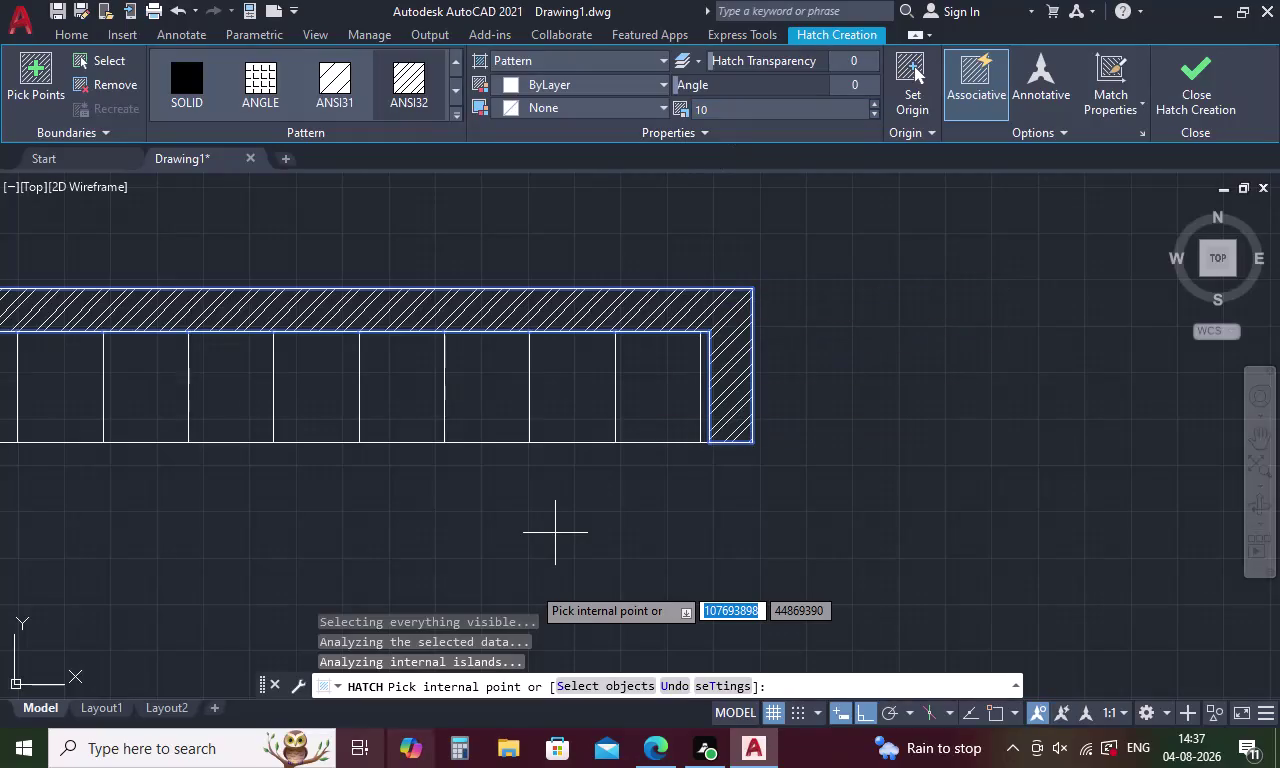
Change the wardrobe wall hatch scale to 20 and recenter the plan in view.
scroll(down, 3)
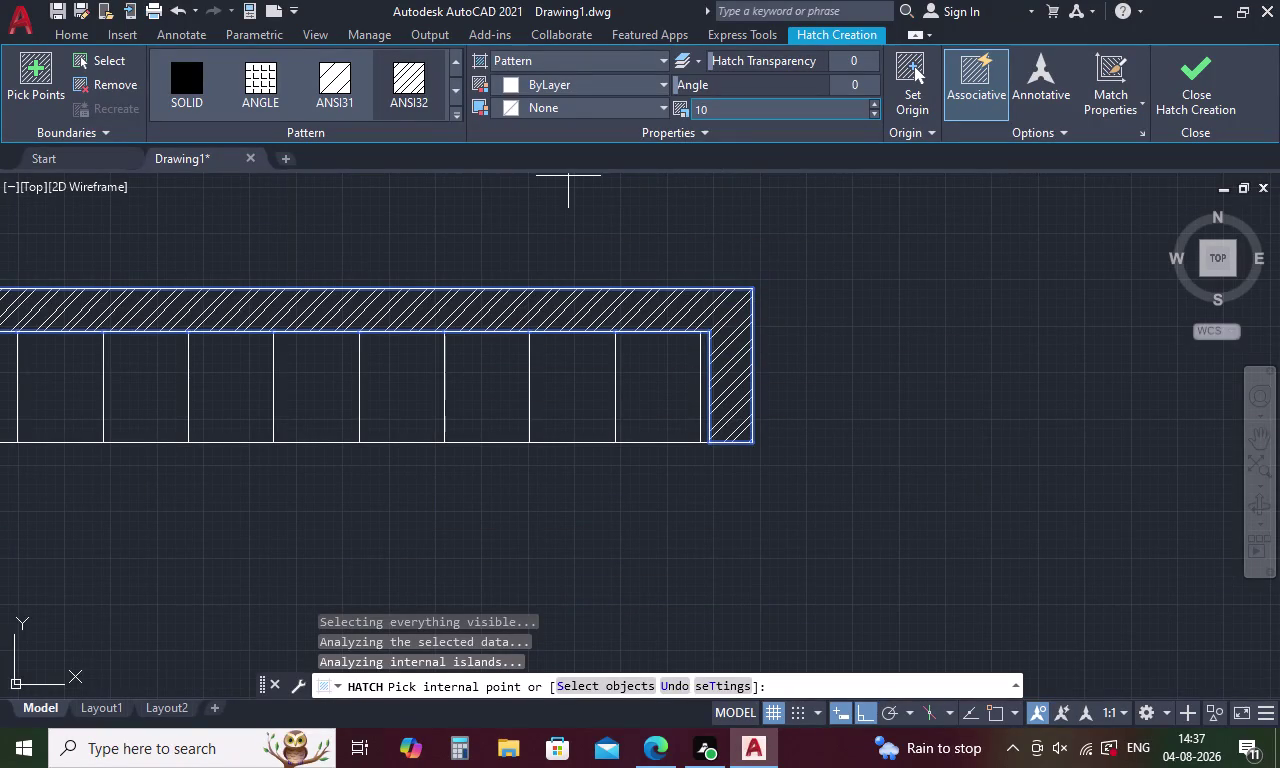
click(725, 108)
key(BackSpace)
text(20)
key(Return)
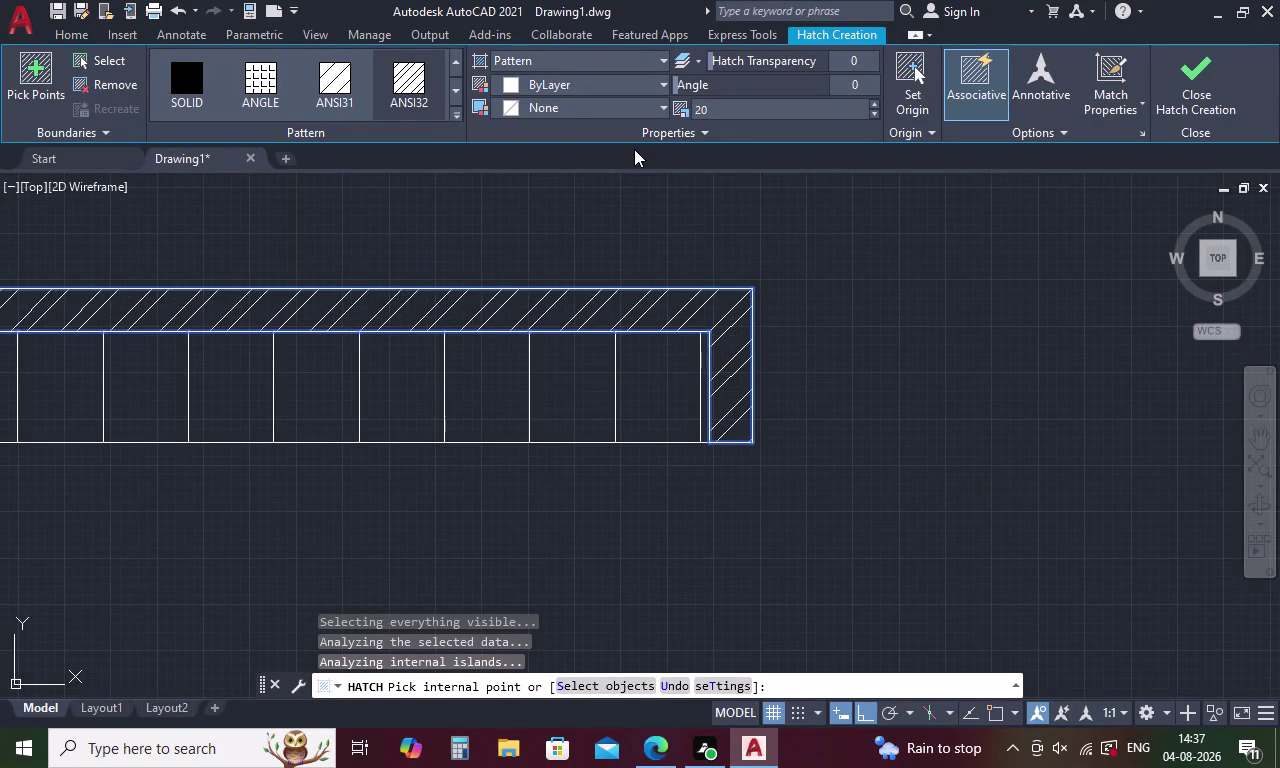
key(Escape)
scroll(down, 3)
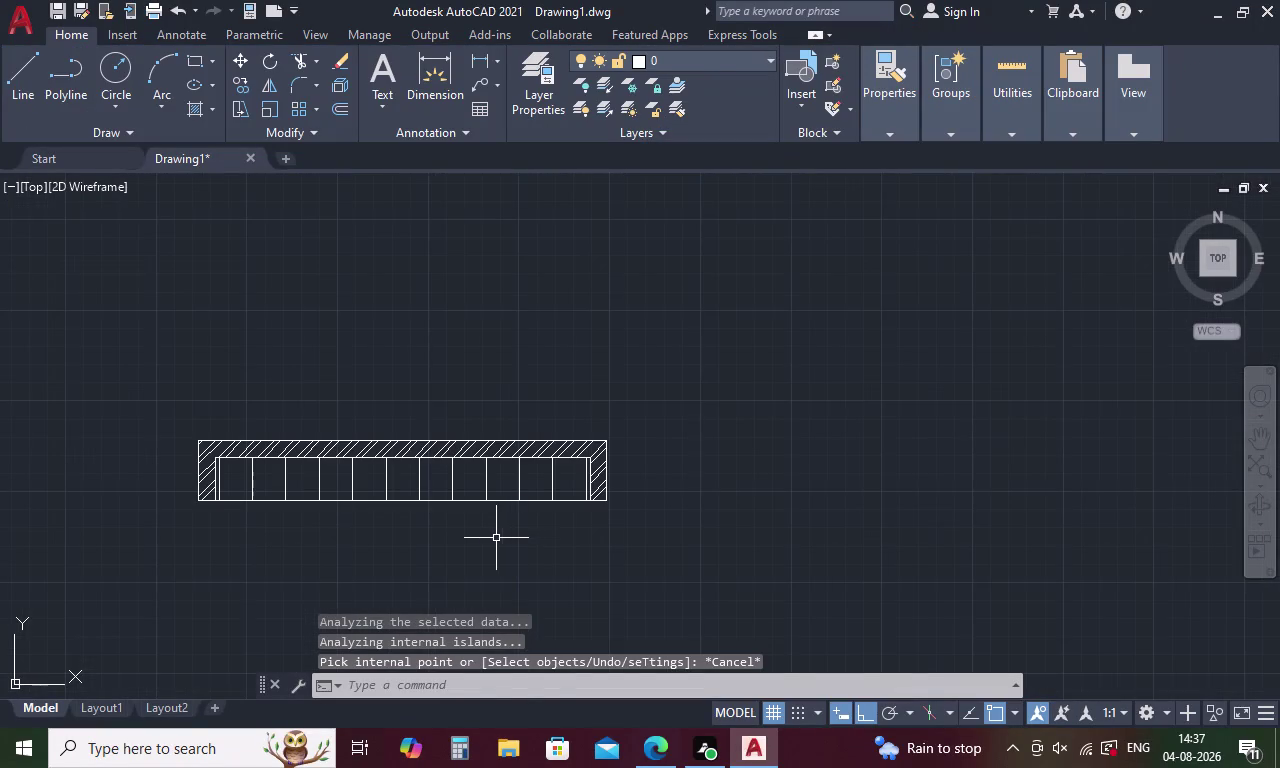
middle_drag(496, 538, 617, 467)
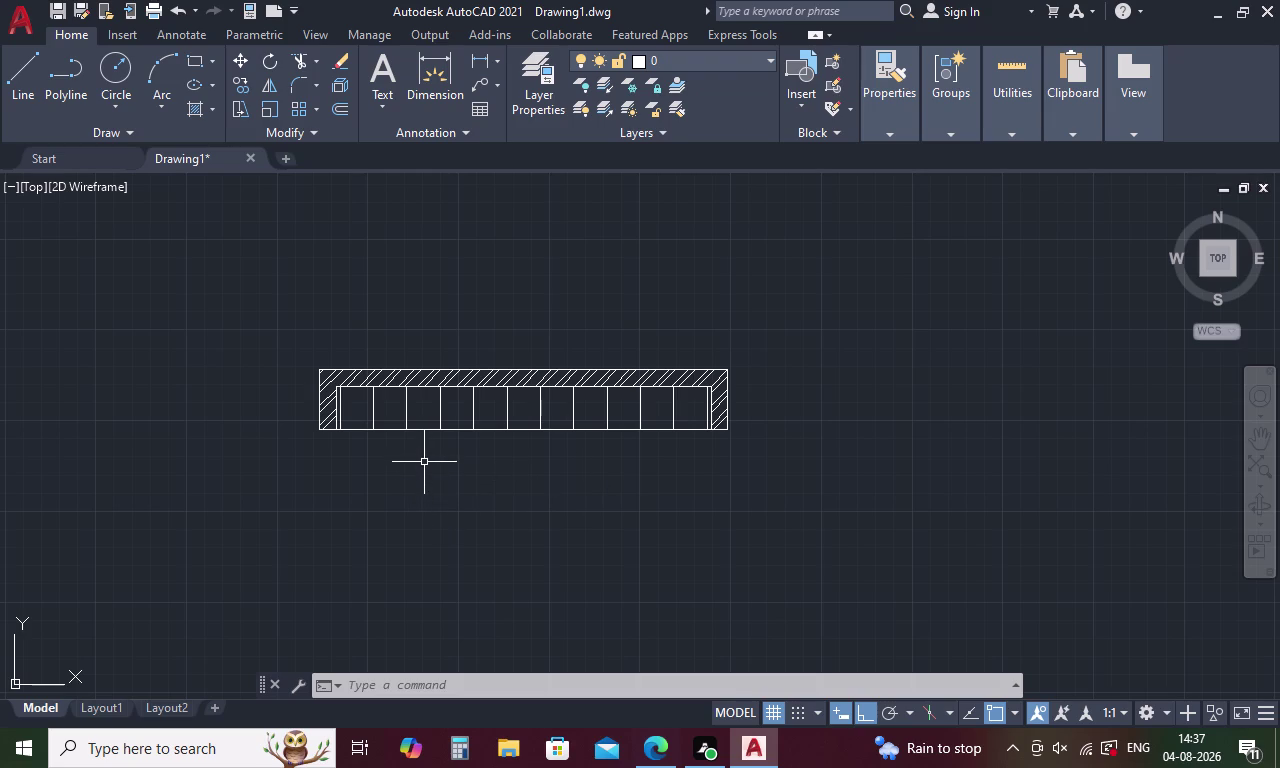
scroll(up, 3)
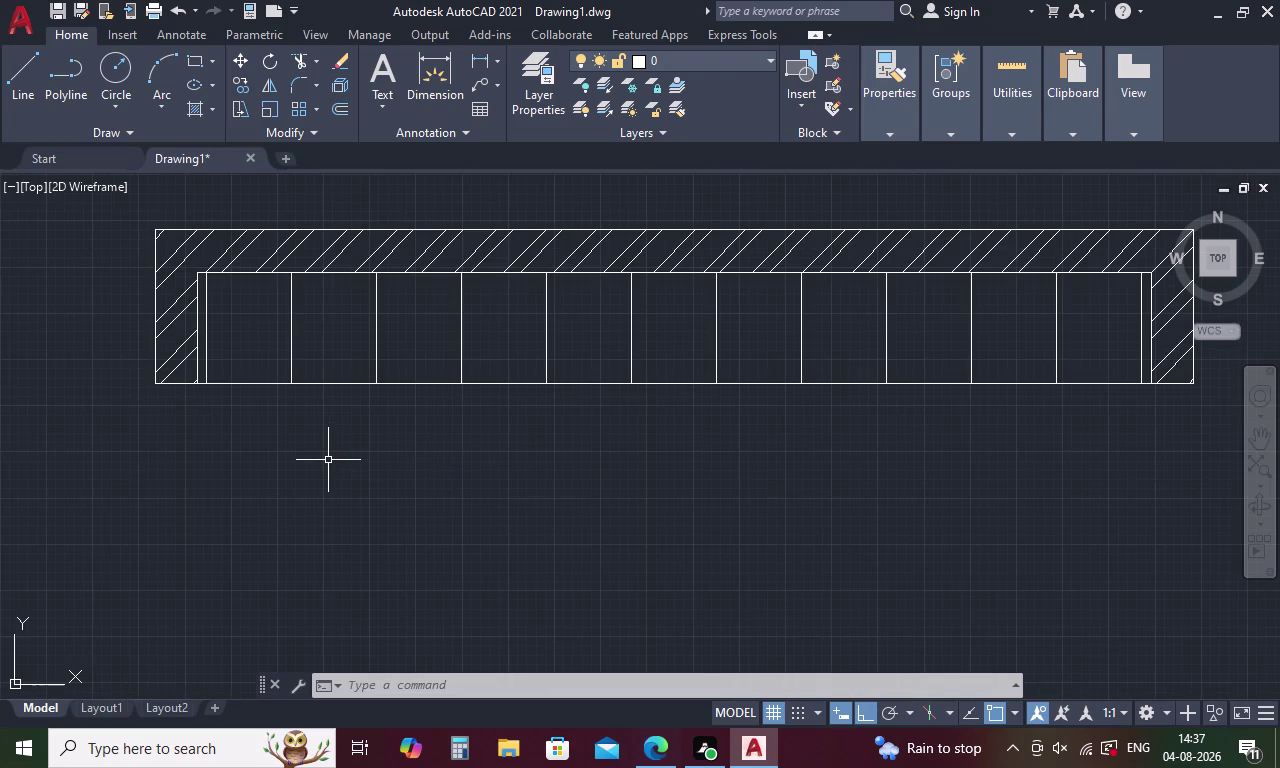
key(Escape)
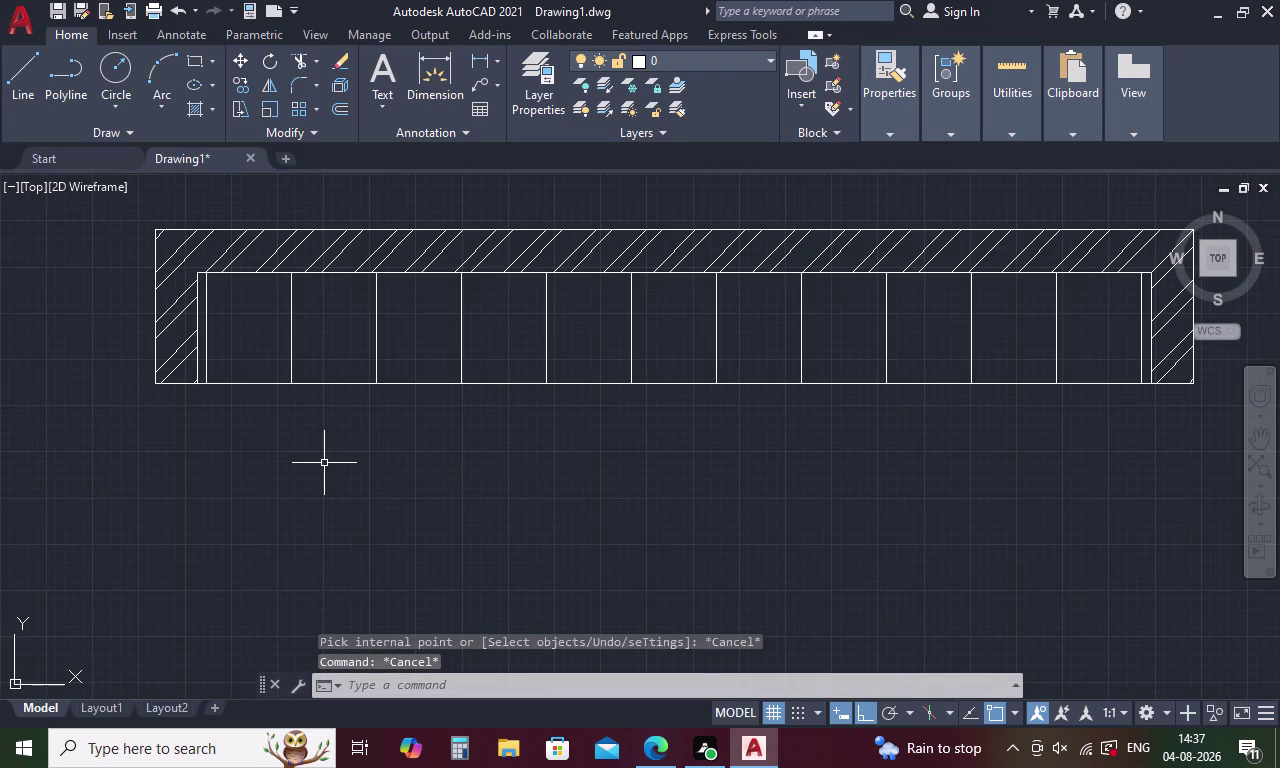
Leave Drawing Units at Decimal lengths, then open the Dimension Style Manager with D.
text(UN)
key(space)
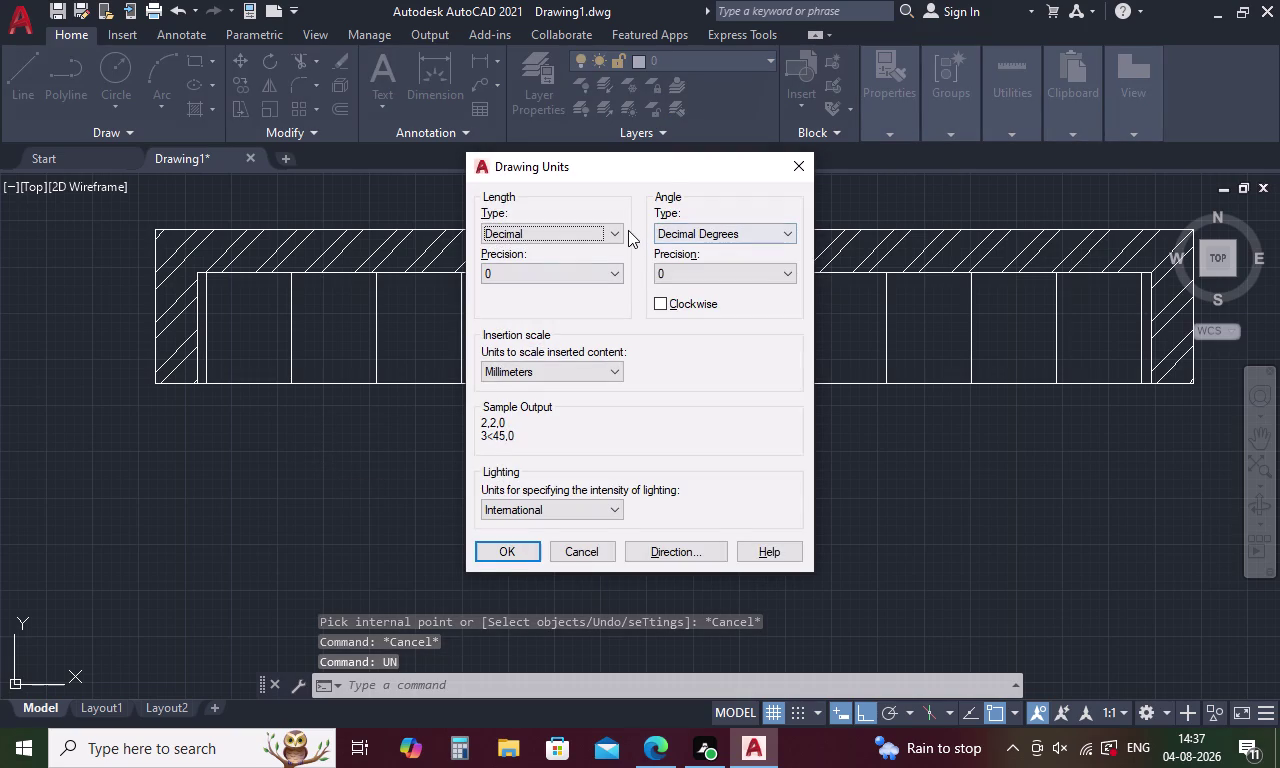
click(615, 234)
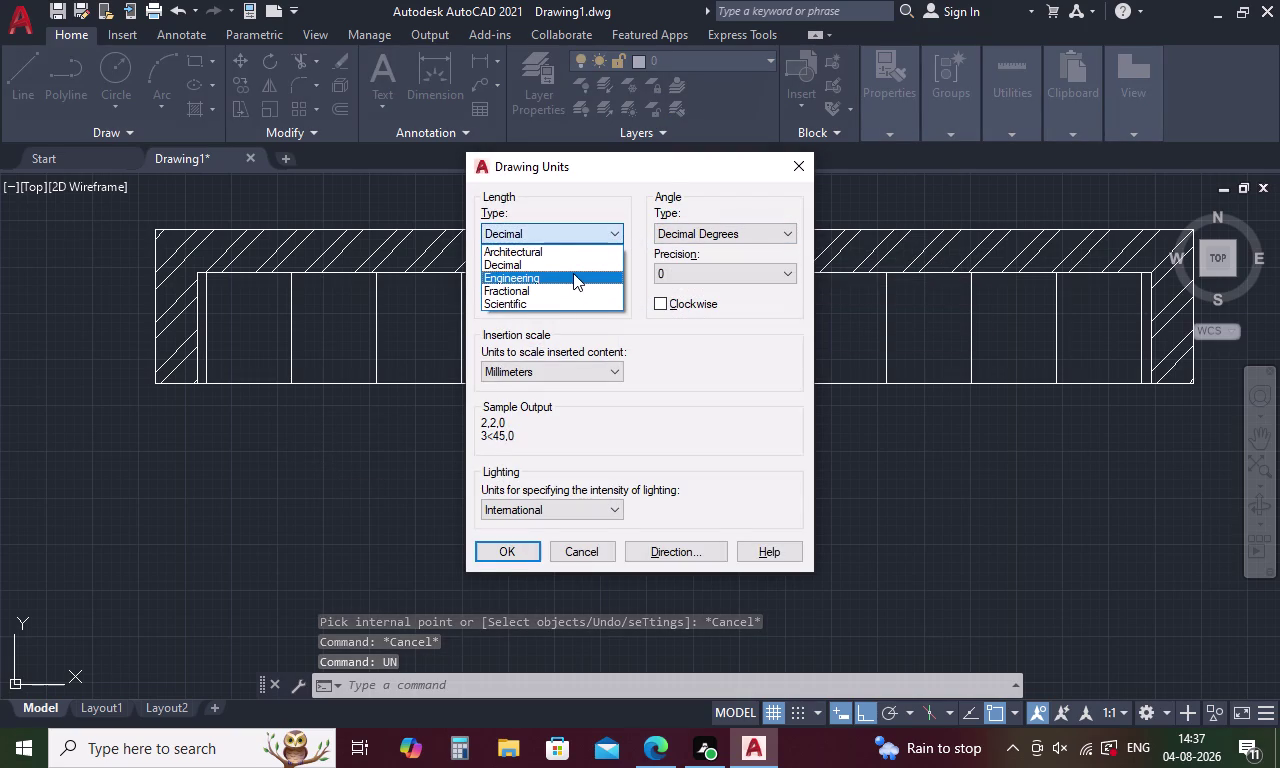
key(Escape)
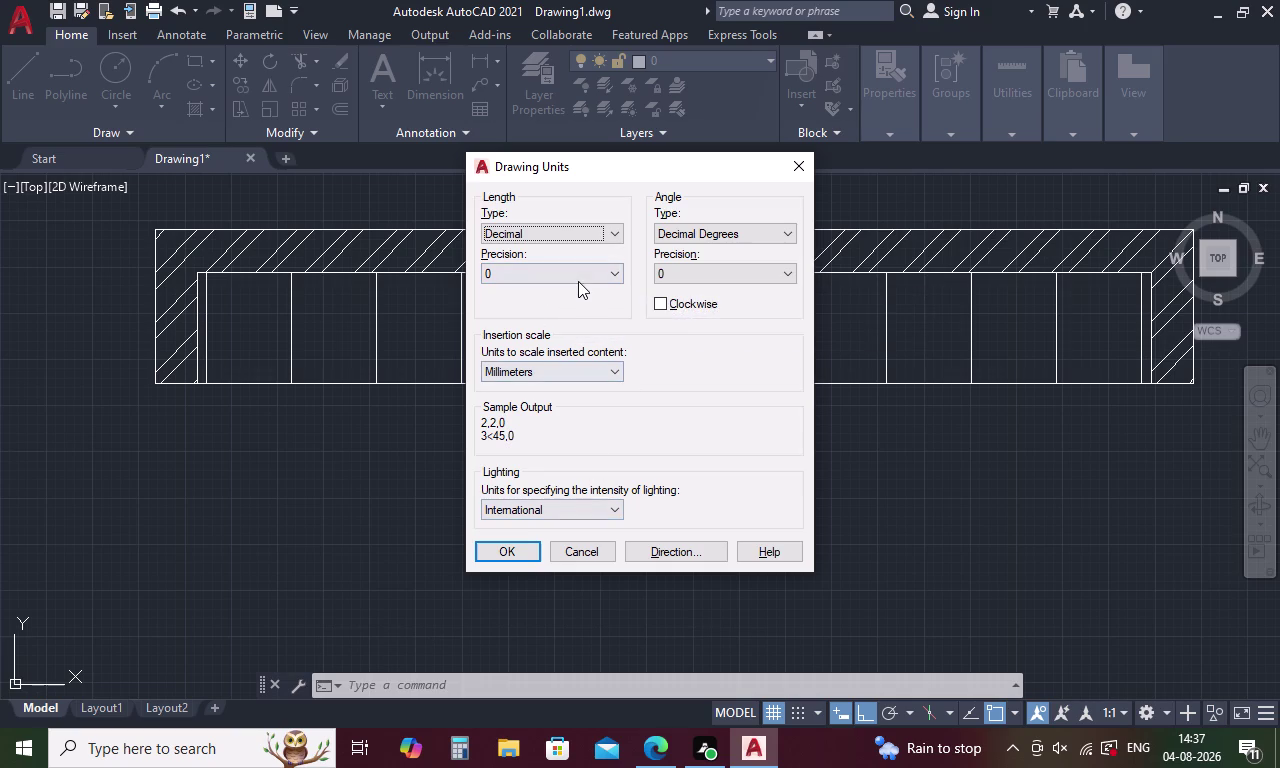
key(Escape)
text(D)
key(space)
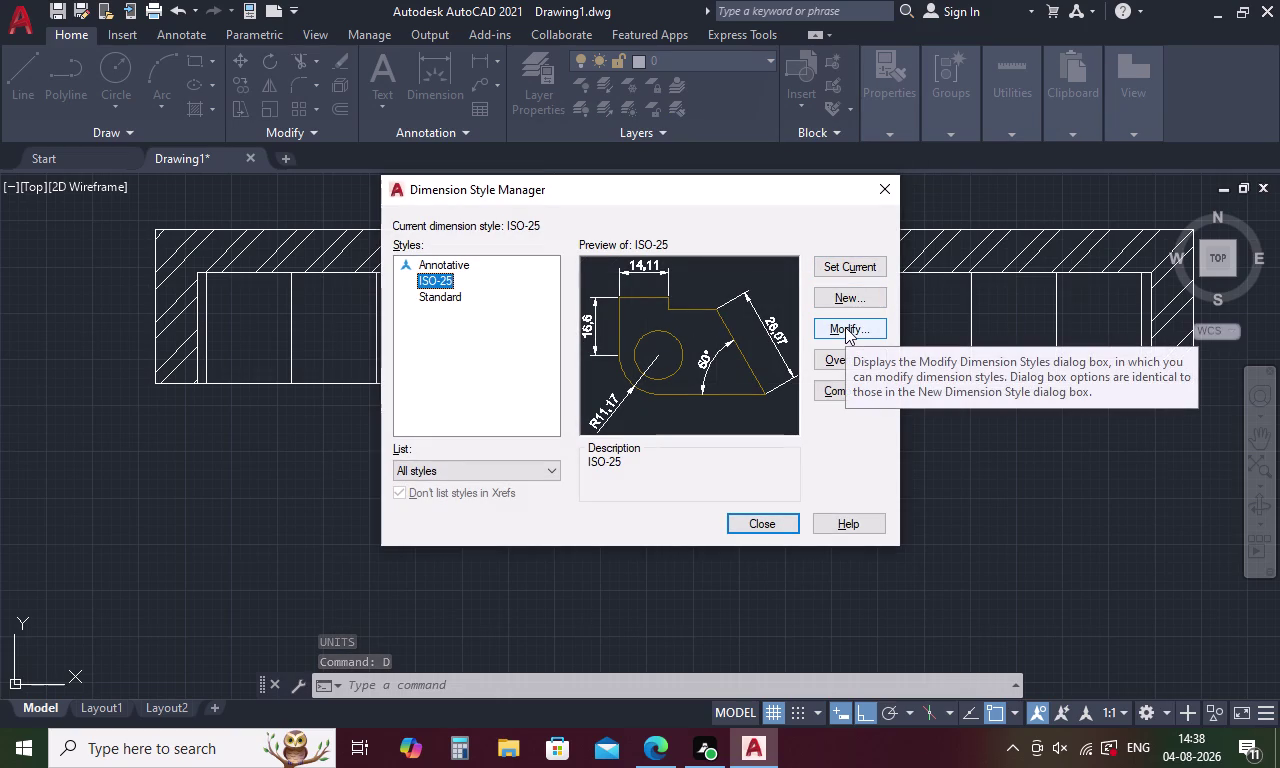
Modify ISO-25 so its primary-unit linear precision is 0.
click(845, 327)
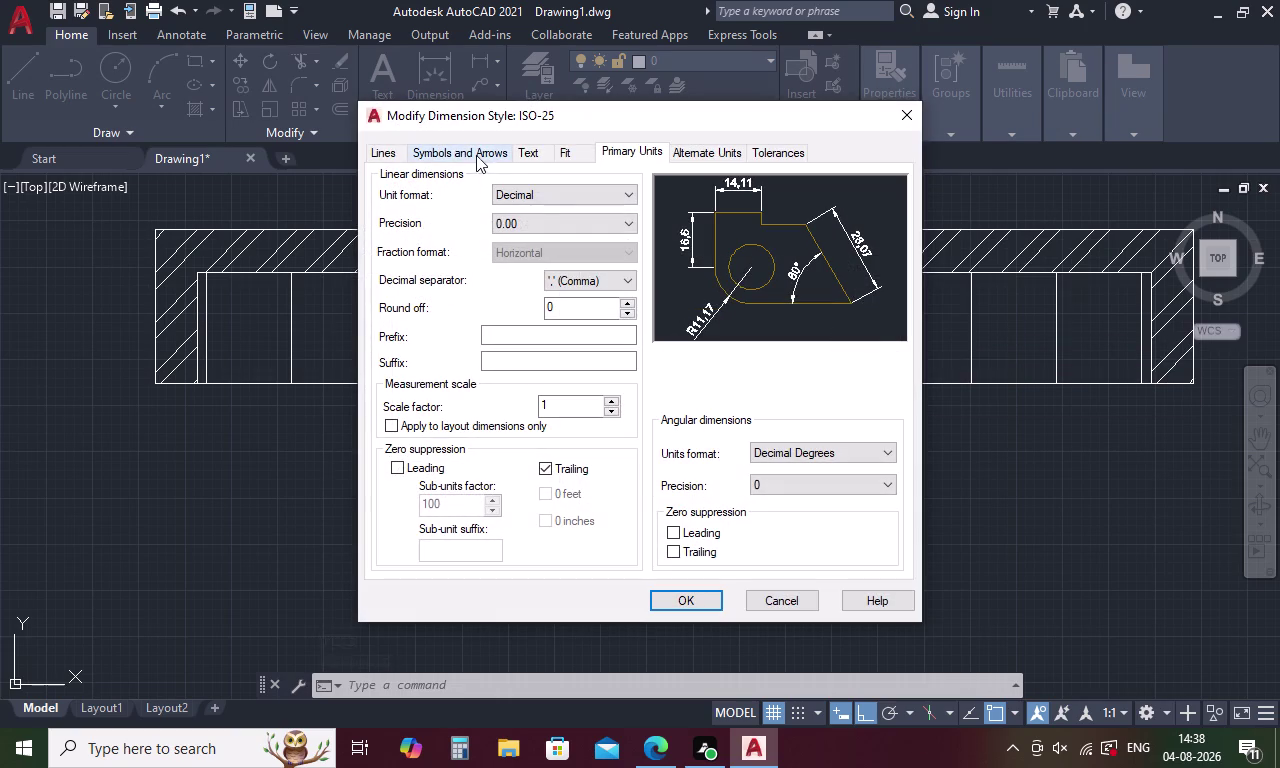
click(566, 226)
click(519, 236)
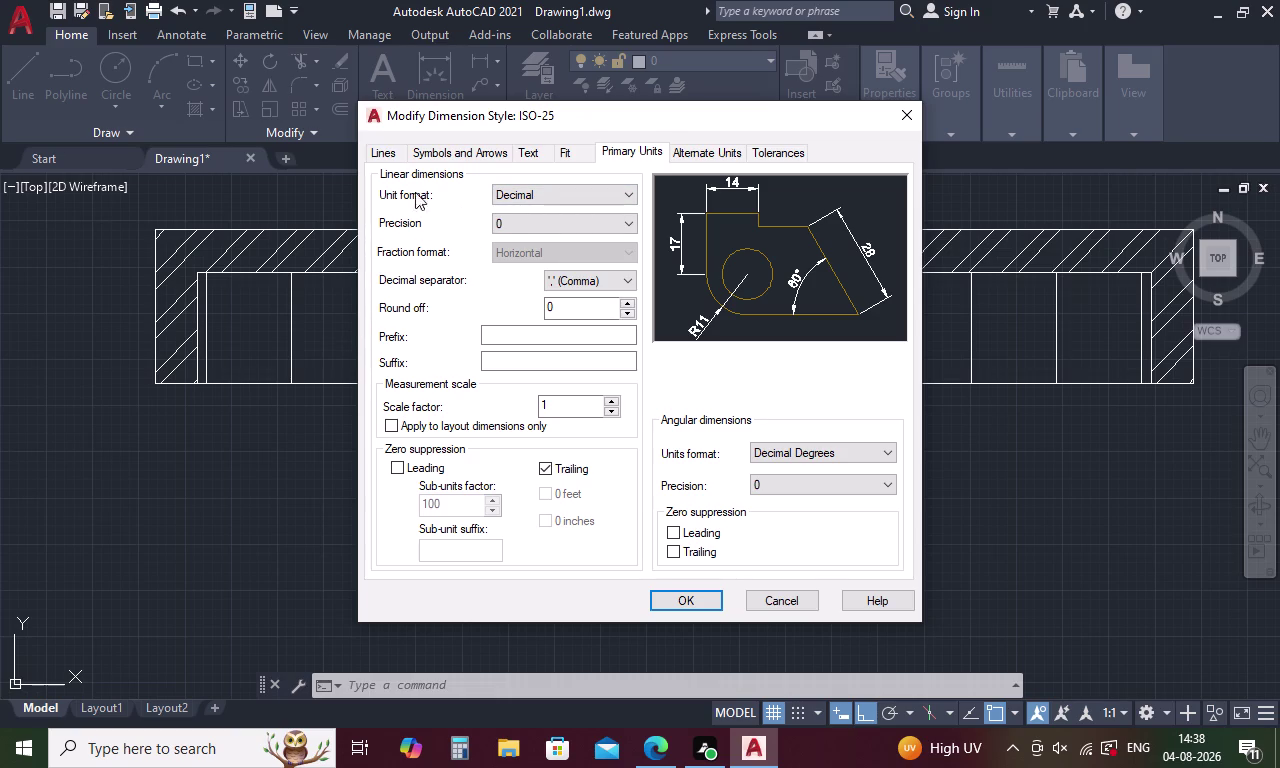
click(389, 151)
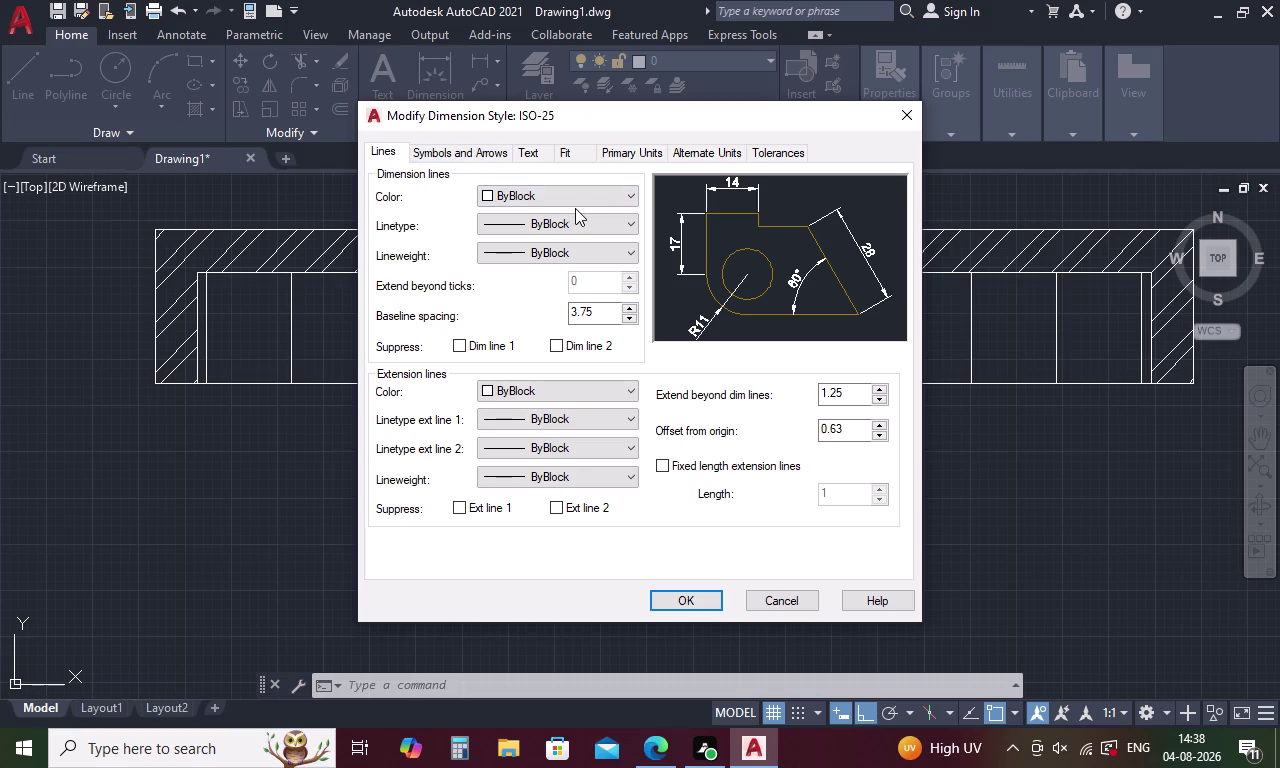
Set ISO-25 dimension line colour to Red and extension line colour to Green.
click(605, 195)
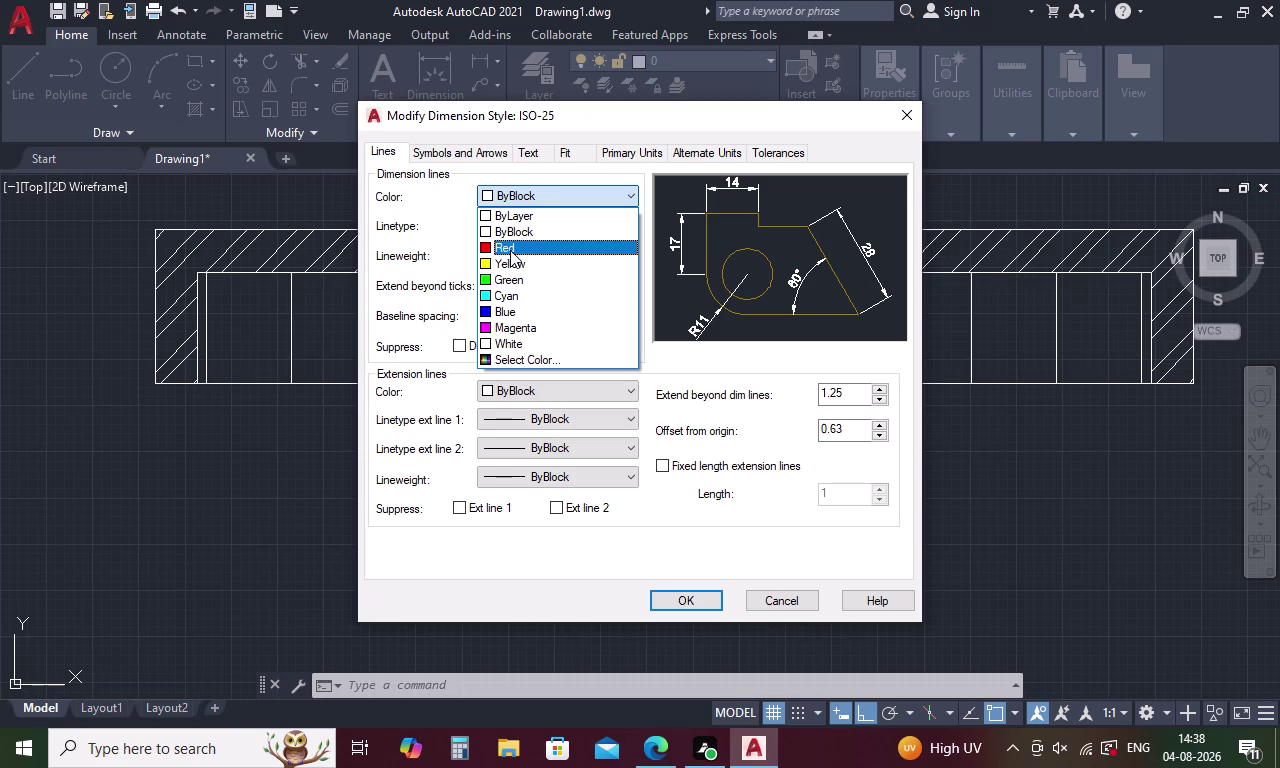
click(510, 250)
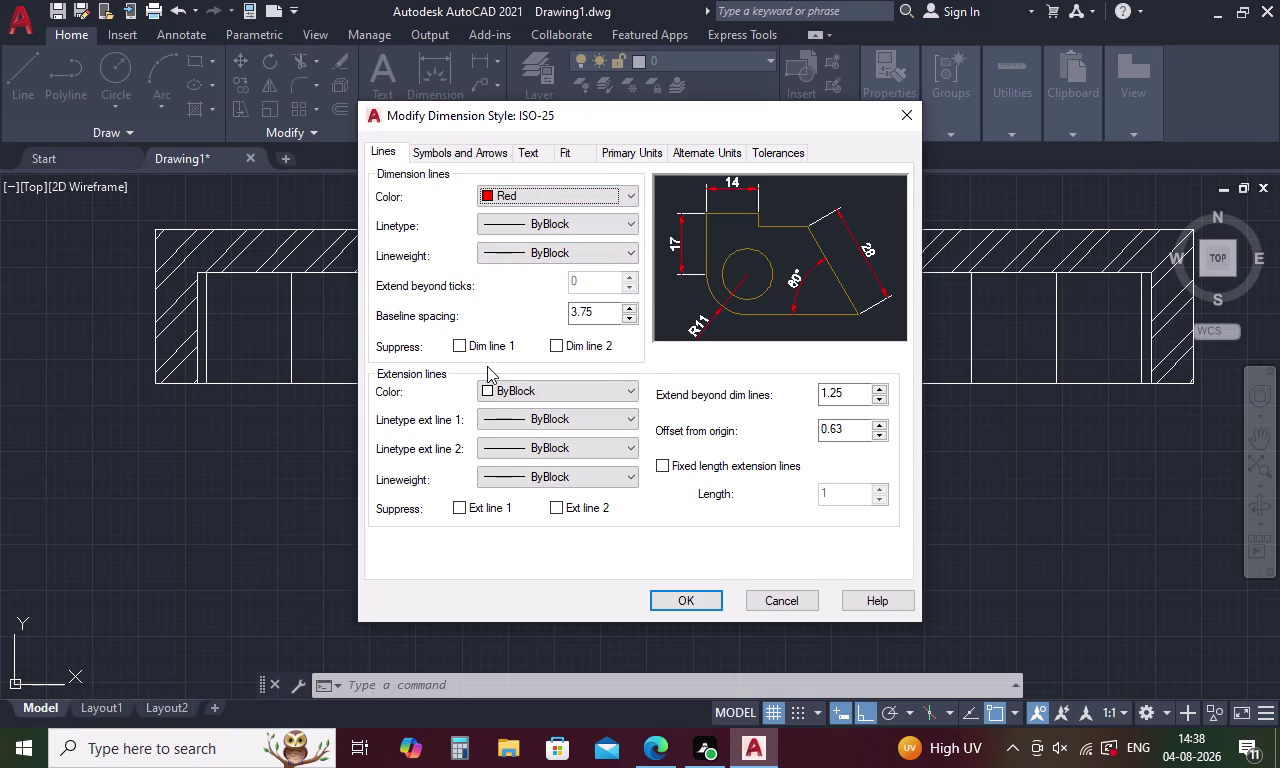
click(603, 389)
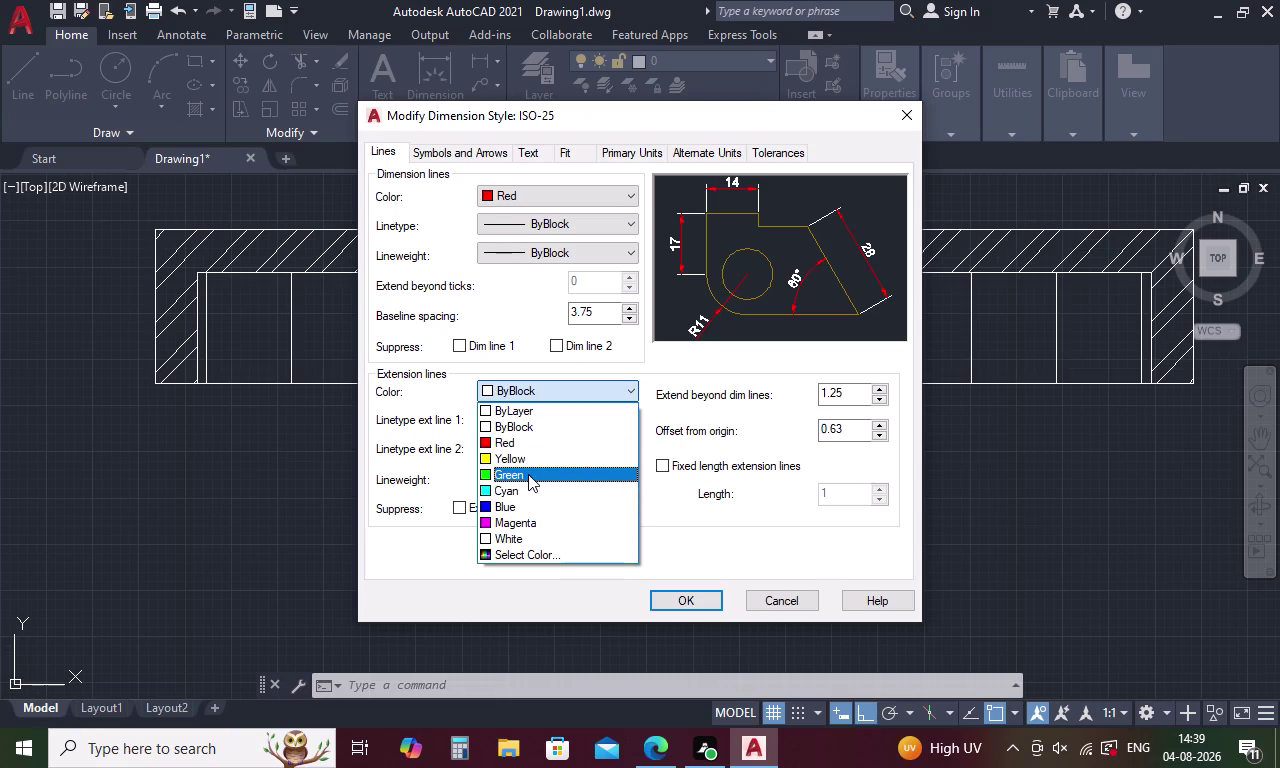
click(528, 474)
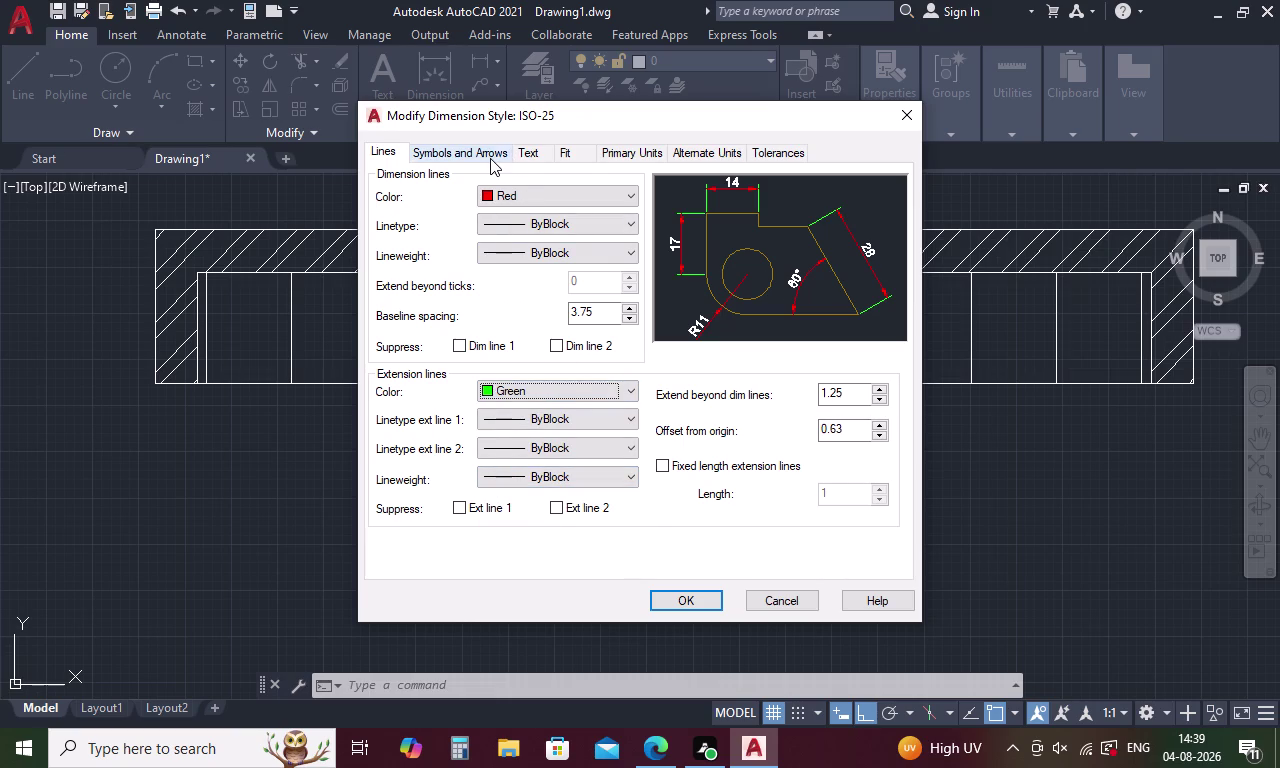
click(497, 147)
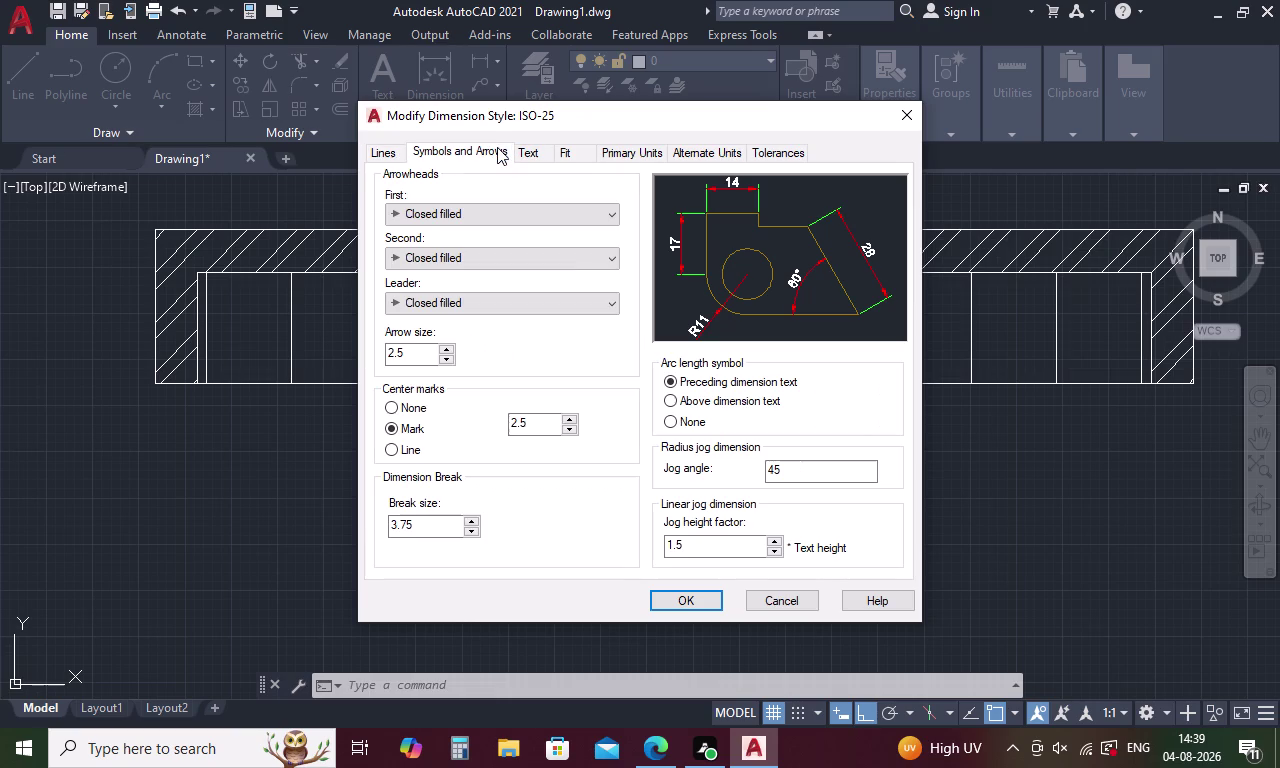
click(536, 155)
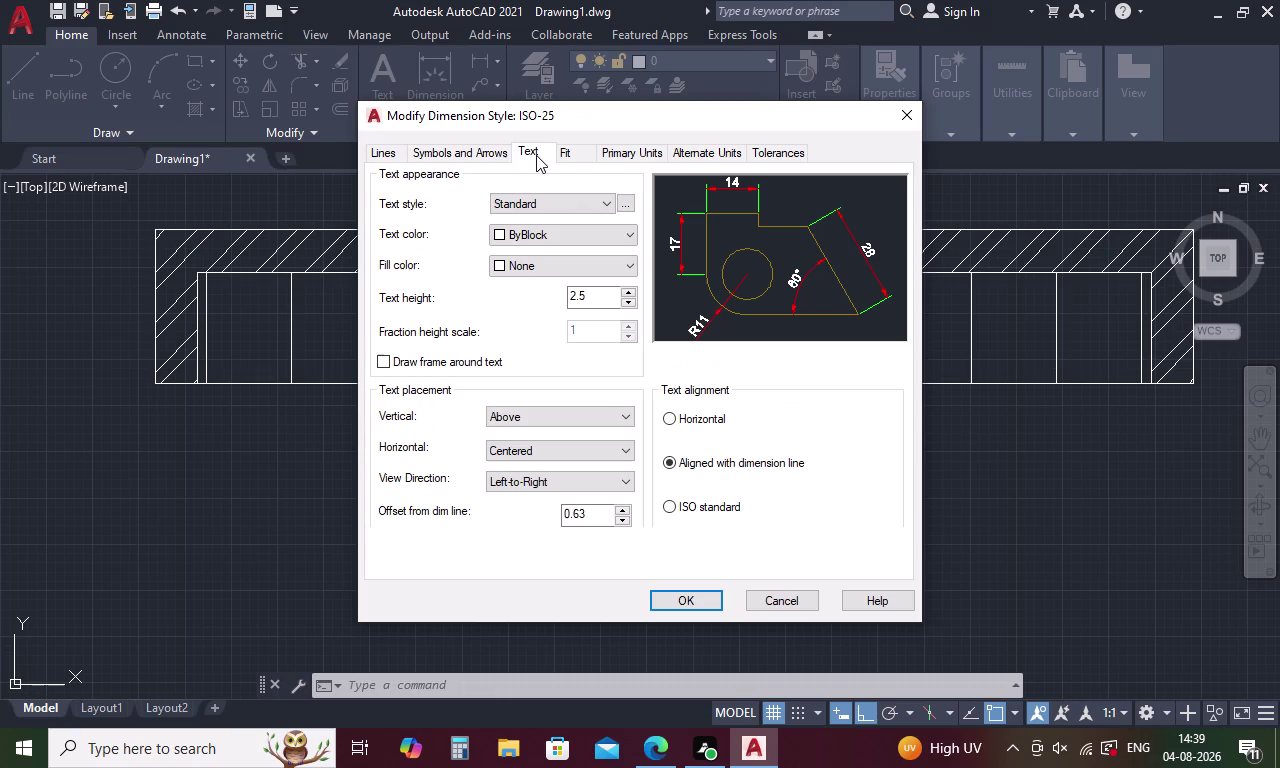
Set ISO-25 dimension text colour to Magenta with Centered vertical placement.
click(610, 235)
click(545, 370)
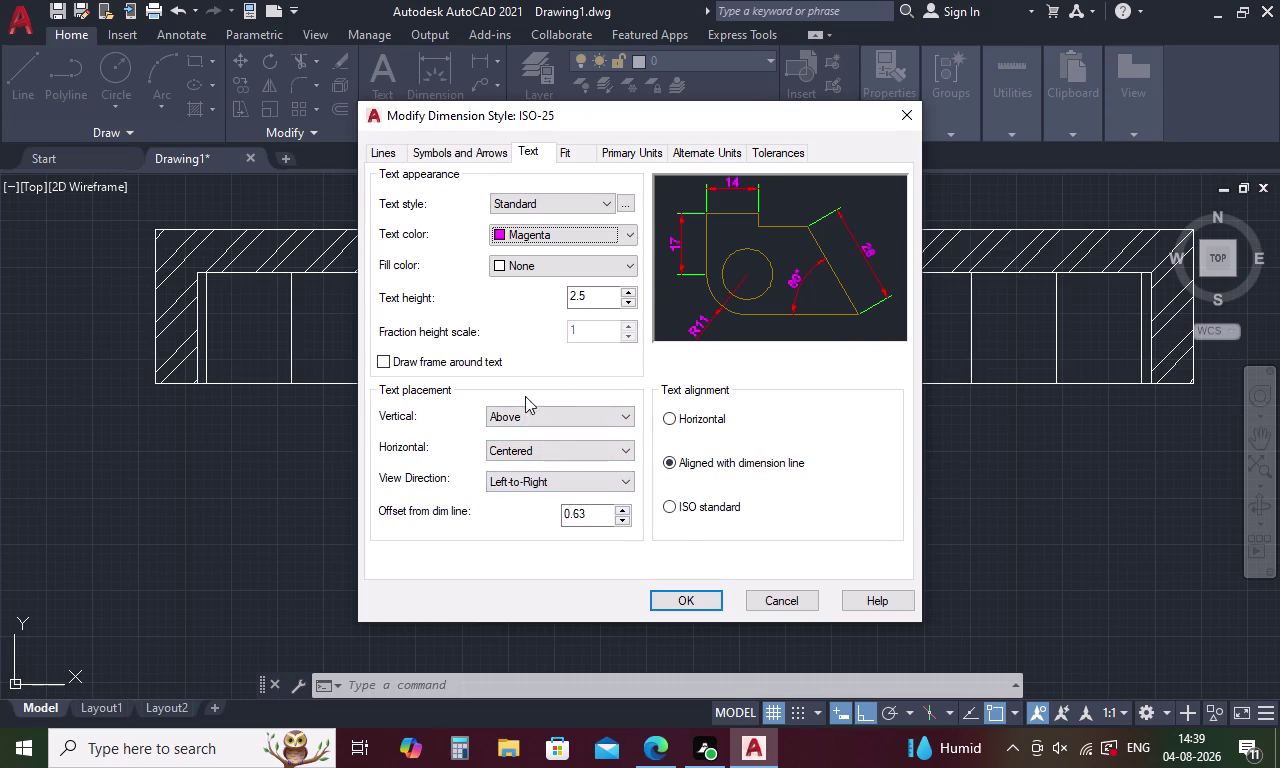
click(601, 414)
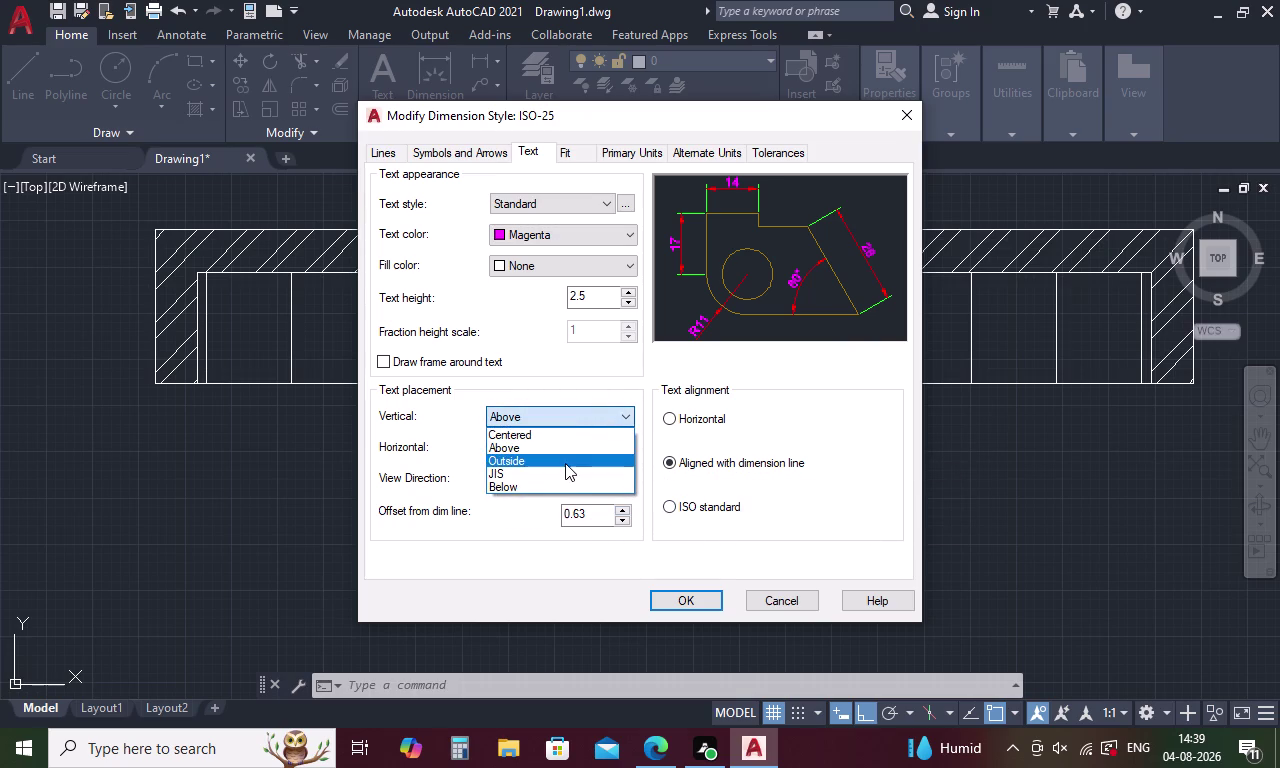
click(558, 433)
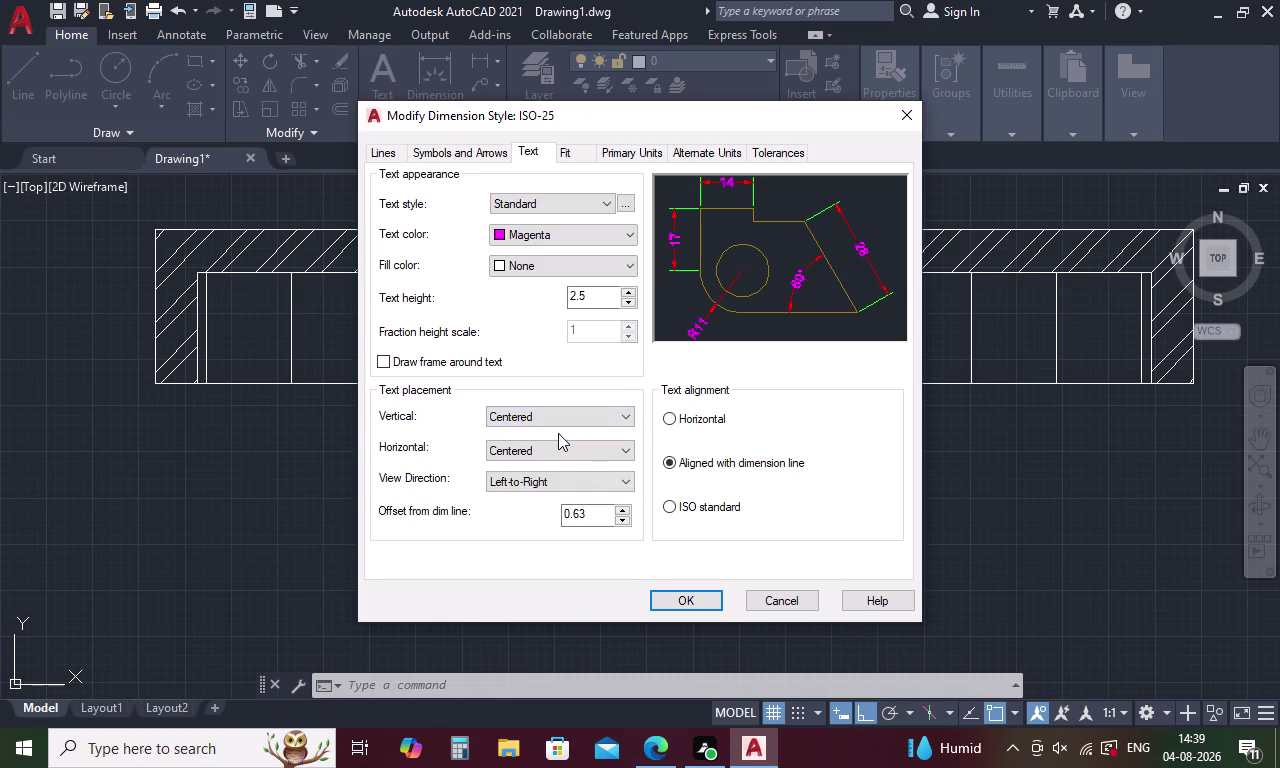
Save ISO-25, make it the current style, and close the Dimension Style Manager.
click(708, 602)
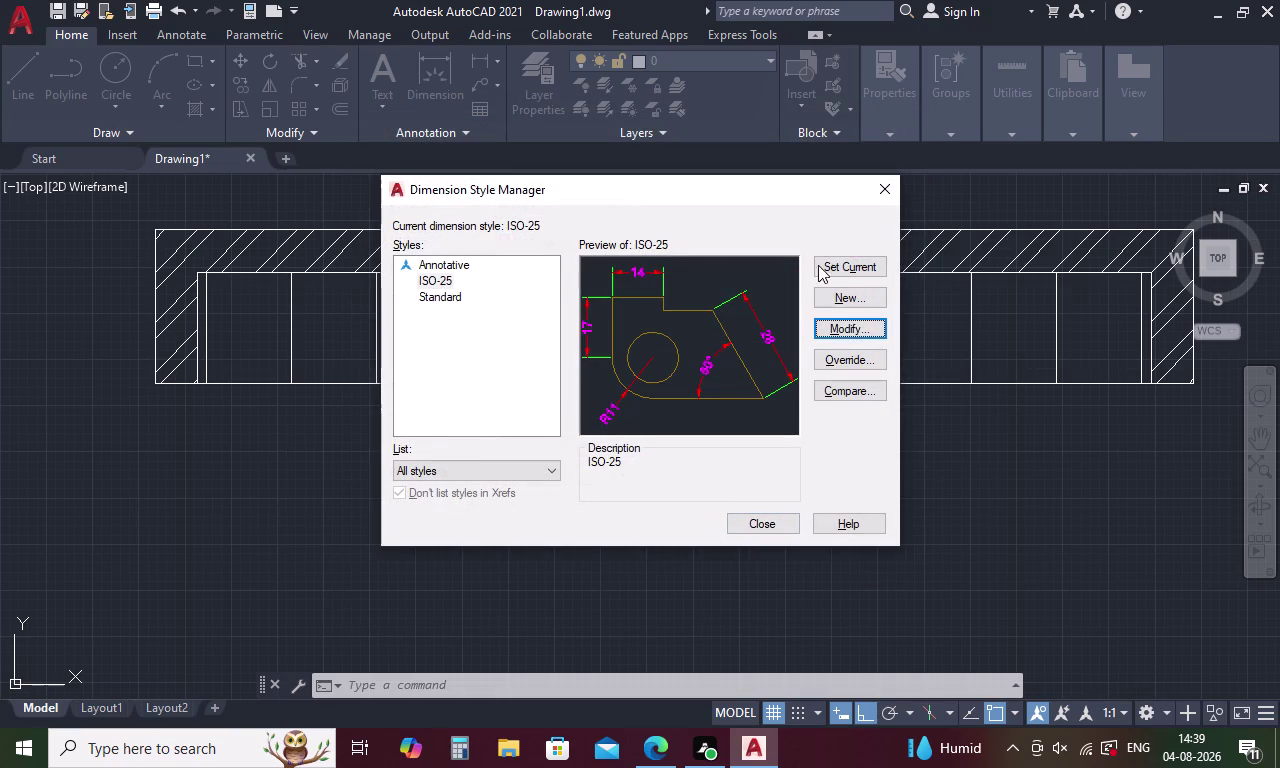
click(826, 261)
click(753, 519)
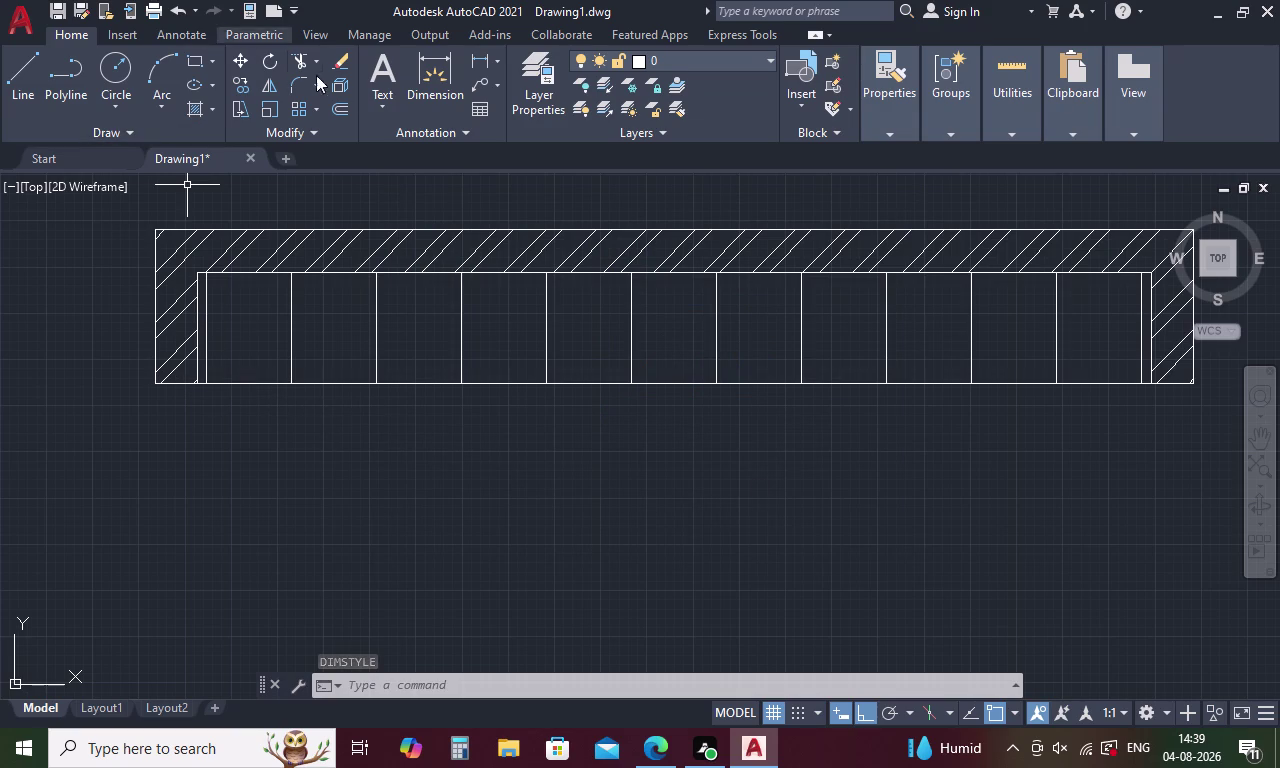
Add a 230 linear dimension below the left end wall, then reopen the Dimension Style Manager.
click(479, 58)
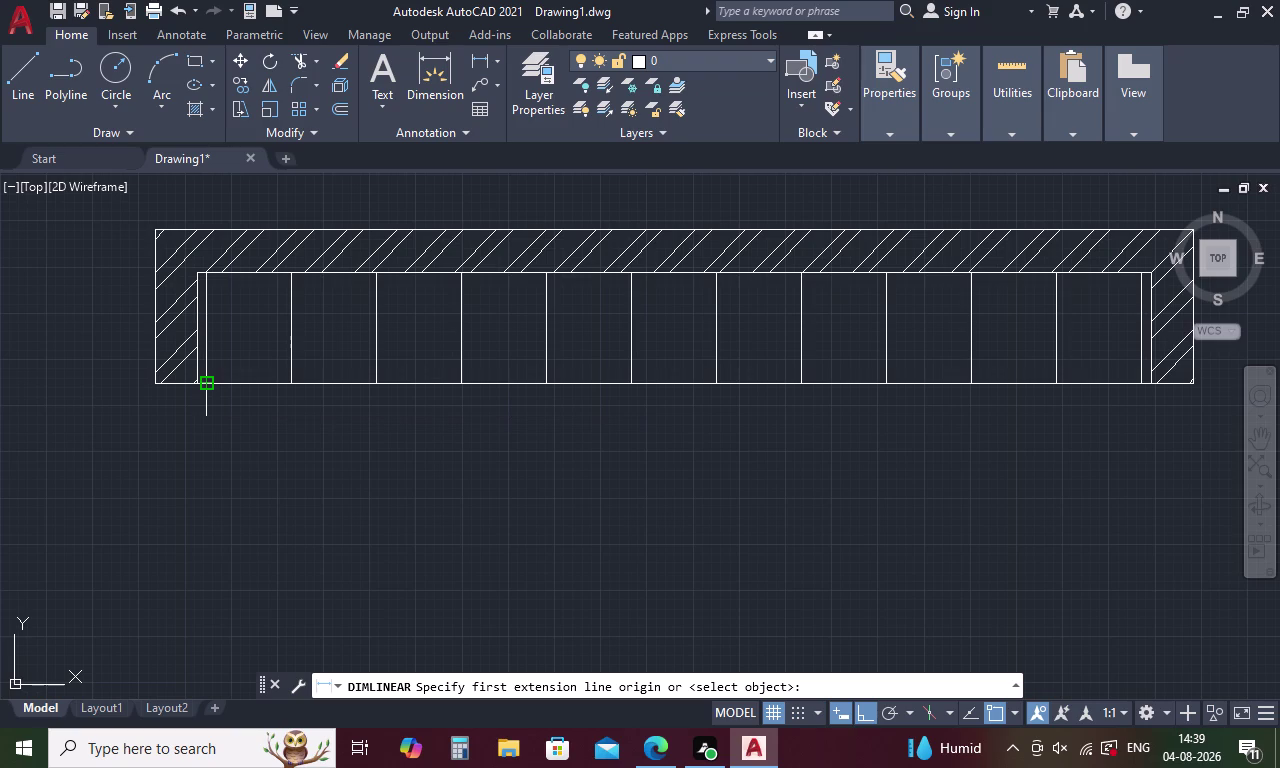
click(157, 388)
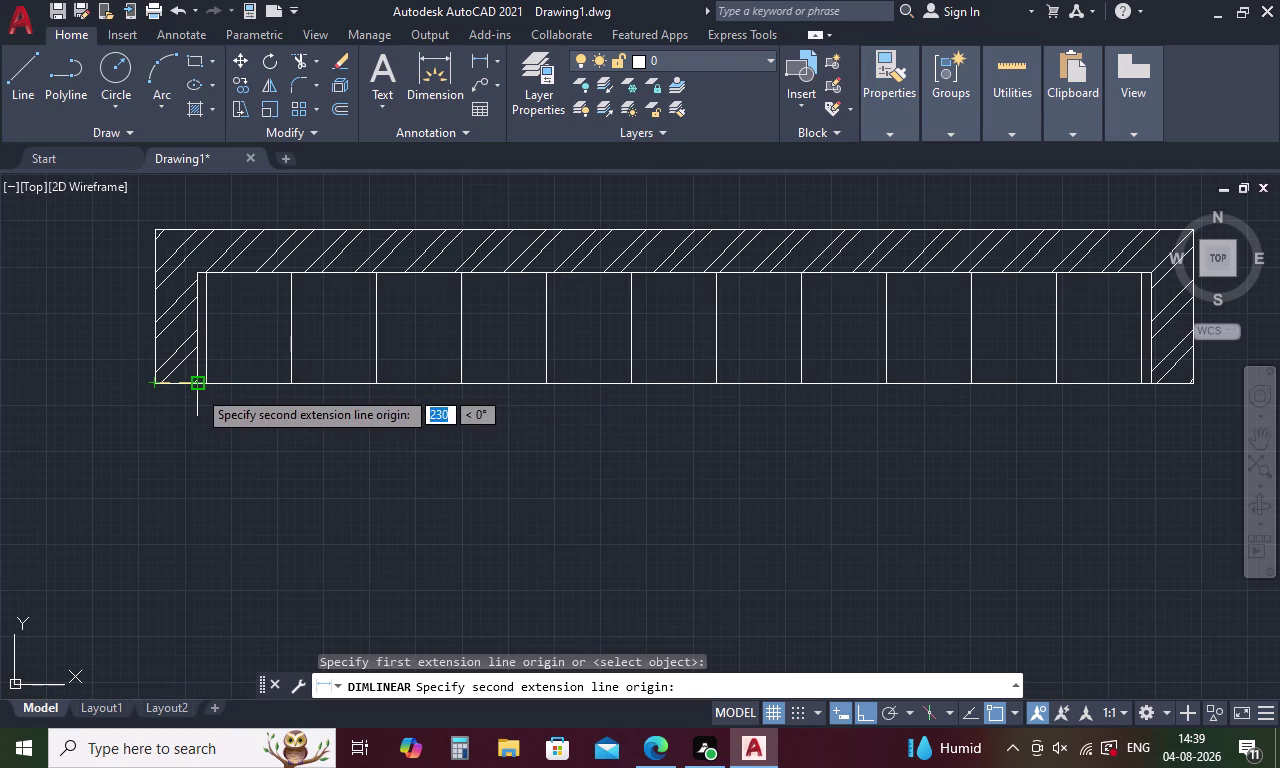
click(198, 389)
click(196, 420)
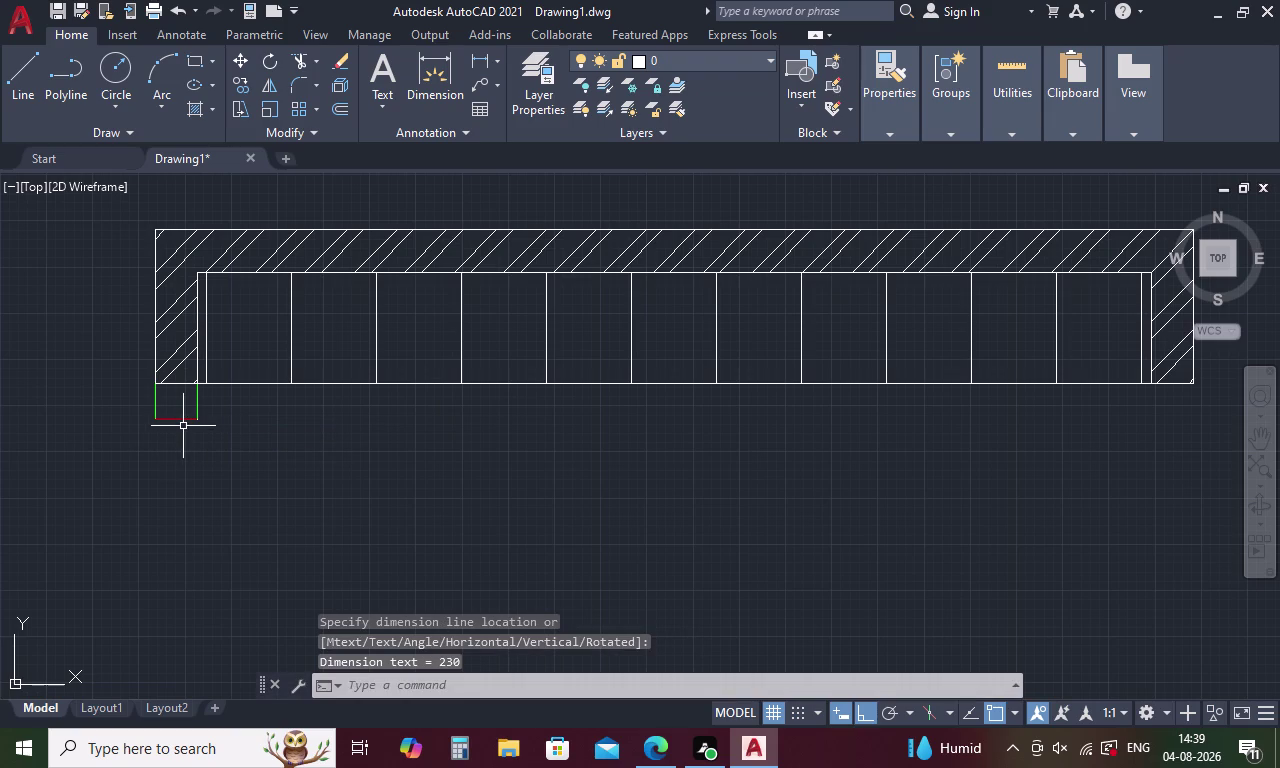
key(d)
key(Return)
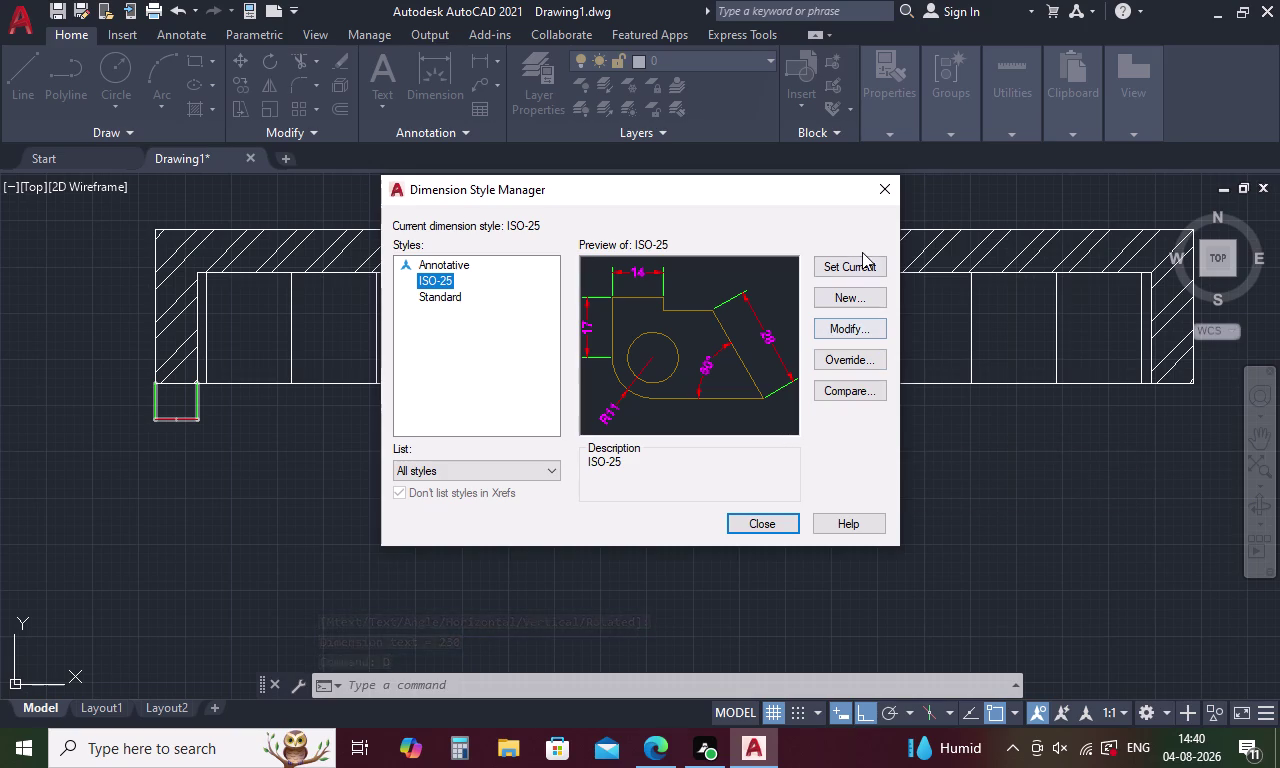
Edit ISO-25 and raise its text height value to 50.
click(850, 328)
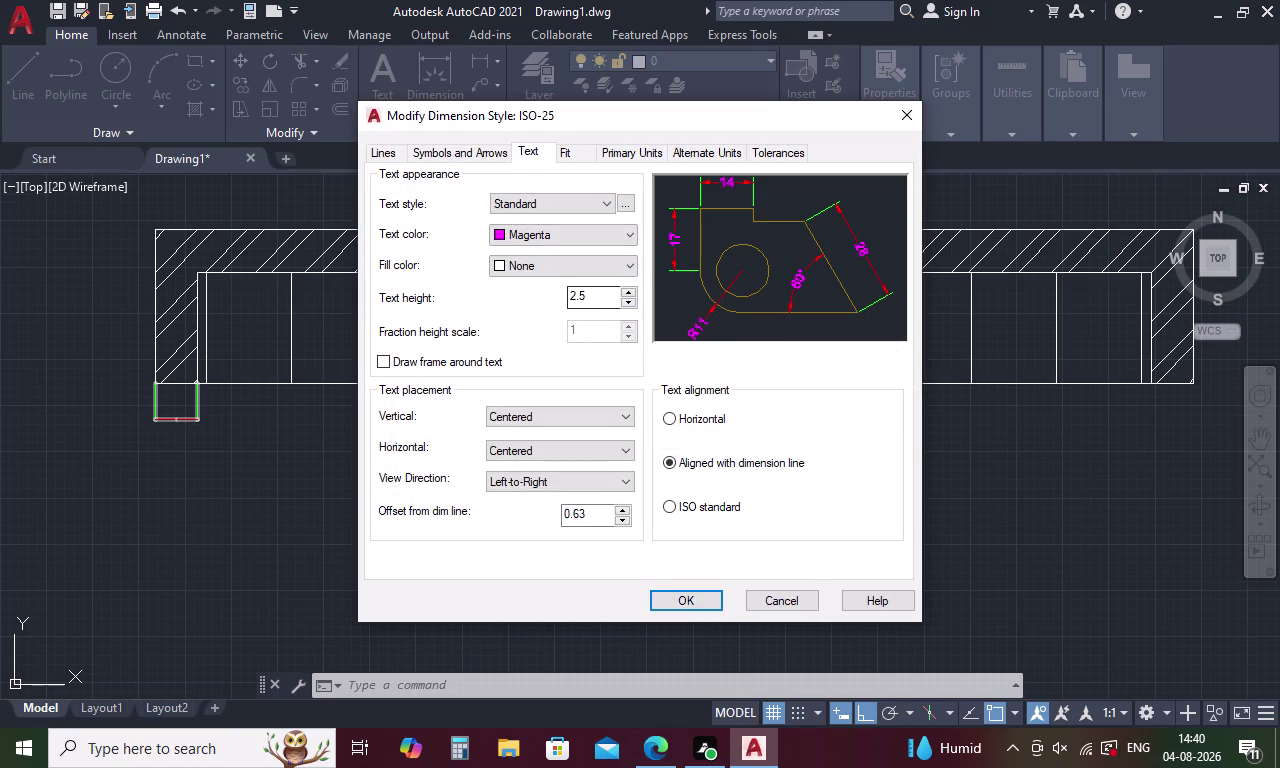
click(603, 298)
key(BackSpace)
key(BackSpace)
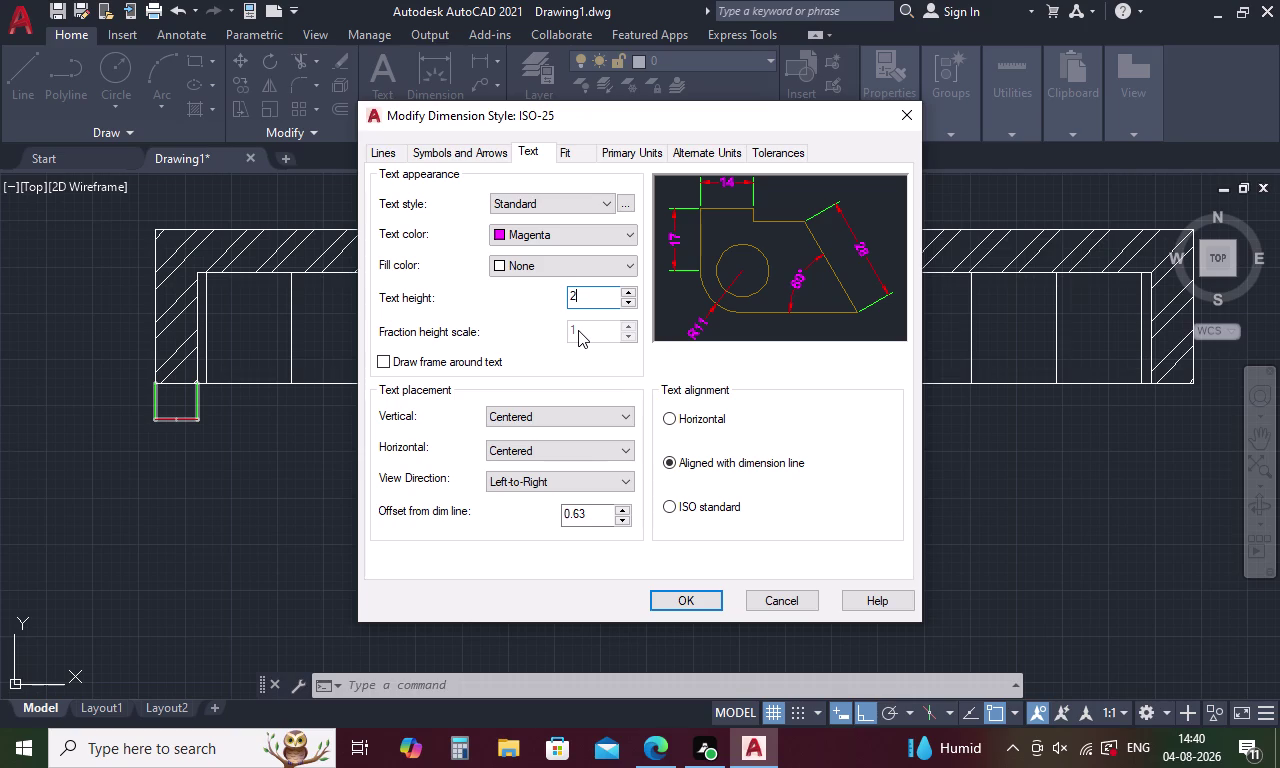
key(BackSpace)
key(5)
key(0)
key(Return)
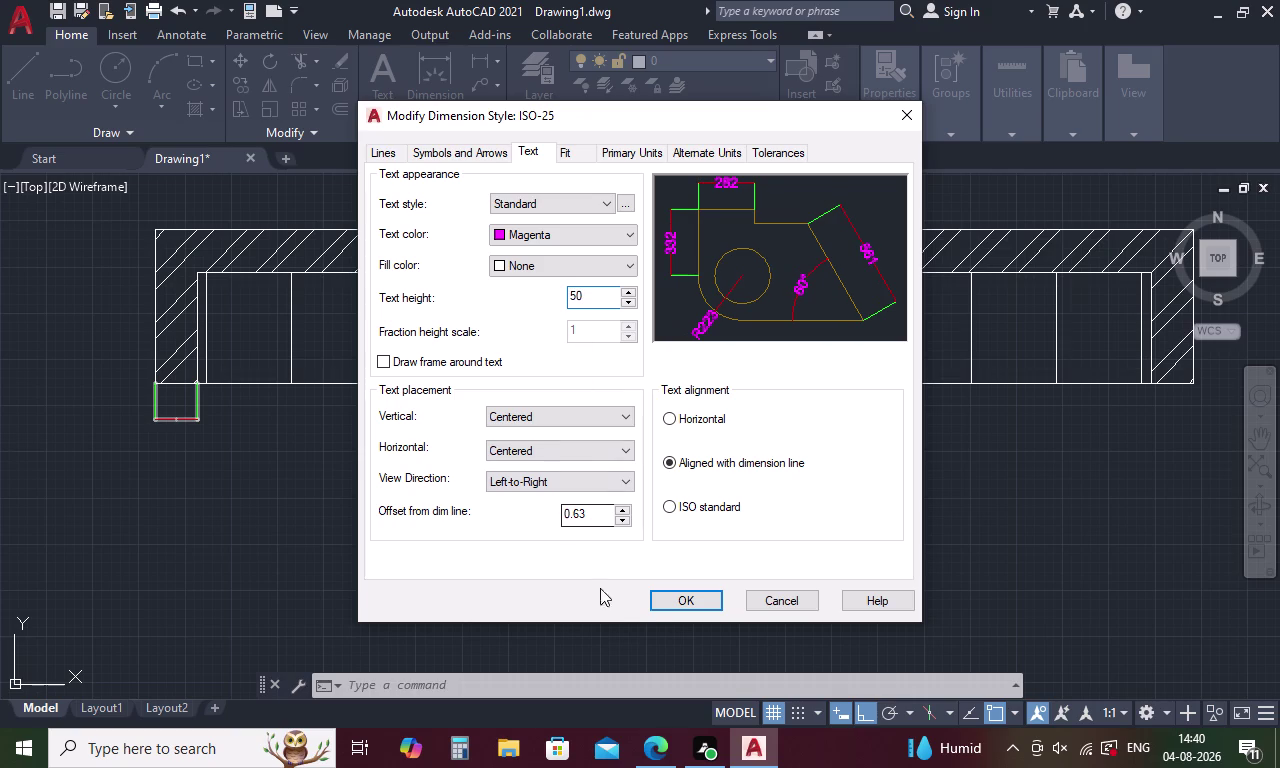
click(422, 150)
Set the ISO-25 arrow size to 50.
click(410, 349)
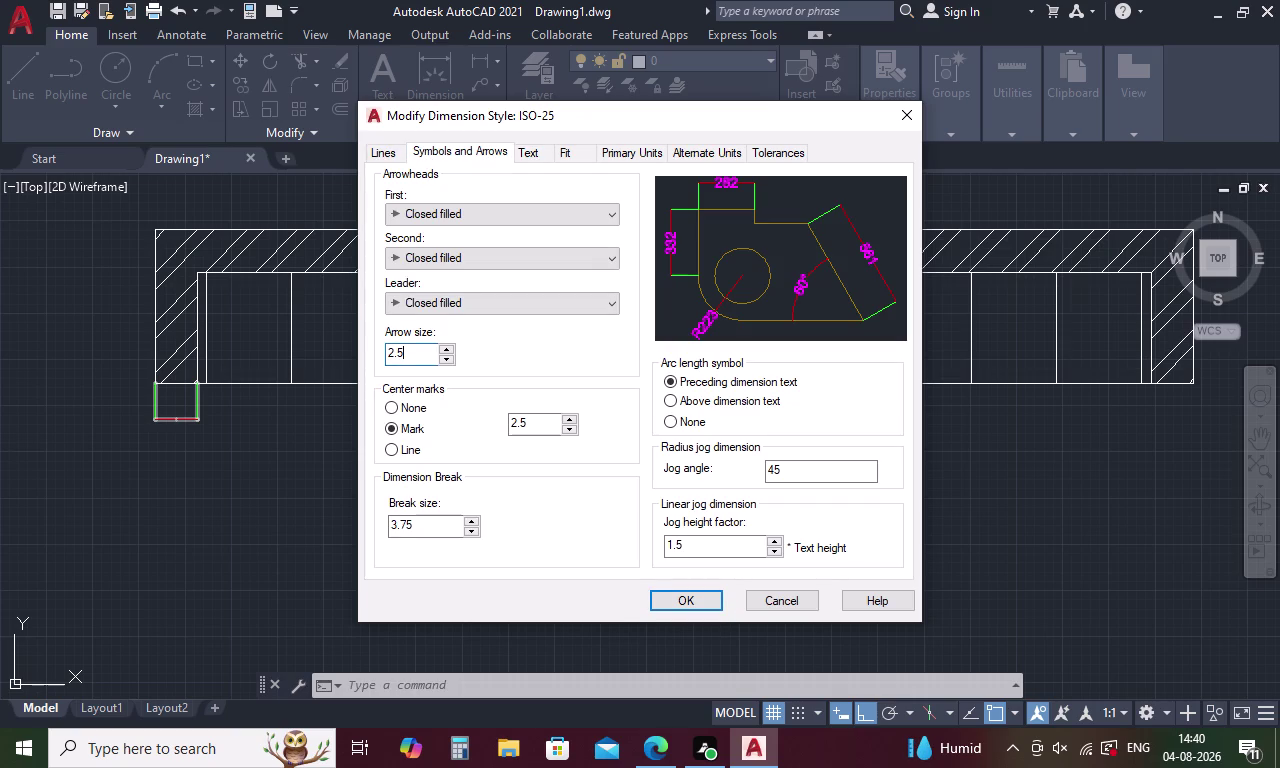
key(BackSpace)
key(BackSpace)
key(BackSpace)
text(5)
text(0)
key(Return)
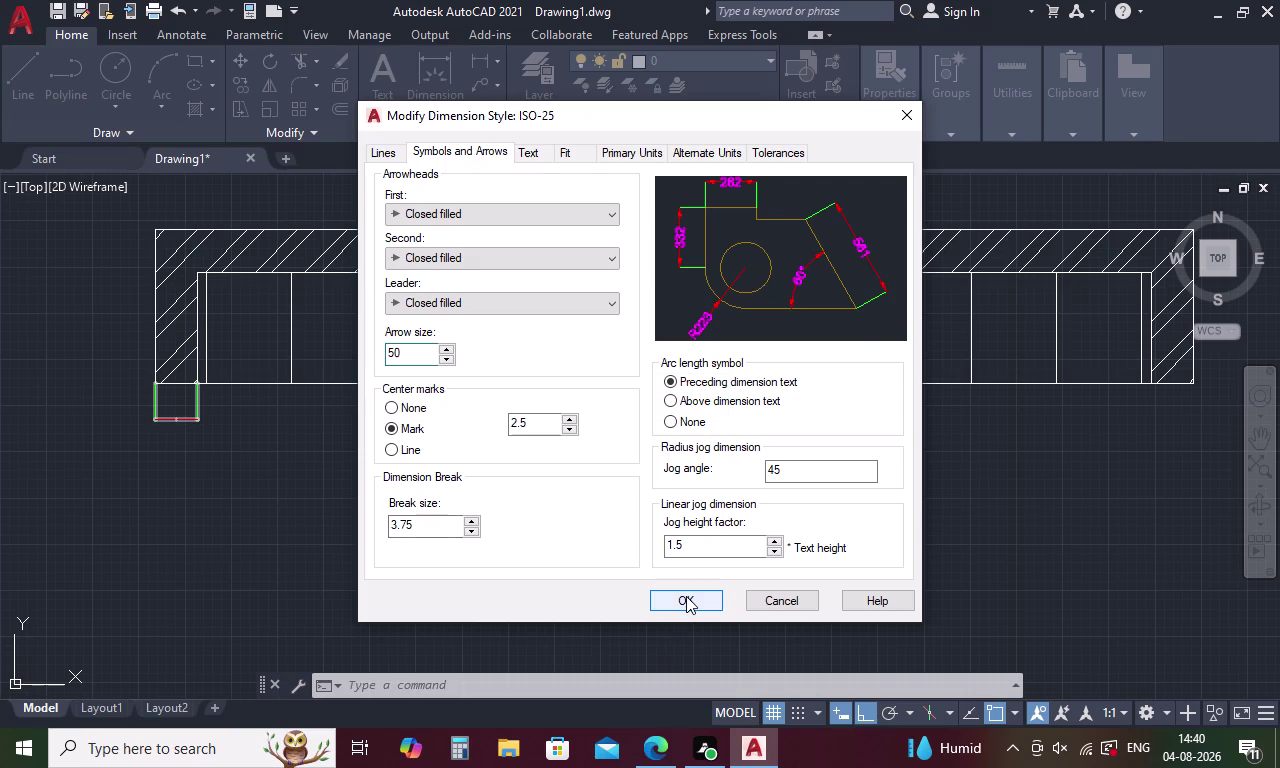
Accept the ISO-25 changes, make it current, and close the style manager.
click(686, 596)
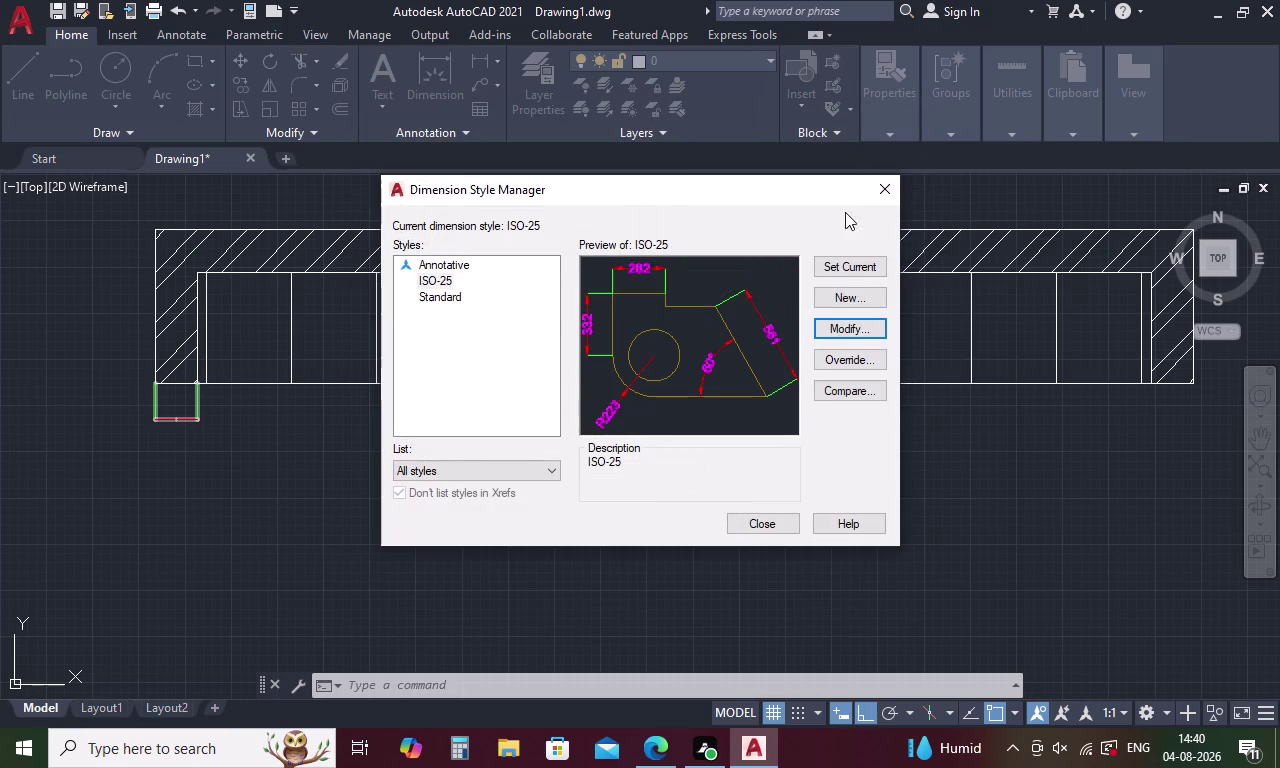
click(838, 269)
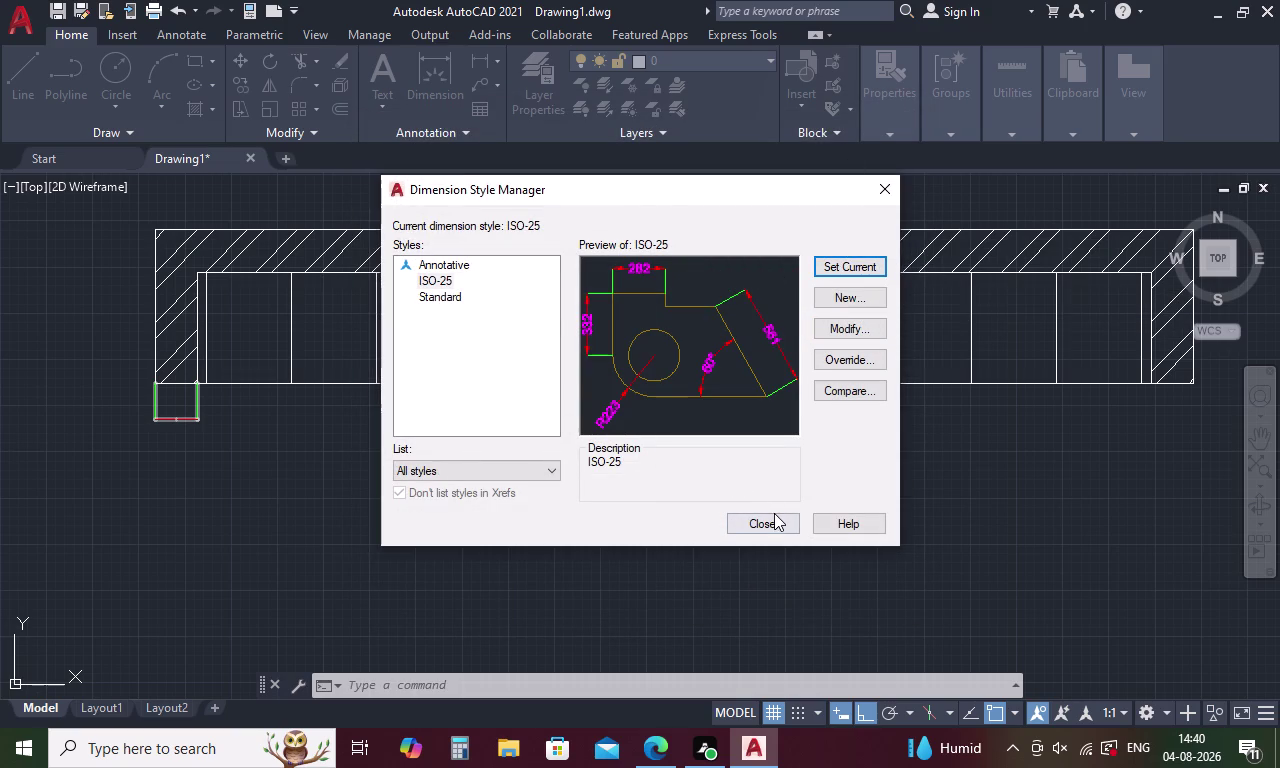
click(774, 521)
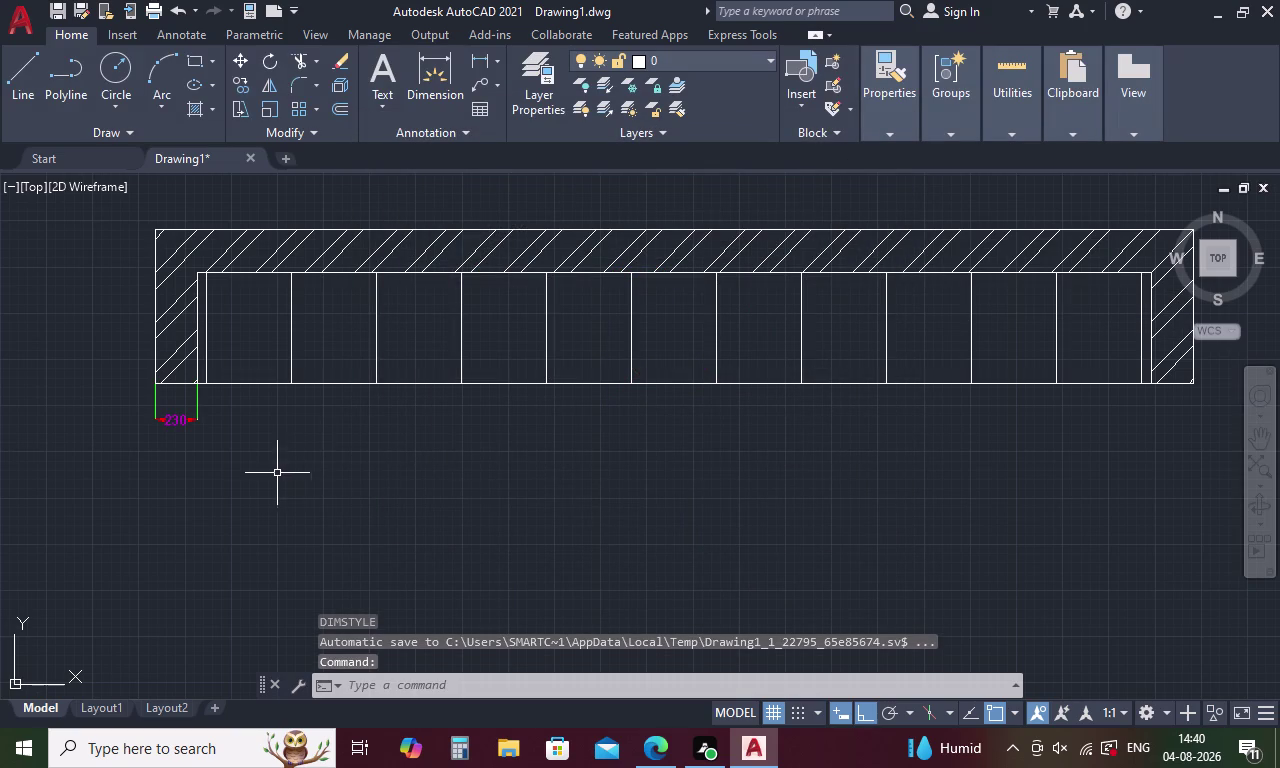
key(space)
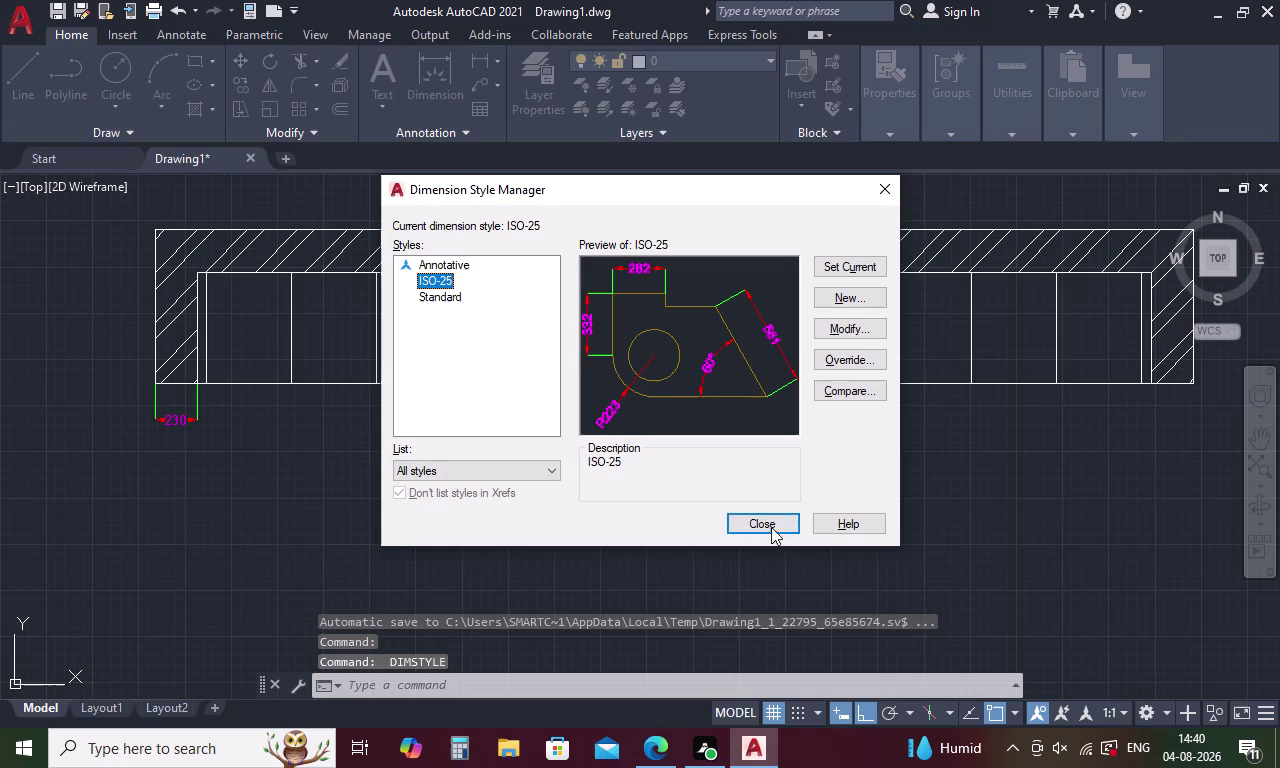
click(770, 517)
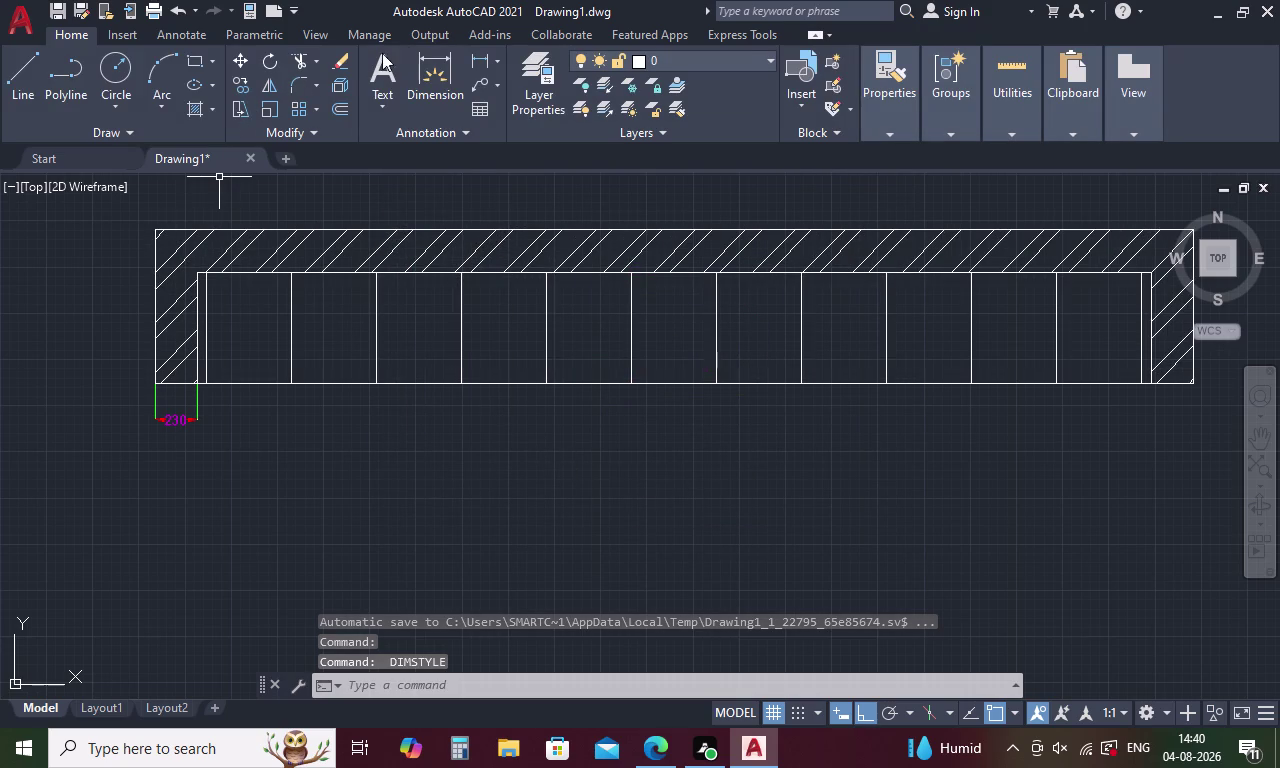
click(475, 56)
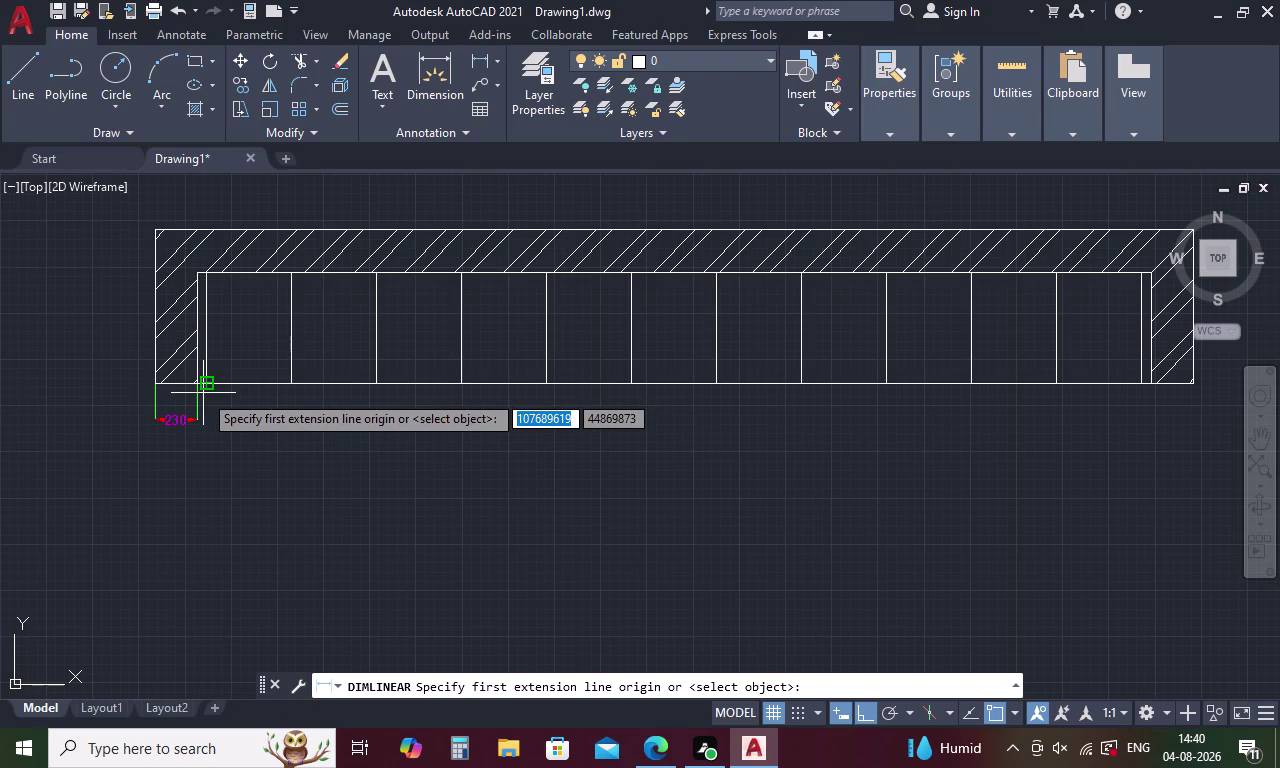
Start a 50 dimension at the left panel corner, then cancel it.
scroll(up, 3)
click(207, 381)
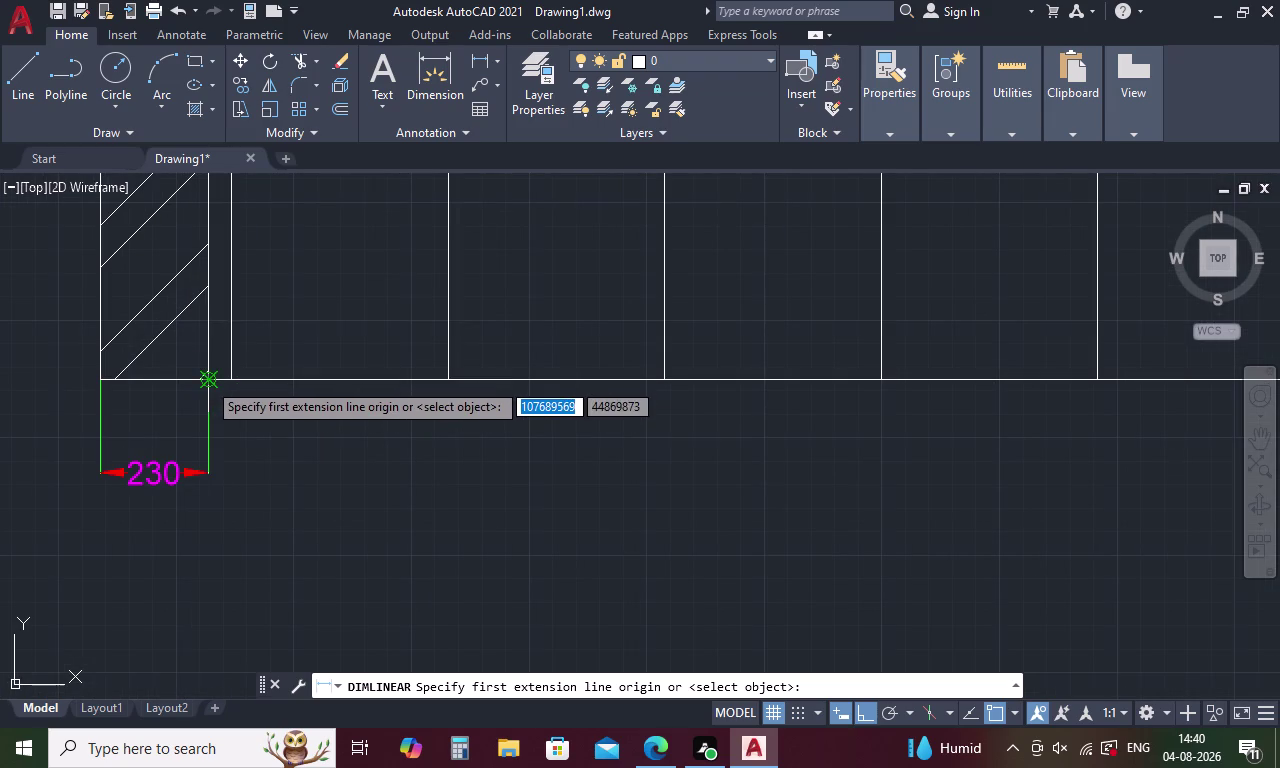
click(225, 381)
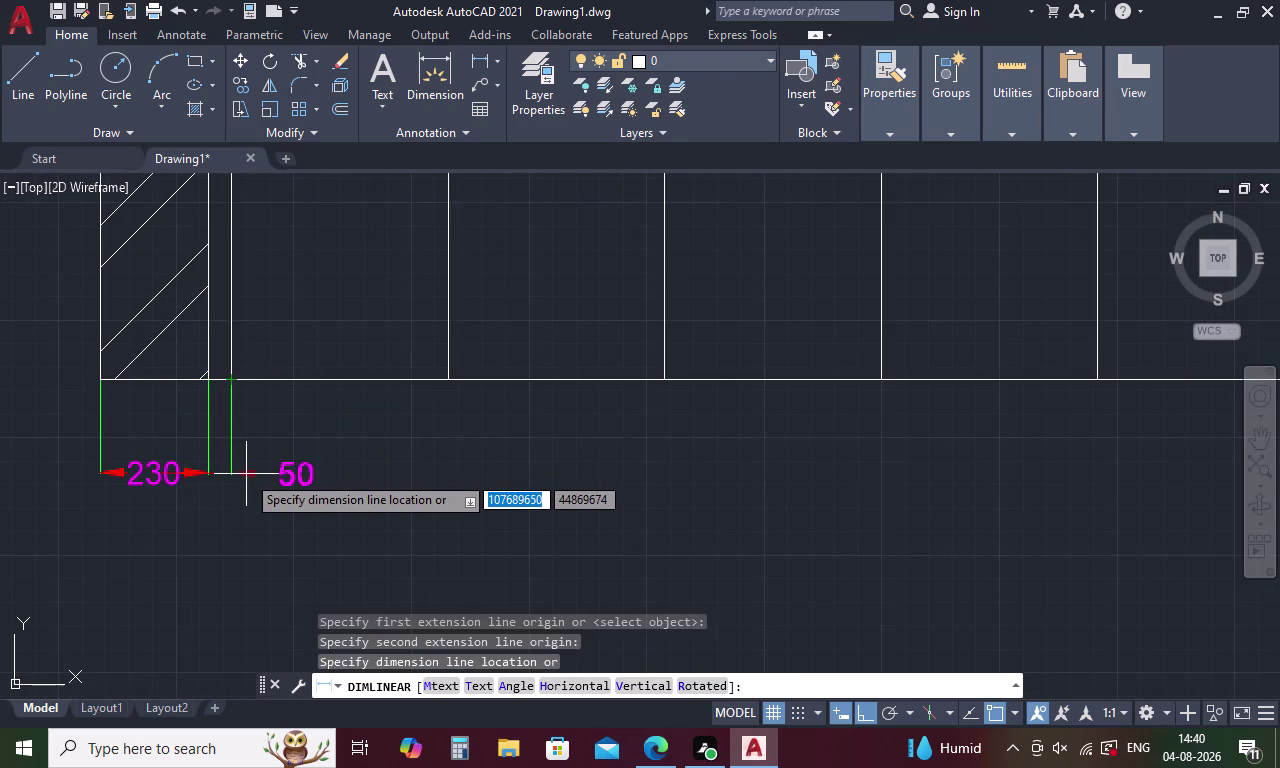
key(Escape)
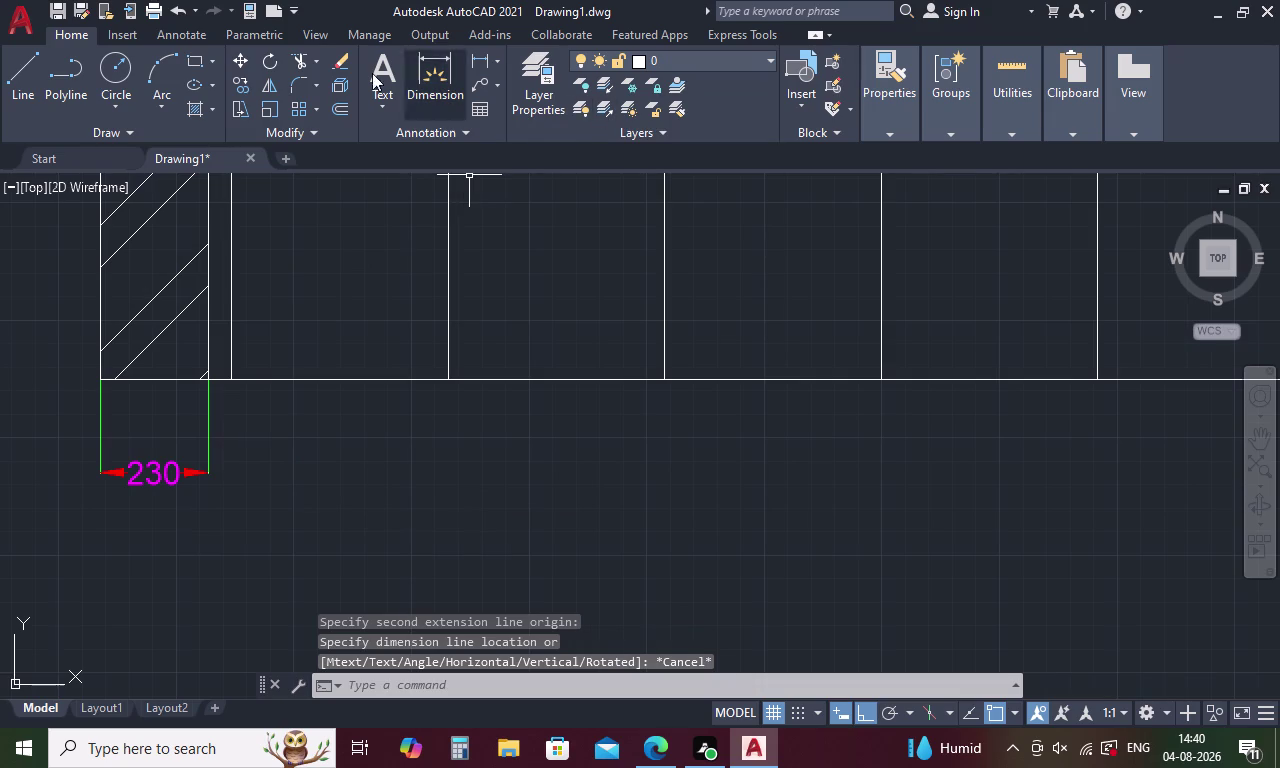
Continue from the 230 dimension with 50 and the first seven 460 shutter widths.
click(184, 29)
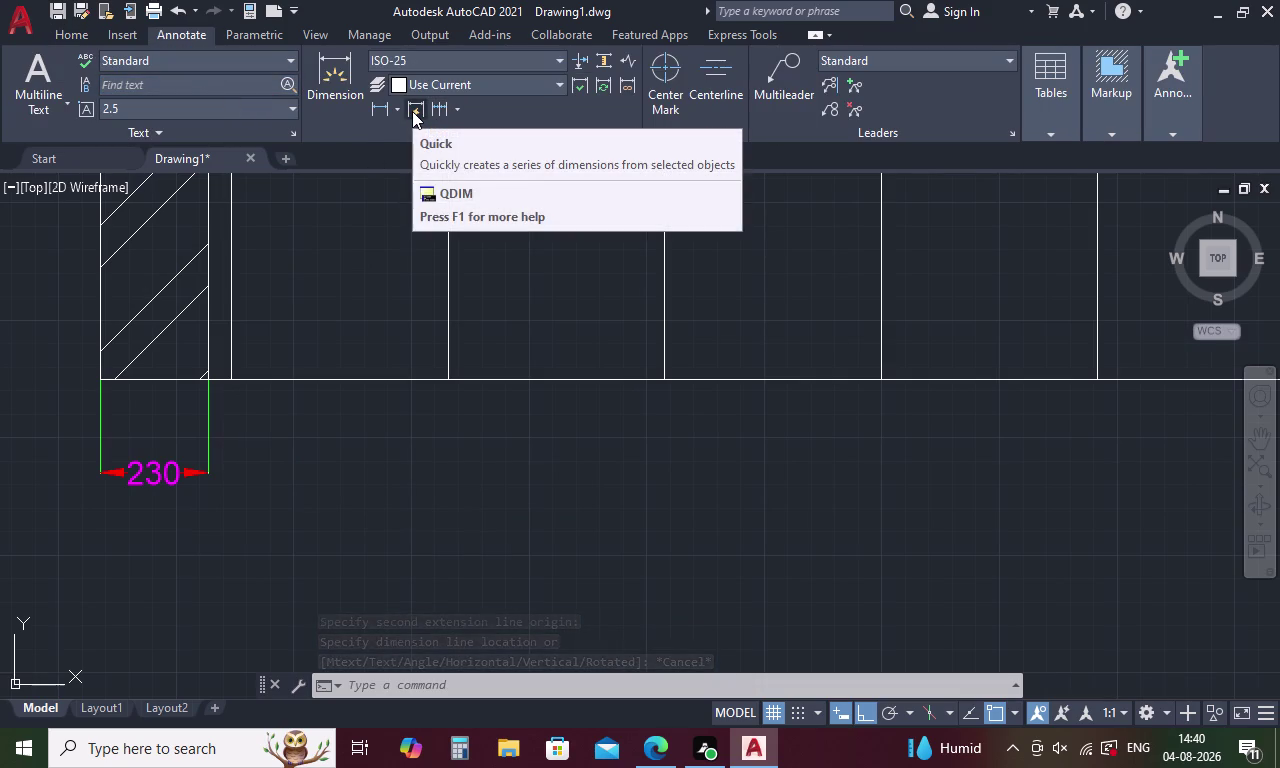
click(437, 107)
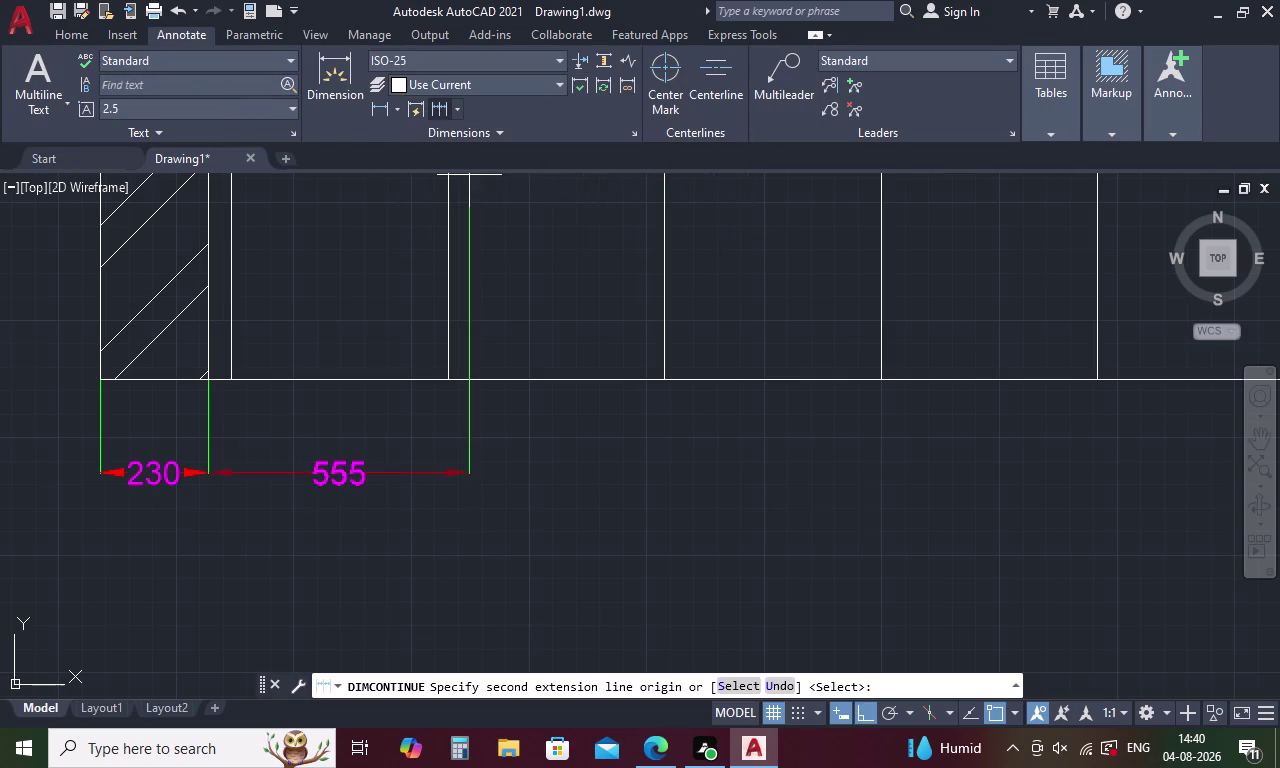
click(227, 380)
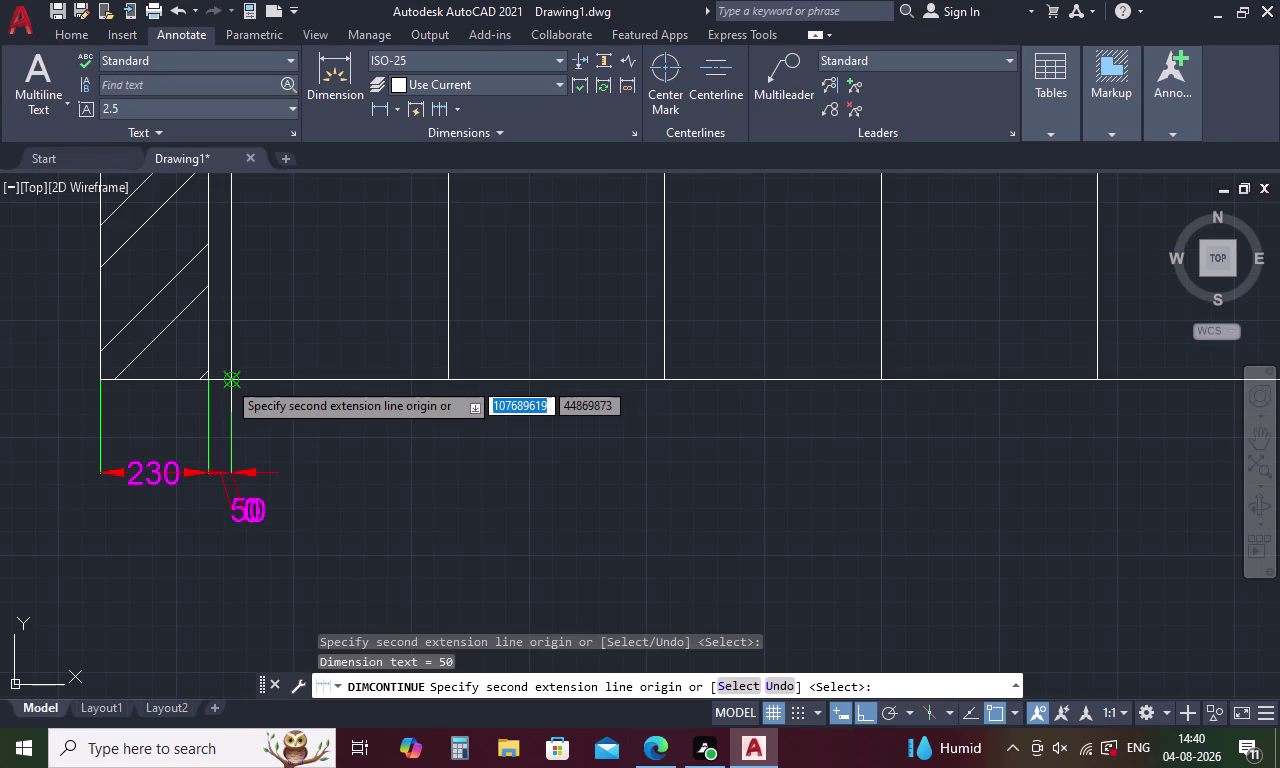
click(446, 381)
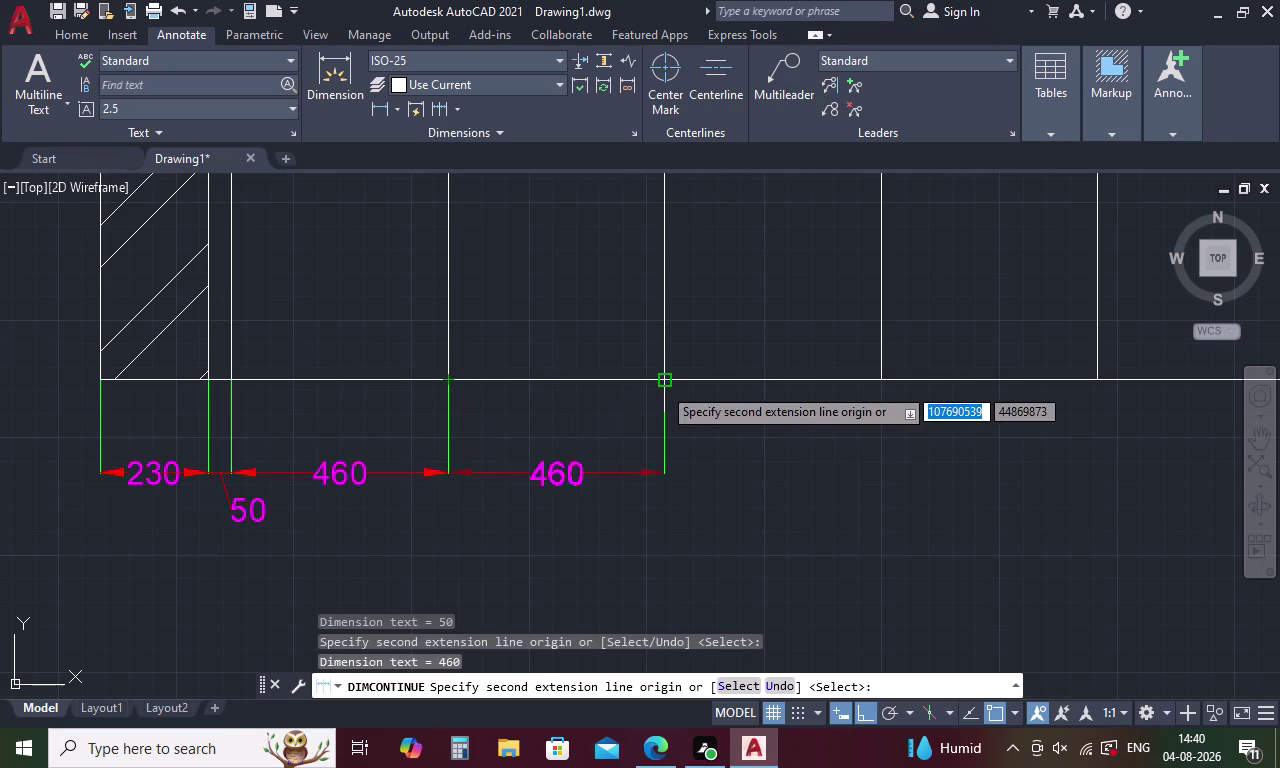
click(662, 386)
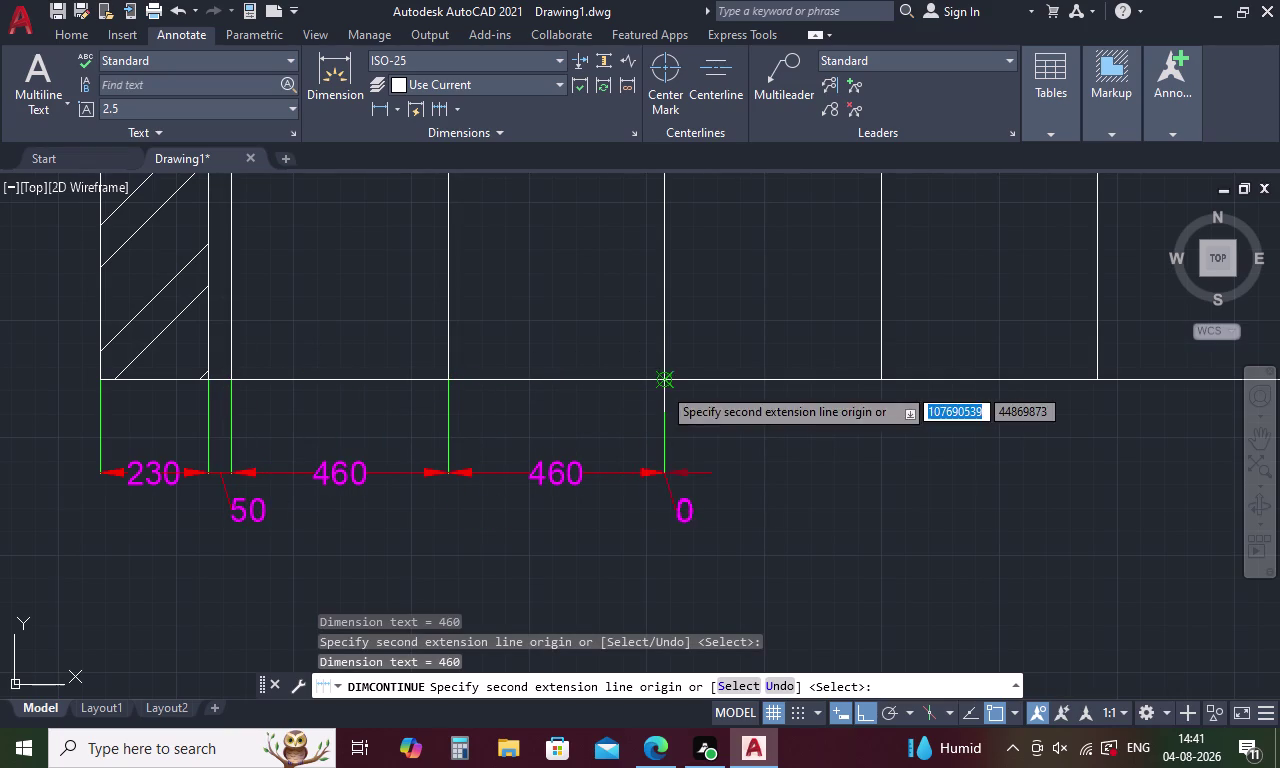
click(878, 381)
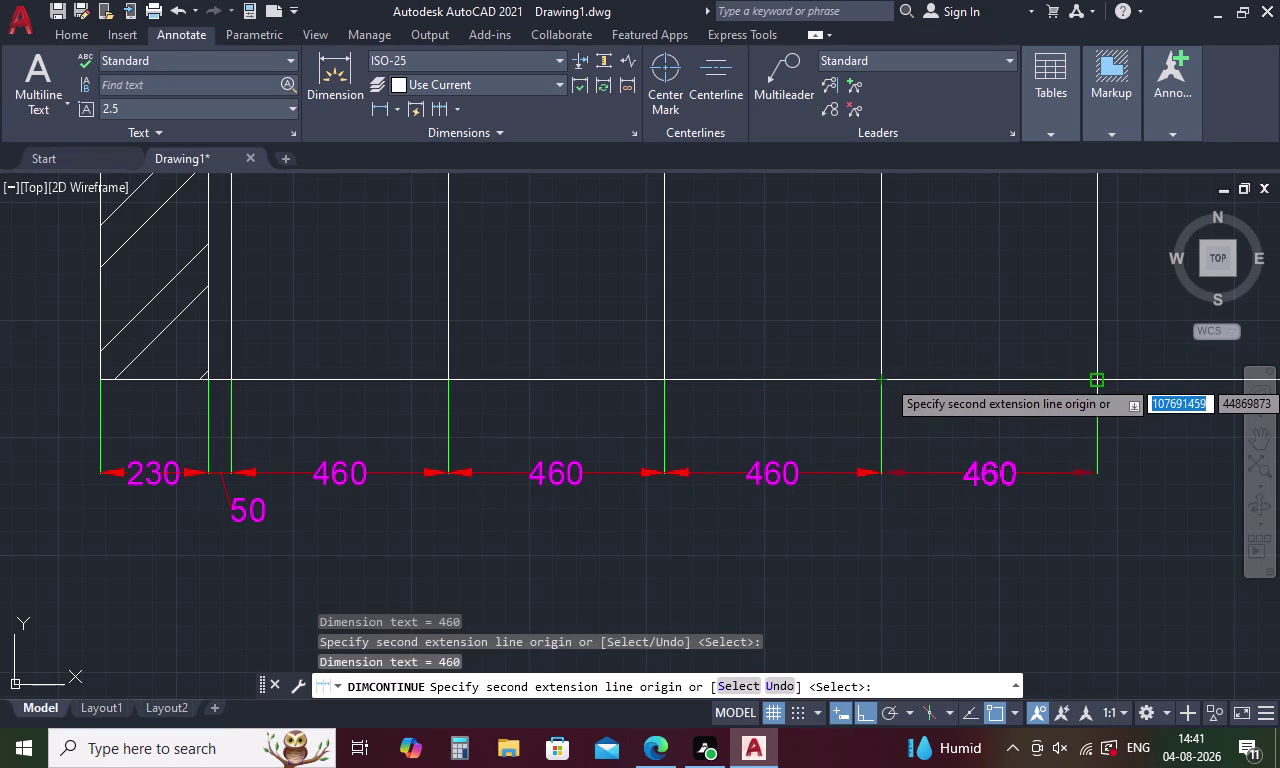
click(1092, 379)
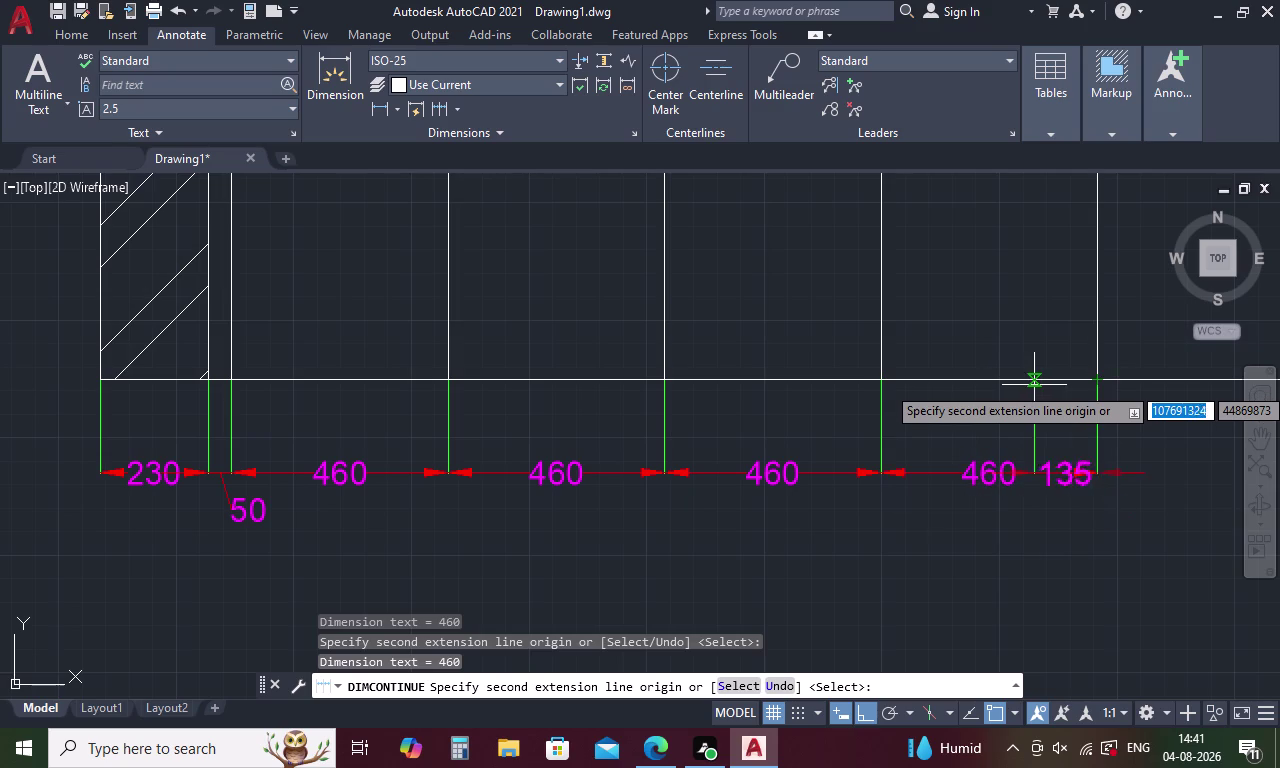
middle_drag(1034, 385, 340, 400)
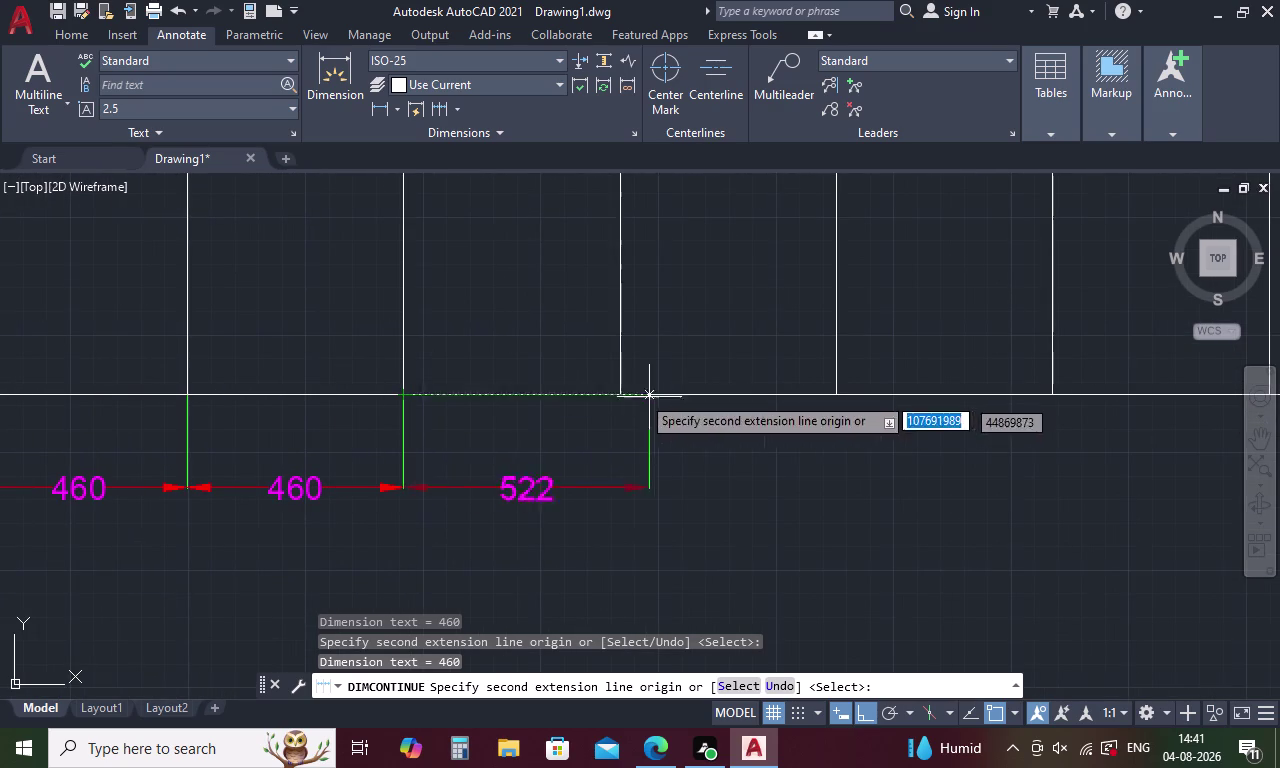
click(620, 396)
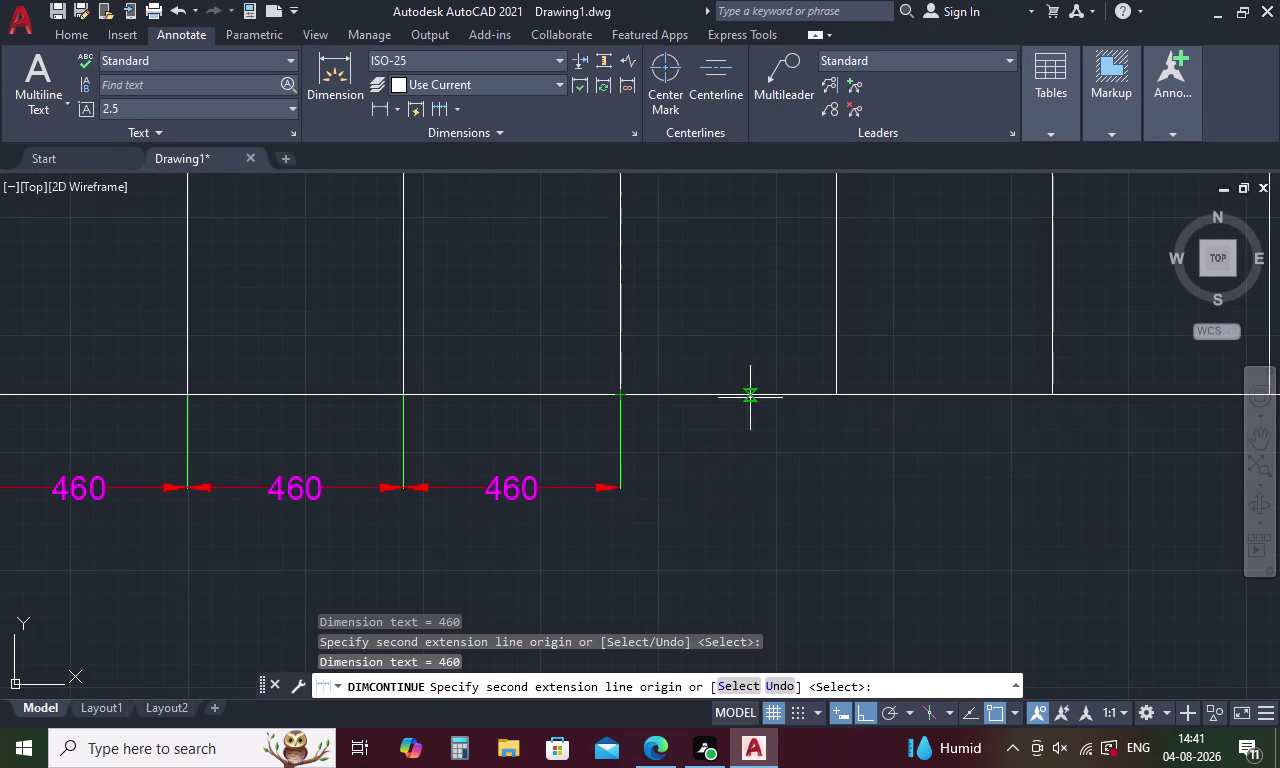
click(833, 398)
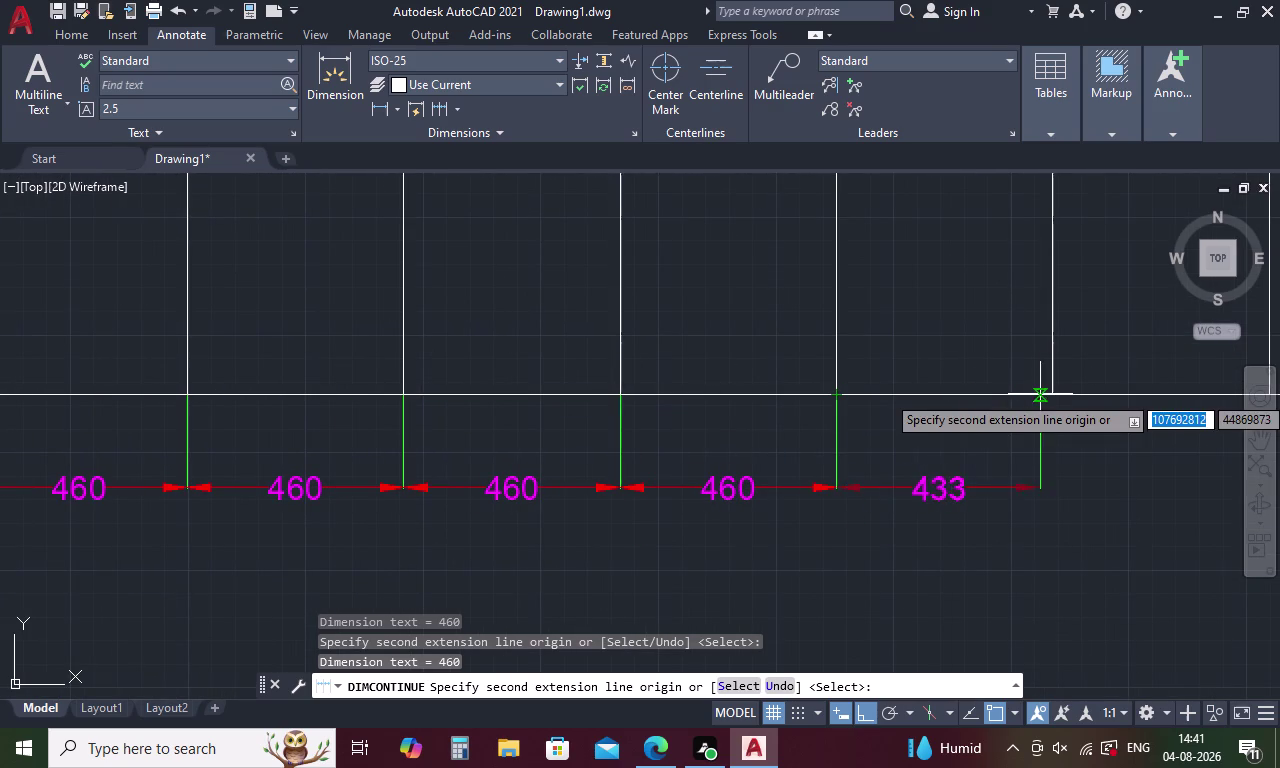
click(1054, 394)
Complete the chain with four more 460 widths, then 50 and 230.
middle_drag(1049, 387, 750, 463)
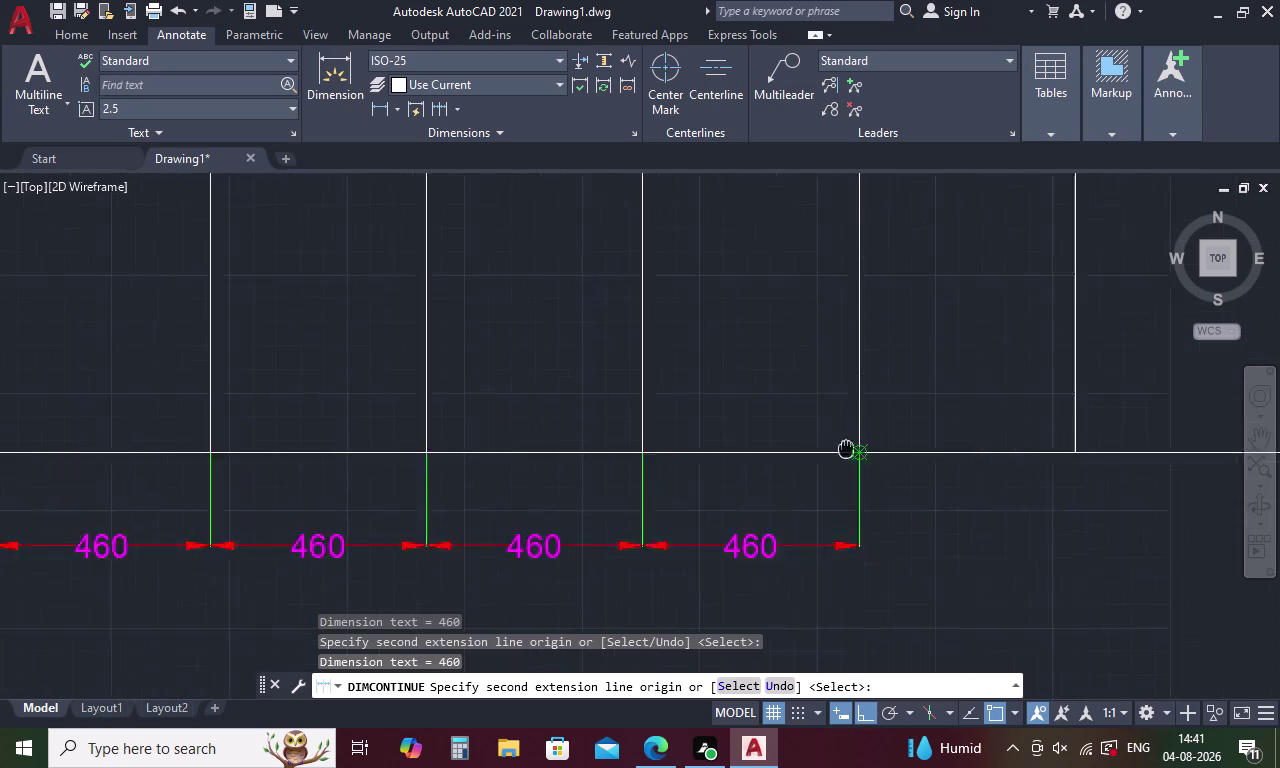
middle_drag(750, 463, 644, 478)
click(868, 481)
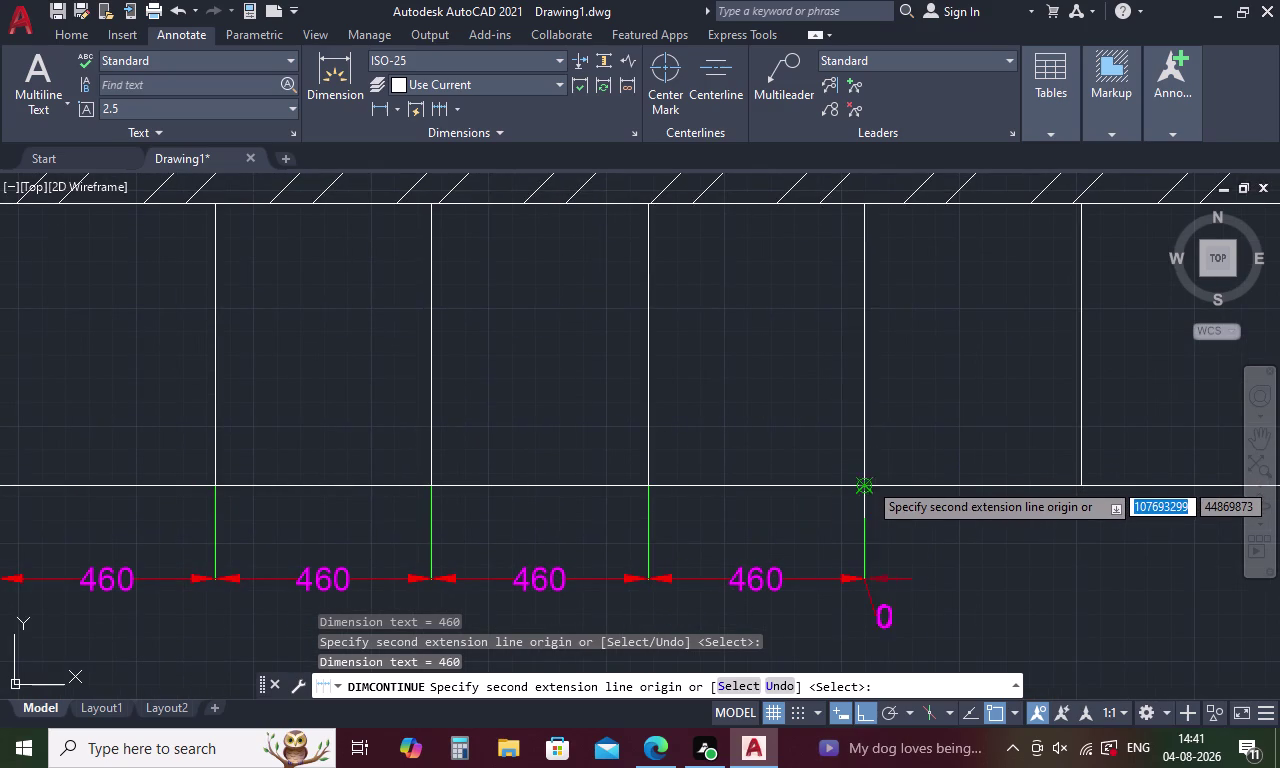
click(1082, 486)
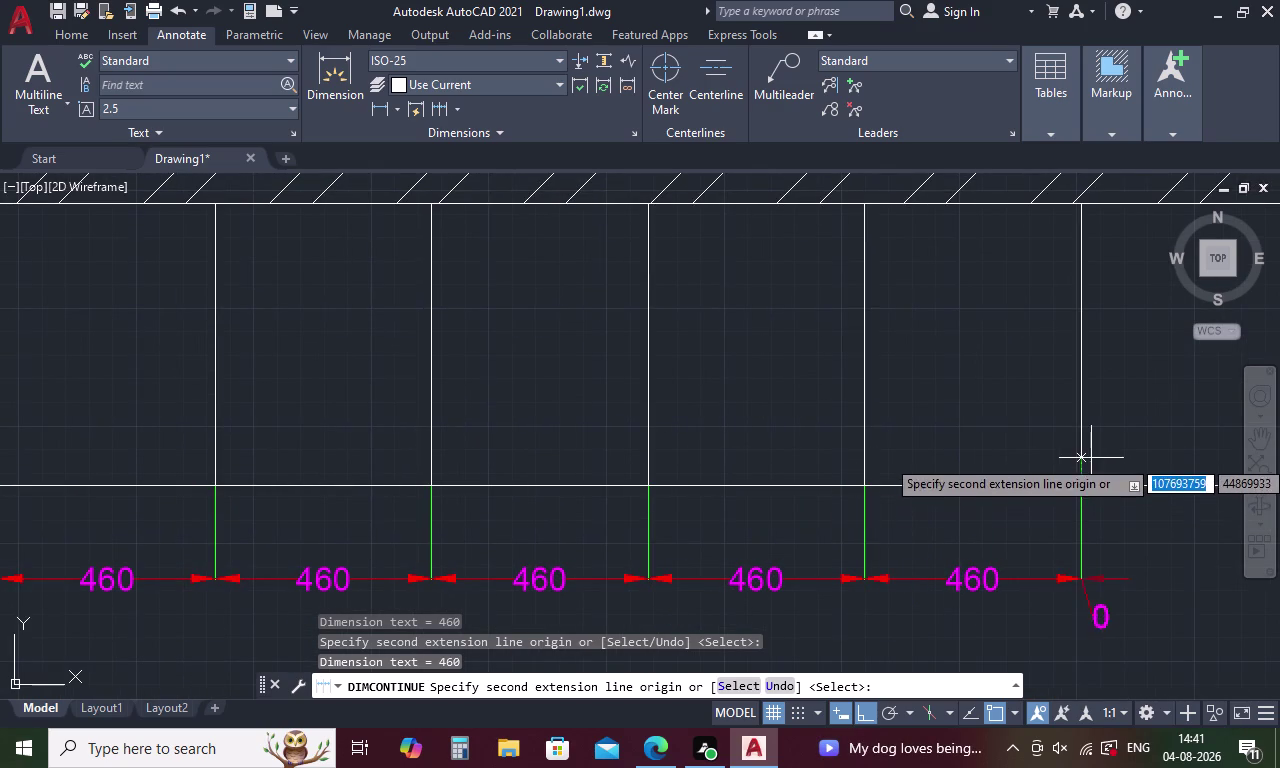
middle_drag(1091, 458, 557, 480)
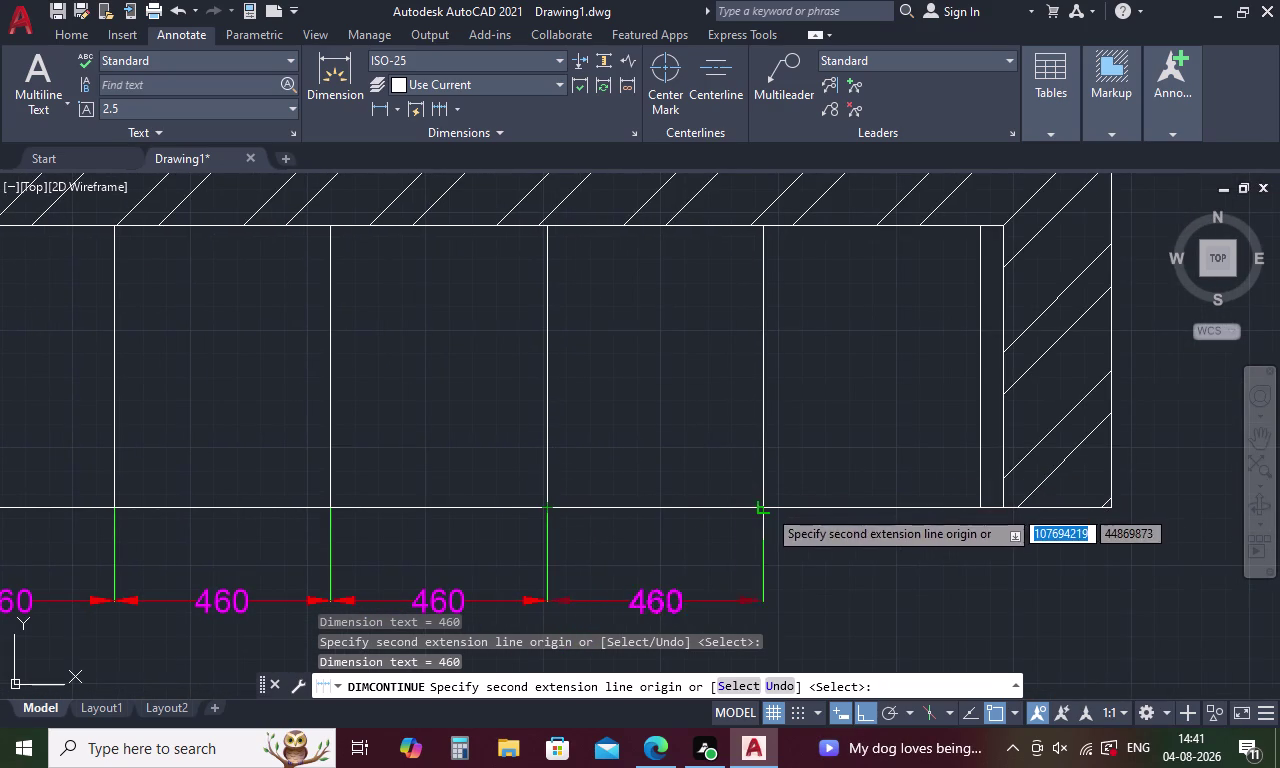
click(760, 508)
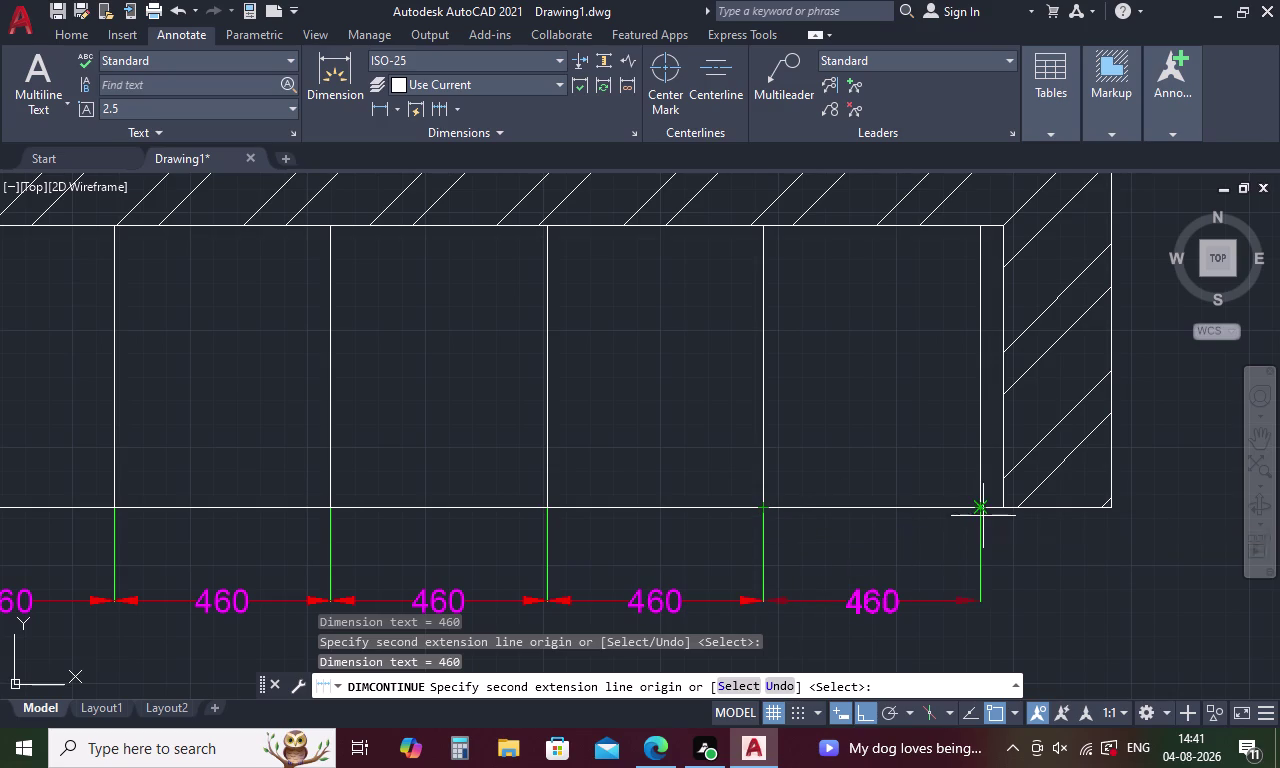
click(976, 506)
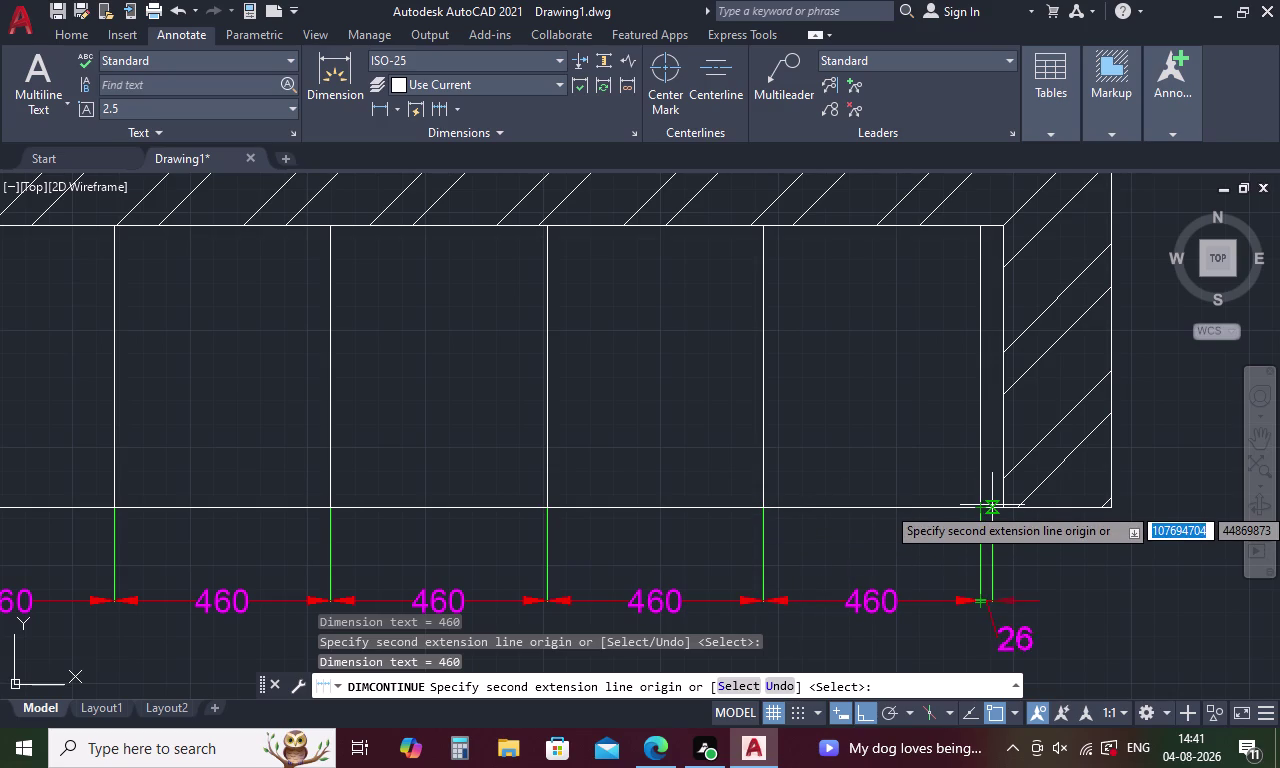
click(998, 506)
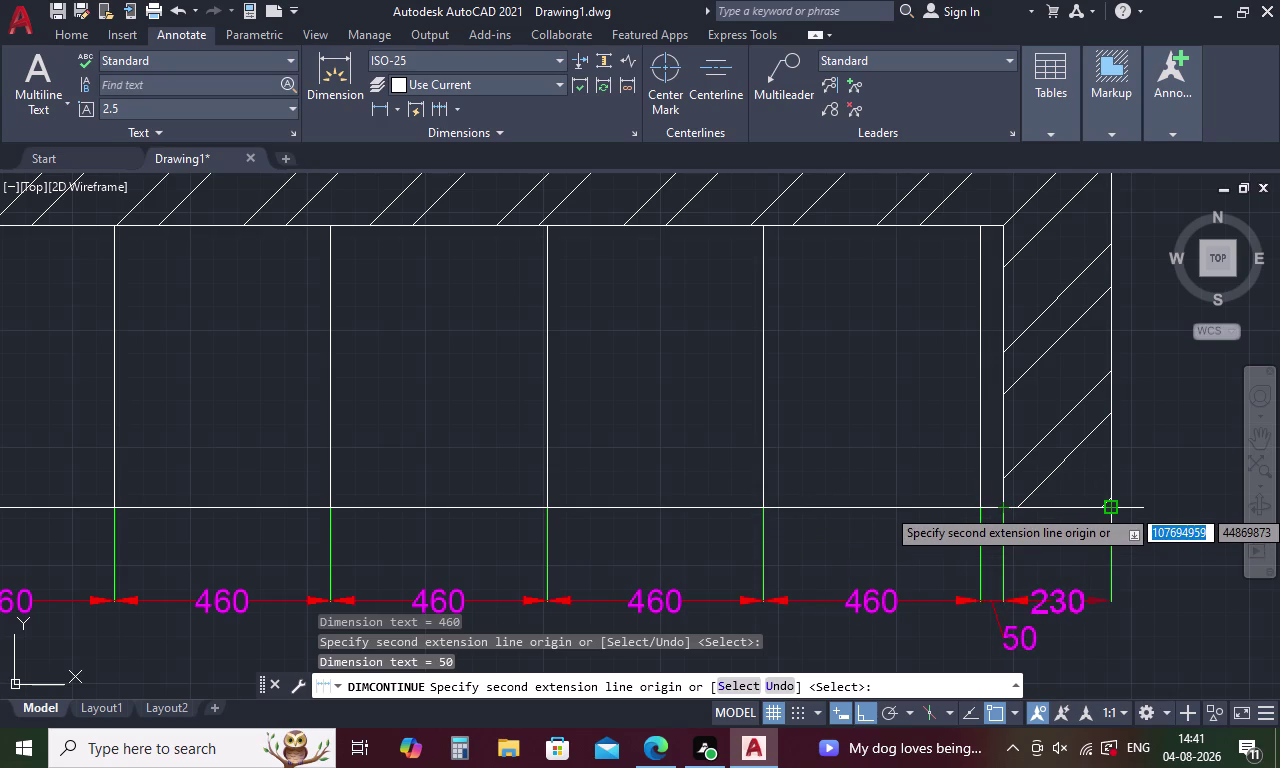
click(1116, 507)
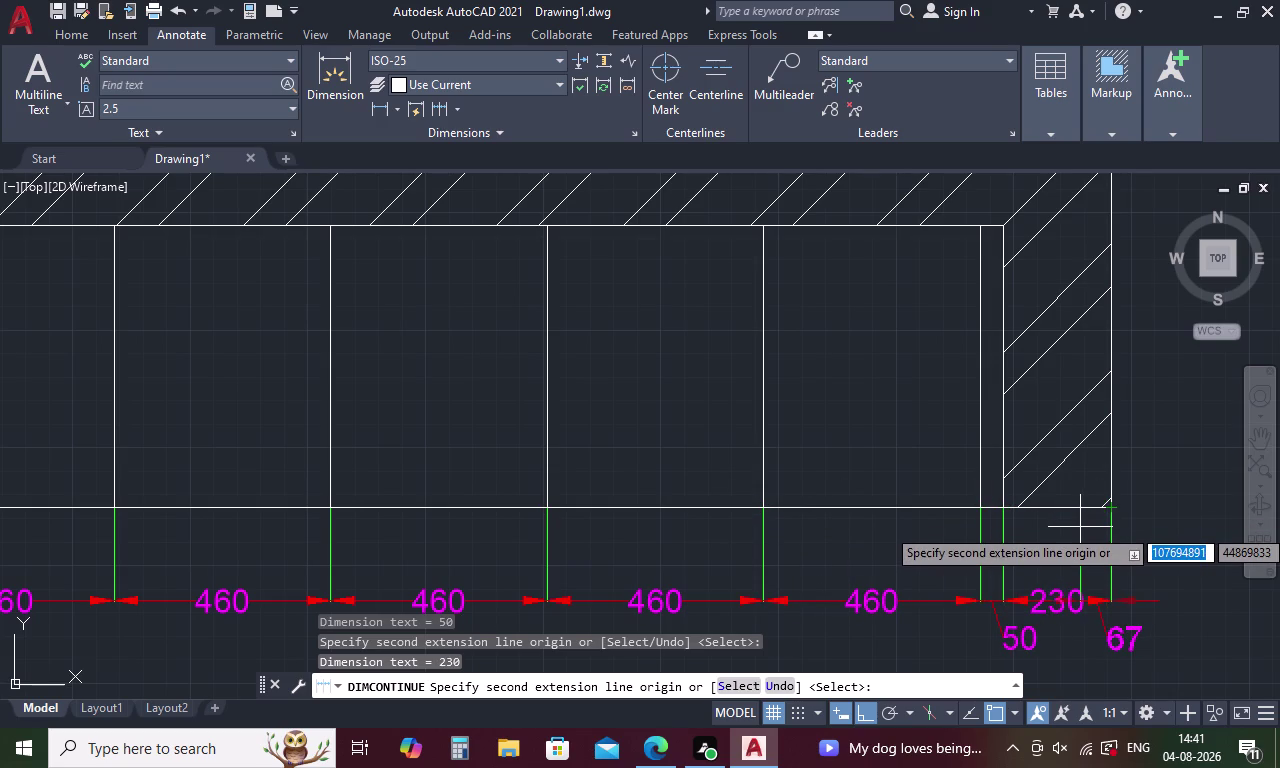
key(Escape)
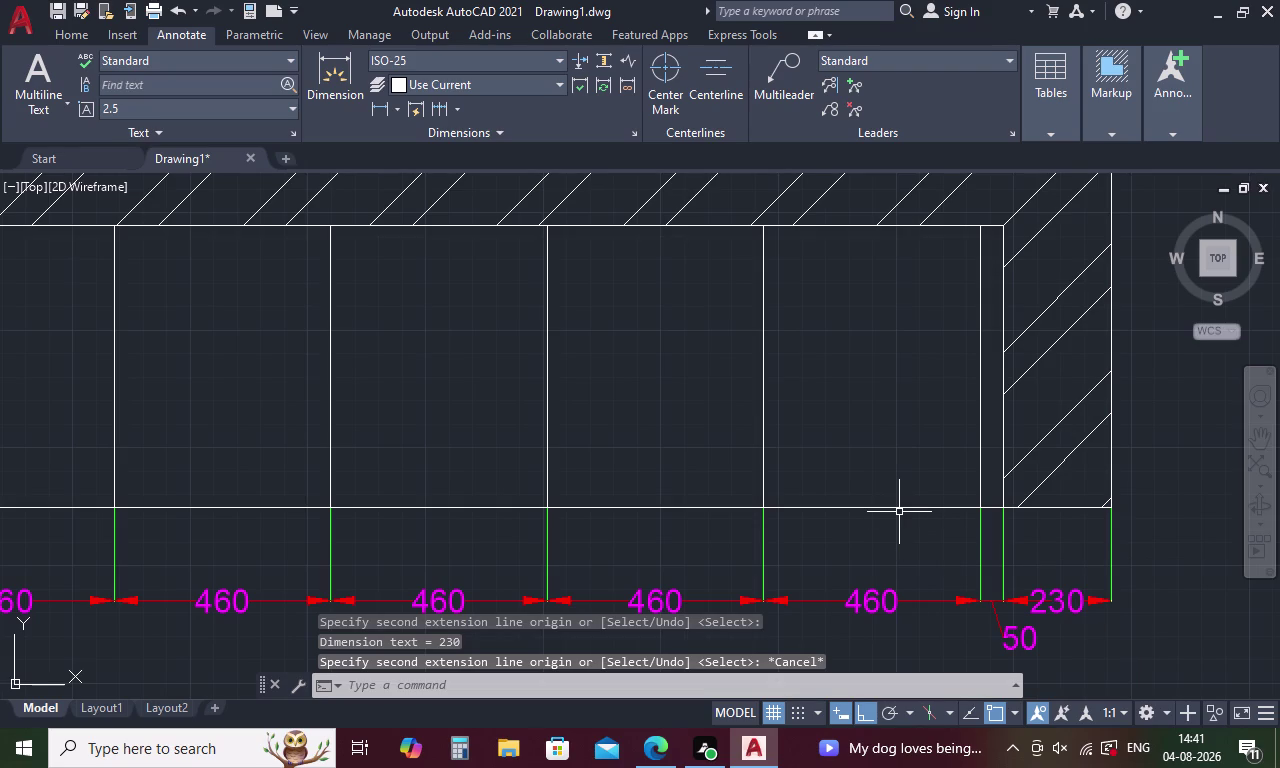
key(space)
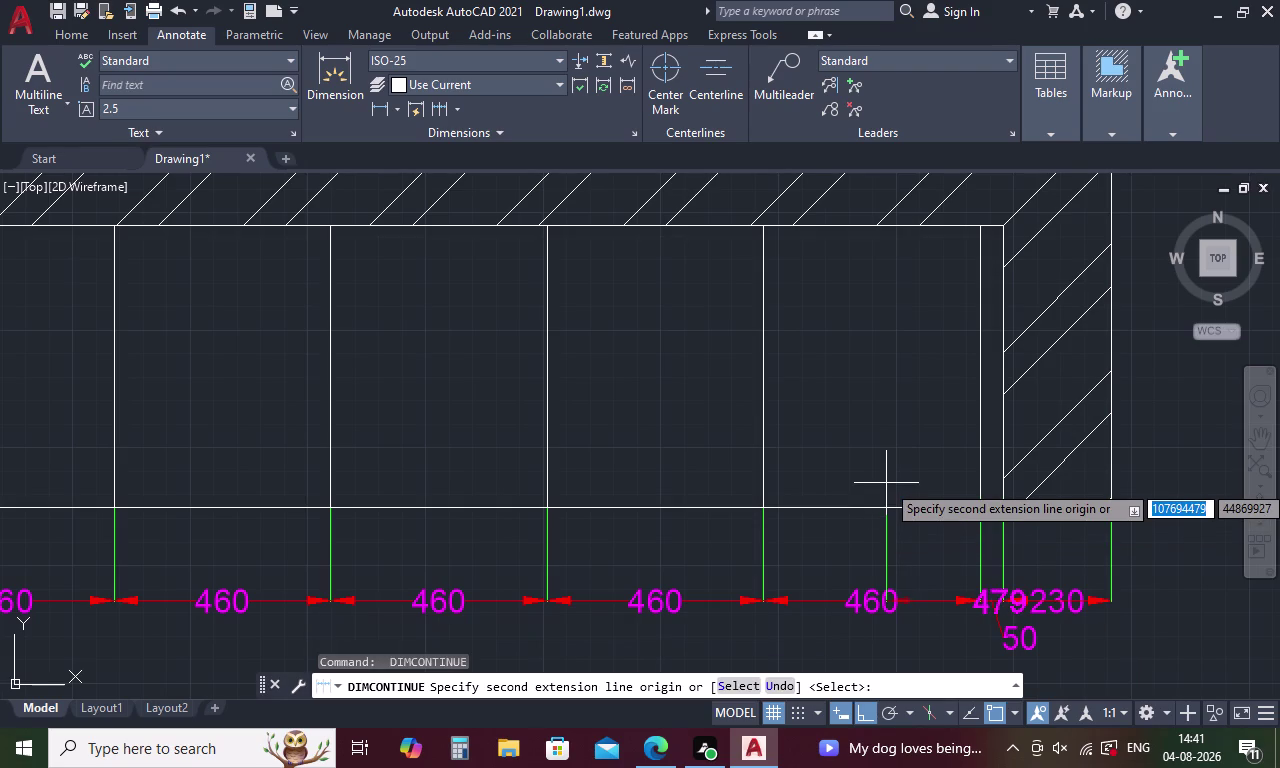
scroll(down, 3)
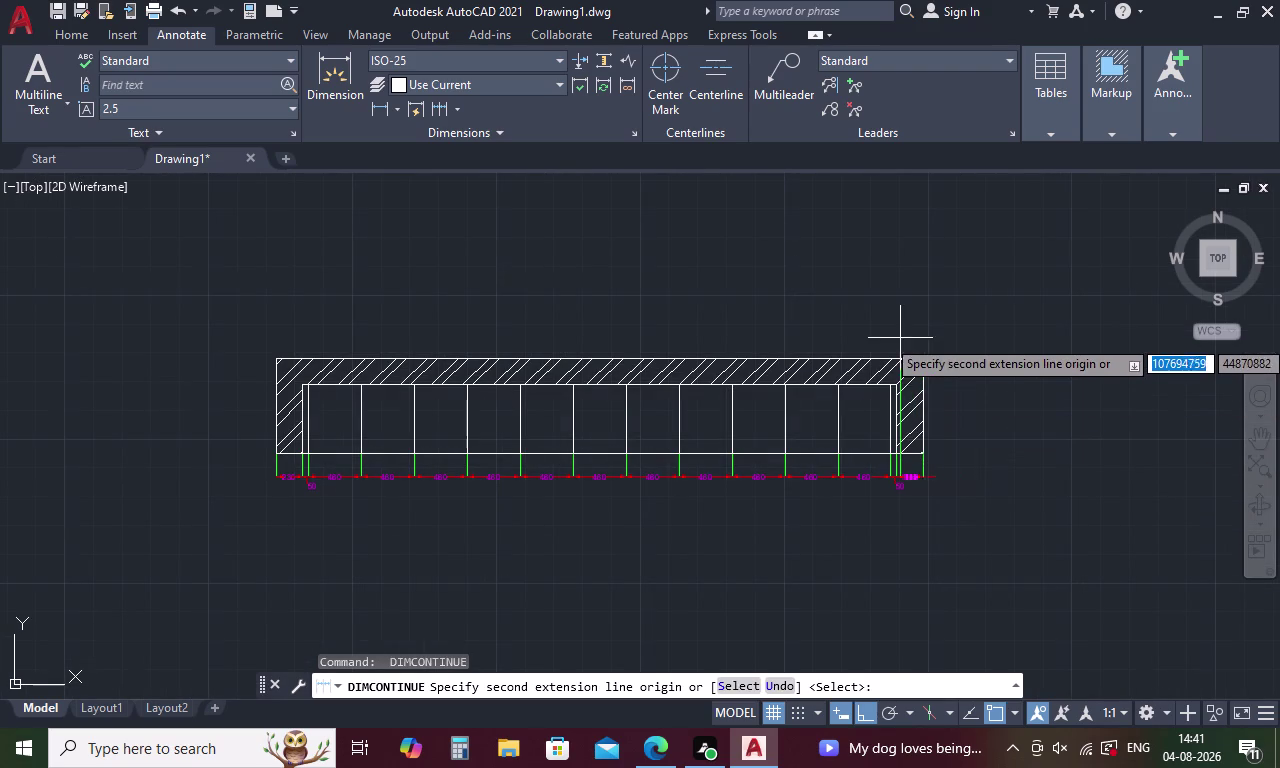
key(Escape)
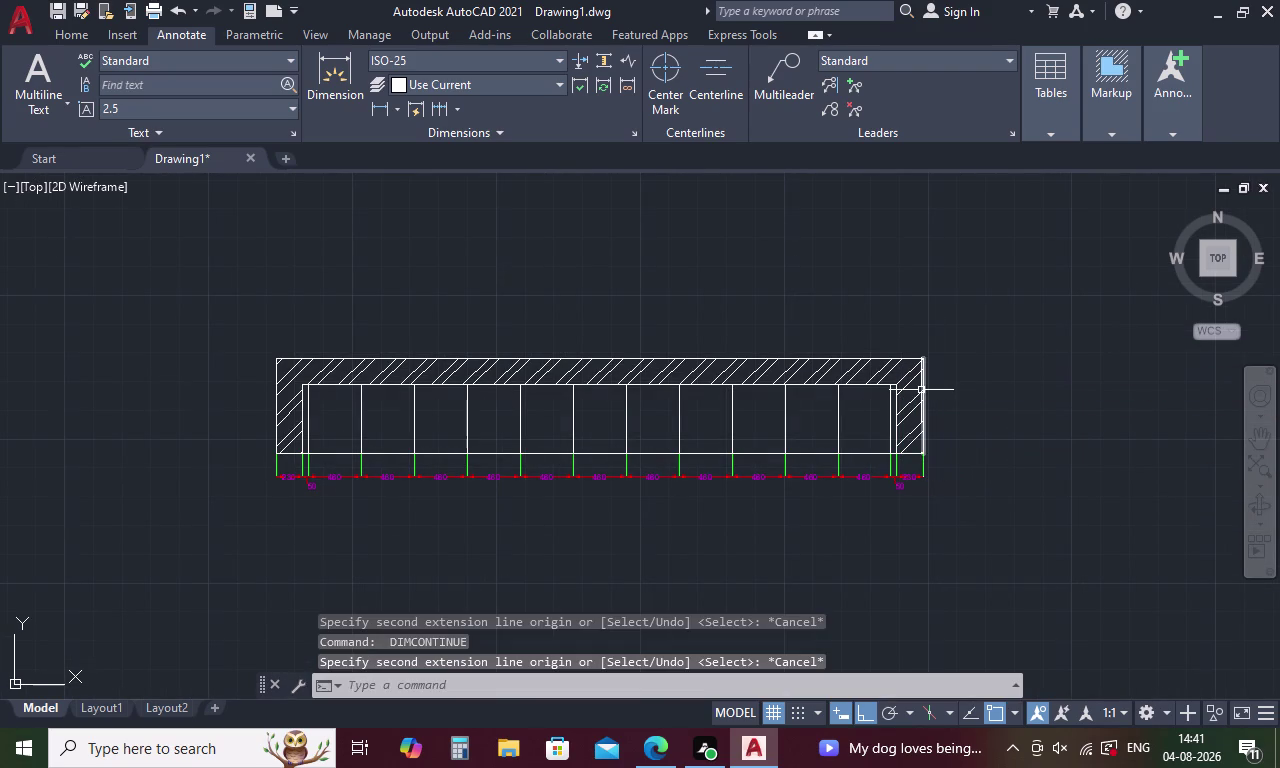
scroll(up, 3)
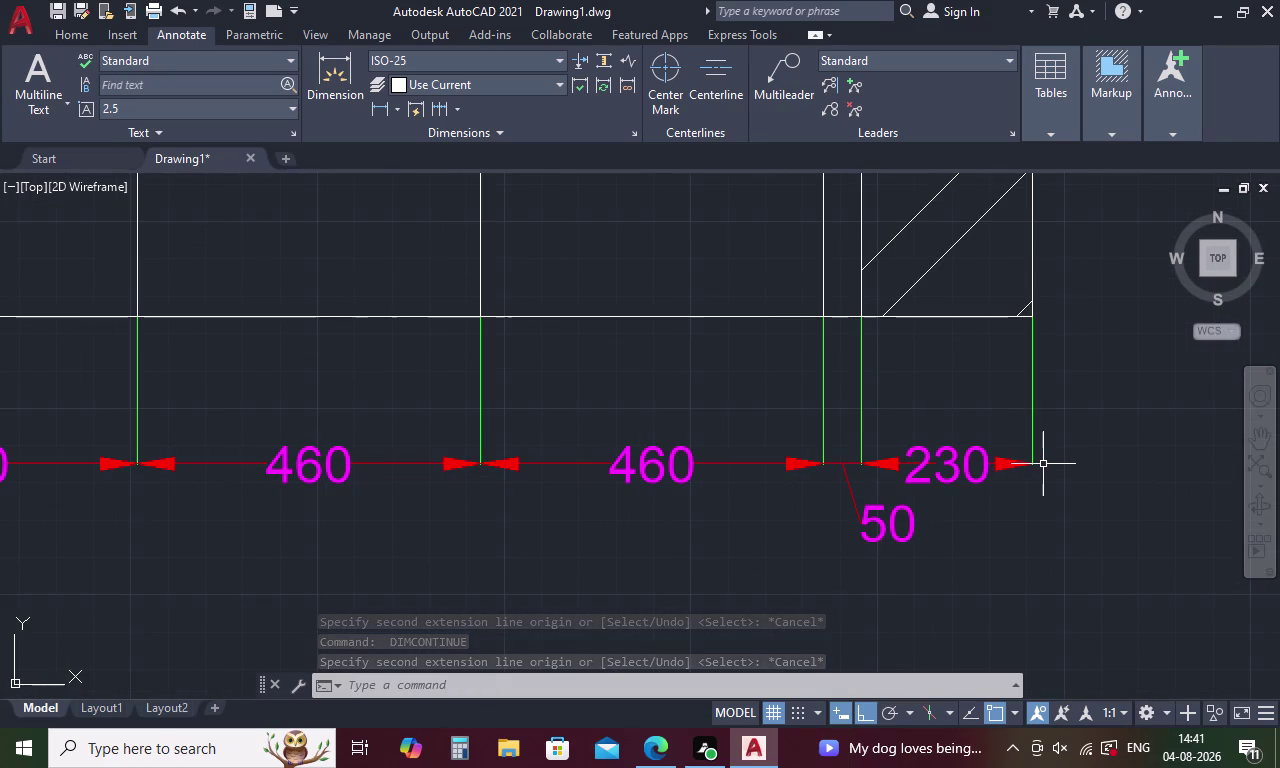
scroll(down, 3)
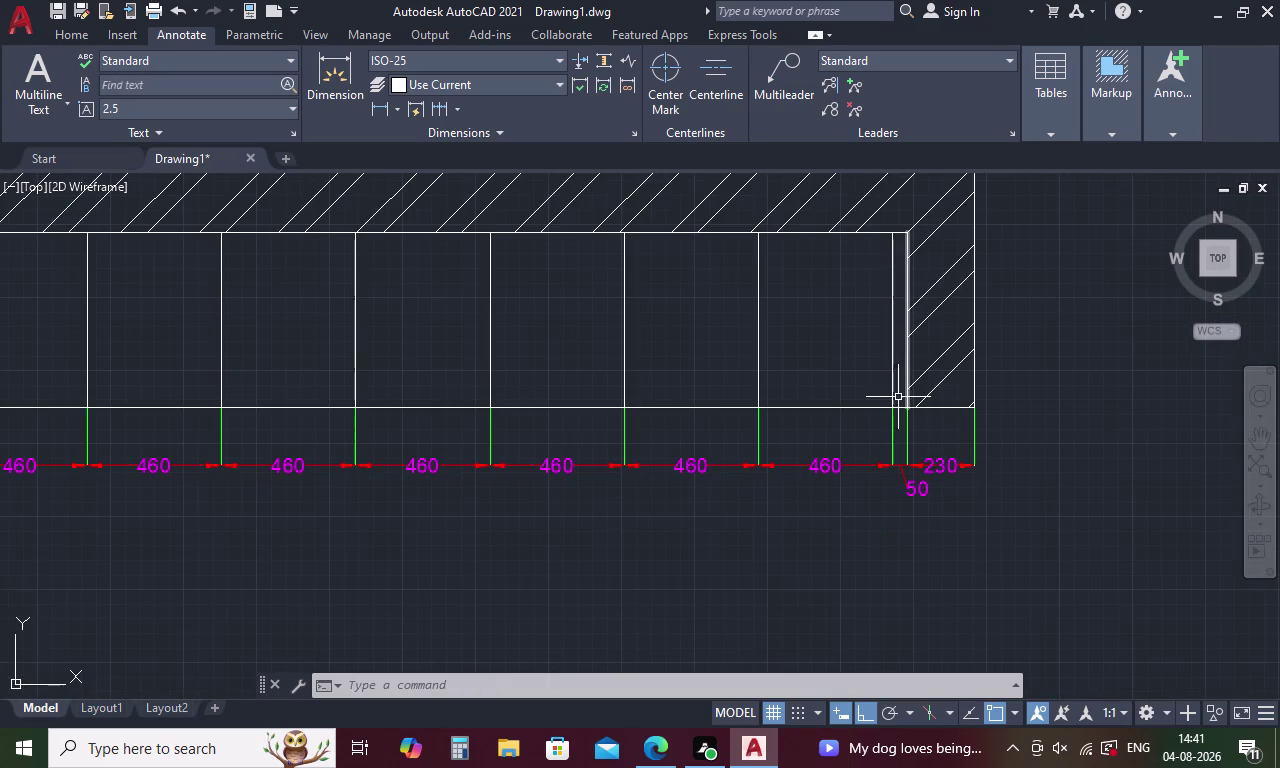
middle_drag(534, 501, 543, 543)
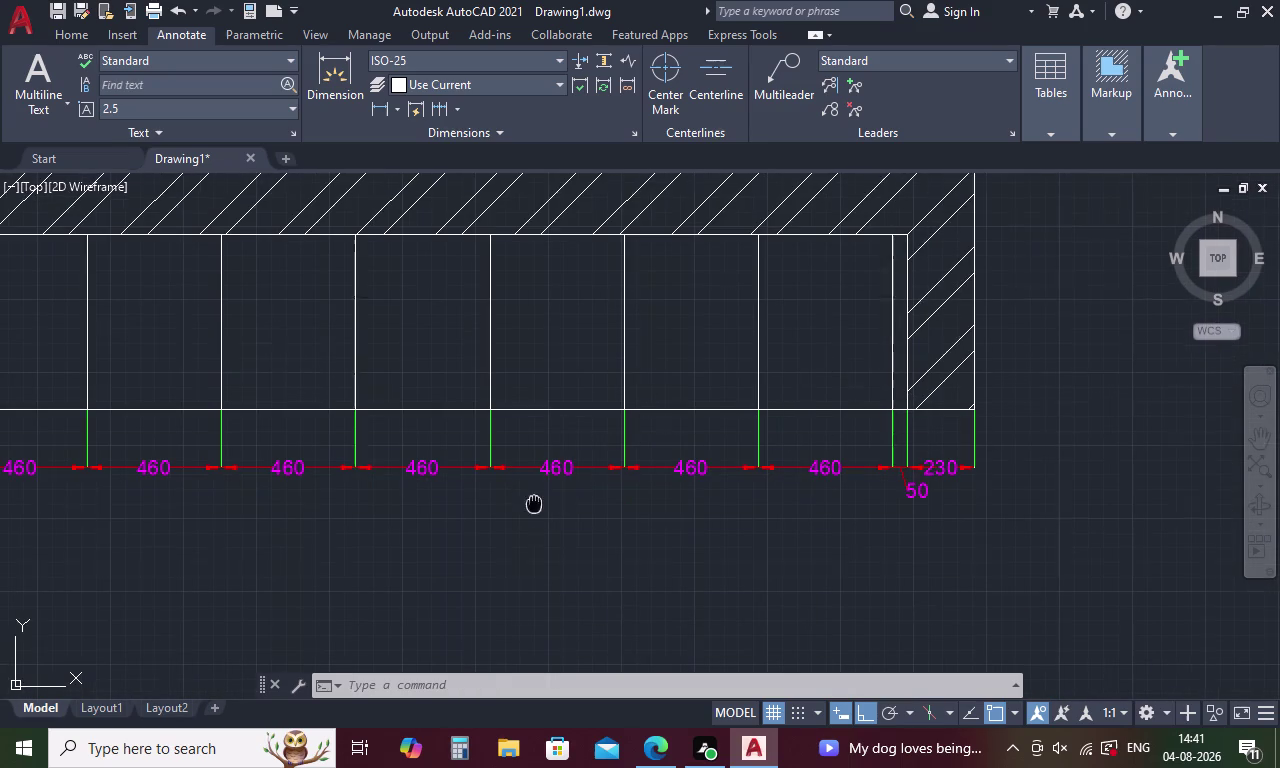
middle_drag(543, 543, 567, 585)
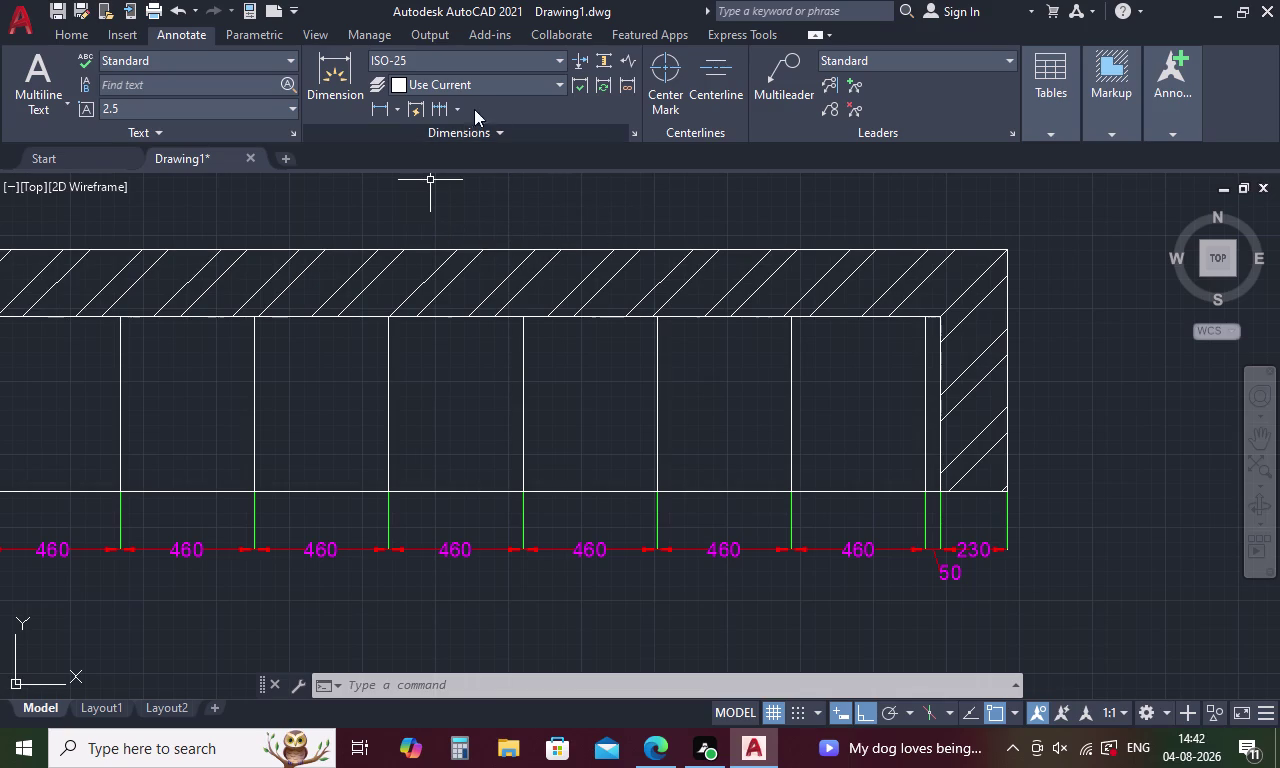
Add an 830 vertical dimension for the overall depth on the right side.
click(394, 105)
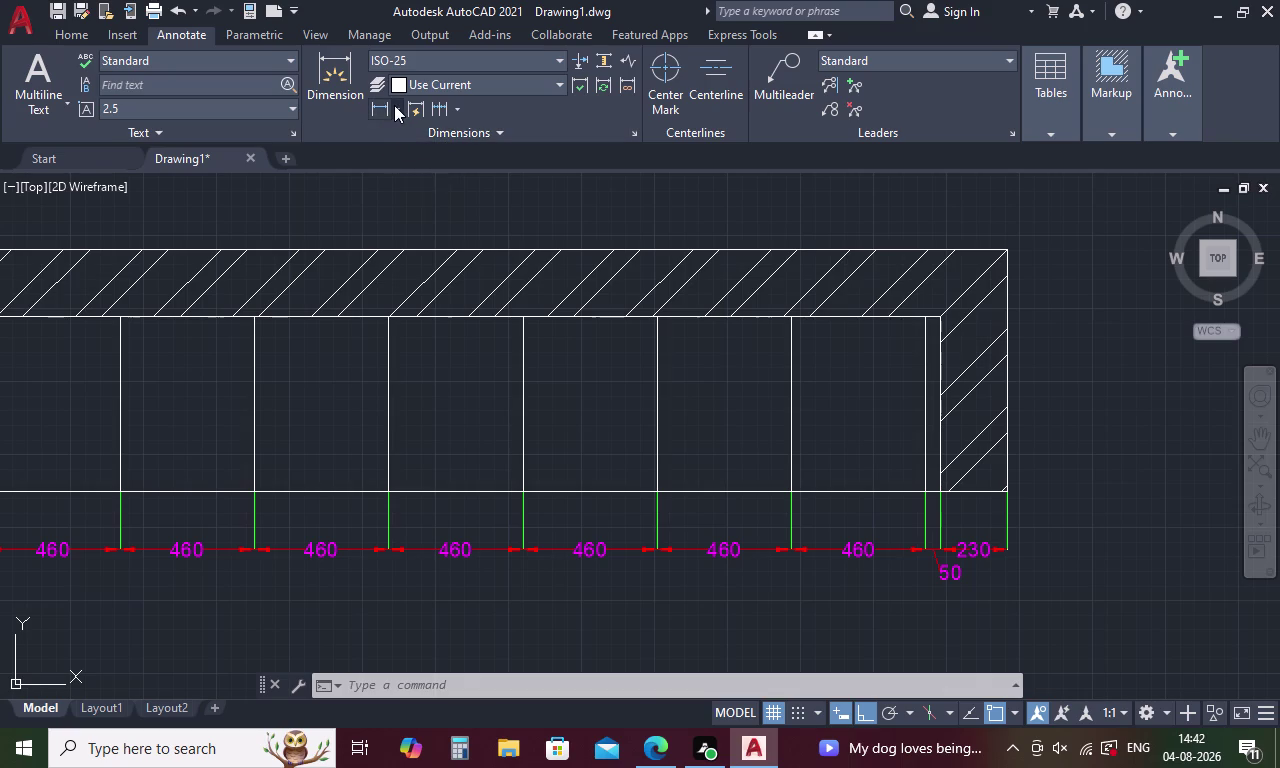
click(408, 144)
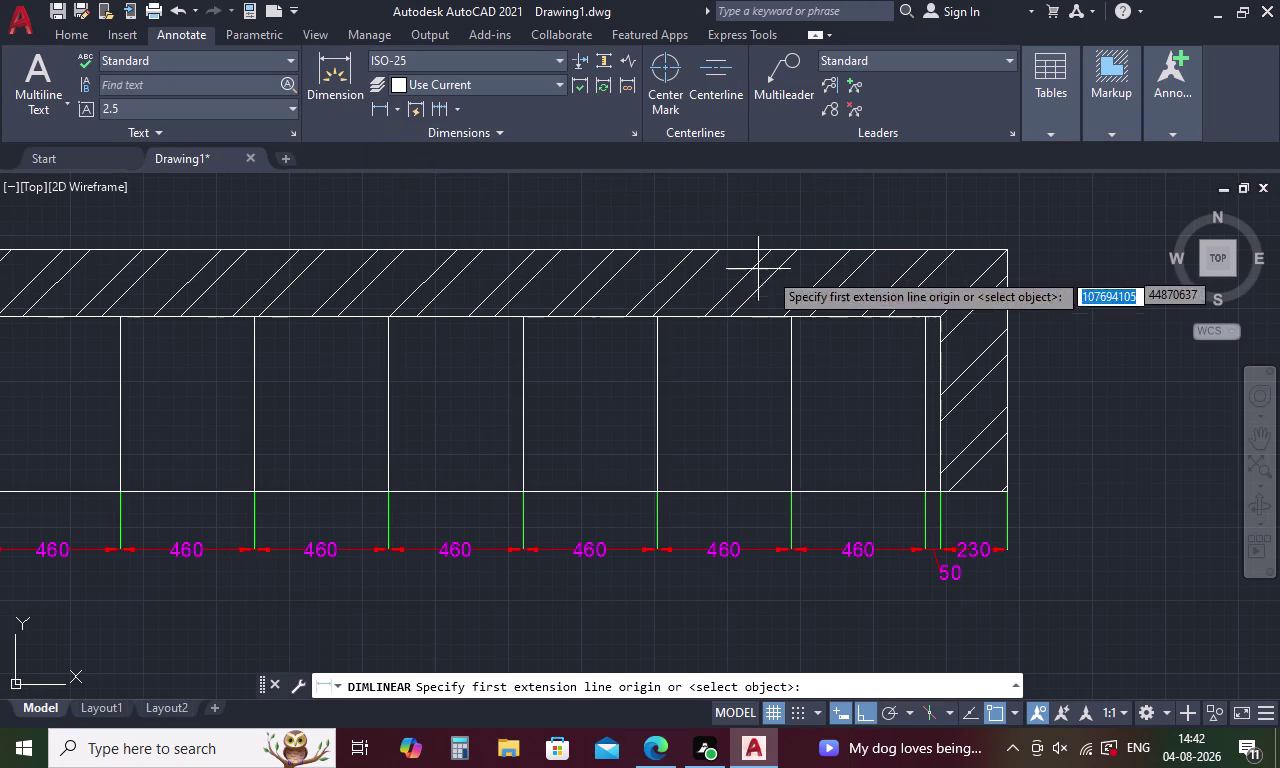
click(1008, 246)
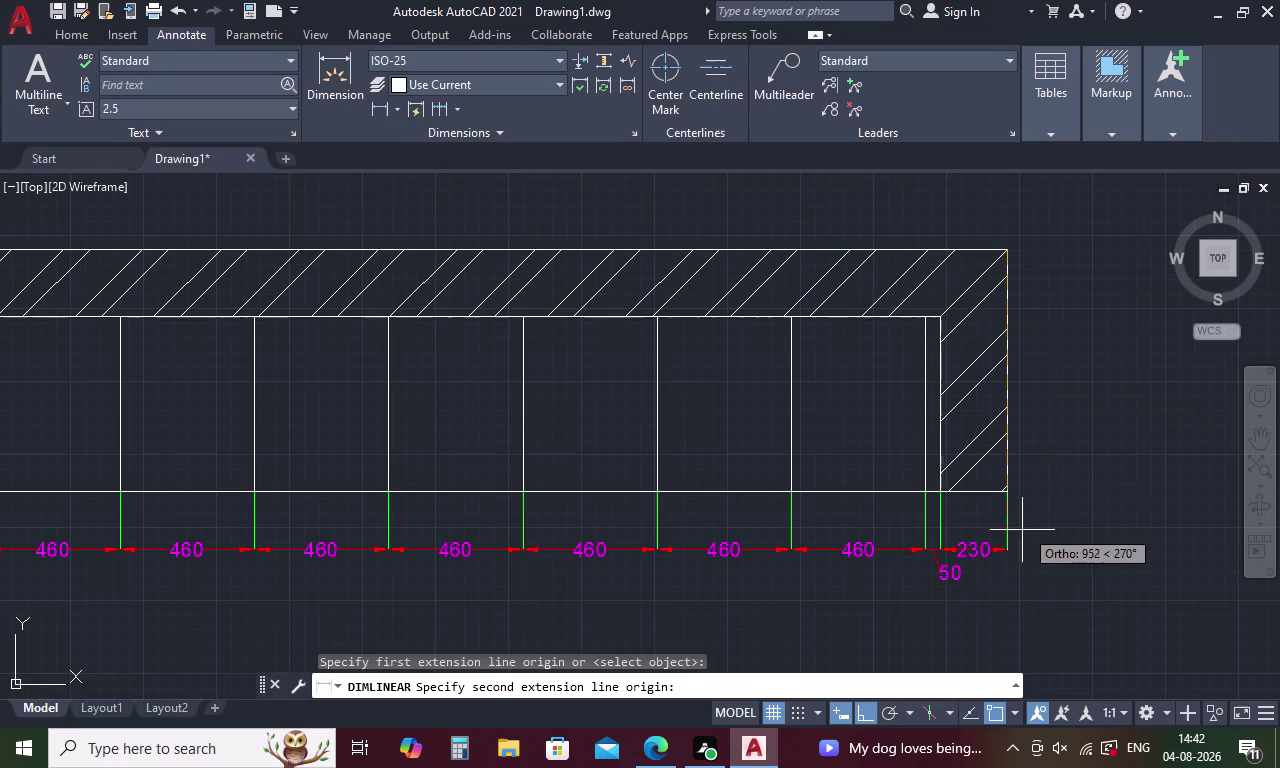
click(1005, 489)
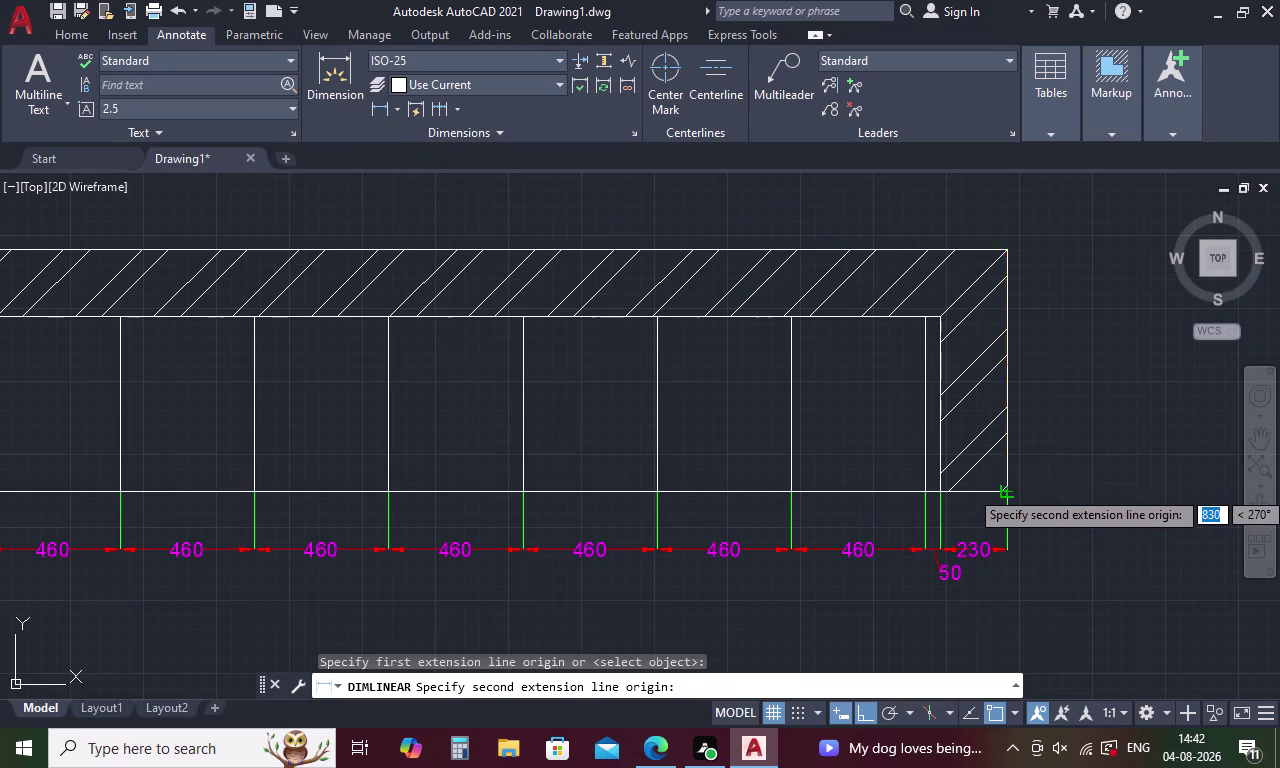
click(1082, 475)
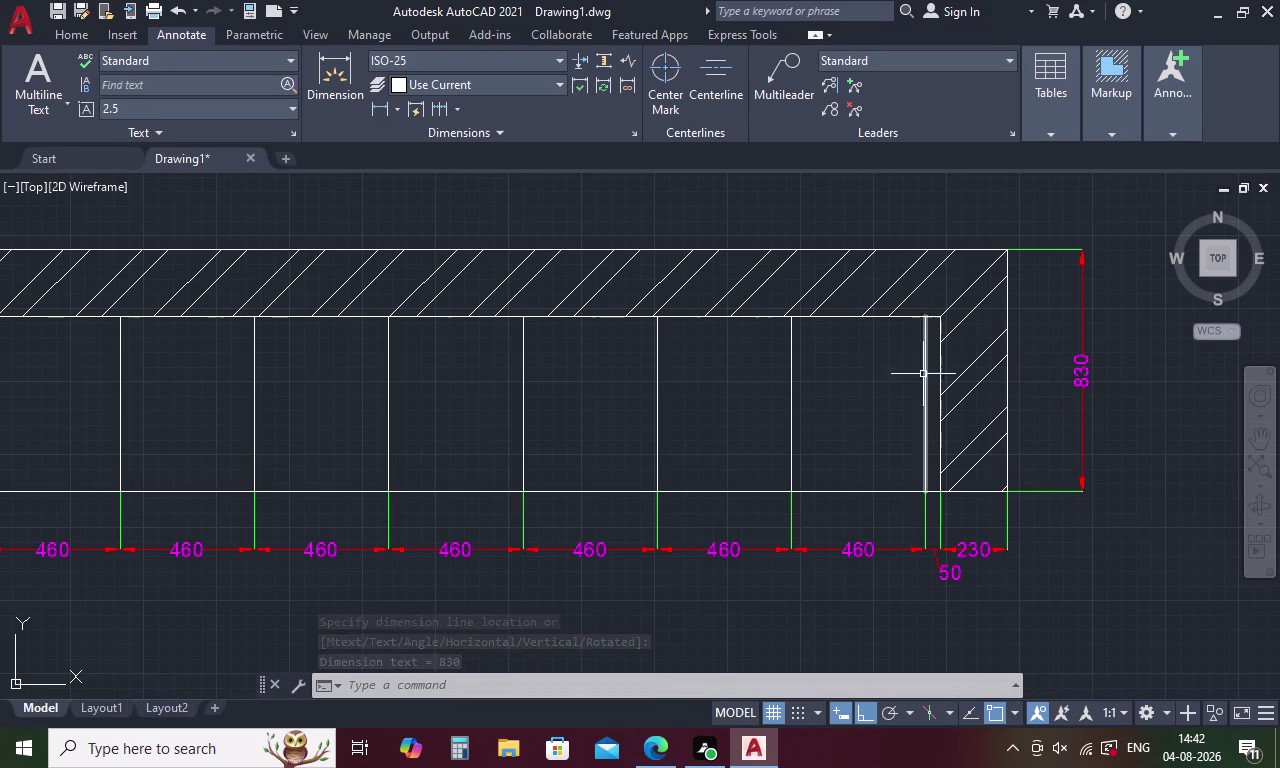
Add a 600 dimension for the inner compartment depth and zoom out to the whole plan.
key(space)
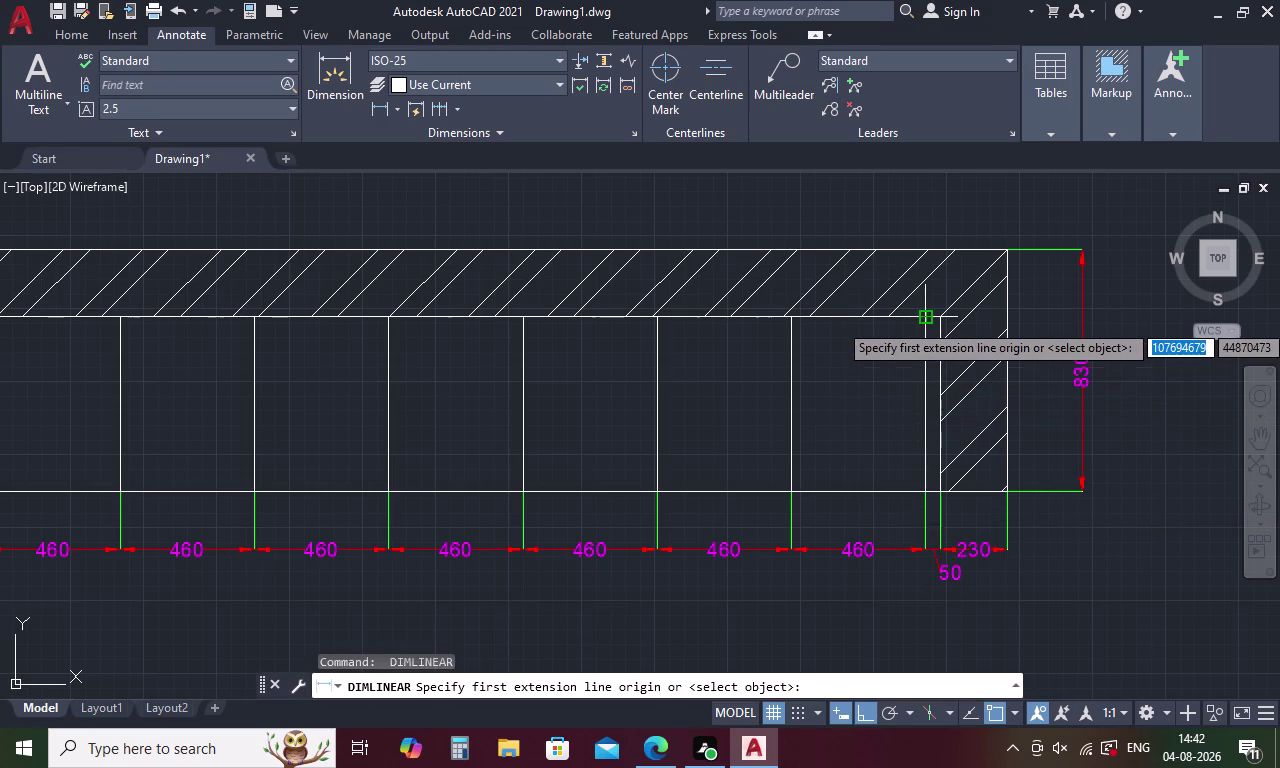
click(925, 322)
click(931, 486)
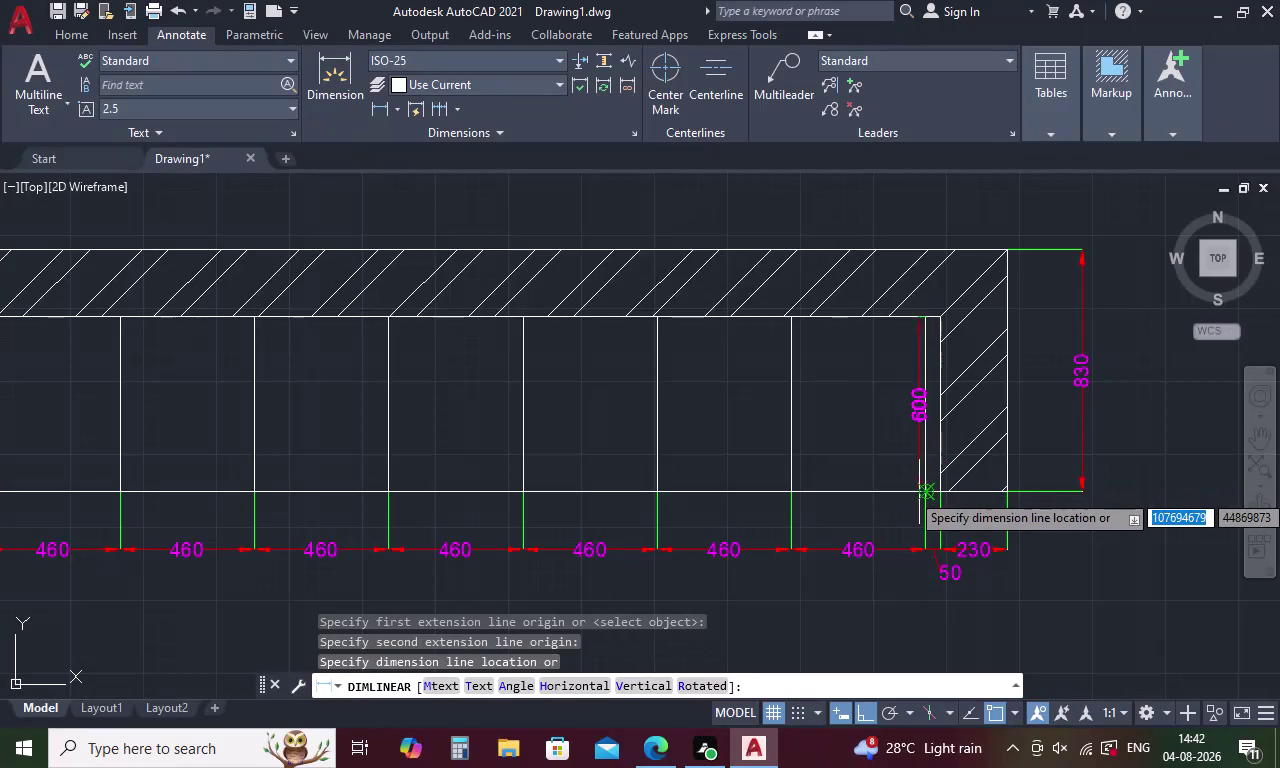
click(907, 493)
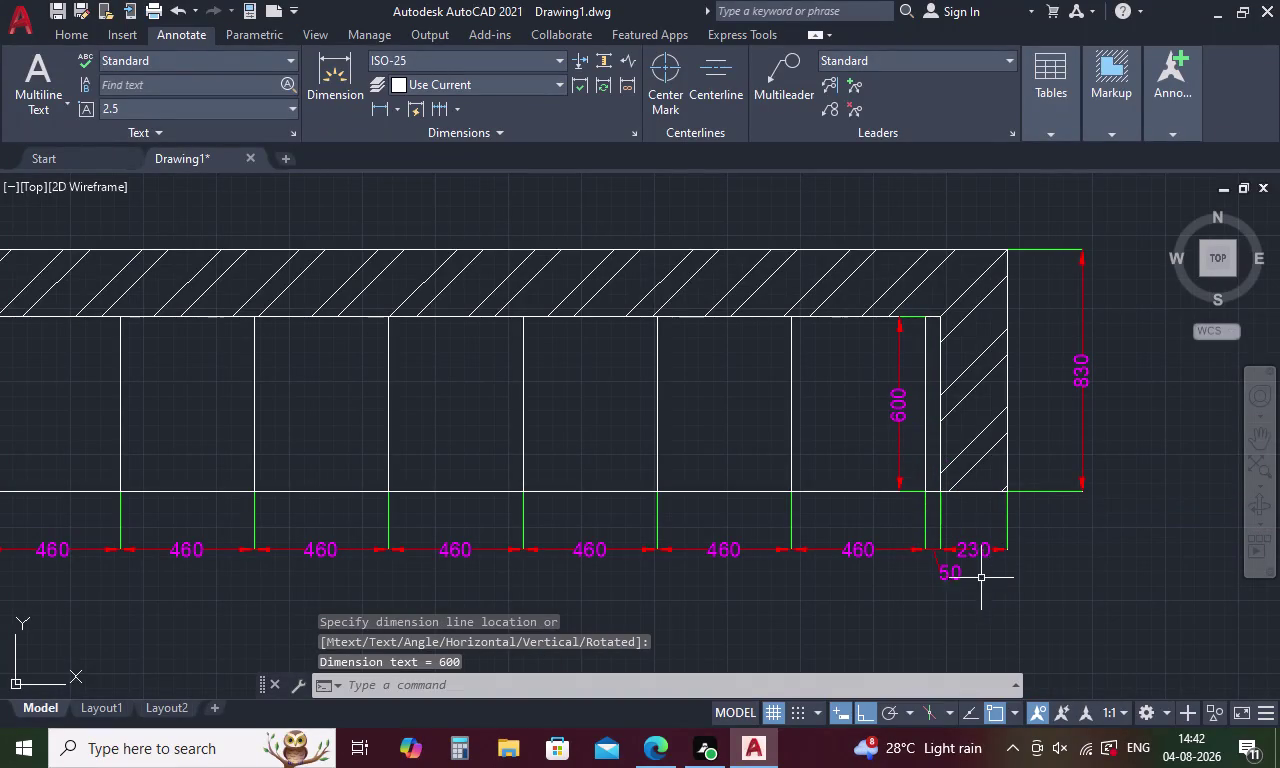
key(Escape)
scroll(down, 3)
middle_drag(883, 487, 823, 277)
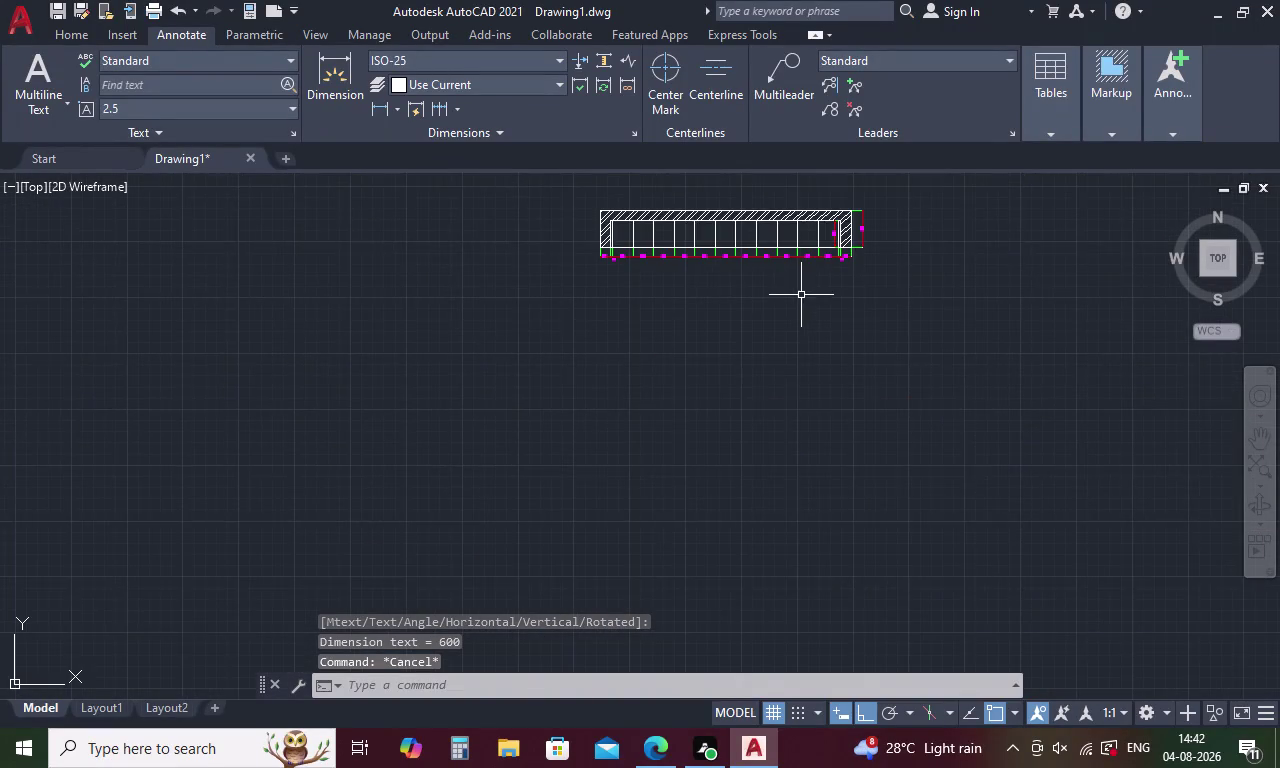
scroll(up, 3)
scroll(down, 3)
middle_drag(797, 258, 797, 307)
scroll(up, 3)
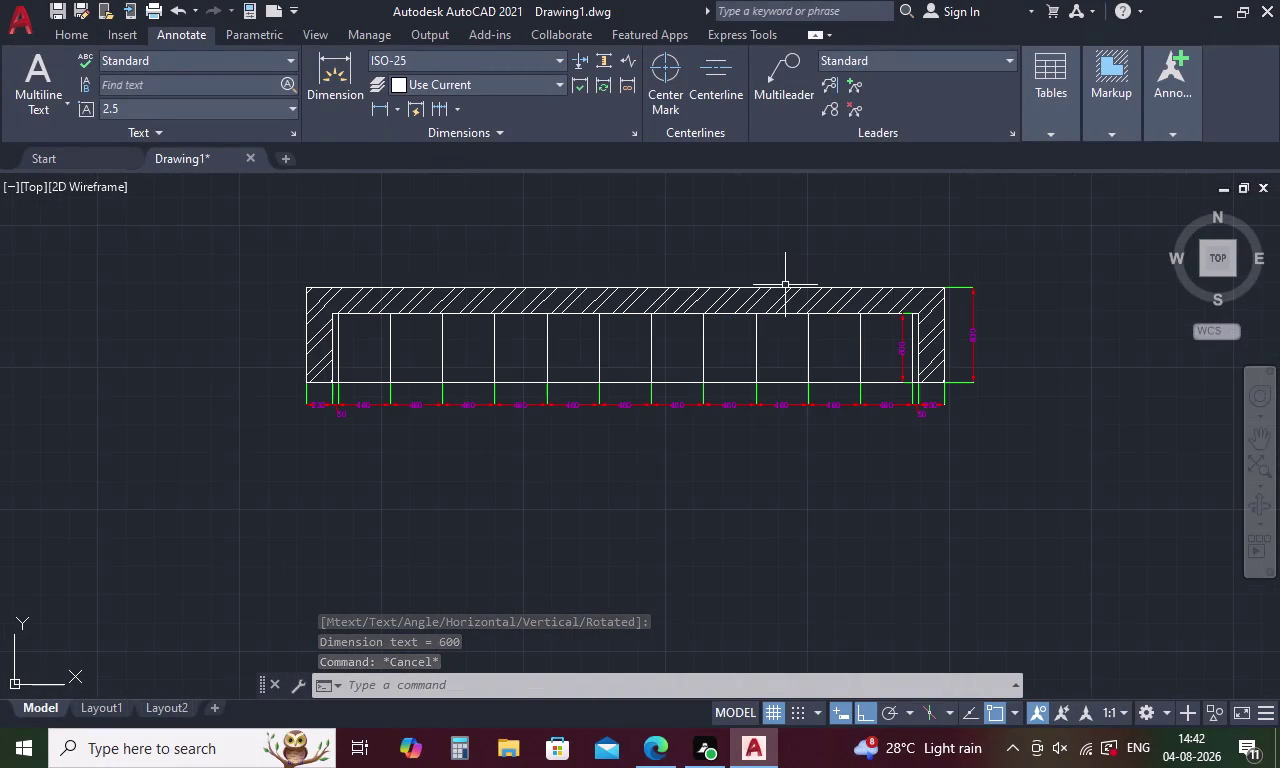
key(Escape)
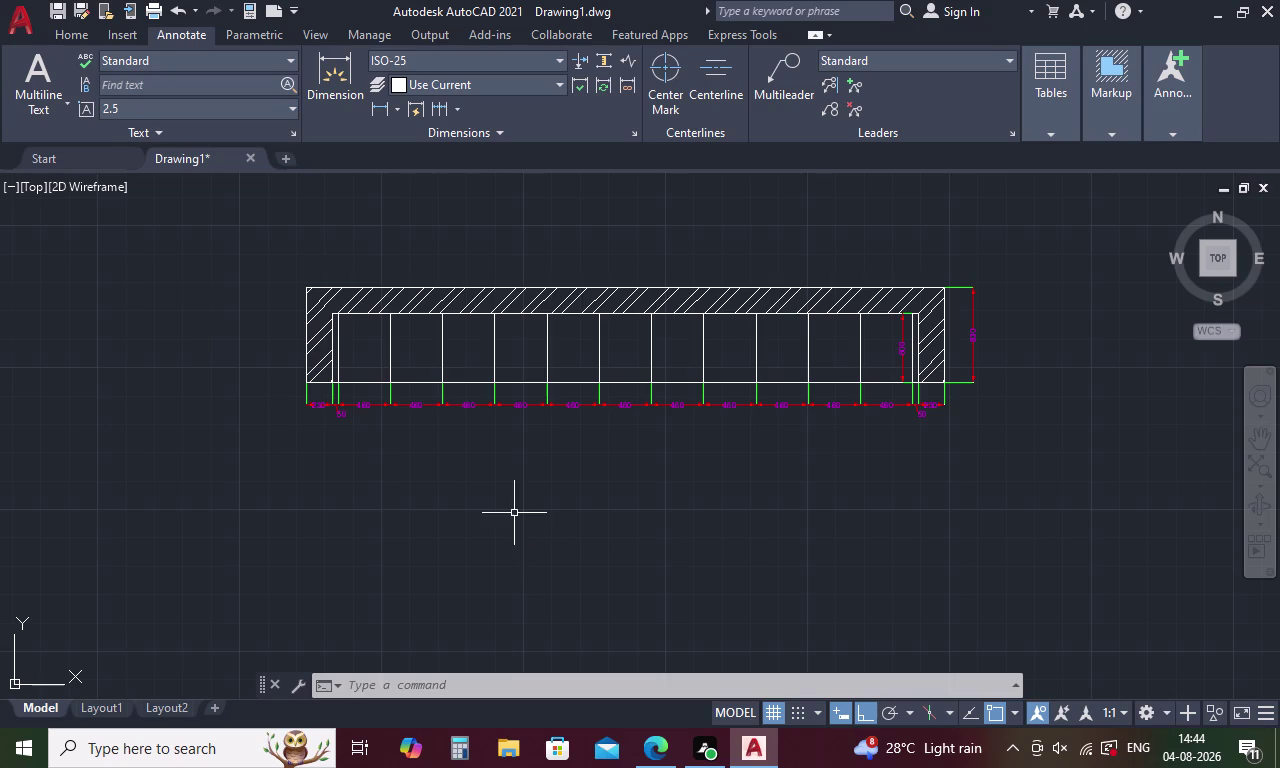
text(X)
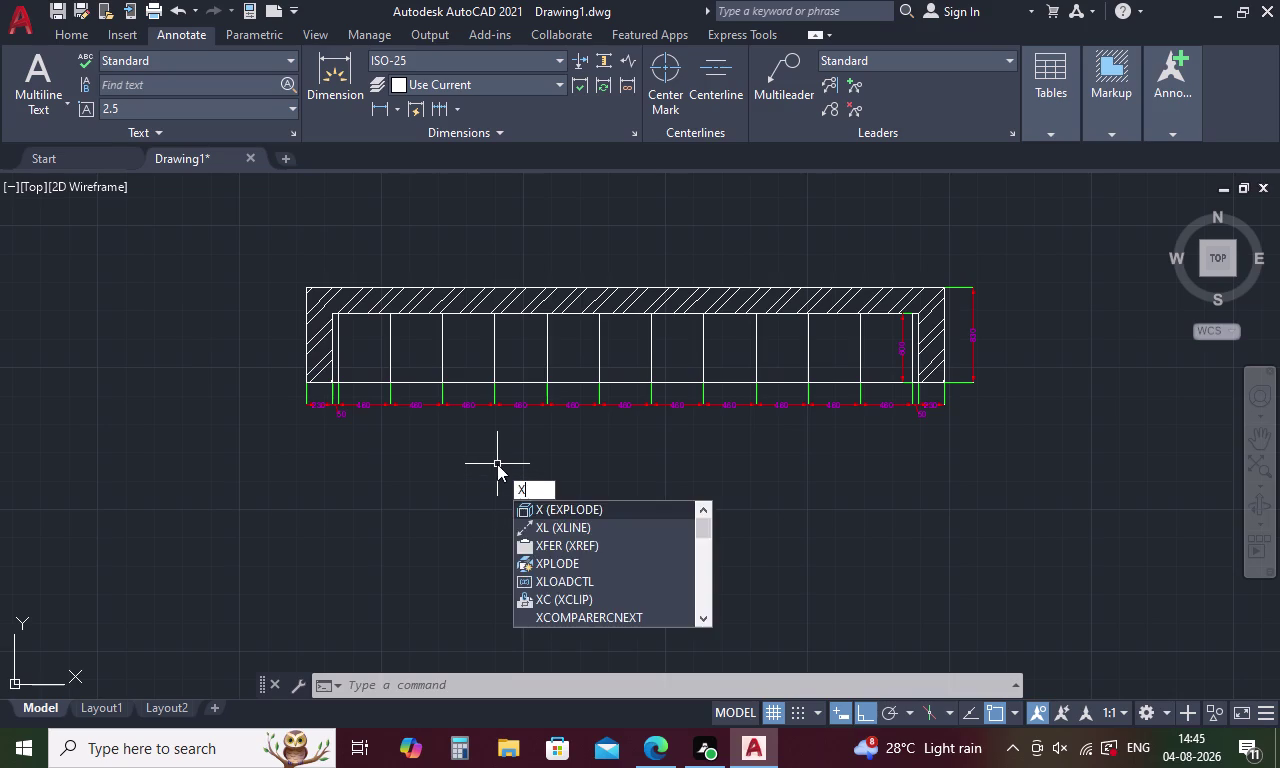
Draw vertical construction lines through the plan's left edge, left panel and first partitions.
text(L)
key(Return)
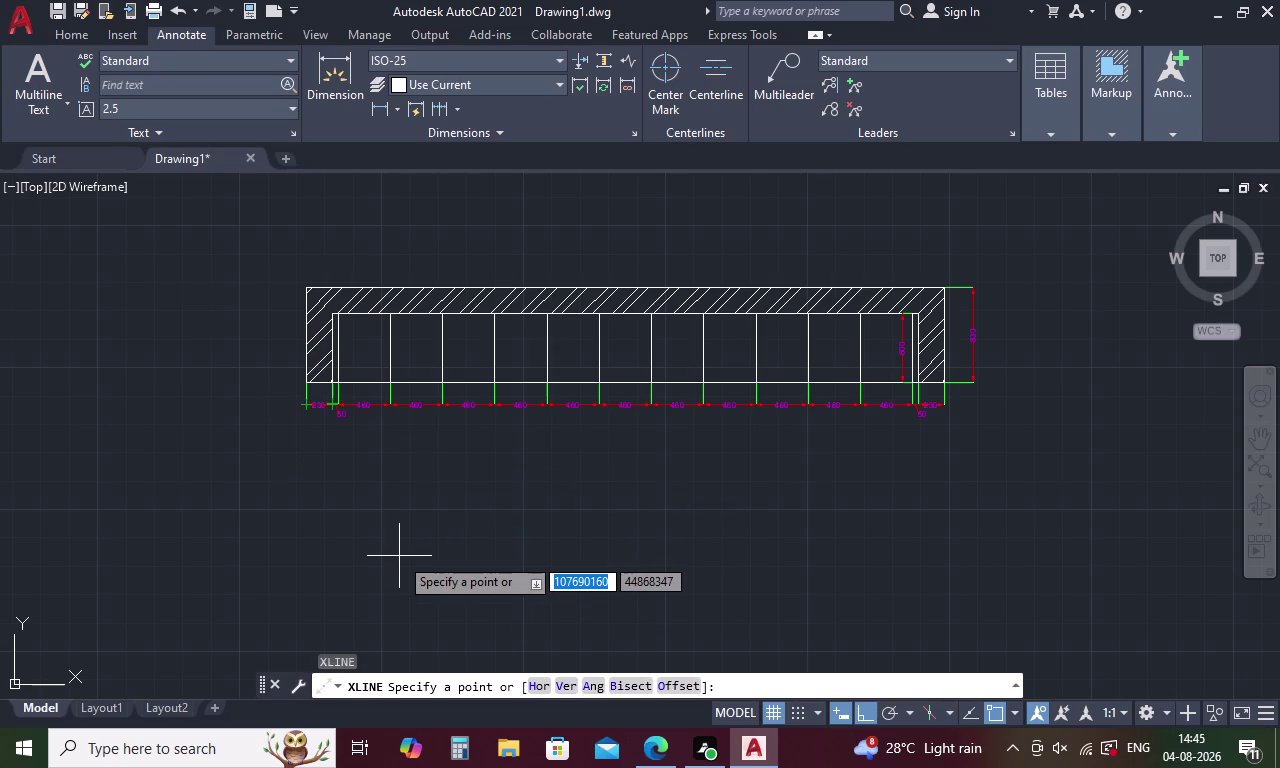
key(v)
key(space)
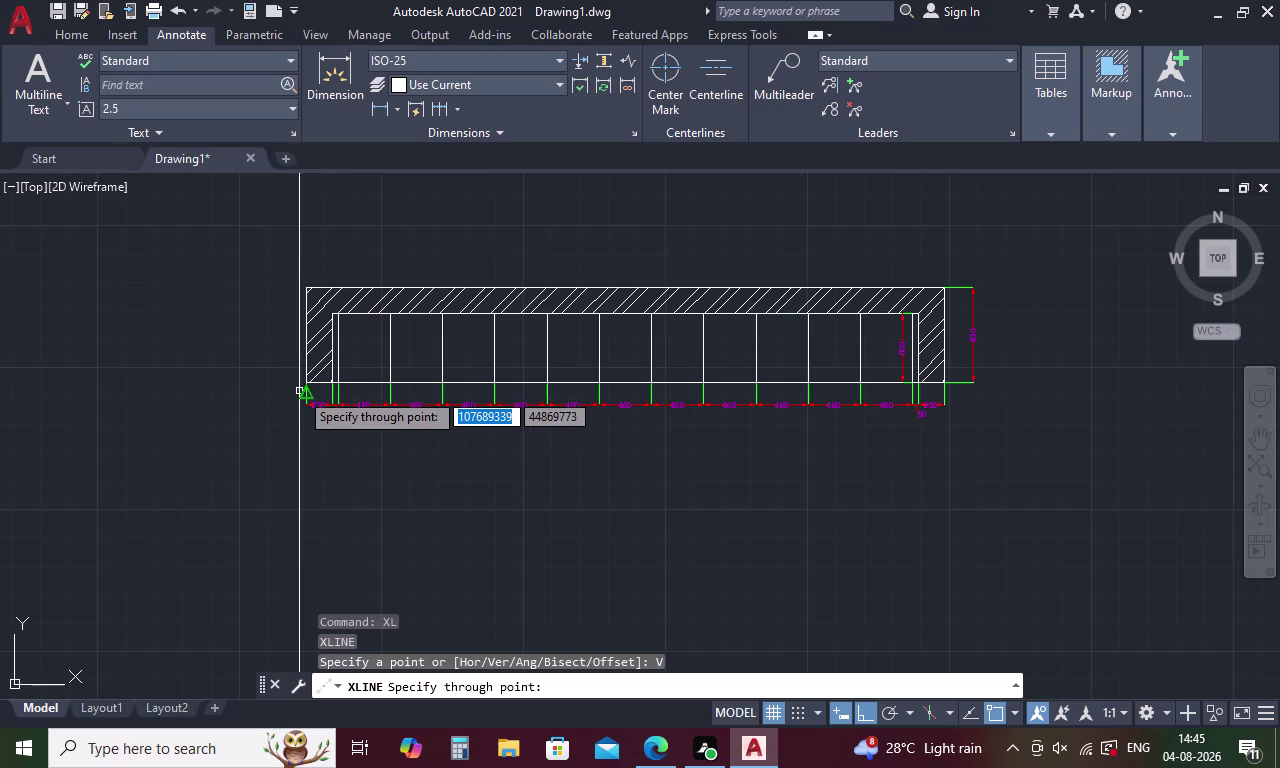
click(301, 377)
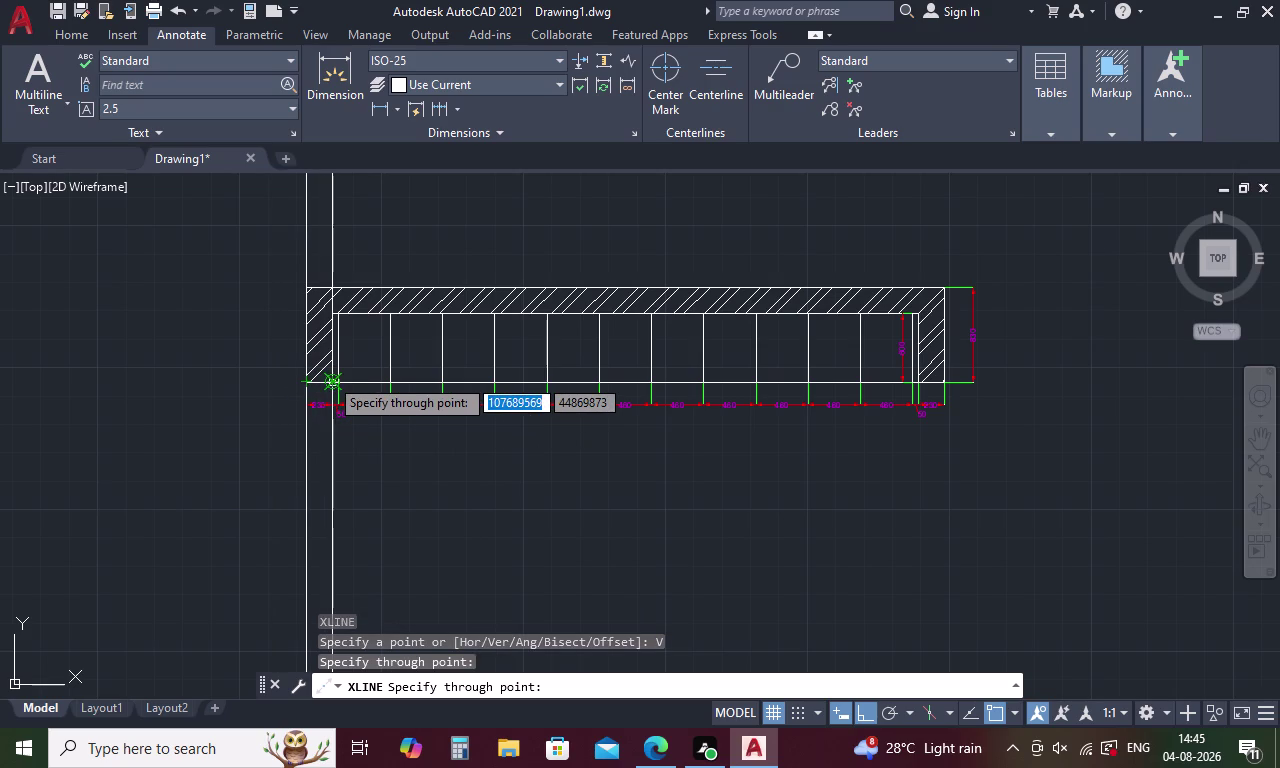
scroll(up, 3)
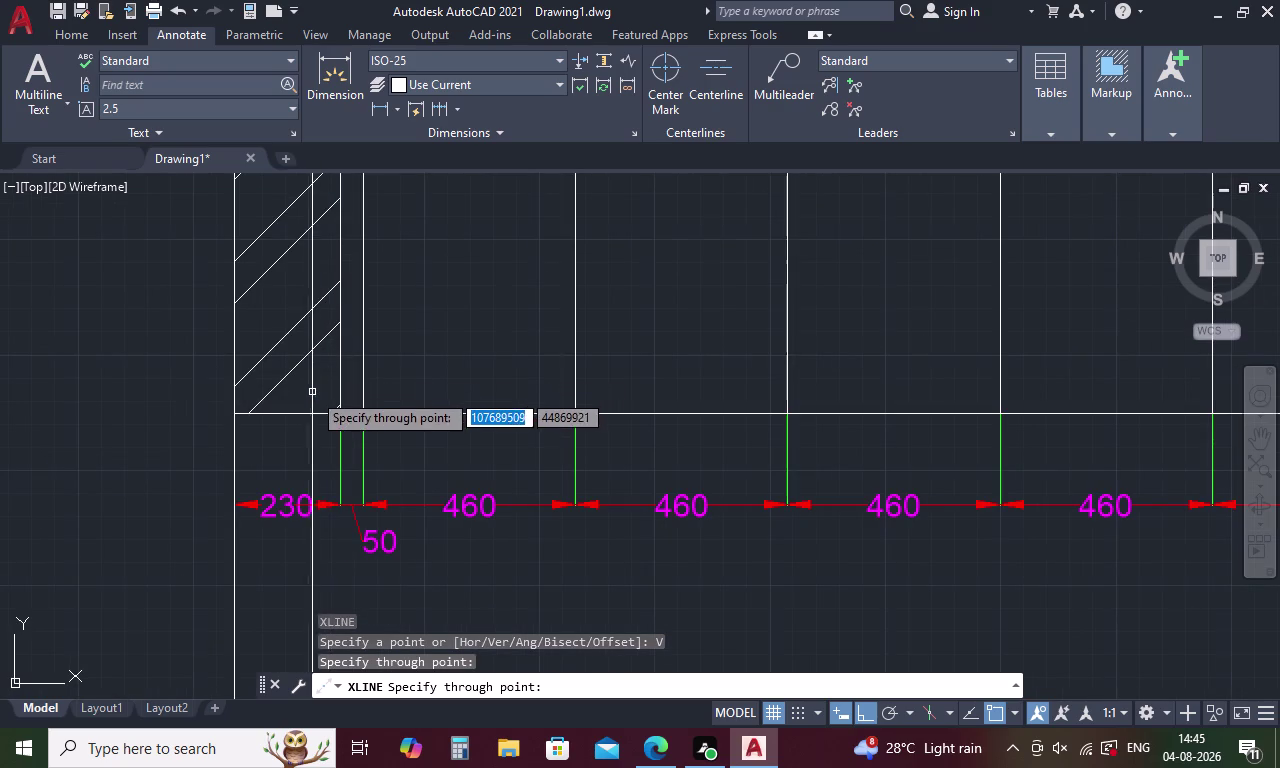
click(345, 416)
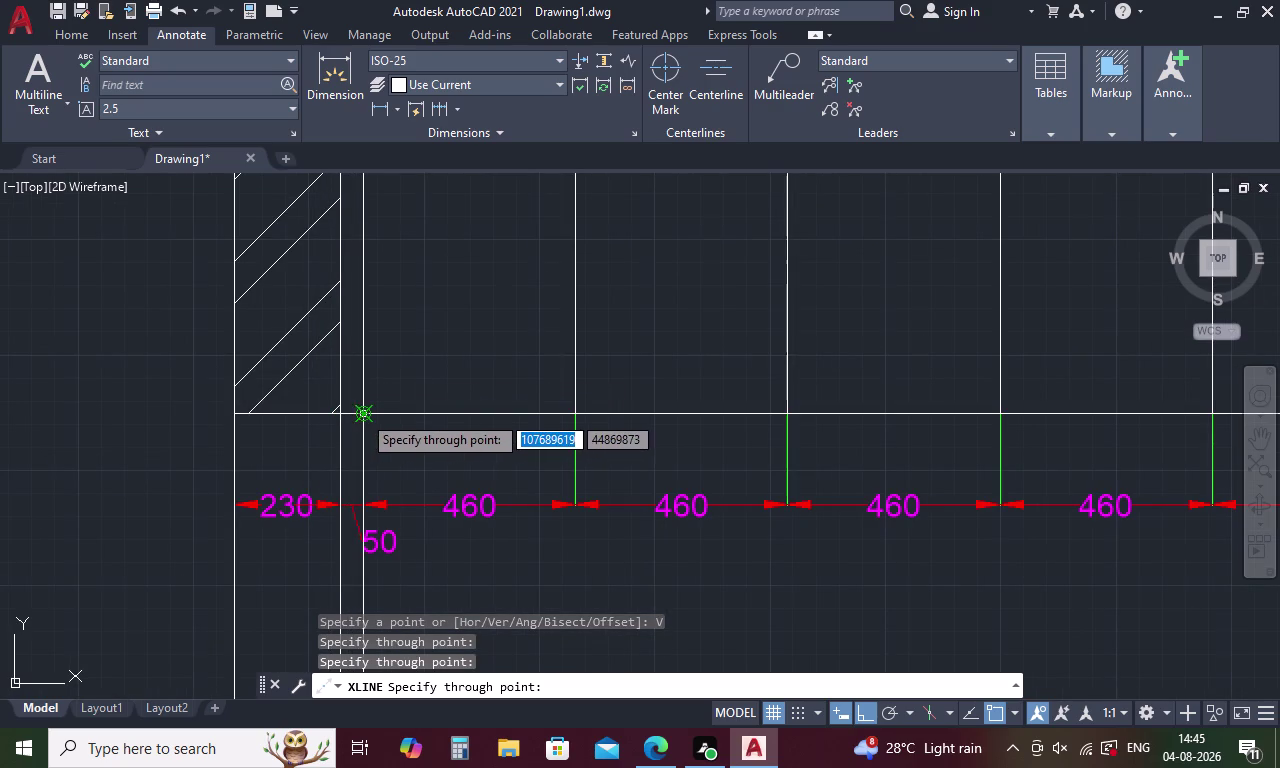
click(362, 414)
click(581, 418)
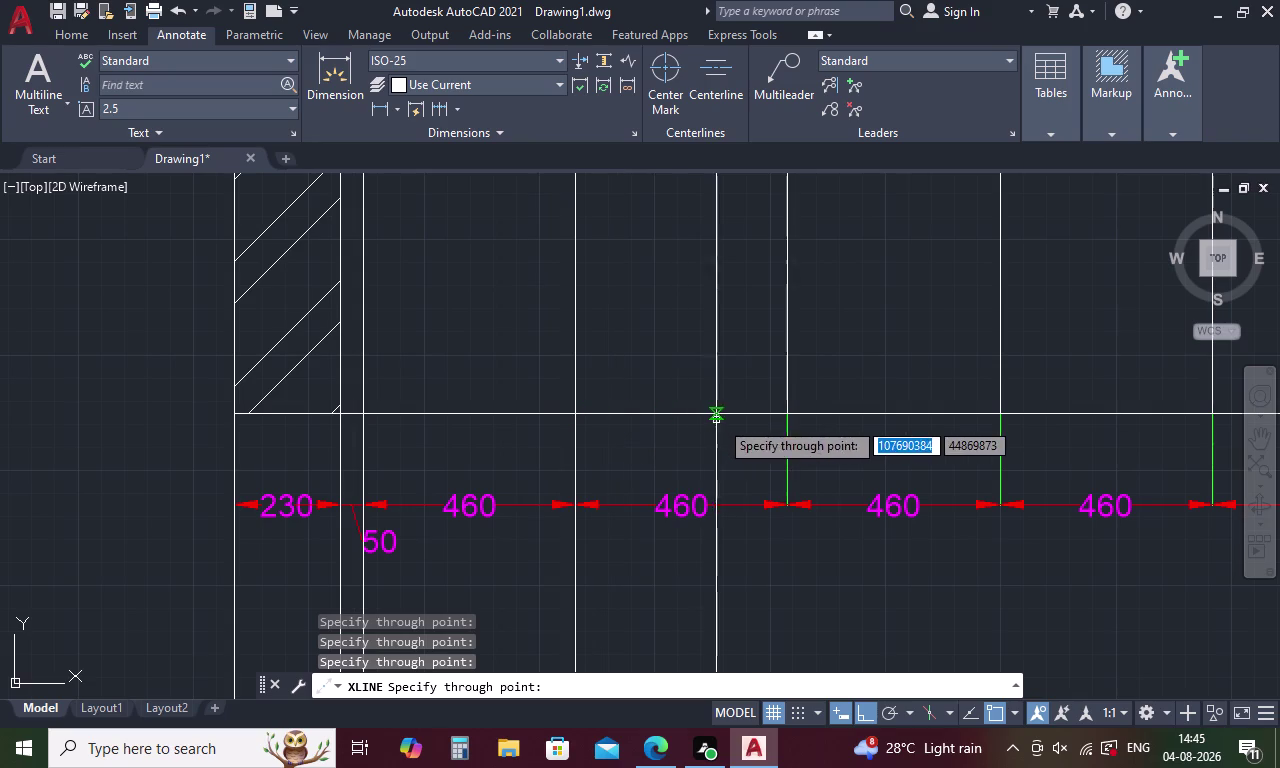
click(789, 416)
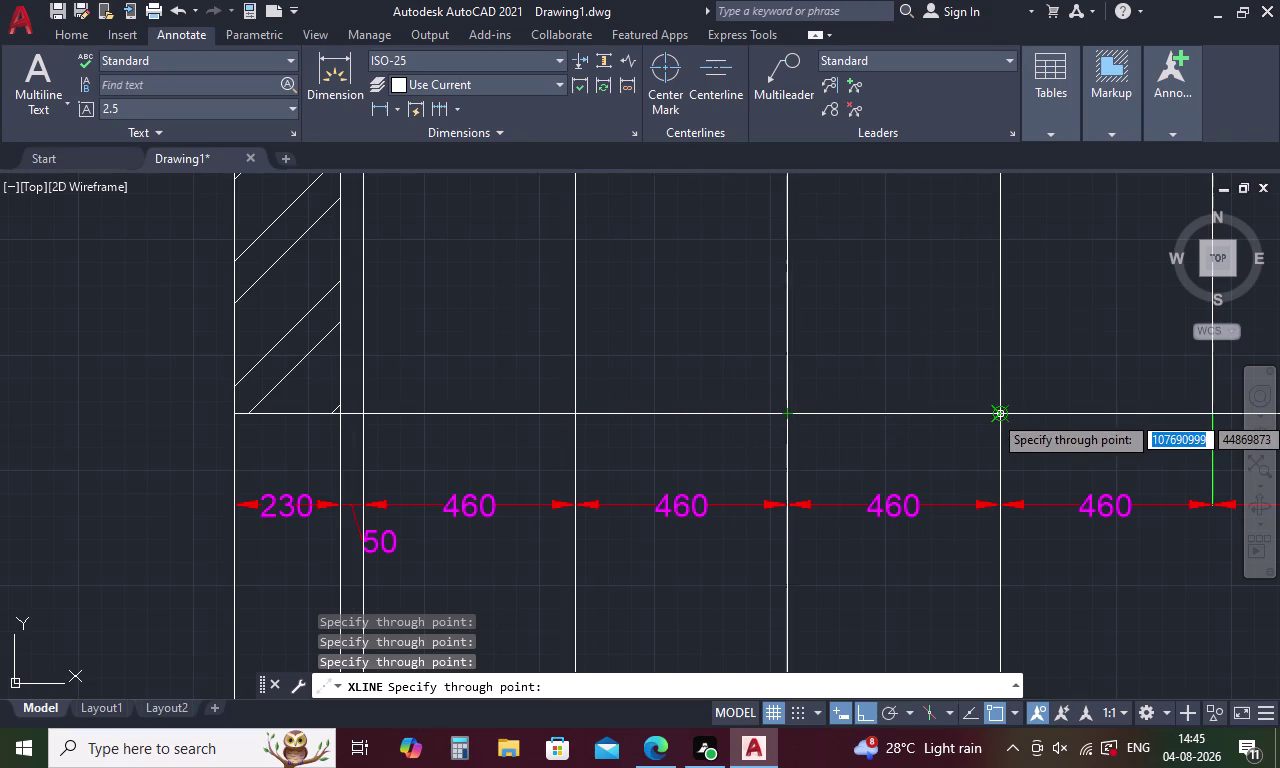
click(1001, 413)
Add vertical construction lines through the middle shutter partitions toward the right end.
middle_drag(1080, 385, 484, 367)
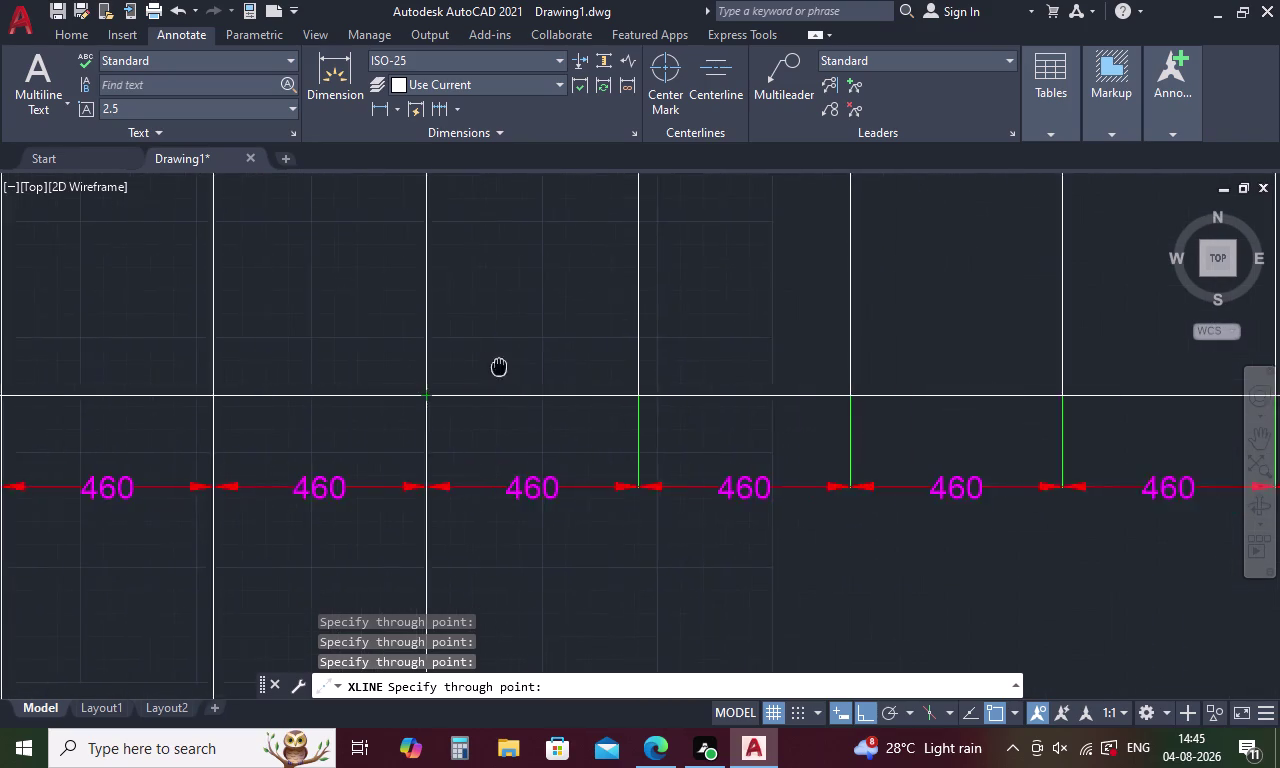
middle_drag(484, 367, 463, 367)
click(594, 396)
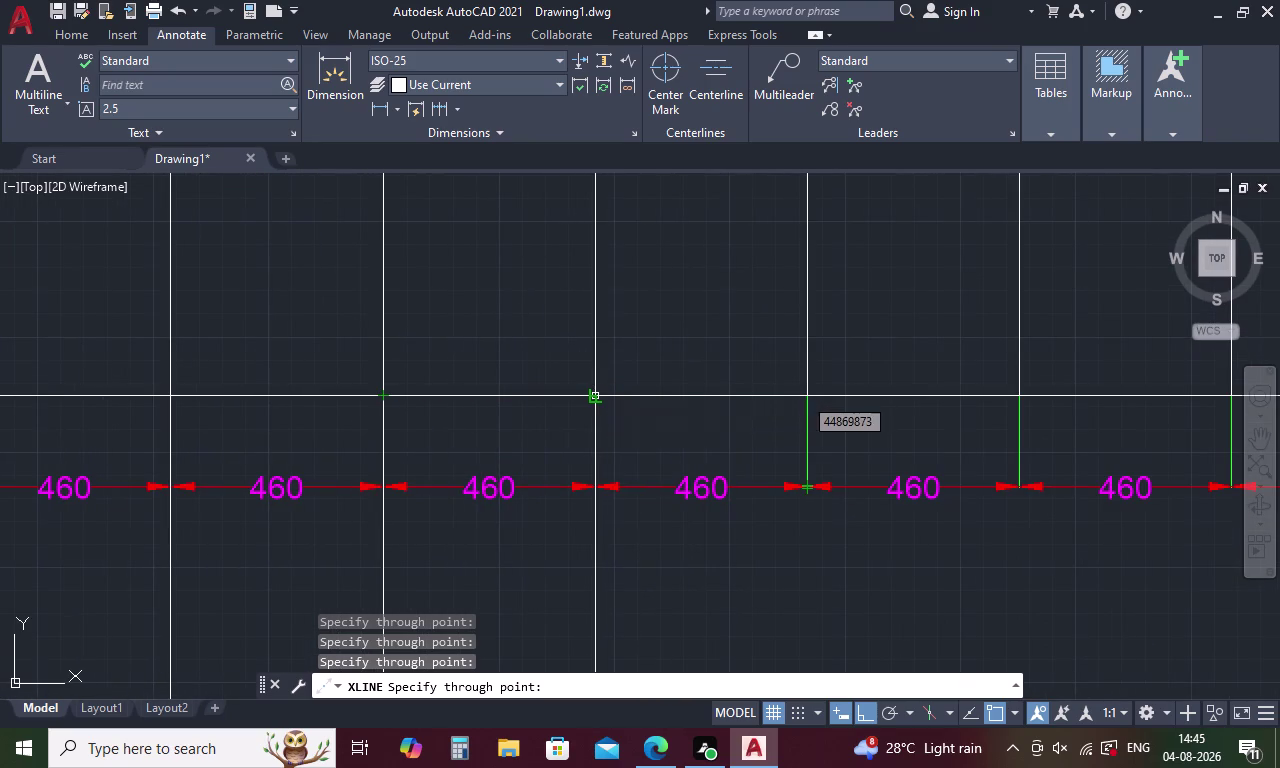
click(808, 393)
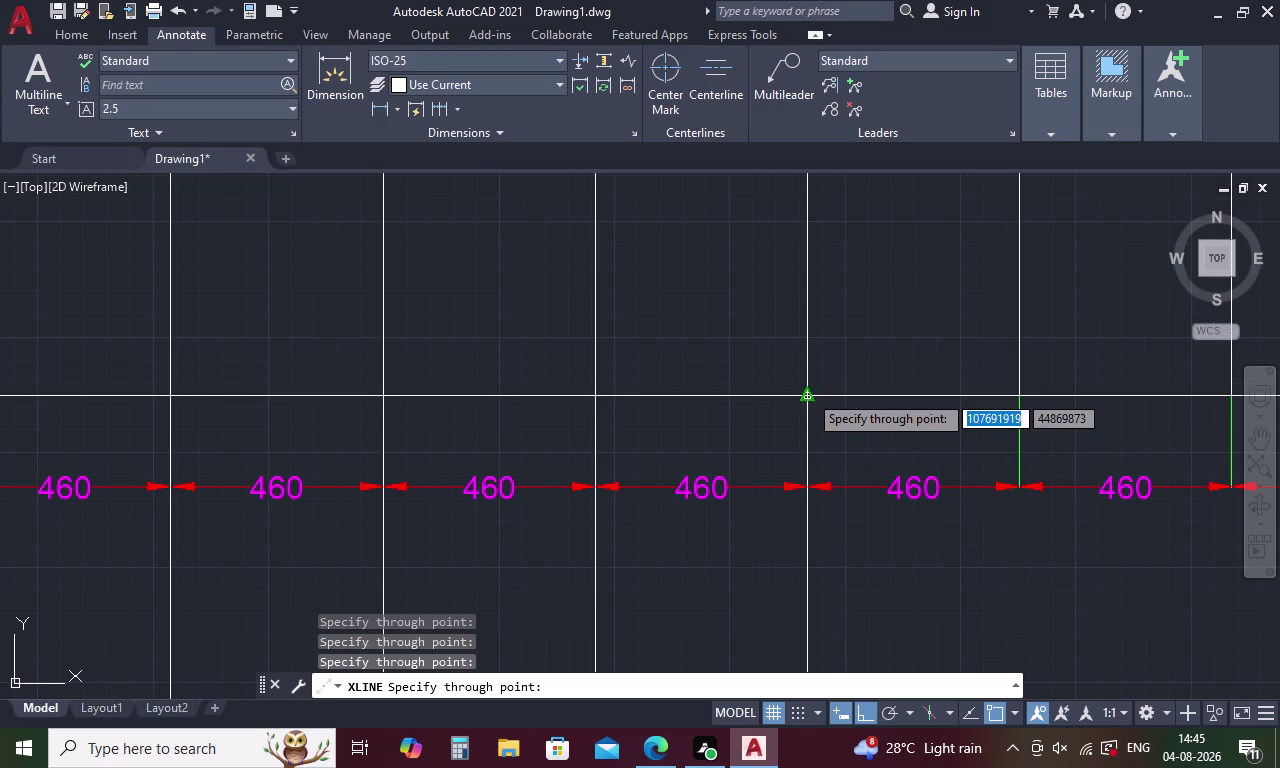
click(1022, 398)
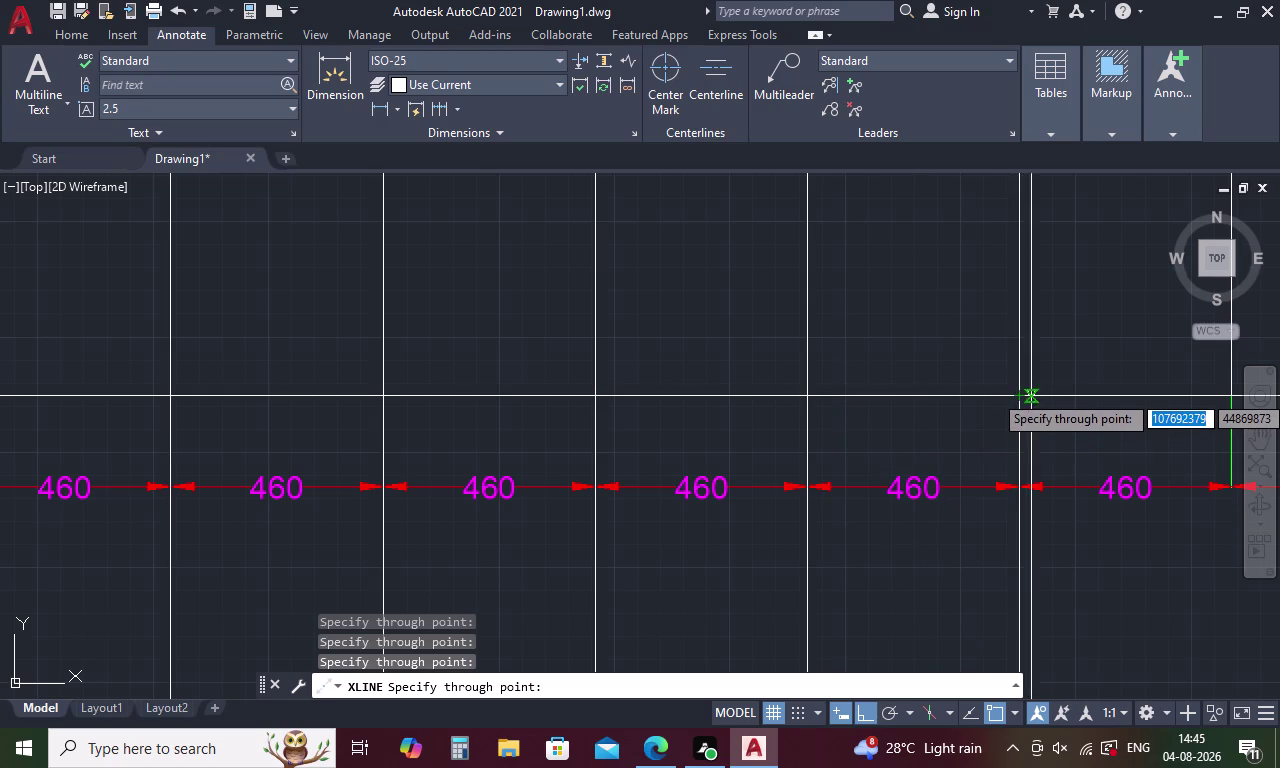
middle_drag(1071, 371, 548, 423)
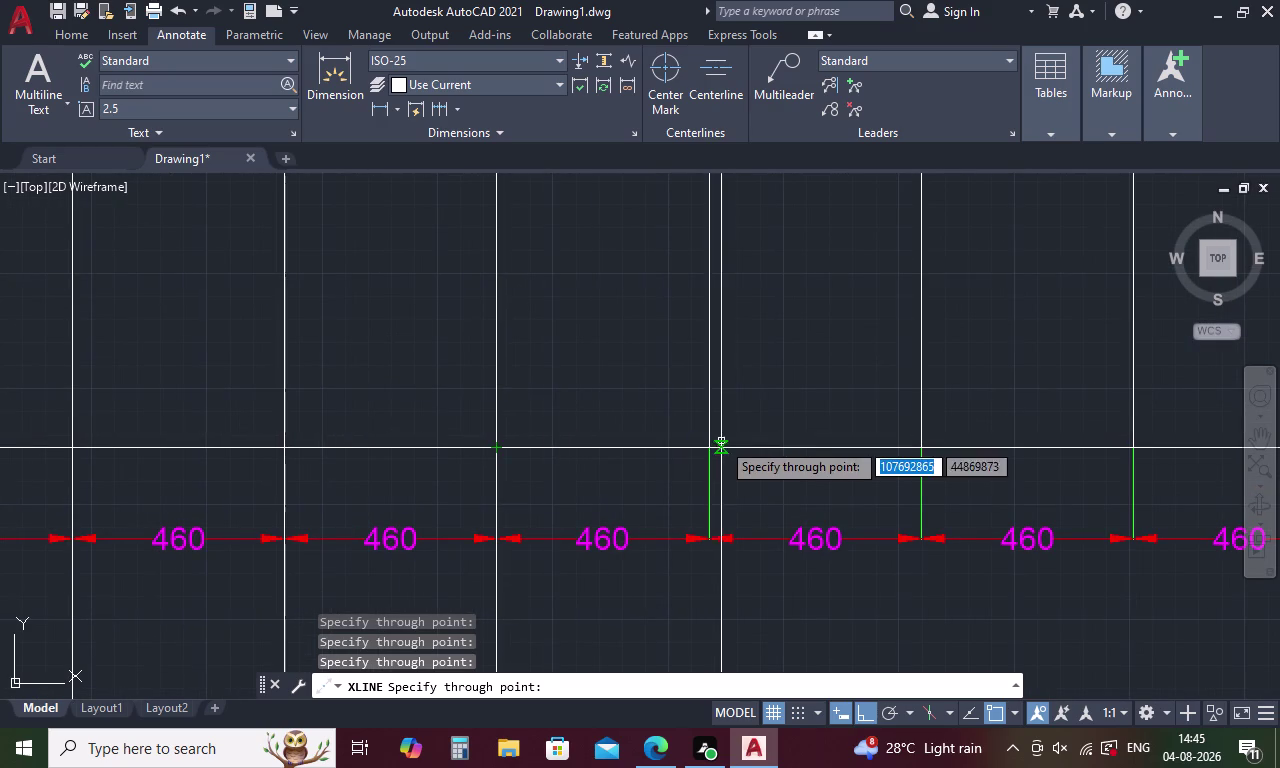
click(713, 444)
click(925, 451)
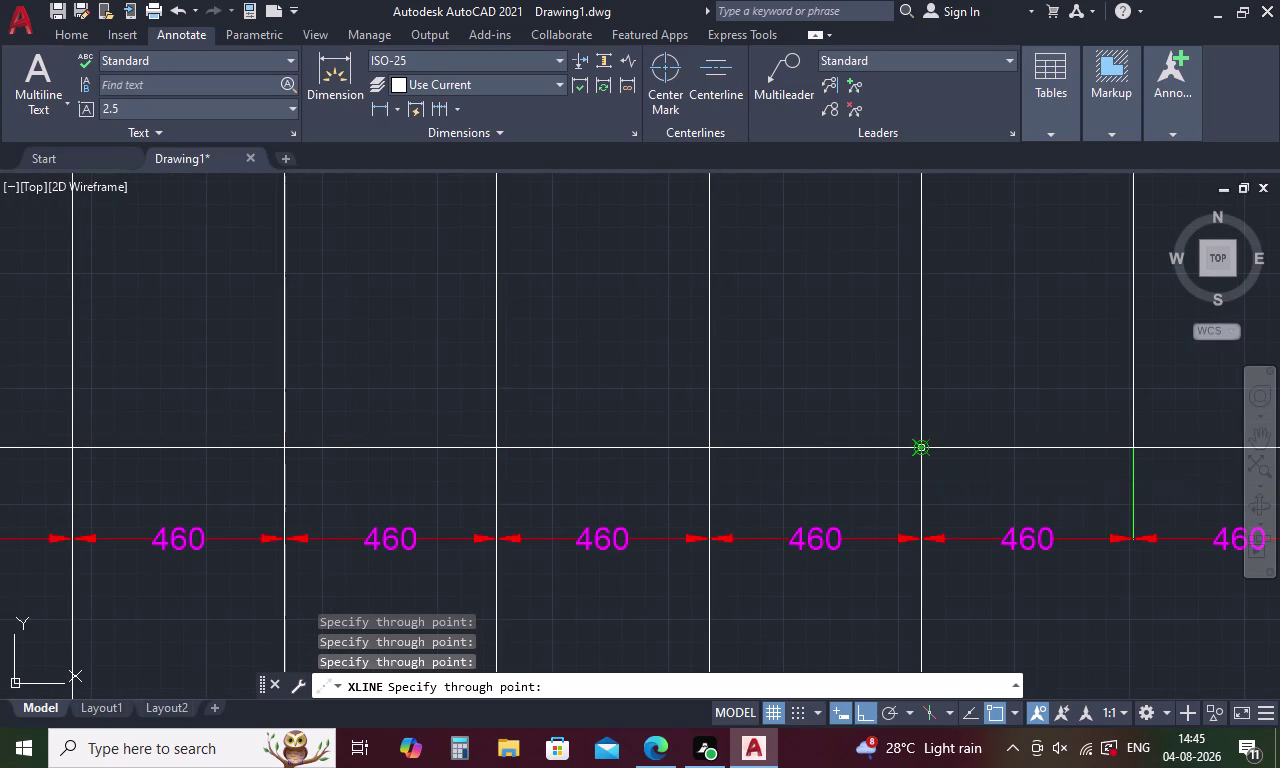
click(1137, 451)
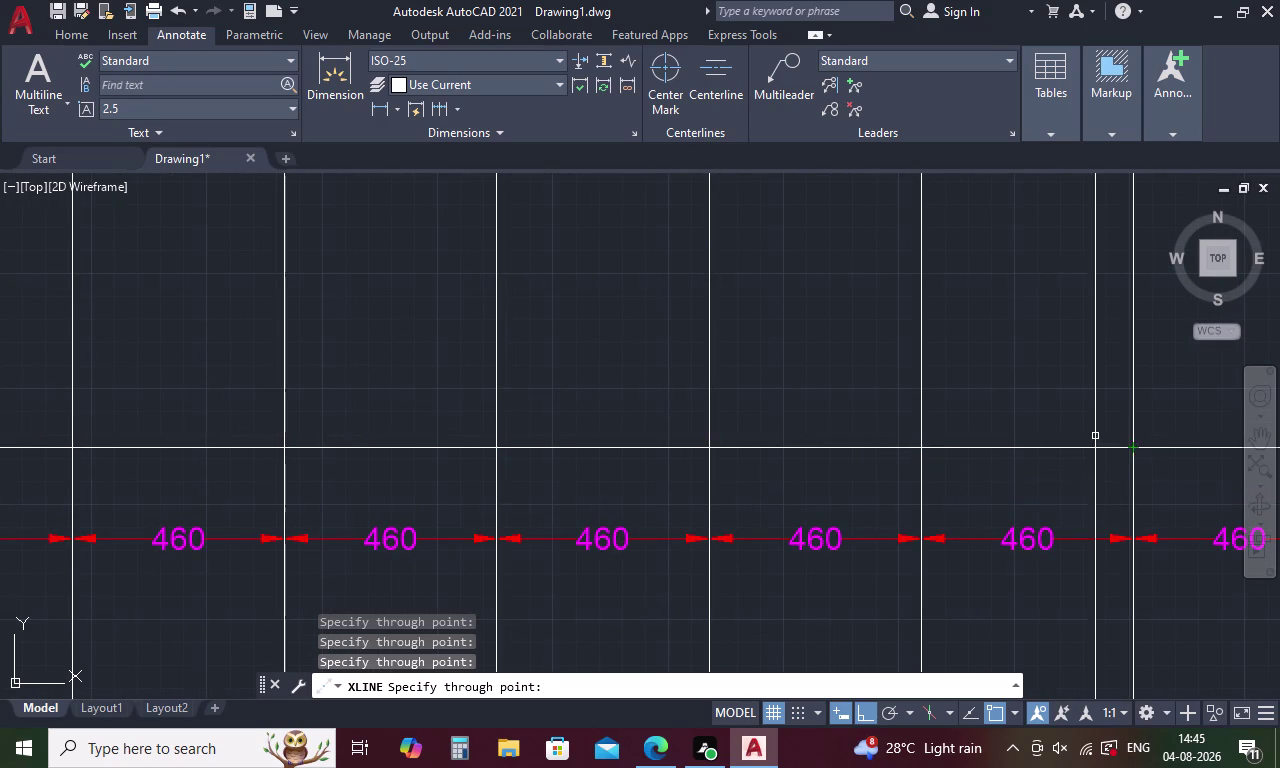
Add the remaining vertical construction lines out to the plan's right end, then recentre.
middle_drag(1084, 403, 539, 454)
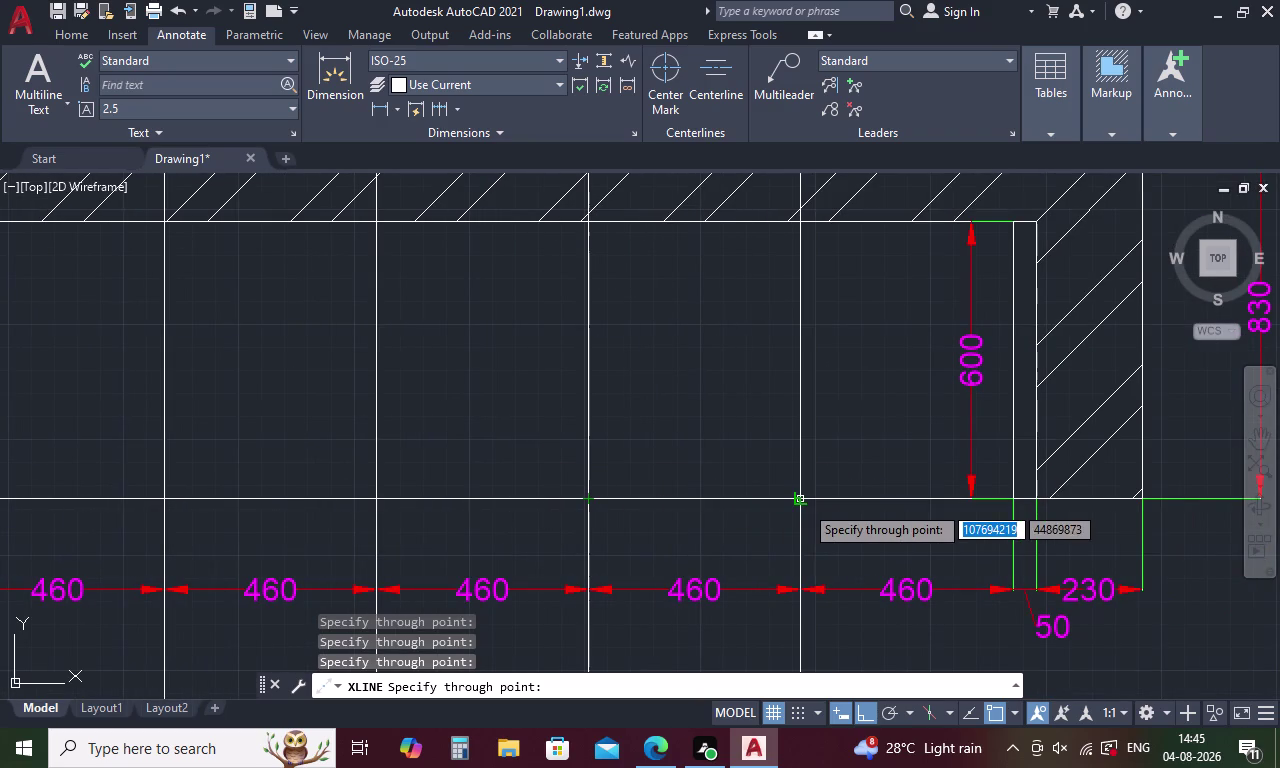
click(804, 503)
middle_drag(942, 465, 761, 499)
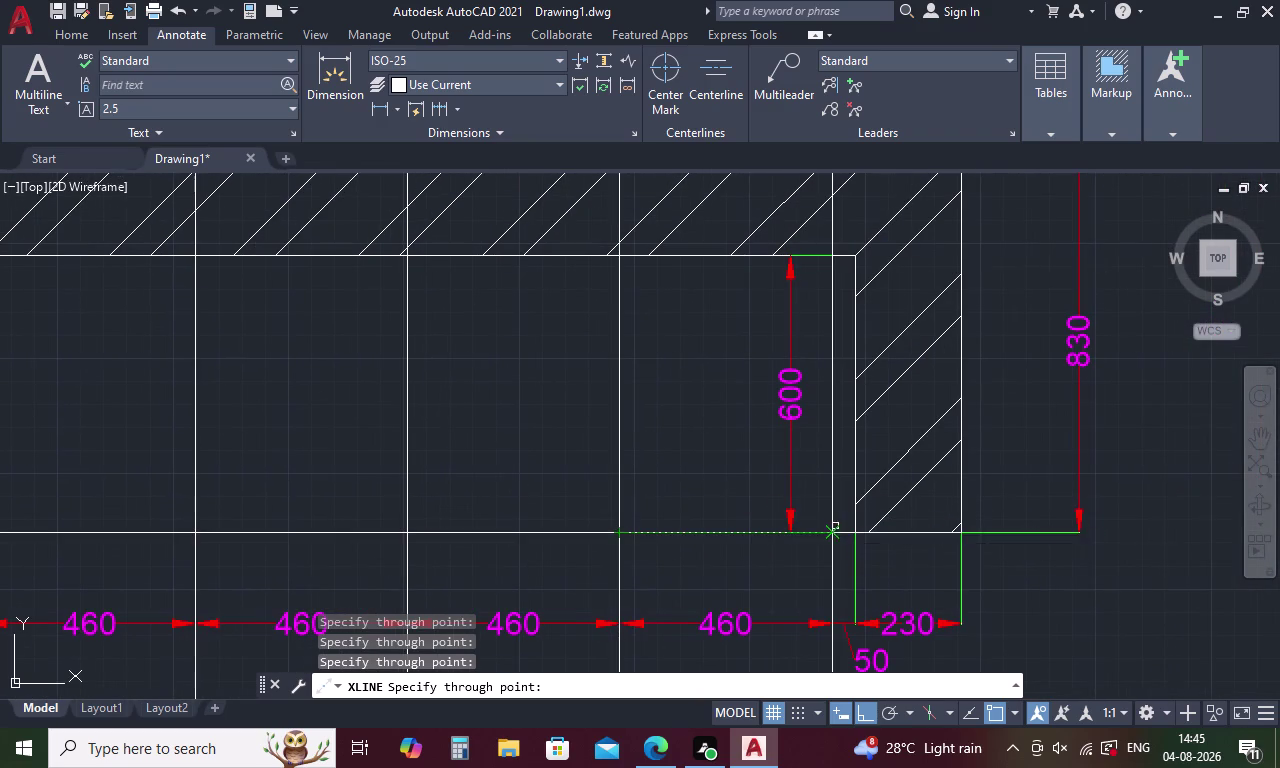
click(835, 527)
click(856, 528)
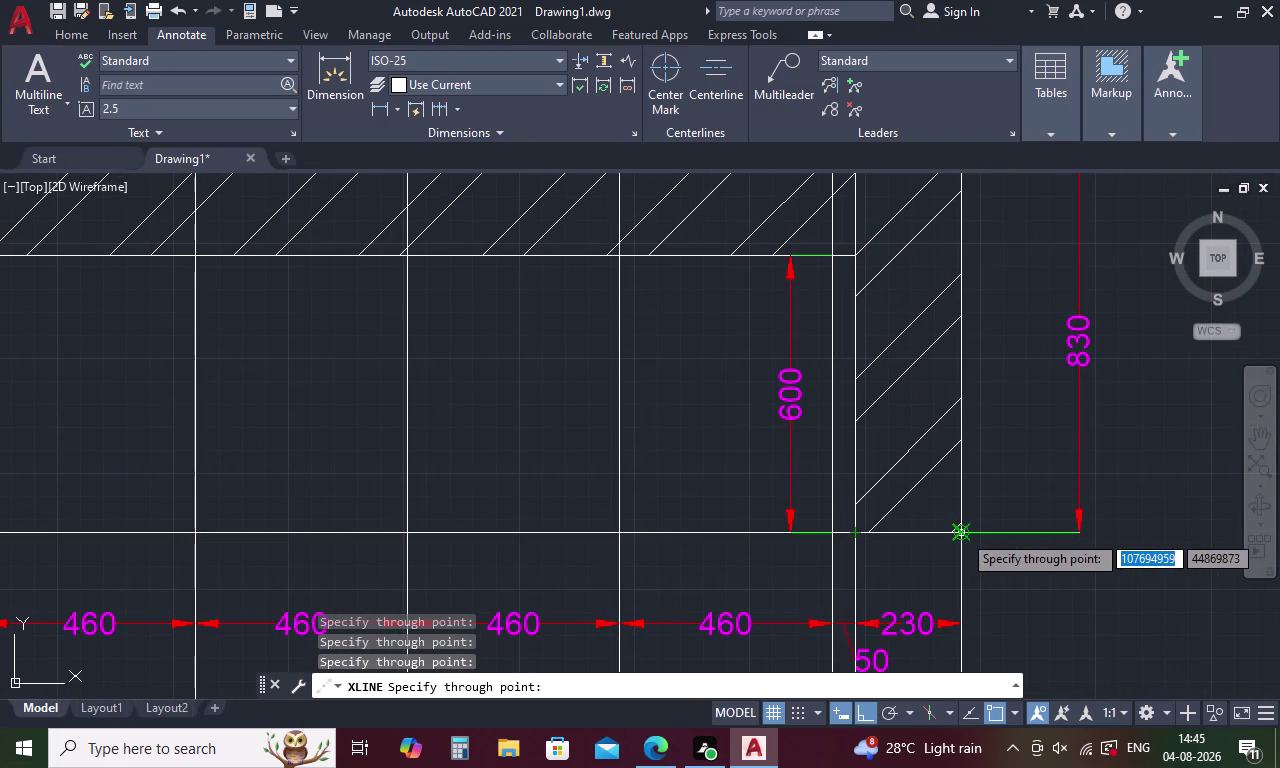
click(962, 533)
key(Escape)
scroll(down, 3)
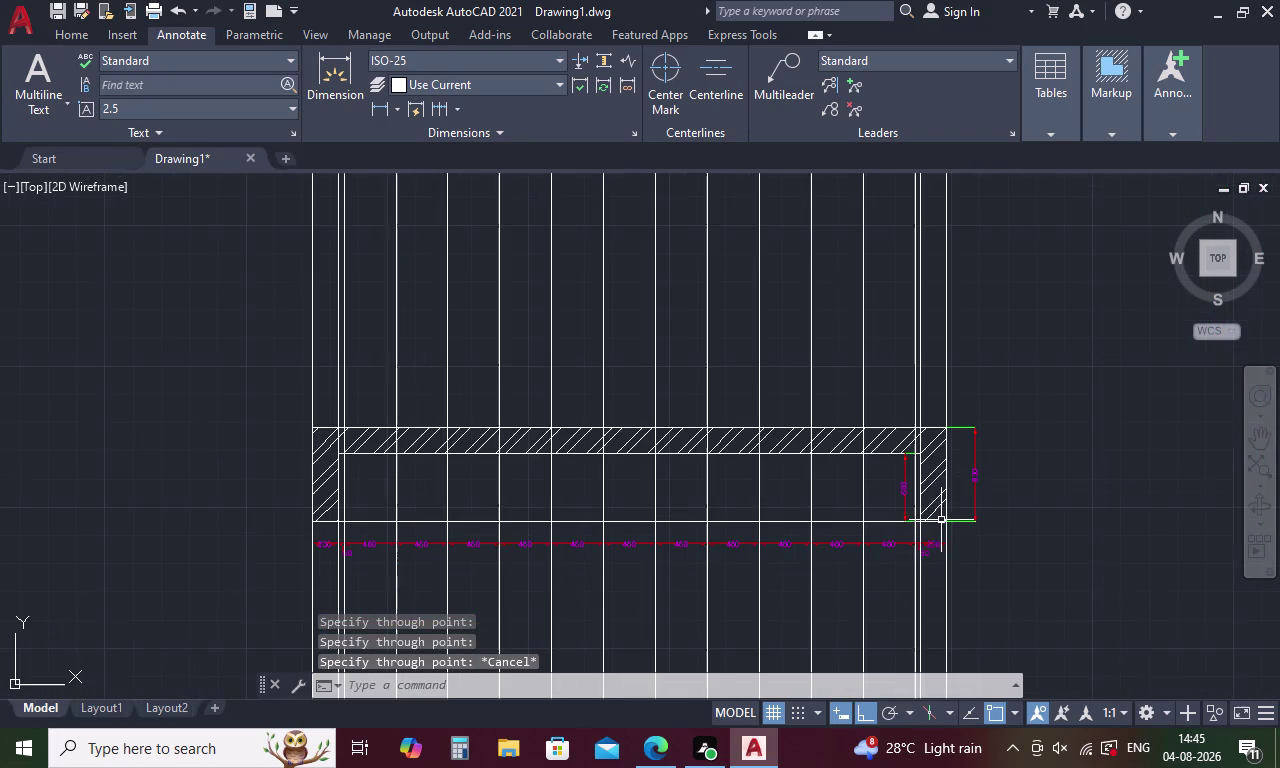
middle_drag(892, 626, 881, 490)
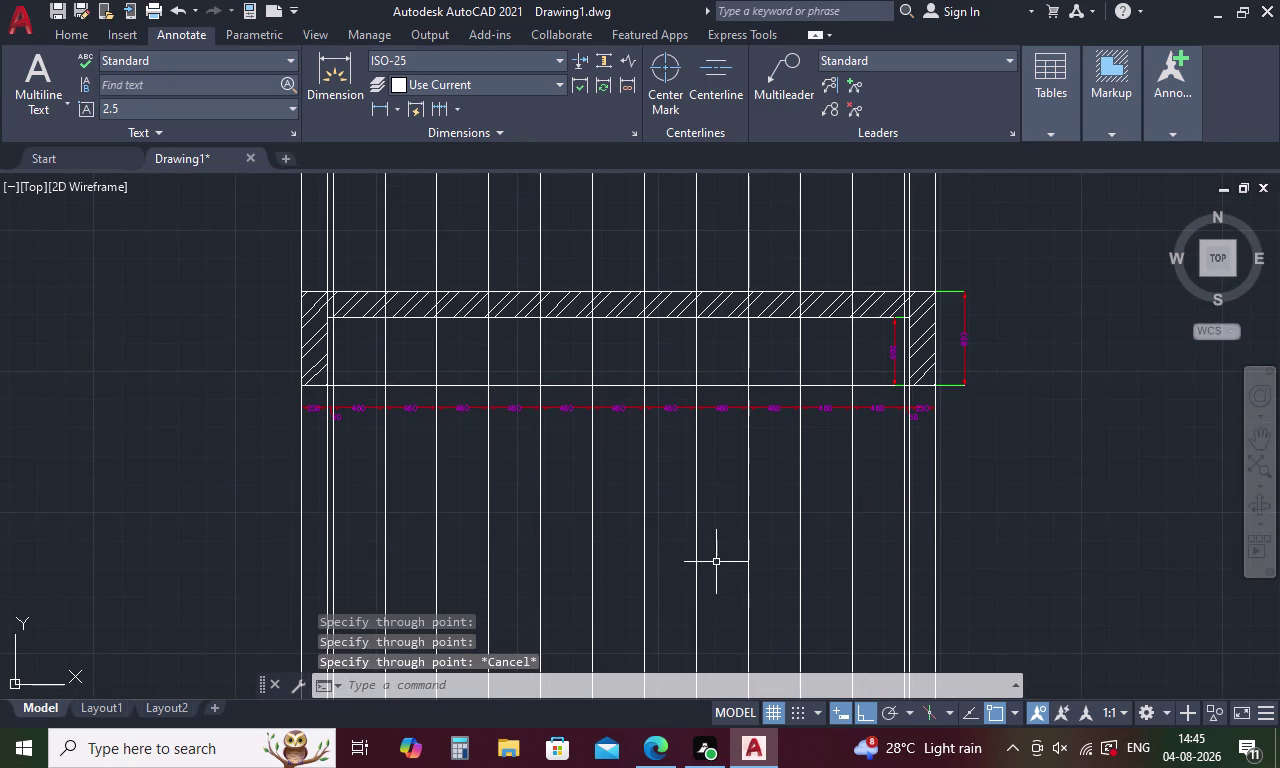
text(X)
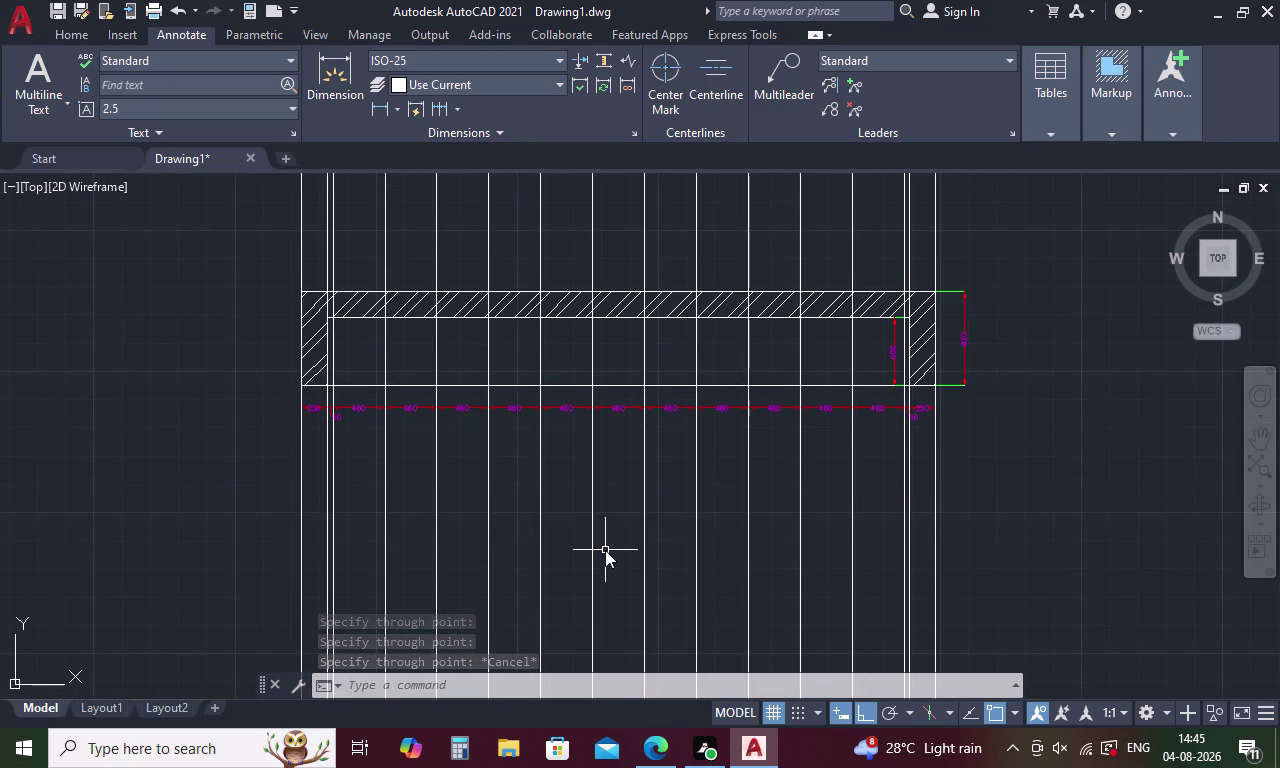
text(L)
key(Return)
Place a horizontal construction line below the wardrobe plan, crossing all the vertical guides.
text(H)
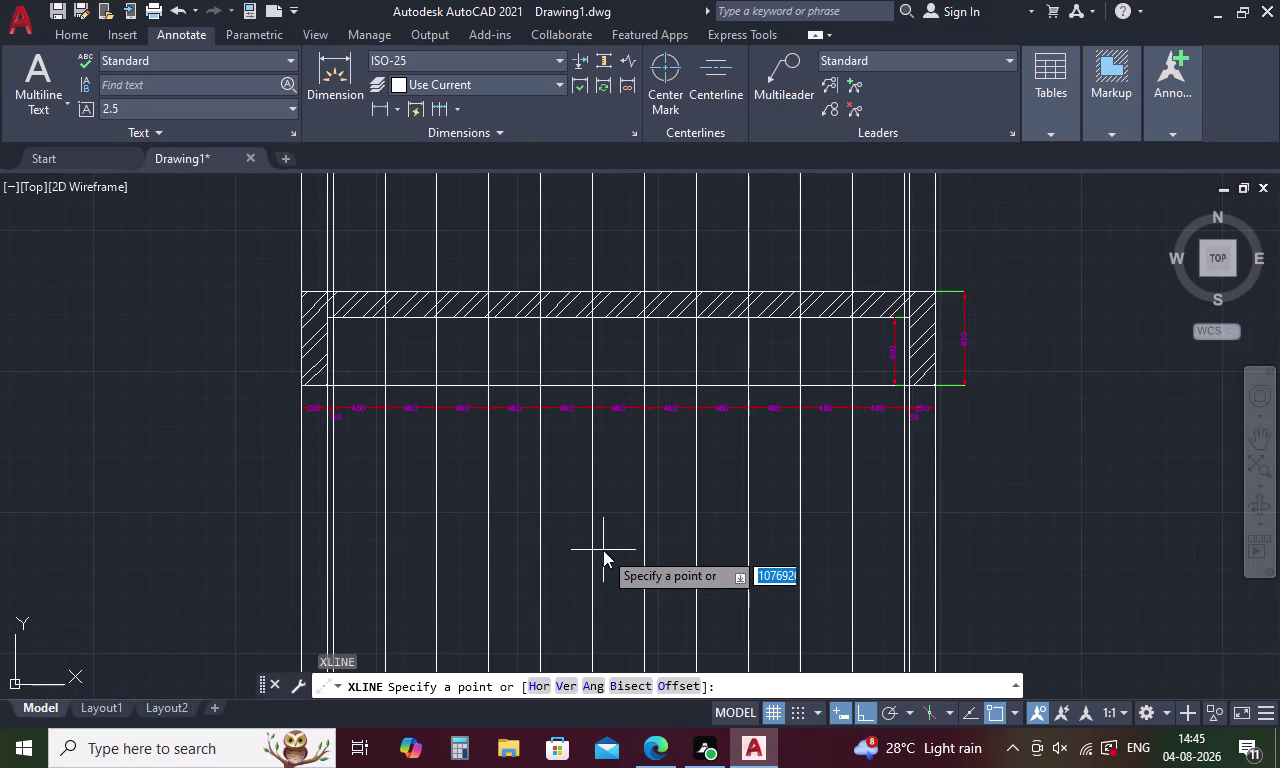
text(A)
key(BackSpace)
key(Return)
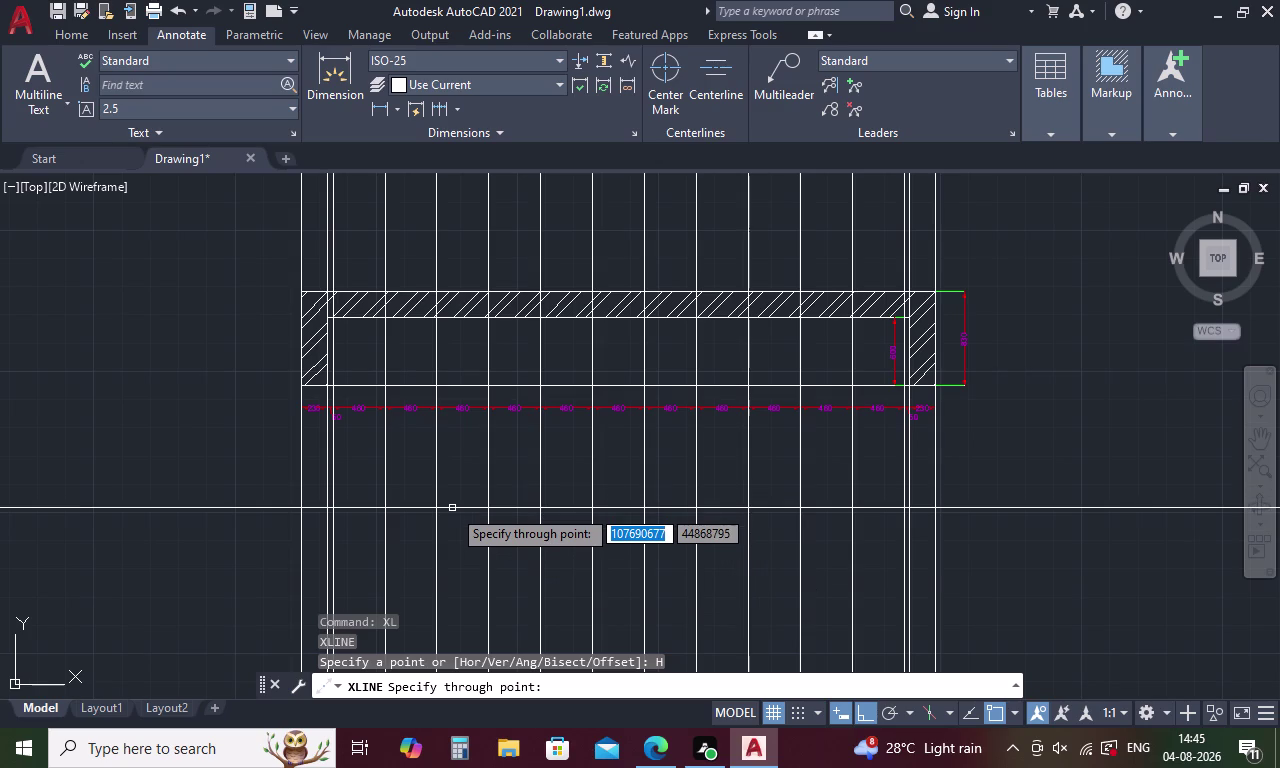
scroll(down, 3)
middle_drag(448, 546, 469, 466)
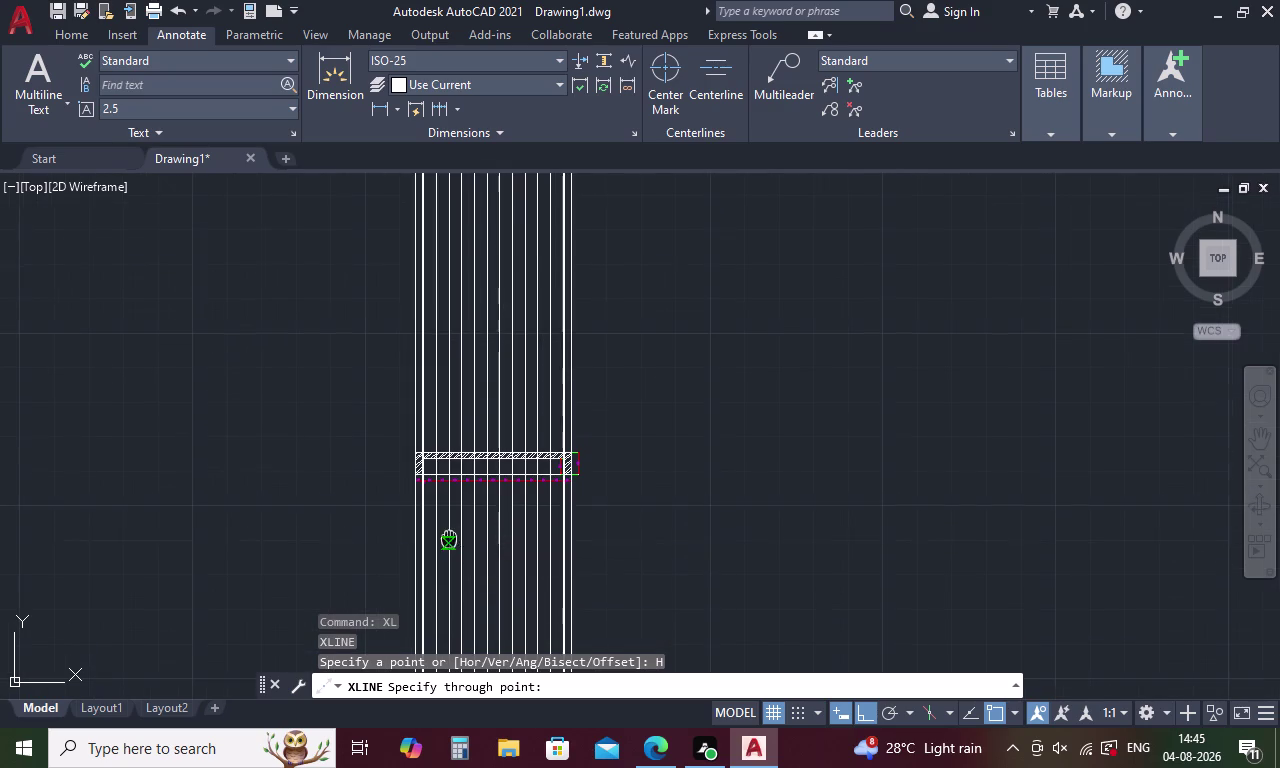
middle_drag(469, 466, 513, 332)
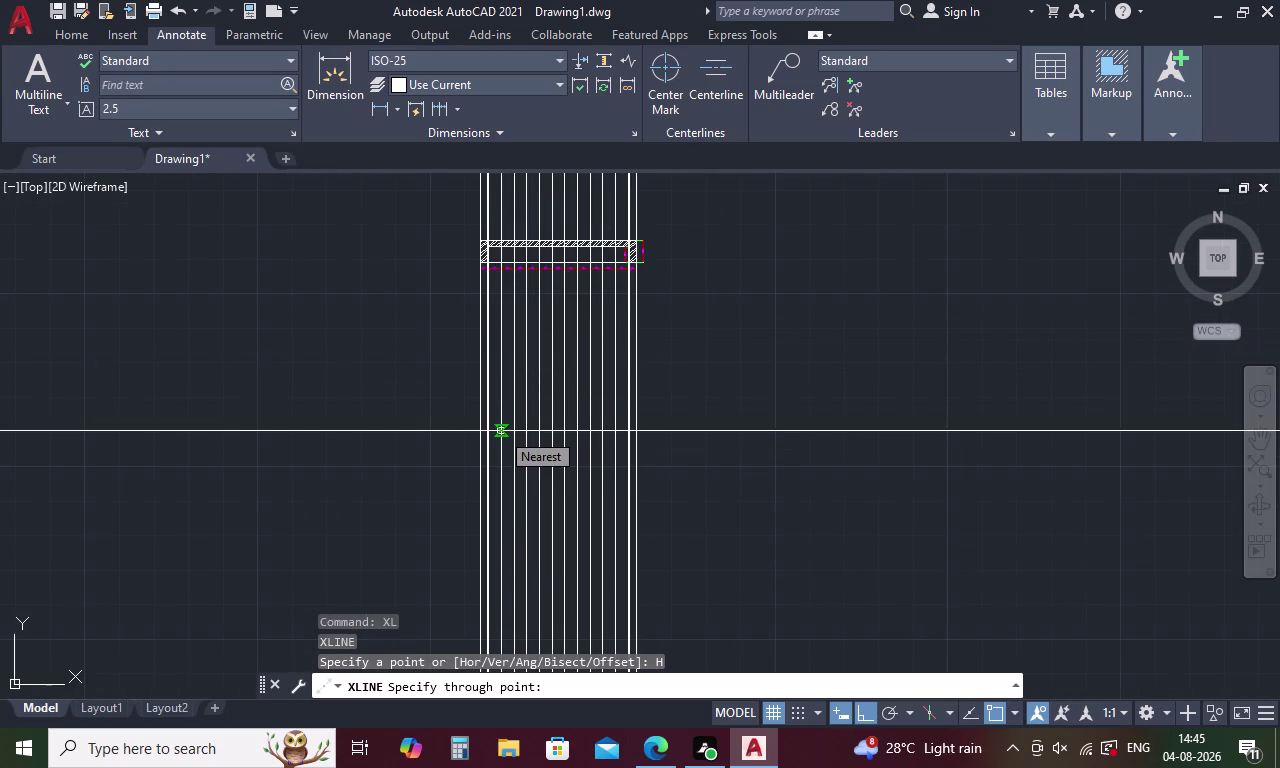
click(500, 431)
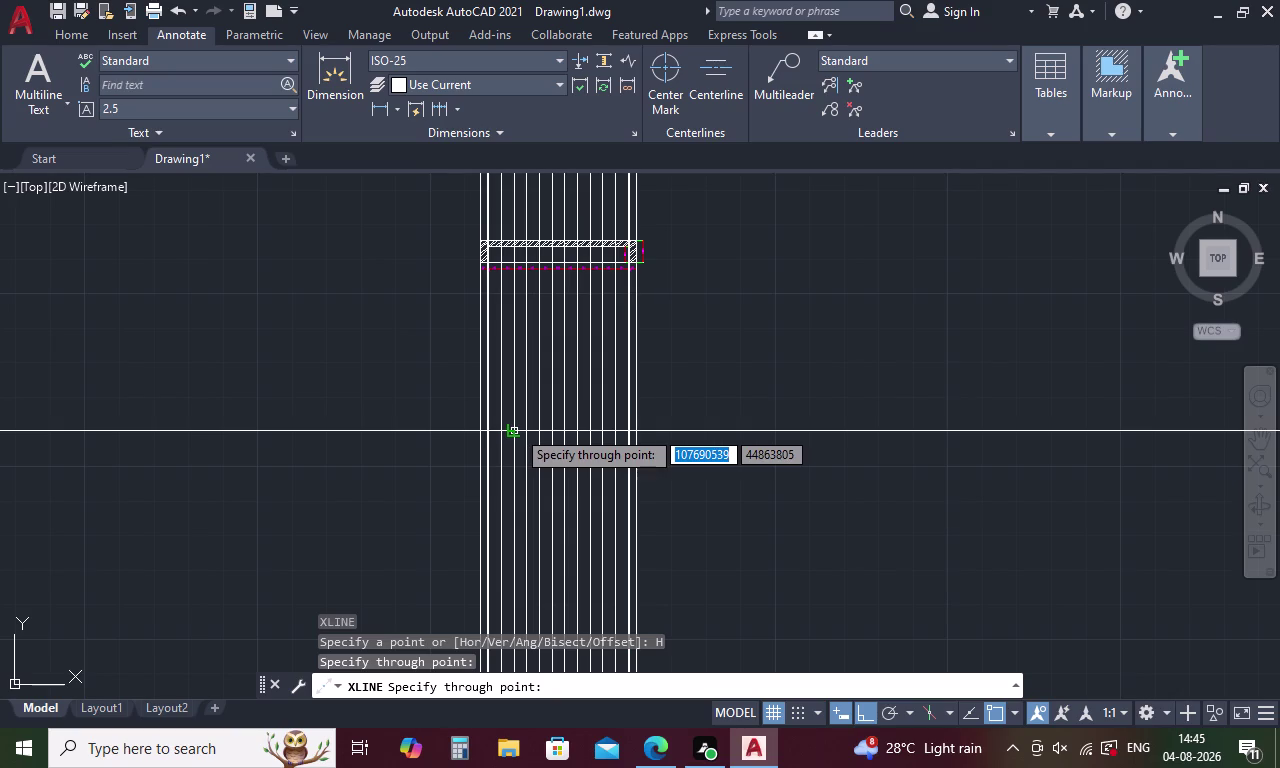
key(Escape)
Fence-trim both outside ends of the horizontal xline back to the outer vertical guides.
text(TR)
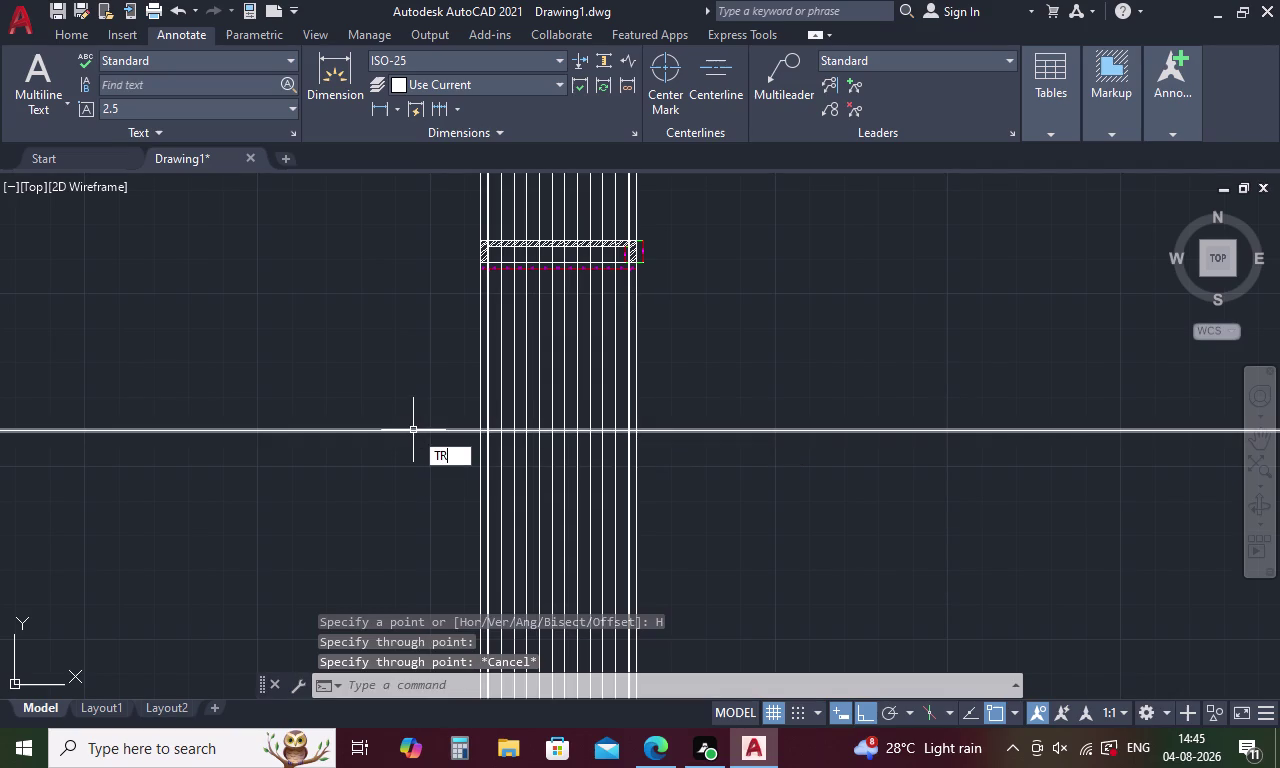
key(space)
key(space)
drag(393, 396, 377, 459)
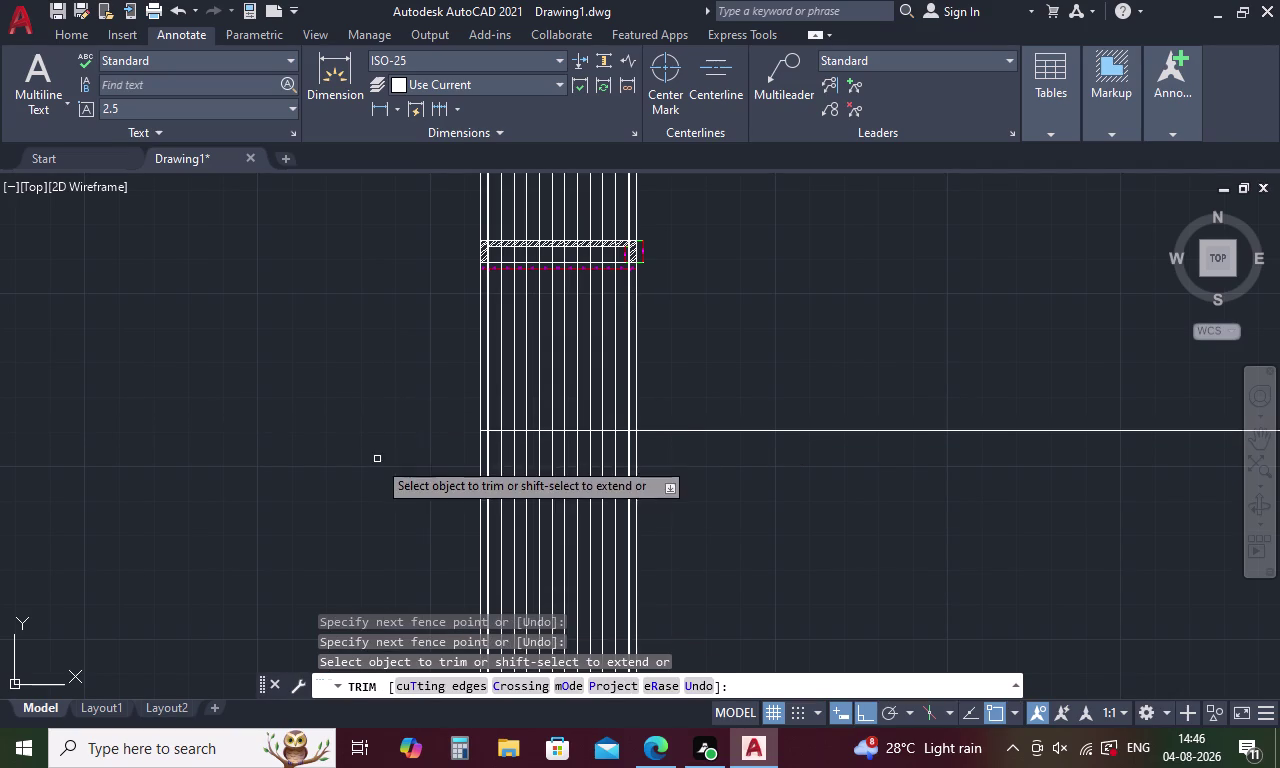
drag(799, 410, 776, 501)
key(Escape)
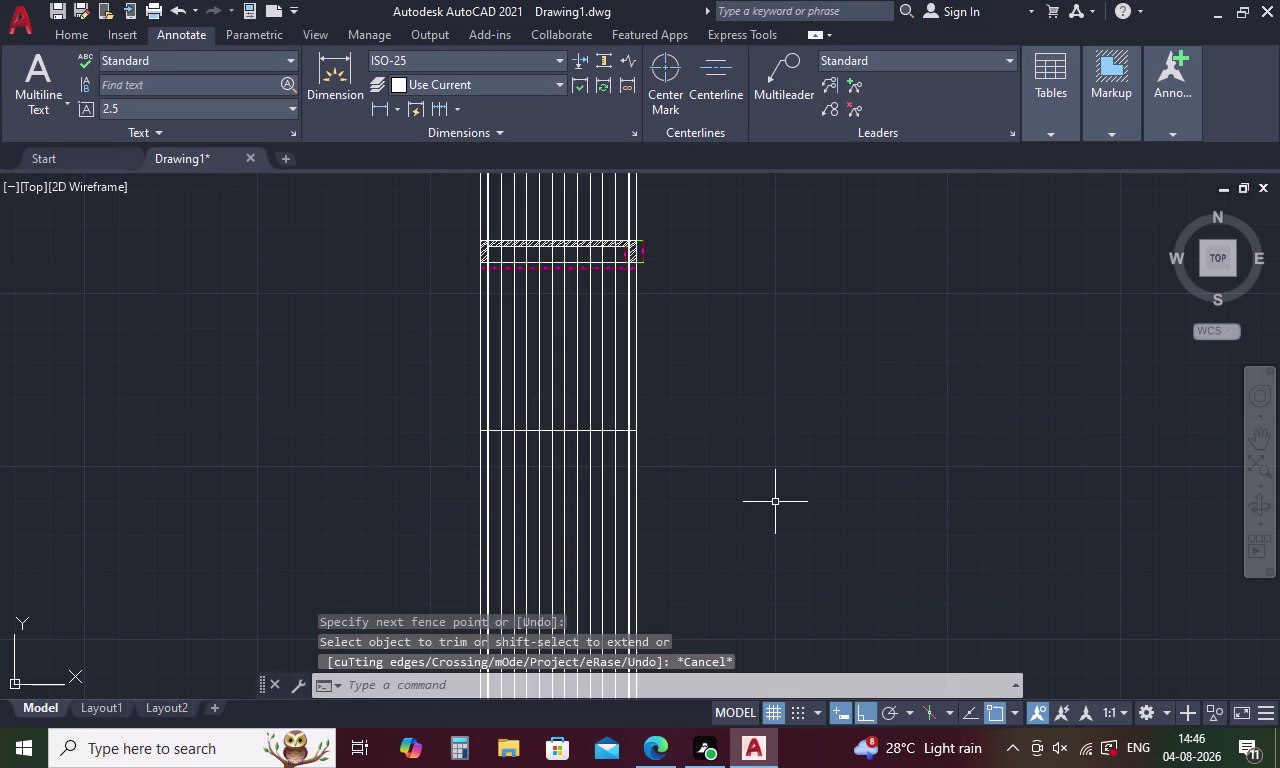
key(o)
key(Return)
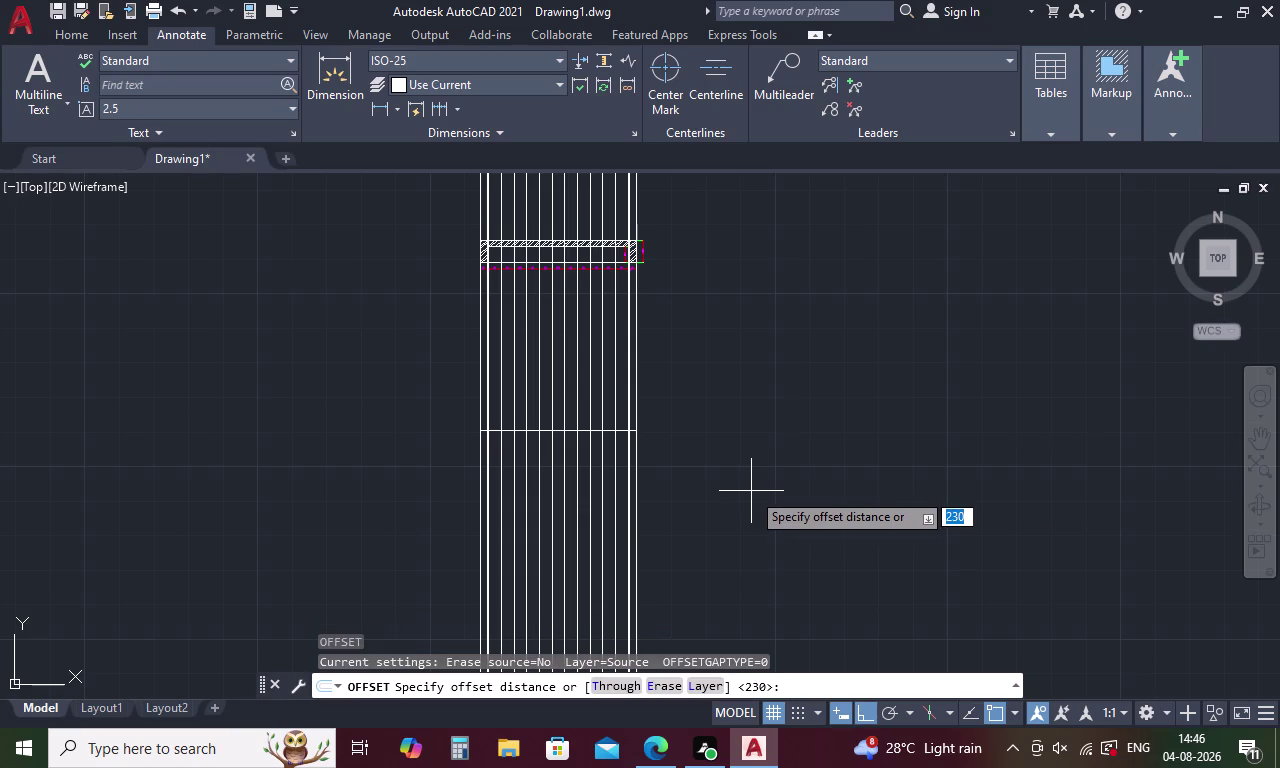
Offset the lower horizontal guide 2995 units upward to mark the elevation's top.
key(2)
key(9)
key(9)
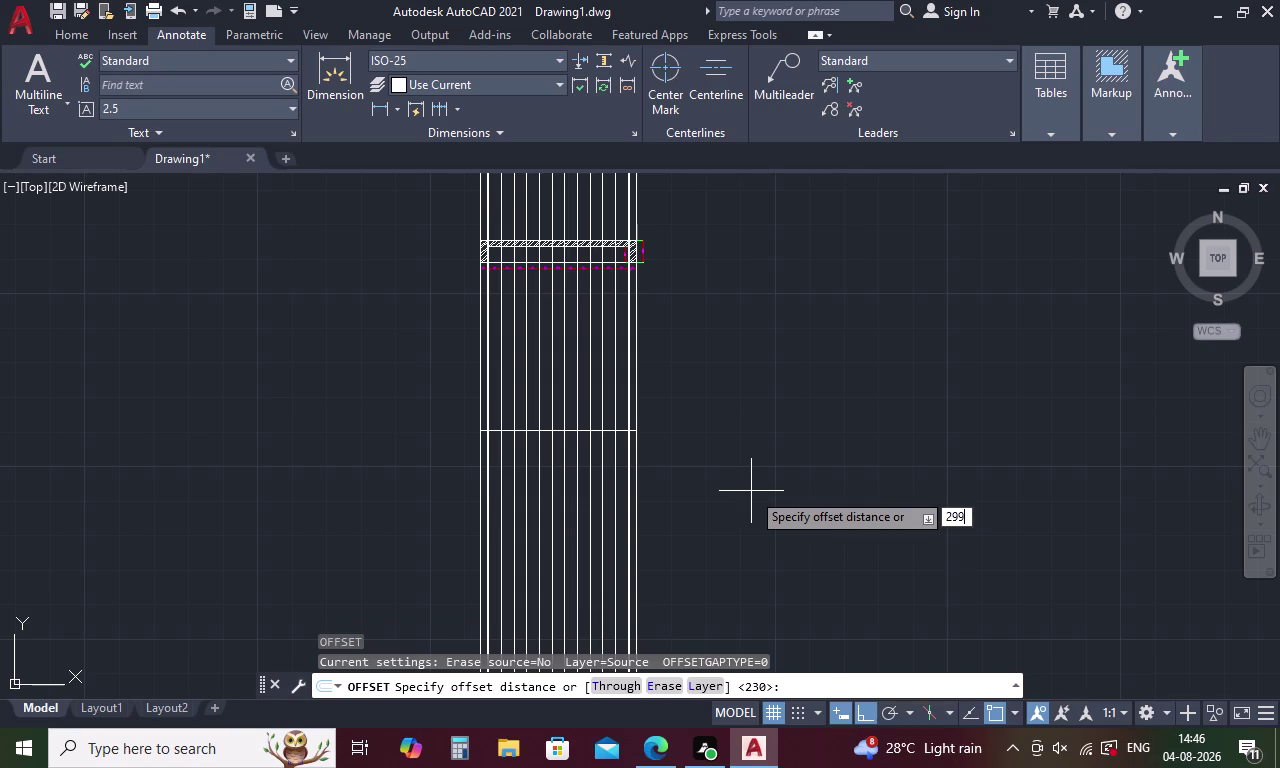
text(5)
key(space)
scroll(up, 3)
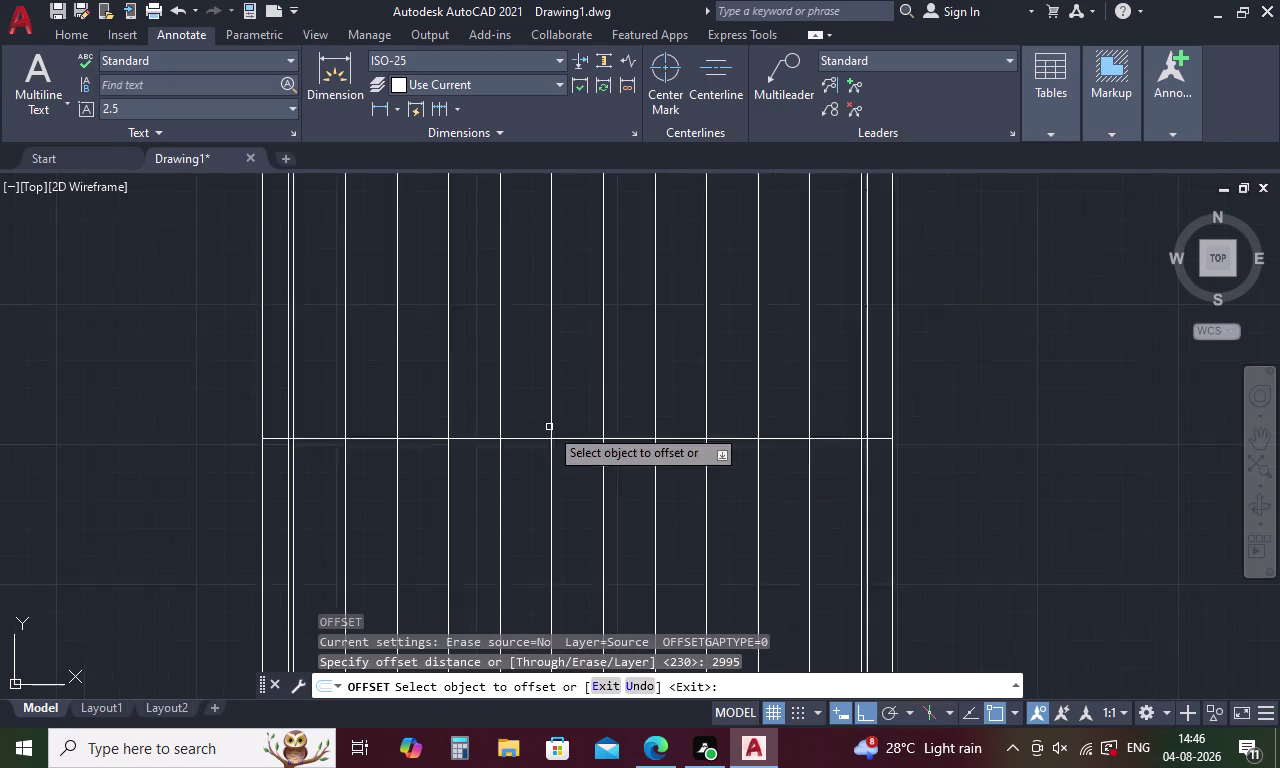
scroll(up, 3)
click(540, 443)
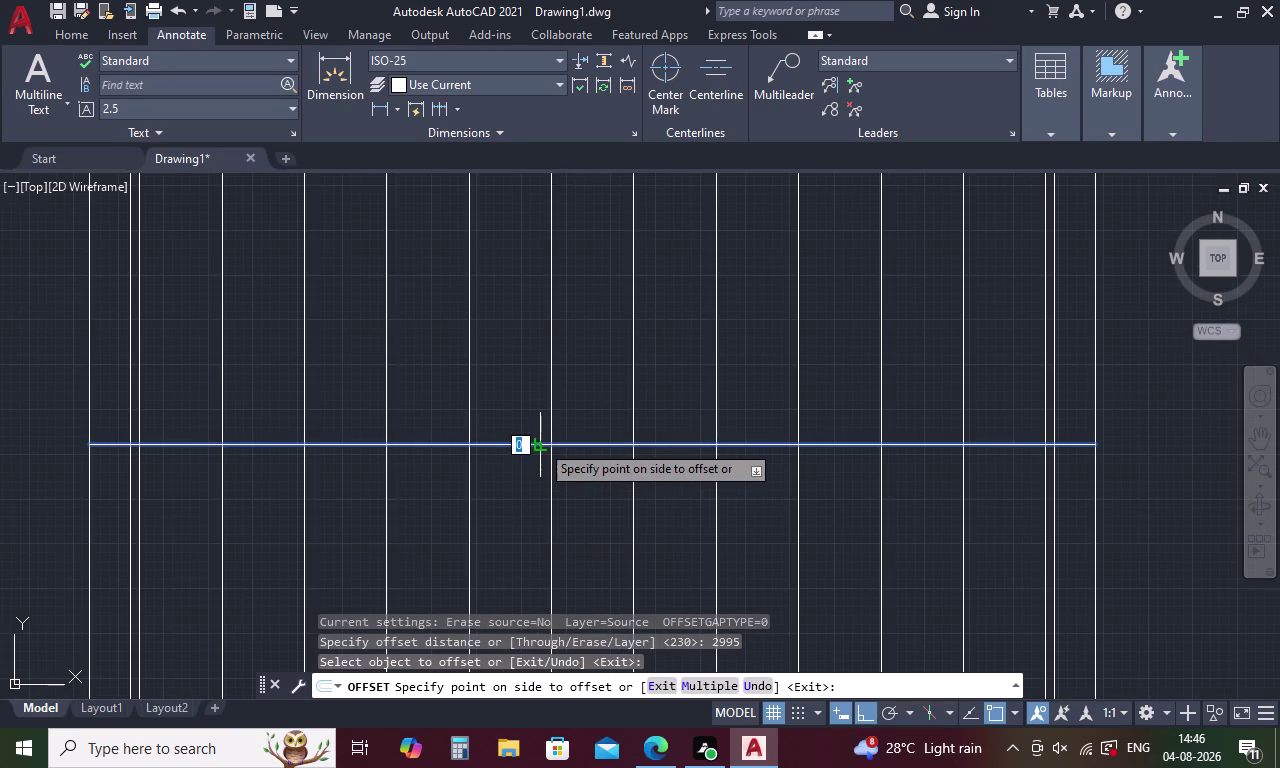
scroll(down, 3)
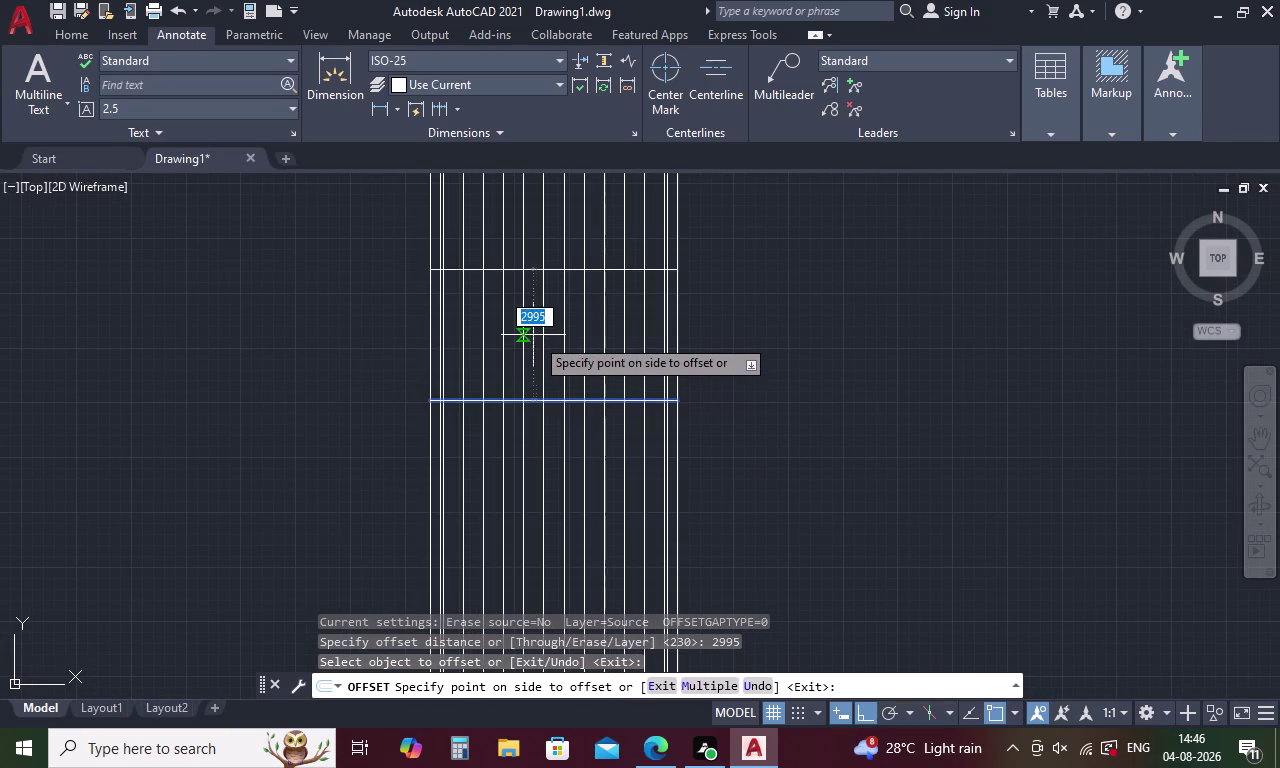
click(530, 332)
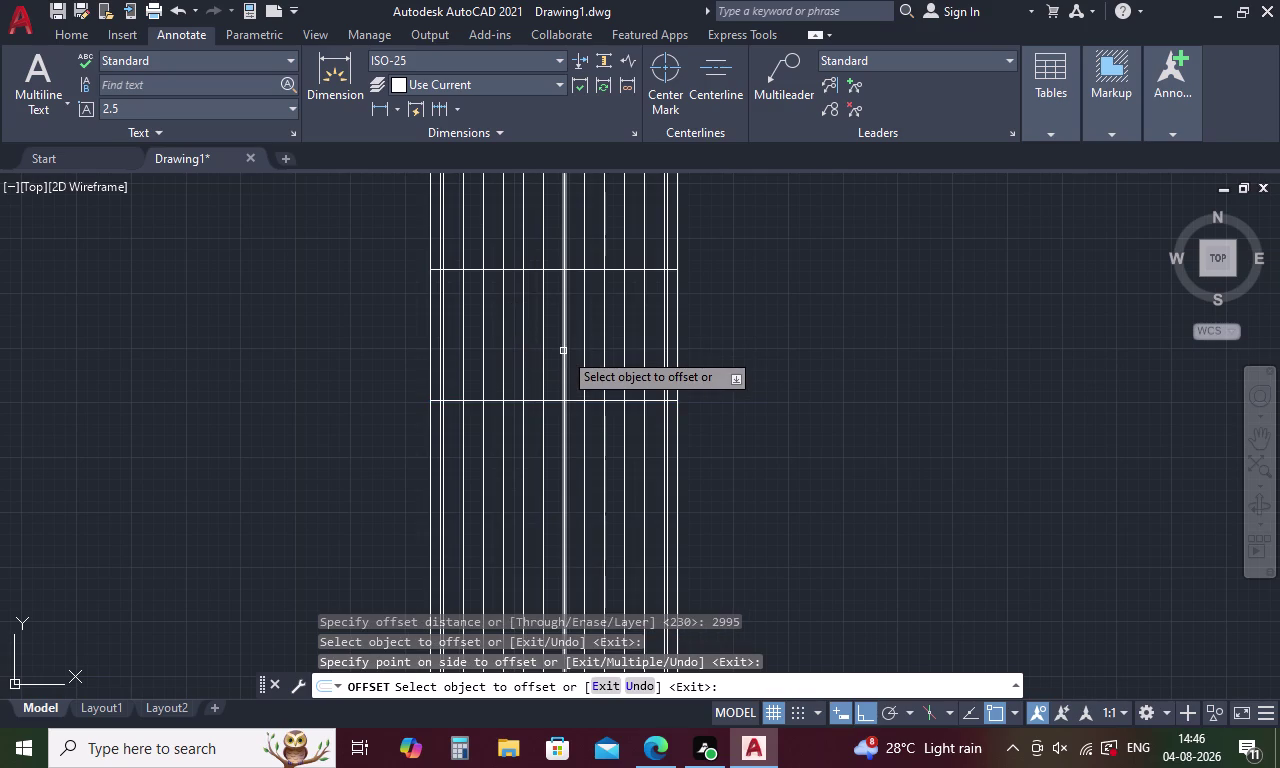
scroll(down, 3)
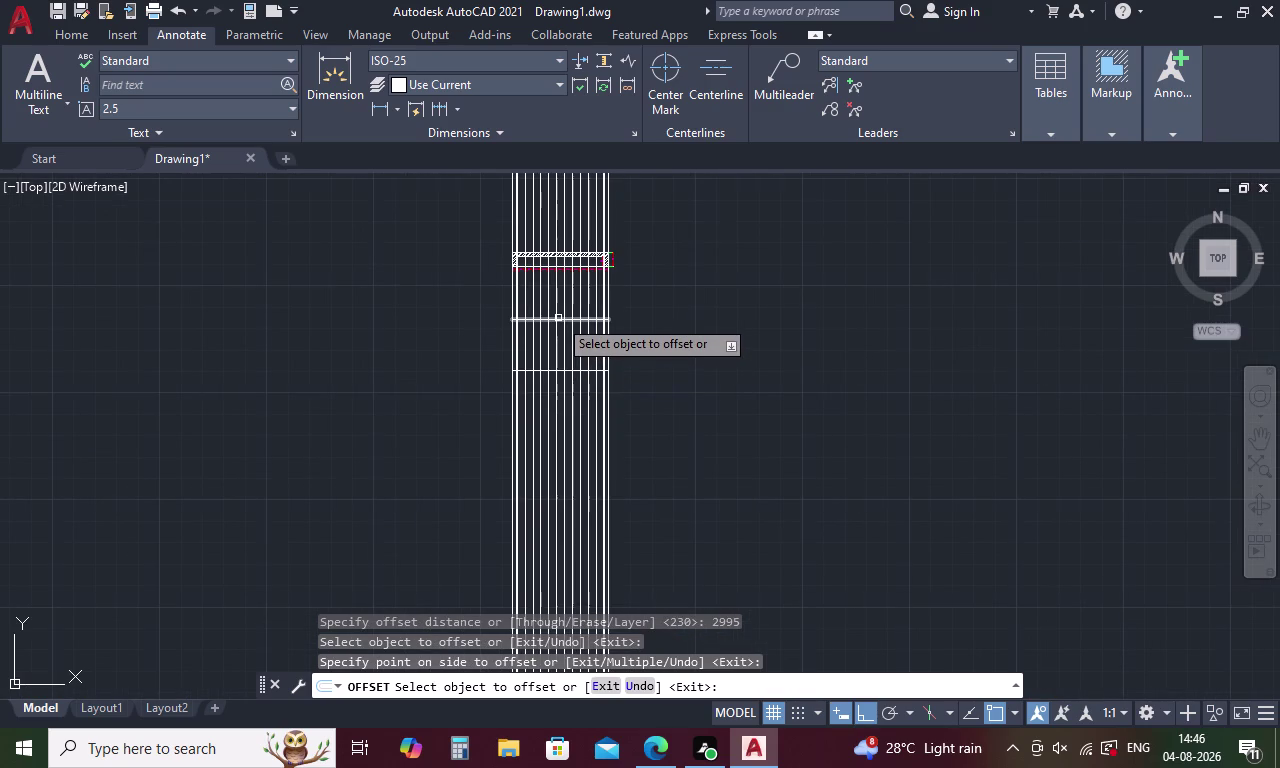
key(Escape)
text(TR)
key(space)
key(space)
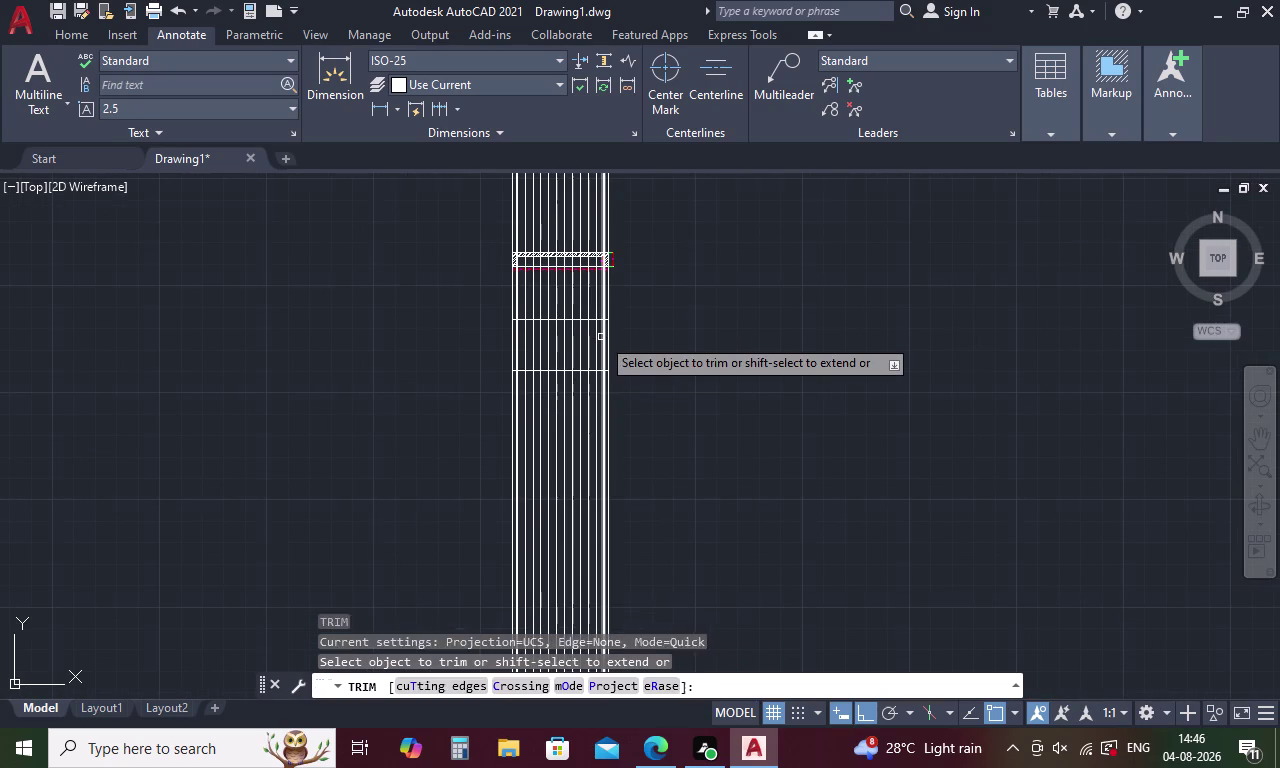
Trim the vertical guides above the upper horizontal and below the lower horizontal.
drag(624, 301, 548, 293)
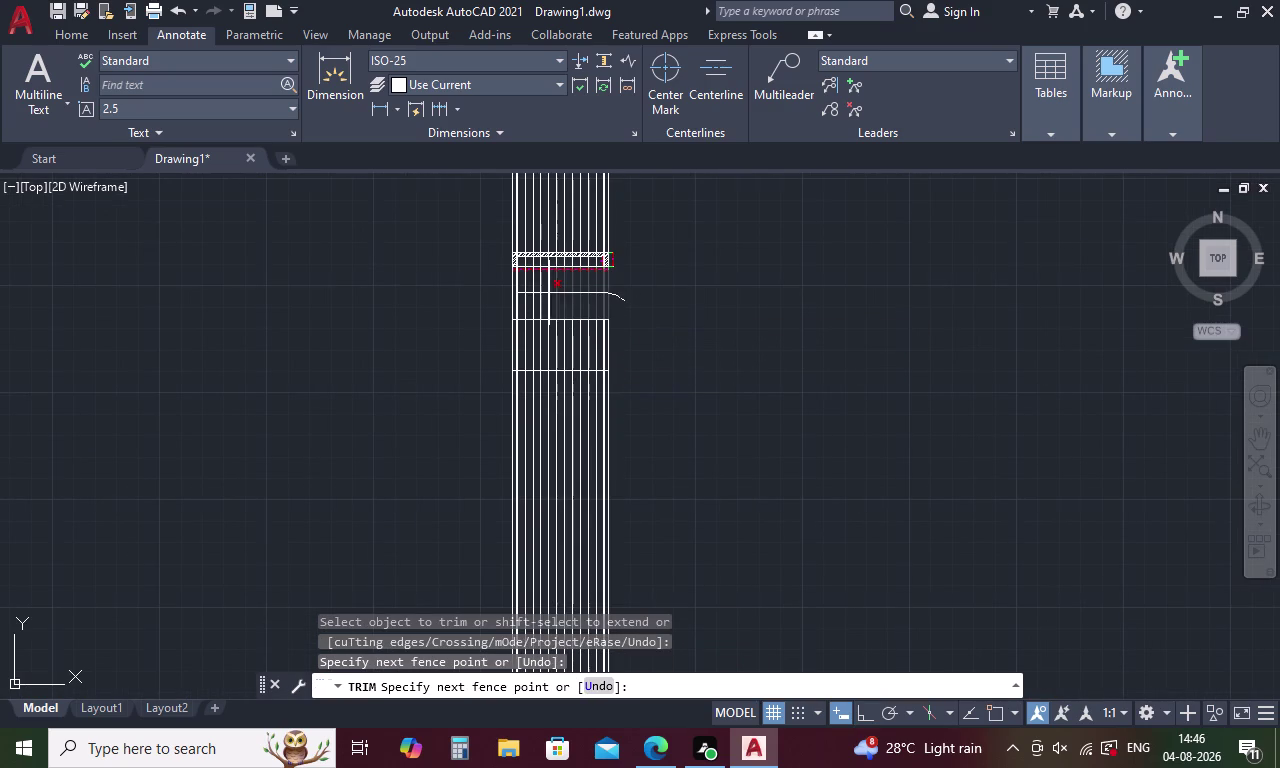
drag(548, 293, 533, 294)
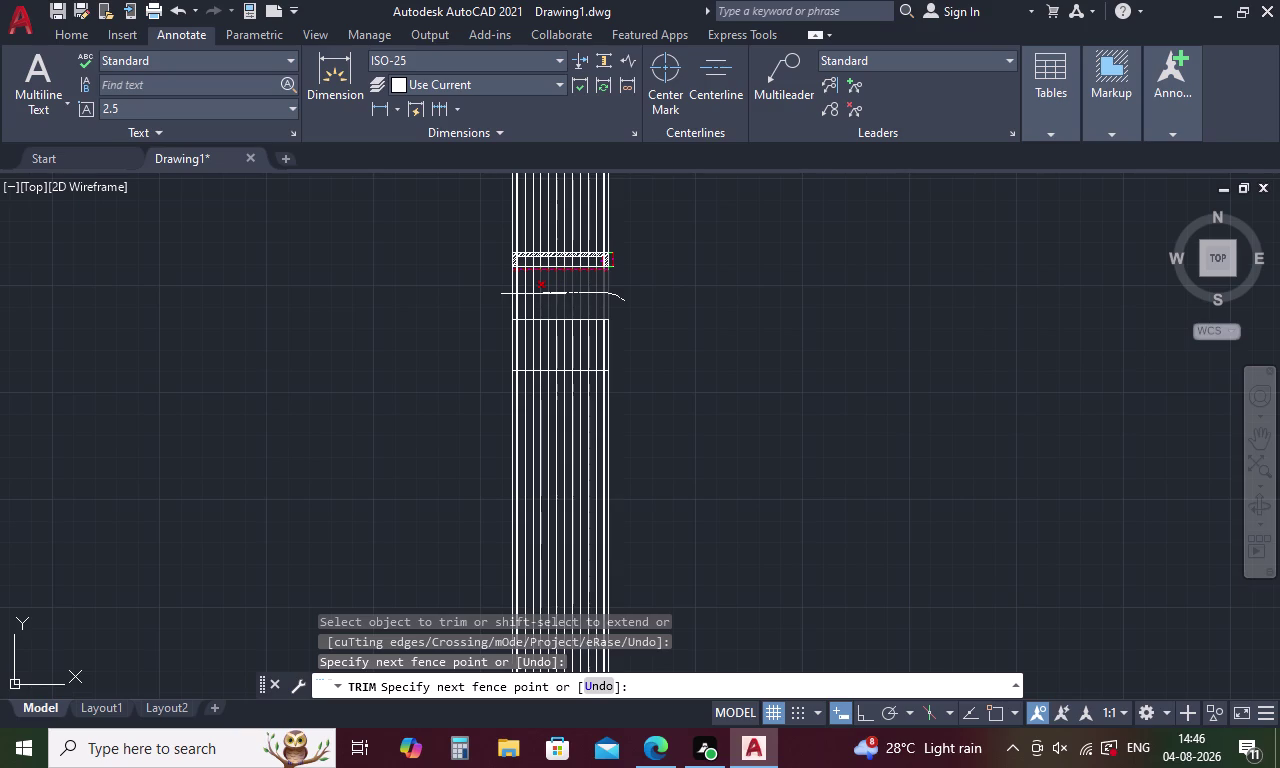
drag(533, 294, 517, 295)
click(515, 295)
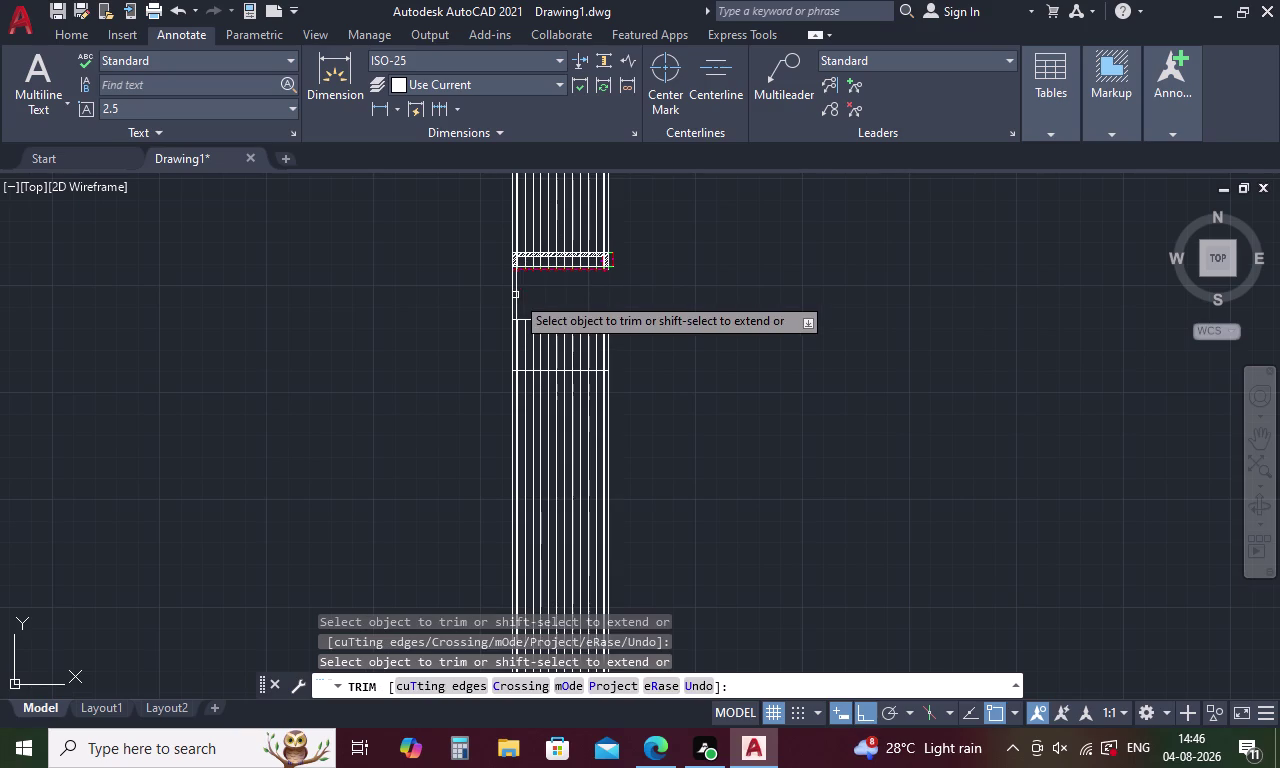
drag(686, 371, 485, 406)
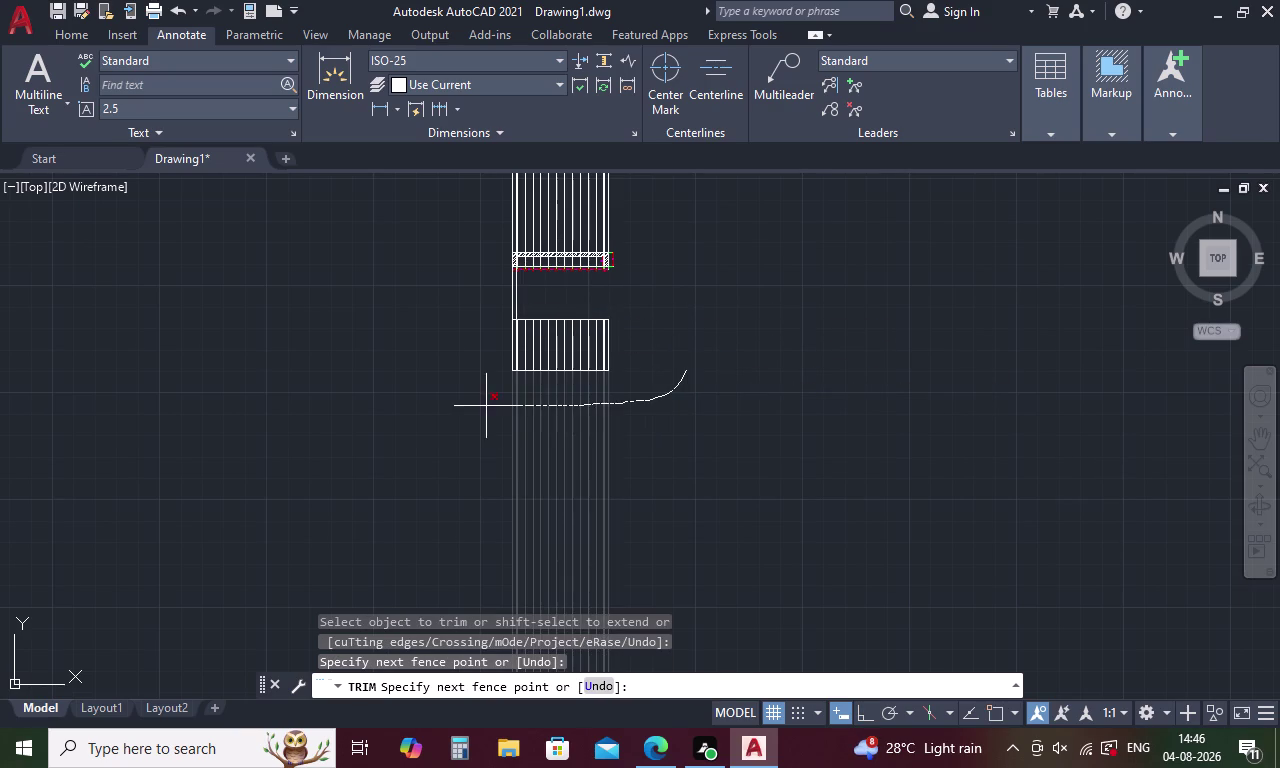
drag(485, 406, 479, 406)
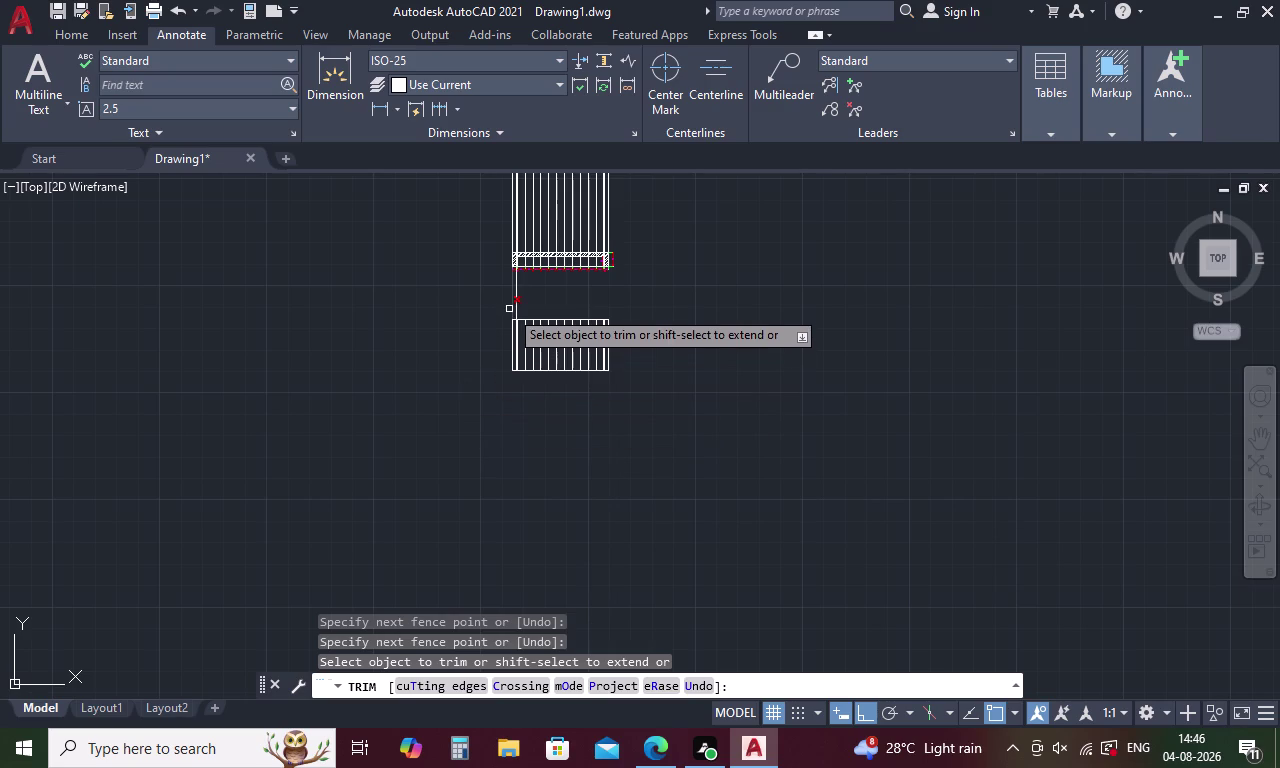
click(516, 299)
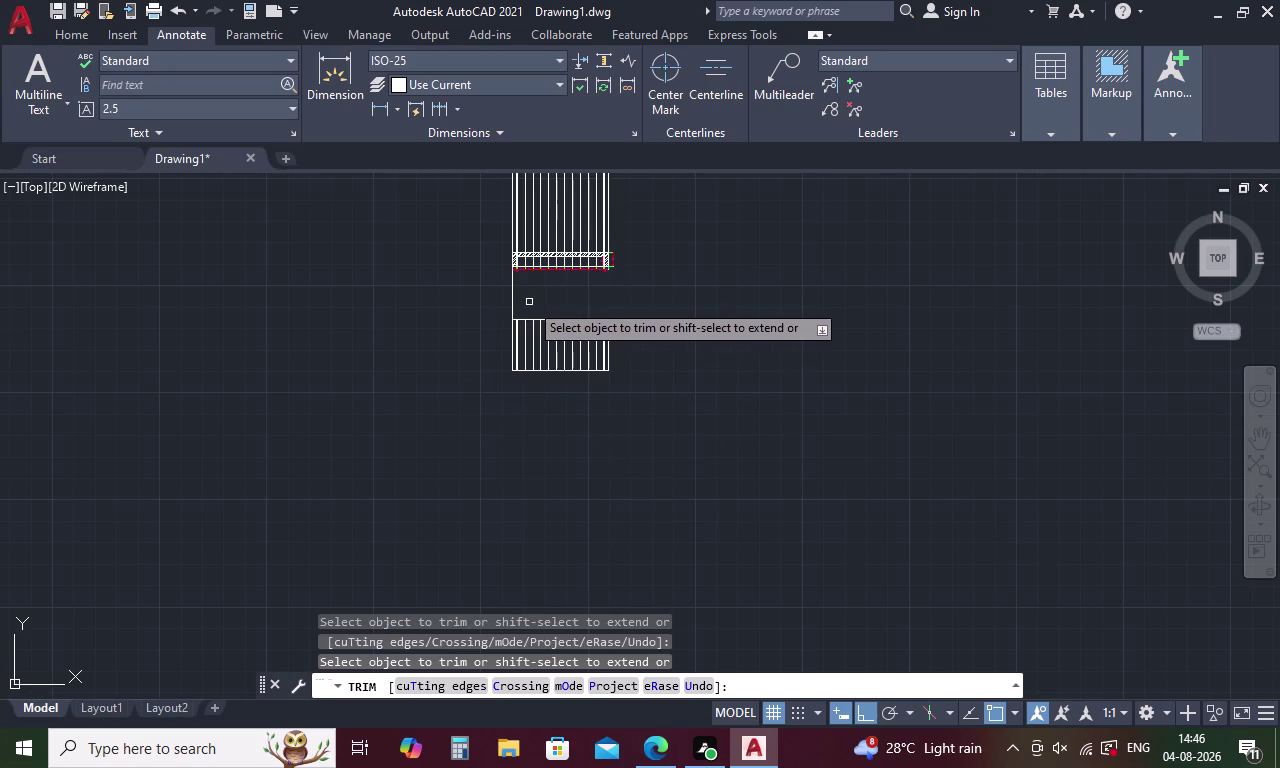
key(Escape)
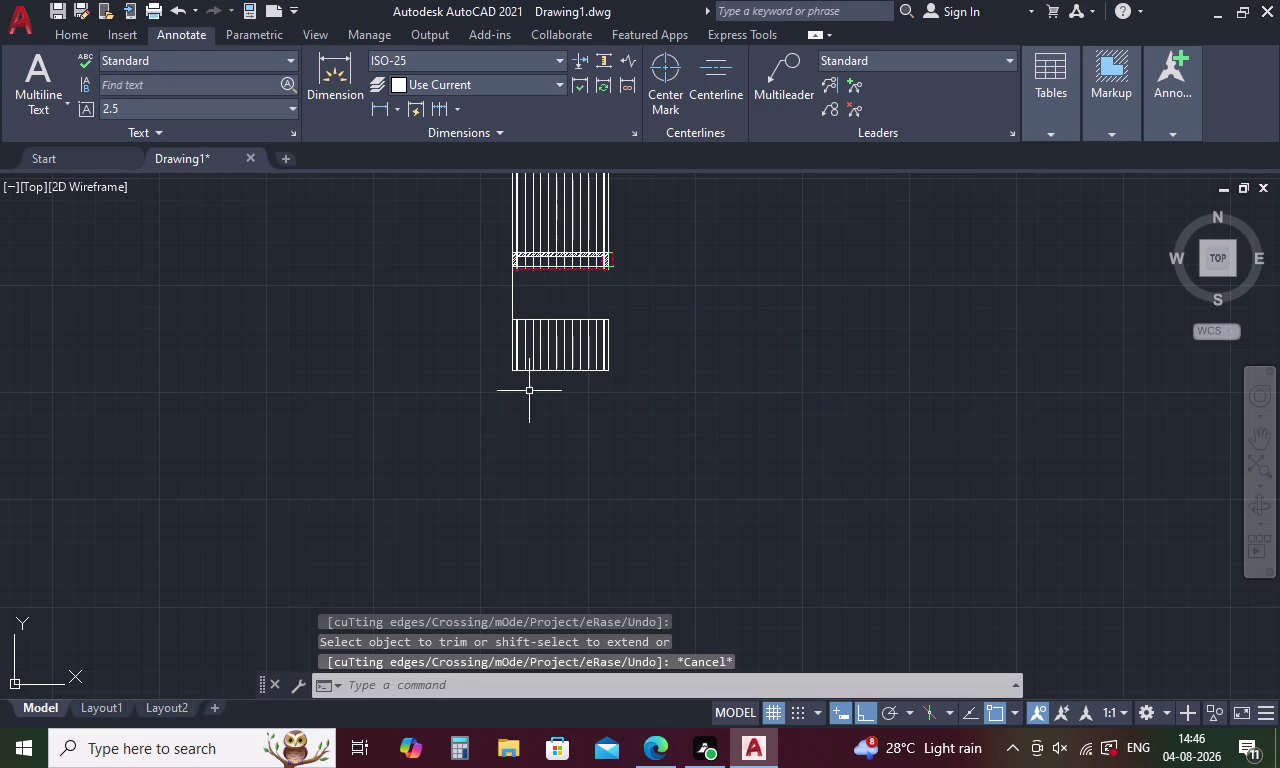
key(m)
key(Return)
Select the shutter elevation lines for a move, then cancel the move.
drag(643, 343, 603, 392)
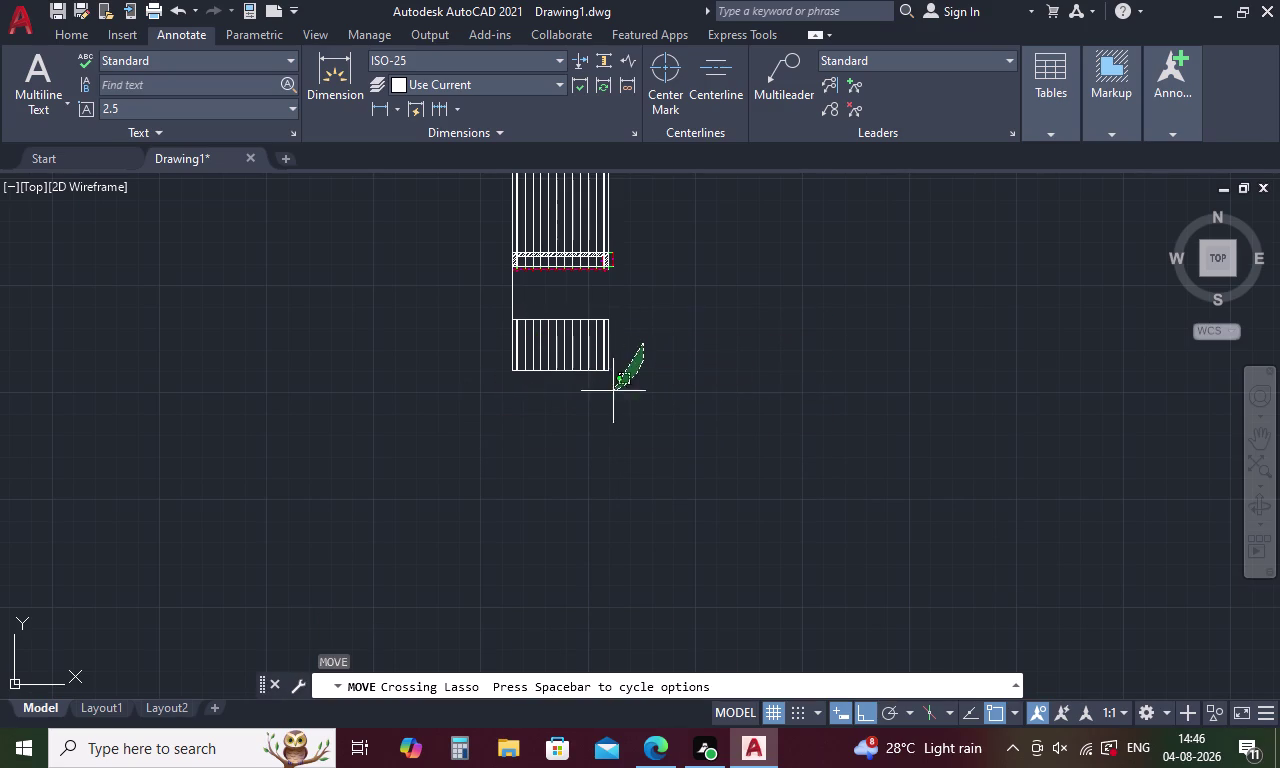
drag(603, 392, 485, 317)
scroll(up, 3)
right_click(485, 315)
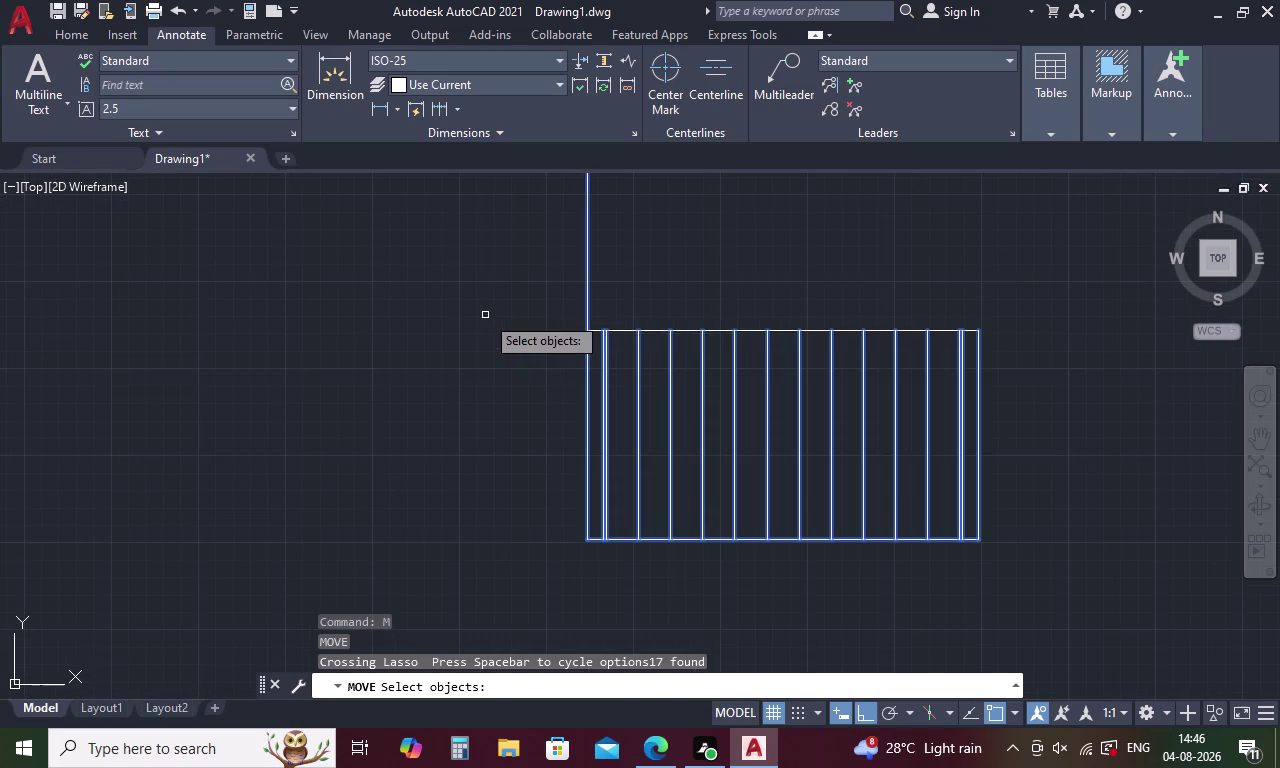
key(Escape)
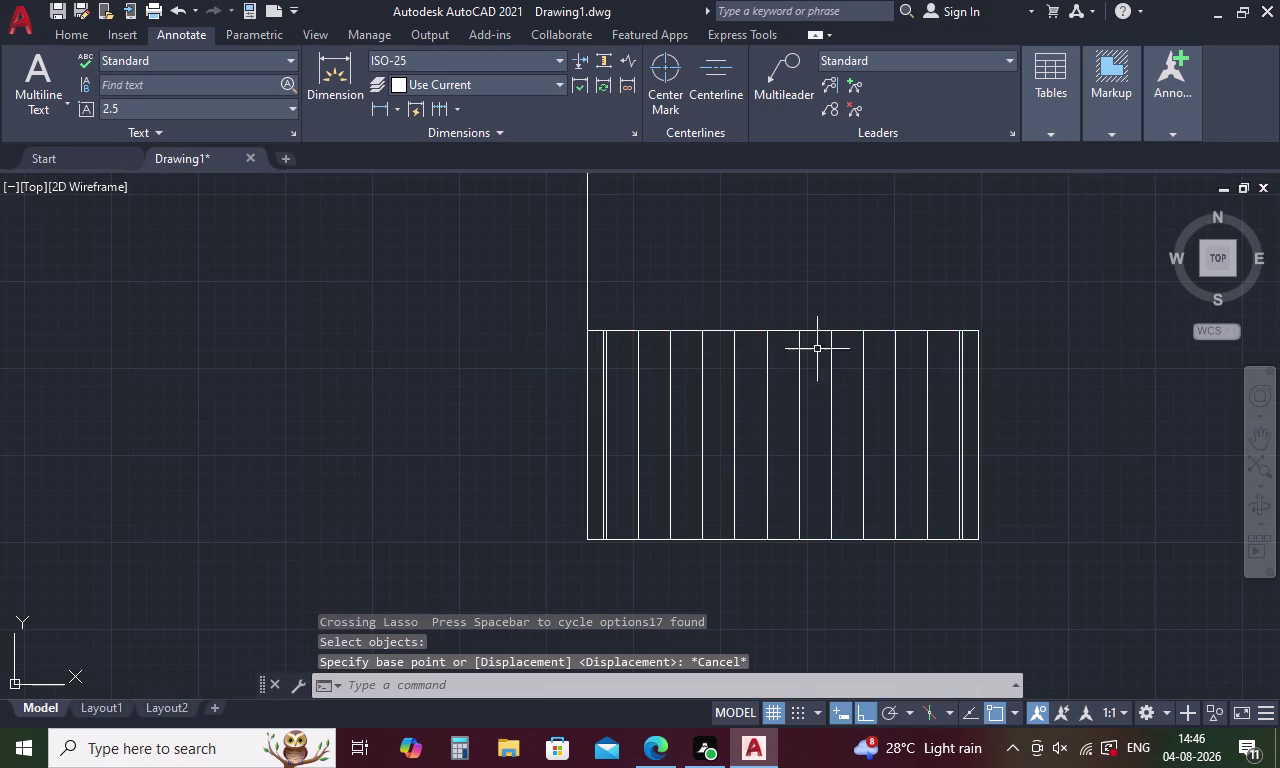
drag(1056, 325, 430, 310)
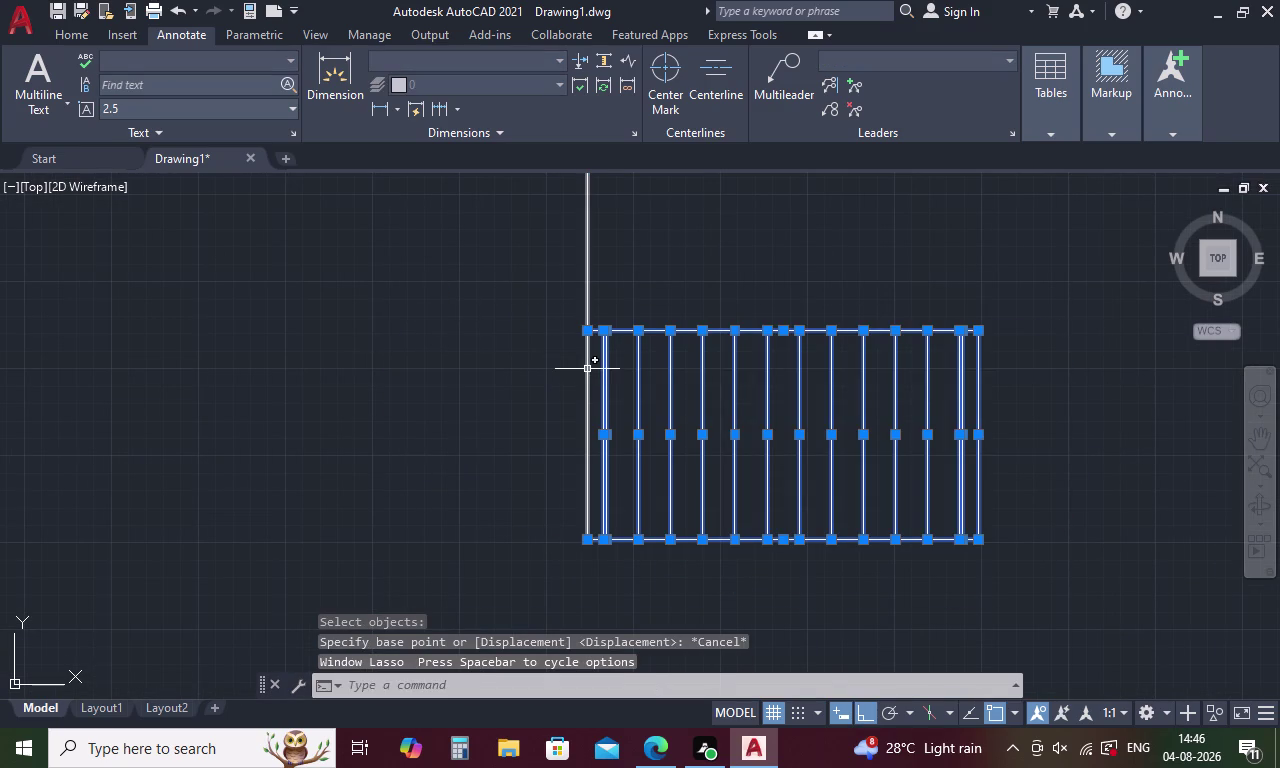
click(588, 369)
right_click(564, 374)
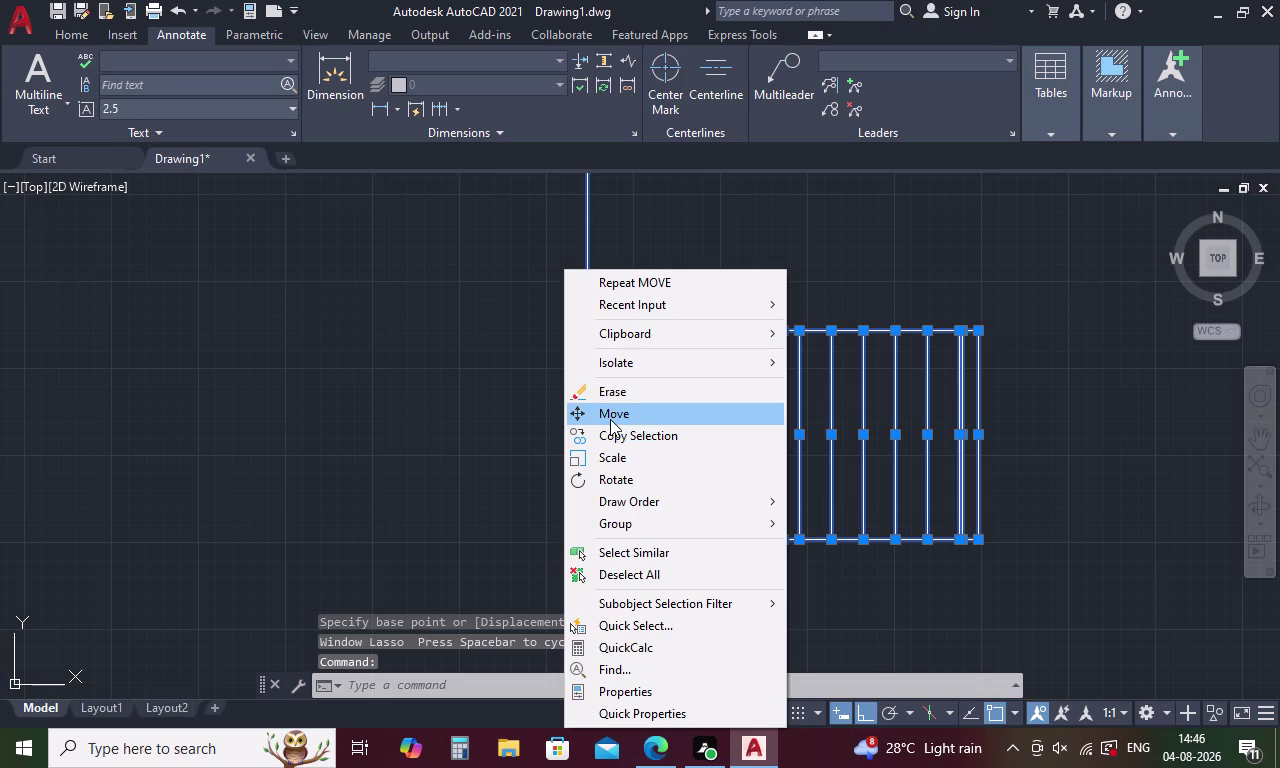
click(610, 419)
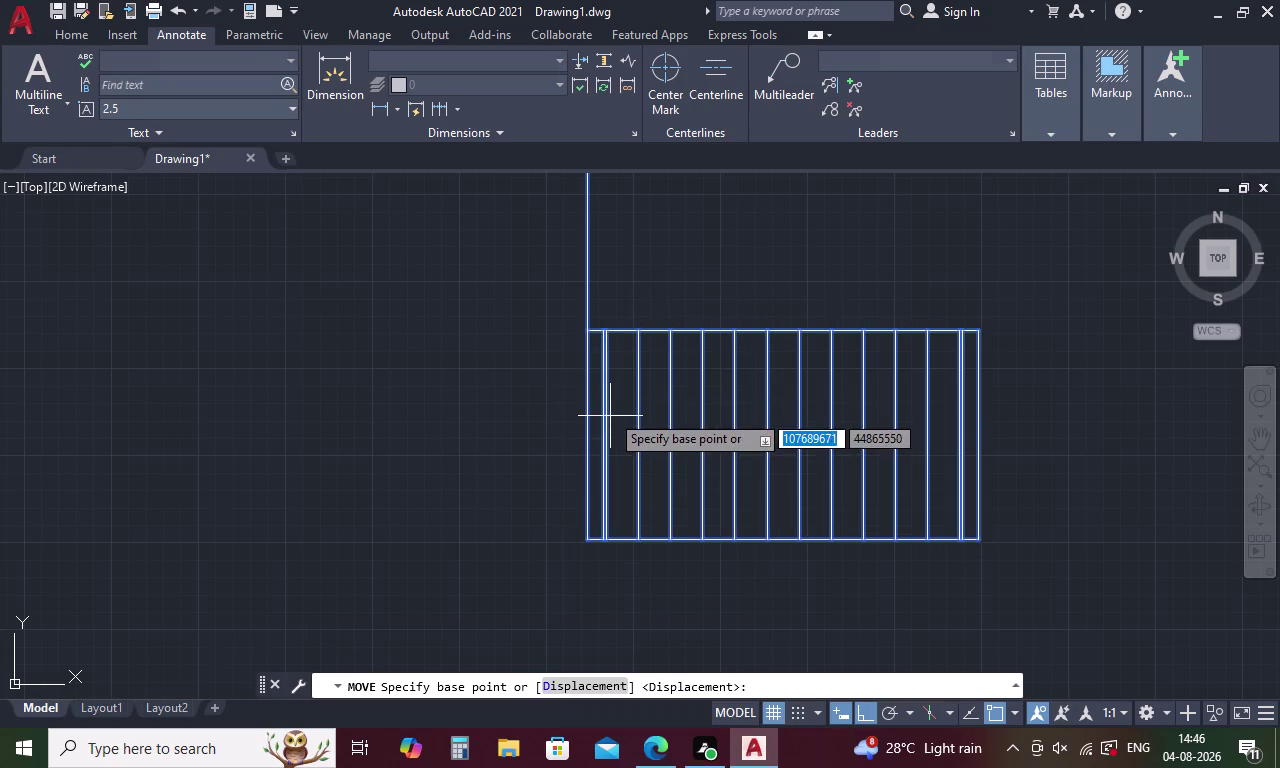
click(587, 327)
scroll(down, 3)
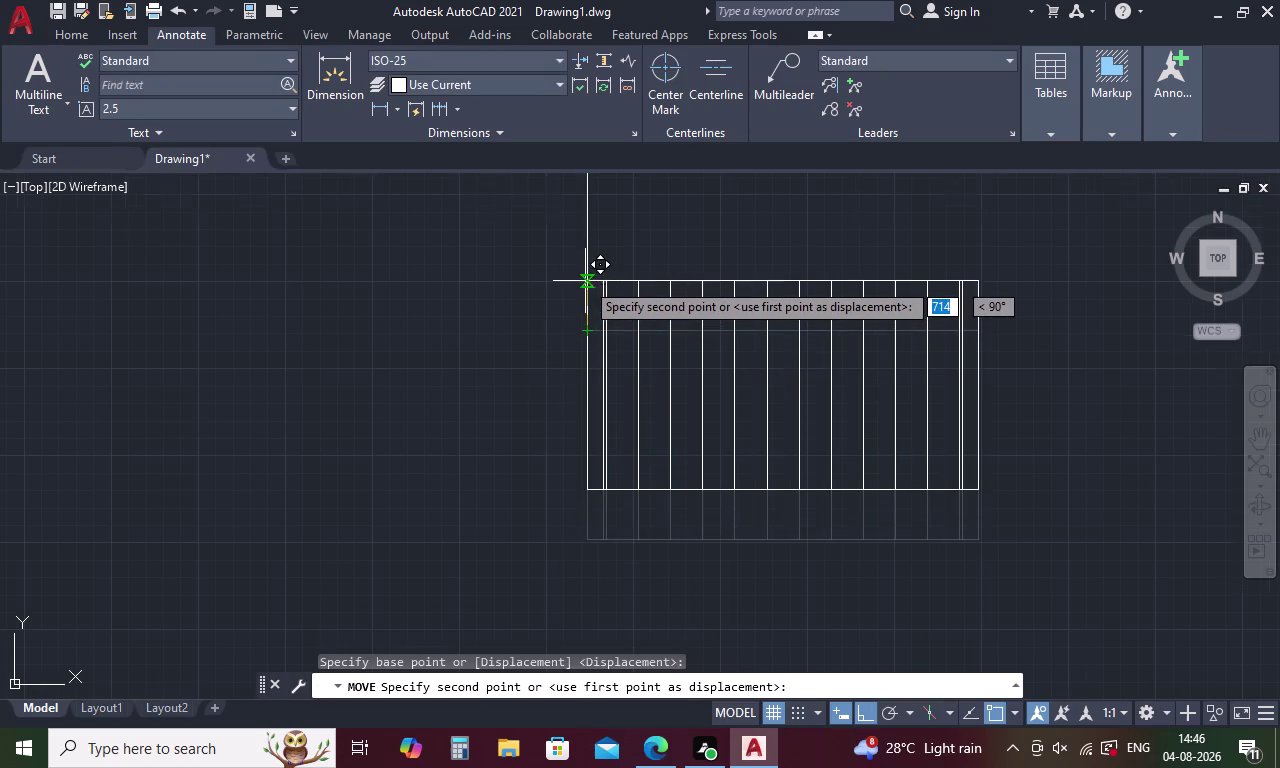
scroll(down, 3)
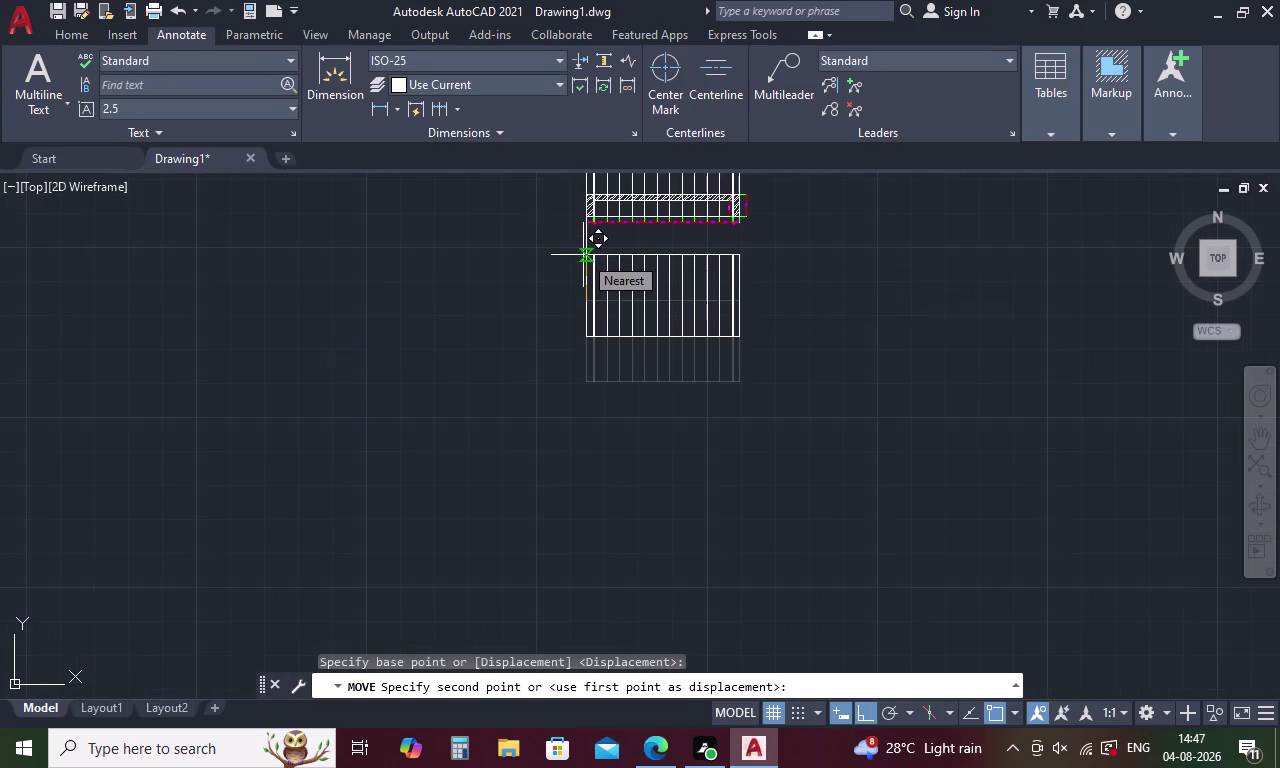
scroll(up, 3)
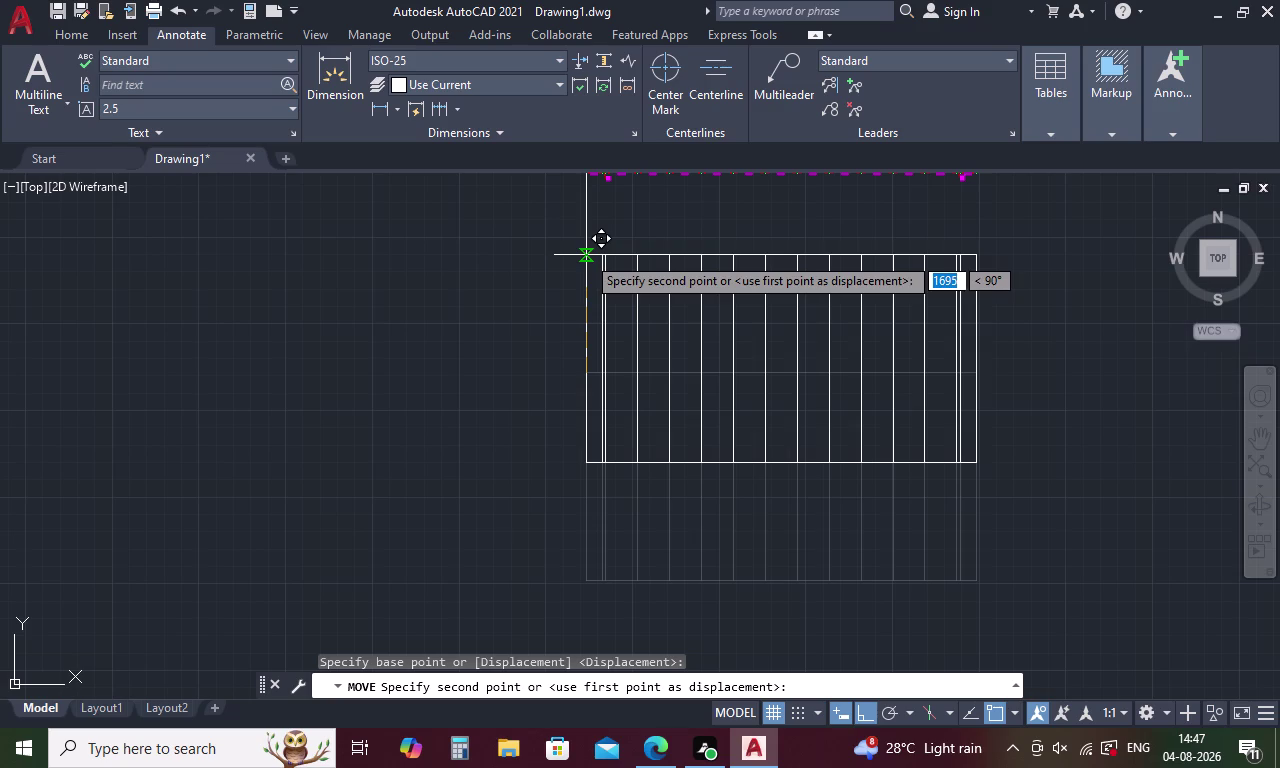
click(586, 255)
key(Escape)
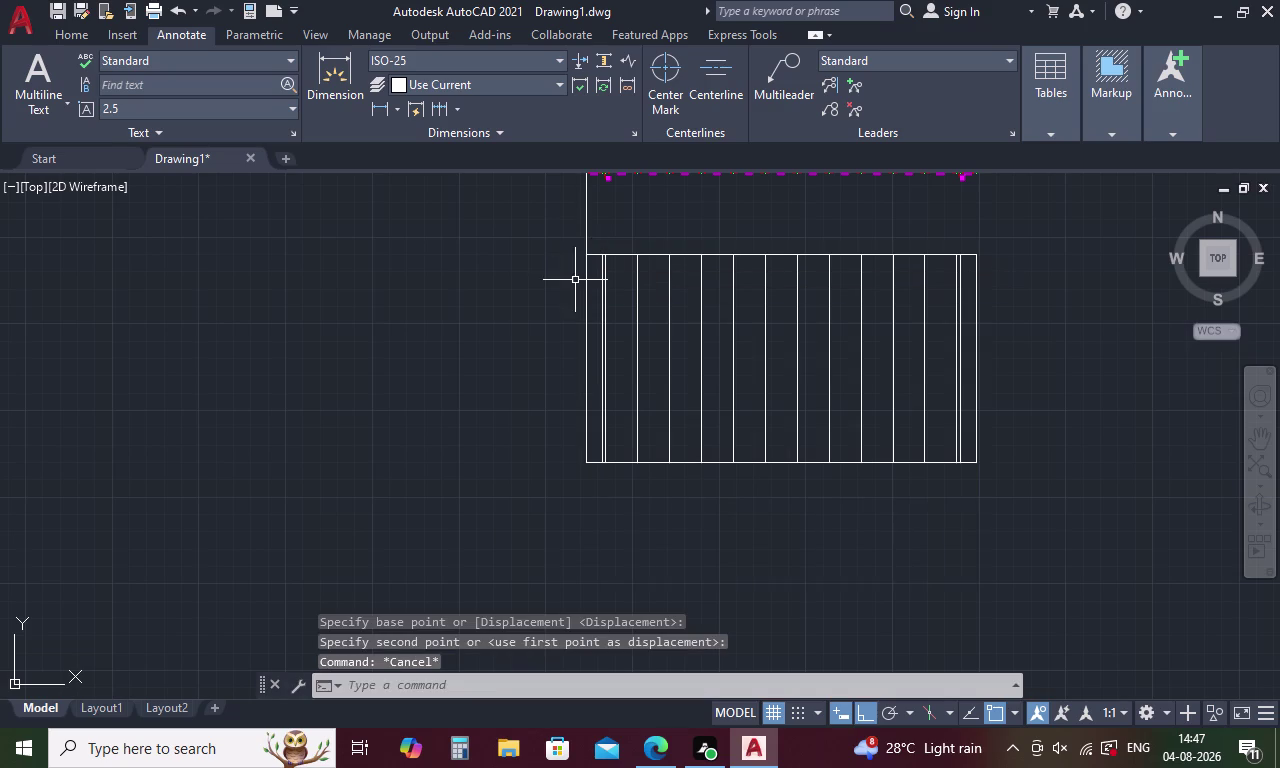
Delete the 16 leftover long vertical lines above the plan.
middle_drag(547, 385, 485, 661)
scroll(down, 3)
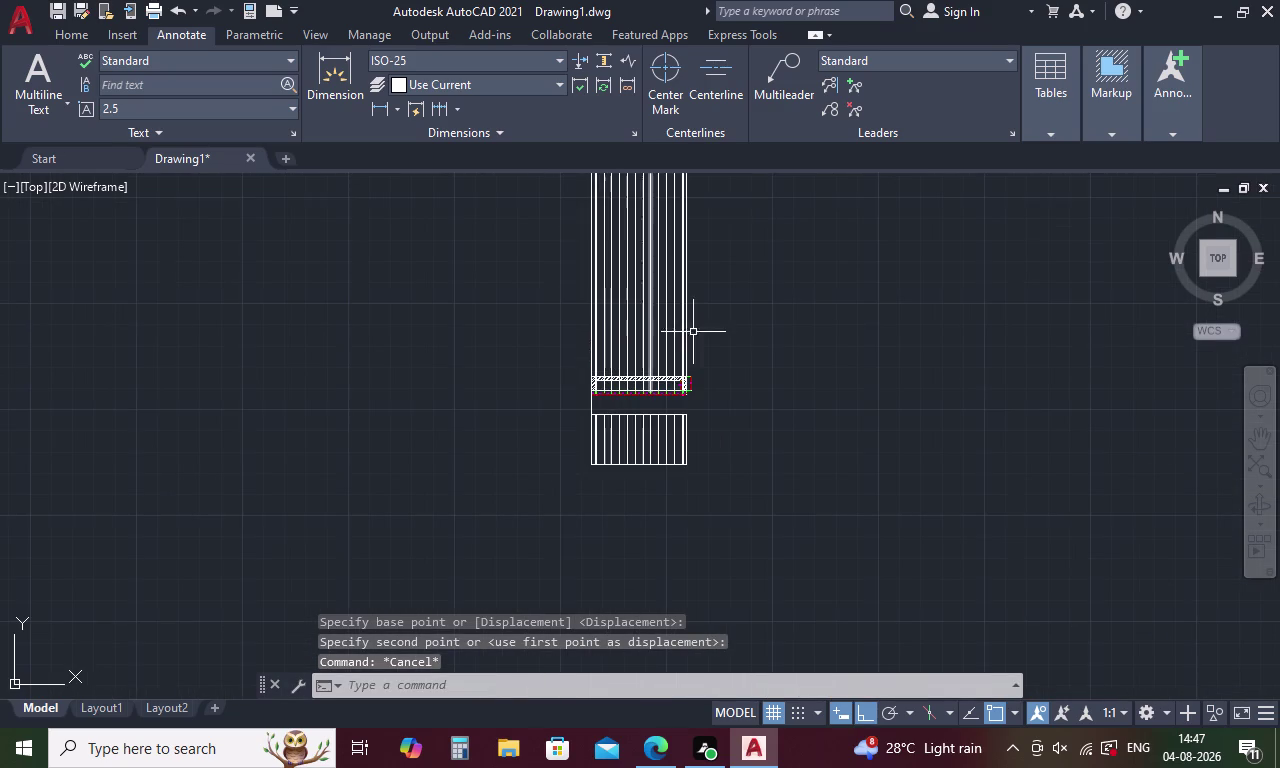
drag(741, 307, 459, 293)
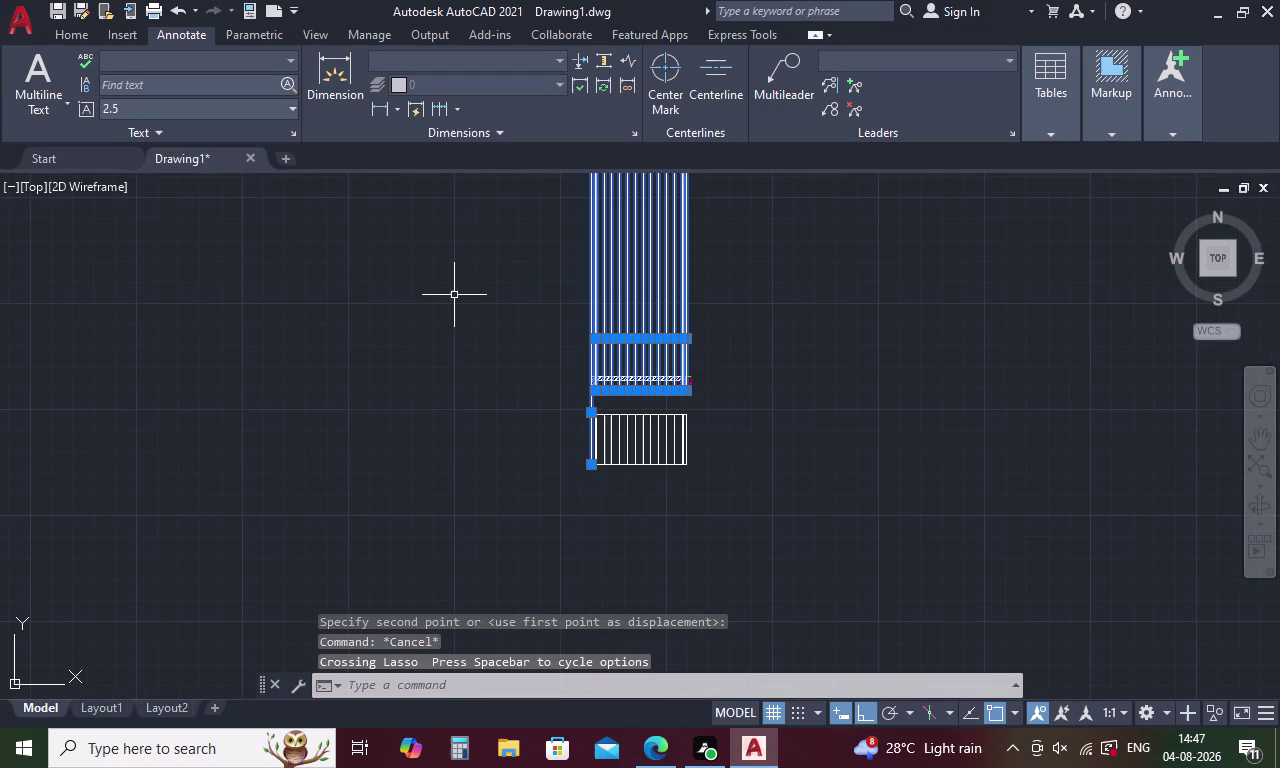
key(Delete)
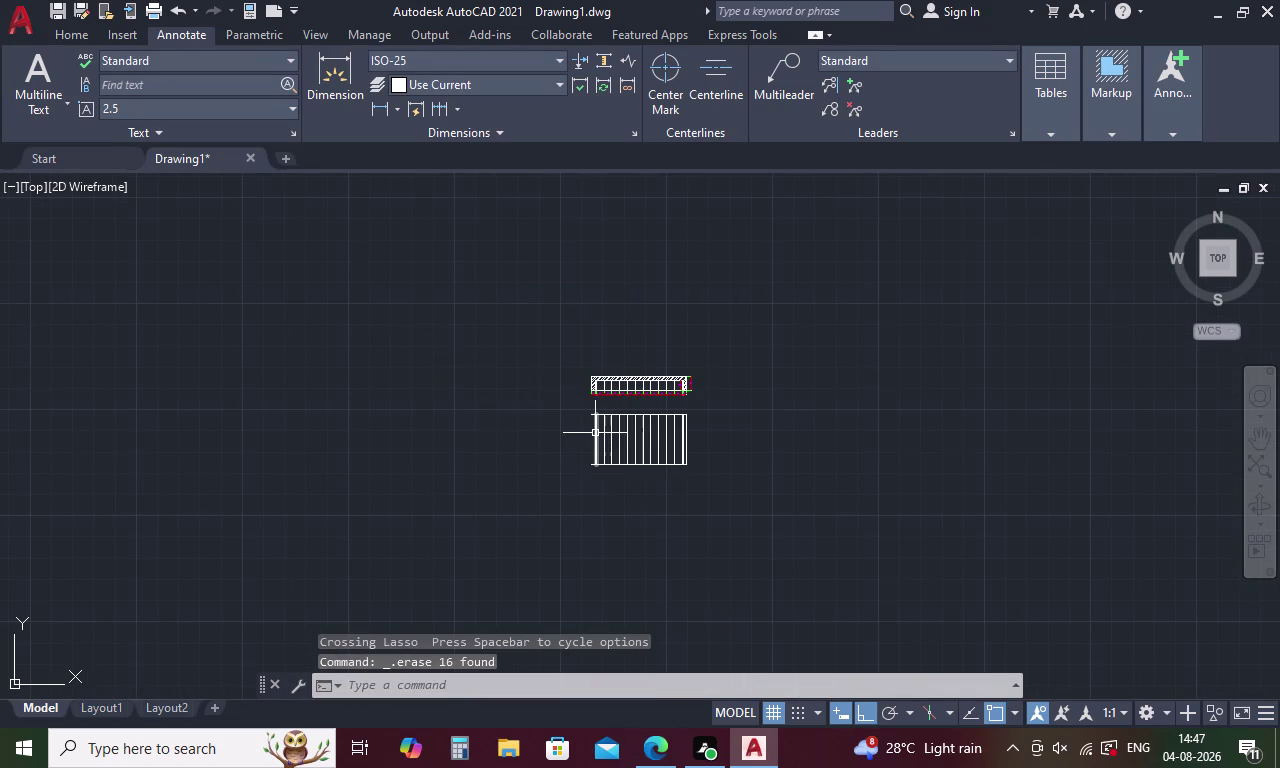
Draw a line from the elevation's top-left corner down to its bottom-left corner.
key(l)
key(Return)
scroll(up, 3)
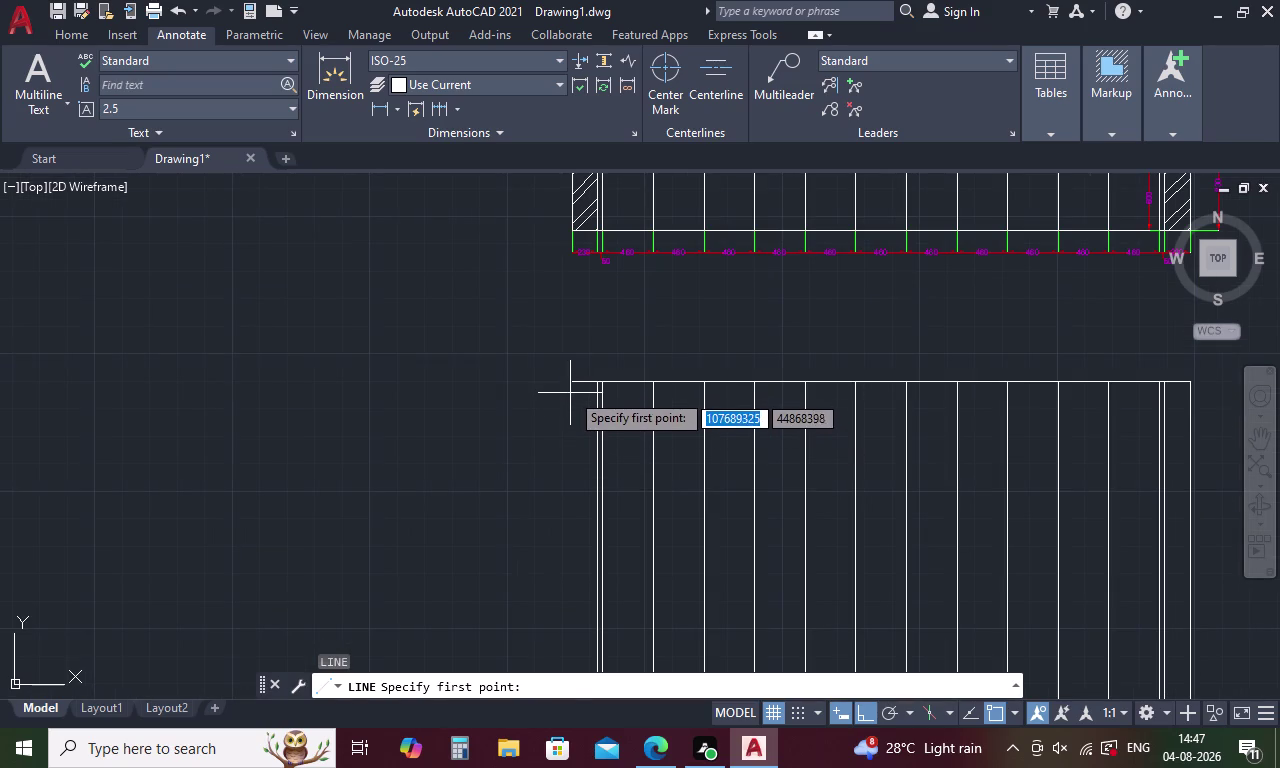
click(570, 386)
scroll(down, 3)
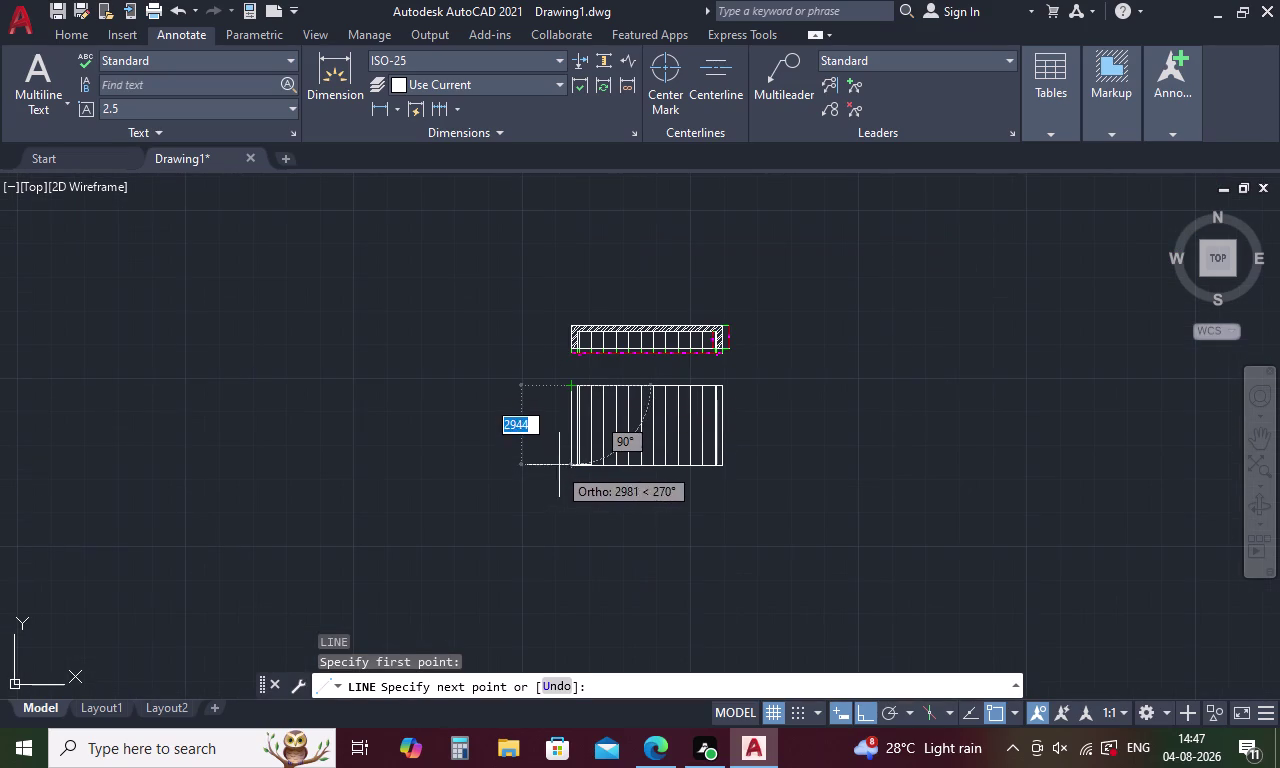
scroll(up, 3)
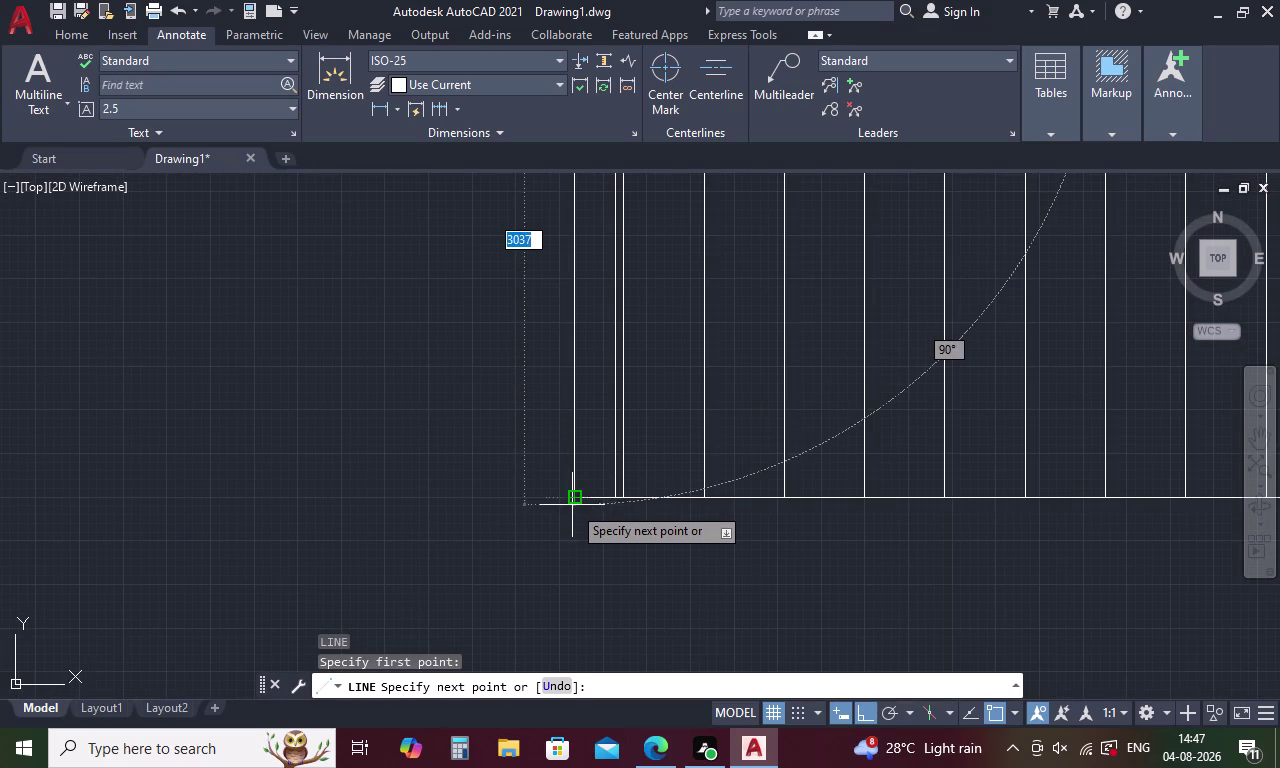
click(577, 500)
key(Escape)
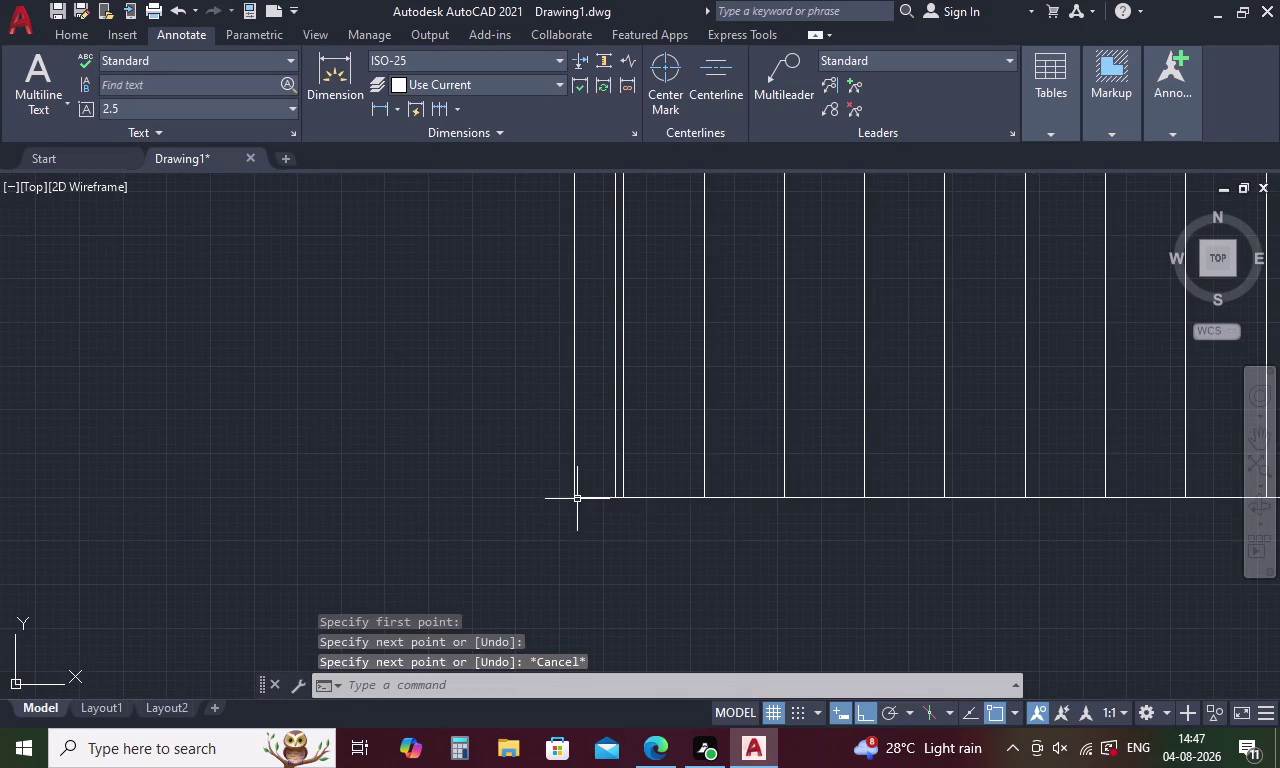
scroll(down, 3)
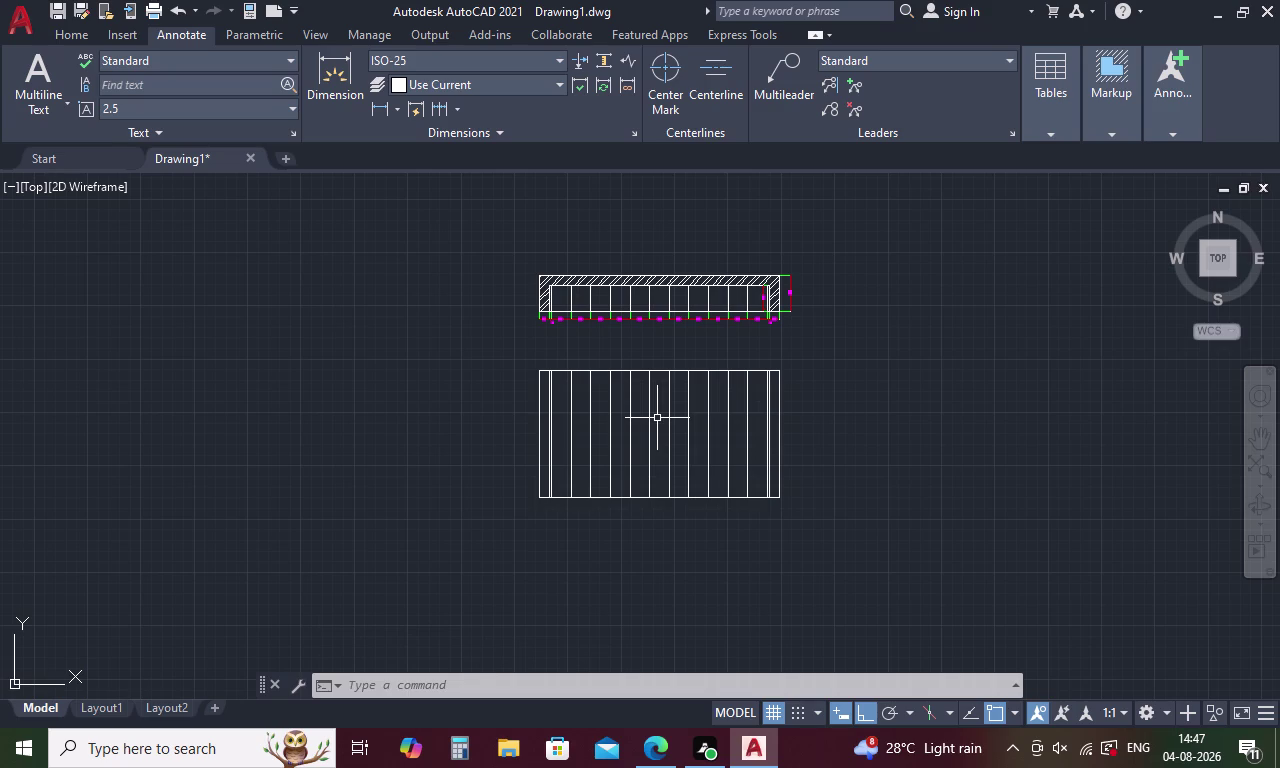
Offset the elevation's top edge 95 units inward, undoing the bottom-edge copy.
key(o)
key(Return)
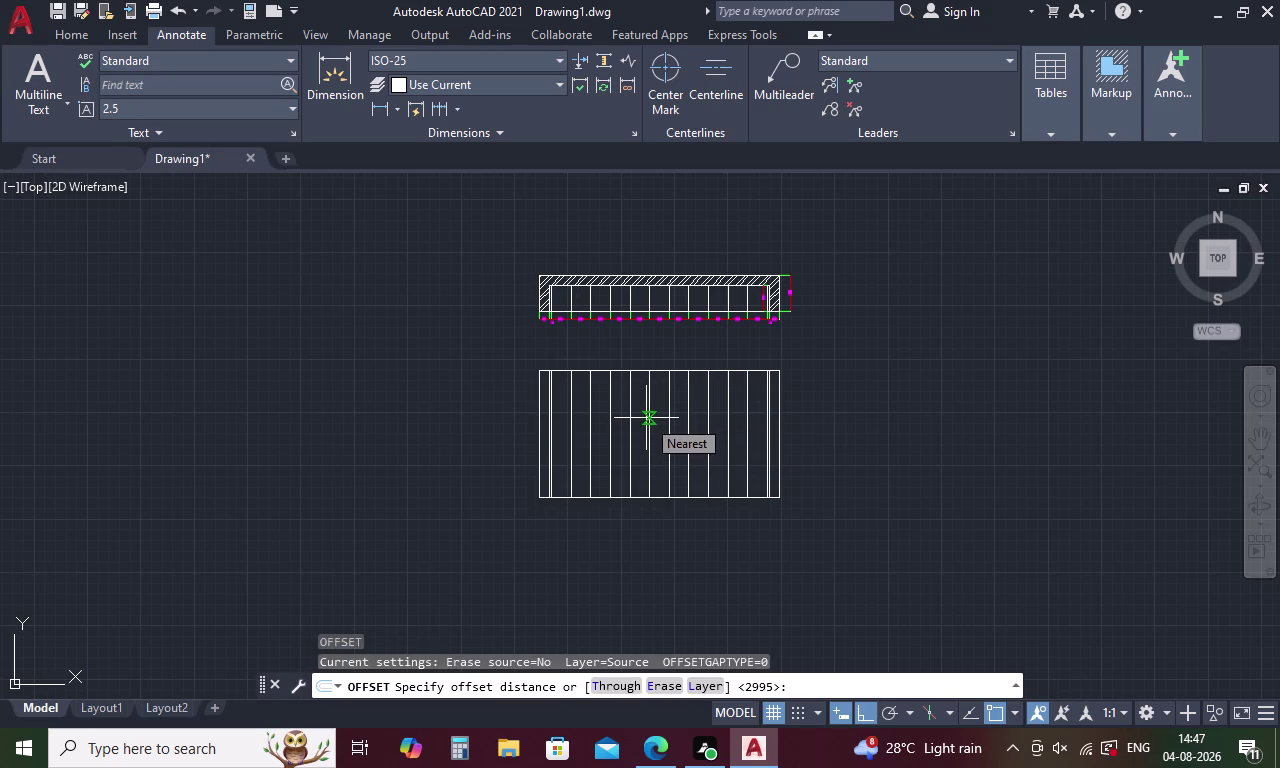
text(95)
key(space)
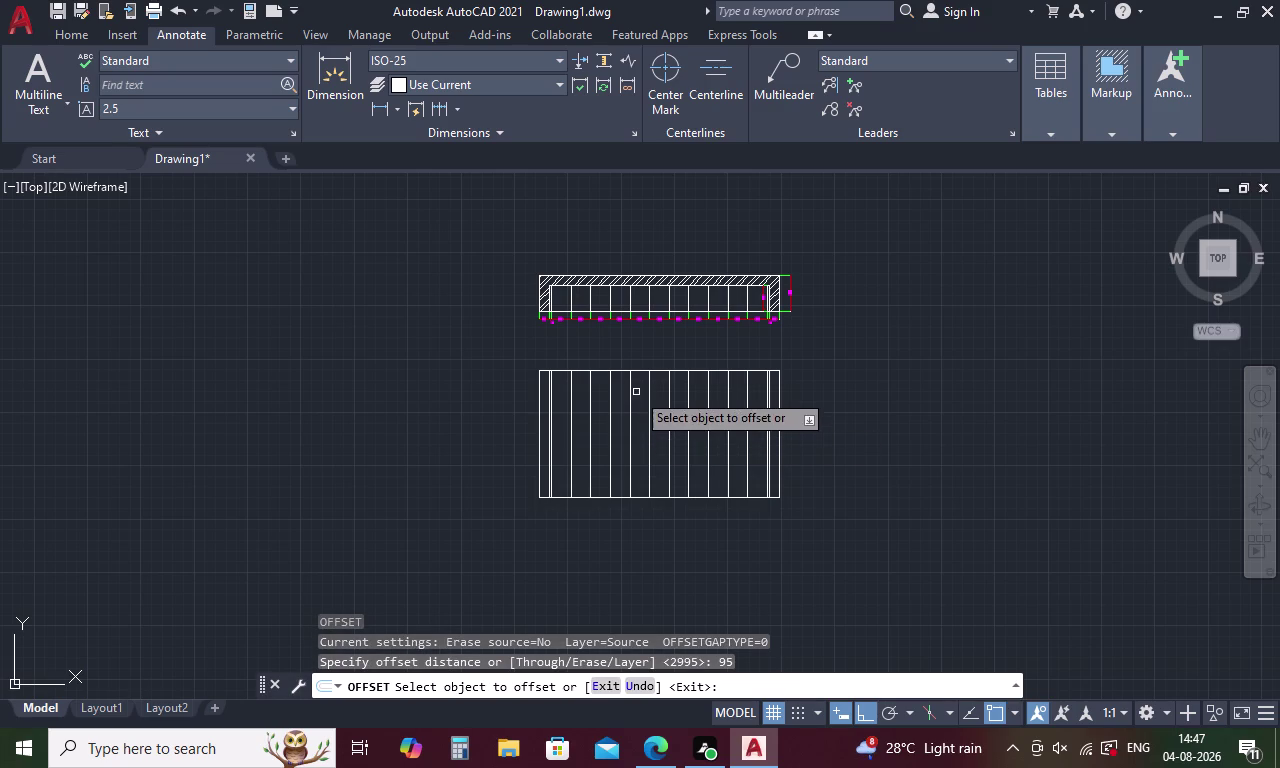
click(641, 371)
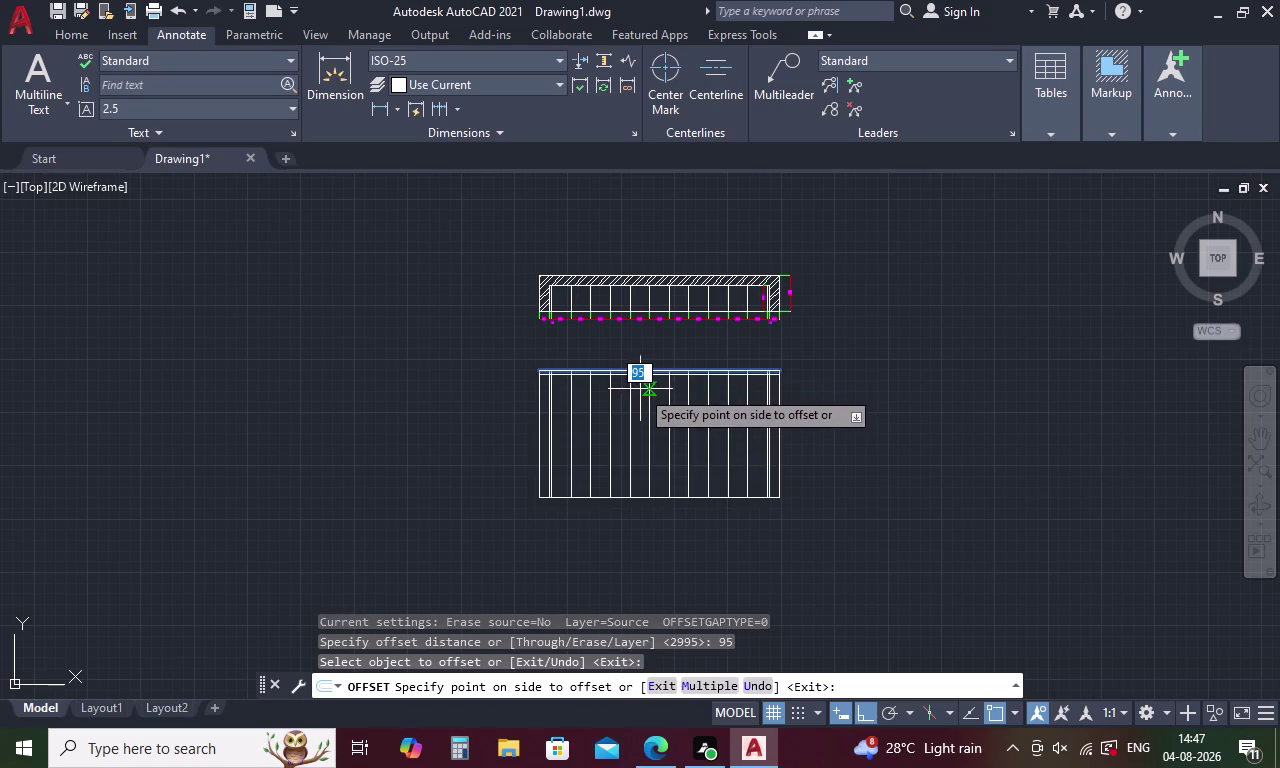
click(640, 390)
click(622, 496)
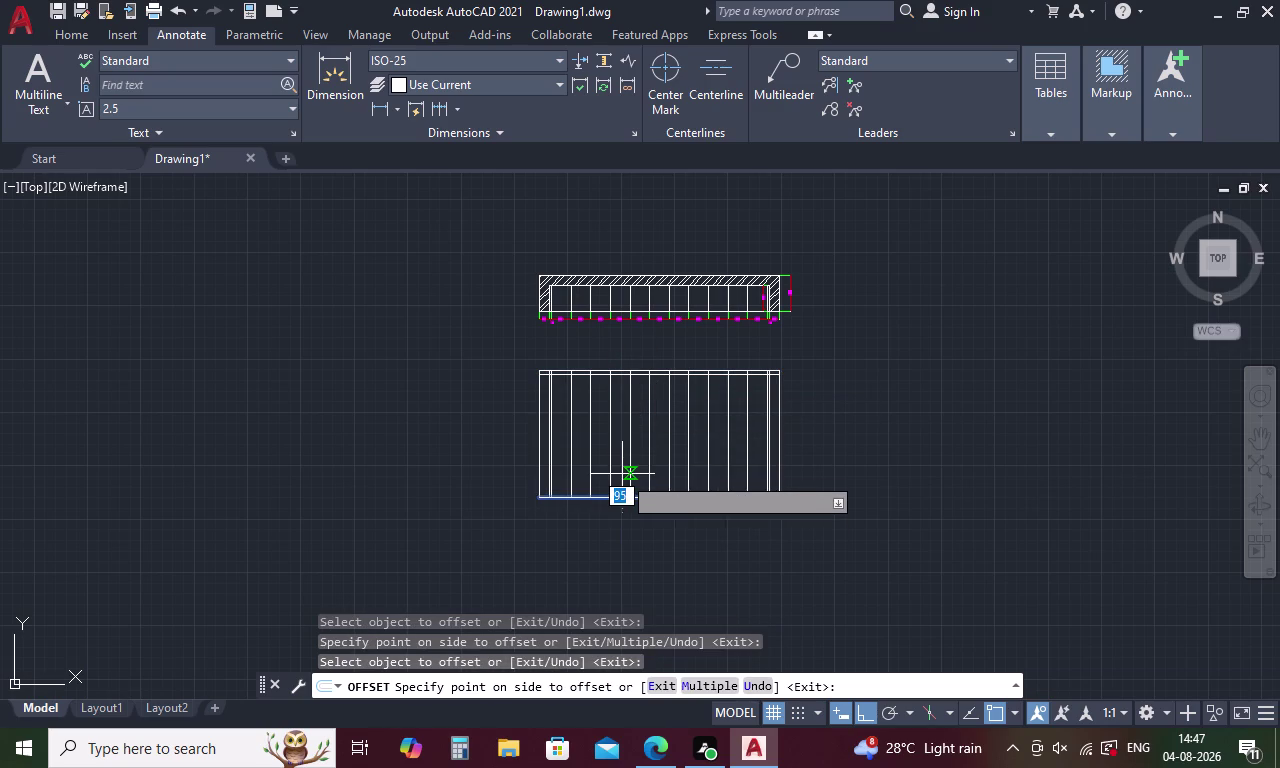
click(623, 457)
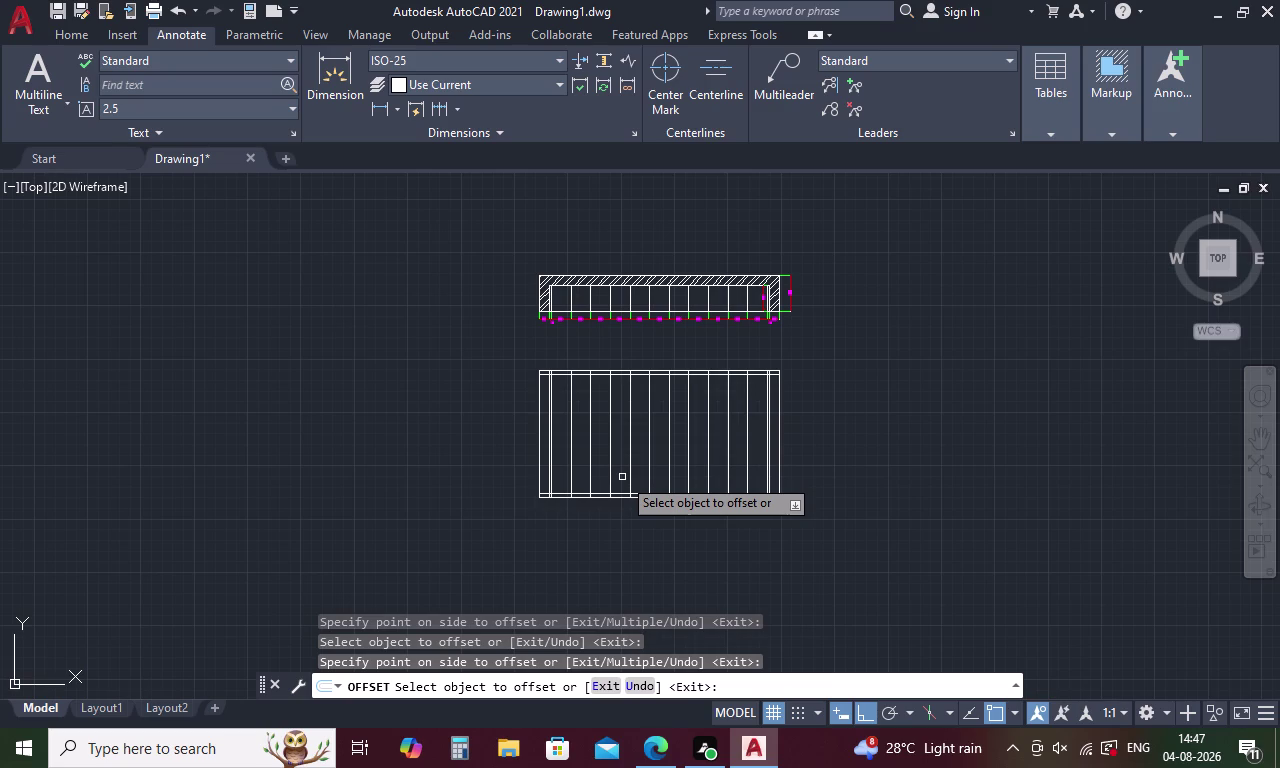
key(ctrl+z)
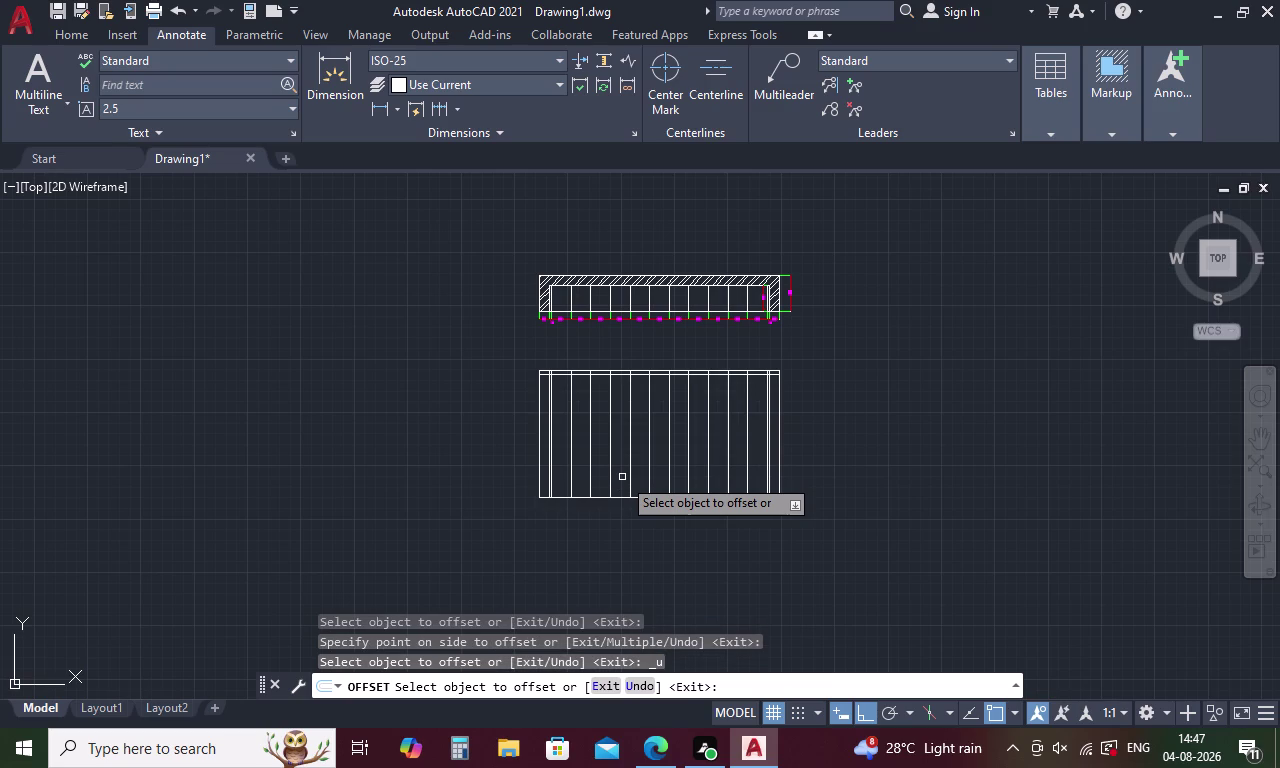
key(Escape)
Offset the elevation's bottom edge 100 units upward.
key(space)
key(space)
text(1)
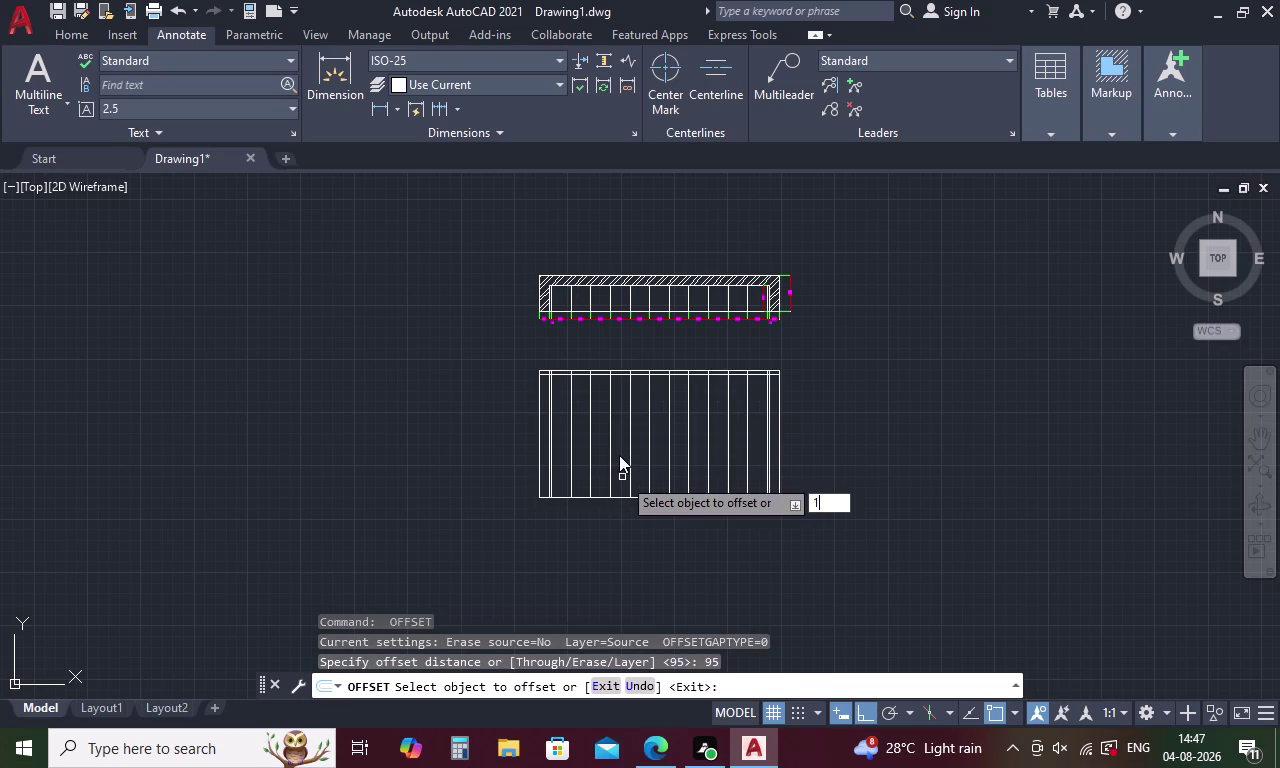
text(00)
key(space)
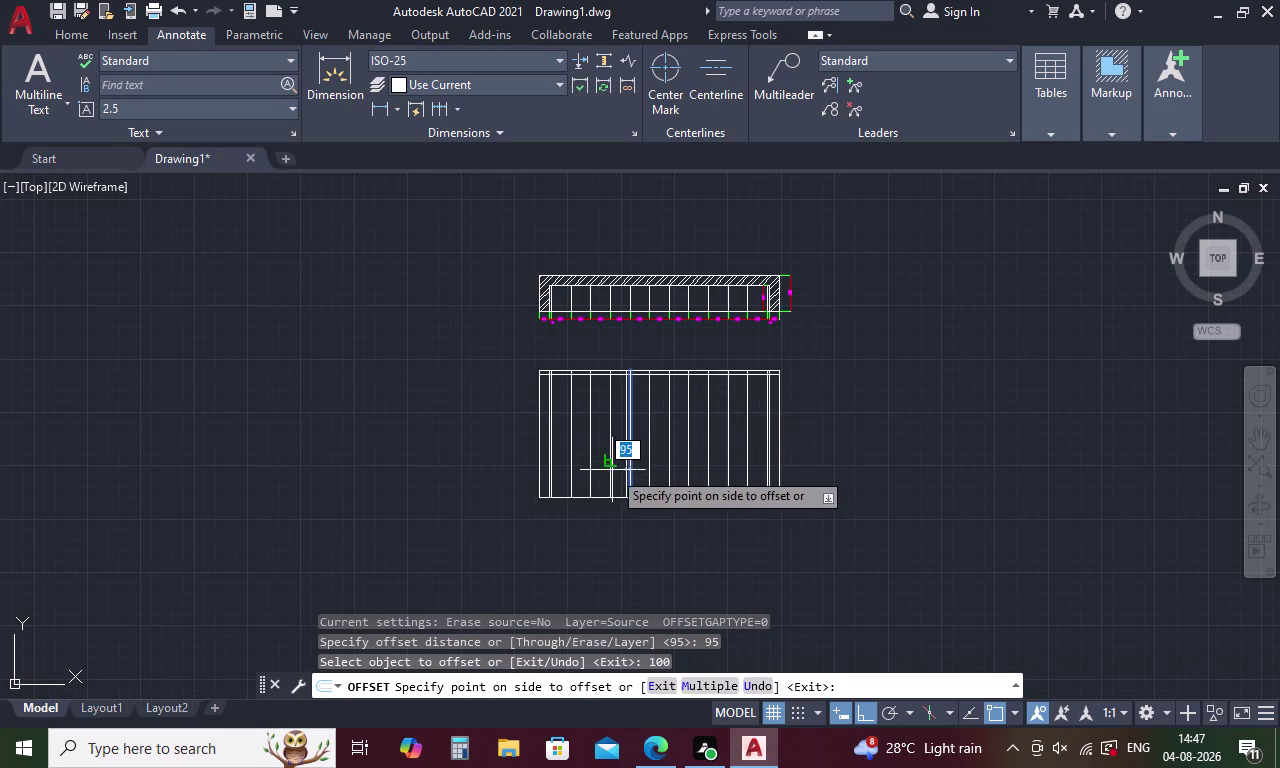
key(Escape)
key(space)
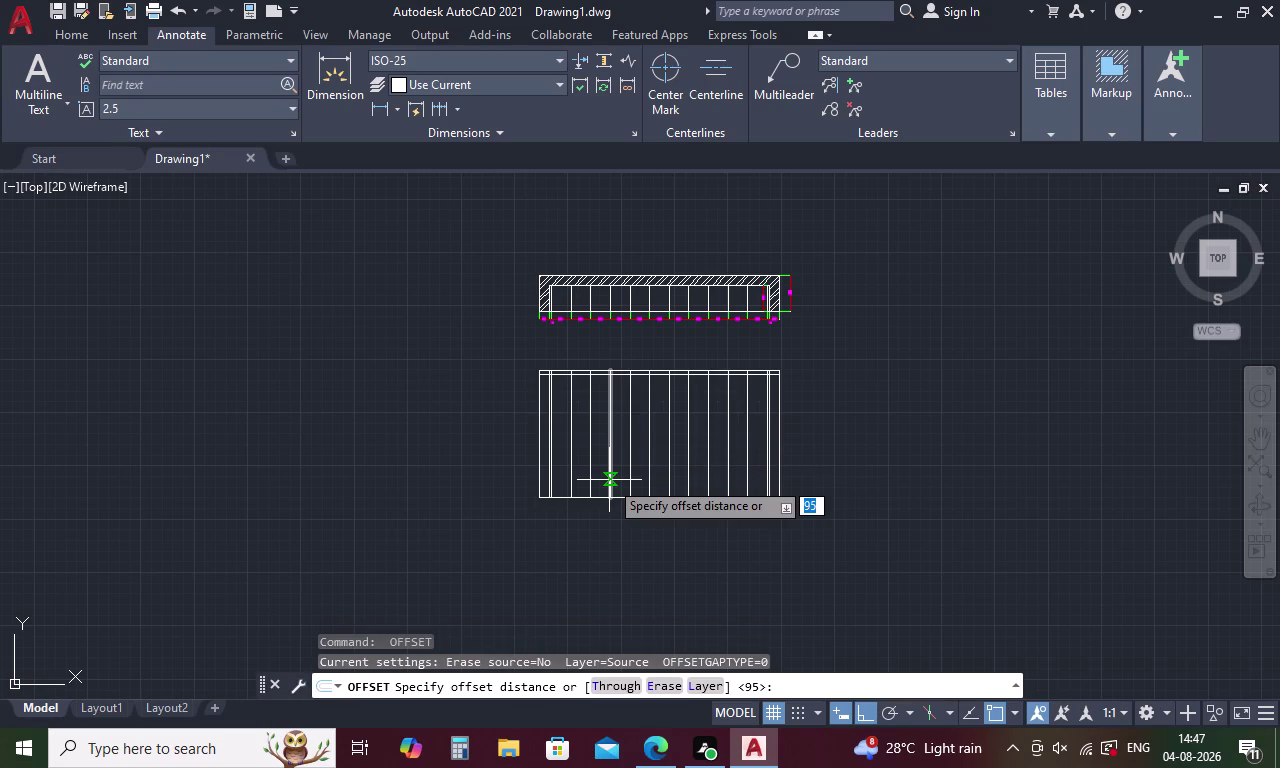
text(100)
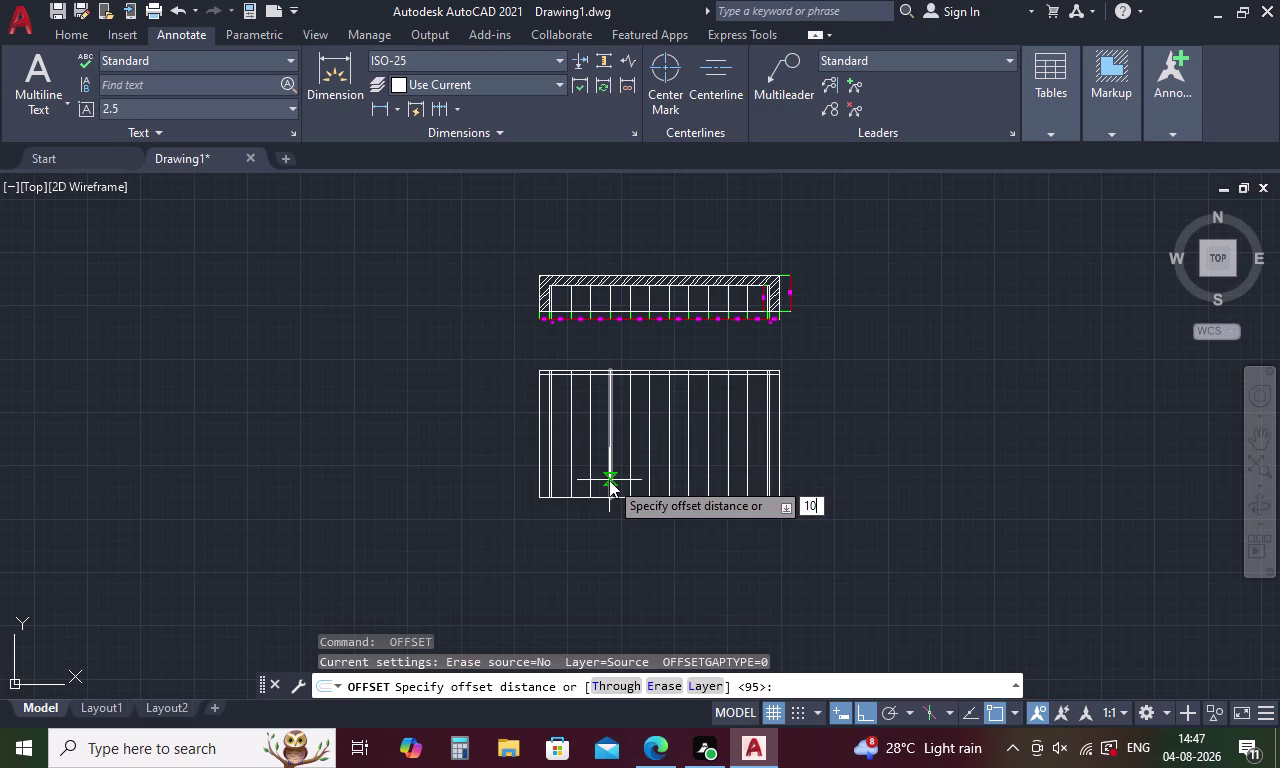
key(space)
click(595, 499)
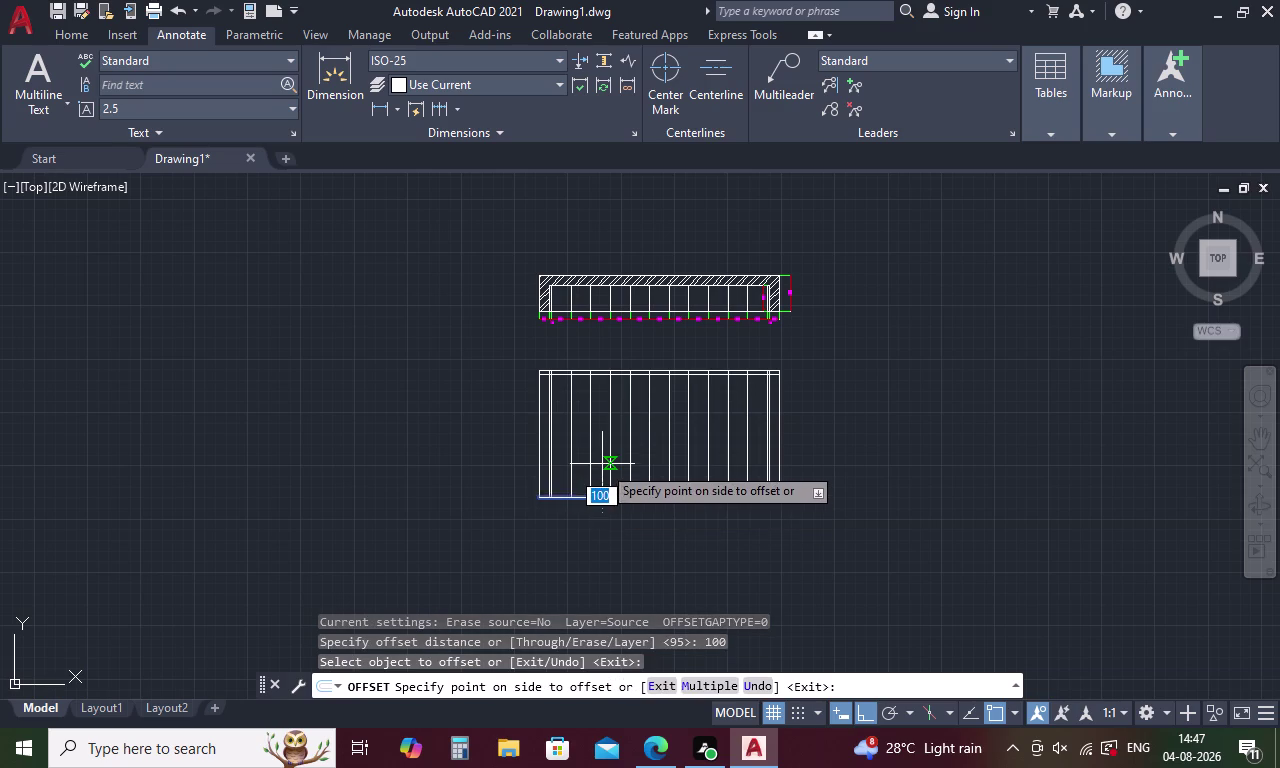
click(602, 464)
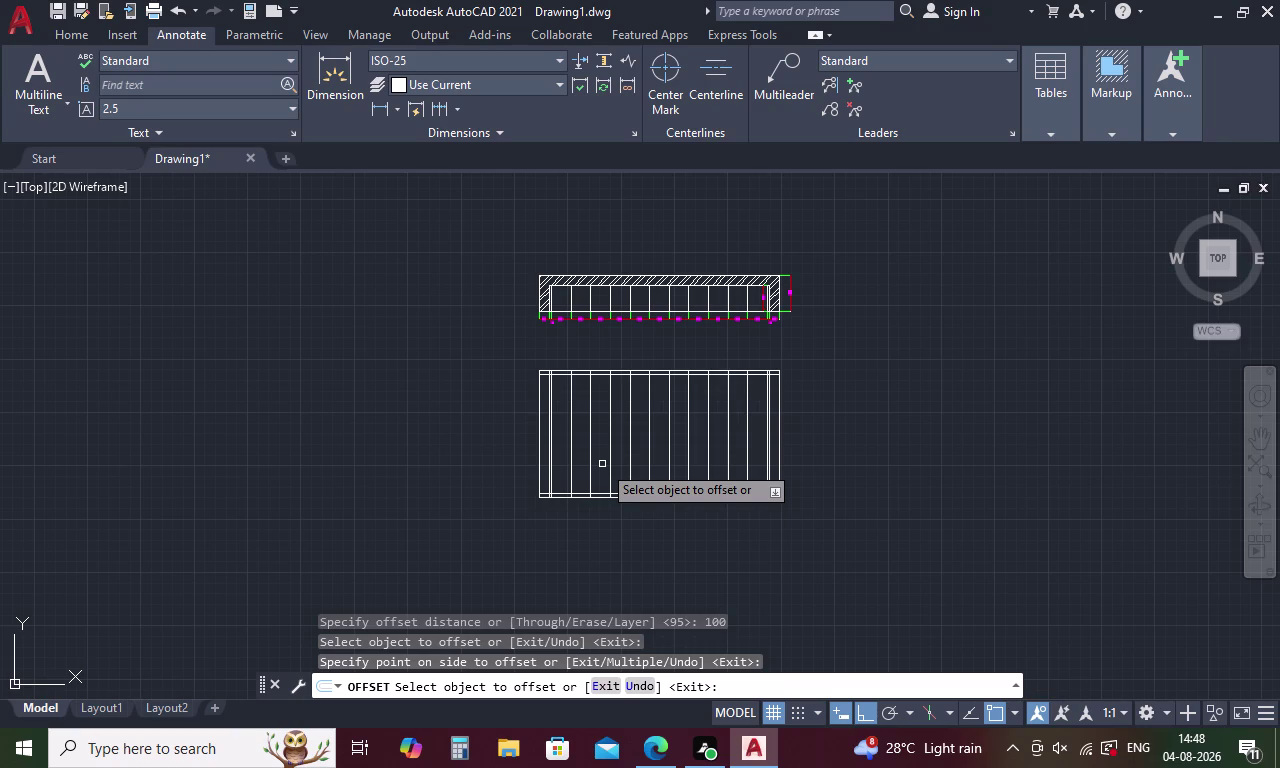
Trim line overhangs at the elevation's top-left, bottom-left and top-right corners.
key(Escape)
text(TR)
key(space)
key(space)
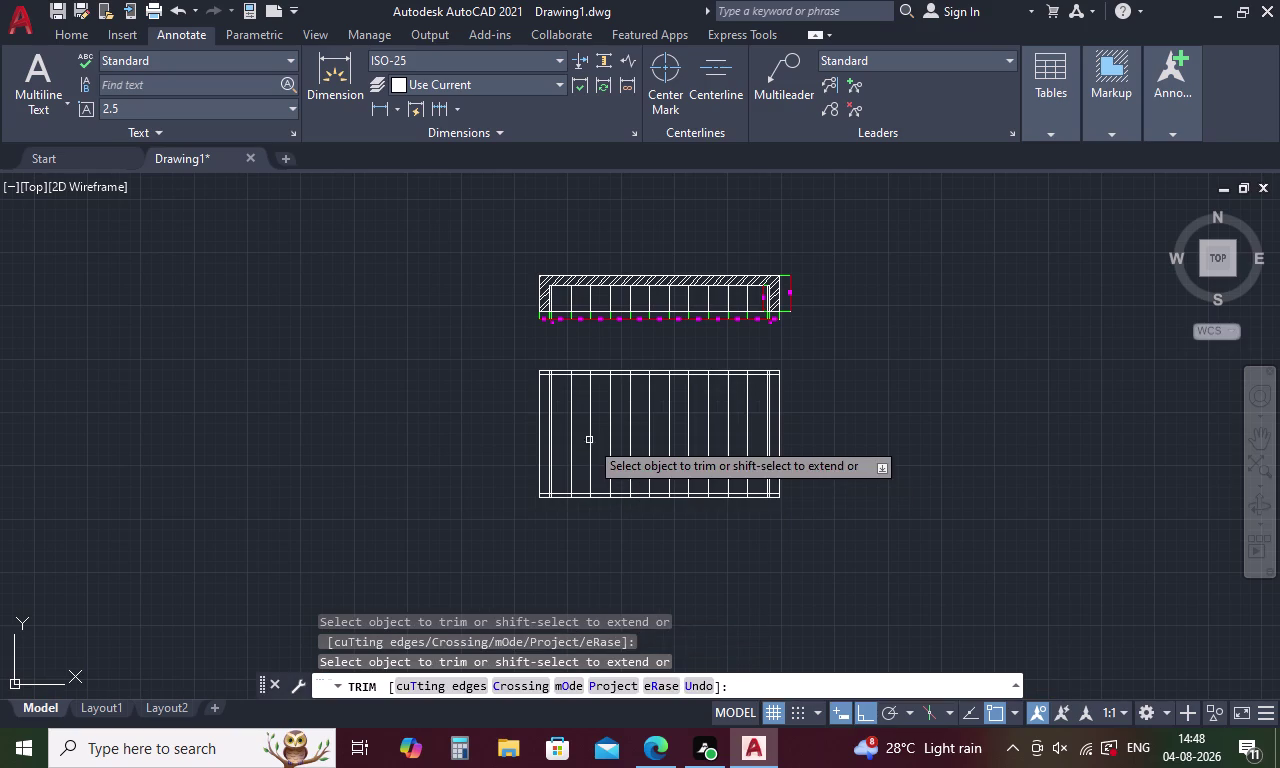
scroll(up, 3)
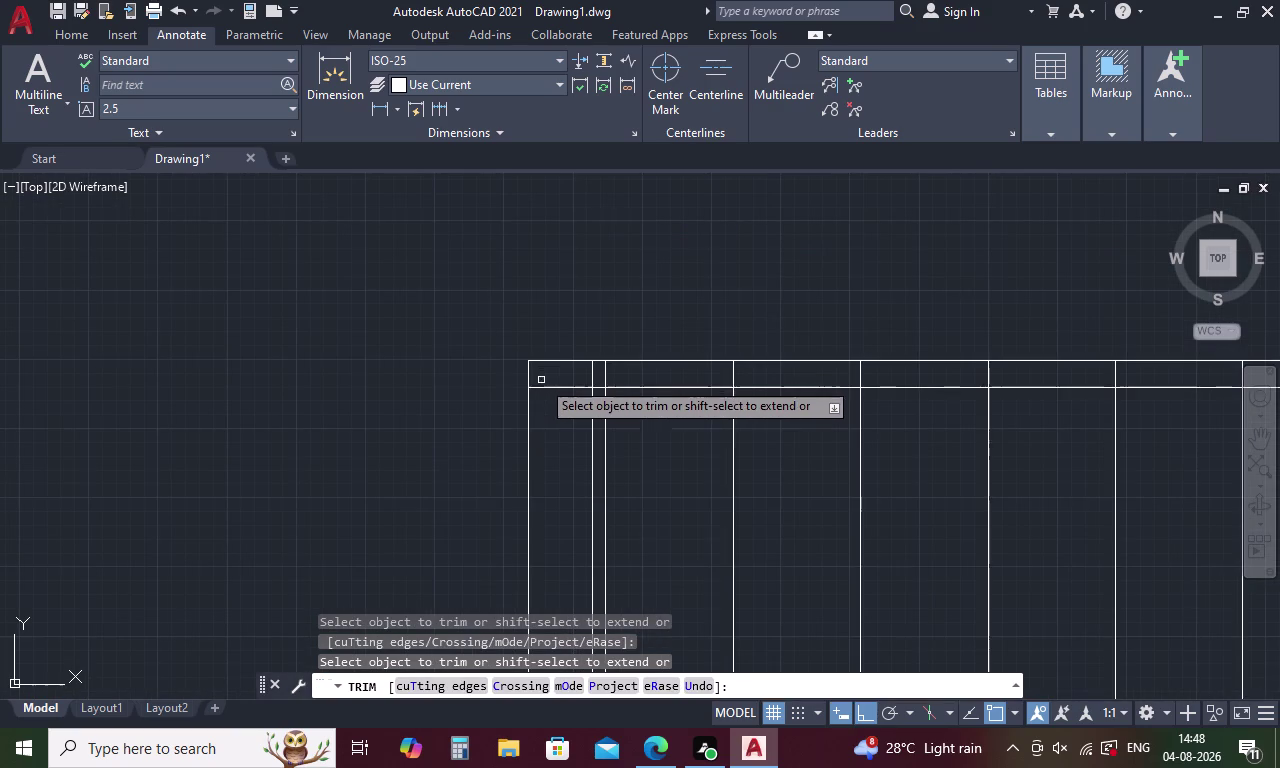
click(543, 387)
scroll(down, 3)
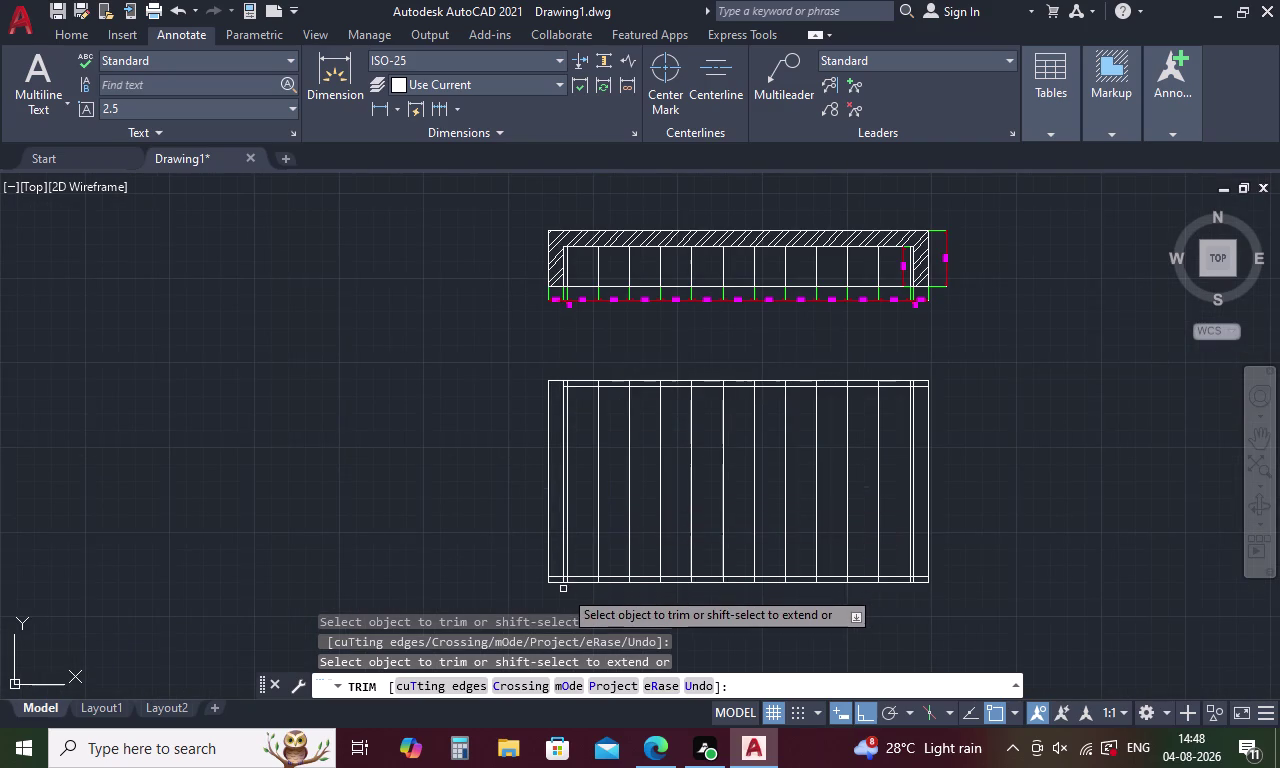
scroll(up, 3)
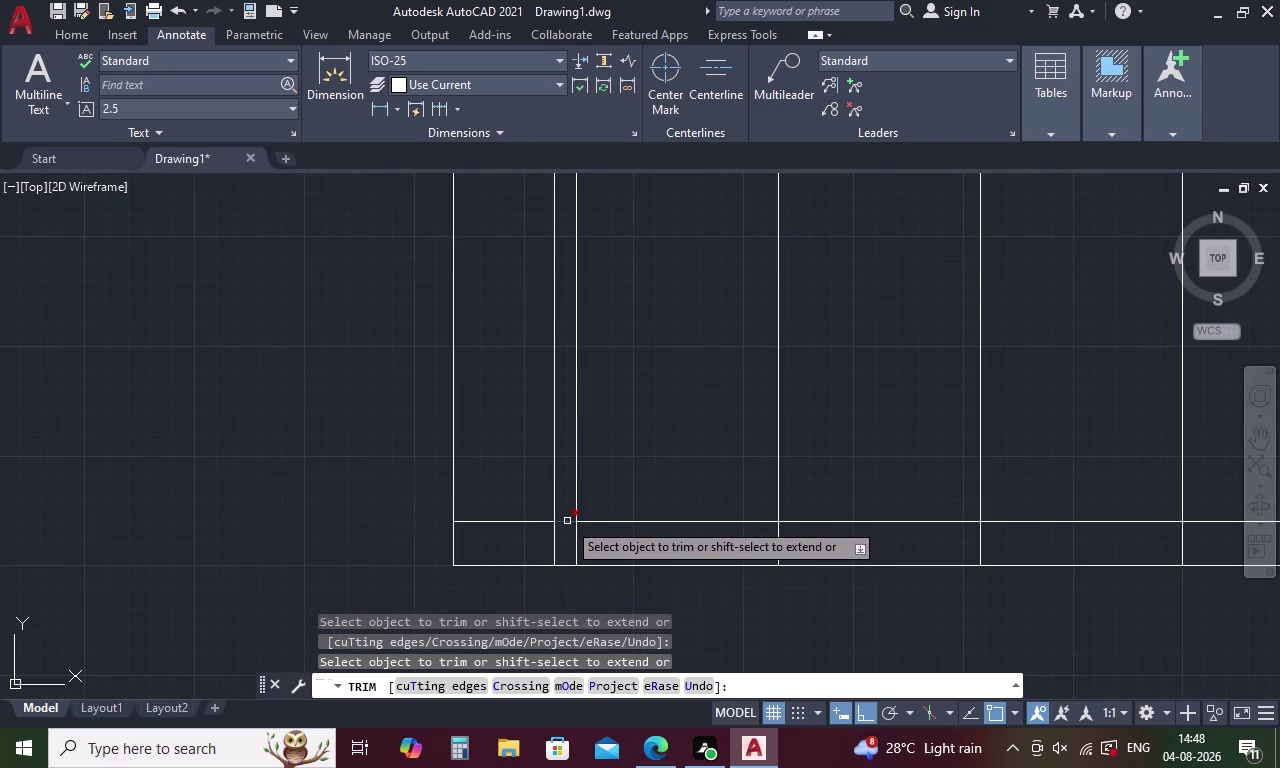
click(567, 521)
click(519, 522)
scroll(down, 3)
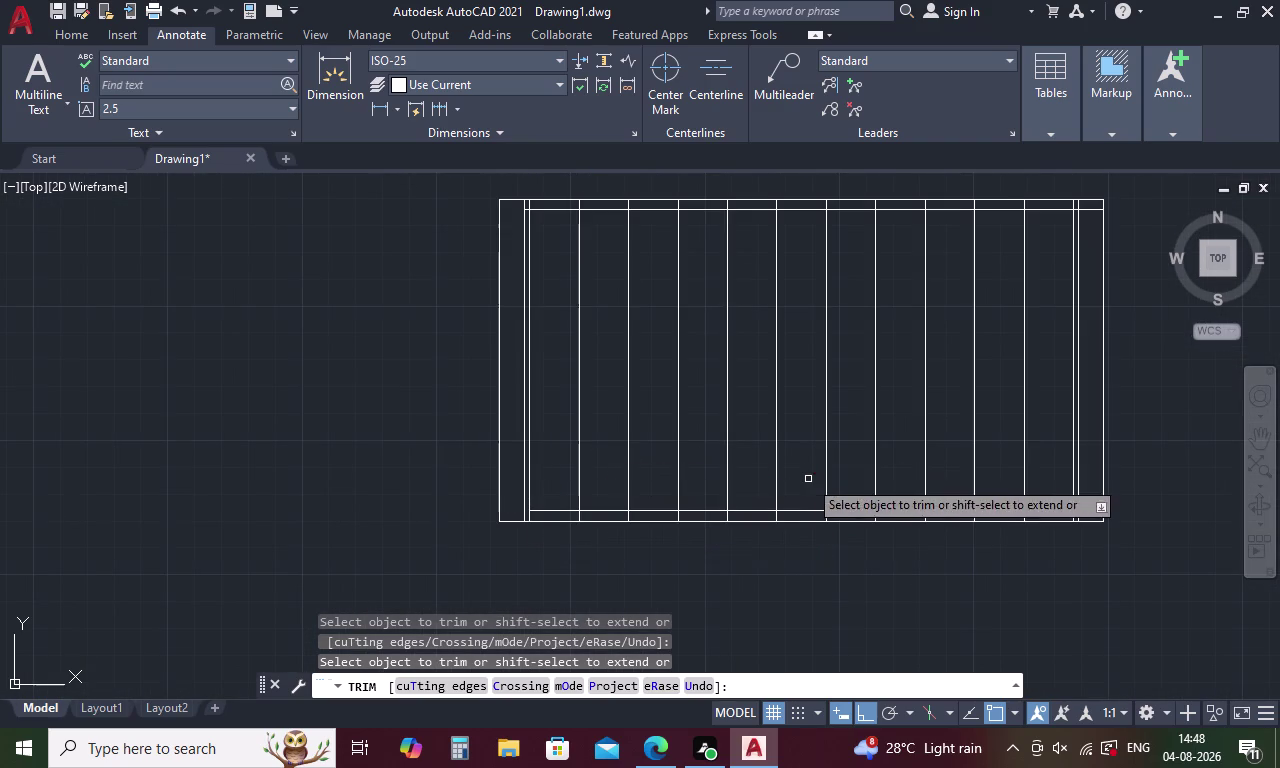
middle_drag(808, 479, 417, 491)
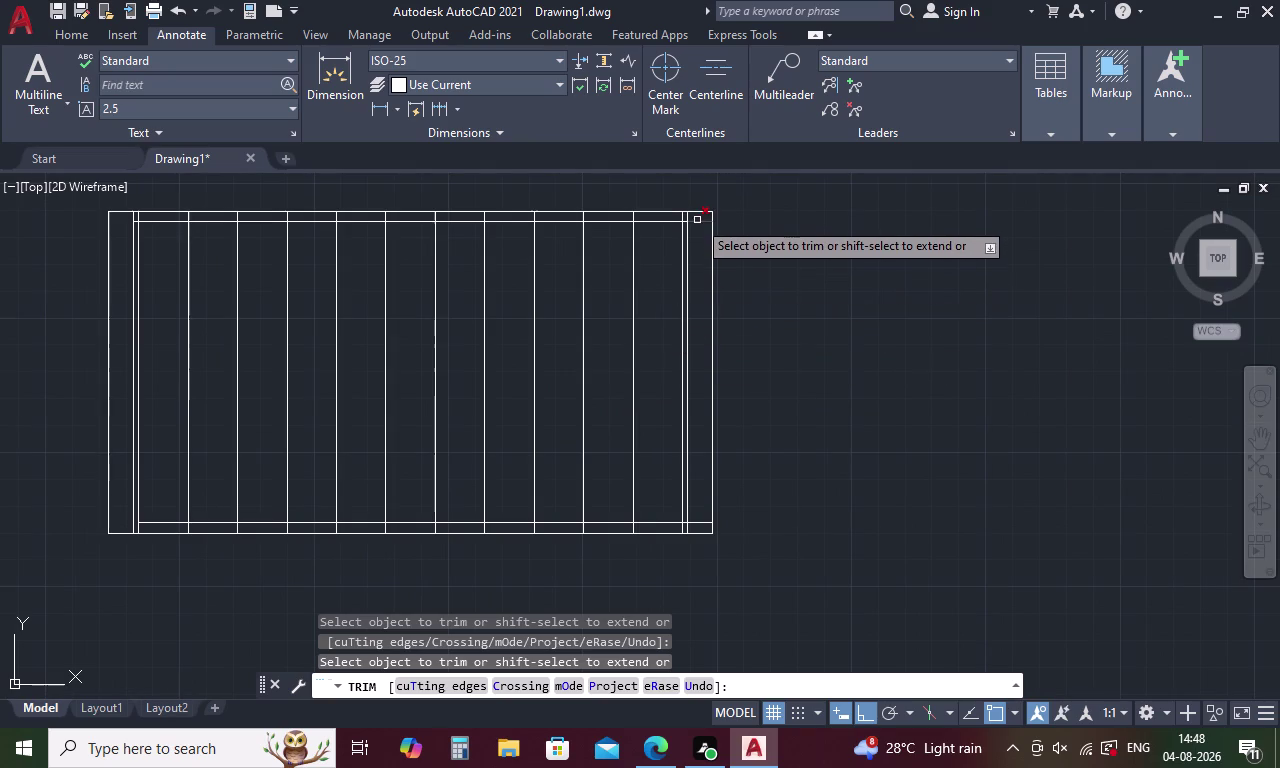
click(697, 220)
scroll(up, 3)
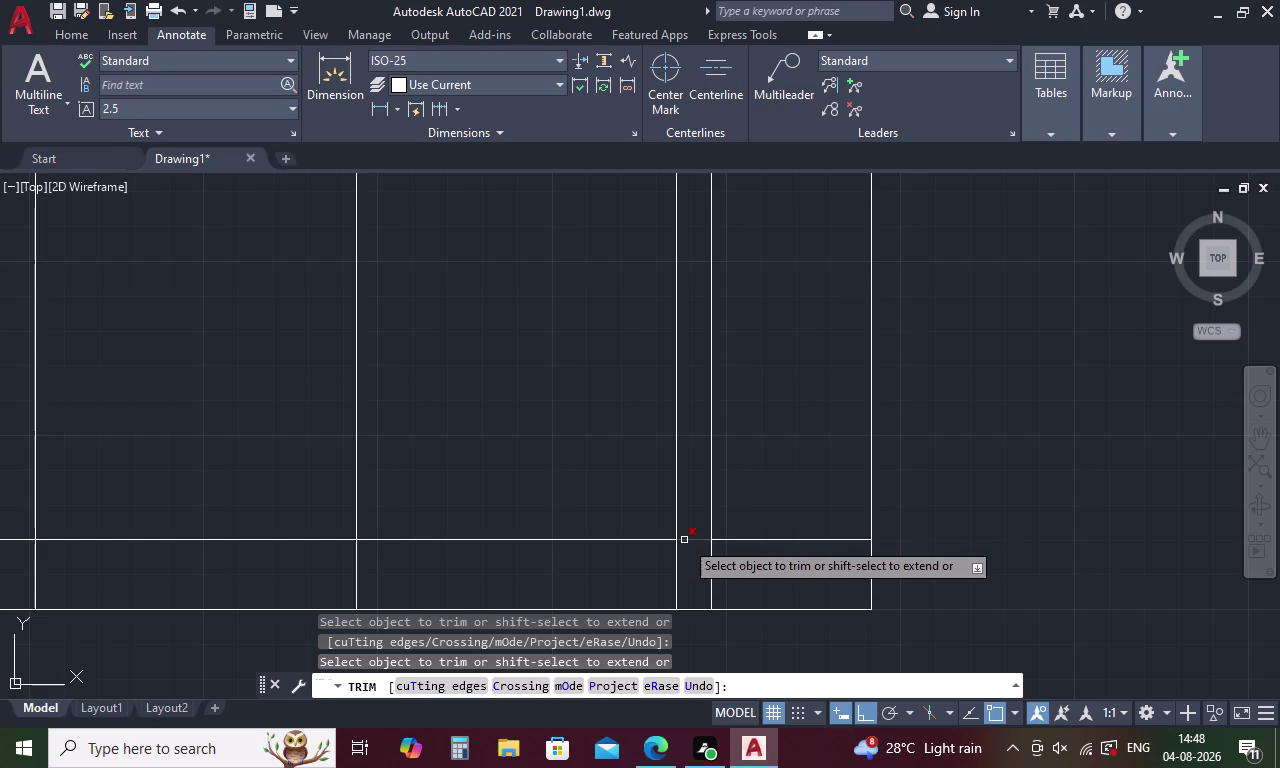
Undo three trims, then trim the line stubs at the bottom-left and bottom-right corners.
key(ctrl+z)
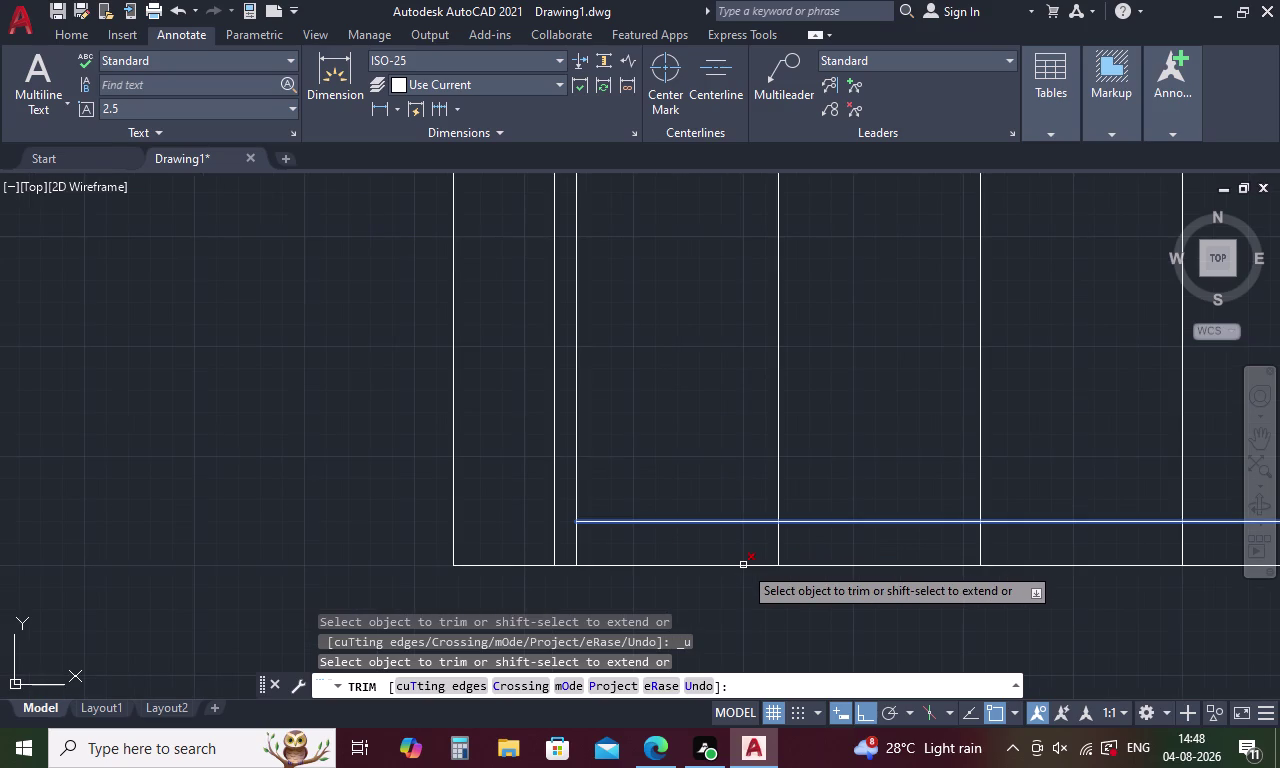
key(ctrl+z)
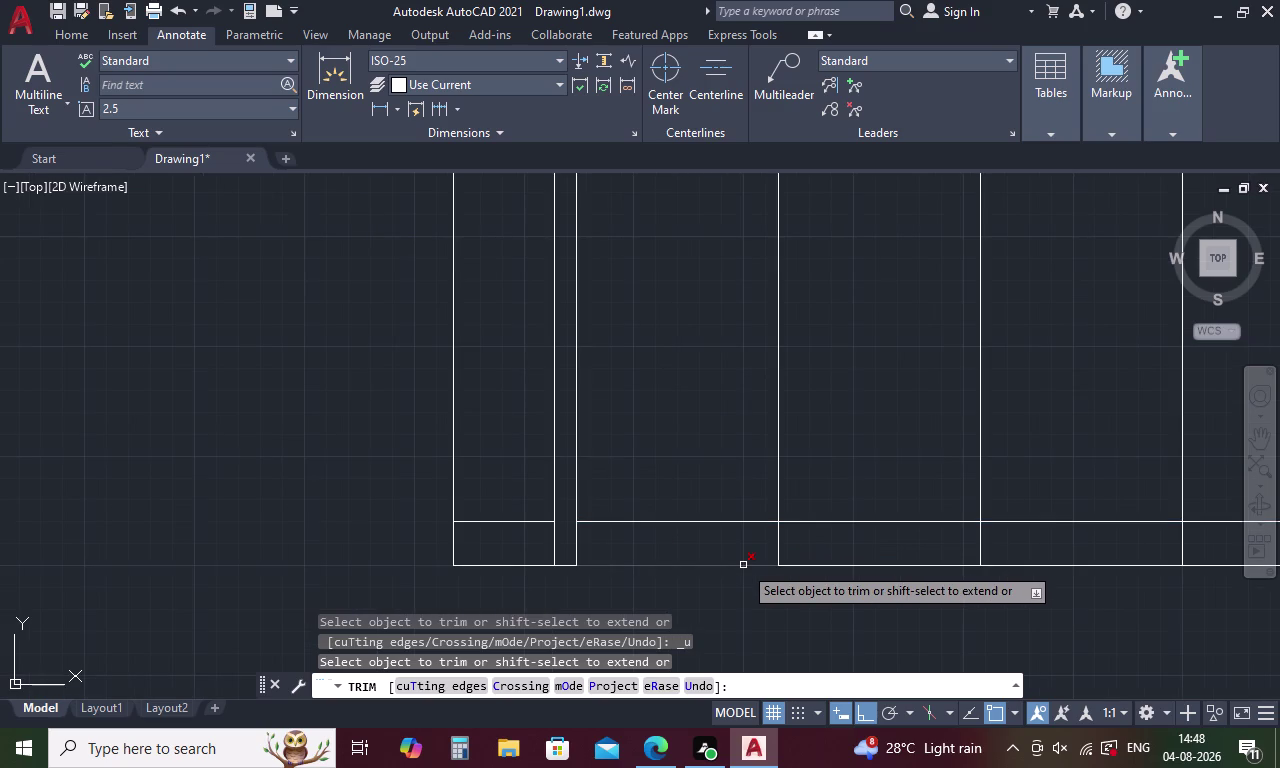
key(ctrl+z)
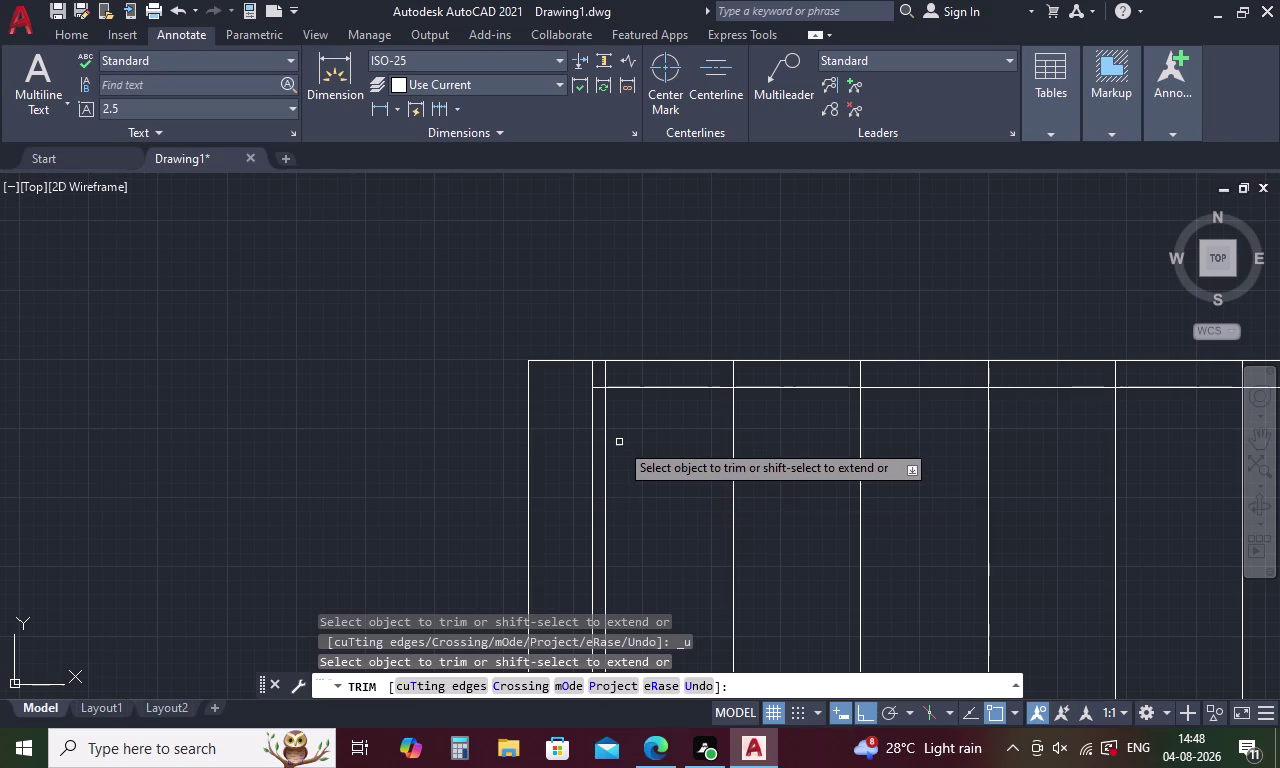
scroll(down, 3)
middle_drag(628, 548, 632, 541)
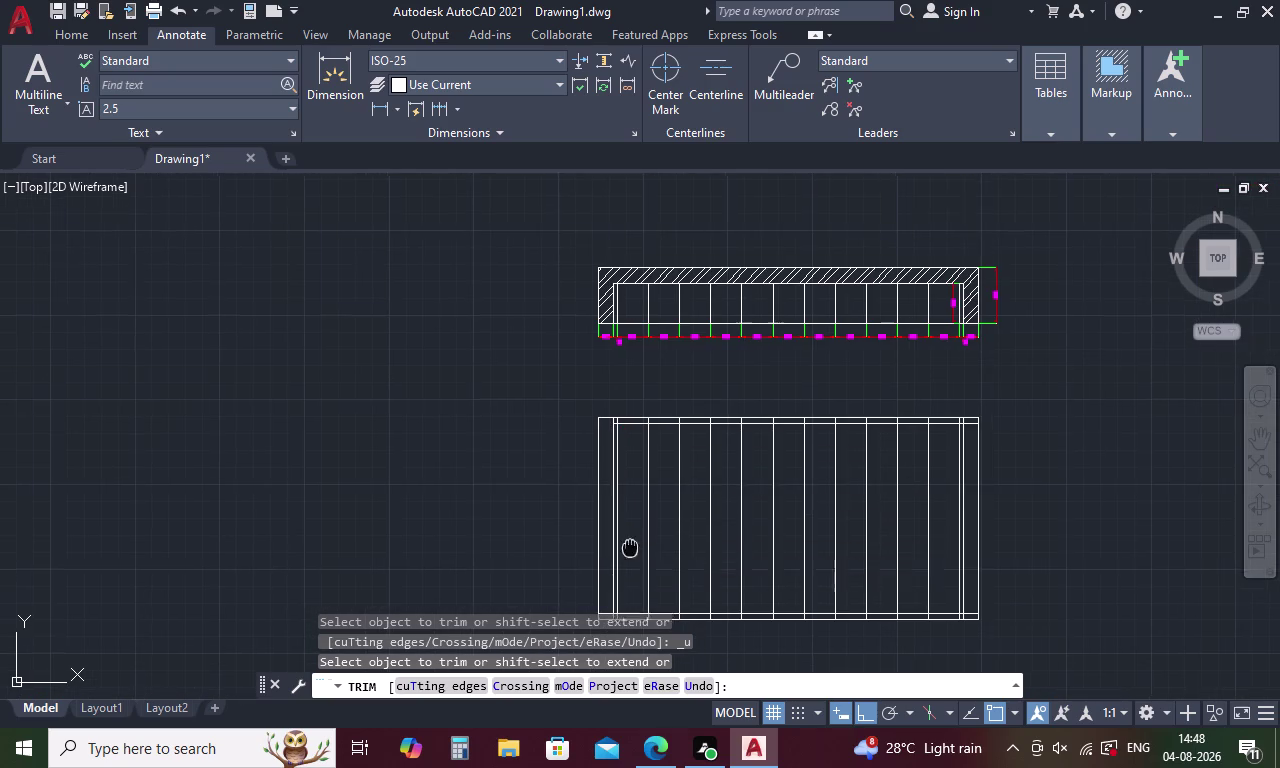
middle_drag(632, 541, 647, 425)
scroll(up, 3)
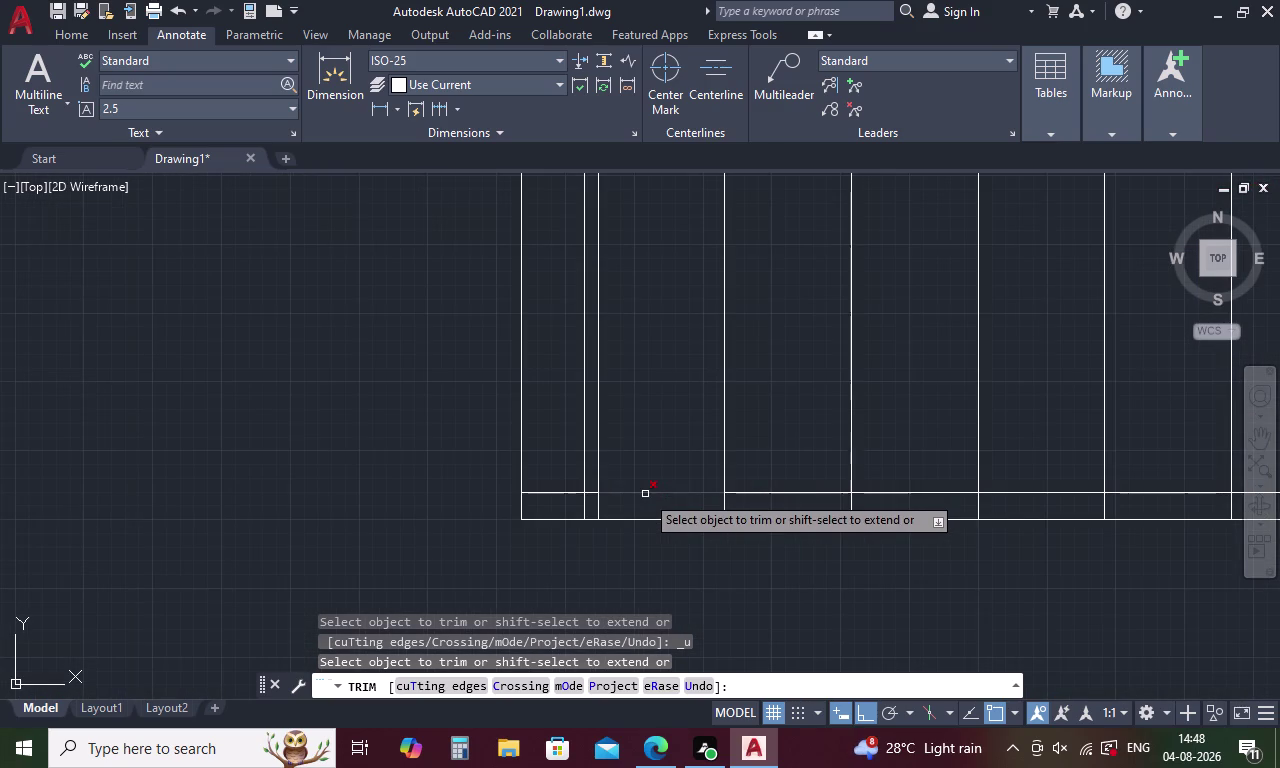
click(558, 491)
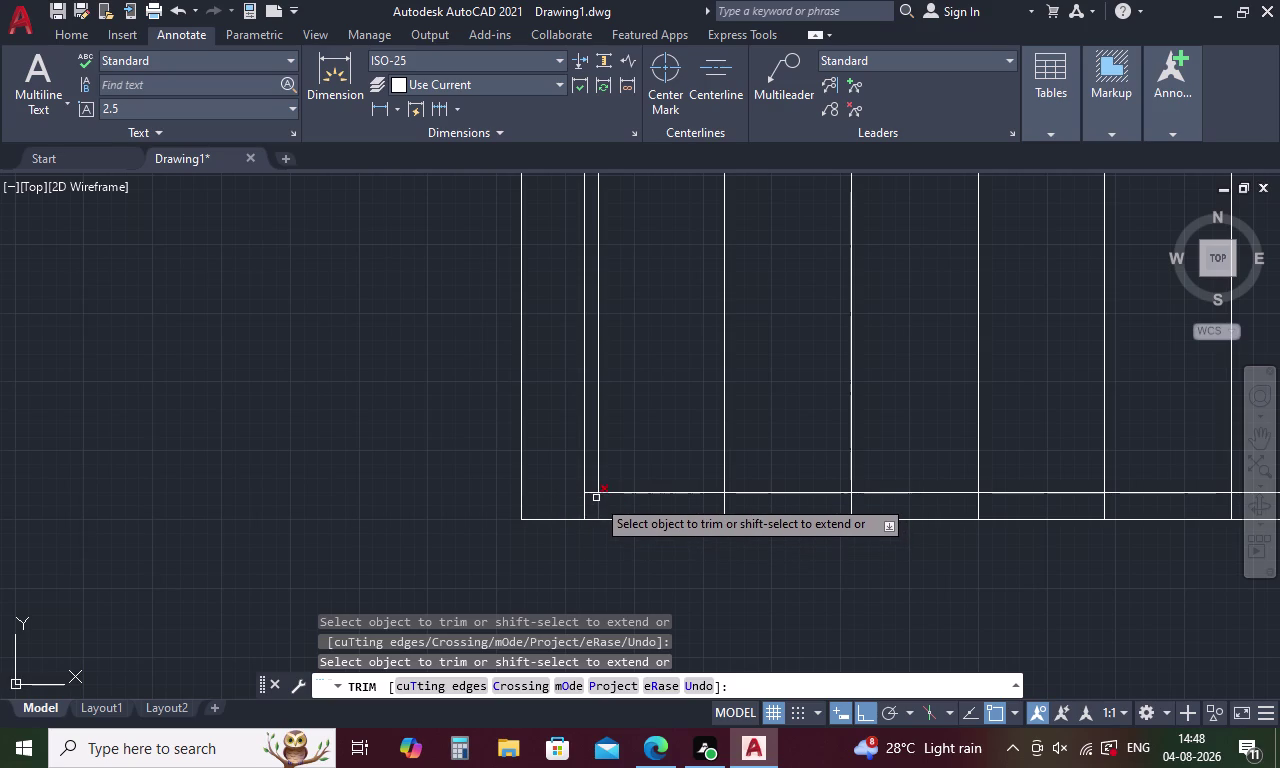
click(598, 503)
middle_drag(738, 408, 404, 426)
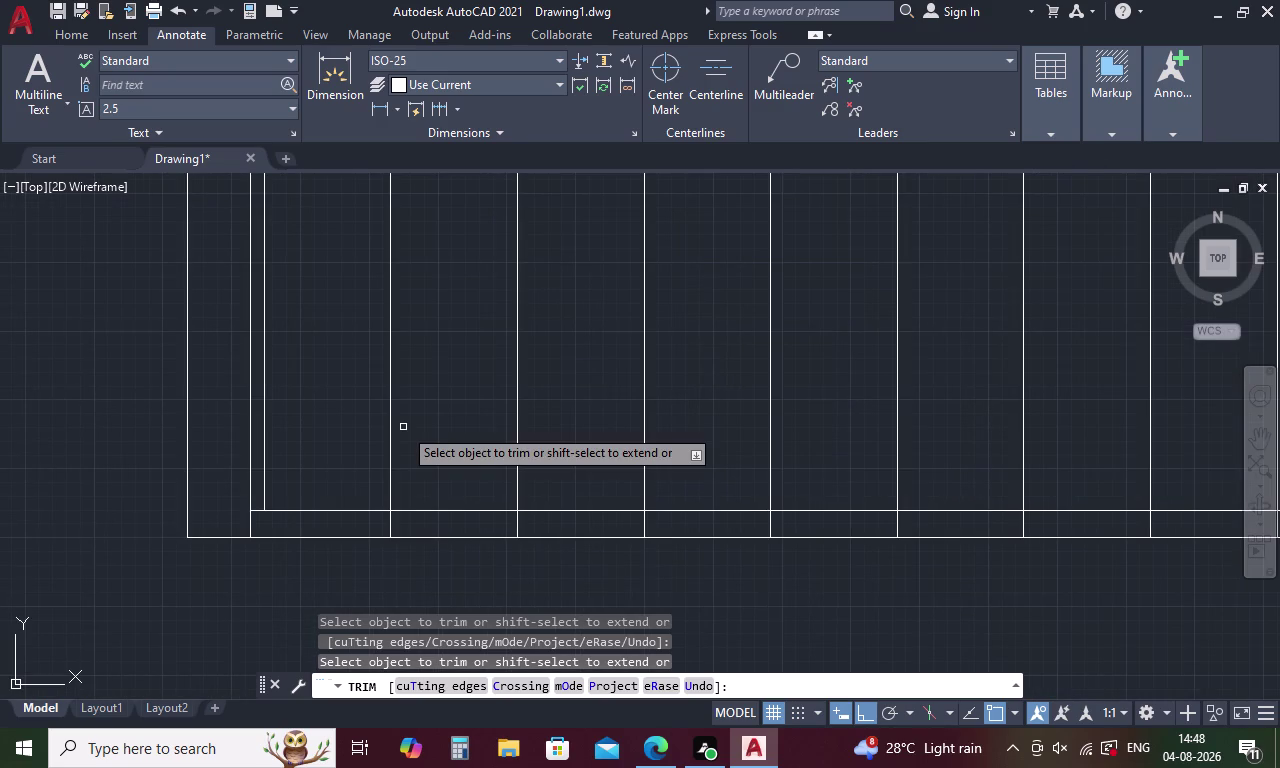
scroll(down, 3)
scroll(up, 3)
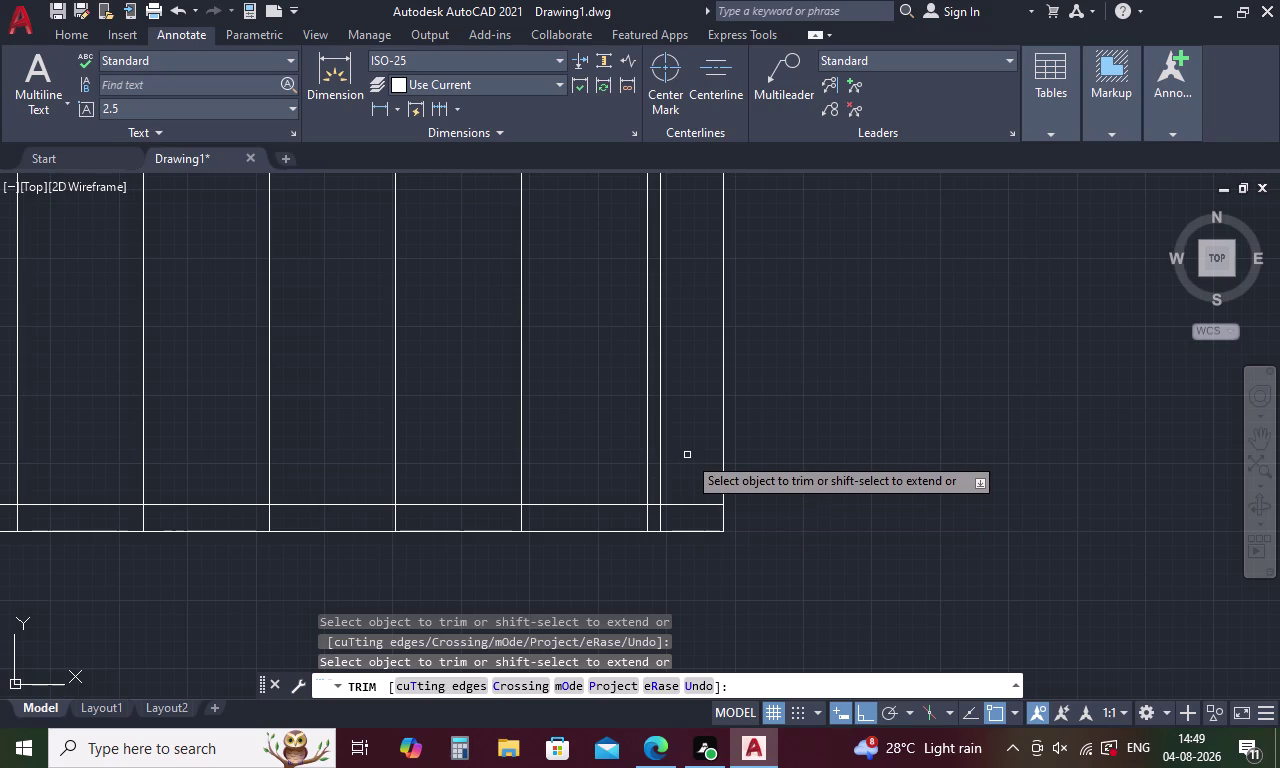
click(679, 505)
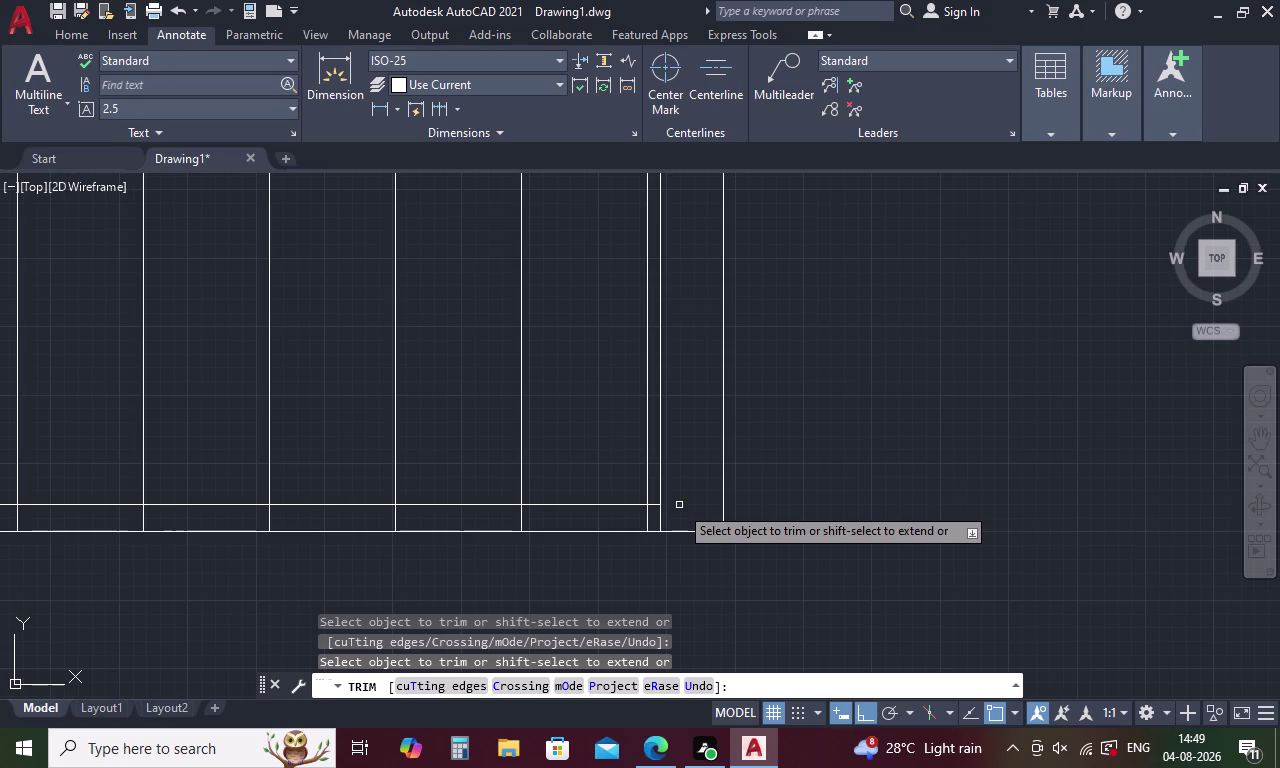
scroll(down, 3)
scroll(up, 3)
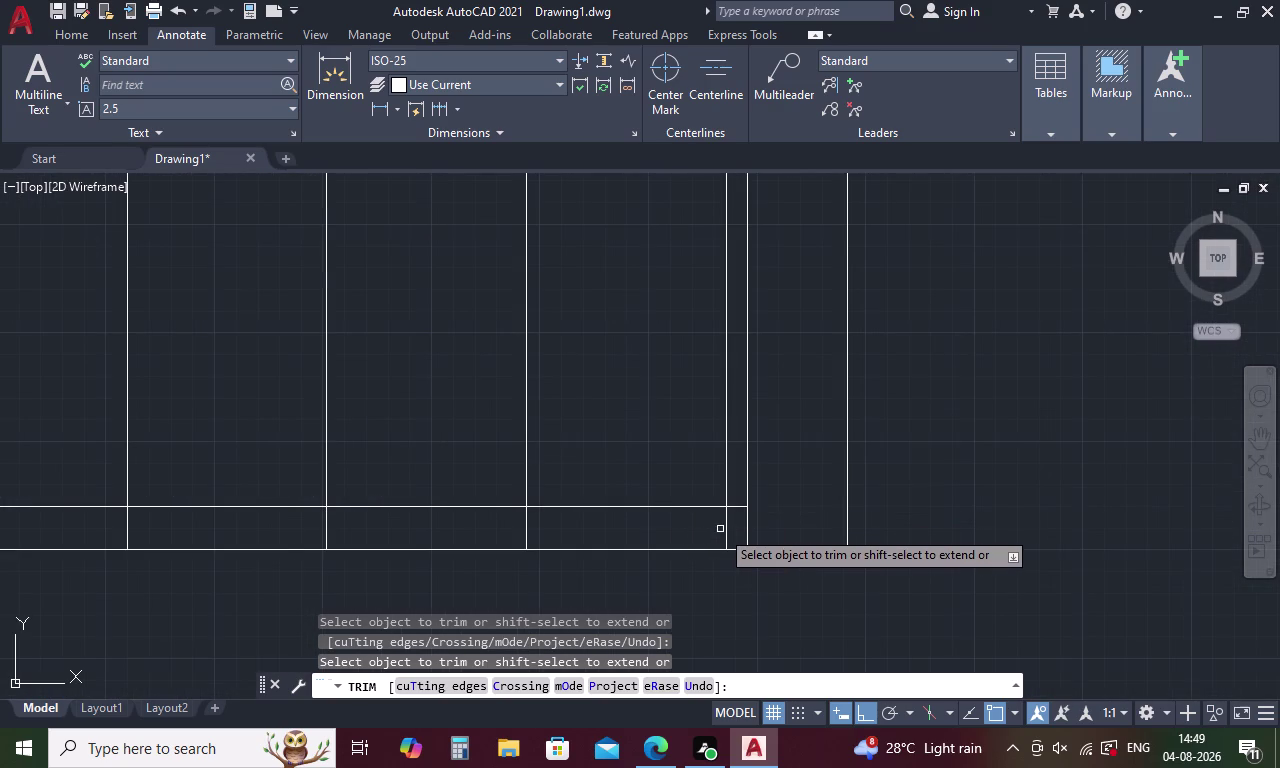
Fence-trim the shutter divider lines along the whole base strip, working from right to left.
drag(730, 523, 533, 534)
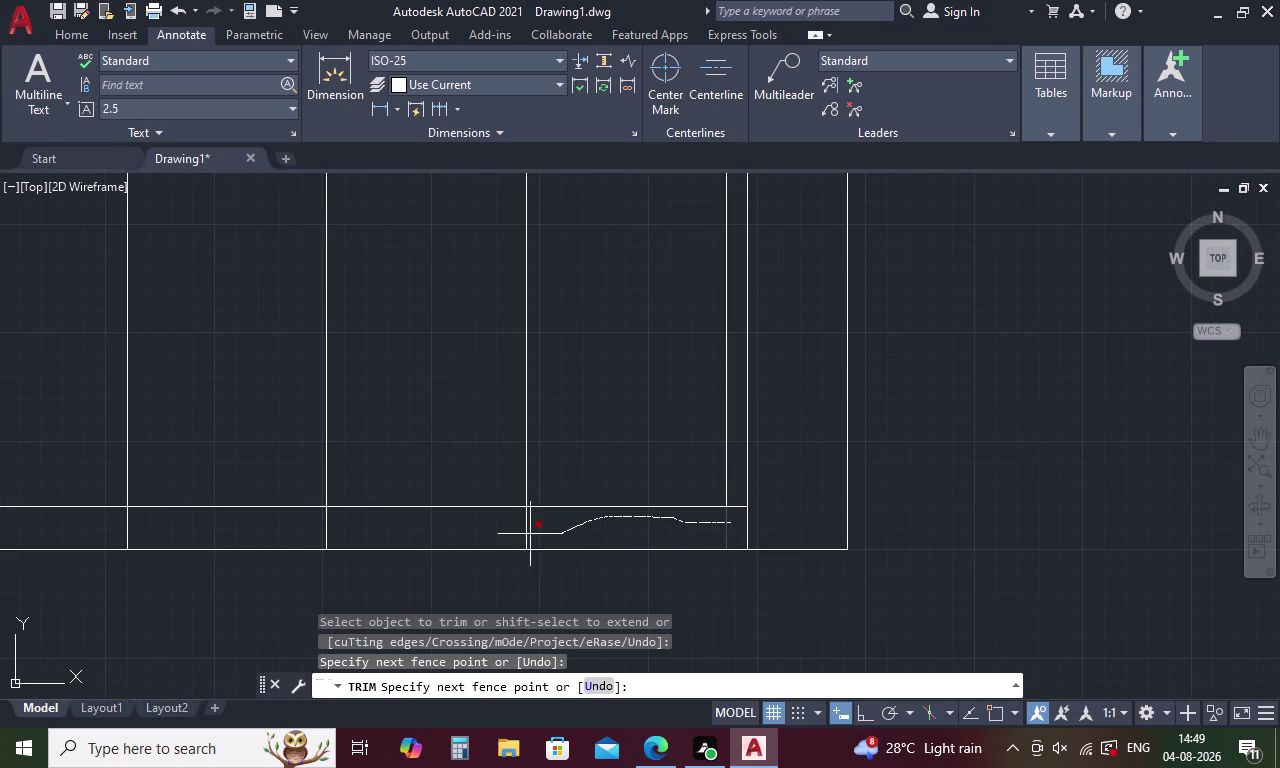
drag(533, 534, 292, 532)
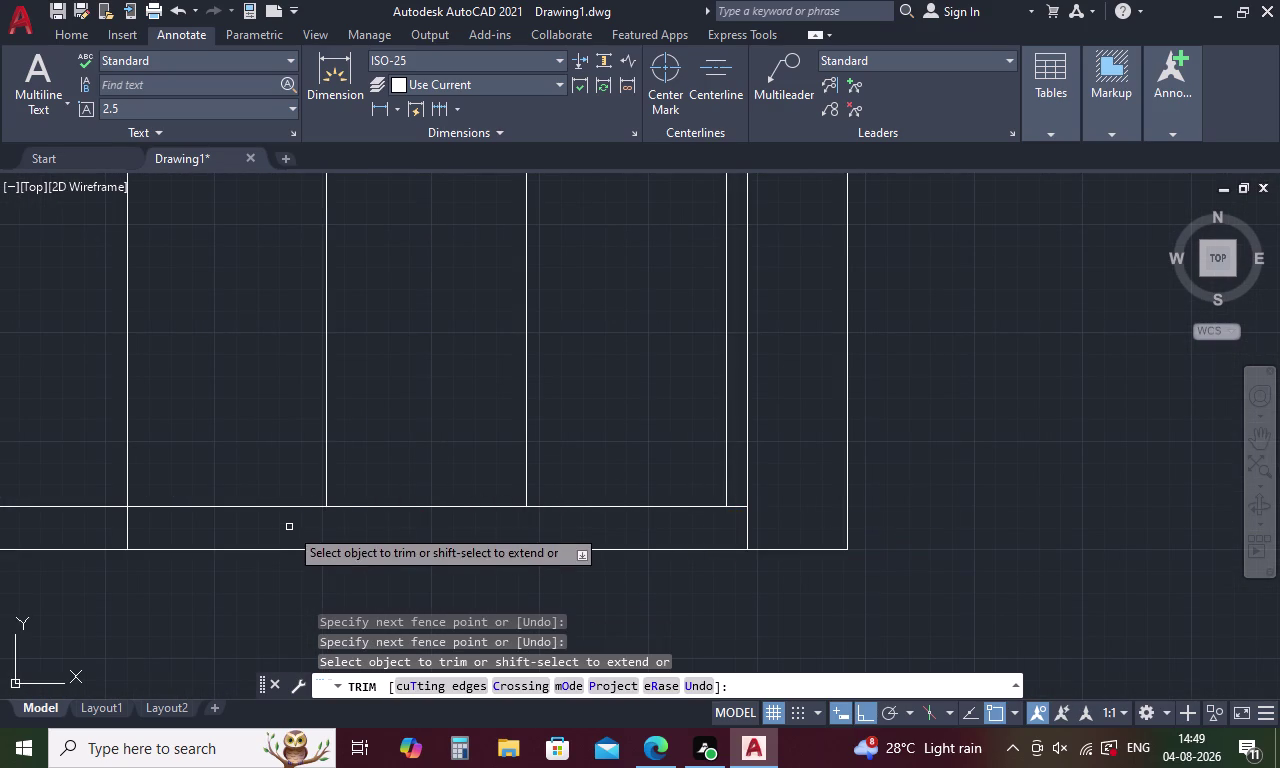
middle_drag(289, 527, 764, 578)
drag(708, 571, 617, 568)
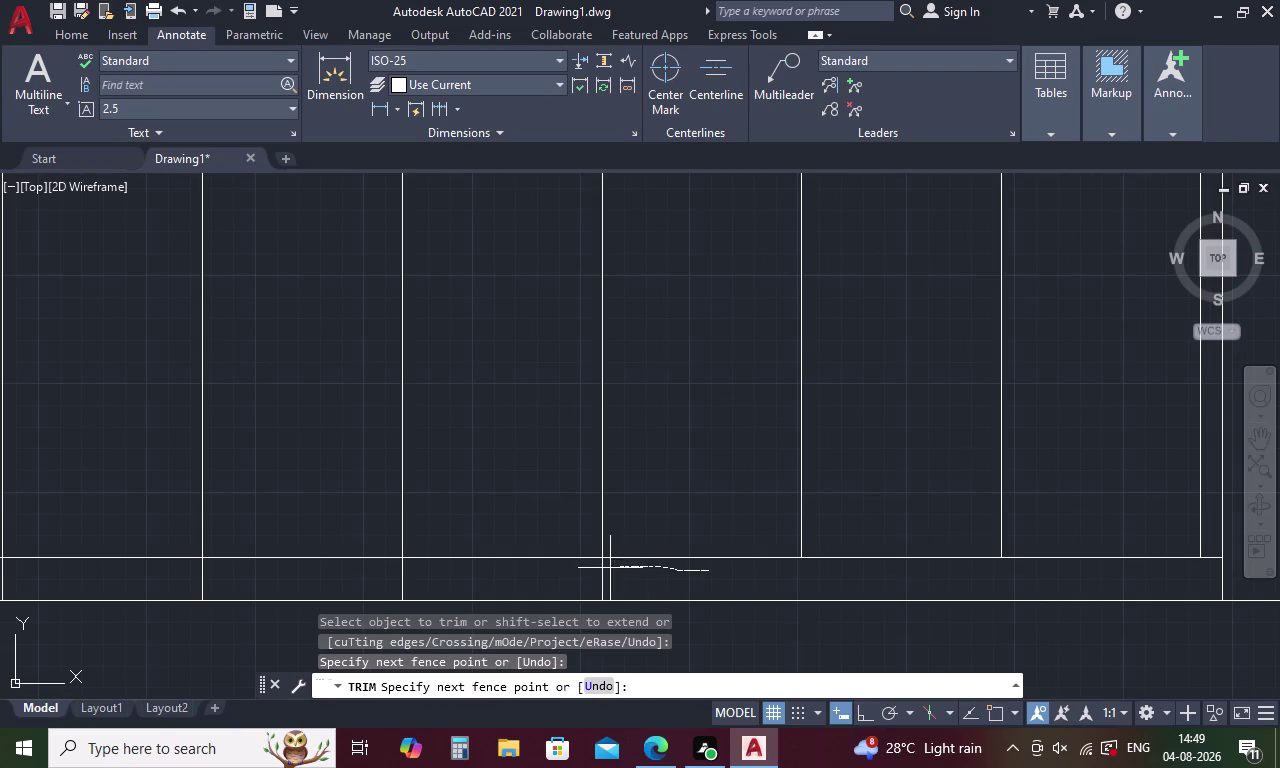
drag(617, 568, 213, 578)
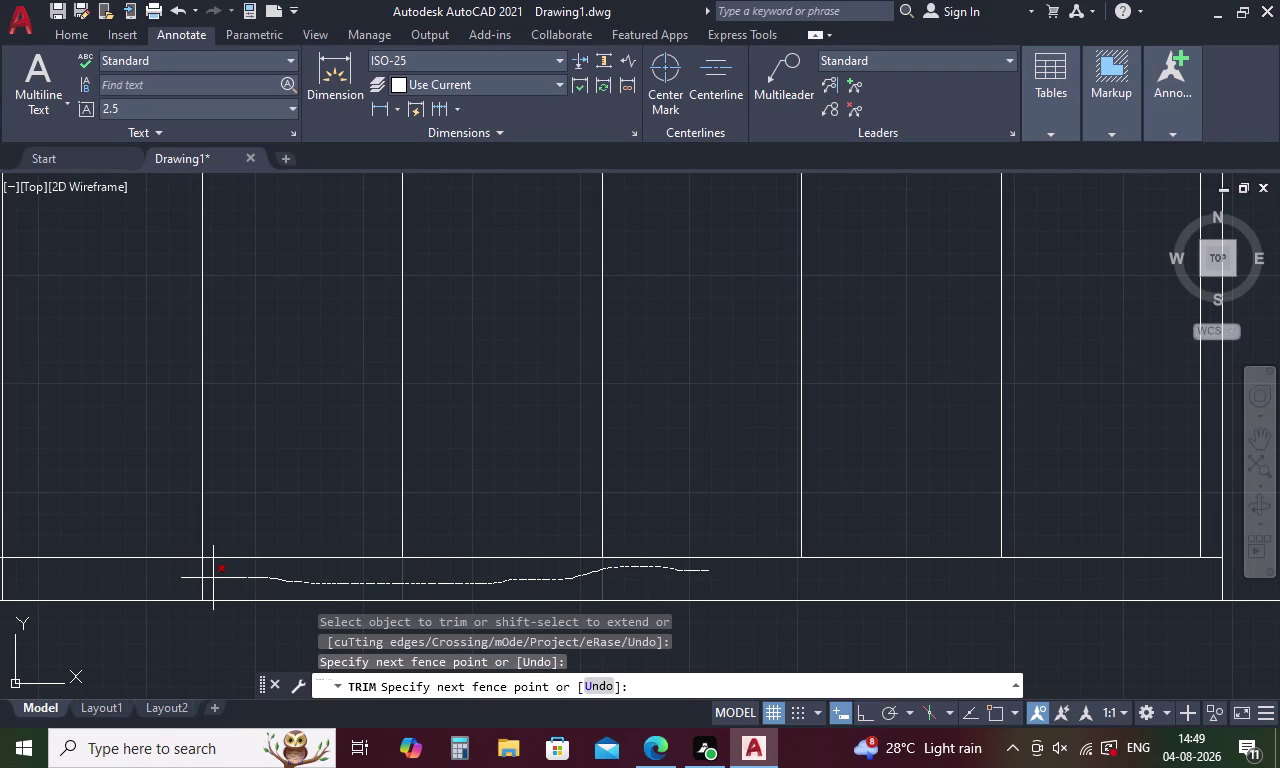
drag(213, 578, 211, 578)
middle_drag(211, 578, 641, 560)
drag(647, 560, 633, 563)
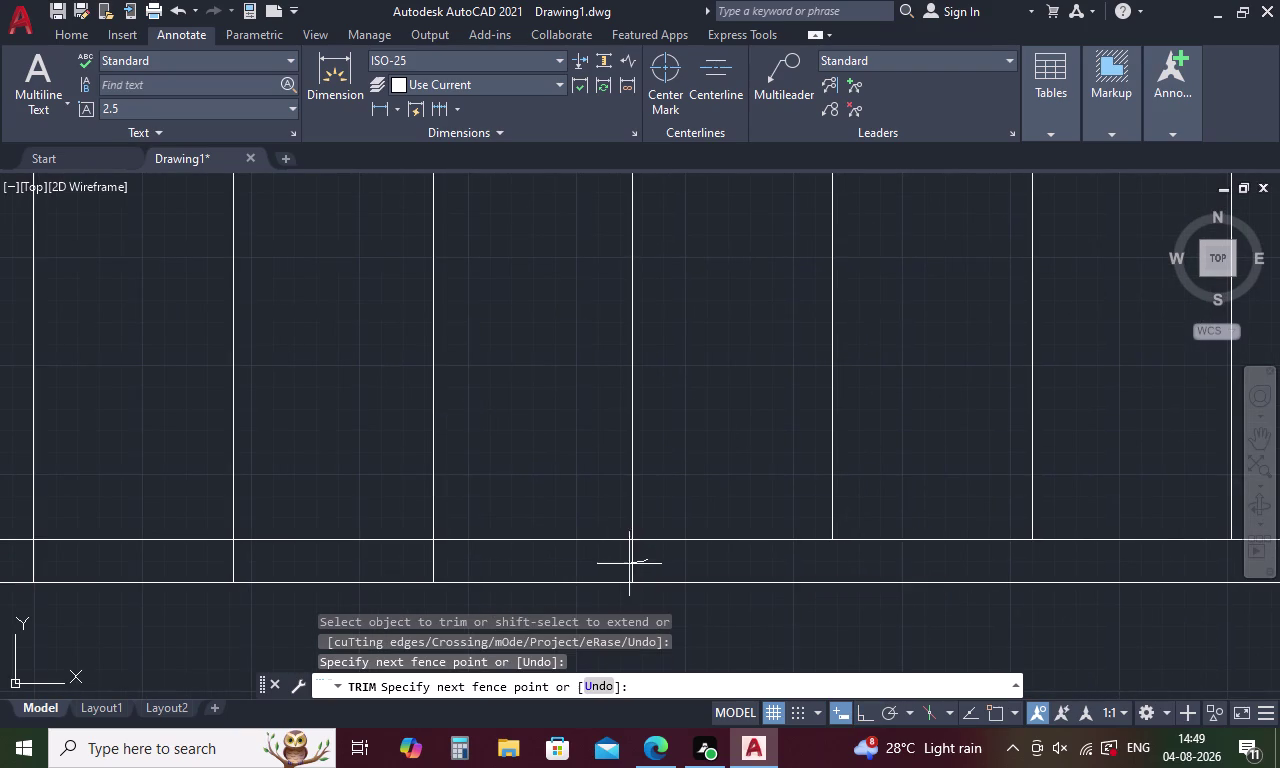
drag(633, 563, 278, 561)
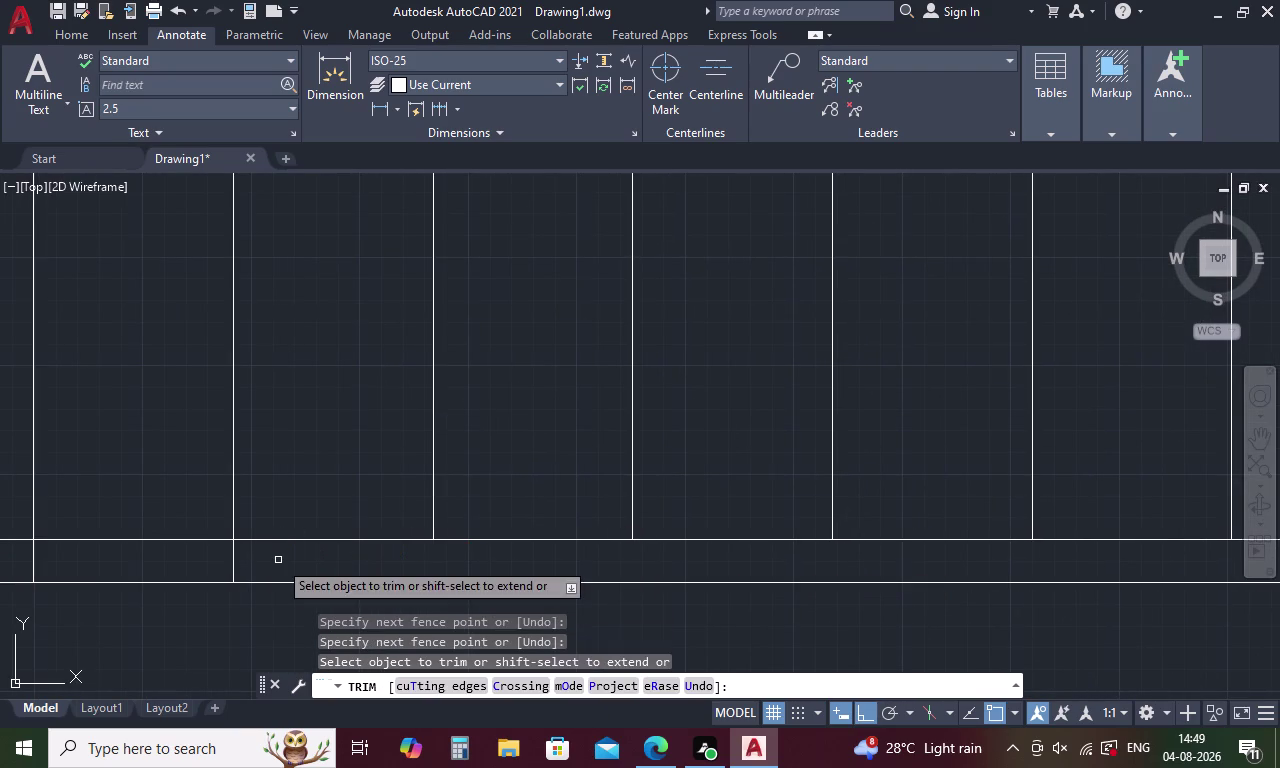
middle_drag(278, 560, 875, 561)
drag(877, 561, 605, 553)
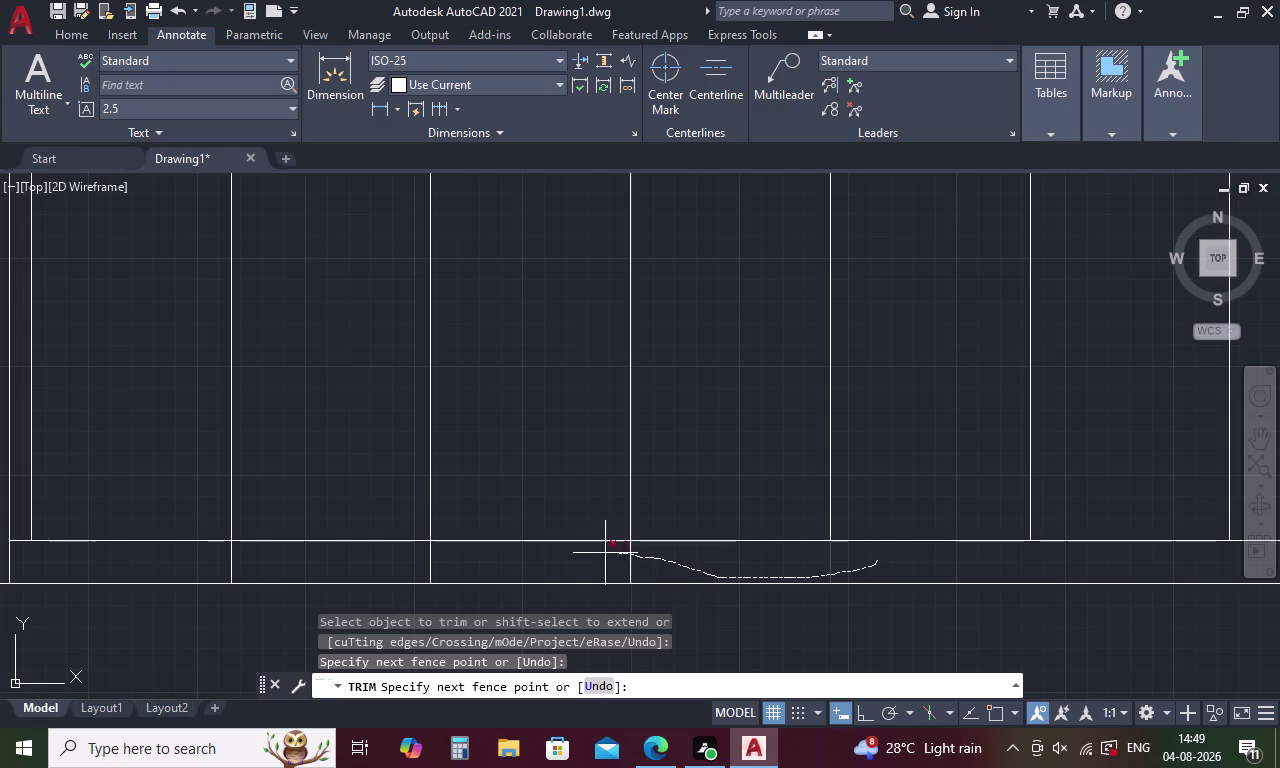
drag(605, 553, 426, 562)
middle_drag(434, 561, 684, 542)
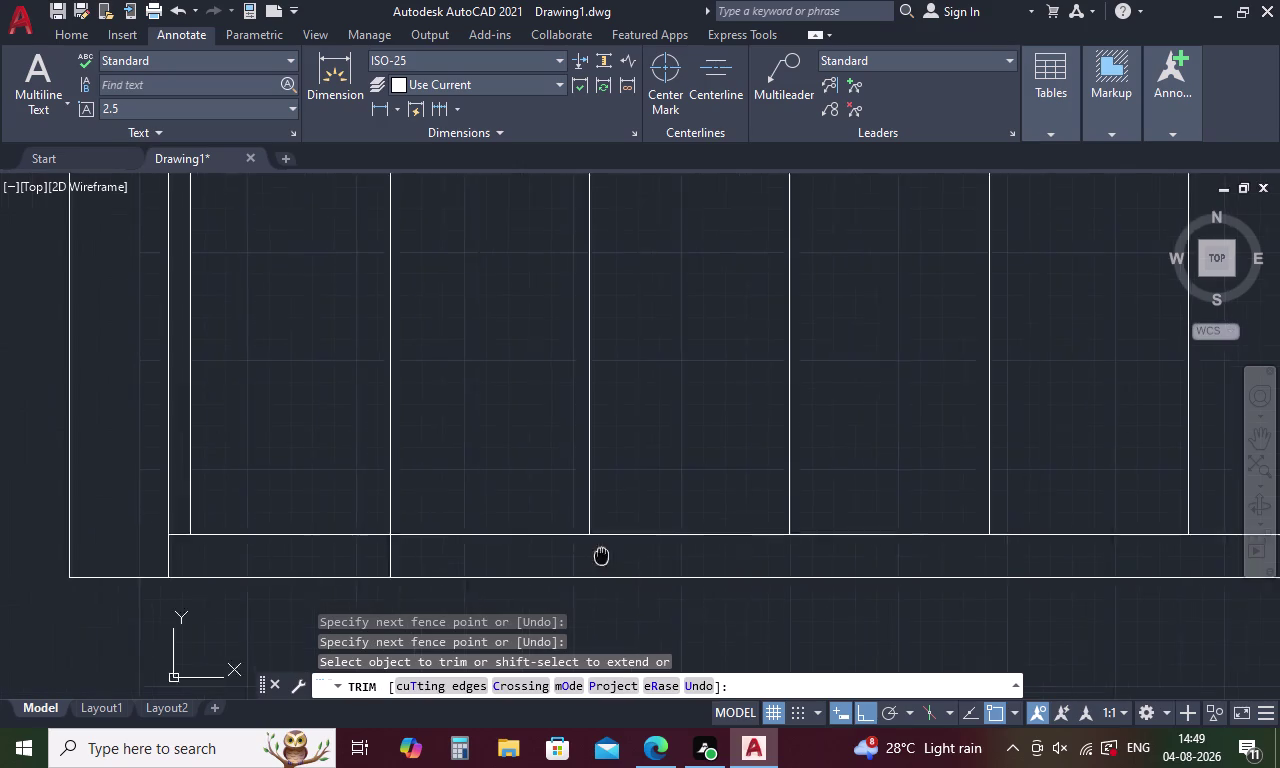
middle_drag(684, 542, 987, 503)
drag(806, 504, 722, 502)
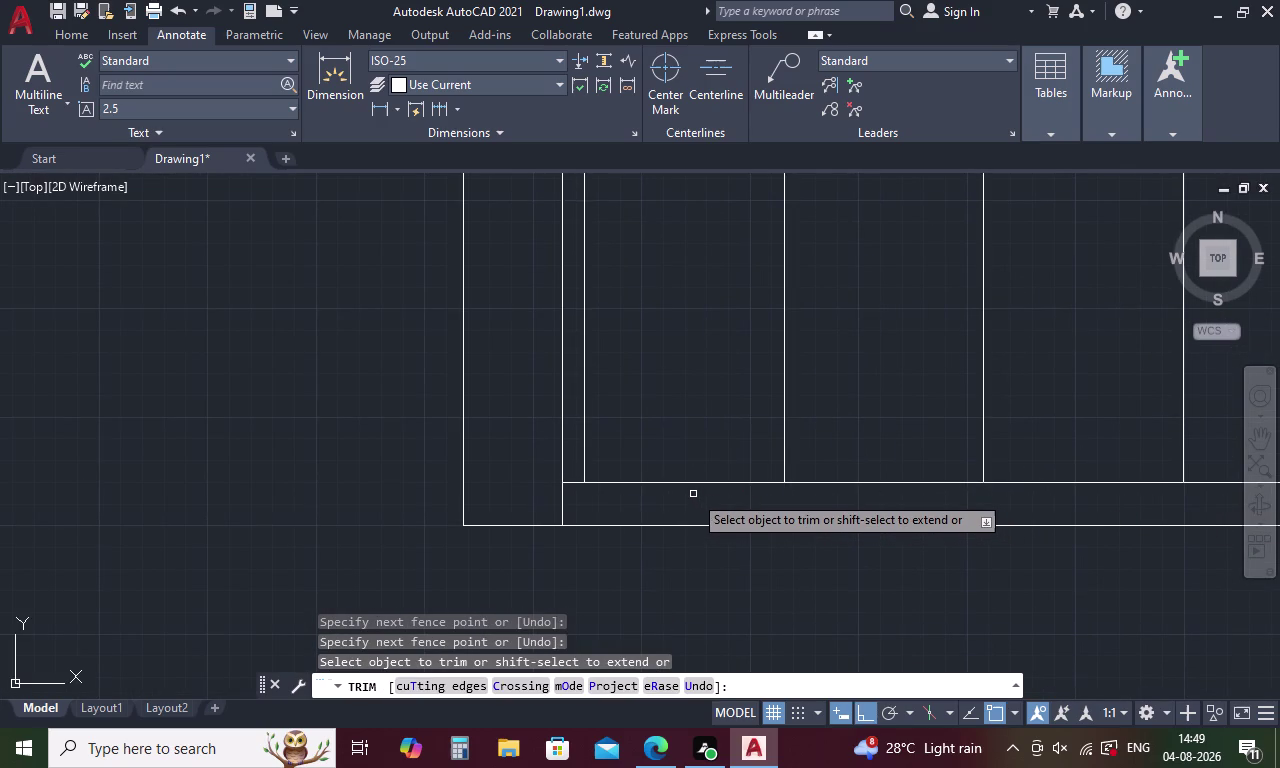
Trim the leftover line stub at the elevation's top-right corner.
scroll(down, 3)
middle_drag(1042, 470, 678, 525)
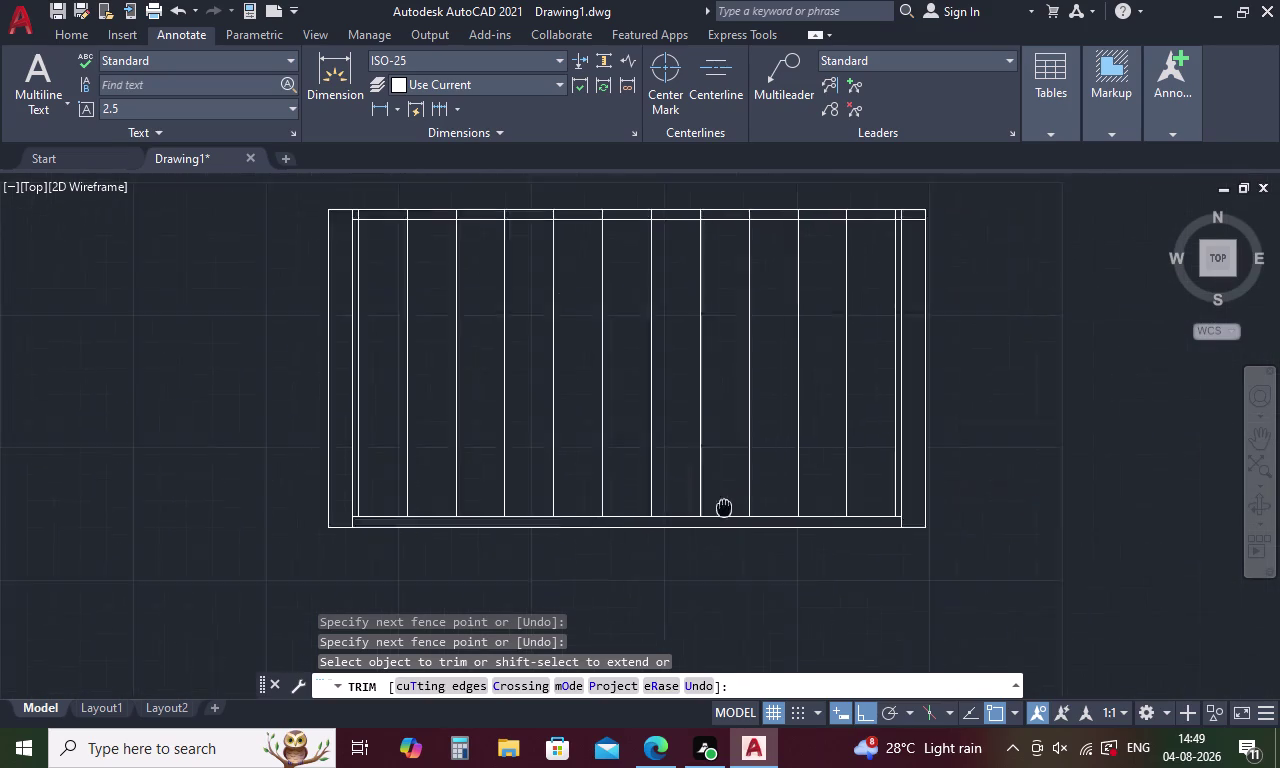
middle_drag(678, 525, 663, 533)
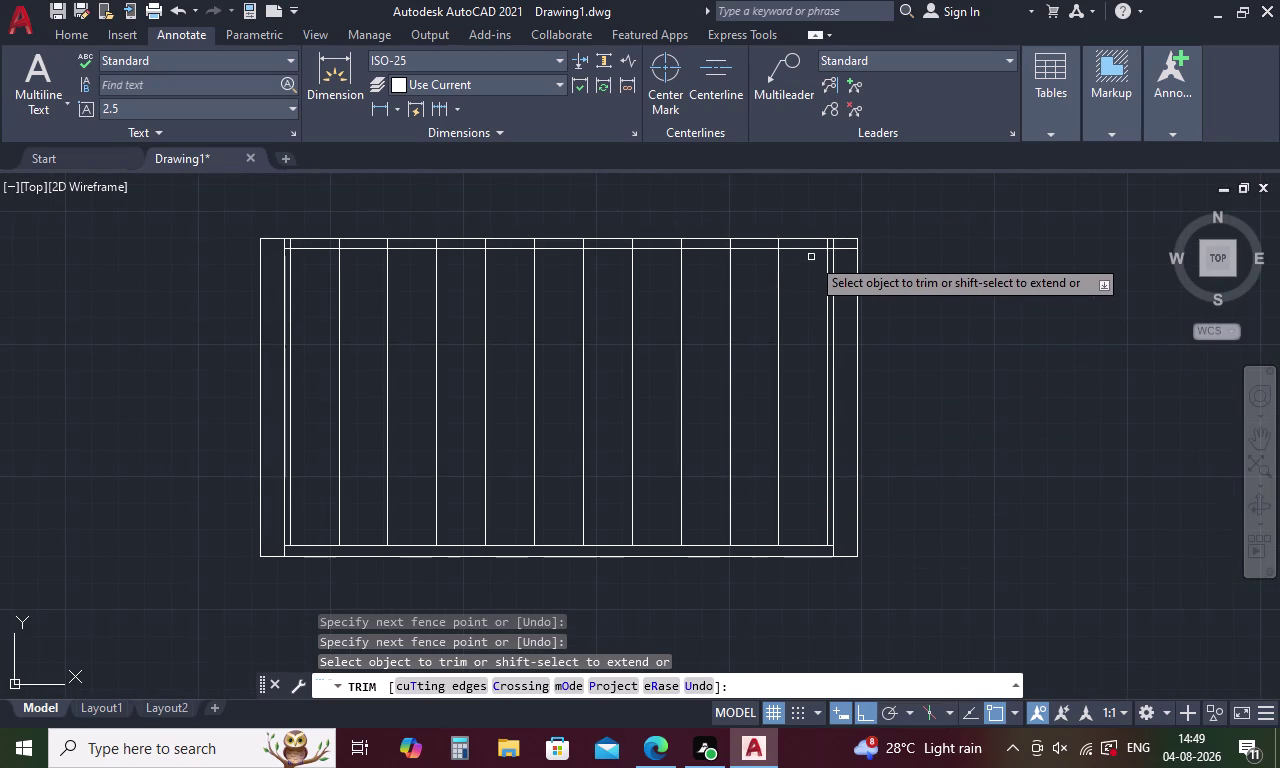
scroll(up, 3)
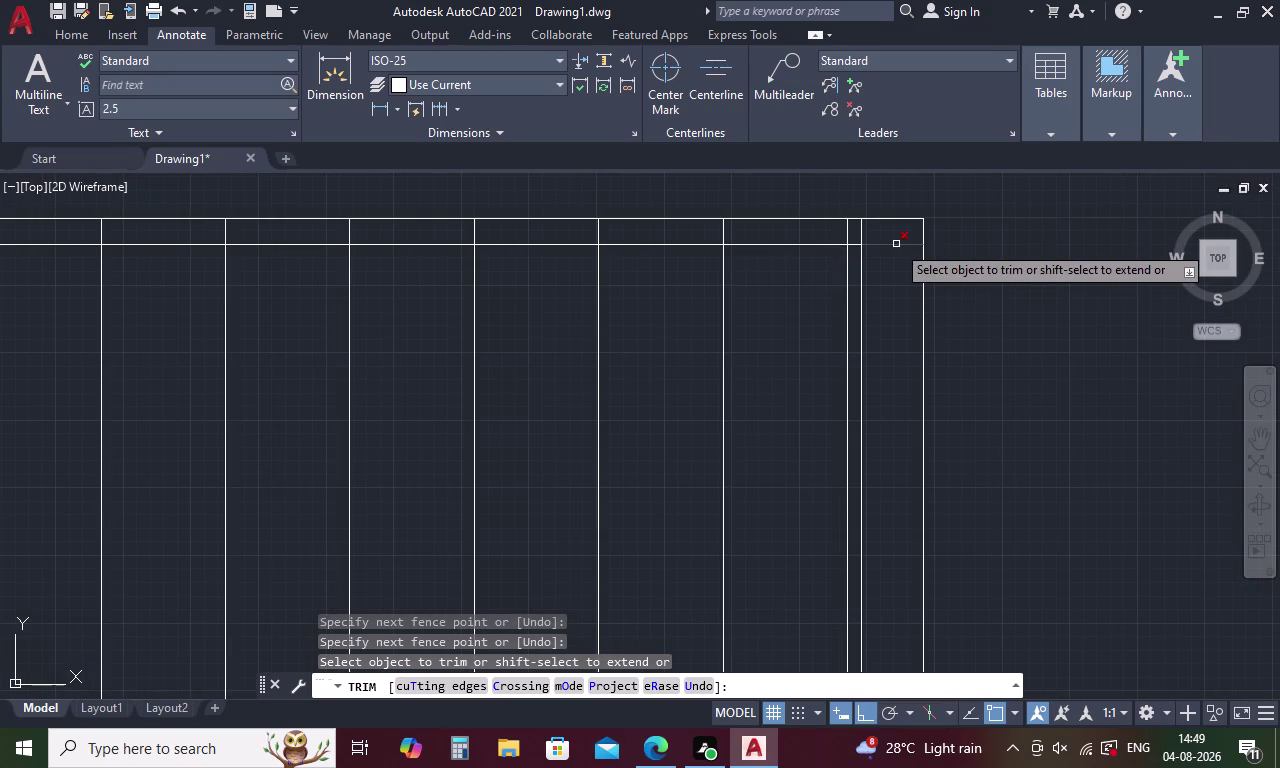
click(896, 244)
scroll(down, 3)
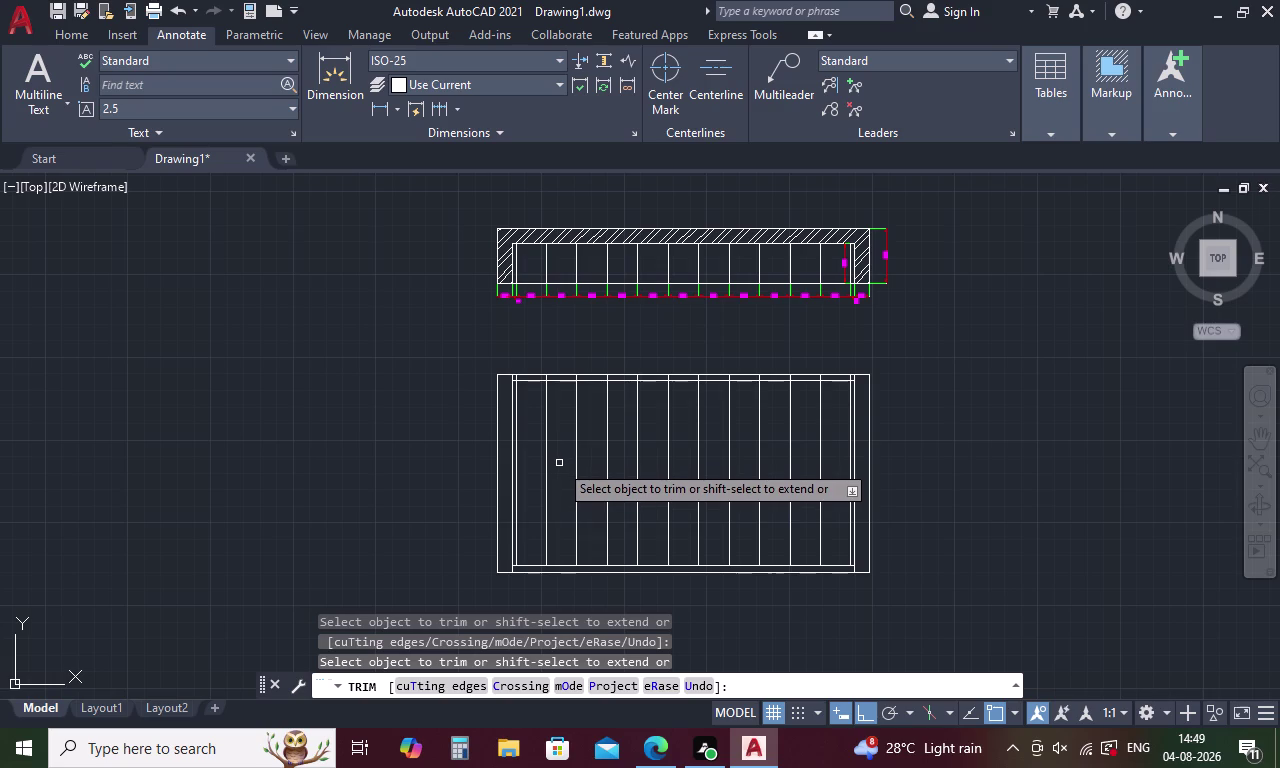
Offset the elevation's inner top line 500 units downward.
key(Escape)
key(o)
key(Return)
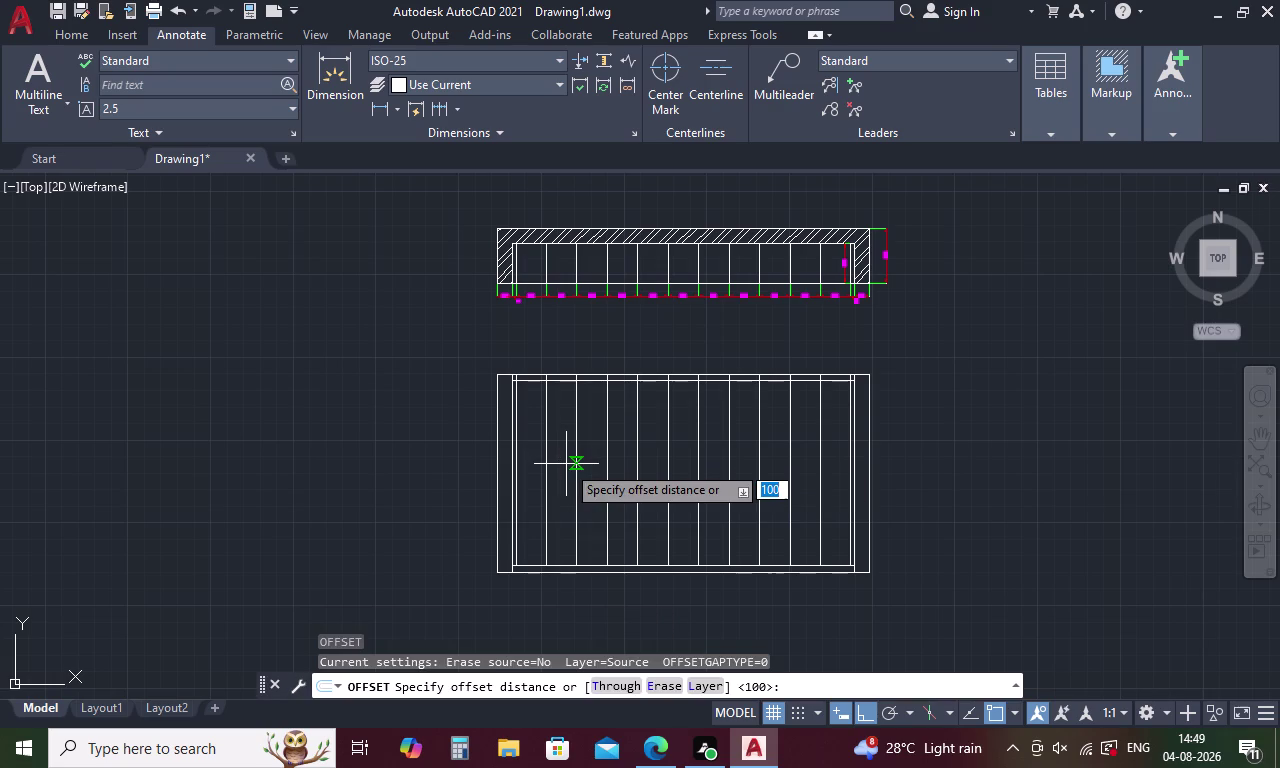
key(5)
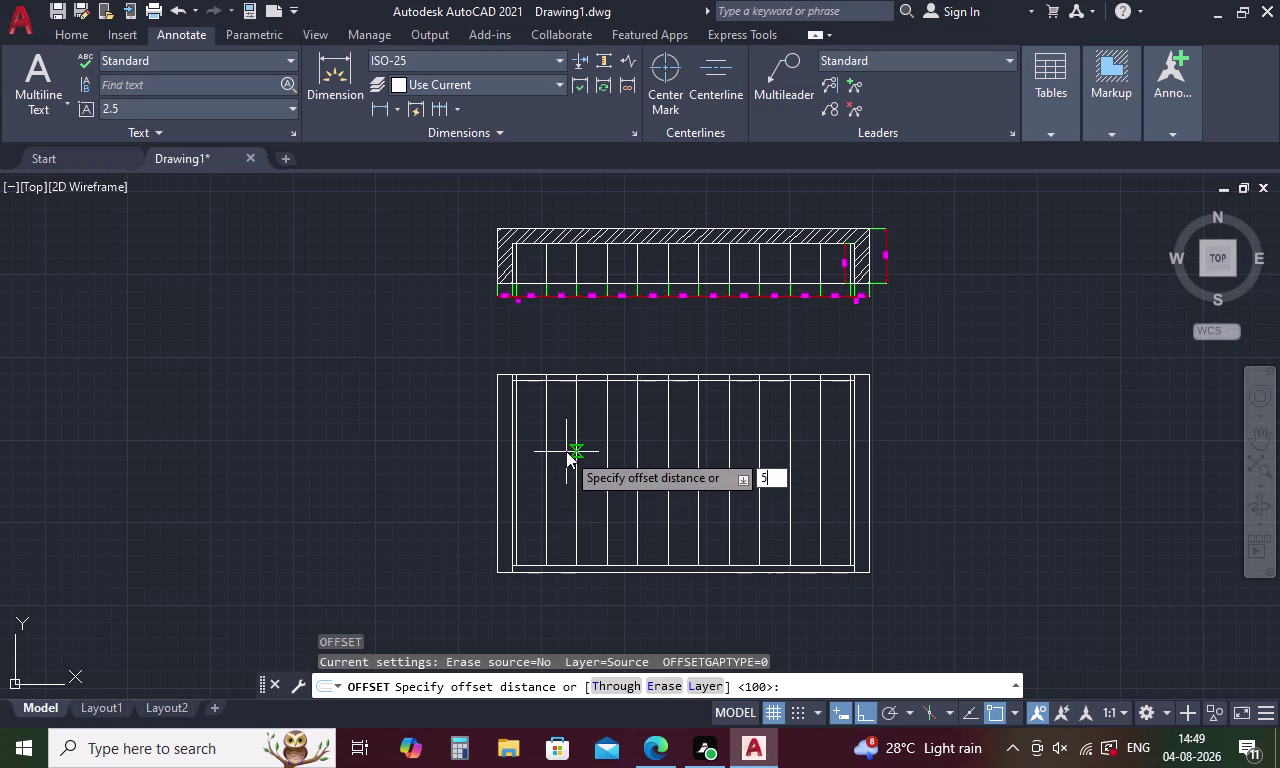
key(0)
key(0)
key(space)
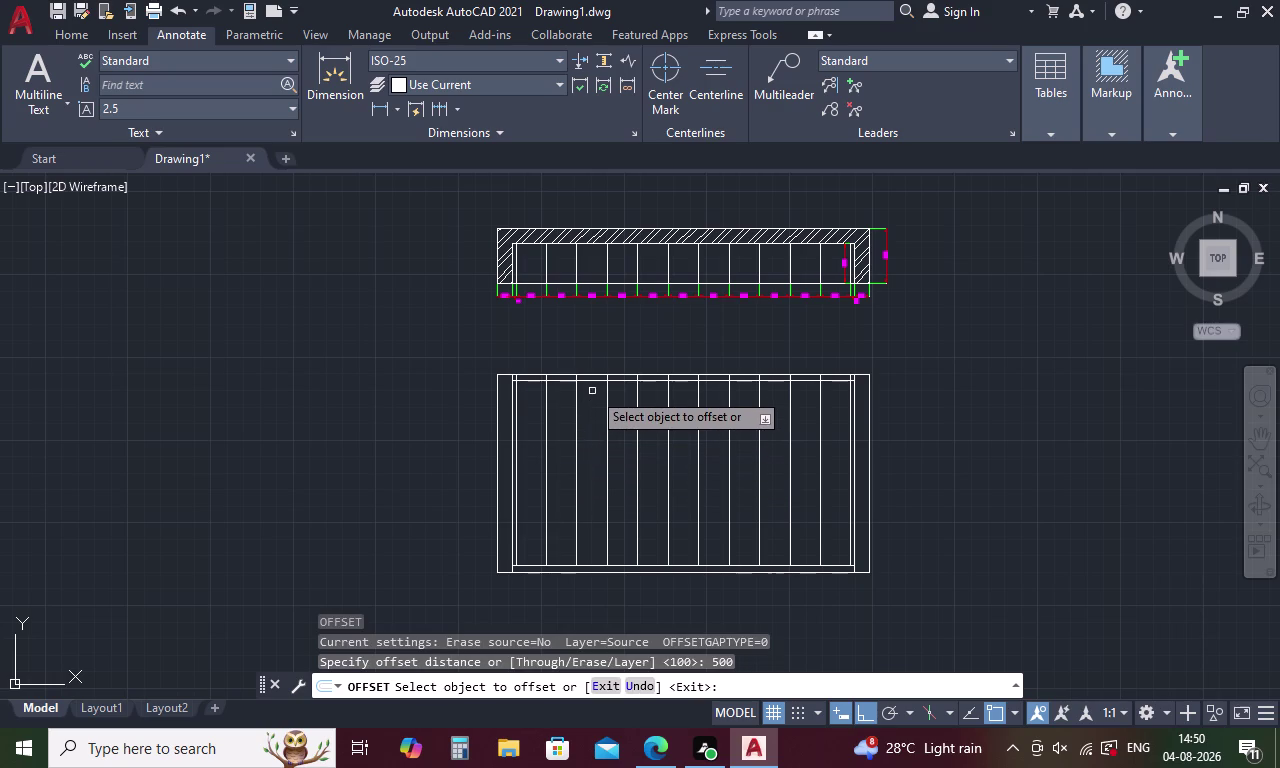
click(597, 382)
click(589, 434)
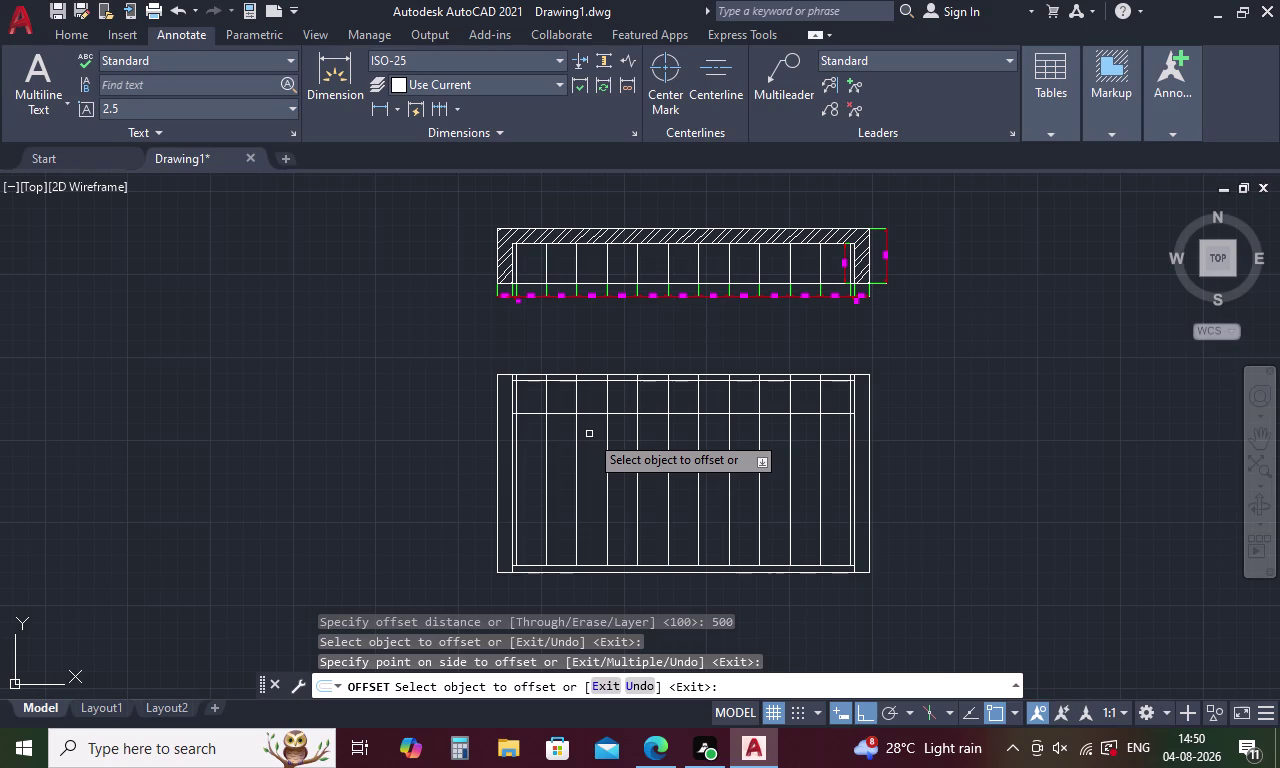
key(Escape)
key(l)
key(Return)
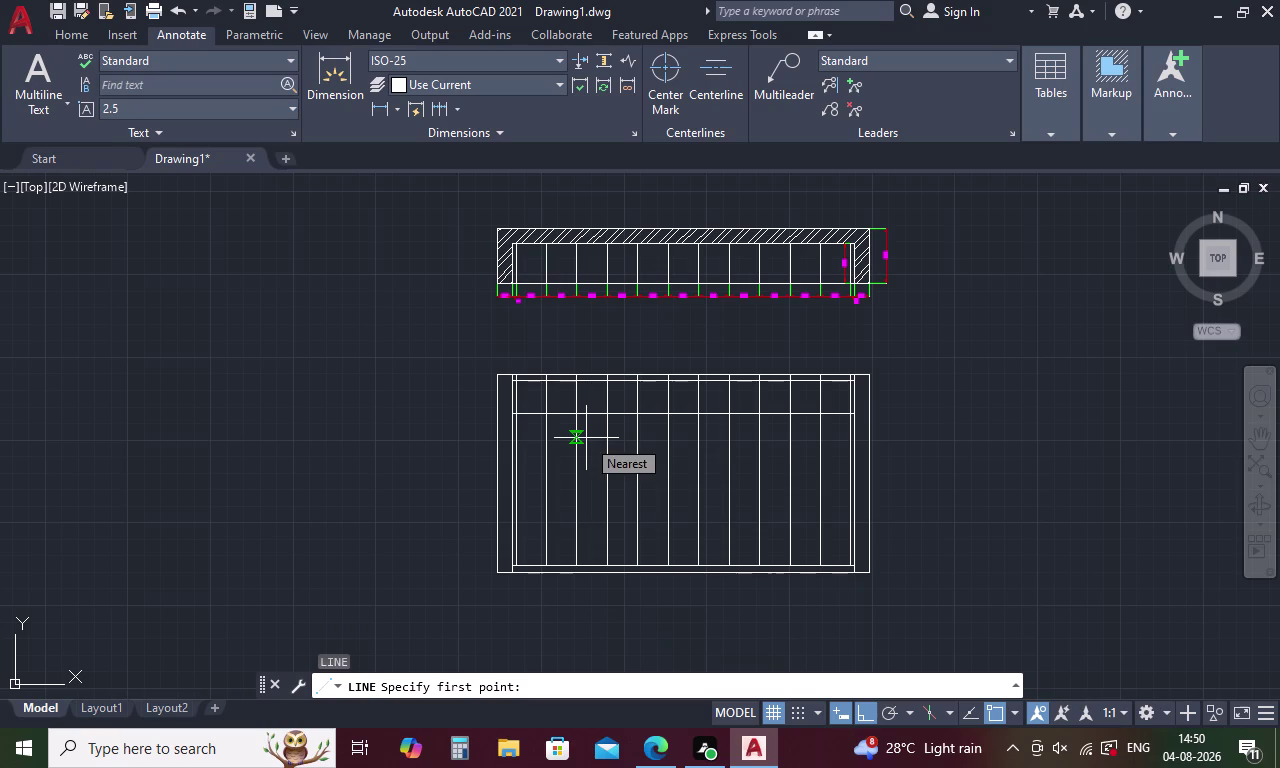
Draw two diagonals across the first top-band panel, peaking at the divider's top.
key(l)
key(Return)
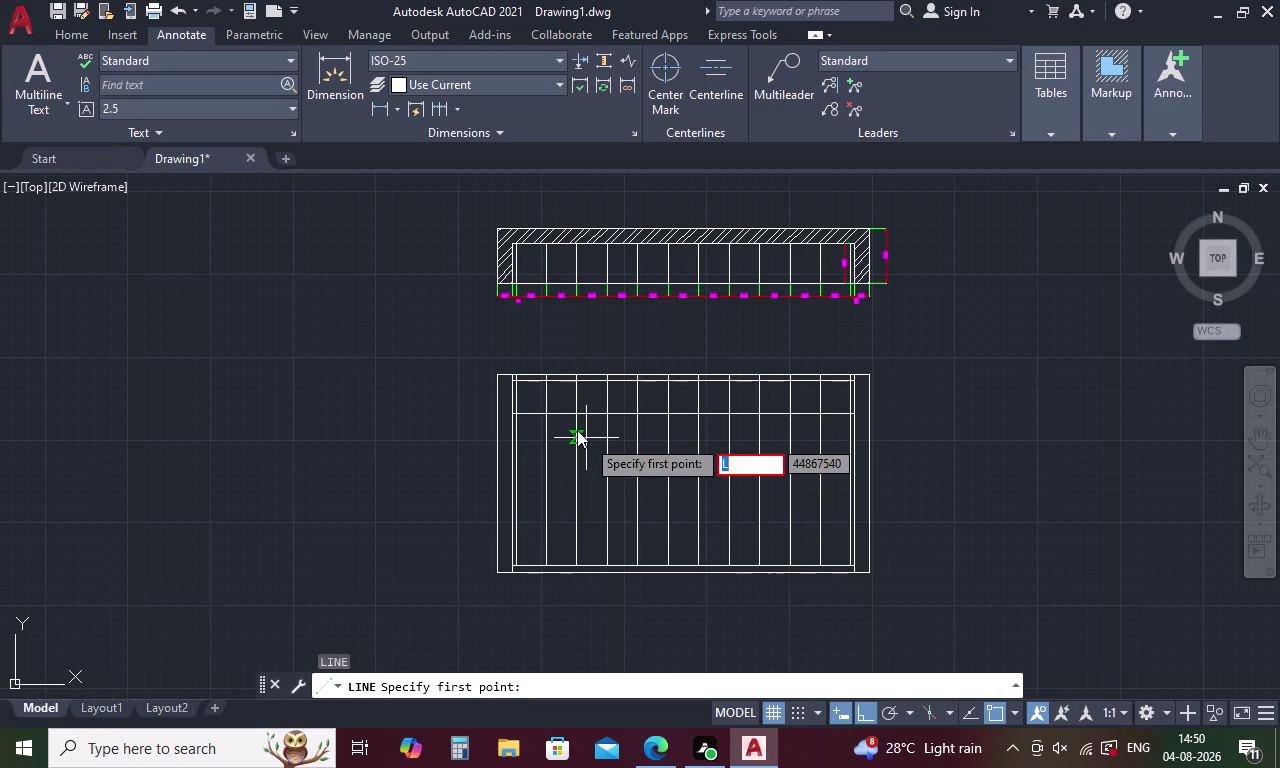
key(Escape)
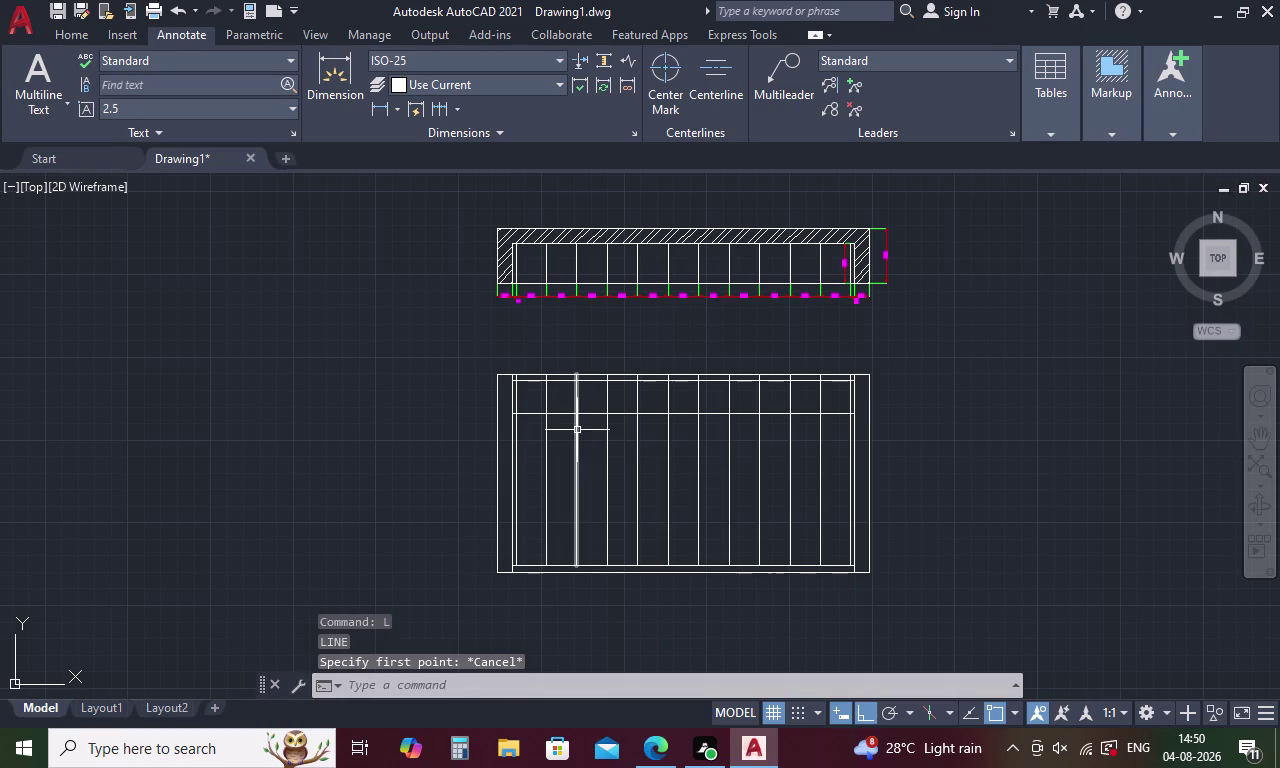
key(l)
key(Return)
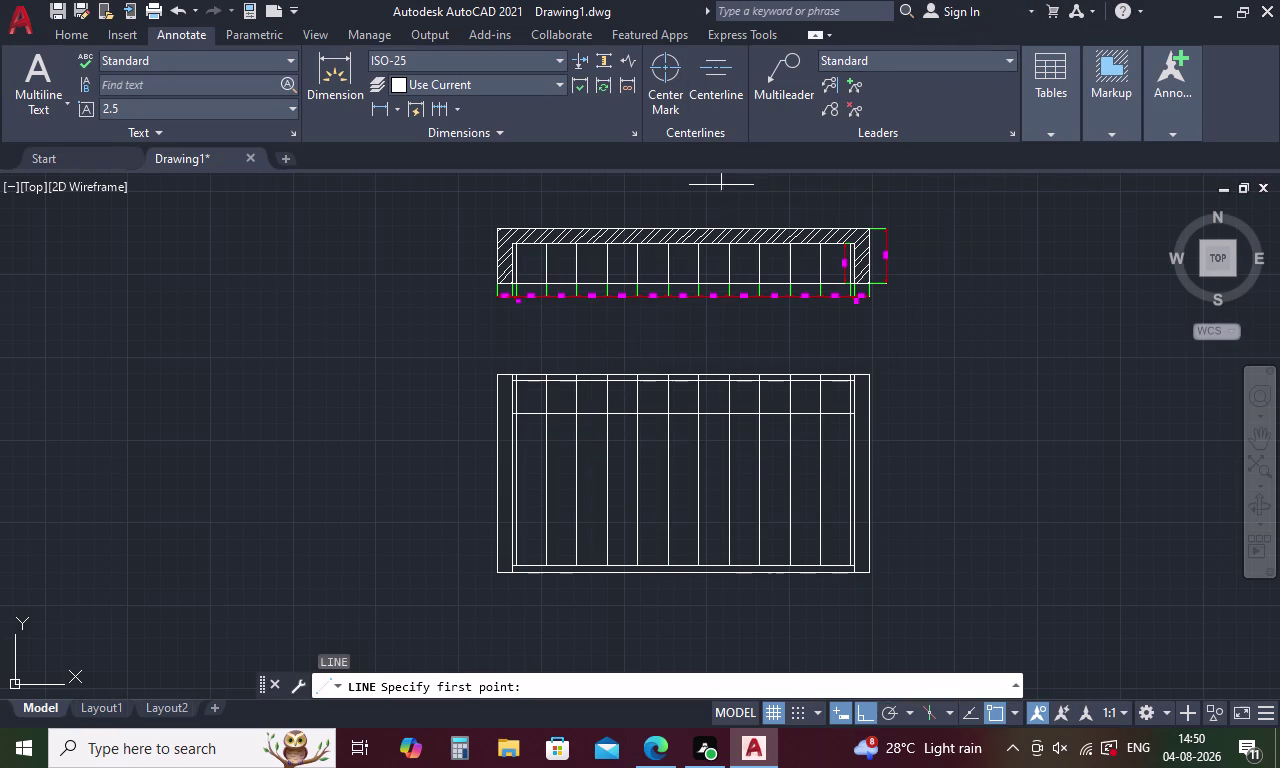
scroll(up, 3)
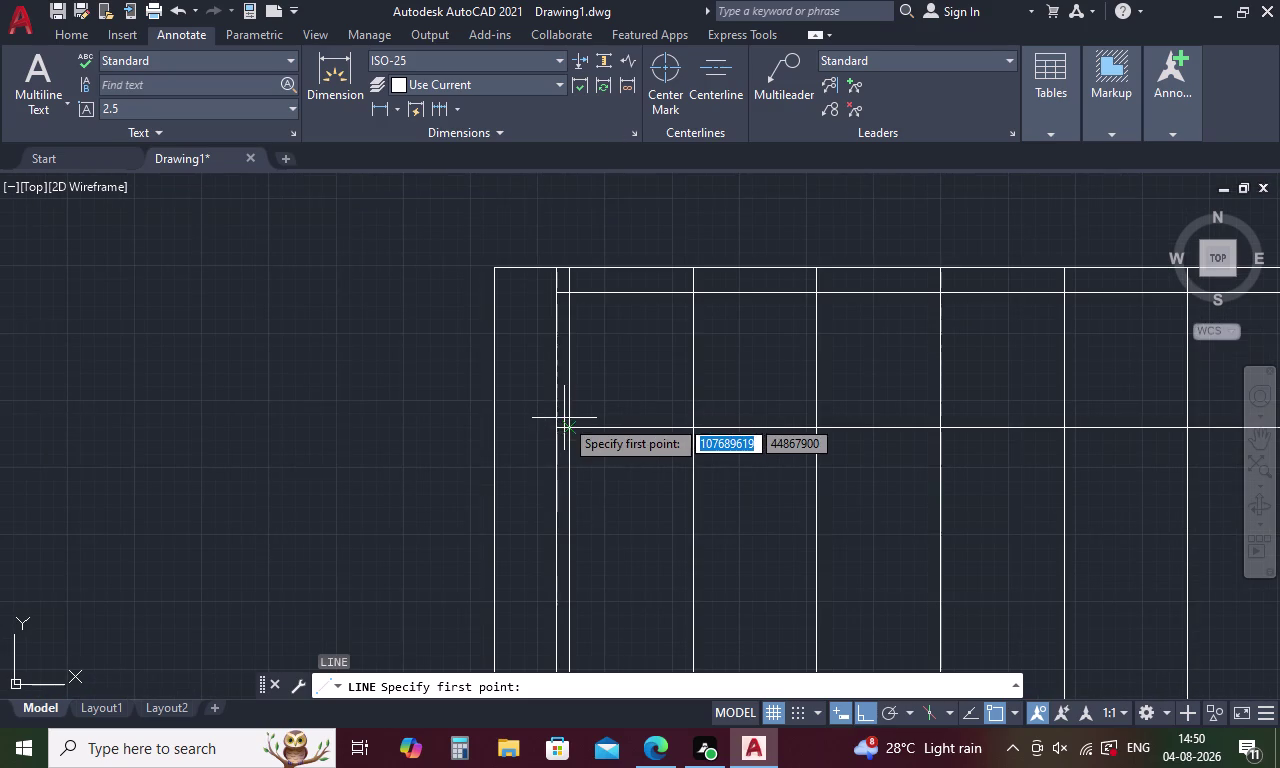
click(573, 431)
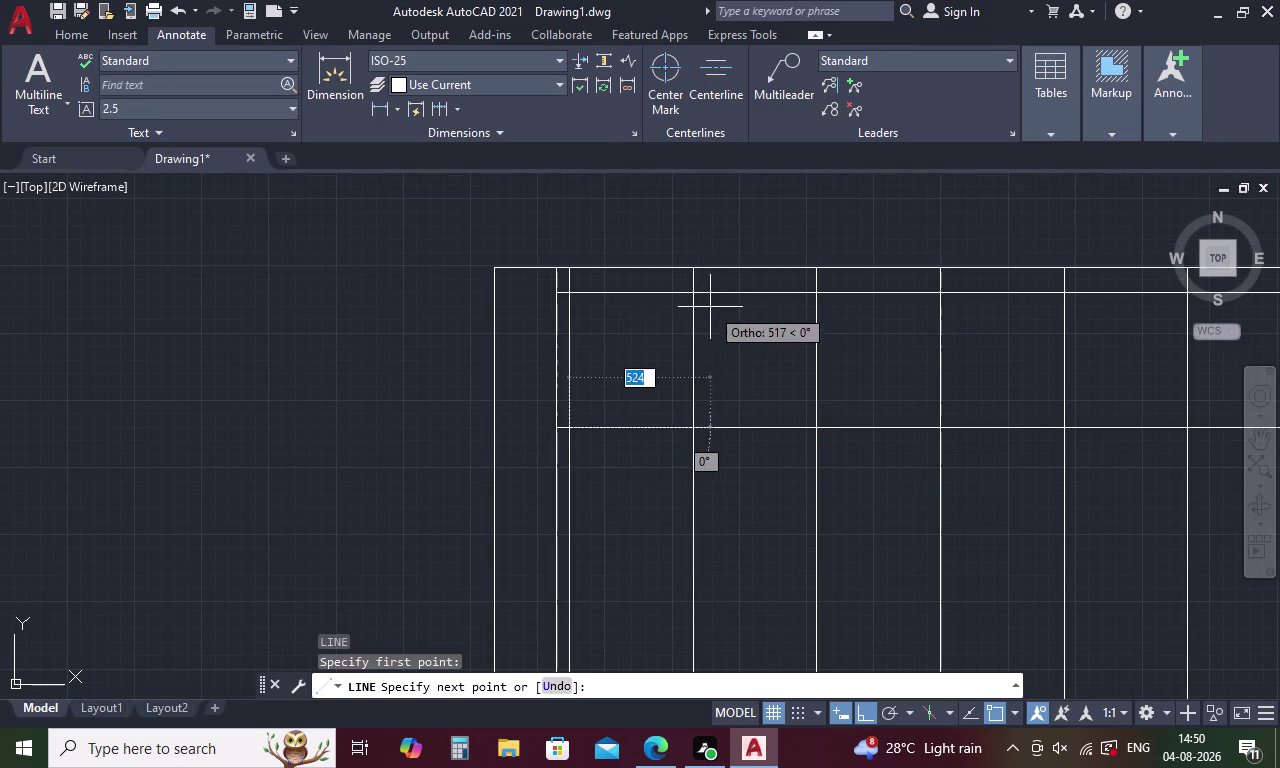
click(697, 294)
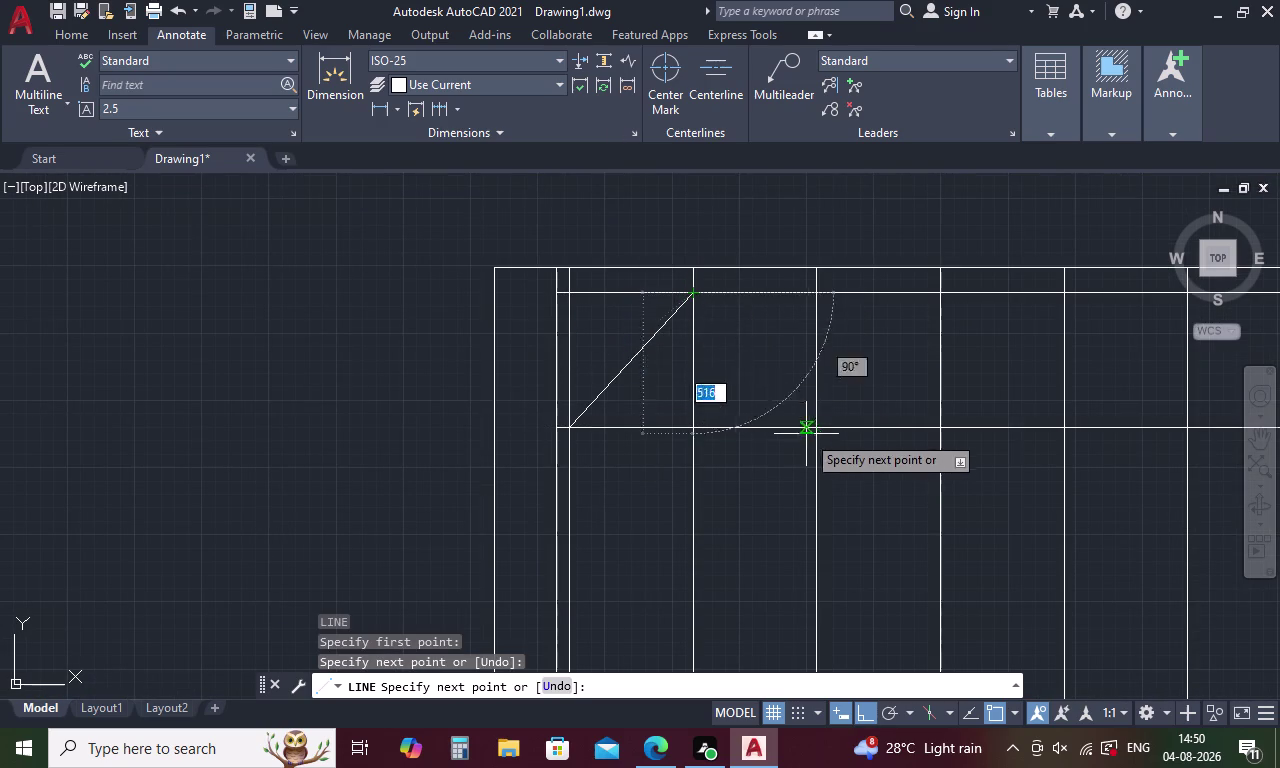
click(819, 427)
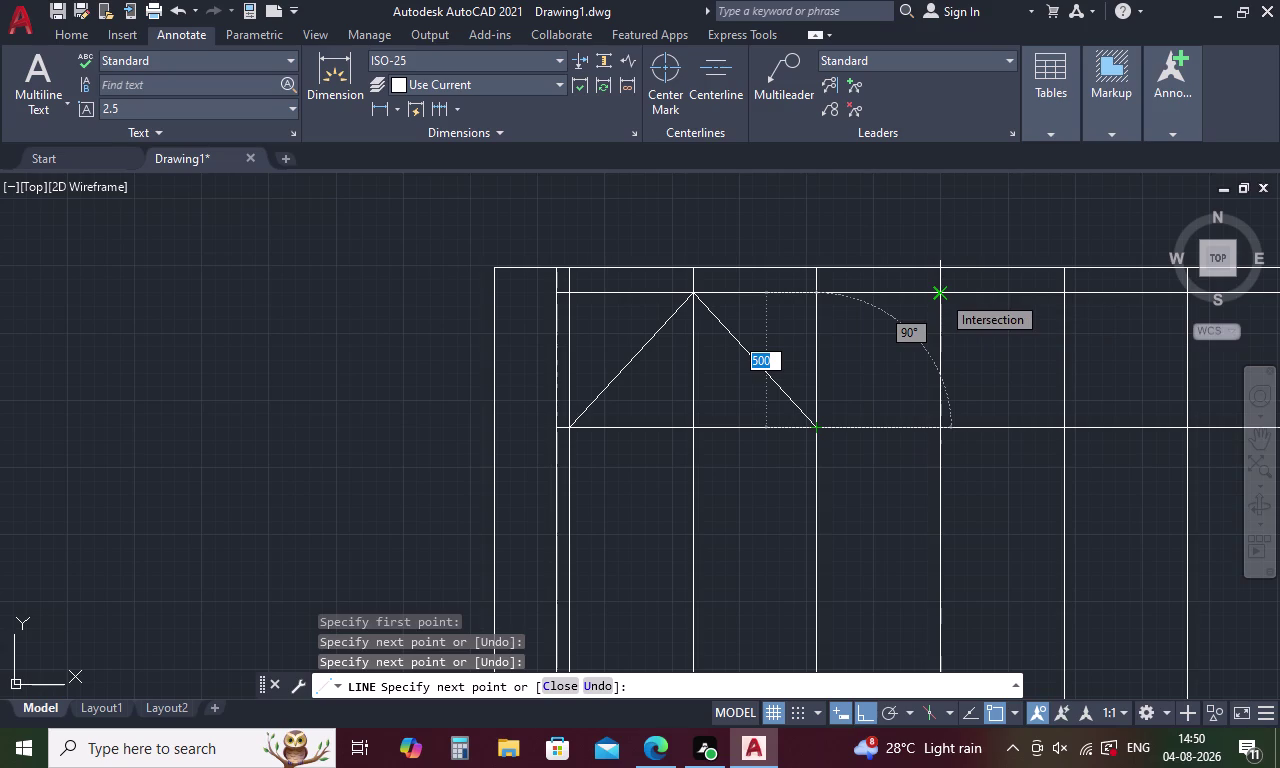
key(Escape)
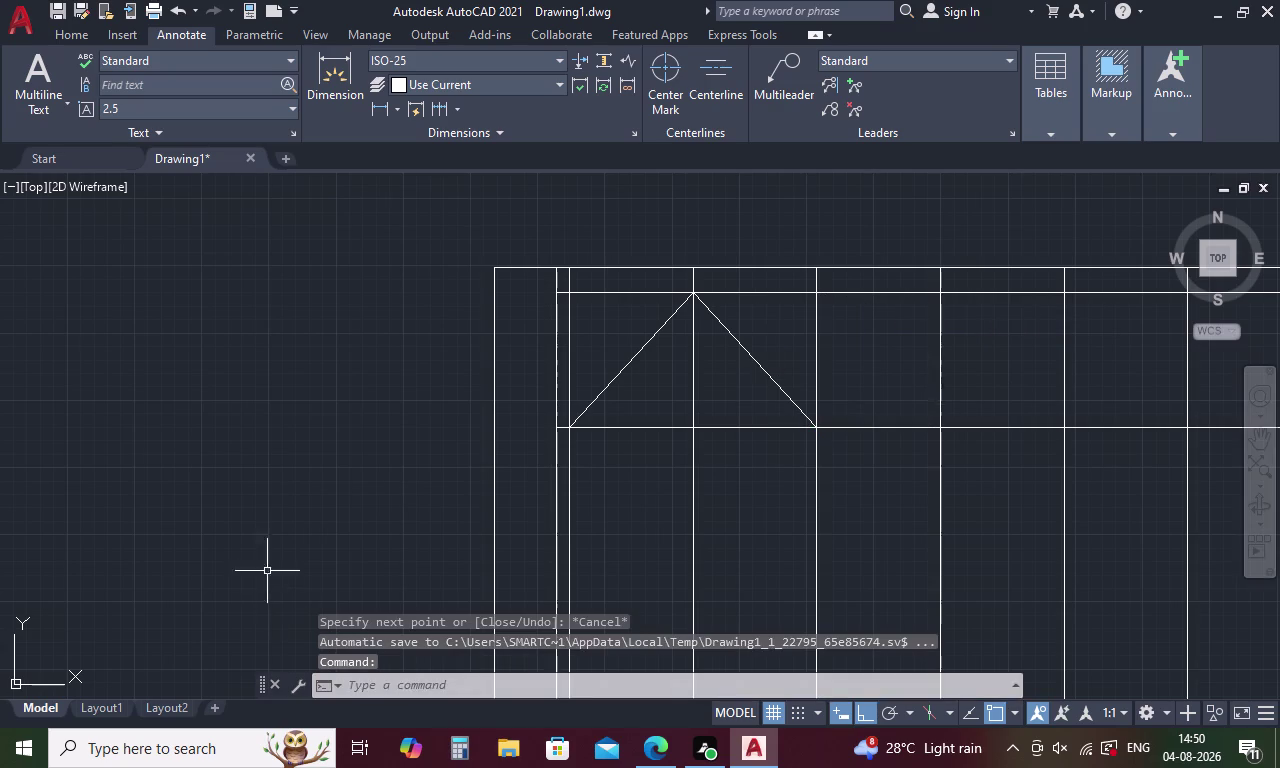
Copy both diagonals from their apex and place the first copy at the next divider top.
key(c)
key(o)
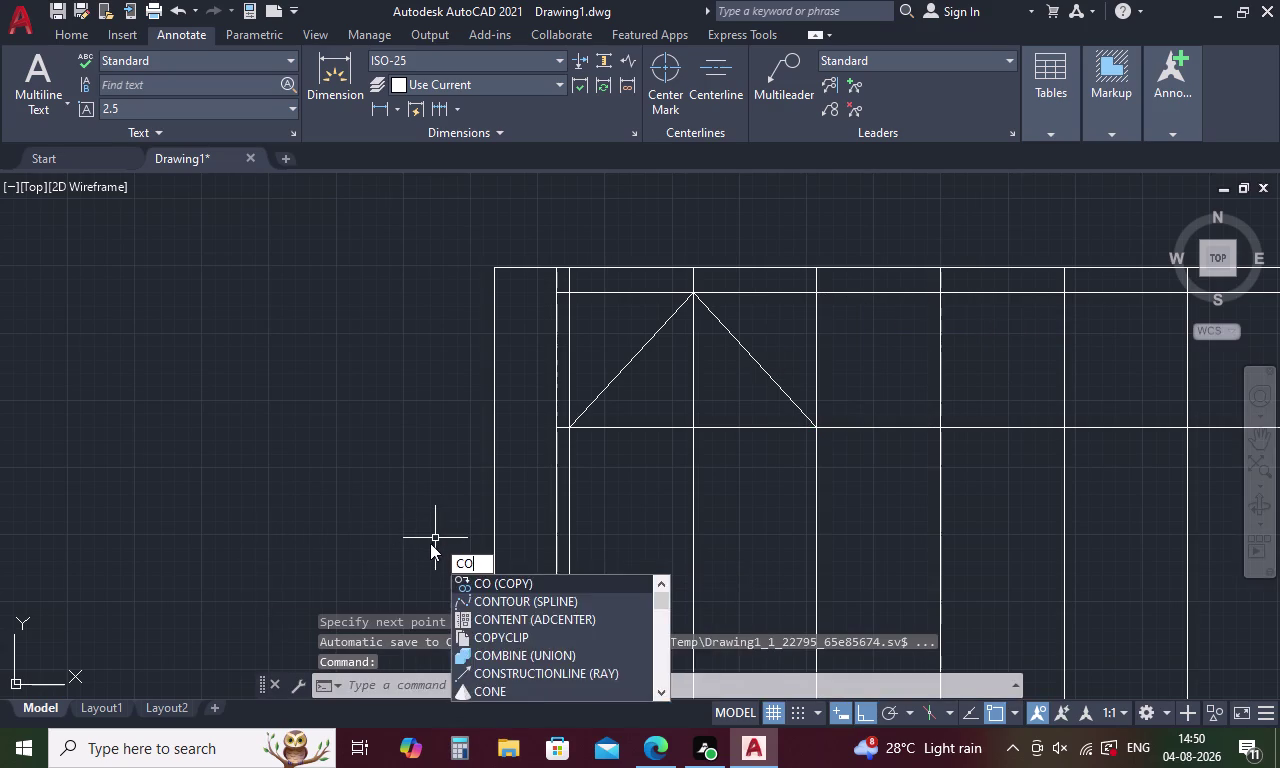
key(space)
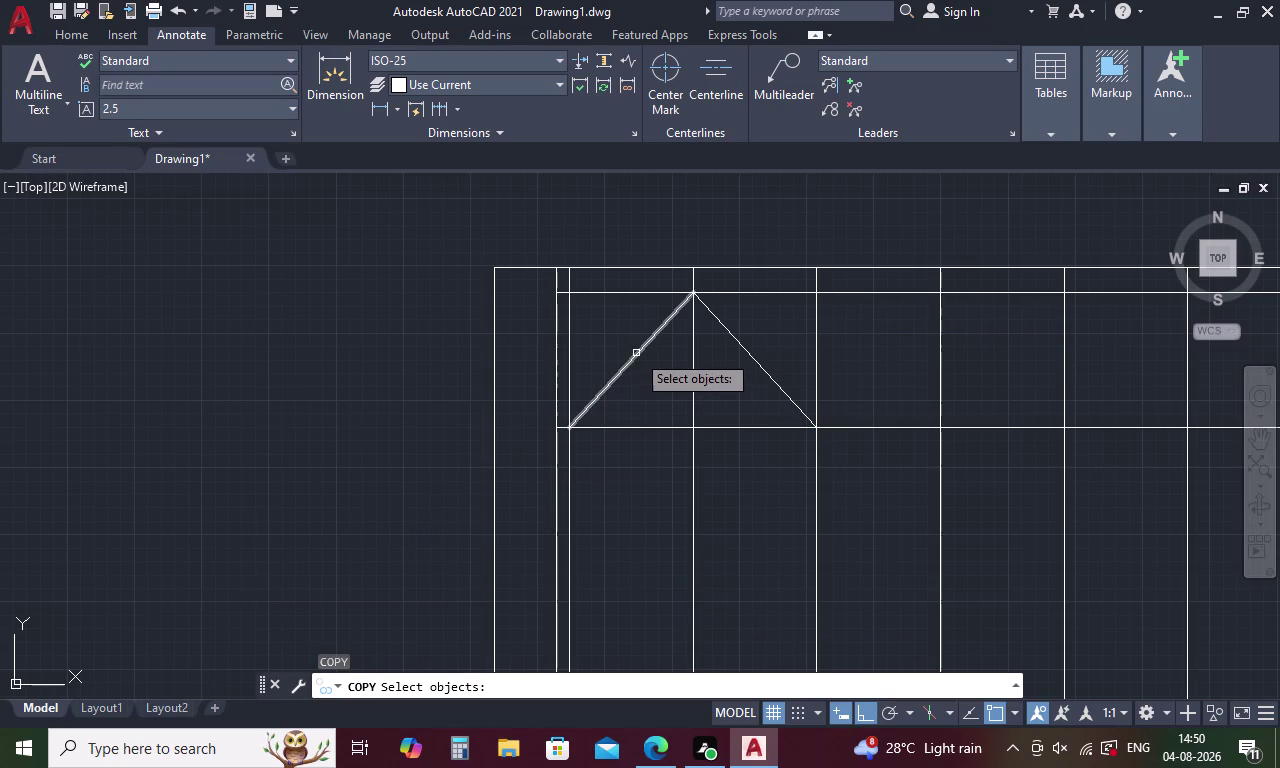
click(636, 353)
click(739, 339)
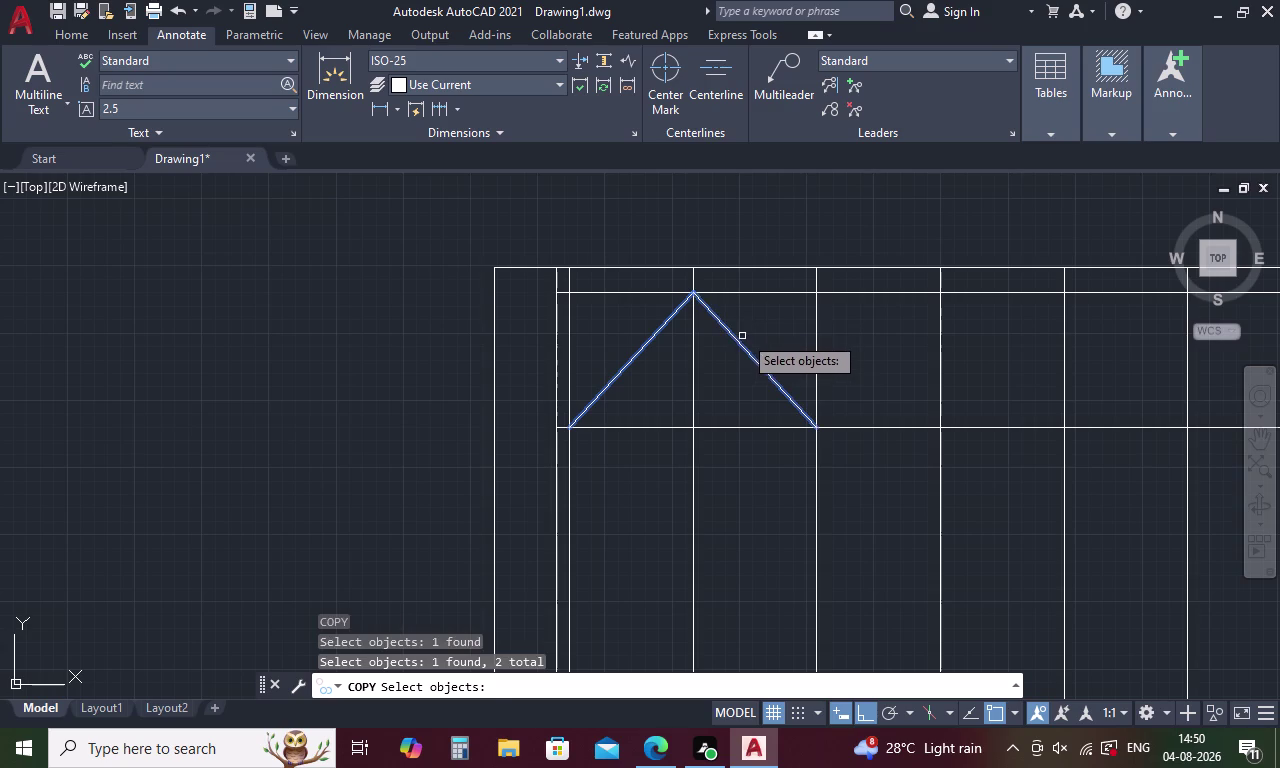
right_click(743, 335)
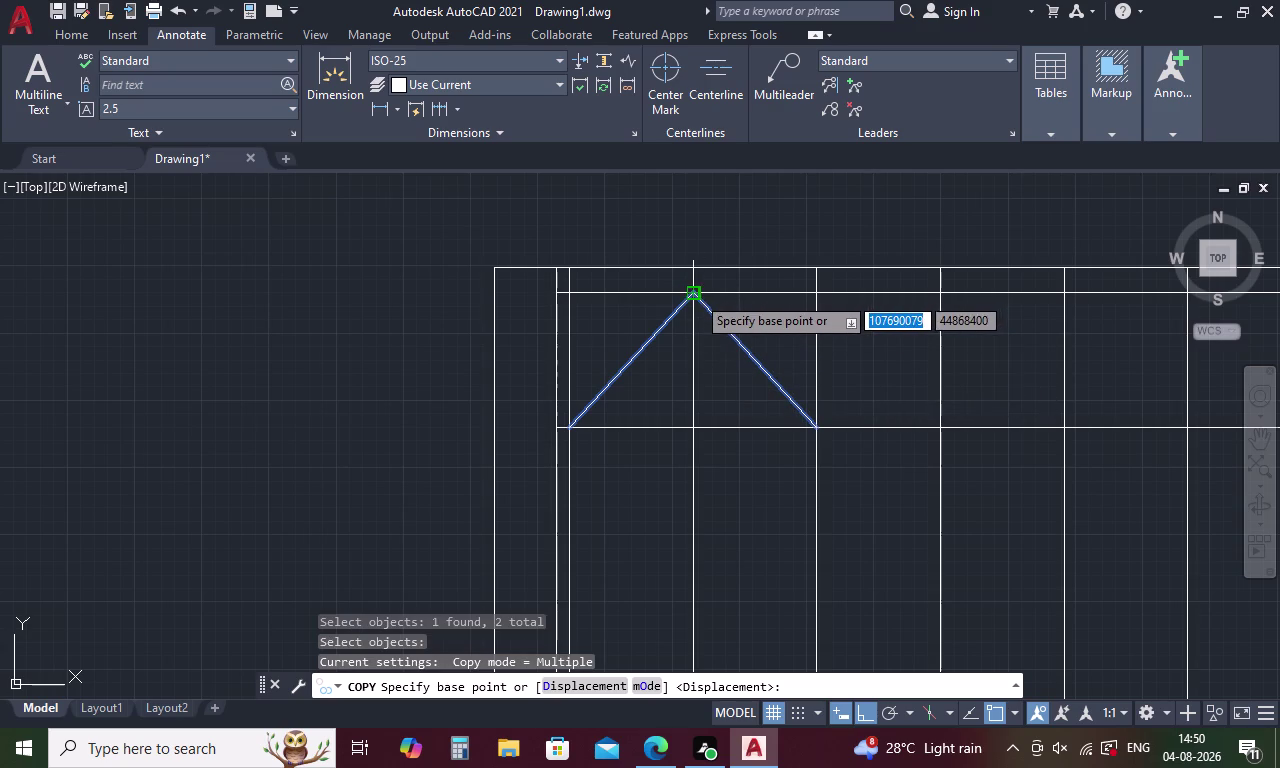
scroll(up, 3)
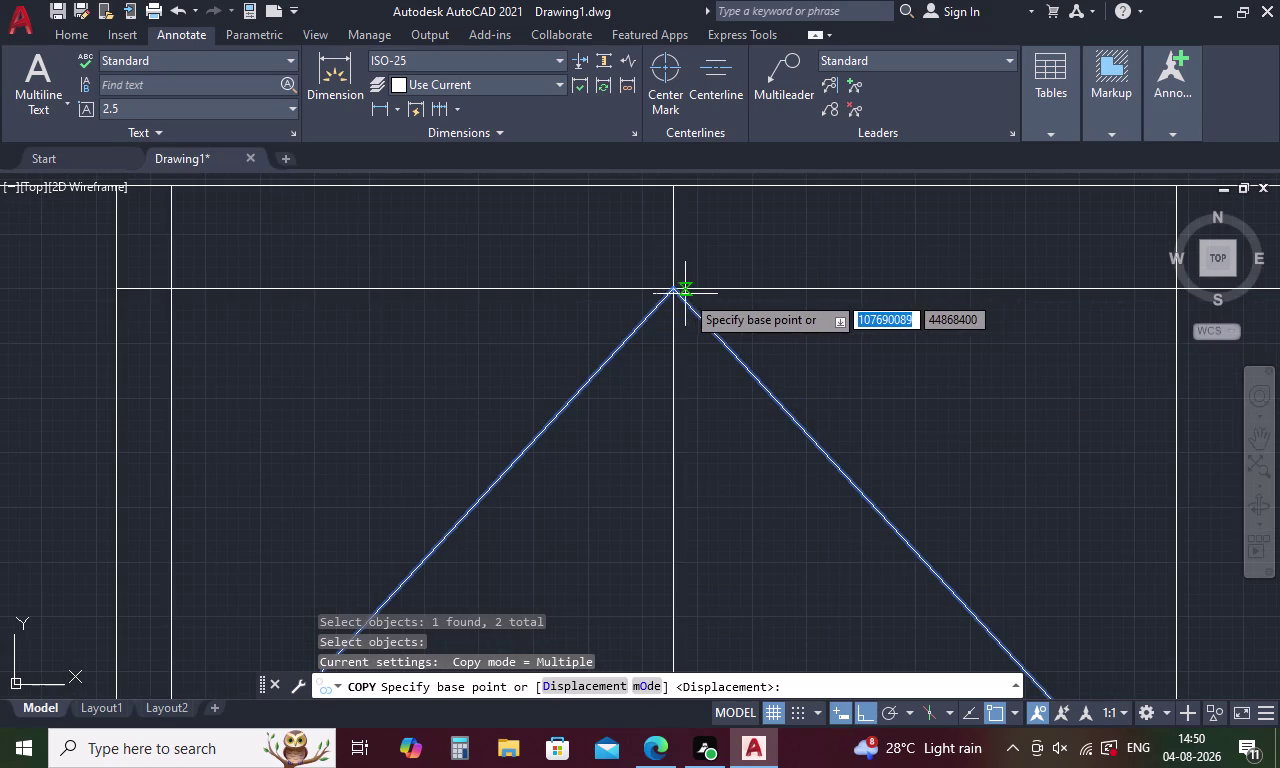
click(672, 292)
scroll(down, 3)
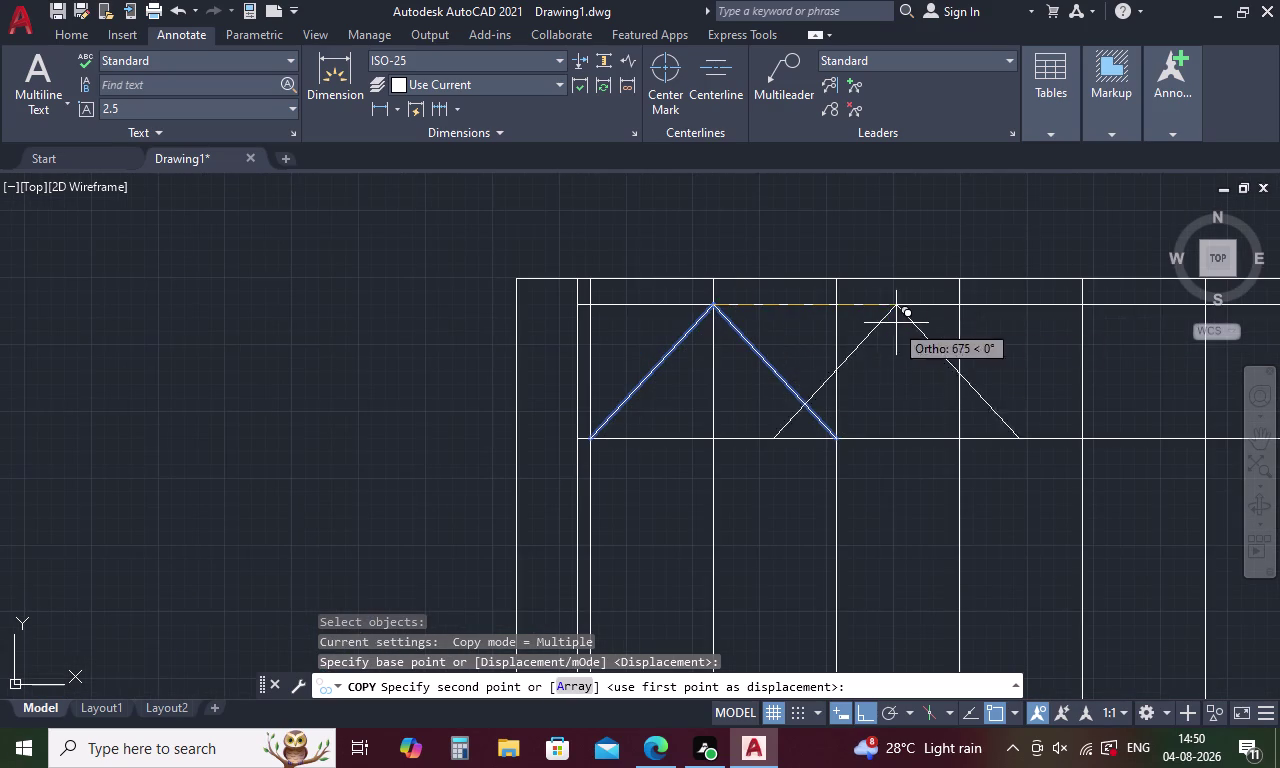
scroll(up, 3)
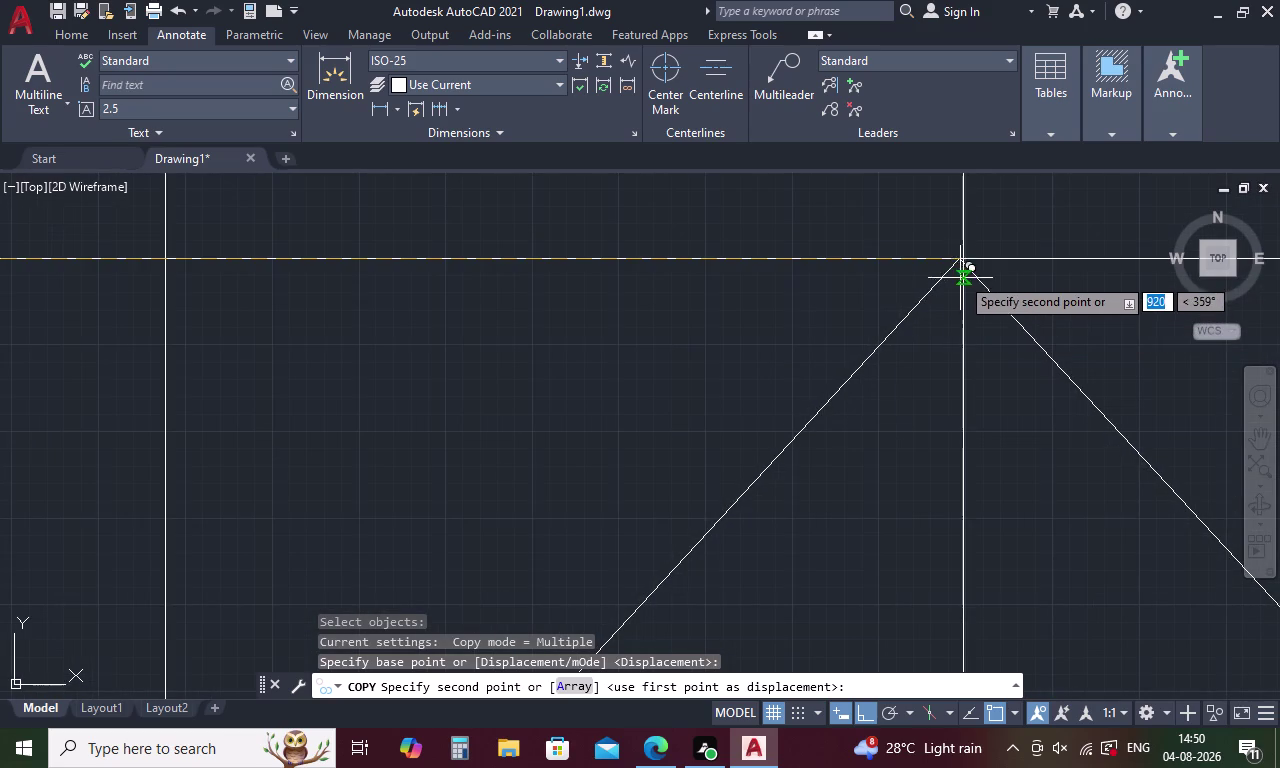
click(963, 258)
Place three more peak copies at successive divider tops along the top band.
scroll(down, 3)
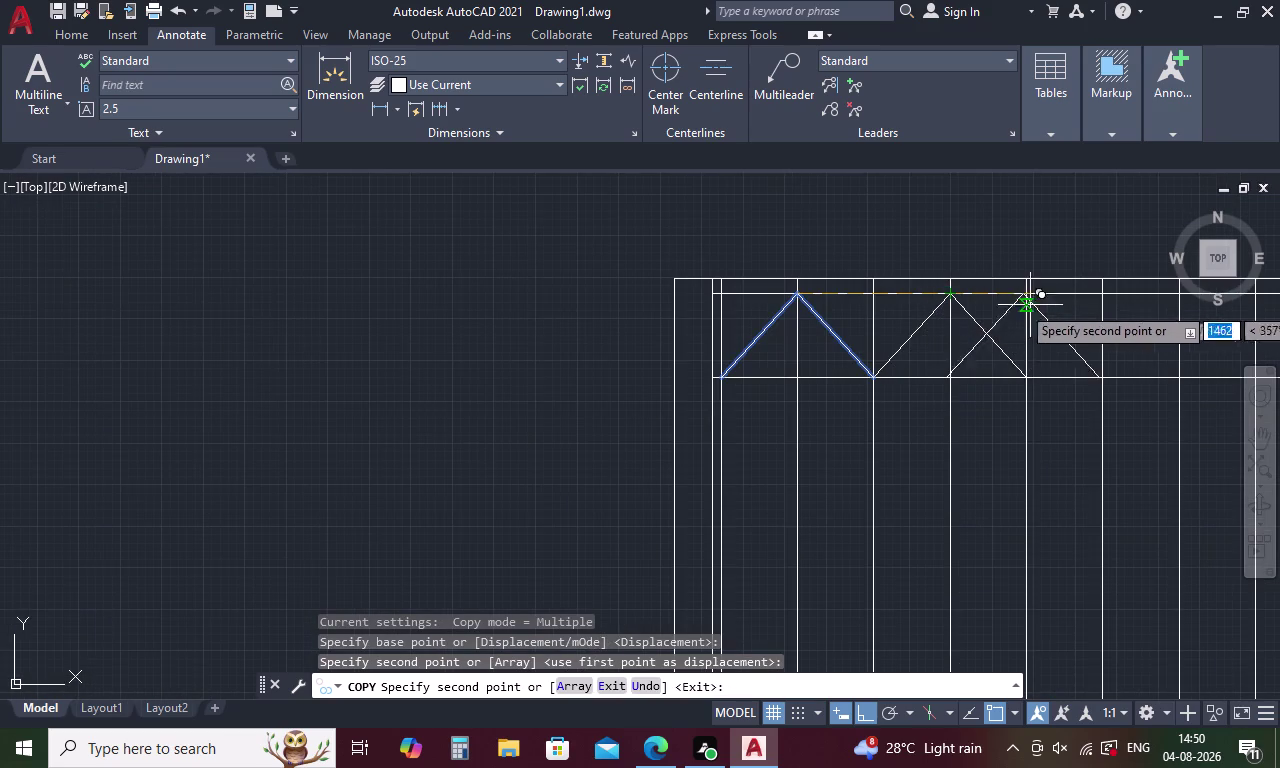
middle_drag(1103, 300, 816, 345)
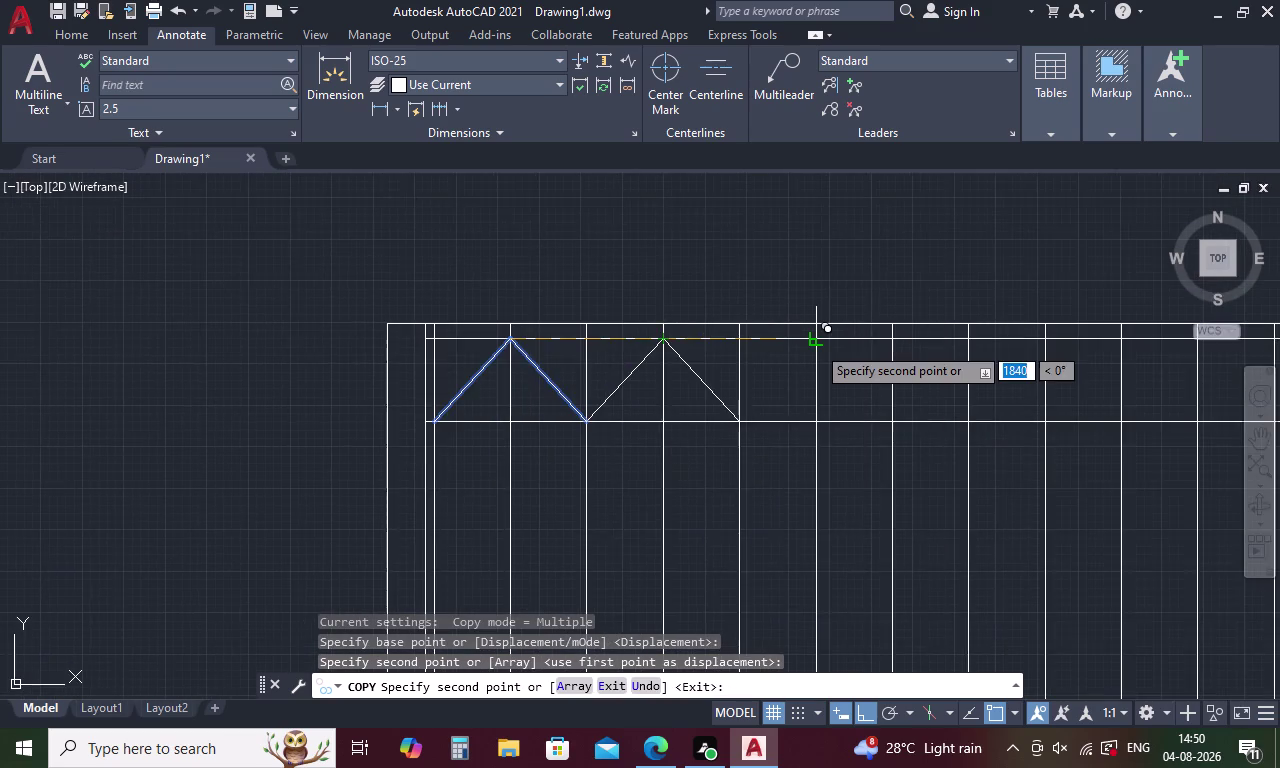
scroll(up, 3)
click(811, 304)
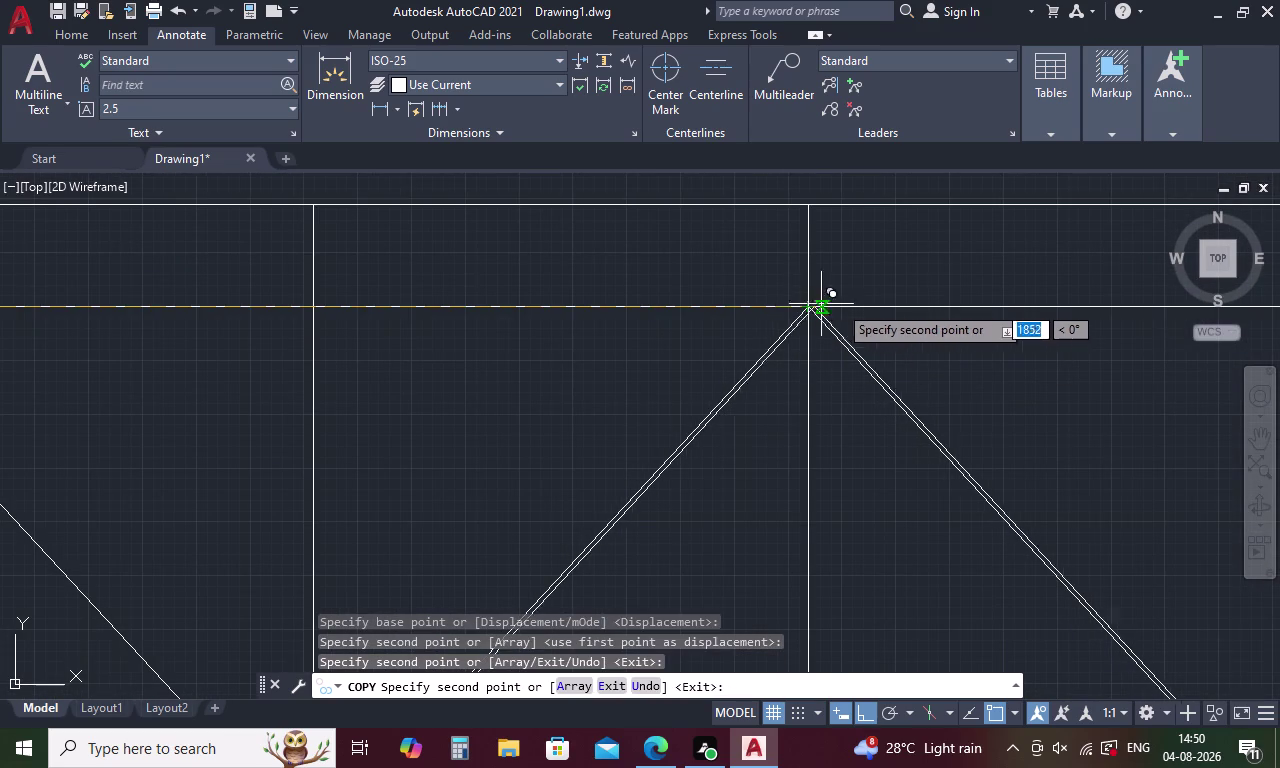
middle_drag(964, 331, 765, 348)
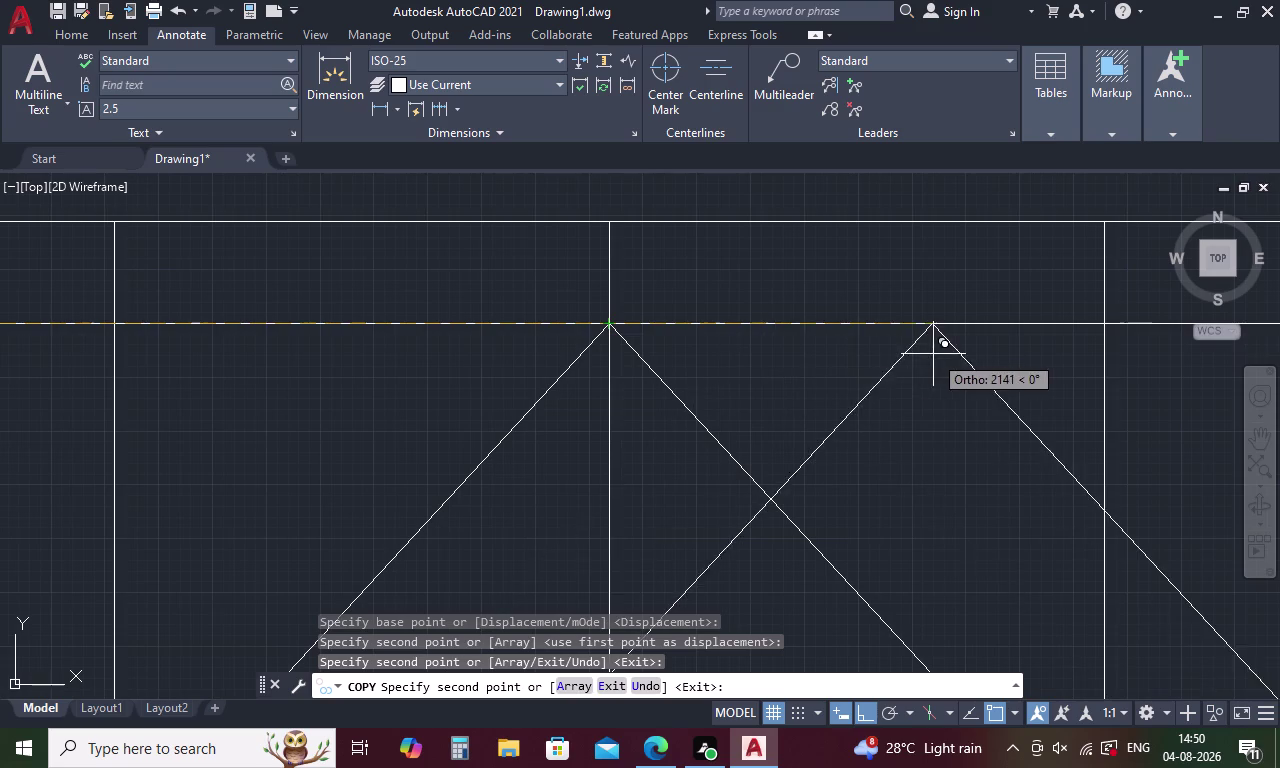
middle_drag(933, 354, 635, 299)
middle_drag(824, 299, 524, 298)
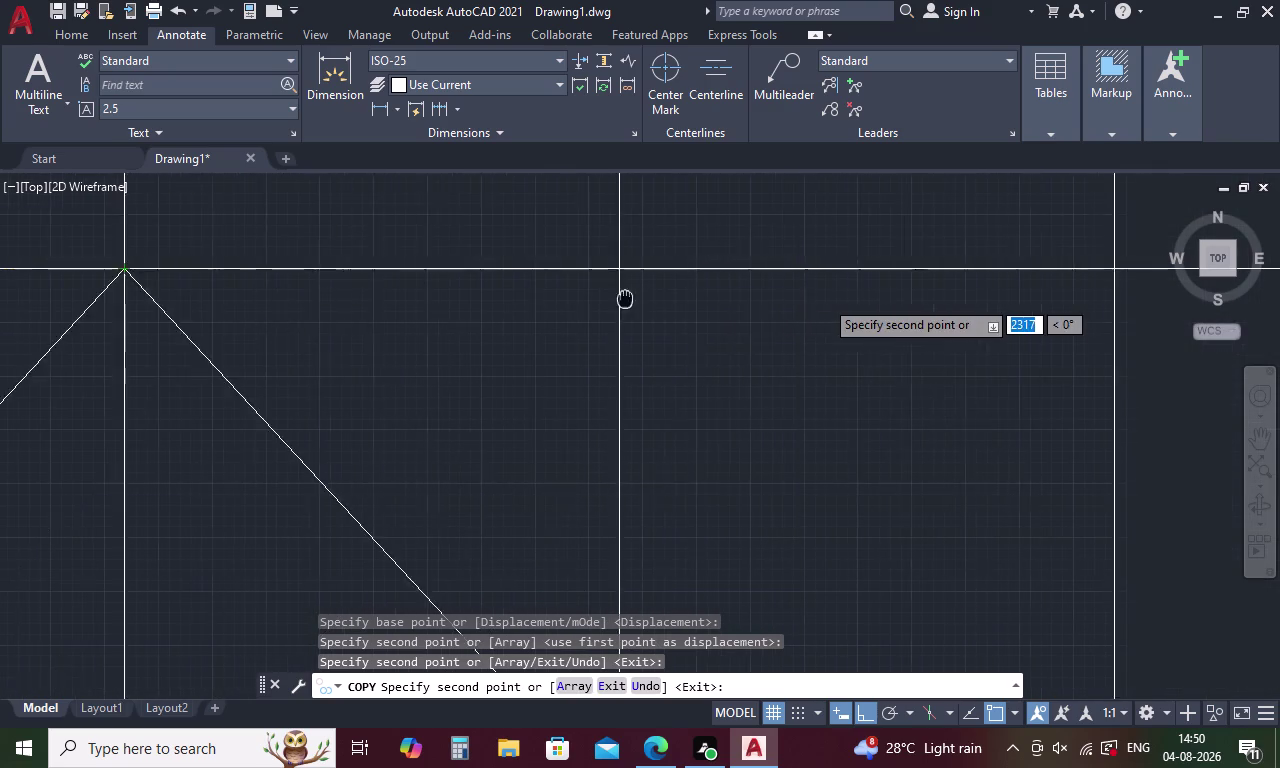
middle_drag(524, 298, 521, 298)
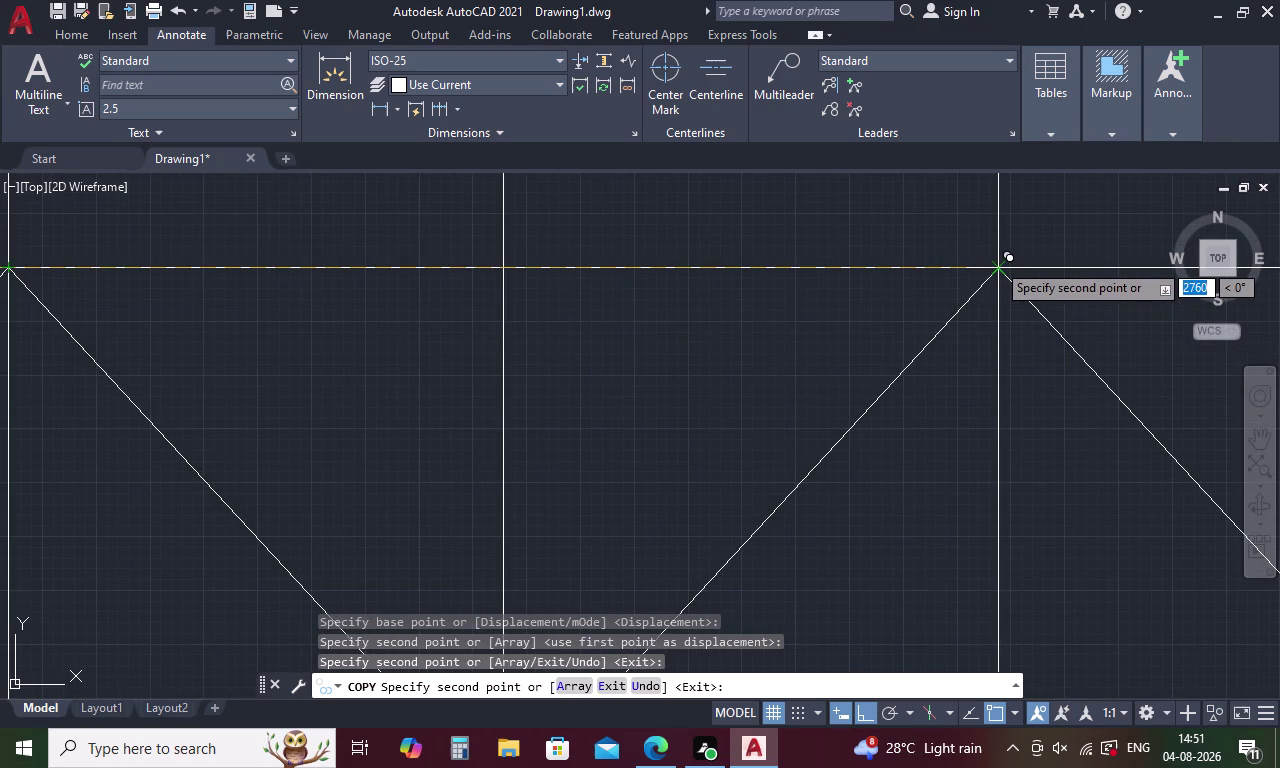
click(996, 262)
middle_drag(1023, 323, 434, 249)
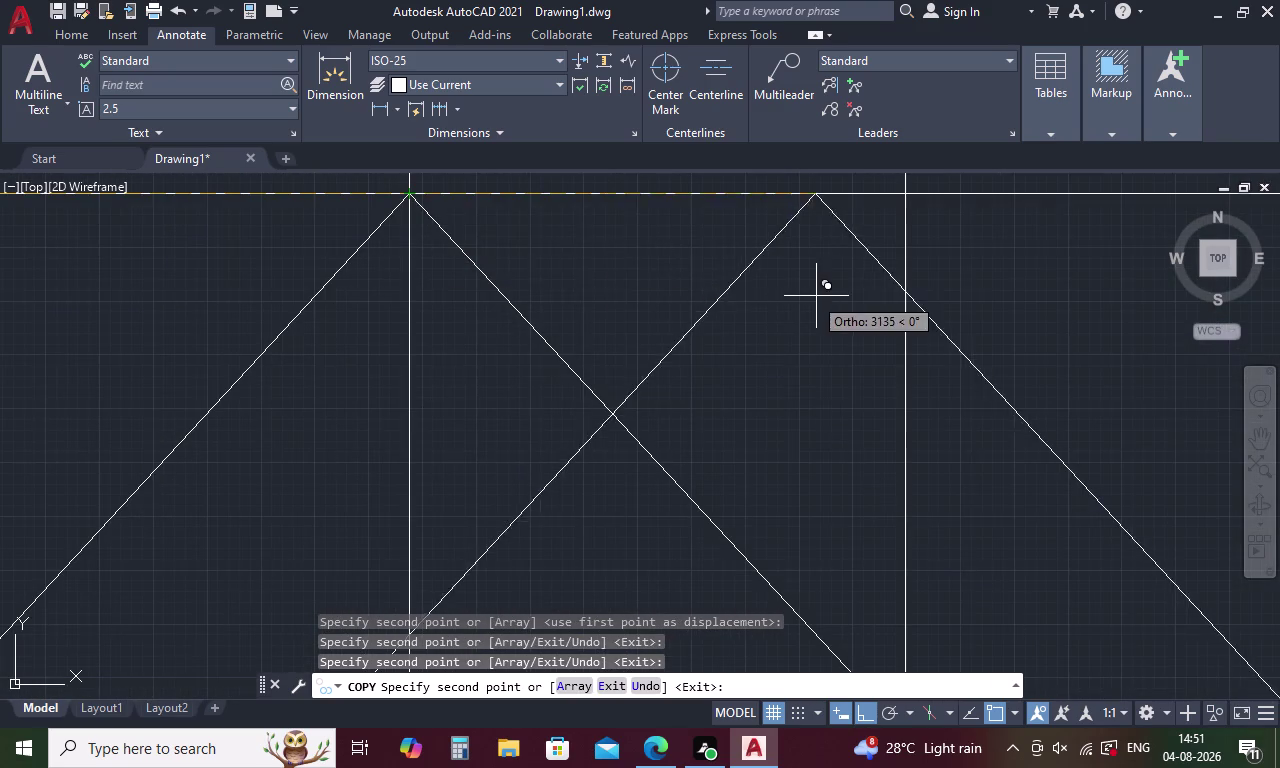
middle_drag(816, 296, 418, 392)
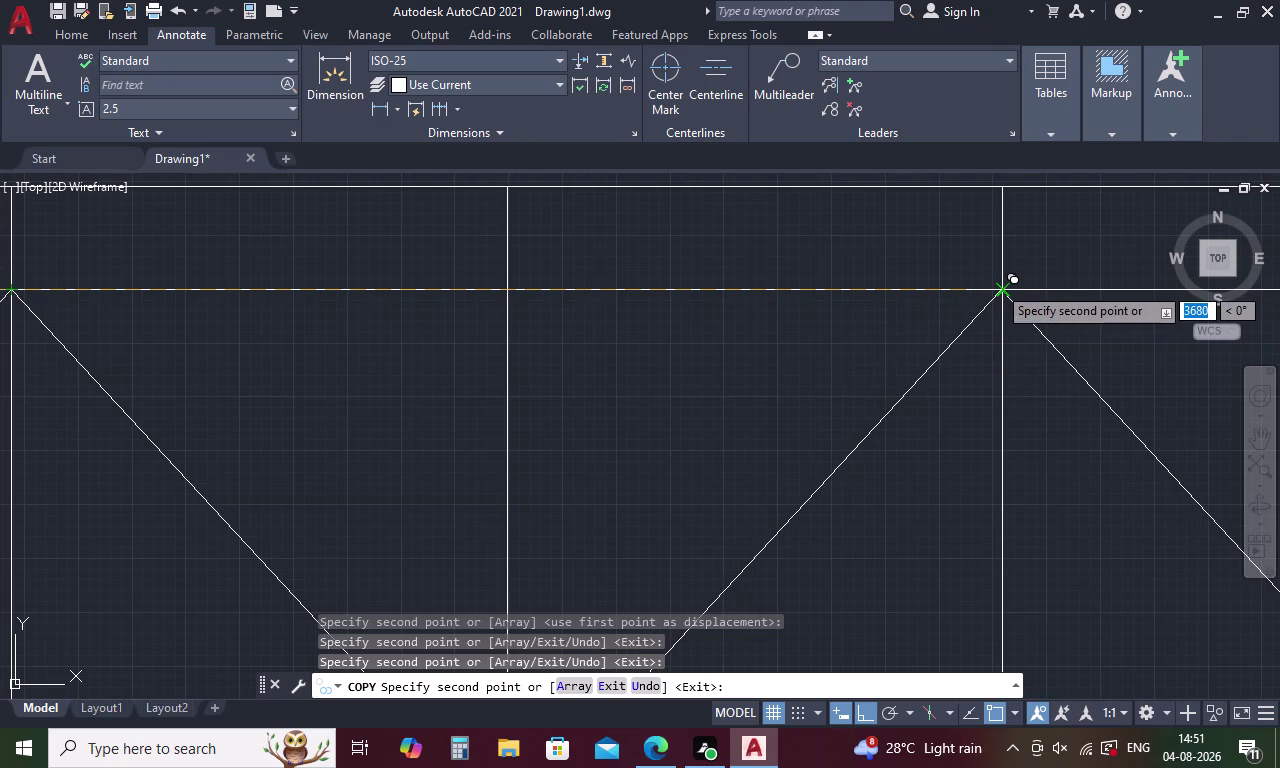
click(997, 285)
middle_drag(1002, 328, 829, 329)
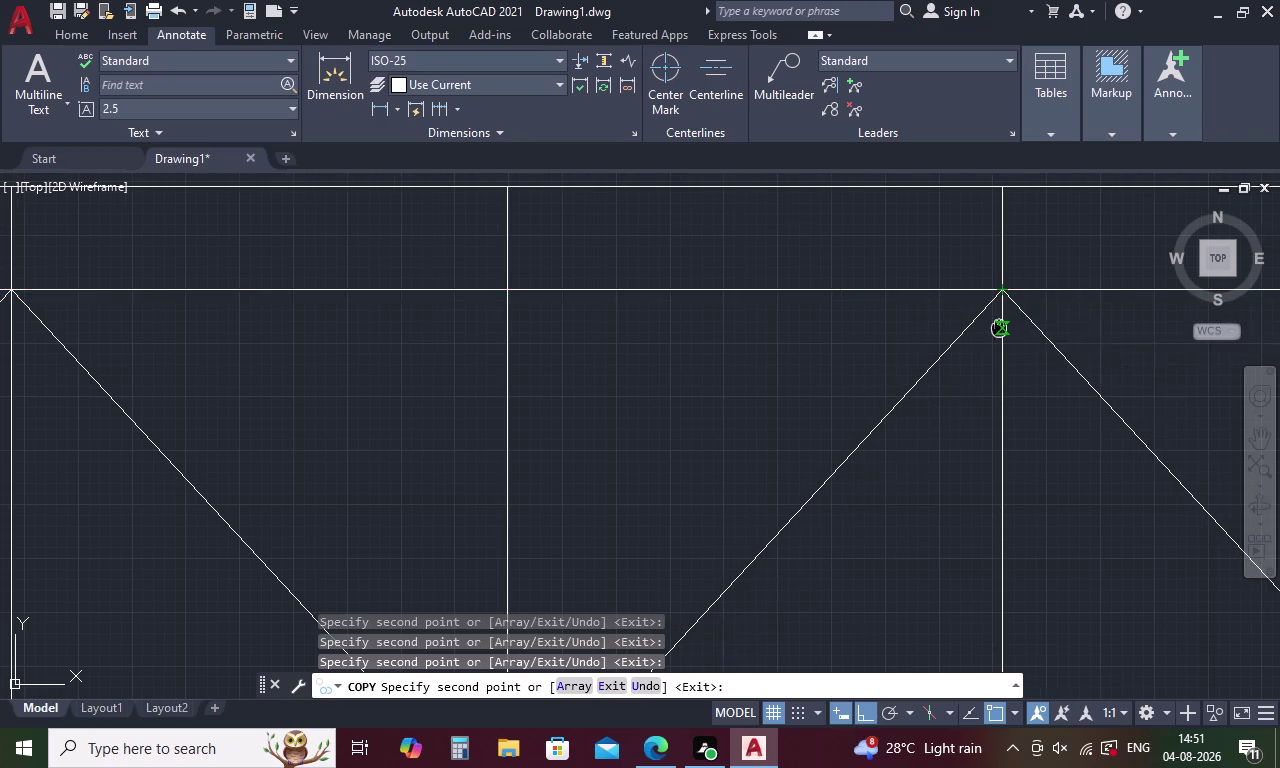
middle_drag(829, 329, 462, 329)
middle_drag(749, 343, 499, 337)
scroll(down, 3)
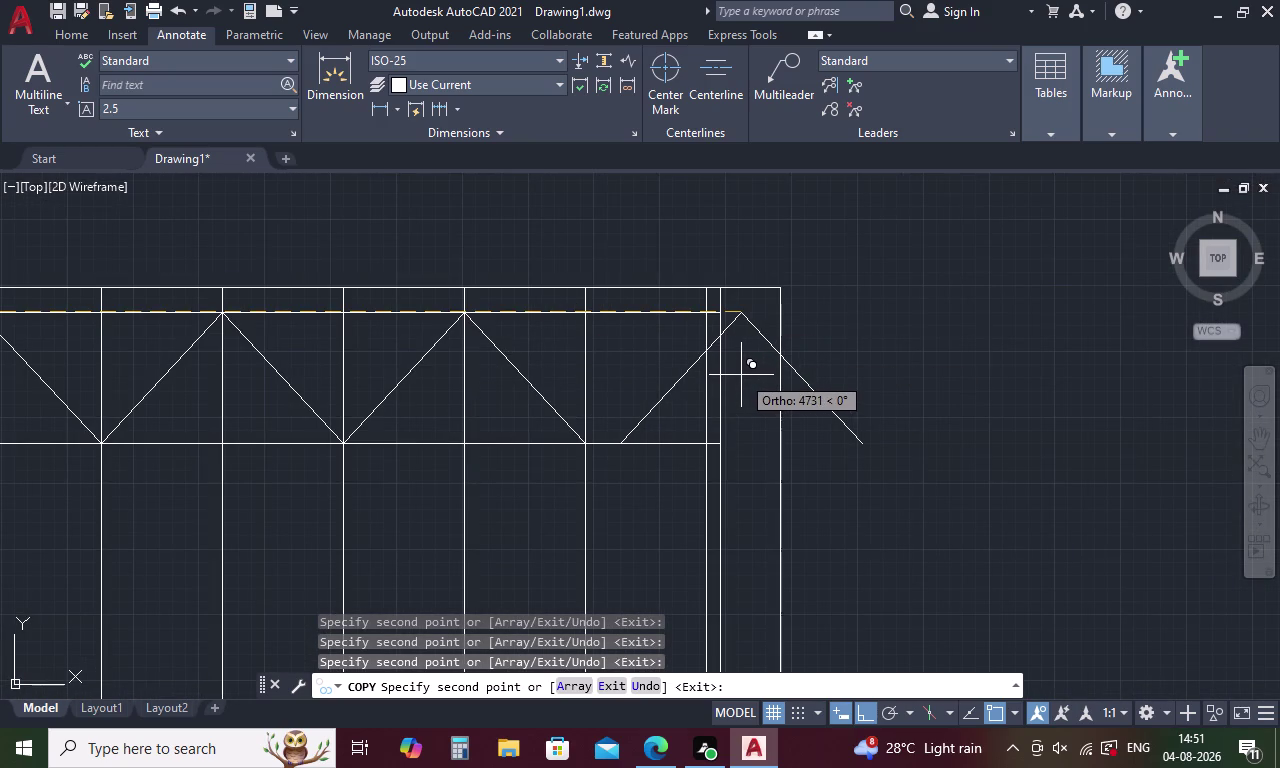
scroll(down, 3)
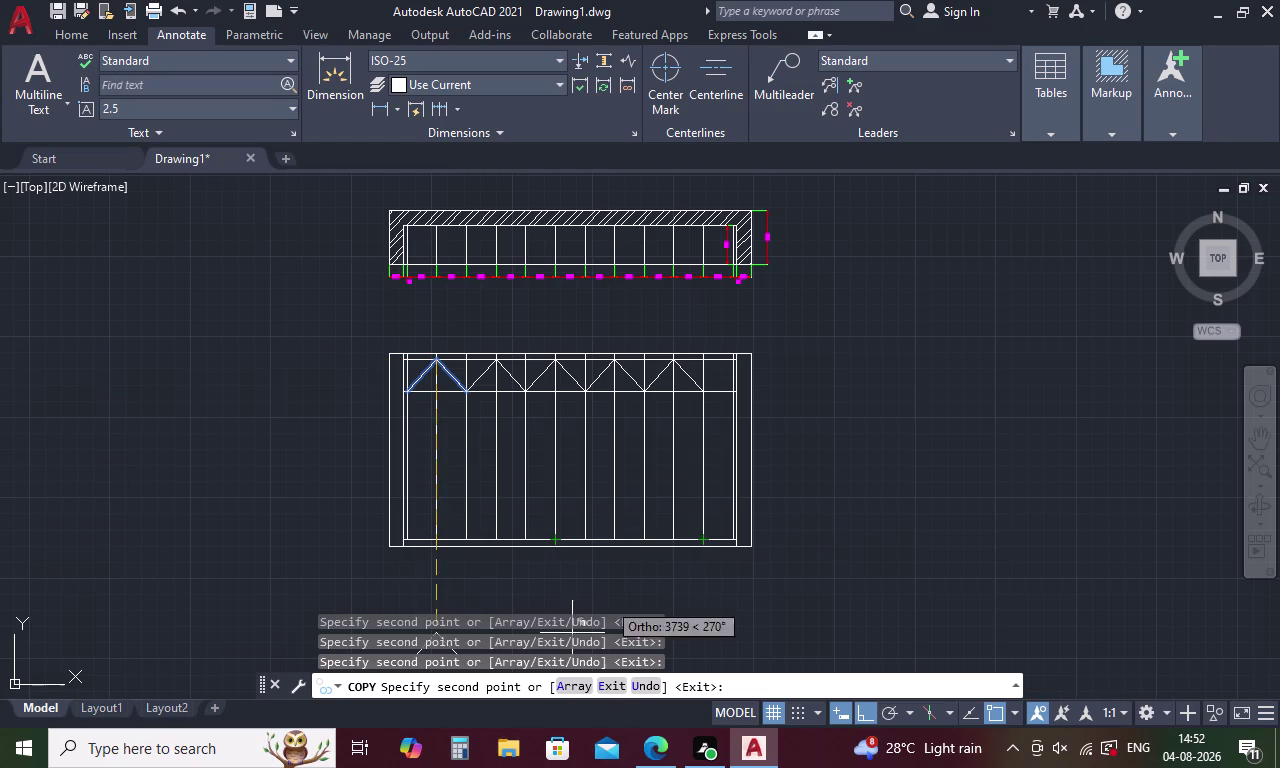
End the copy and pan along the top band to inspect the row of peaks.
key(Escape)
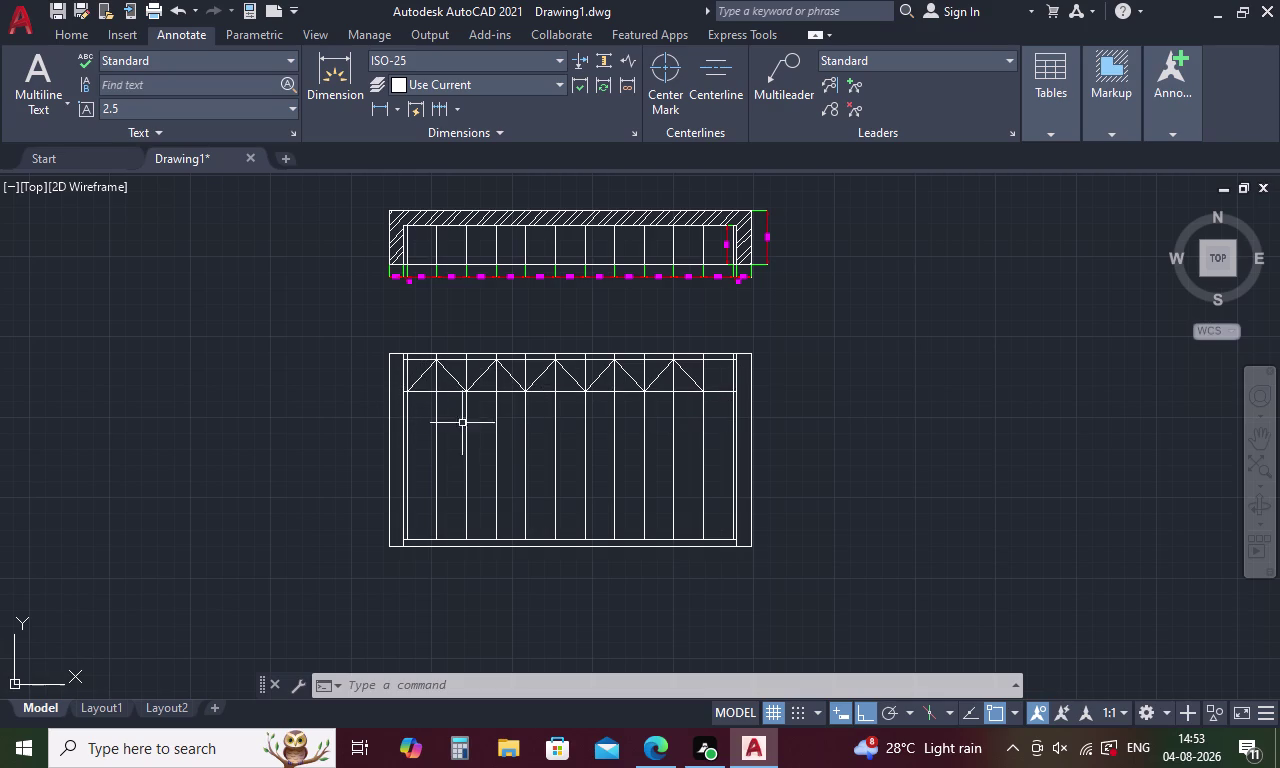
scroll(up, 3)
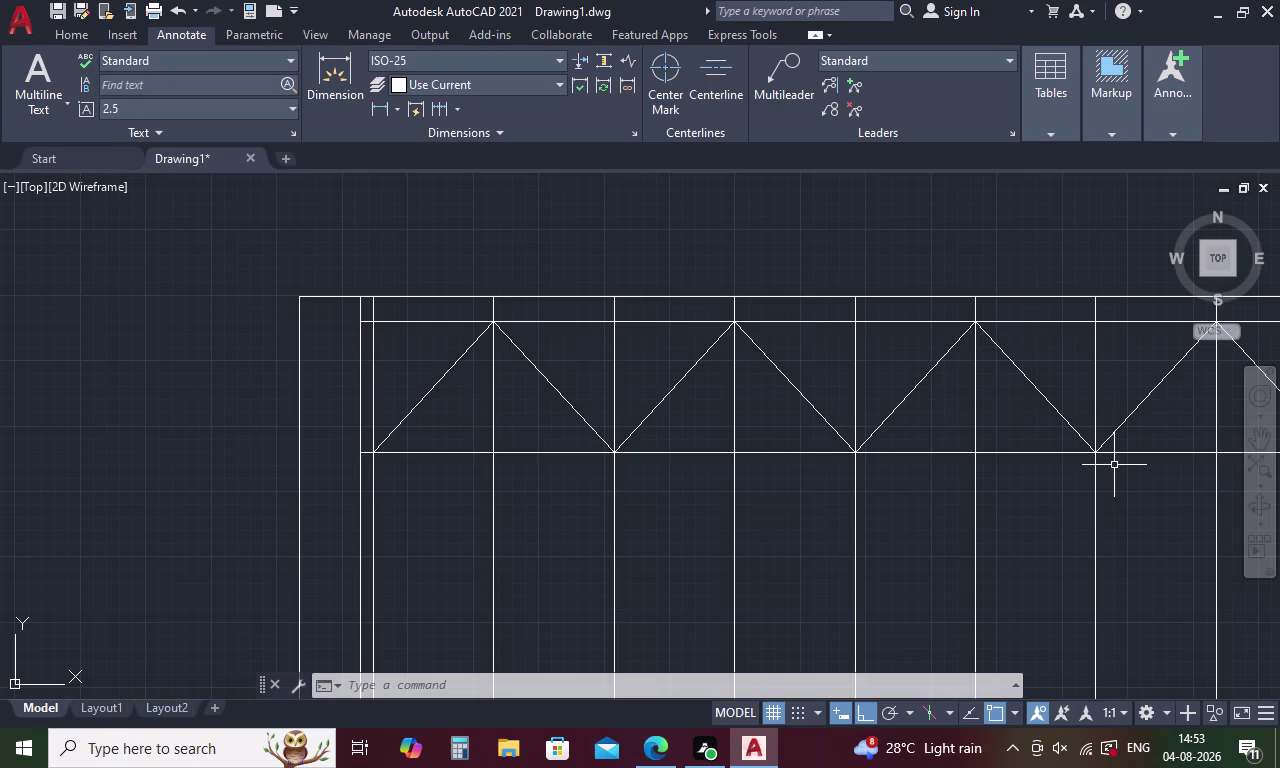
middle_drag(1112, 470, 522, 385)
scroll(down, 3)
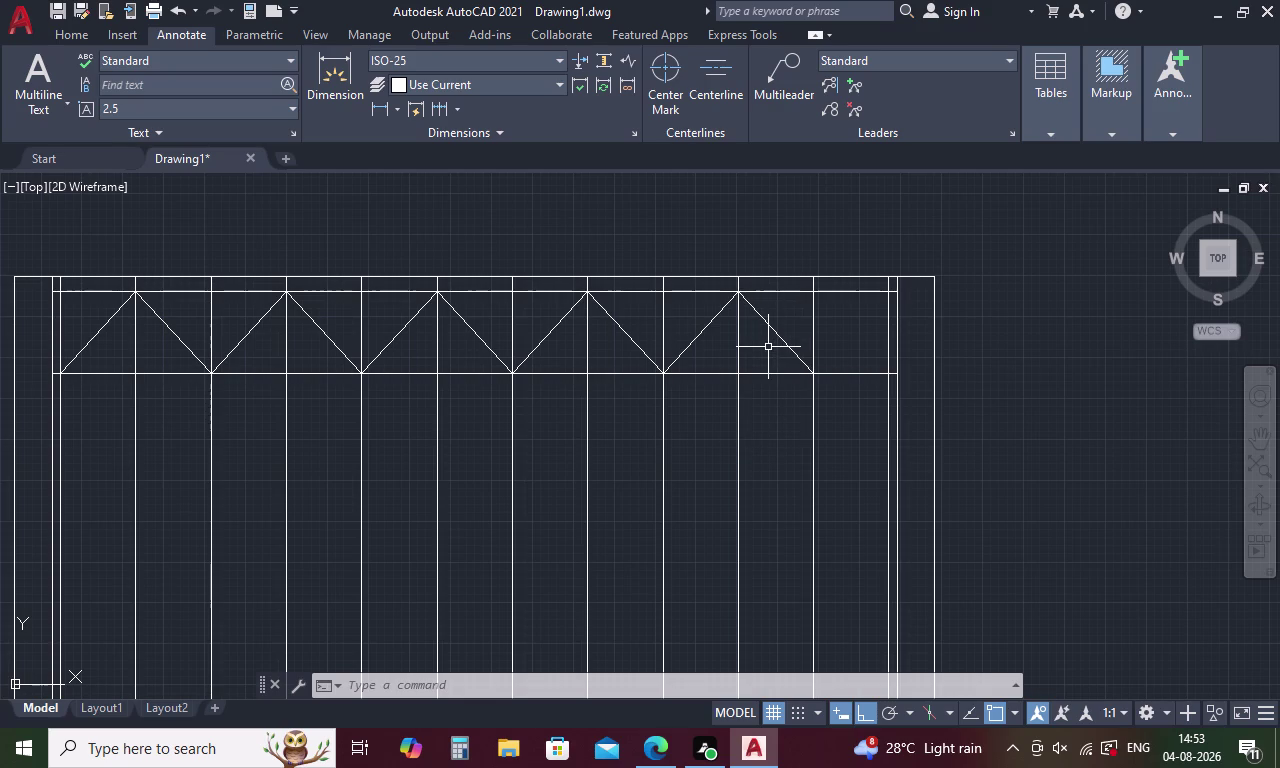
Undo the copied peaks and the original diagonal lines.
key(ctrl+z)
key(ctrl+z)
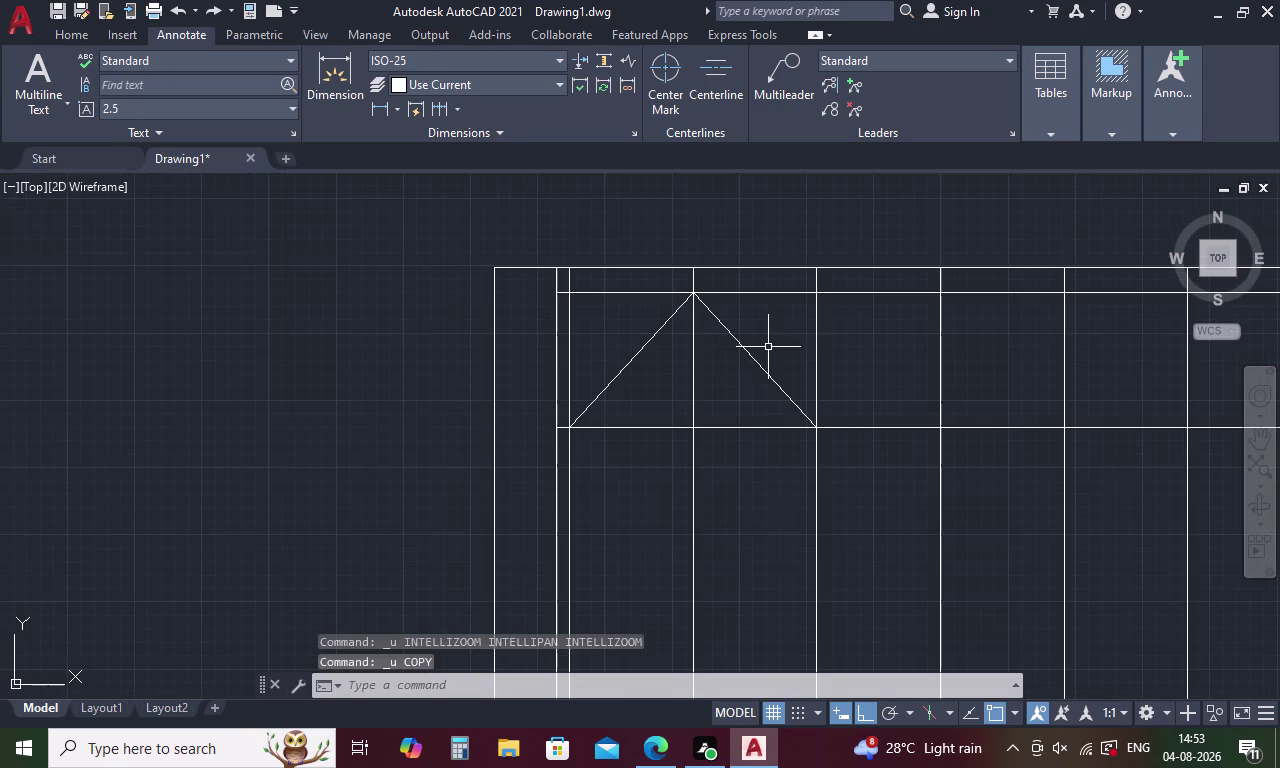
key(ctrl+z)
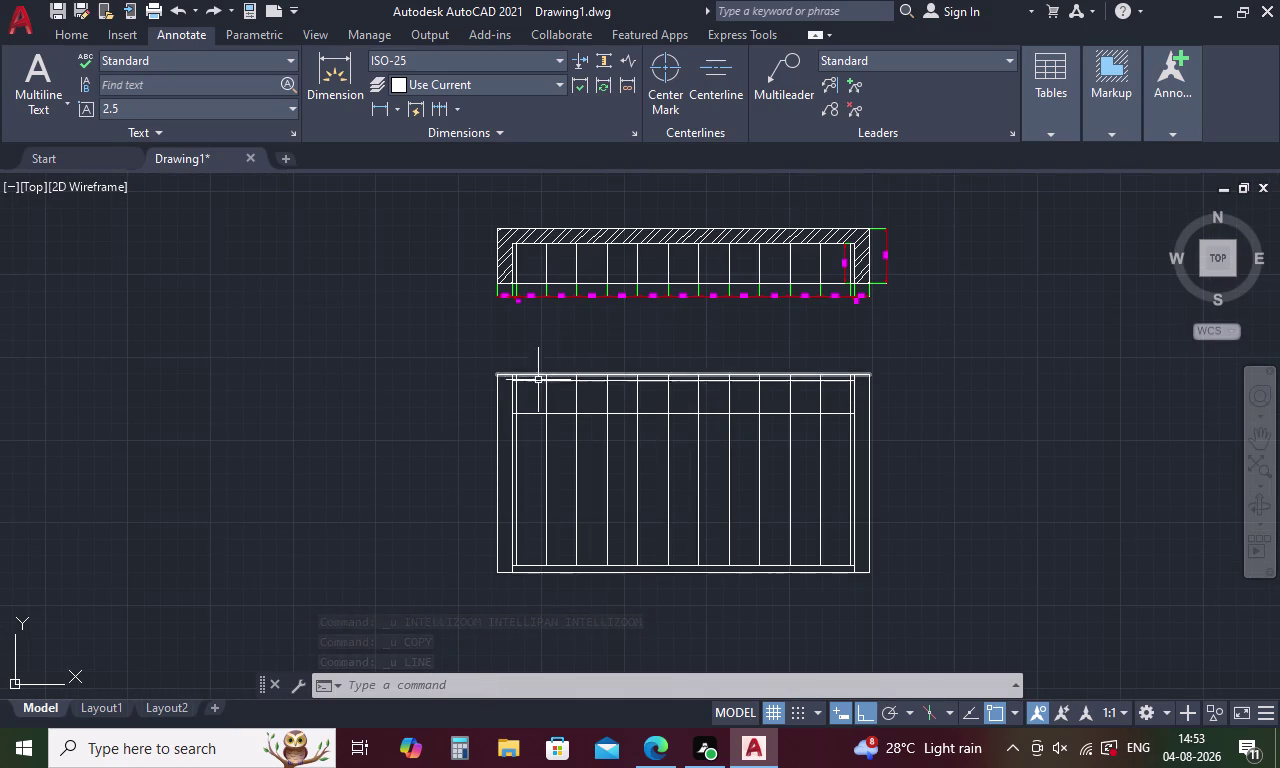
Start a new line from one point, then cancel it.
key(l)
key(Return)
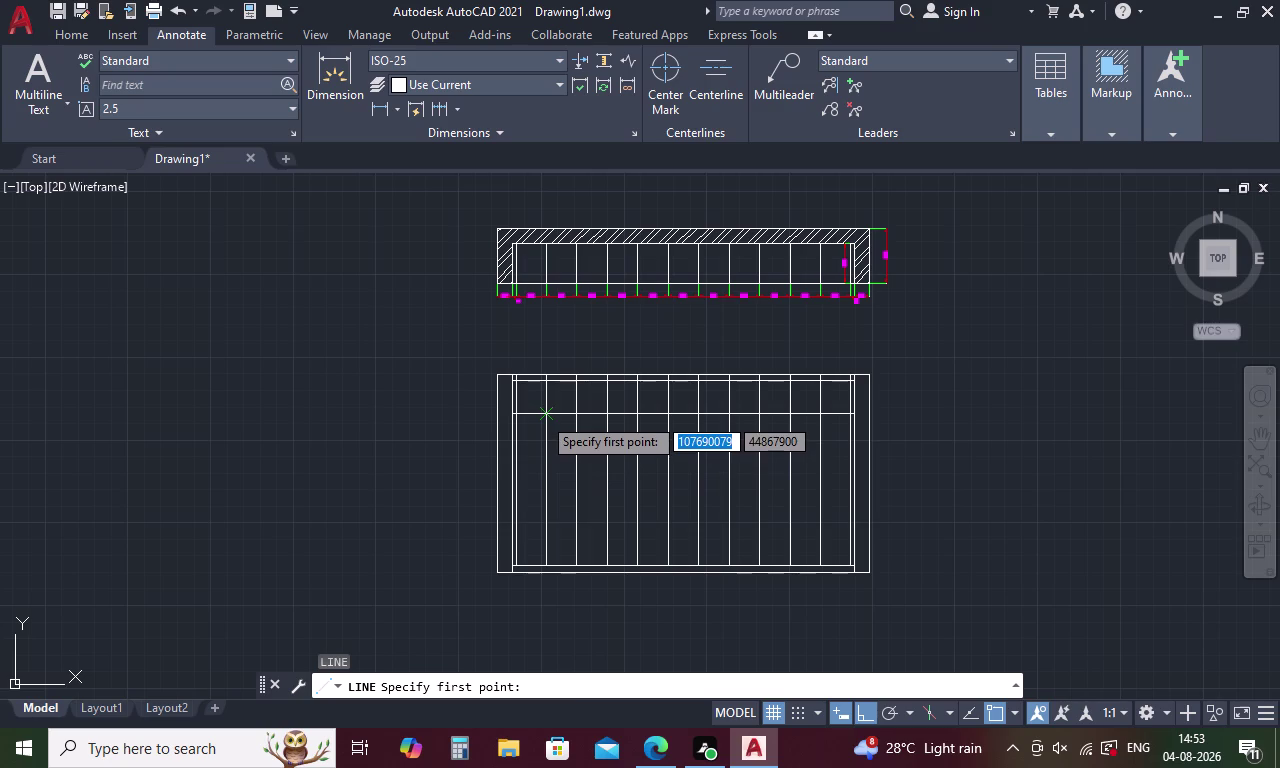
click(542, 416)
scroll(up, 3)
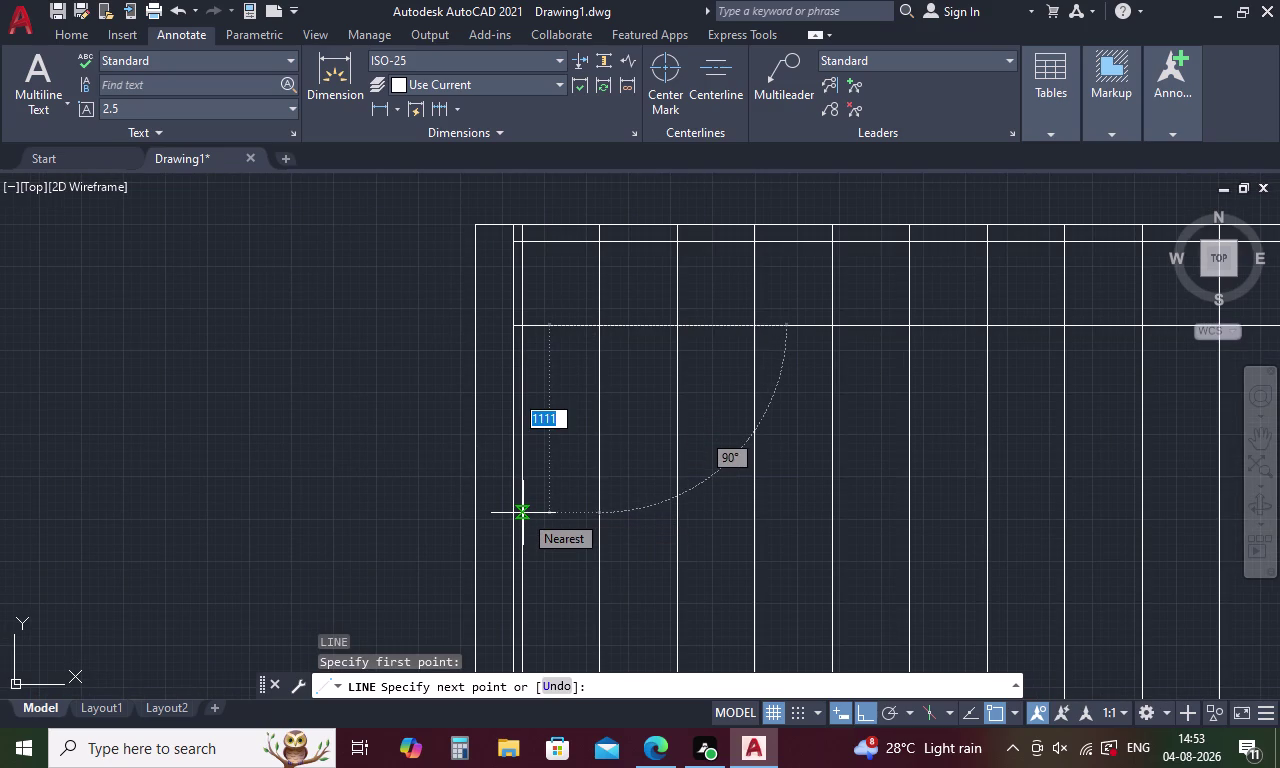
key(Escape)
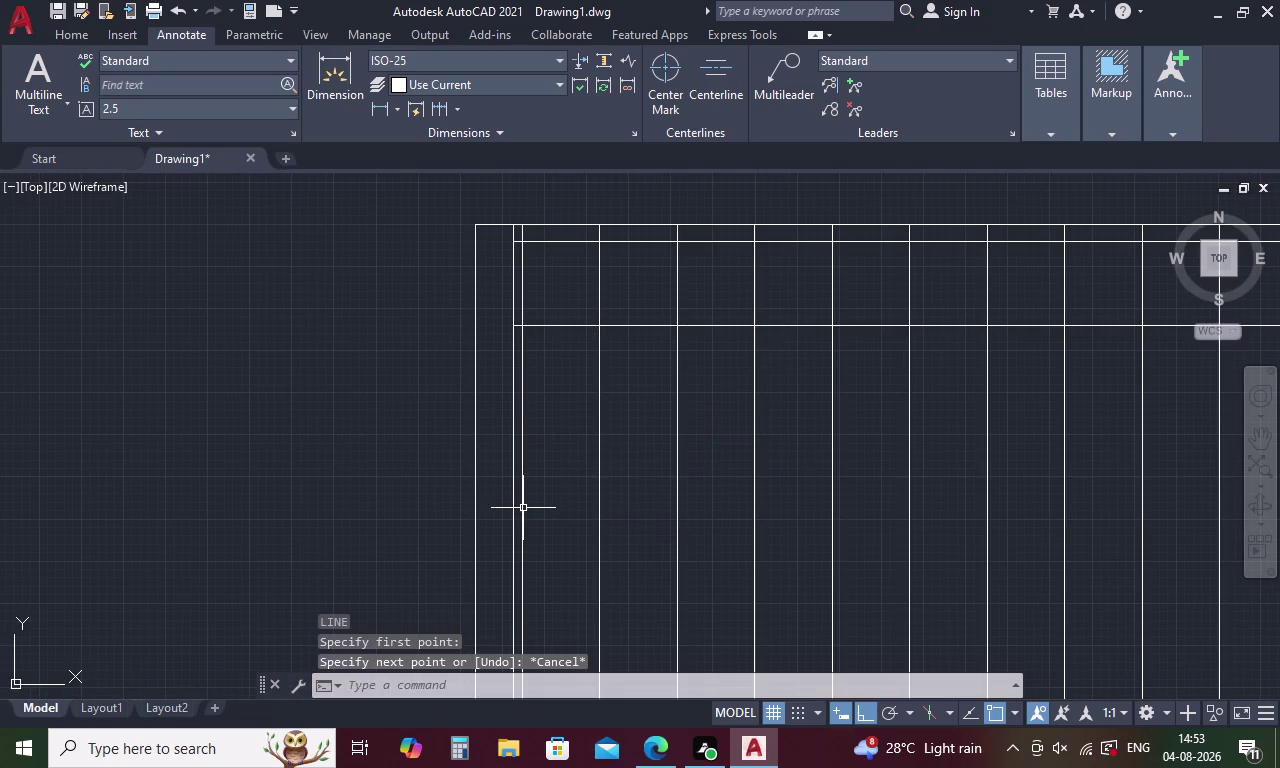
Break the inner left vertical line where the 500-unit horizontal line crosses it.
text(BRE)
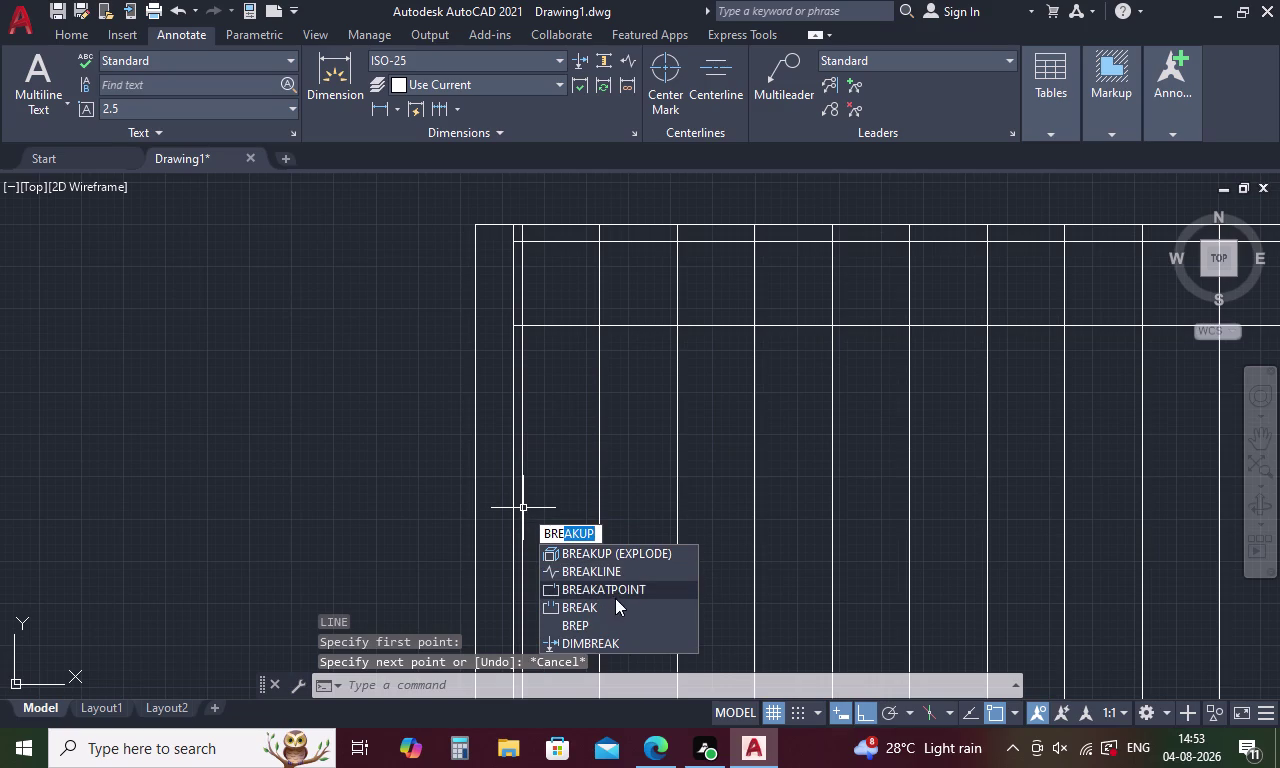
click(622, 583)
scroll(down, 3)
middle_drag(585, 555, 577, 479)
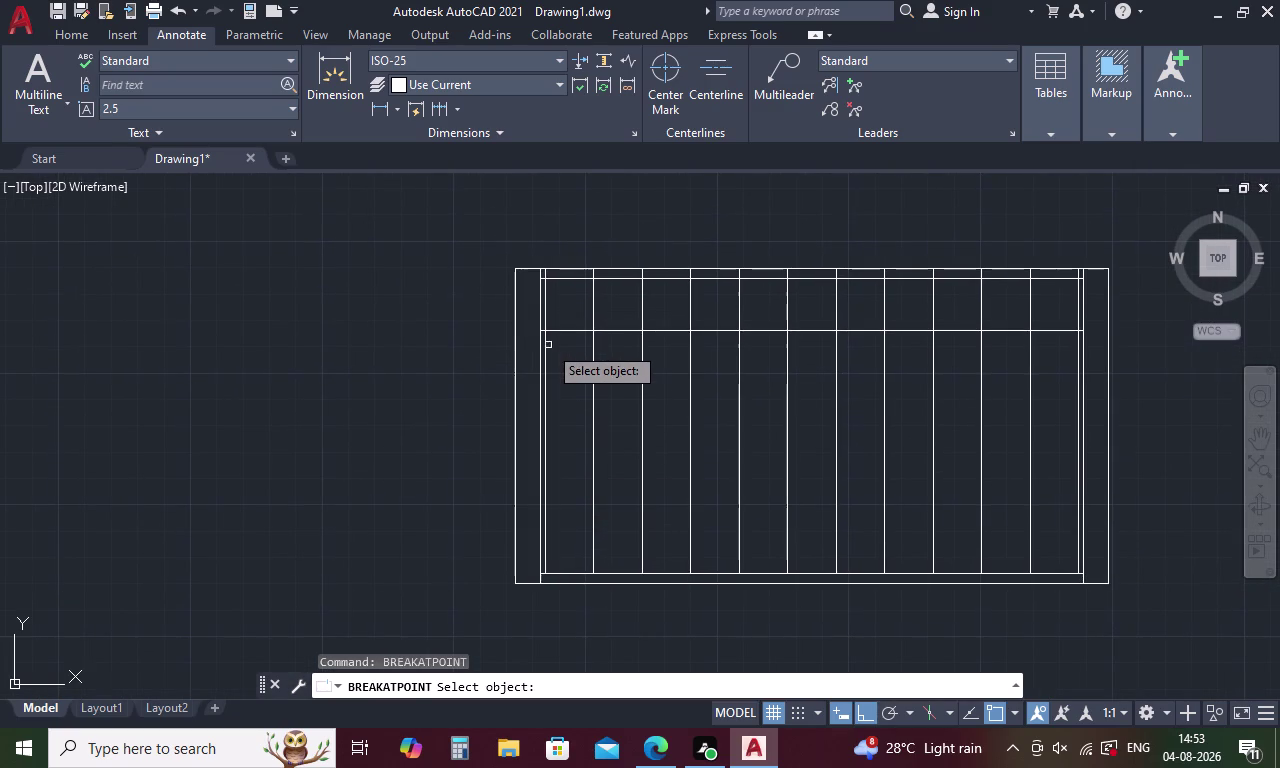
click(547, 352)
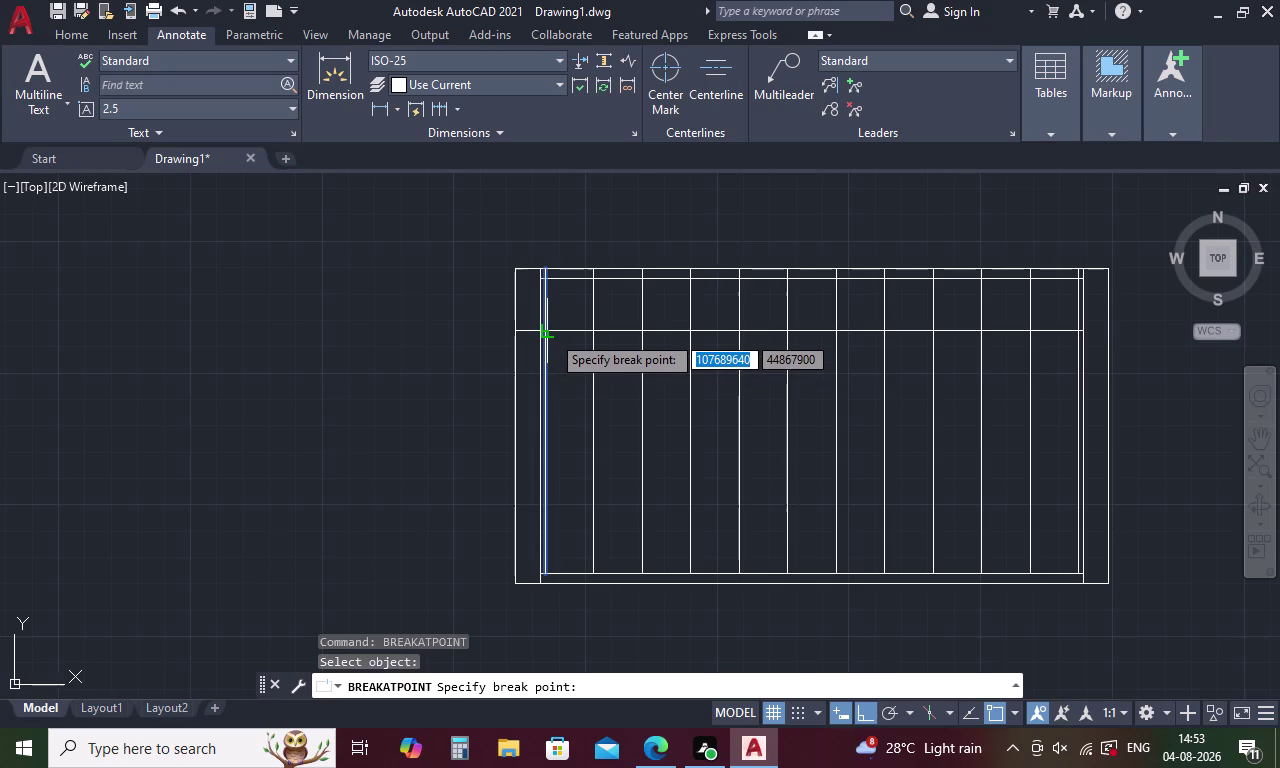
click(551, 334)
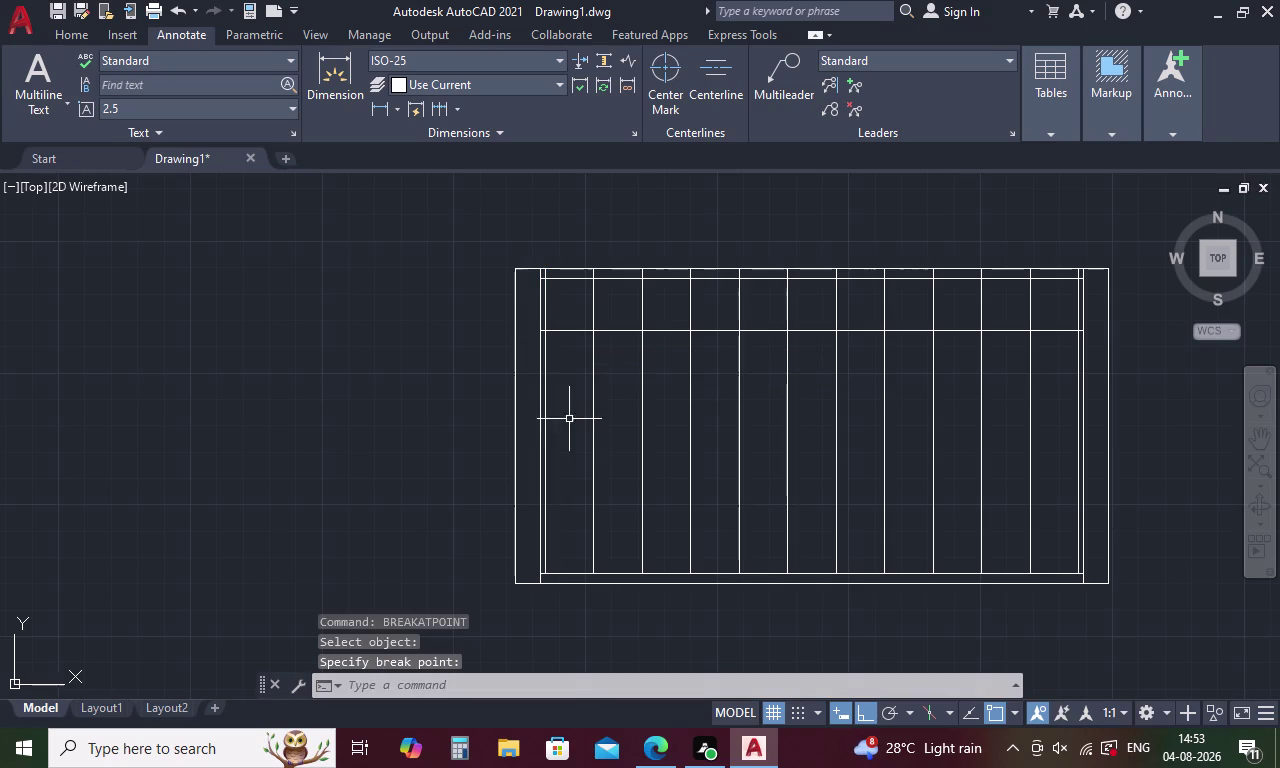
scroll(up, 3)
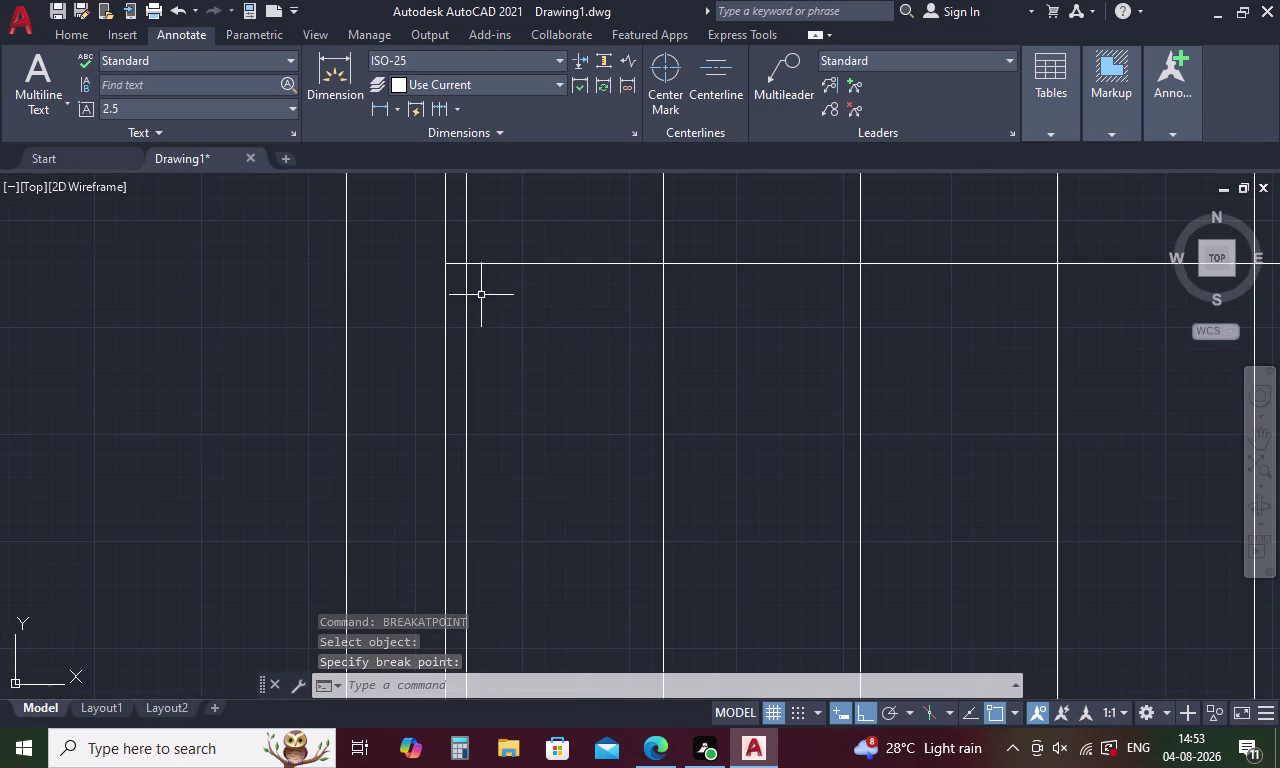
key(Escape)
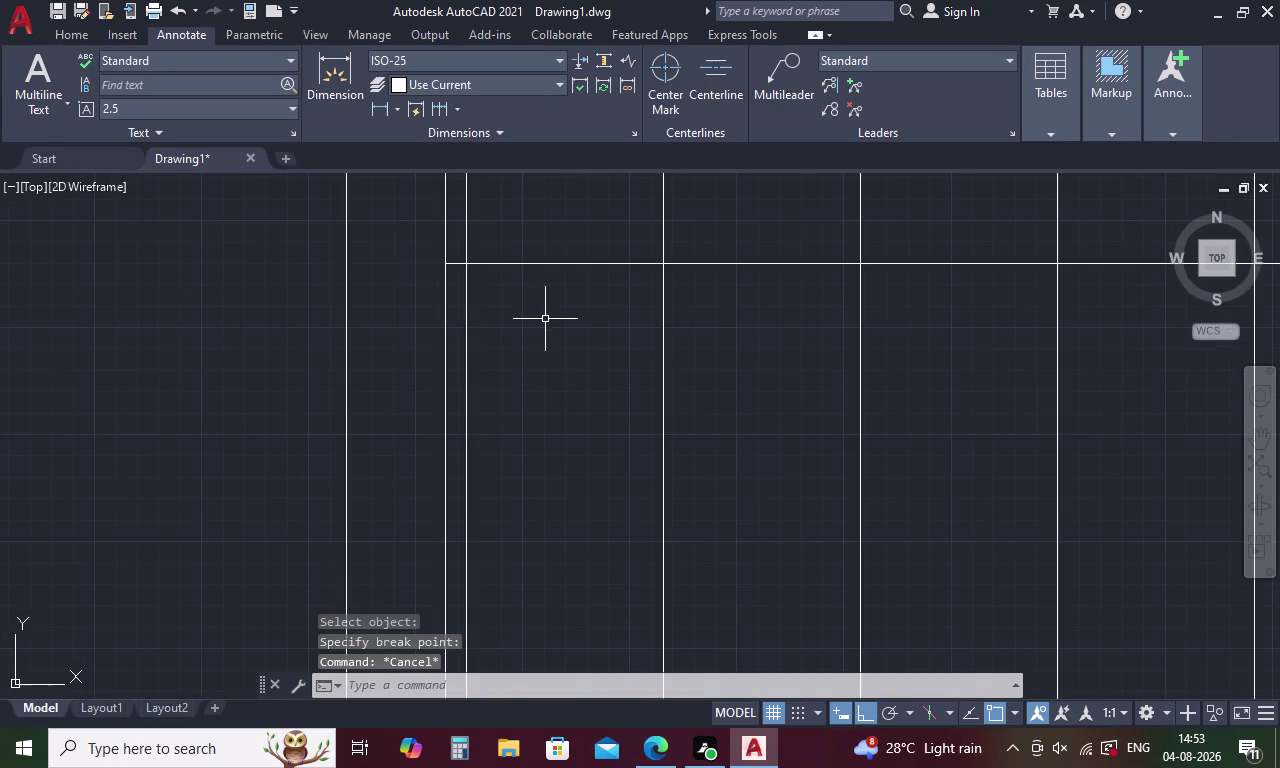
text(L)
key(space)
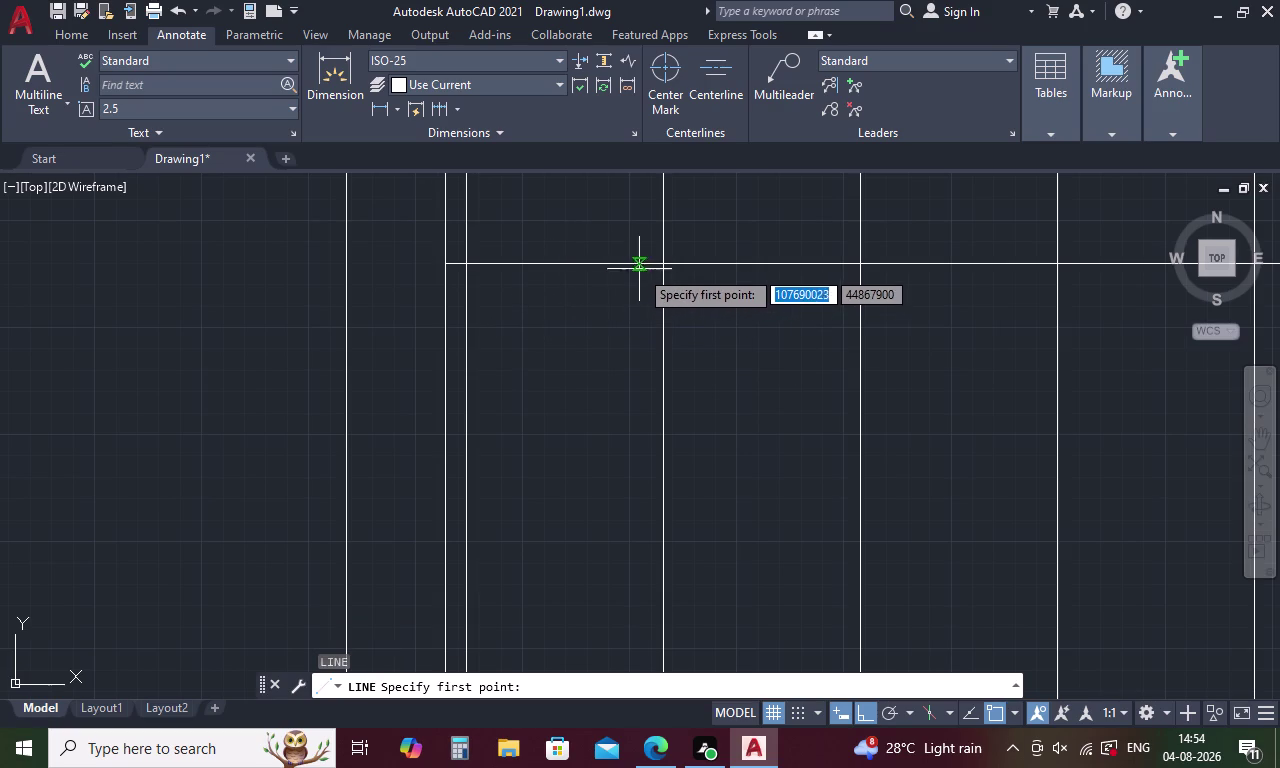
Draw a chevron from the panel's top corner to the left-edge midpoint and on to the bottom corner.
click(664, 259)
scroll(down, 3)
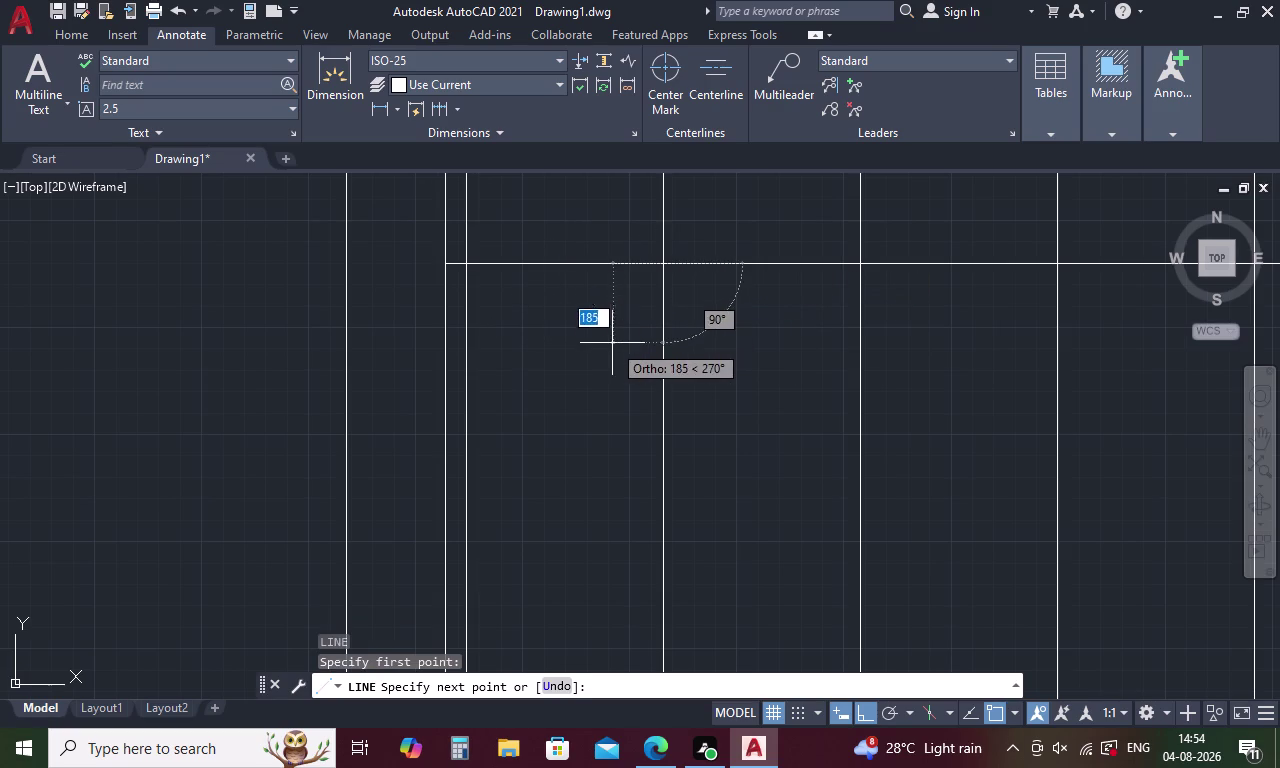
scroll(down, 3)
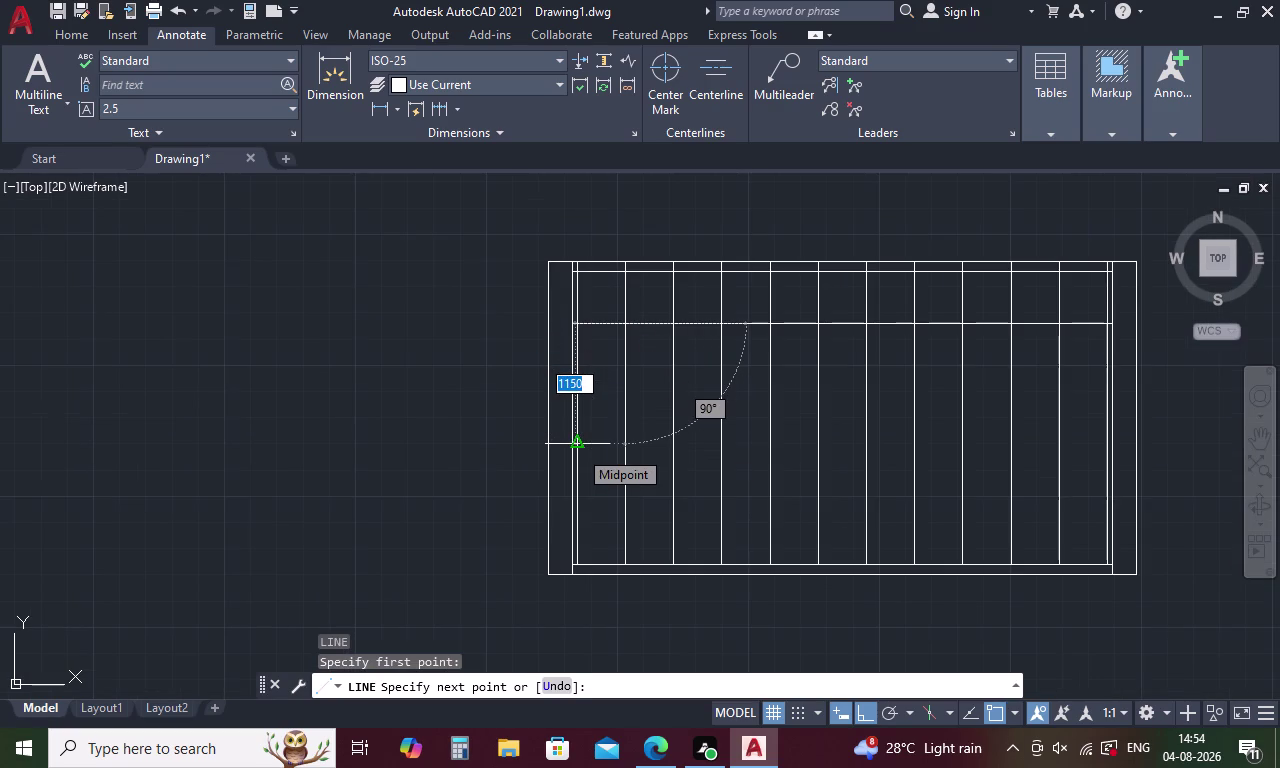
click(578, 449)
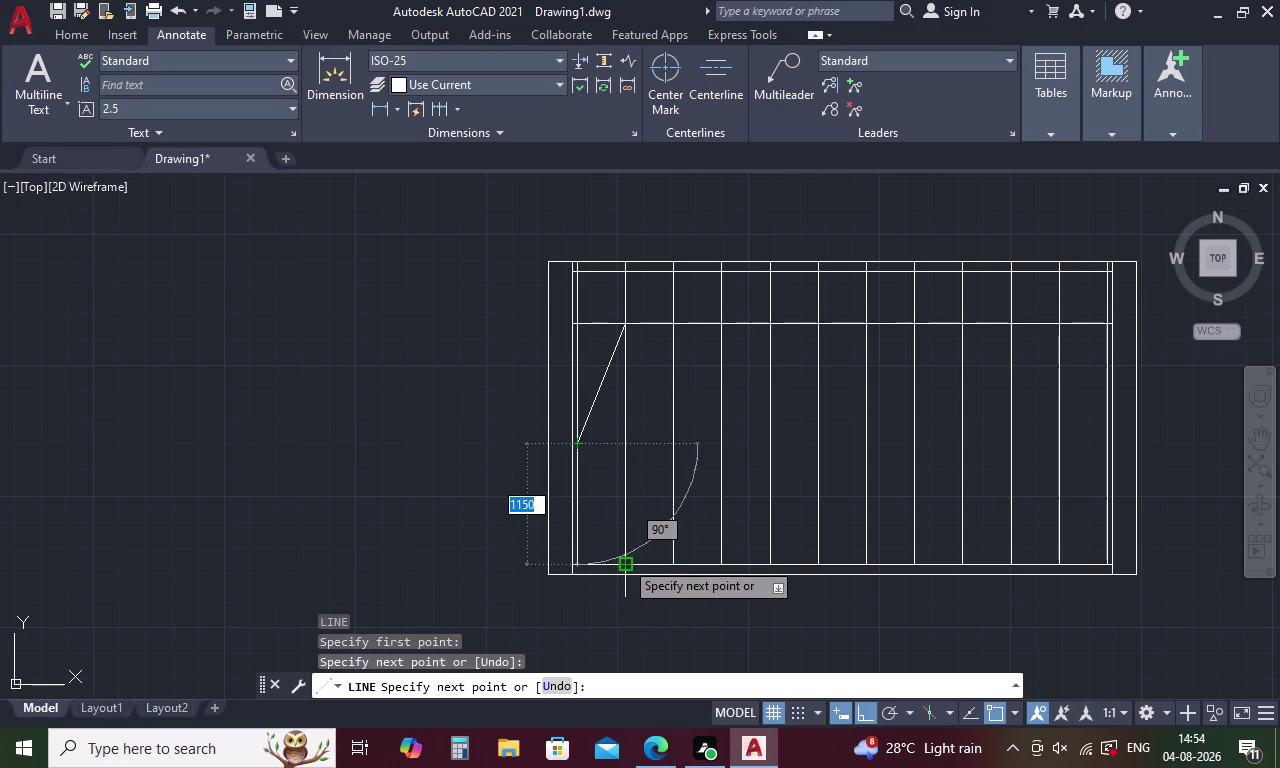
scroll(up, 3)
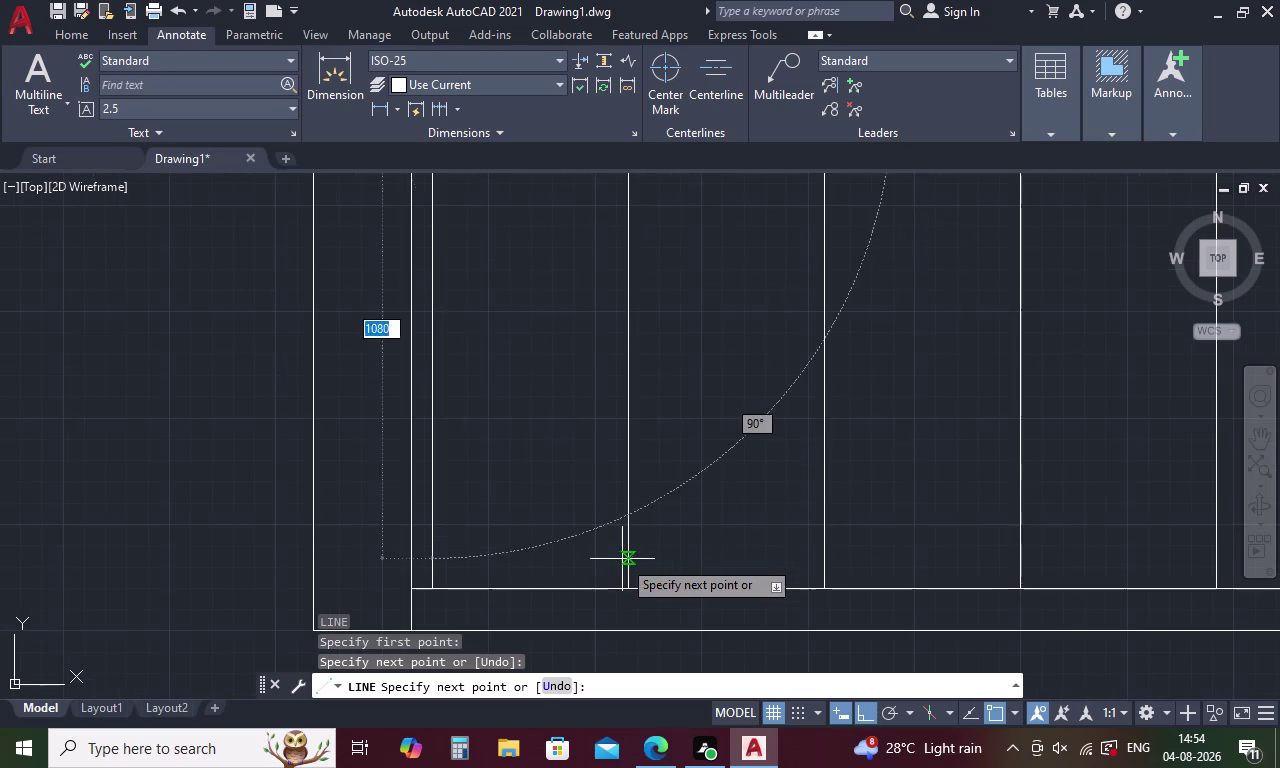
click(627, 589)
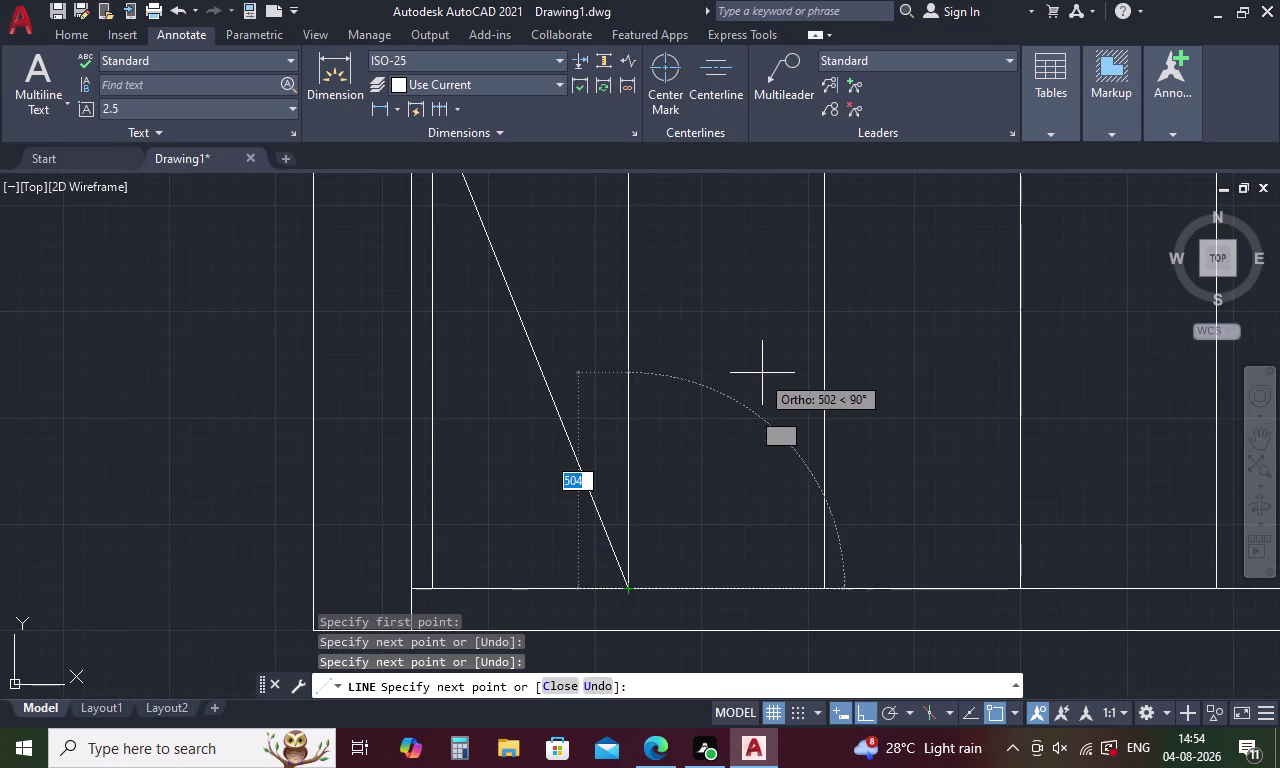
scroll(down, 3)
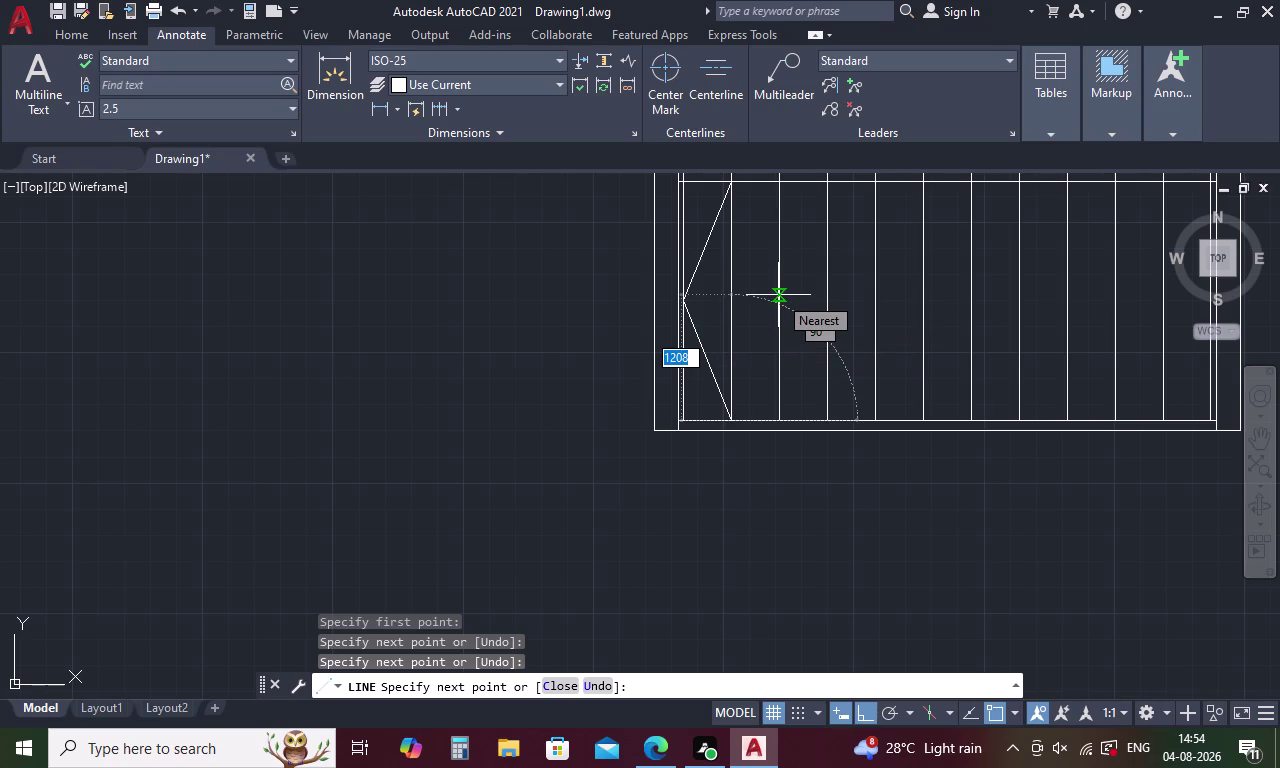
key(Escape)
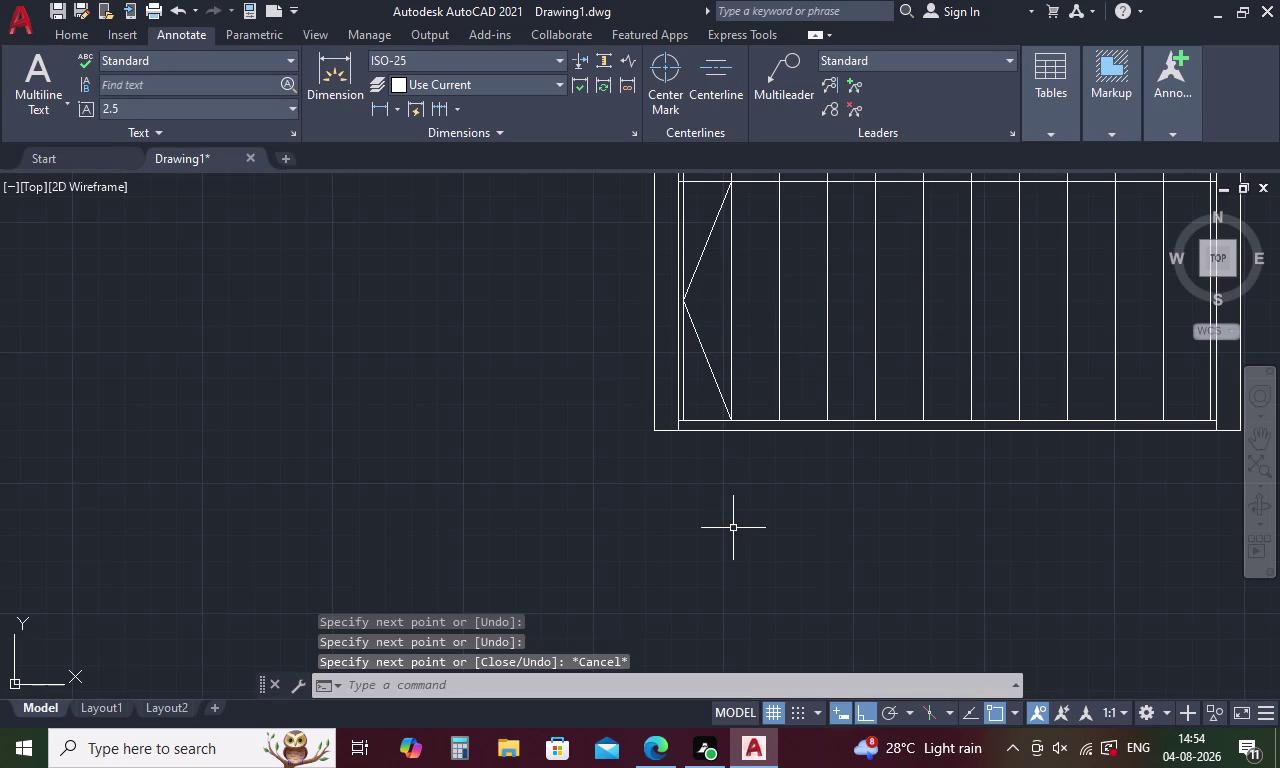
Begin mirroring the two diagonals about the vertical line, then cancel.
key(c)
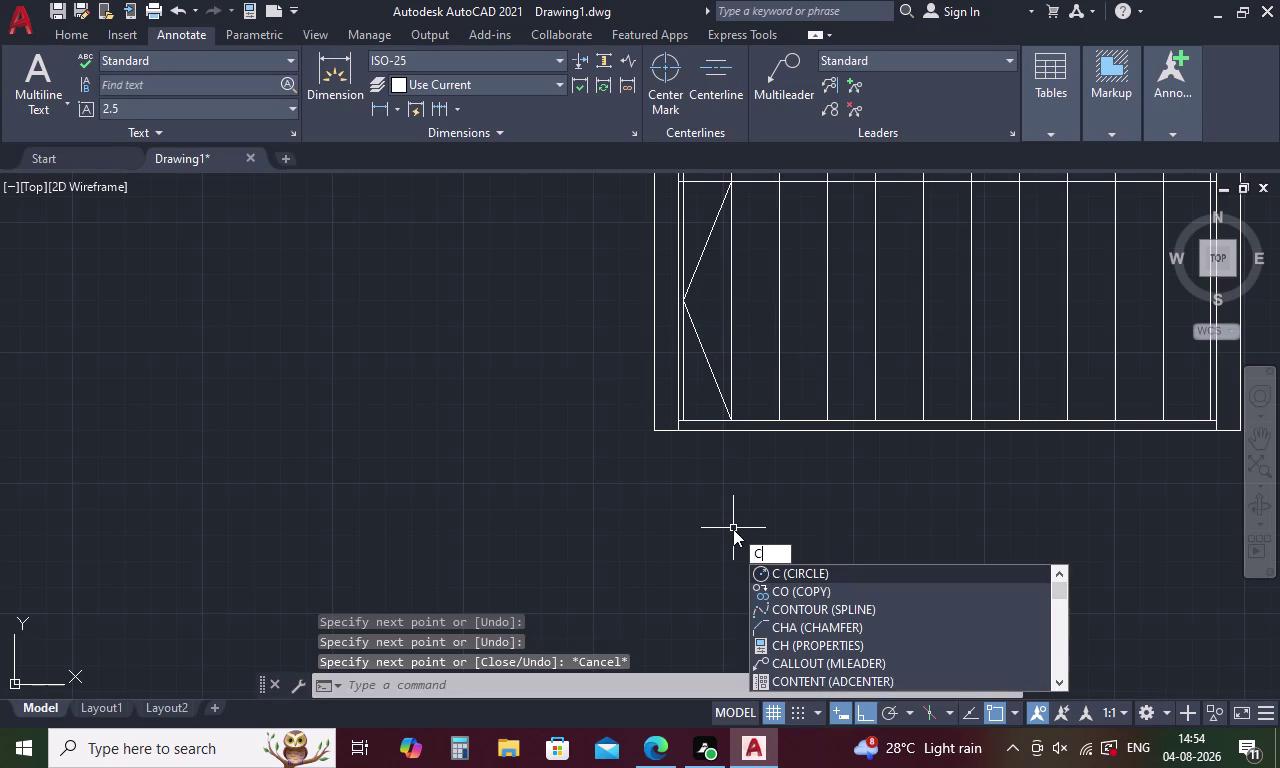
key(Escape)
text(MI)
key(space)
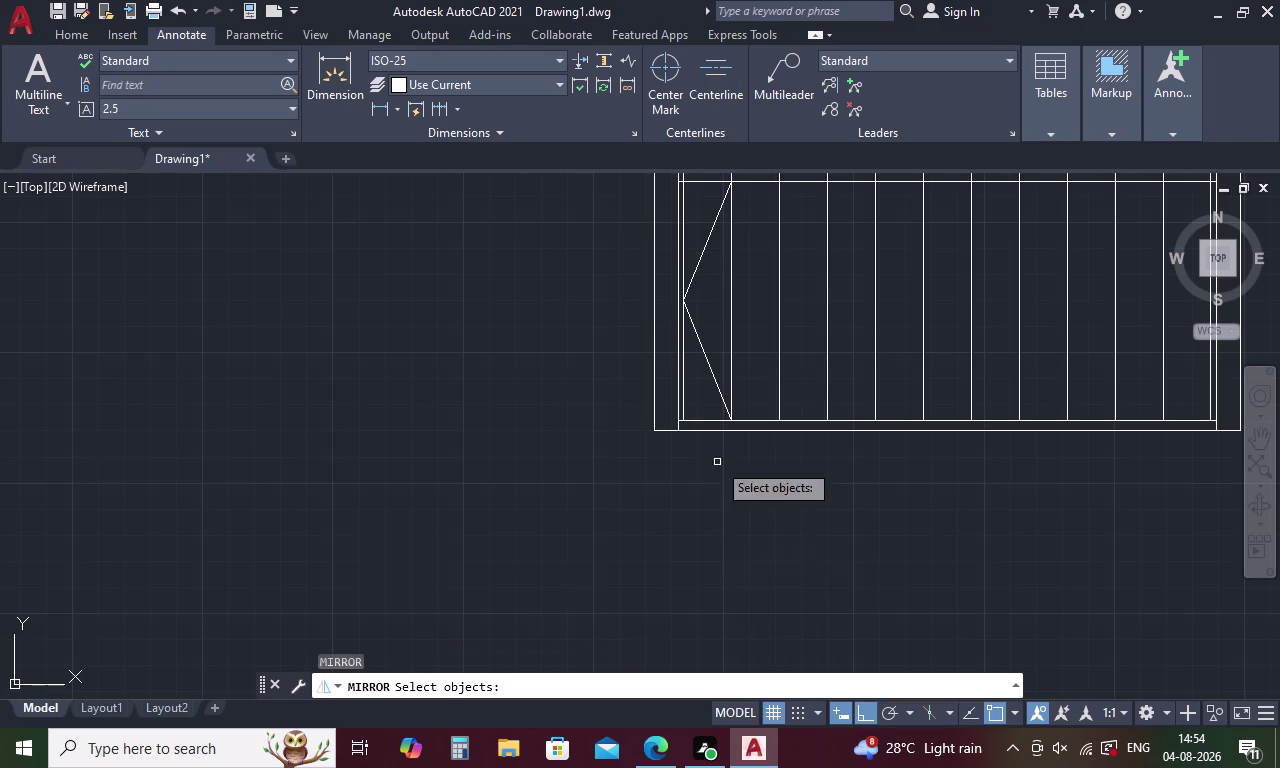
click(714, 371)
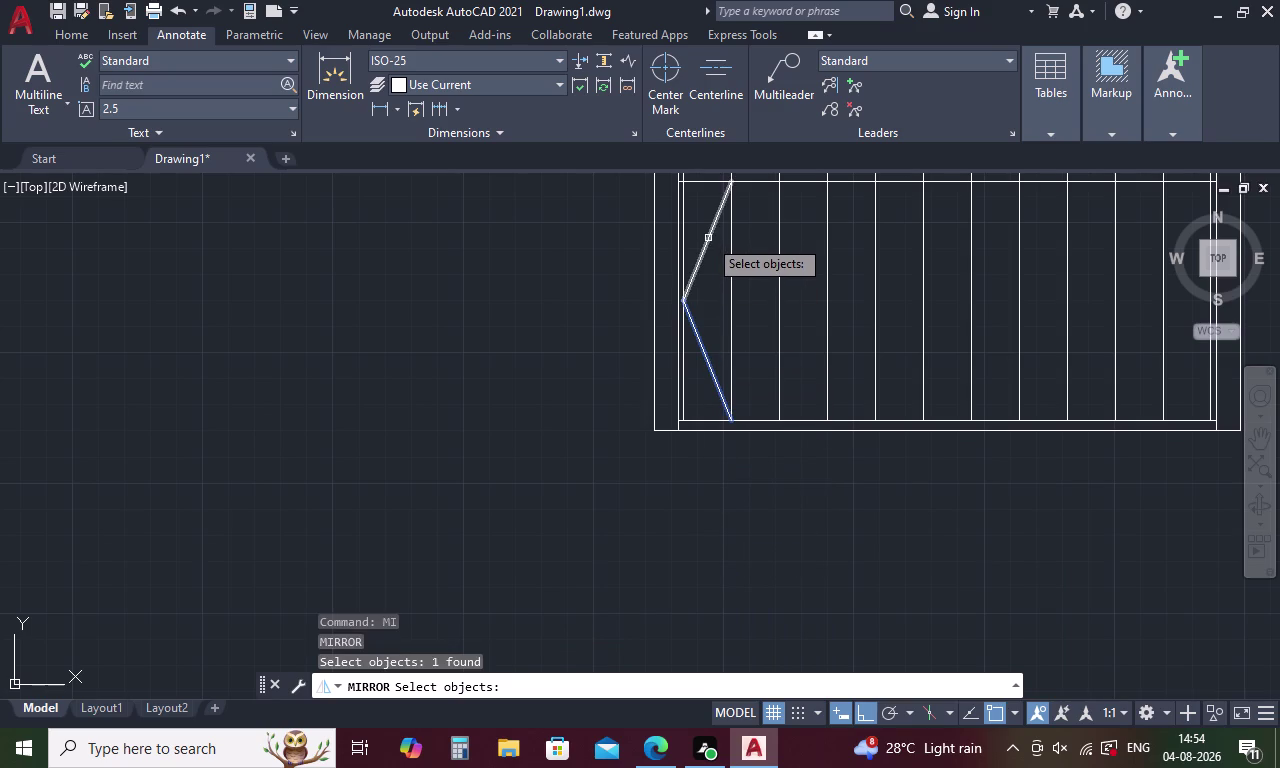
click(708, 238)
right_click(709, 298)
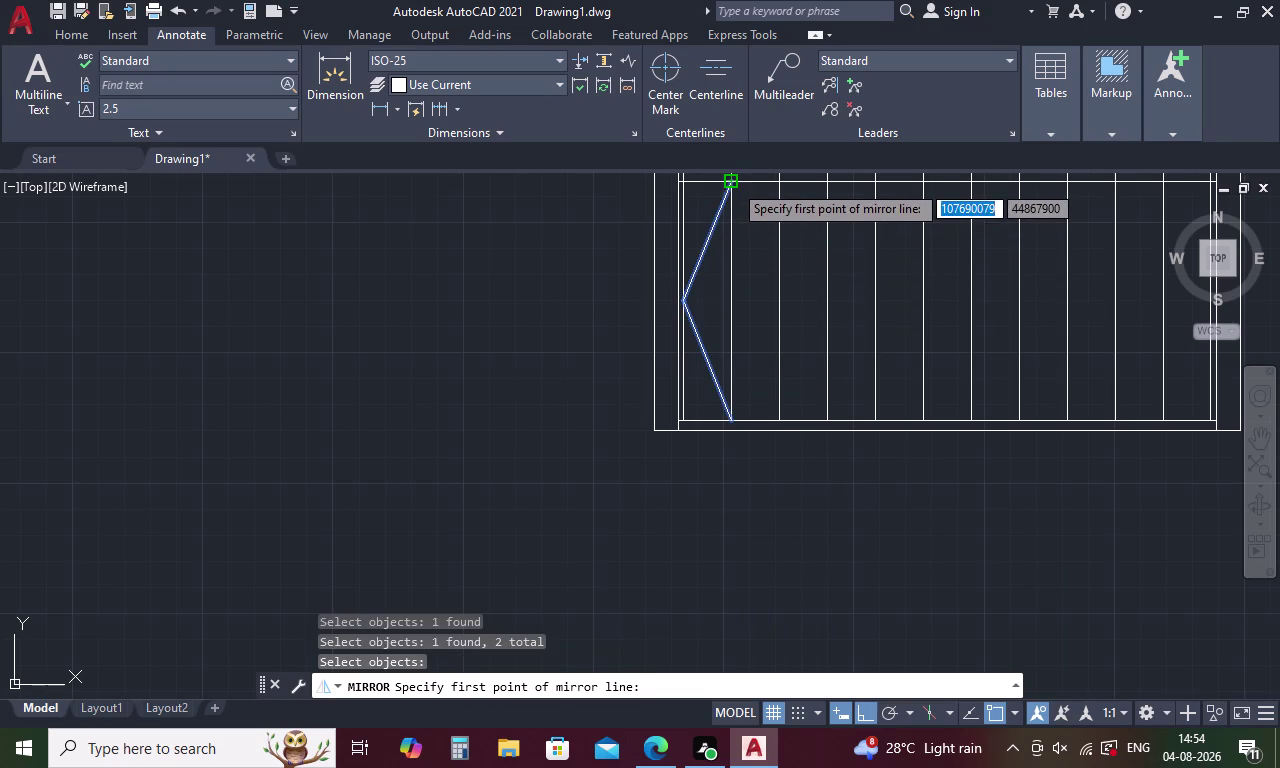
click(733, 183)
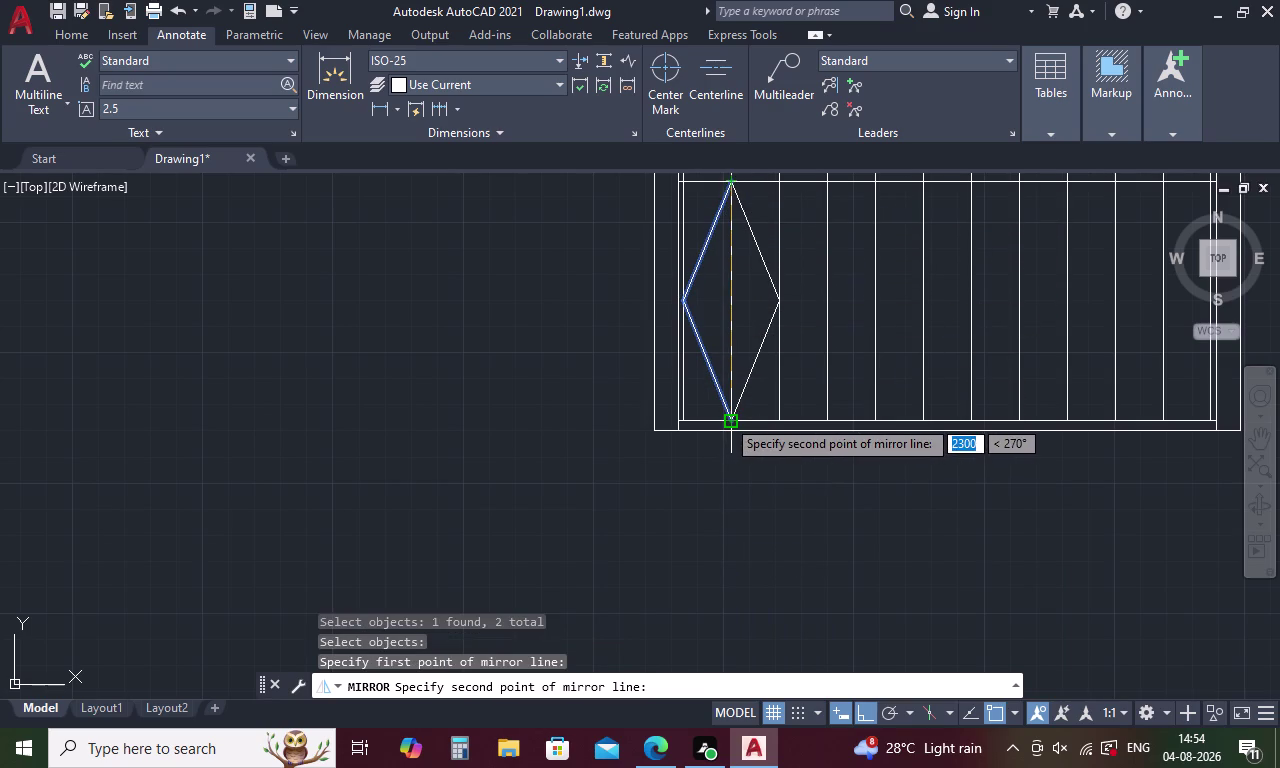
click(726, 418)
key(Escape)
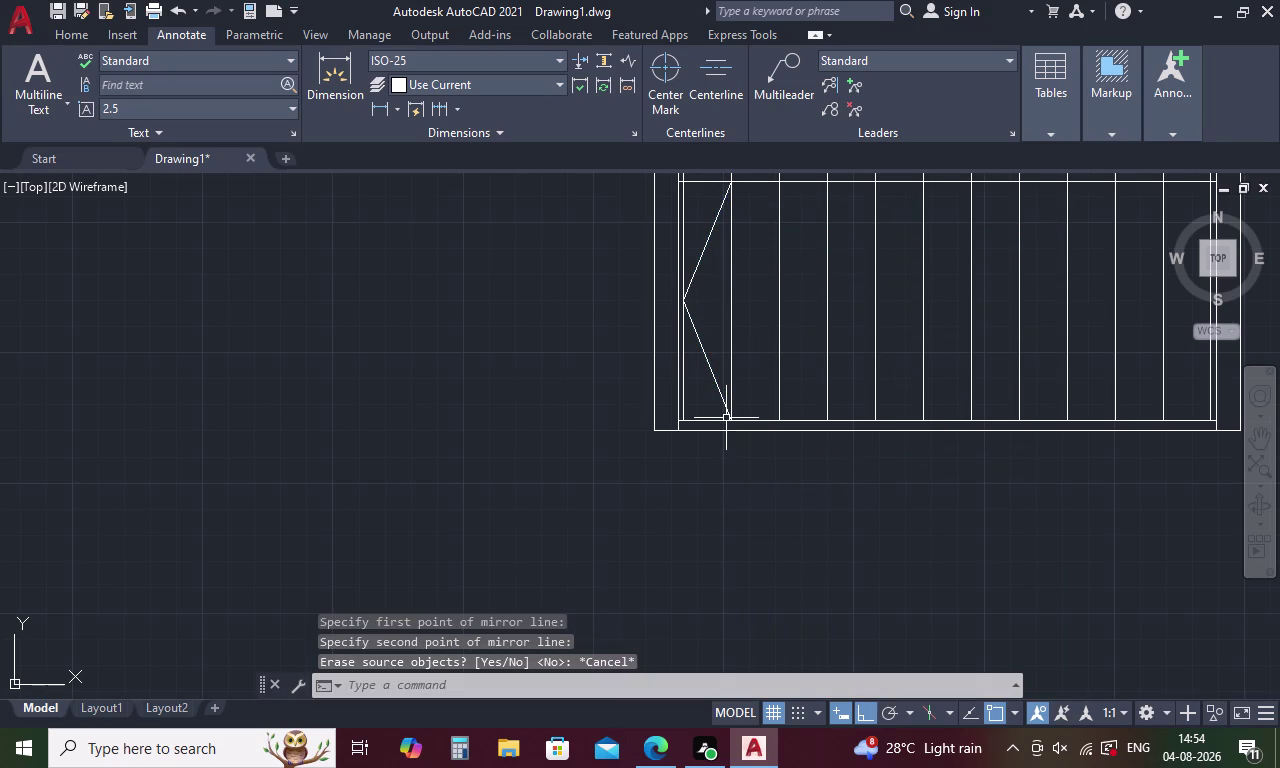
Mirror the two diagonals about the vertical line's top and bottom endpoints, keeping the originals.
key(c)
key(Escape)
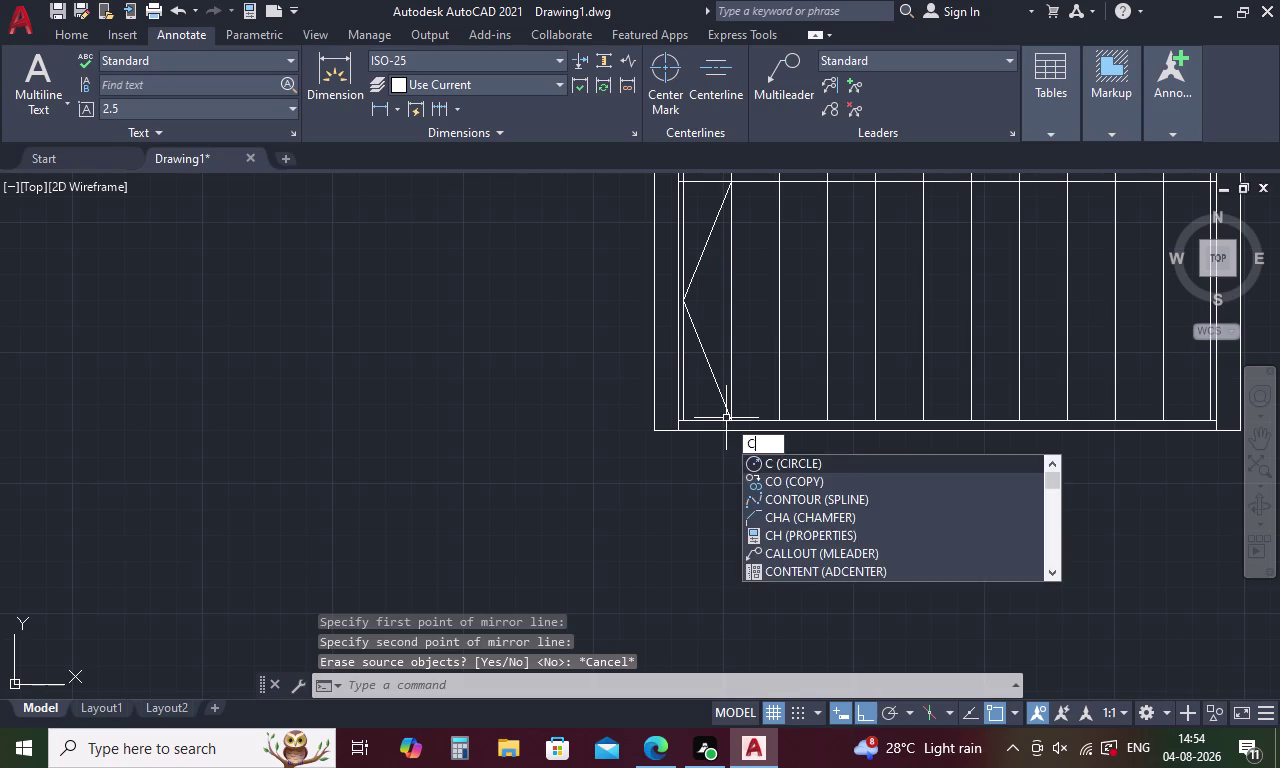
text(MI)
key(space)
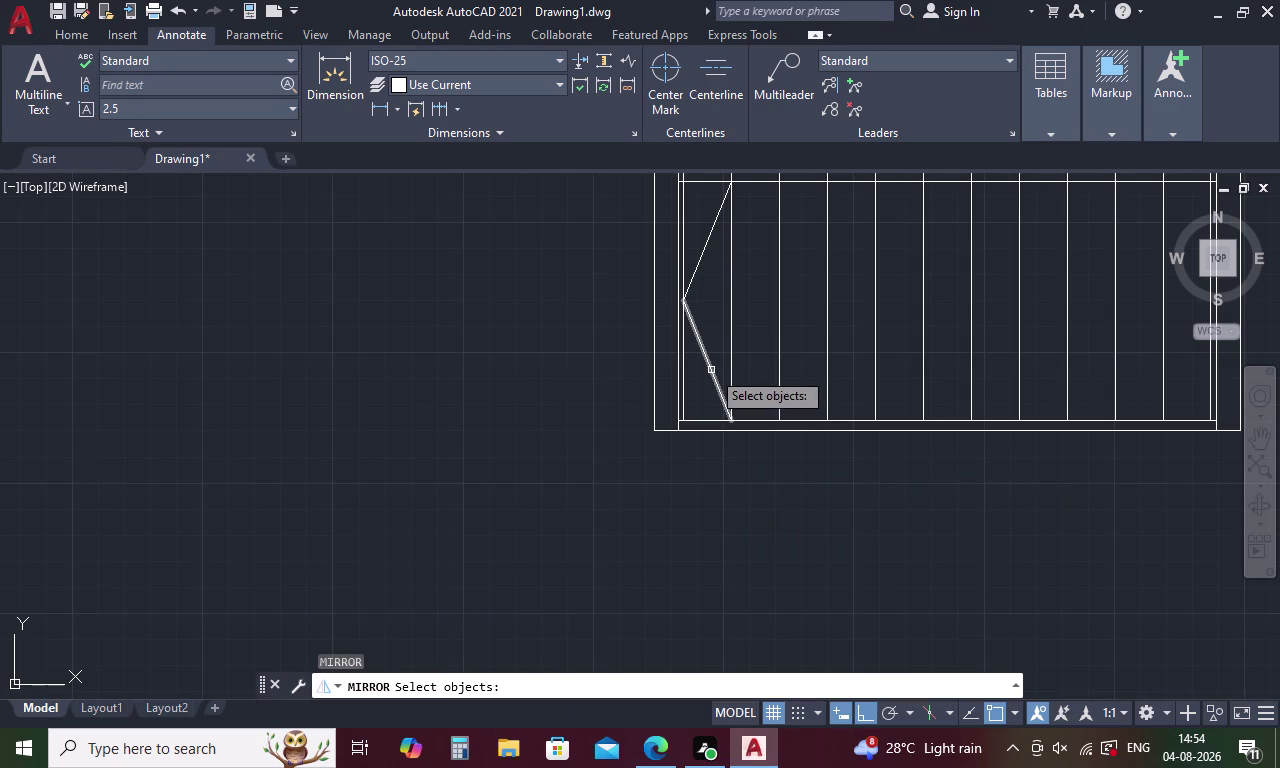
click(711, 370)
click(706, 247)
right_click(712, 272)
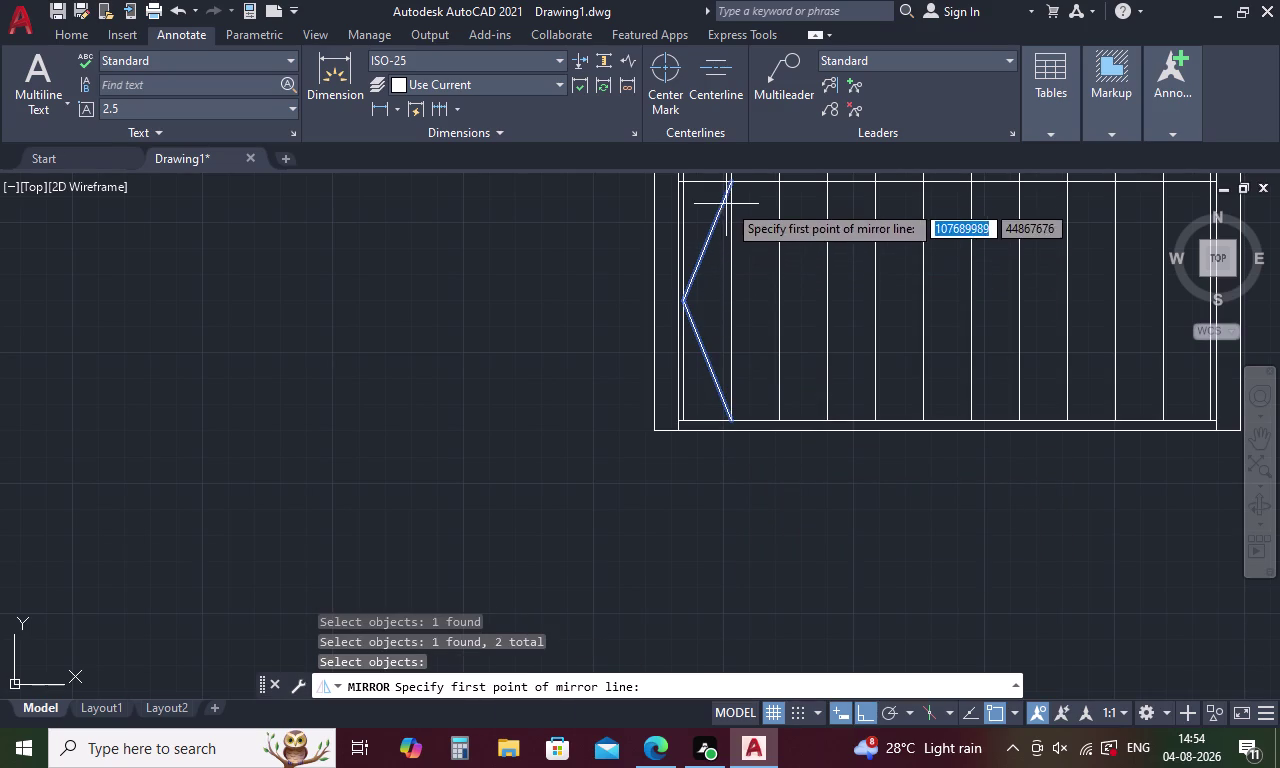
click(736, 181)
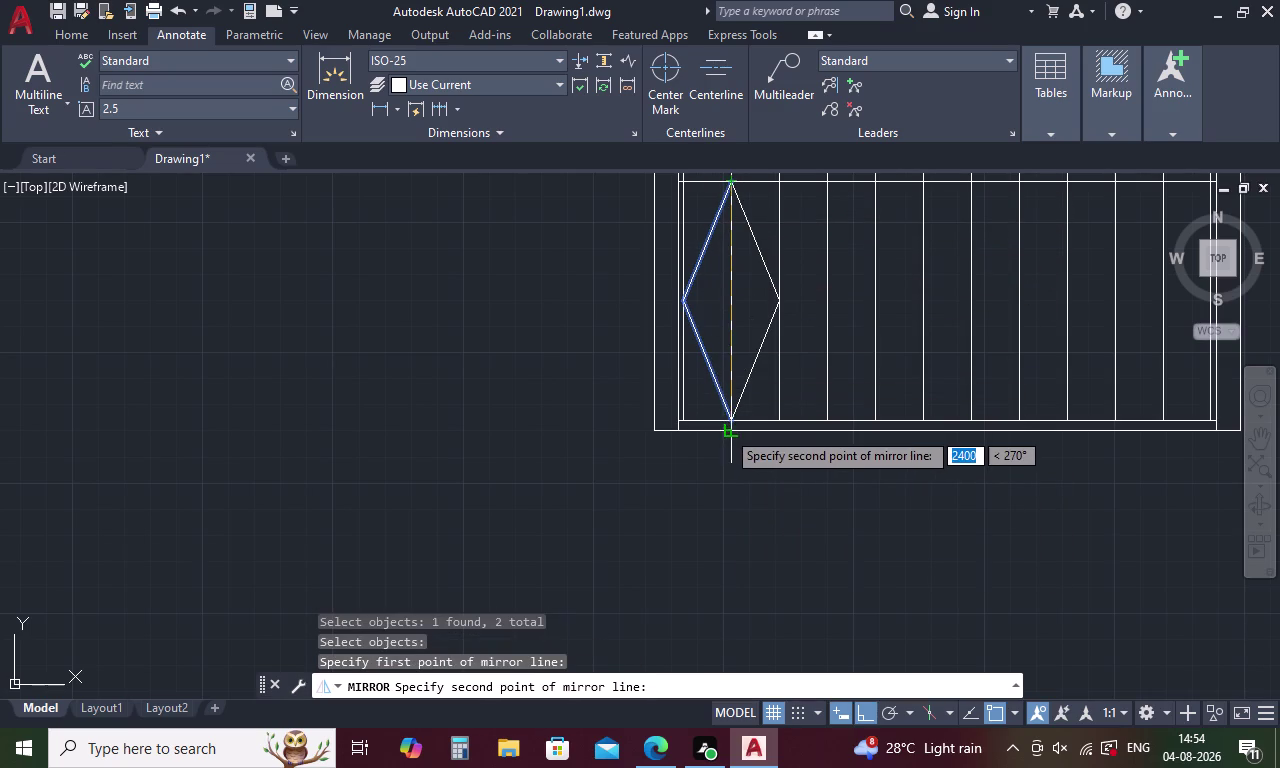
click(731, 418)
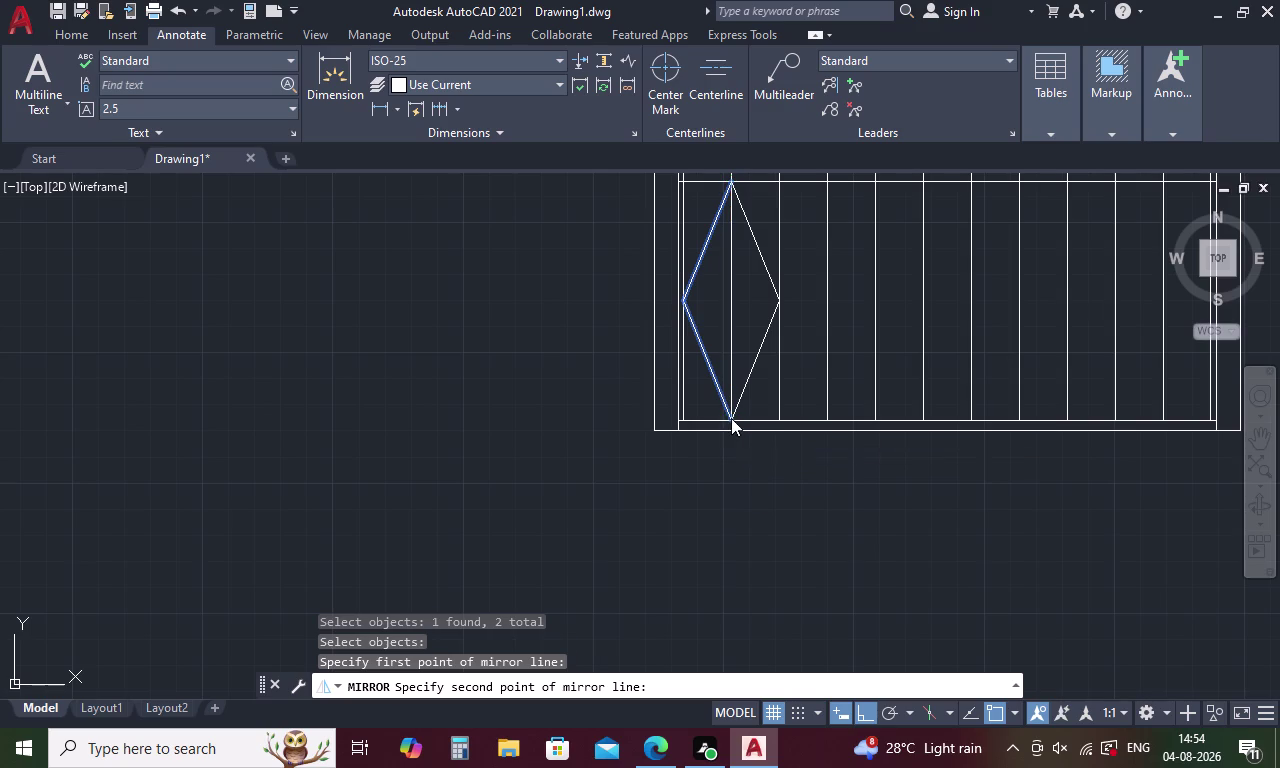
drag(761, 488, 731, 418)
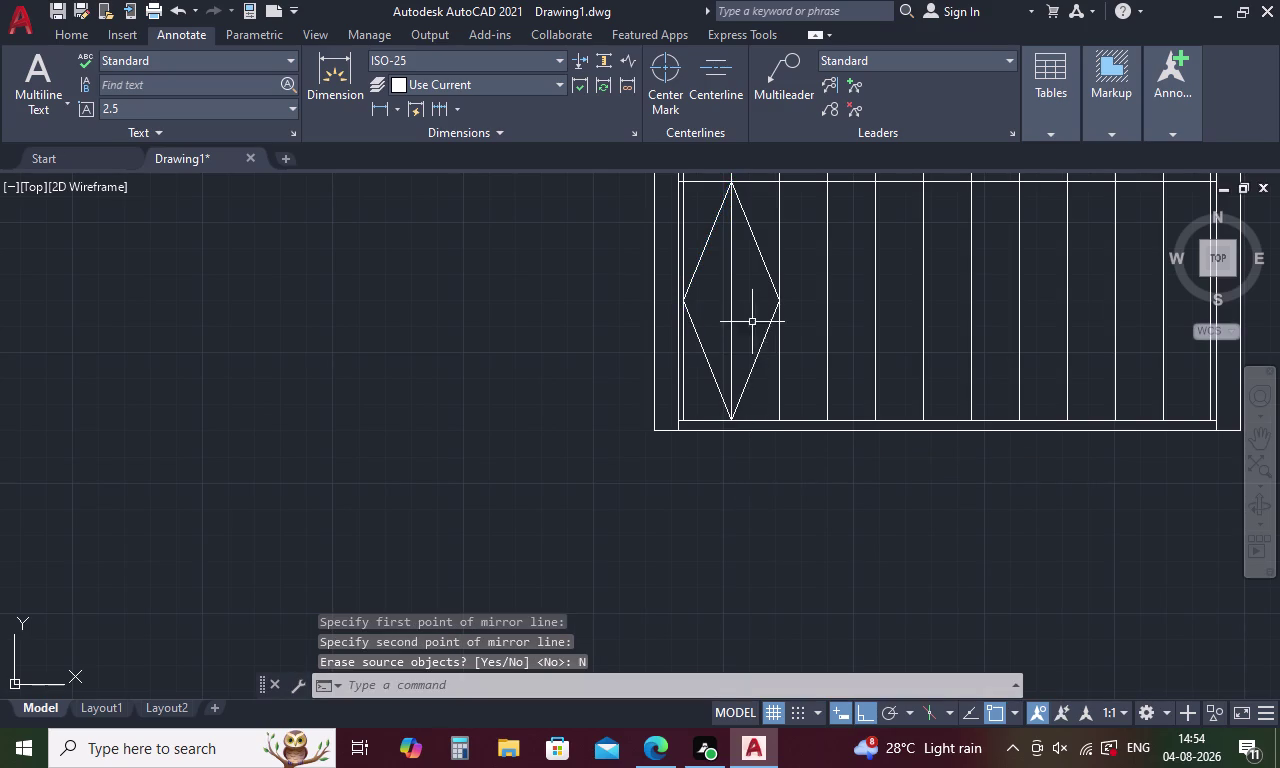
Select all four diamond lines and start copying them.
click(758, 365)
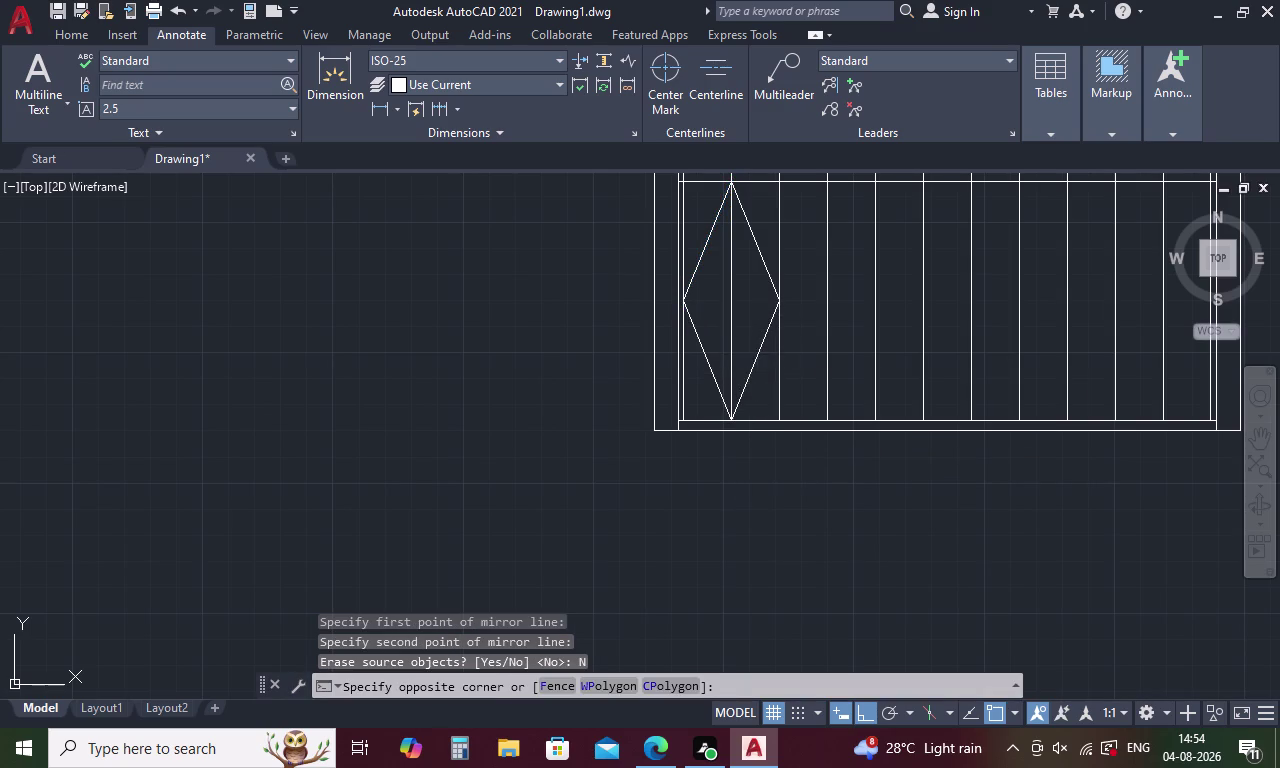
click(746, 370)
click(760, 248)
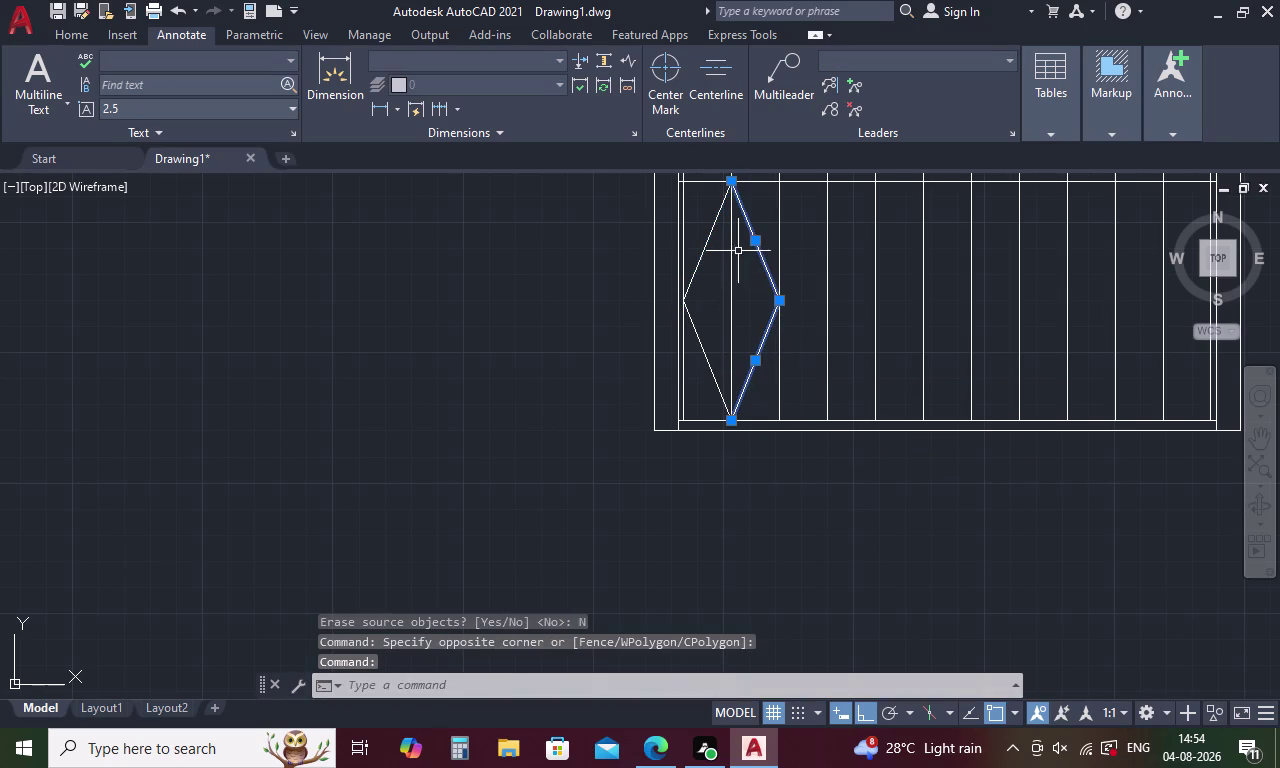
click(709, 243)
click(706, 356)
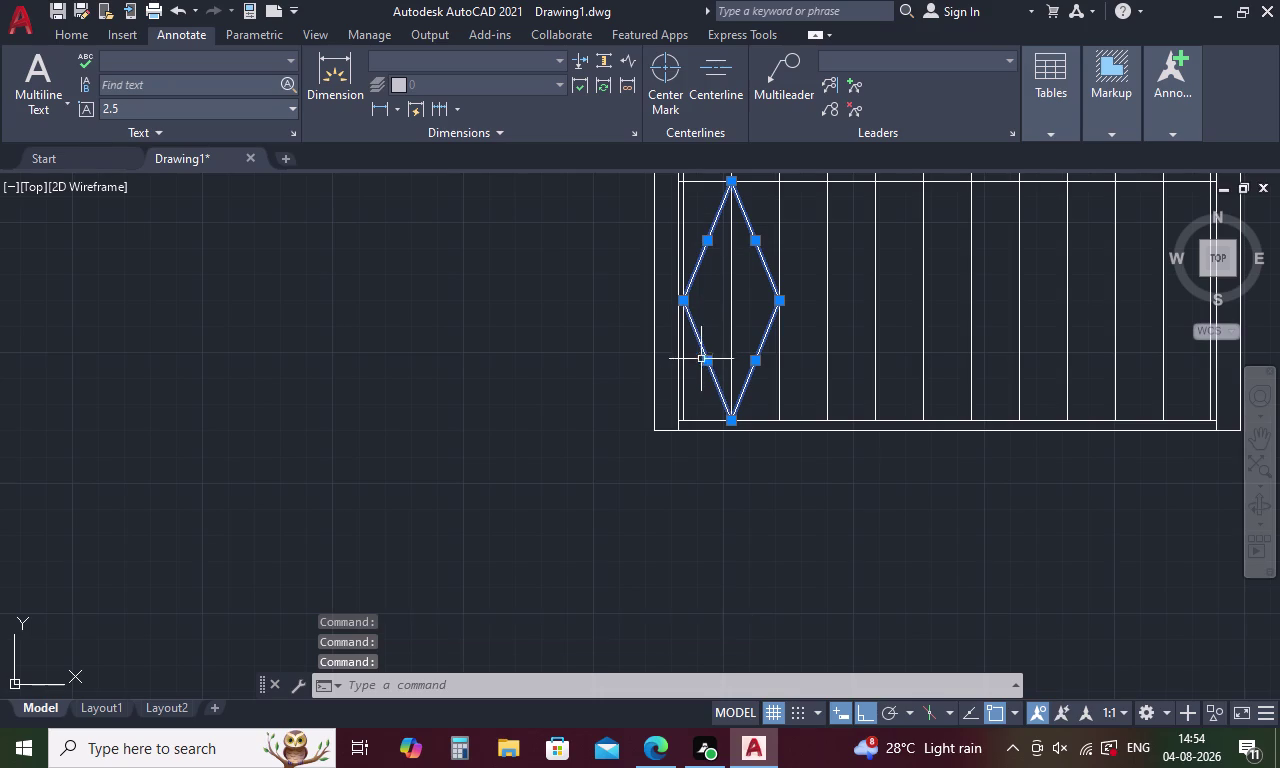
right_click(685, 526)
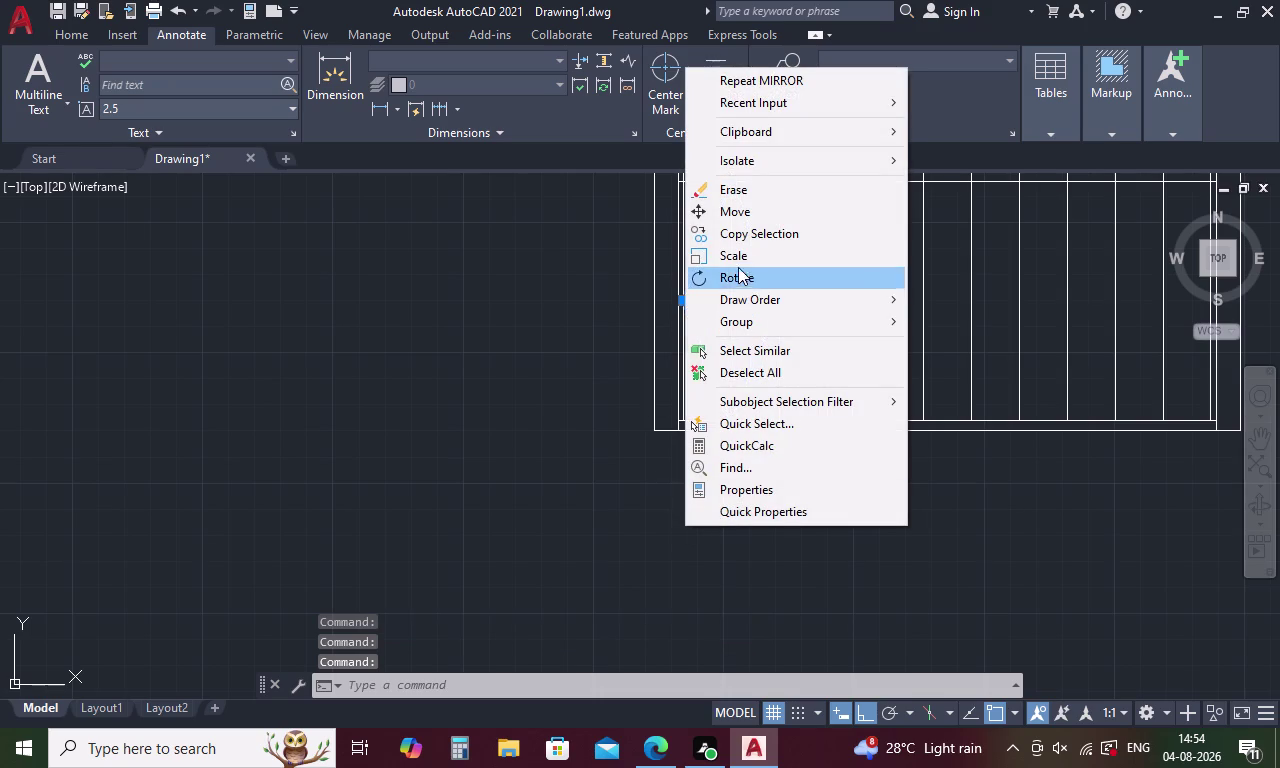
click(754, 236)
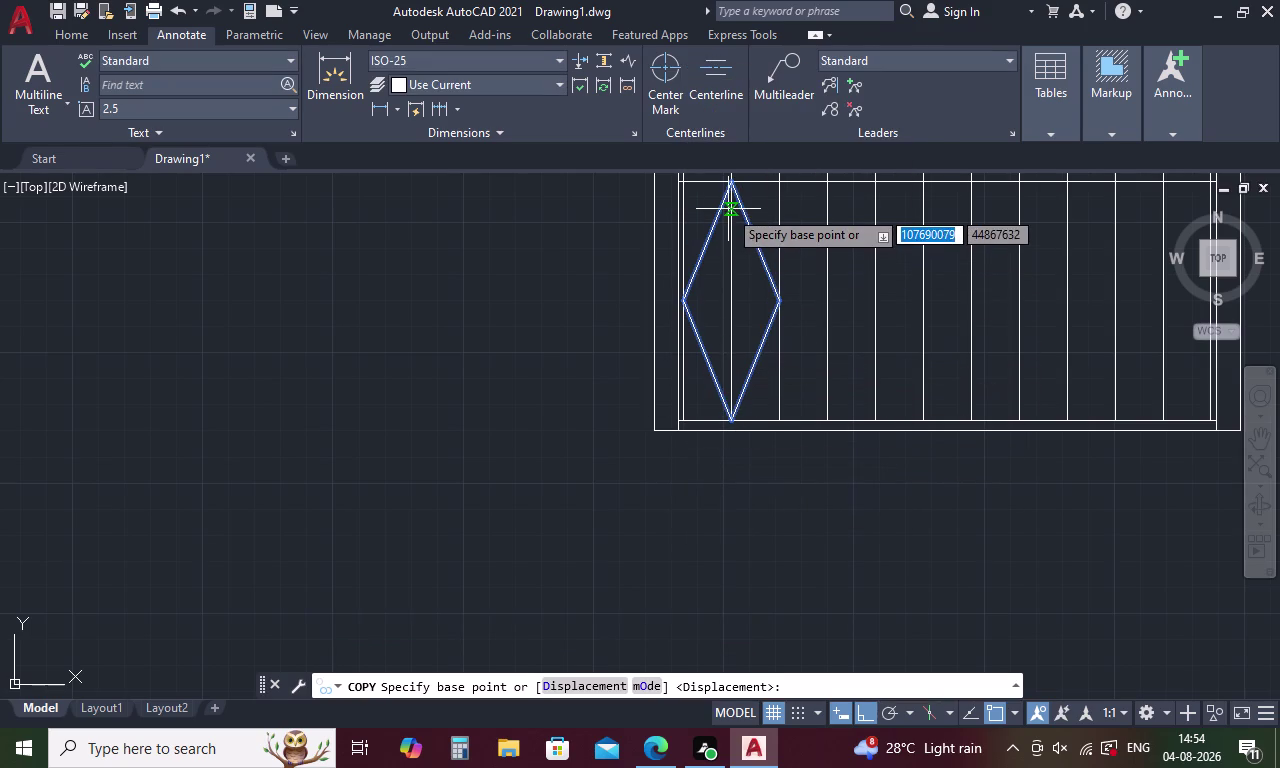
Copy the diamond from its top point onto the next two shutter apexes.
click(730, 188)
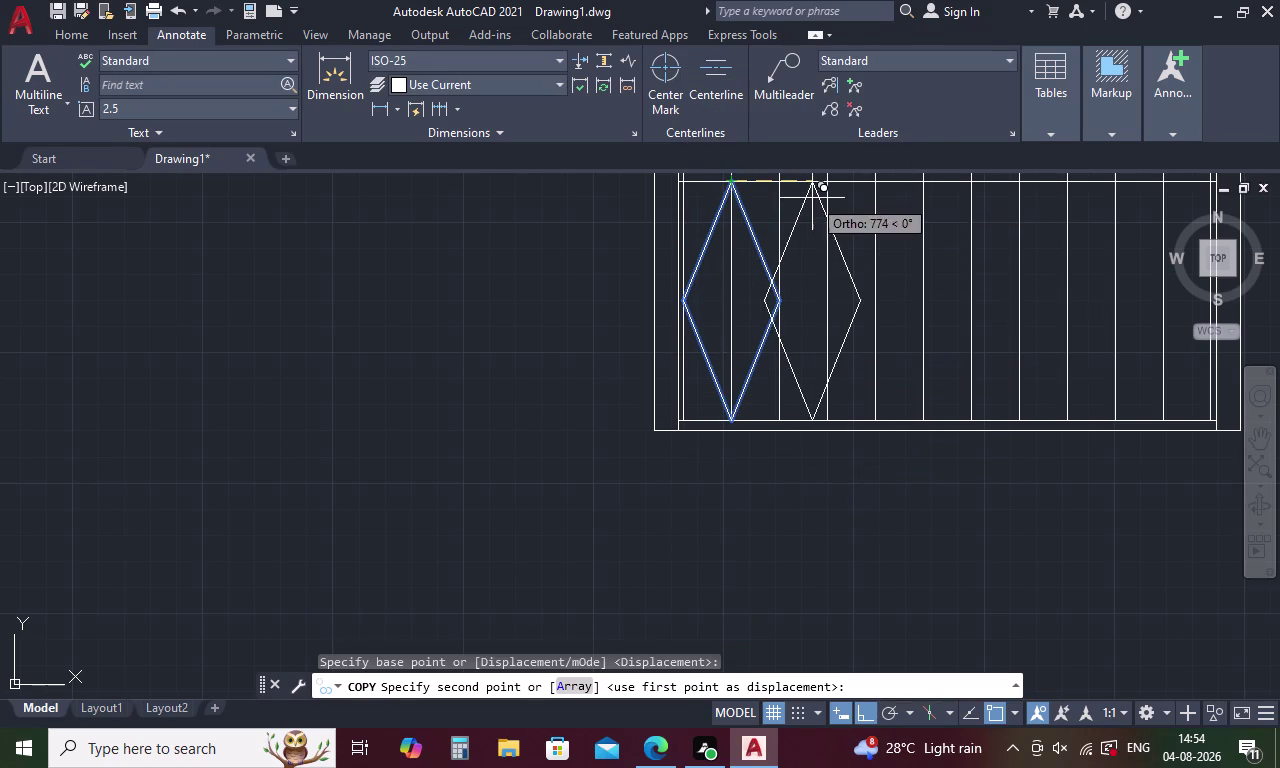
scroll(up, 3)
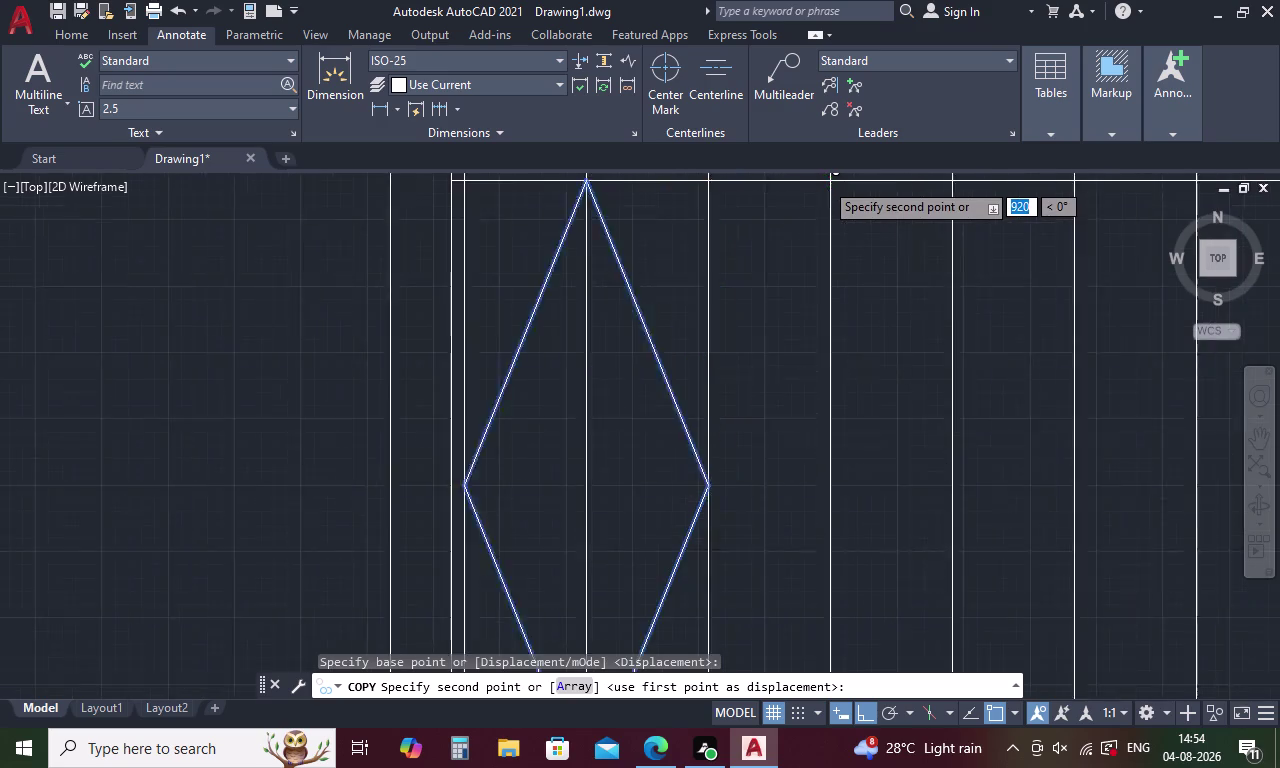
scroll(up, 3)
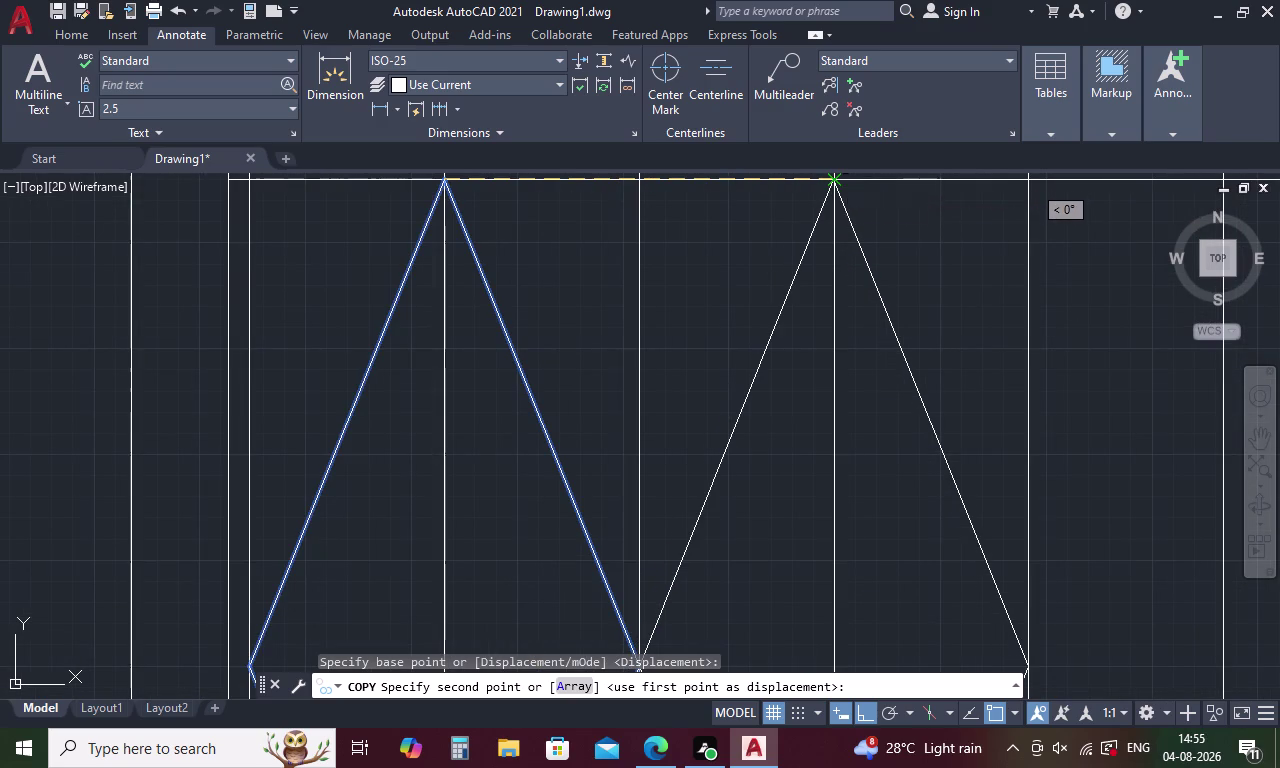
click(834, 183)
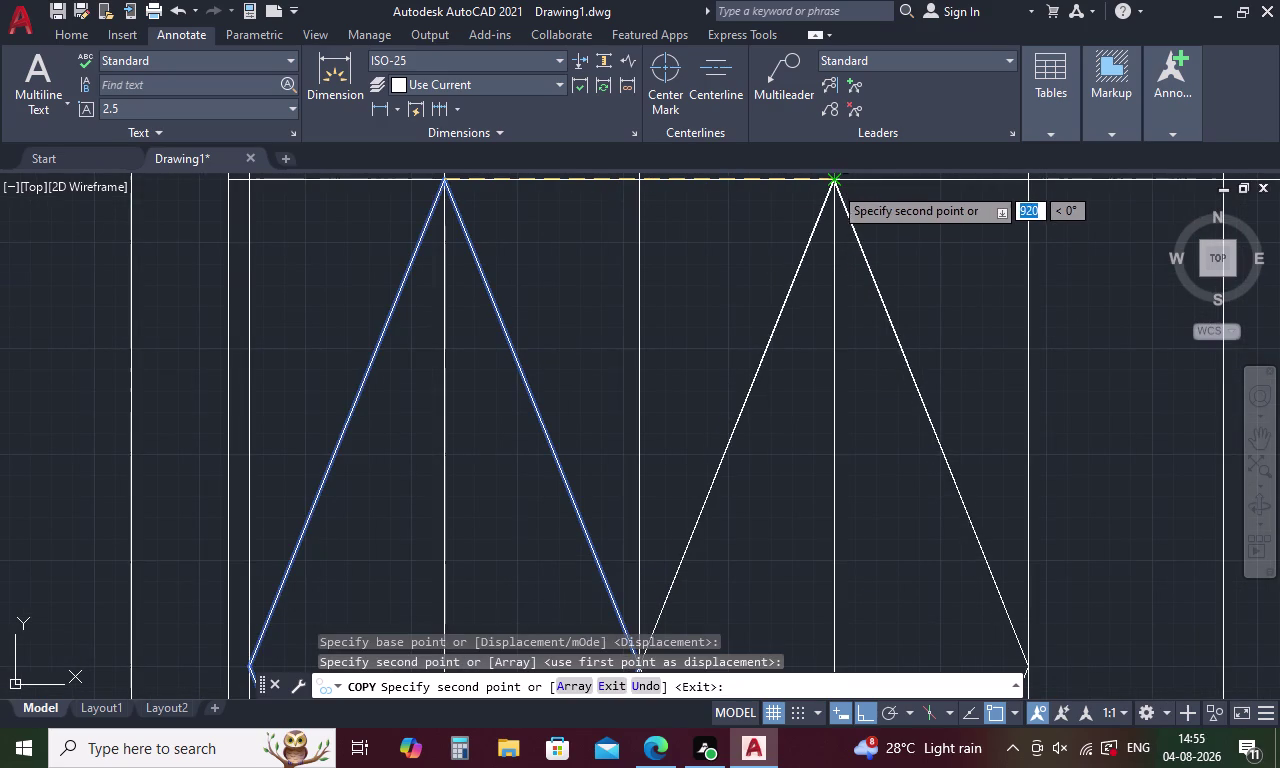
middle_drag(849, 301, 439, 382)
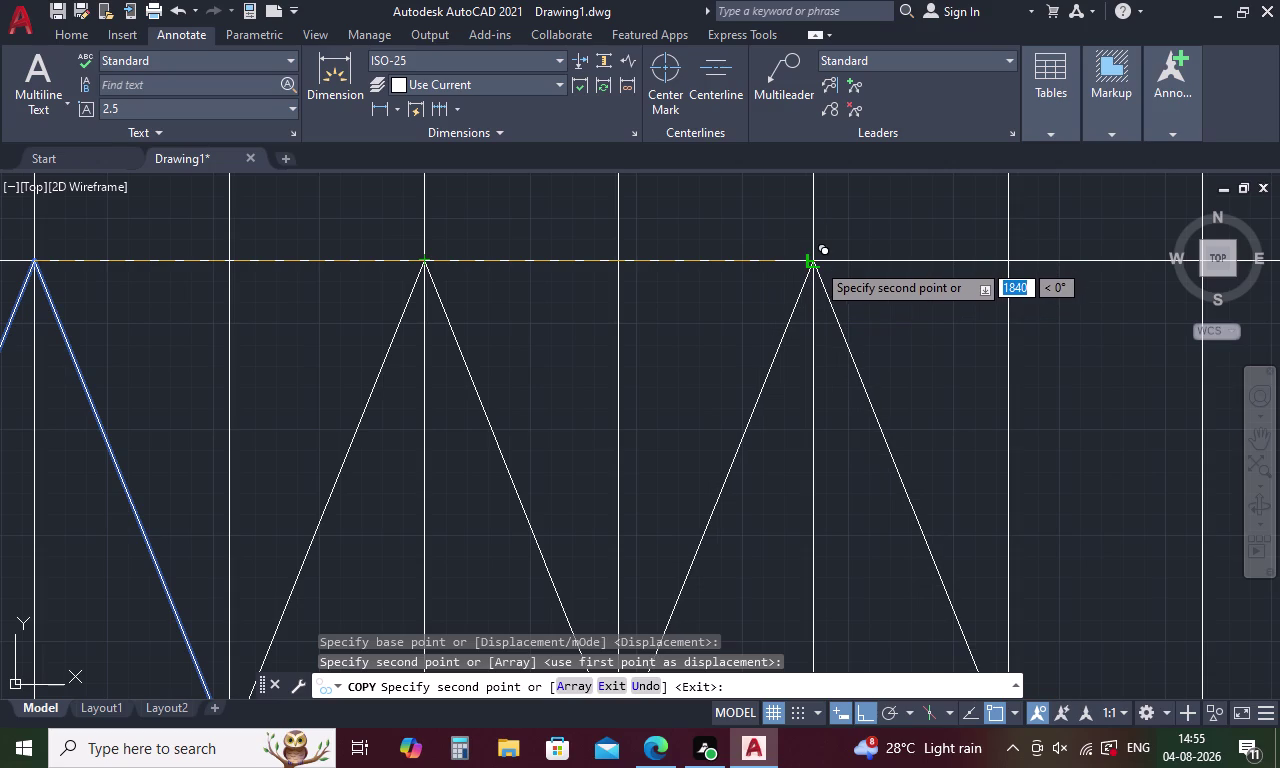
click(816, 262)
middle_drag(897, 307, 501, 301)
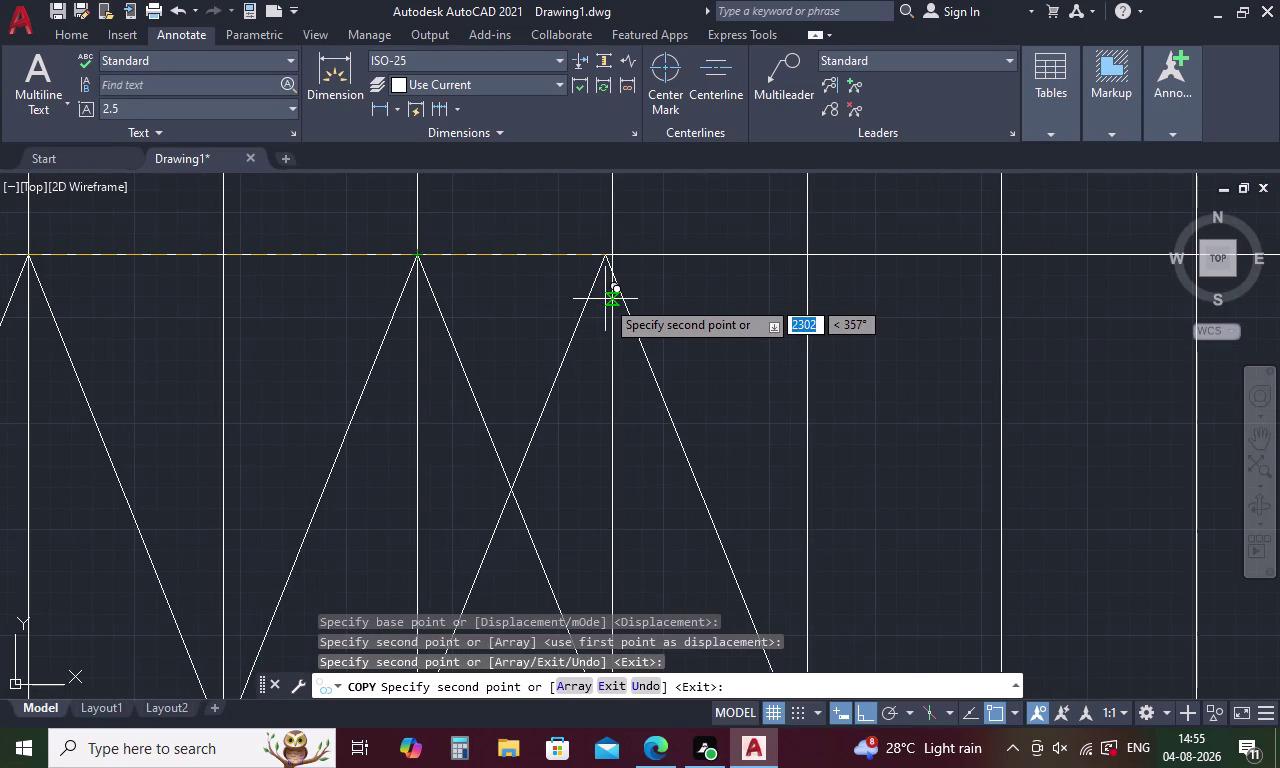
key(Escape)
scroll(down, 3)
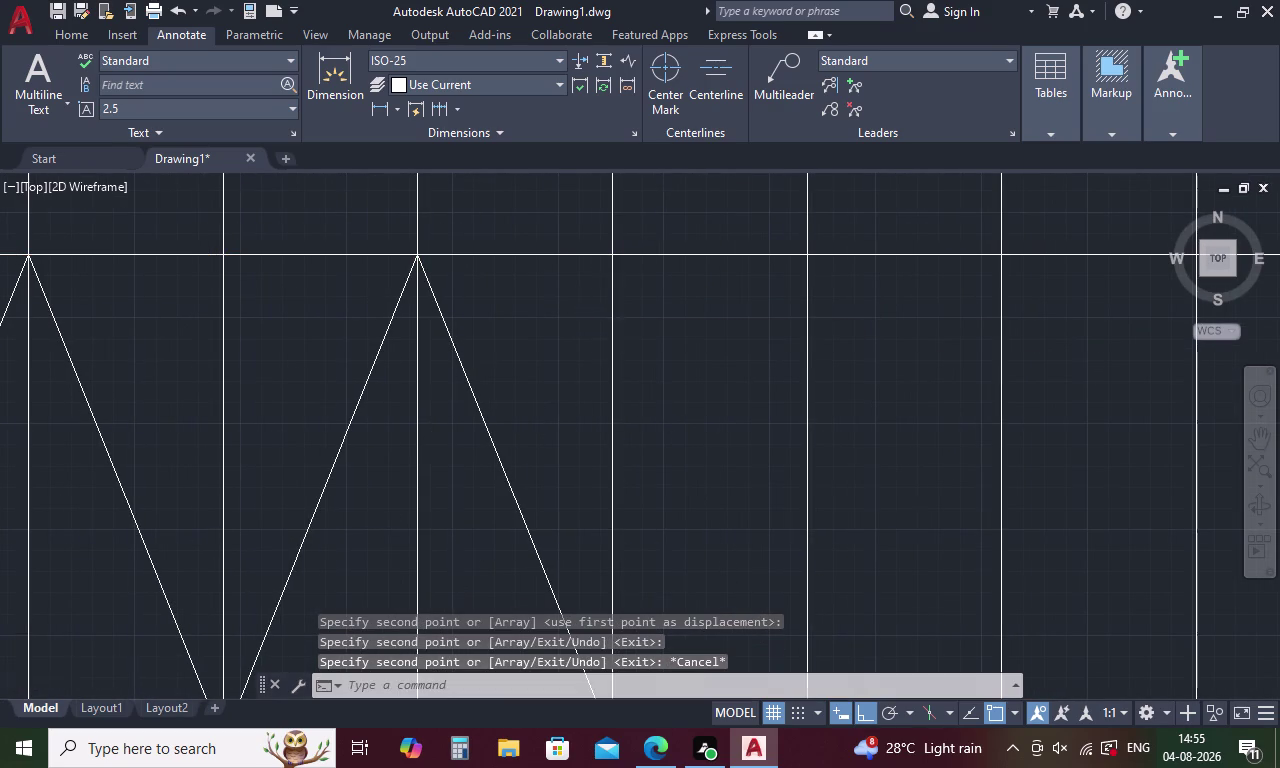
scroll(down, 3)
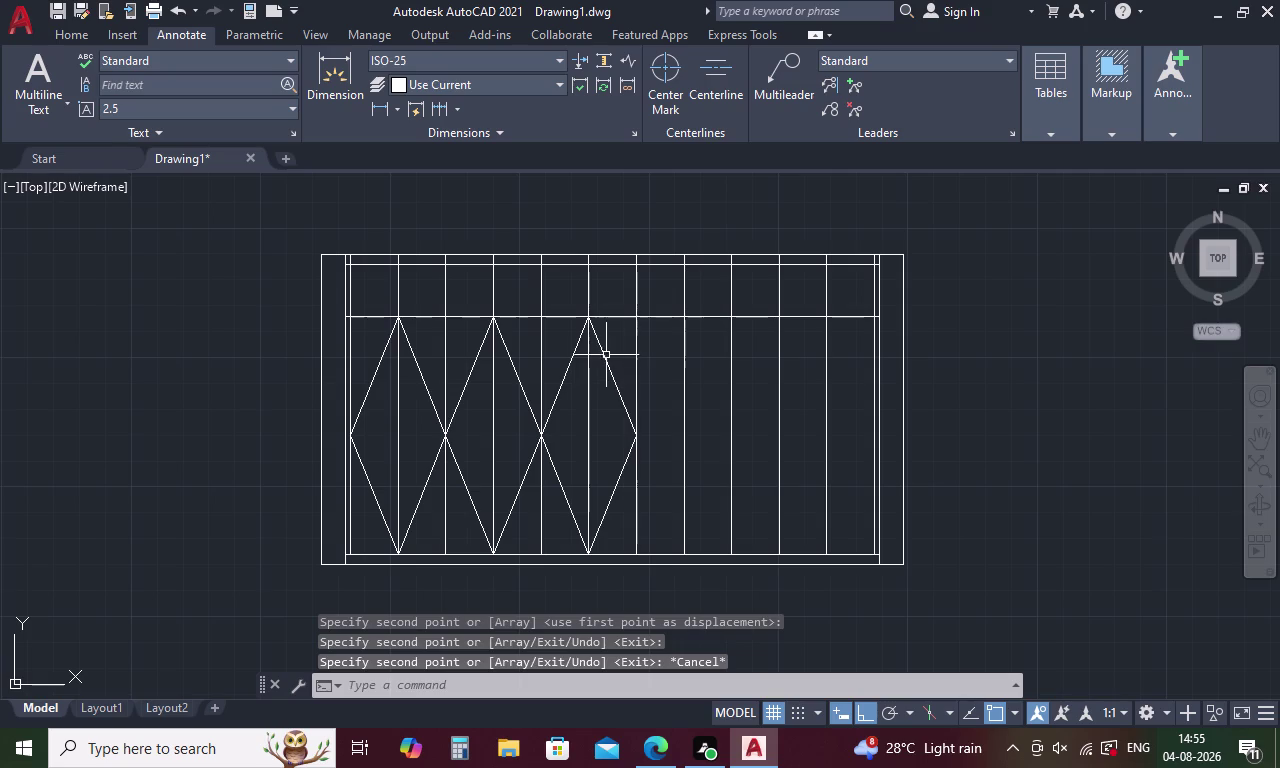
Copy the two half-diamond lines from their top point onto the next shutter panel.
drag(603, 359, 605, 368)
click(620, 475)
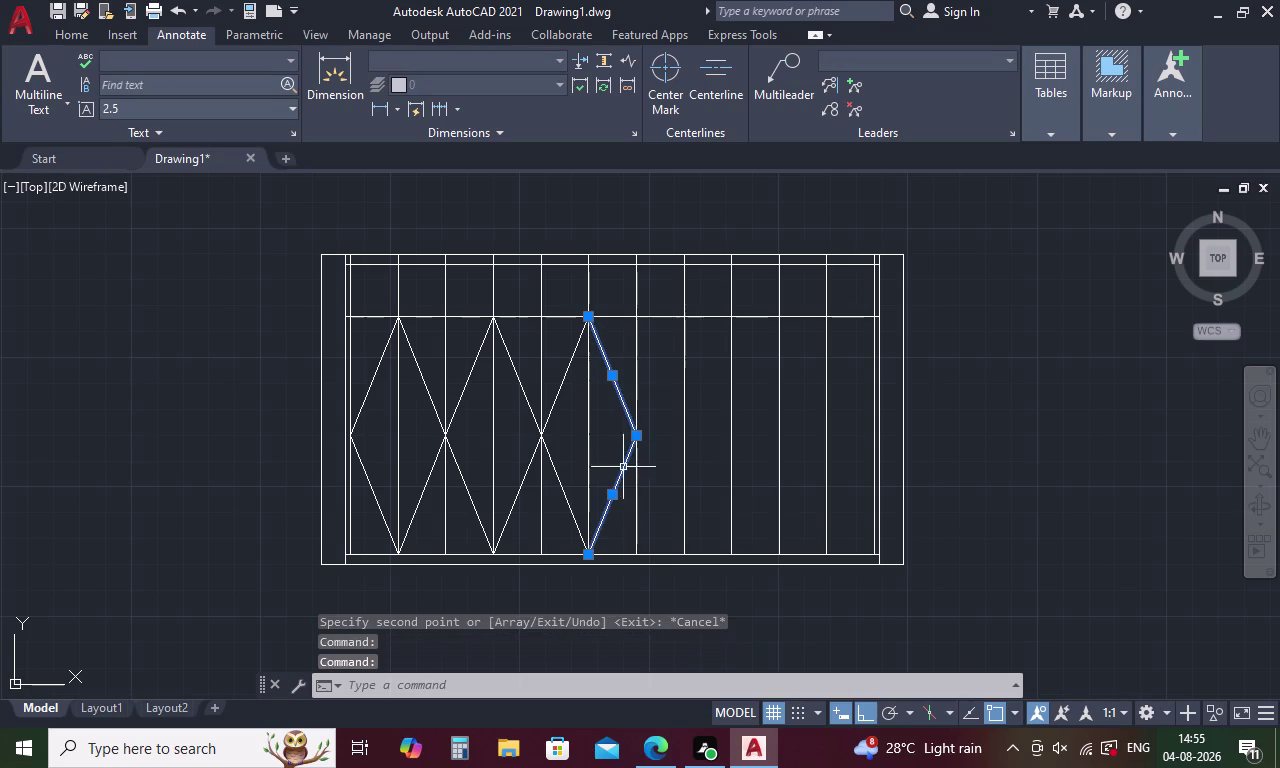
right_click(659, 382)
click(697, 429)
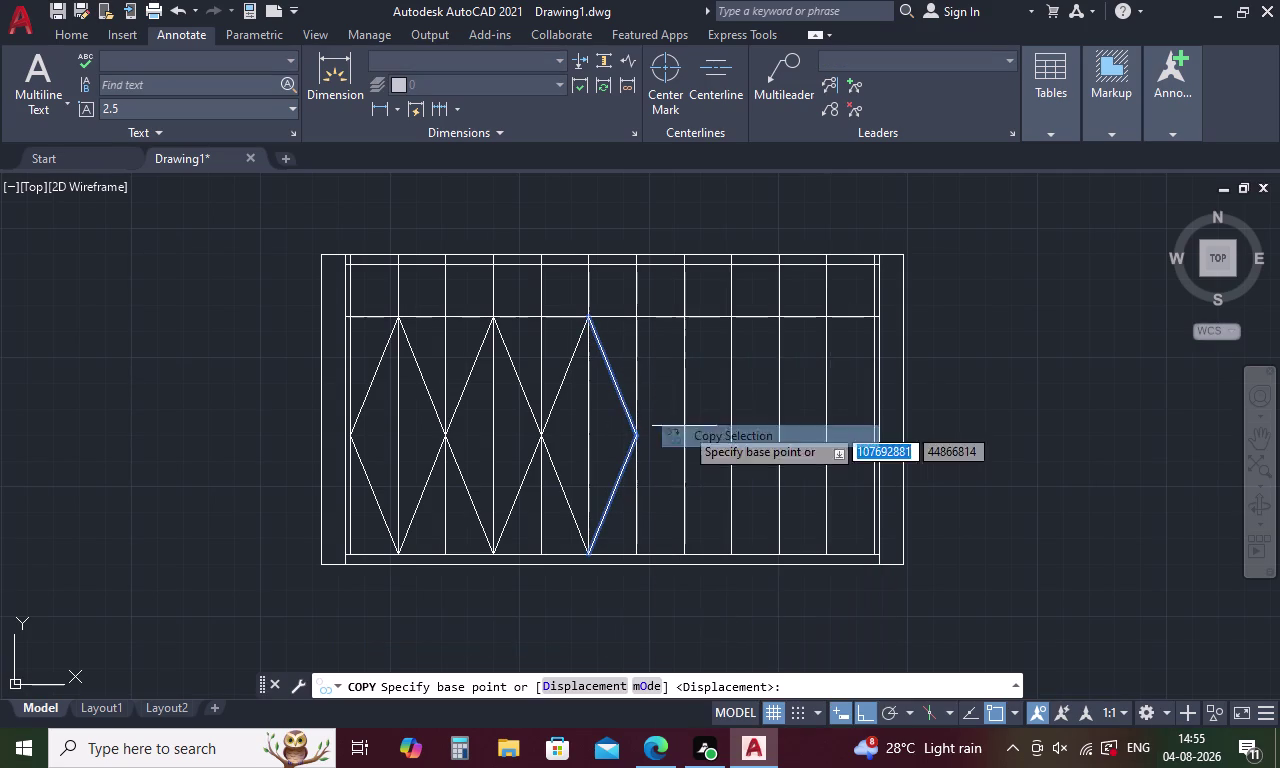
click(592, 321)
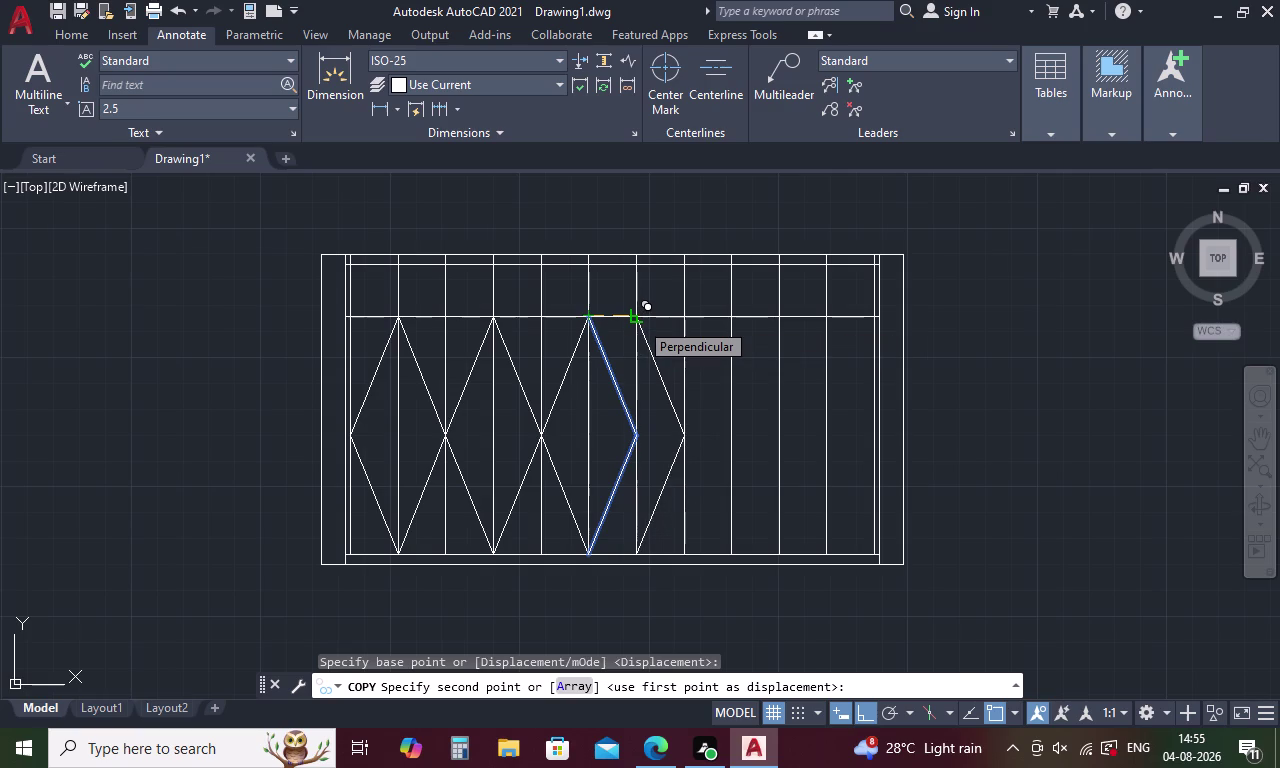
click(639, 321)
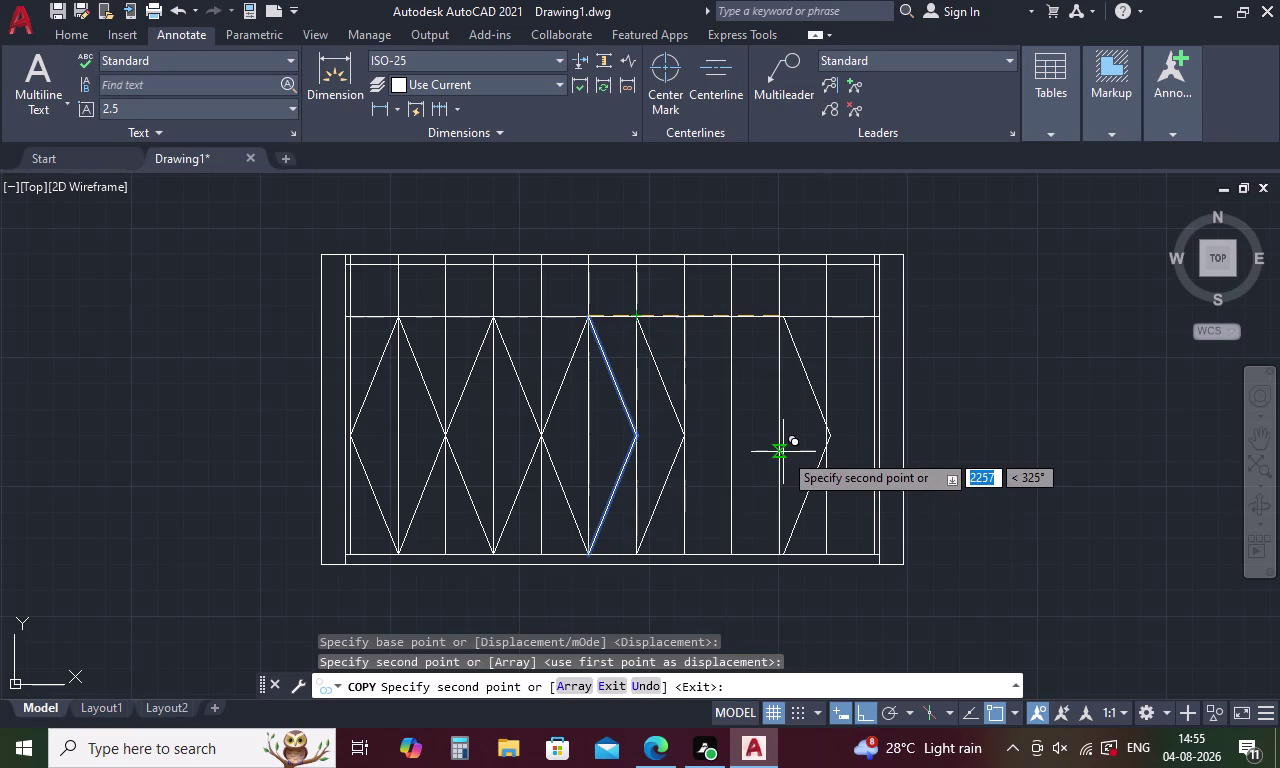
key(Escape)
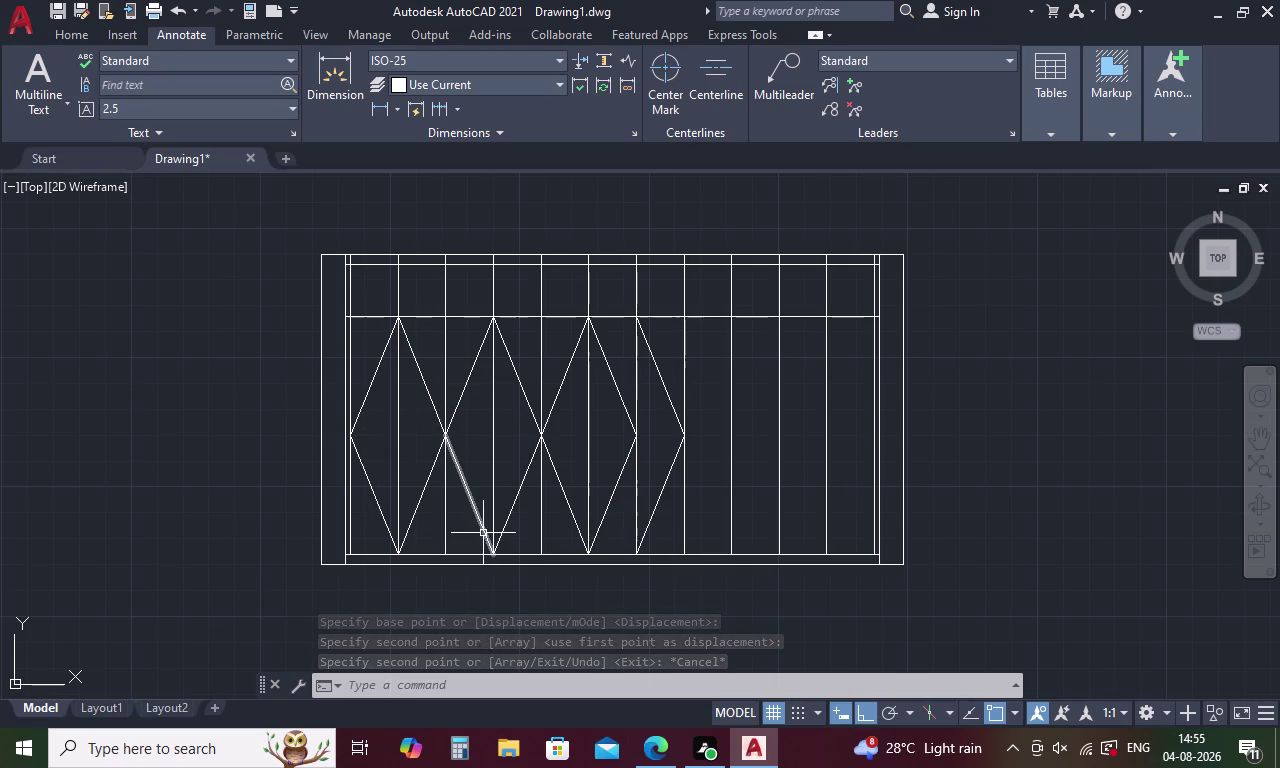
Draw the first diagonal from the top band's lower corner up to its top.
text(L)
key(space)
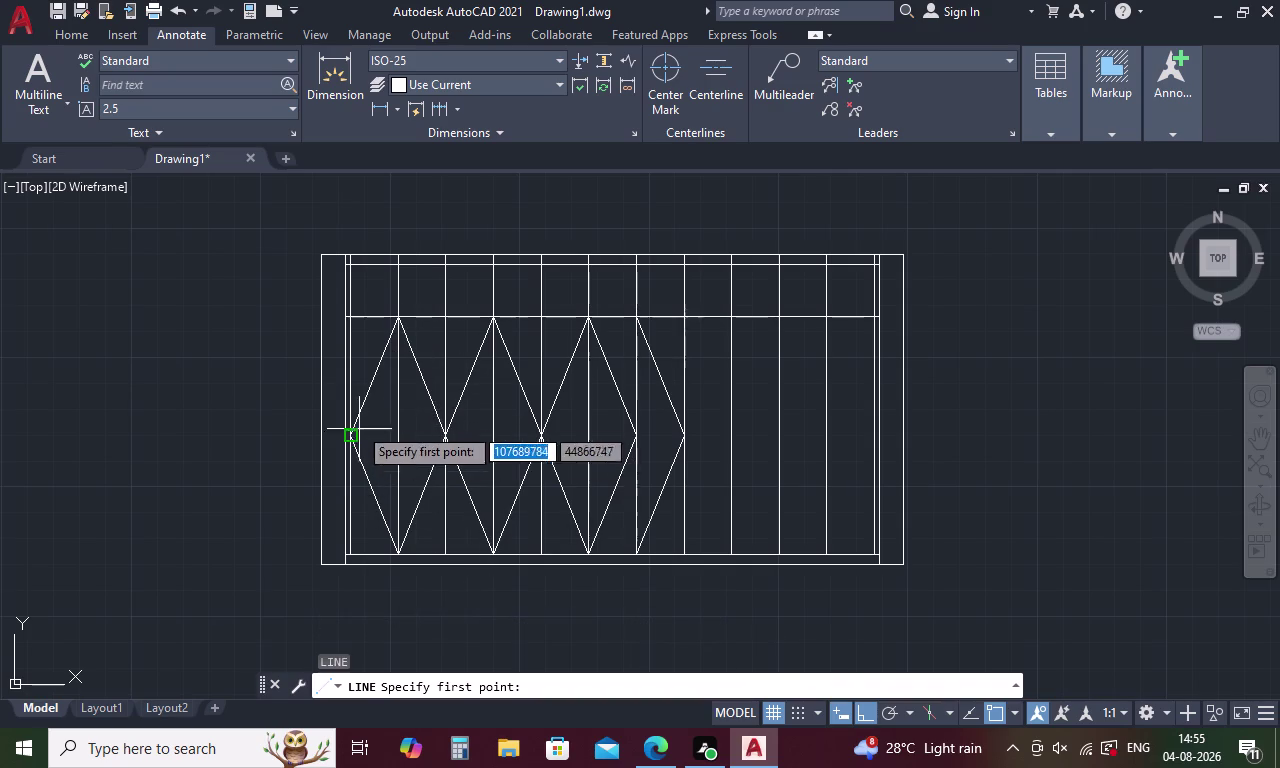
click(396, 260)
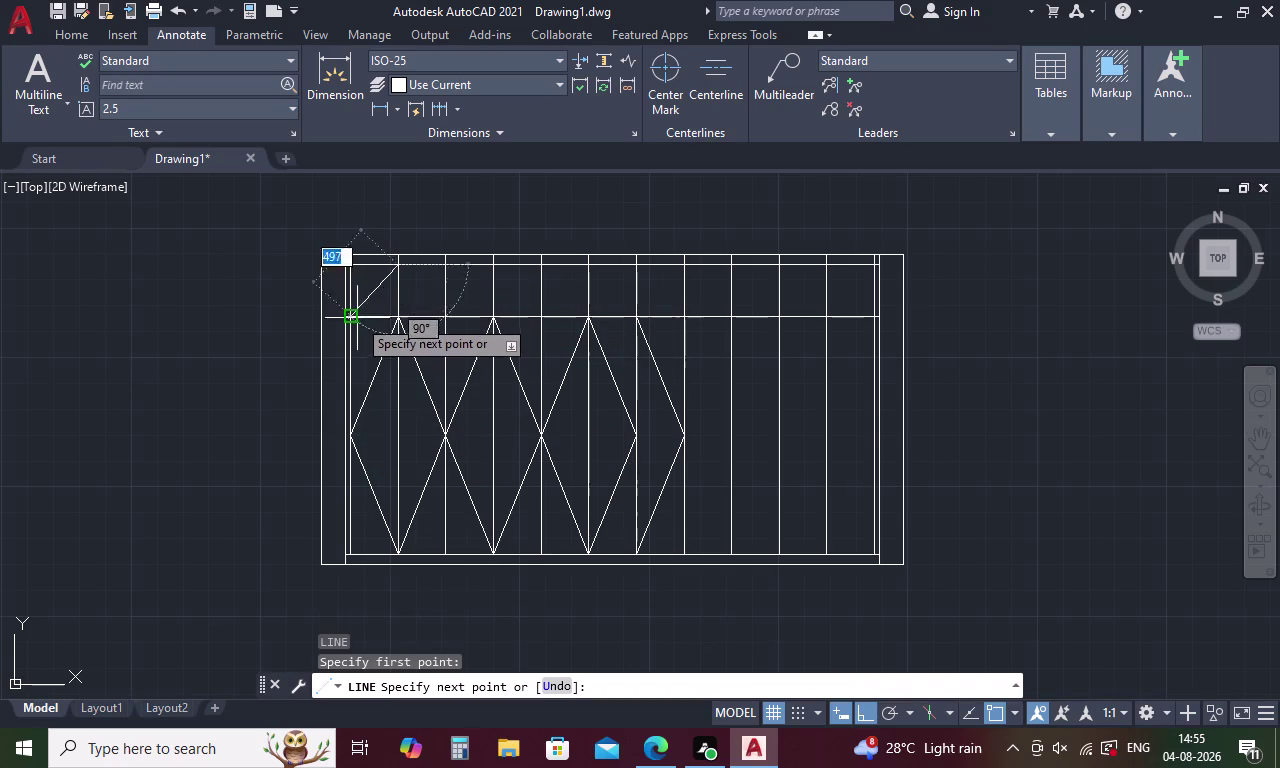
click(356, 320)
key(space)
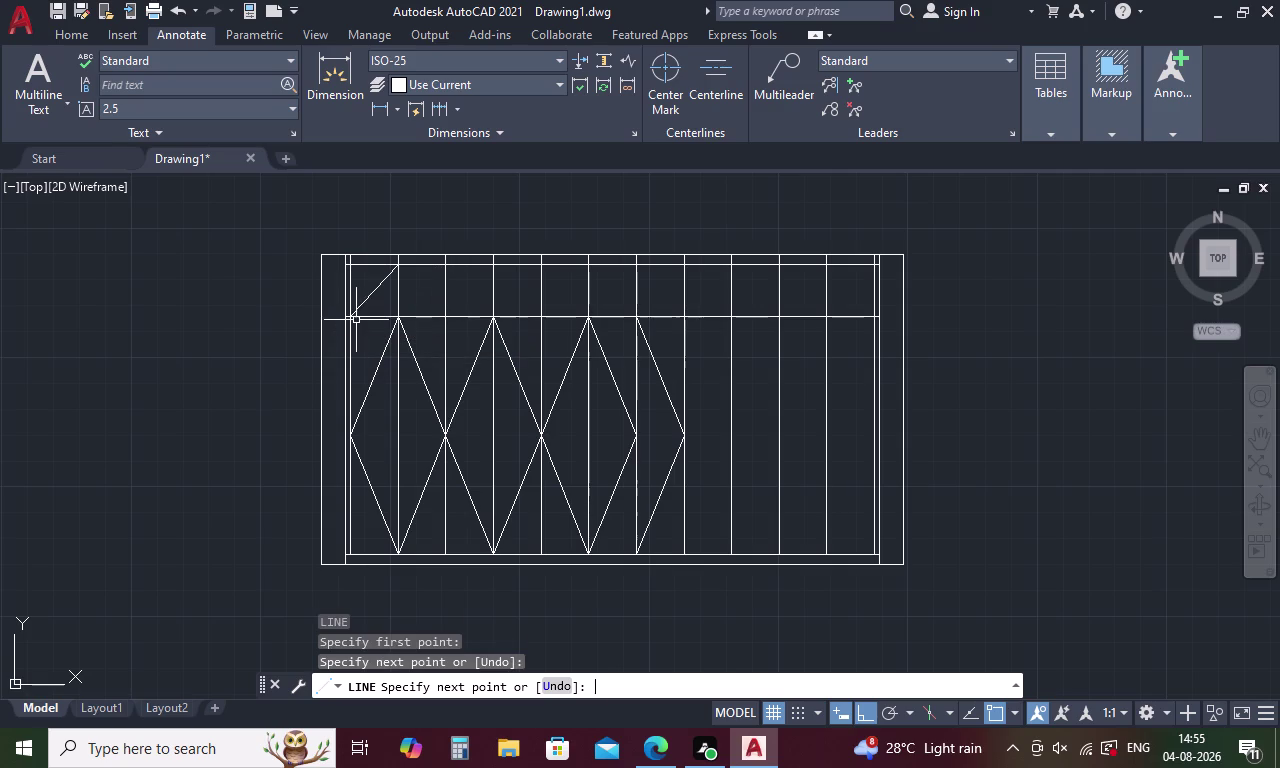
Draw the second diagonal from the peak down to the band's bottom, then select both diagonals.
key(space)
click(393, 265)
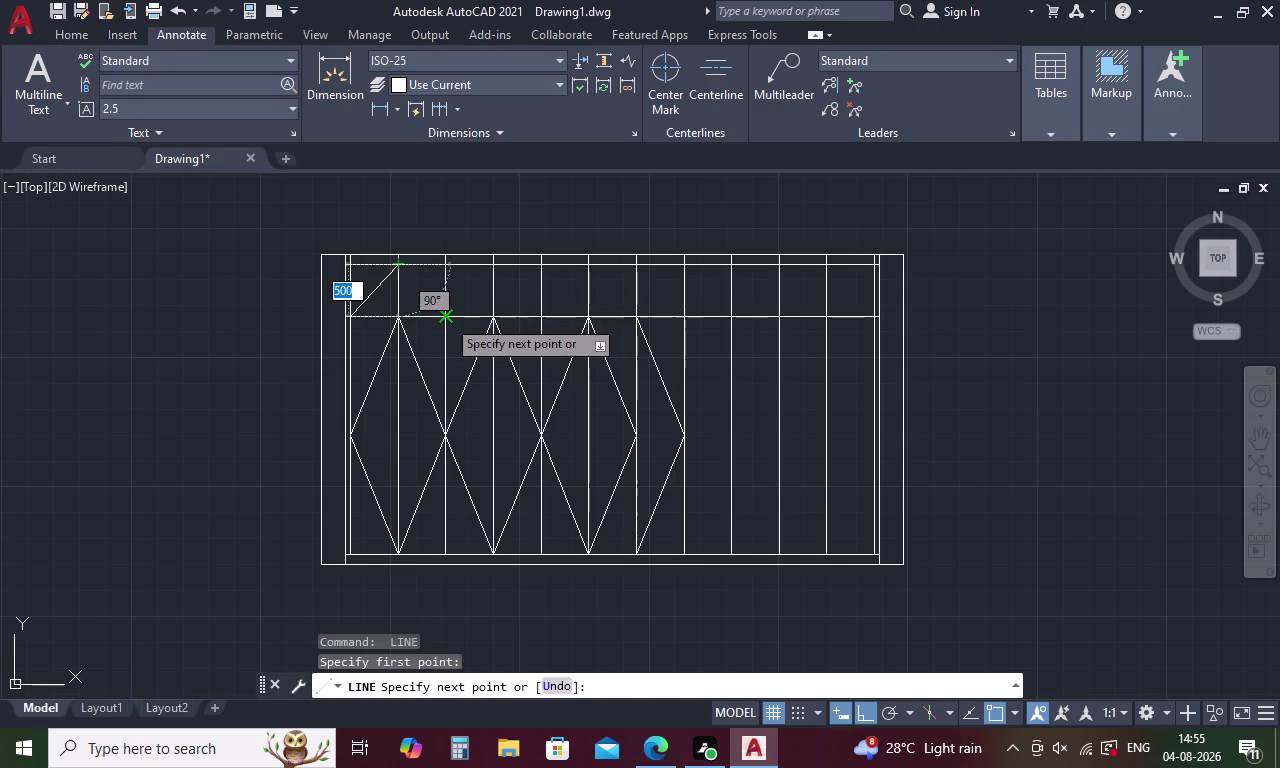
scroll(up, 3)
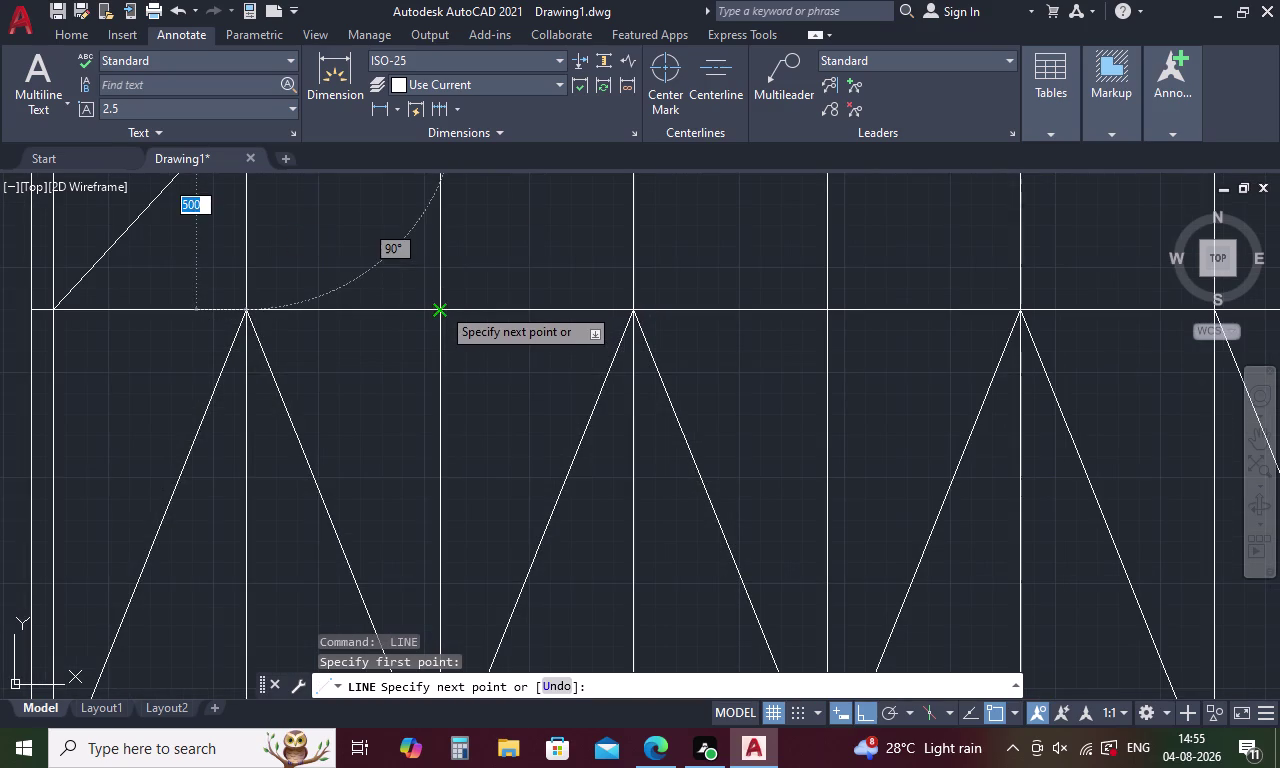
click(441, 306)
key(Escape)
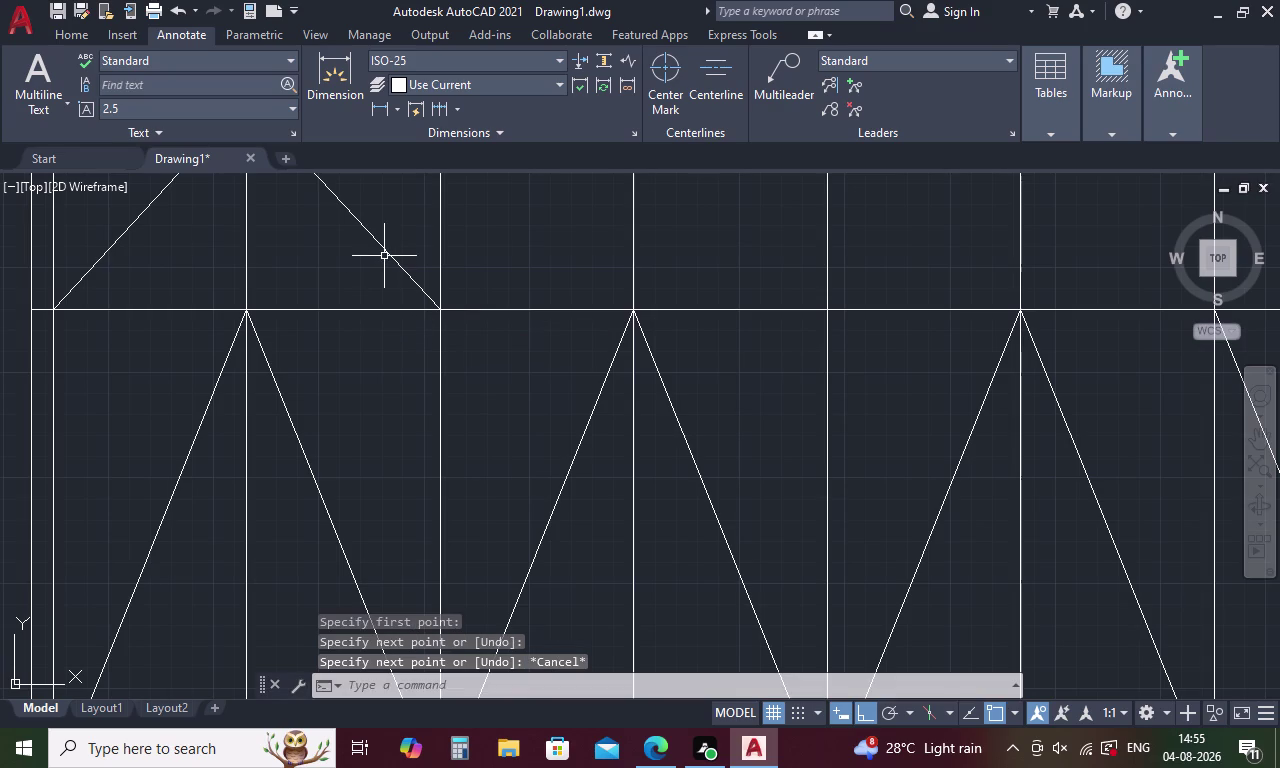
click(384, 254)
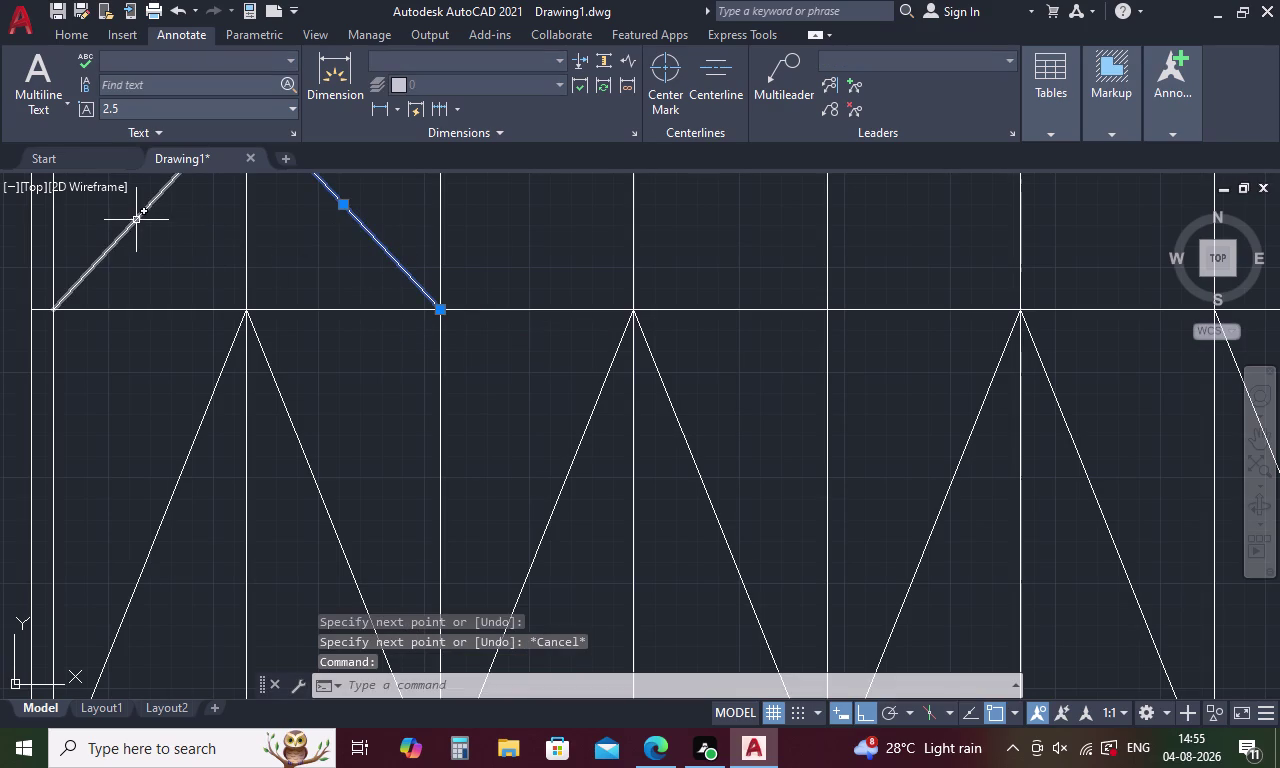
click(136, 220)
right_click(169, 258)
Copy the peak from its apex onto the top band of the next two shutters.
click(243, 420)
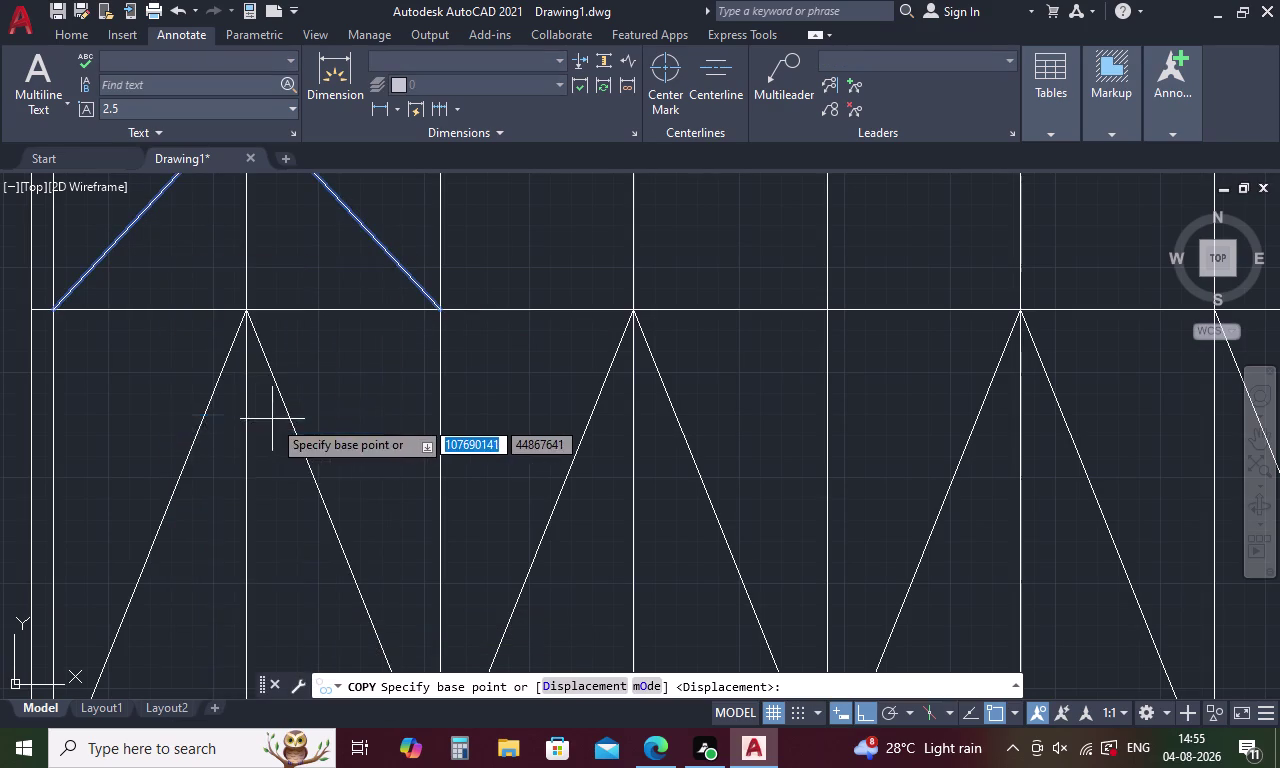
scroll(down, 3)
scroll(up, 3)
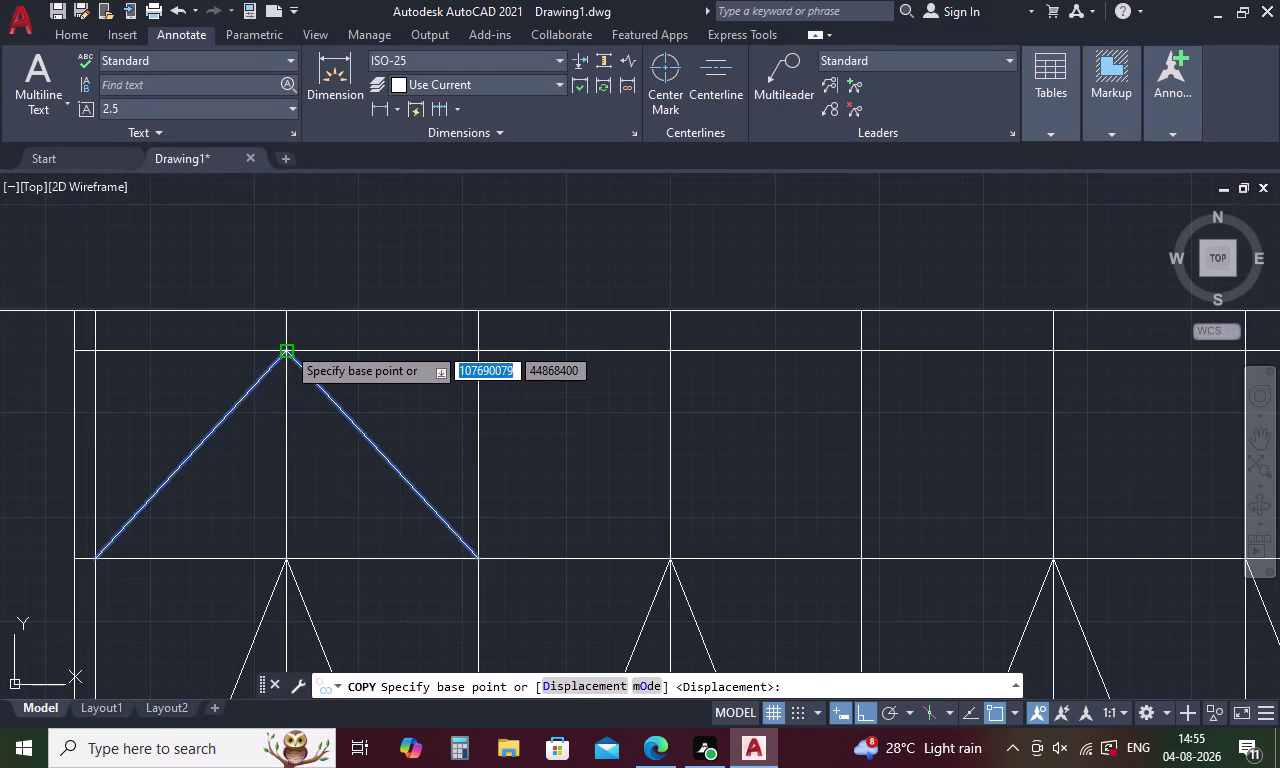
click(287, 345)
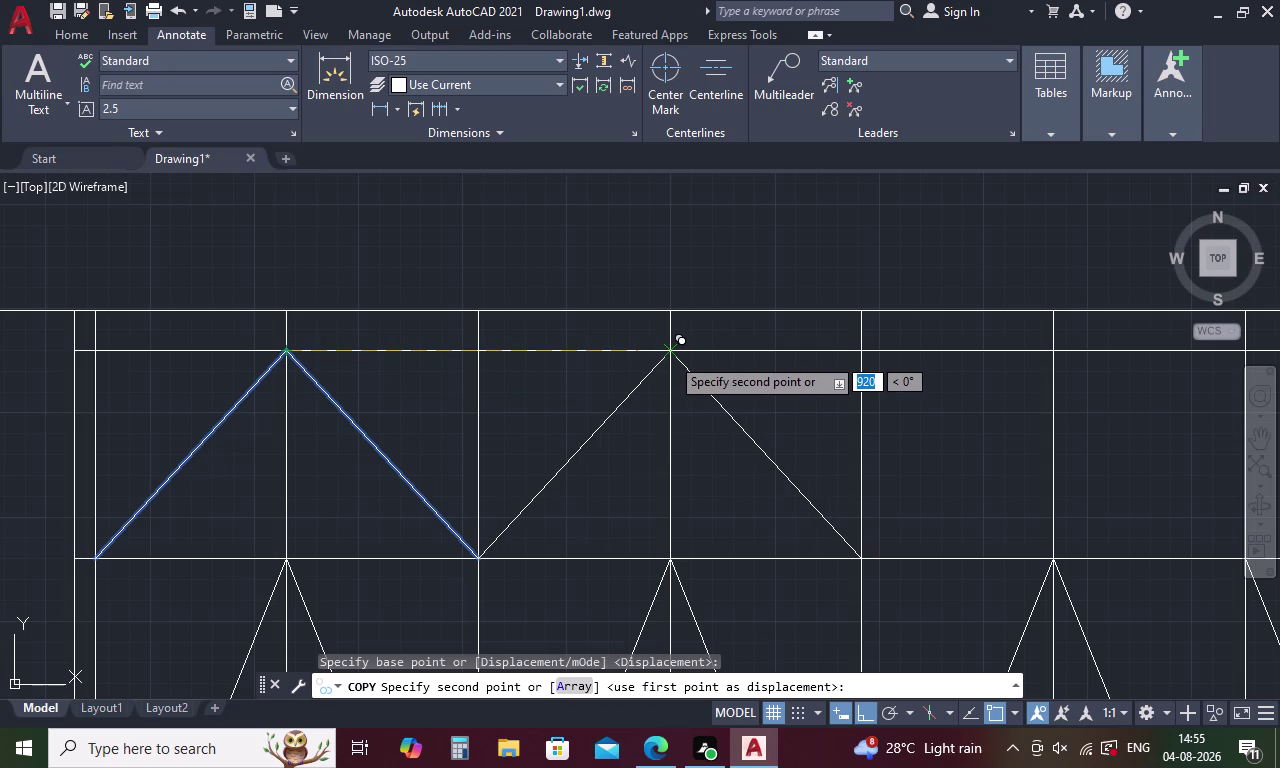
click(670, 356)
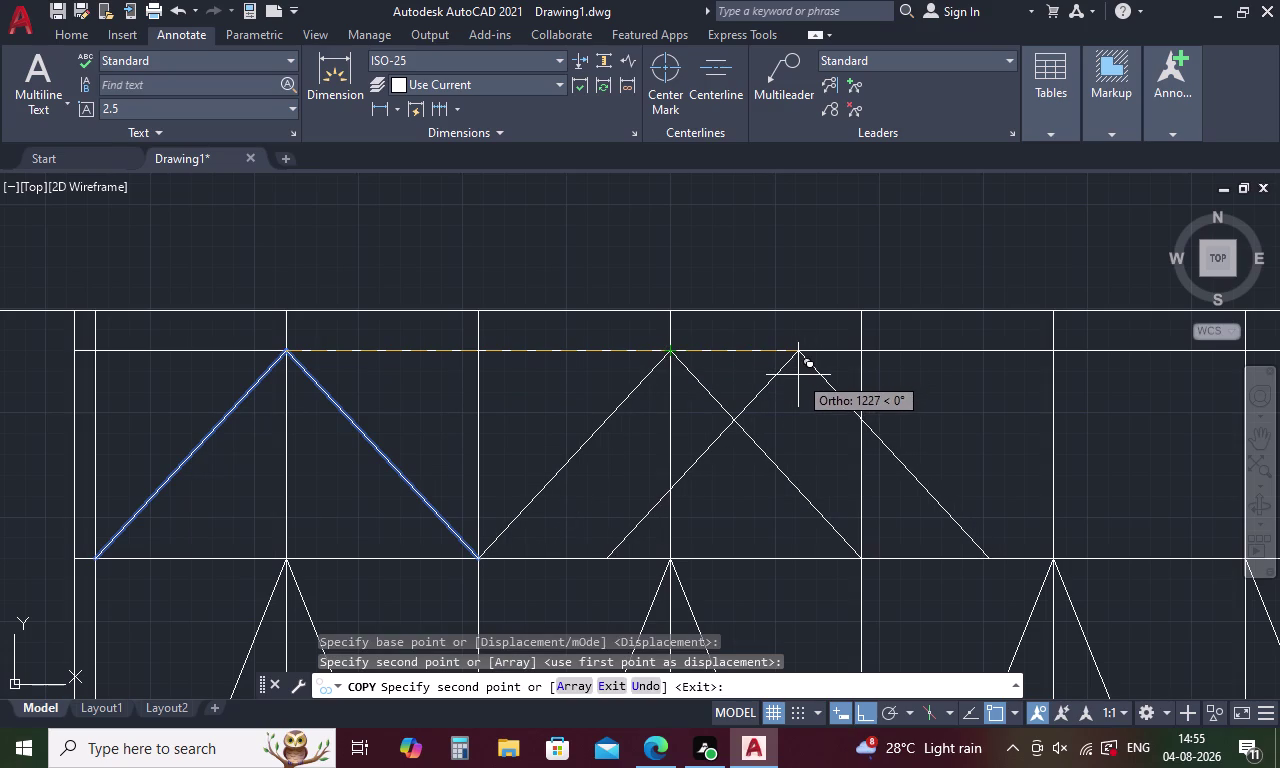
middle_drag(802, 375, 477, 386)
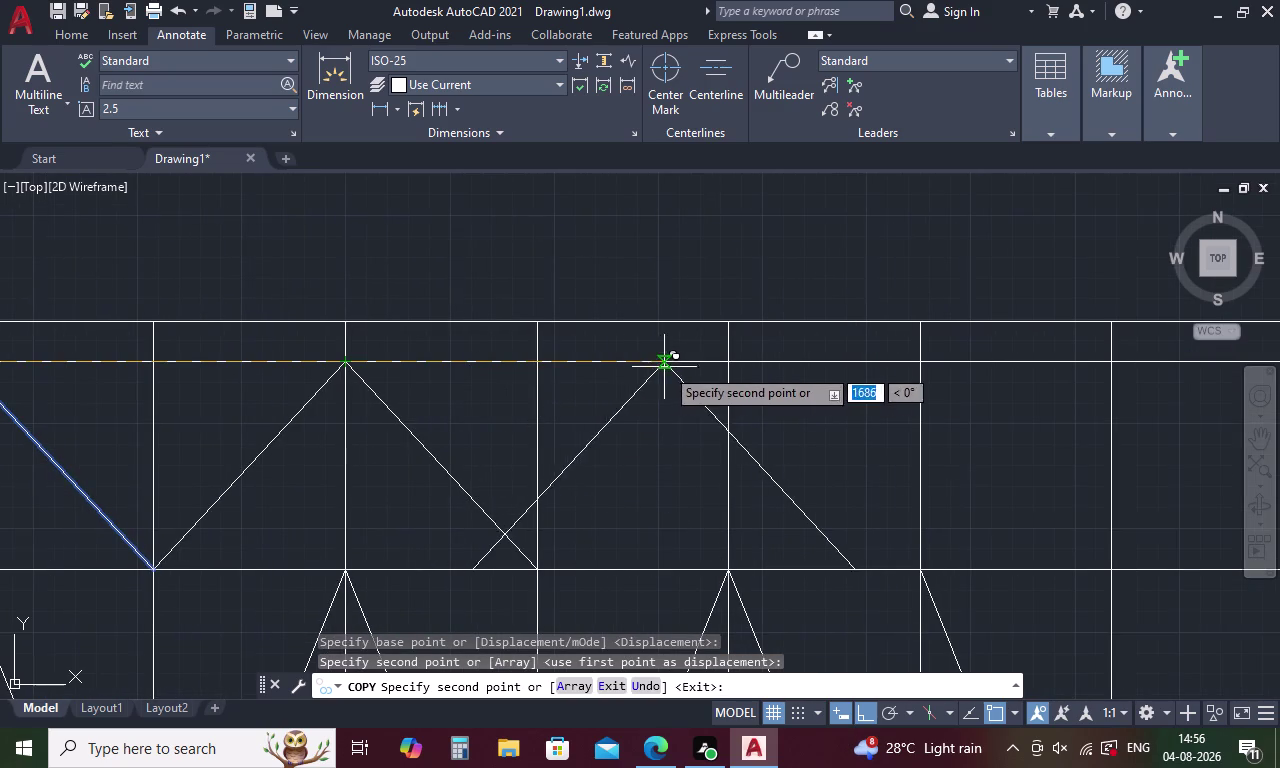
click(725, 358)
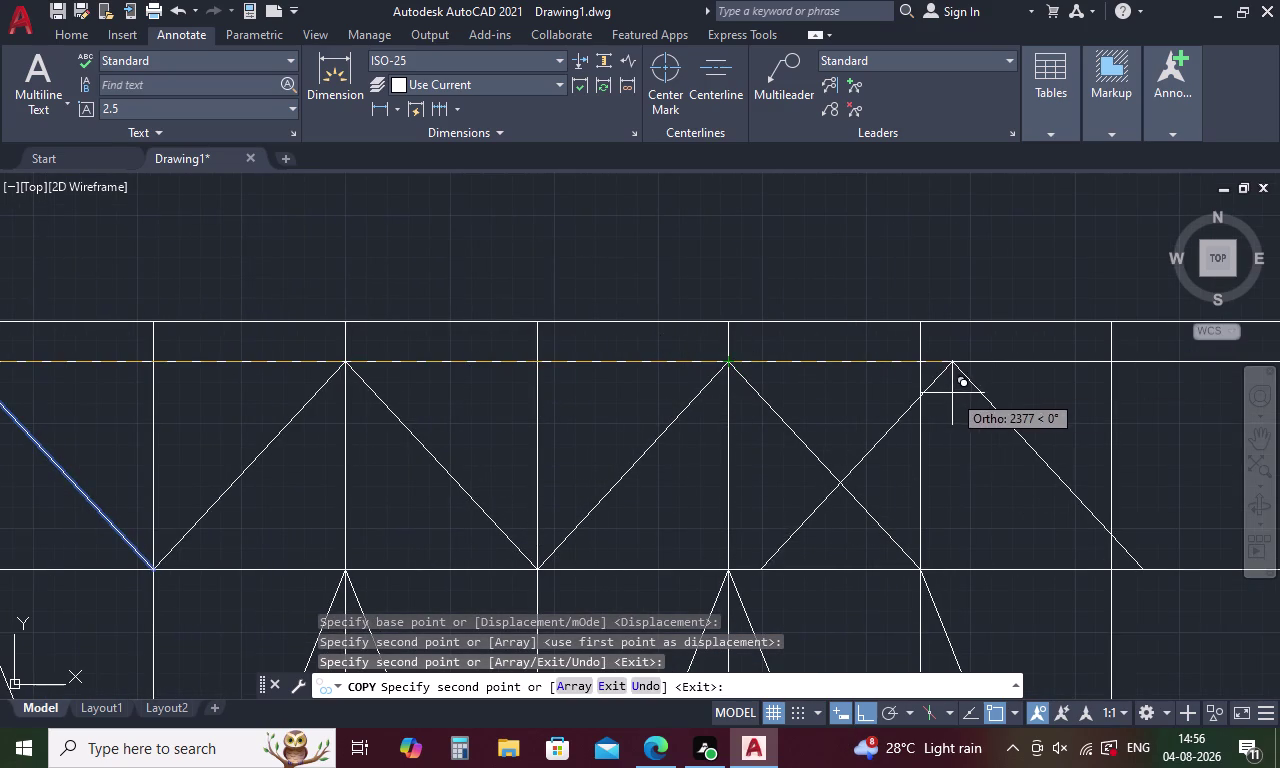
Place two more peak copies further along the top band and end the copy.
middle_drag(950, 394, 708, 426)
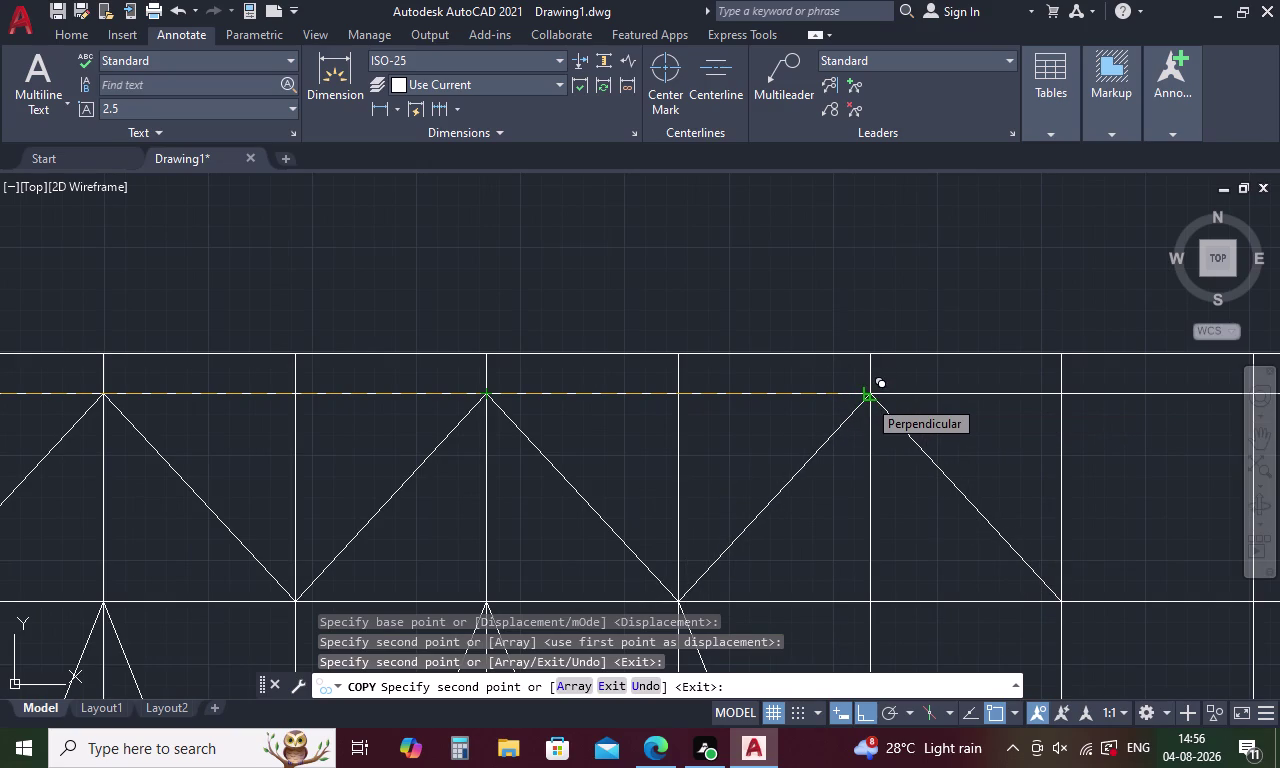
click(867, 398)
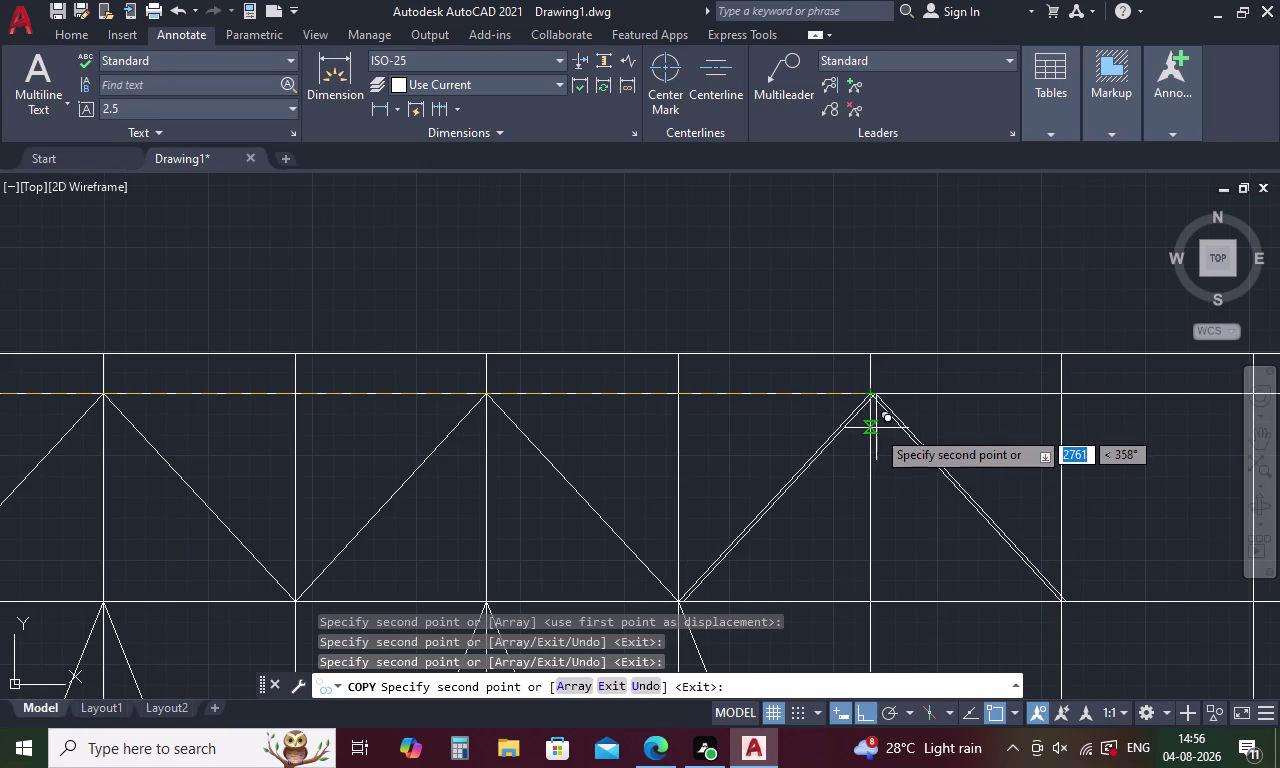
middle_drag(891, 438, 359, 421)
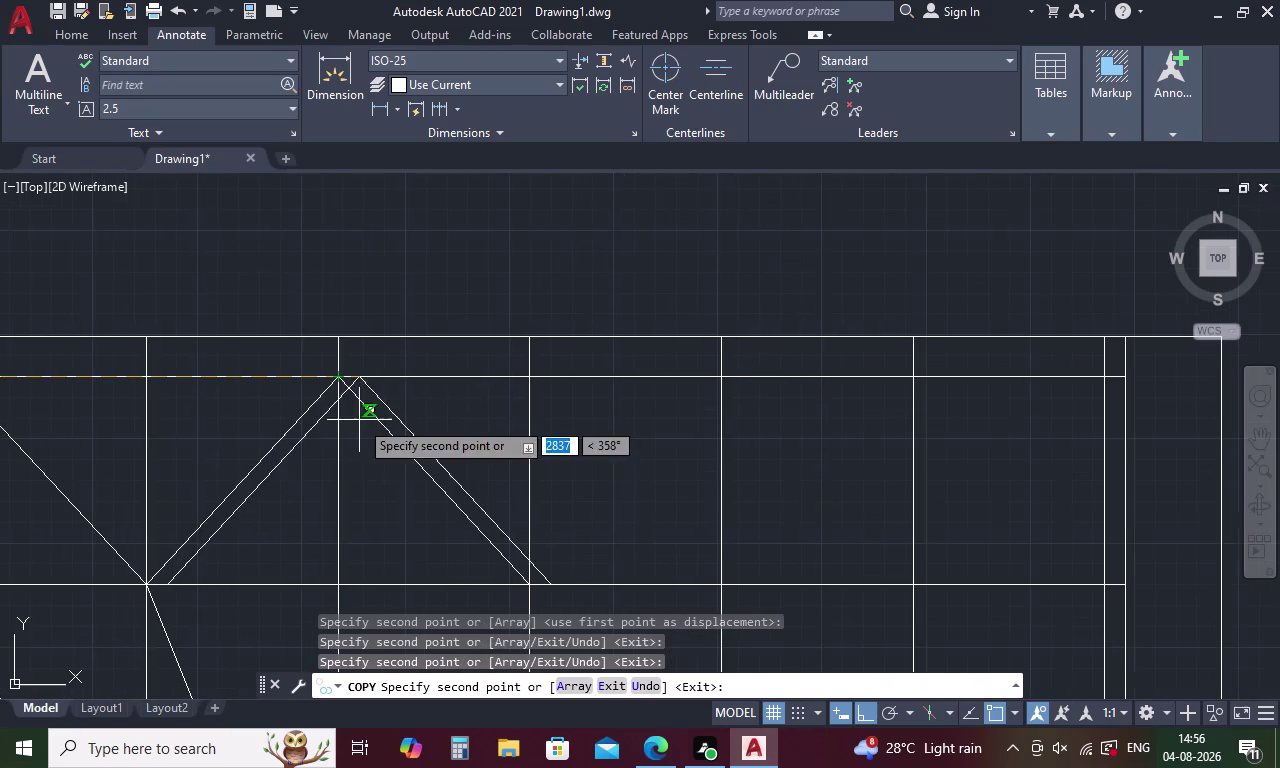
click(720, 376)
scroll(down, 3)
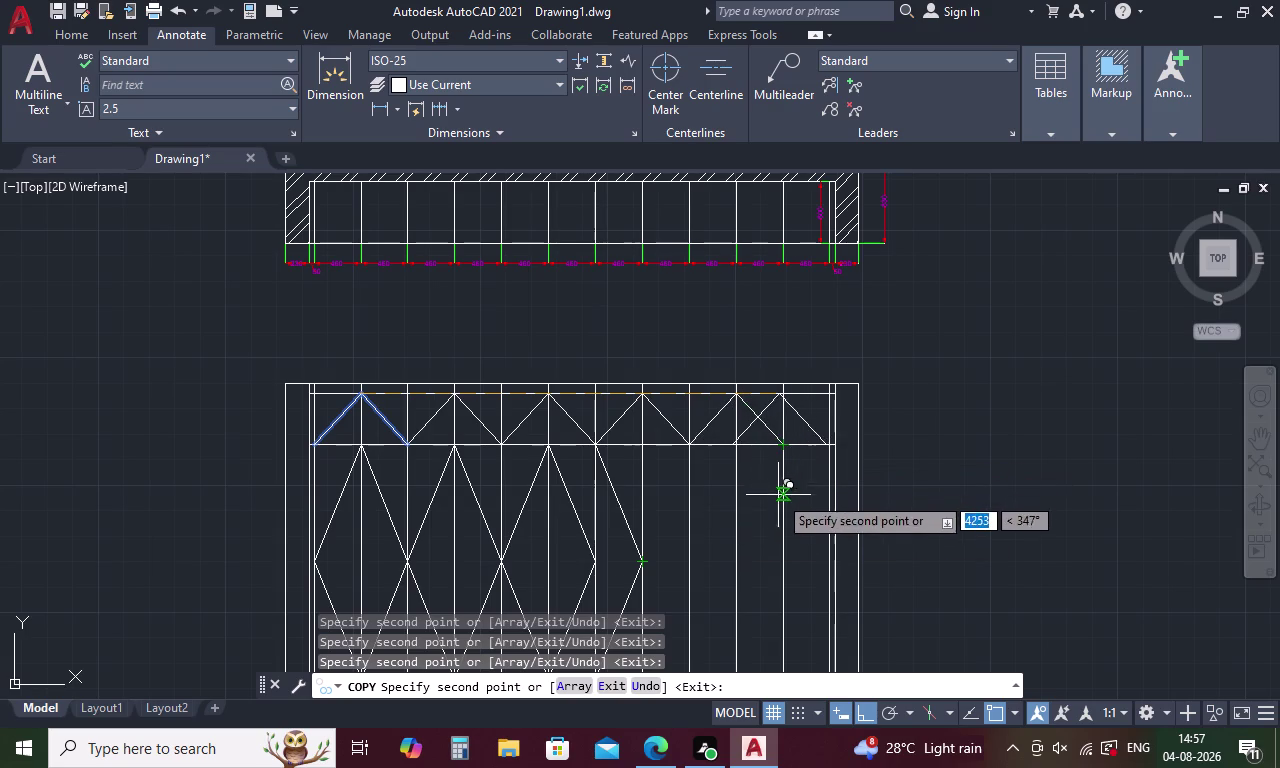
key(Escape)
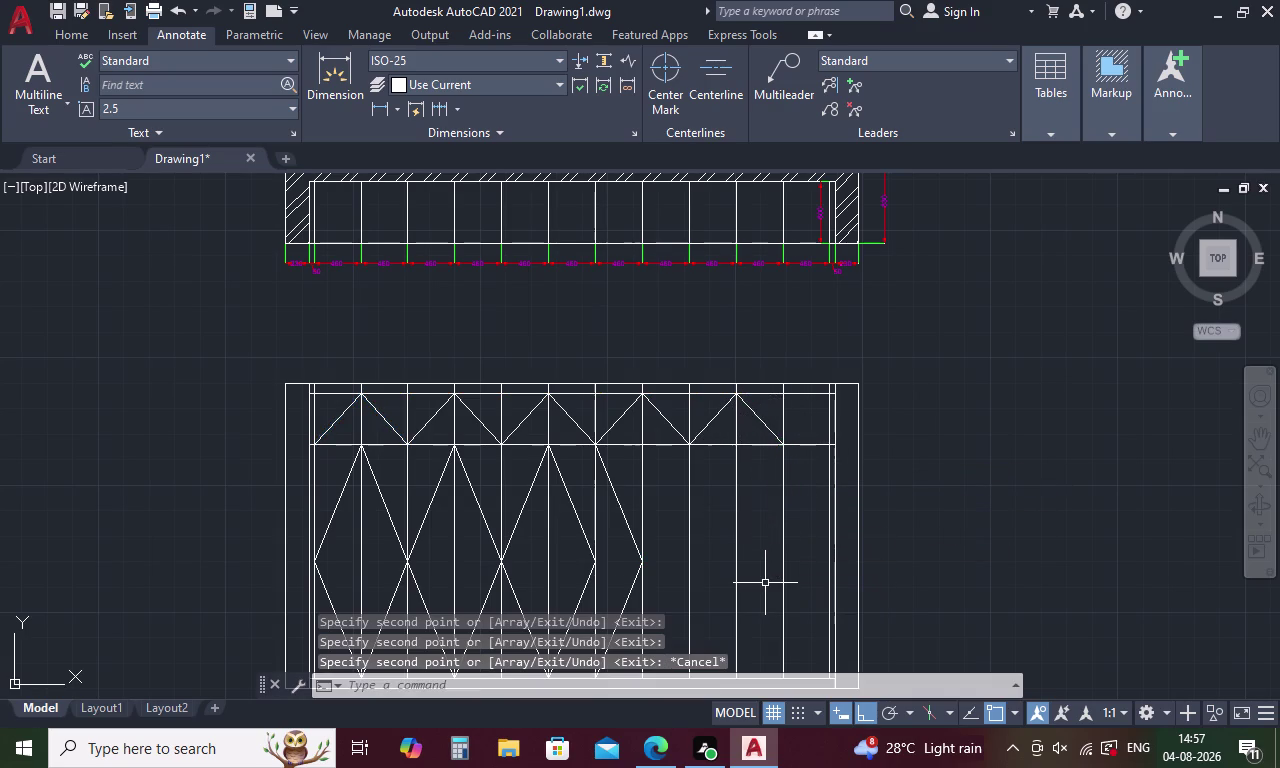
Select the ten peak and zigzag line segments in the top band and delete them.
click(342, 415)
click(376, 414)
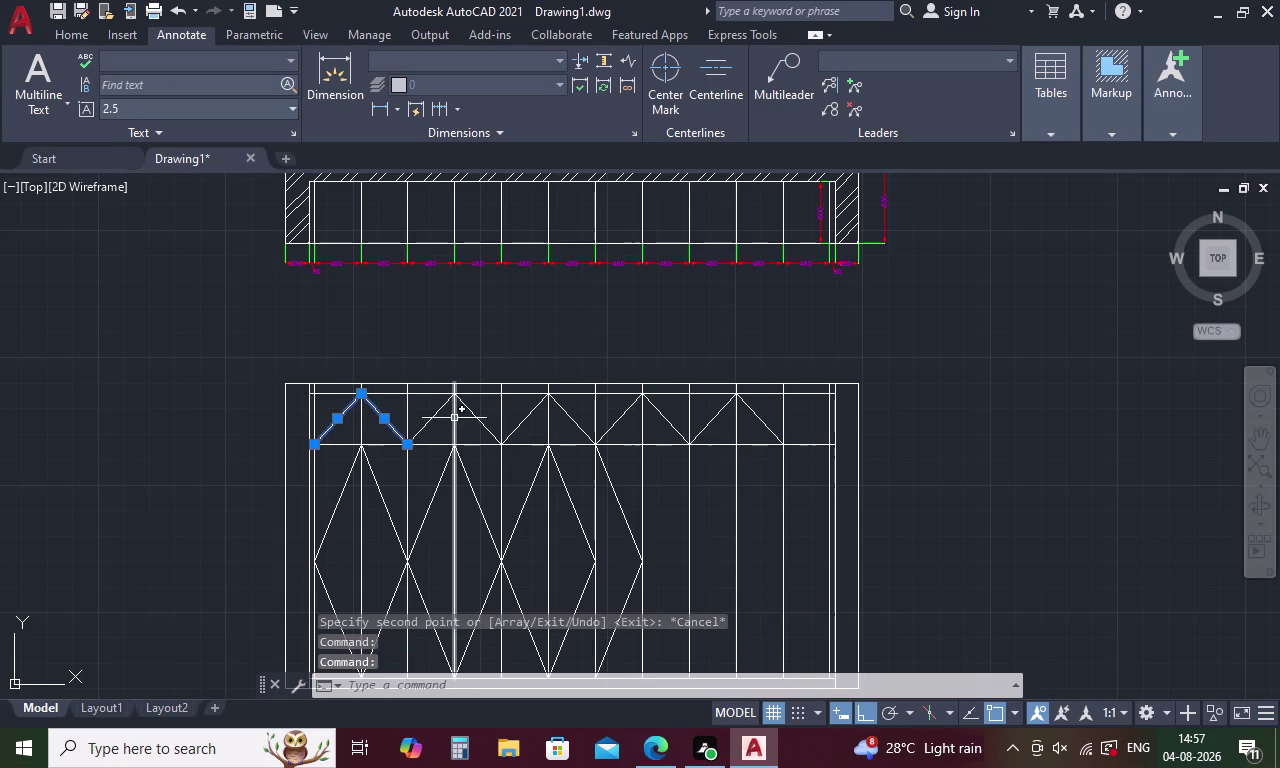
click(431, 412)
click(436, 414)
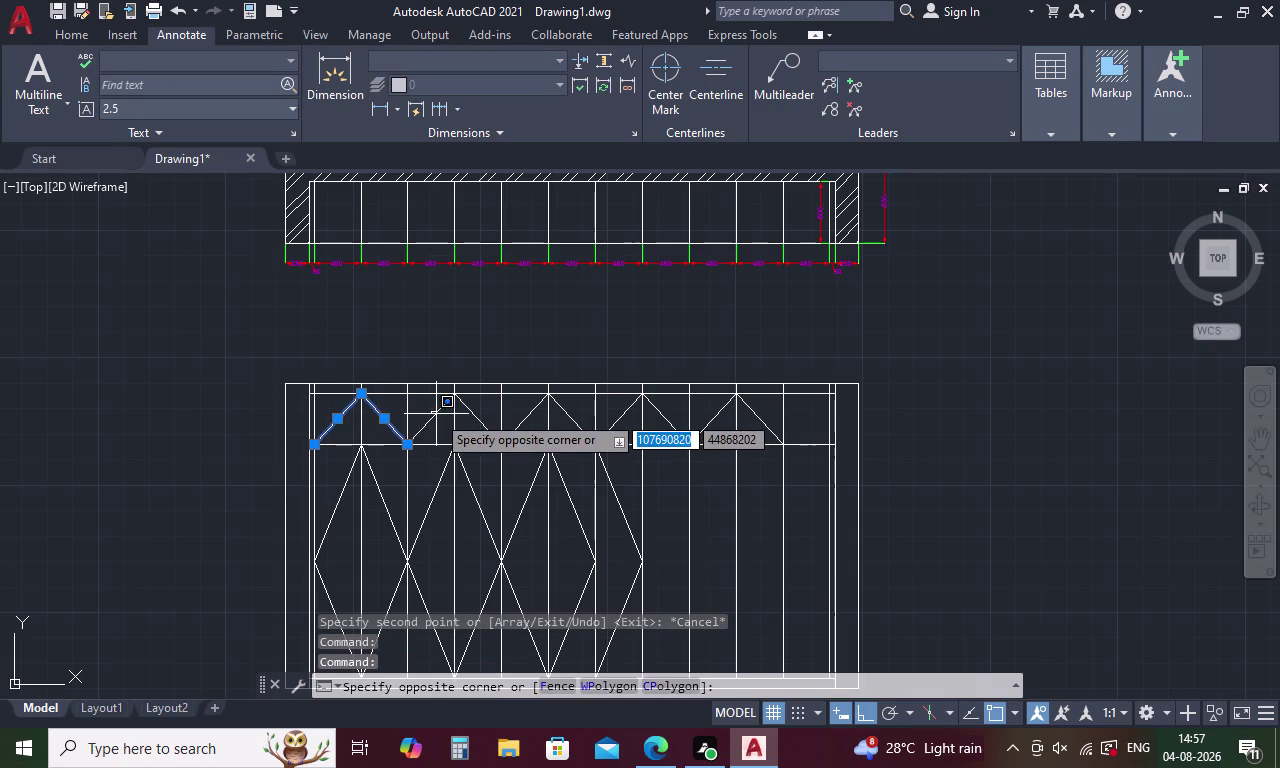
click(441, 409)
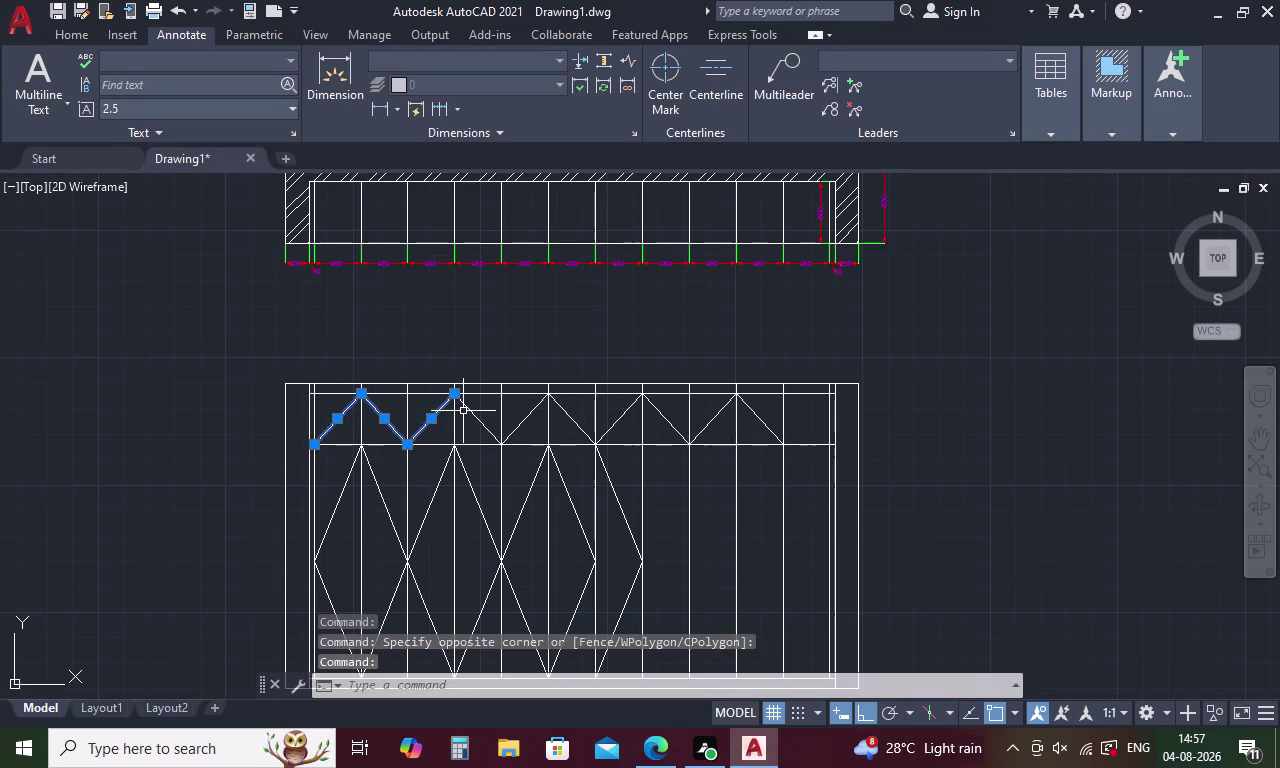
click(466, 411)
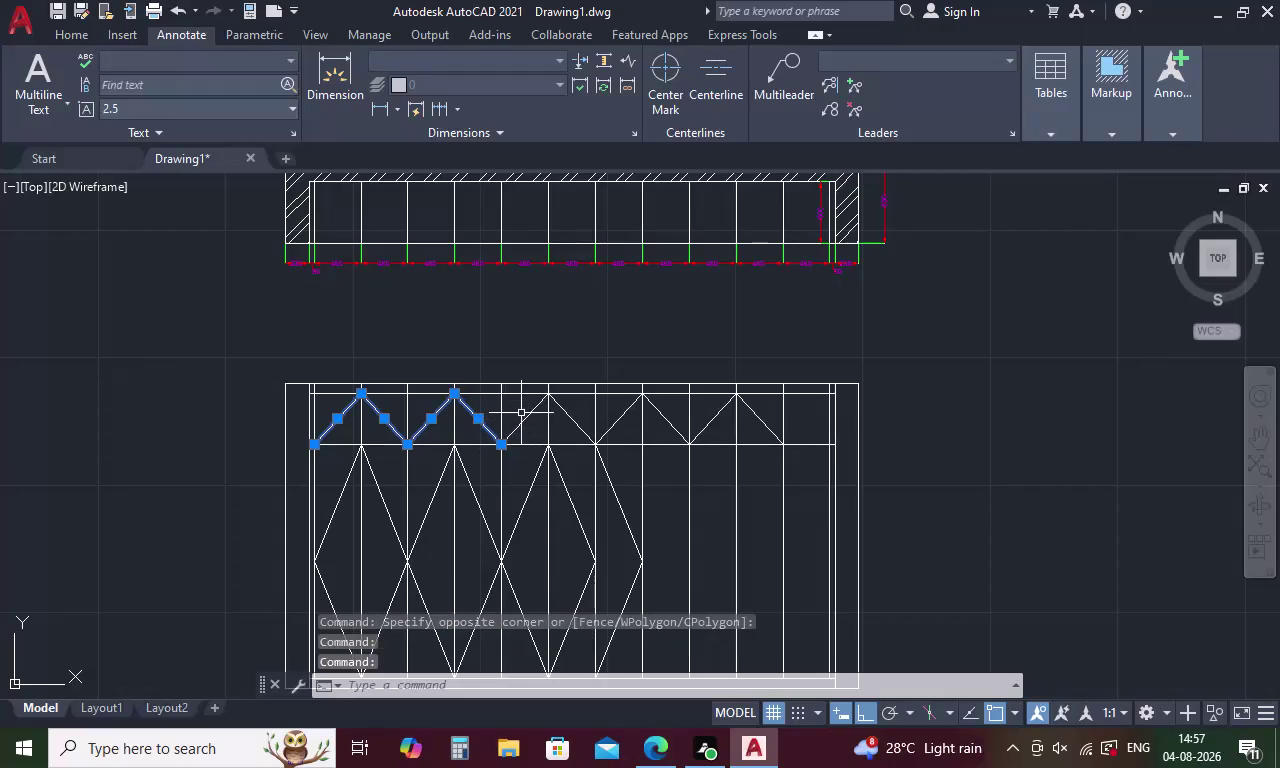
click(533, 413)
click(566, 411)
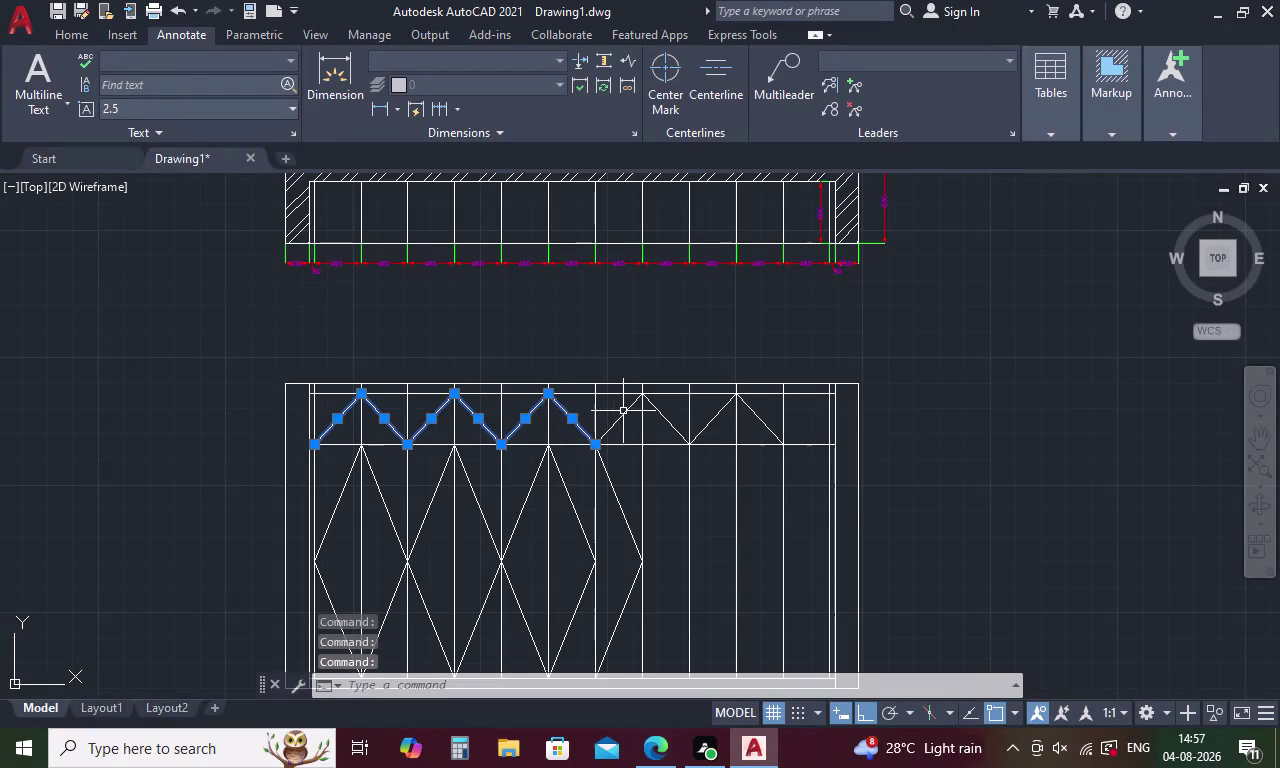
click(624, 411)
click(663, 411)
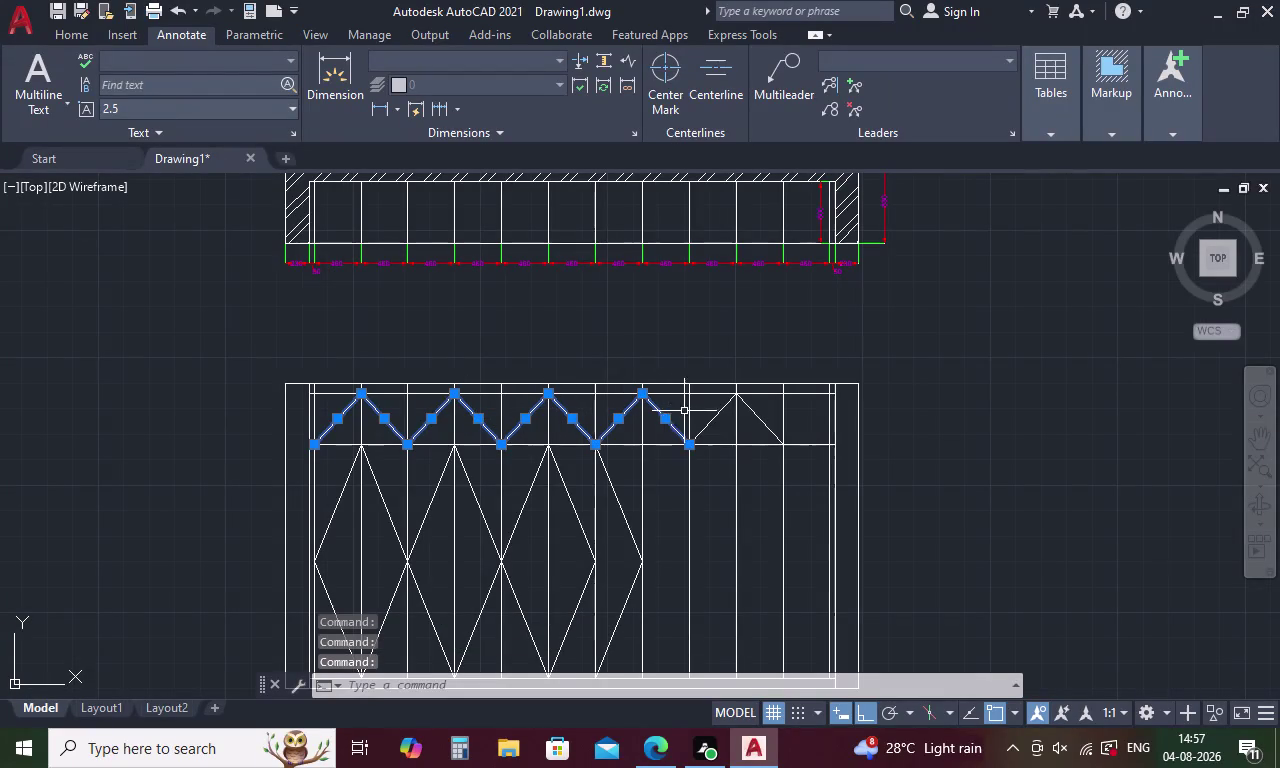
click(713, 412)
click(716, 412)
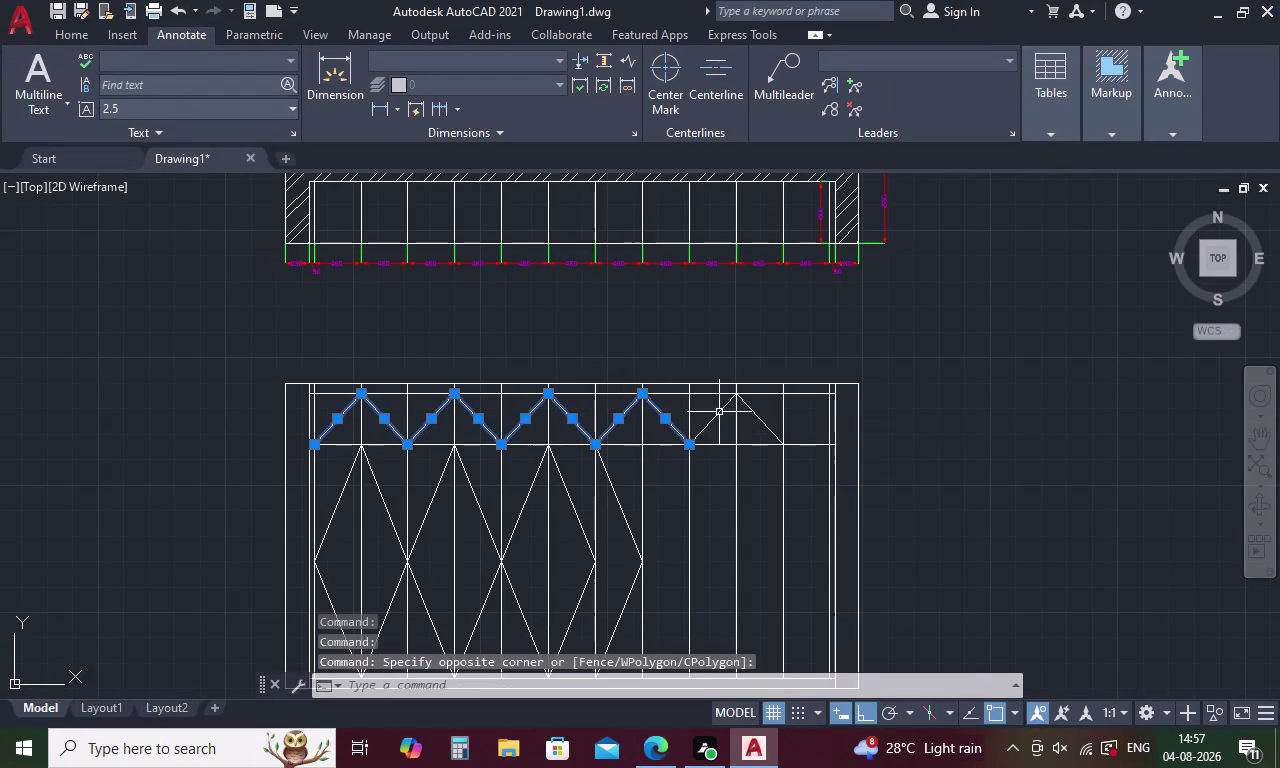
click(719, 412)
click(748, 409)
key(Delete)
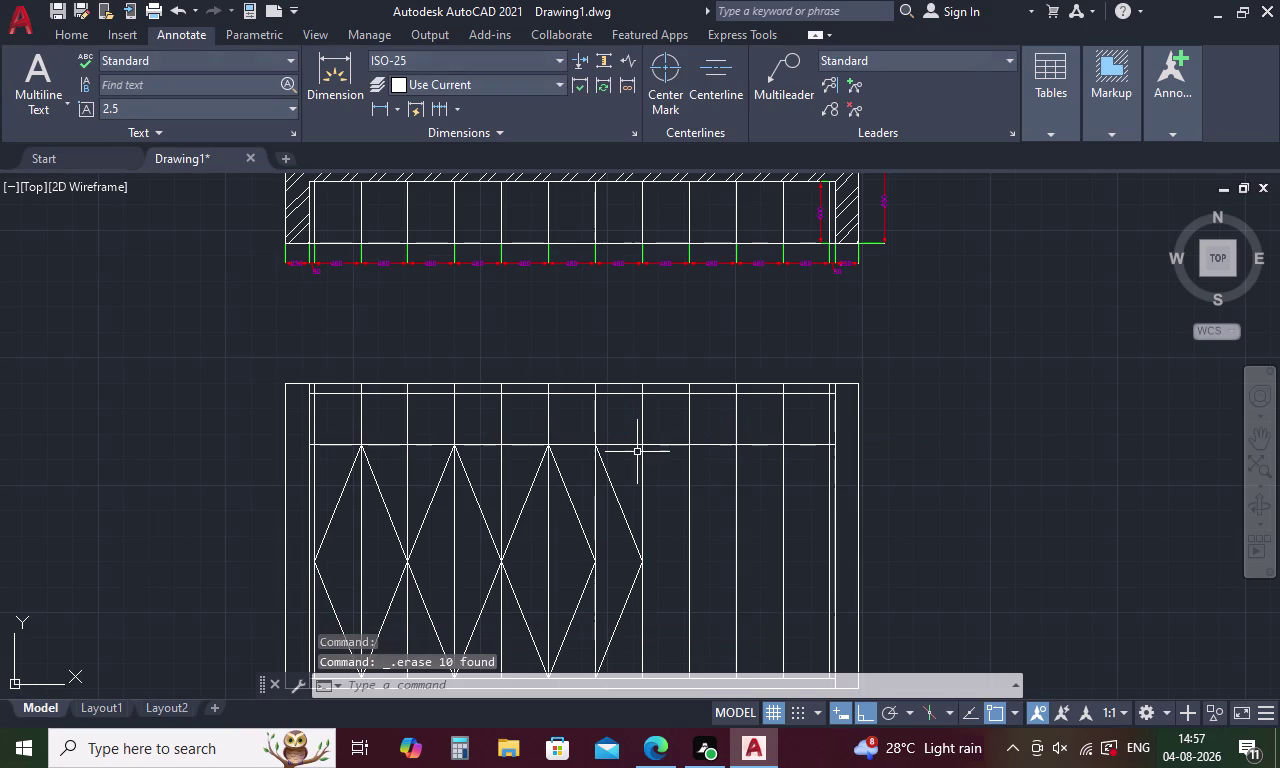
key(l)
key(Return)
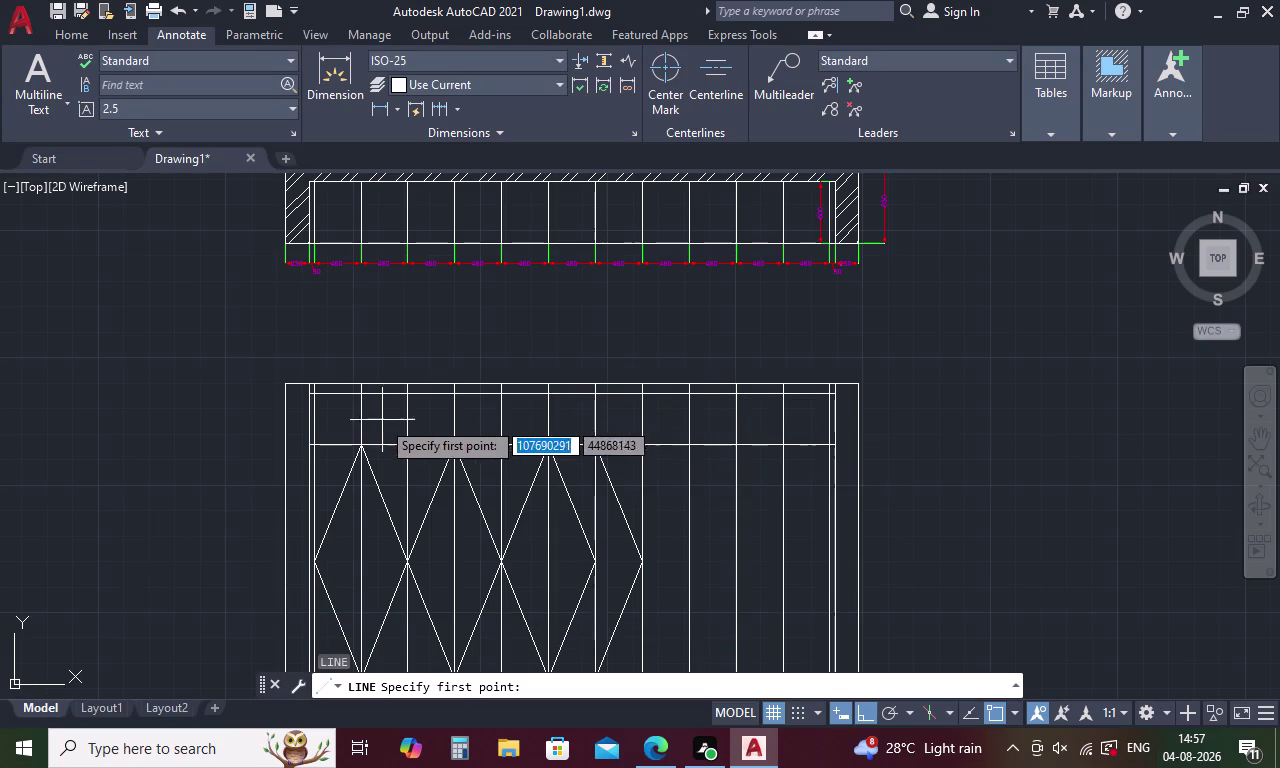
click(318, 446)
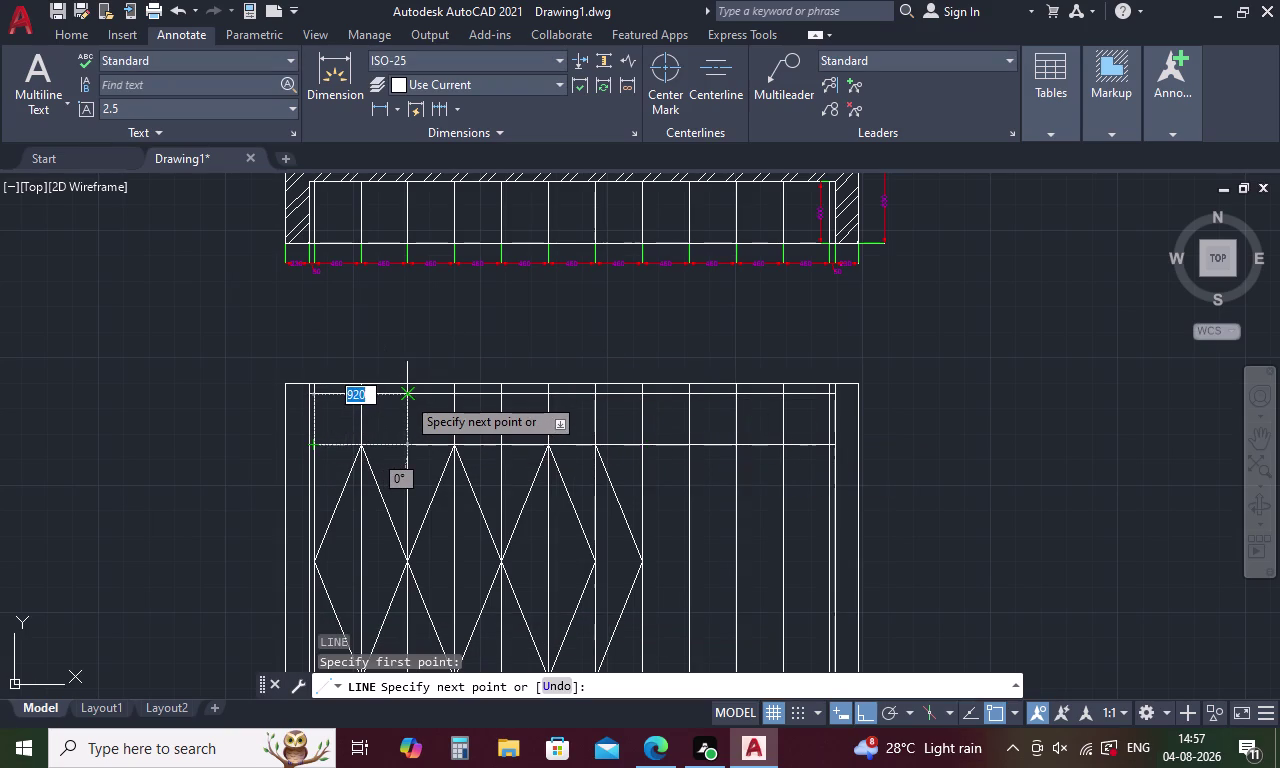
click(406, 396)
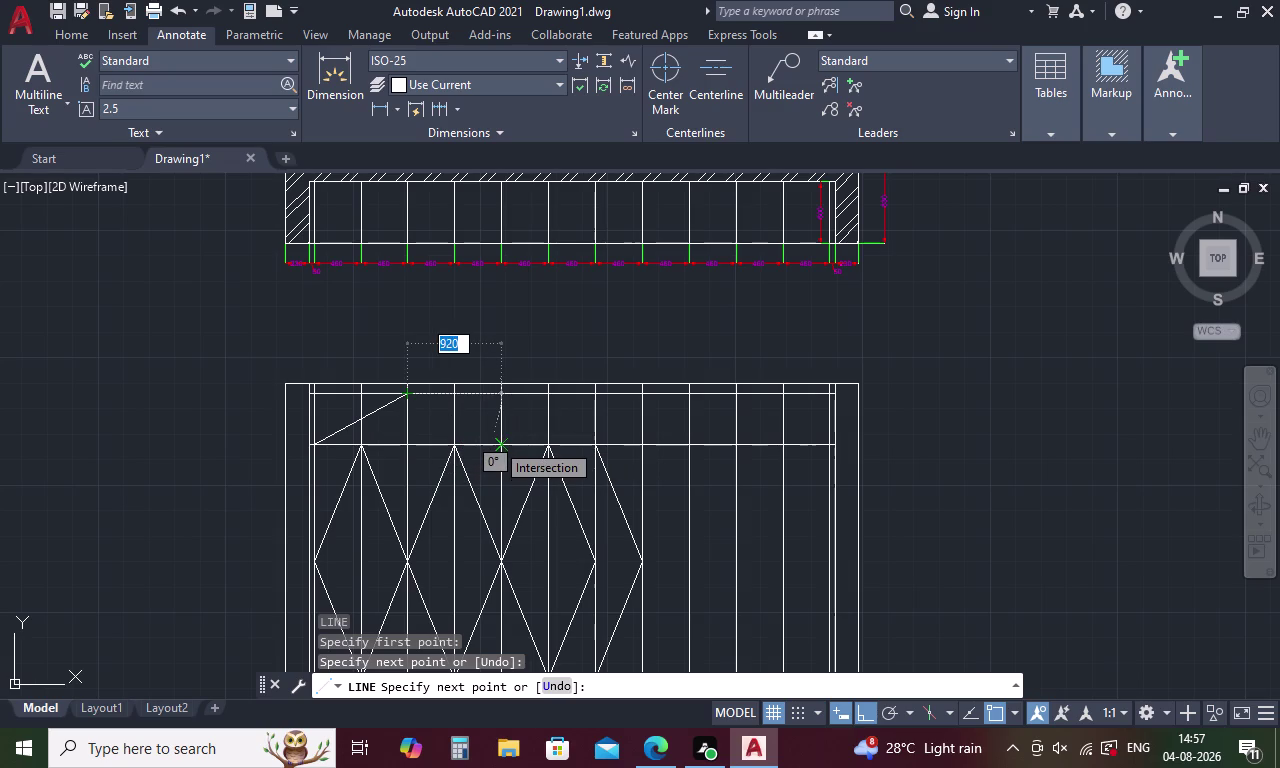
click(495, 443)
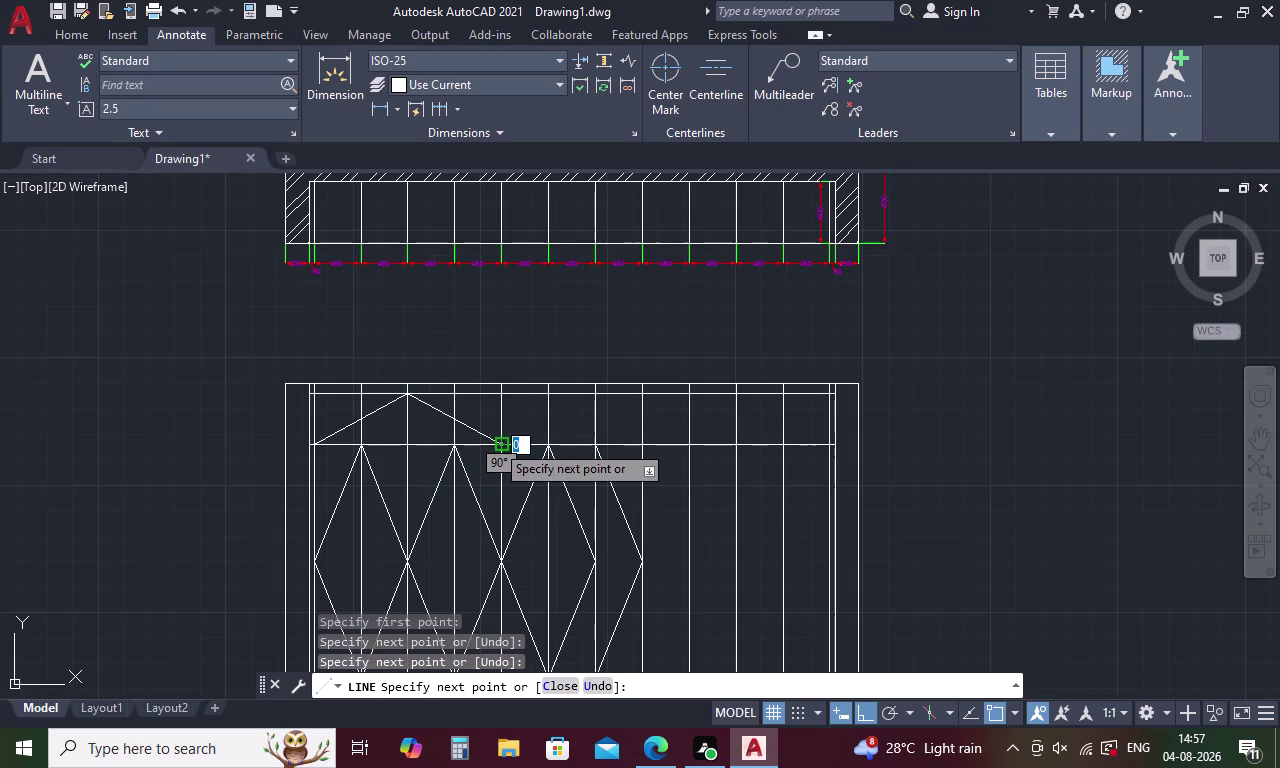
click(591, 399)
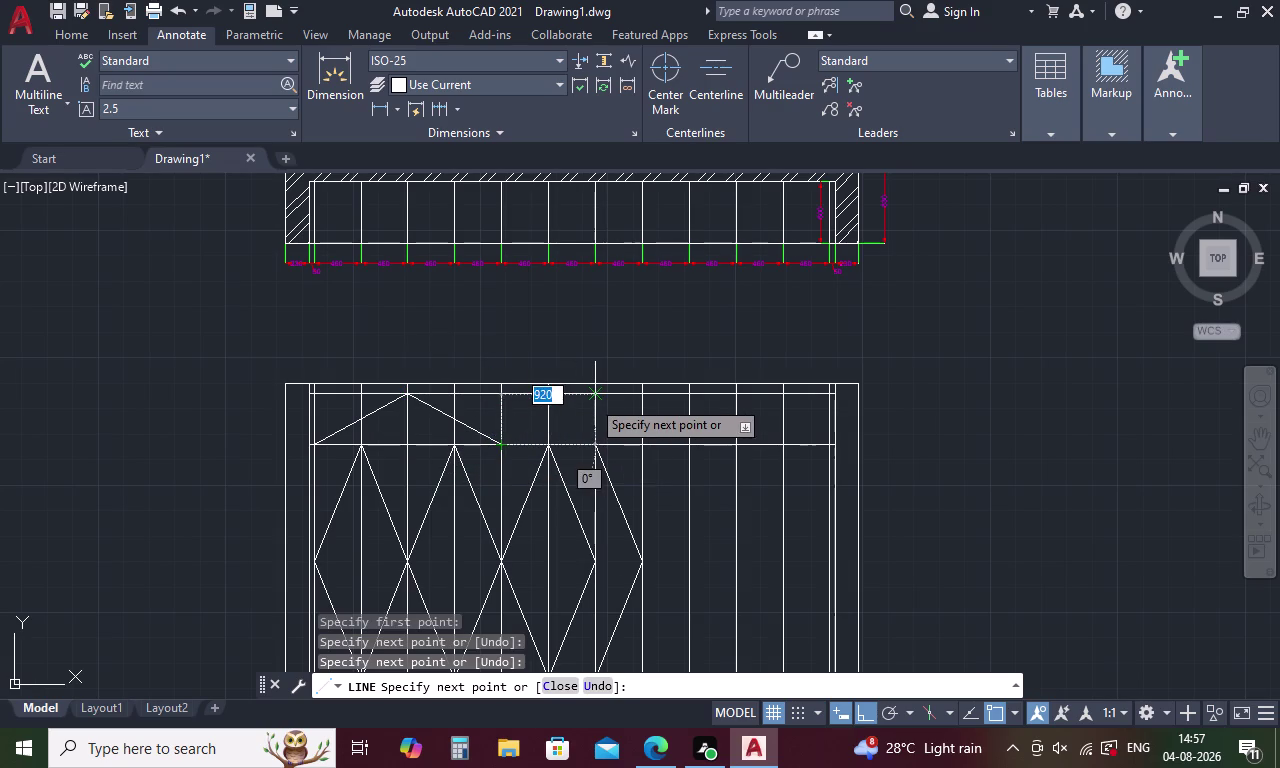
click(686, 448)
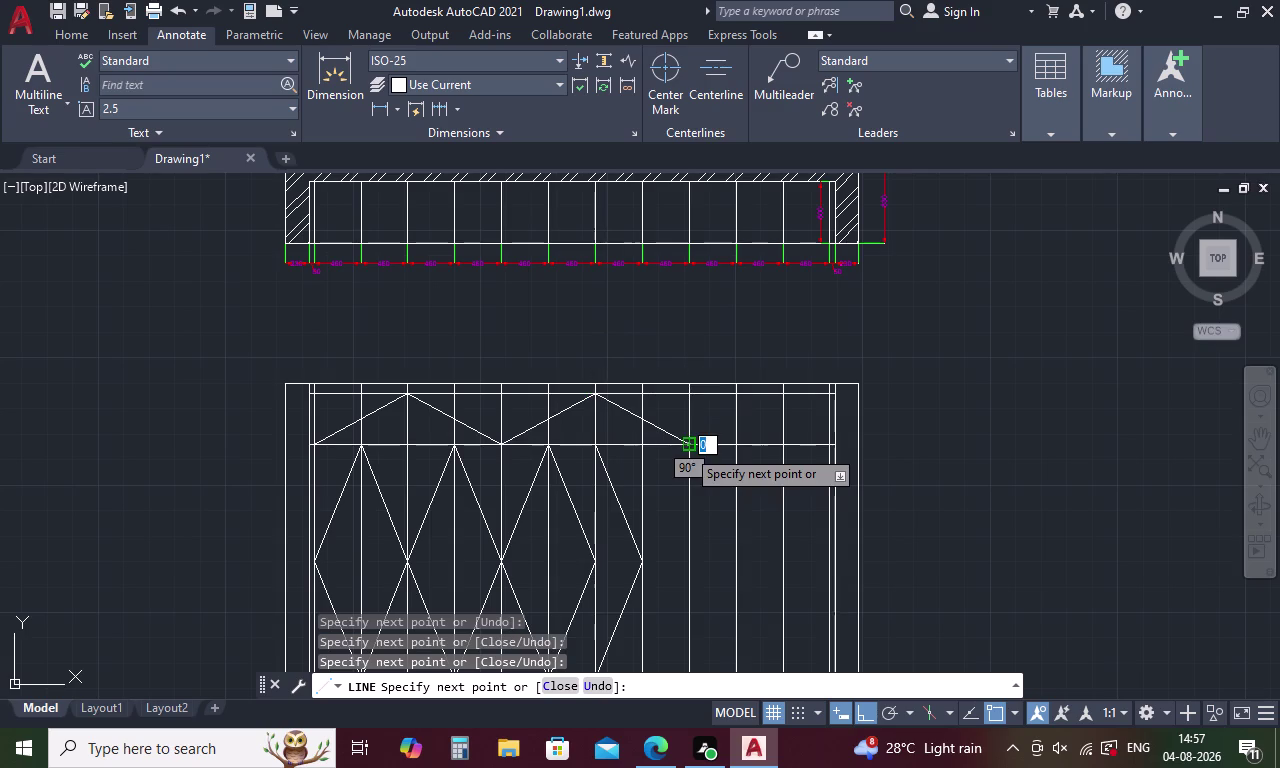
click(783, 391)
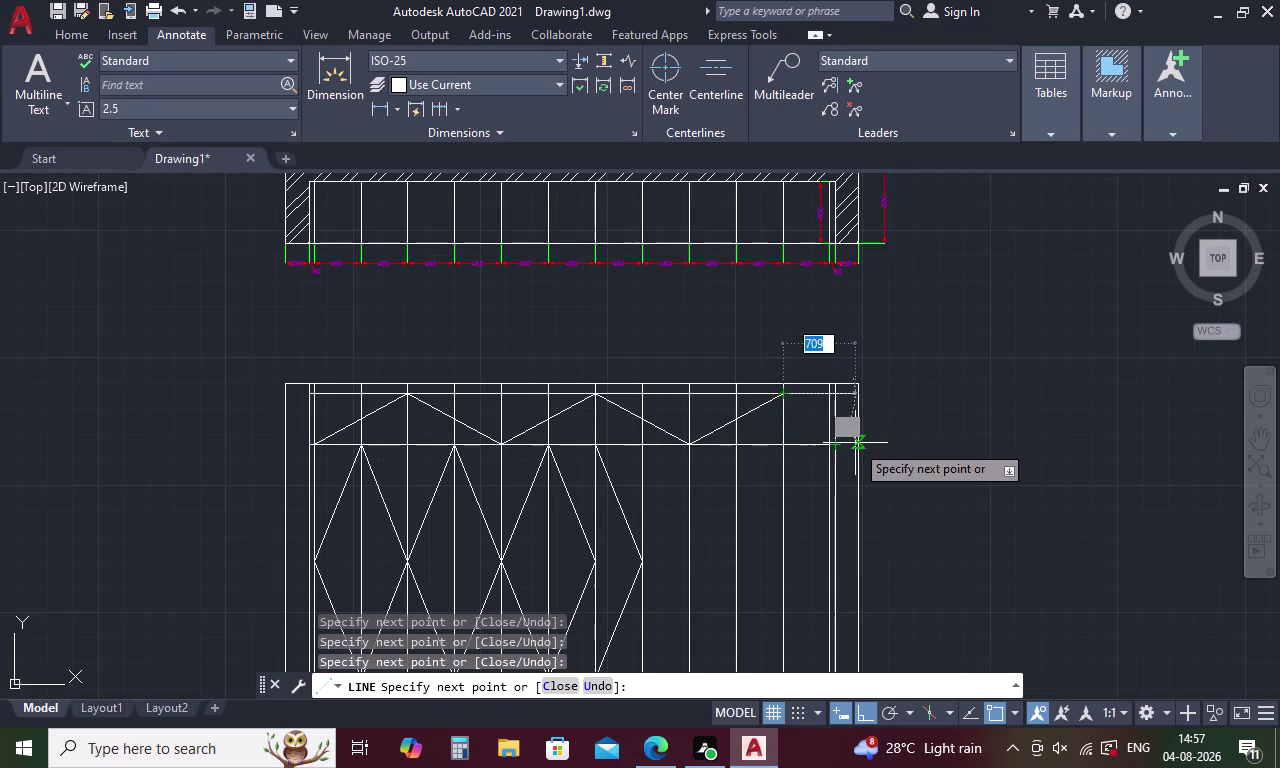
key(Escape)
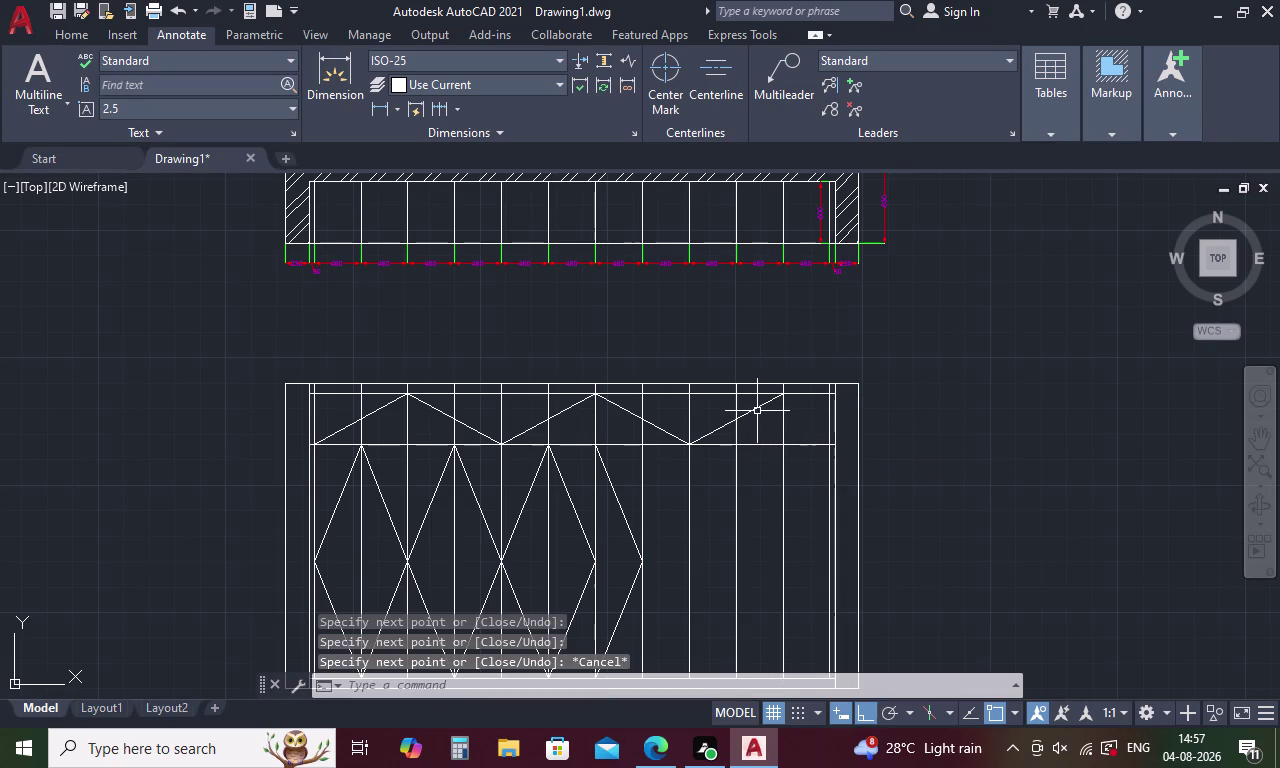
click(758, 406)
click(652, 425)
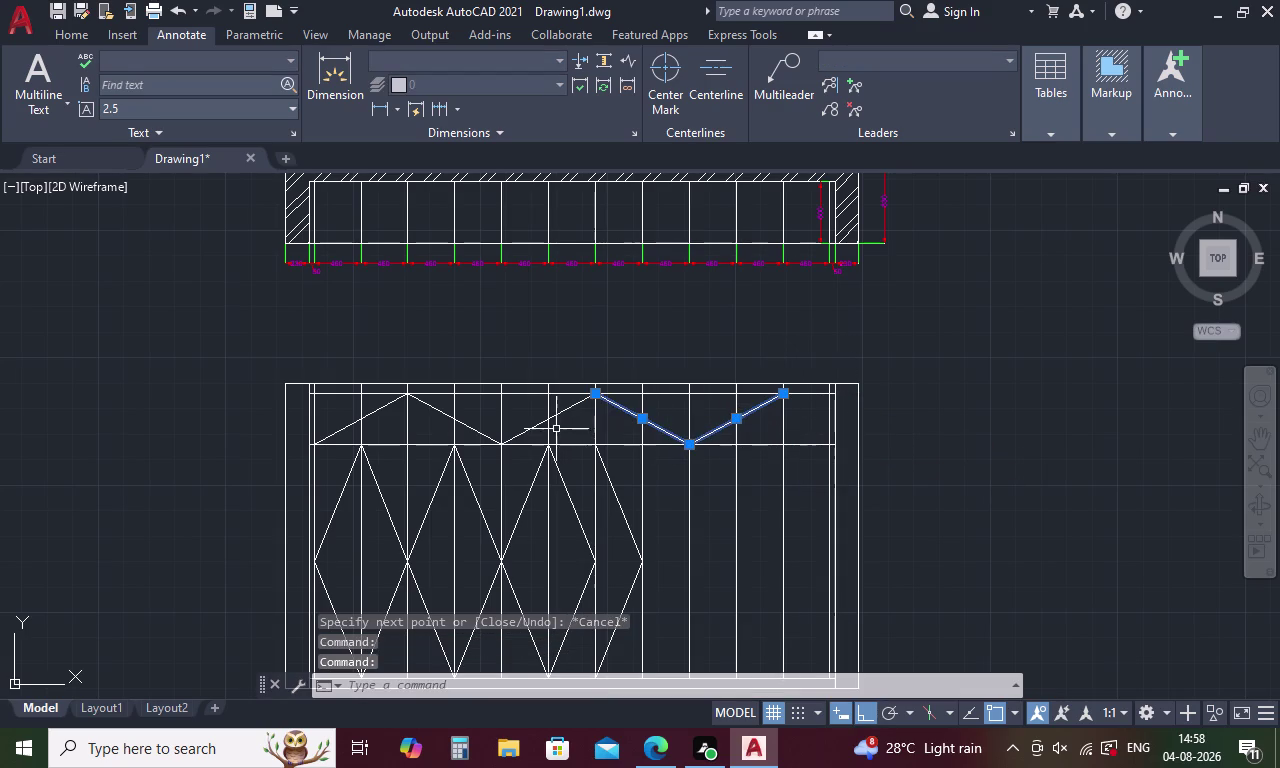
click(558, 410)
click(466, 425)
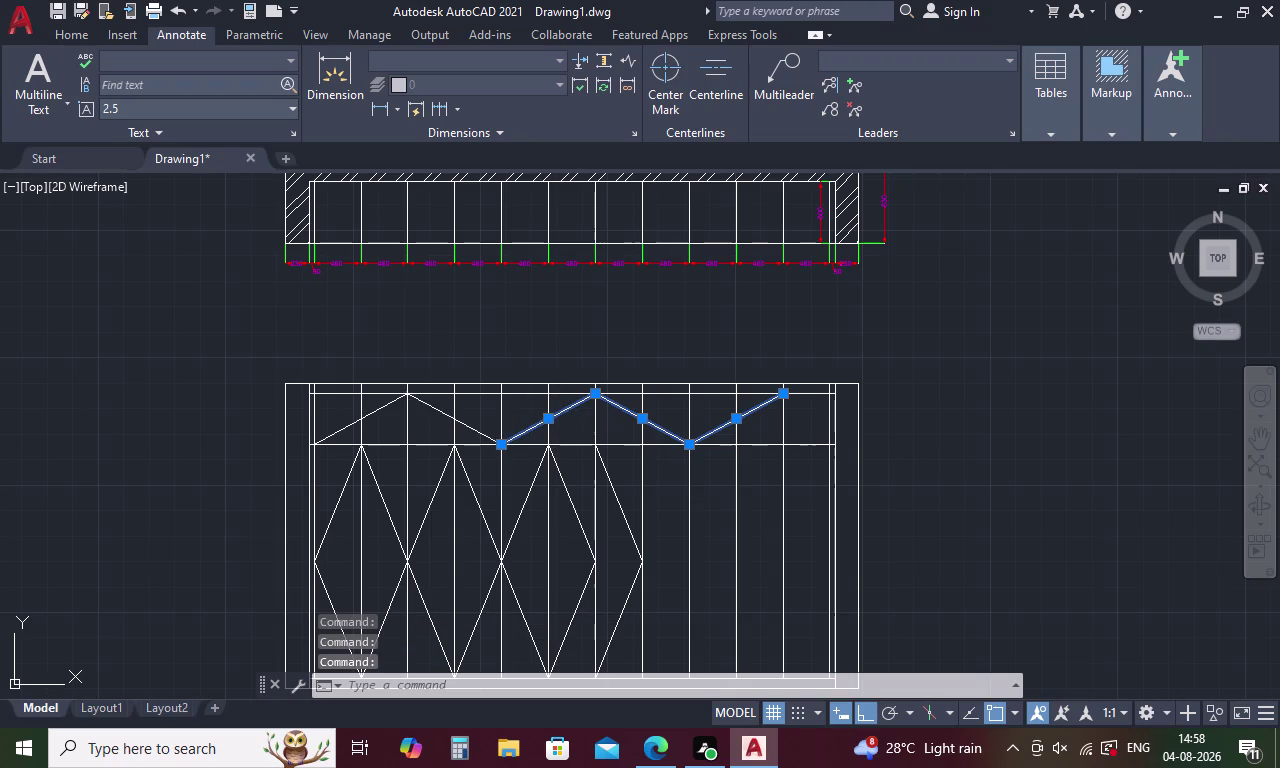
click(373, 409)
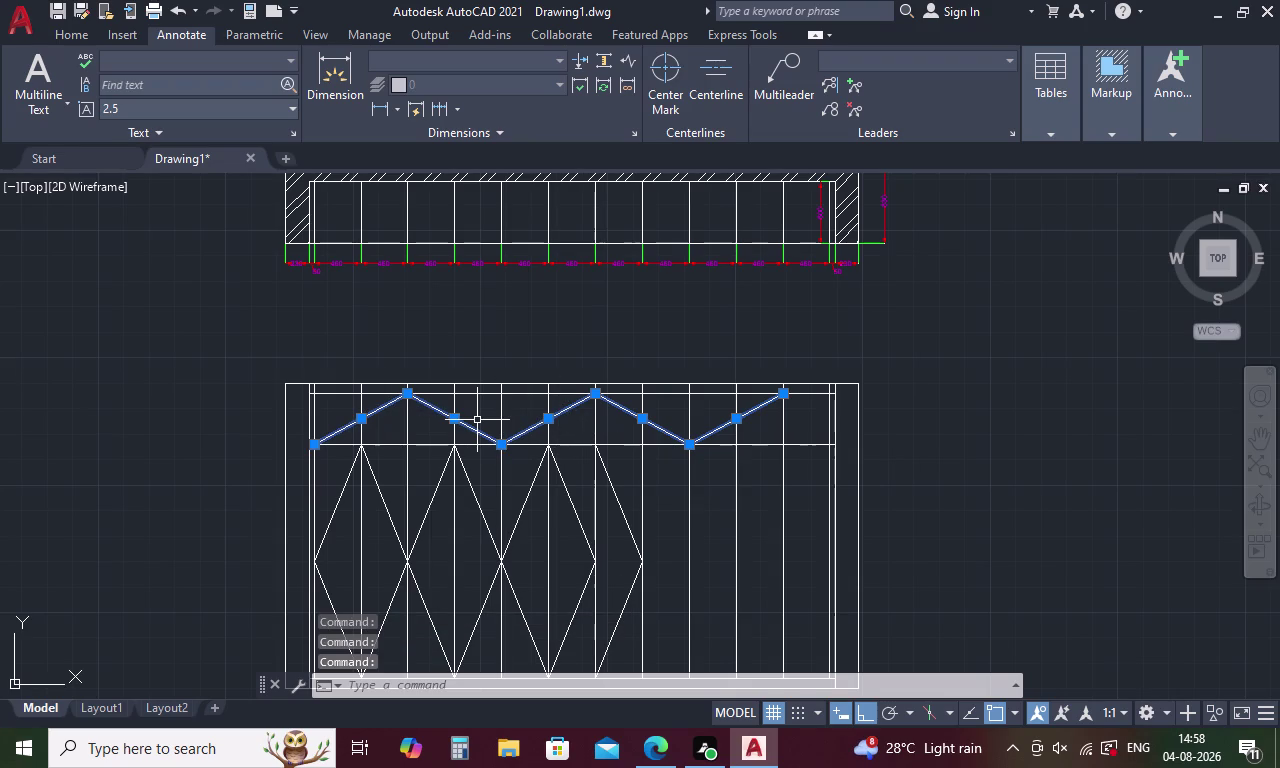
key(Delete)
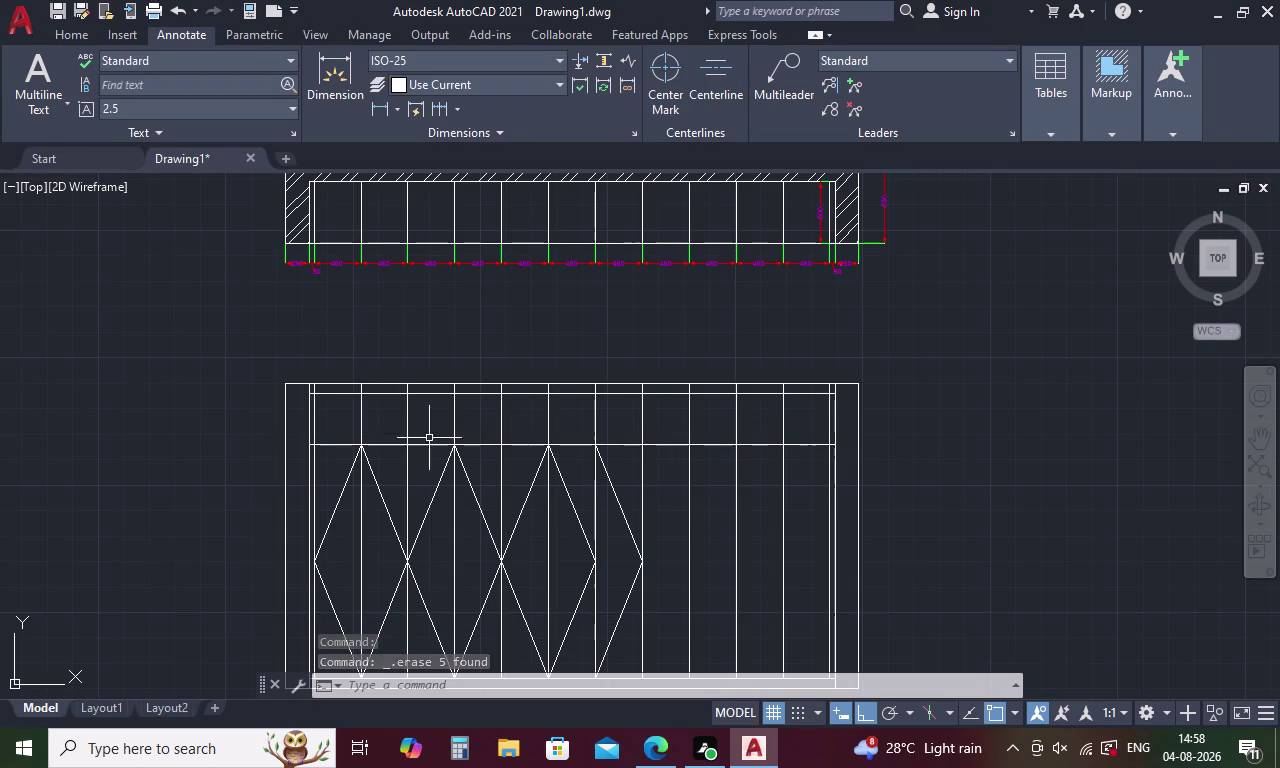
text(B)
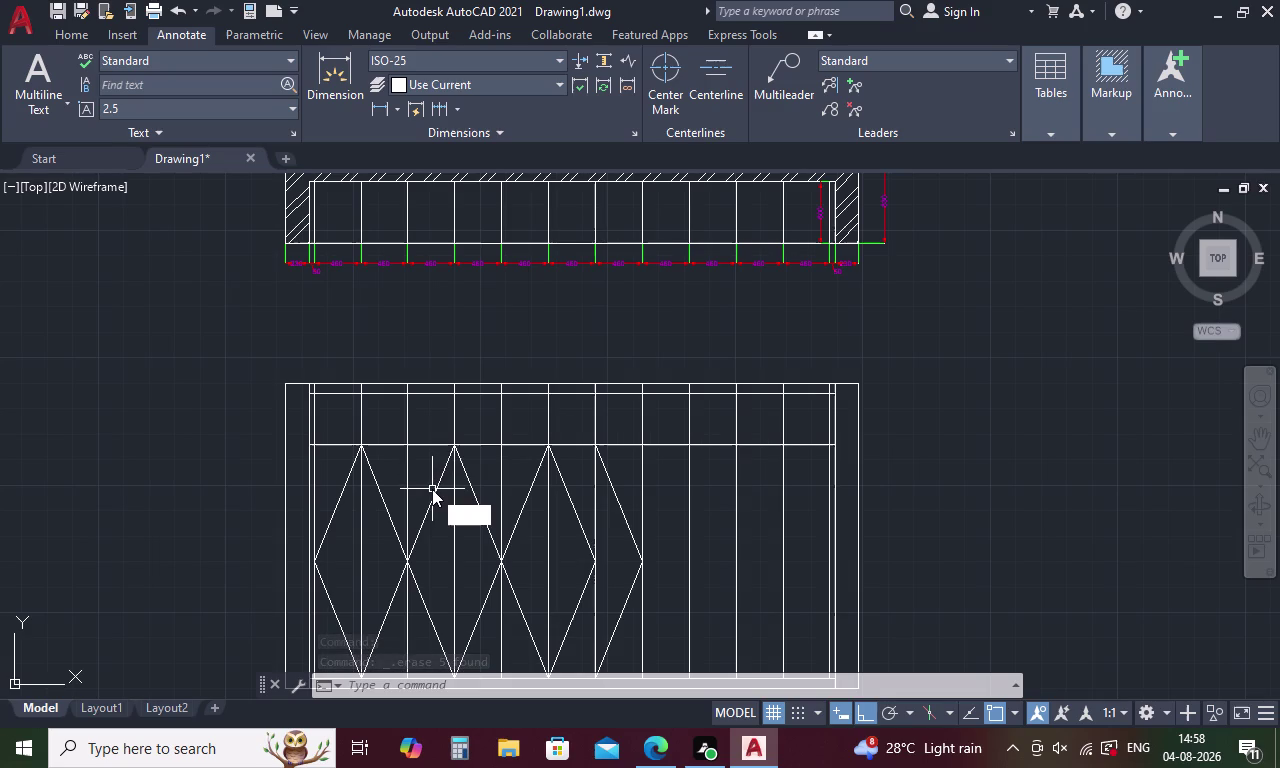
Break the shutter's top rail line at two points near its left end.
text(R)
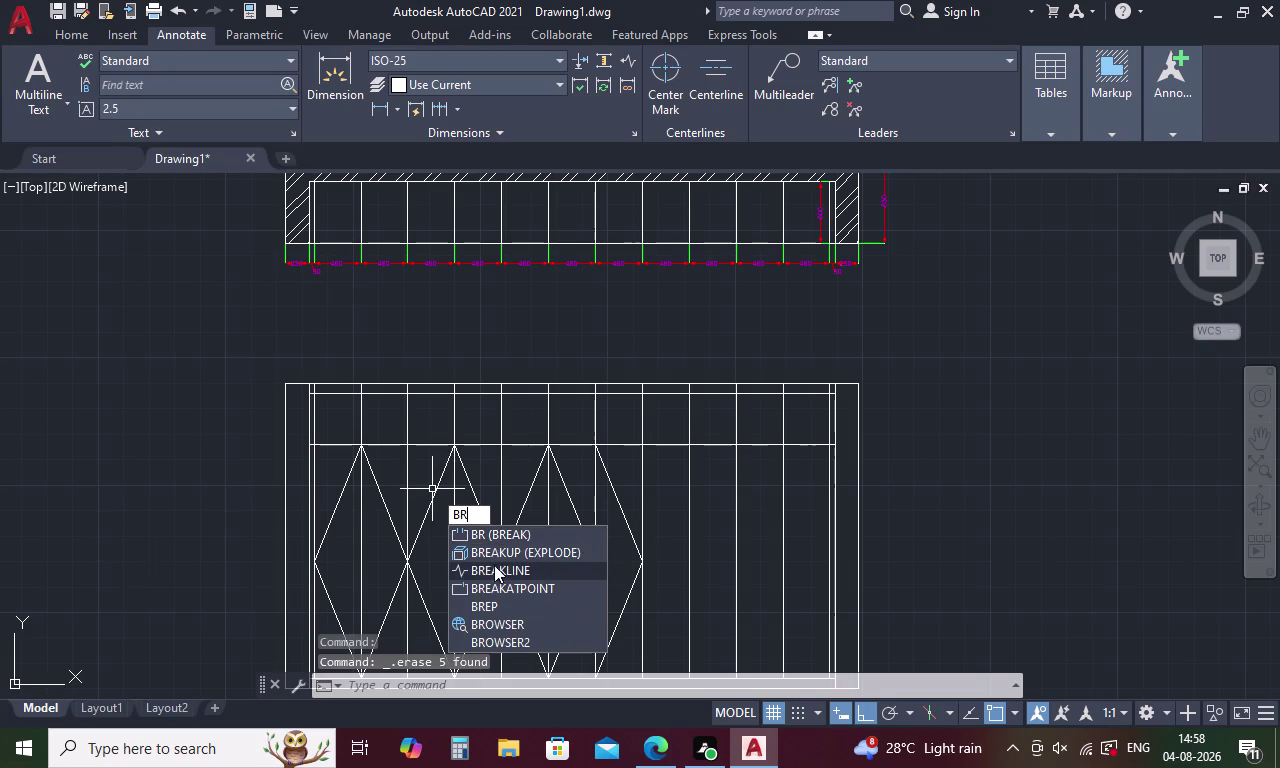
click(497, 582)
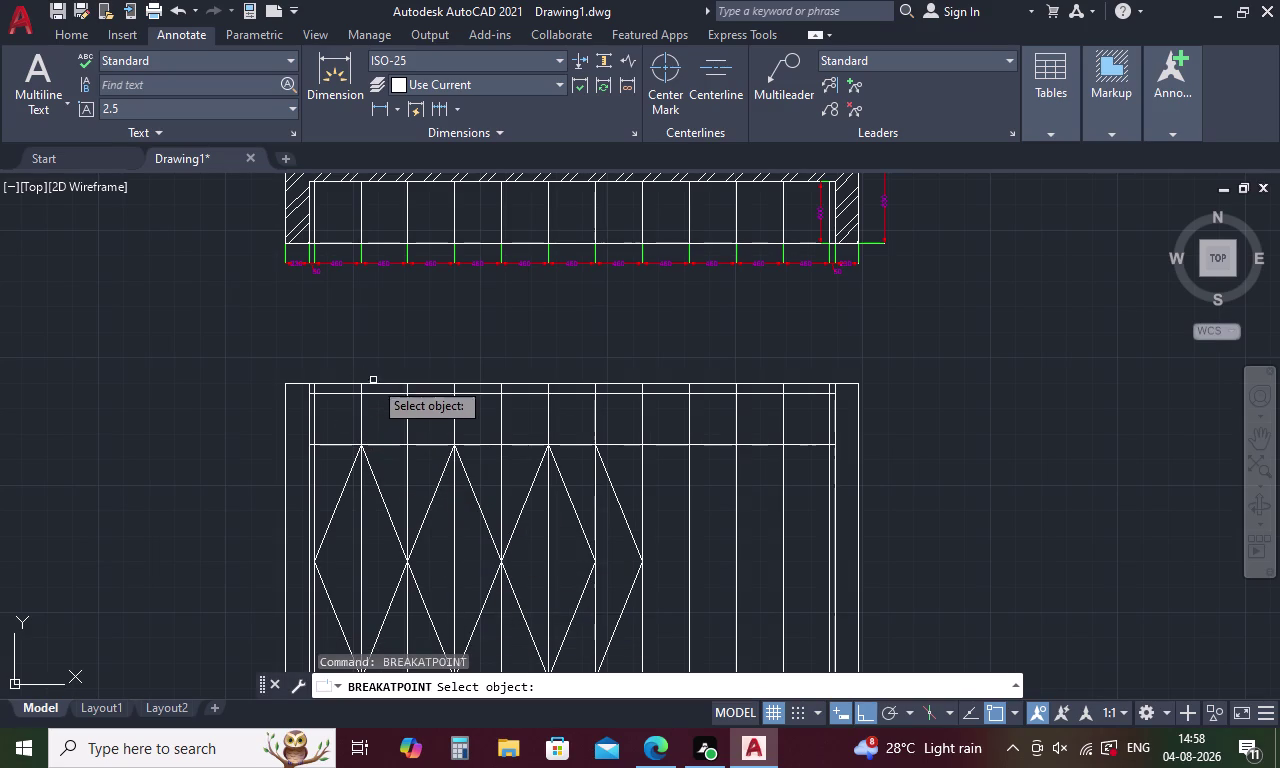
click(383, 394)
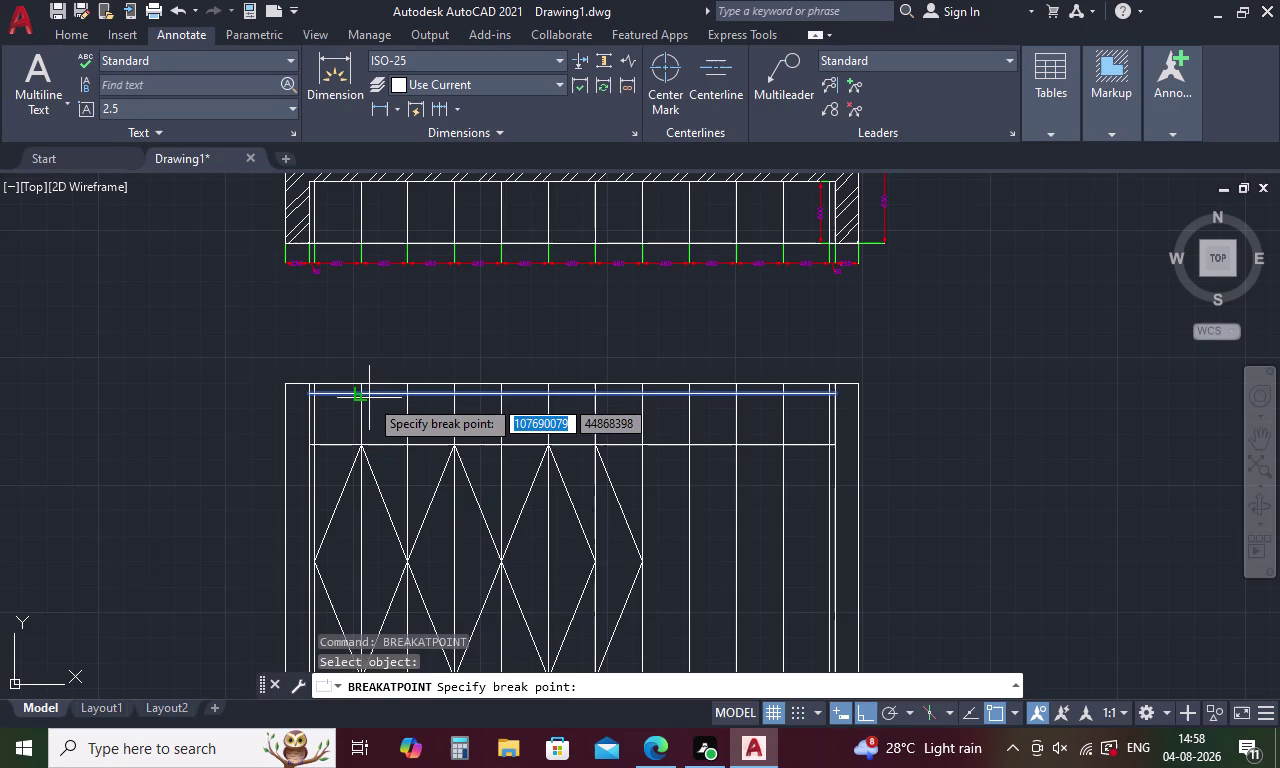
click(362, 397)
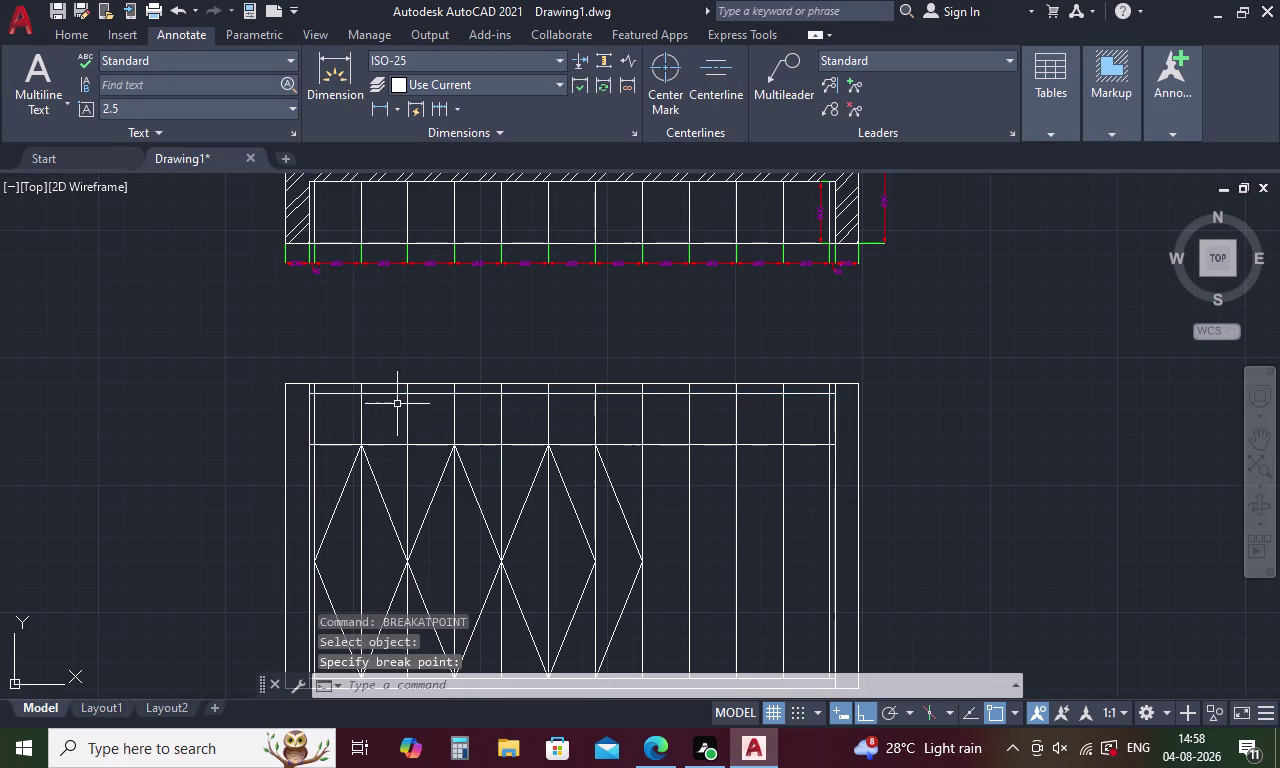
key(space)
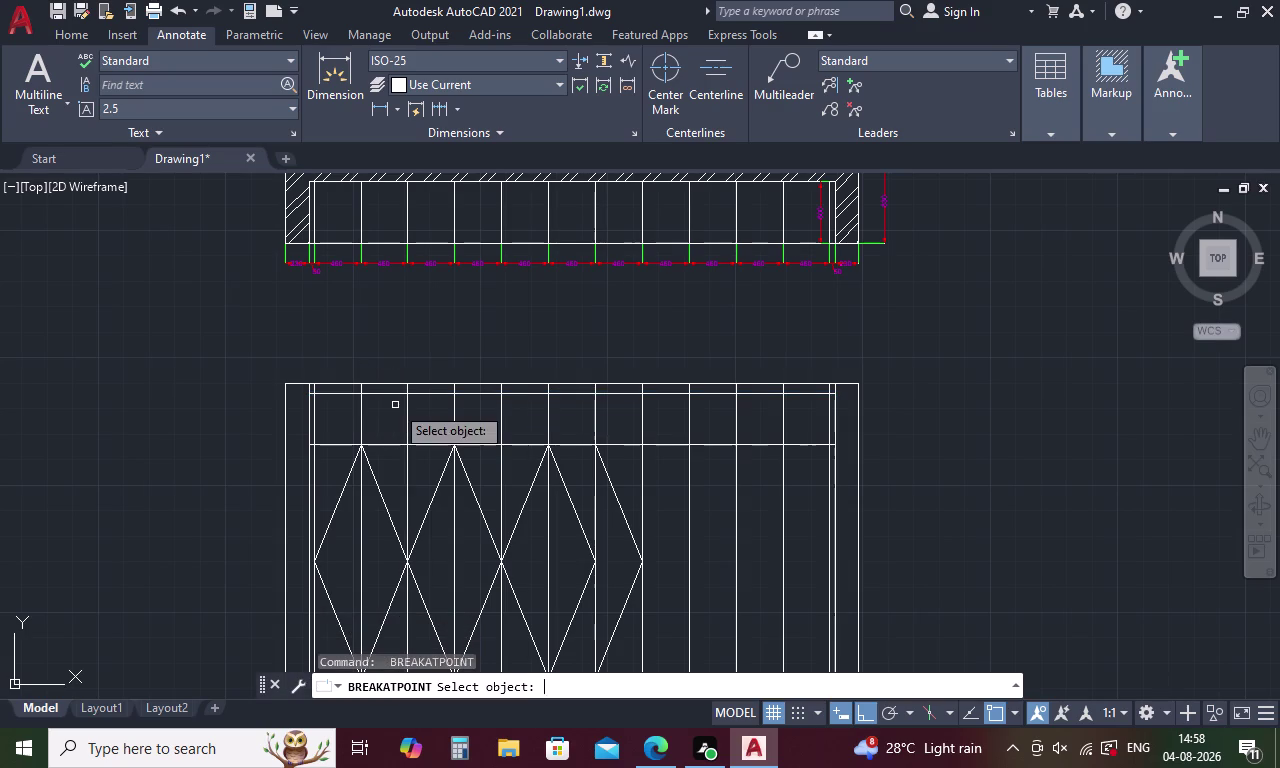
click(390, 394)
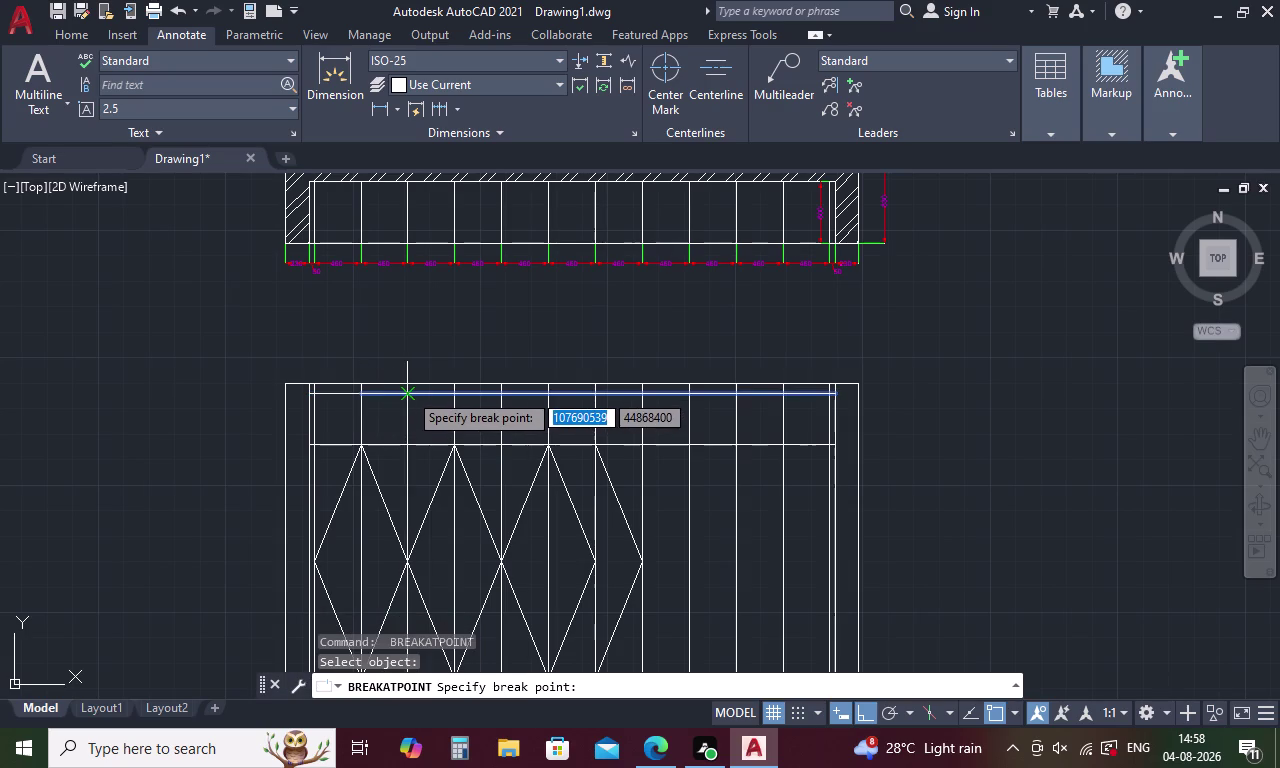
click(410, 397)
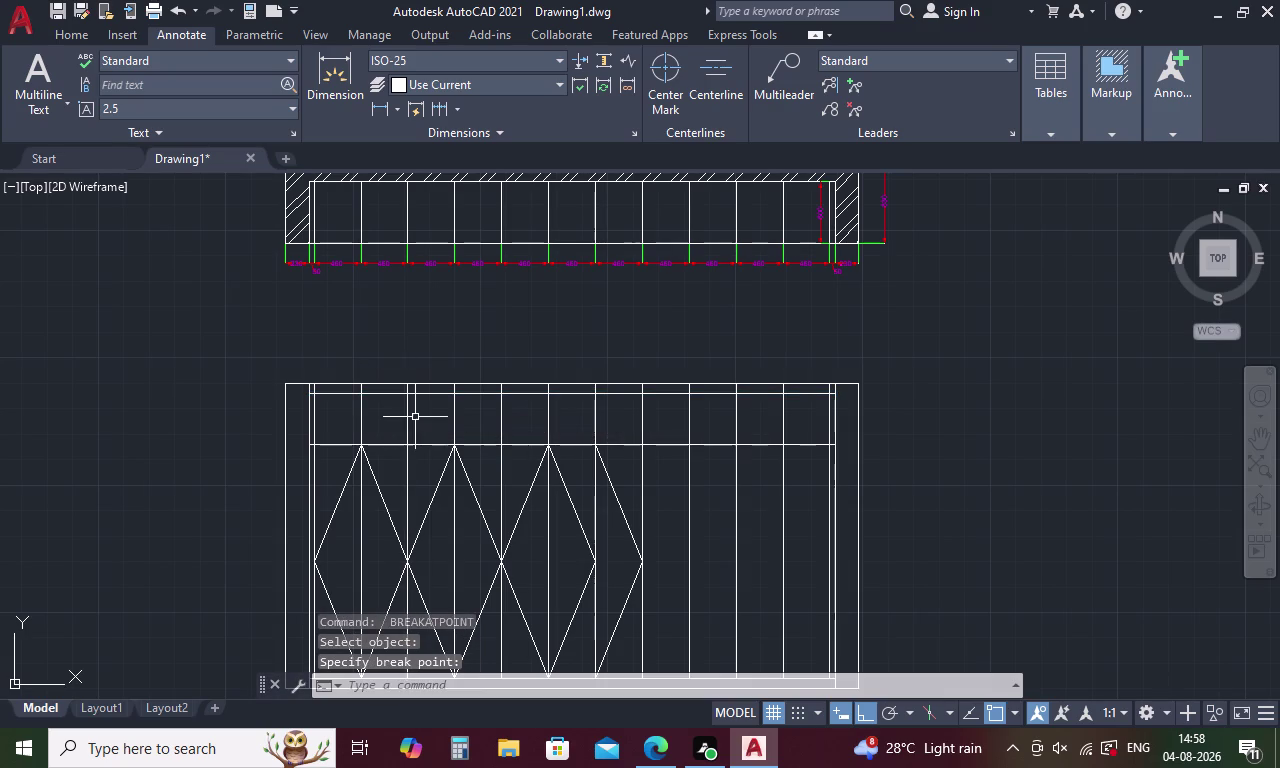
key(Escape)
key(l)
key(Return)
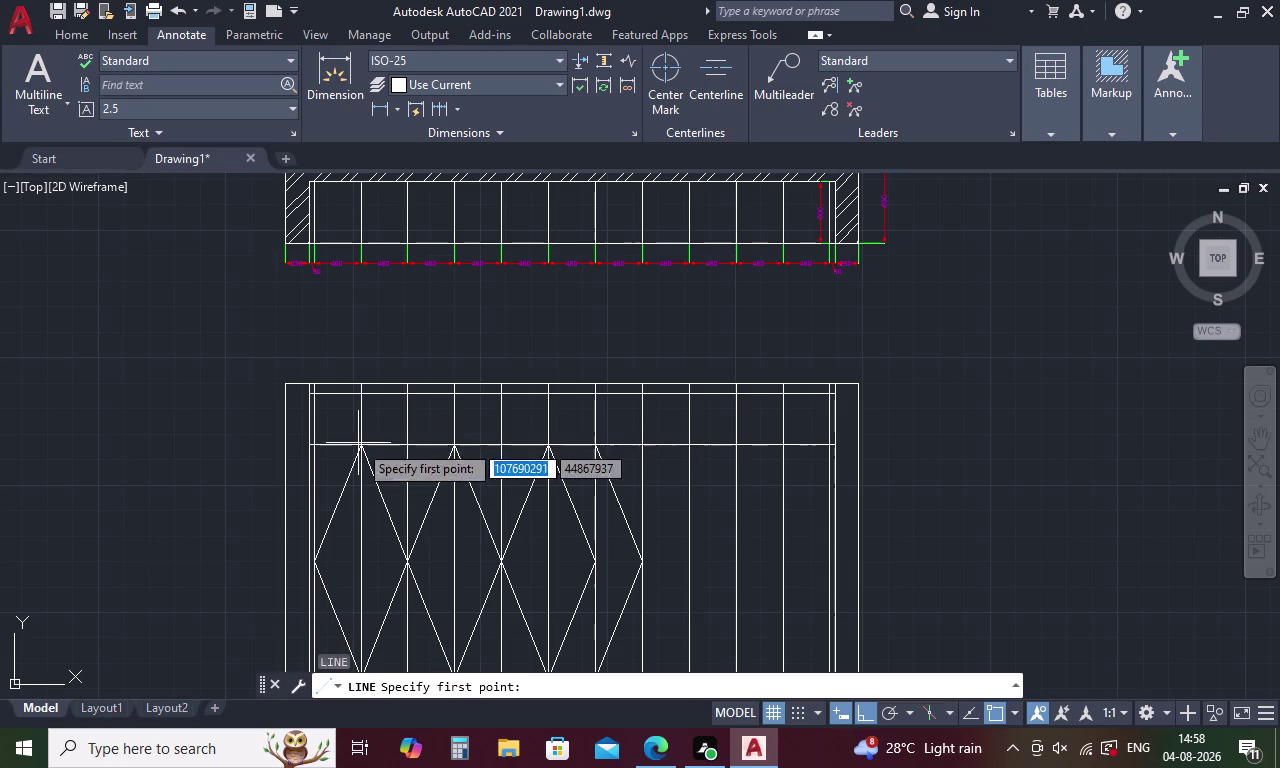
Draw an inverted-V from the band's lower left corner up to the top rail and down, then select it.
click(317, 442)
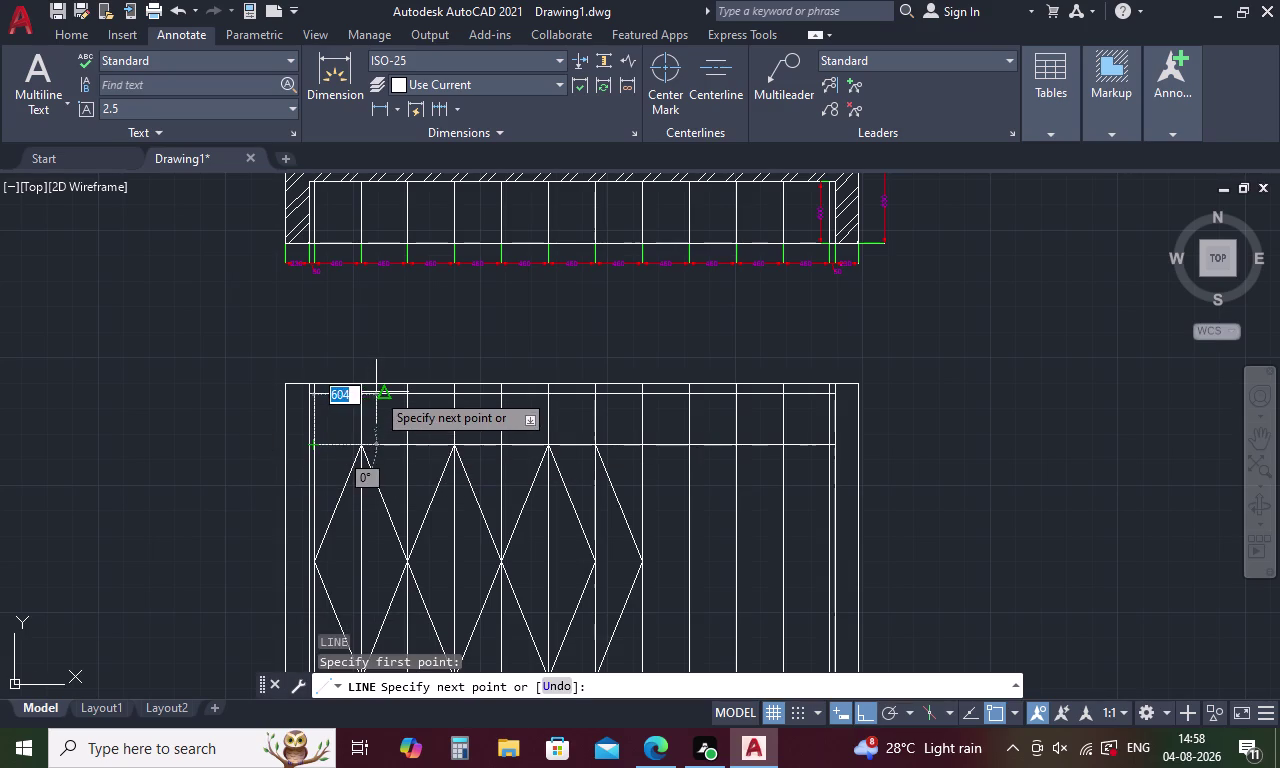
click(379, 395)
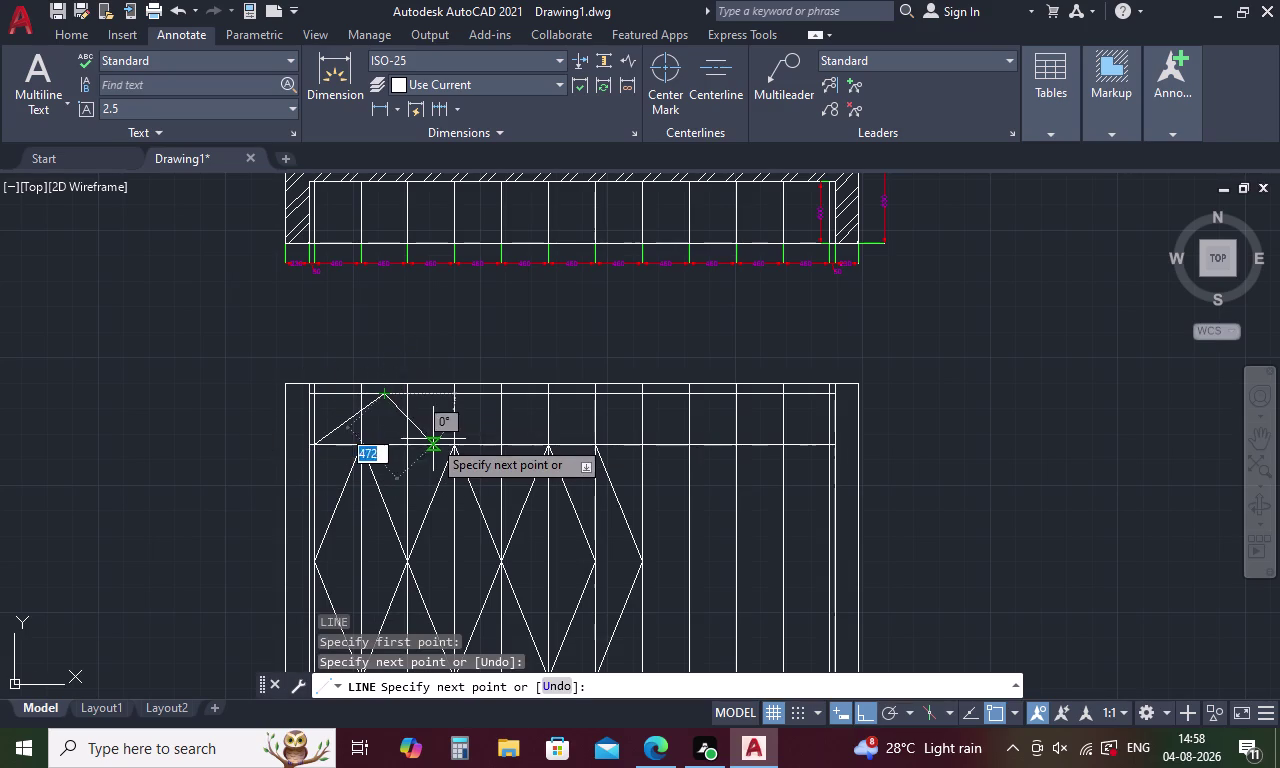
click(448, 442)
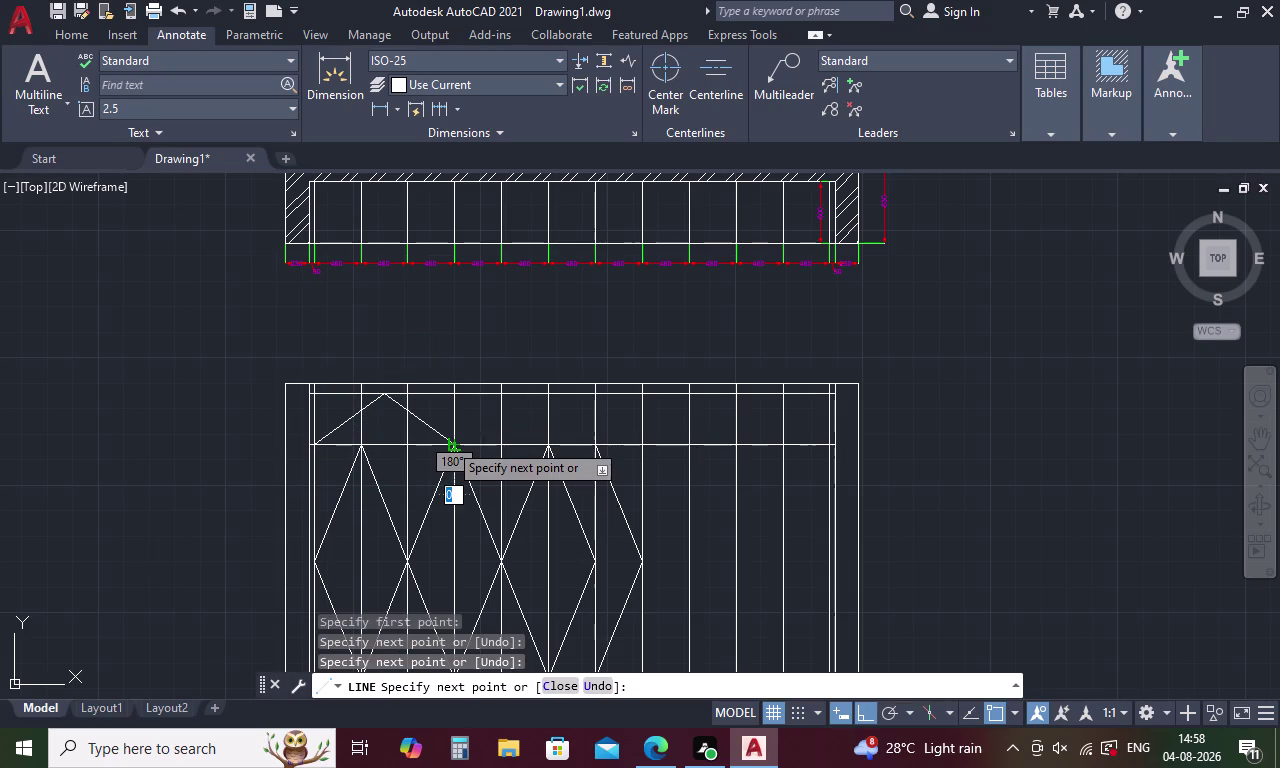
key(Escape)
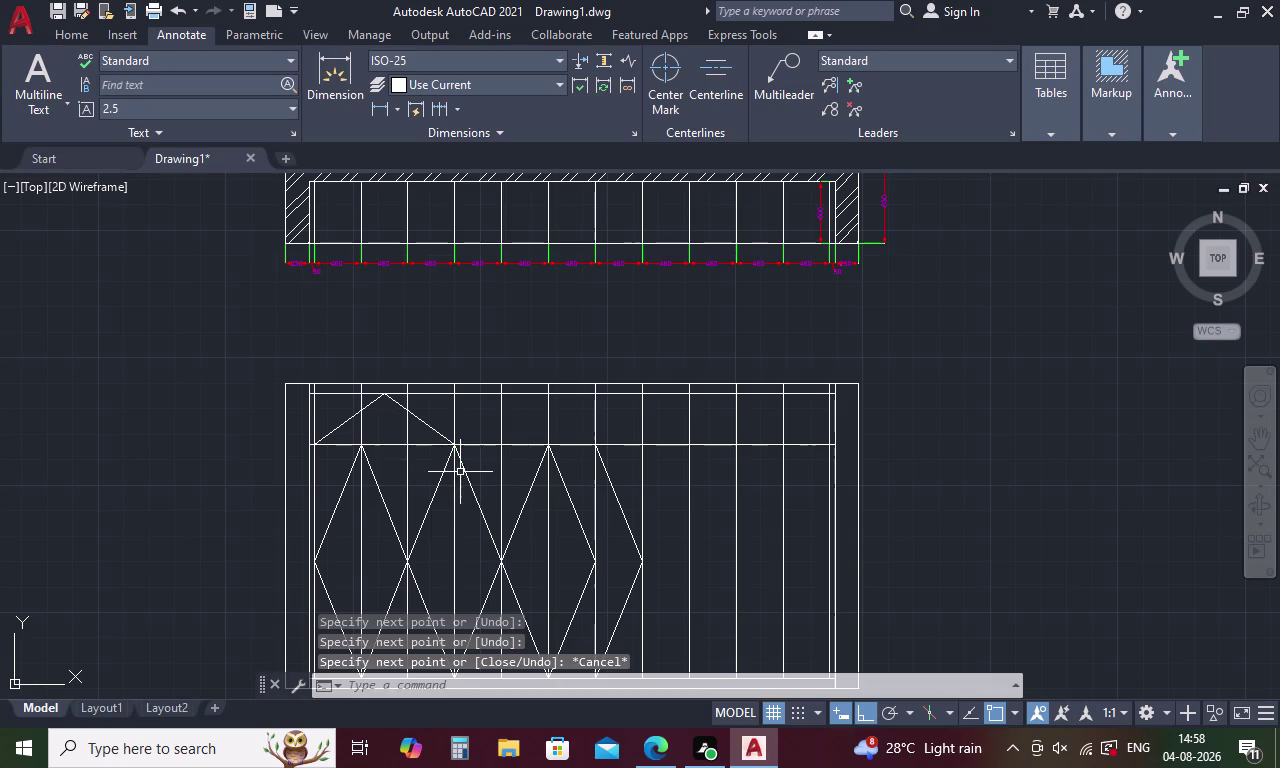
click(400, 403)
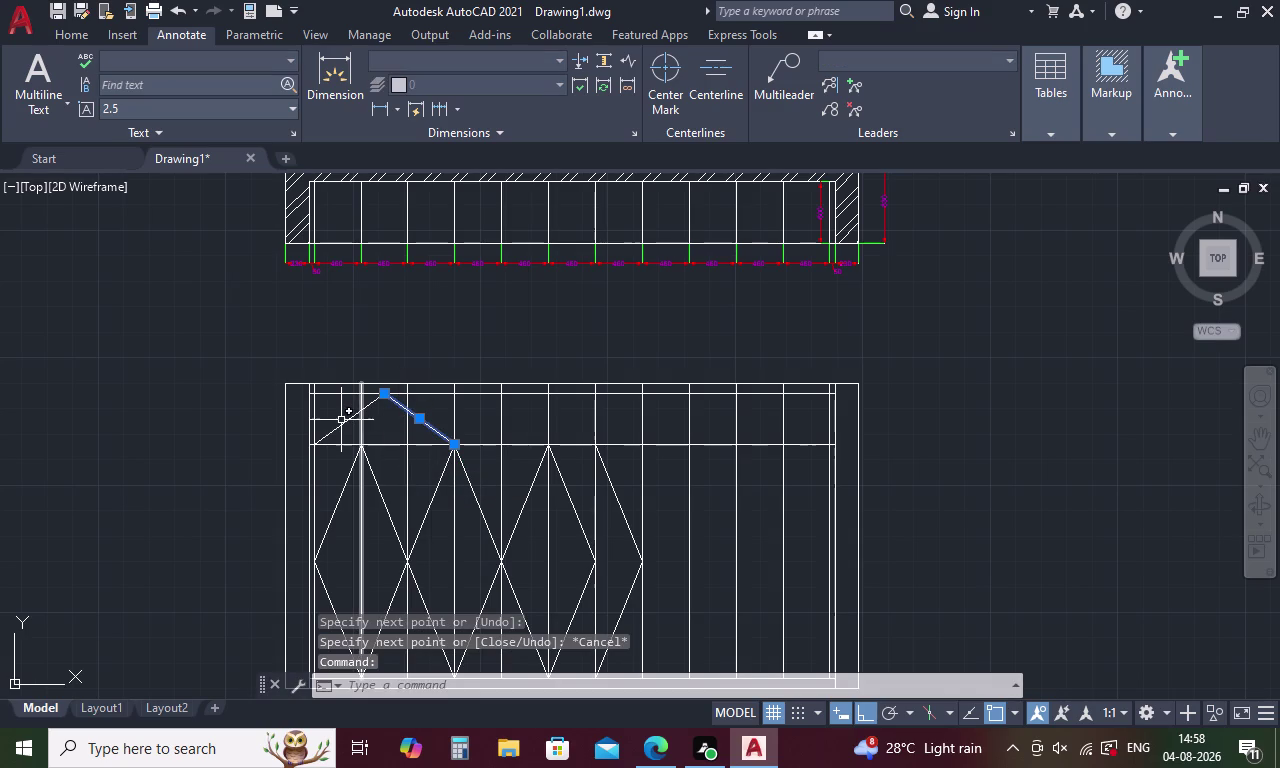
click(341, 426)
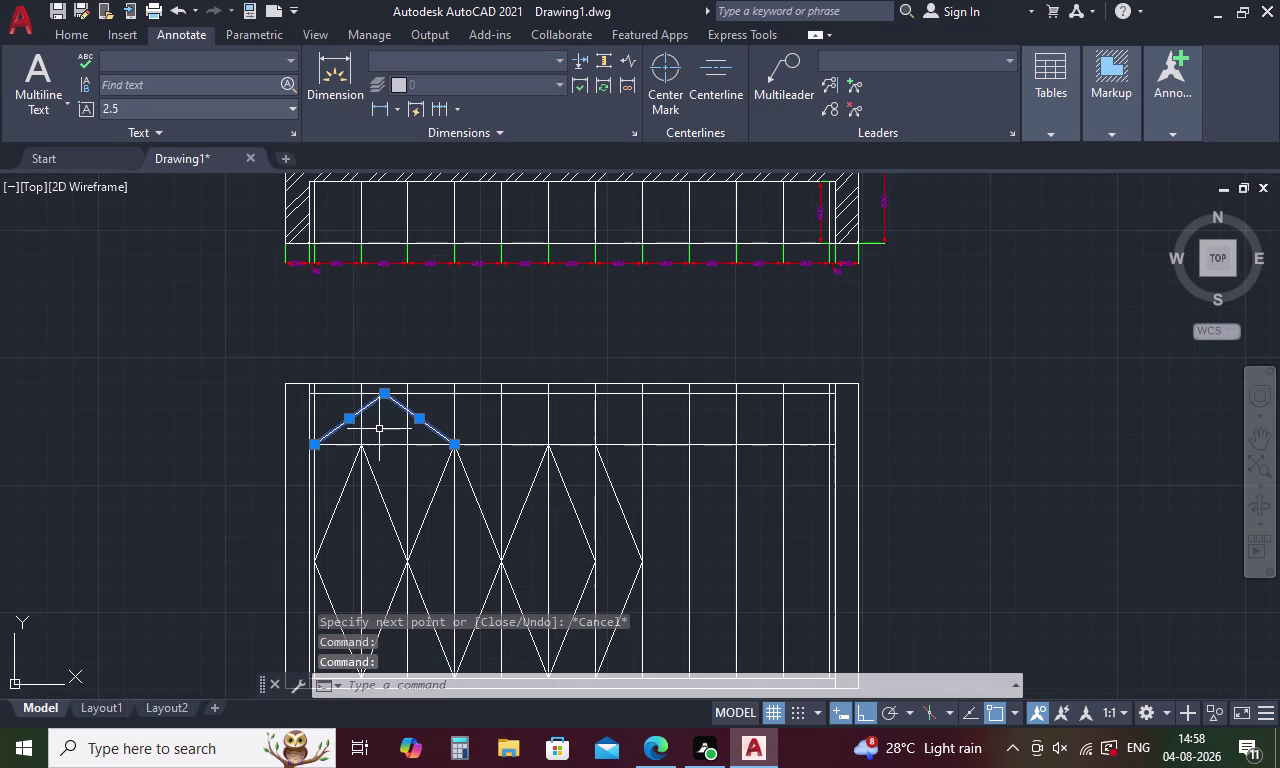
right_click(394, 352)
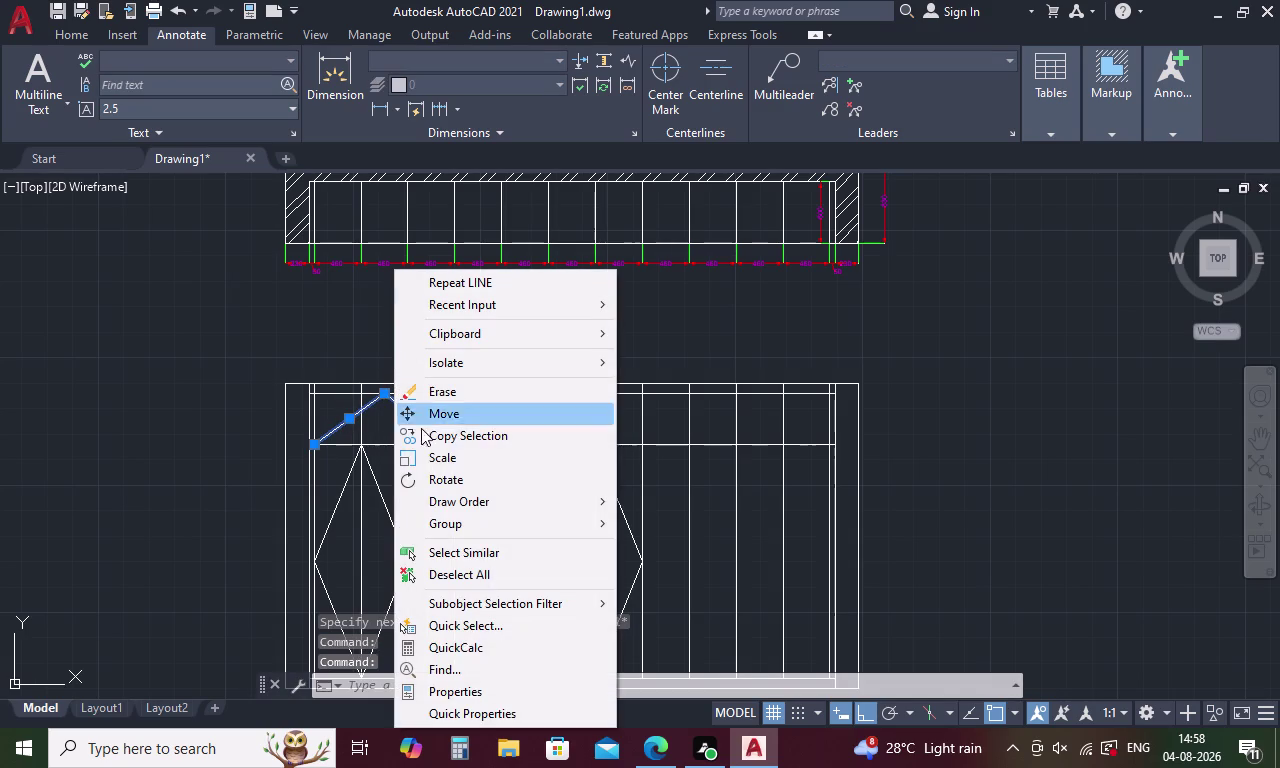
Try copying the chevron as a three-copy array, then cancel the copy.
click(454, 430)
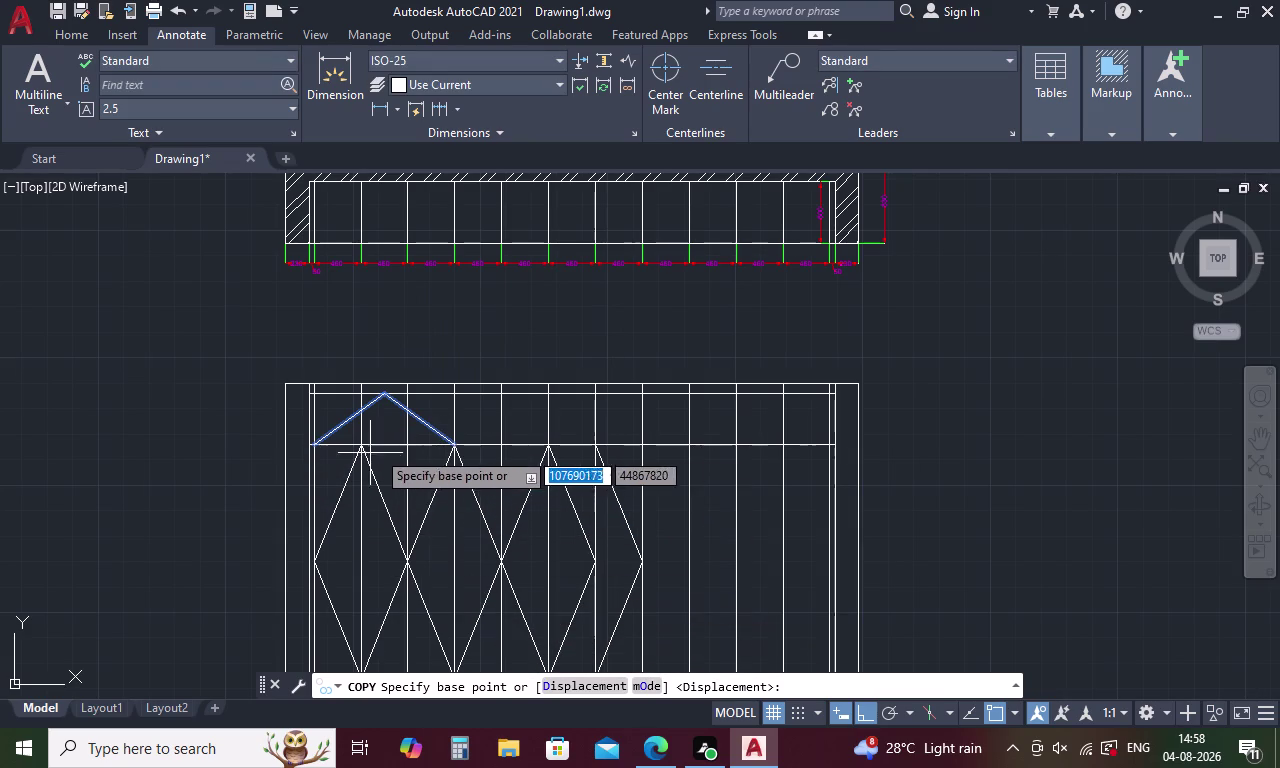
click(454, 445)
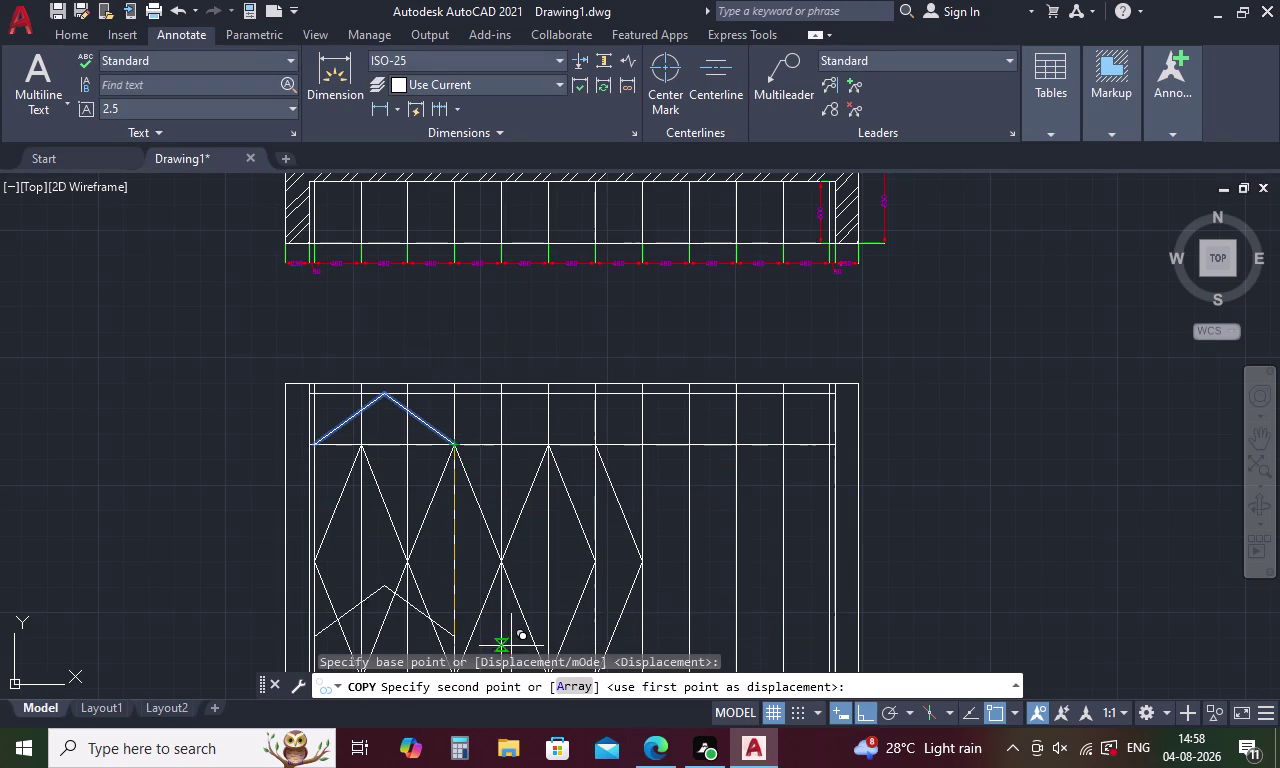
click(564, 686)
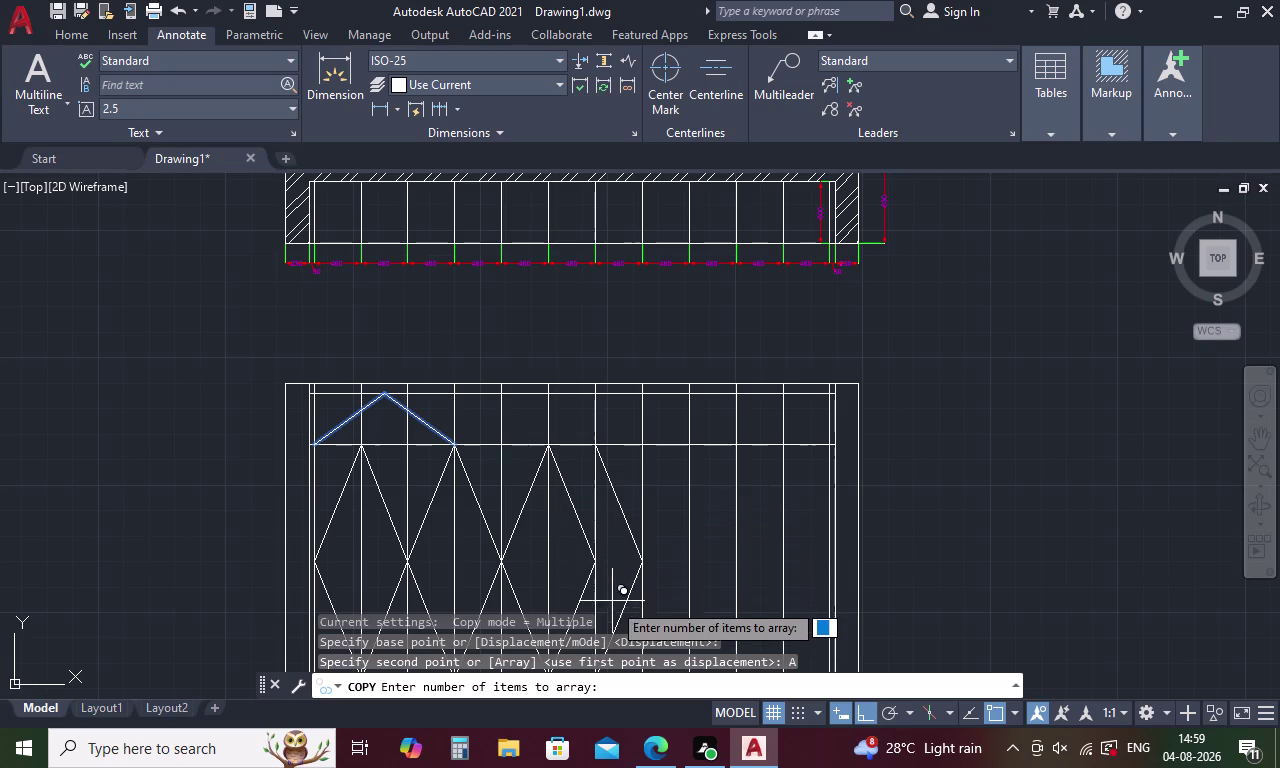
key(3)
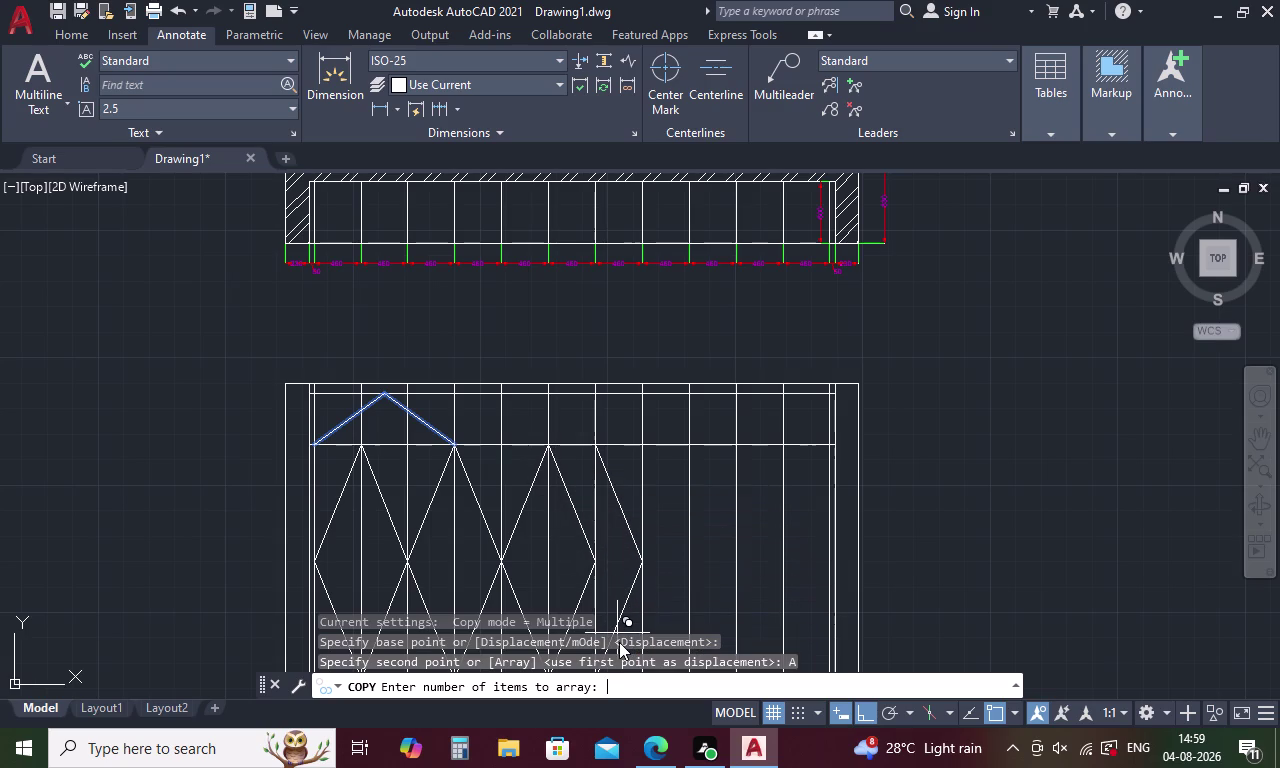
key(space)
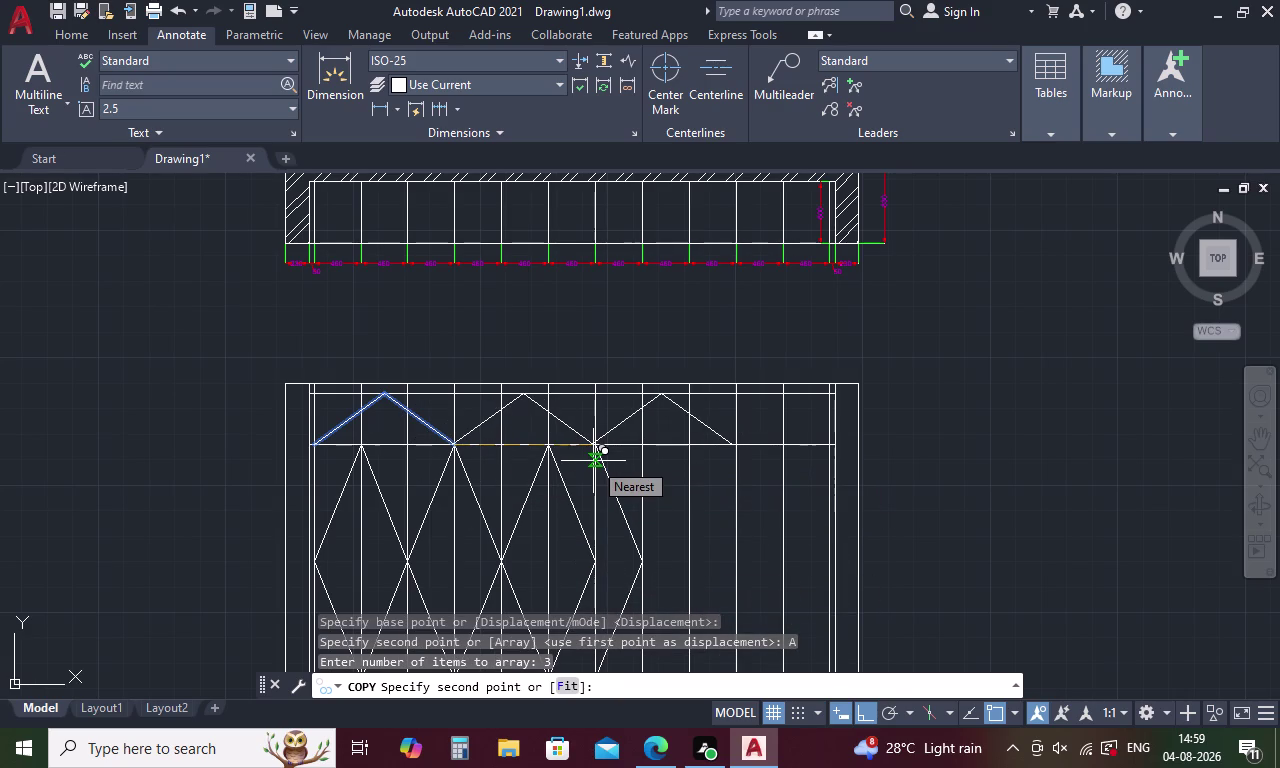
key(0)
key(Return)
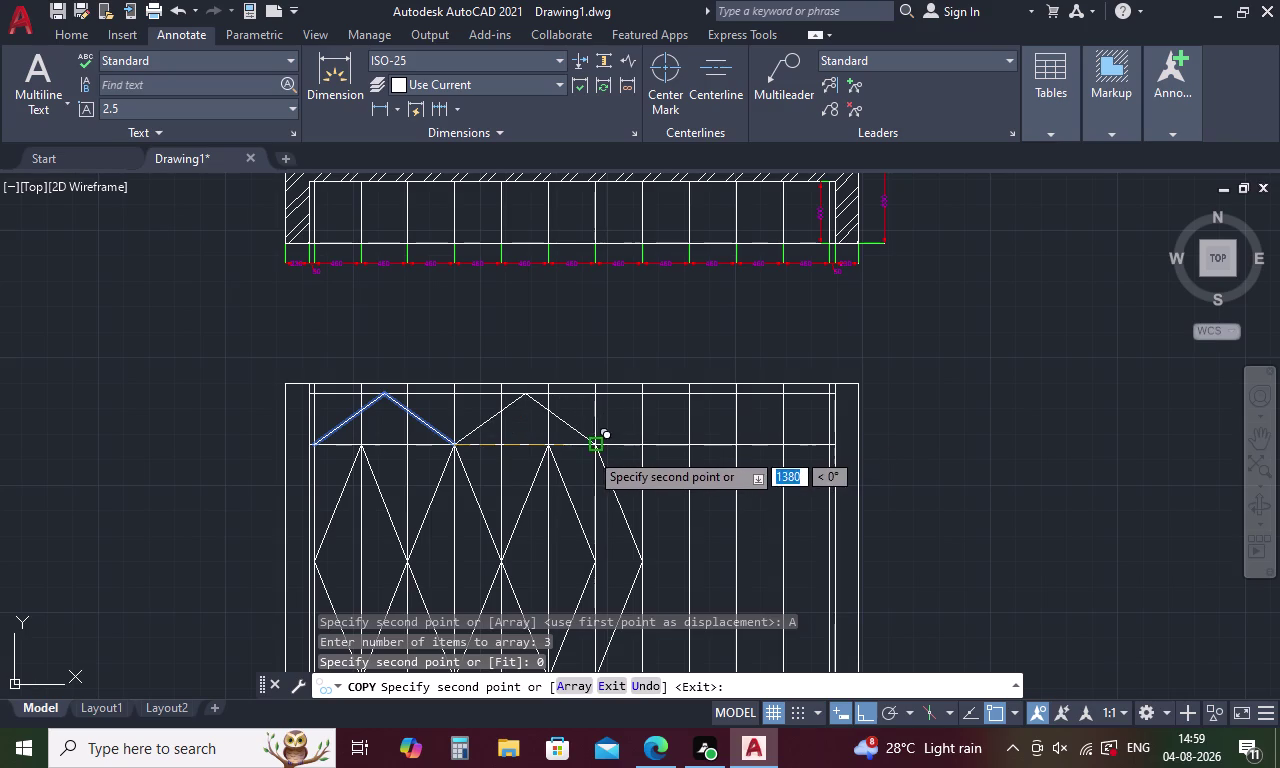
click(568, 692)
key(space)
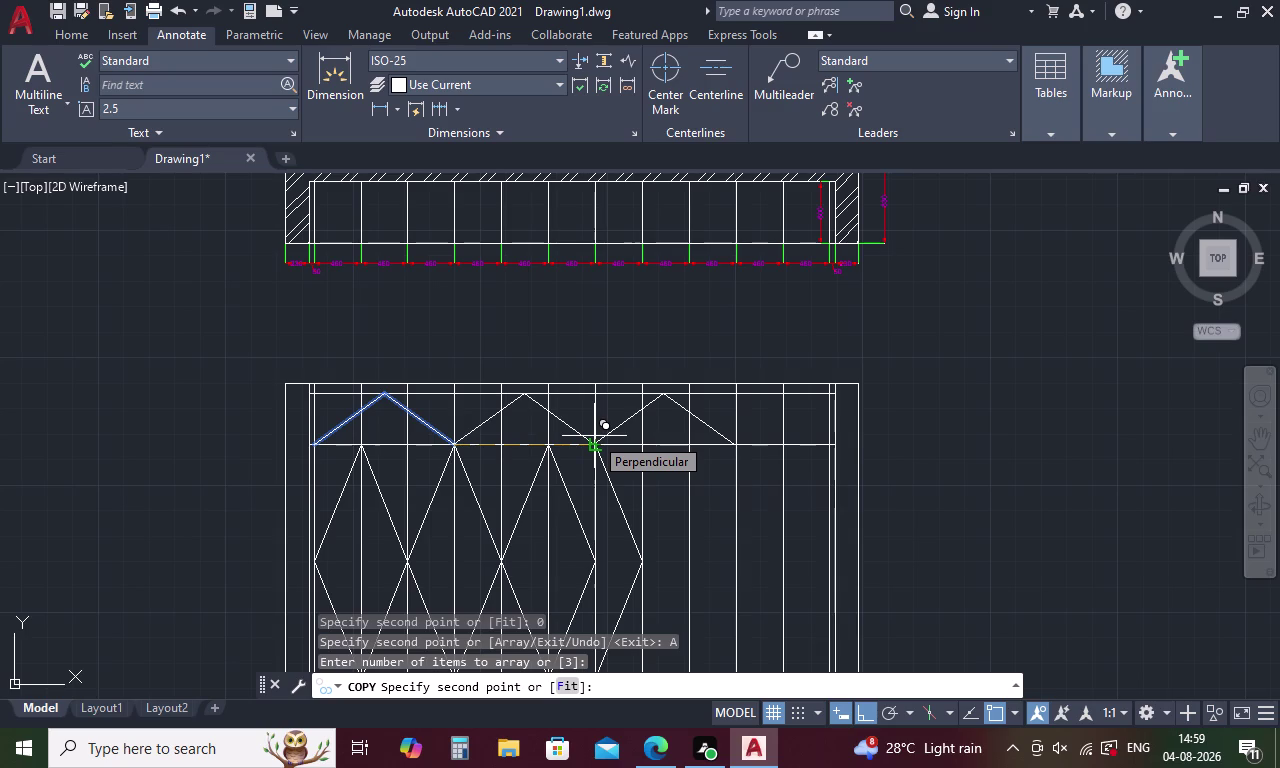
key(Escape)
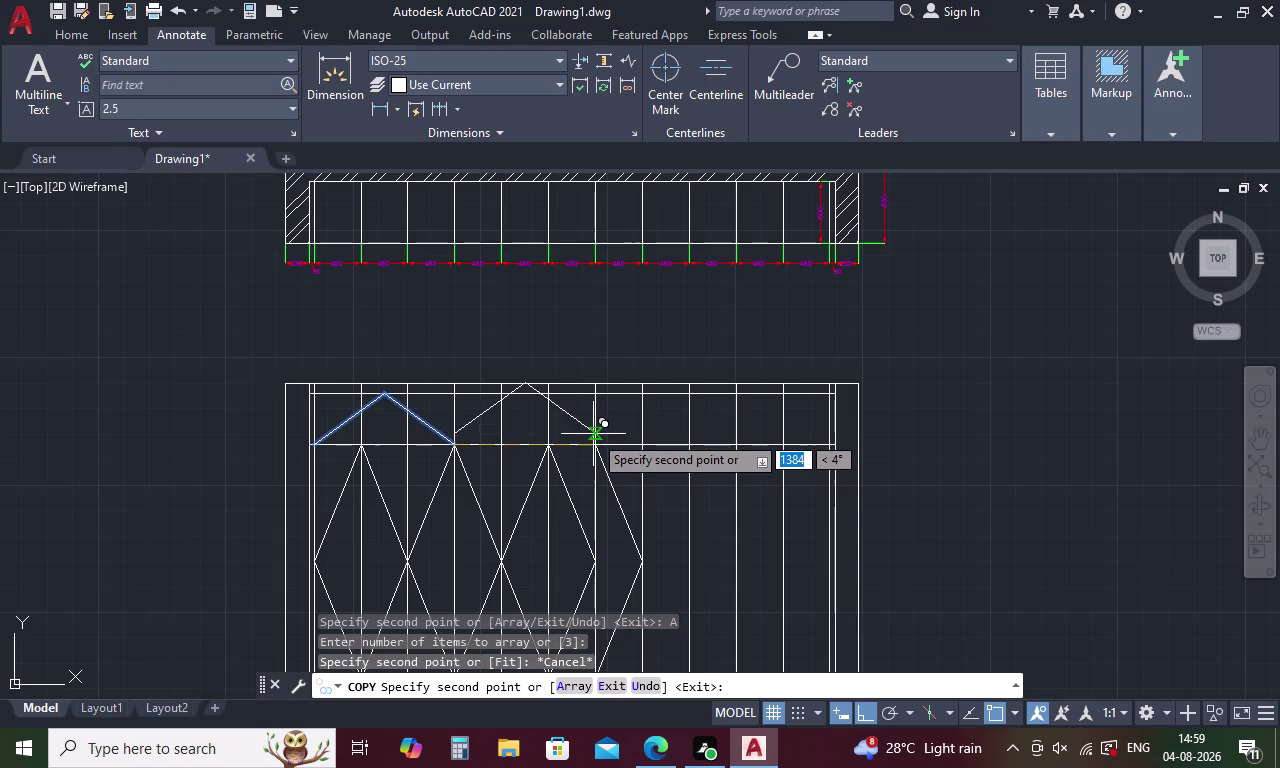
key(Escape)
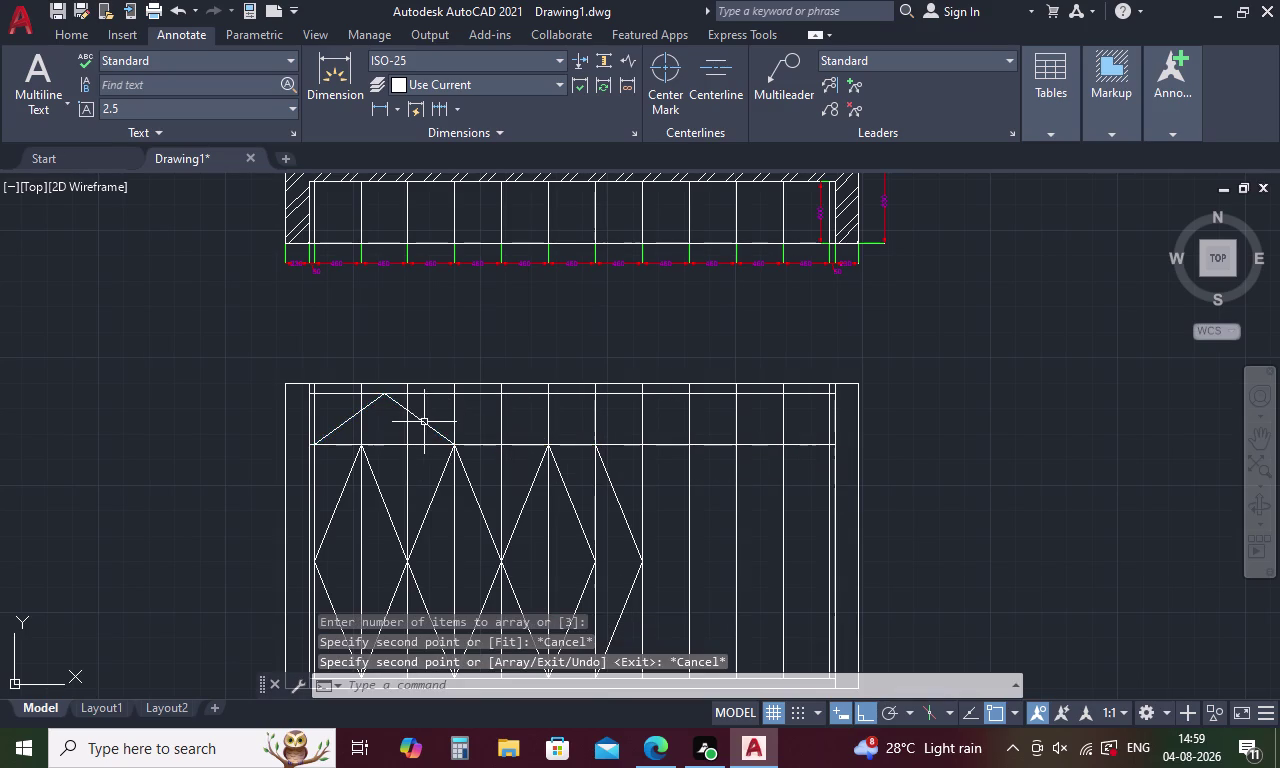
Copy the chevron from its left end to three successive positions along the band.
click(424, 422)
click(344, 423)
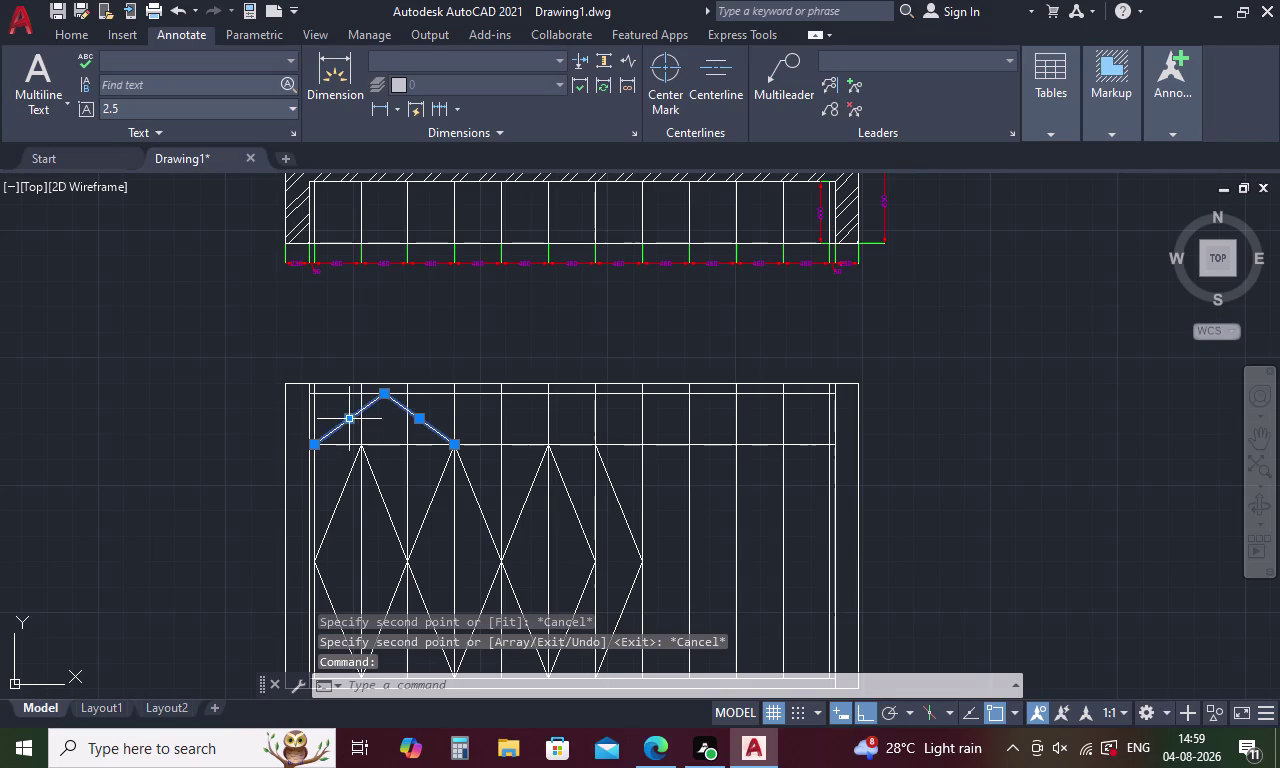
right_click(346, 357)
click(420, 431)
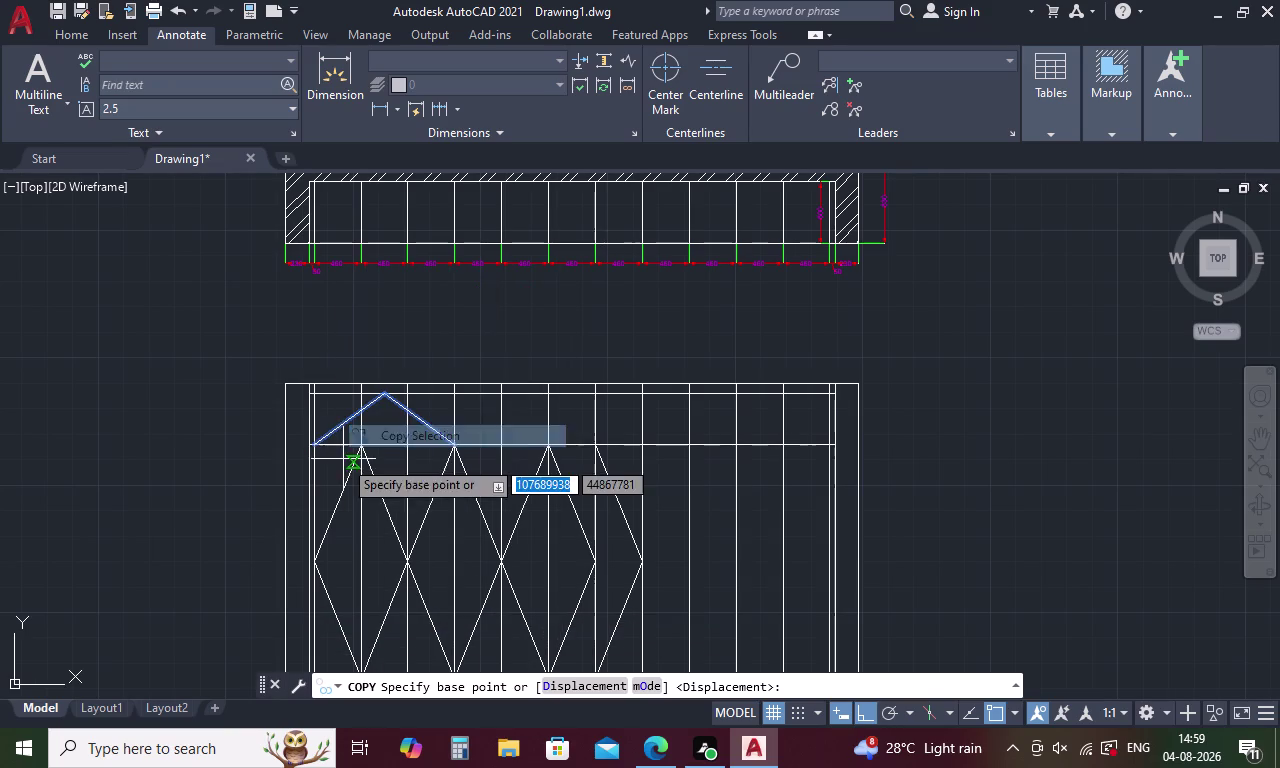
click(318, 448)
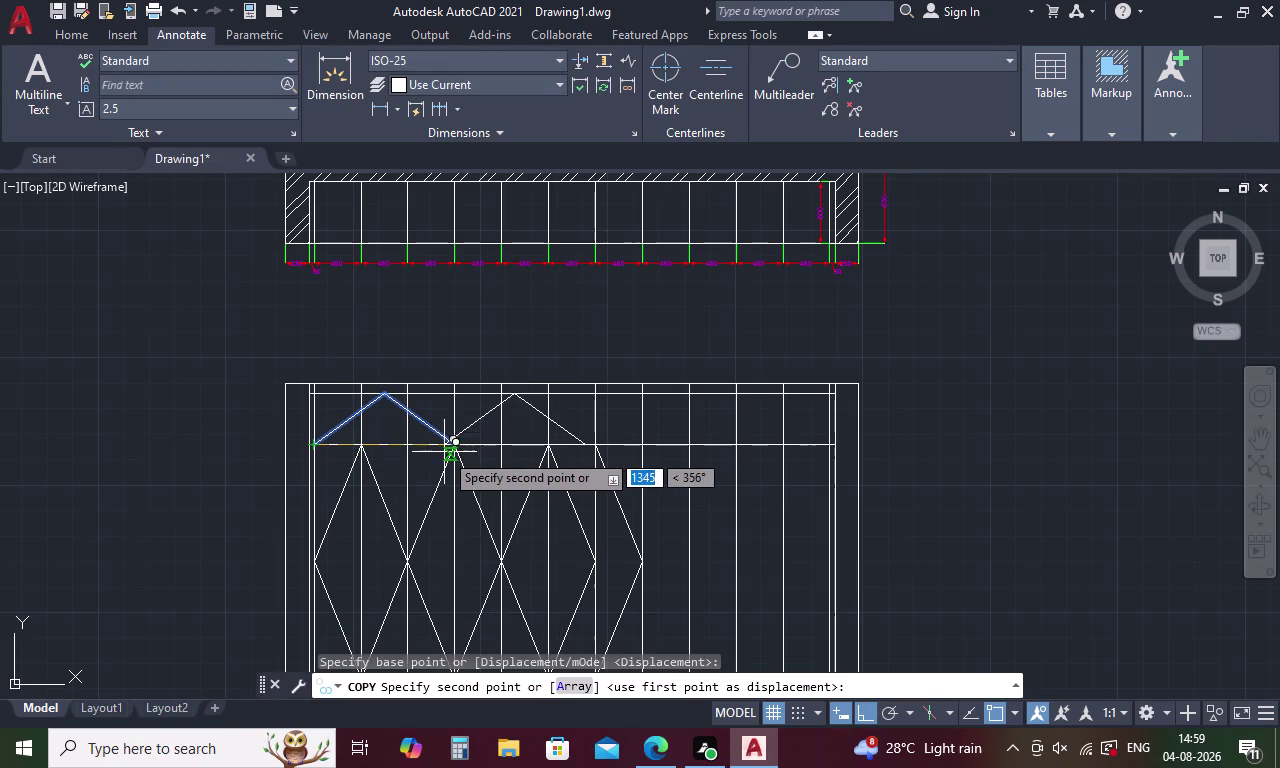
click(456, 447)
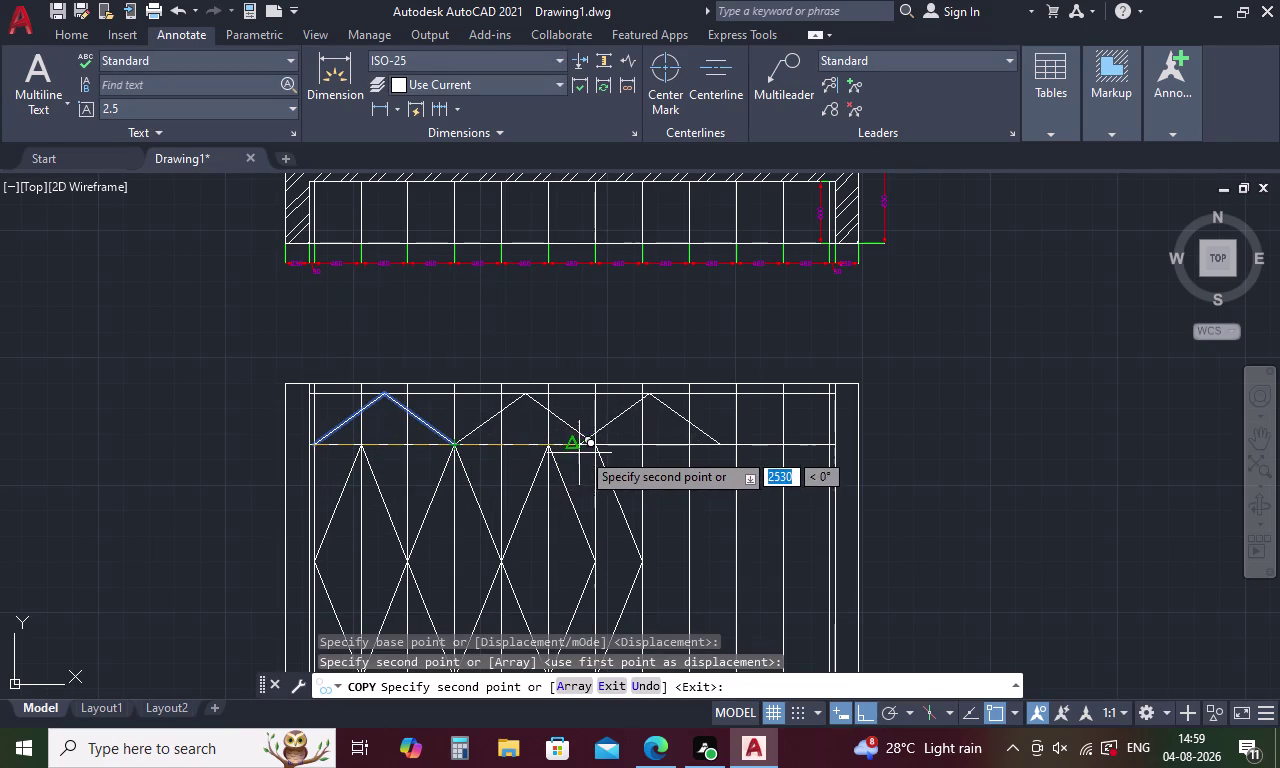
click(590, 450)
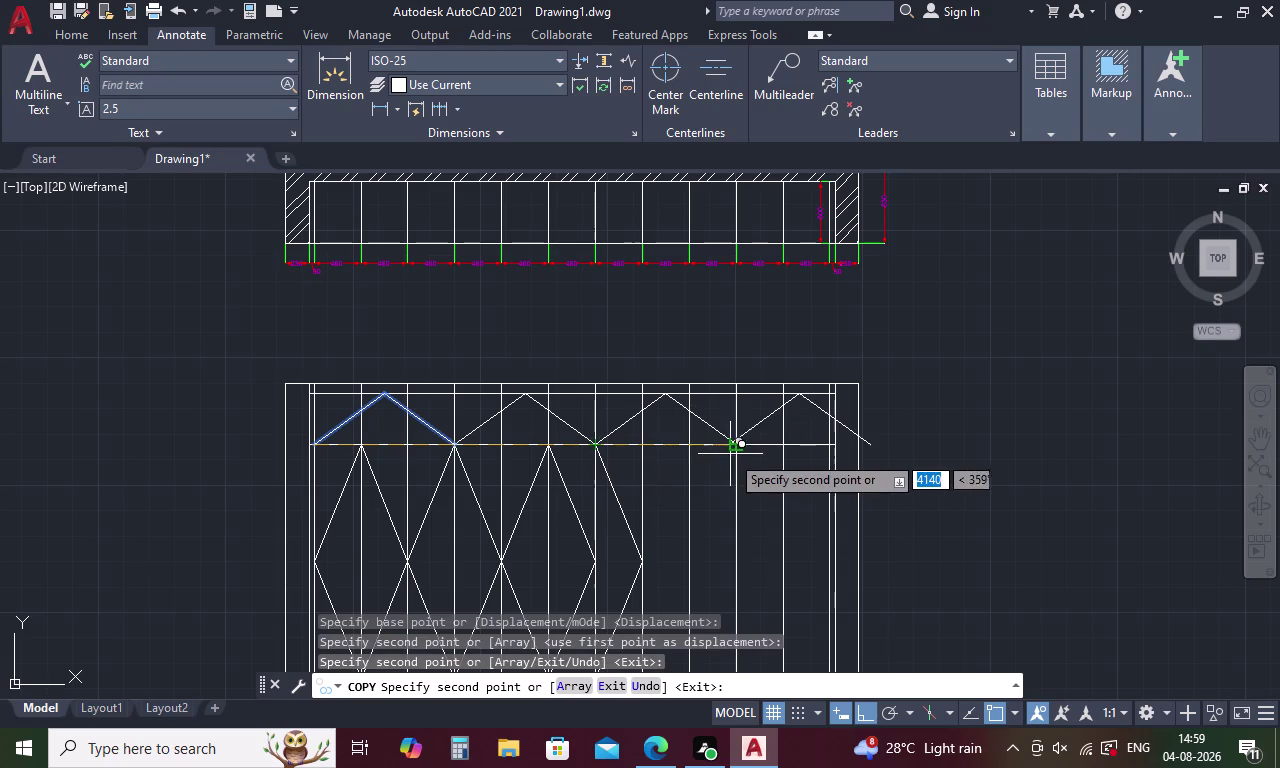
click(734, 451)
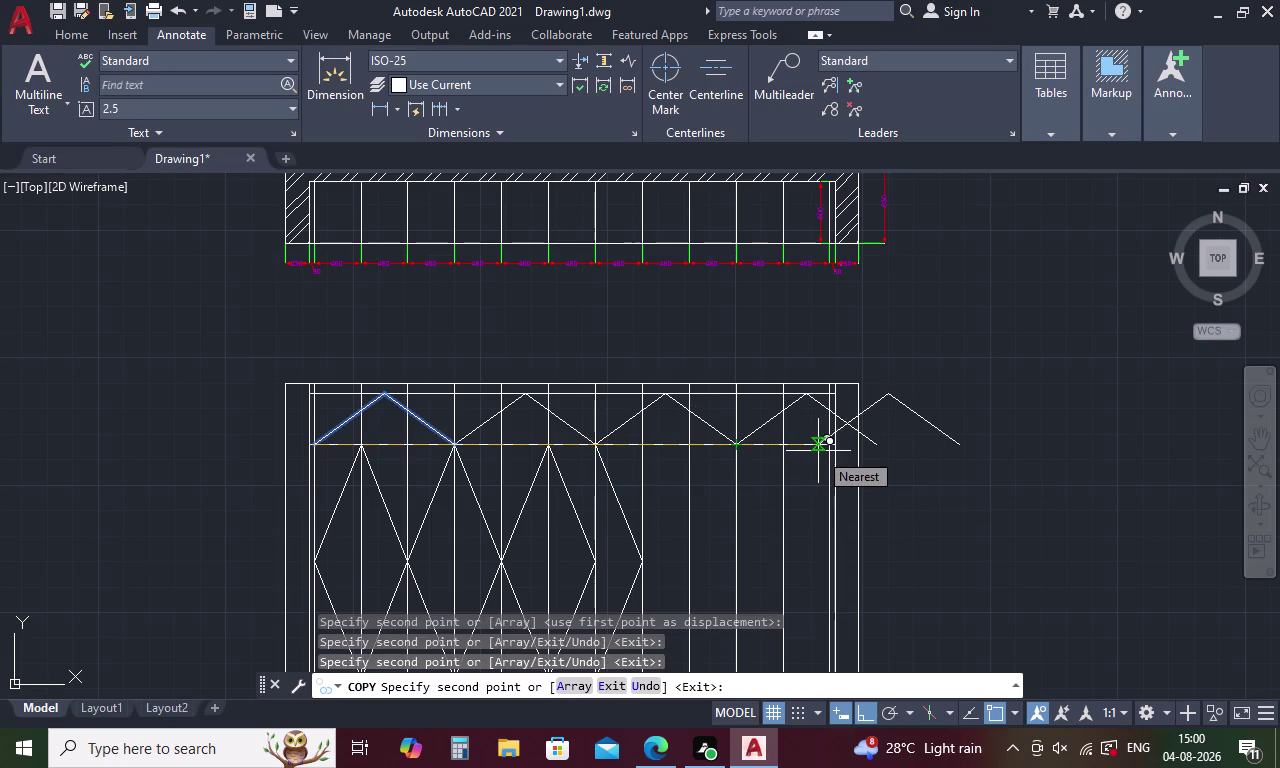
key(Escape)
Delete the chevron copy overhanging the band's right edge.
click(821, 407)
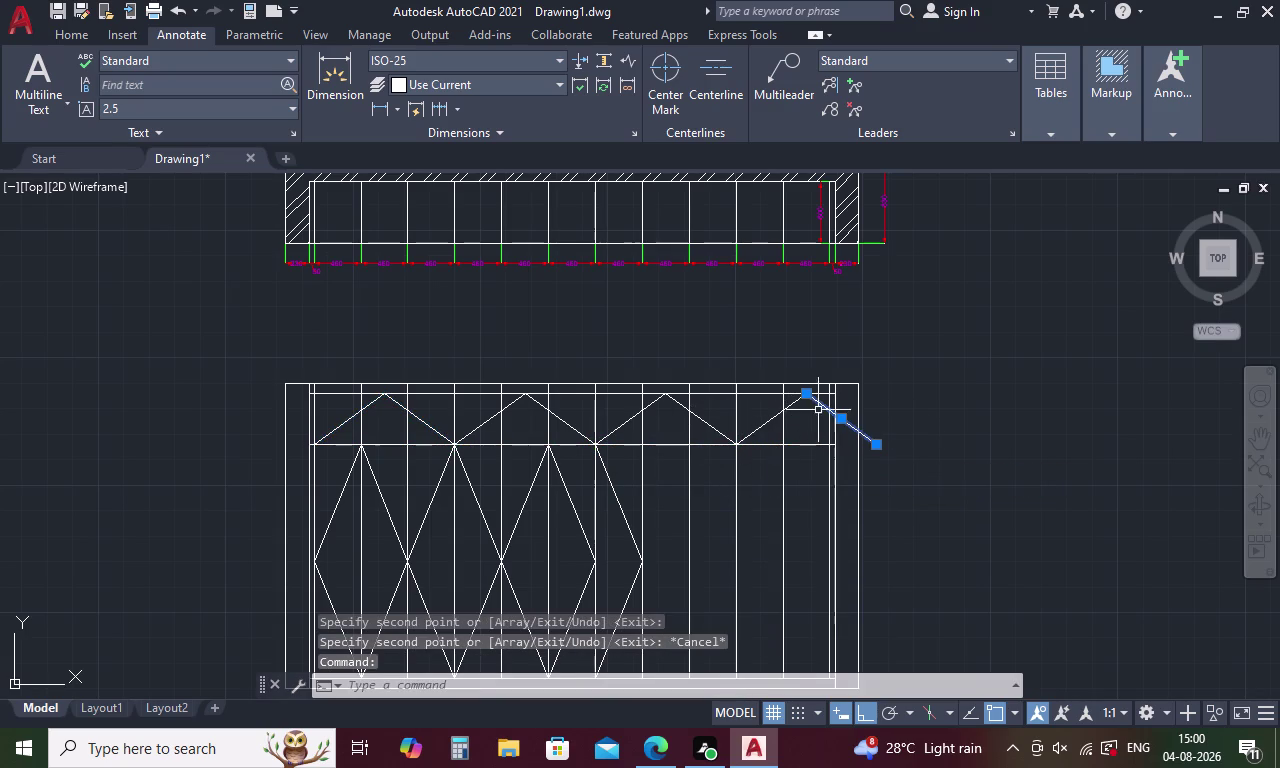
click(771, 421)
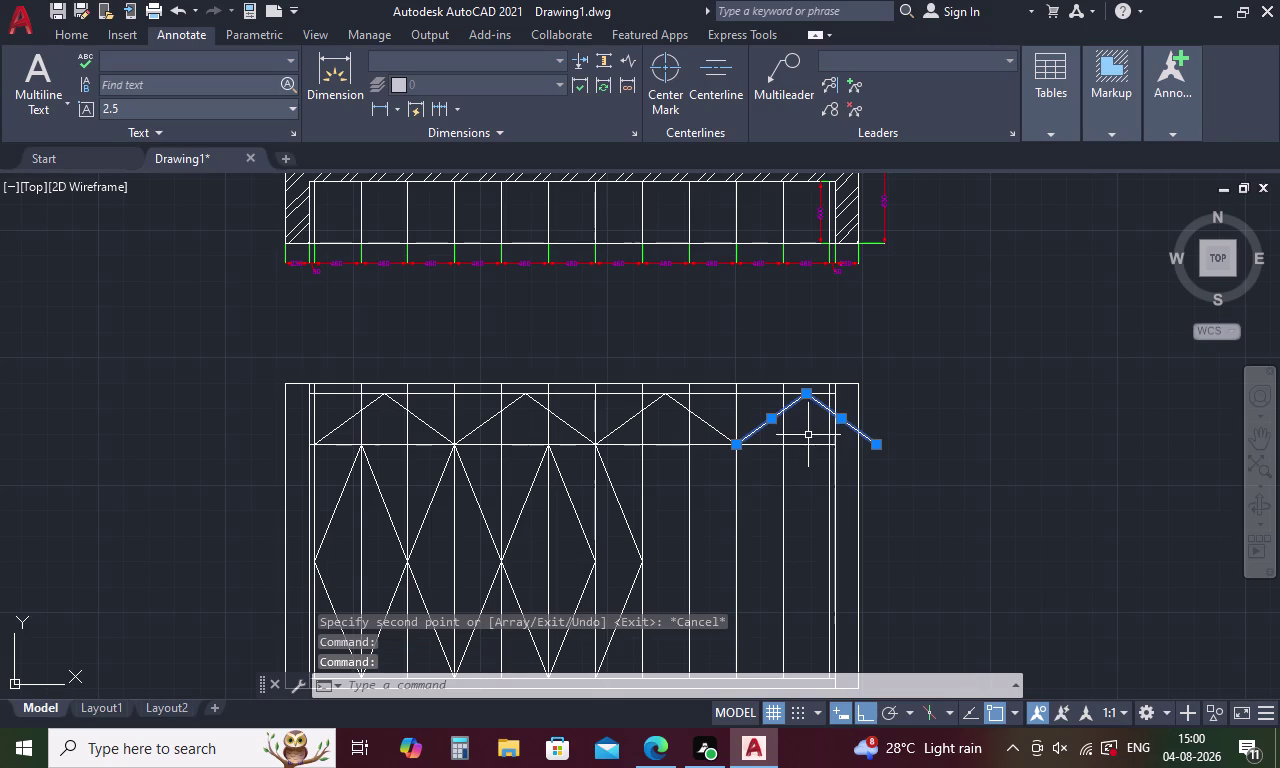
key(Delete)
Draw a final partial chevron from the last chevron's end up to the band top and down.
key(l)
key(Return)
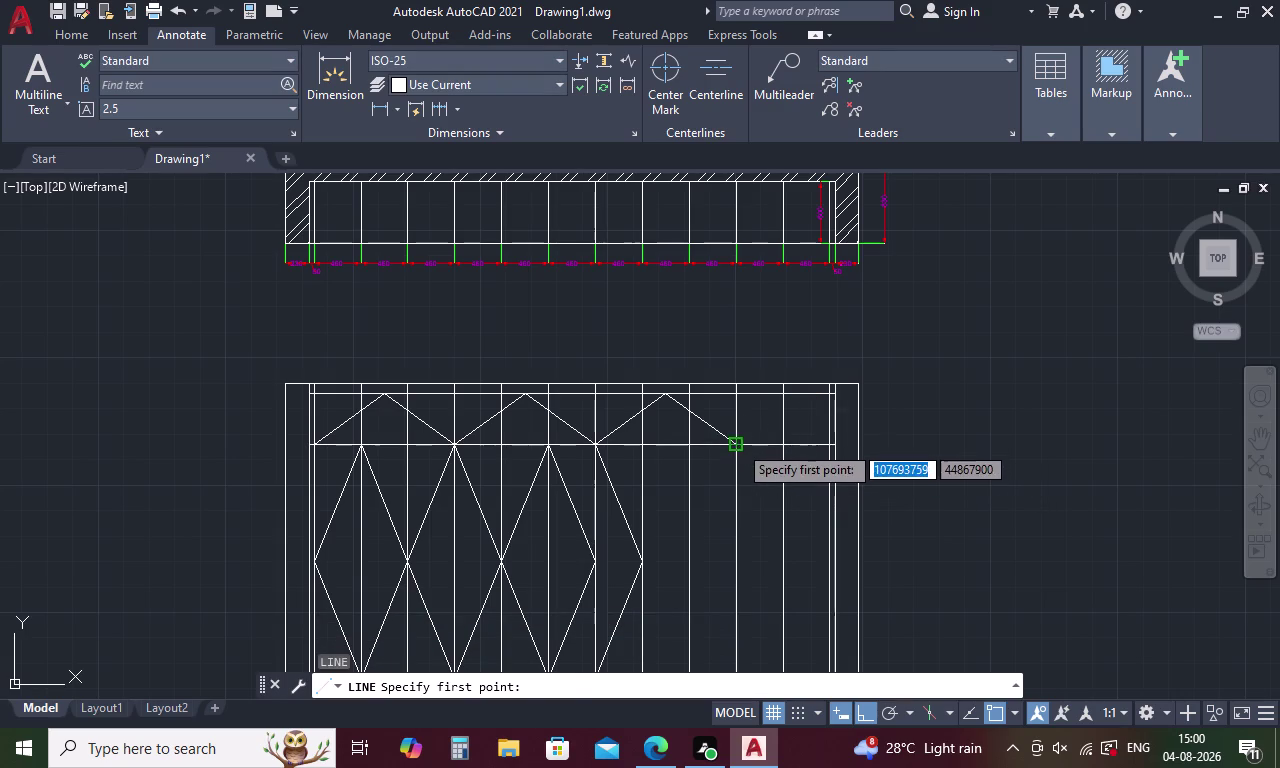
click(738, 444)
click(779, 394)
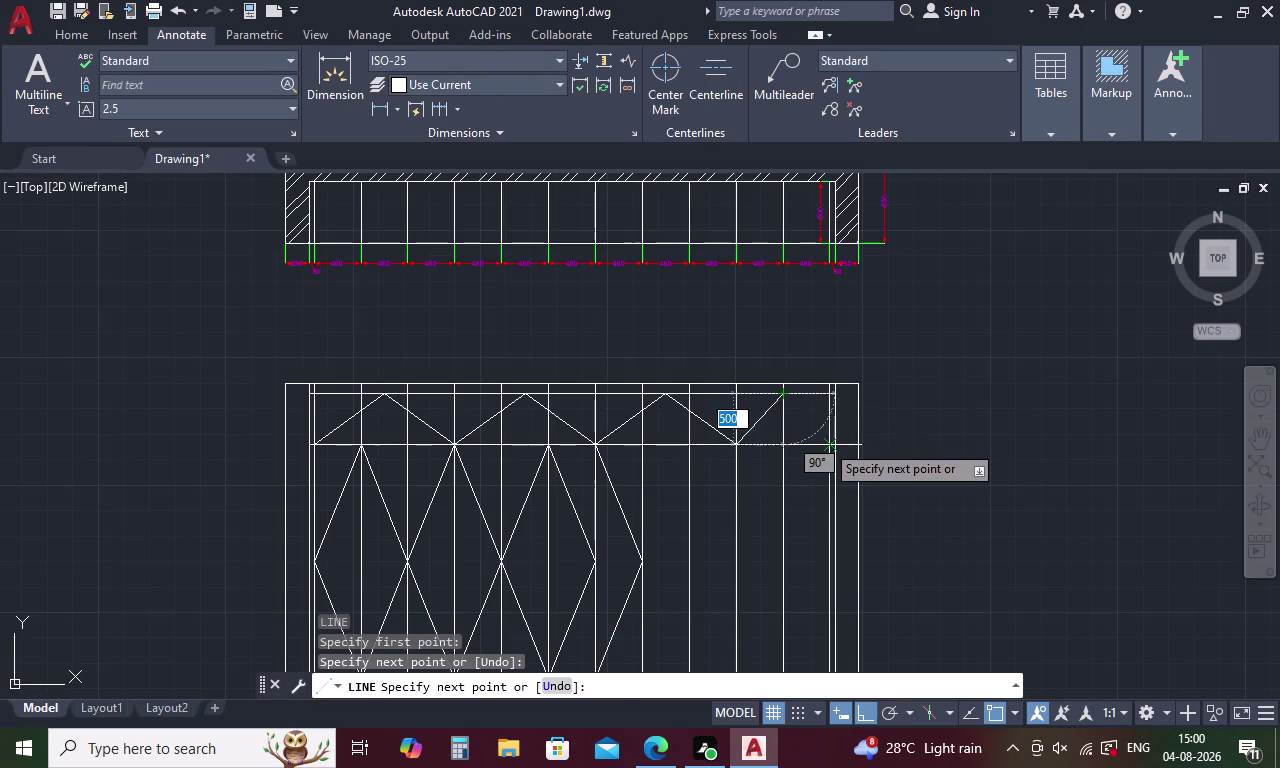
click(825, 443)
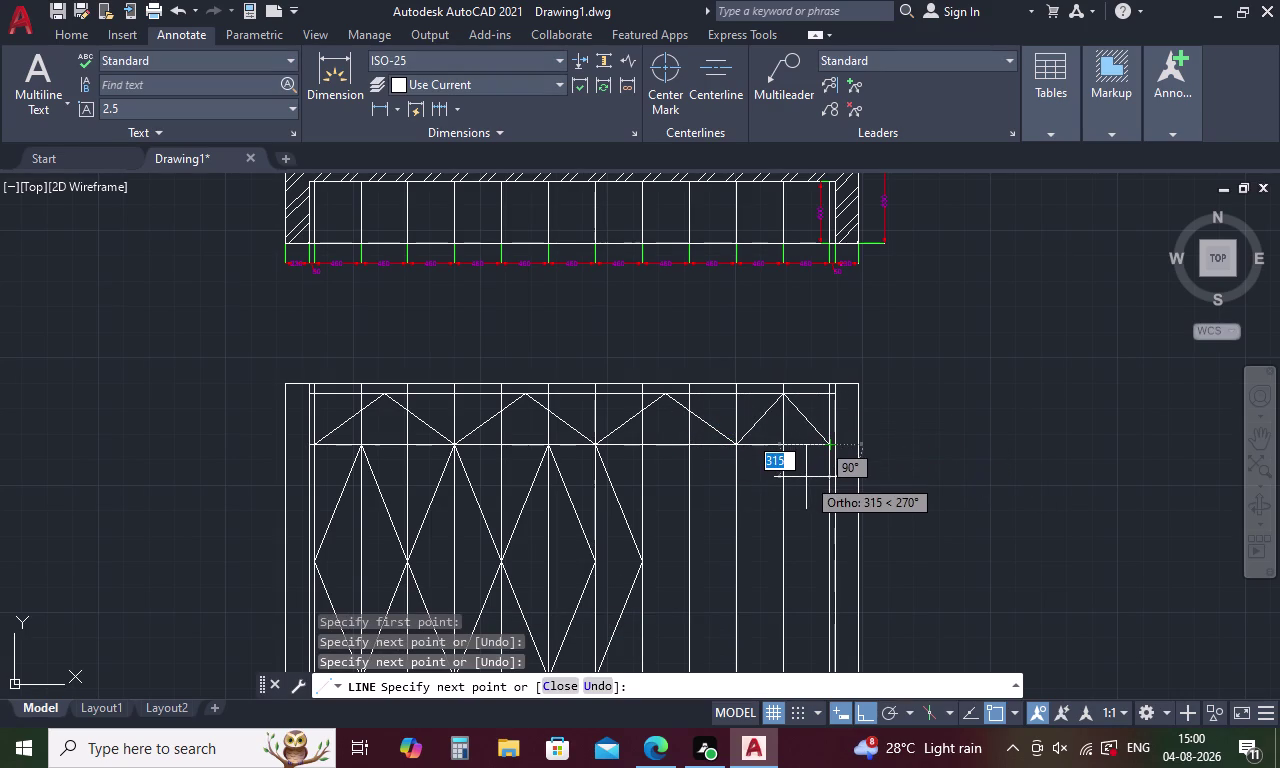
key(Escape)
key(t)
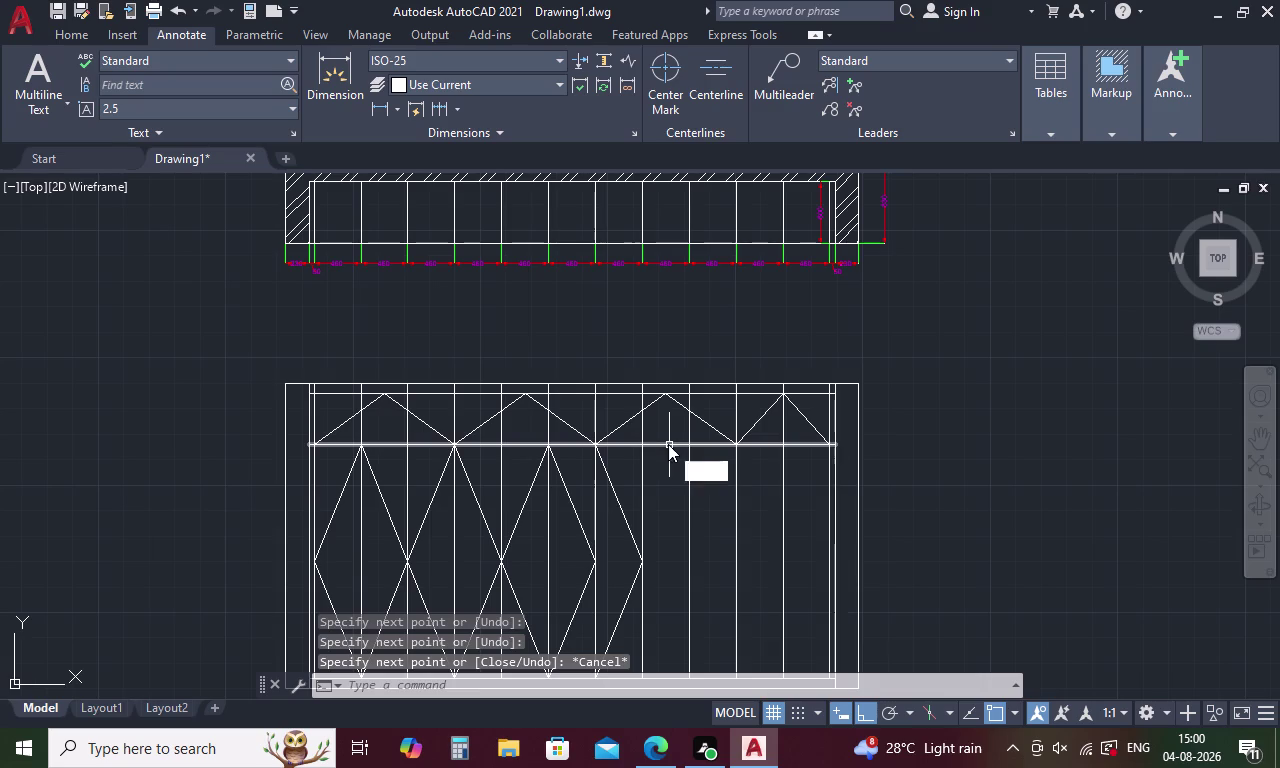
text(R)
key(space)
Fence-trim the vertical line pieces crossing the top band, undoing one bad trim.
key(space)
scroll(up, 3)
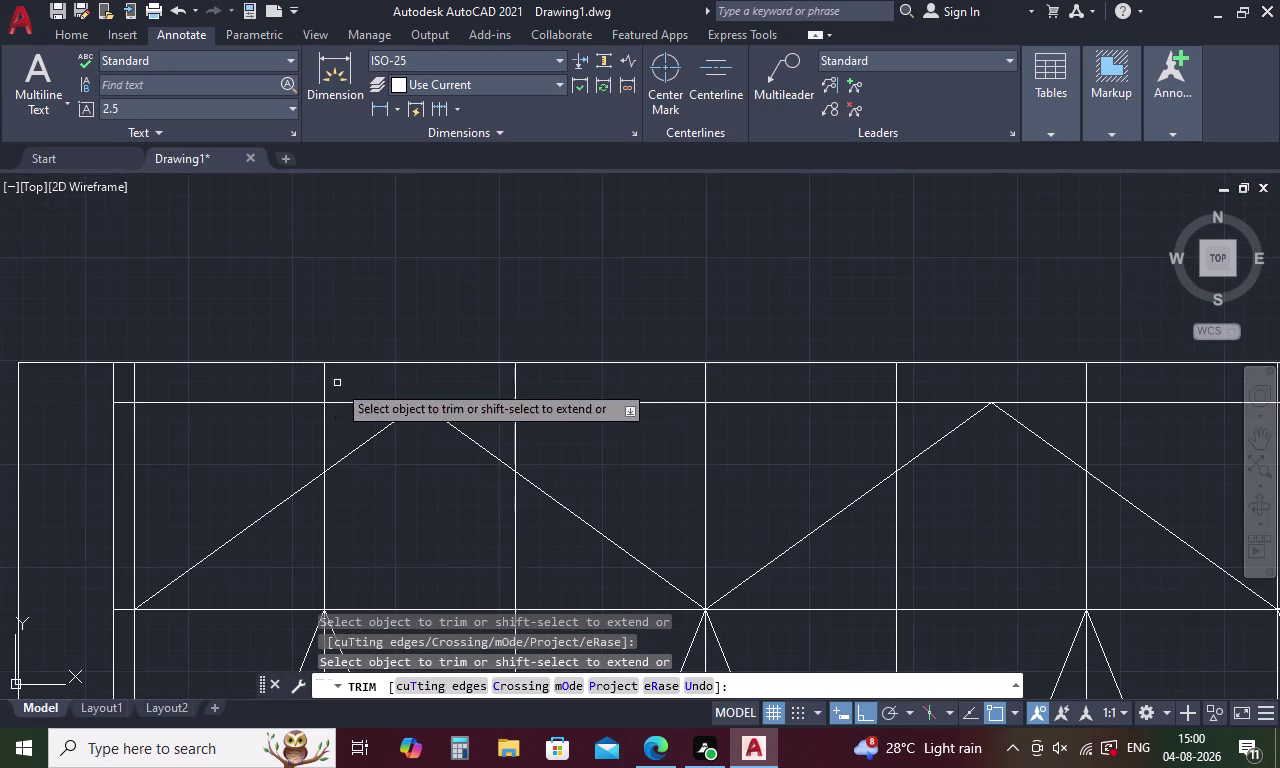
drag(293, 378, 783, 385)
drag(859, 390, 1099, 376)
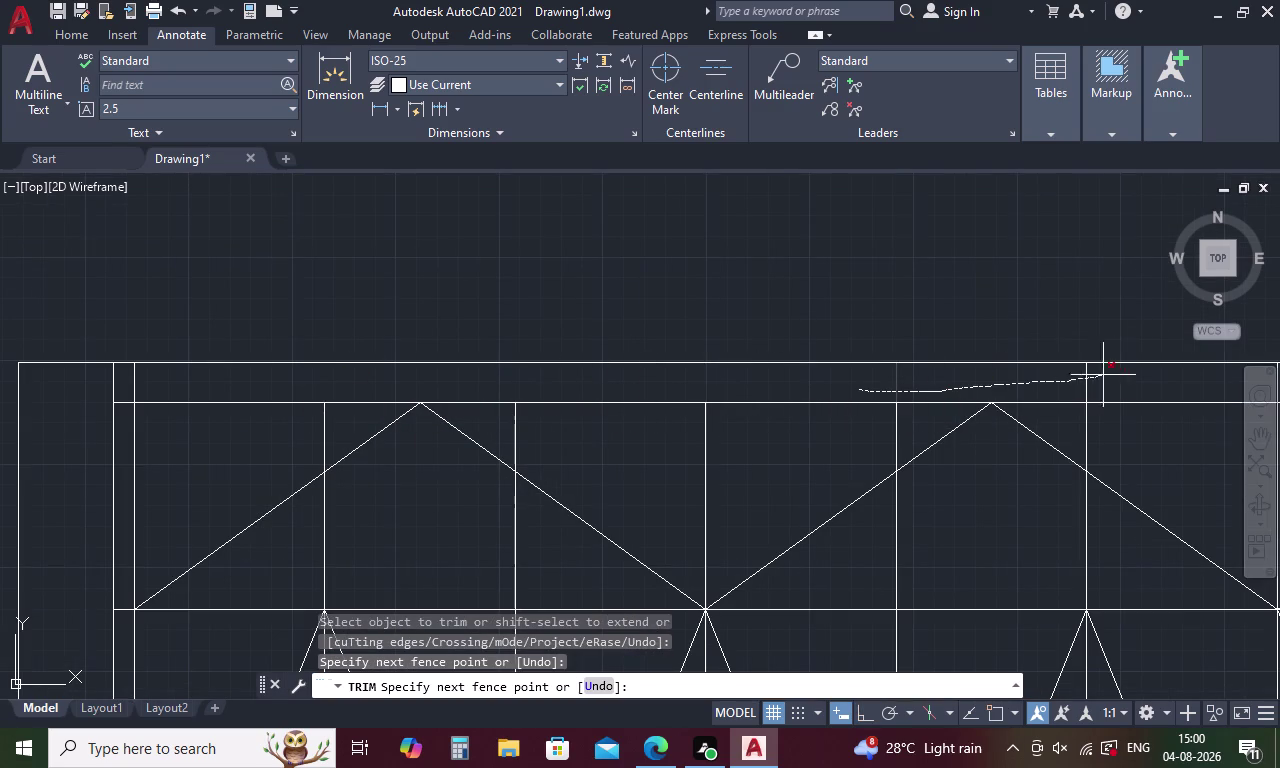
drag(1099, 376, 1123, 375)
middle_drag(1117, 379, 554, 371)
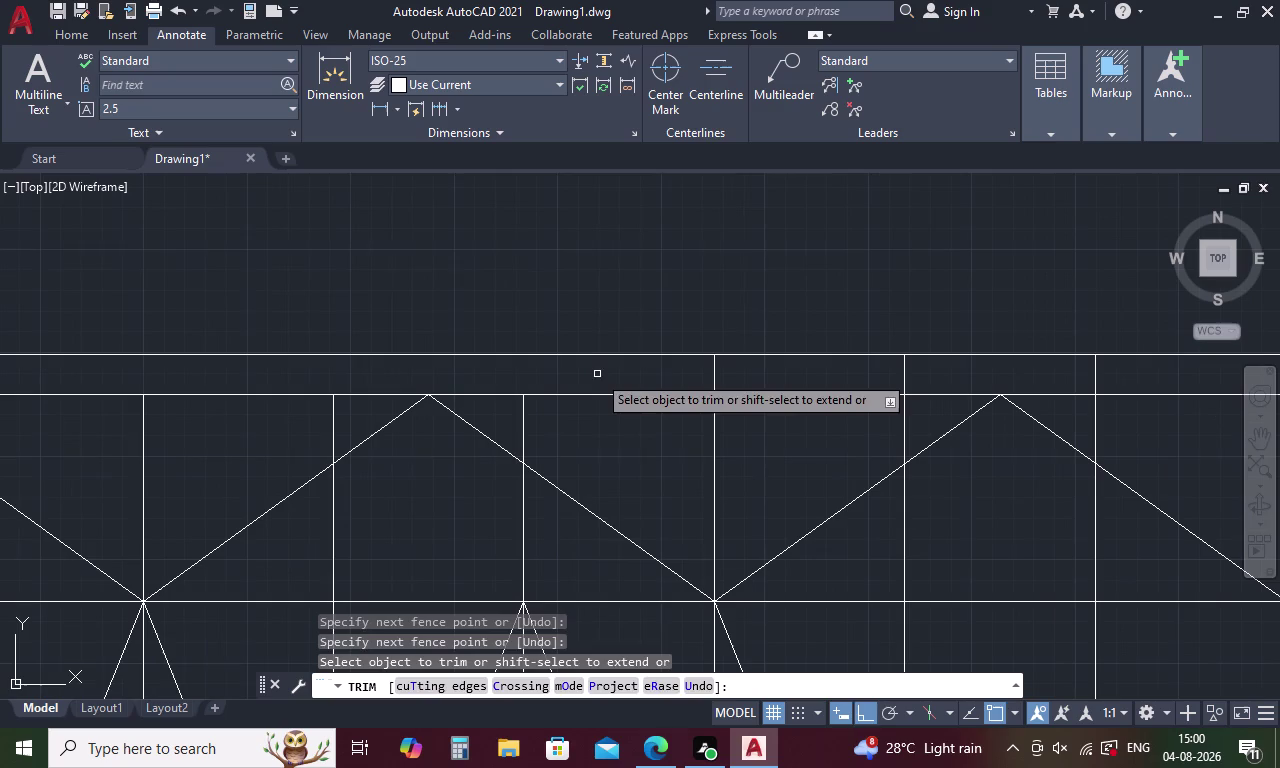
drag(616, 378, 1047, 377)
middle_drag(1045, 378, 504, 388)
drag(522, 387, 894, 406)
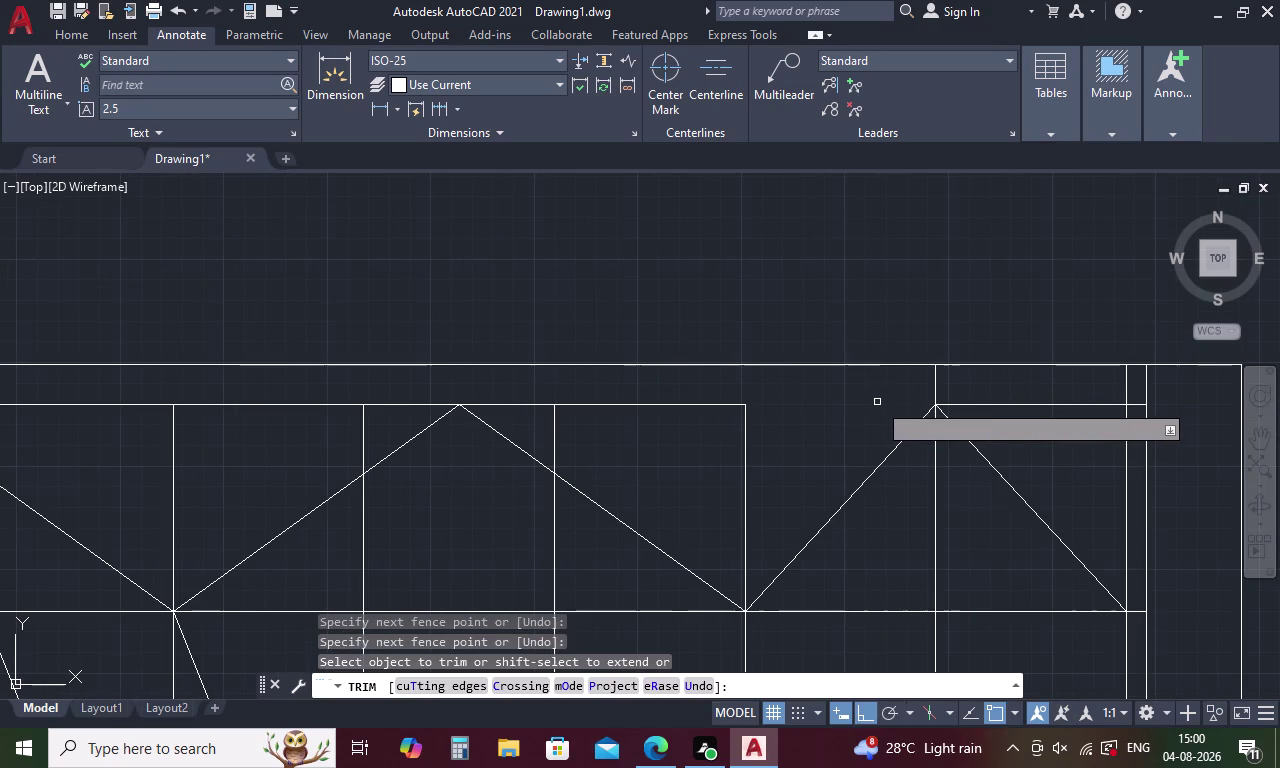
key(ctrl+z)
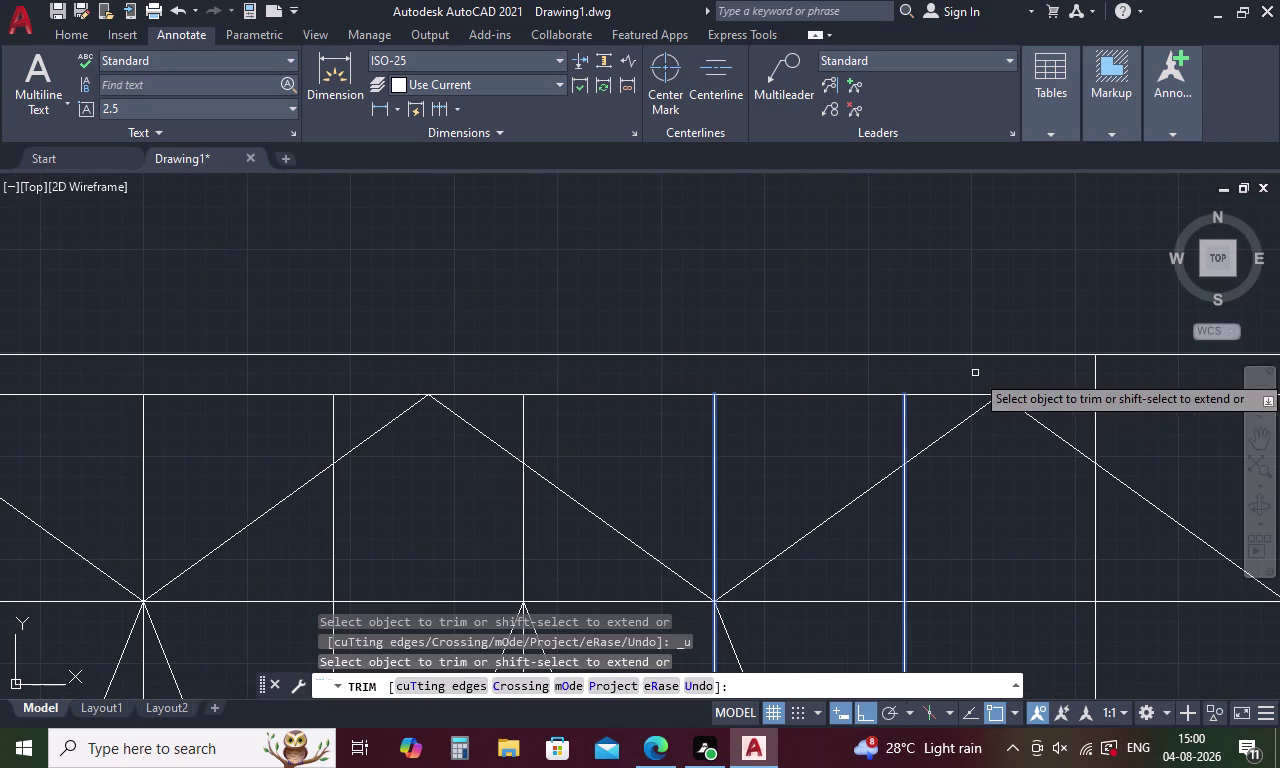
Trim the remaining verticals inside the left and right chevrons.
middle_drag(975, 373, 218, 380)
drag(314, 379, 485, 396)
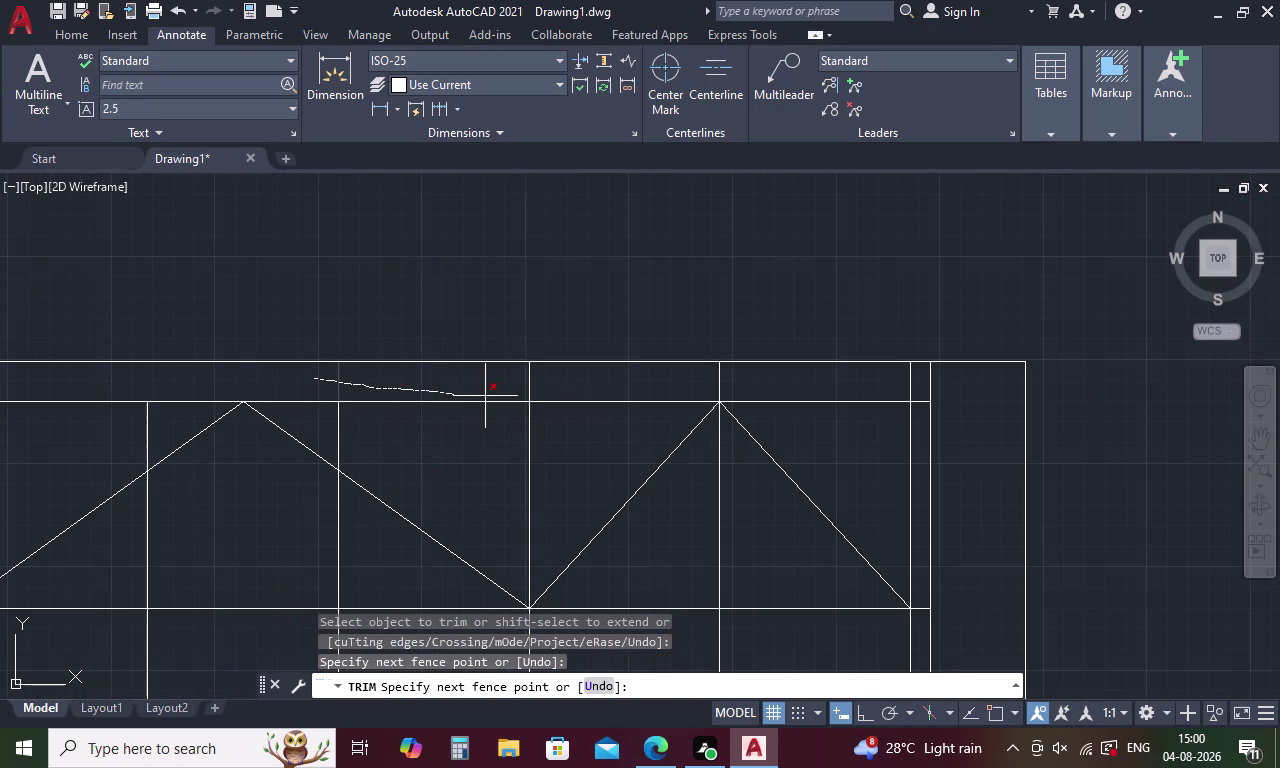
drag(485, 396, 530, 393)
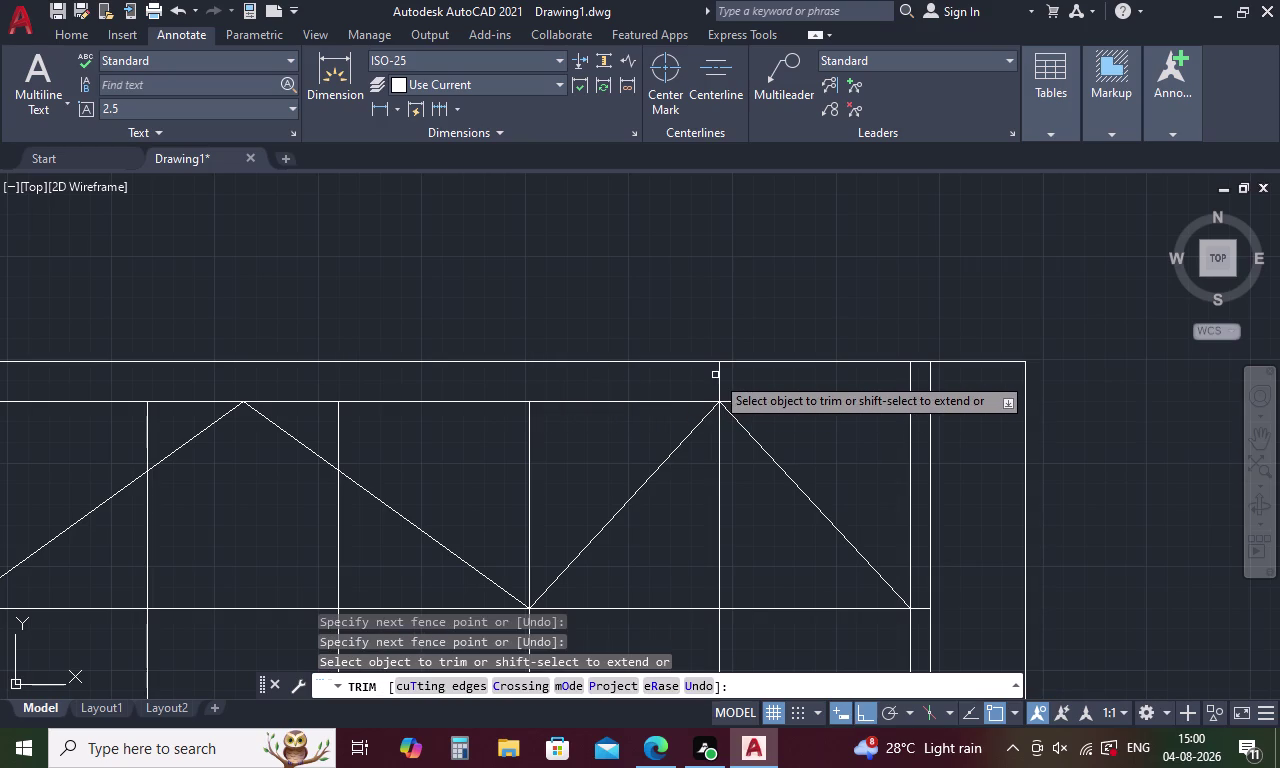
click(719, 374)
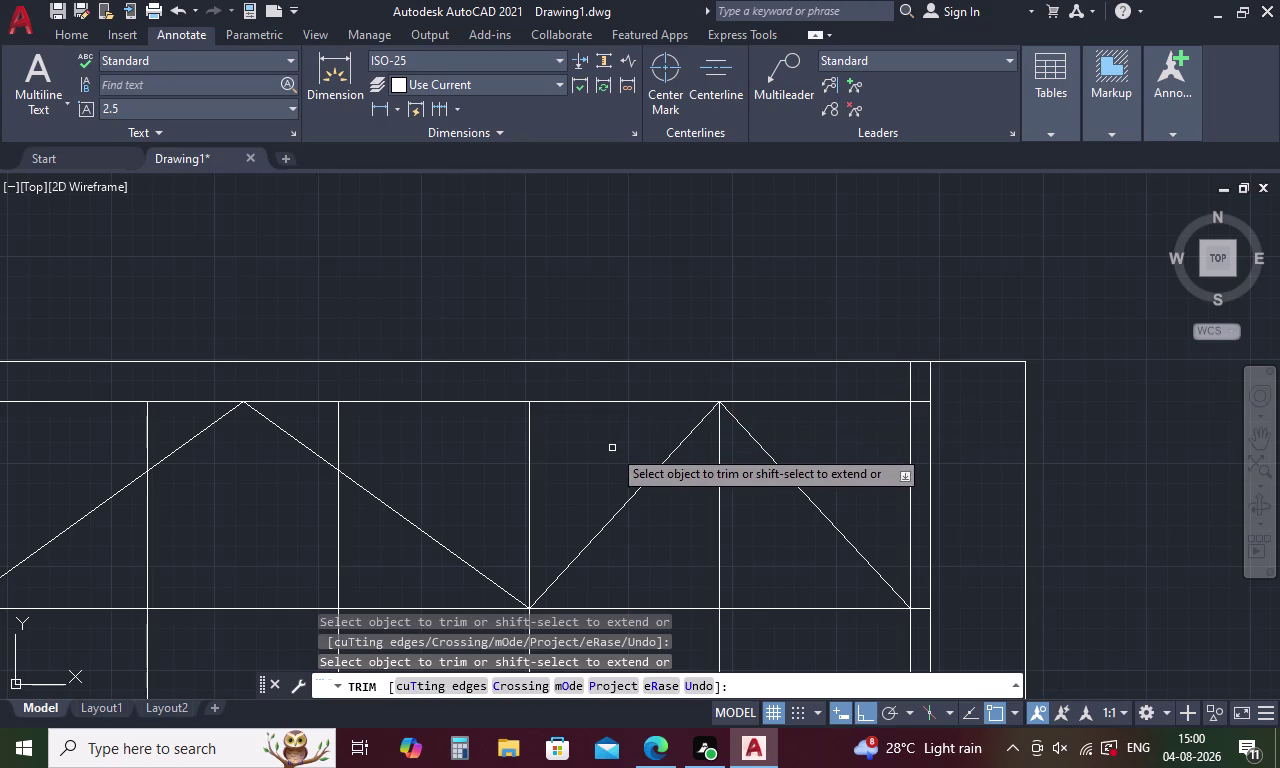
click(719, 468)
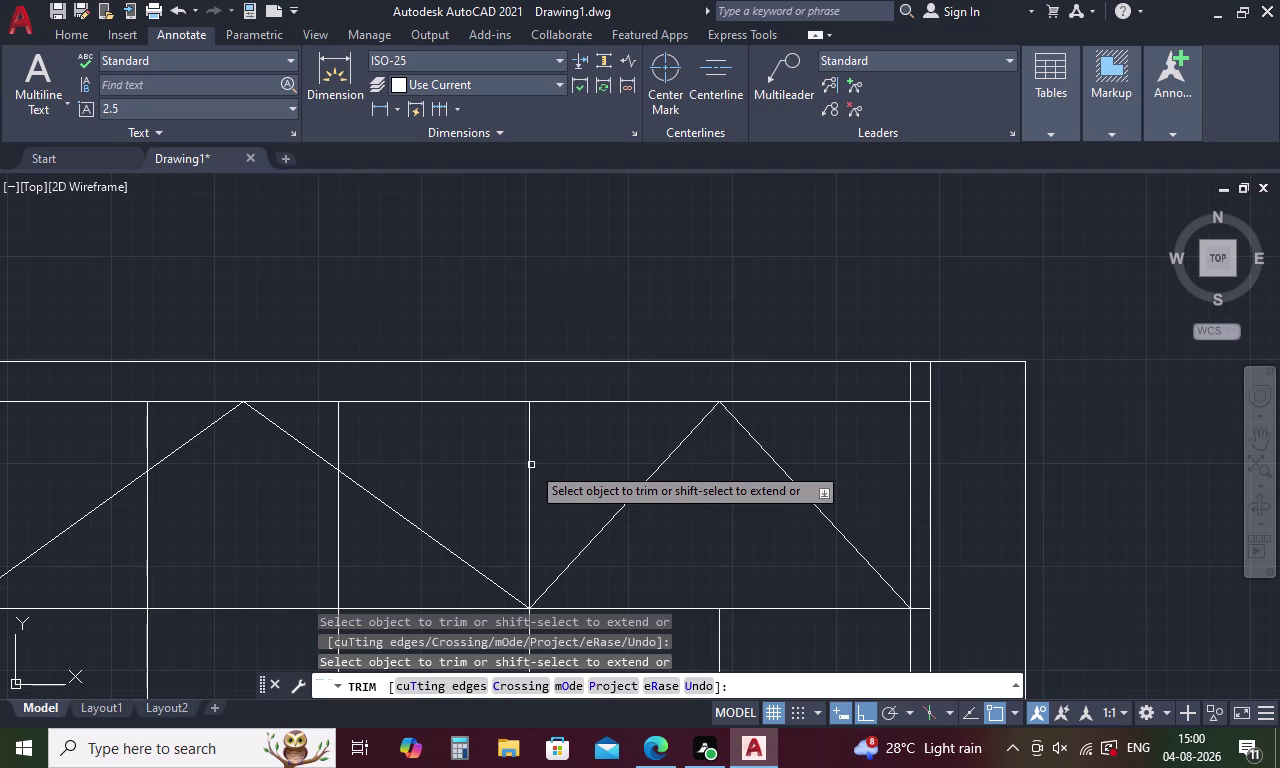
click(530, 465)
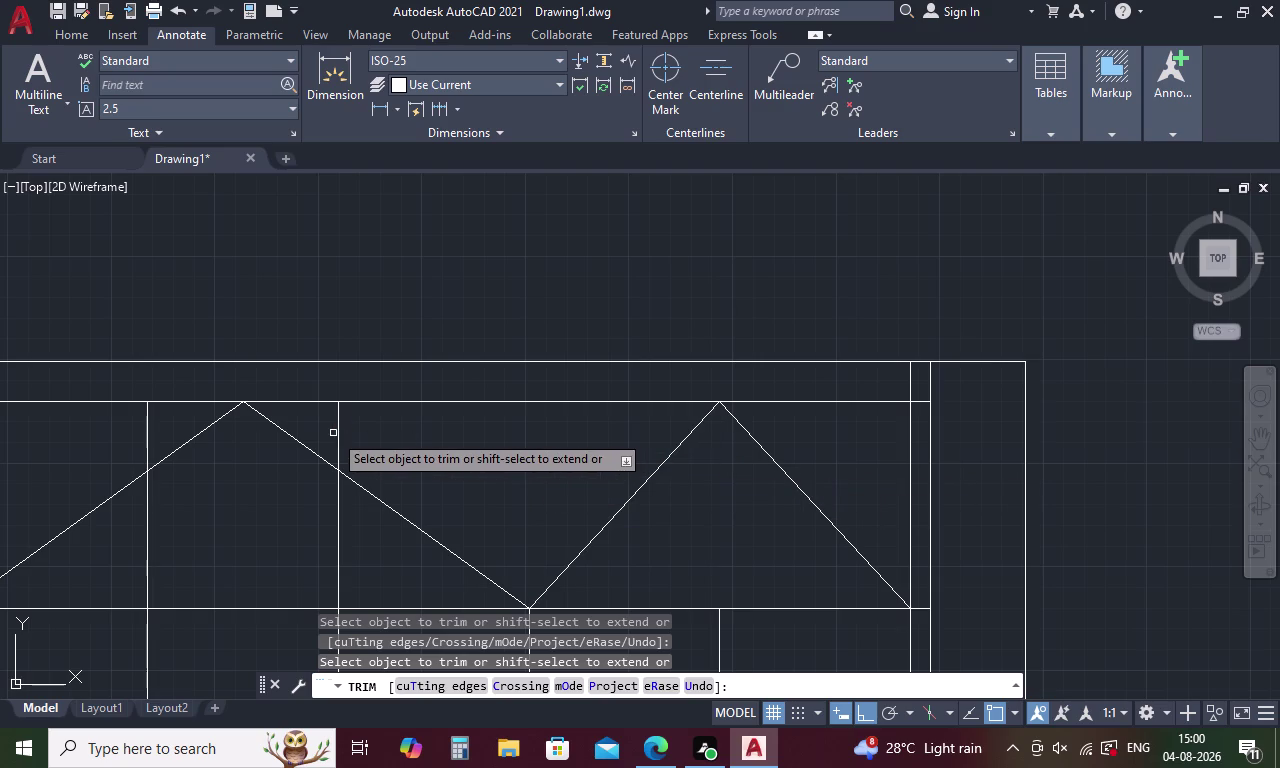
click(333, 433)
click(341, 428)
Fence-trim the leftover vertical pieces along the rest of the zigzag band and end the trim.
middle_drag(374, 432, 586, 436)
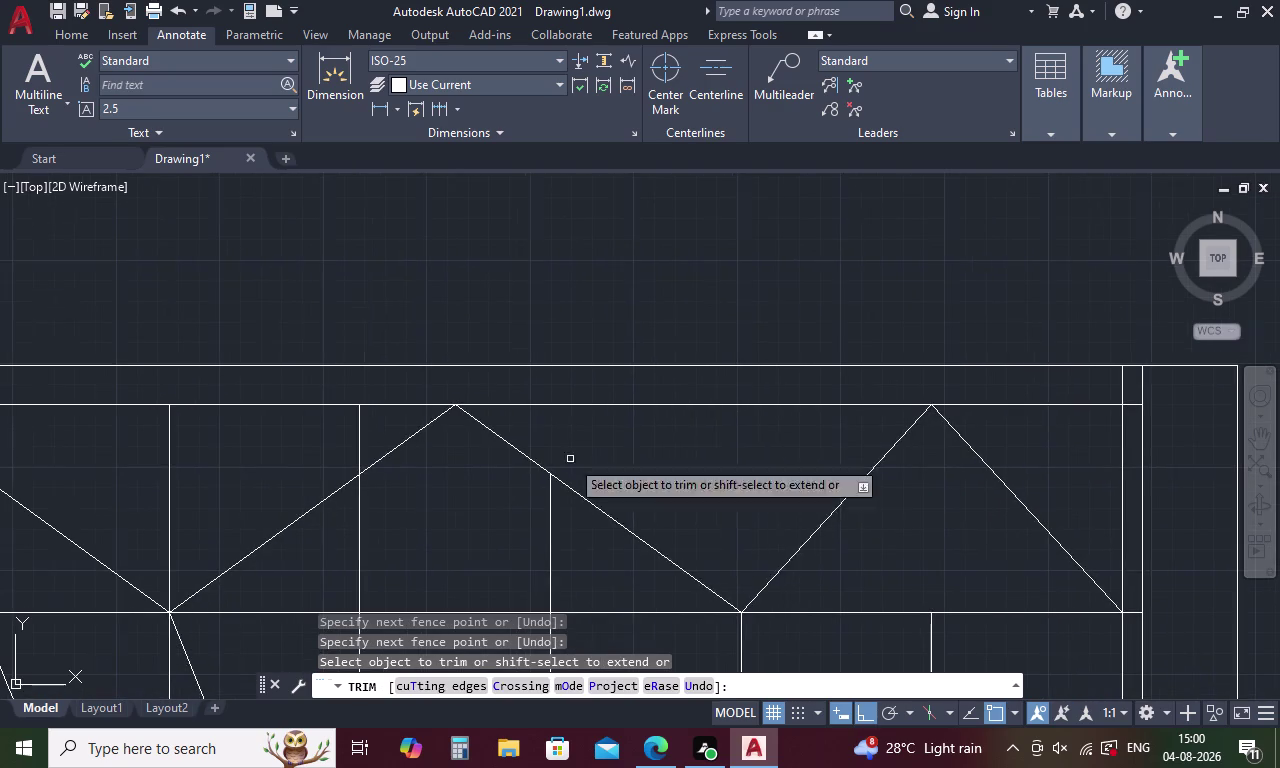
drag(576, 541, 344, 529)
middle_drag(357, 528, 359, 528)
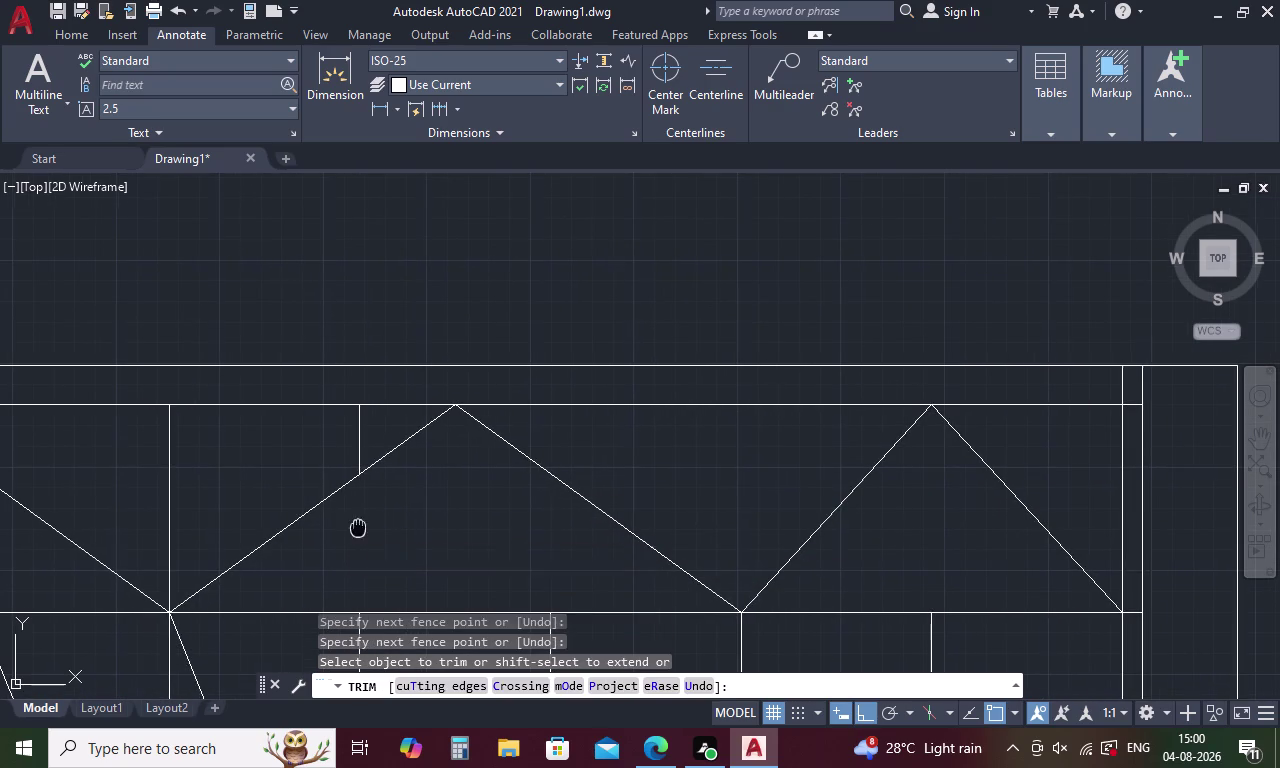
middle_drag(359, 528, 539, 485)
drag(561, 389, 229, 395)
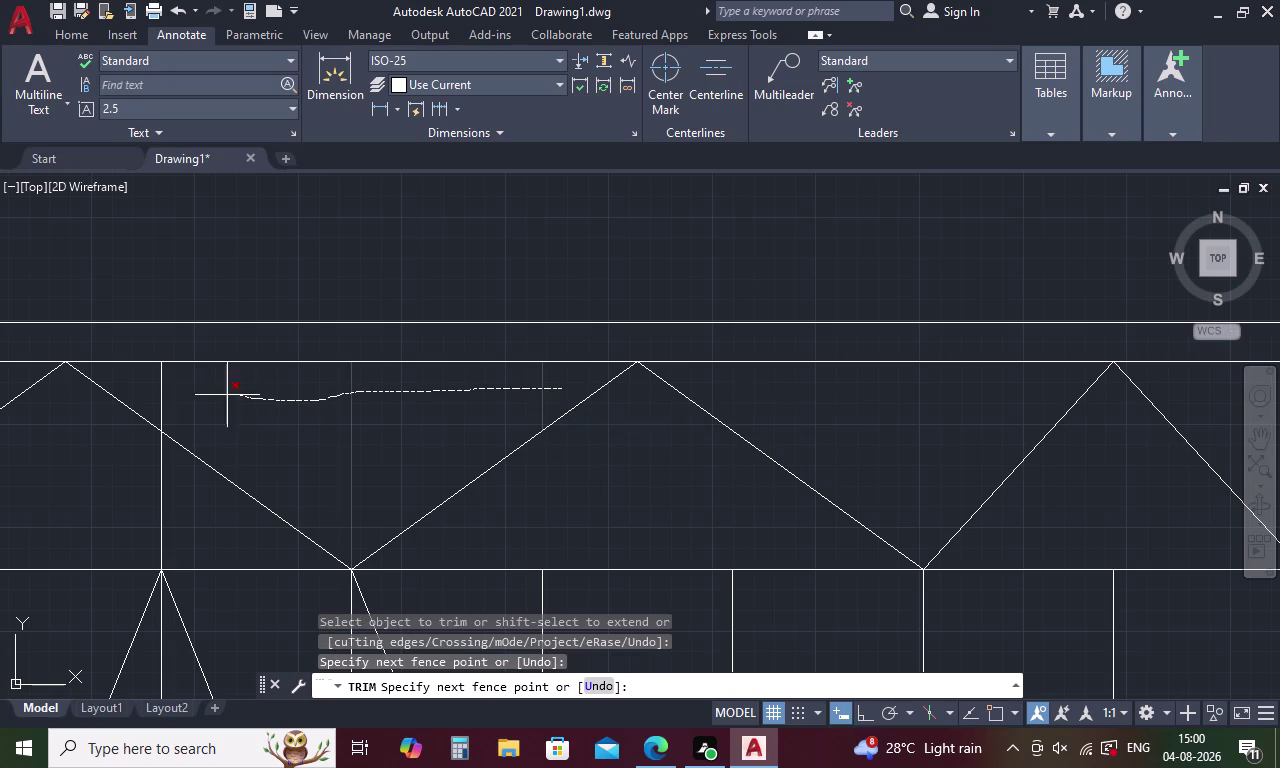
drag(229, 395, 153, 384)
middle_drag(199, 389, 589, 397)
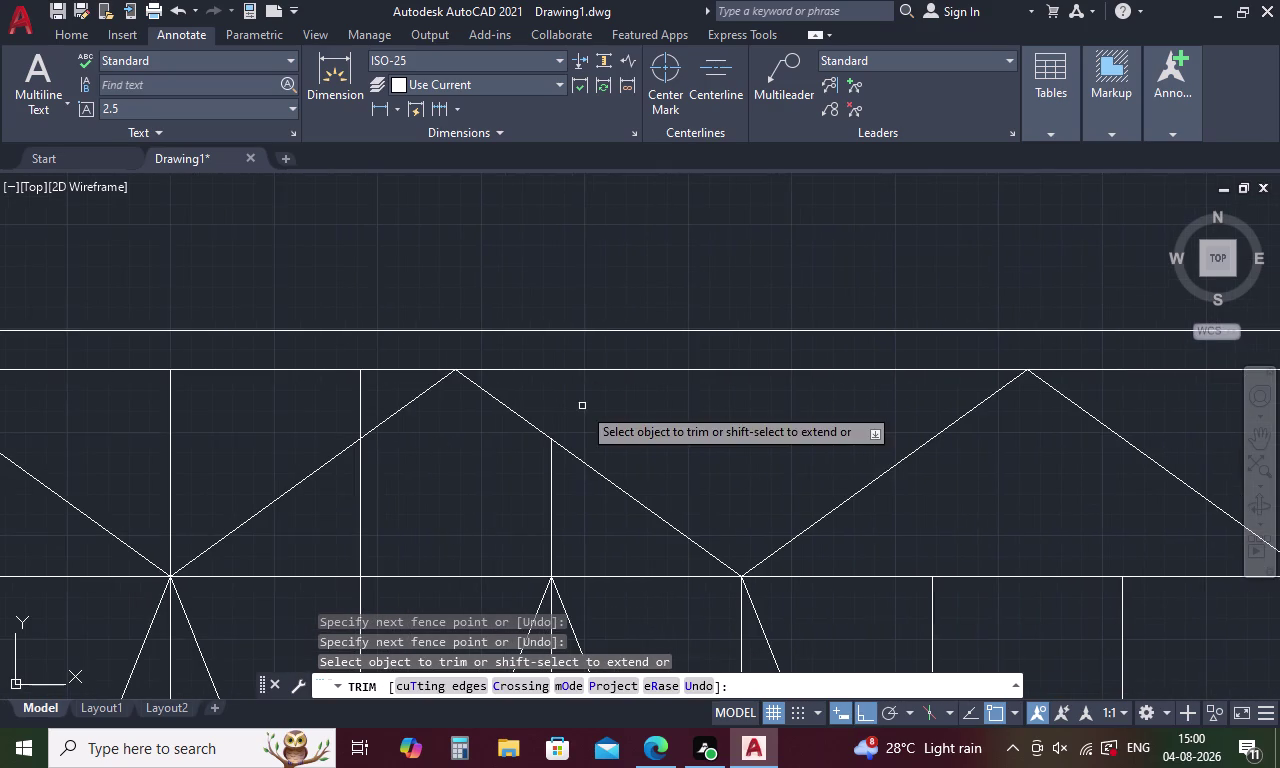
drag(586, 517, 336, 507)
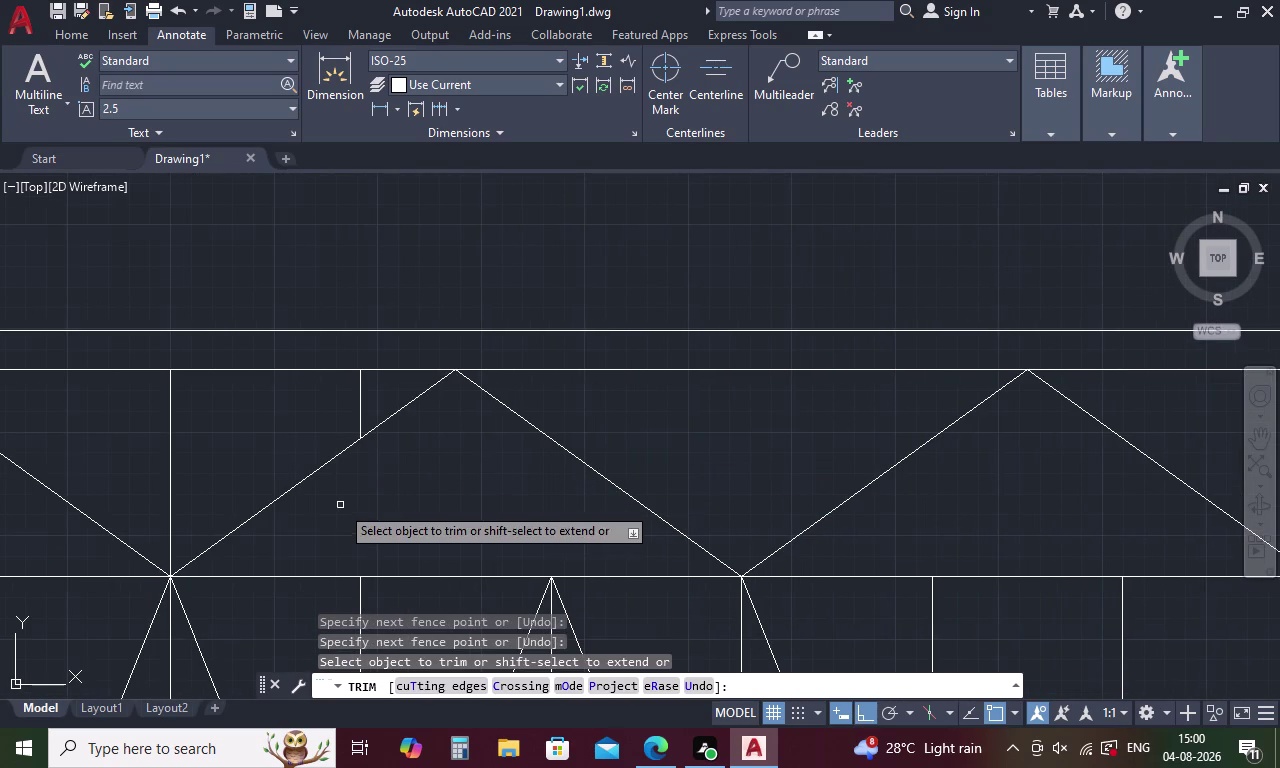
middle_drag(340, 505, 642, 414)
drag(671, 304, 407, 303)
middle_drag(404, 310, 665, 332)
drag(566, 450, 333, 447)
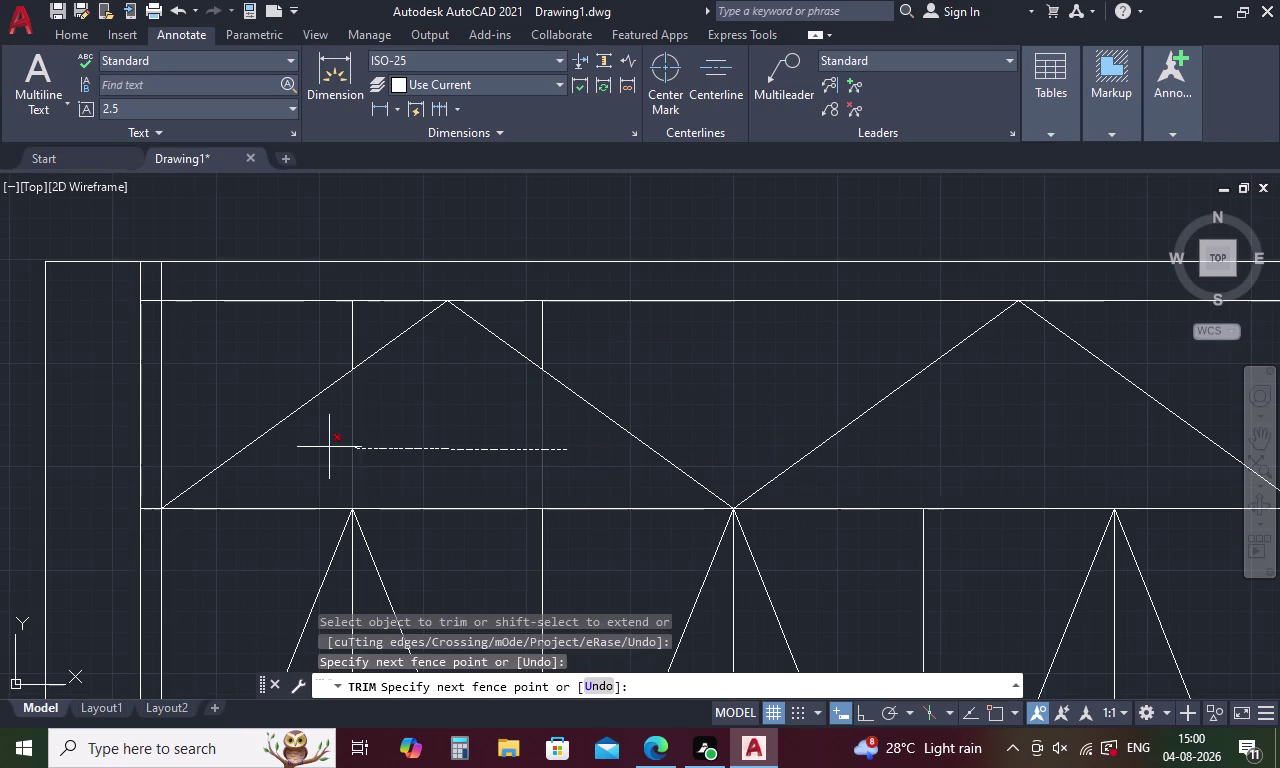
drag(333, 447, 321, 447)
drag(565, 332, 498, 312)
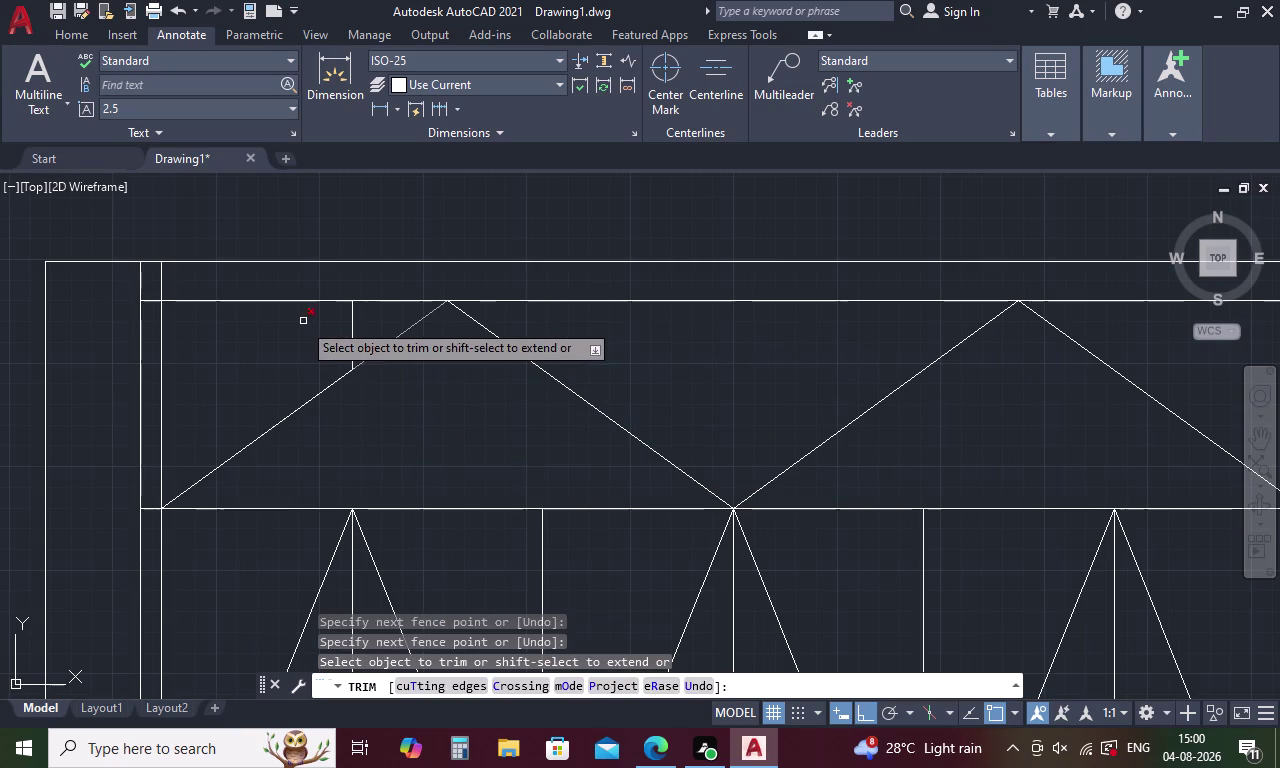
click(354, 313)
scroll(down, 3)
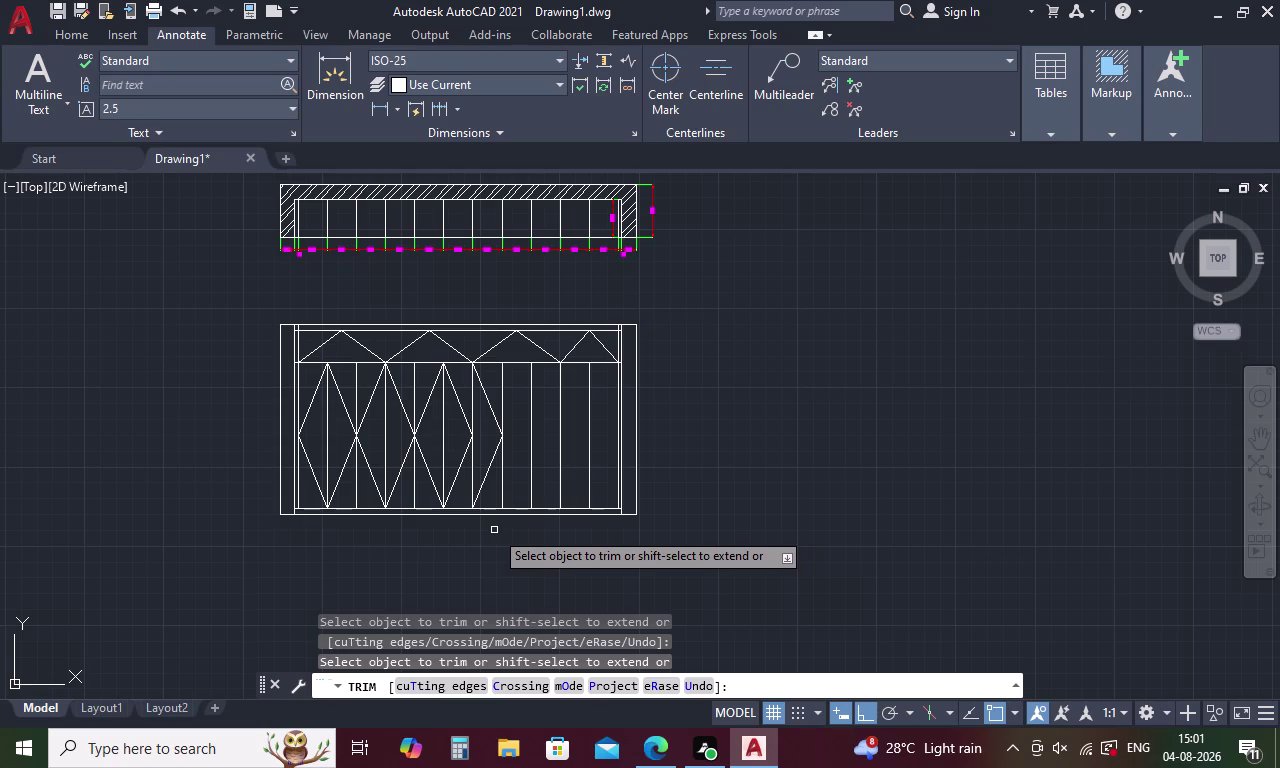
key(Escape)
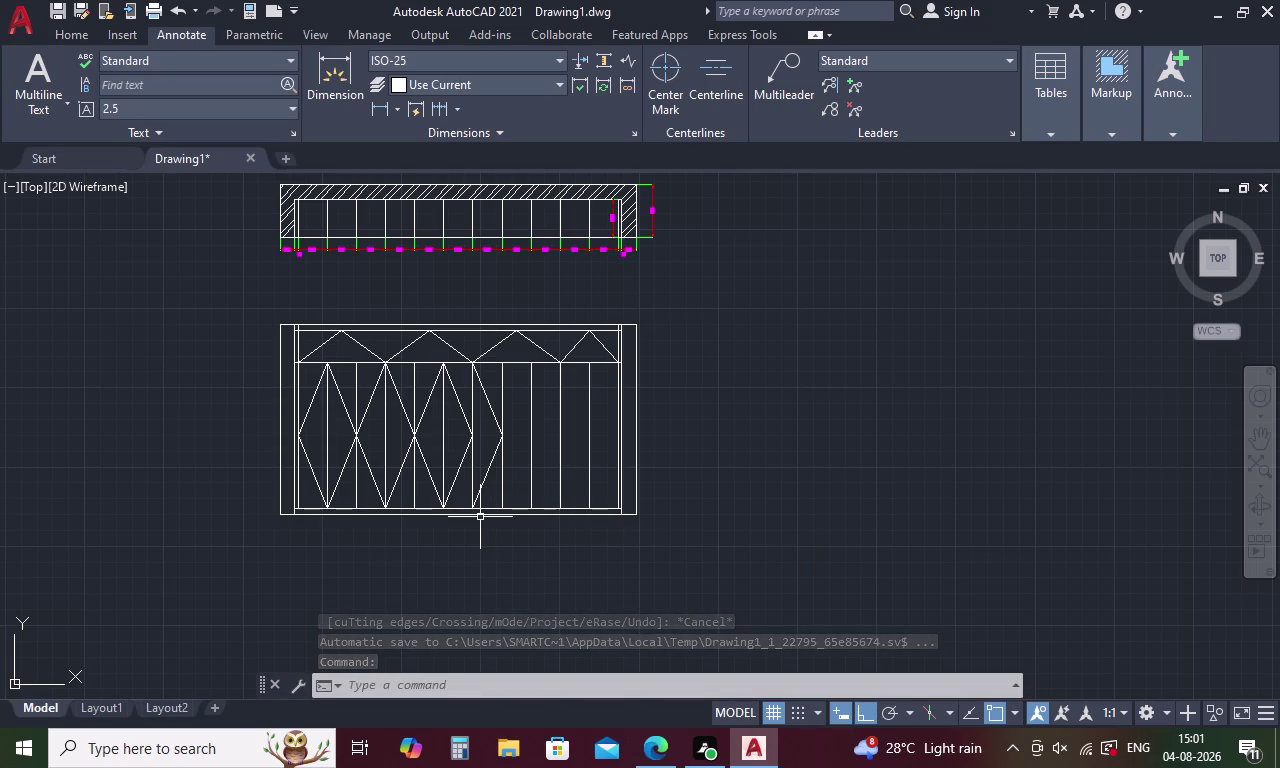
Break the 500-unit line under the top band where it meets the vertical shutter line.
text(BR)
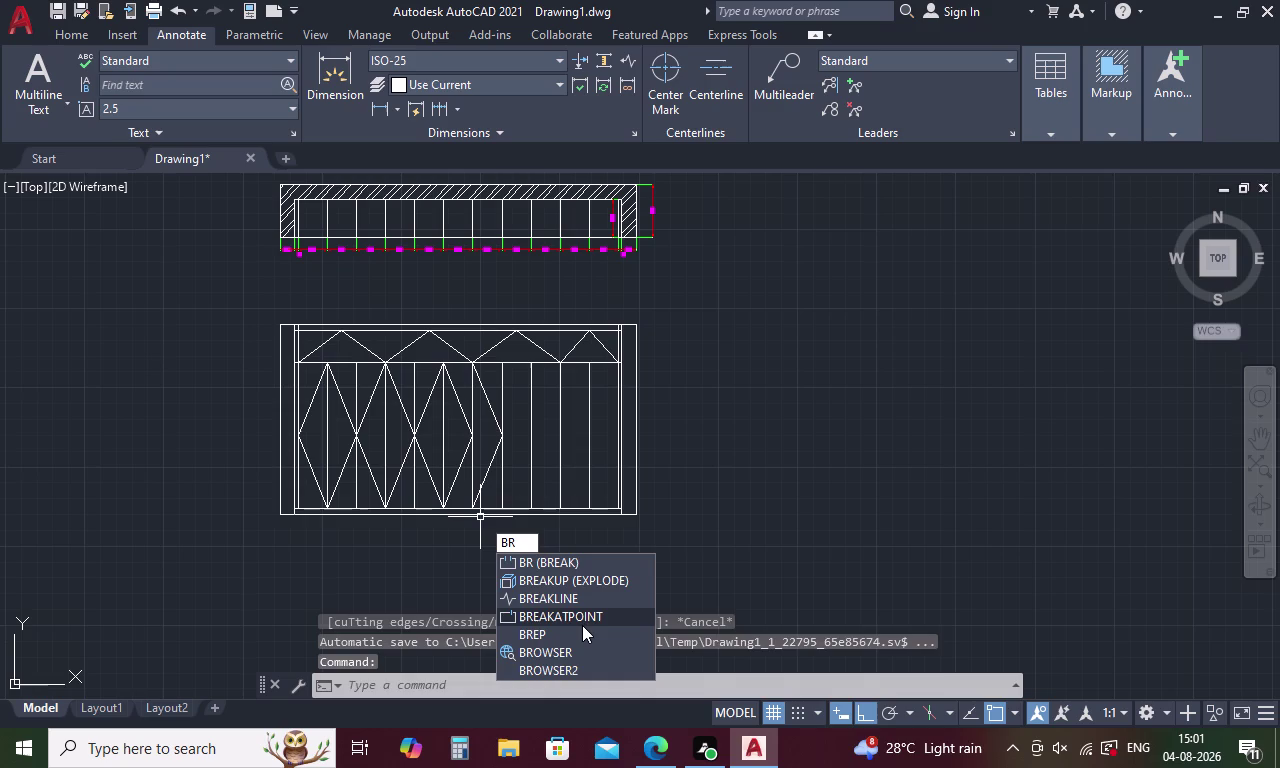
click(584, 618)
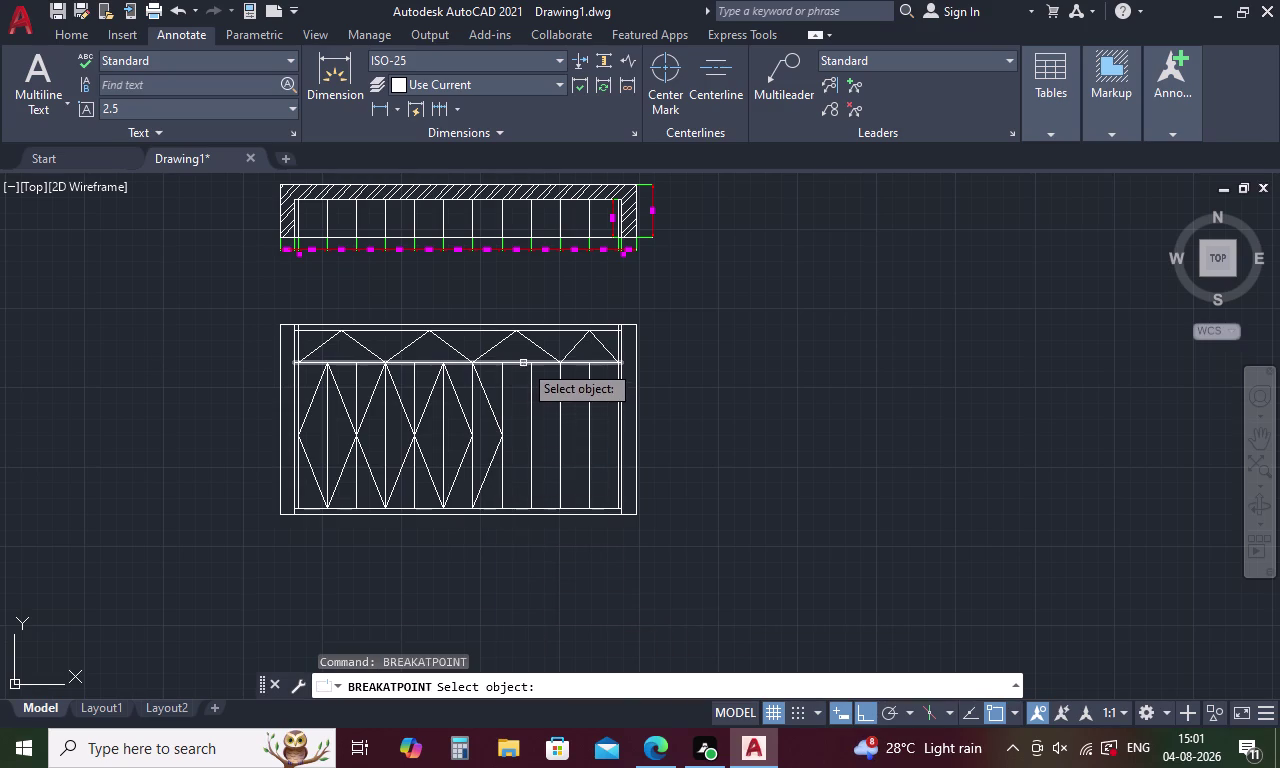
click(522, 361)
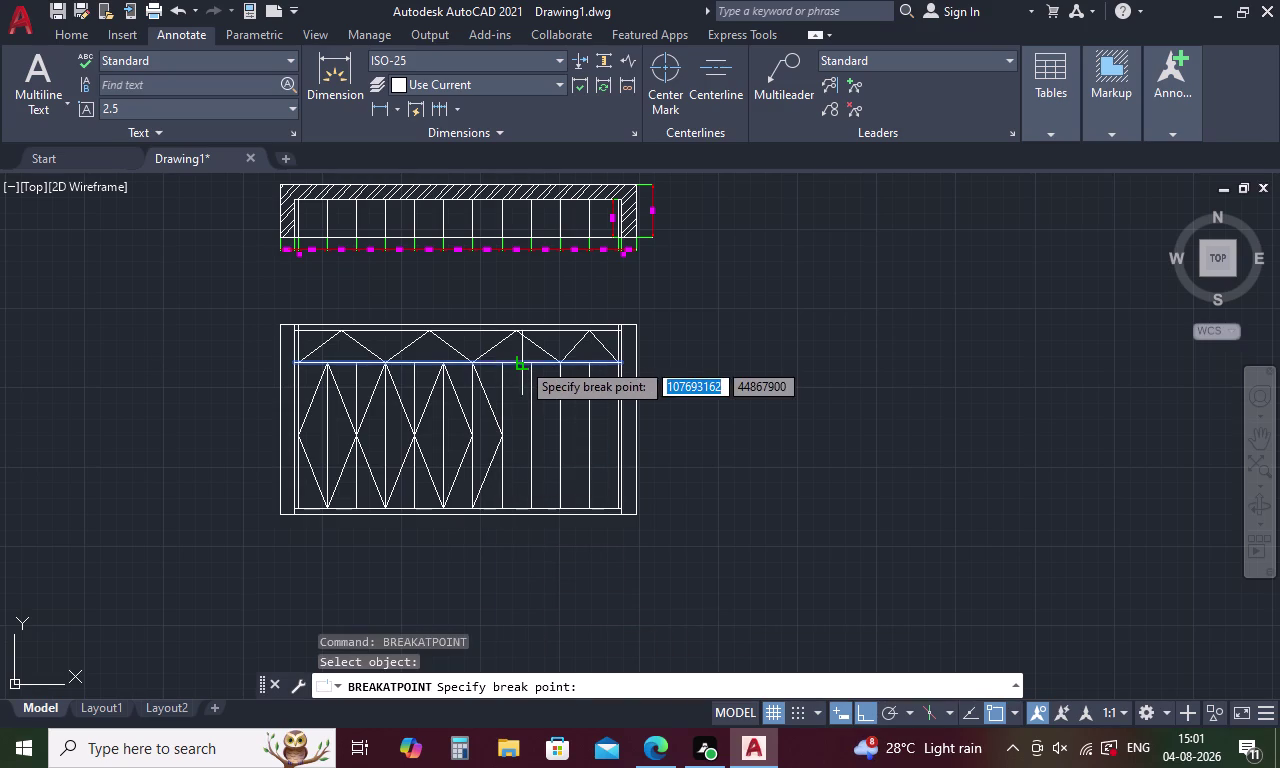
click(505, 367)
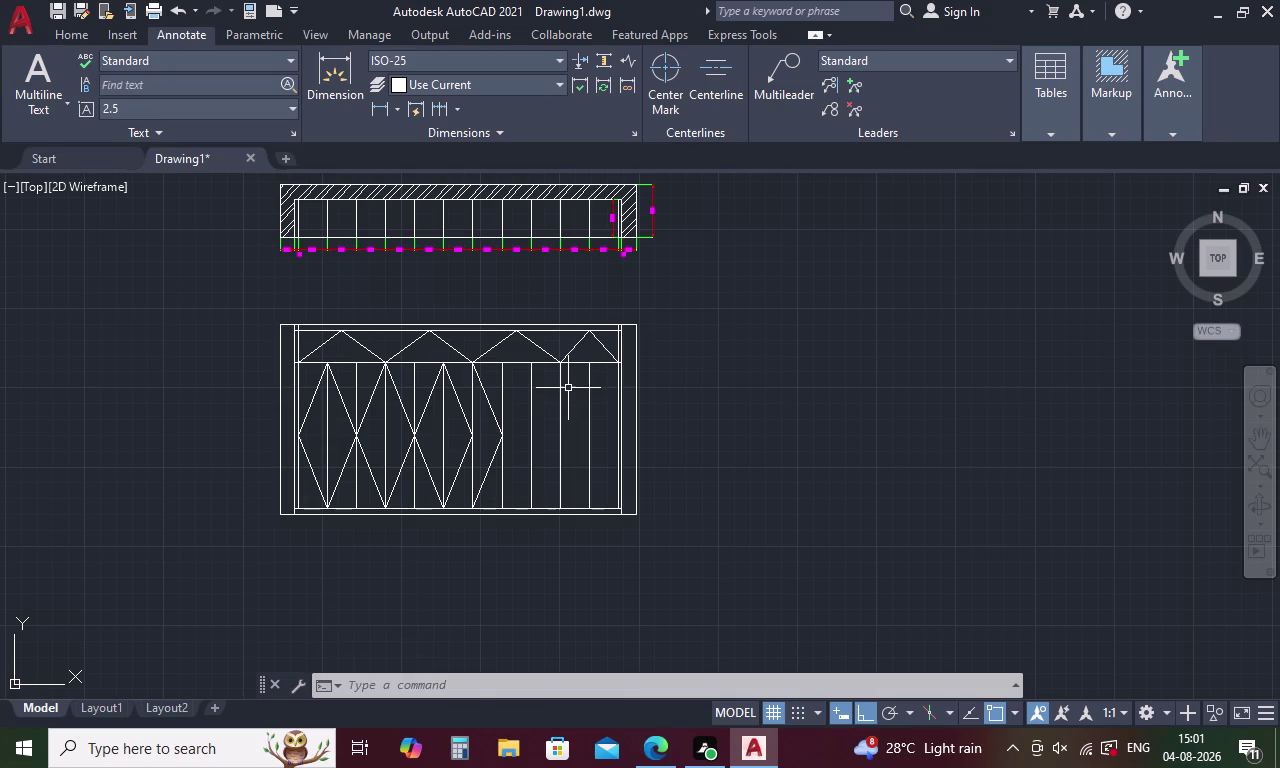
text(O)
key(space)
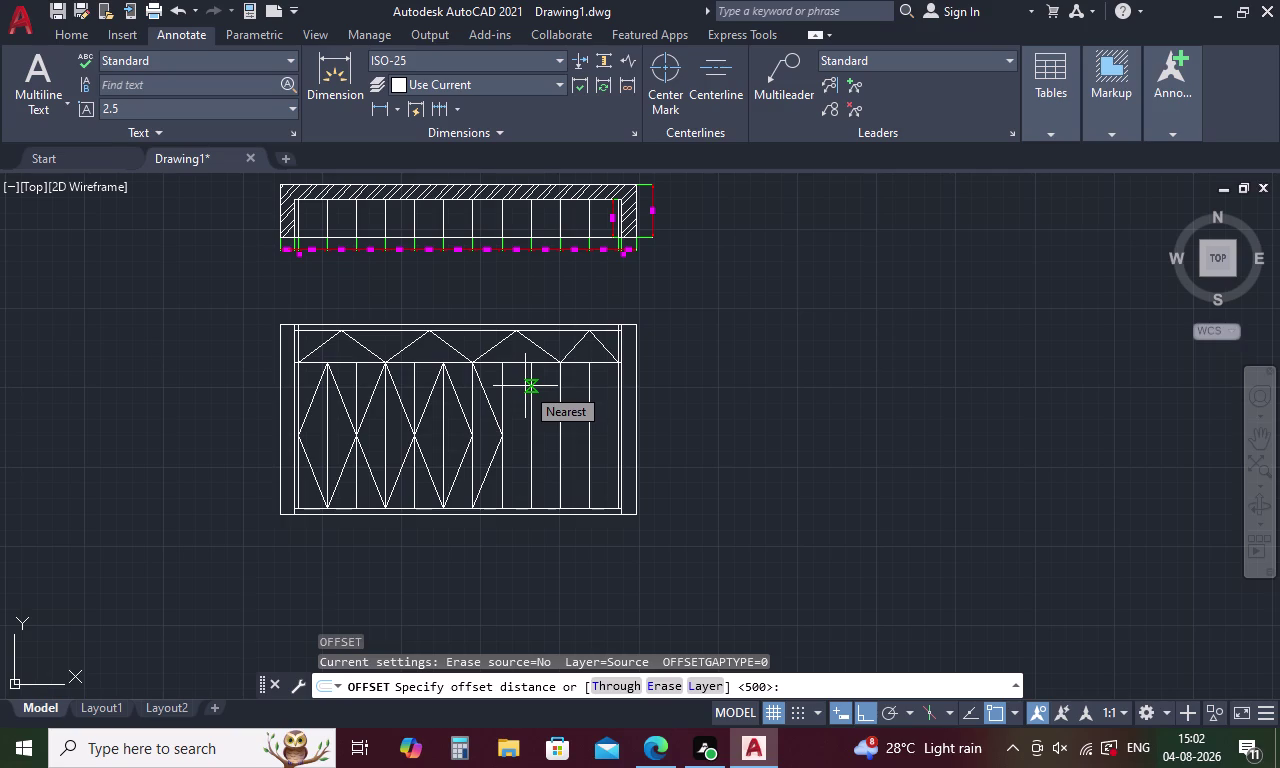
Offset the right piece of the split line 1500 units down across the right shutter panels.
text(1)
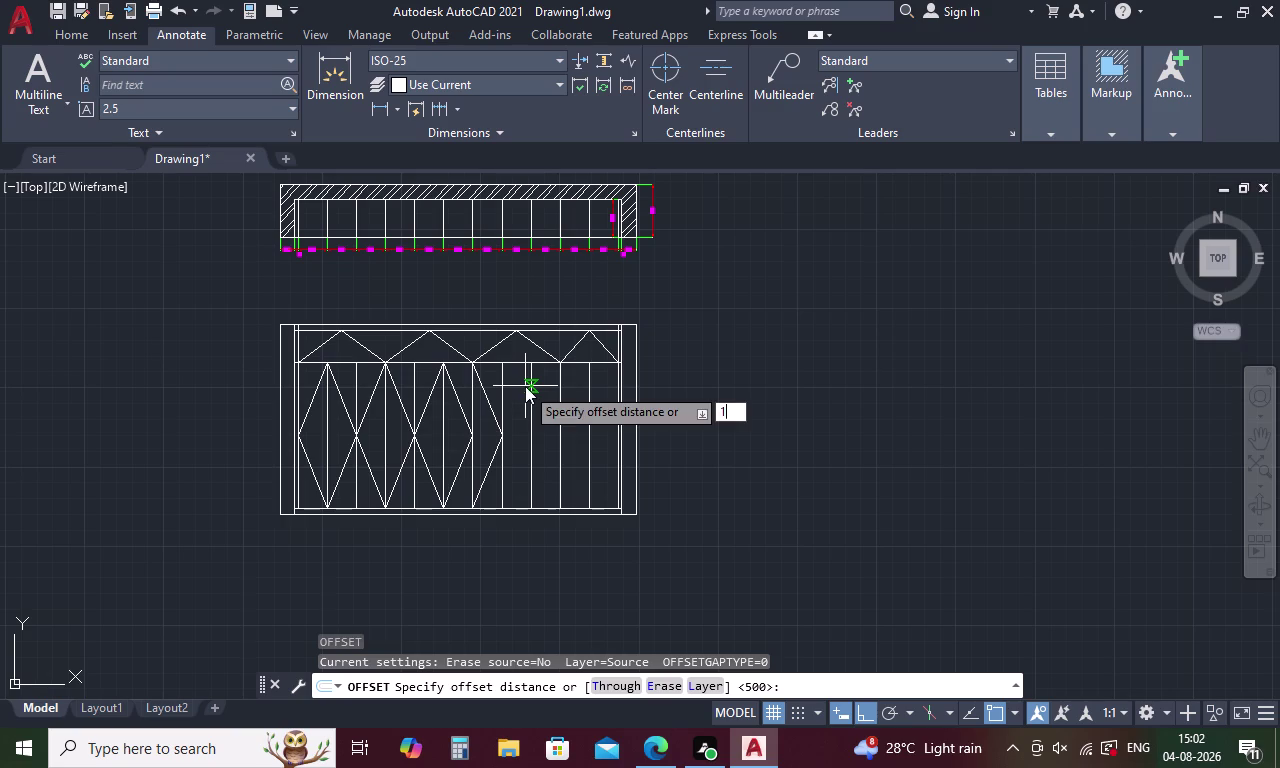
text(500)
key(space)
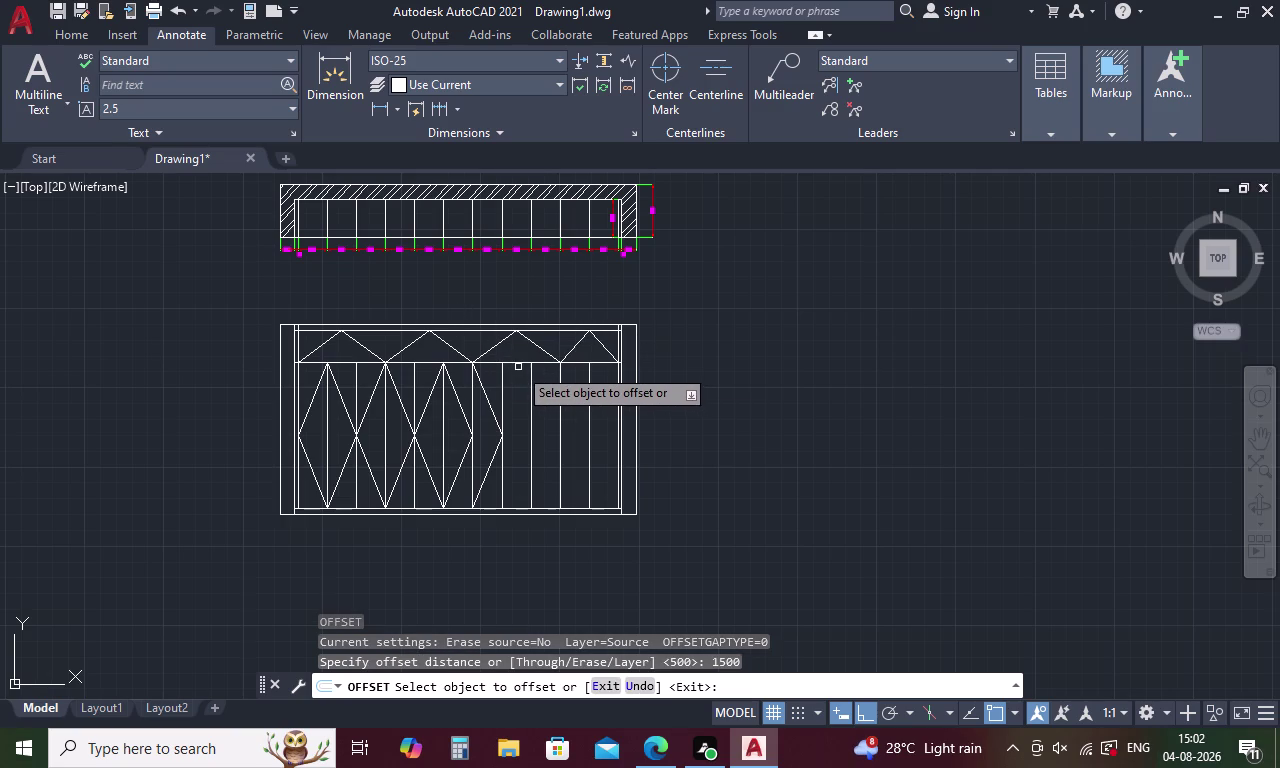
click(515, 361)
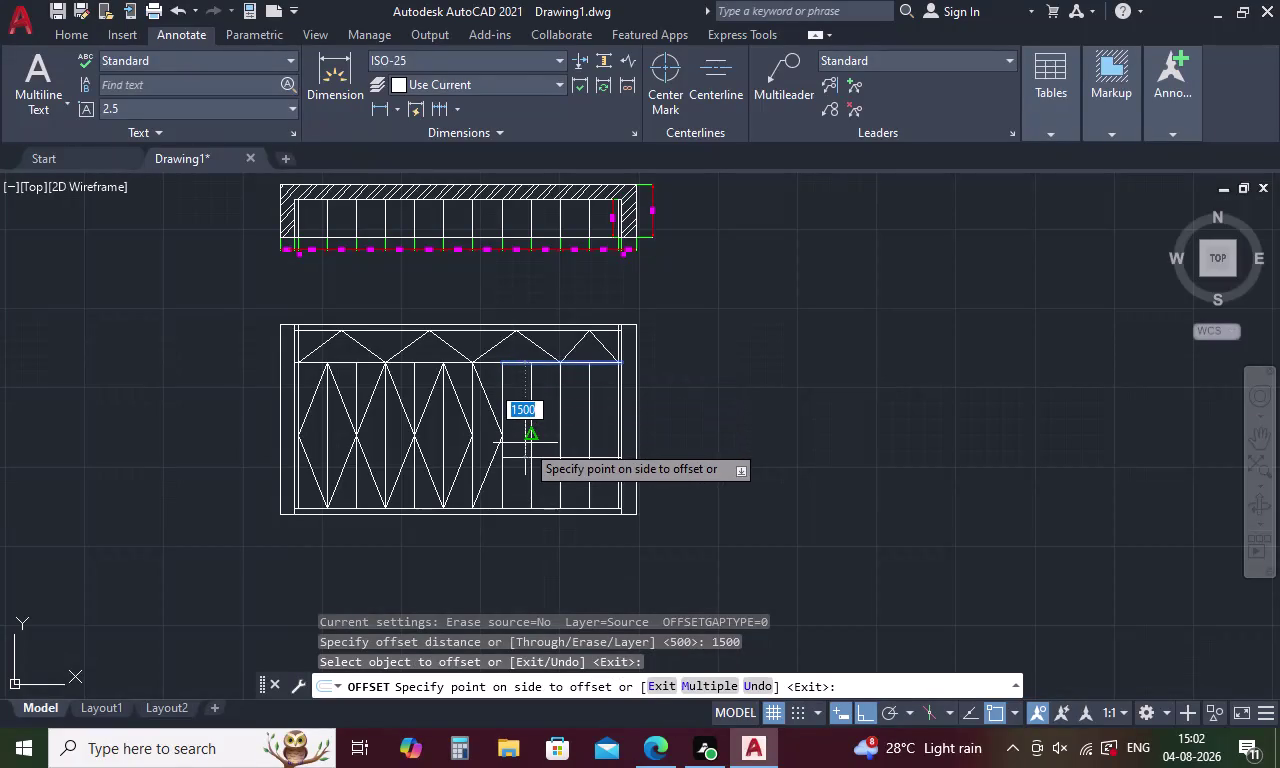
click(525, 443)
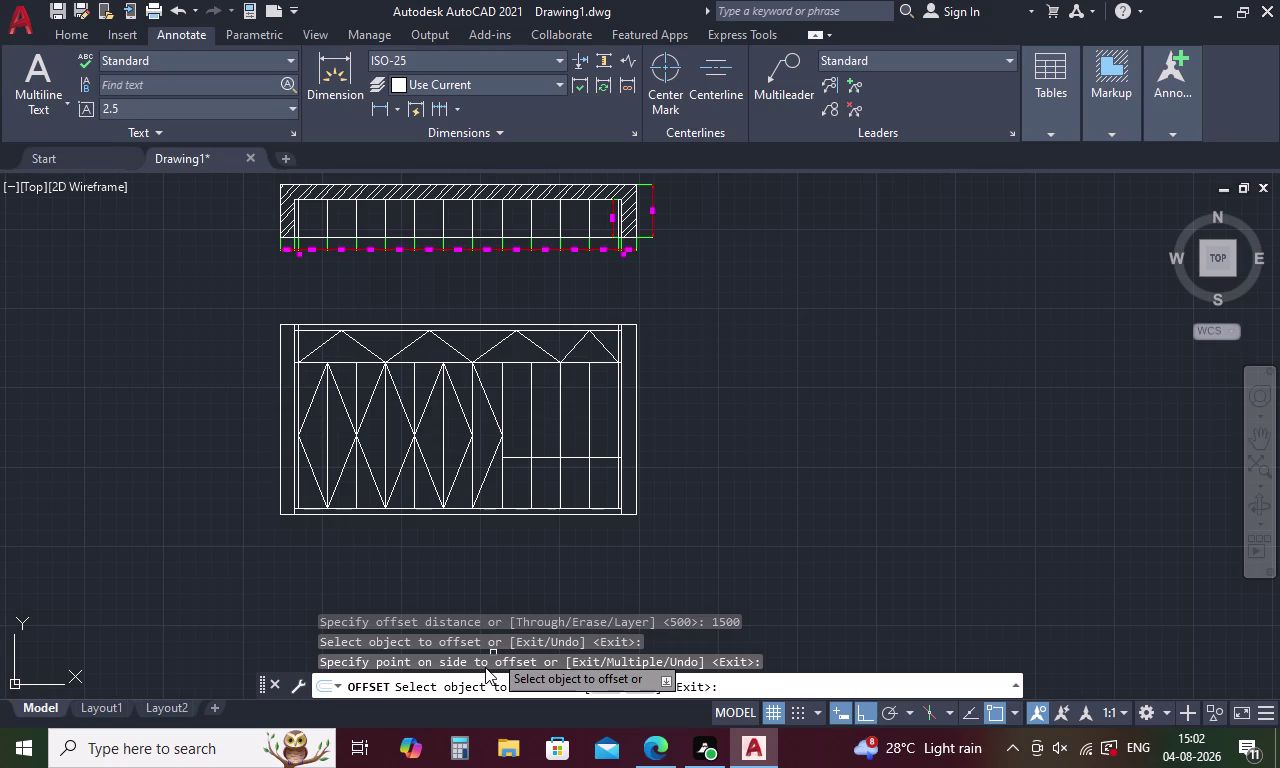
key(Escape)
Trim away the three vertical divider lines above the new 1500 offset line.
text(T)
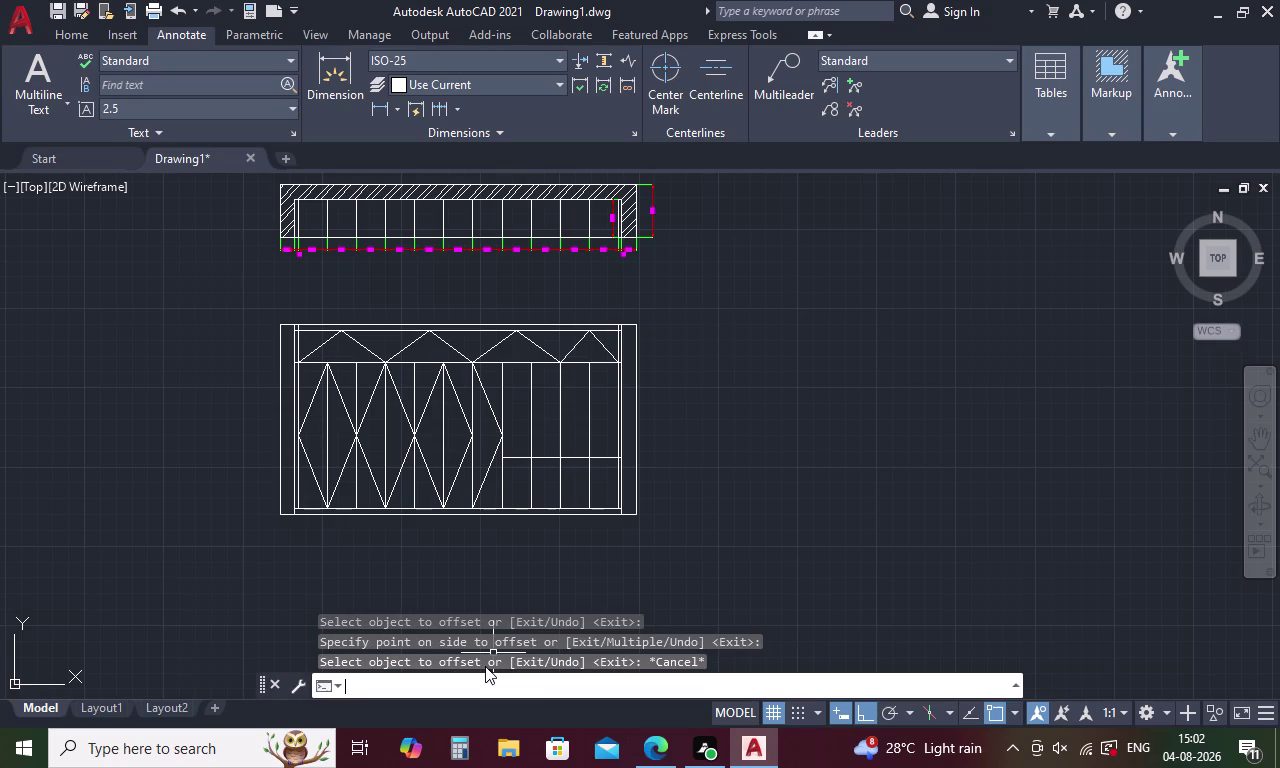
text(R)
key(space)
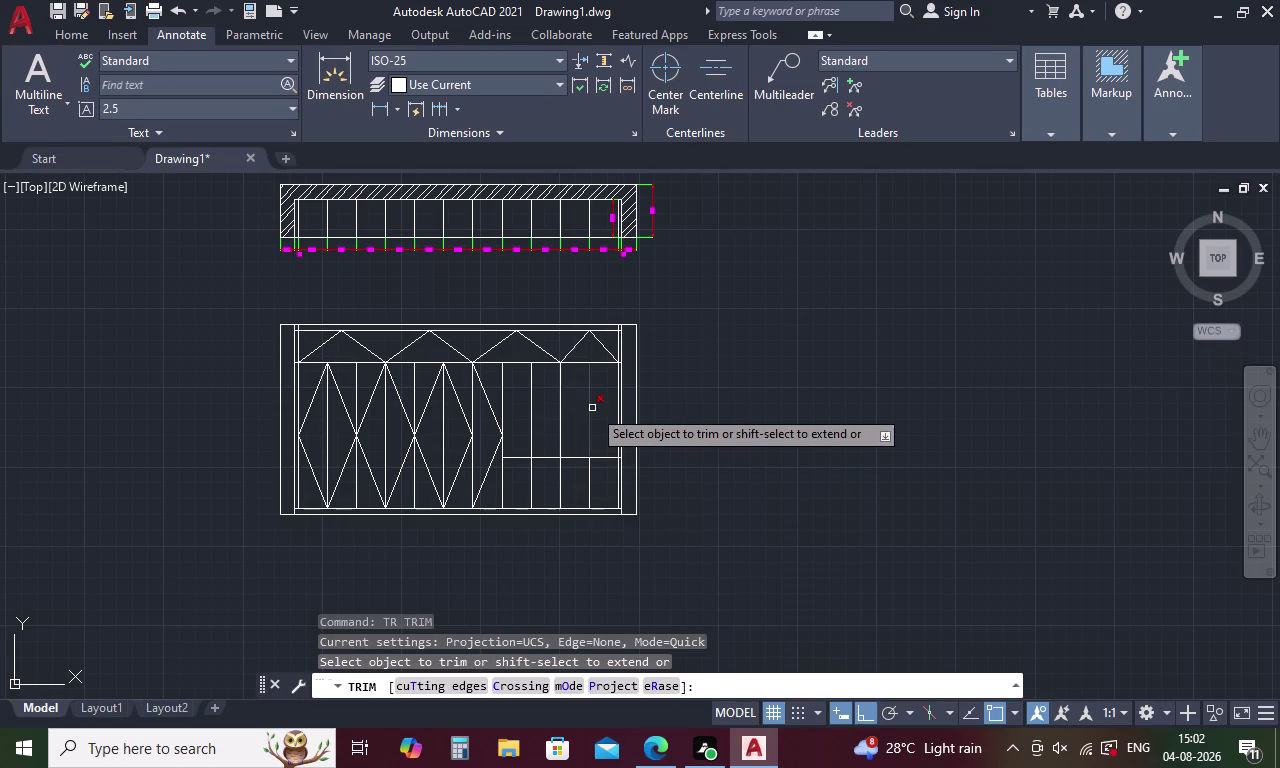
click(592, 408)
click(561, 410)
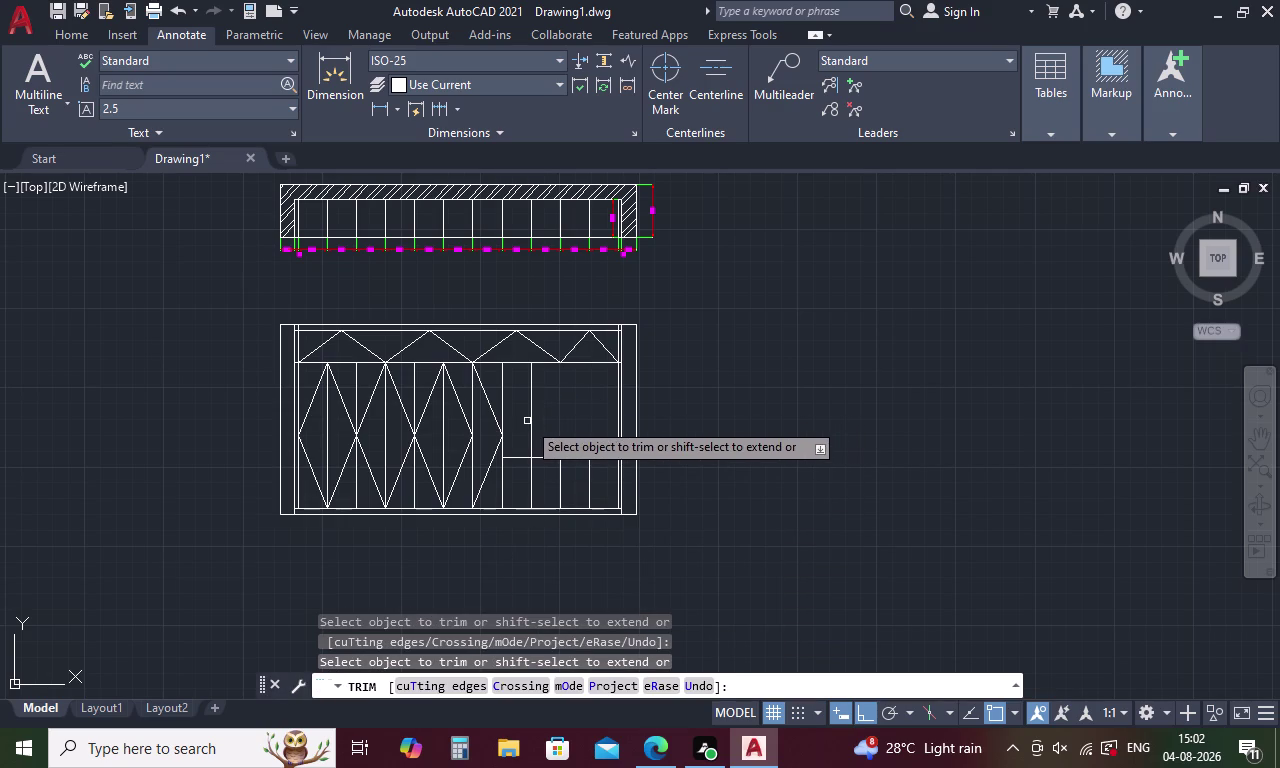
click(531, 419)
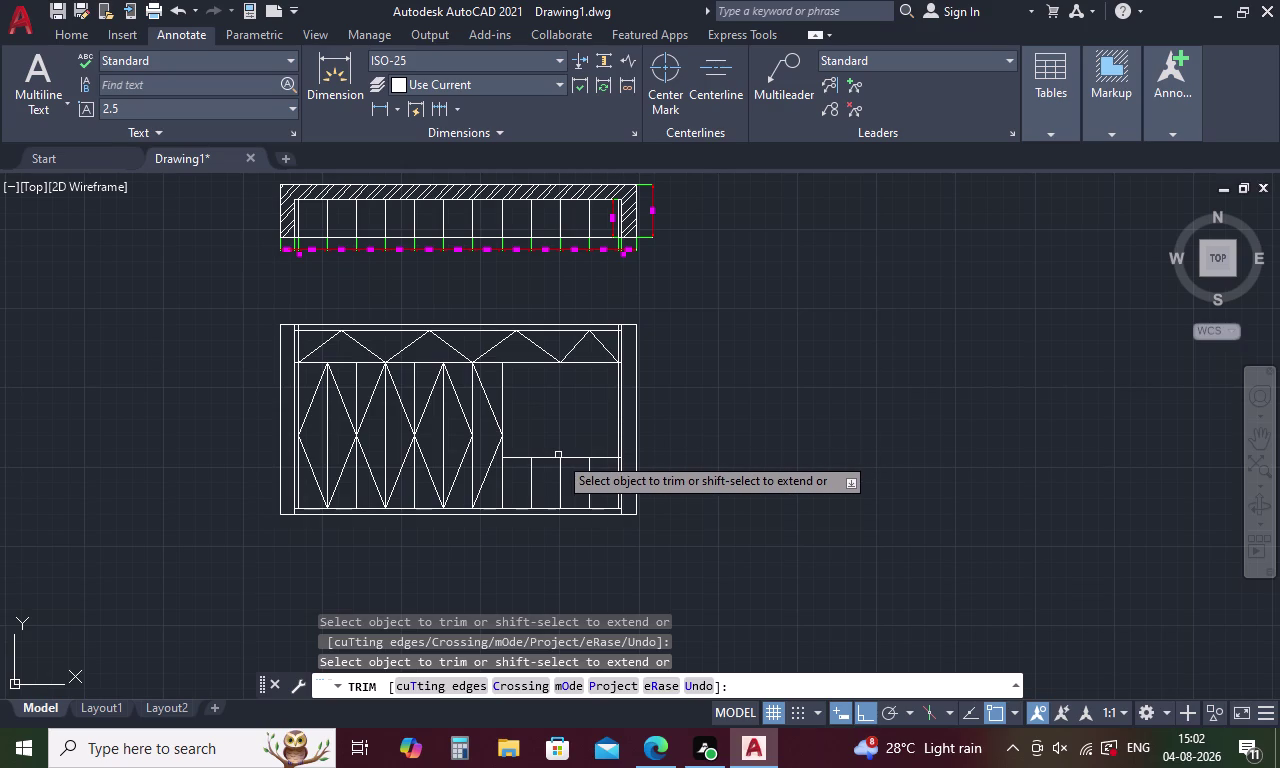
Exit trimming and select the open compartment's two horizontal lines.
key(Escape)
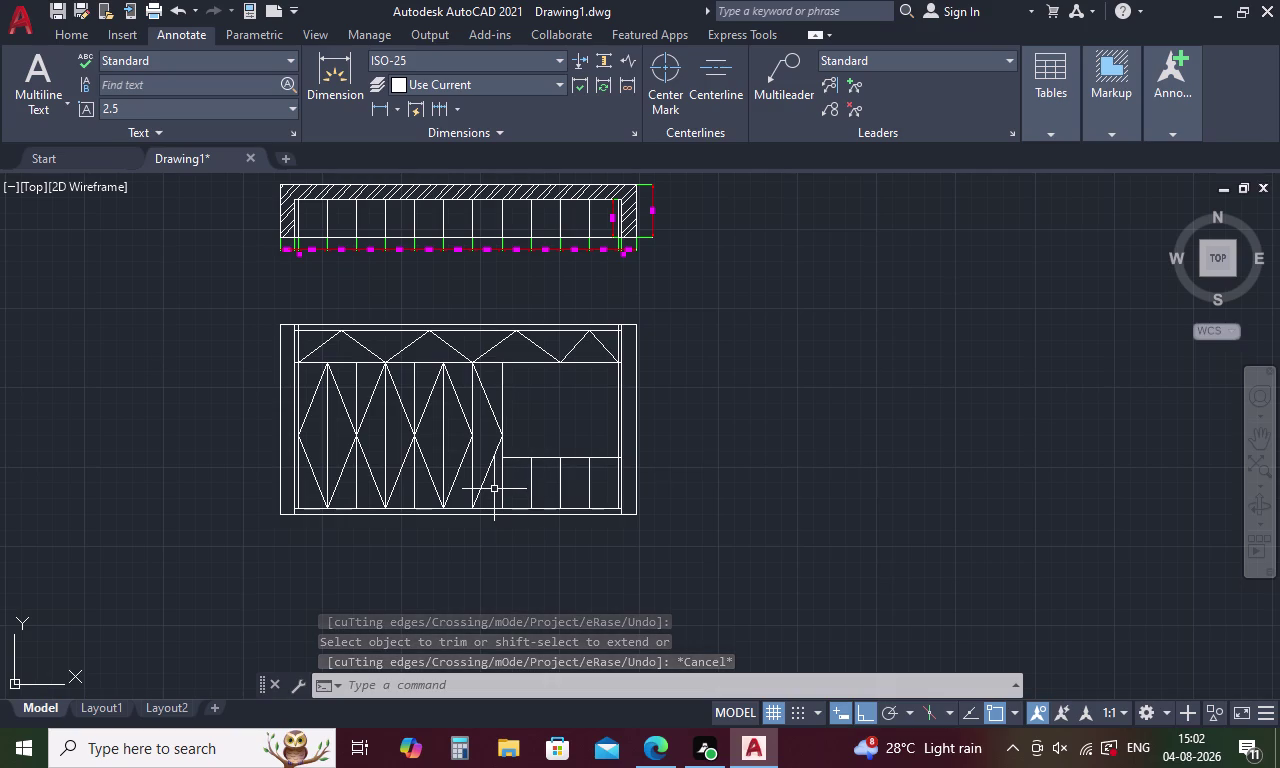
key(Escape)
click(575, 361)
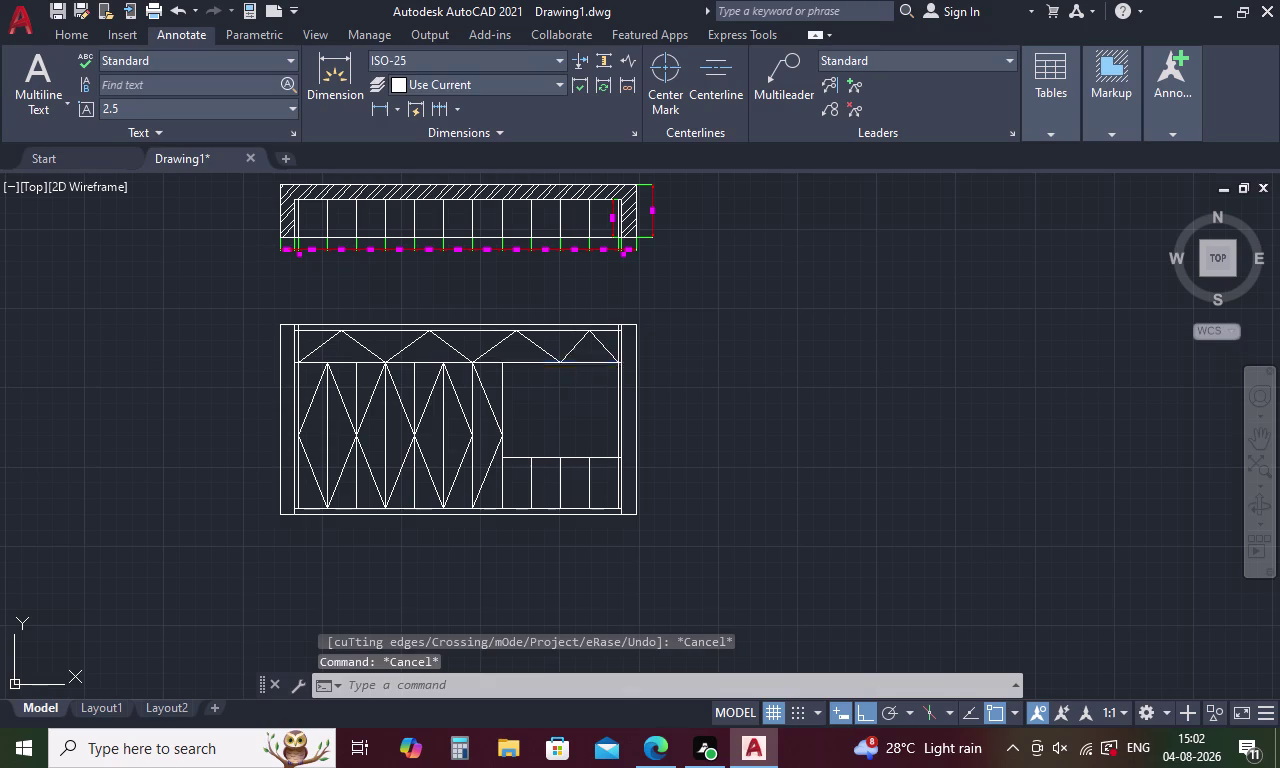
click(555, 459)
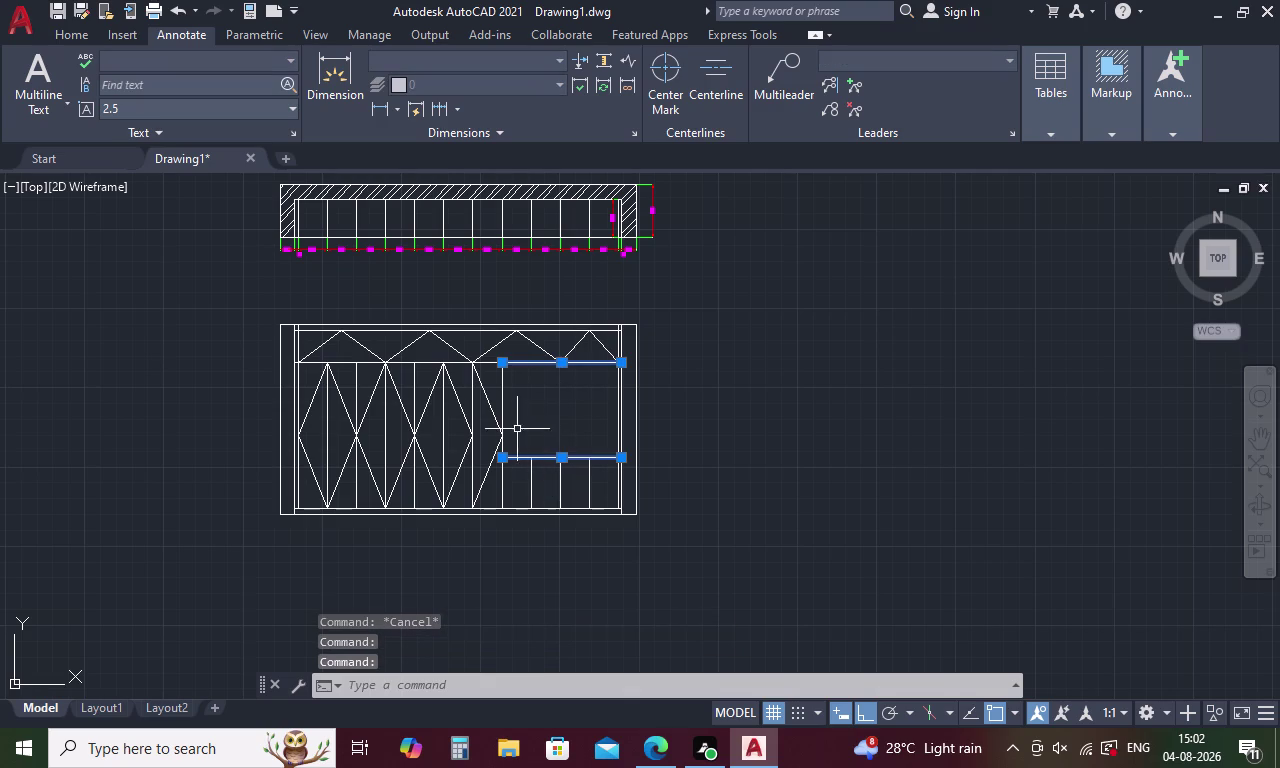
key(Escape)
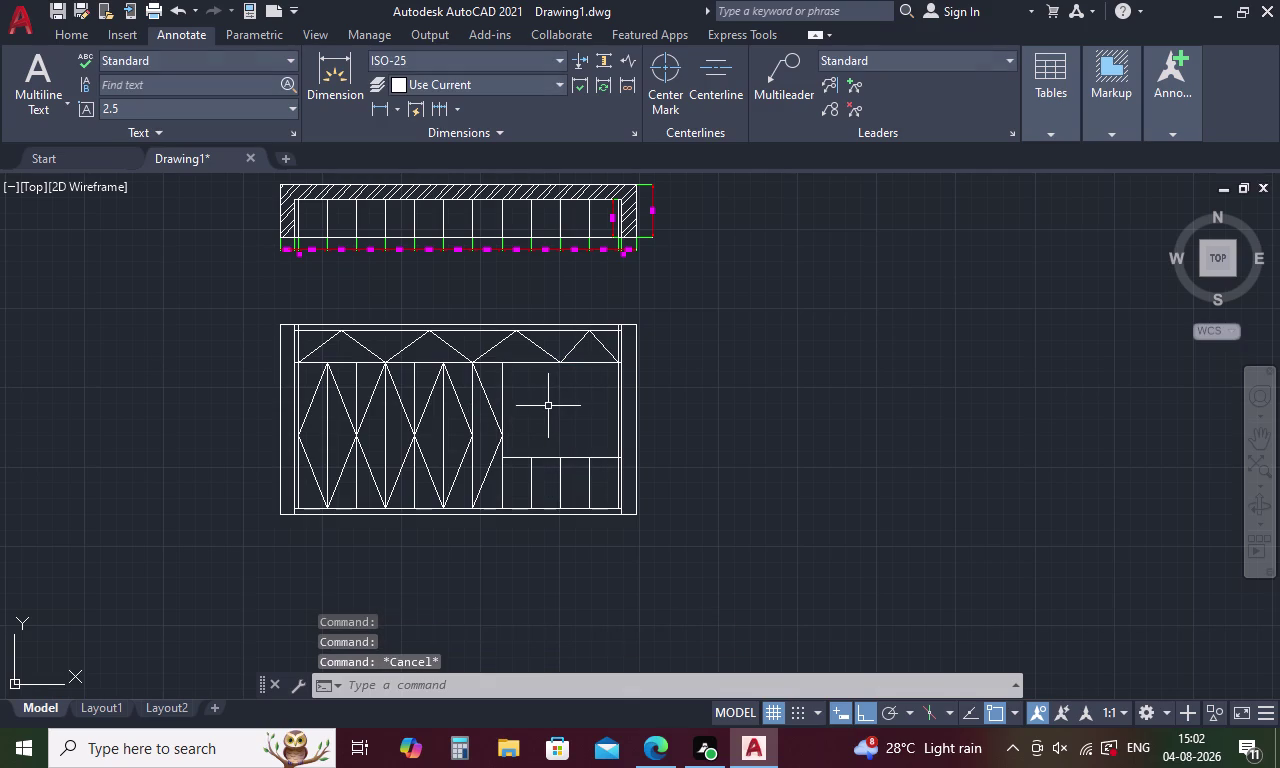
text(BR)
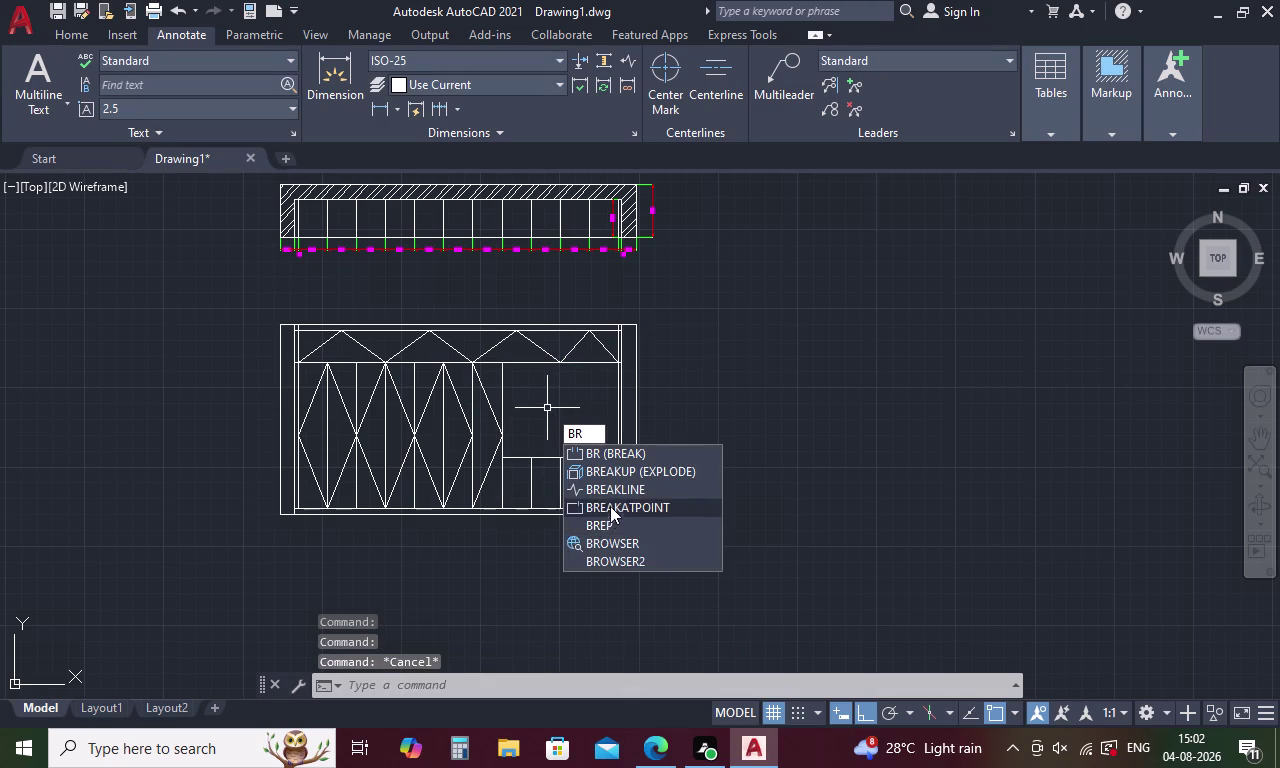
click(610, 502)
click(503, 406)
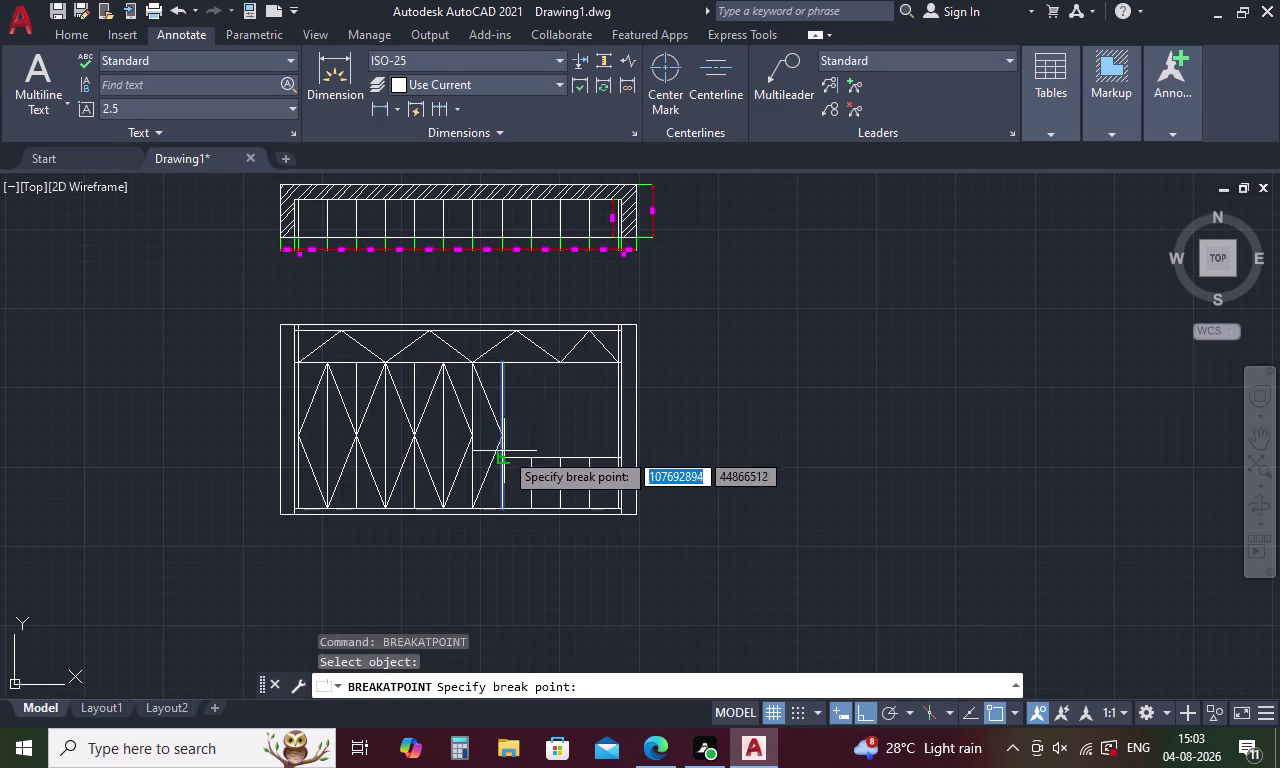
click(503, 456)
key(space)
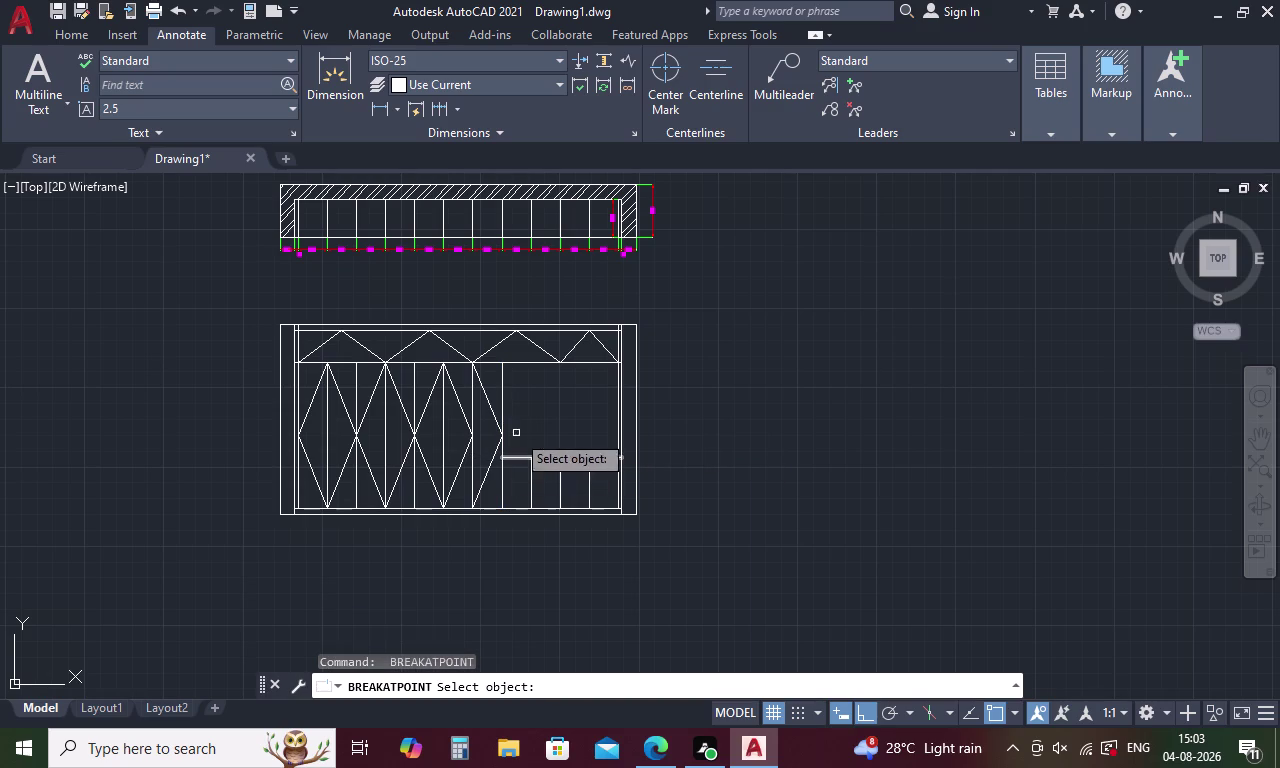
click(616, 383)
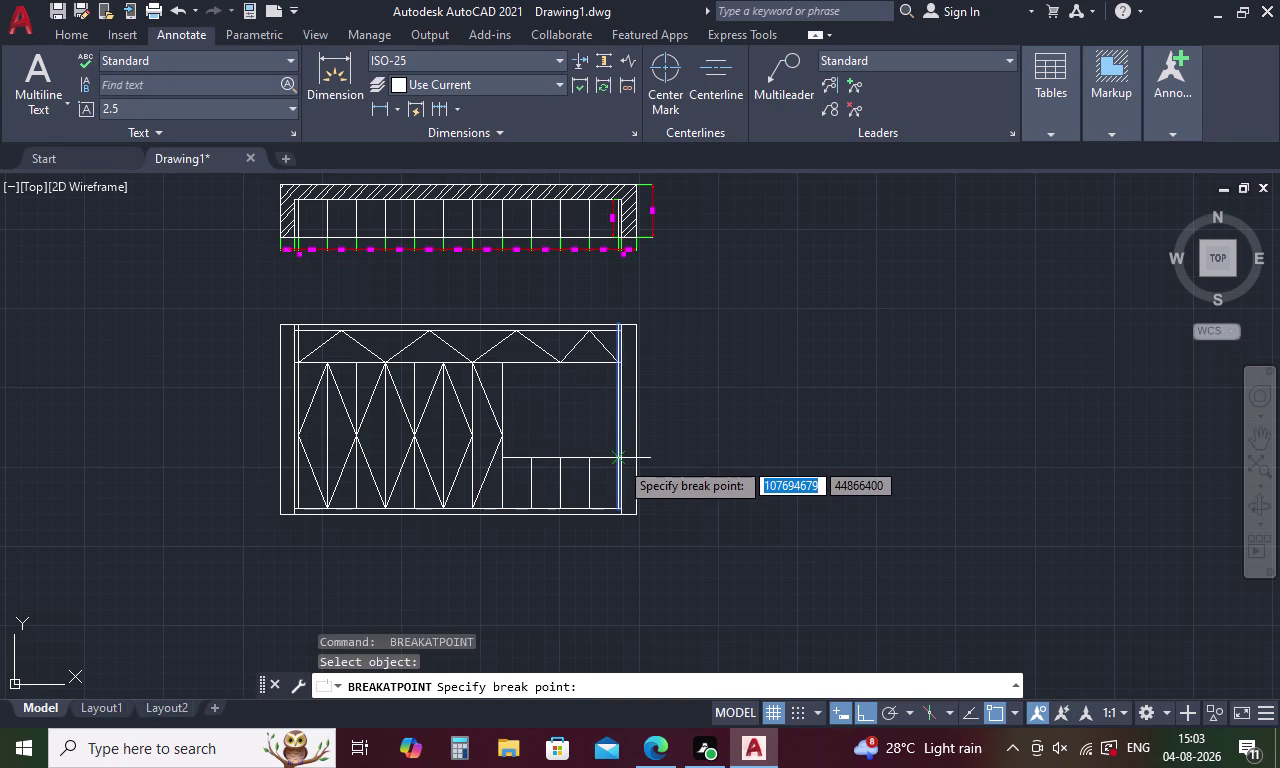
scroll(up, 3)
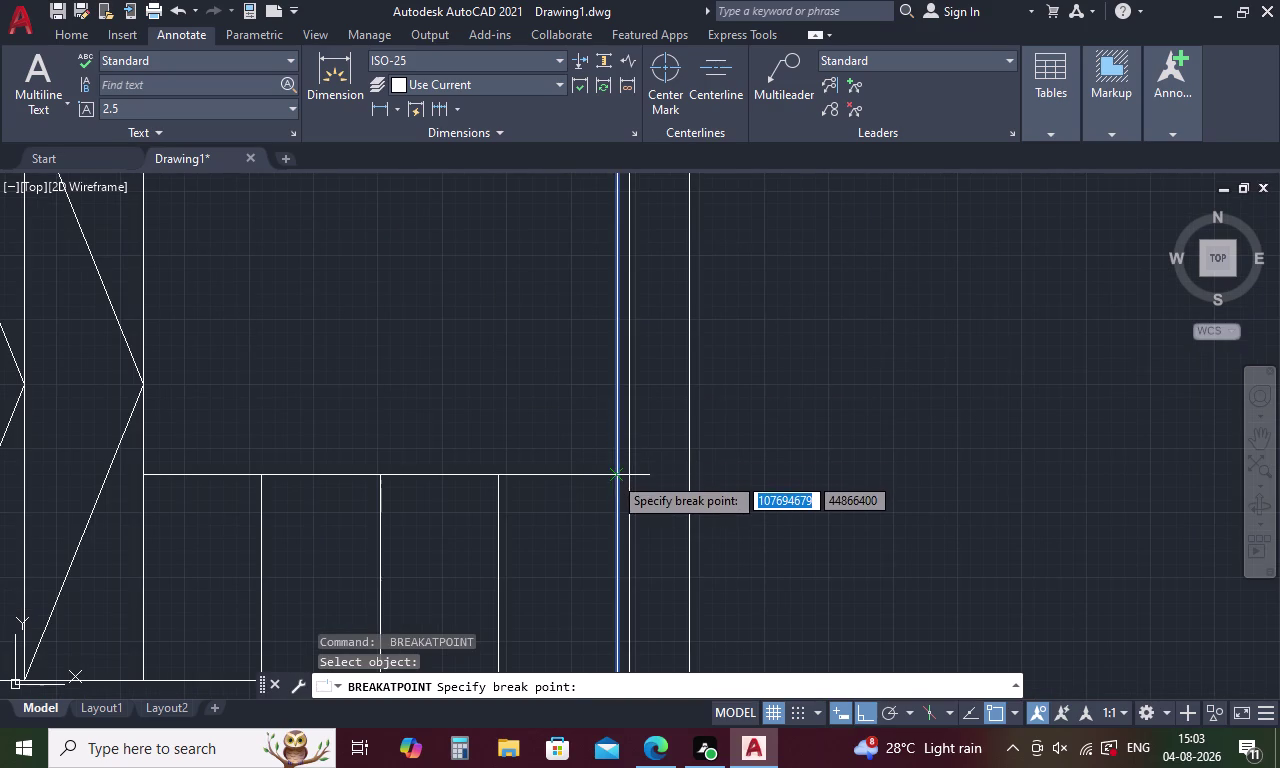
click(613, 475)
key(space)
click(616, 417)
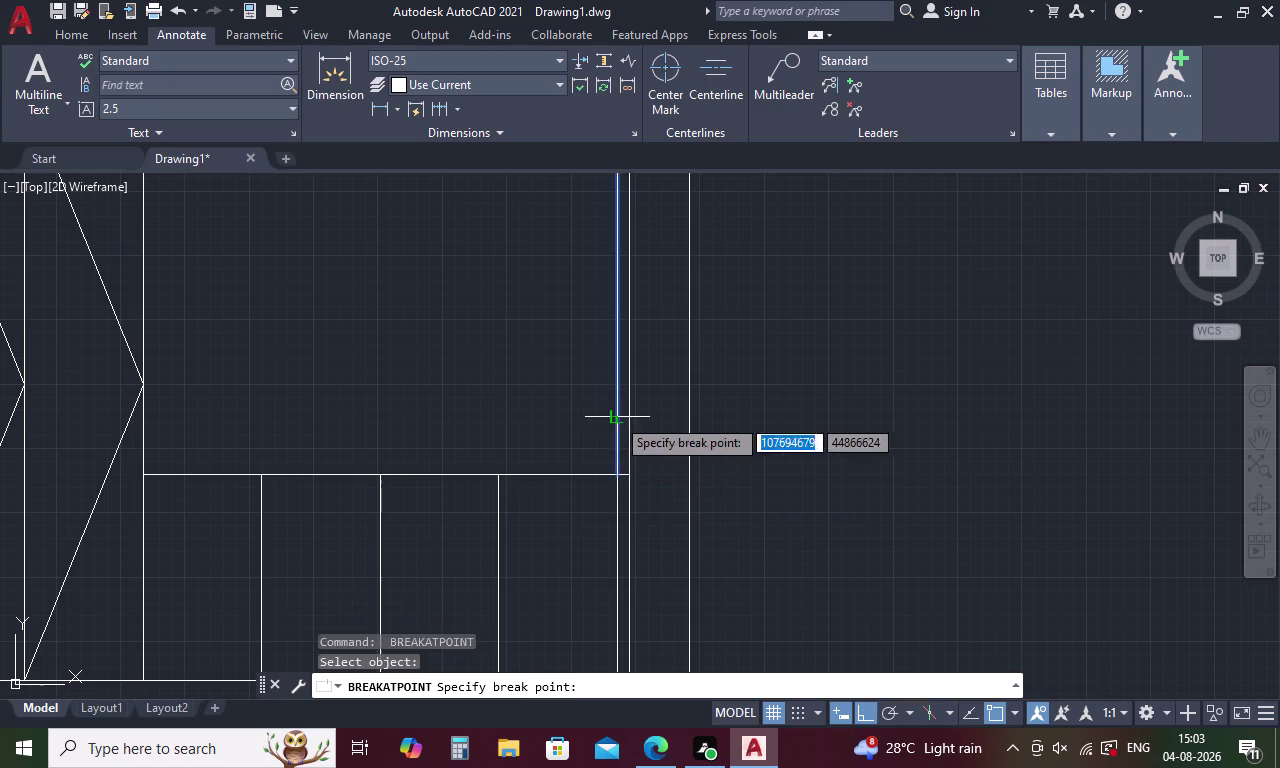
scroll(down, 3)
scroll(up, 3)
scroll(down, 3)
scroll(up, 3)
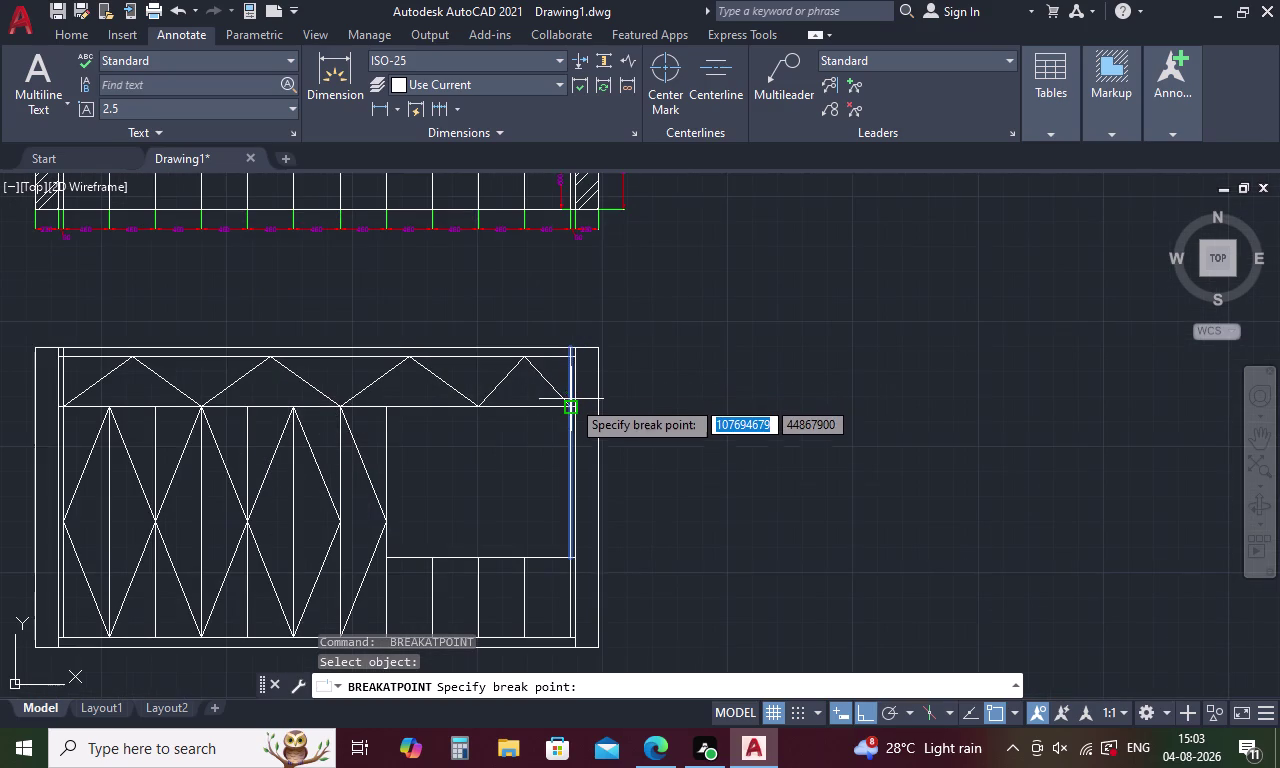
click(571, 406)
key(Escape)
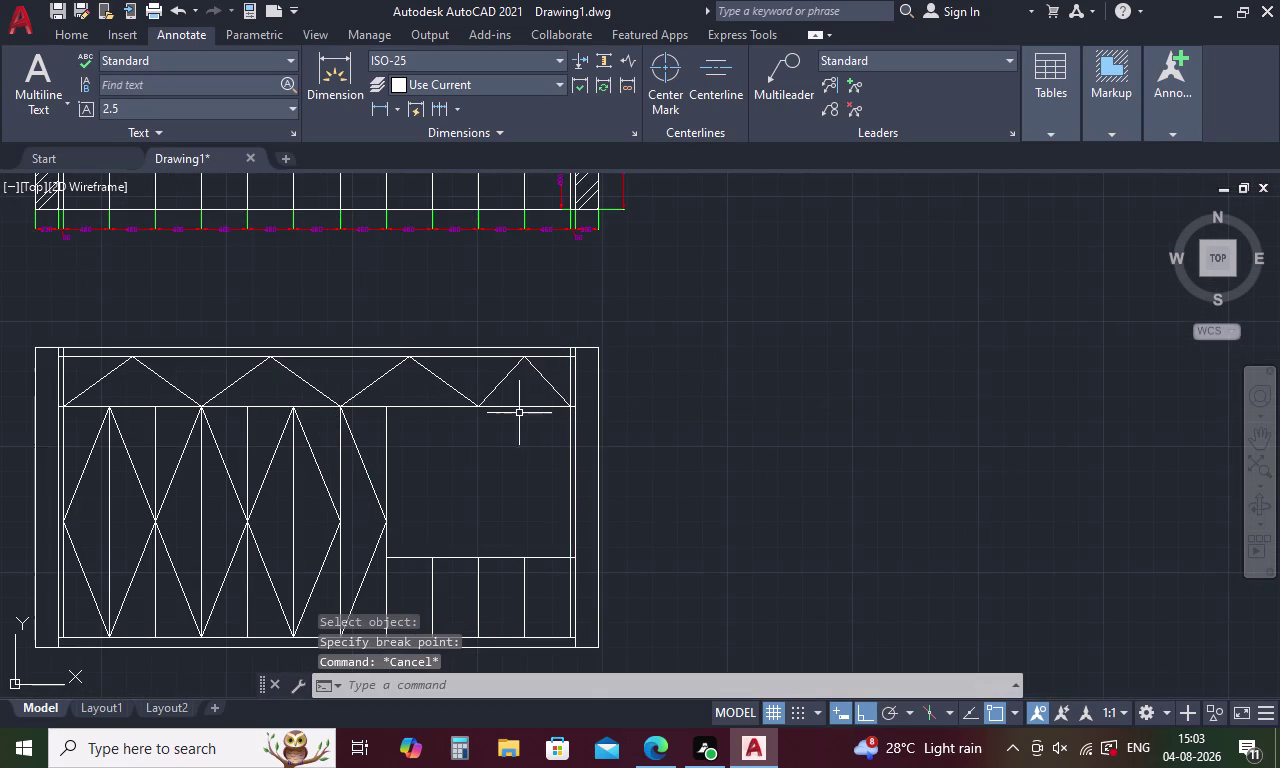
text(O)
key(space)
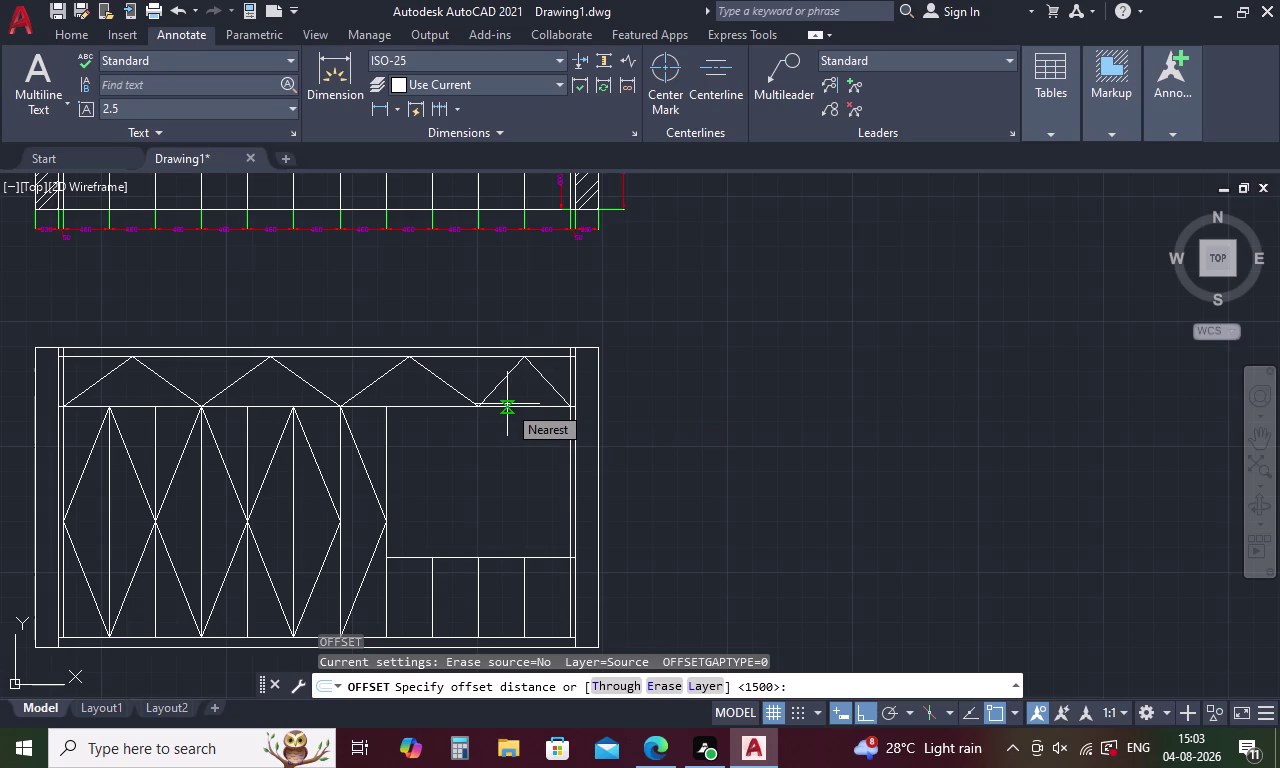
key(Escape)
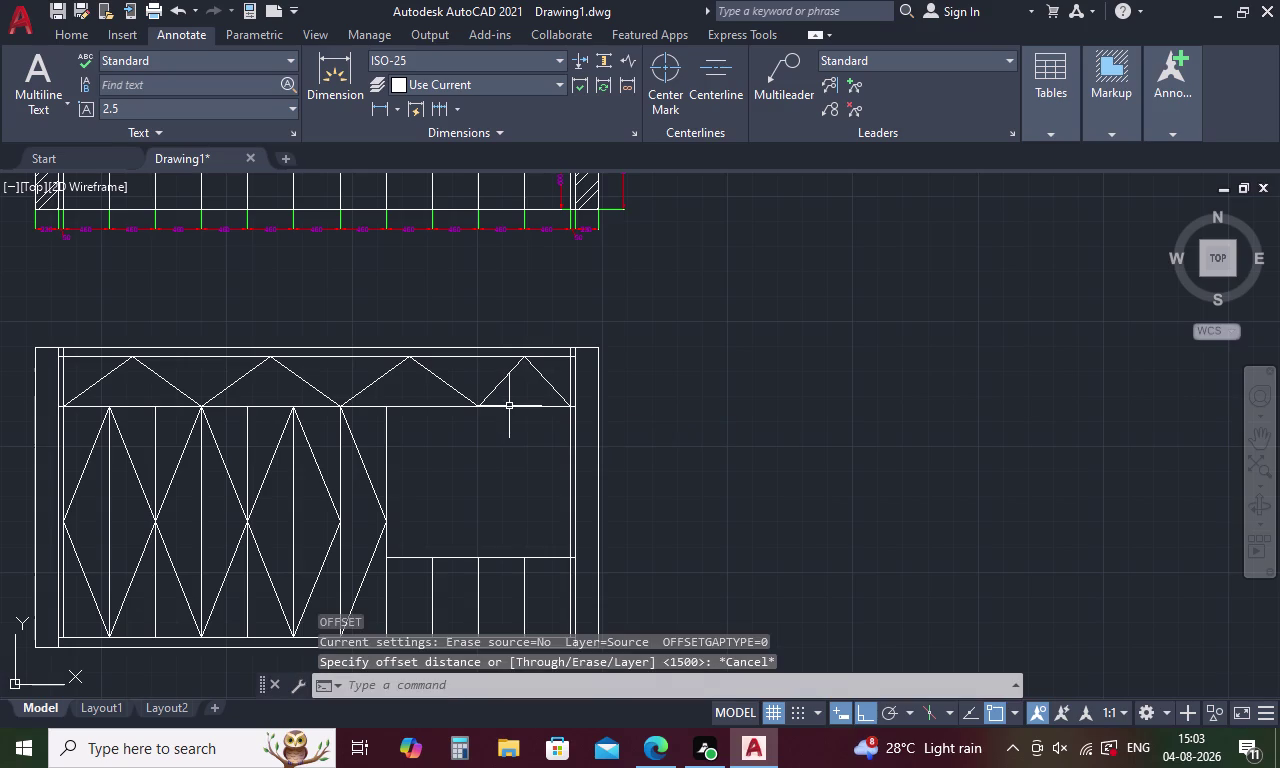
click(509, 406)
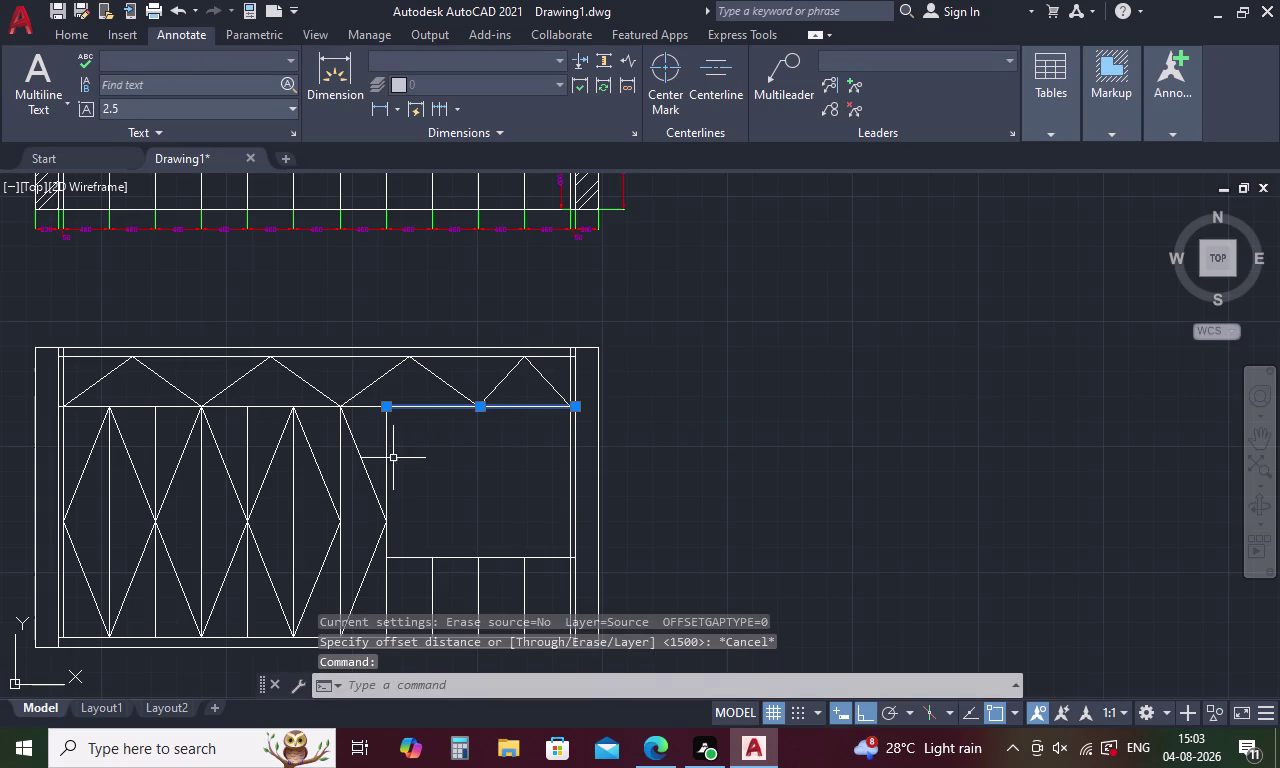
click(385, 464)
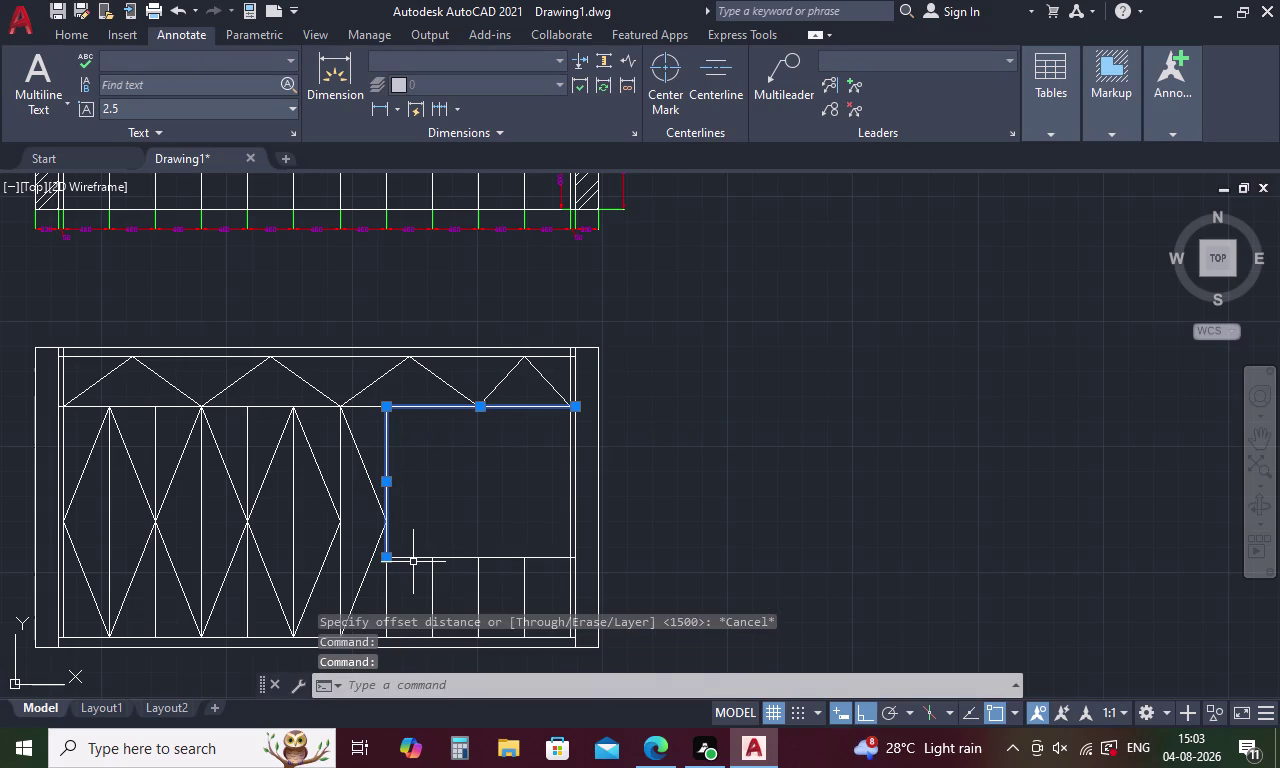
click(416, 559)
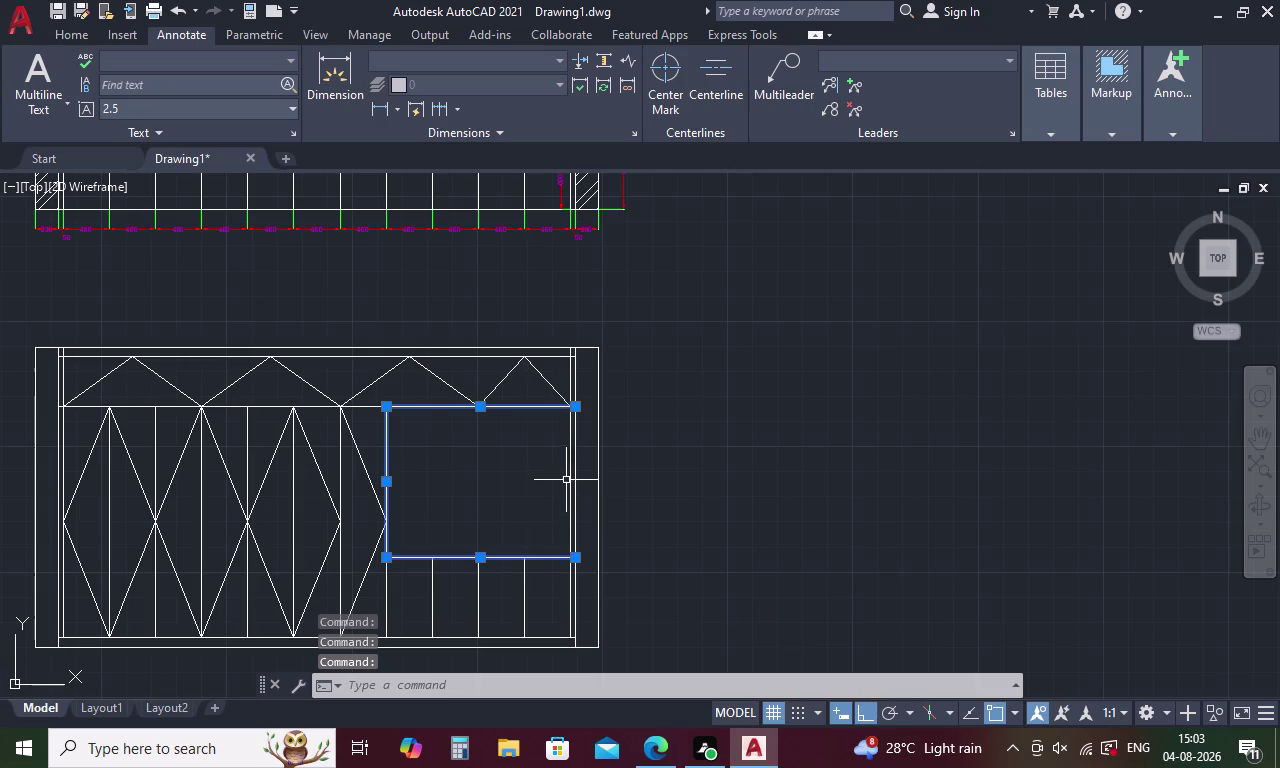
click(570, 471)
key(r)
text(EF)
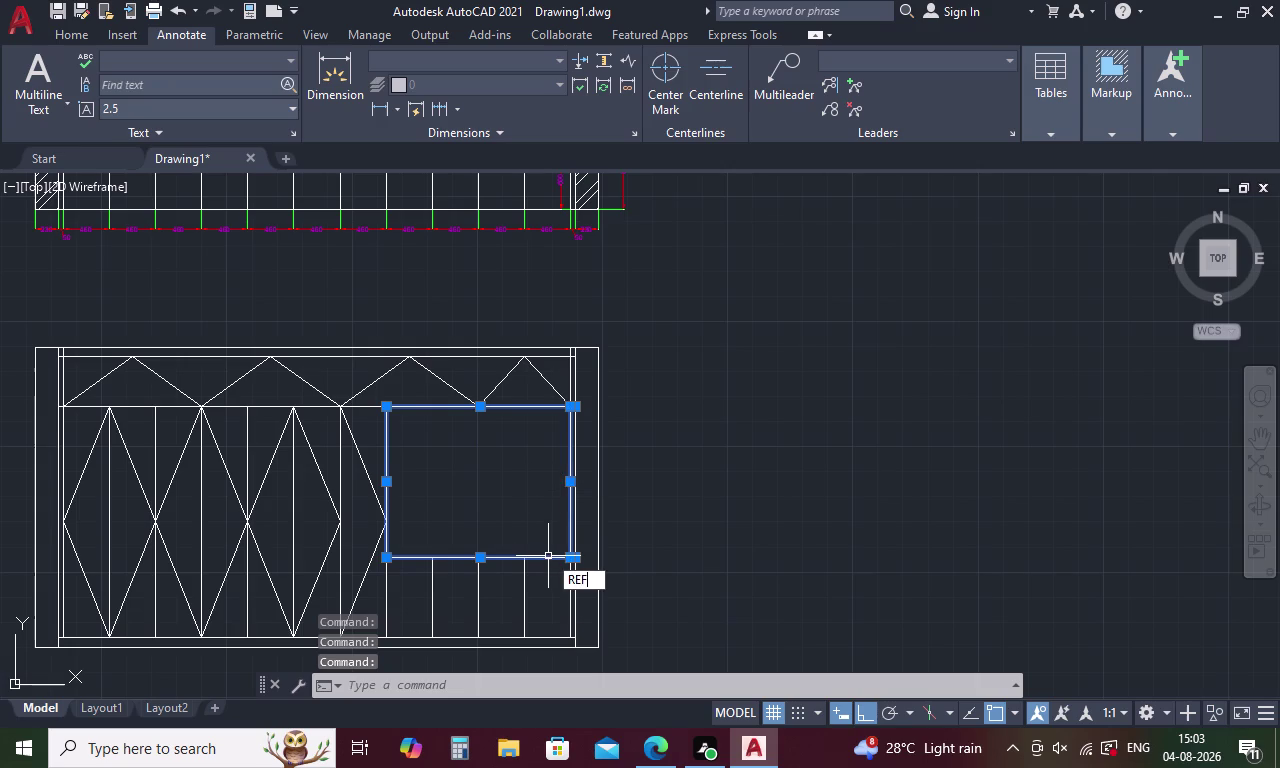
key(BackSpace)
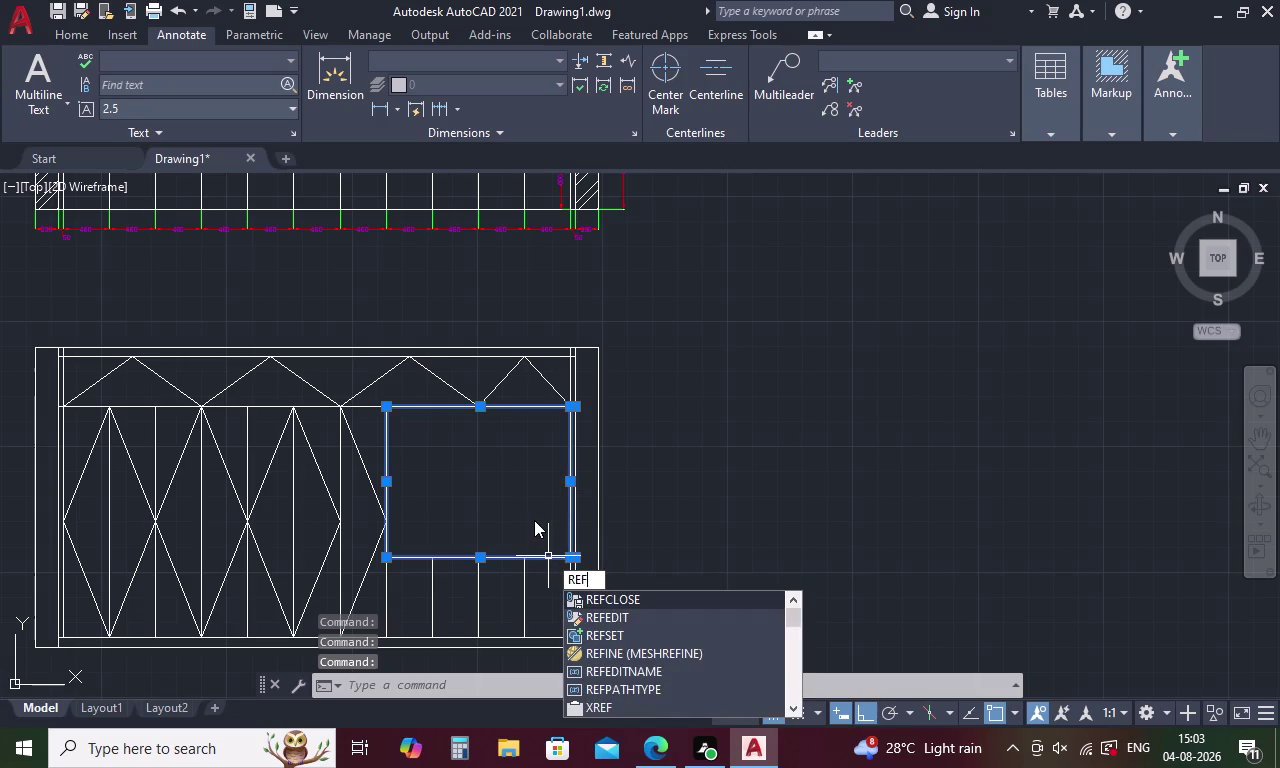
text(GI)
key(o)
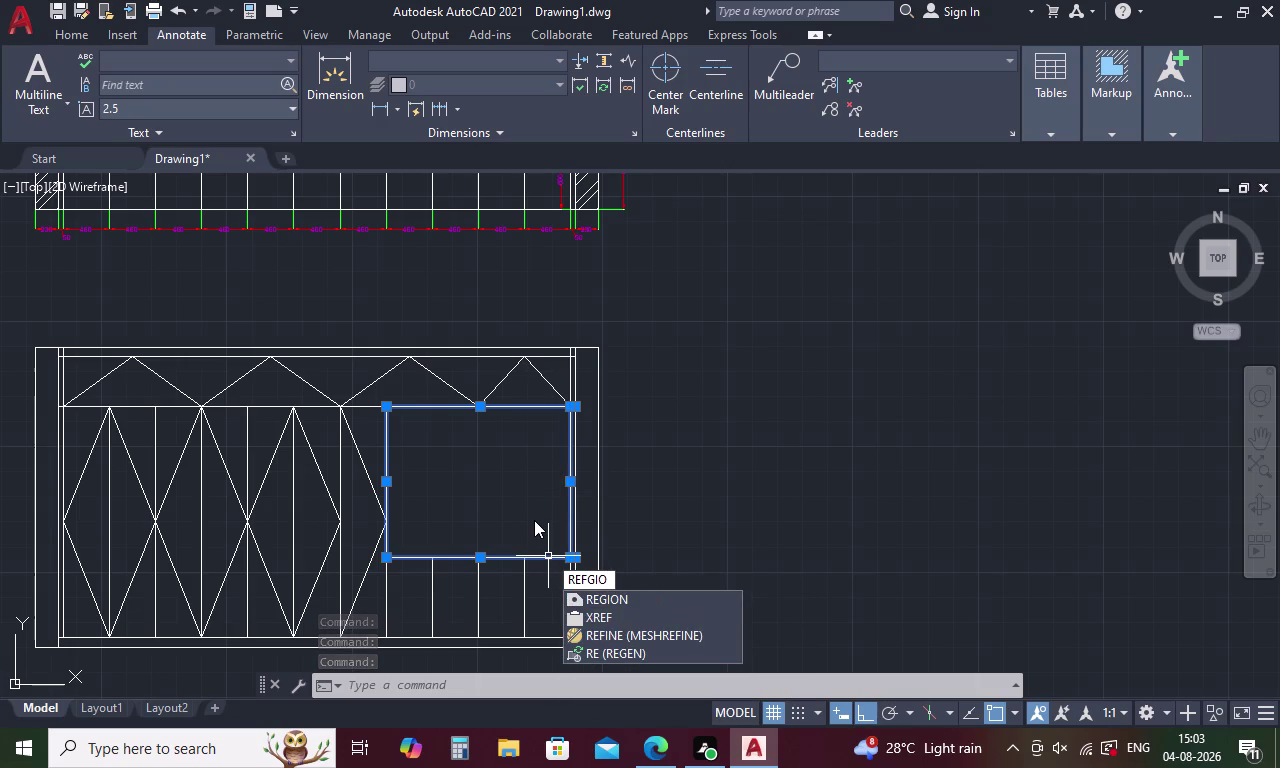
text(N)
key(space)
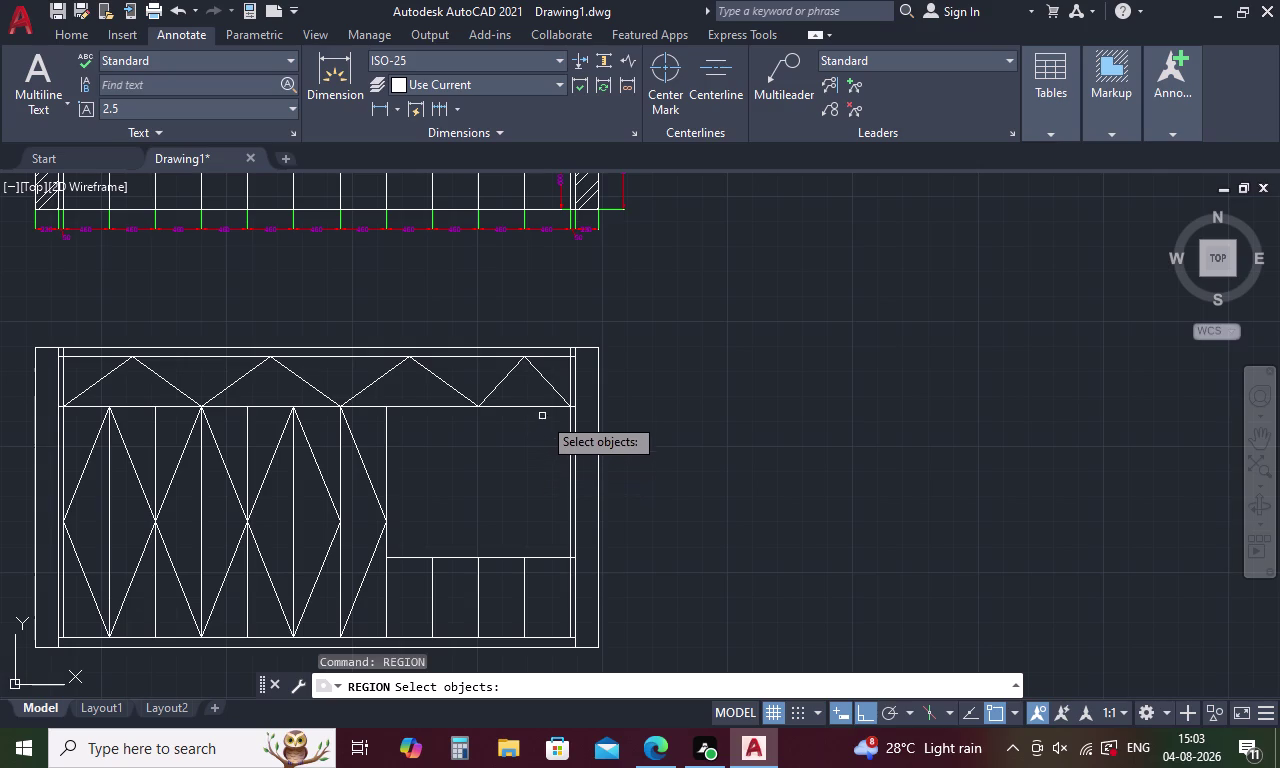
click(545, 404)
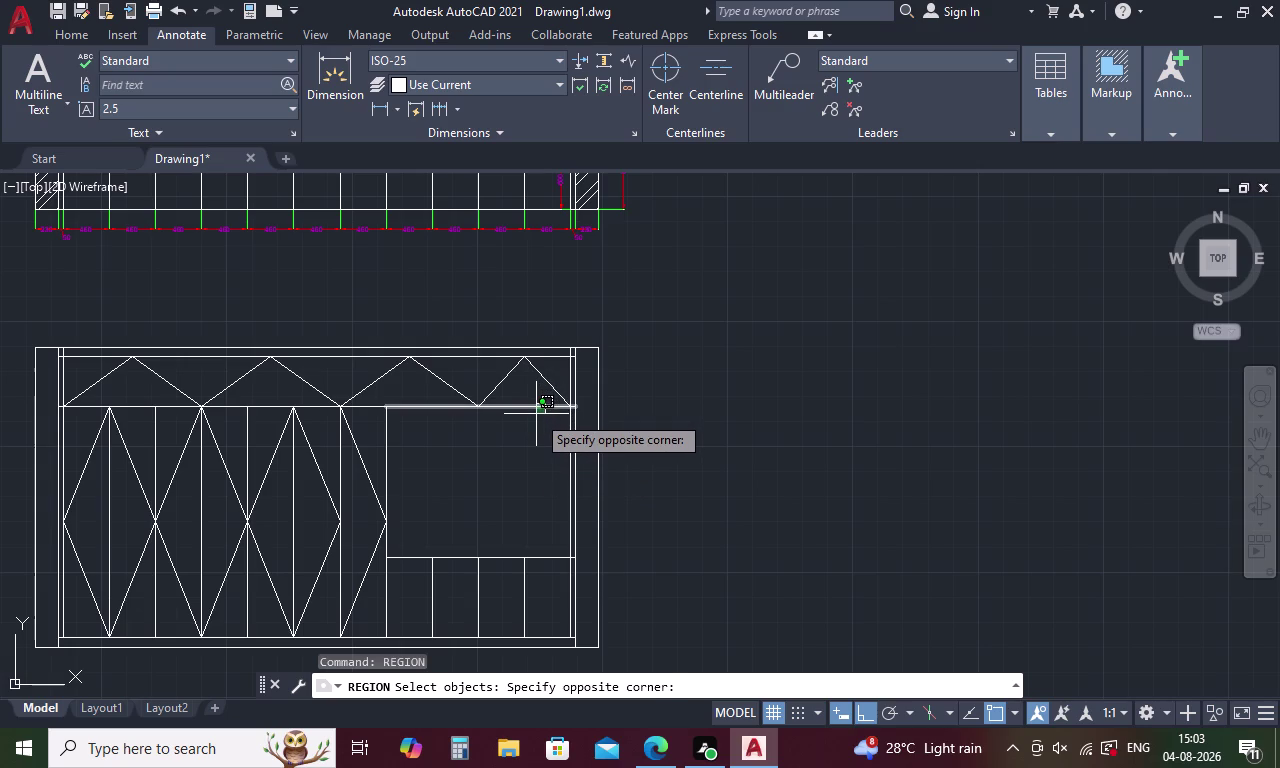
key(Escape)
key(r)
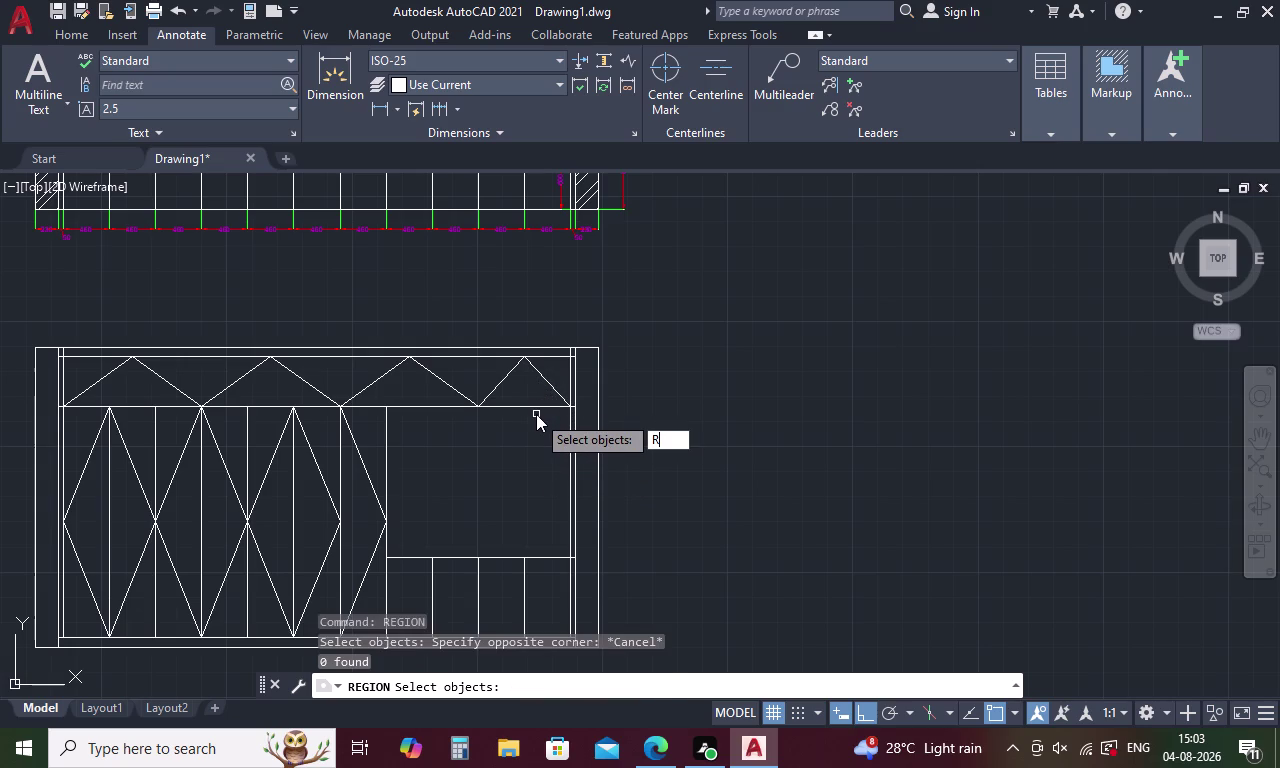
key(BackSpace)
key(Escape)
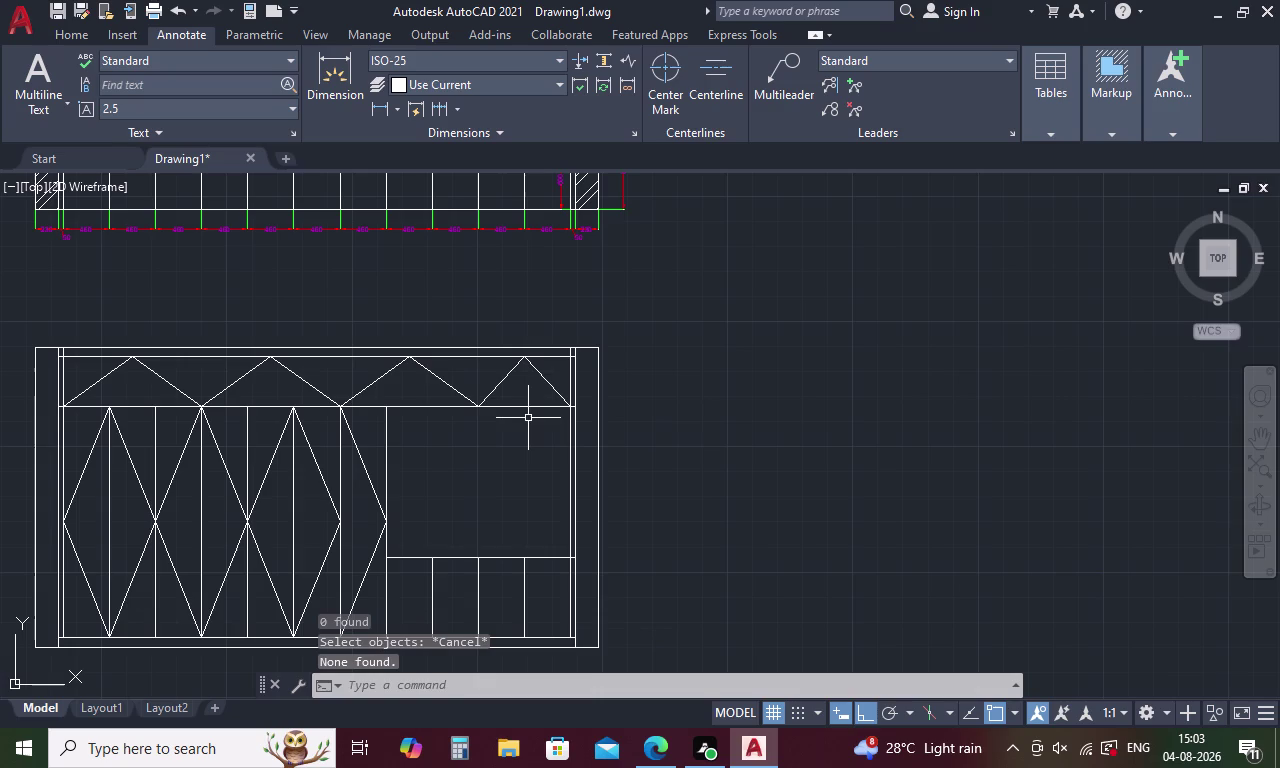
text(RE)
text(G)
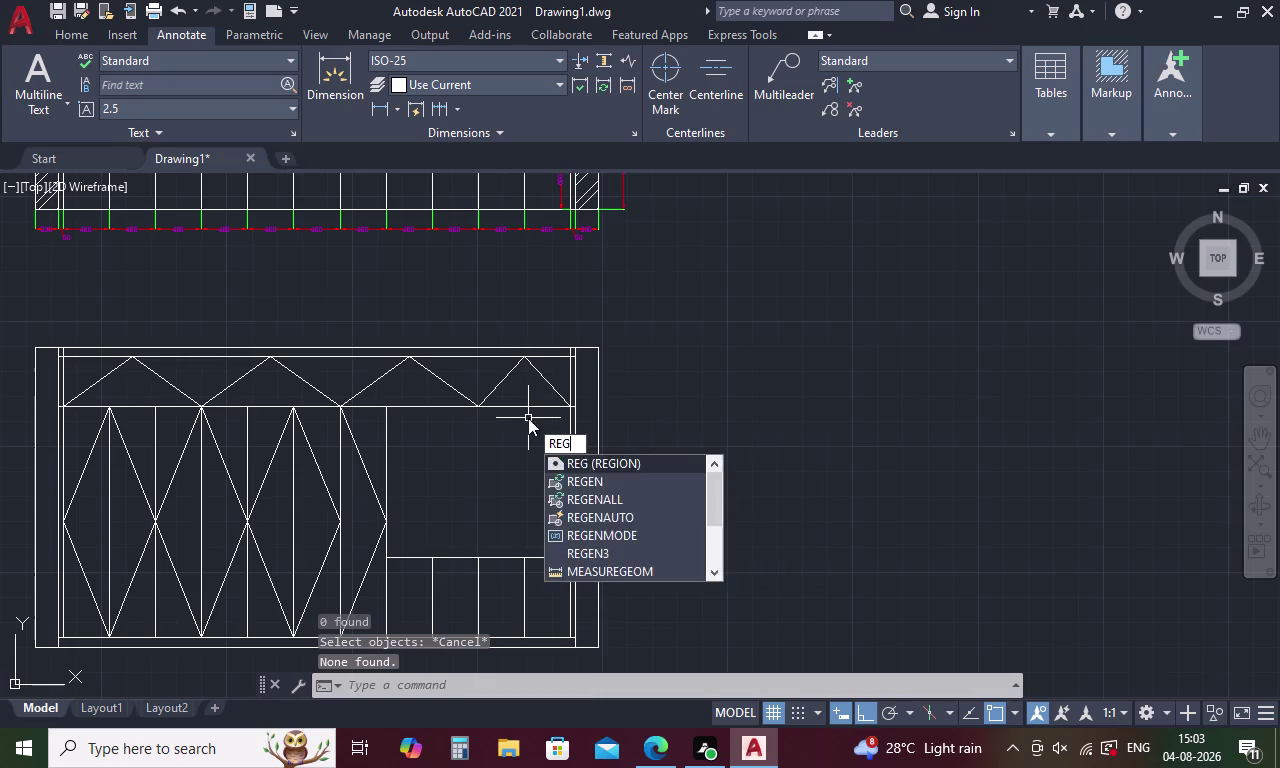
text(ION)
key(space)
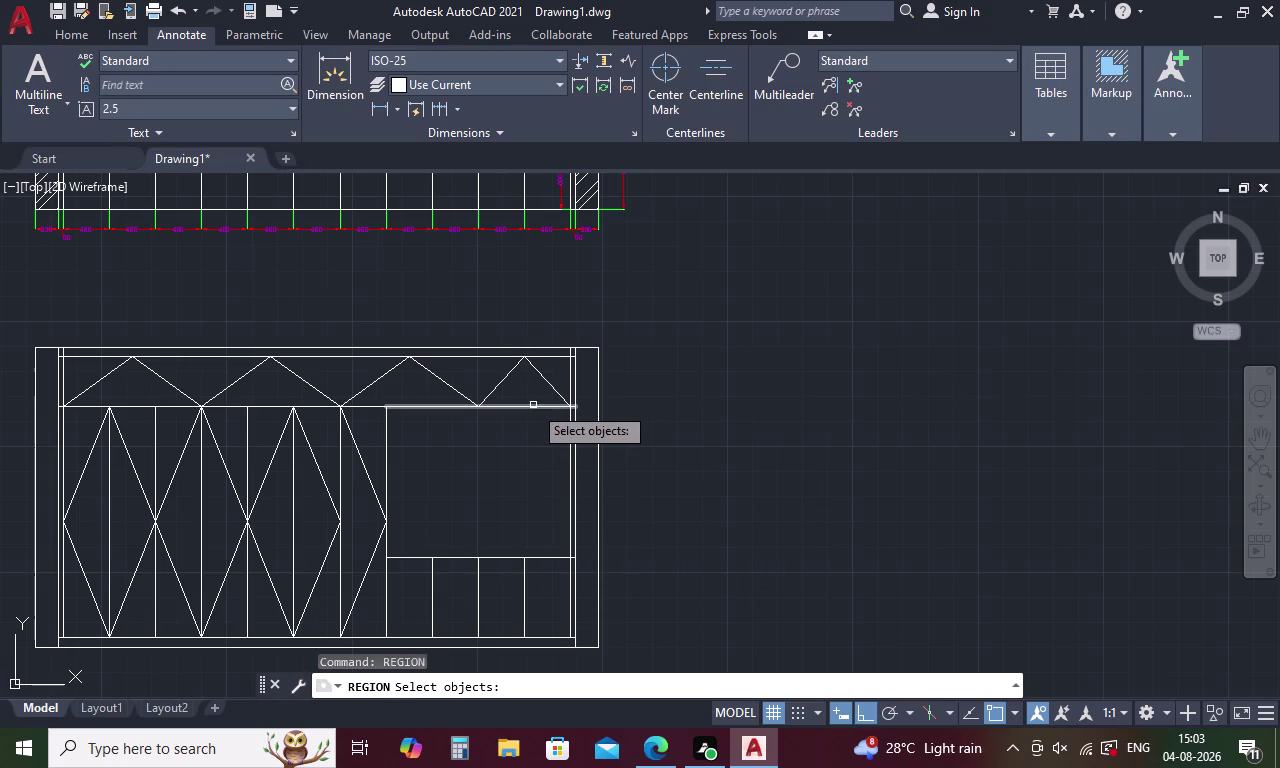
click(533, 405)
click(383, 414)
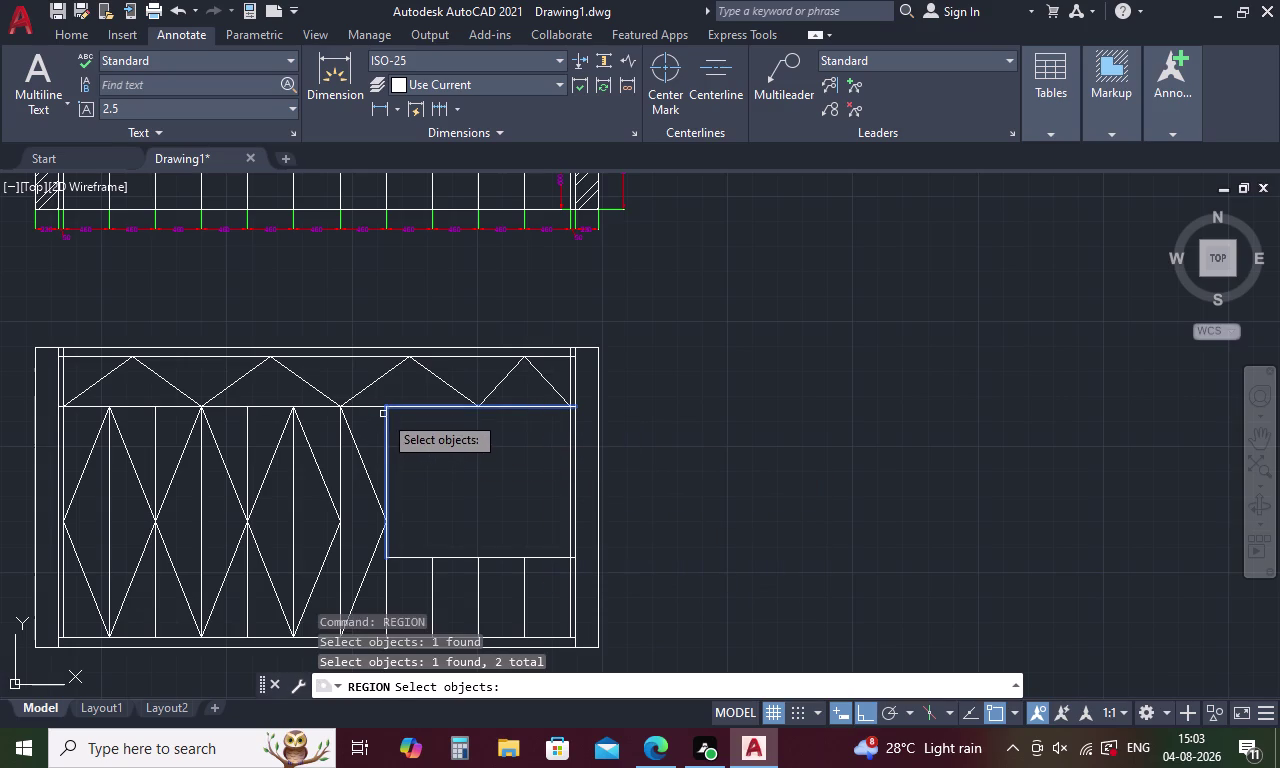
click(412, 558)
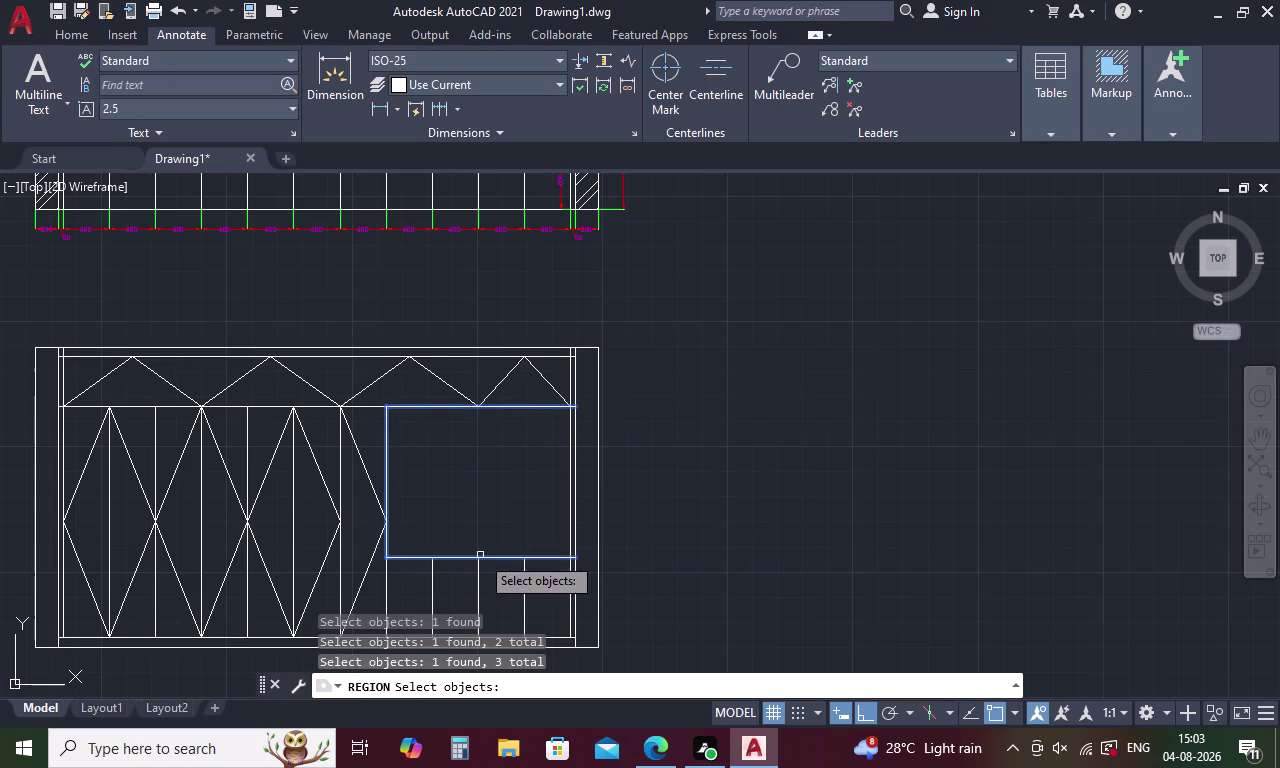
click(569, 486)
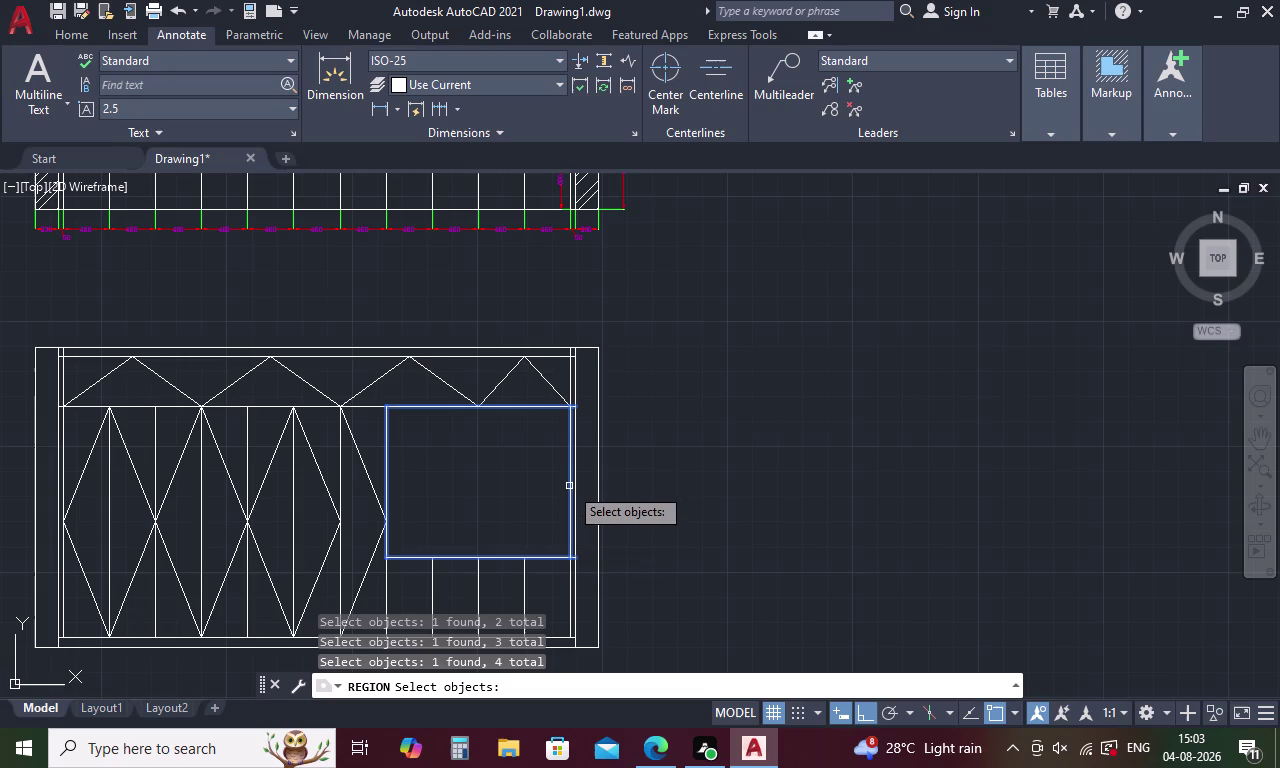
key(space)
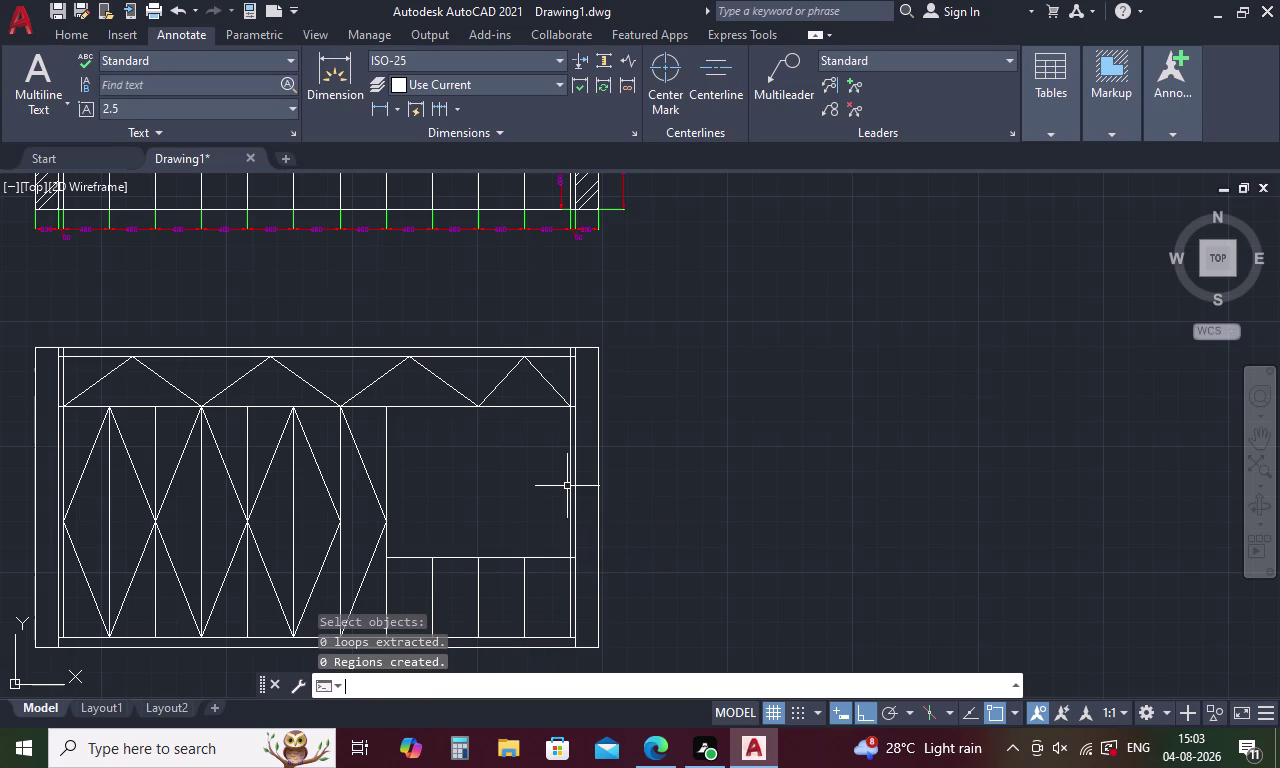
text(O)
key(space)
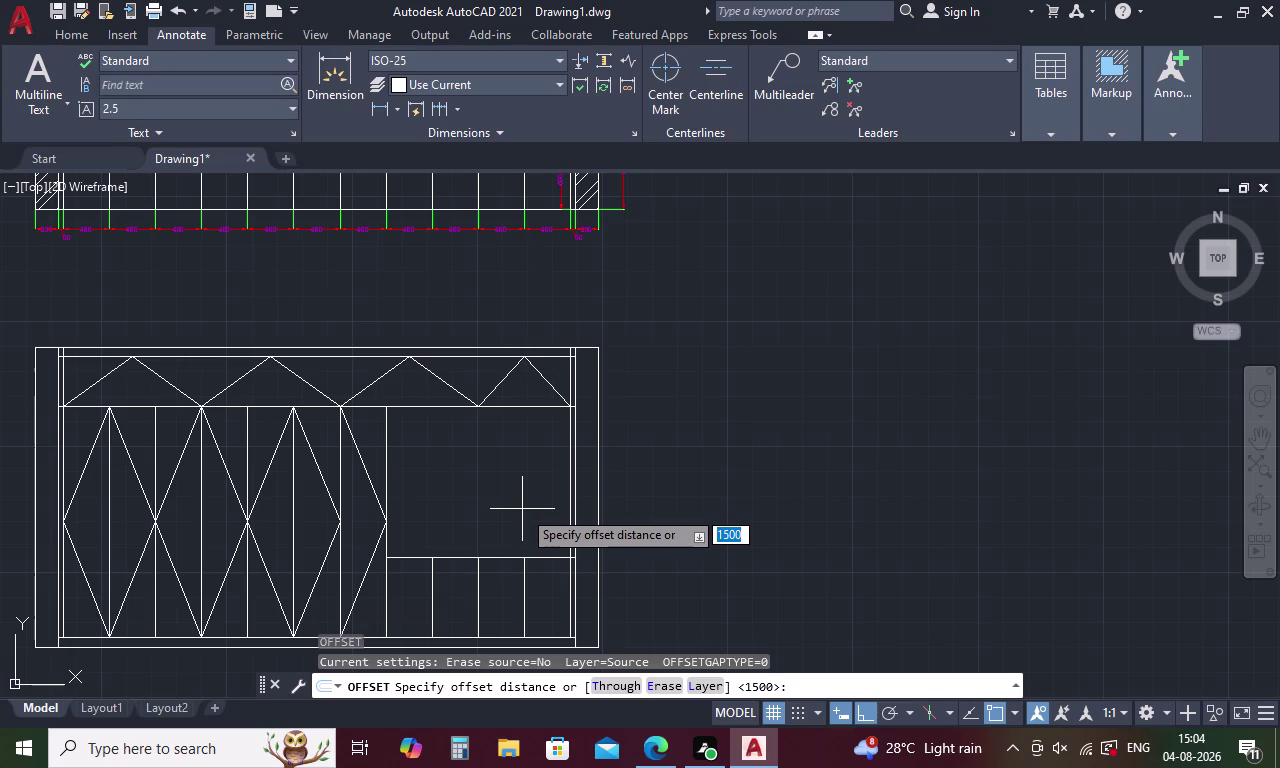
Offset the empty panel's top, left, bottom and right edges 100 units inward.
text(1)
text(00)
key(space)
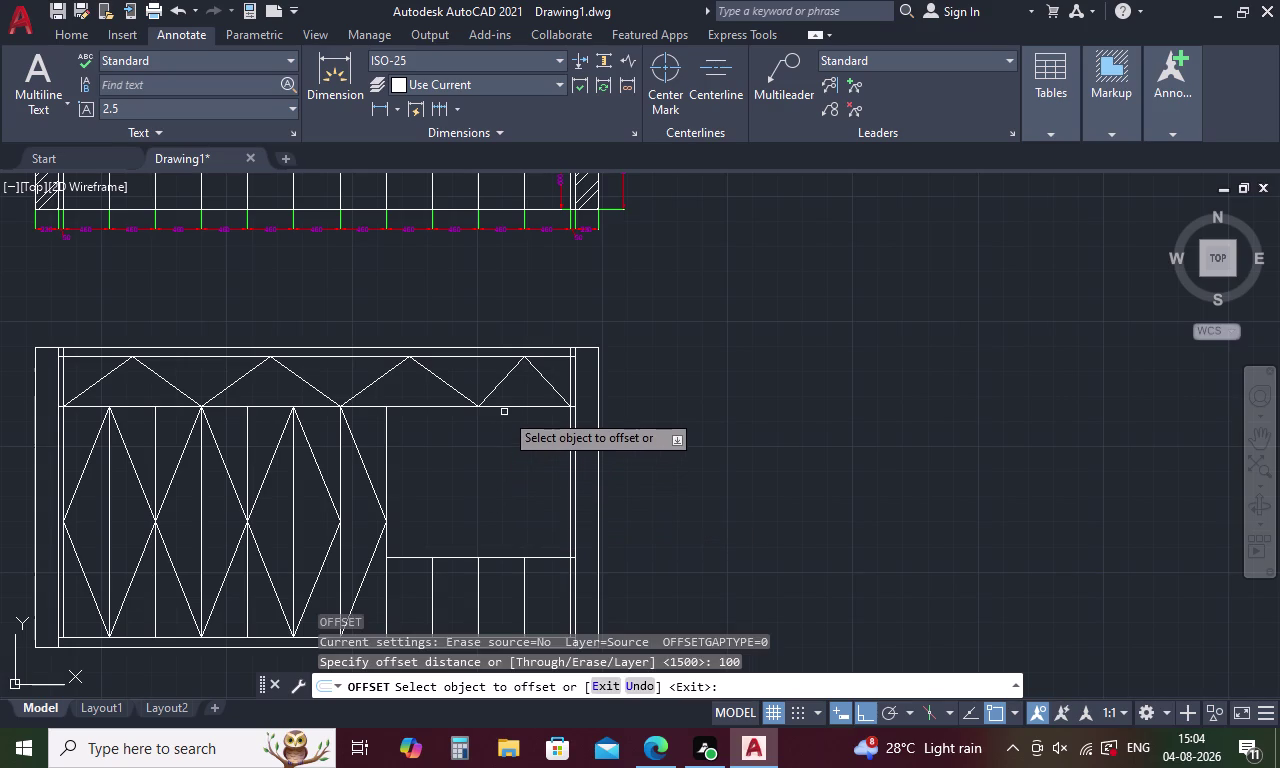
click(508, 408)
click(502, 442)
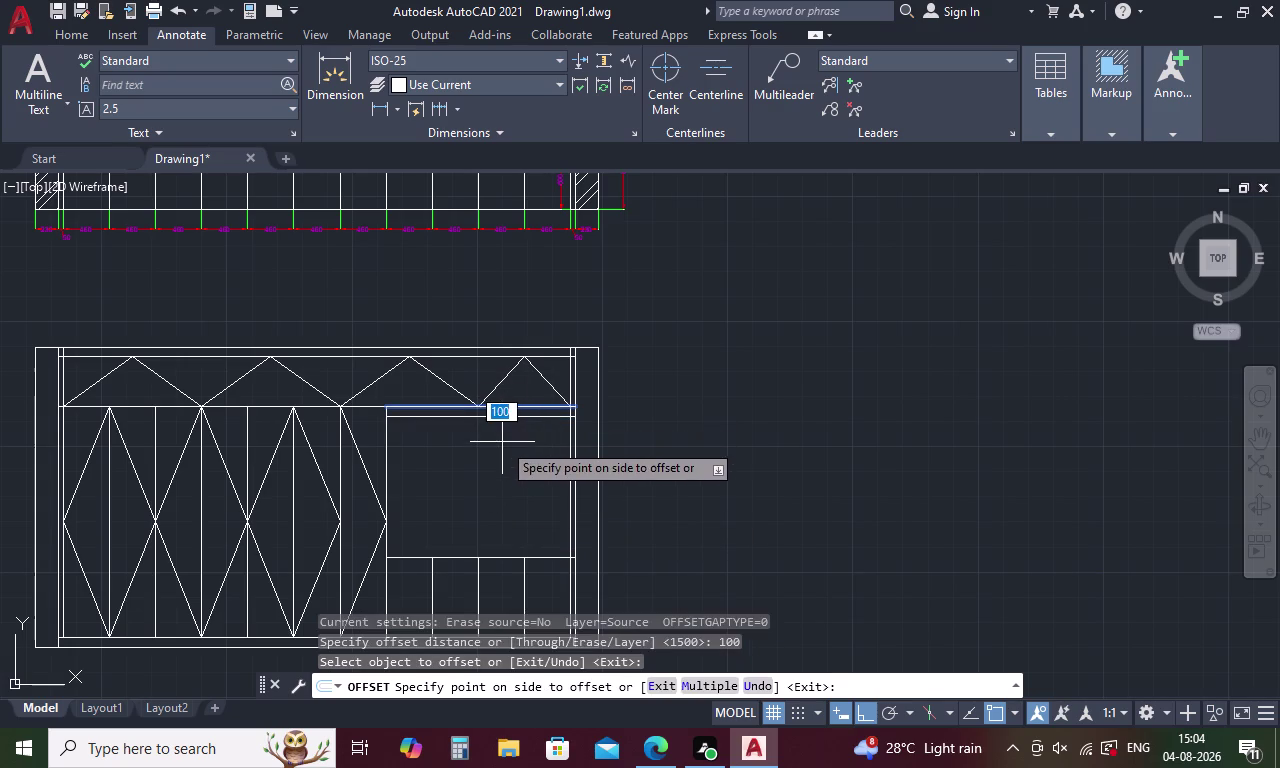
click(385, 430)
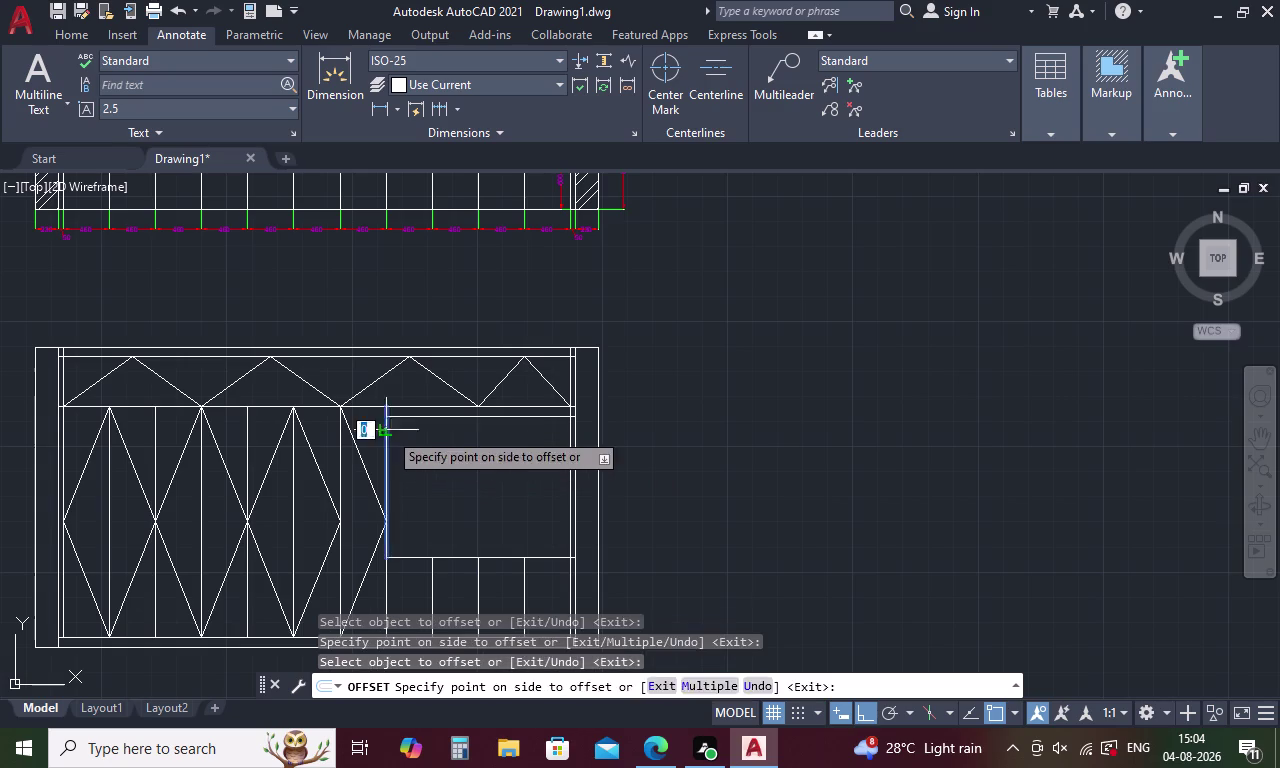
click(413, 435)
click(433, 557)
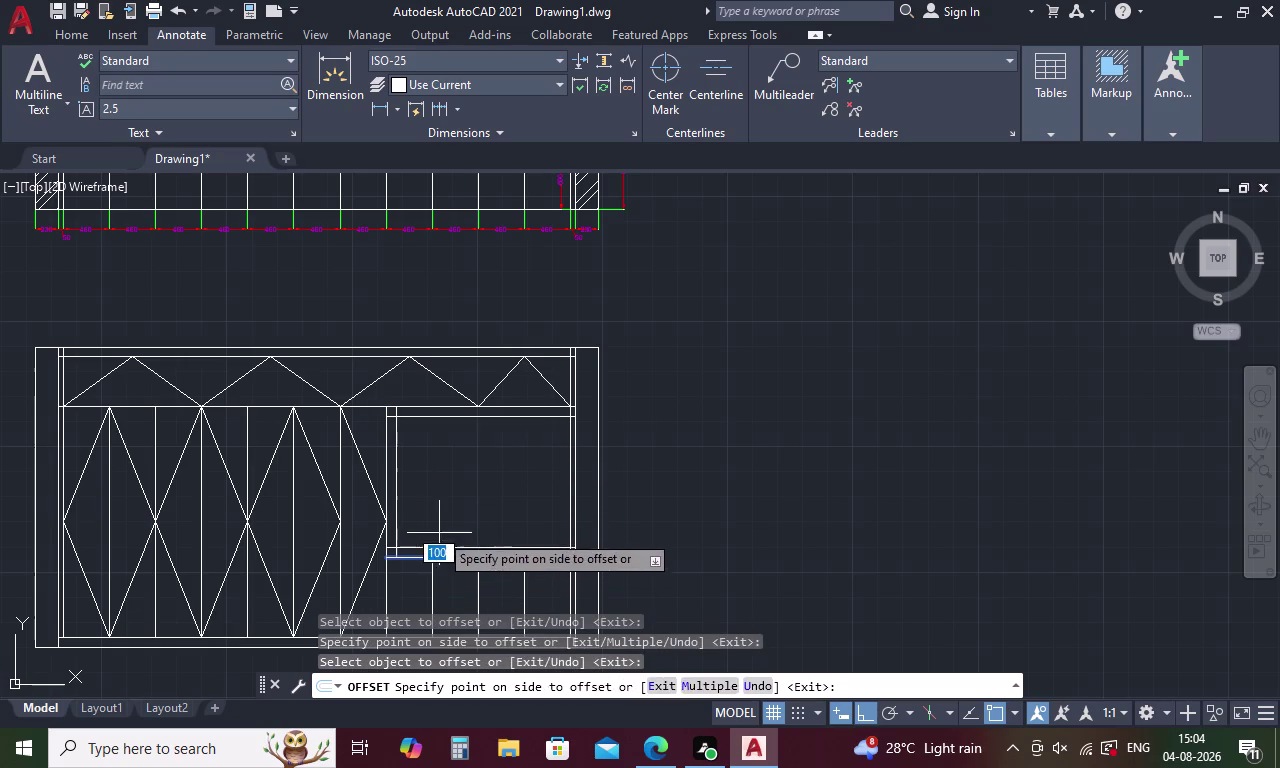
click(441, 527)
click(571, 481)
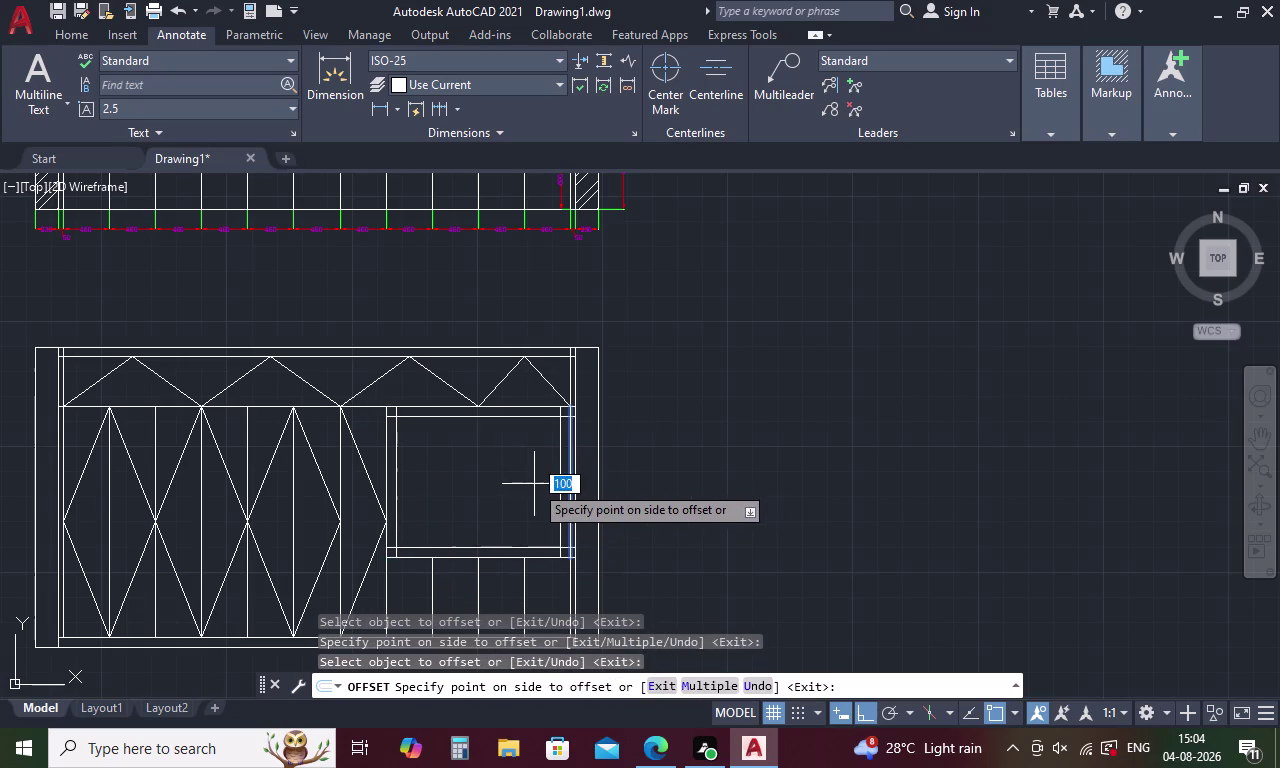
click(534, 484)
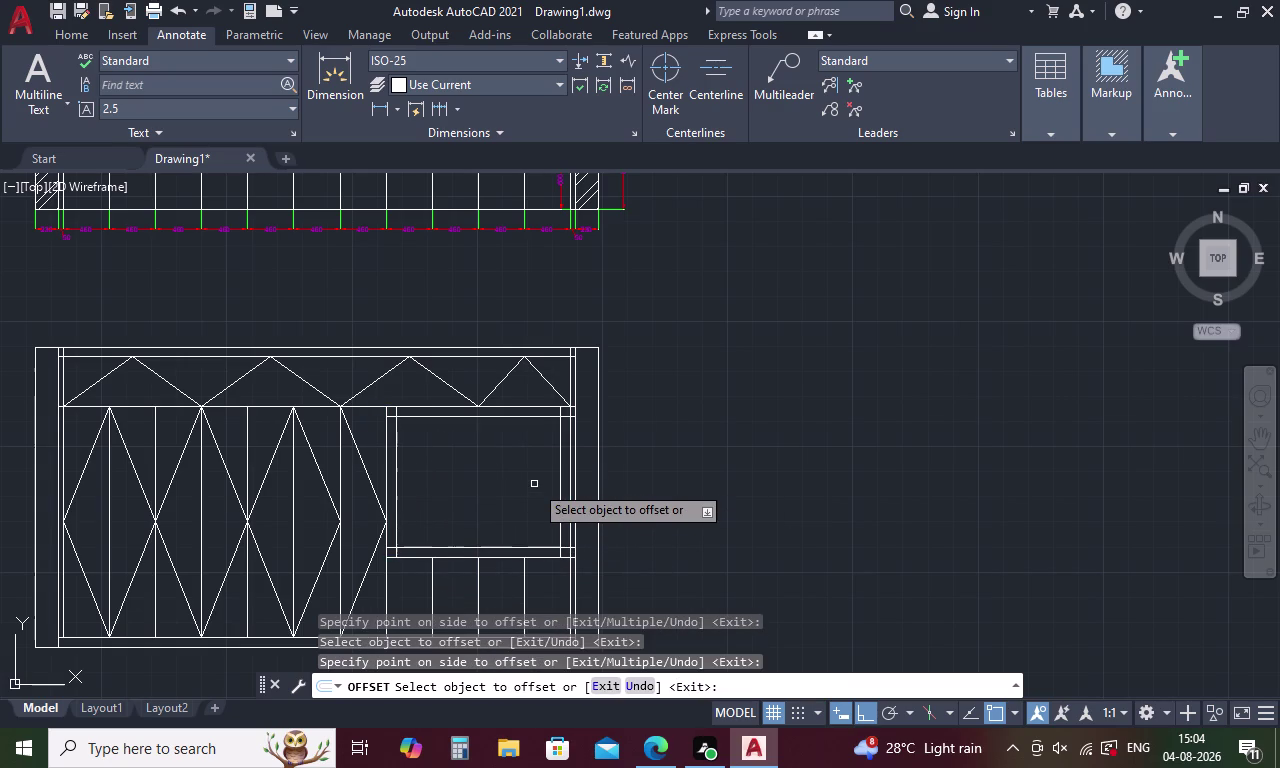
key(Escape)
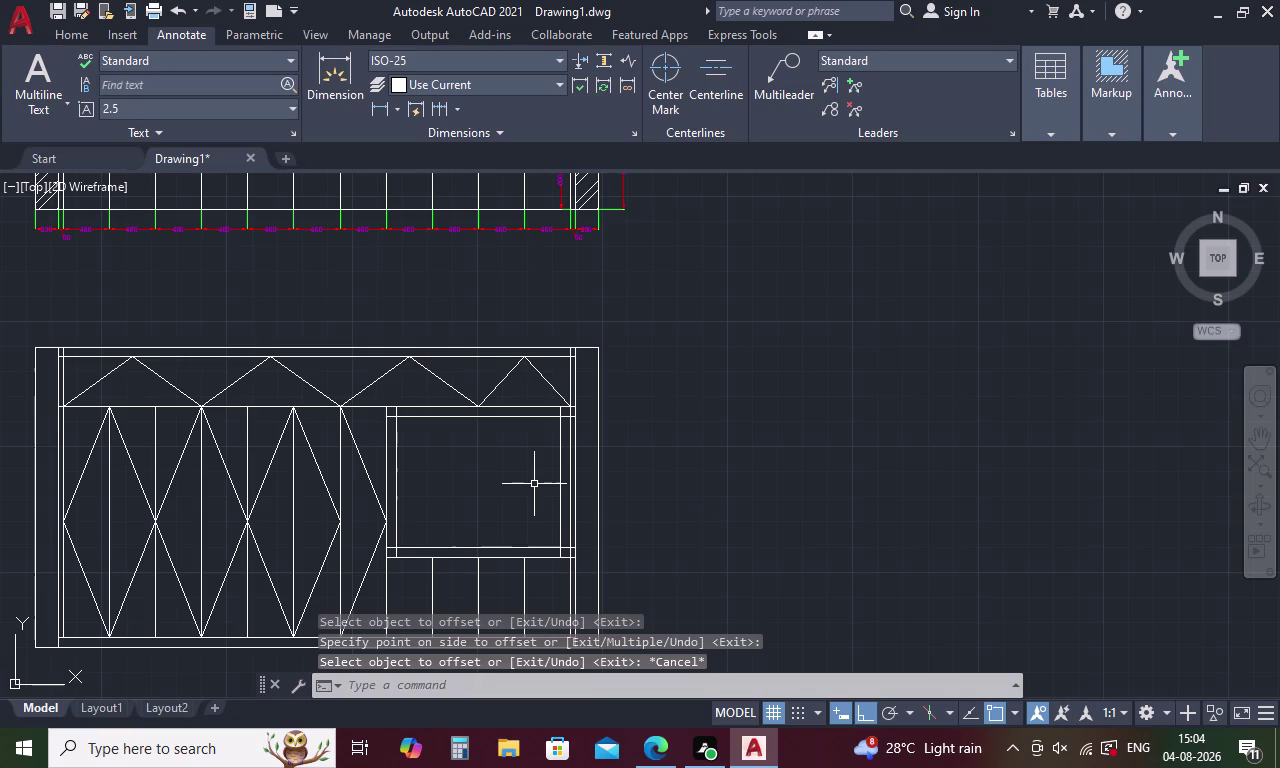
key(Escape)
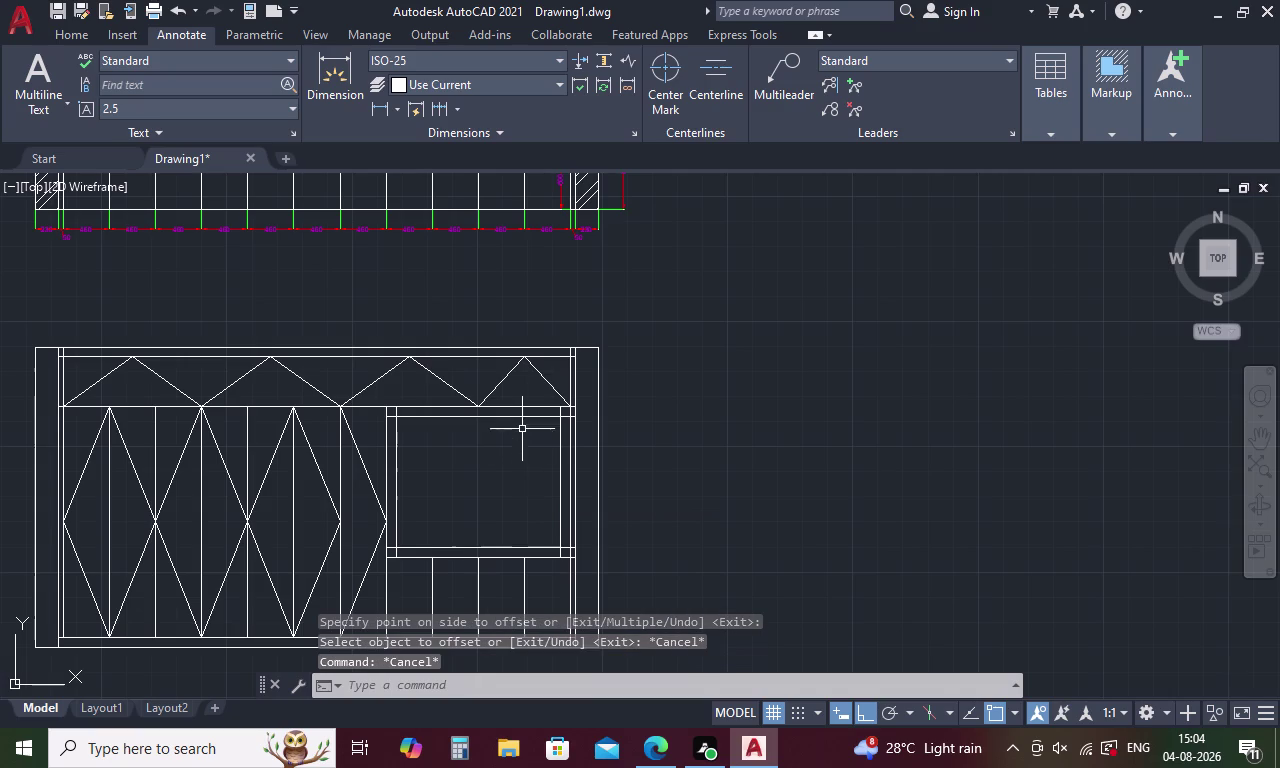
Erase the four 100-unit inner frame lines from the open compartment.
click(526, 416)
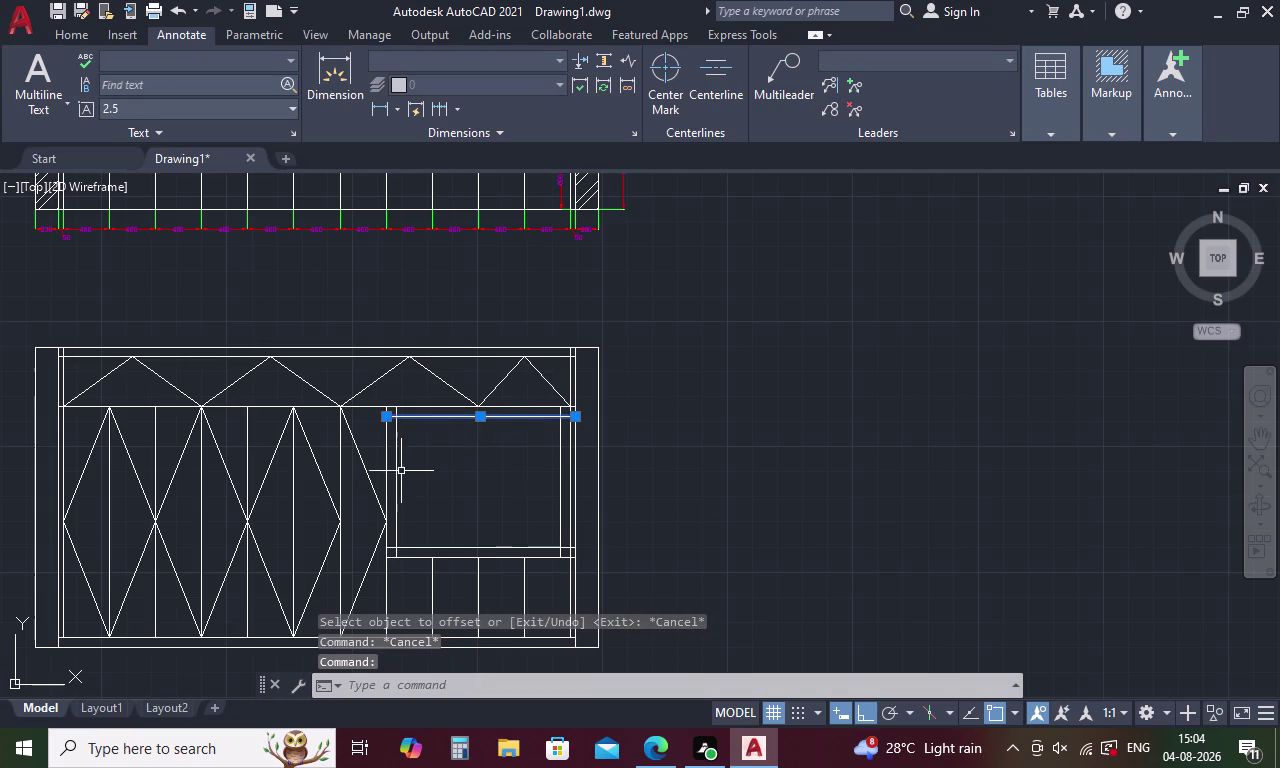
click(397, 478)
click(445, 548)
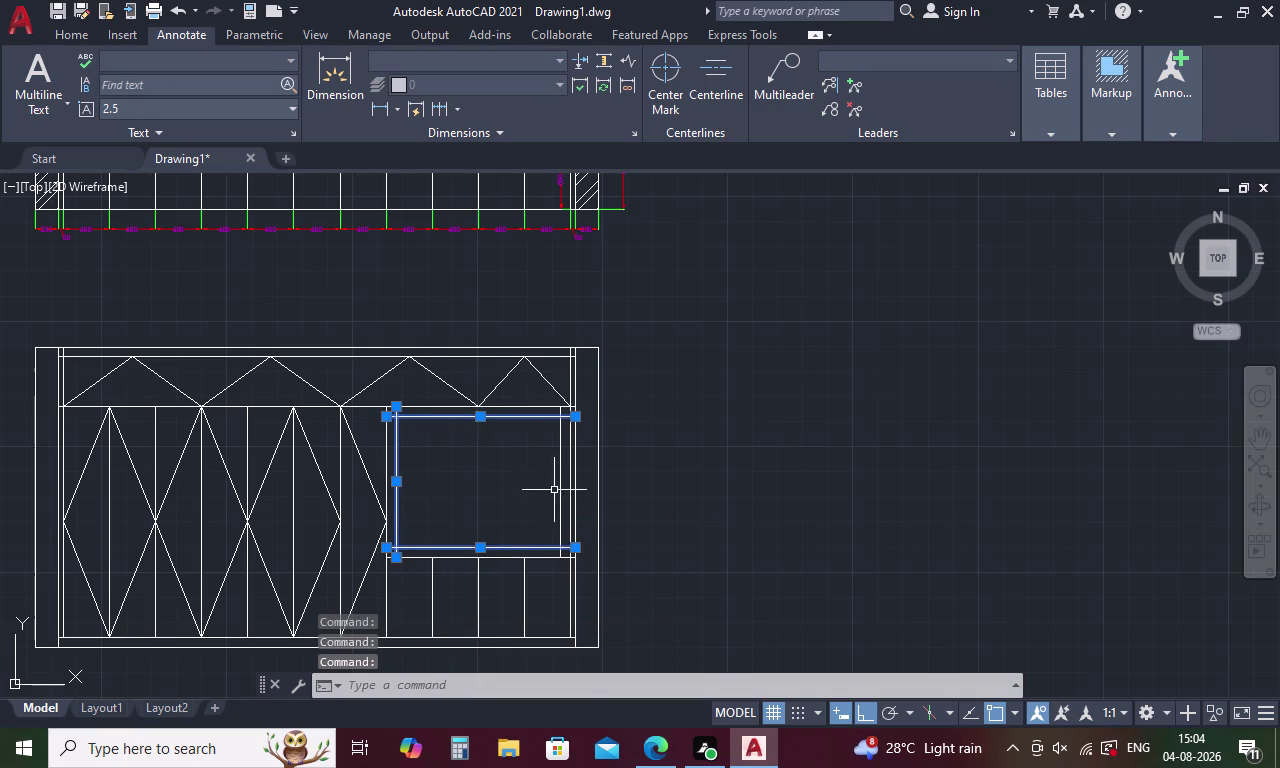
click(560, 482)
key(Delete)
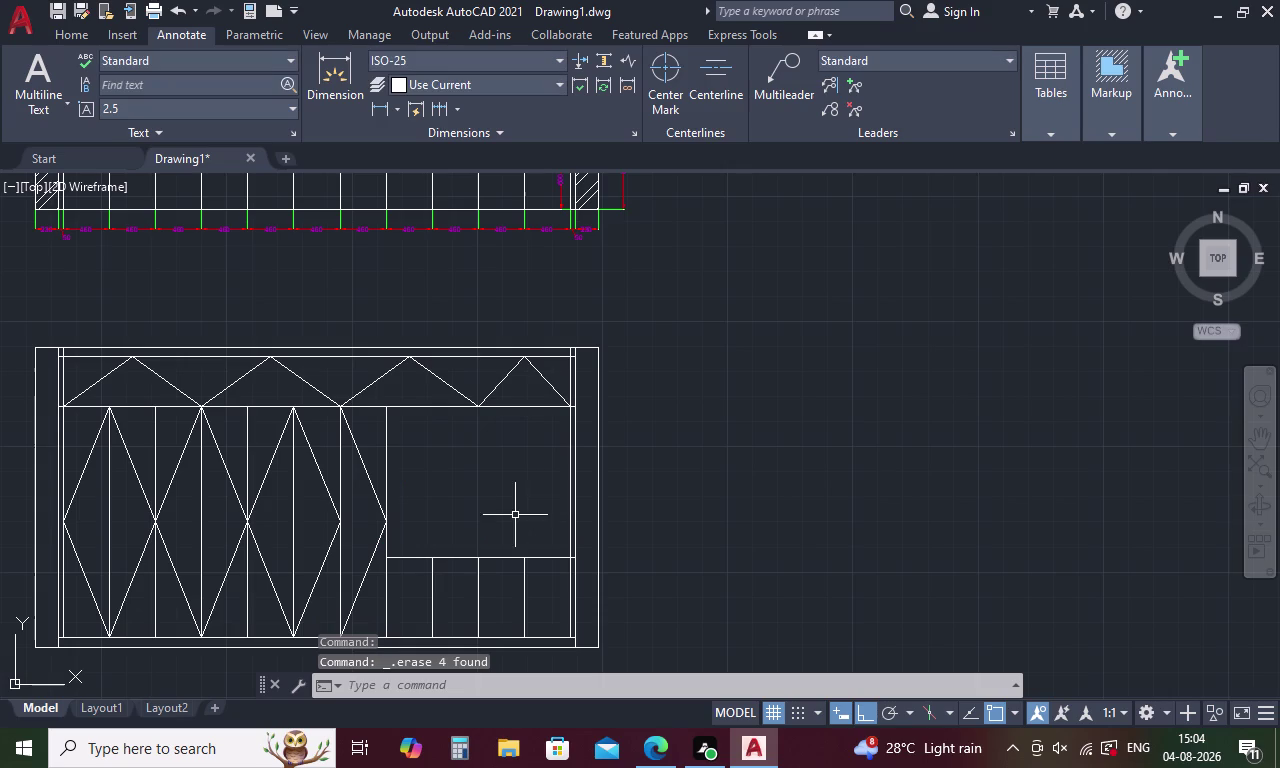
click(445, 407)
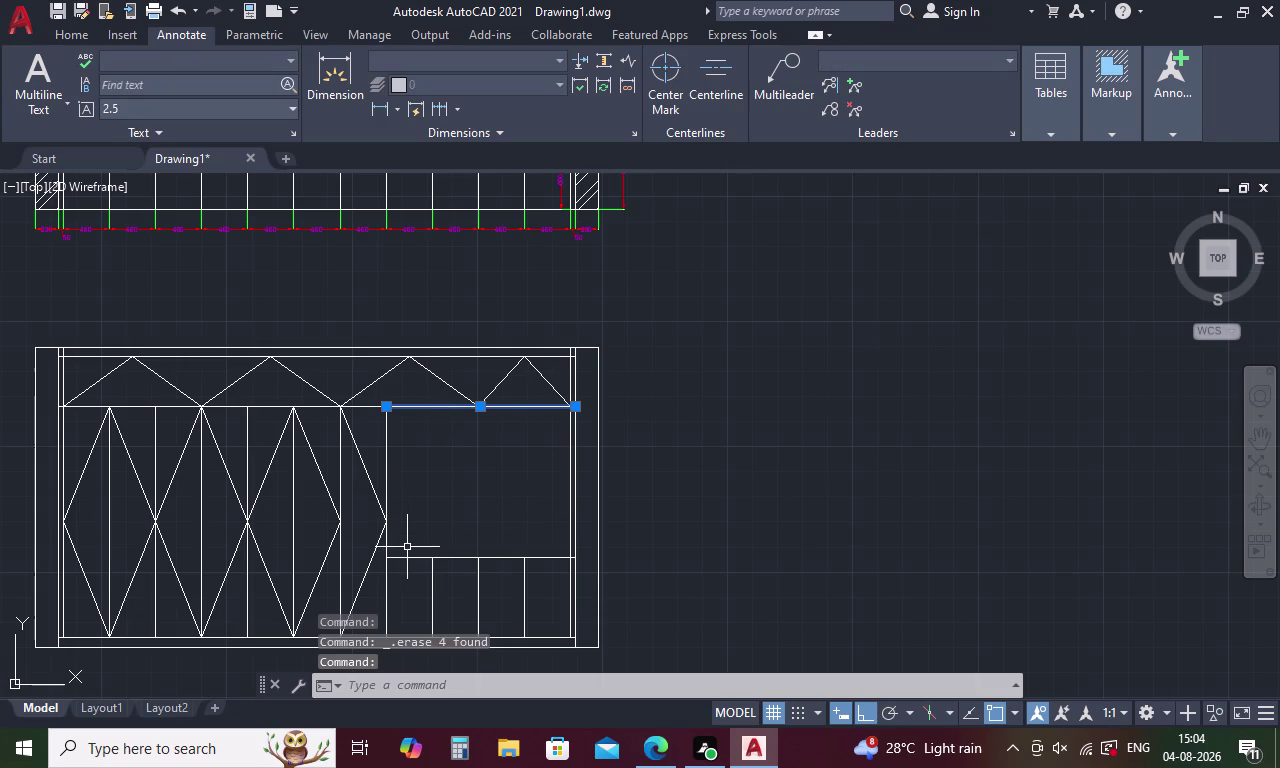
key(Escape)
text(RE)
text(G)
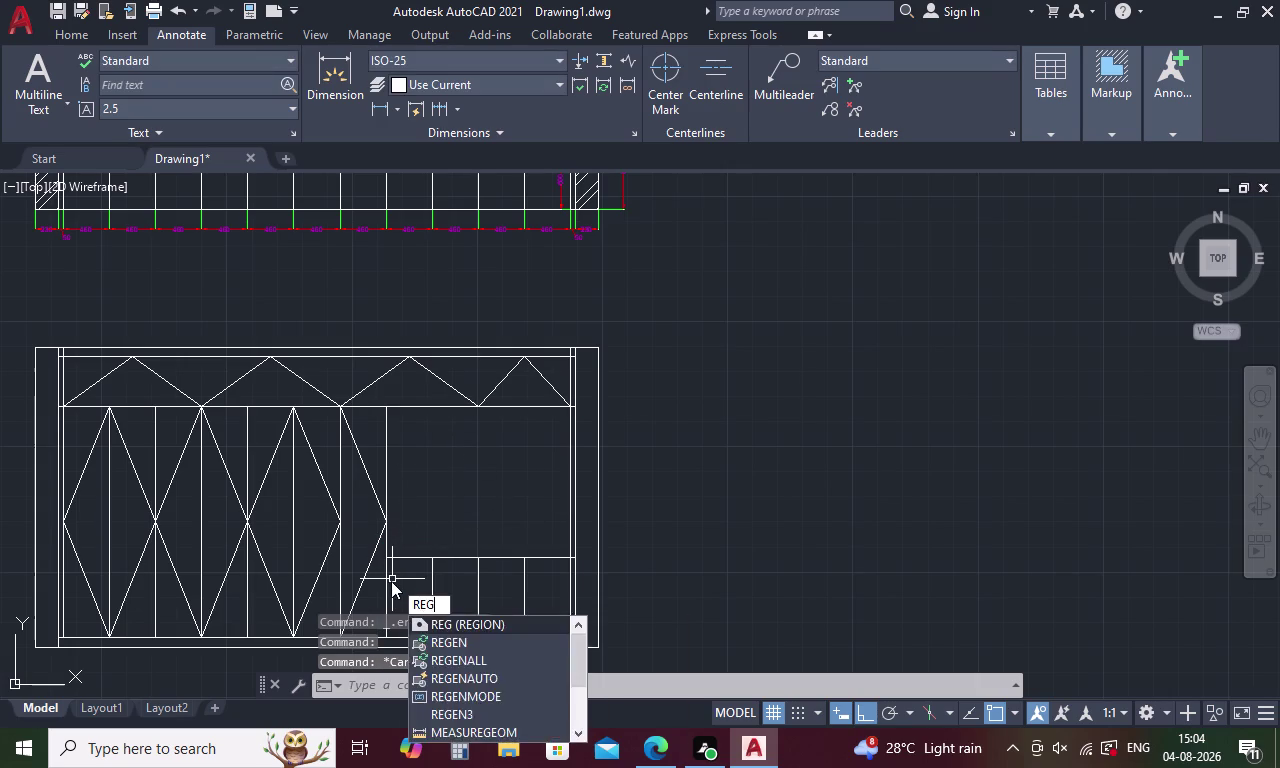
text(I)
key(o)
key(n)
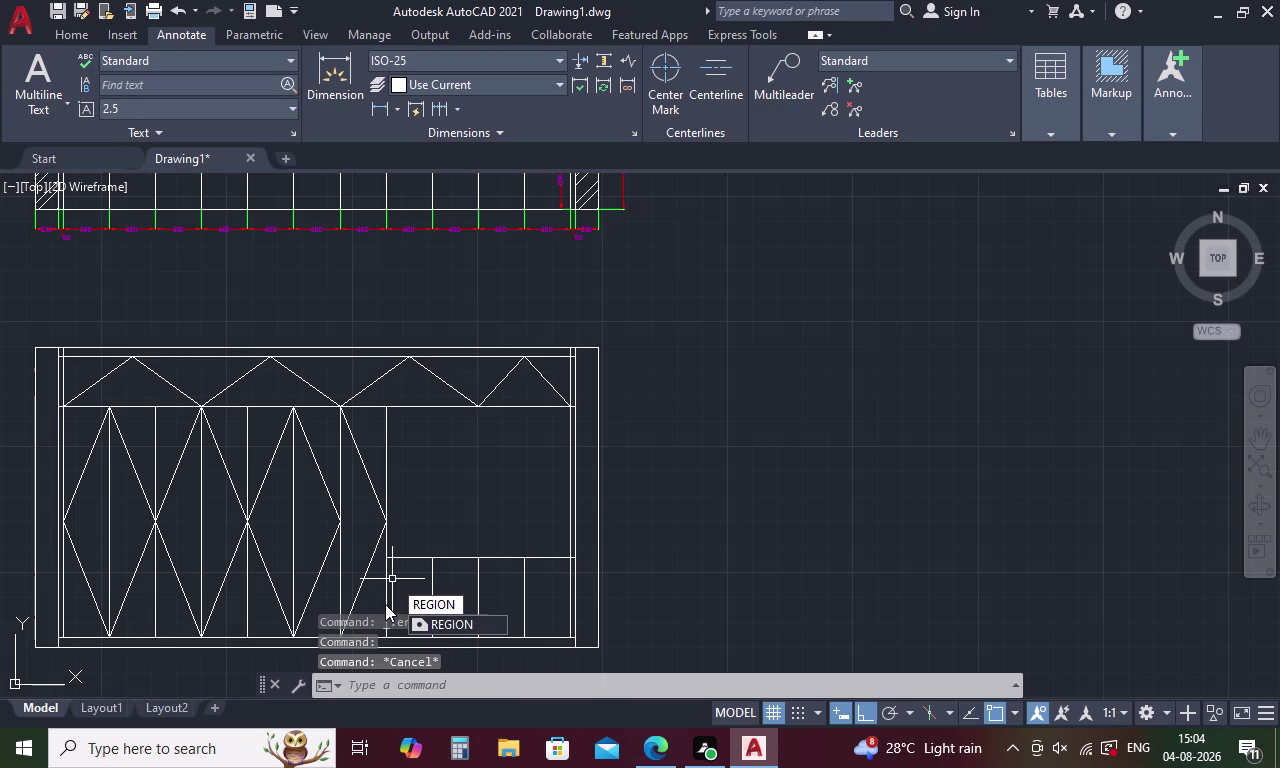
key(space)
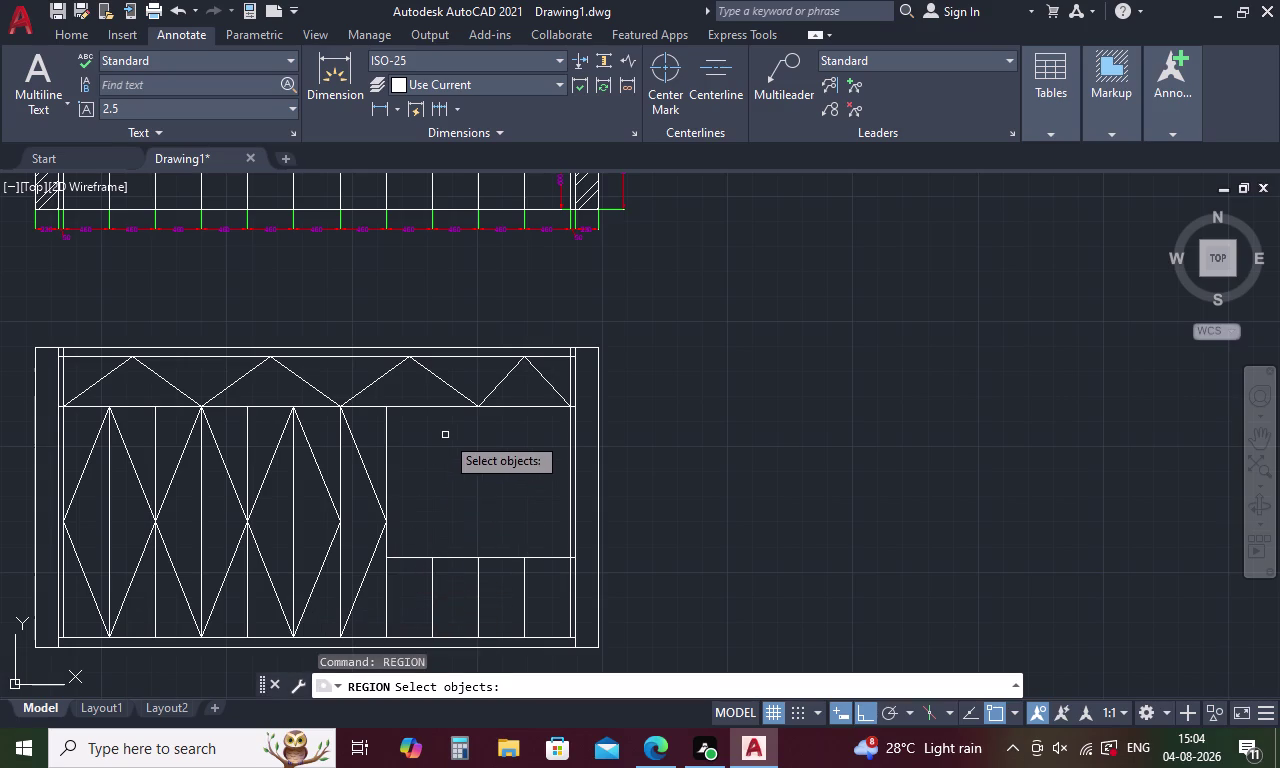
click(448, 407)
click(385, 452)
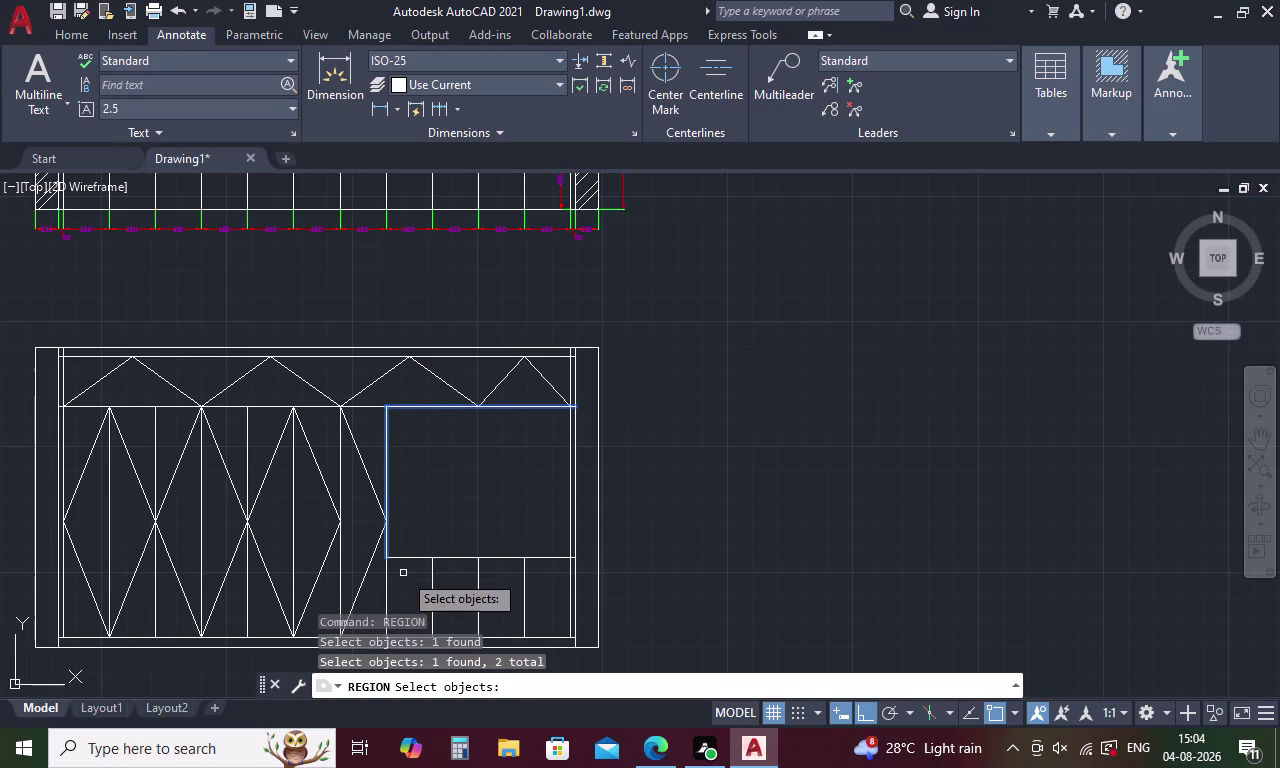
click(412, 559)
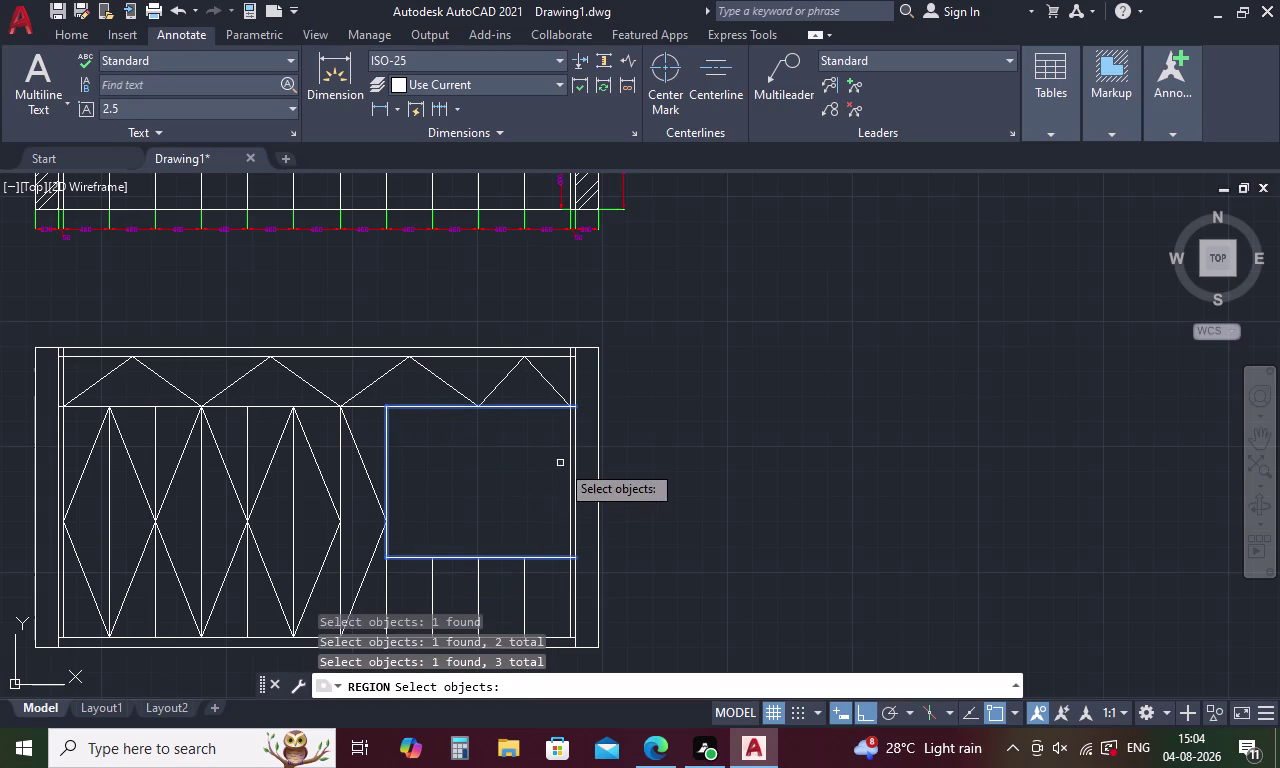
click(569, 444)
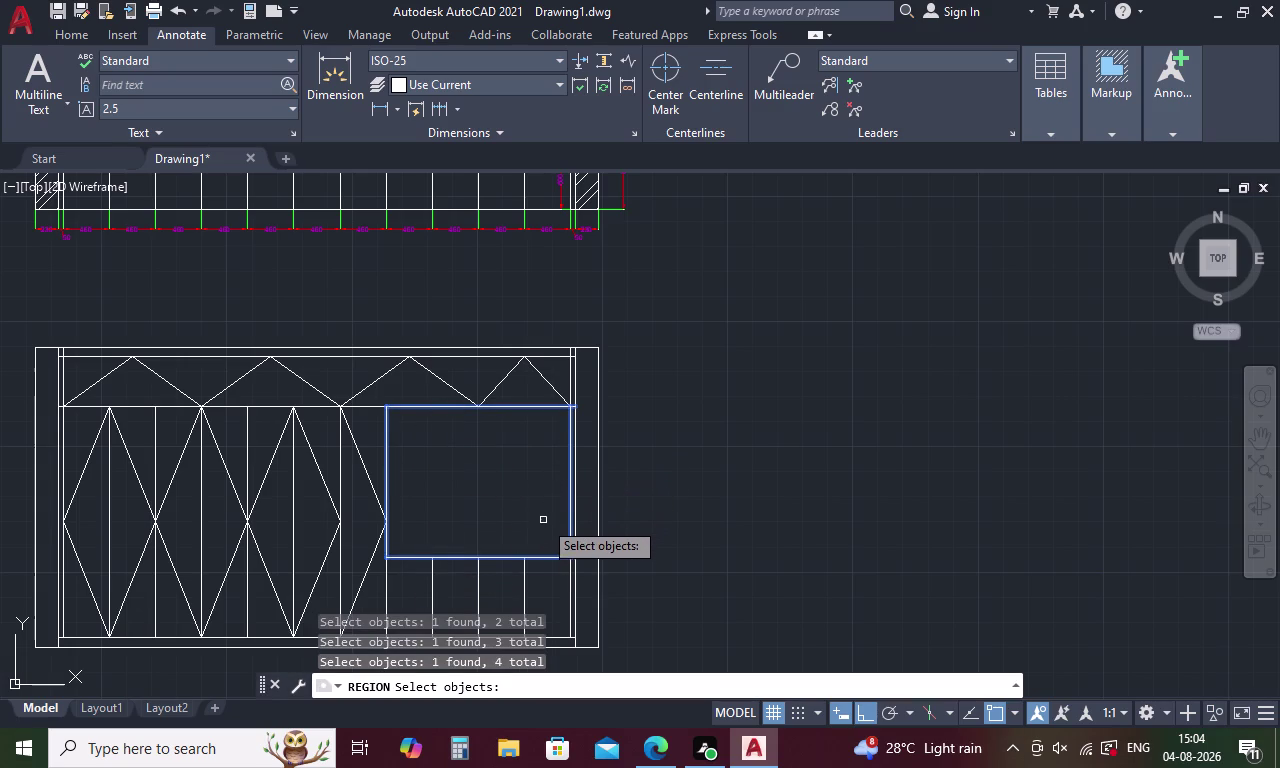
right_click(540, 523)
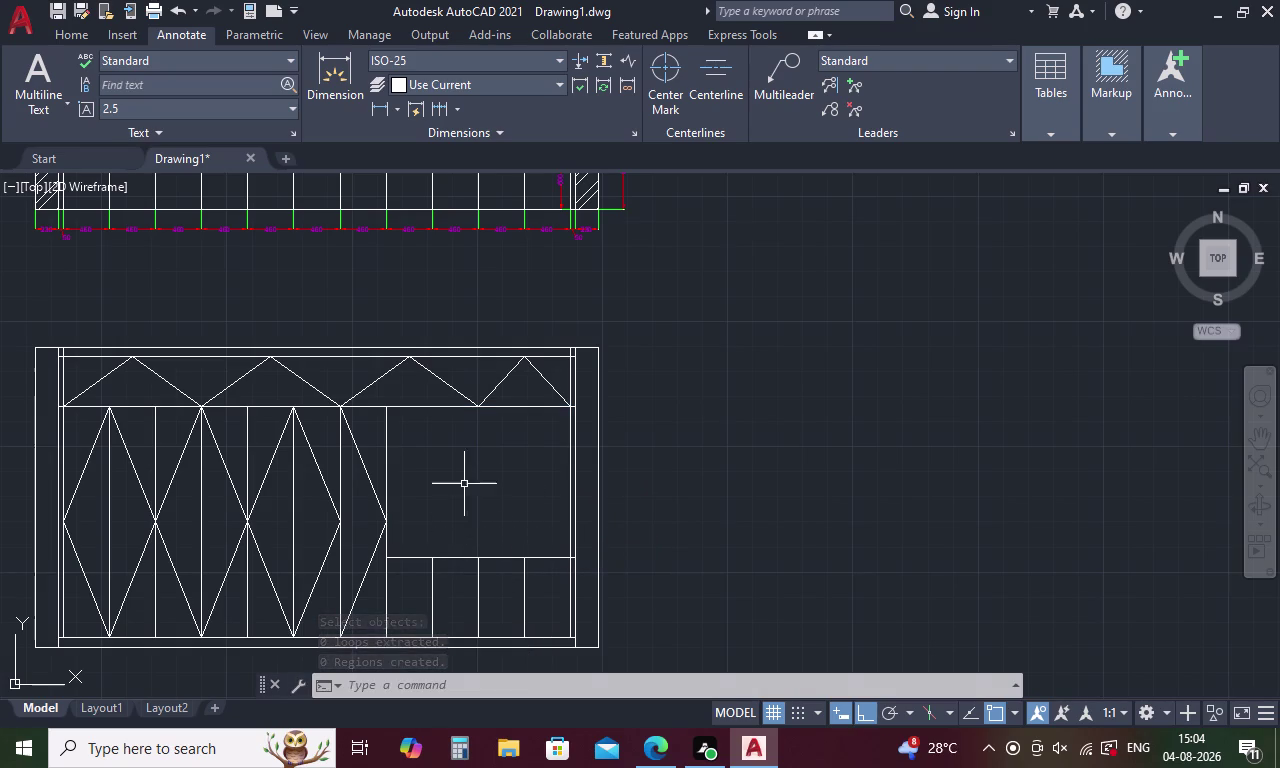
Offset the opening's top and left edges 150 units inward.
key(o)
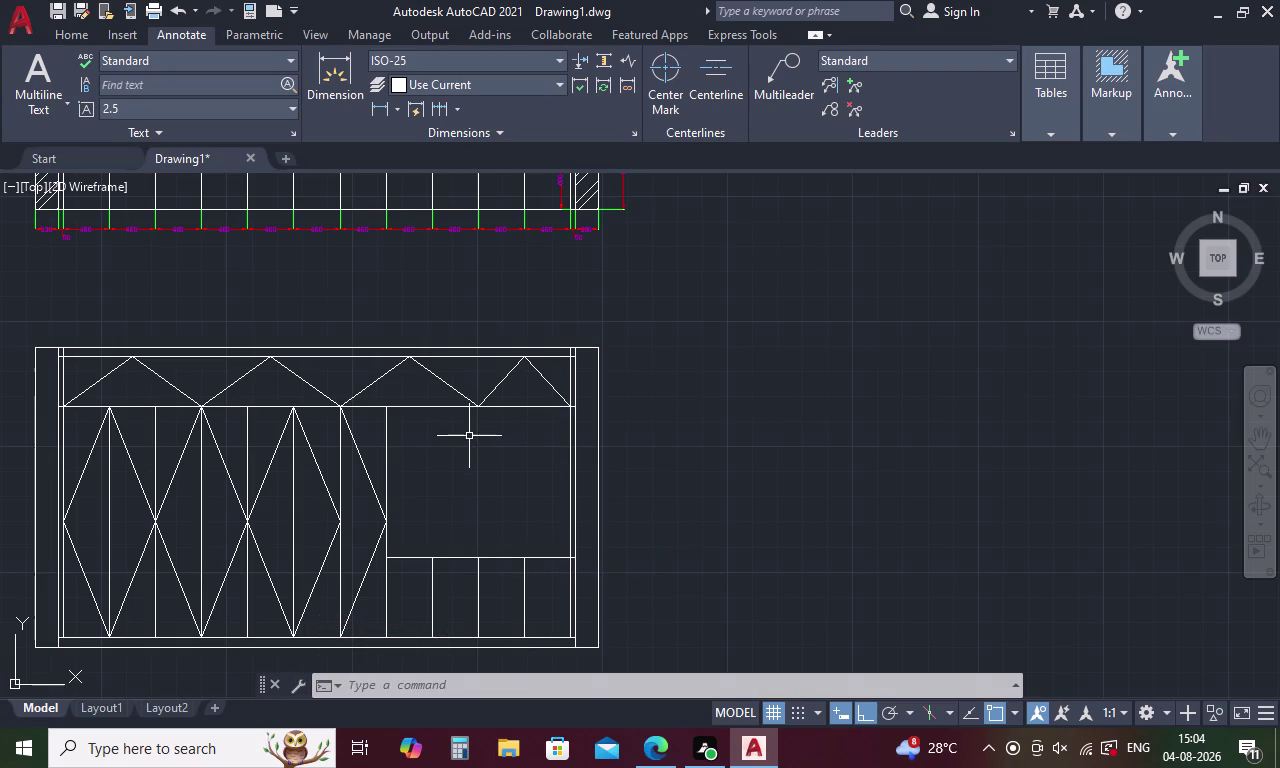
key(Return)
text(150)
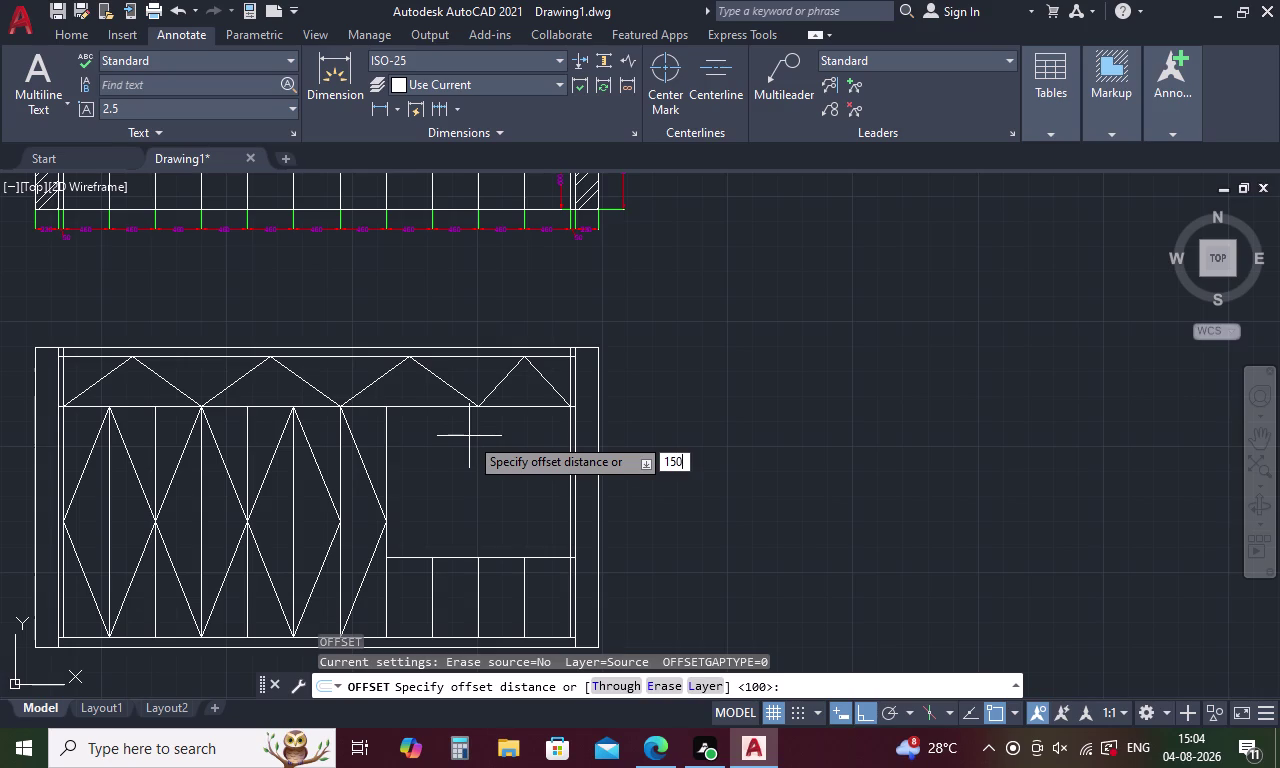
key(space)
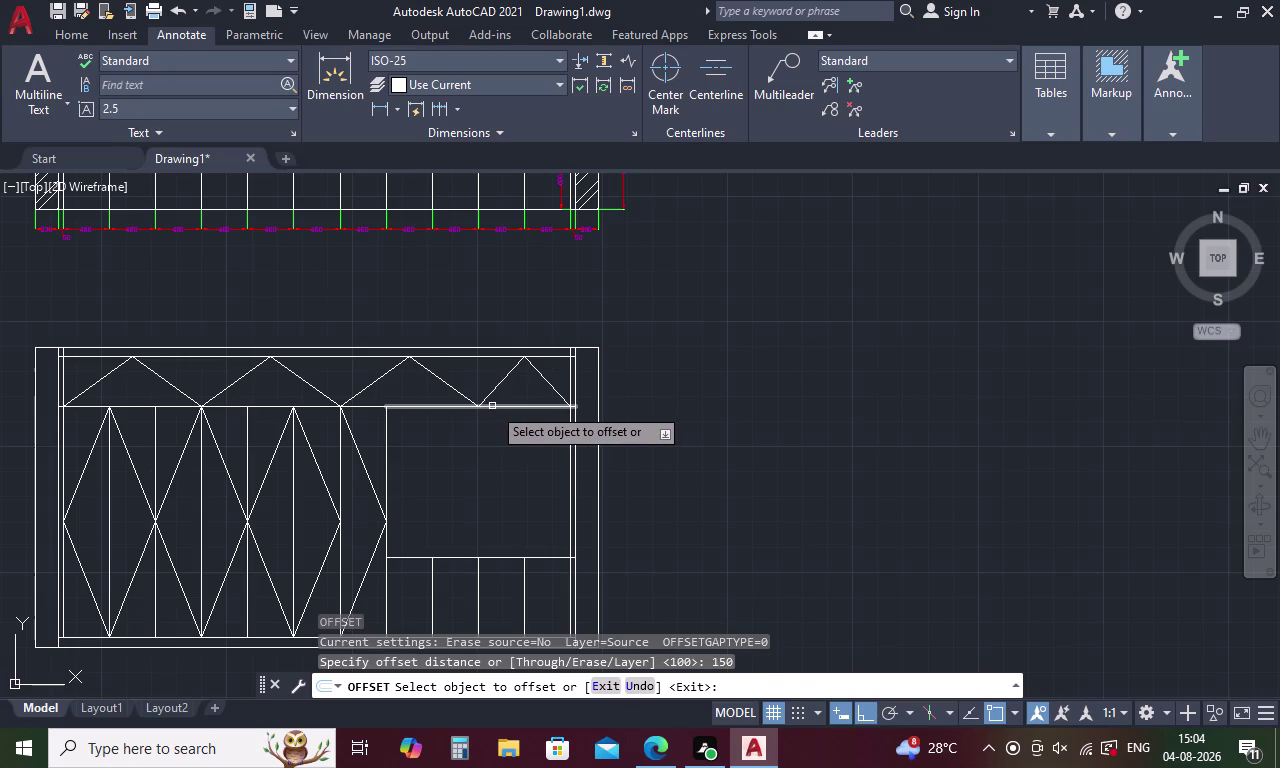
click(493, 406)
click(491, 446)
click(387, 458)
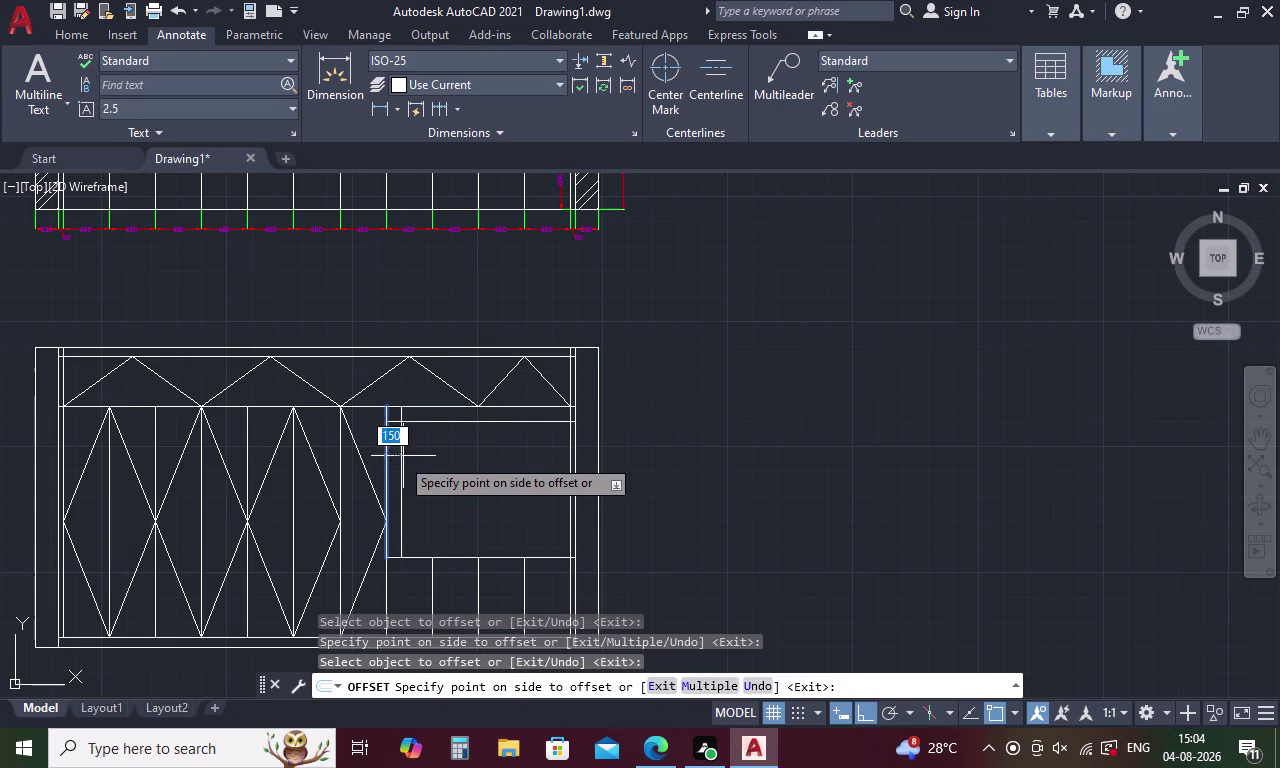
click(421, 454)
Offset the opening's bottom and right edges 150 units inward.
click(448, 556)
click(454, 518)
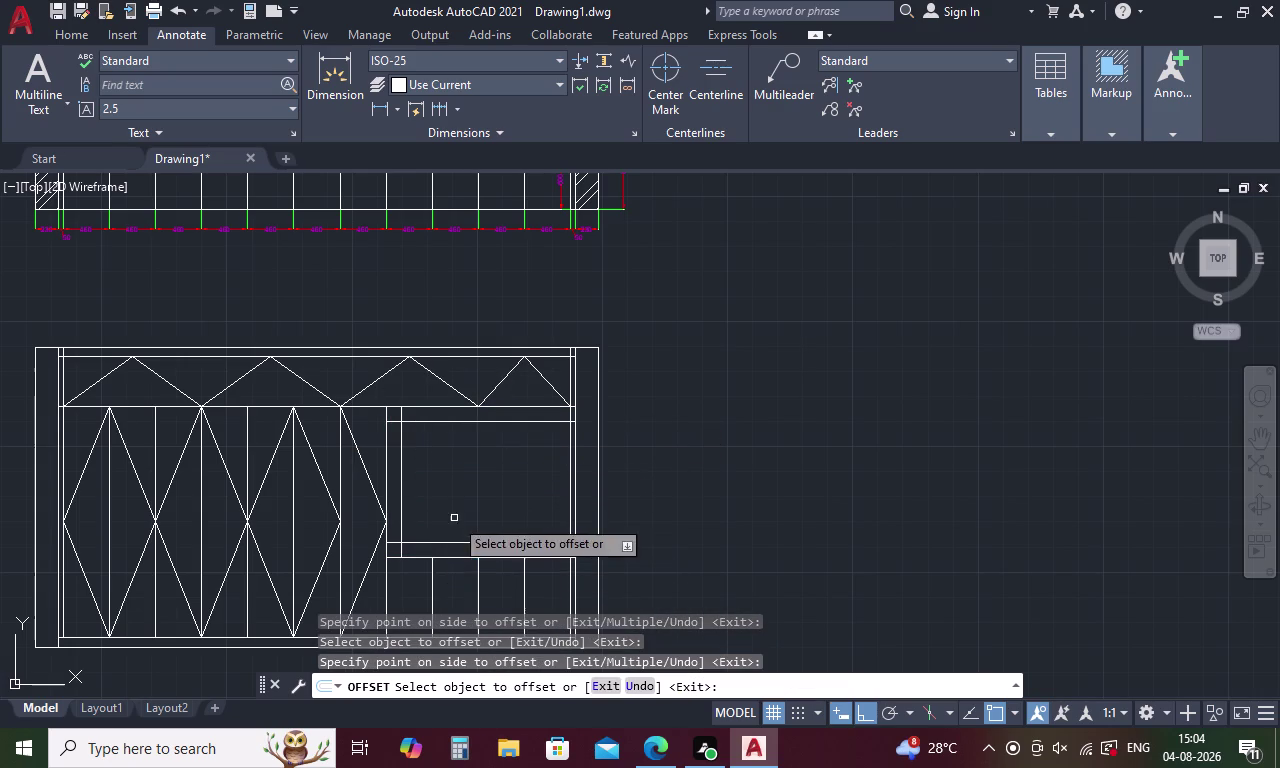
click(570, 474)
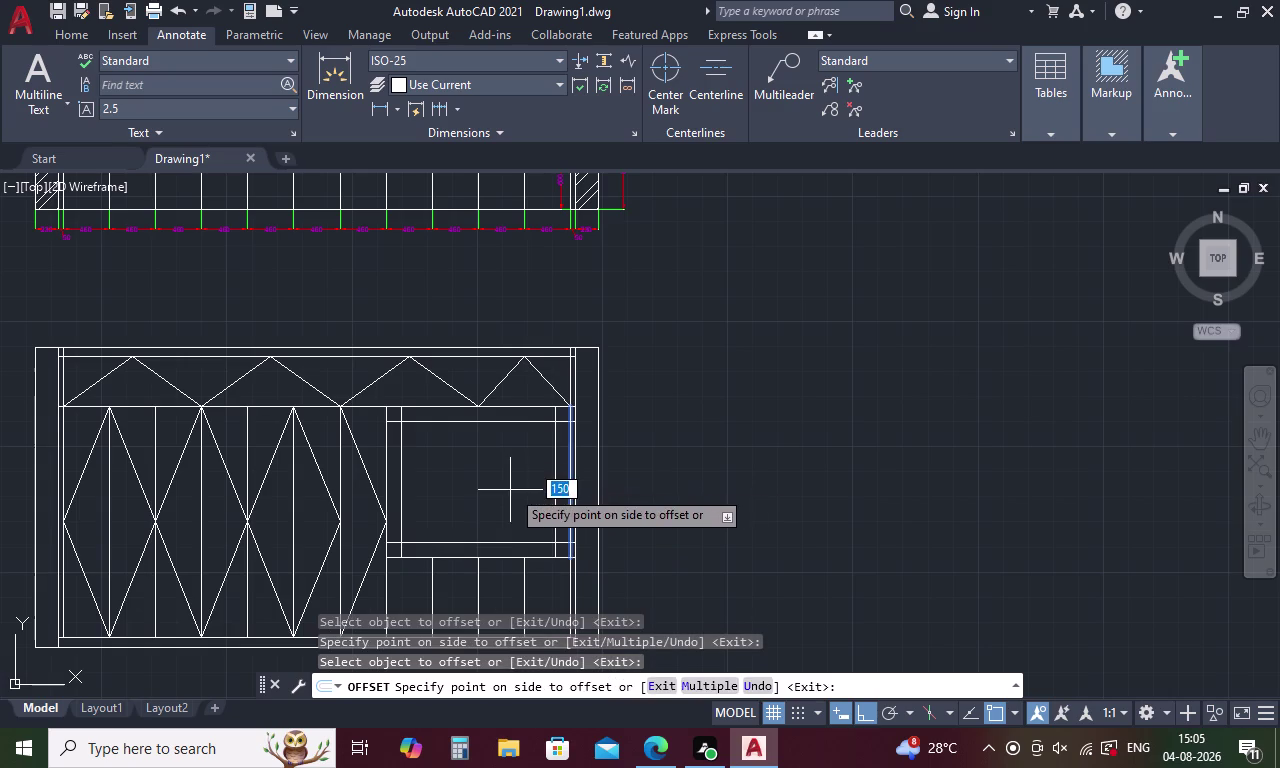
click(509, 491)
key(Escape)
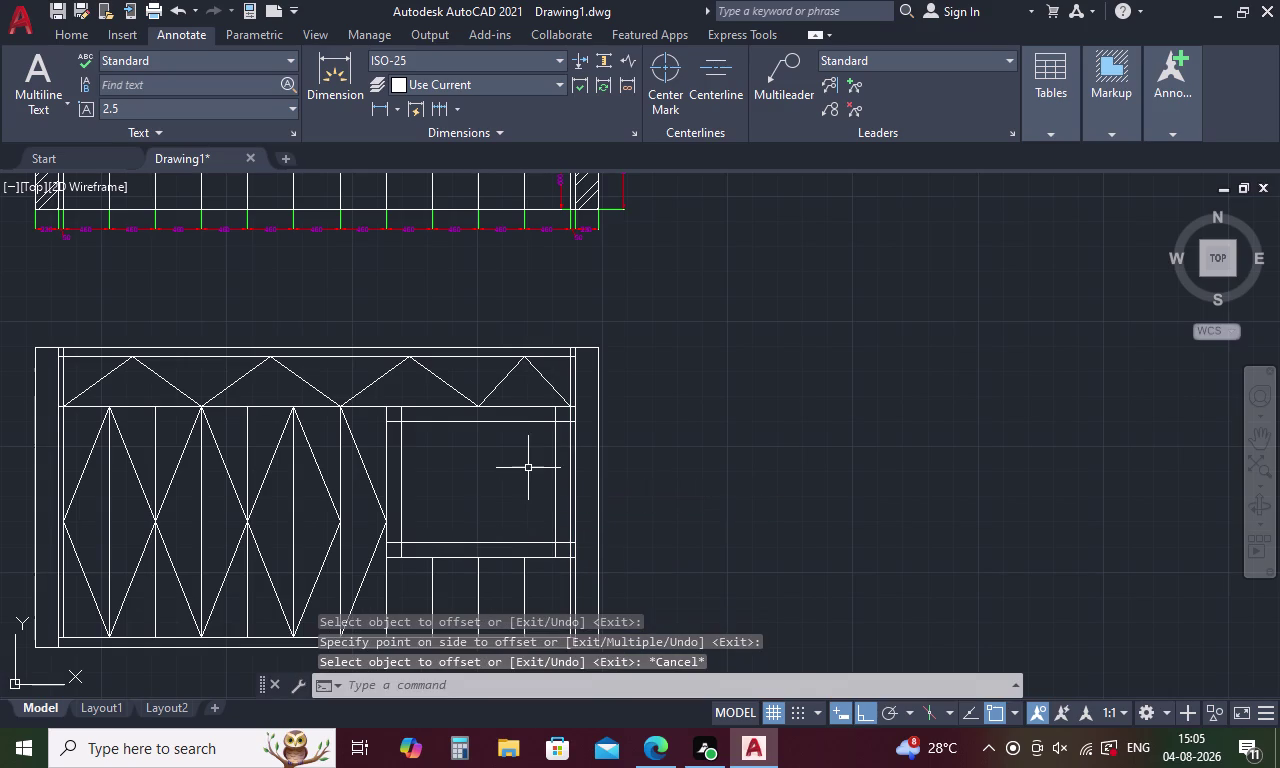
text(TR)
key(space)
Trim the overhanging line ends at the inner panel's top-left and top-right corners.
key(space)
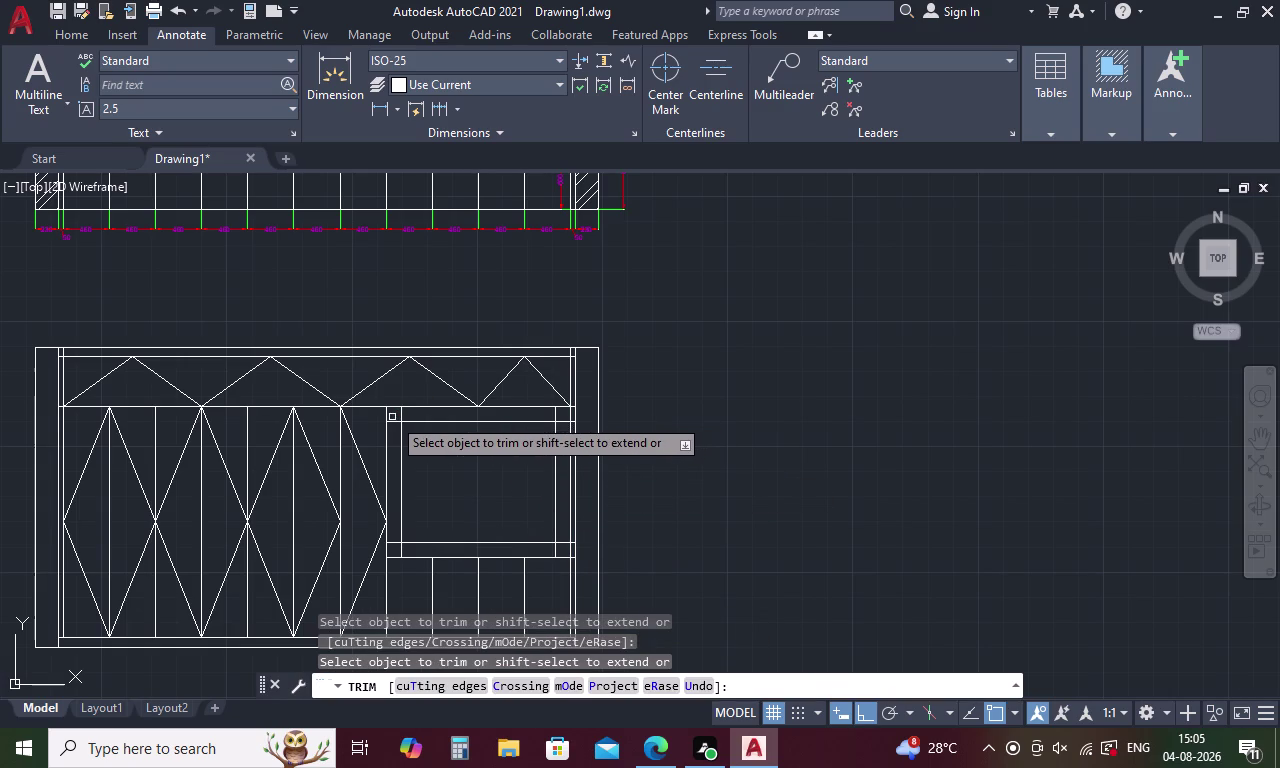
scroll(up, 3)
drag(401, 411, 376, 436)
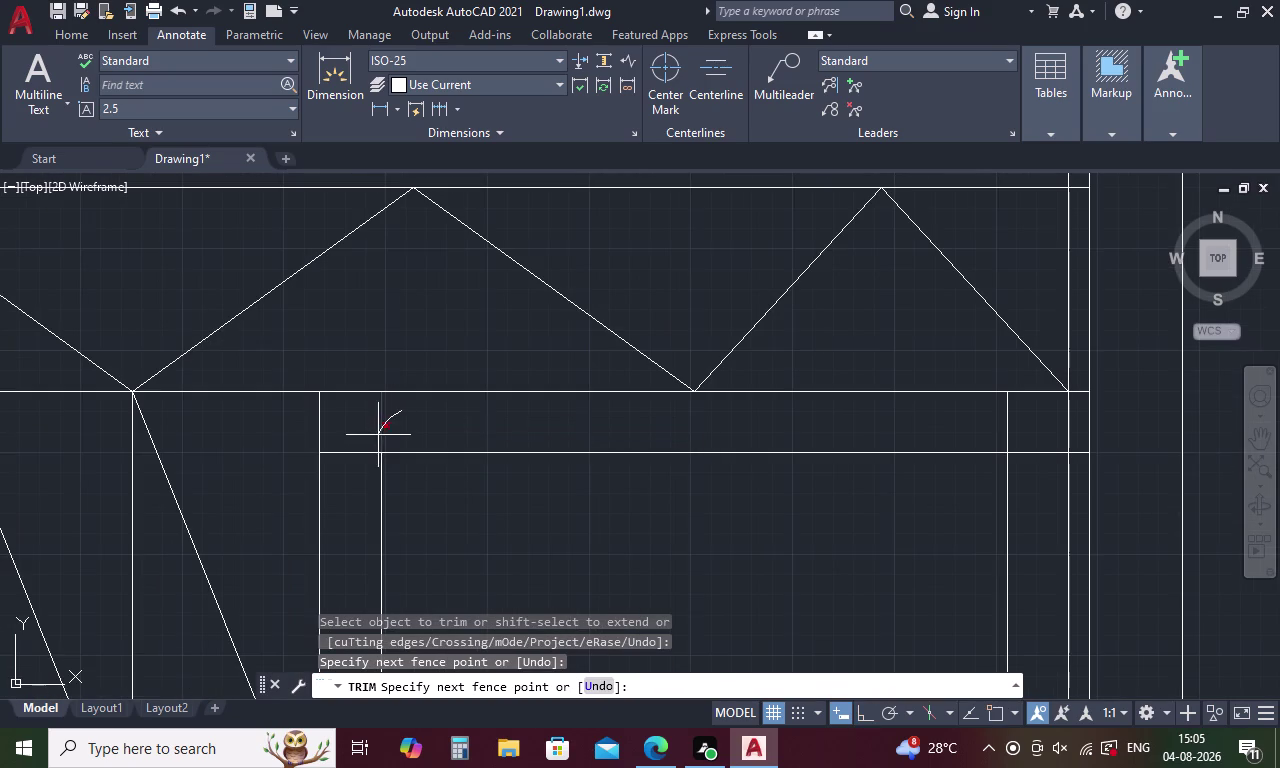
drag(376, 436, 356, 457)
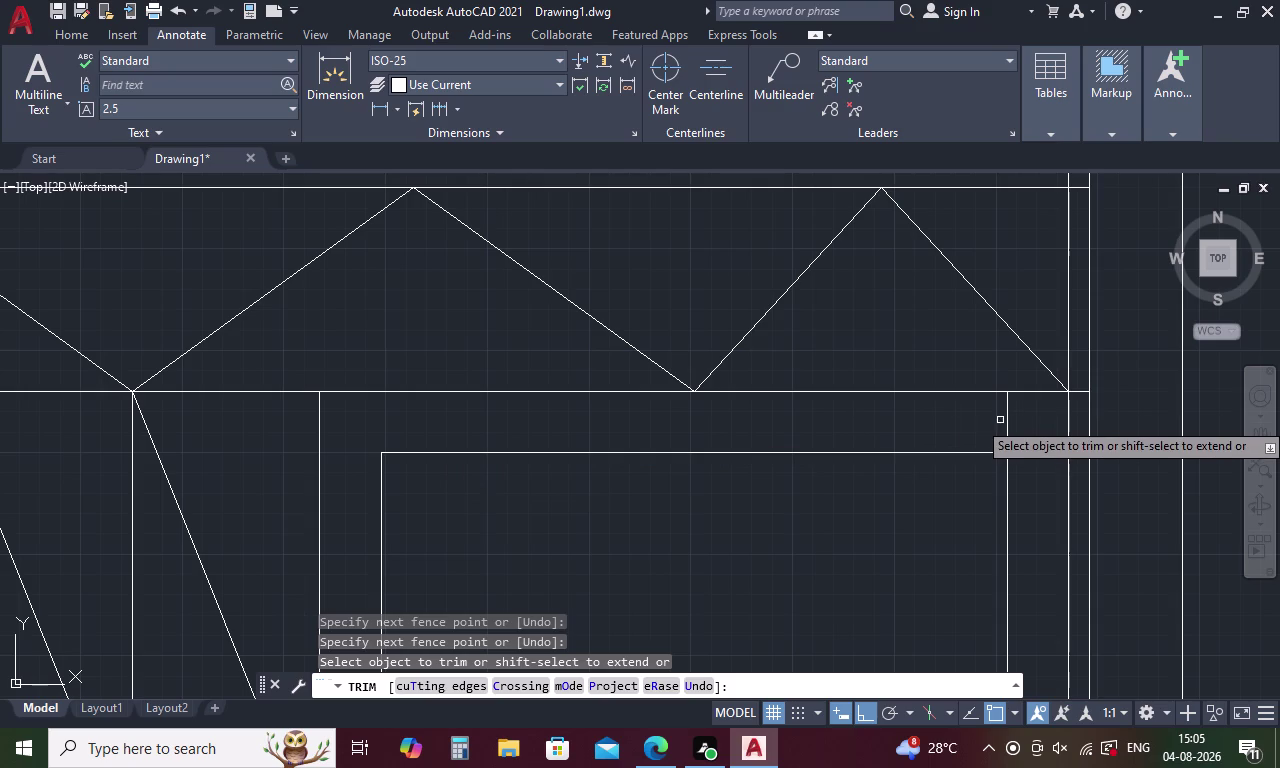
drag(994, 421, 1041, 482)
scroll(down, 3)
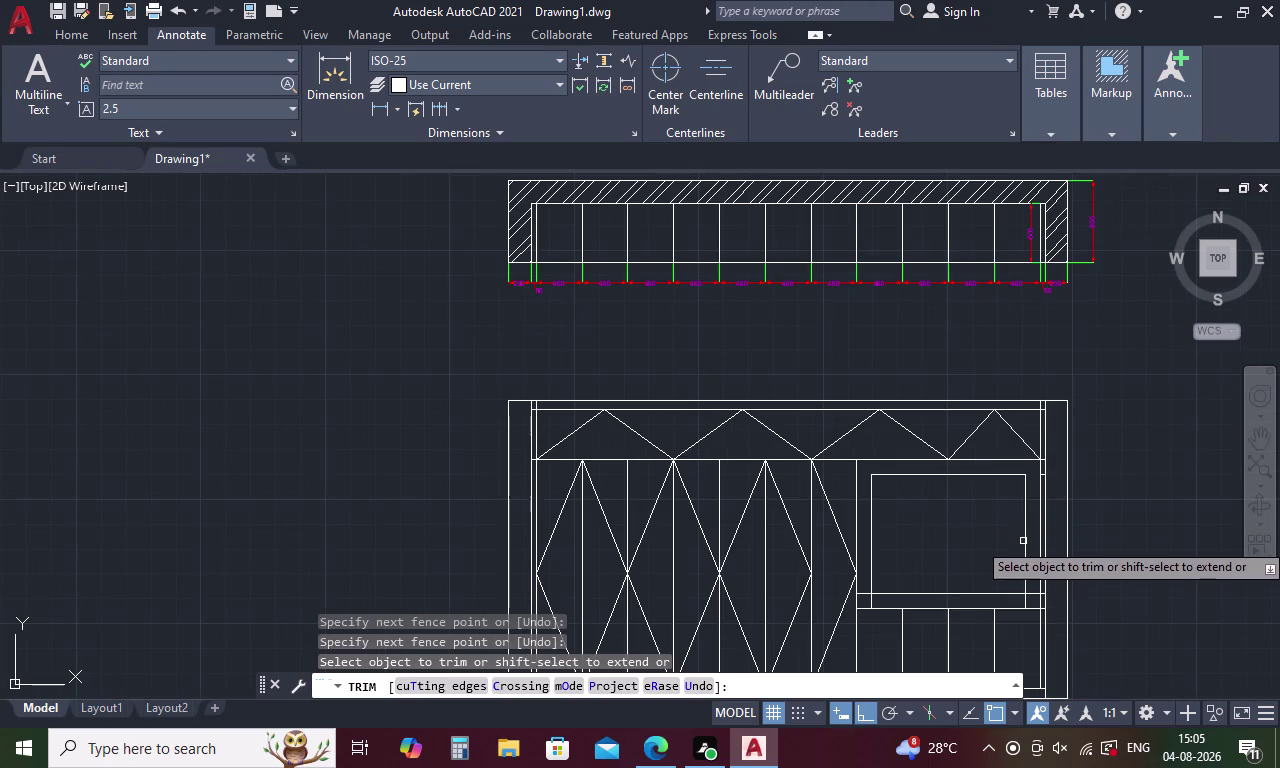
scroll(up, 3)
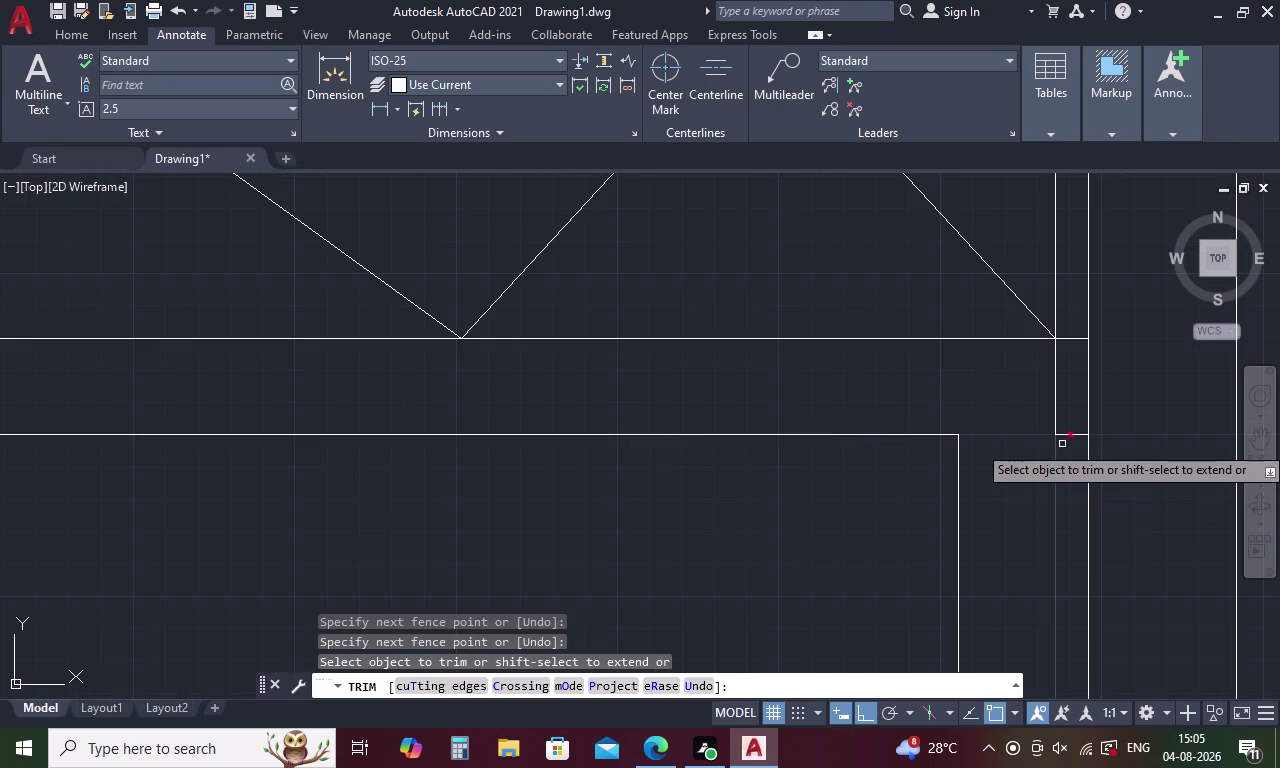
drag(1068, 424, 1074, 449)
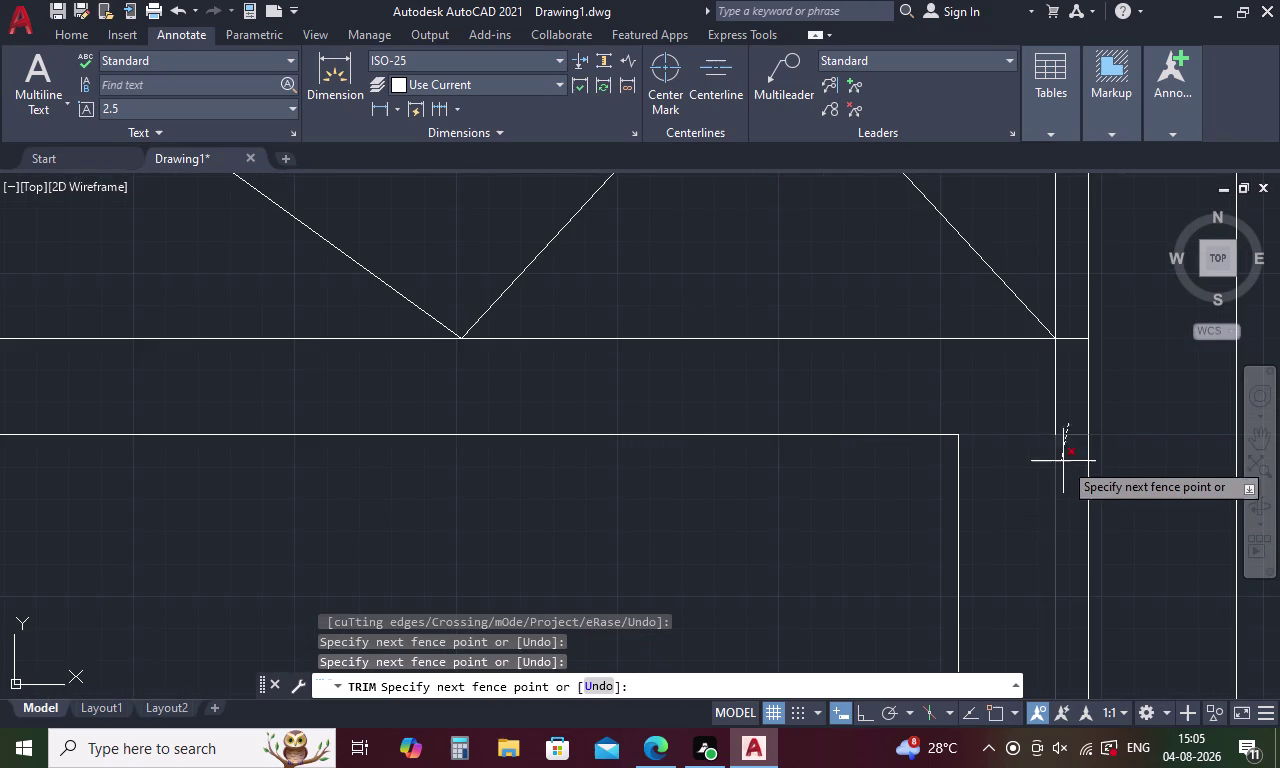
click(1074, 451)
Trim the overhangs at the inner panel's bottom-right and bottom-left corners.
middle_drag(1038, 498, 894, 235)
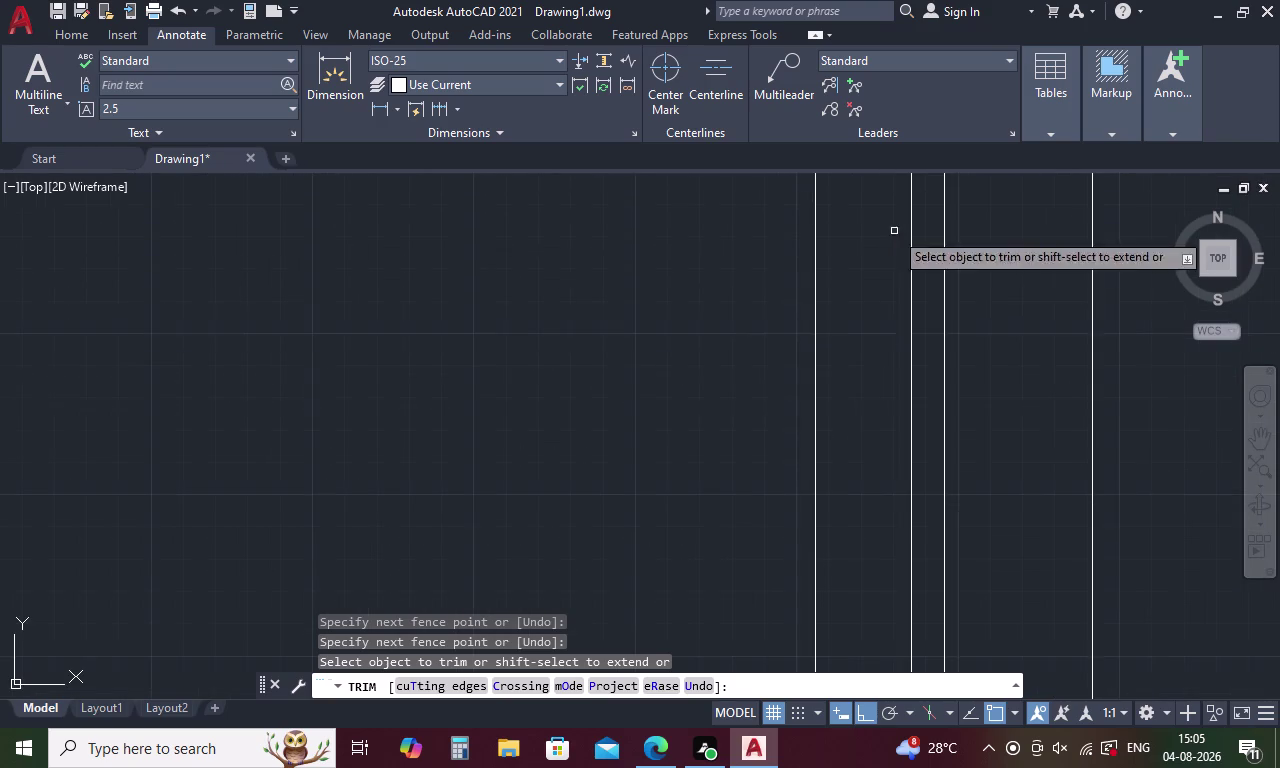
middle_drag(857, 479, 834, 134)
middle_drag(839, 455, 839, 206)
drag(856, 301, 856, 304)
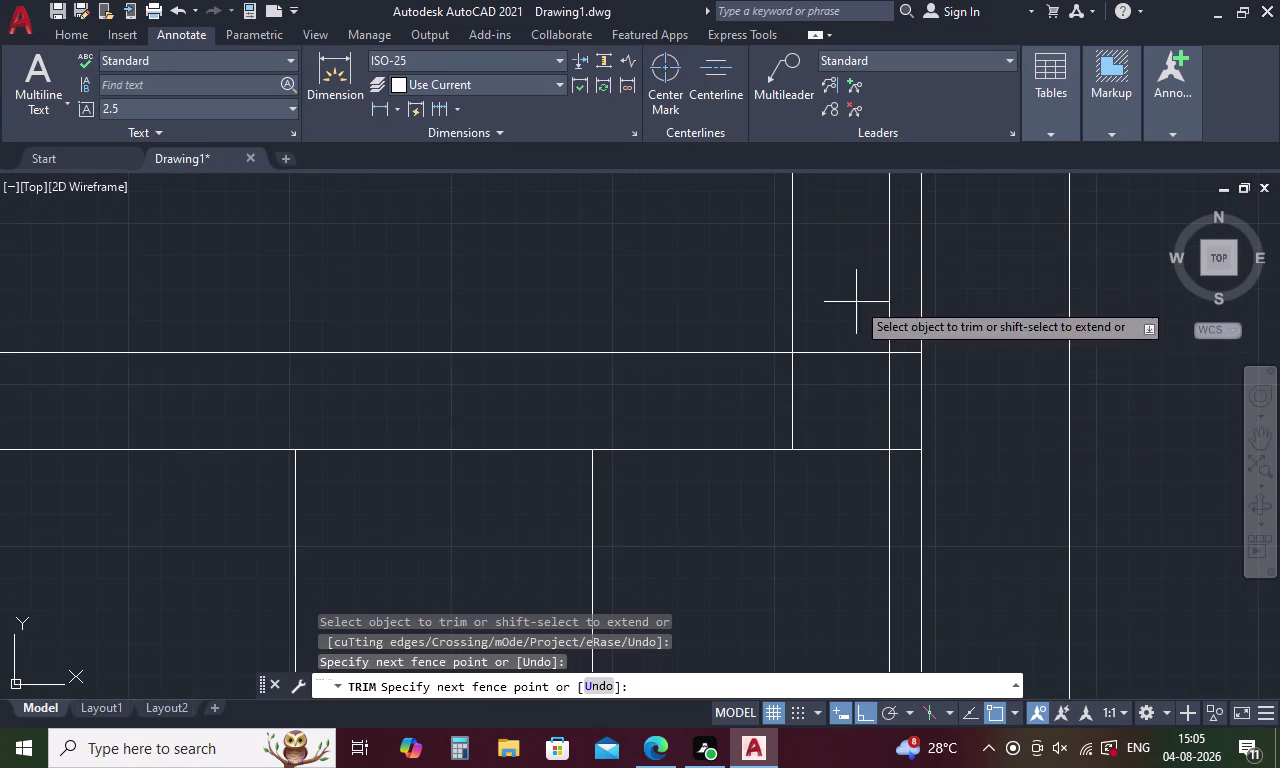
drag(856, 304, 765, 413)
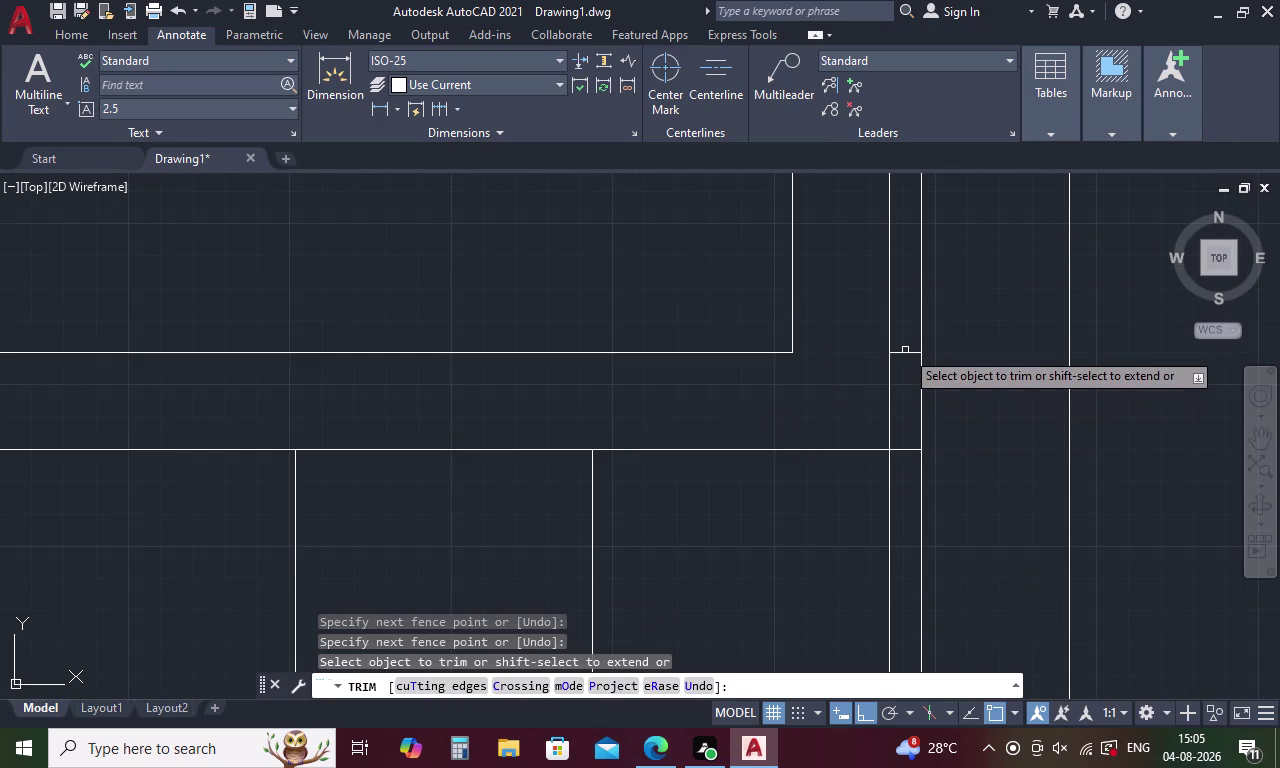
click(905, 351)
scroll(down, 3)
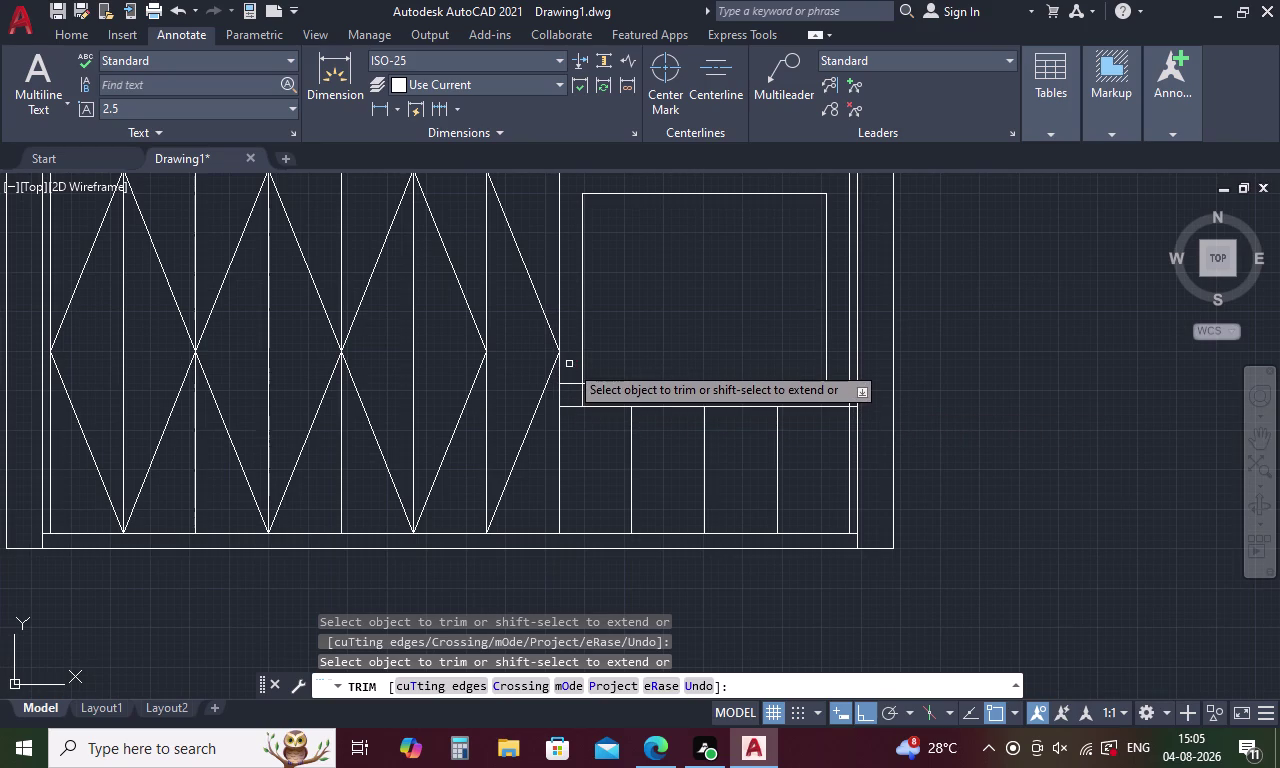
drag(569, 364, 587, 396)
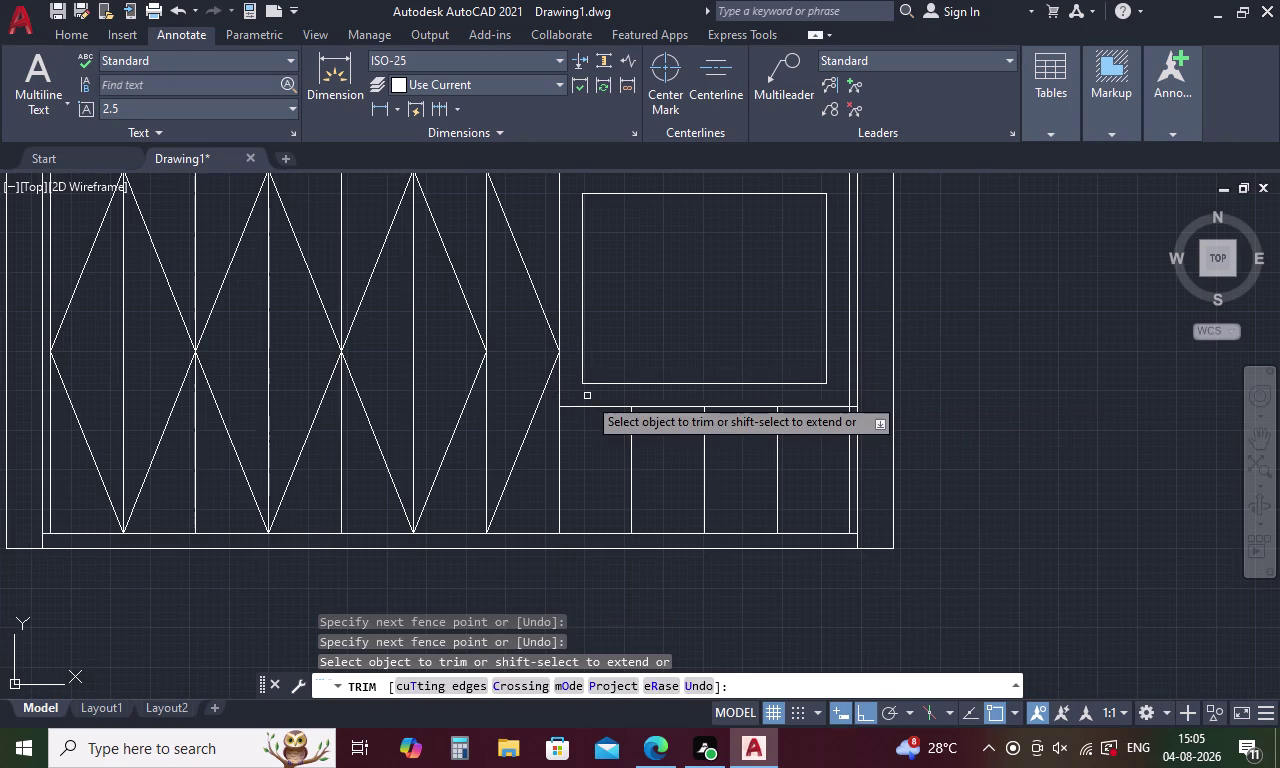
key(Escape)
key(o)
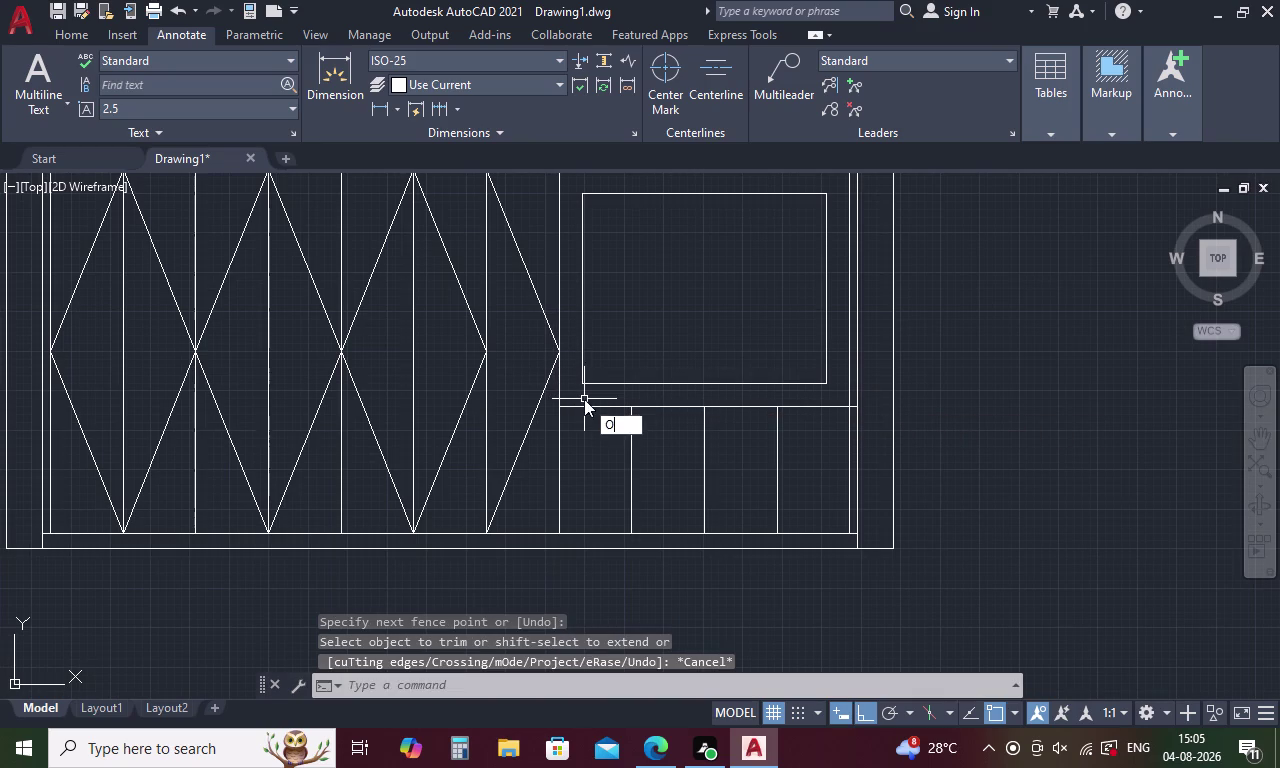
key(Return)
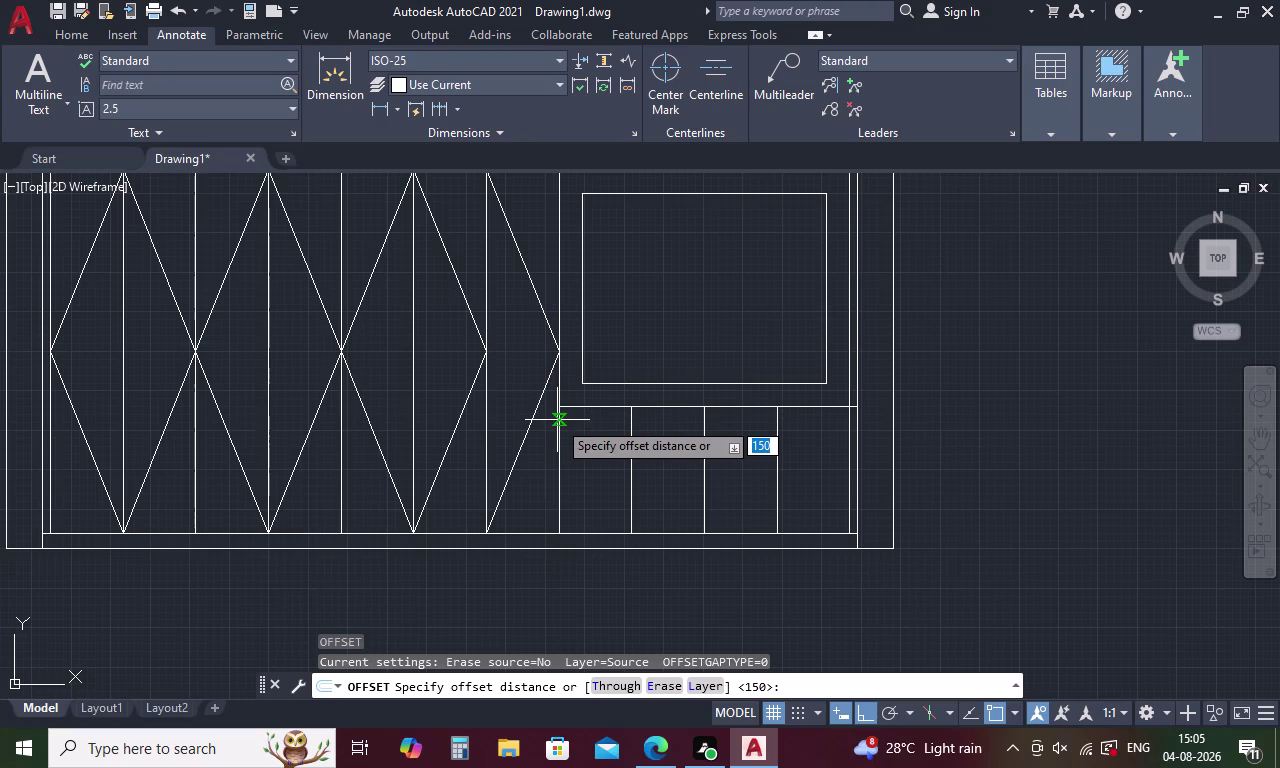
Offset the inner rectangle's top, left, bottom and right edges by 75 for a second frame.
text(75)
key(space)
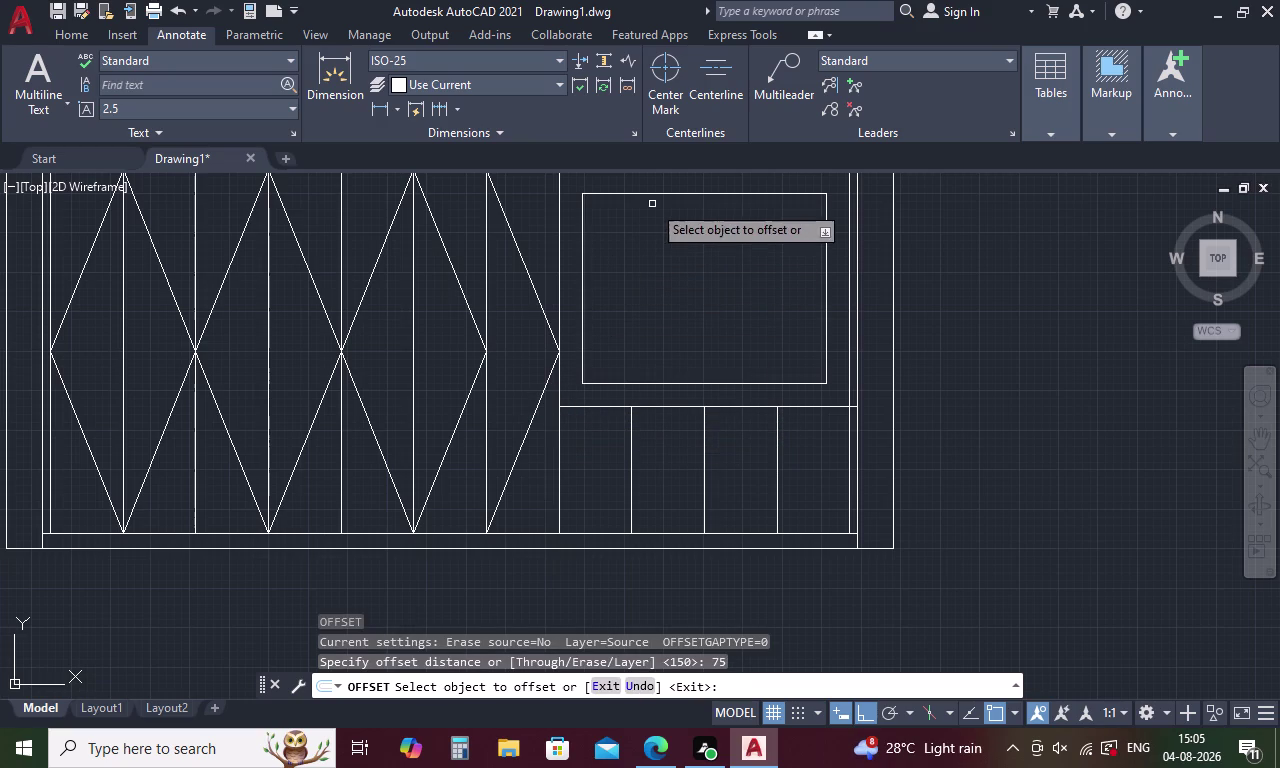
click(660, 194)
click(661, 225)
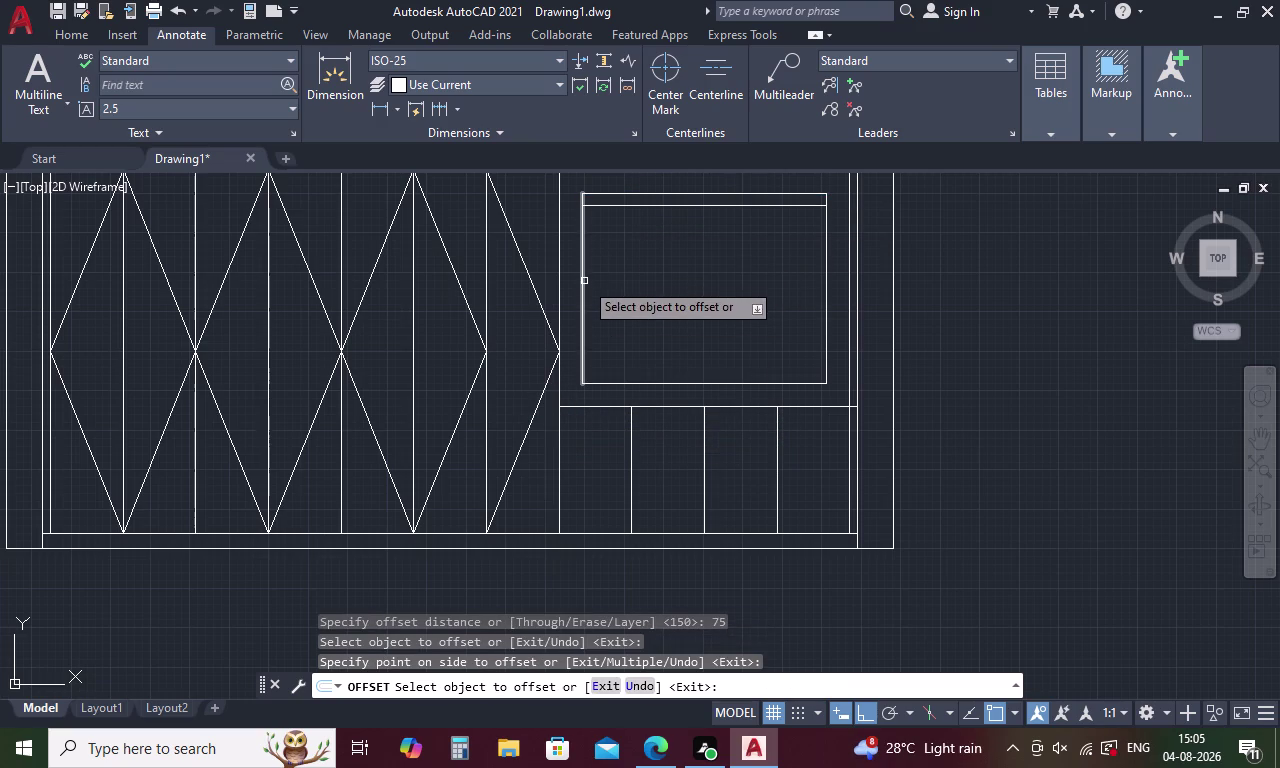
click(584, 281)
click(604, 282)
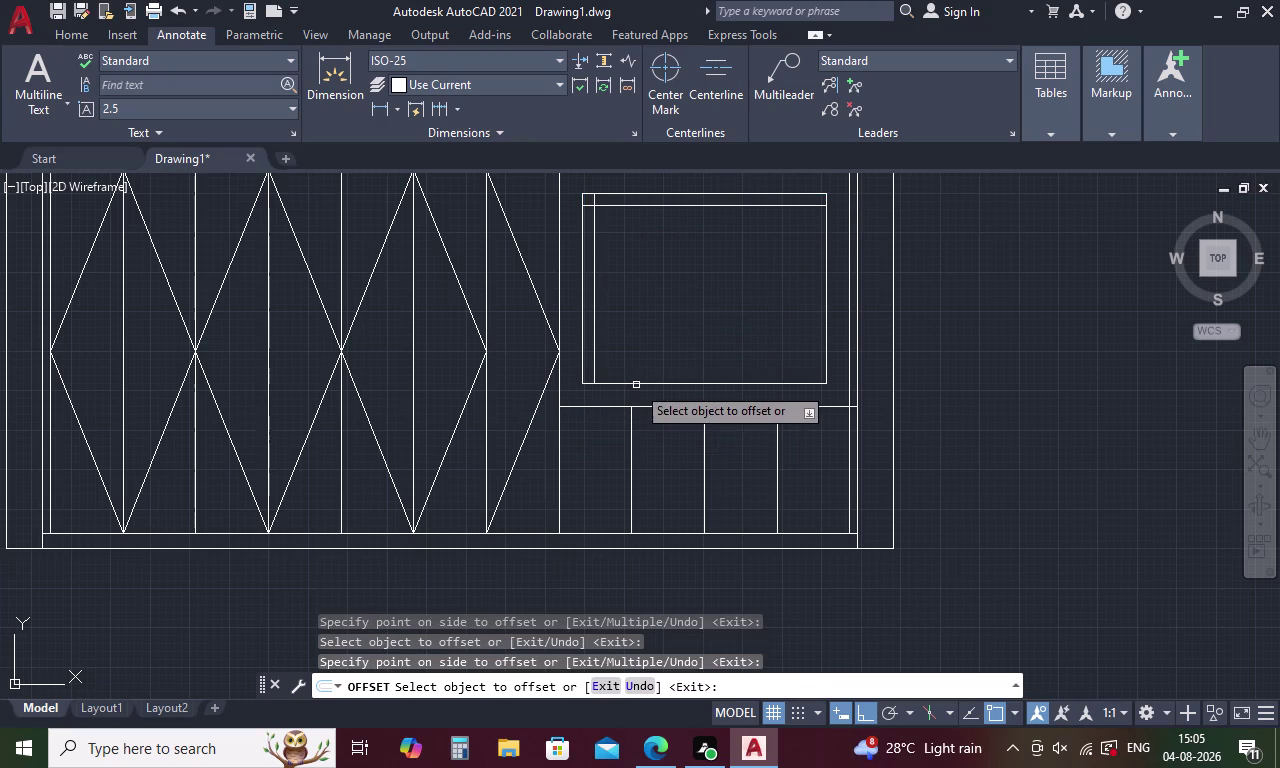
click(636, 385)
click(645, 353)
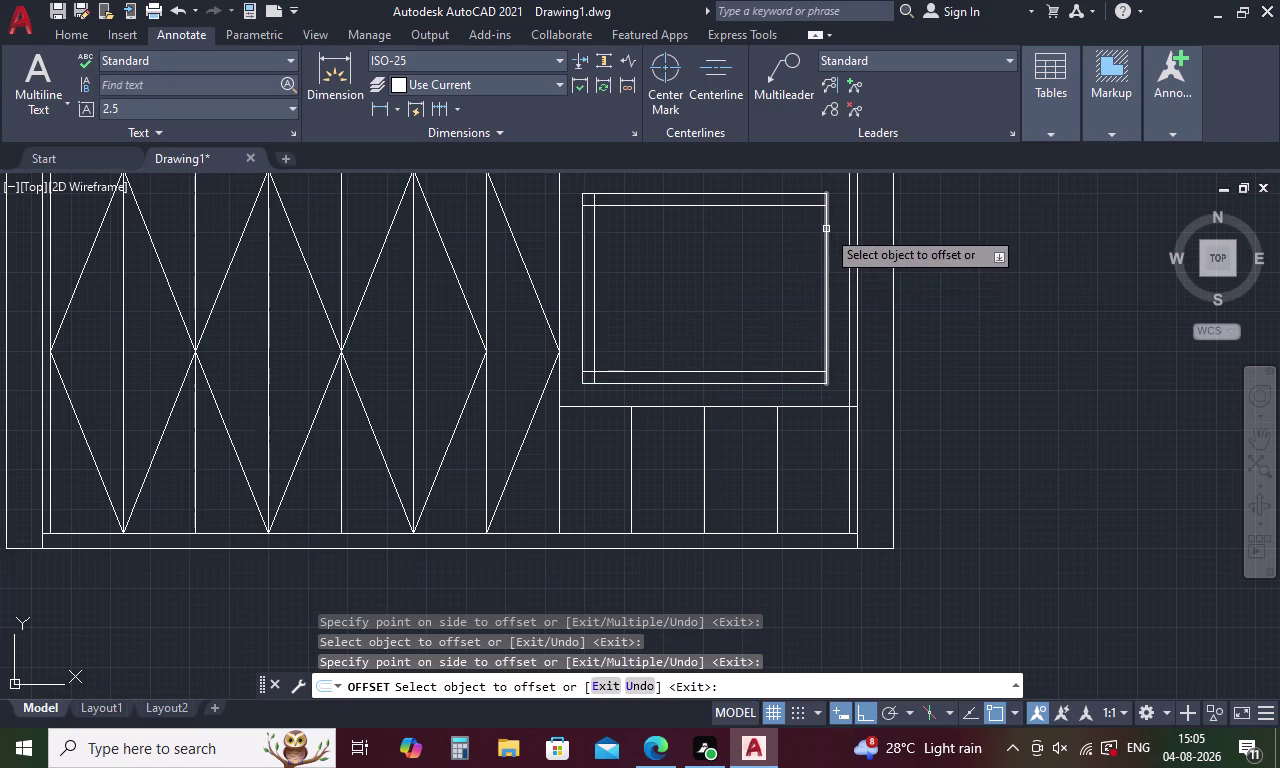
click(827, 227)
click(793, 248)
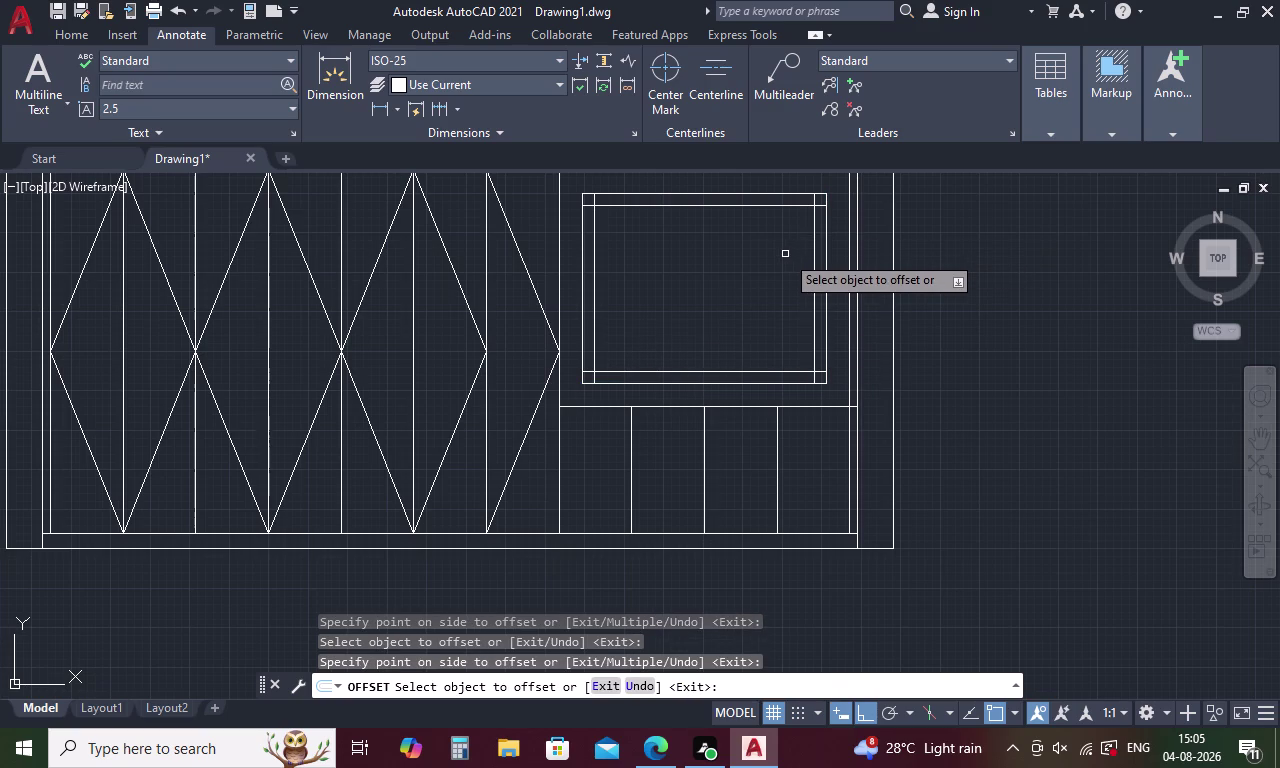
key(Escape)
Trim the overshooting line ends at the double outline's first top corner.
text(TR)
key(space)
key(space)
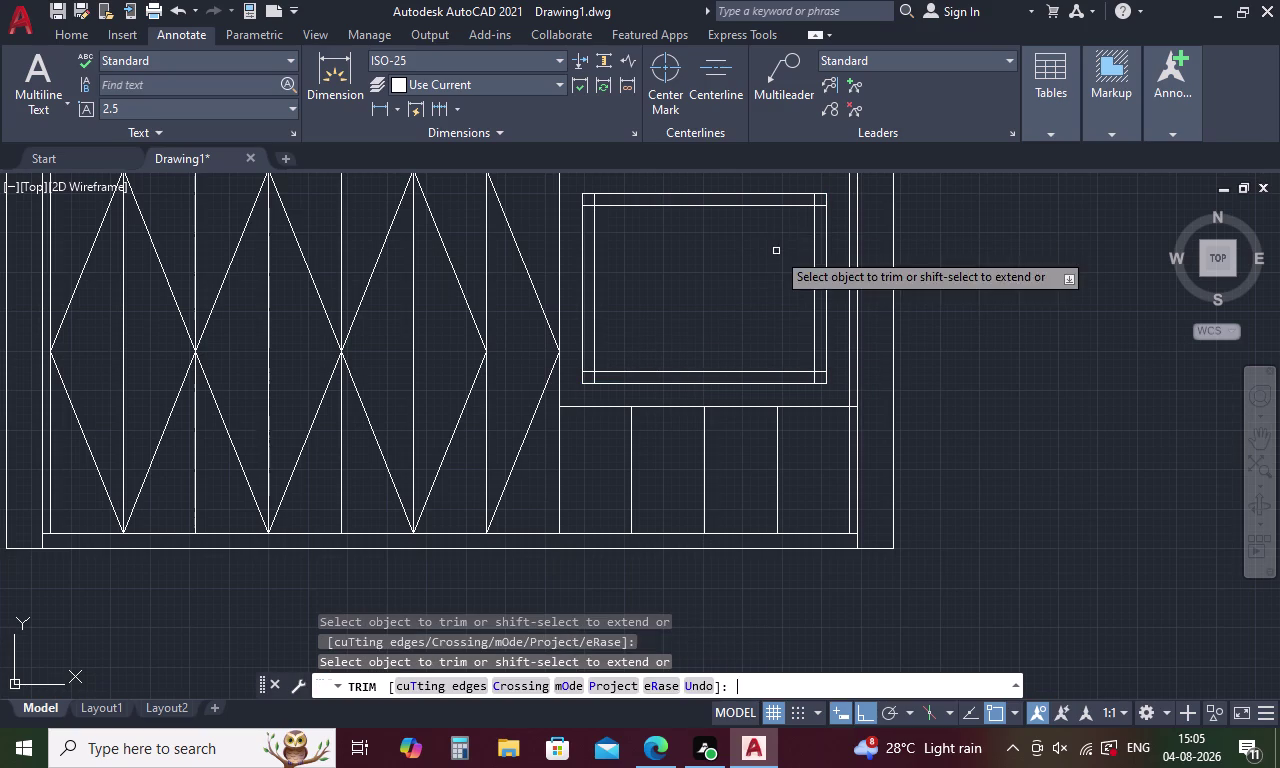
scroll(up, 3)
drag(561, 187, 501, 201)
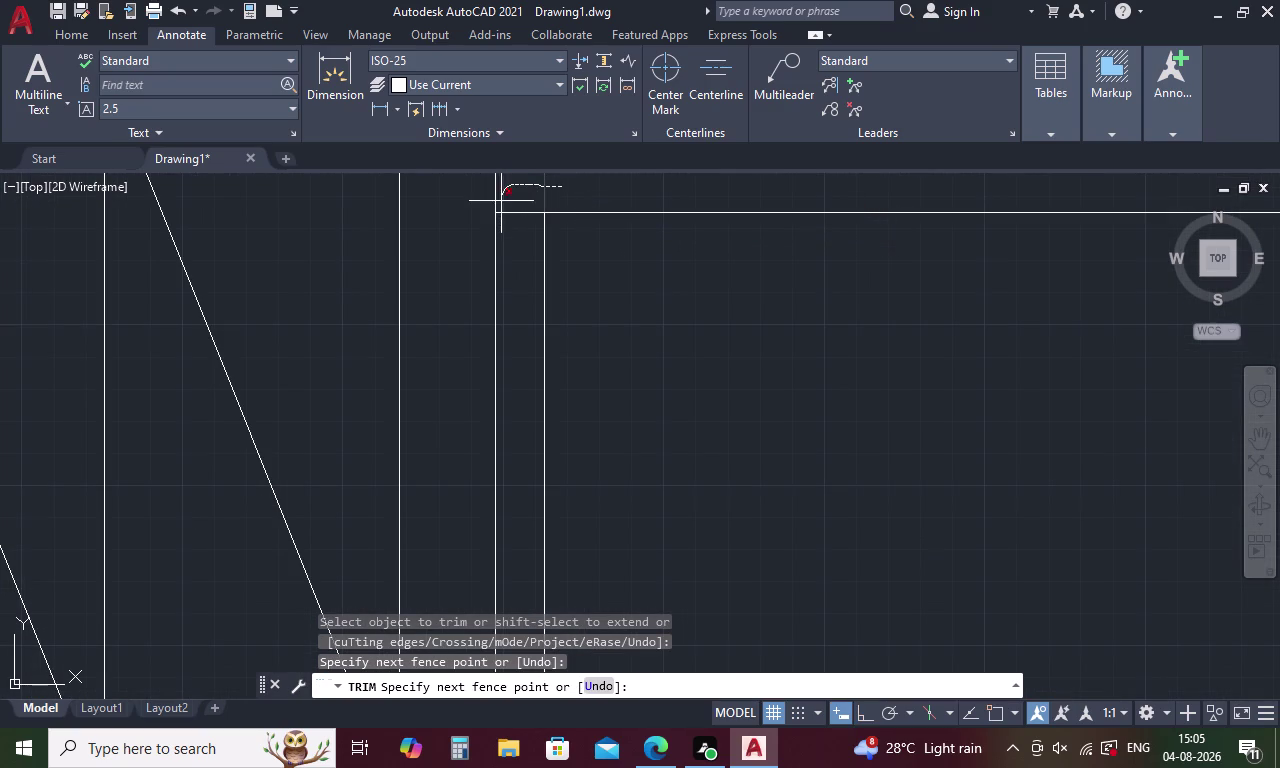
drag(501, 201, 509, 211)
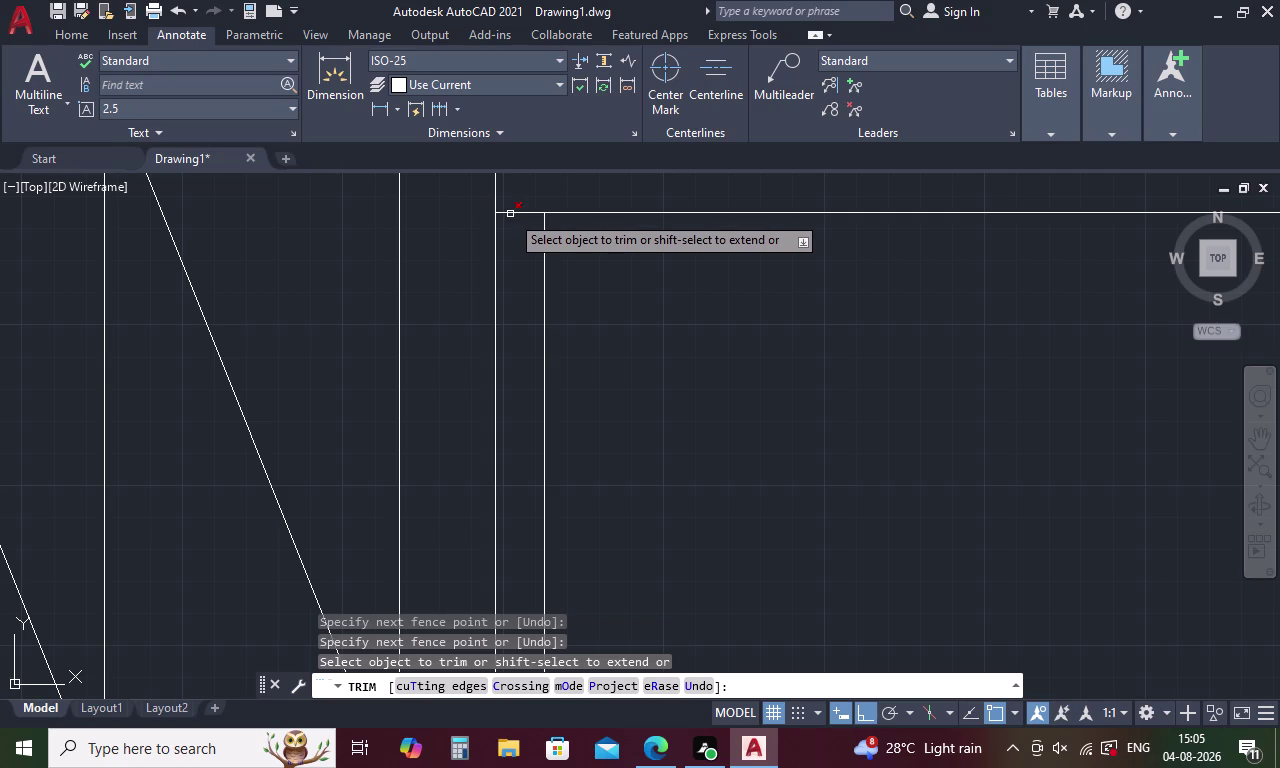
click(510, 214)
scroll(down, 3)
scroll(up, 3)
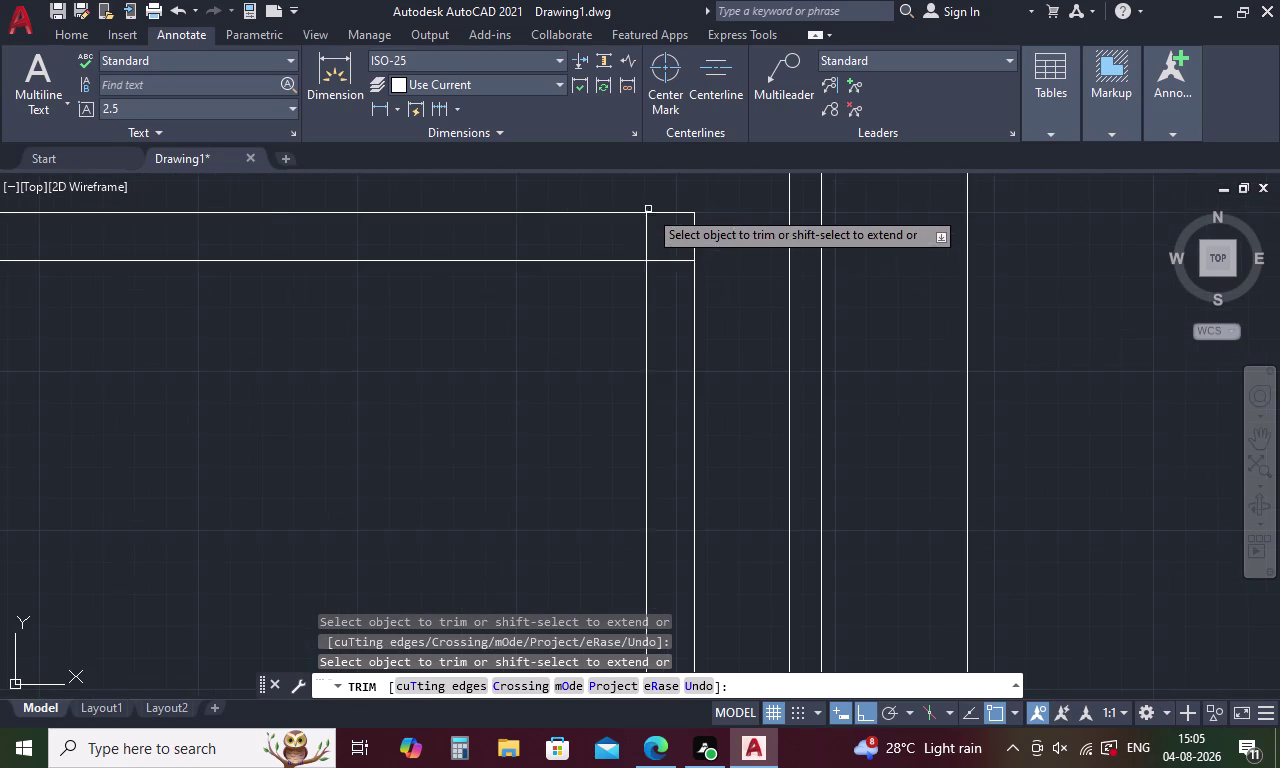
Trim the overshoots at the top-right, lower-right and lower-left corners of the outline.
drag(634, 227, 671, 282)
scroll(down, 3)
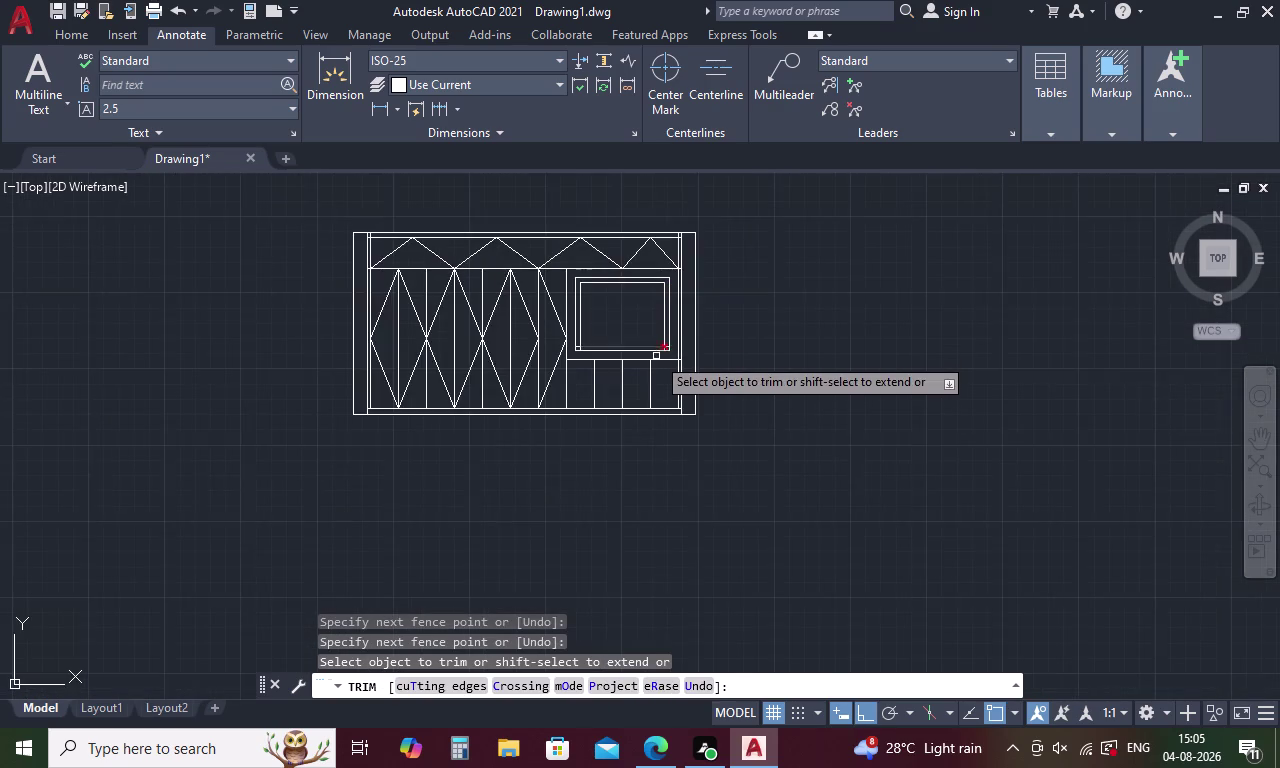
scroll(up, 3)
drag(723, 277, 720, 305)
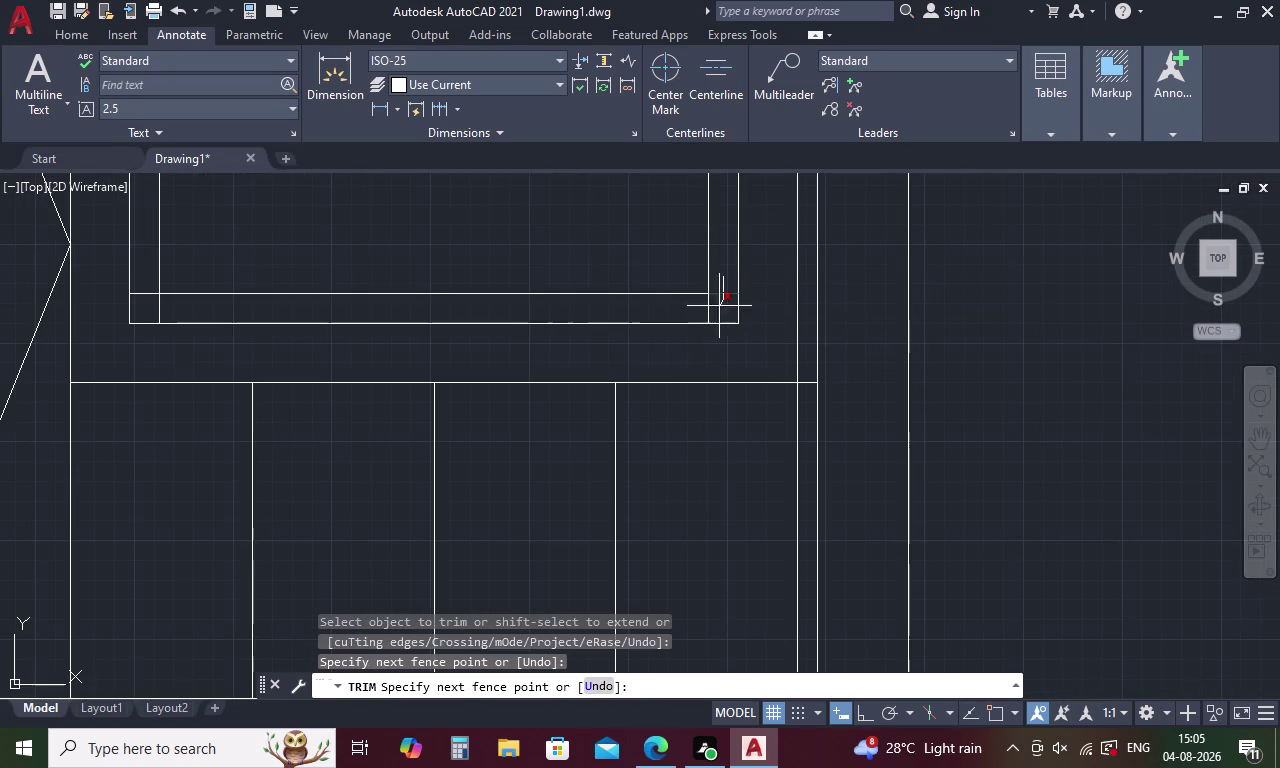
drag(720, 305, 707, 313)
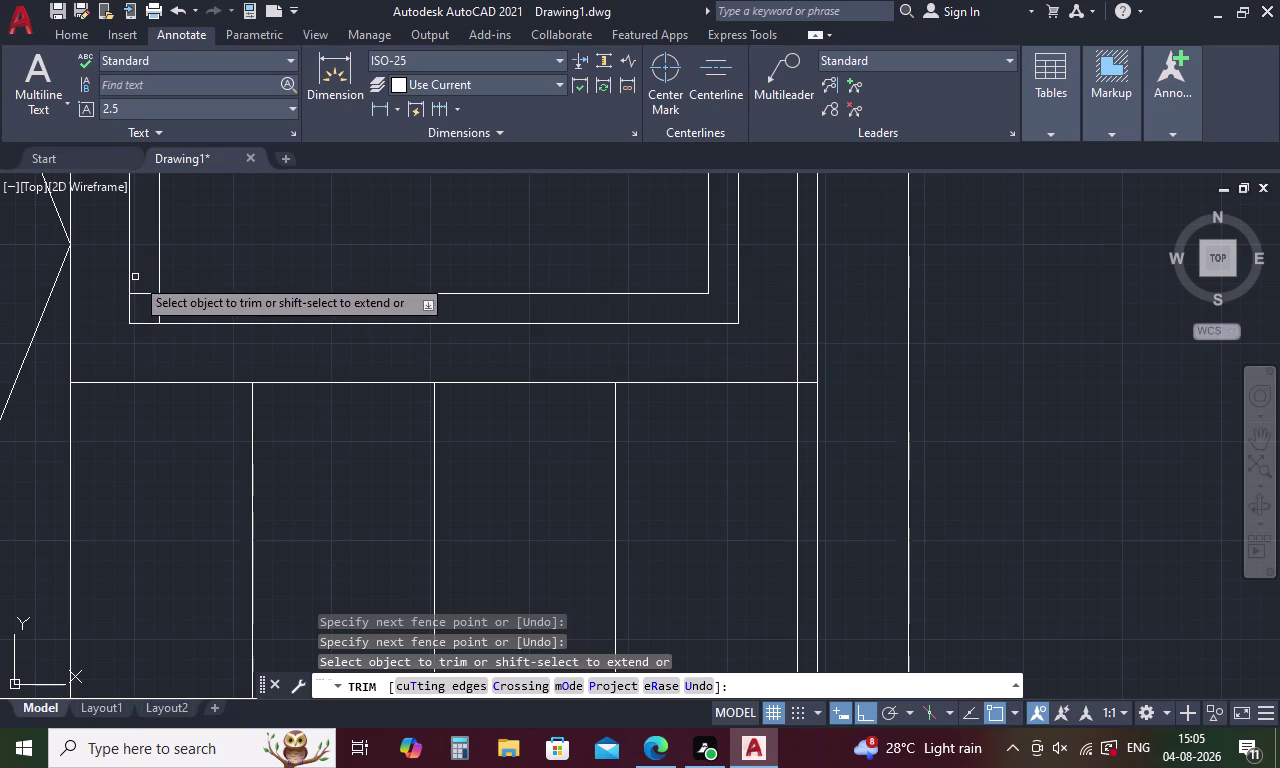
drag(137, 277, 174, 307)
scroll(down, 3)
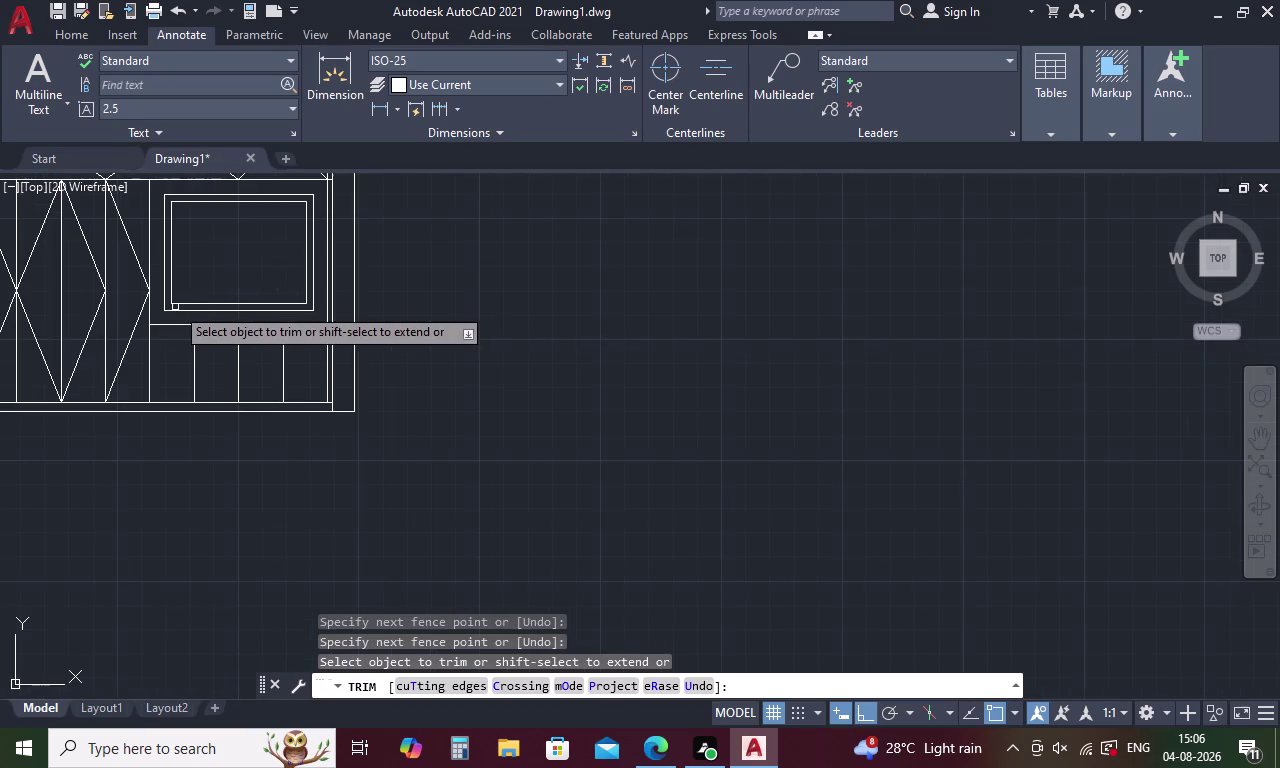
middle_drag(233, 280, 564, 387)
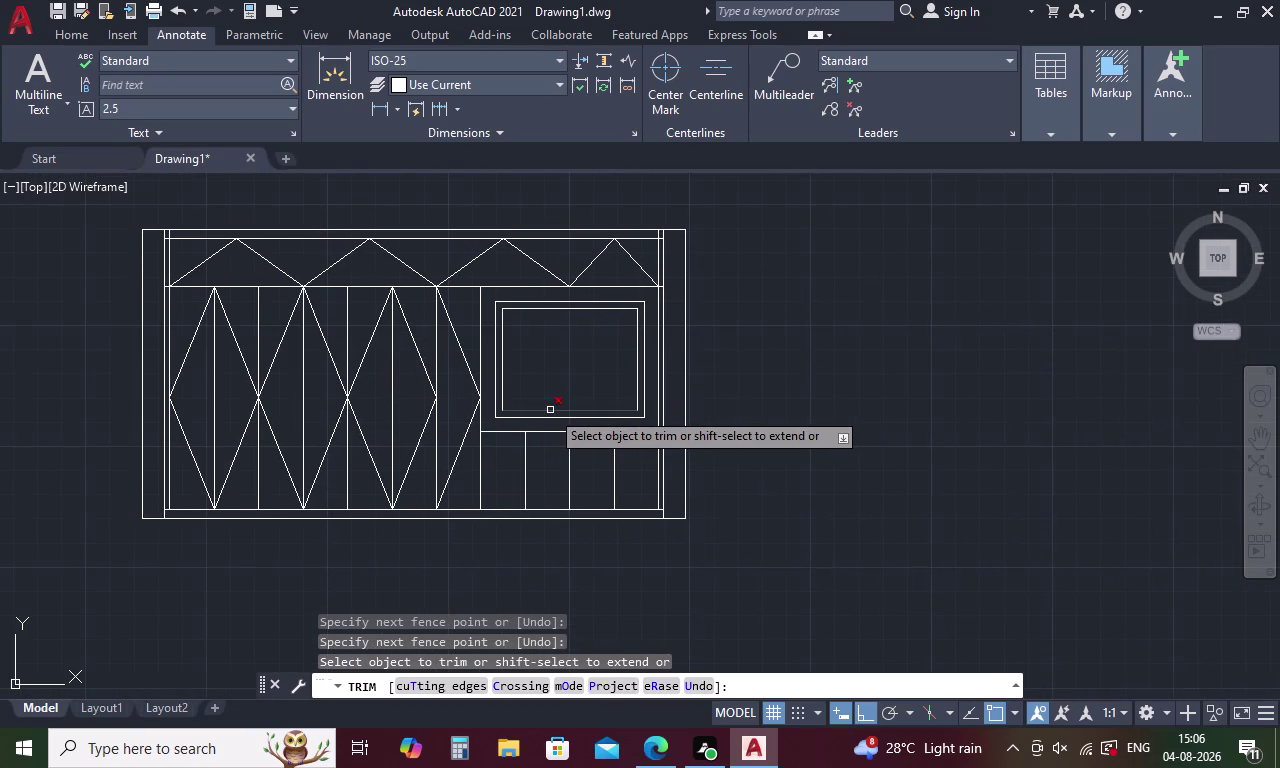
key(Escape)
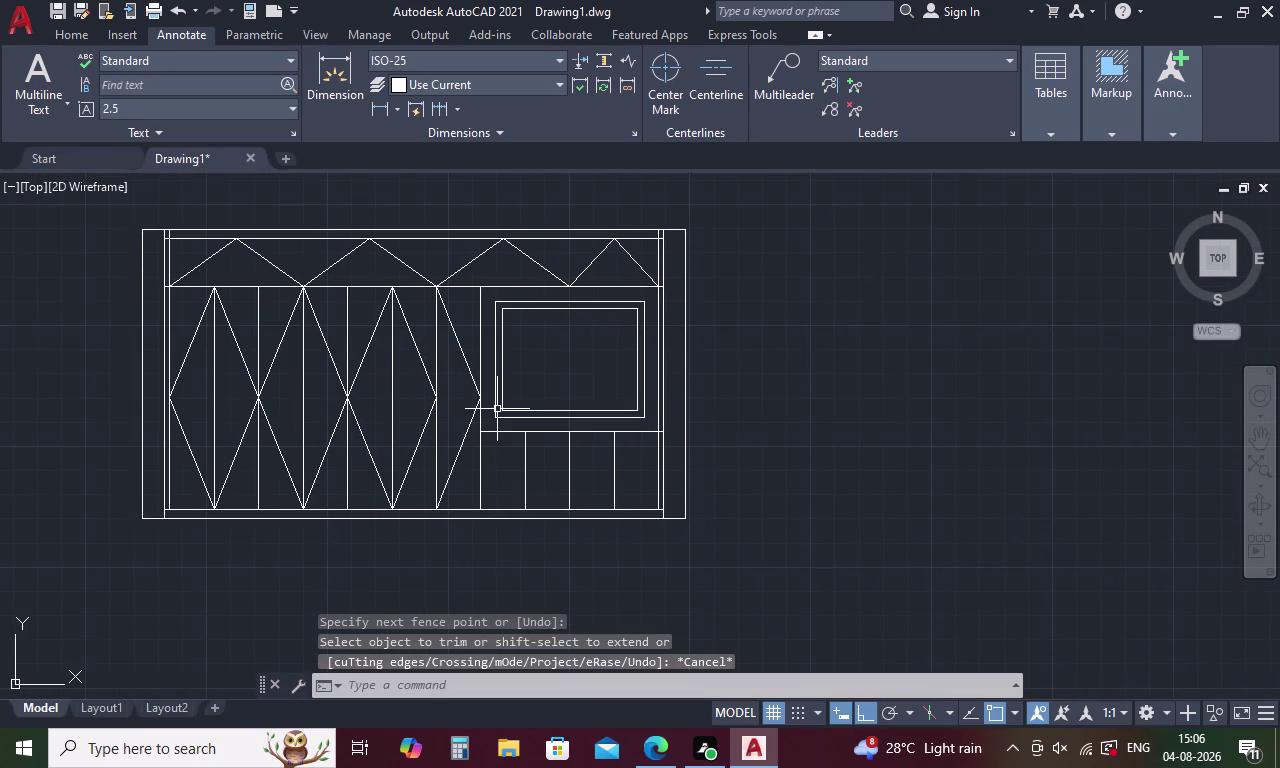
key(l)
key(Return)
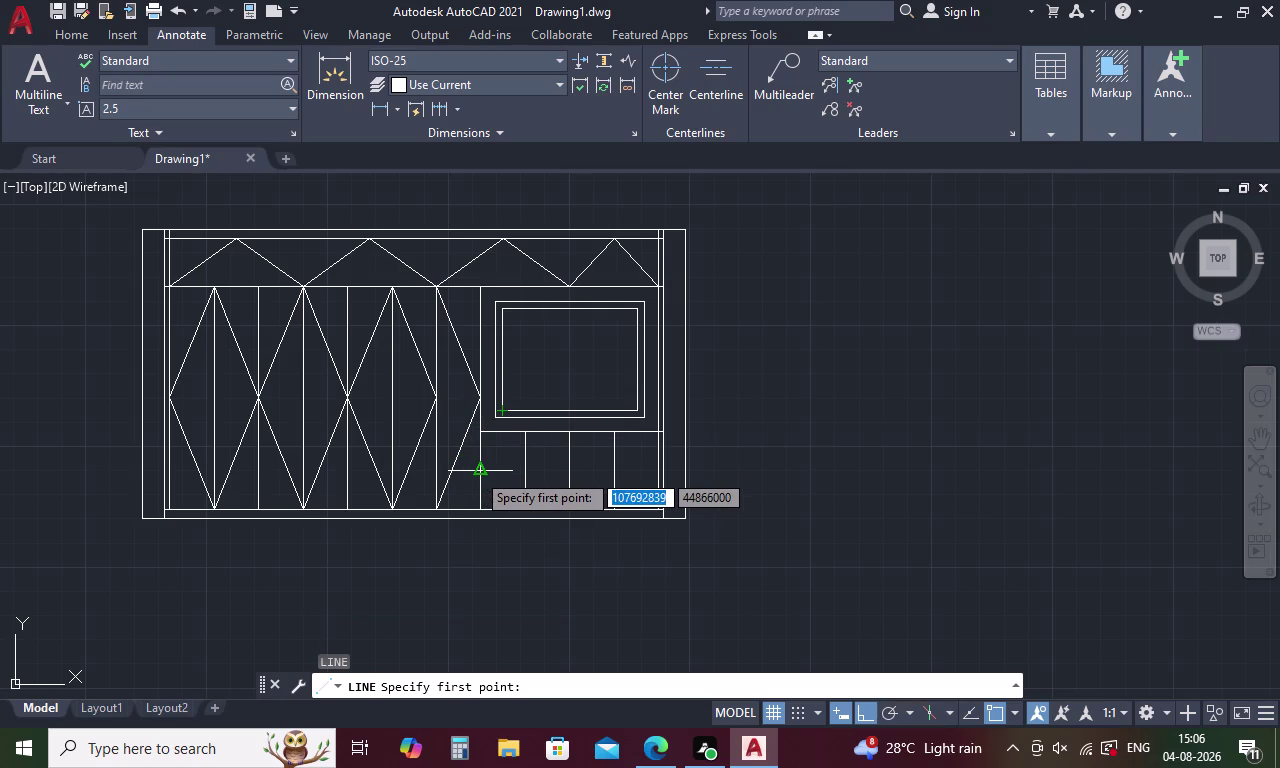
Draw a four-line diamond through the edge midpoints of the first two lower compartments.
click(526, 433)
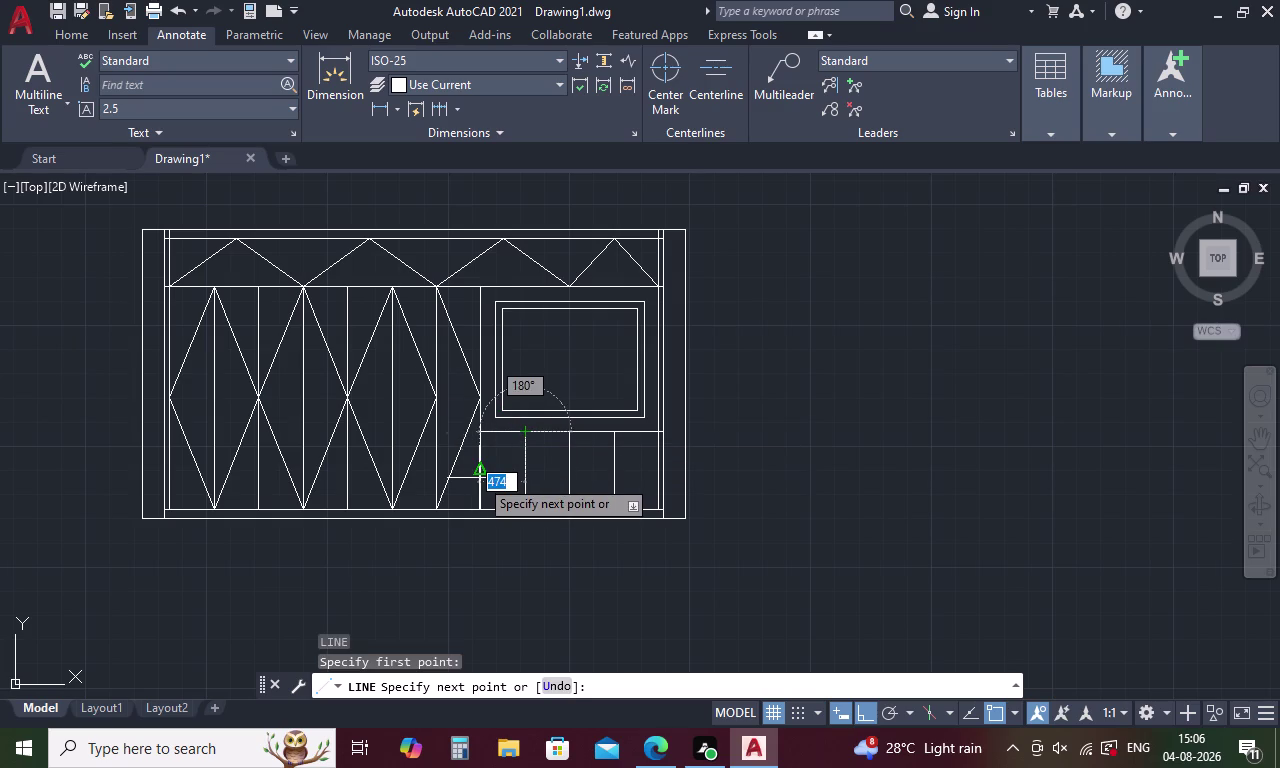
click(480, 473)
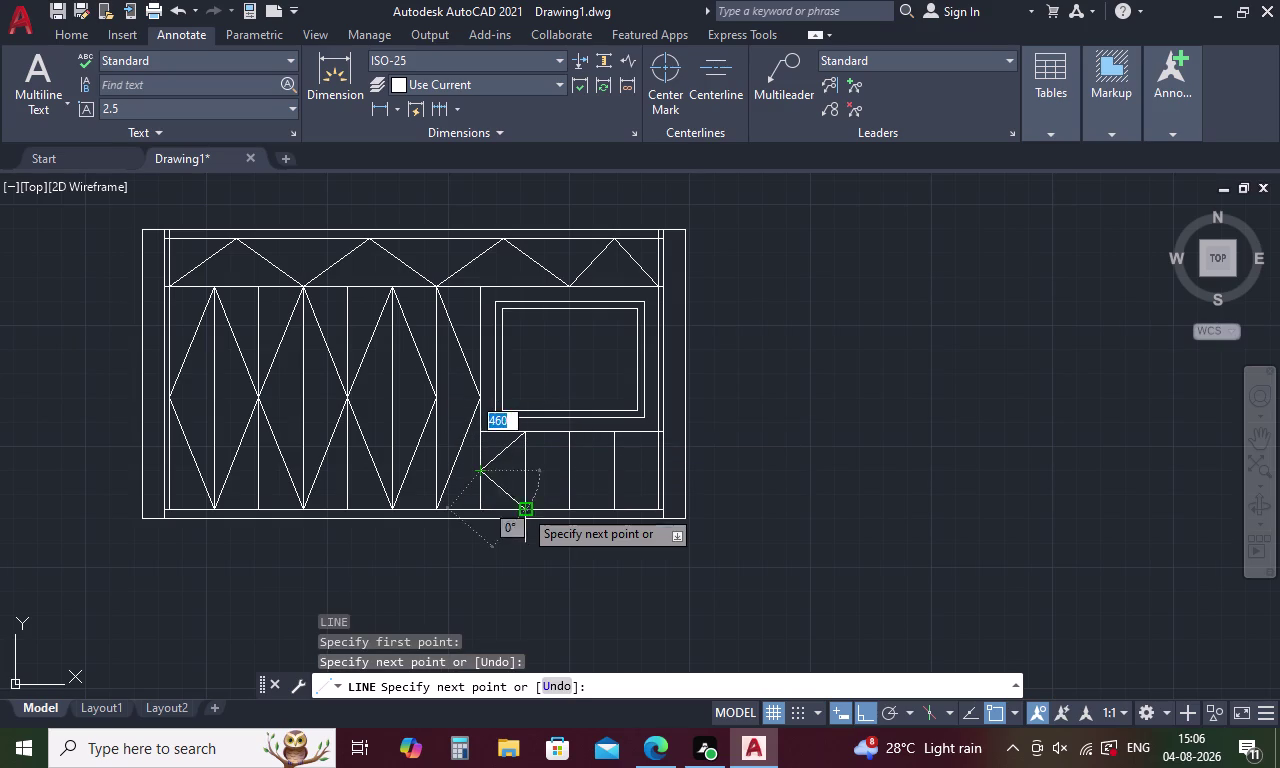
click(524, 515)
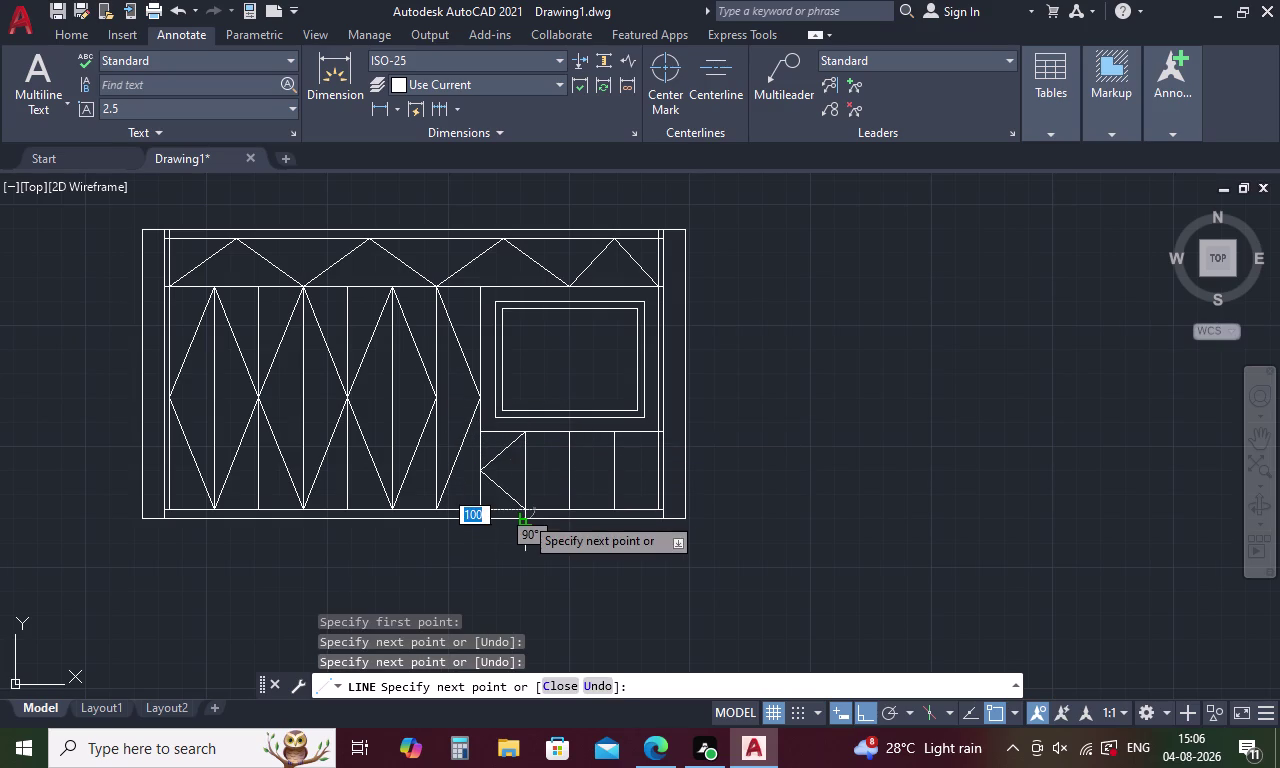
click(566, 472)
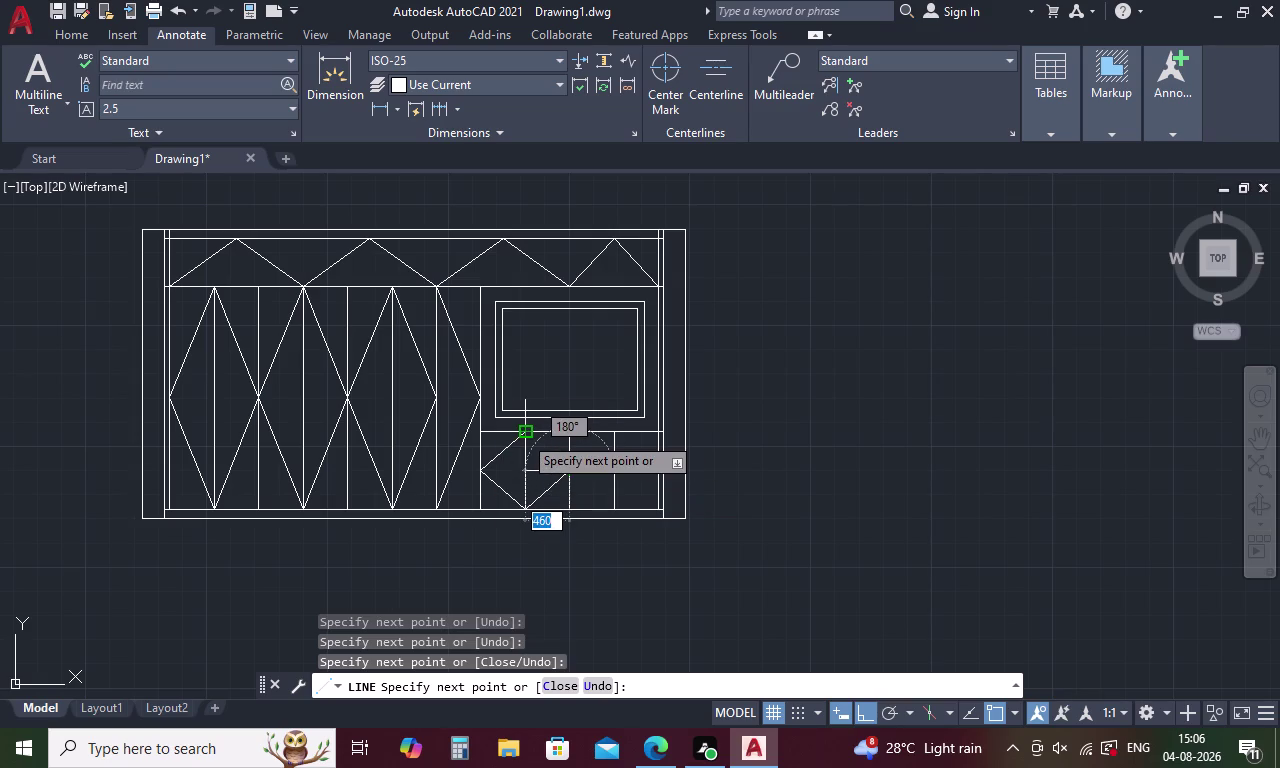
click(523, 435)
key(Escape)
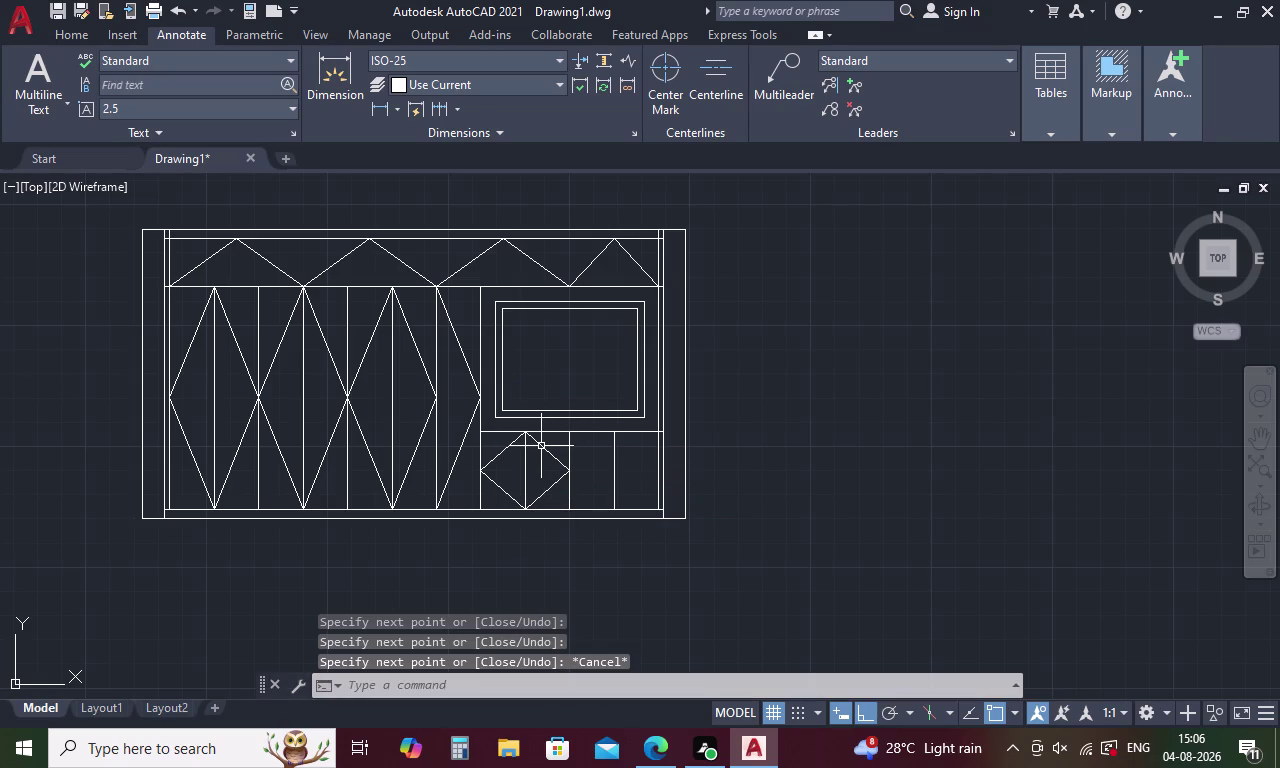
Mirror the four diamond lines about the vertical divider, keeping the original diamond.
text(MI)
key(space)
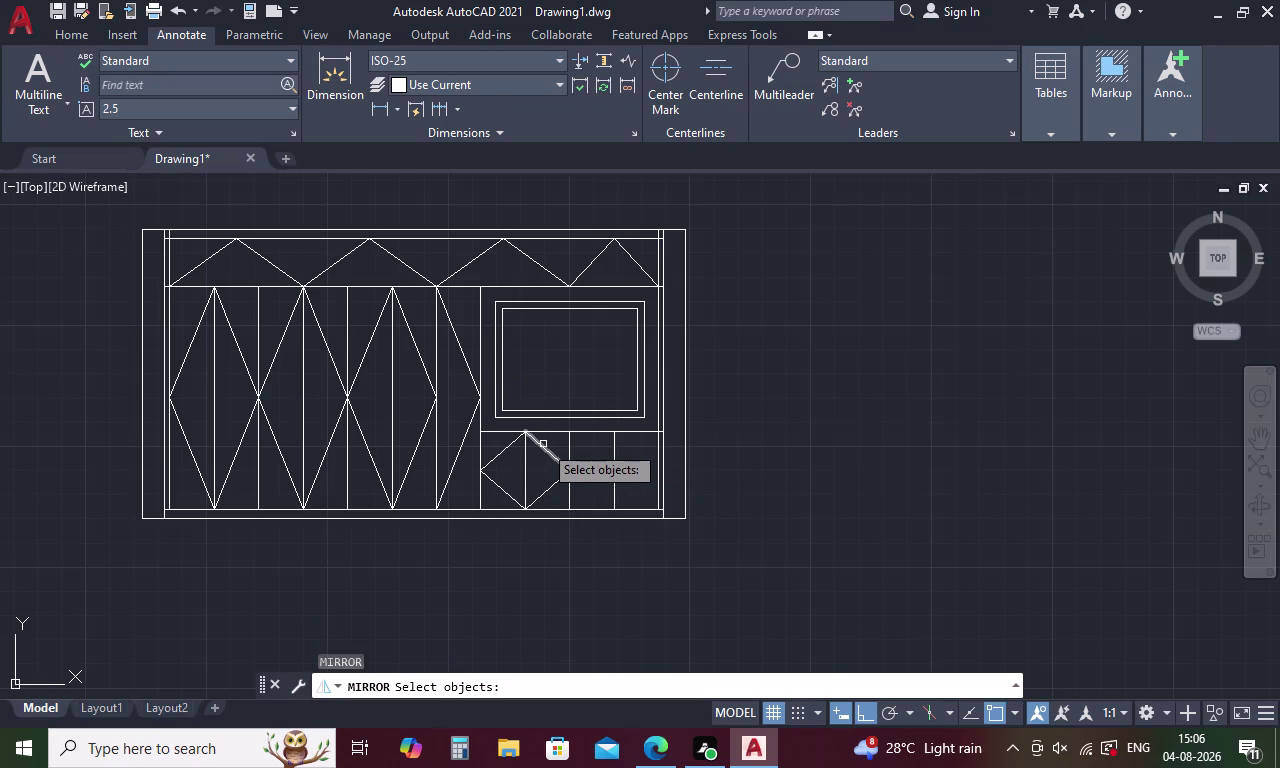
click(543, 444)
click(543, 494)
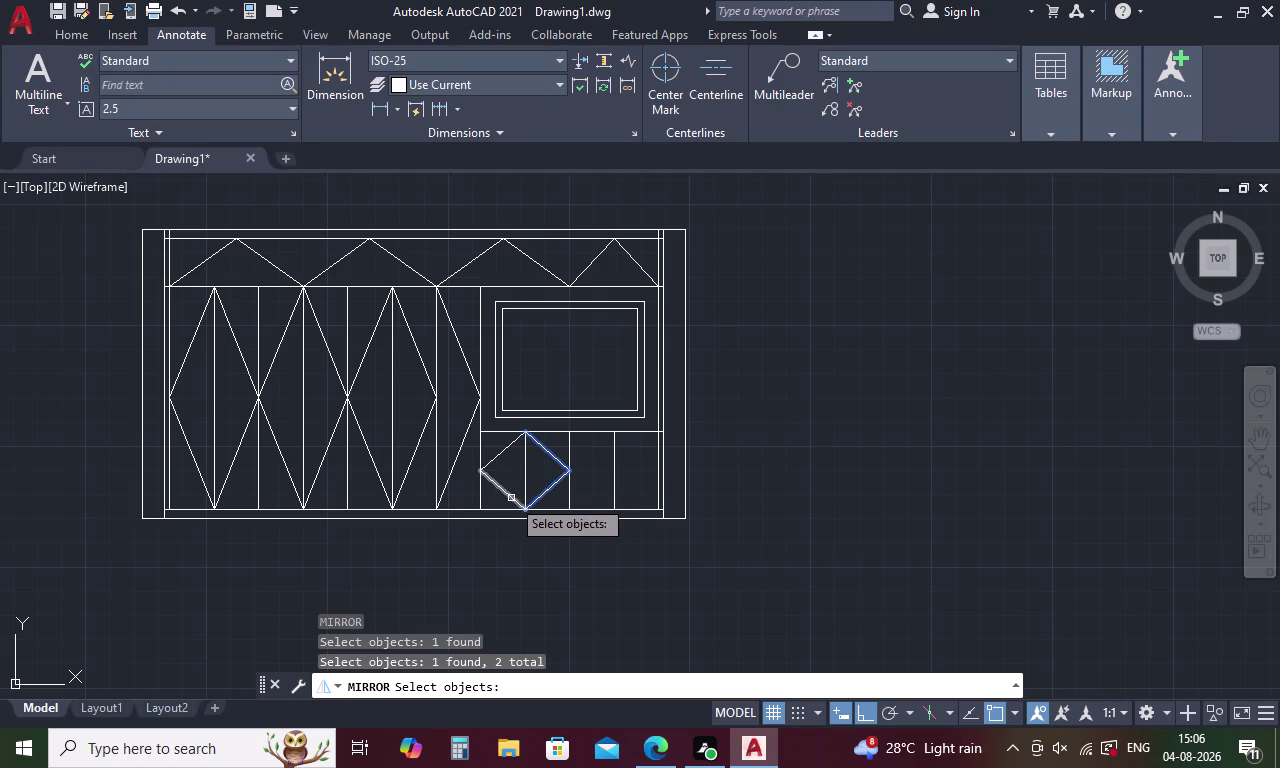
click(504, 494)
click(496, 453)
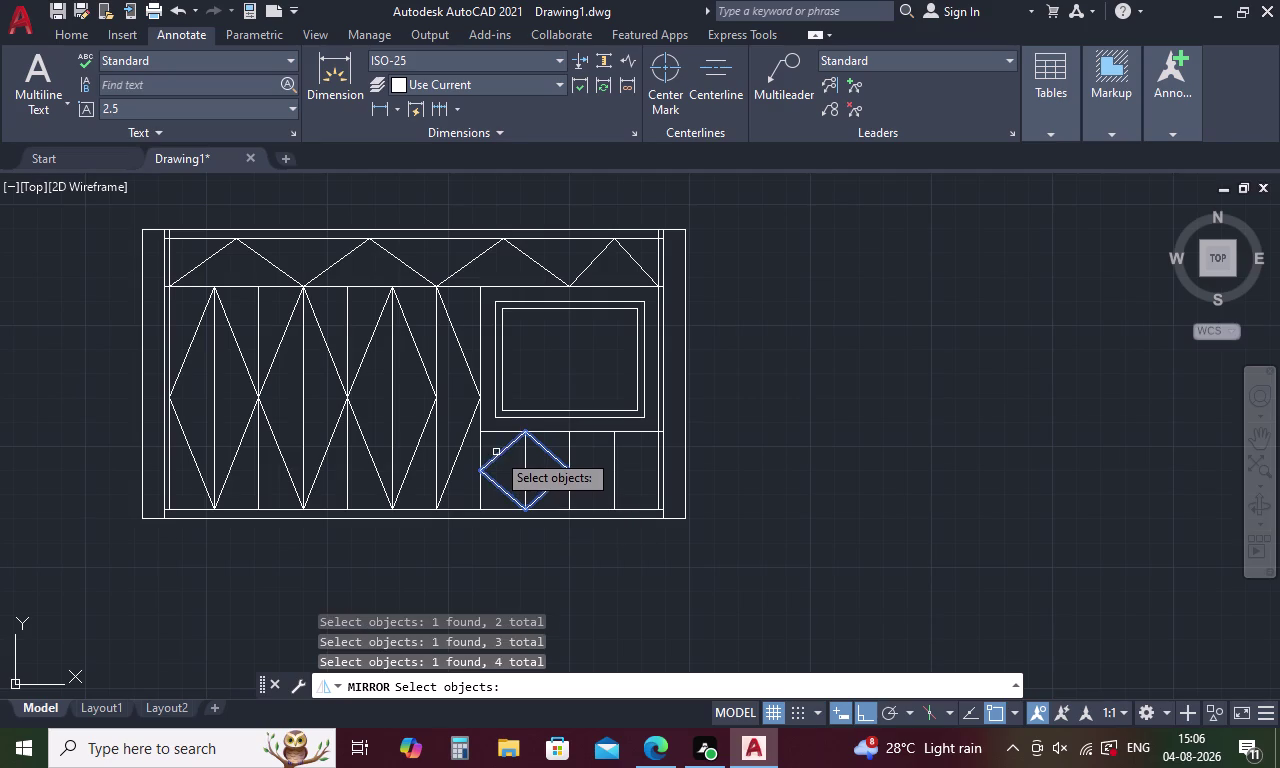
right_click(507, 465)
drag(570, 433, 570, 450)
click(567, 509)
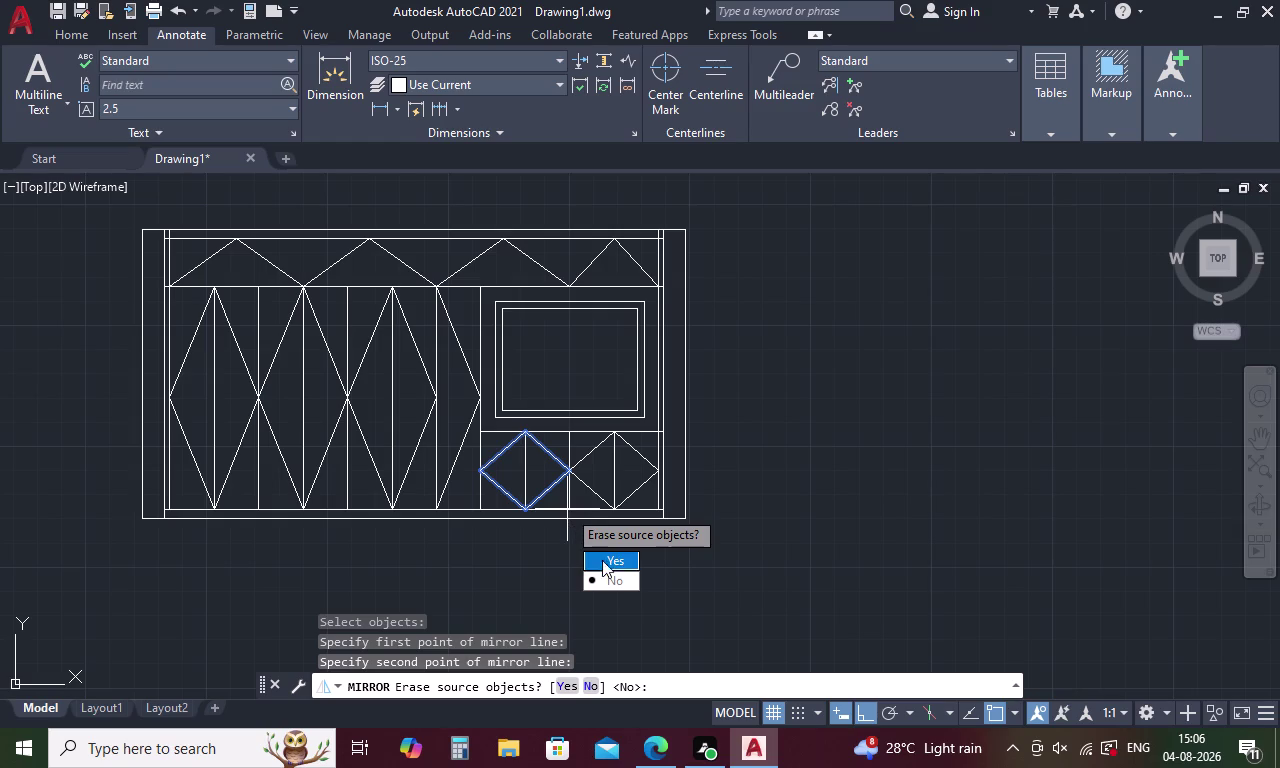
drag(608, 578, 567, 509)
scroll(down, 3)
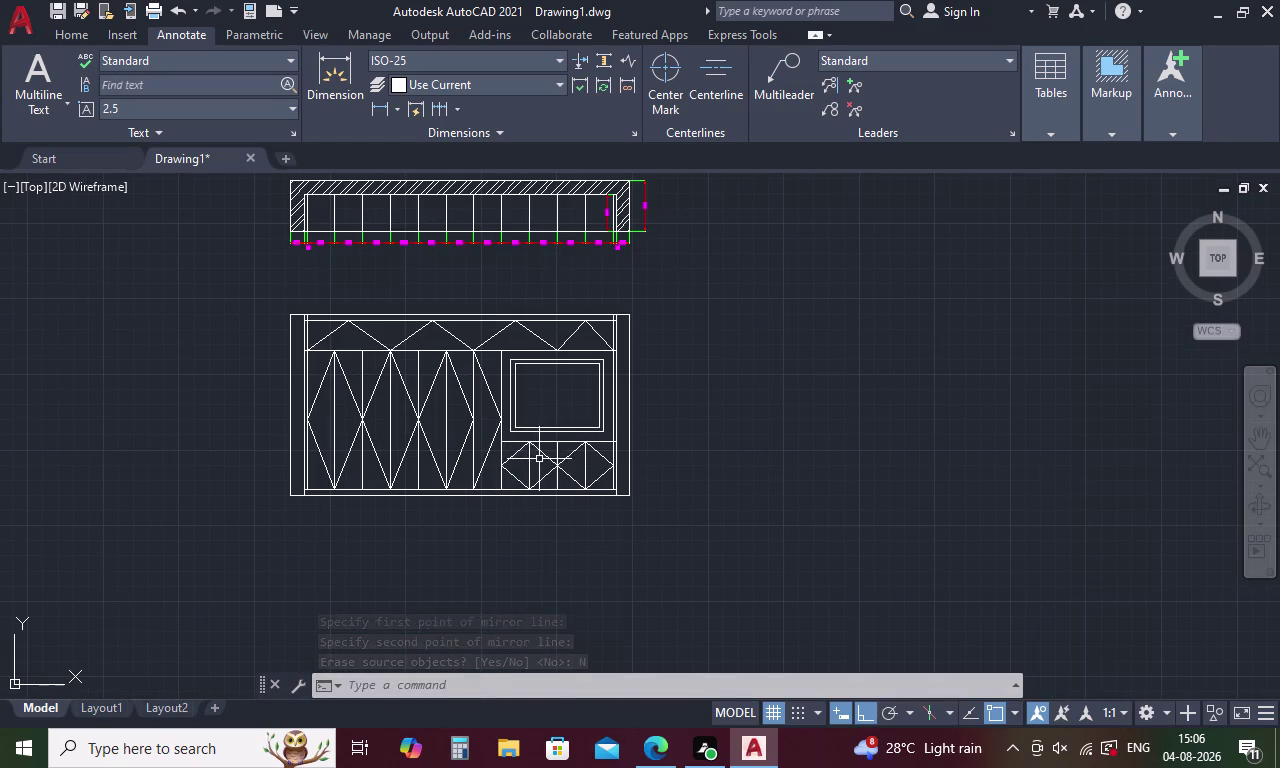
scroll(down, 3)
scroll(up, 3)
Erase both diamonds, all eight lines, from the lower compartments.
drag(543, 453, 544, 558)
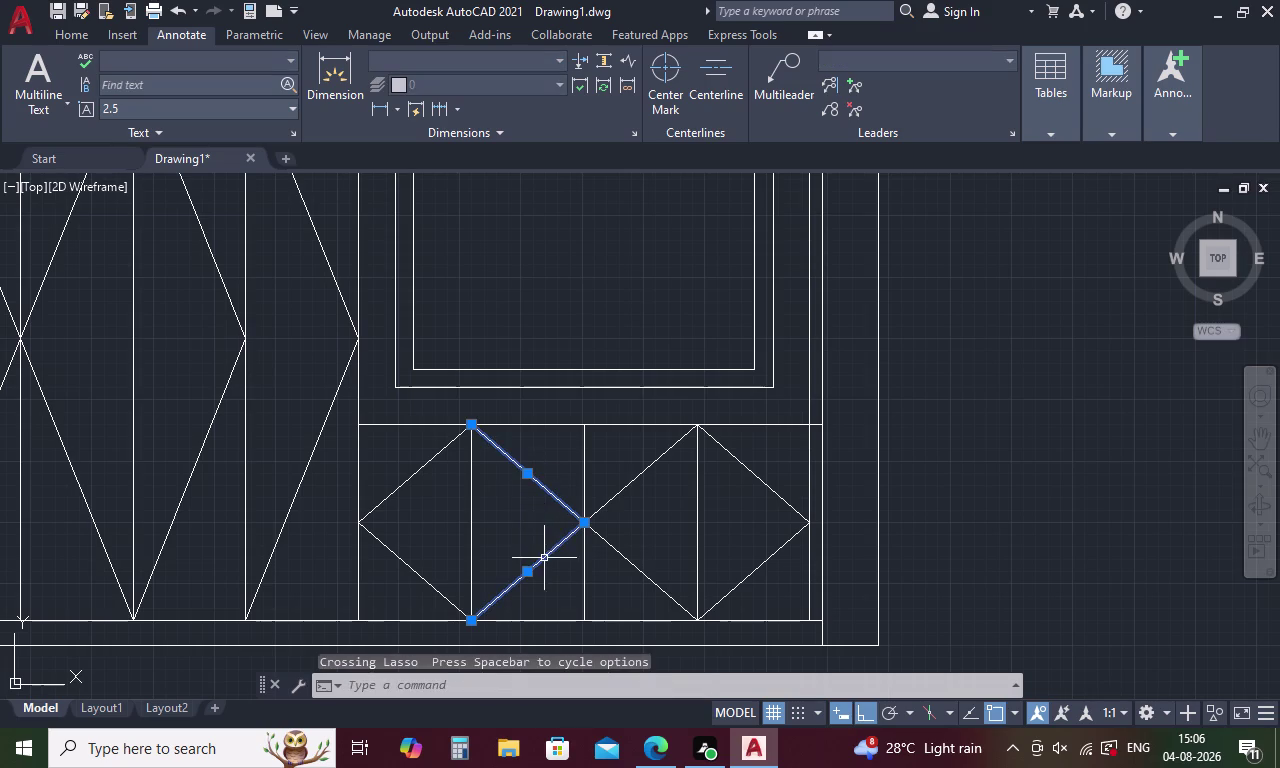
drag(426, 459, 413, 572)
click(411, 571)
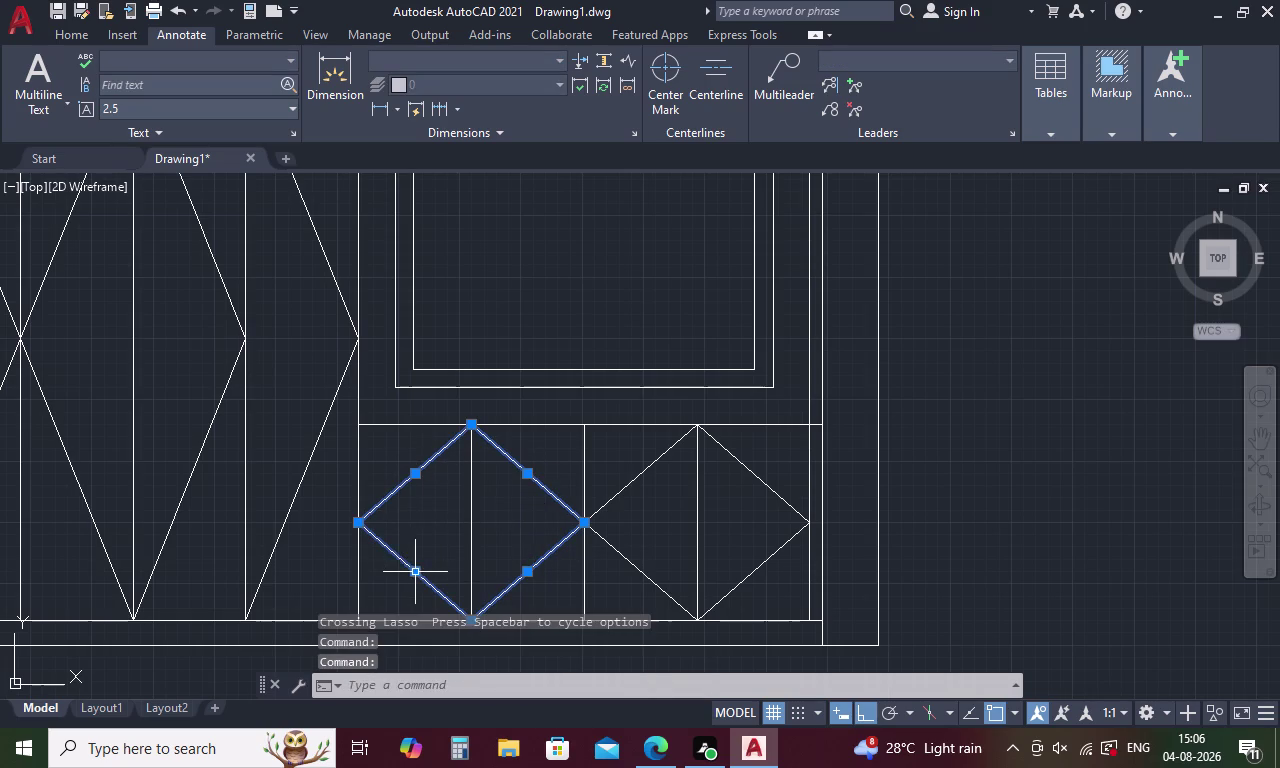
click(655, 464)
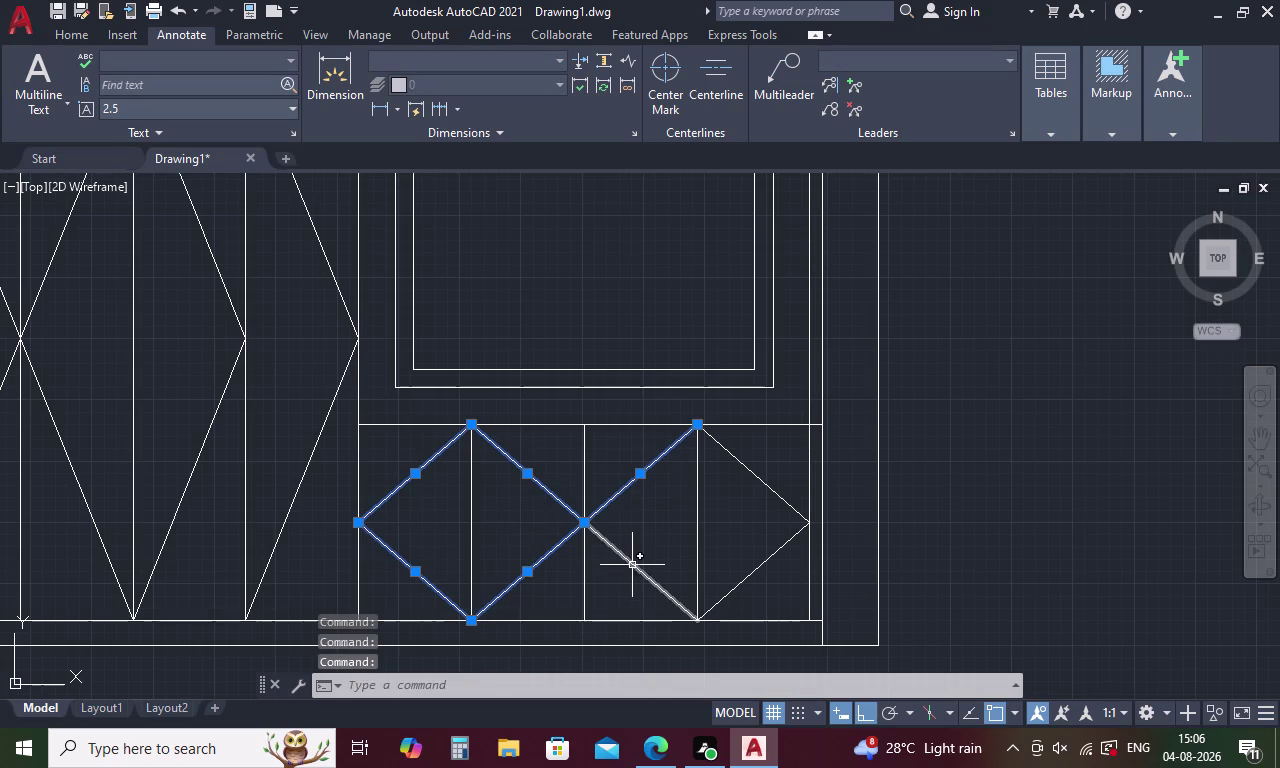
click(631, 570)
click(633, 568)
click(635, 566)
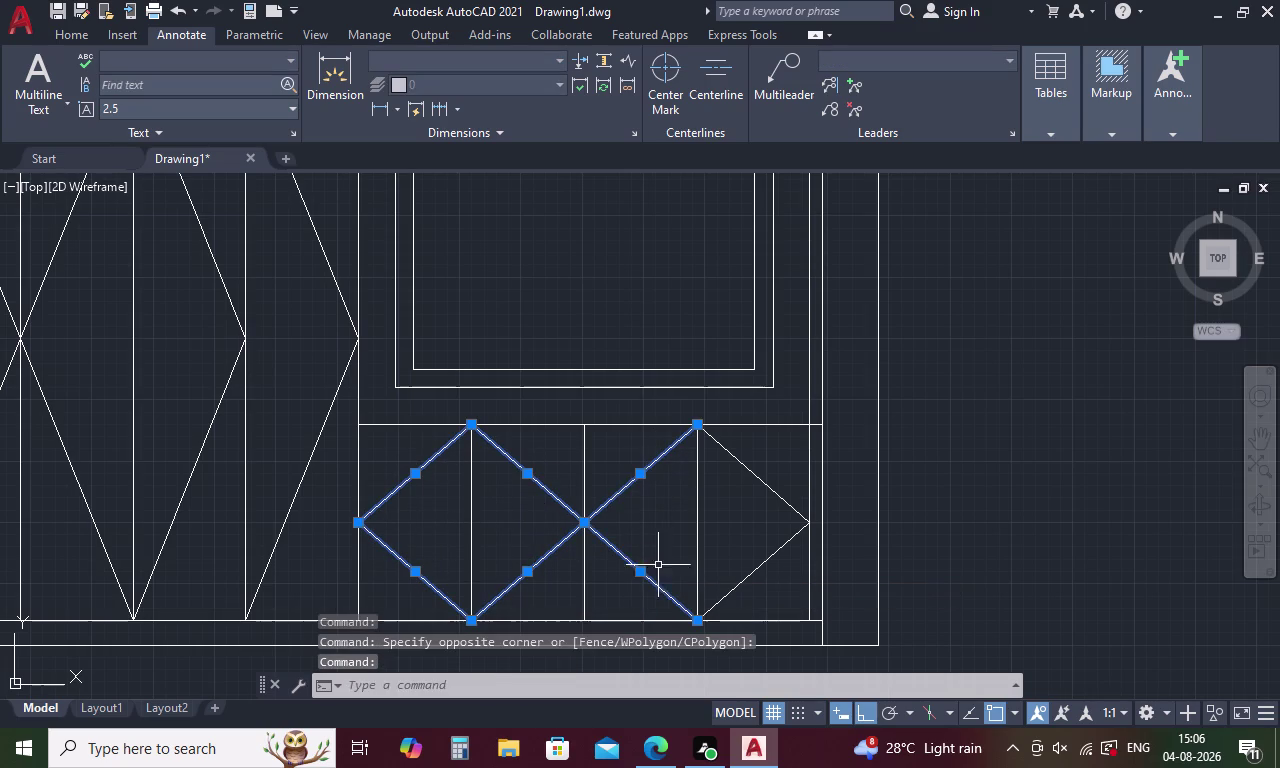
drag(784, 469, 770, 570)
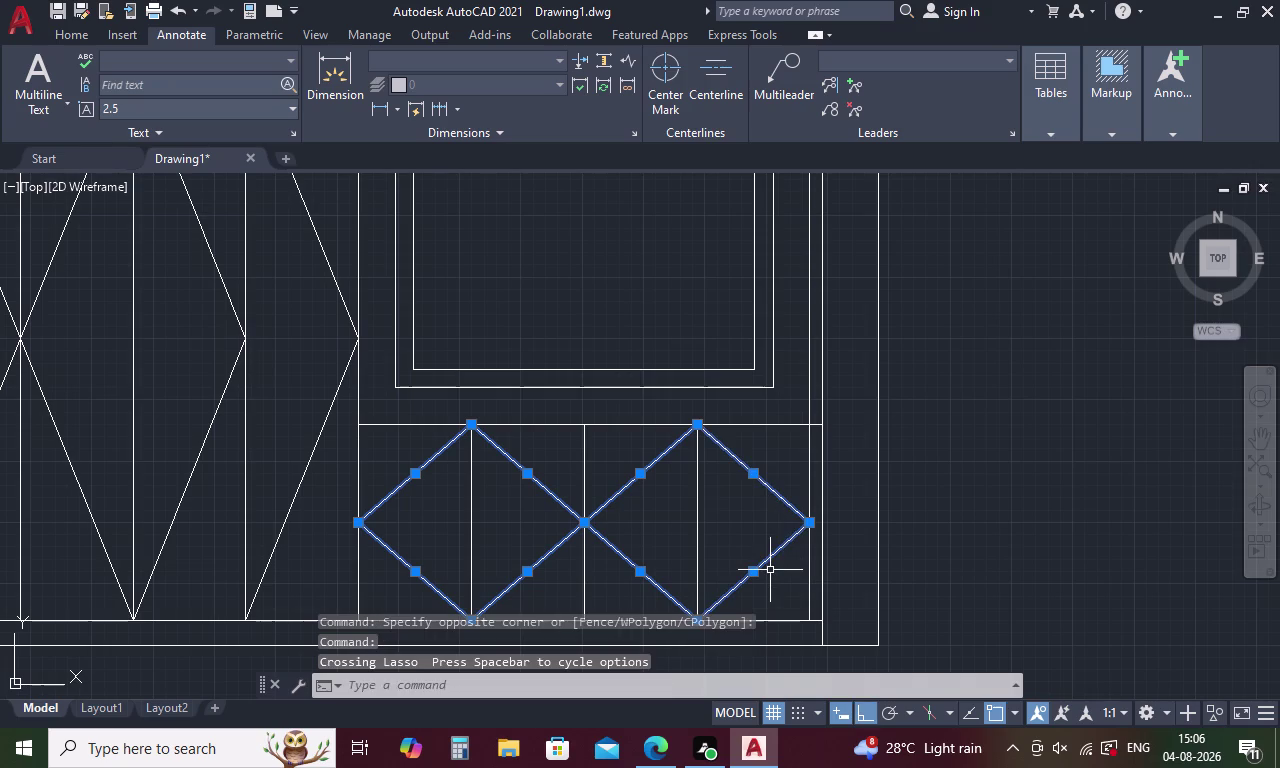
key(Delete)
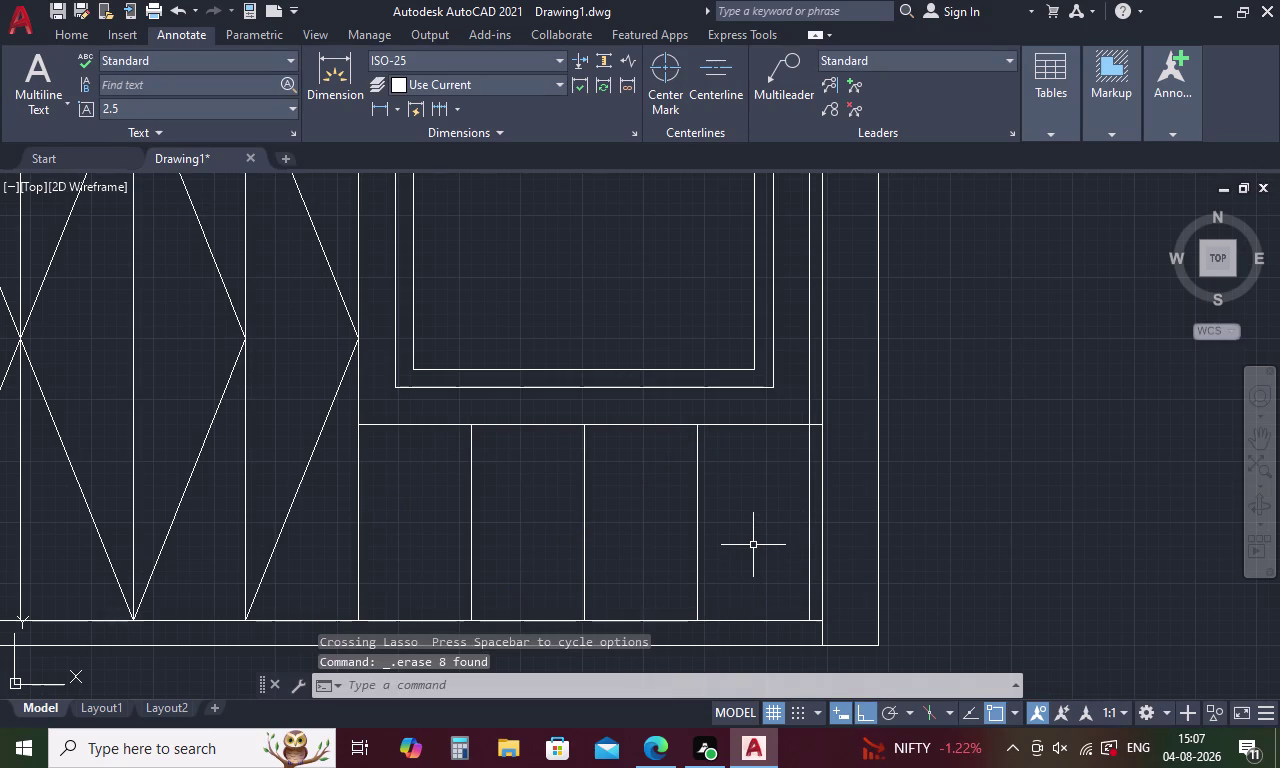
key(o)
key(Return)
Offset the compartment strip's top edge 75 units downward.
text(5)
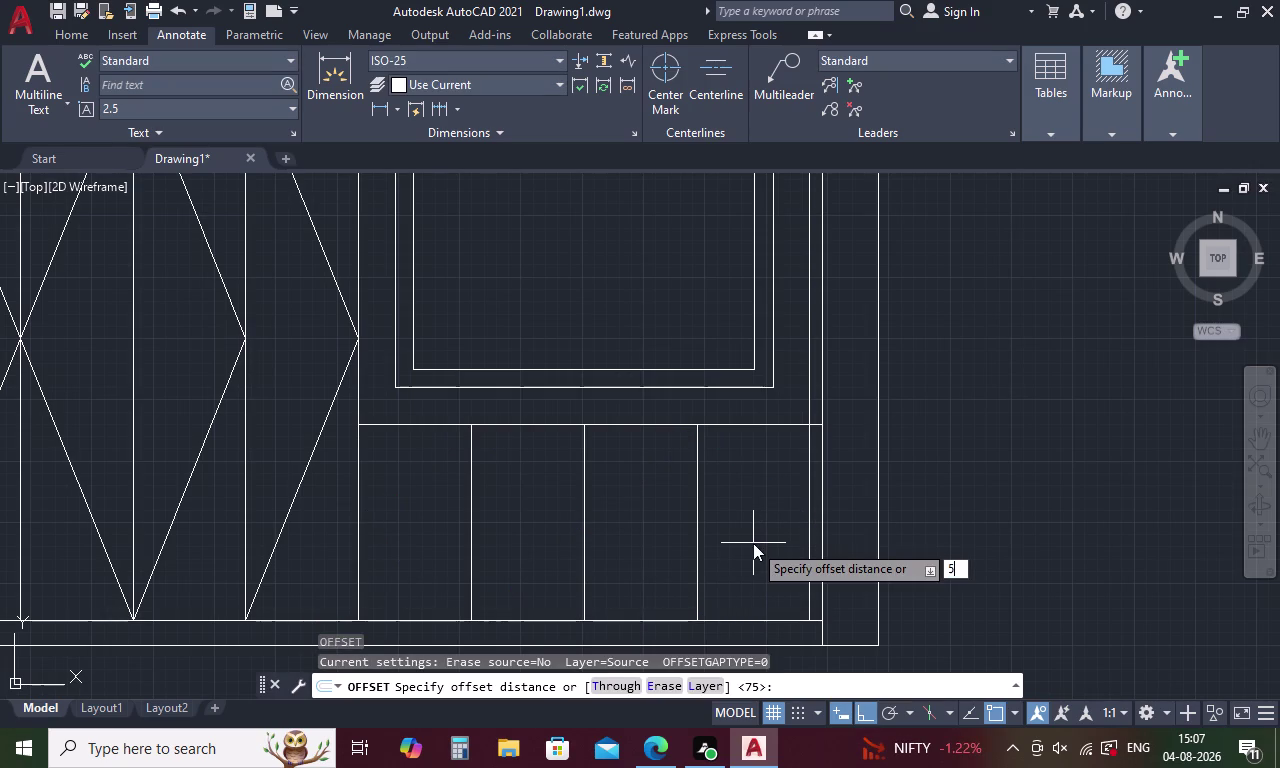
text(0)
key(BackSpace)
key(BackSpace)
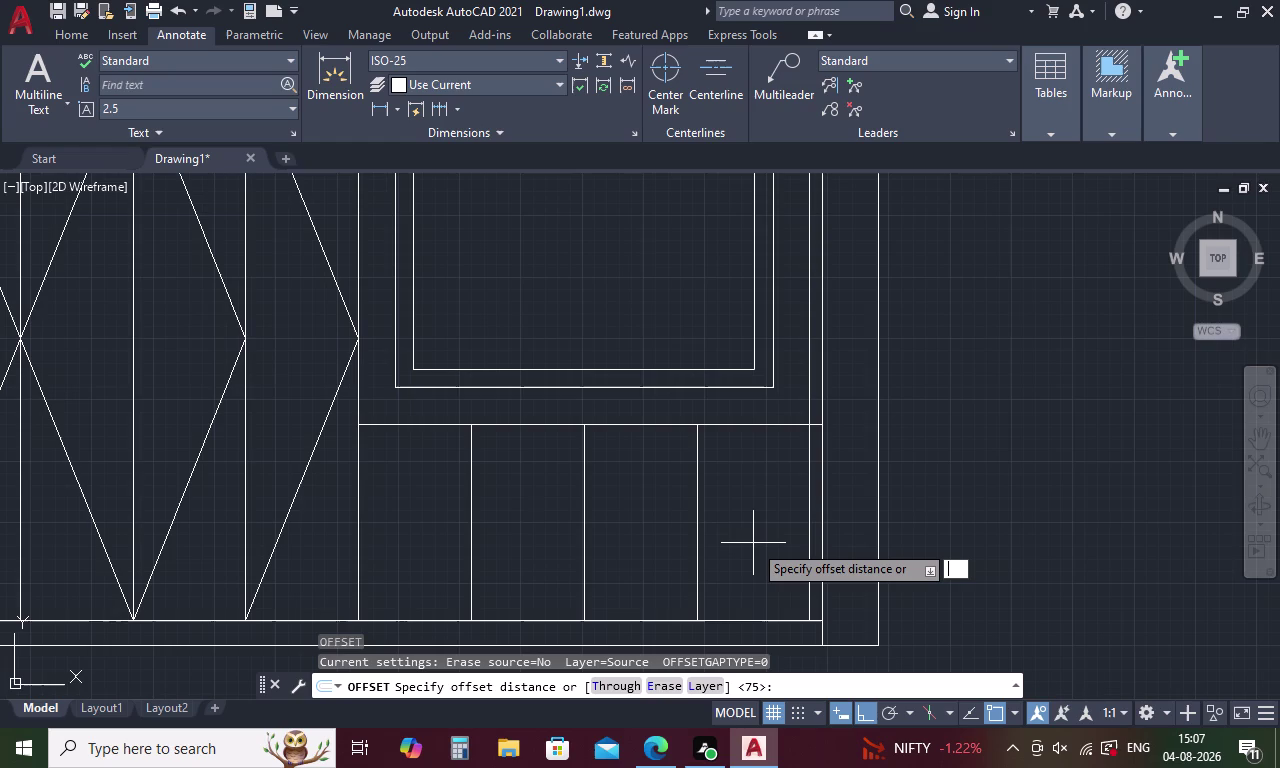
text(75)
key(space)
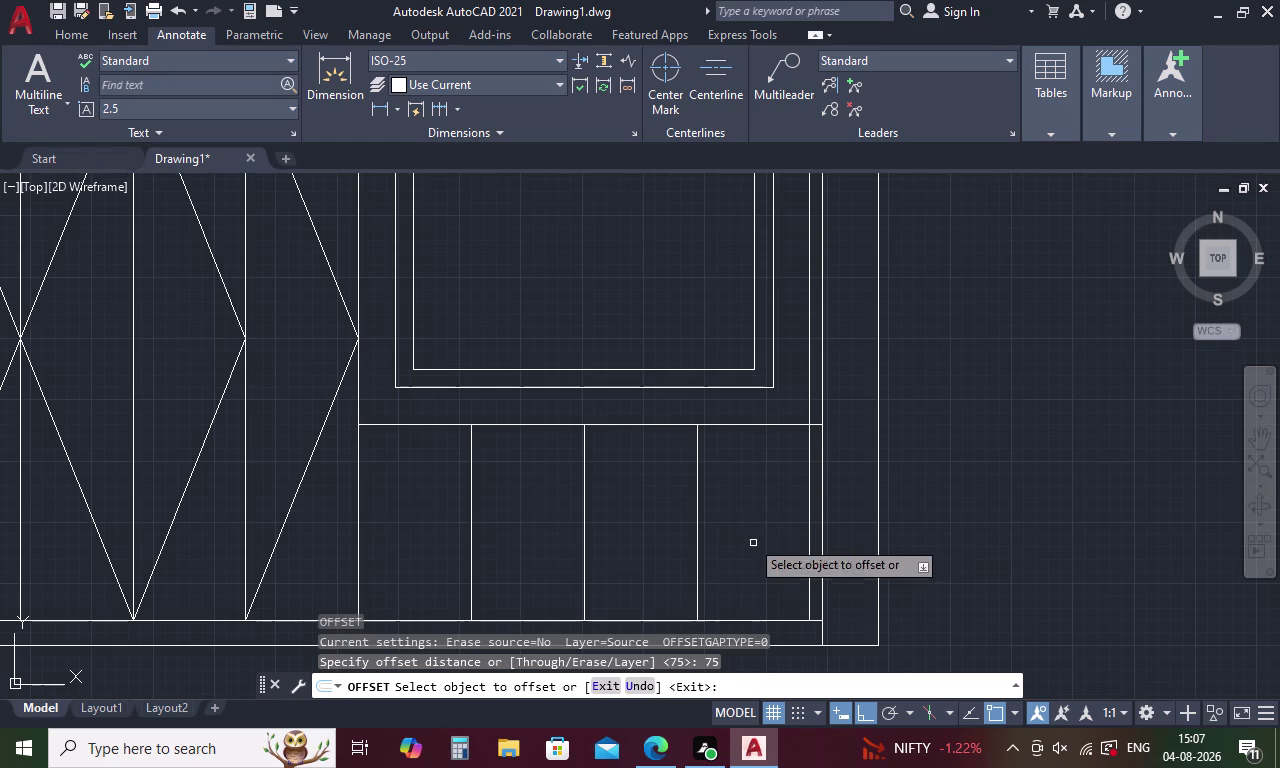
click(672, 424)
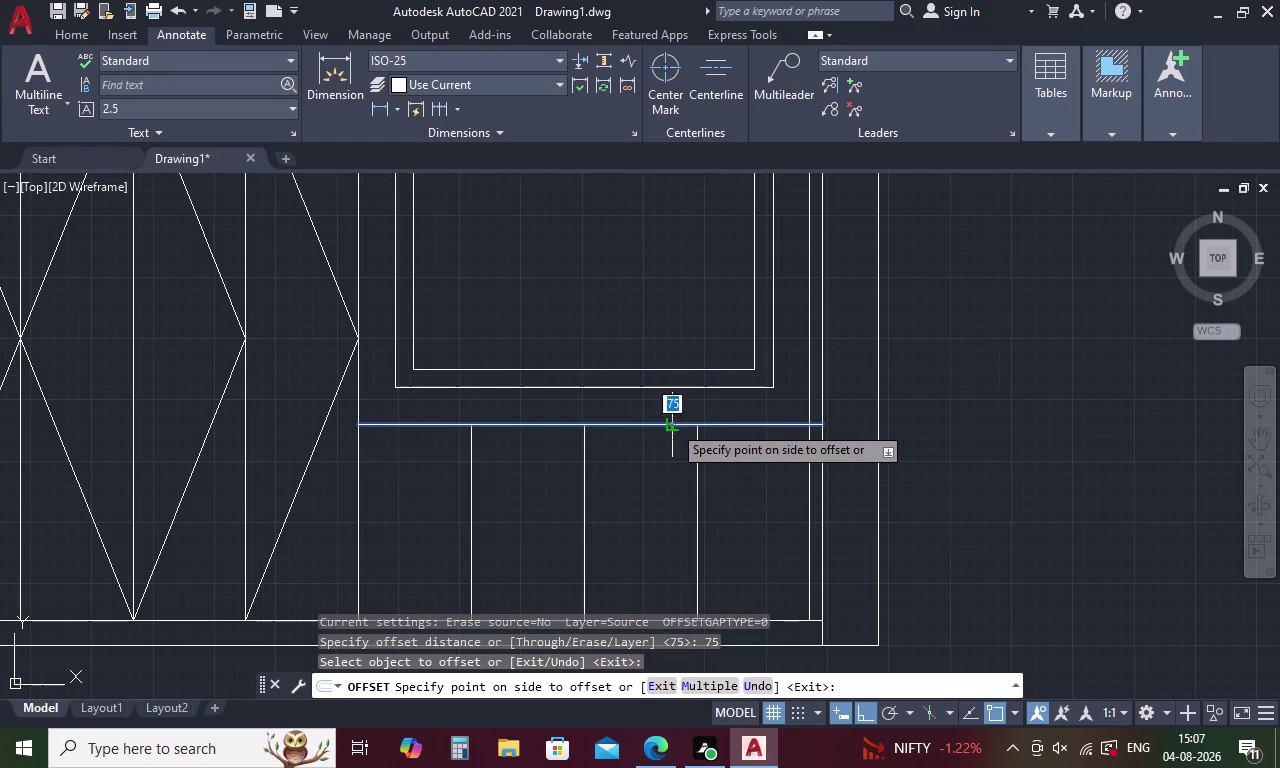
click(673, 474)
key(Escape)
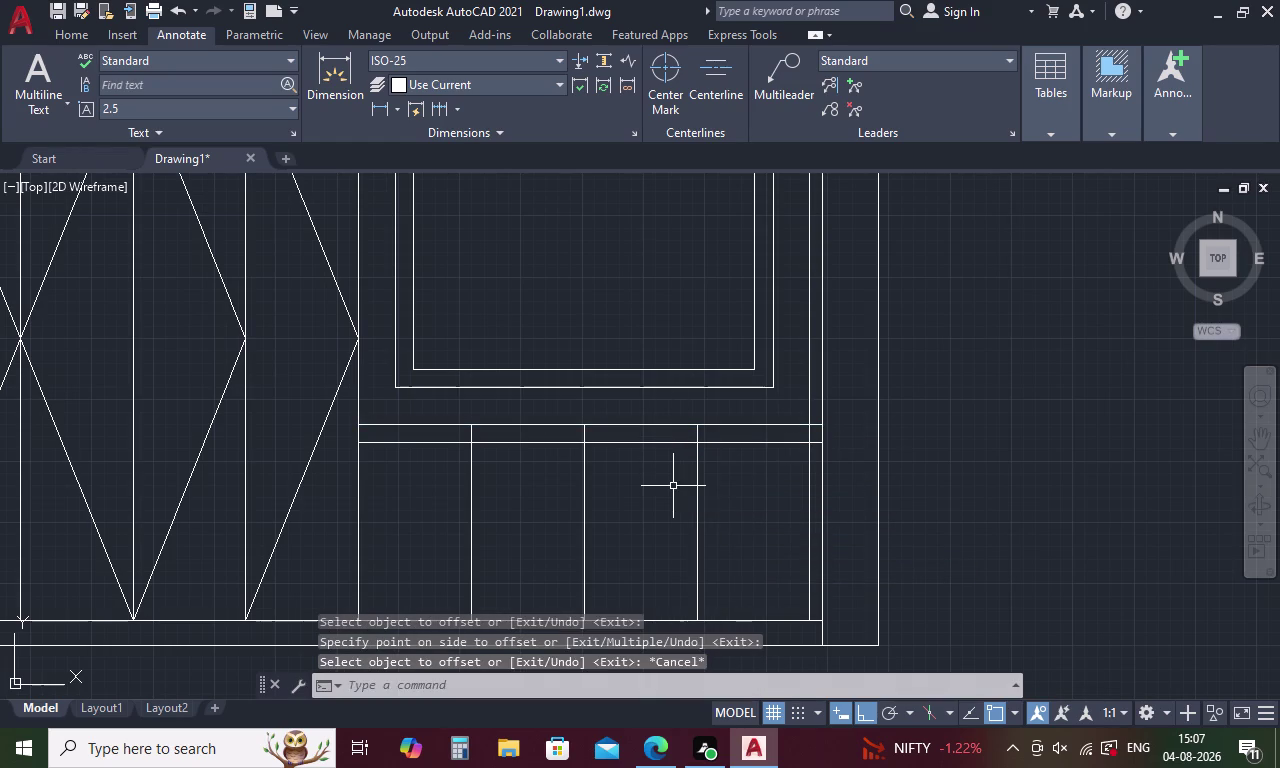
Fence-trim the divider stubs above the lower rail.
text(TR)
key(space)
key(space)
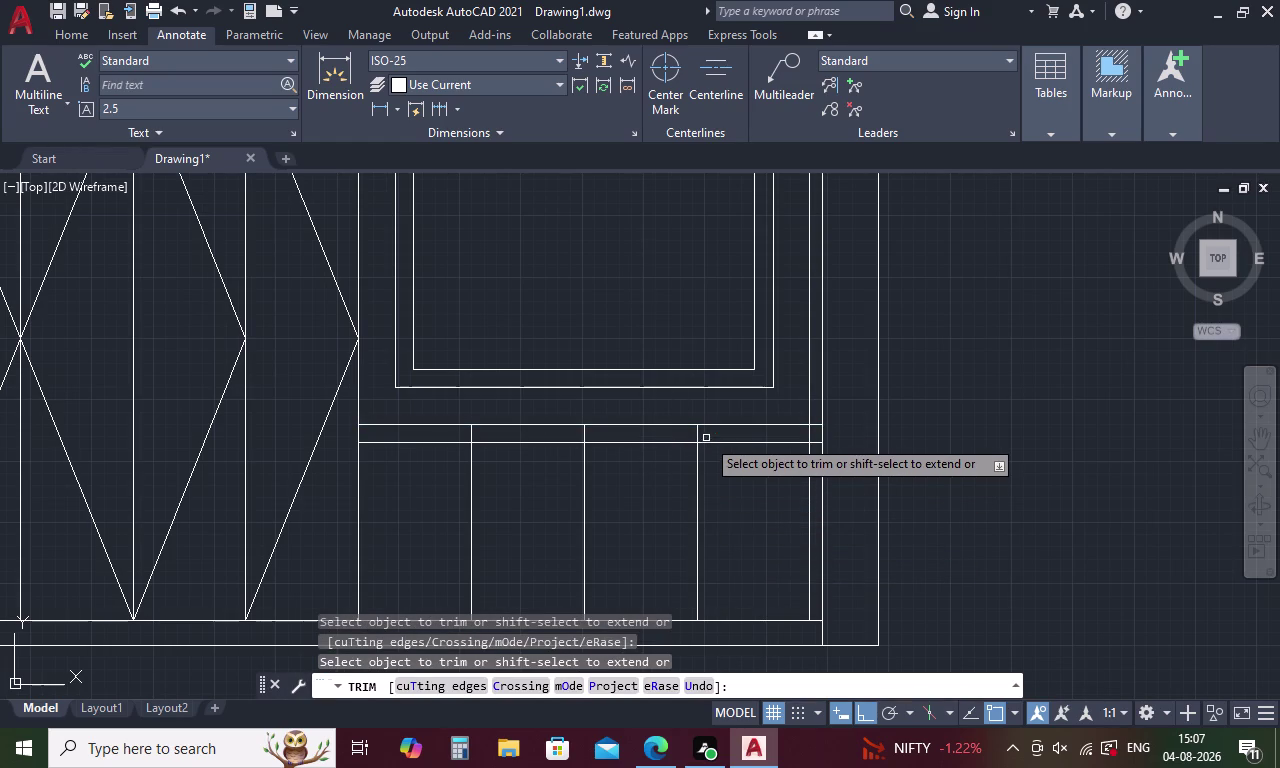
drag(707, 436, 498, 438)
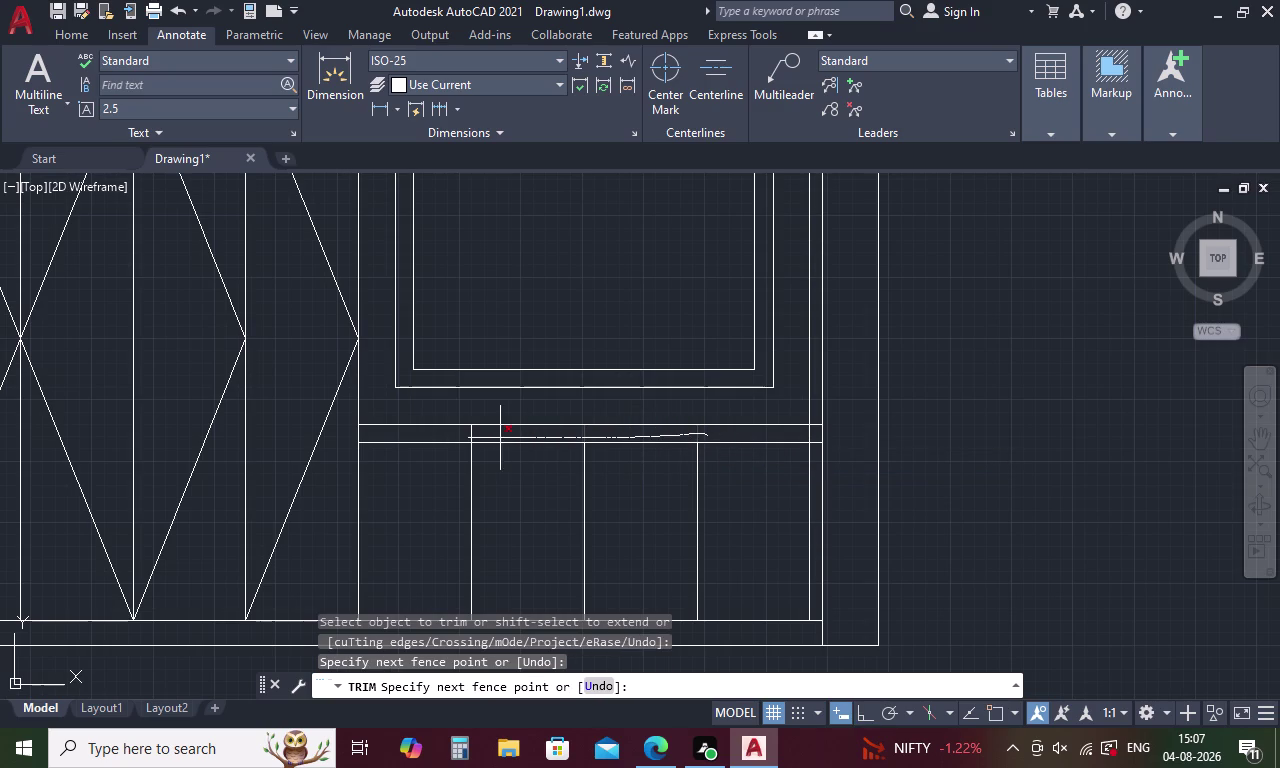
drag(498, 438, 444, 436)
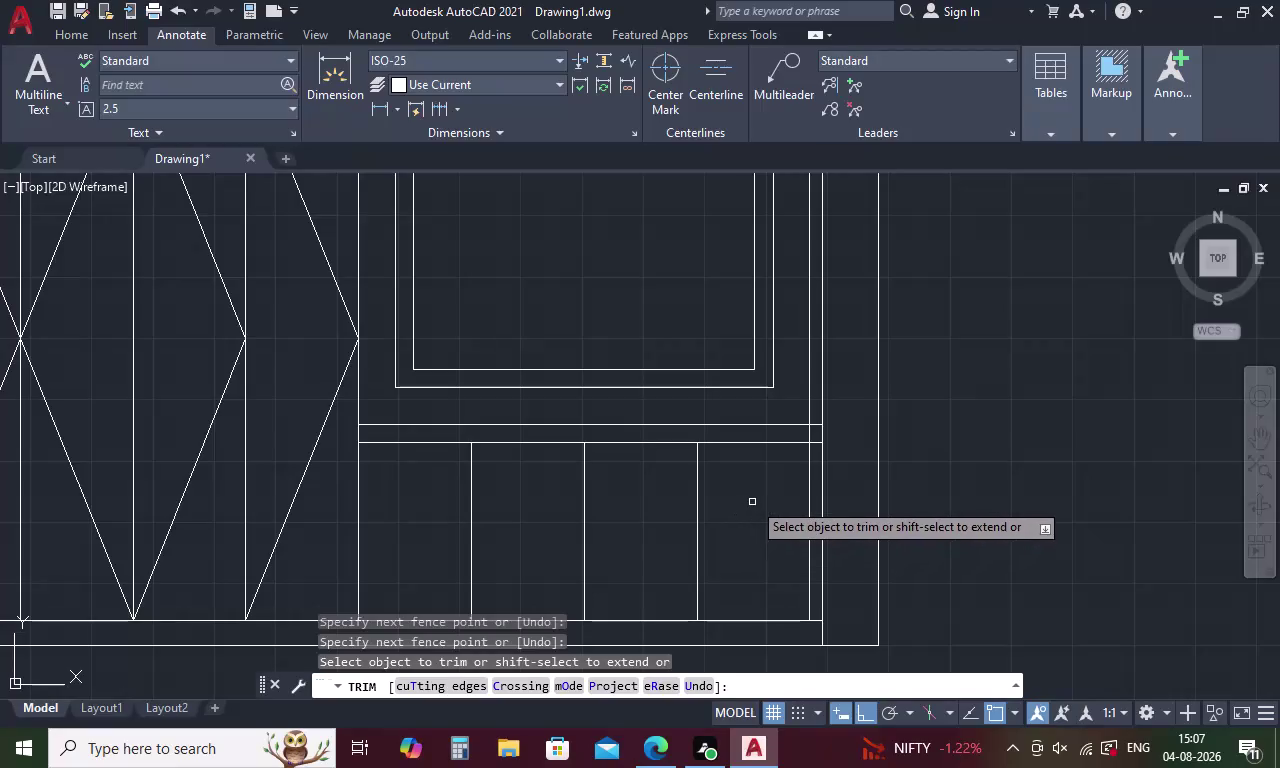
click(809, 432)
key(Escape)
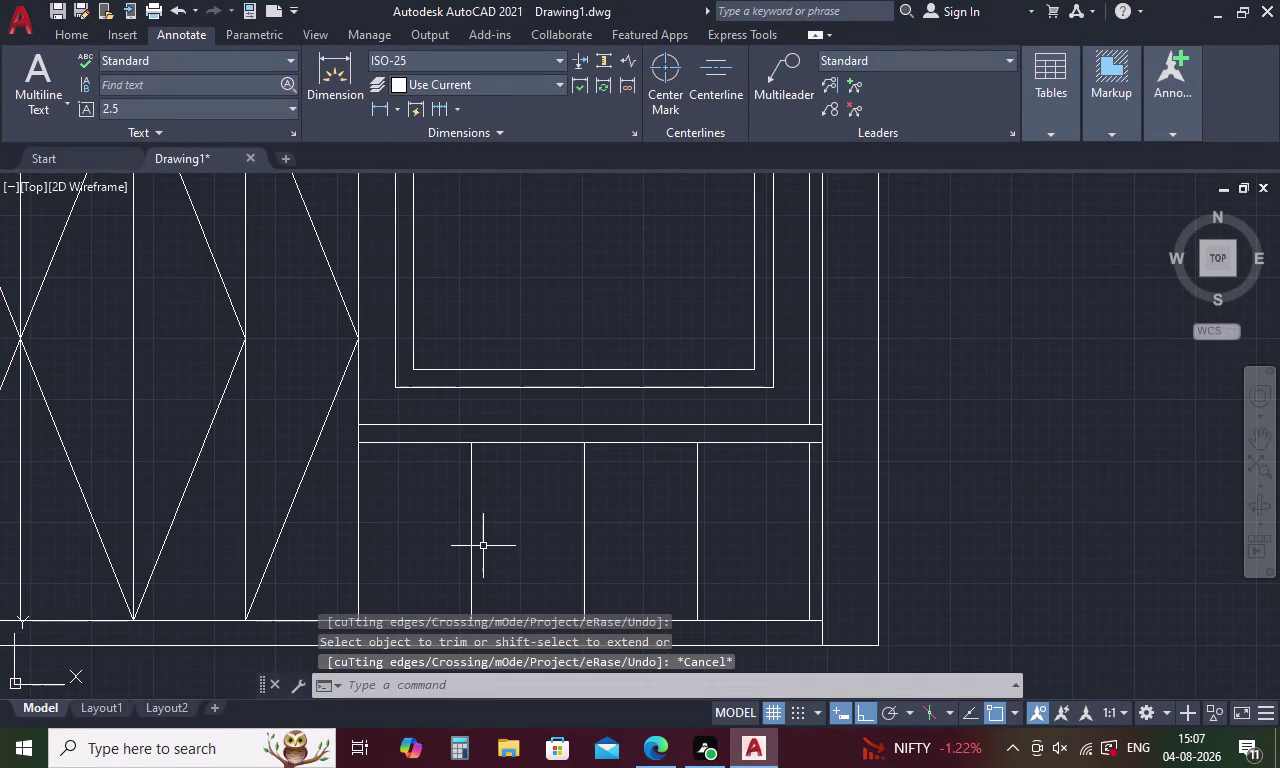
key(l)
key(space)
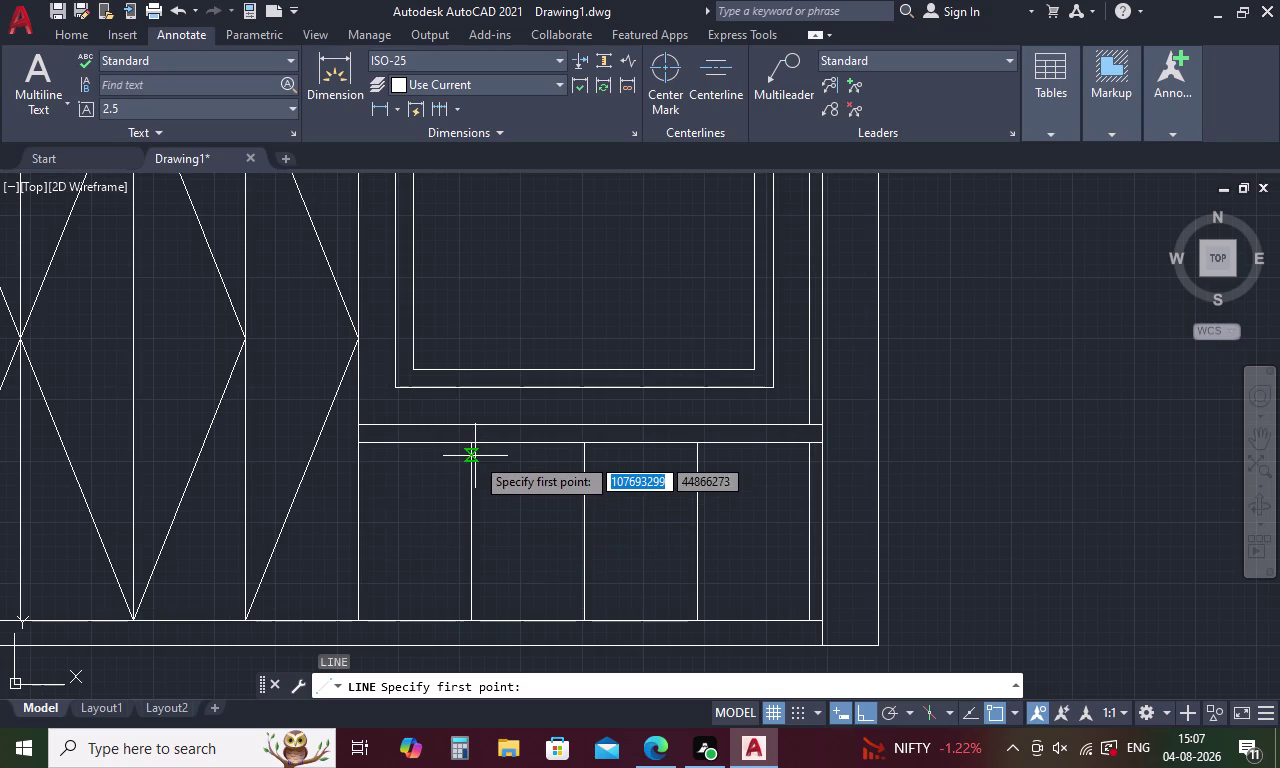
Split the left vertical edge line where it meets the rail using BREAKATPOINT.
key(Escape)
text(B)
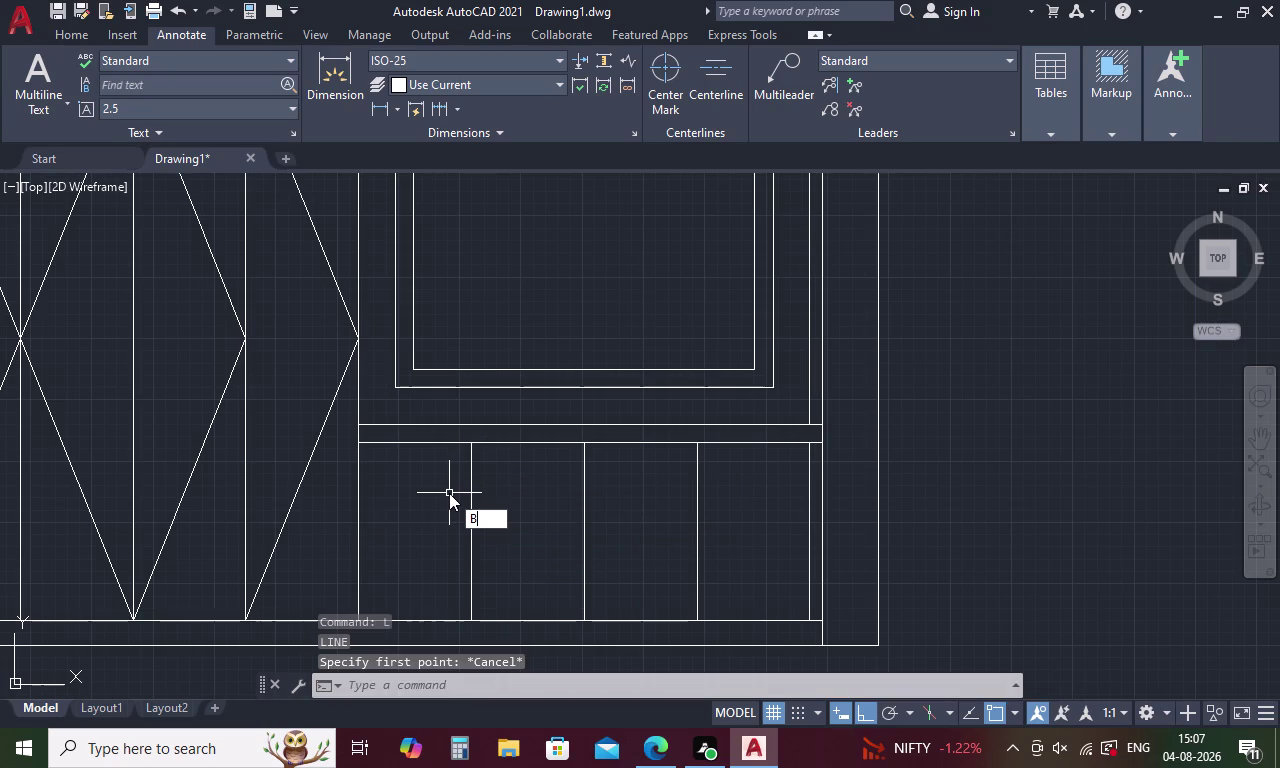
text(R)
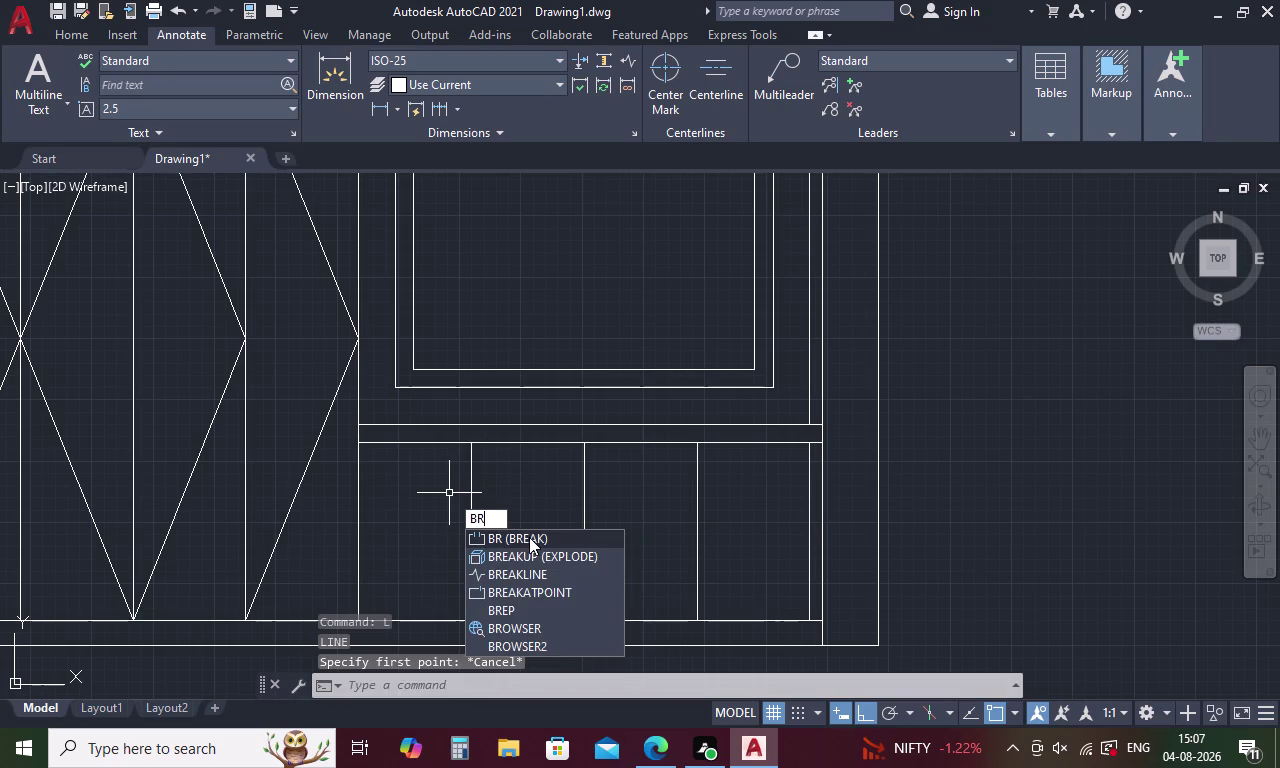
click(528, 589)
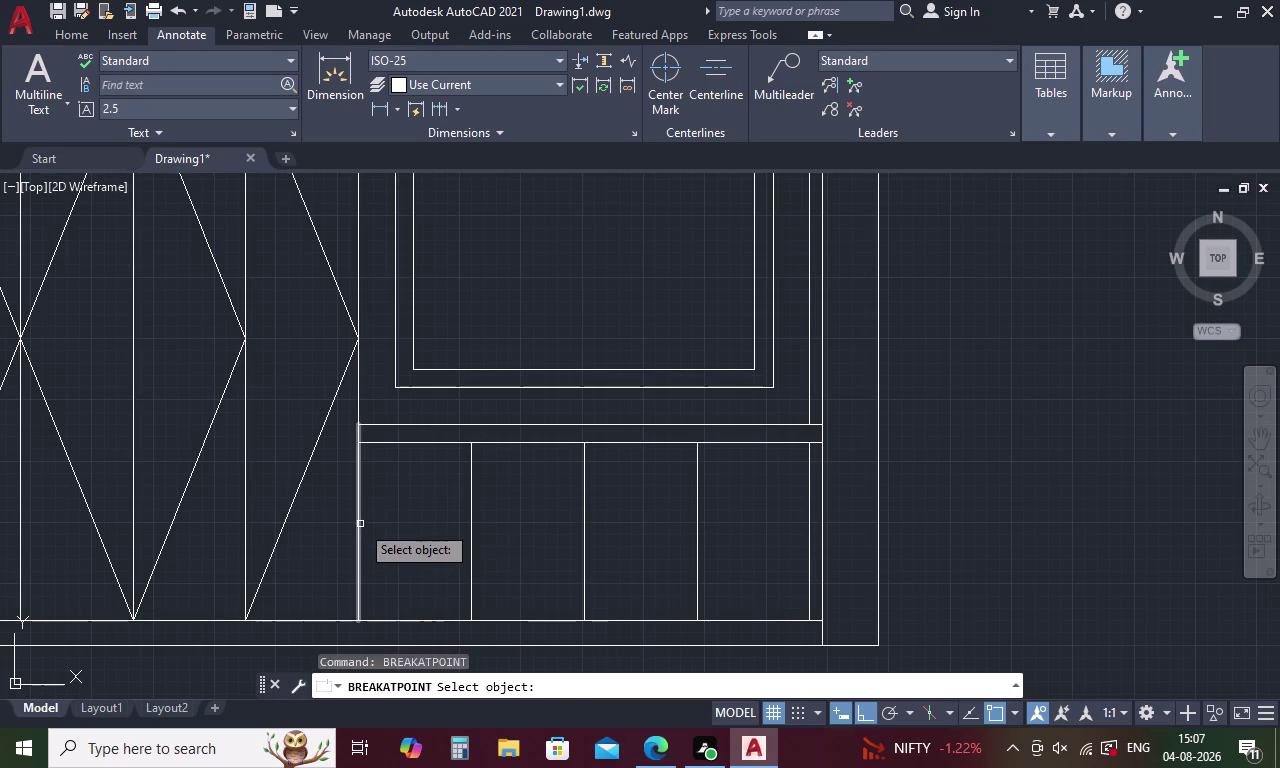
click(360, 522)
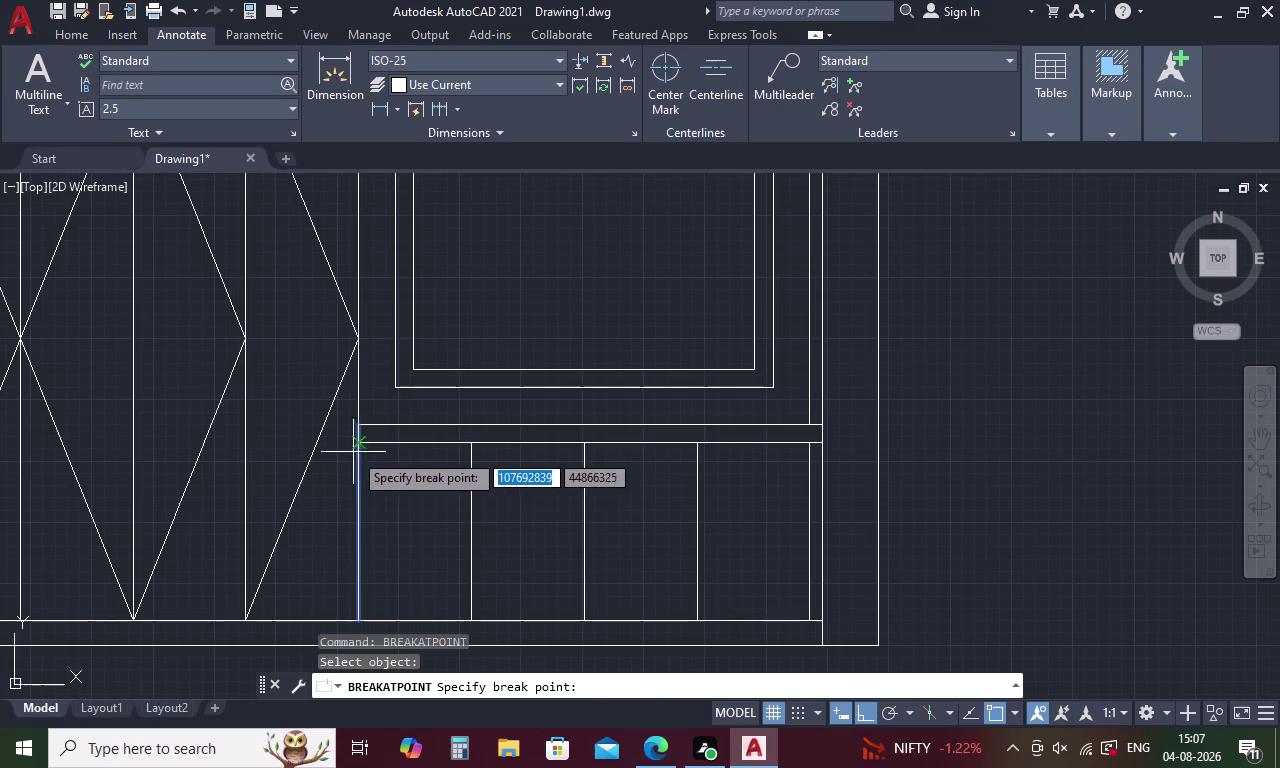
click(355, 446)
key(Escape)
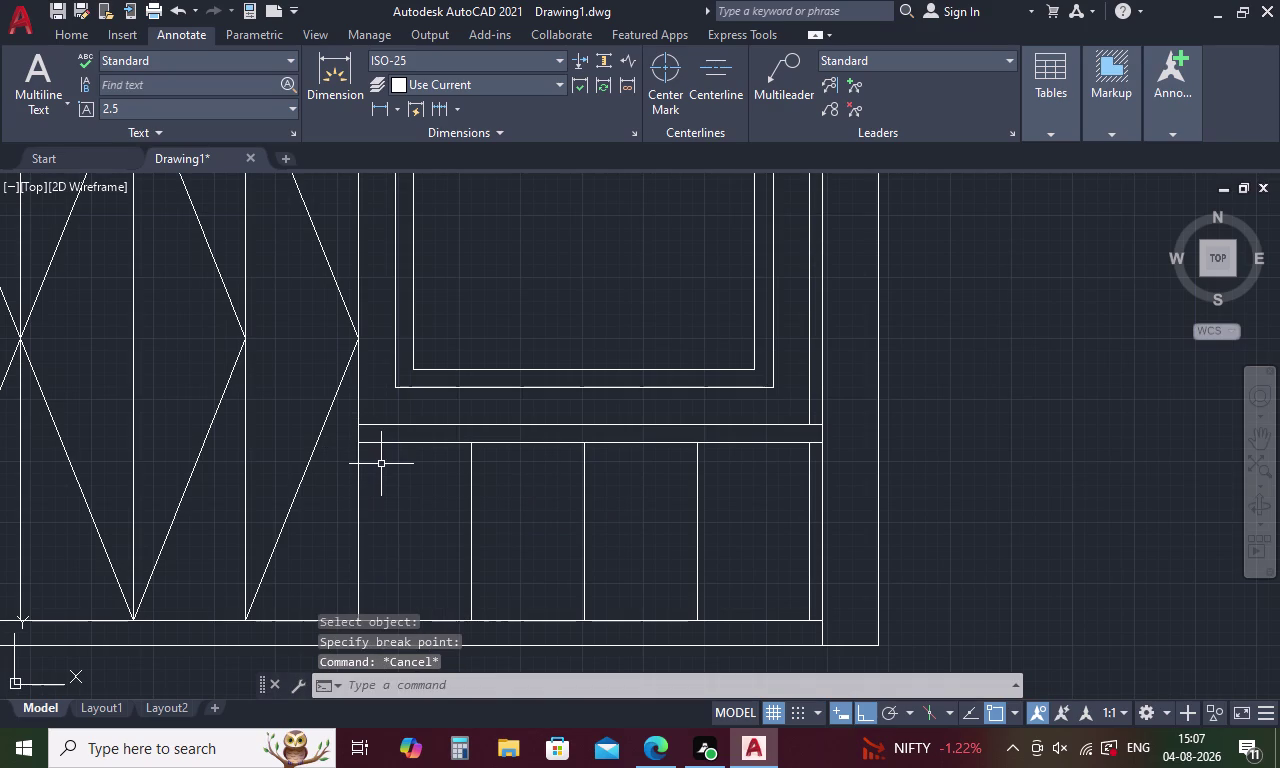
Draw a four-line diamond through the divider's top, left, bottom and right points.
key(l)
key(space)
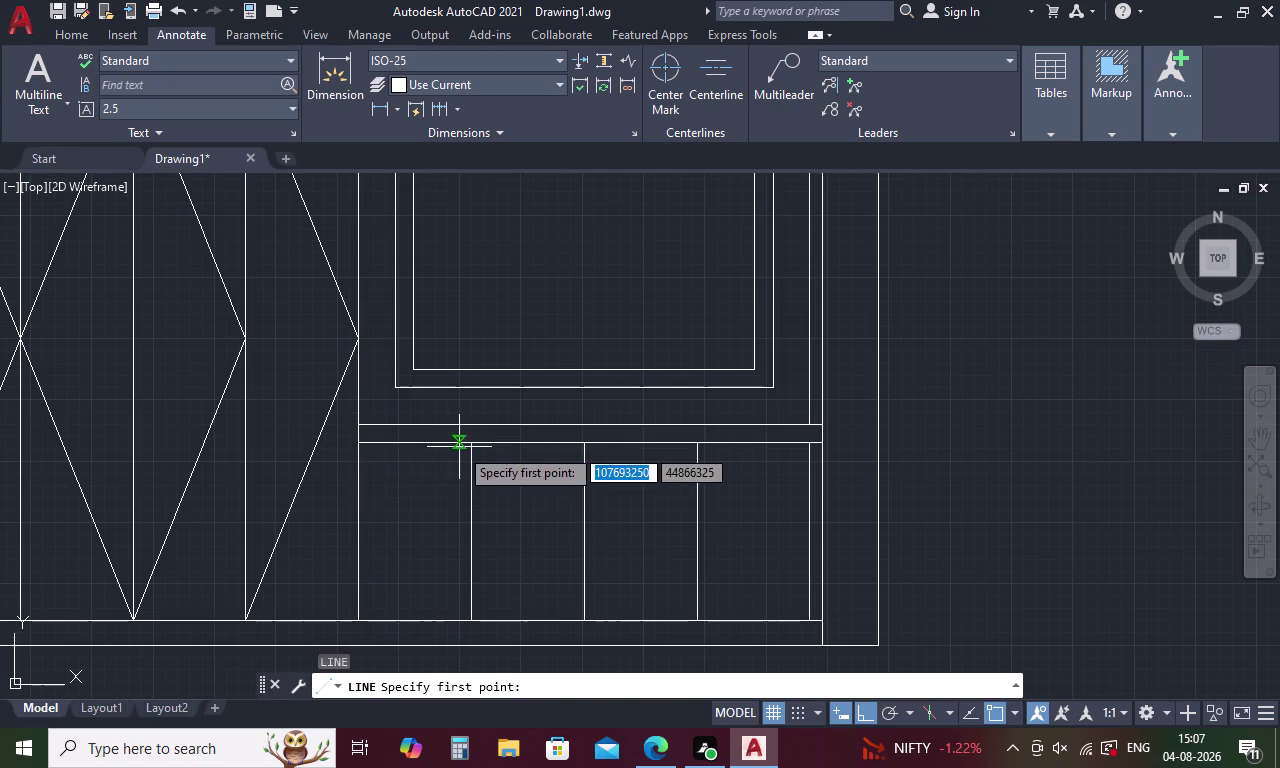
click(467, 442)
drag(354, 538, 357, 547)
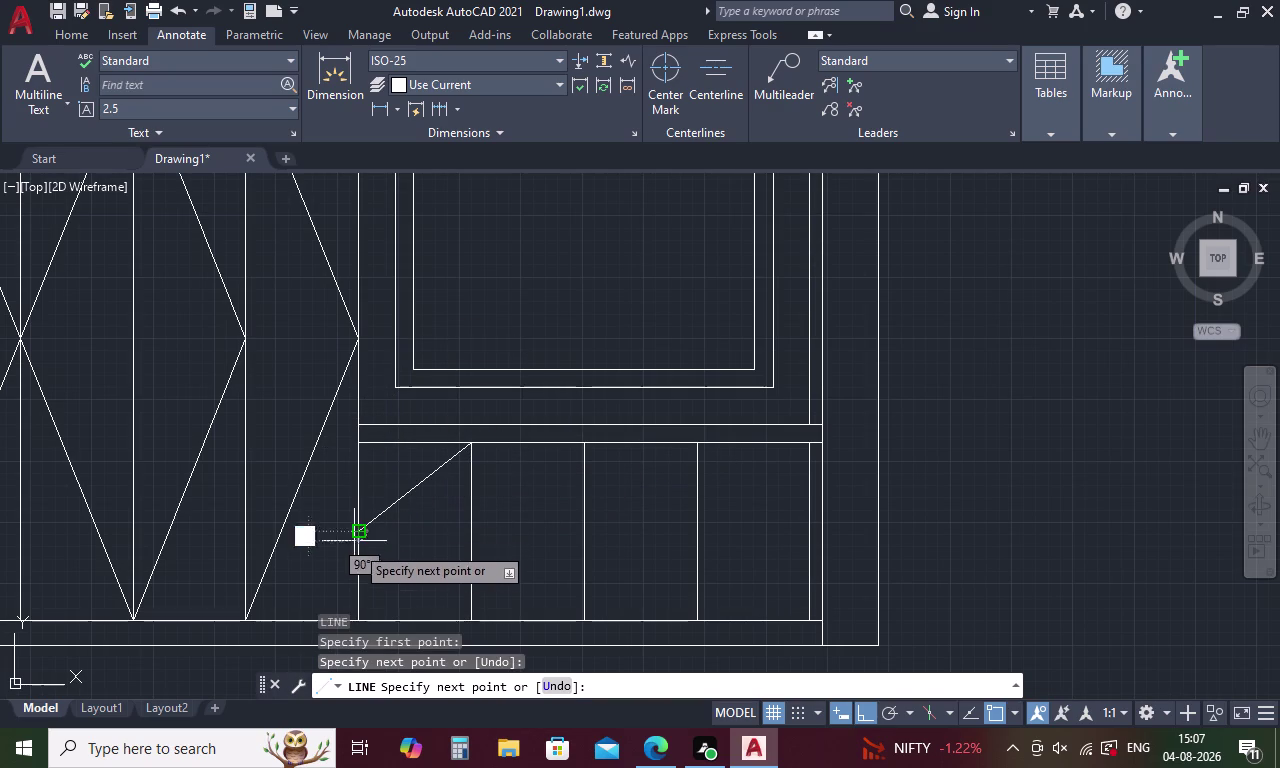
drag(357, 547, 359, 549)
click(469, 623)
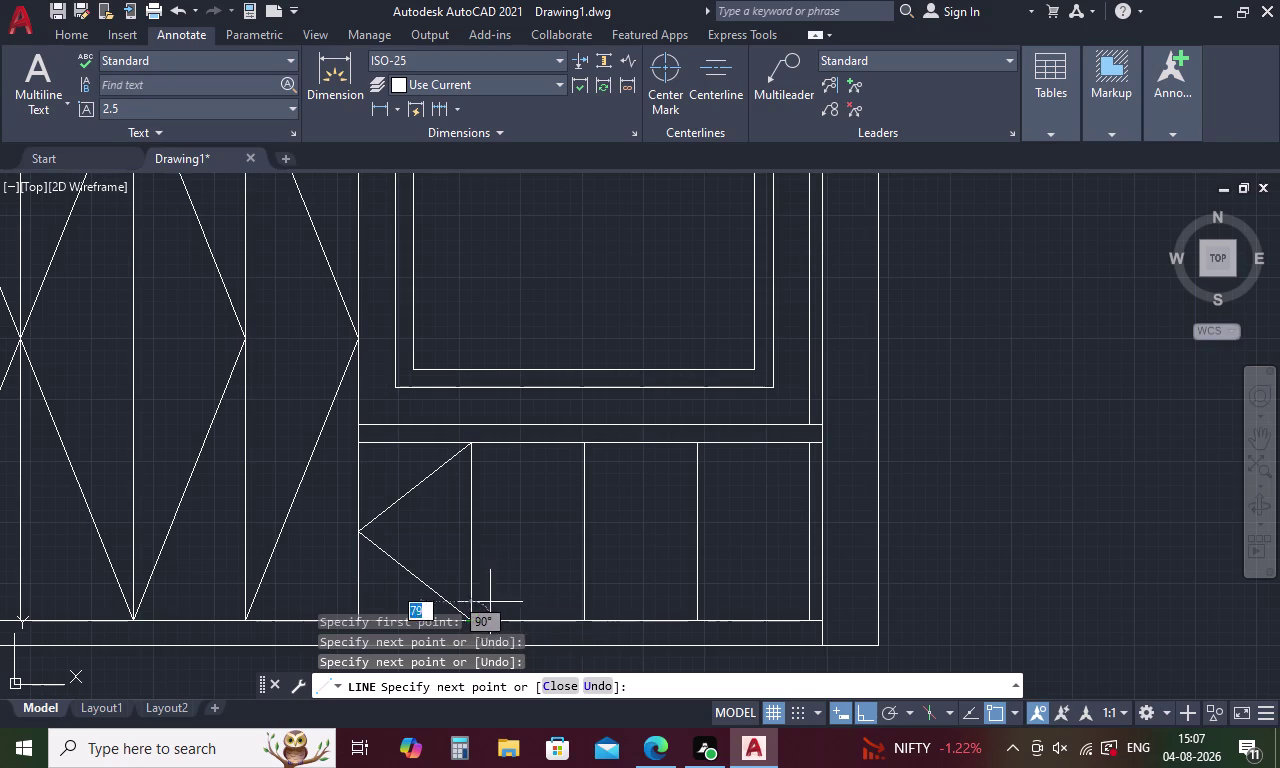
click(585, 536)
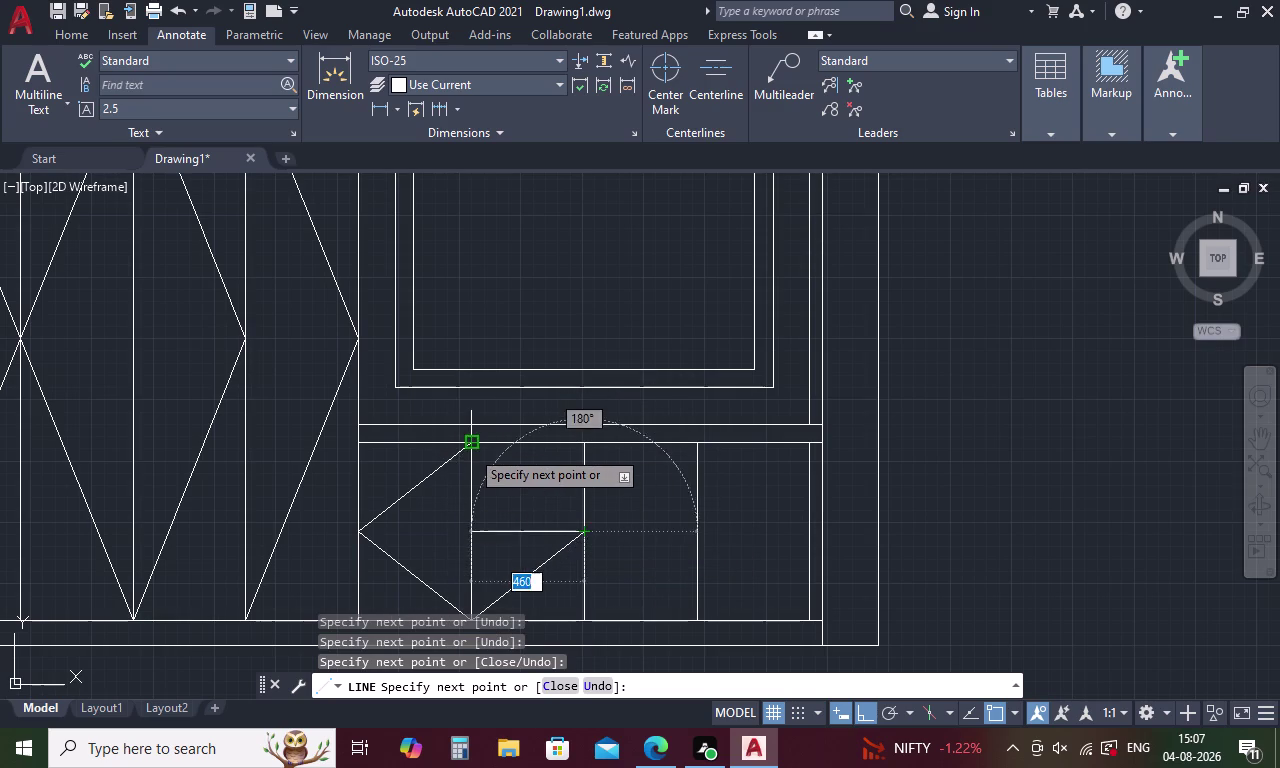
click(470, 449)
key(Escape)
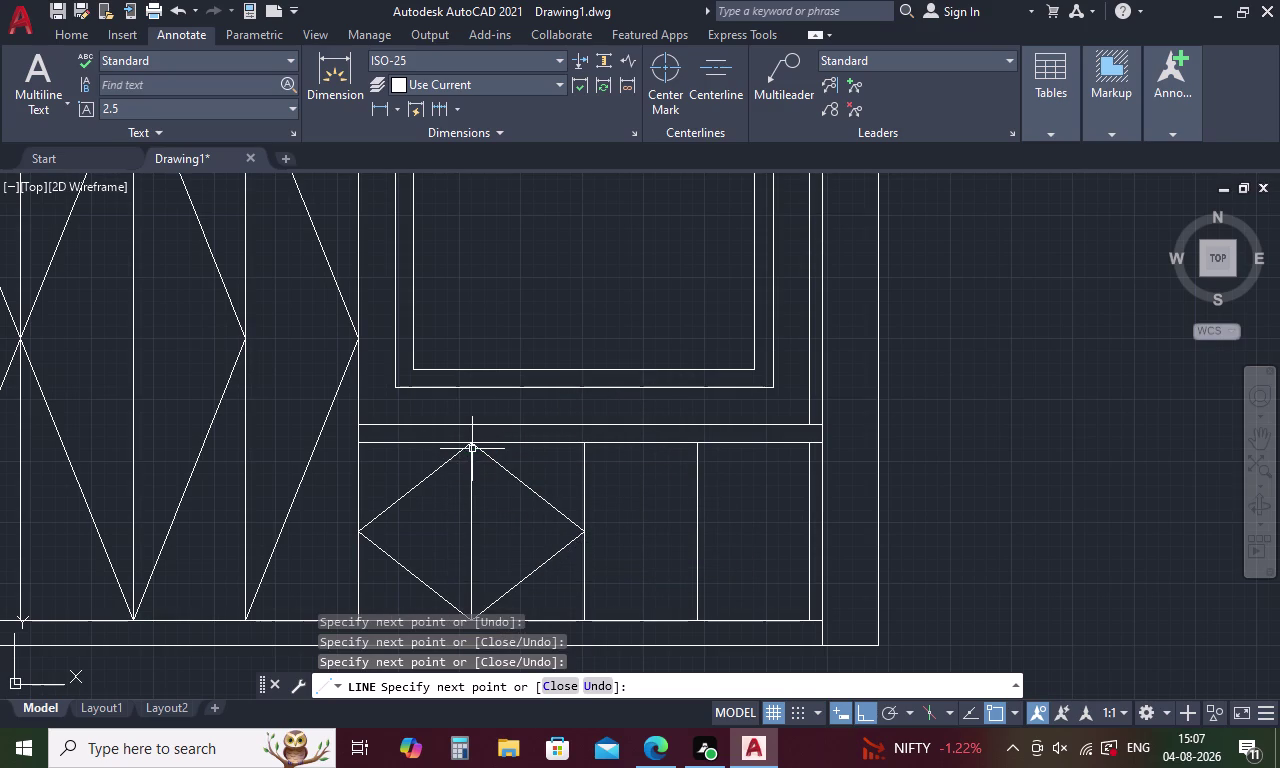
Select the four diamond lines for mirroring with MI.
text(MI)
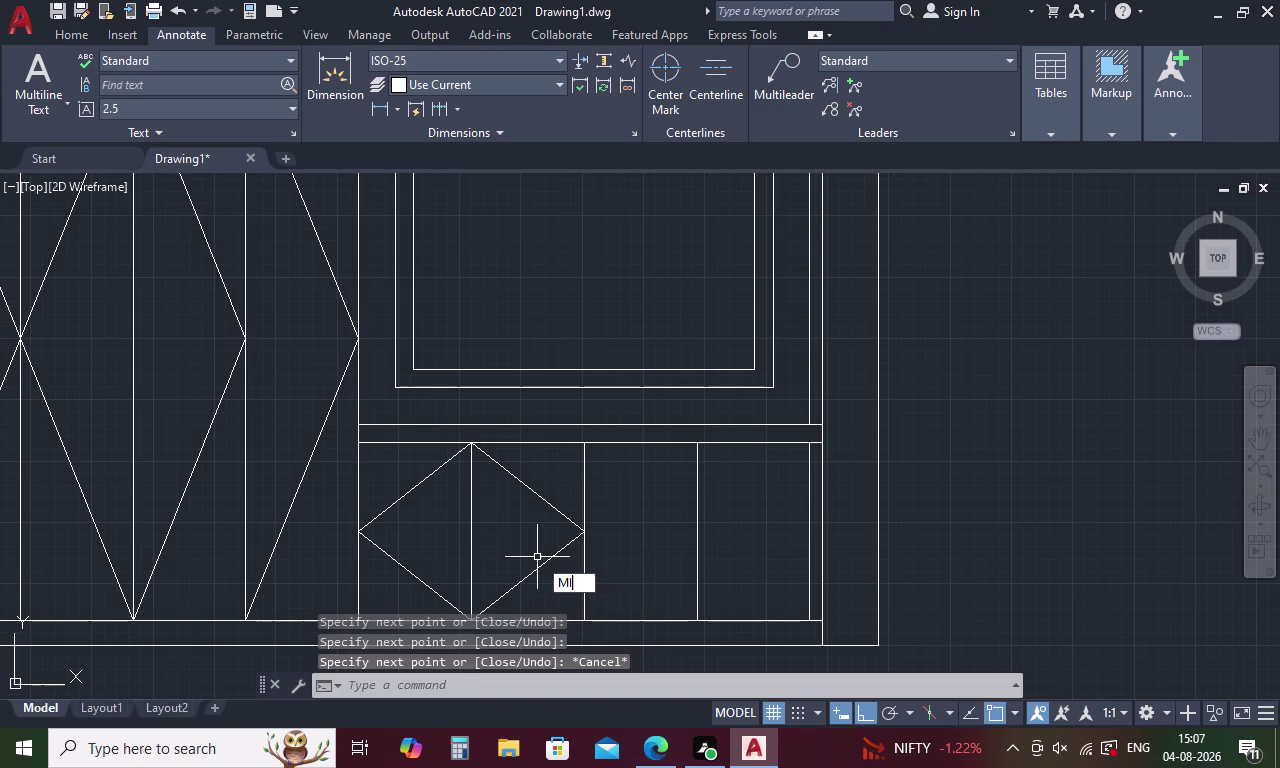
key(space)
drag(533, 478, 539, 597)
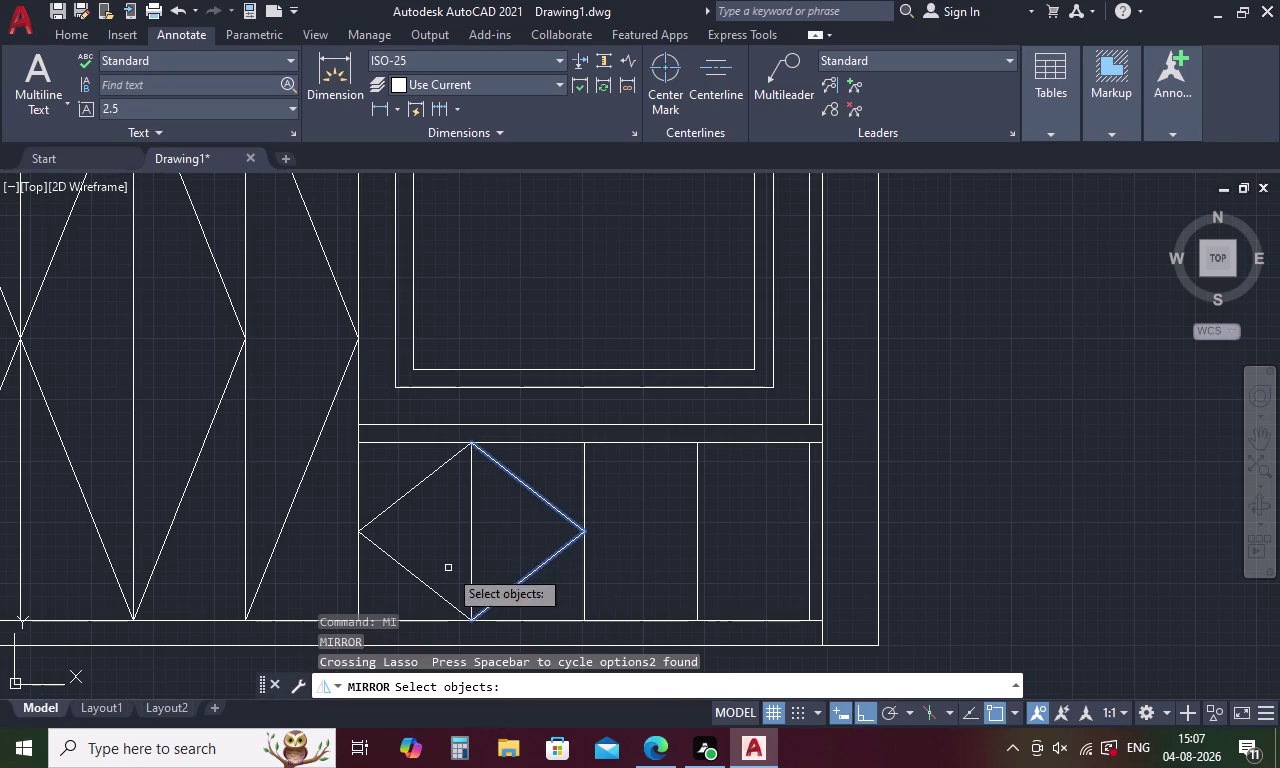
drag(409, 460, 412, 584)
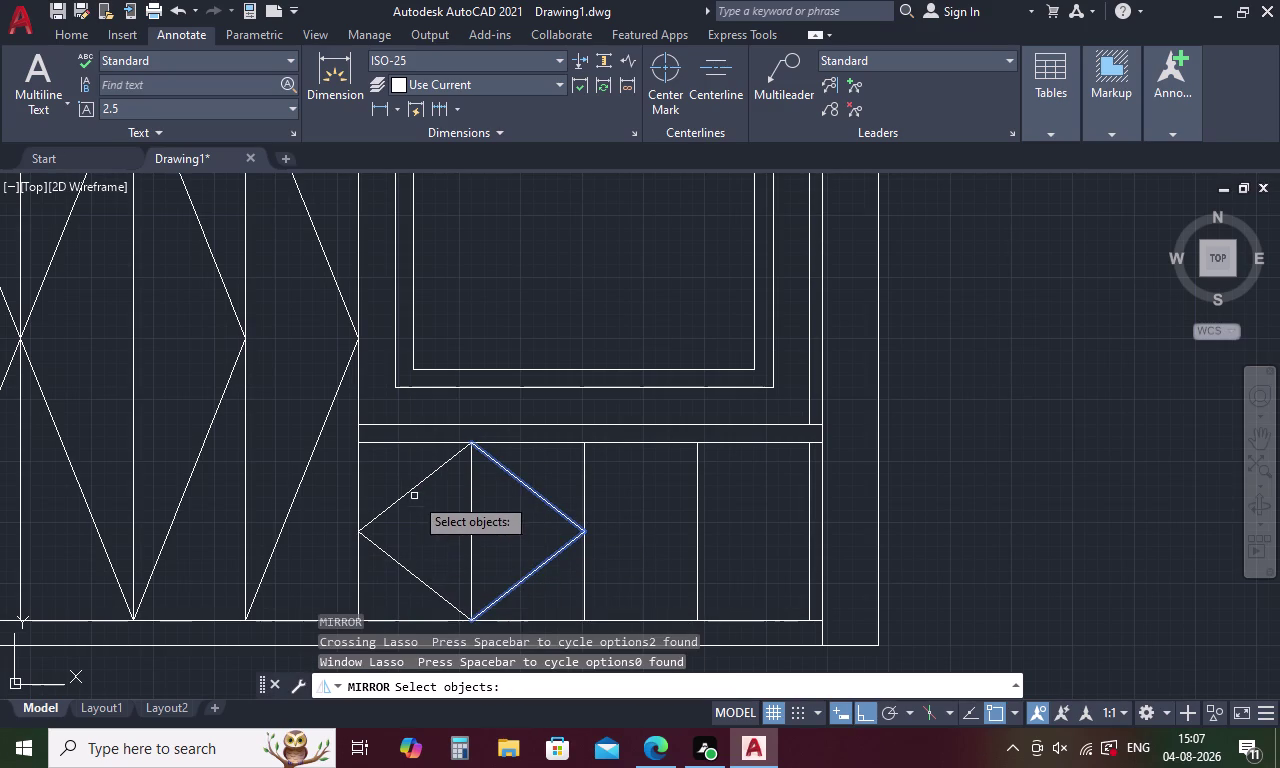
drag(415, 486, 417, 496)
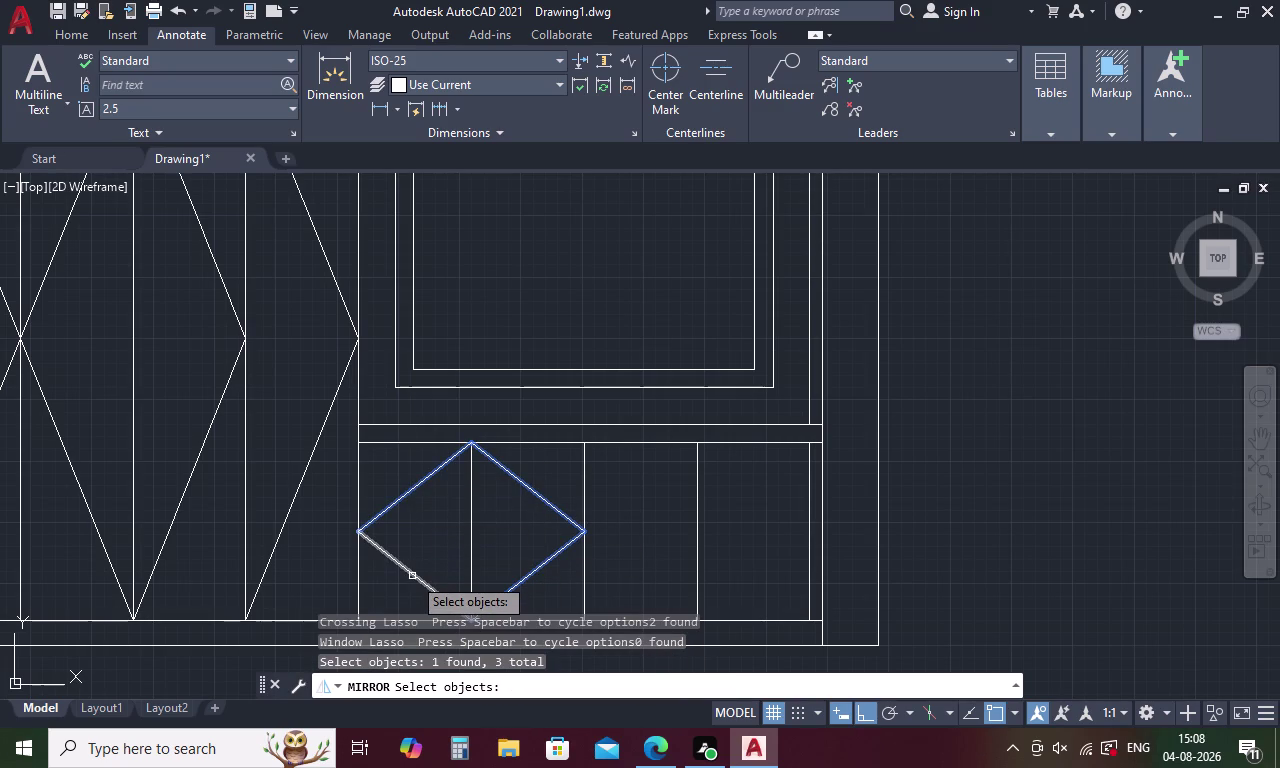
click(412, 576)
right_click(422, 534)
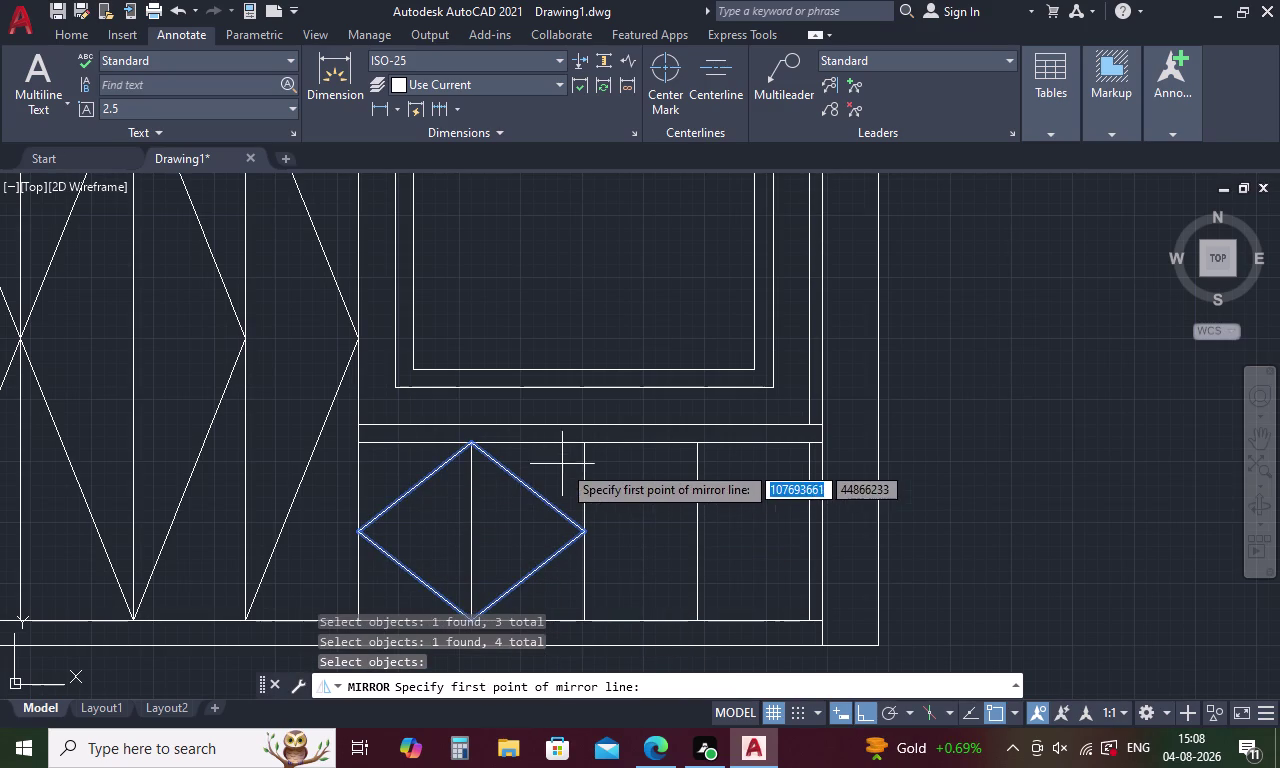
Mirror them about a vertical line through the right corner, keeping the original.
click(585, 446)
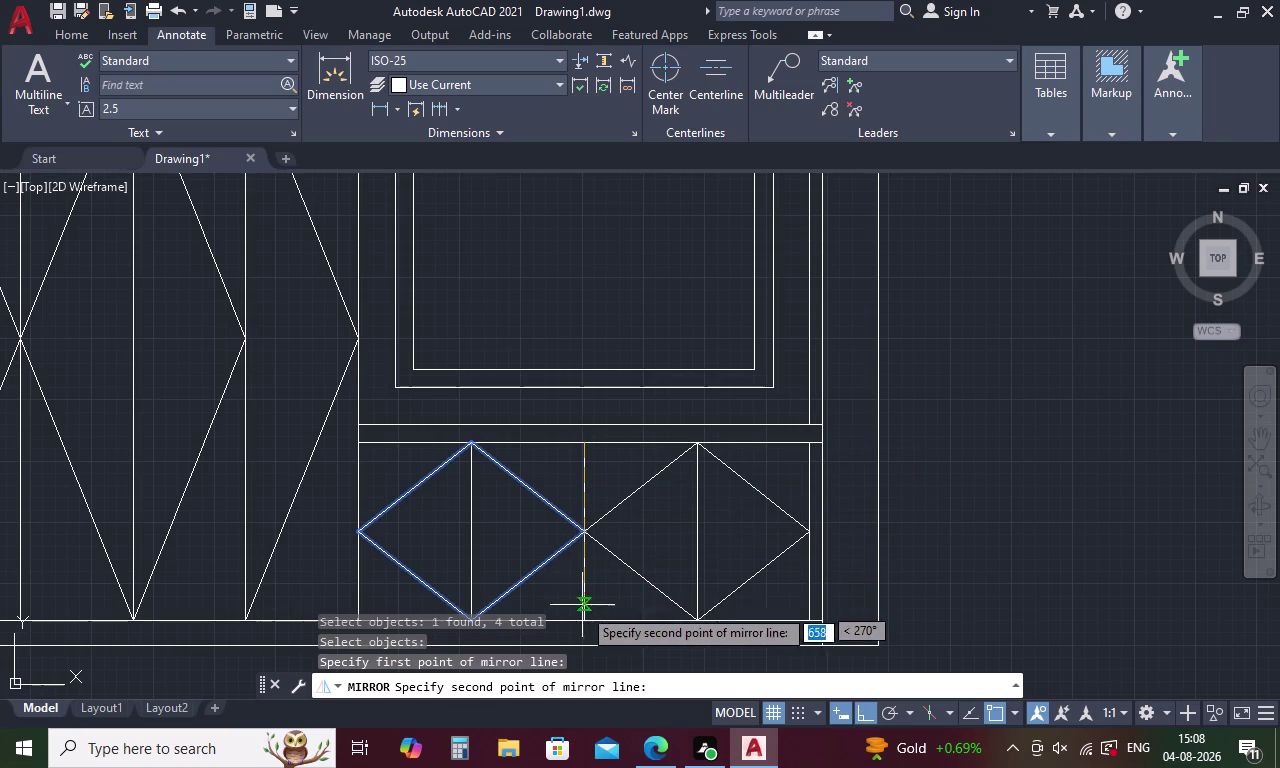
click(588, 622)
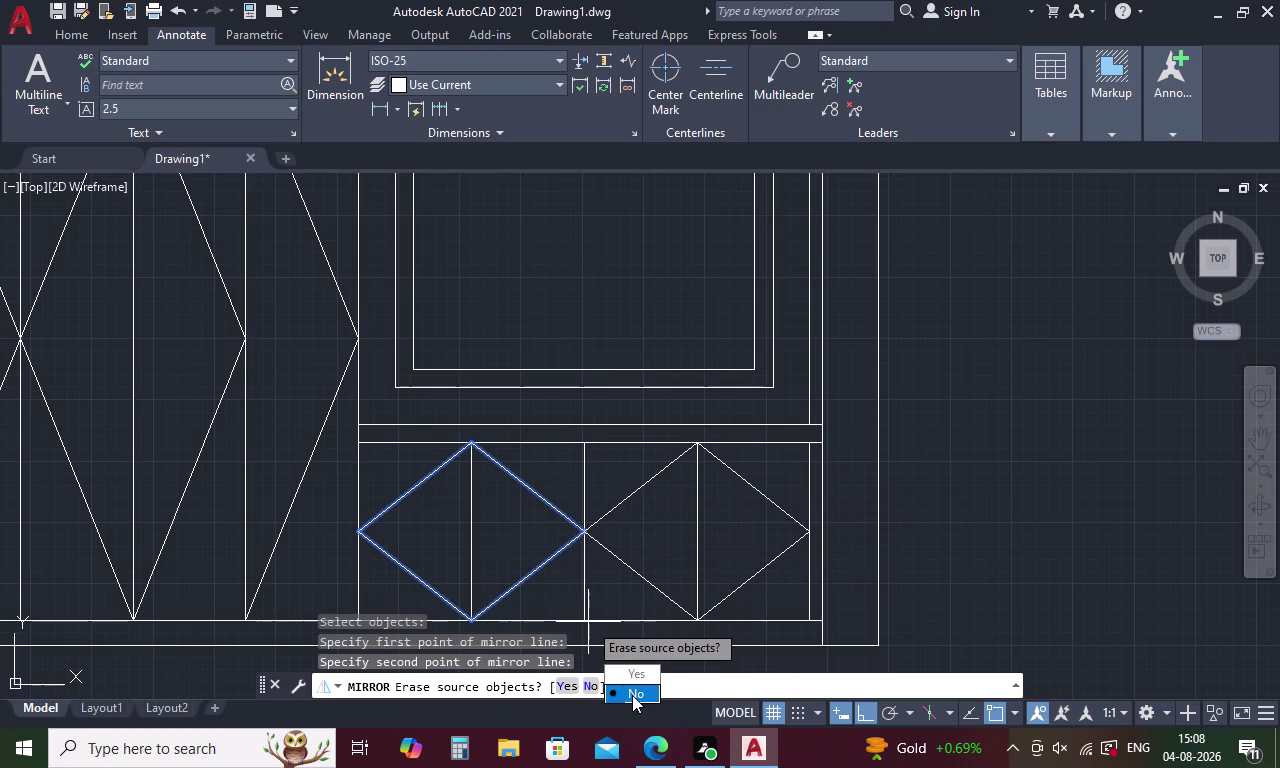
drag(632, 695, 588, 622)
scroll(down, 3)
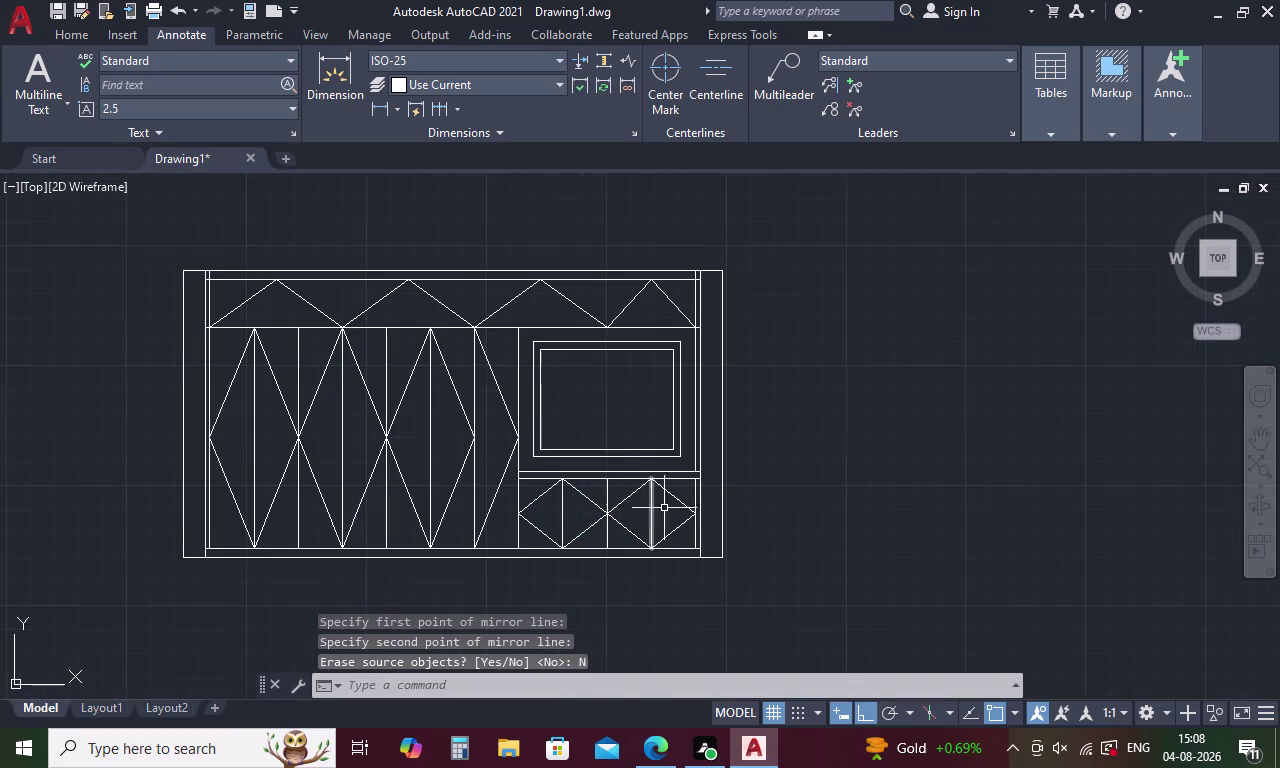
scroll(down, 3)
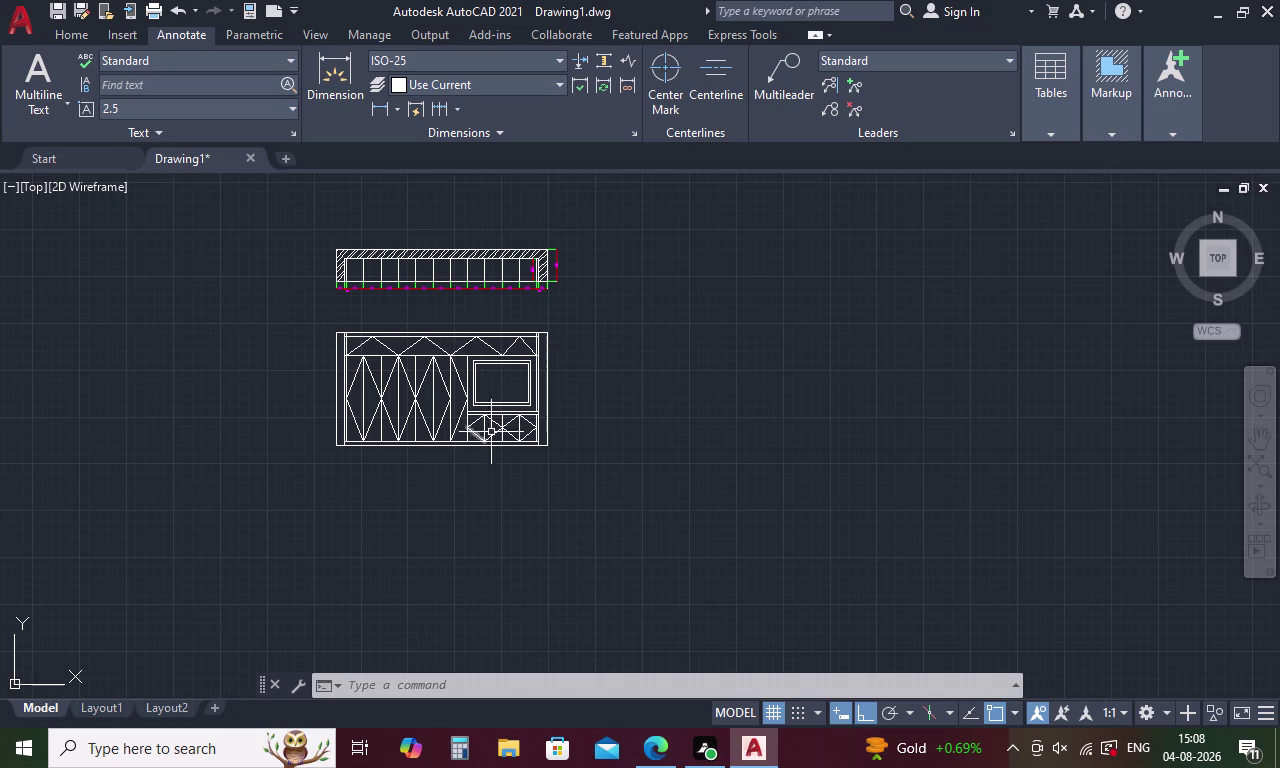
scroll(up, 3)
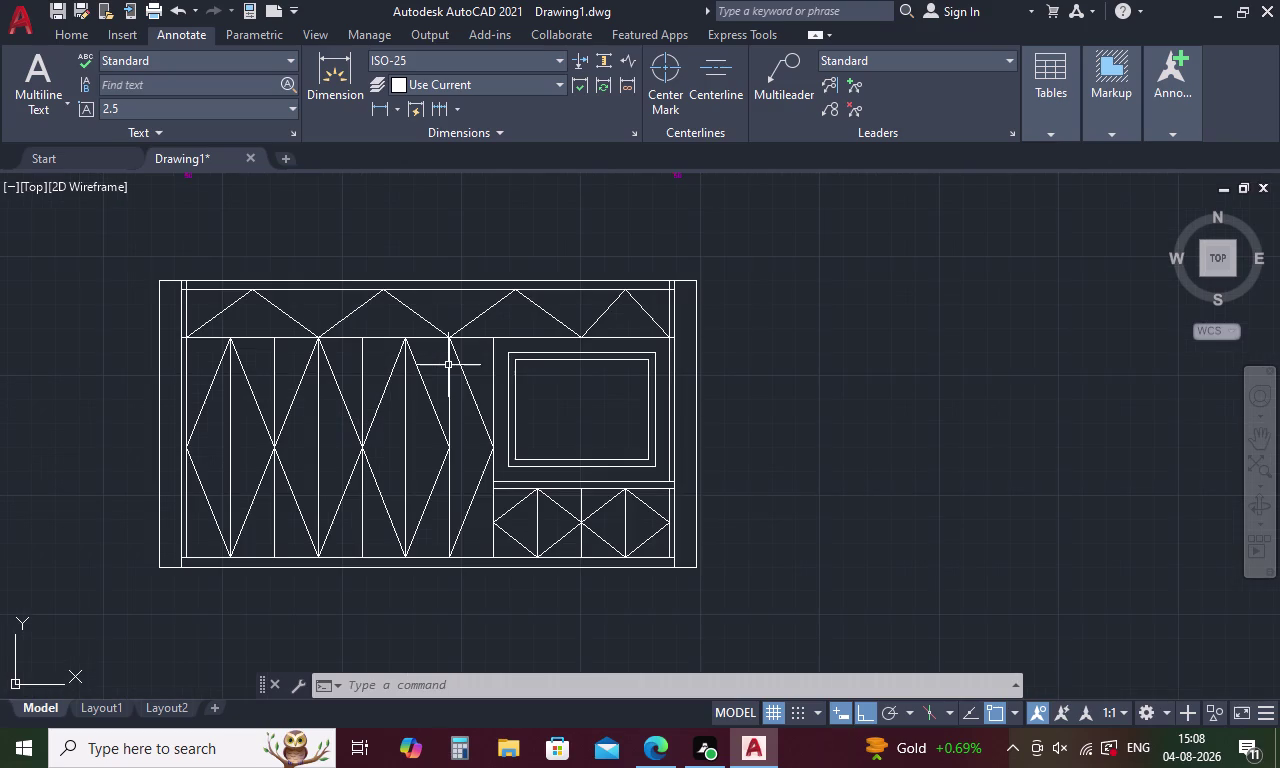
key(Escape)
key(t)
key(Return)
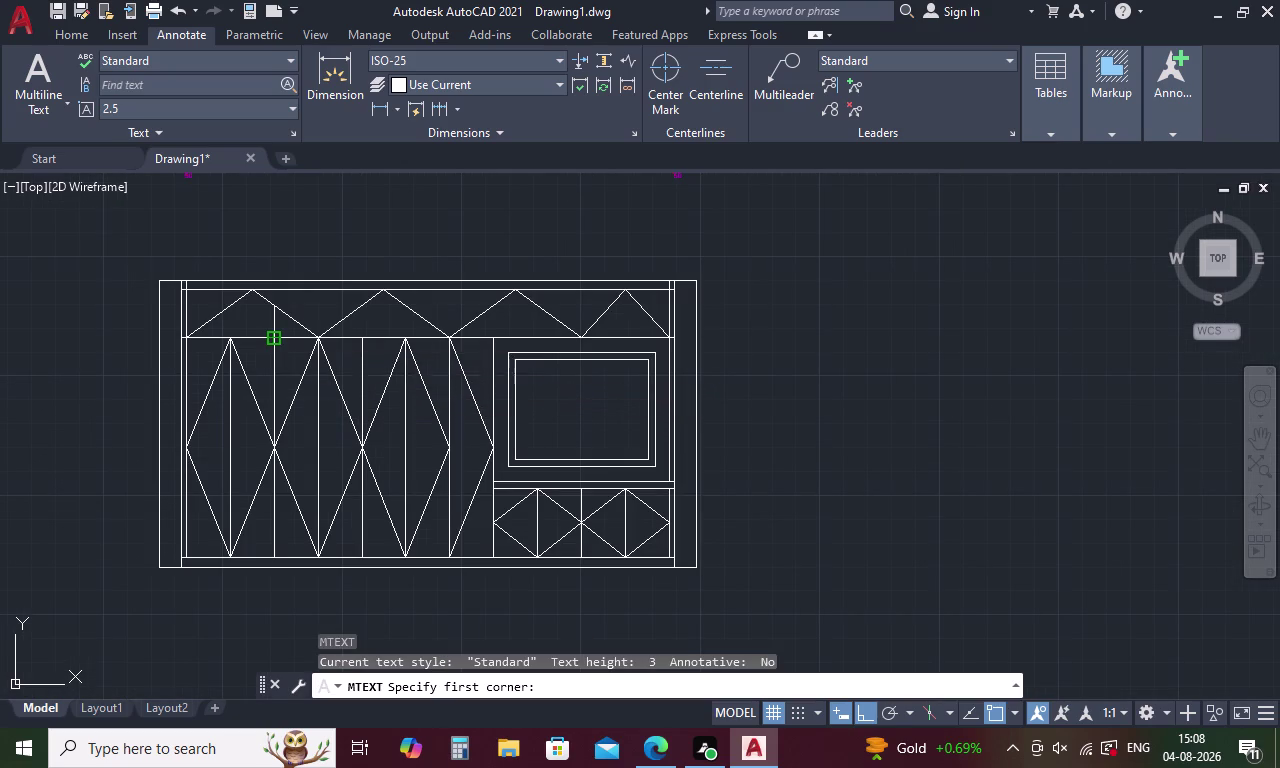
Create a multiline text box inside the window opening reading WINDOW.
drag(545, 413, 551, 414)
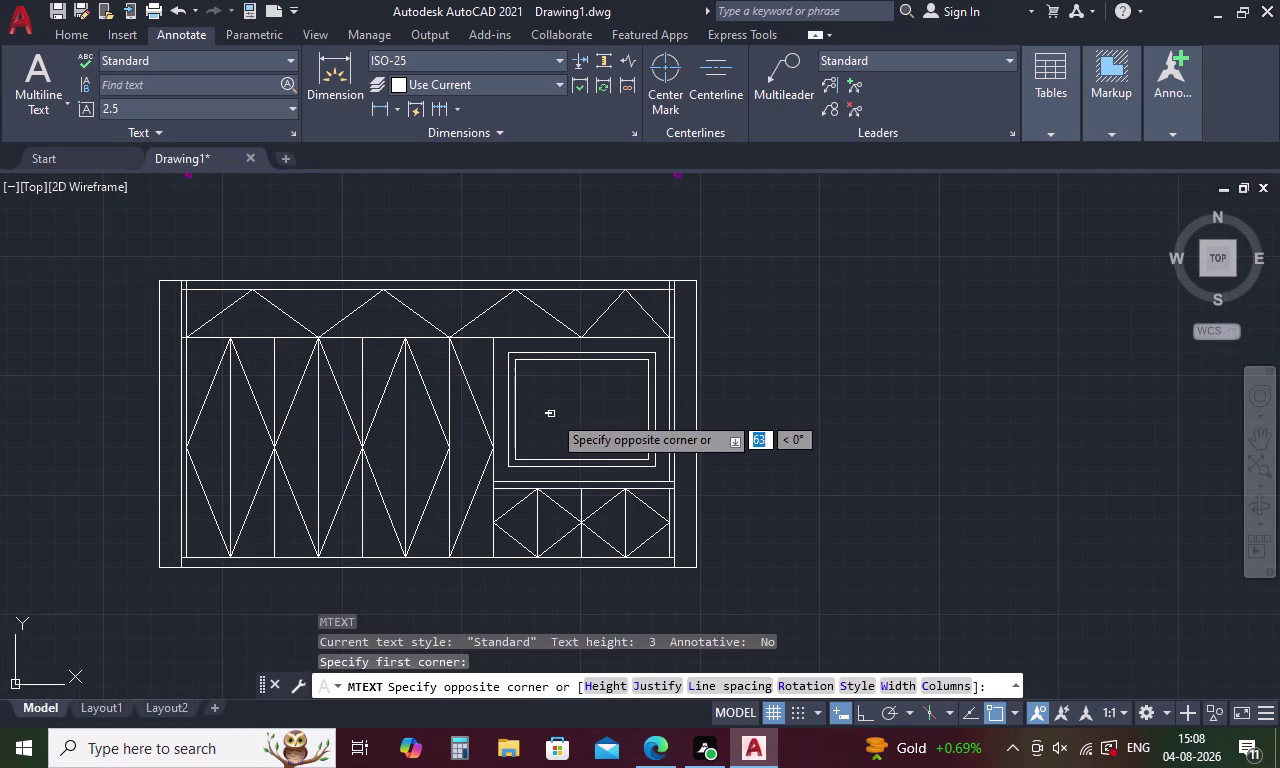
drag(551, 414, 618, 421)
click(618, 421)
click(616, 421)
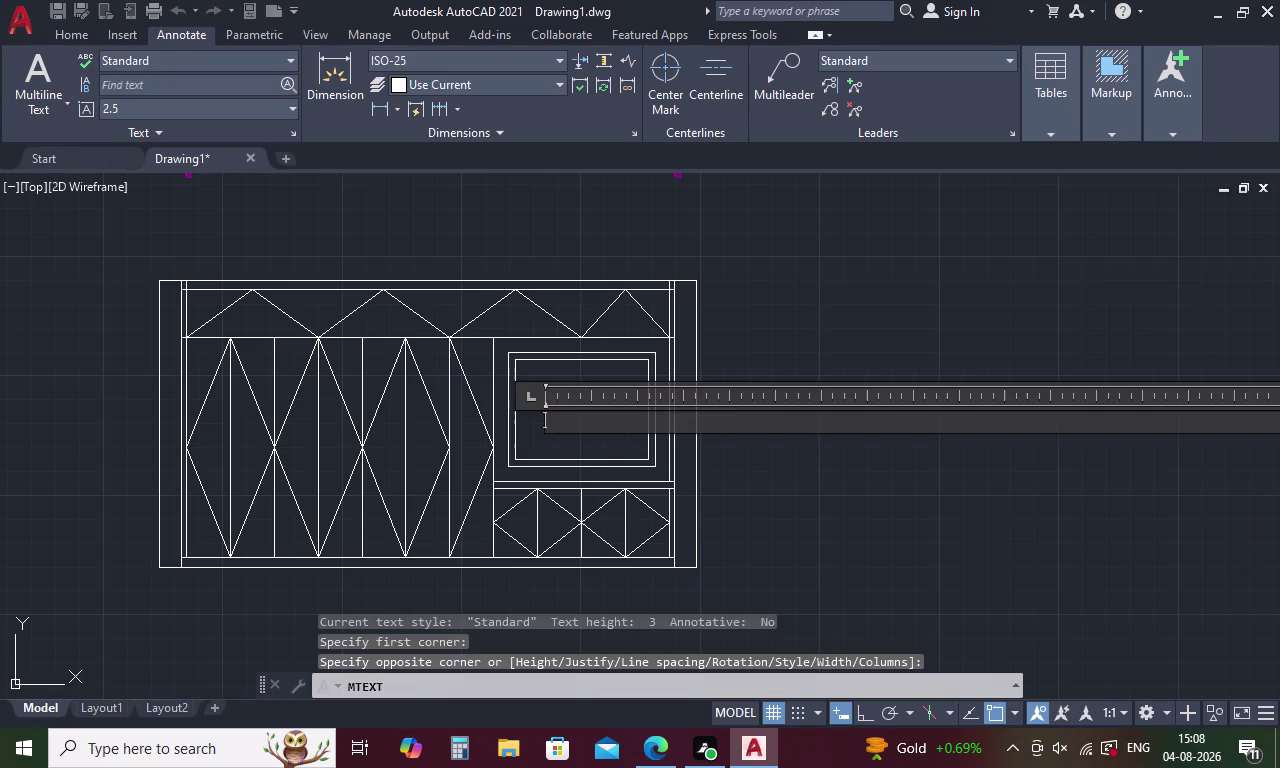
text(WI)
text(N)
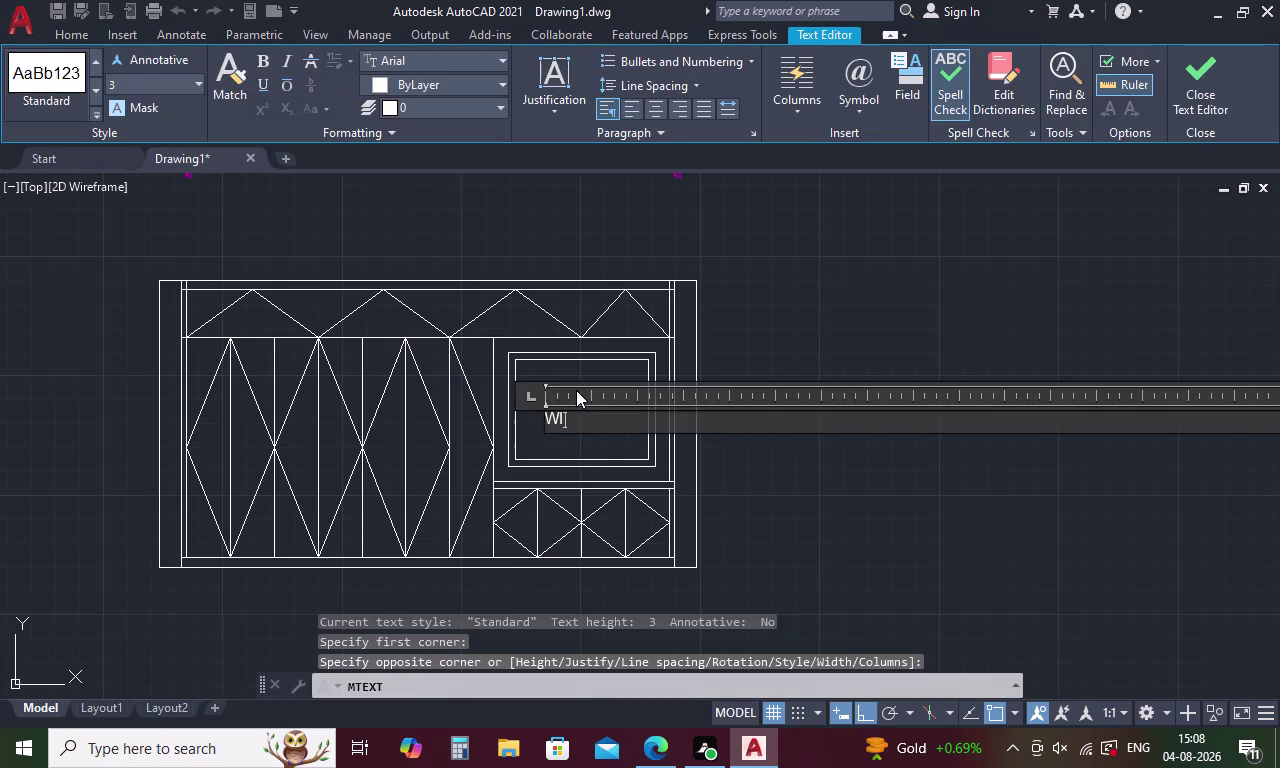
text(DO)
key(w)
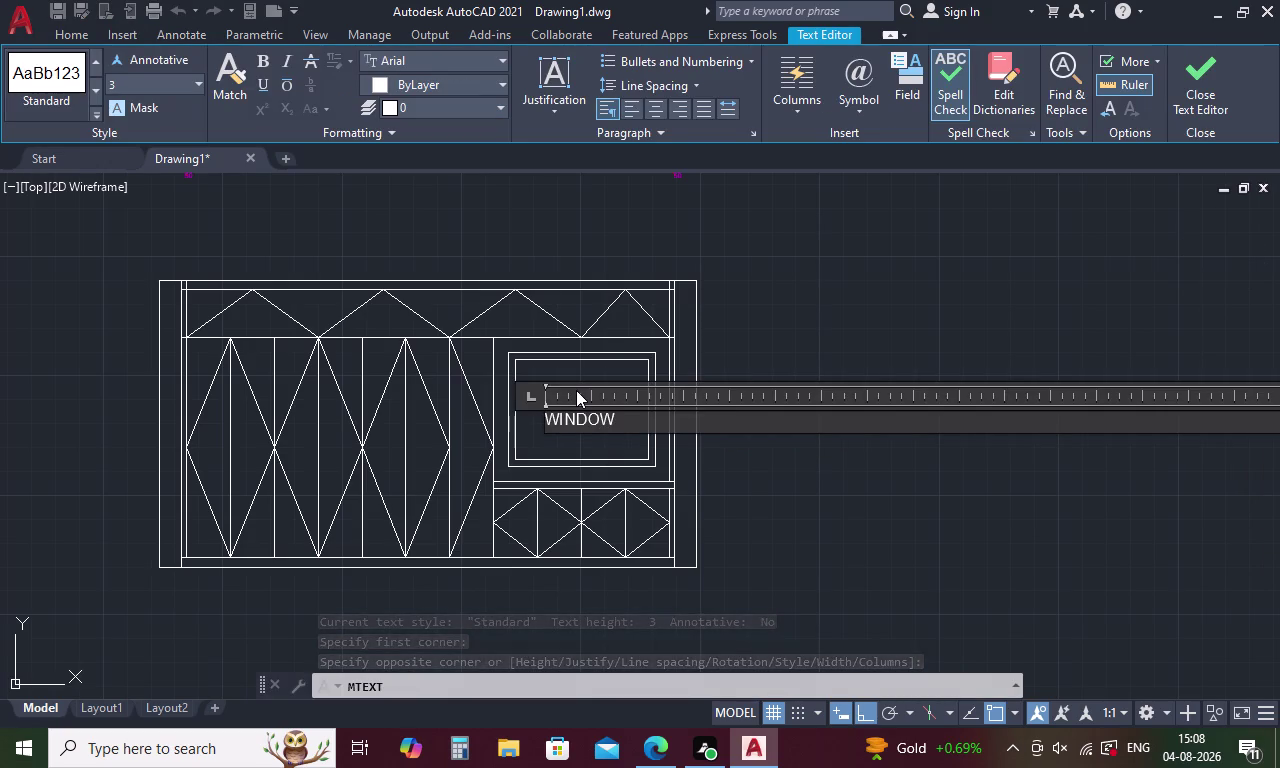
Set the WINDOW text height to 100 and close the editor.
drag(616, 409, 545, 420)
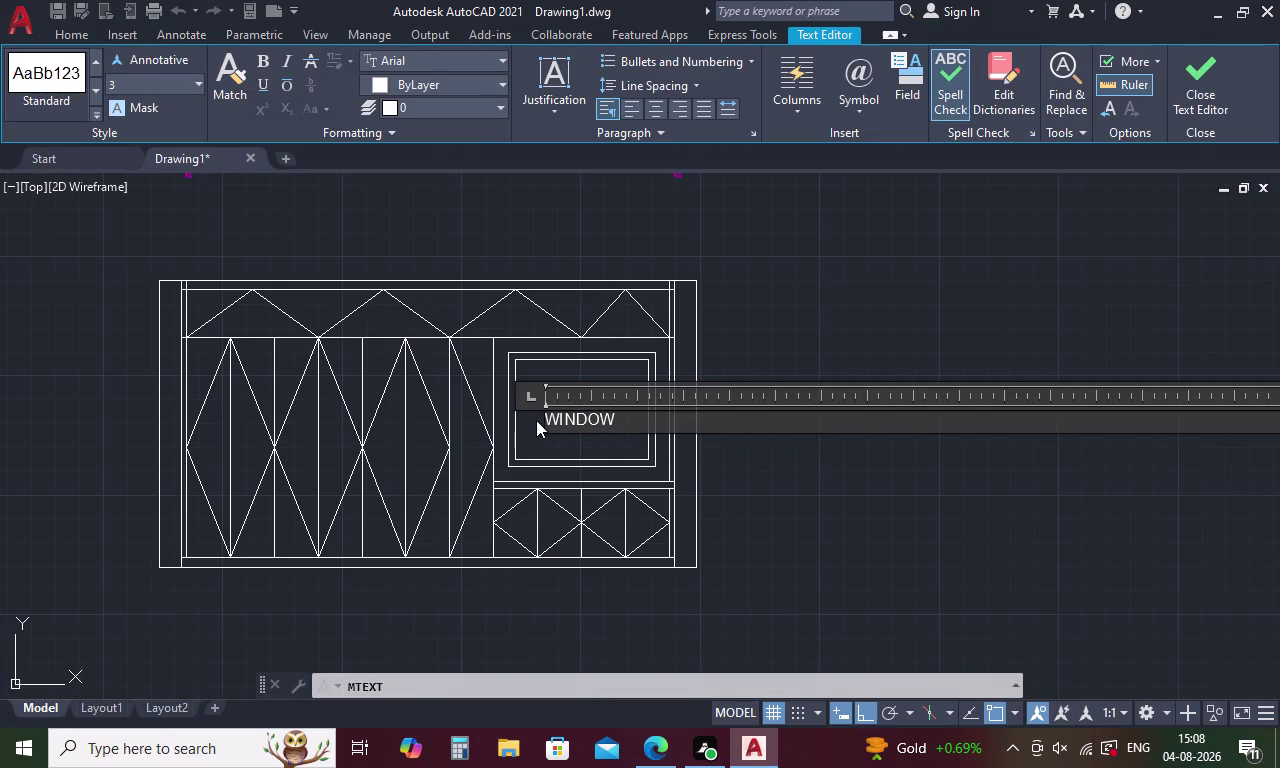
drag(545, 420, 528, 423)
drag(630, 423, 480, 409)
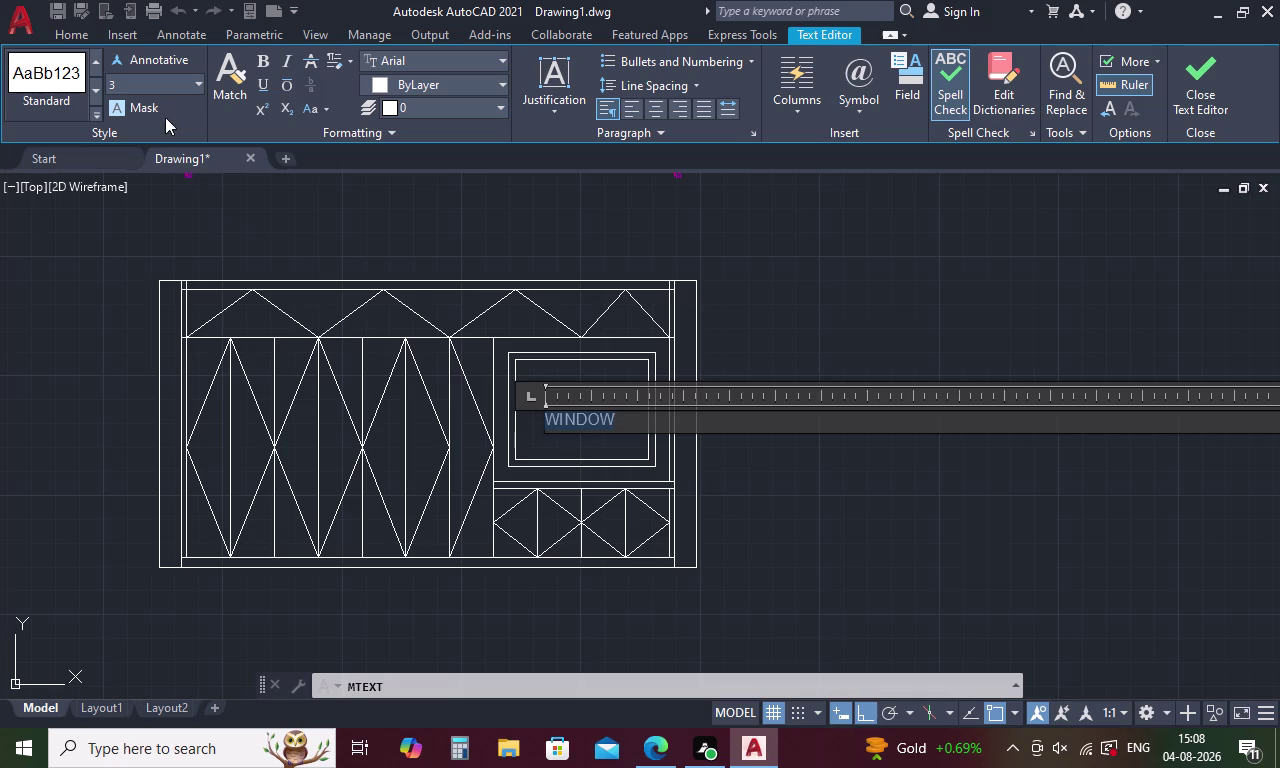
click(153, 80)
key(BackSpace)
text(1)
text(00)
key(Return)
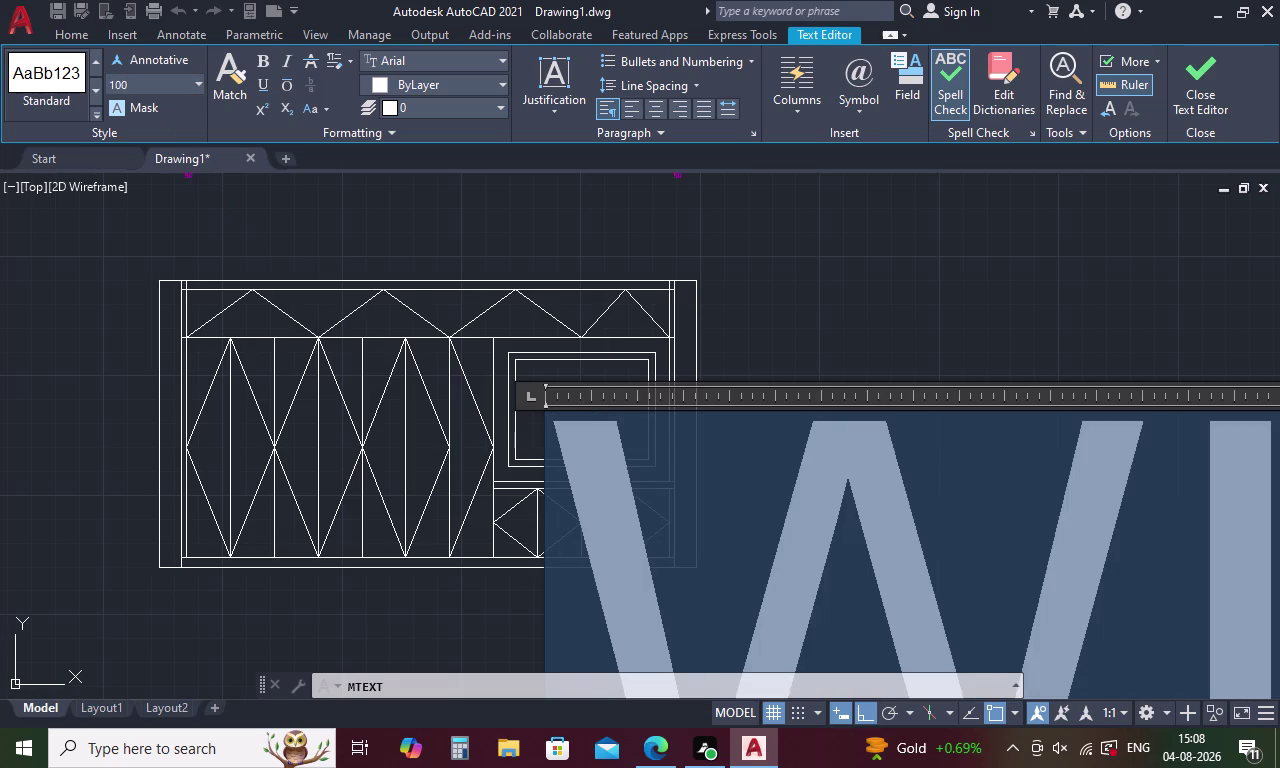
click(797, 264)
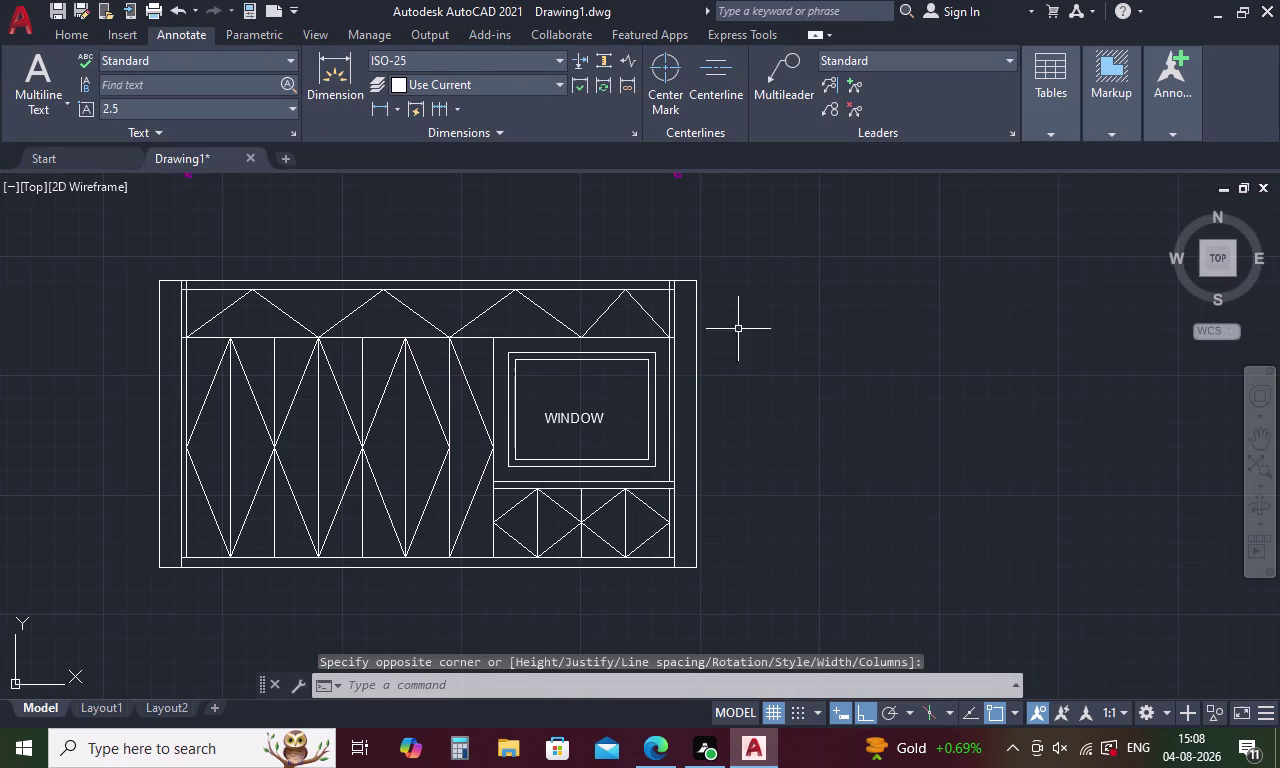
Reopen the WINDOW label, then cancel back out of the editor.
double_click(575, 417)
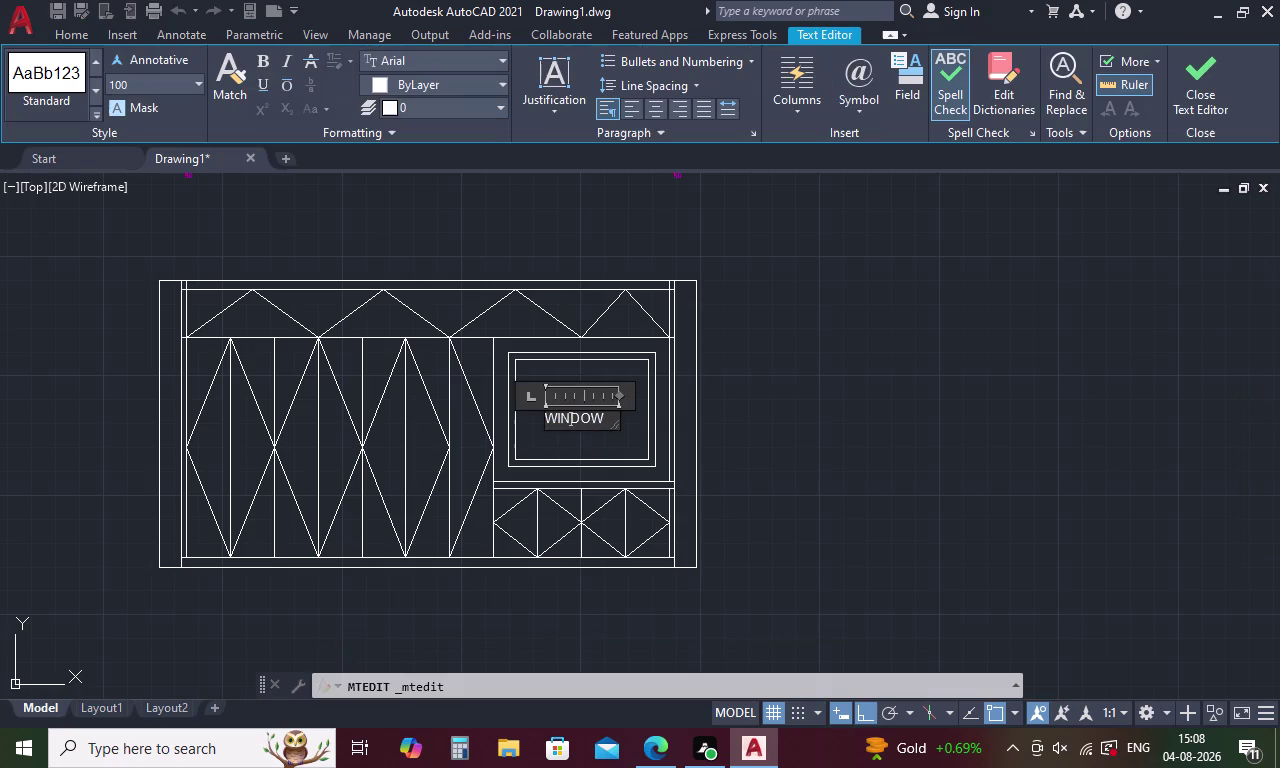
key(Escape)
key(grave)
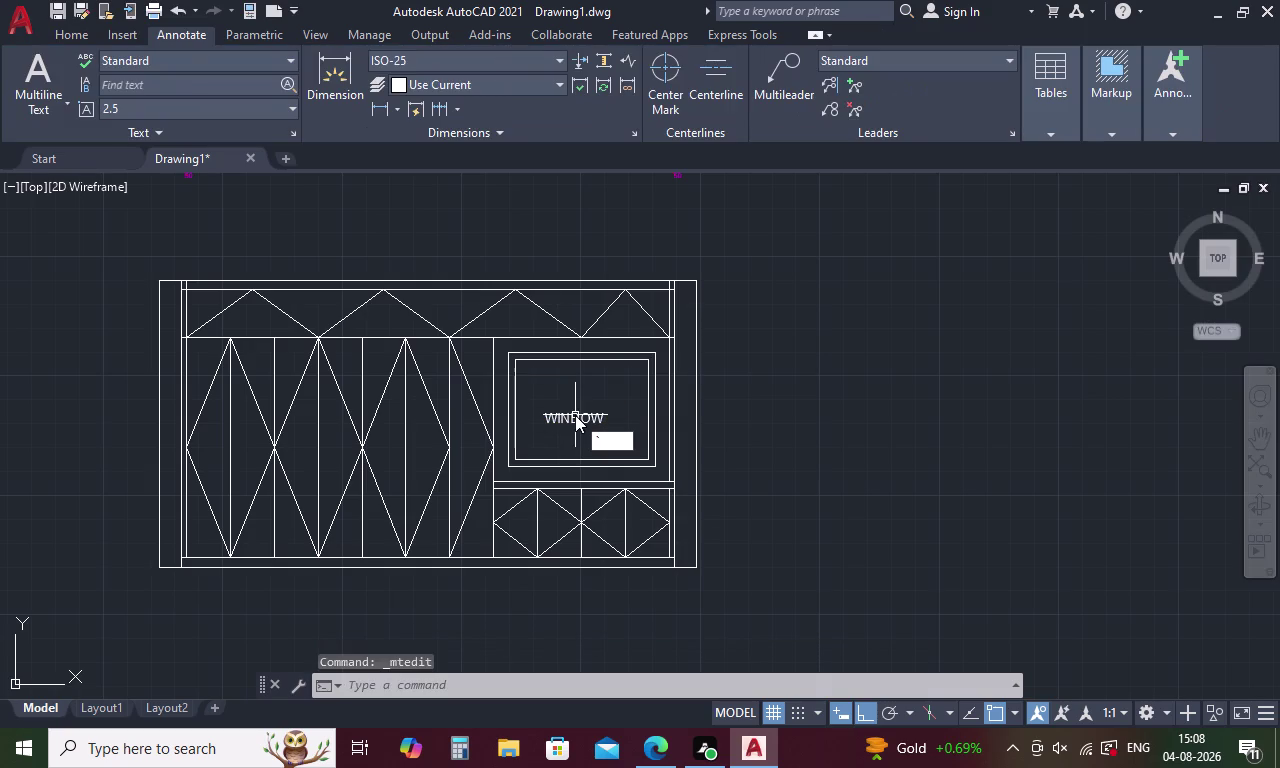
key(ctrl+c)
key(ctrl+v)
Copy the WINDOW label and paste it over the left shutter panels.
key(Escape)
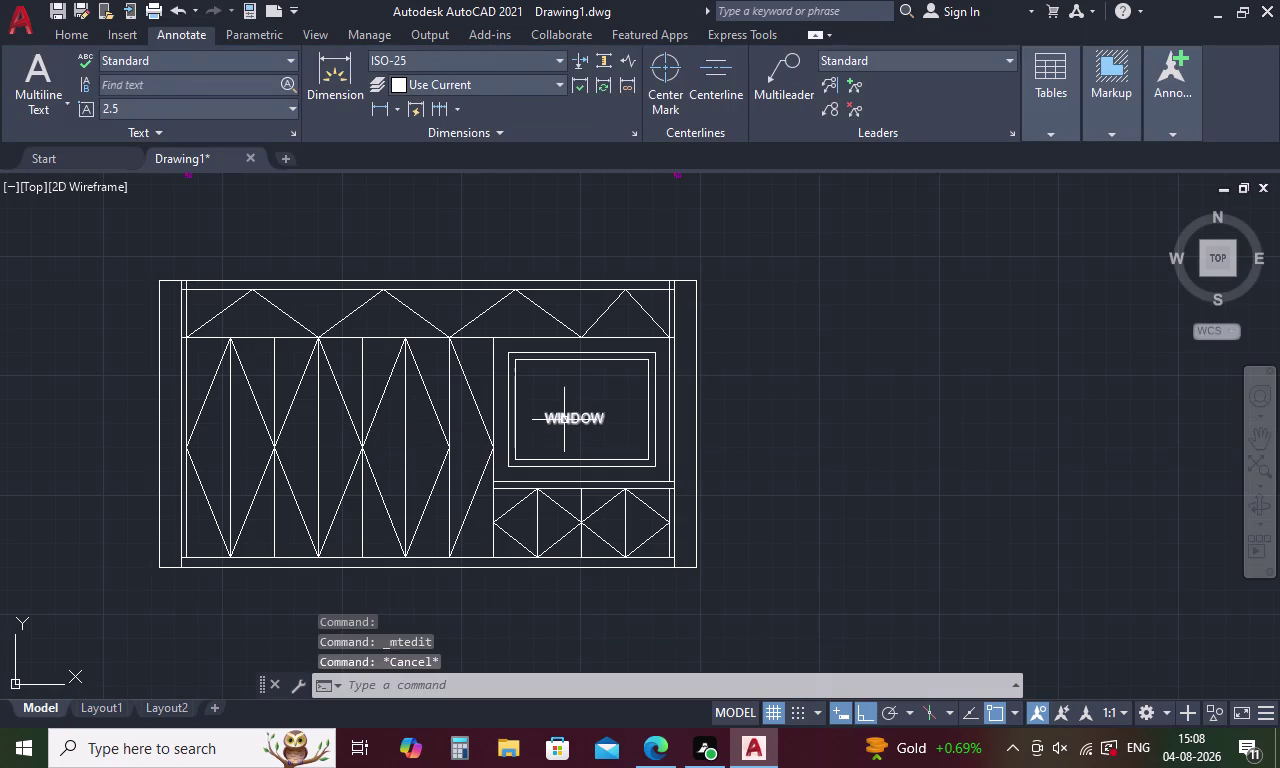
key(Escape)
key(Escape)
click(581, 418)
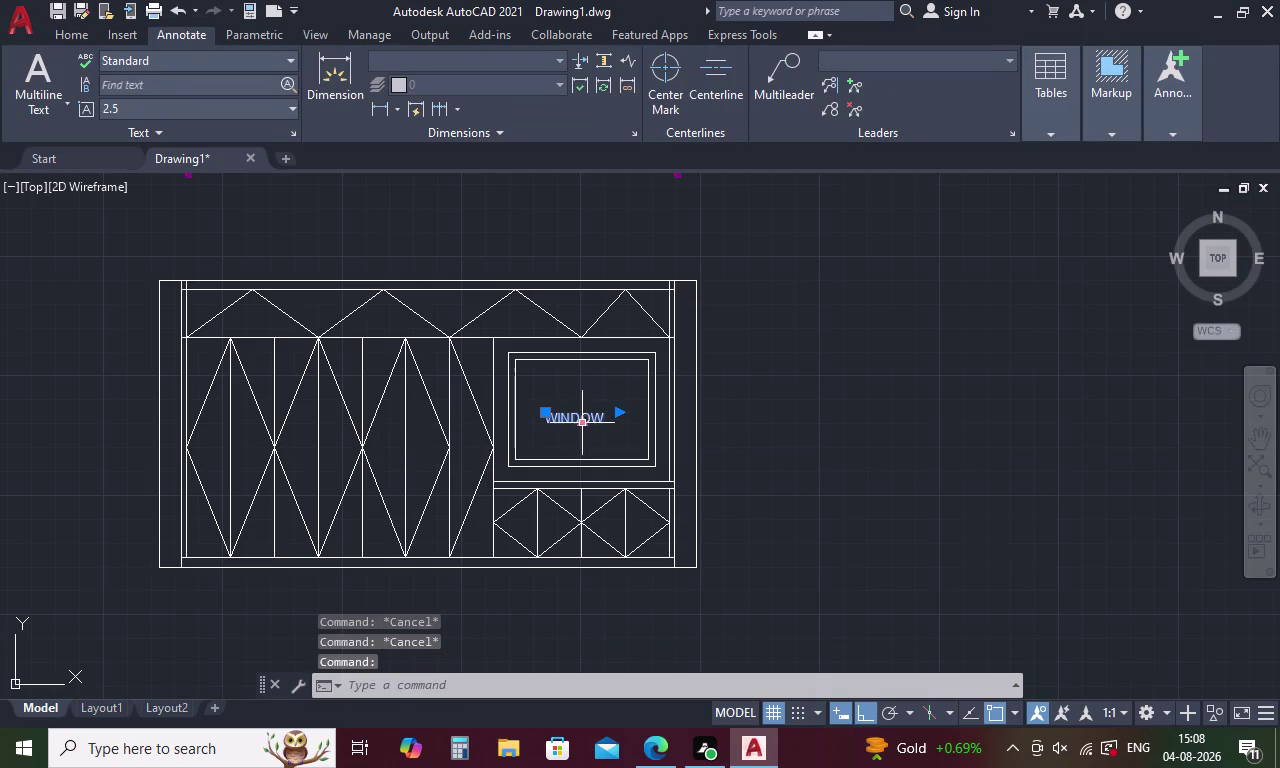
key(ctrl+c)
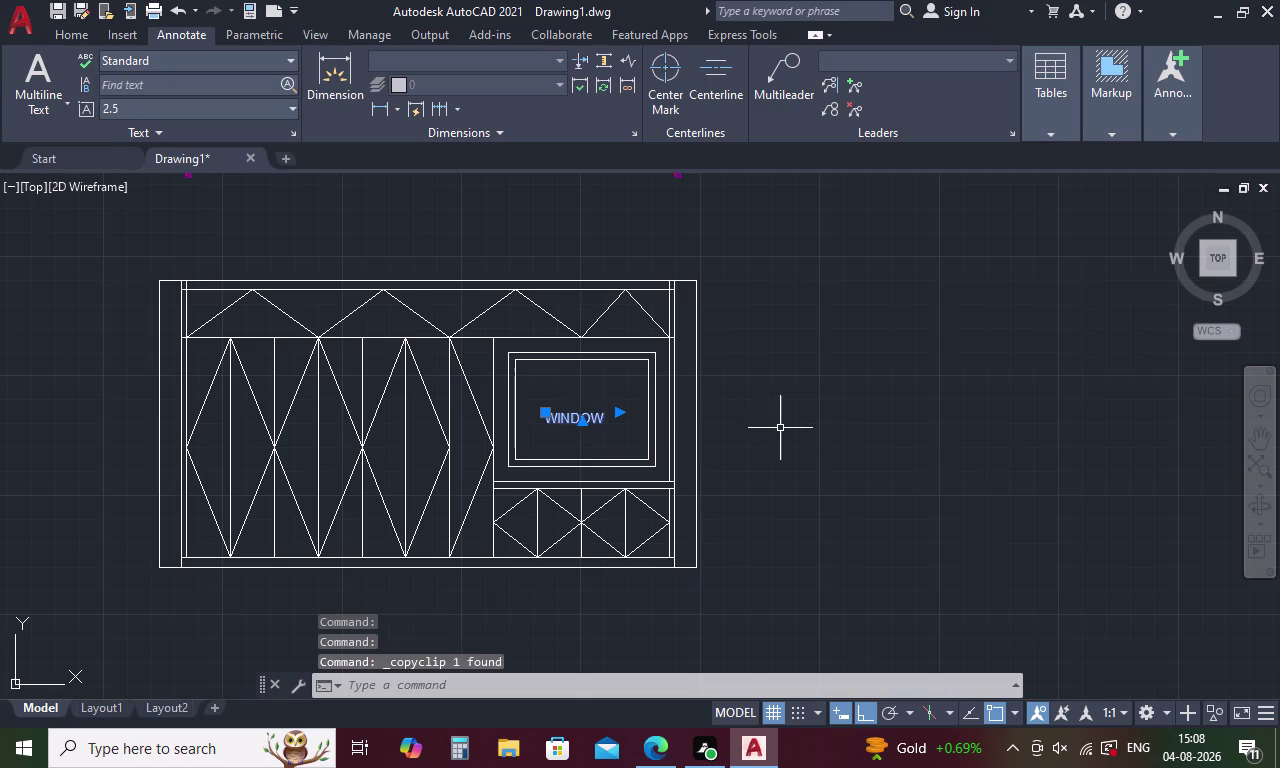
key(Escape)
key(ctrl+v)
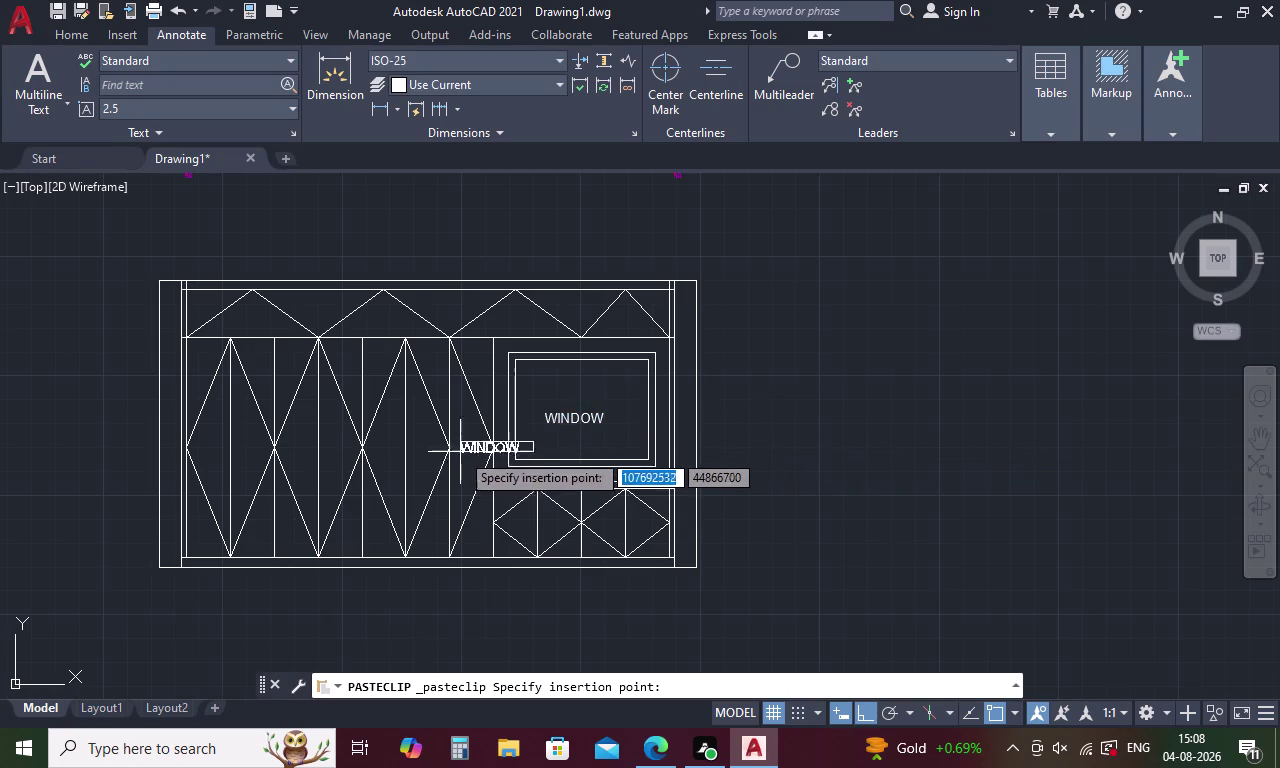
scroll(up, 3)
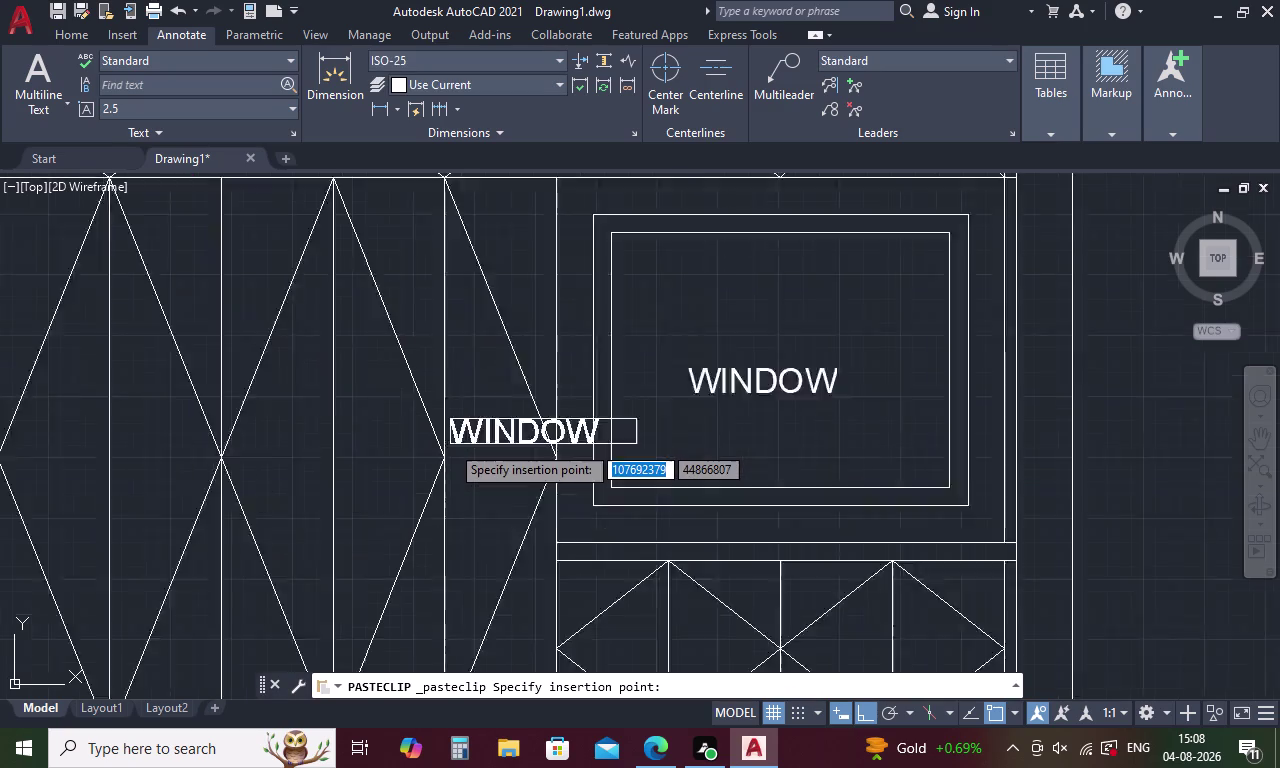
scroll(up, 3)
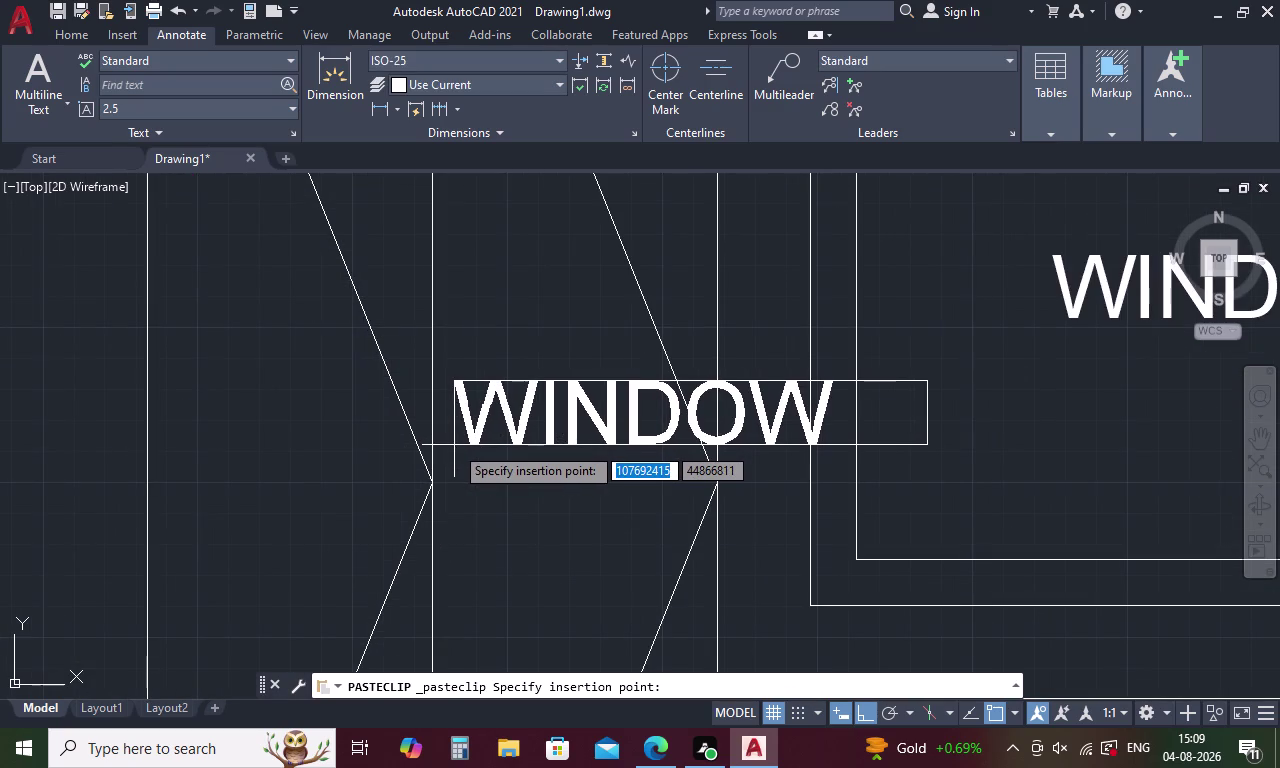
click(457, 445)
Open the pasted WINDOW copy in the text editor.
double_click(501, 425)
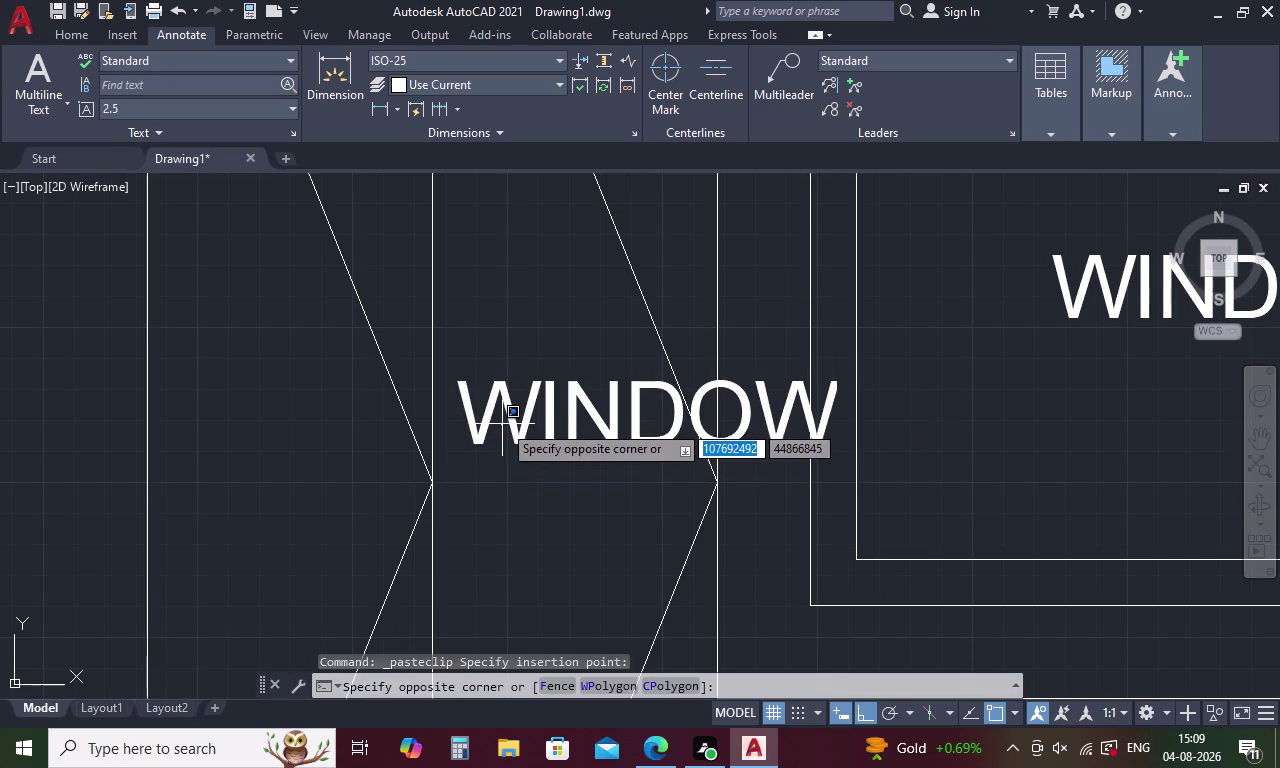
double_click(506, 415)
double_click(516, 408)
double_click(533, 408)
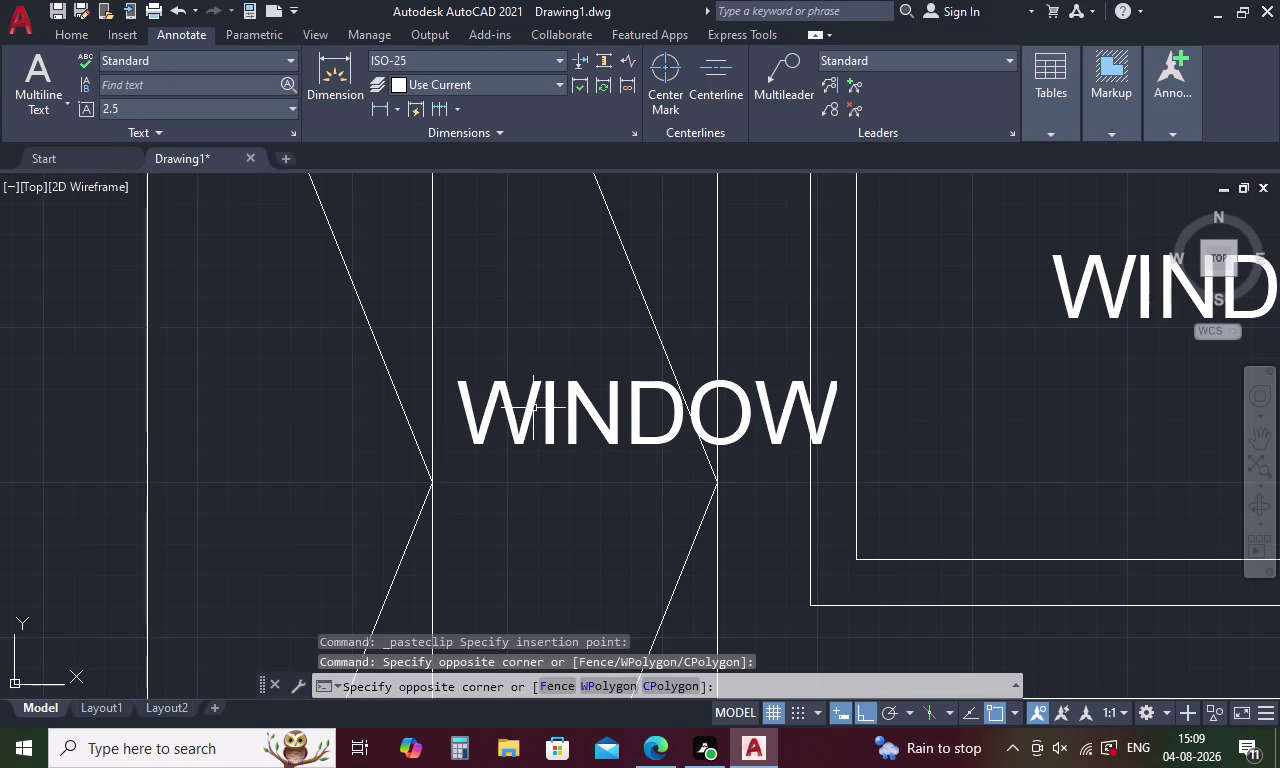
double_click(533, 408)
Replace the copied text WINDOW with OPENABLE SHUTTER.
click(804, 434)
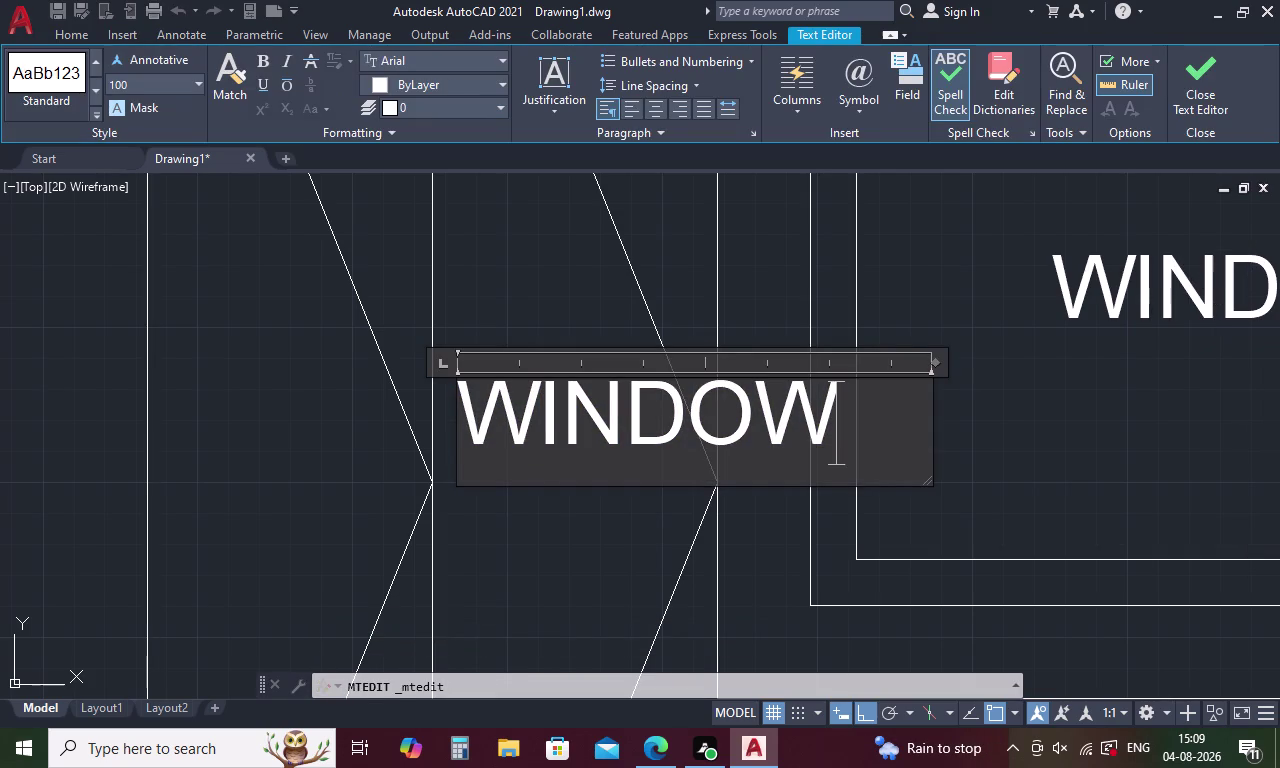
key(BackSpace)
key(BackSpace)
key(BackSpace)
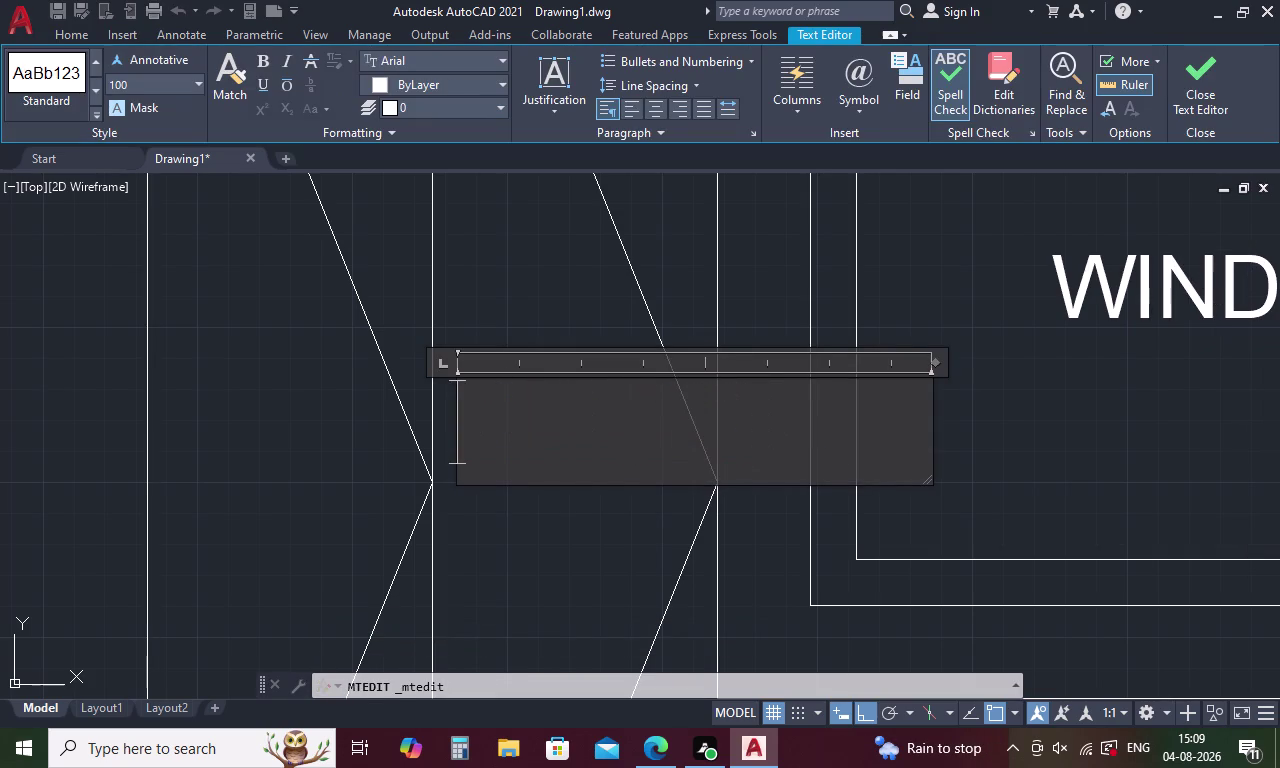
key(BackSpace)
key(BackSpace)
key(BackSpace)
key(BackSpace)
key(BackSpace)
key(BackSpace)
key(BackSpace)
key(BackSpace)
key(BackSpace)
key(BackSpace)
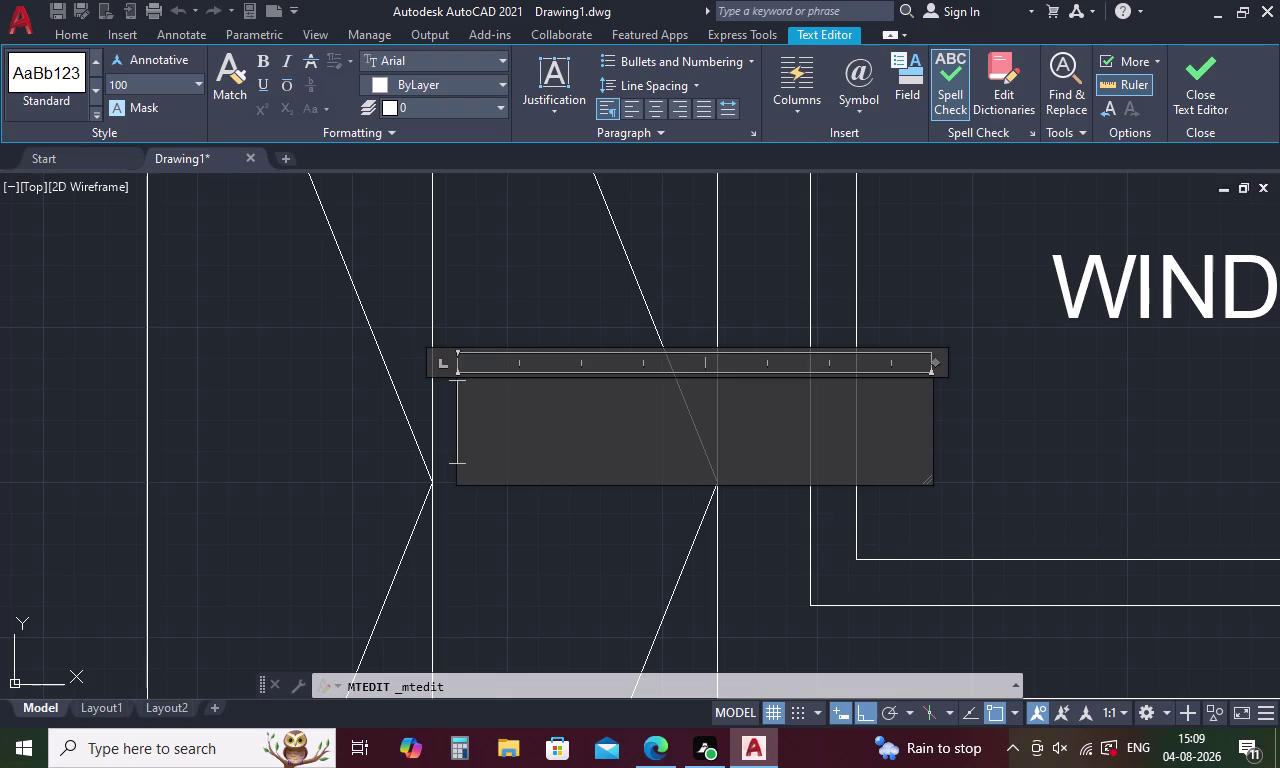
text(OPE)
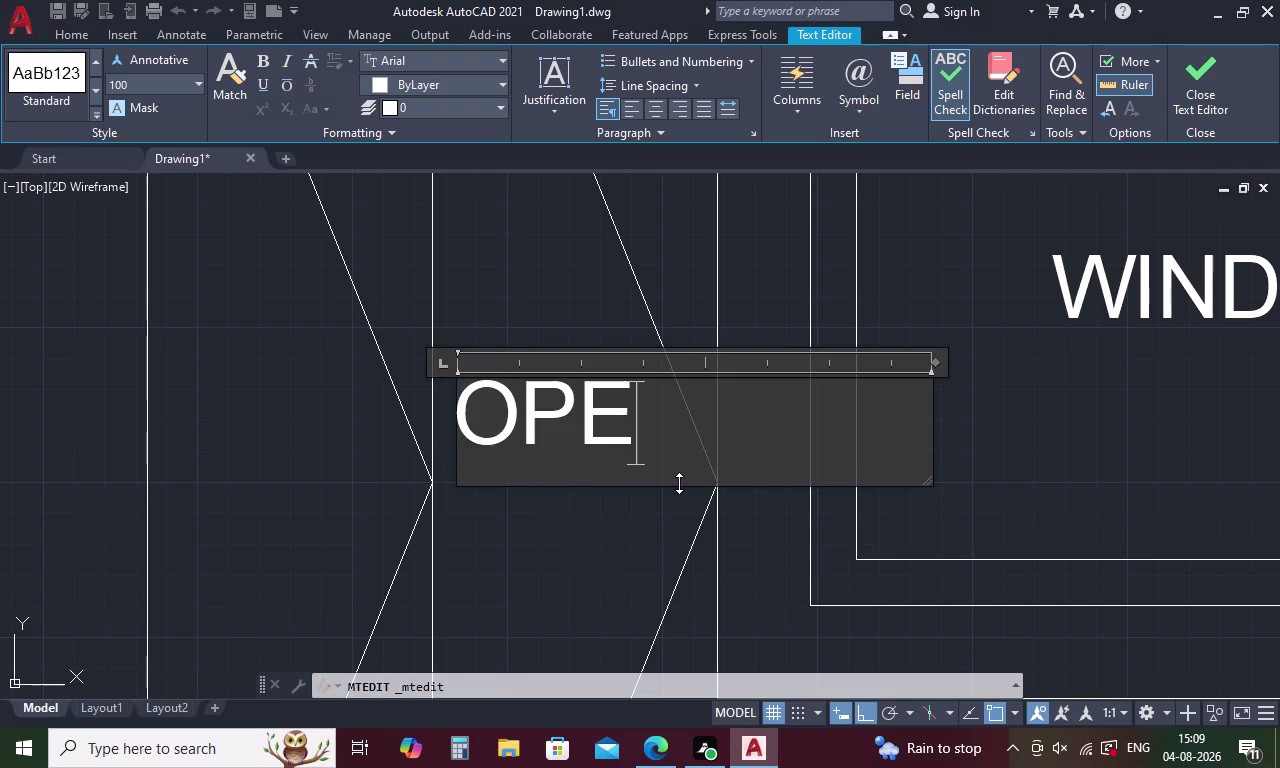
text(NABL)
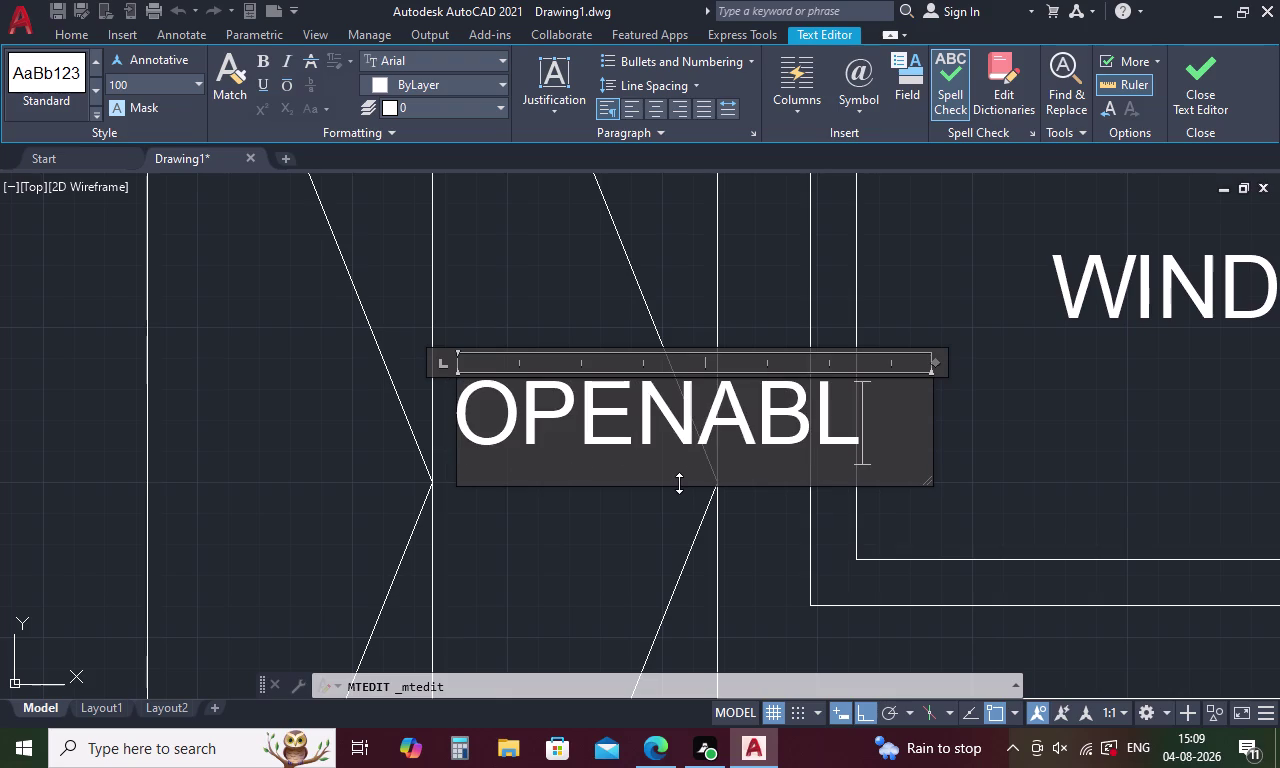
key(e)
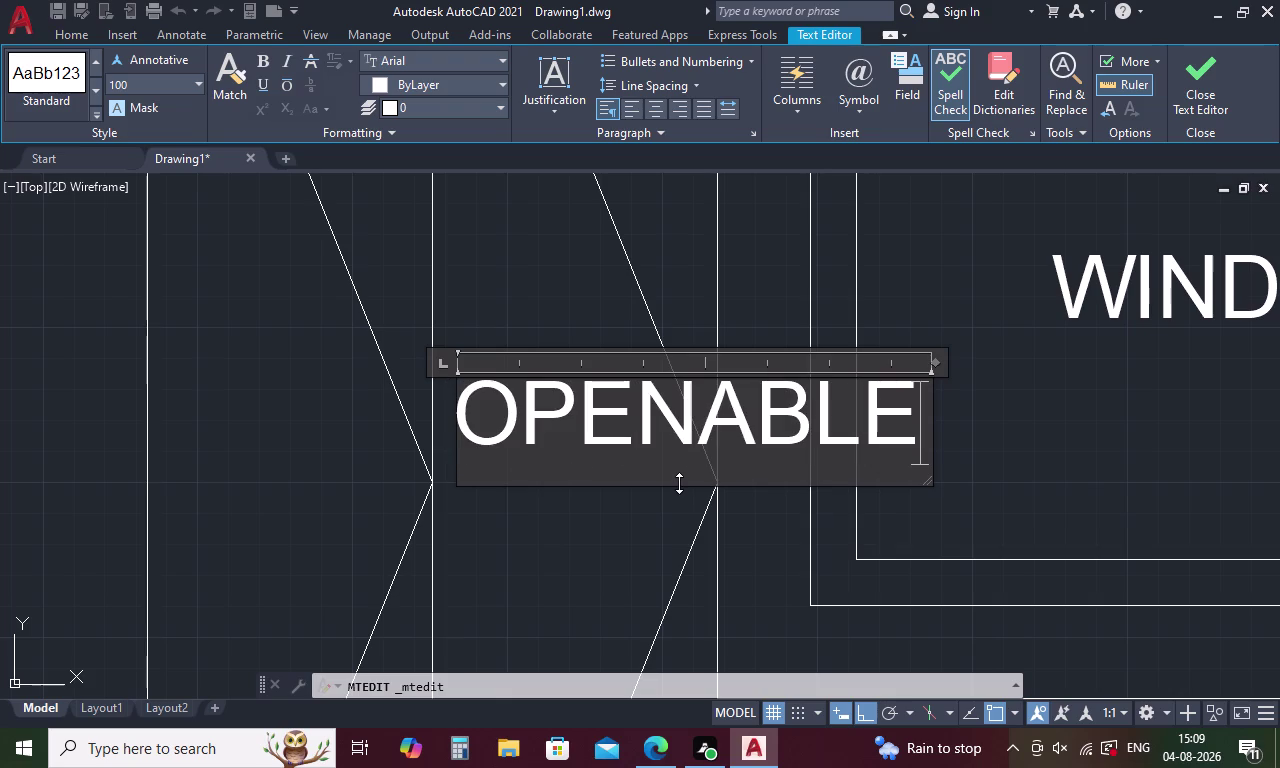
key(space)
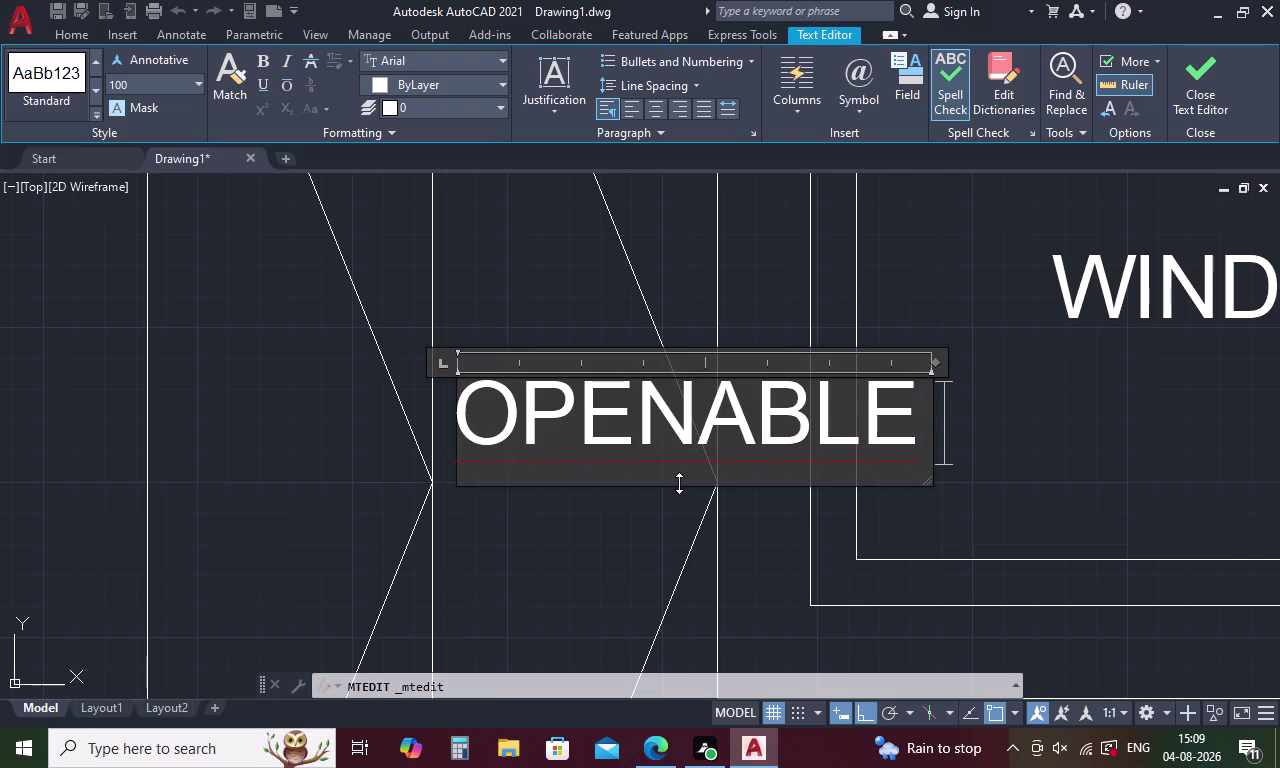
text(SHUTTER)
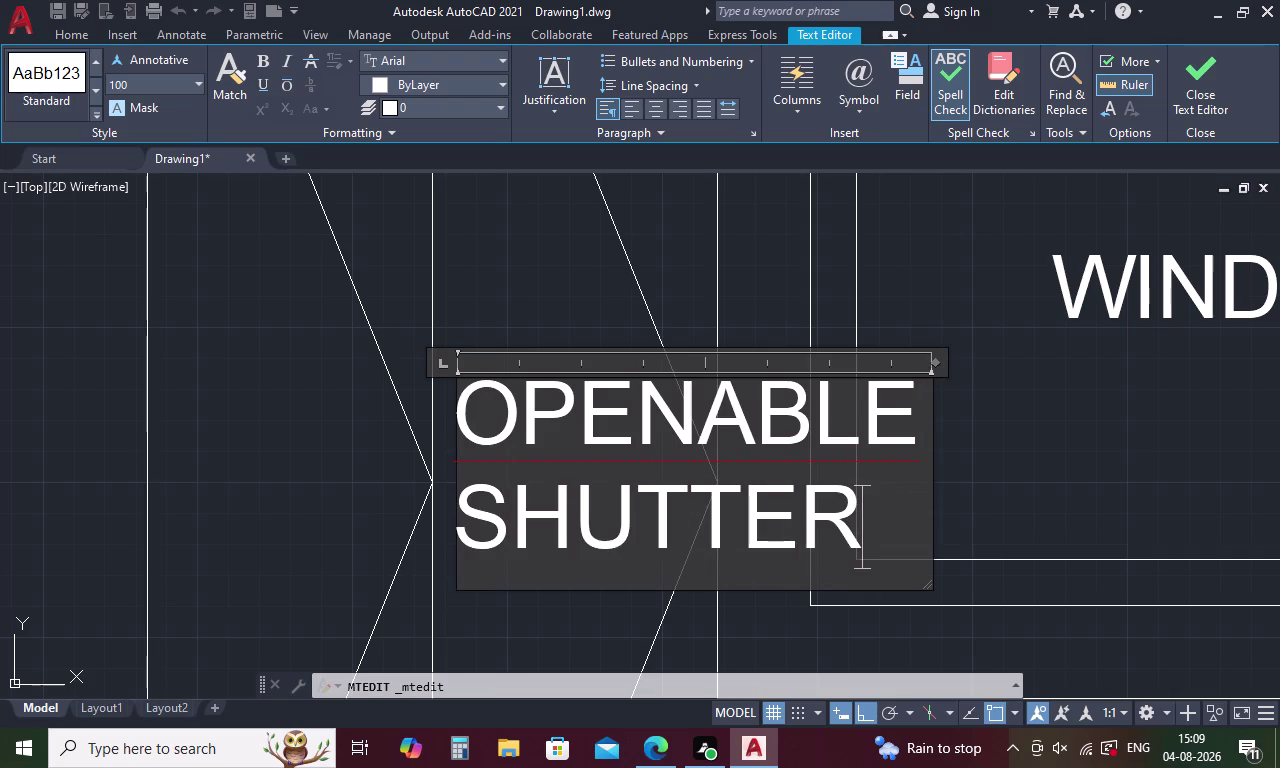
click(1077, 447)
Select the OPENABLE SHUTTER label and reopen it for editing.
click(682, 420)
right_click(734, 416)
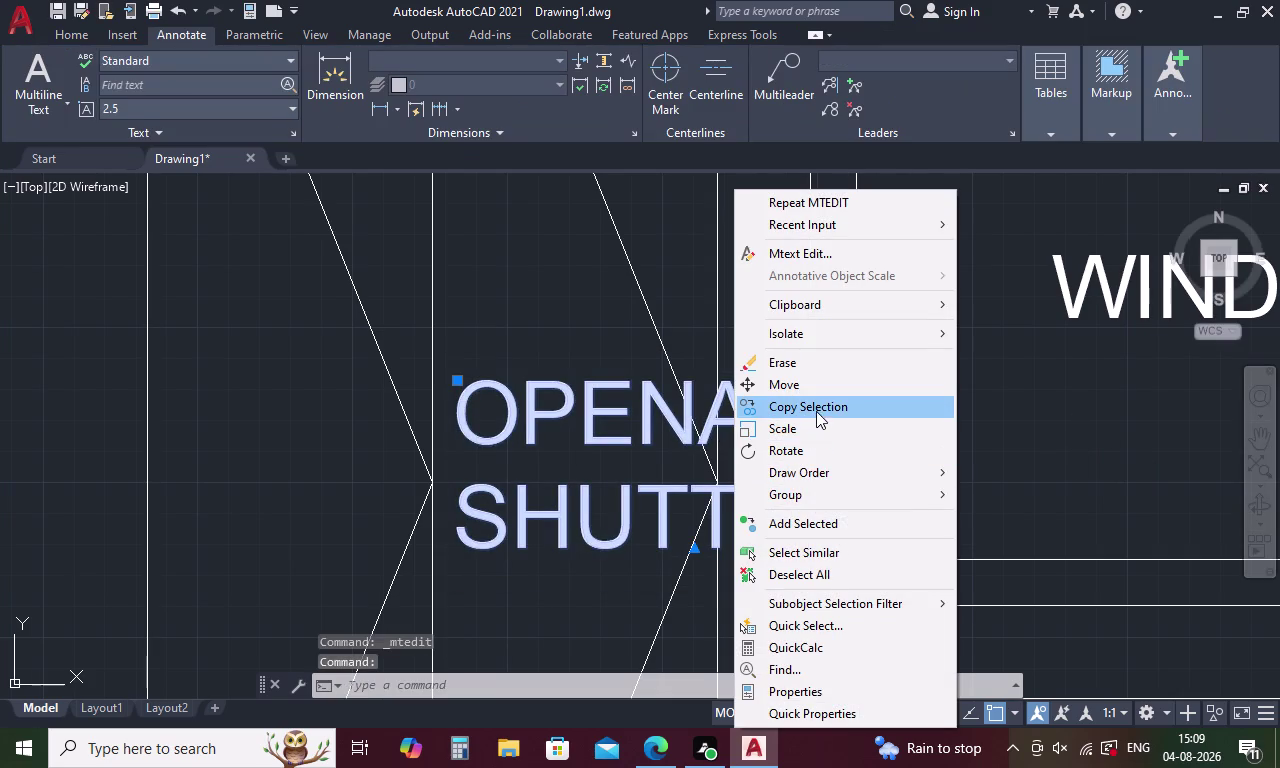
key(Escape)
double_click(651, 503)
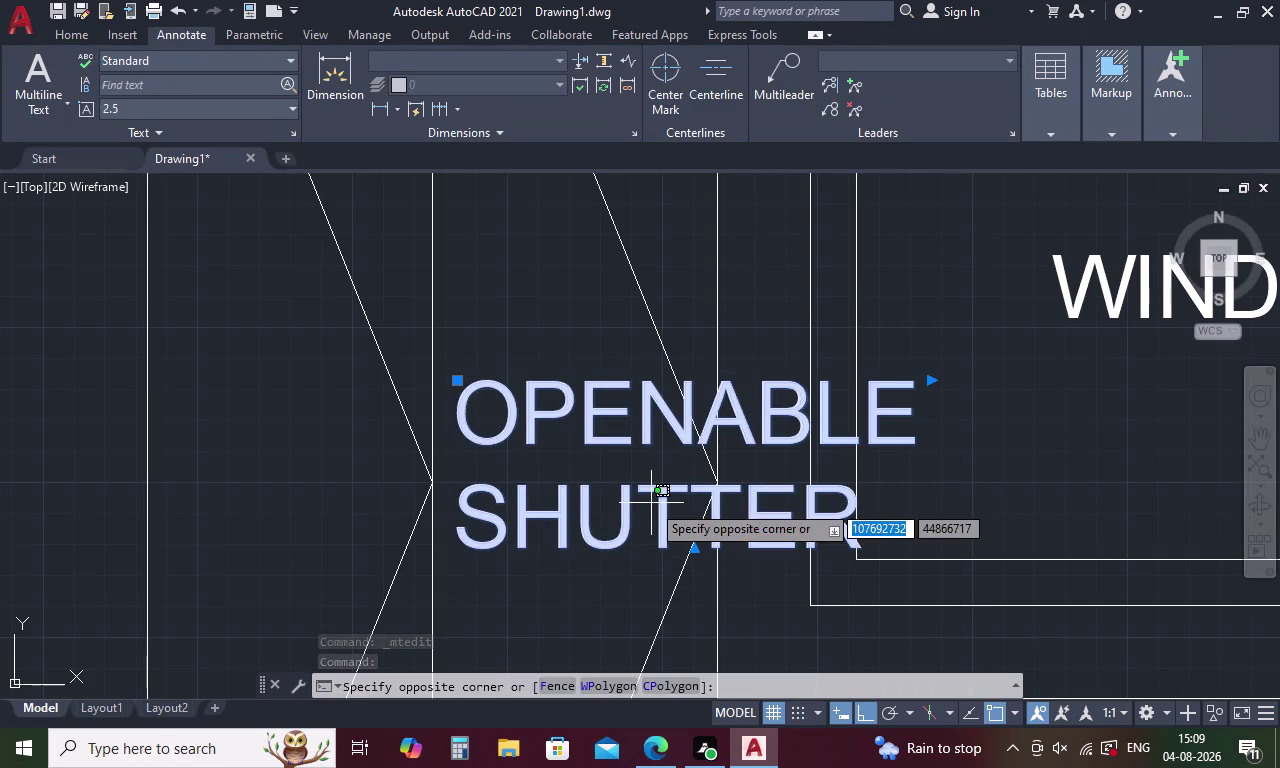
double_click(653, 502)
triple_click(659, 494)
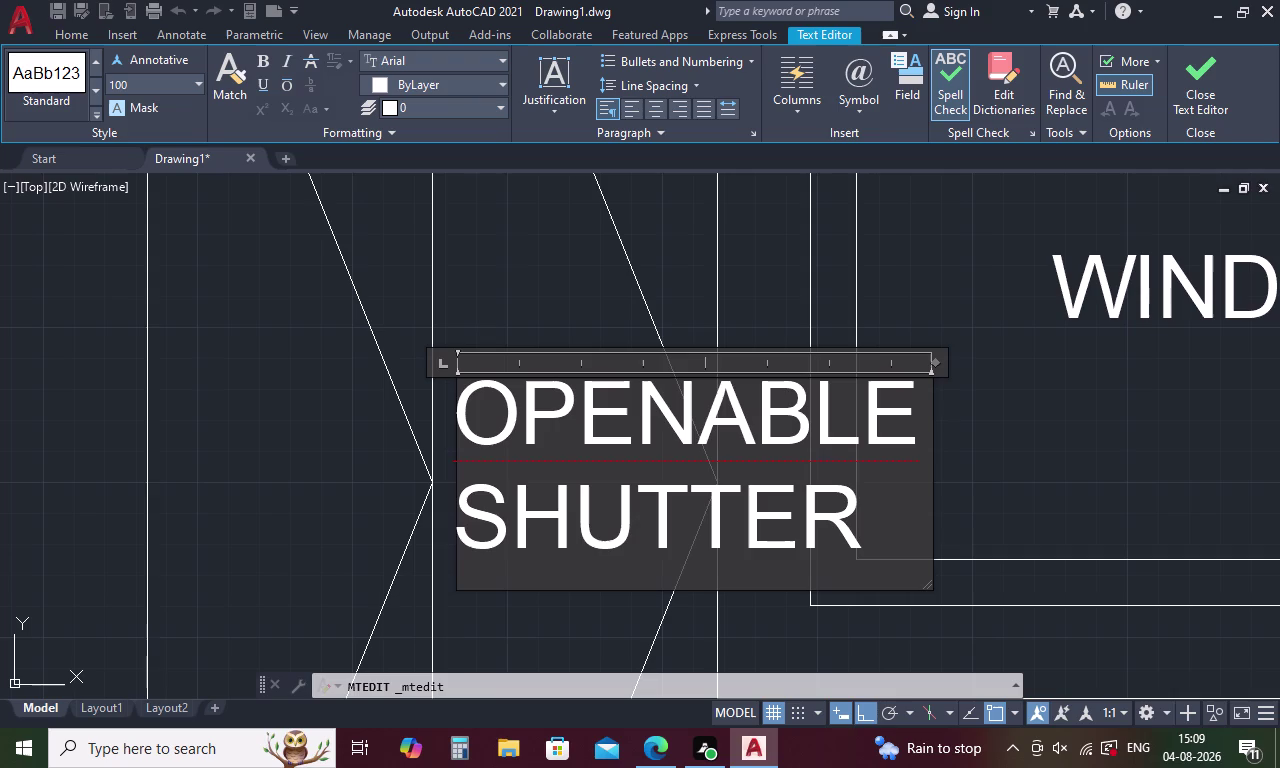
Widen the text area so OPENABLE SHUTTER fits on one line.
drag(932, 360, 1078, 370)
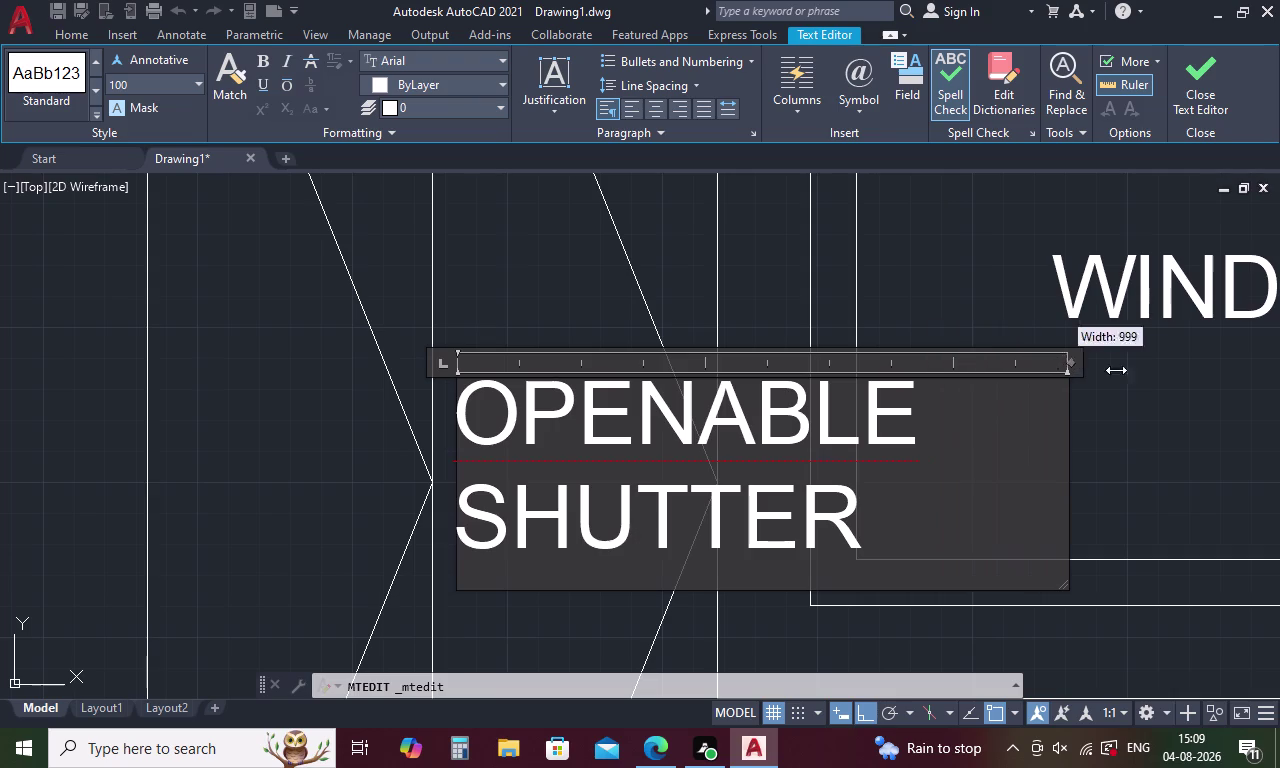
drag(1078, 370, 1276, 370)
middle_drag(1157, 408, 741, 443)
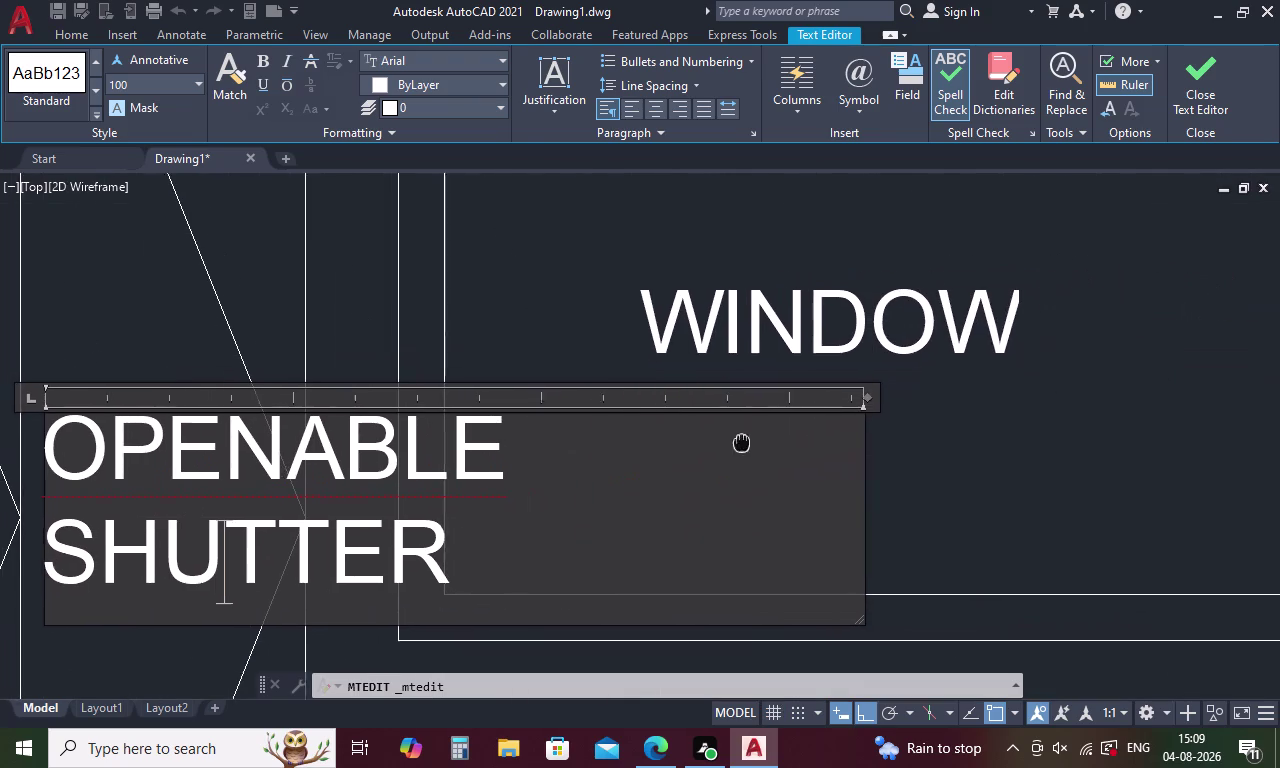
middle_drag(741, 443, 735, 444)
drag(857, 398, 1151, 389)
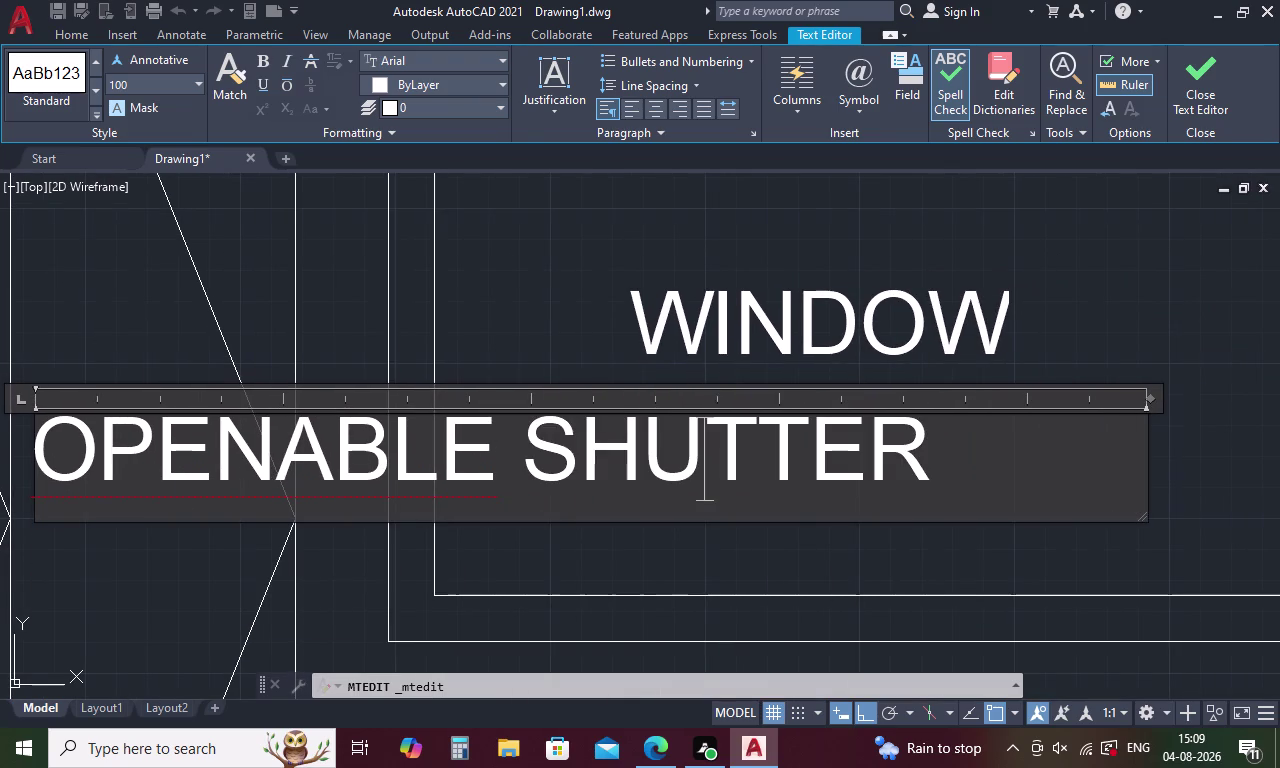
click(1068, 288)
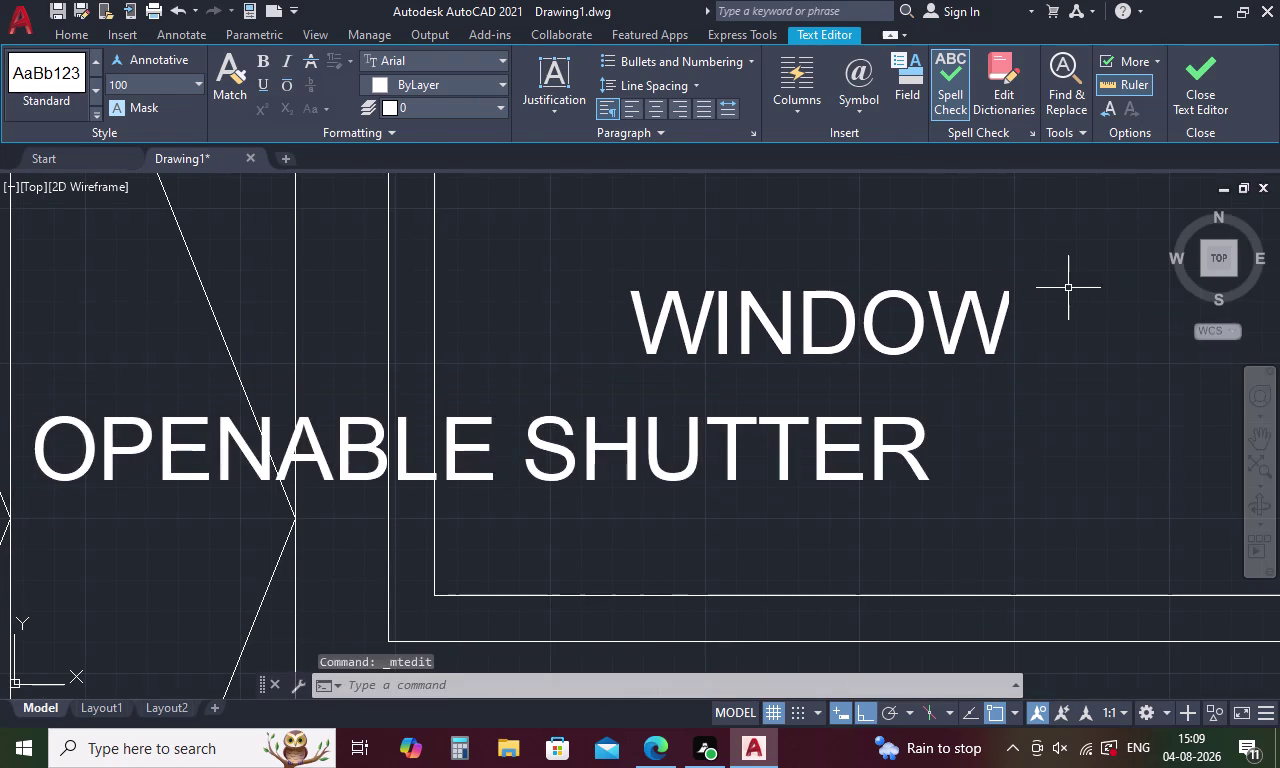
click(825, 463)
right_click(827, 483)
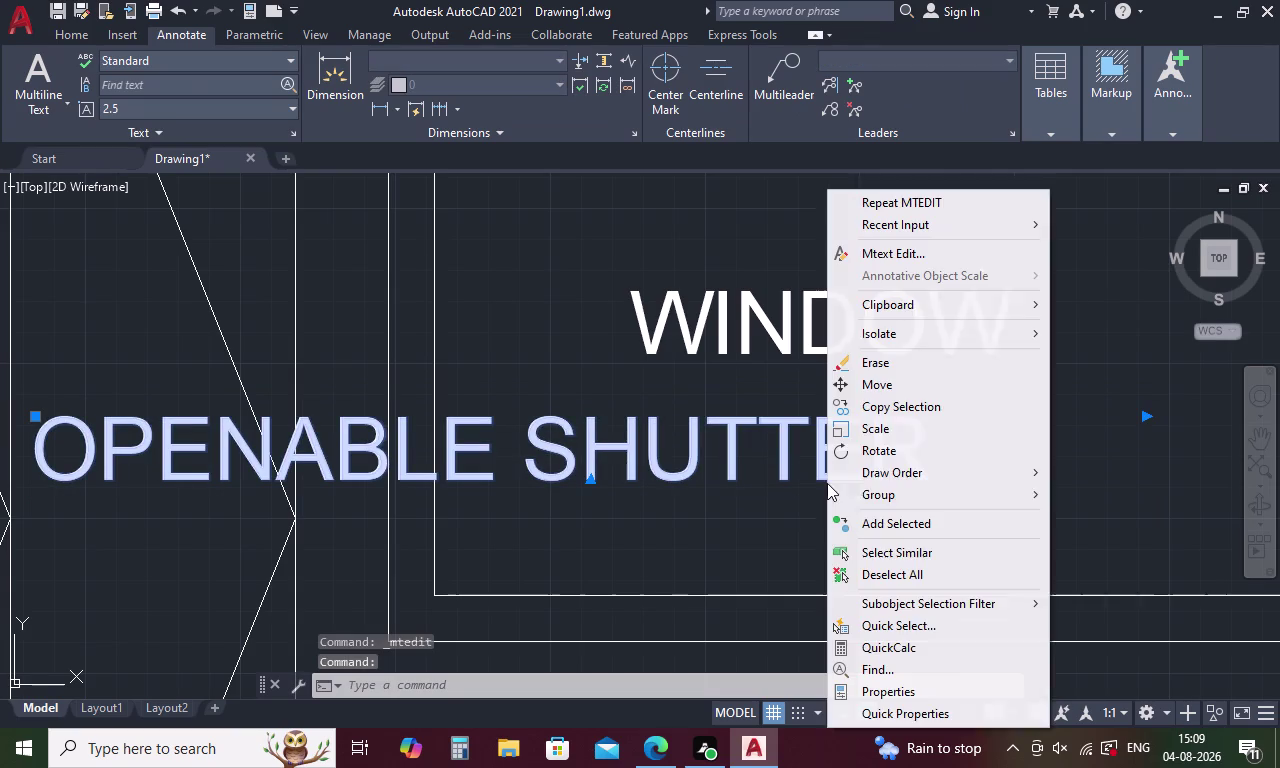
Try rotating the OPENABLE SHUTTER label, then undo that attempt and its earlier rotation.
click(889, 450)
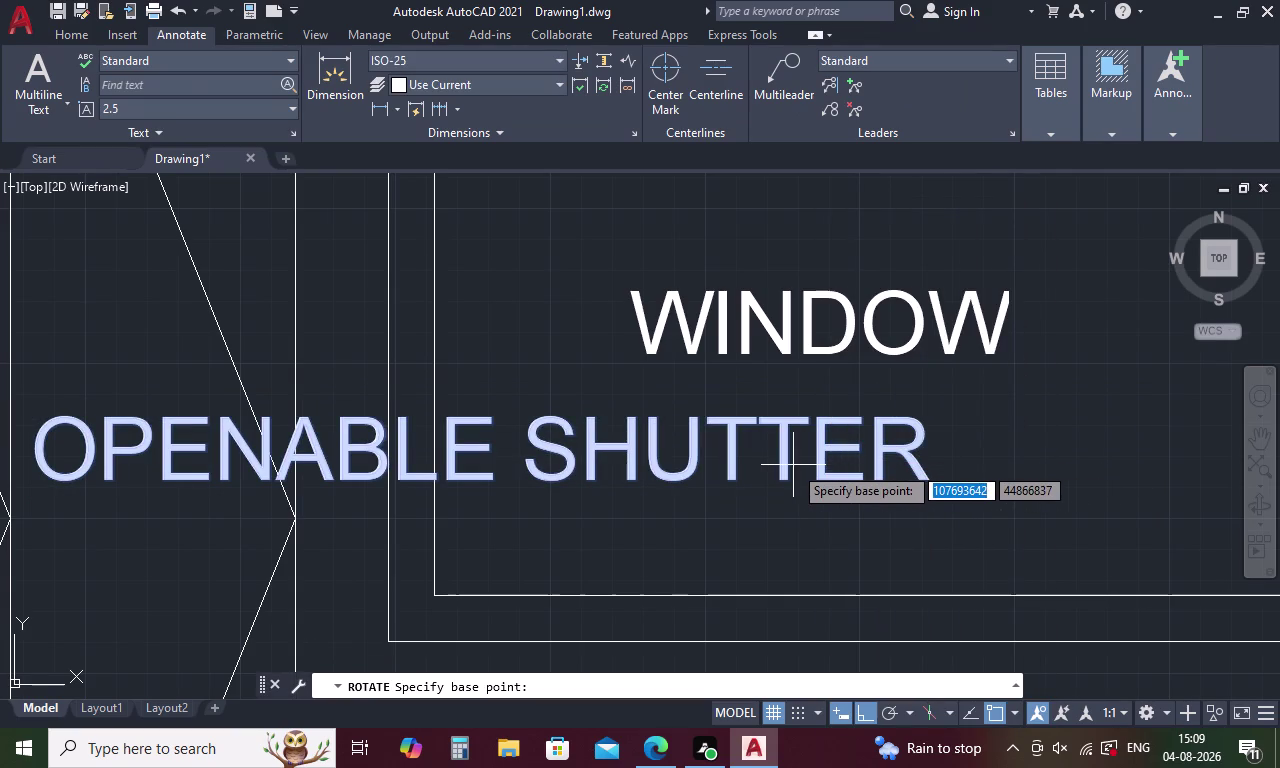
scroll(down, 3)
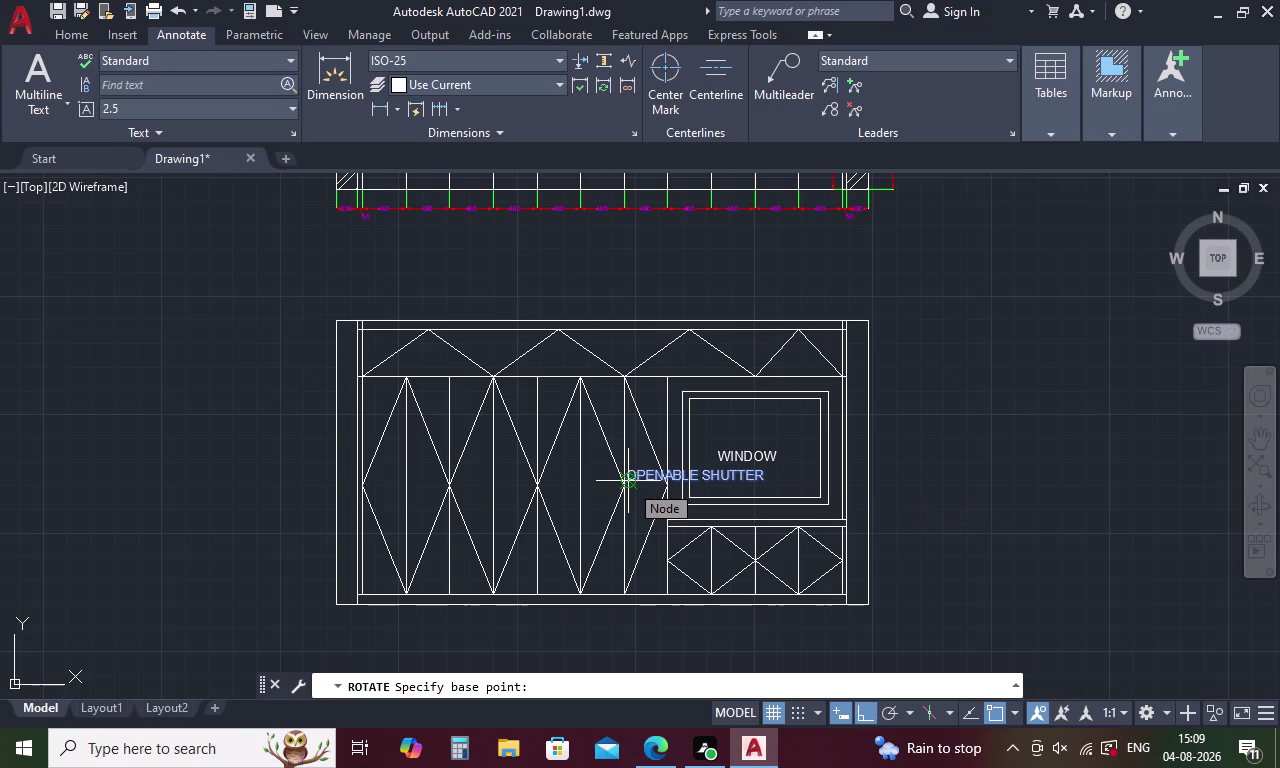
click(635, 480)
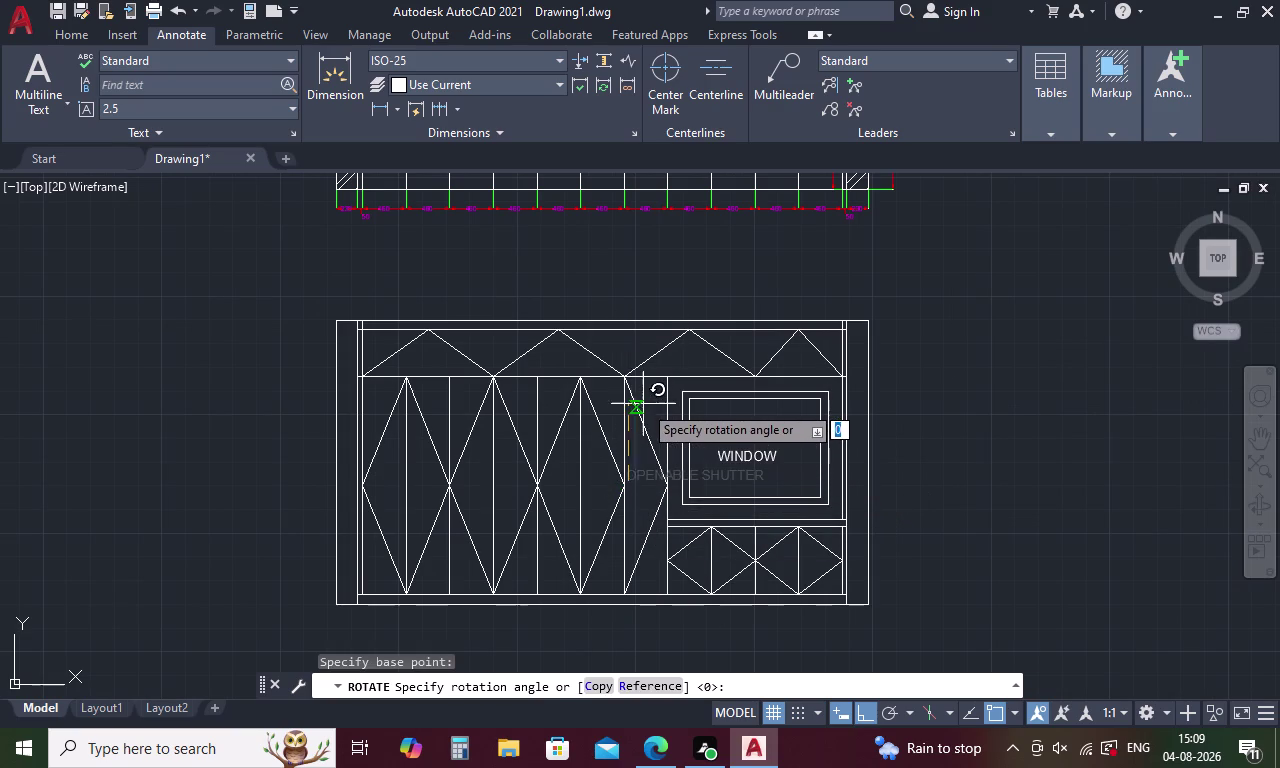
click(617, 318)
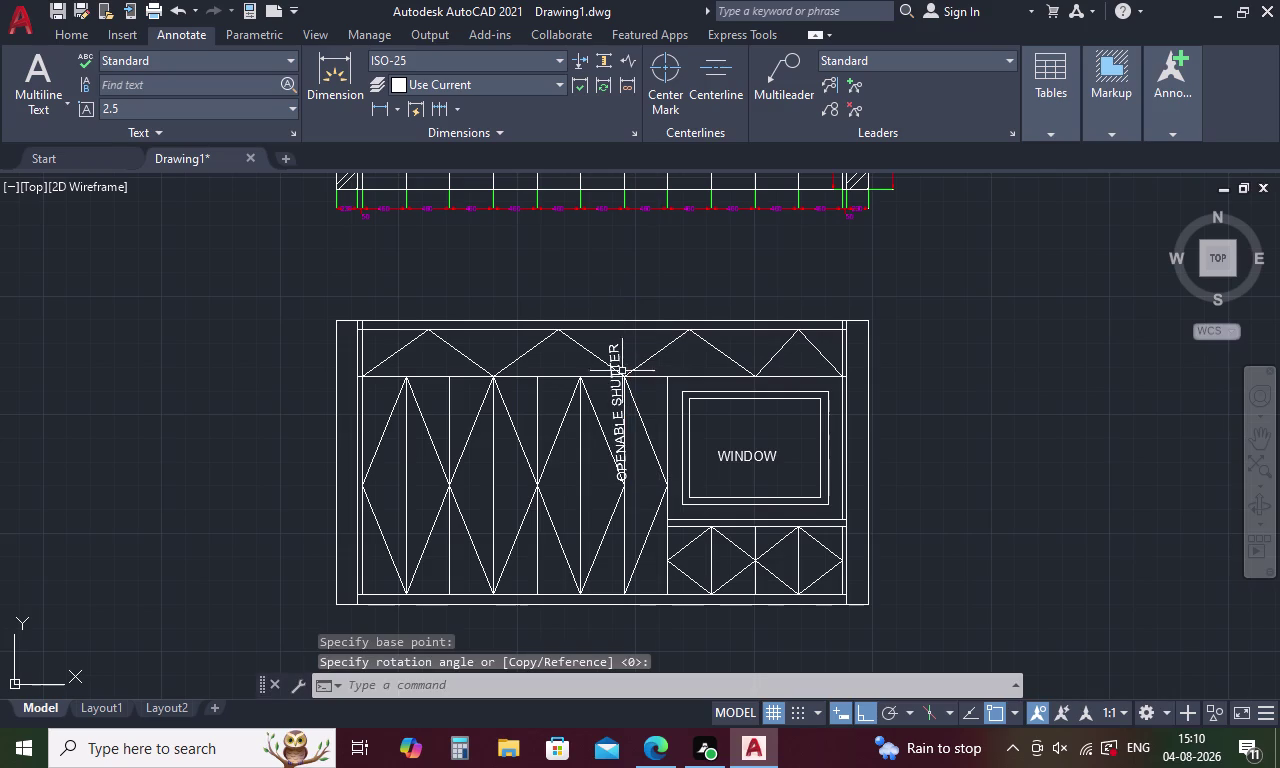
scroll(up, 3)
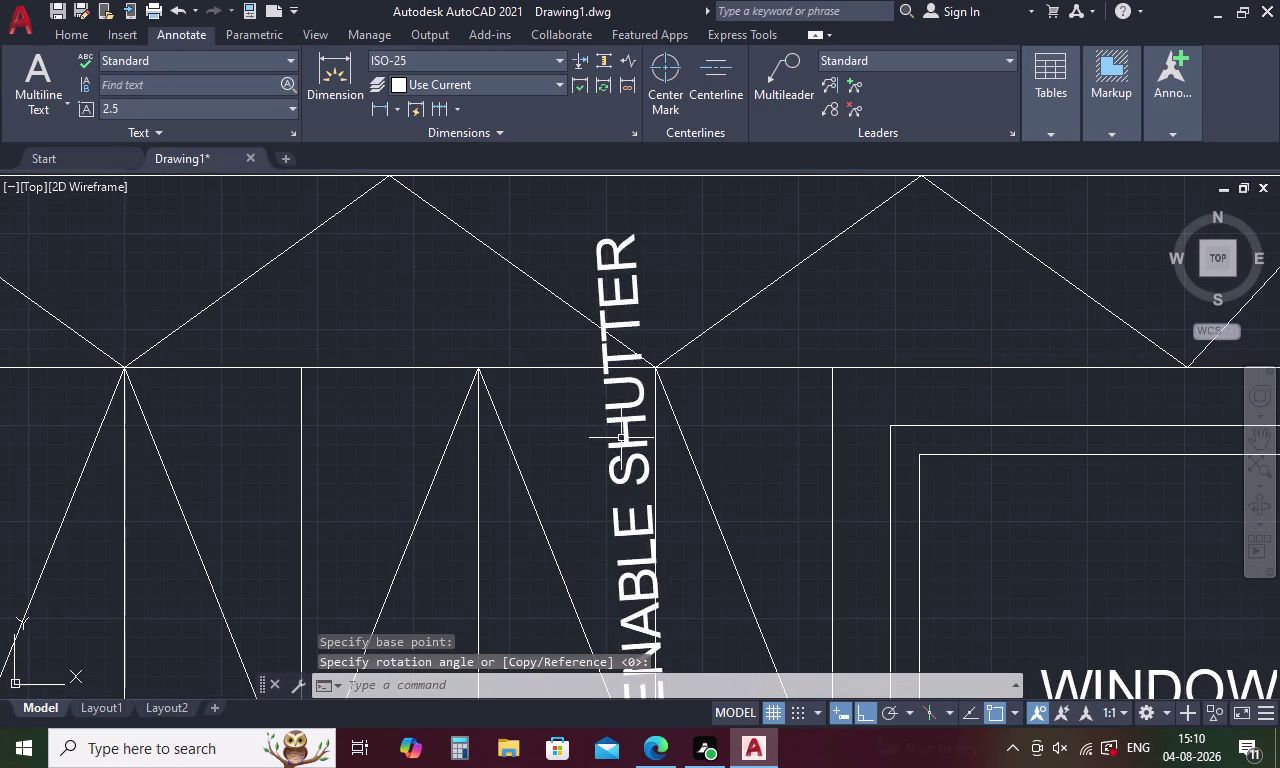
key(ctrl+z)
key(ctrl+z)
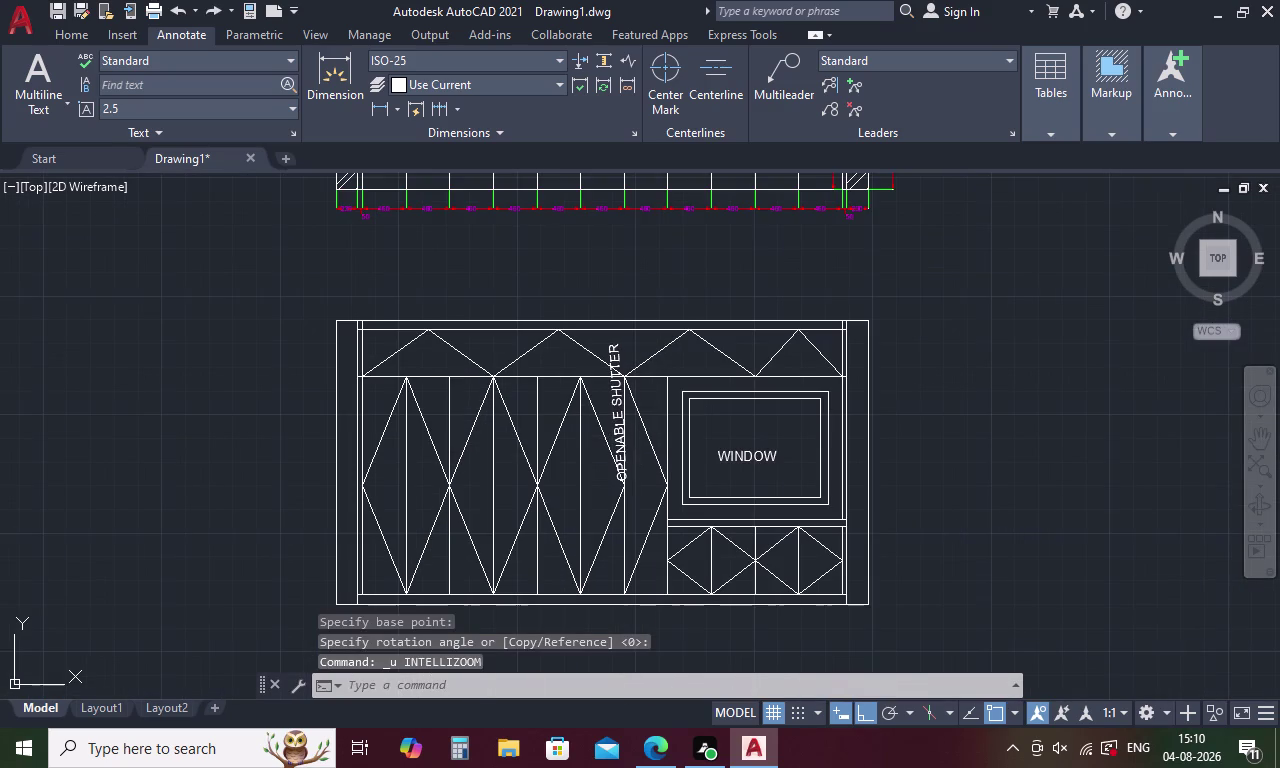
Rotate the OPENABLE SHUTTER label 90° about its start point with Ortho on.
click(692, 468)
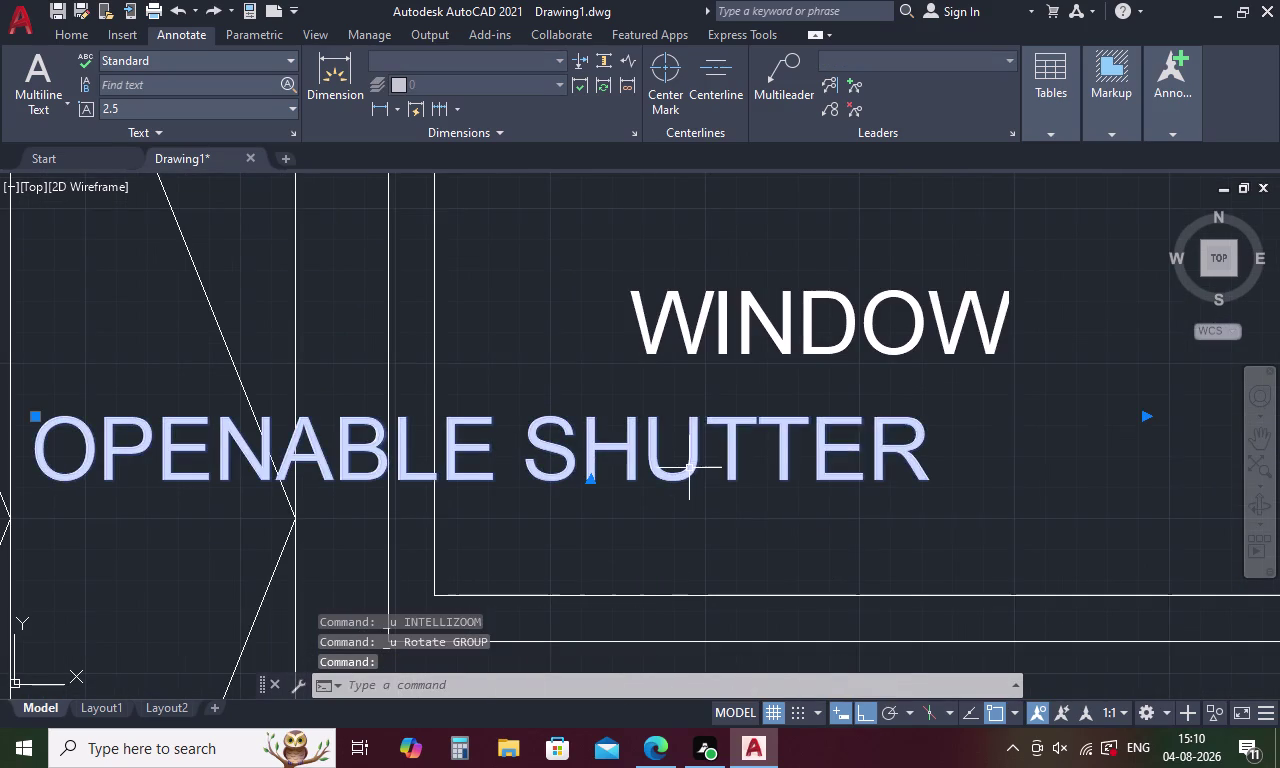
right_click(688, 467)
click(723, 443)
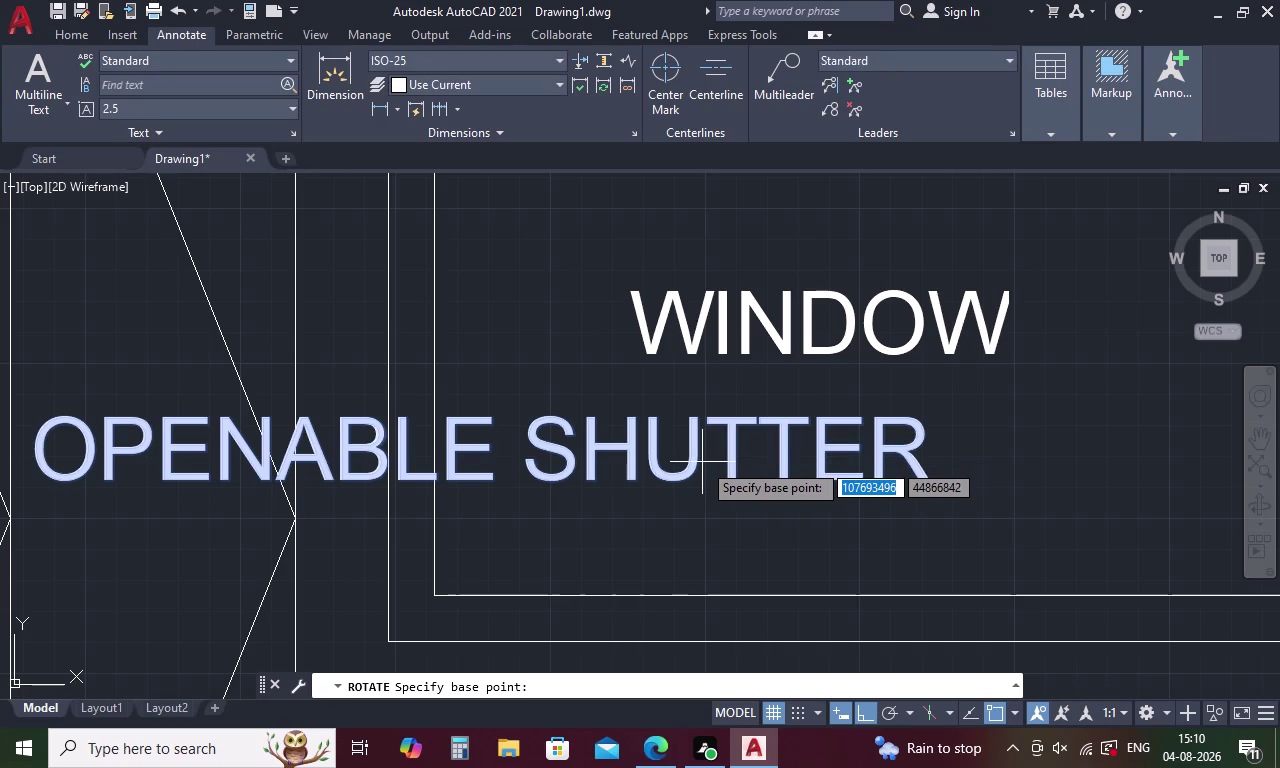
key(F8)
key(F8)
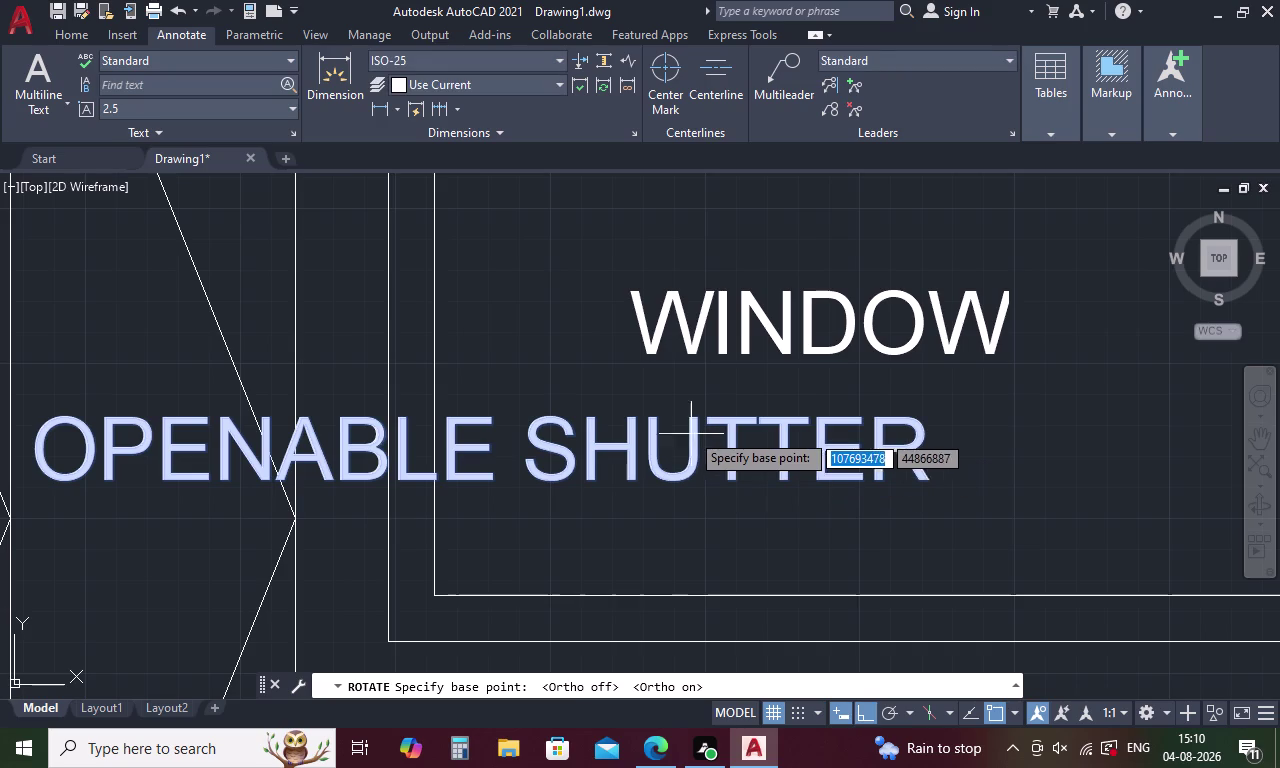
scroll(down, 3)
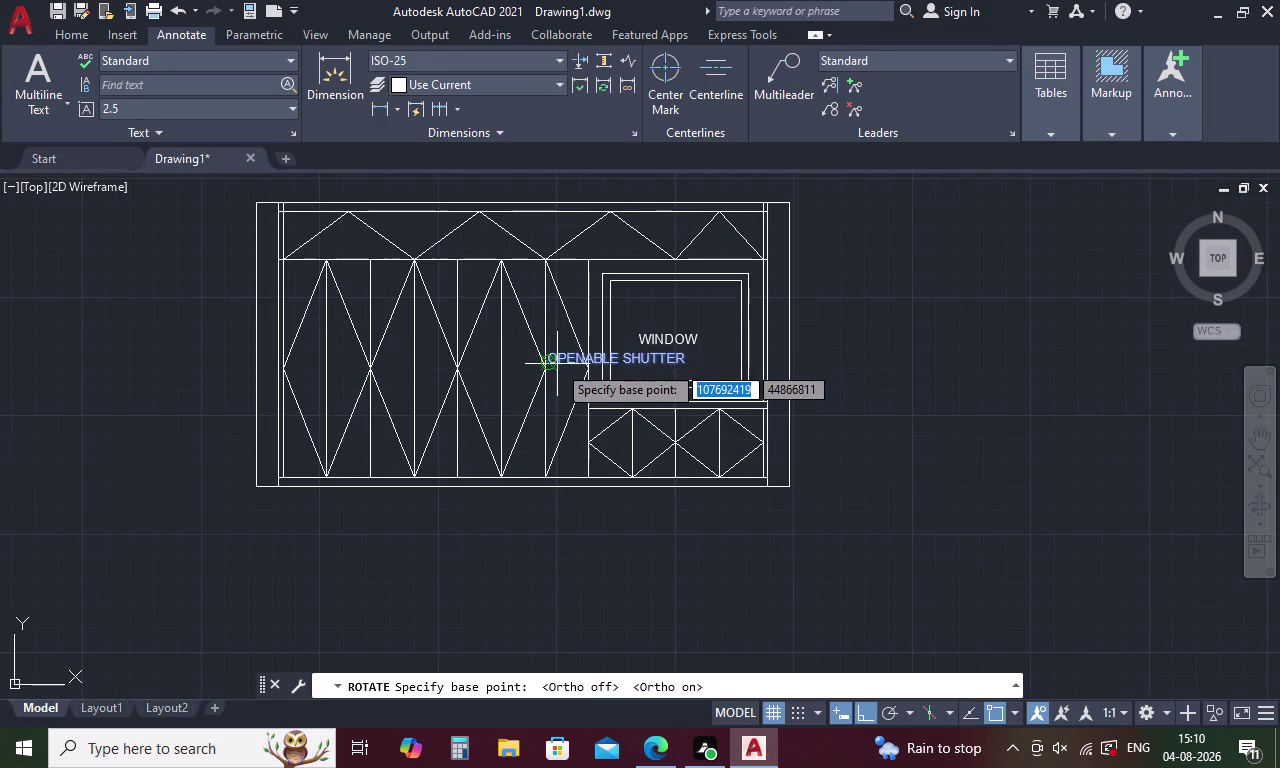
click(545, 364)
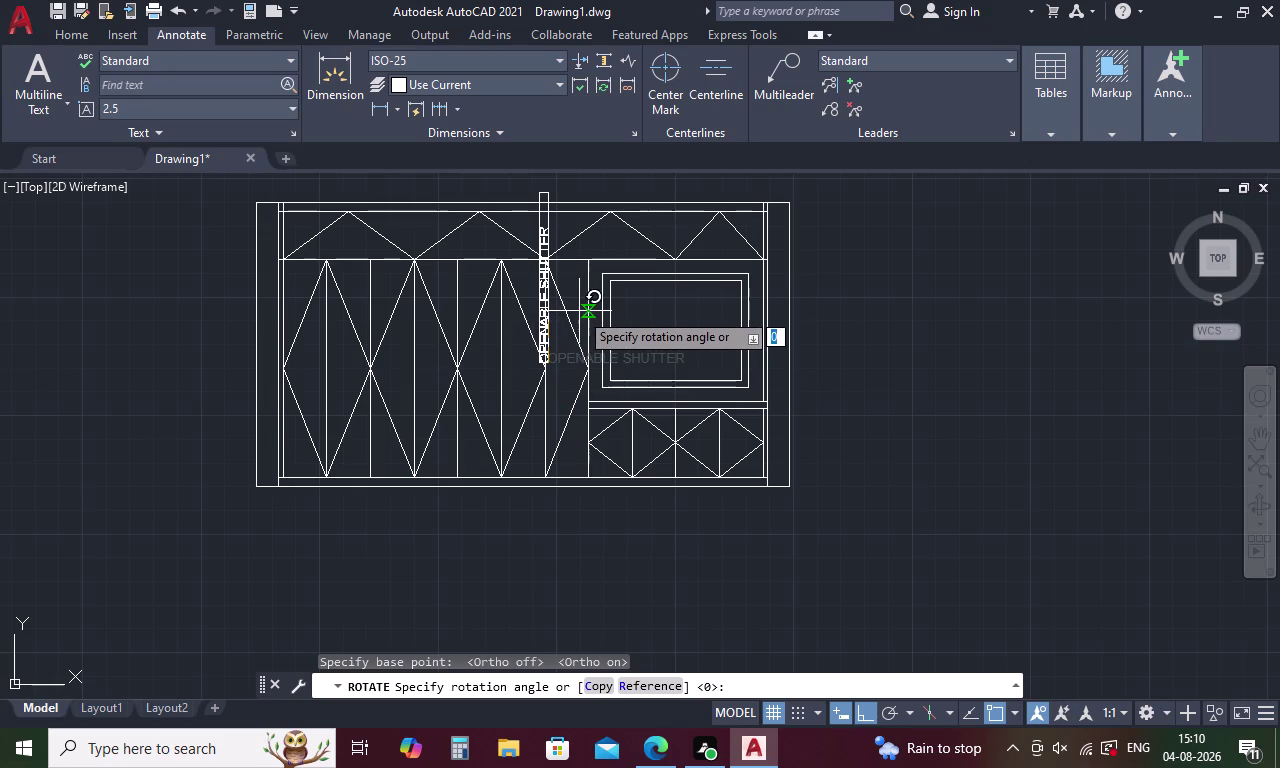
click(548, 178)
scroll(up, 3)
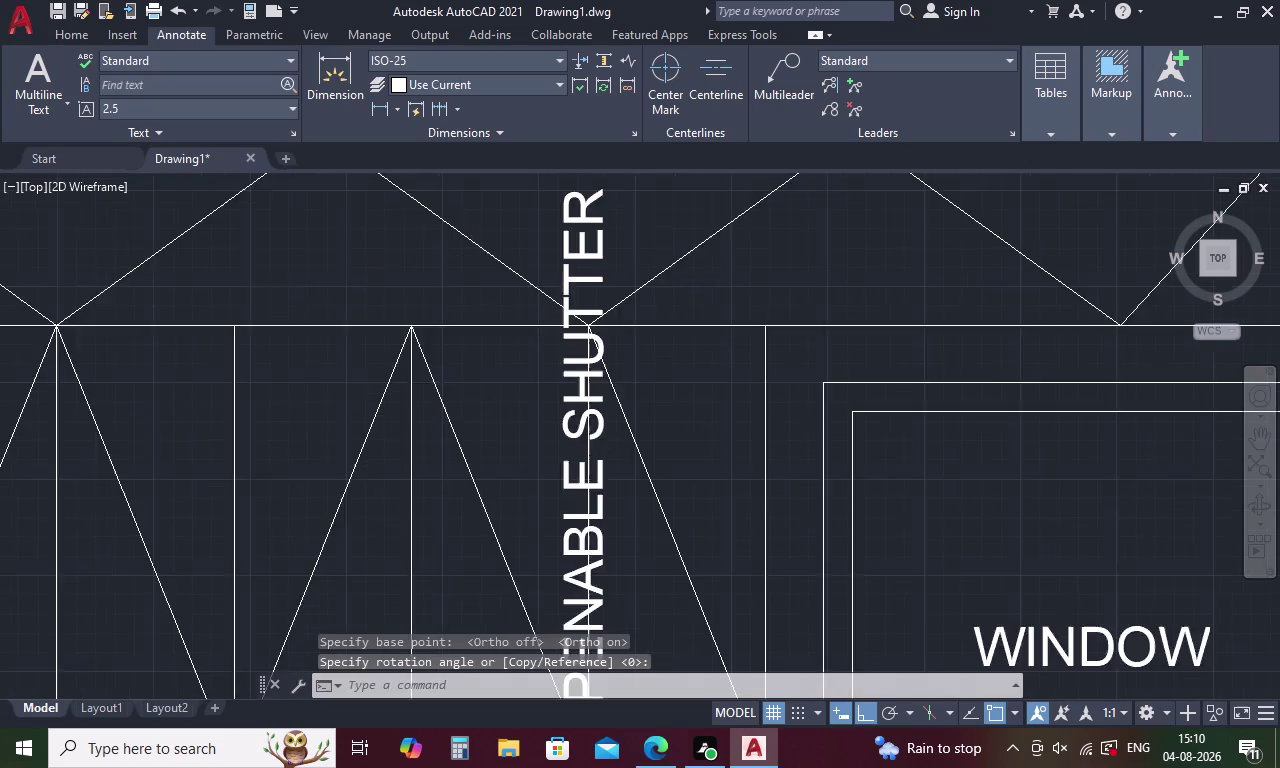
click(588, 287)
right_click(601, 309)
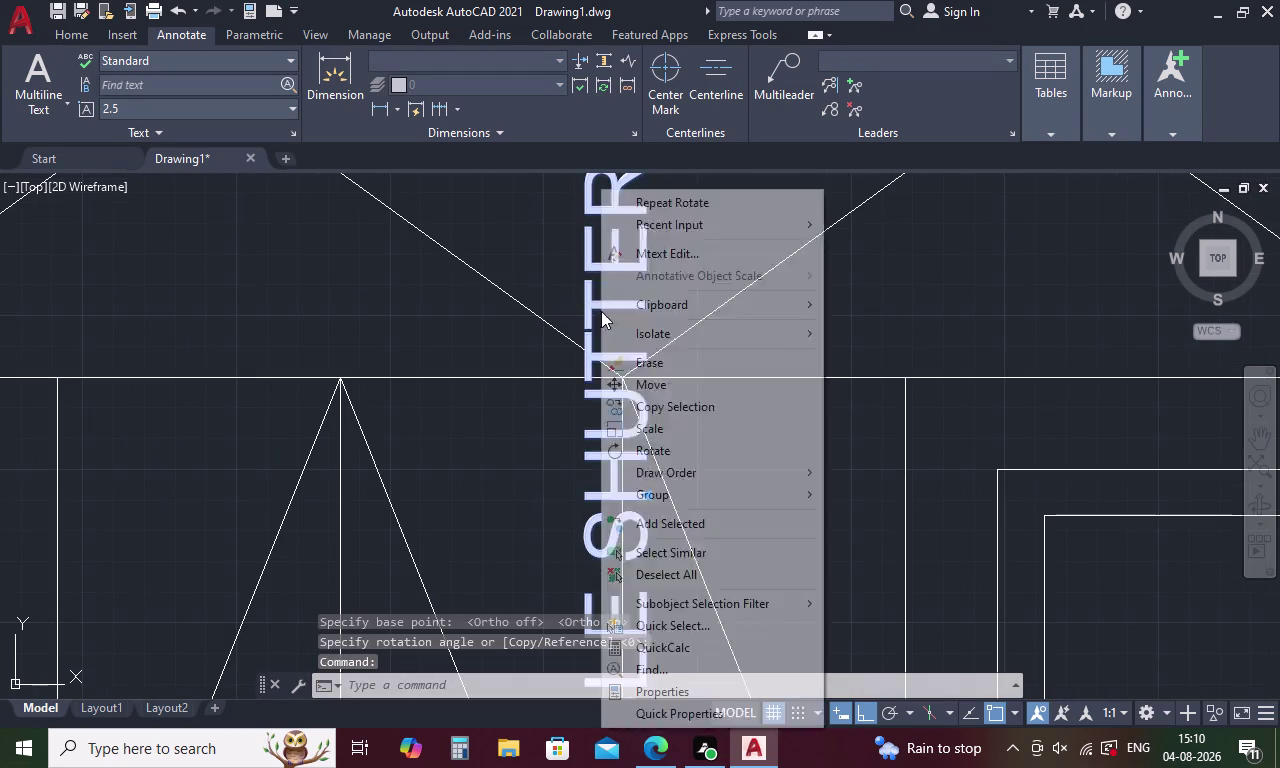
Move the vertical label down into the openable shutter panel.
click(640, 380)
scroll(down, 3)
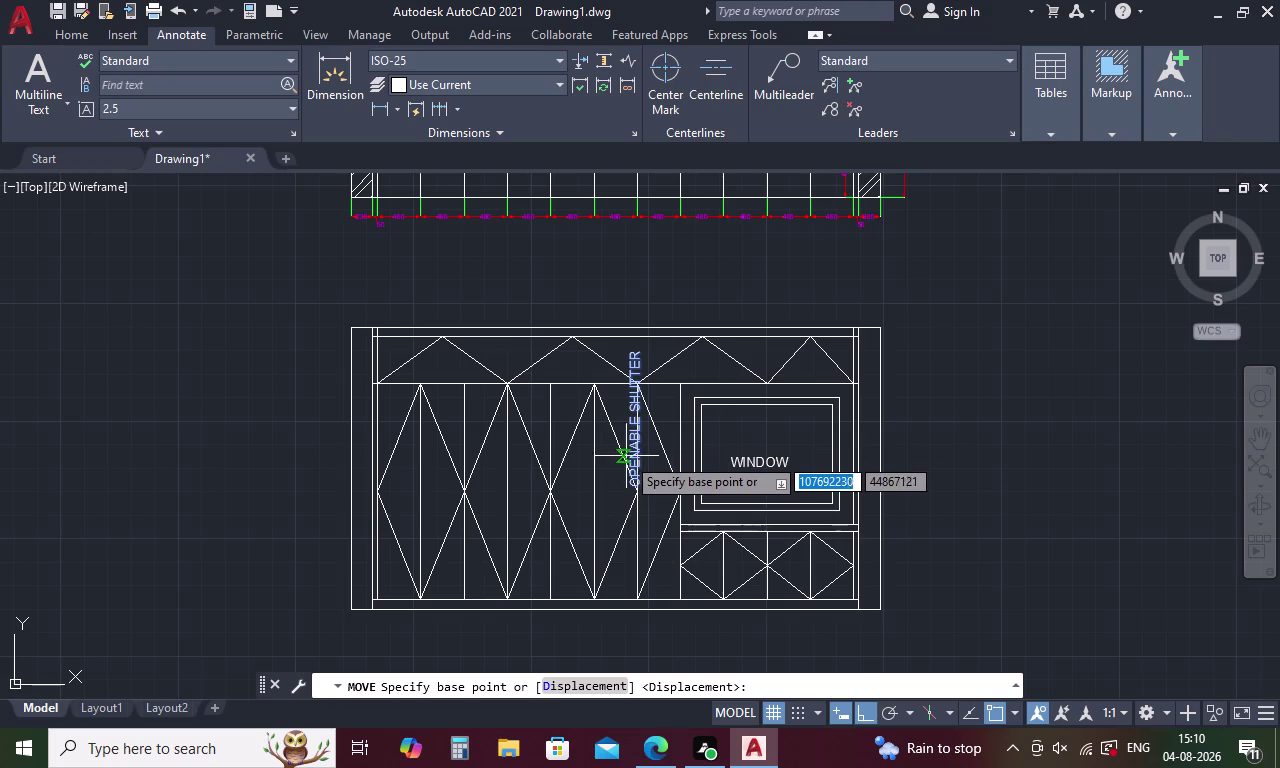
click(630, 478)
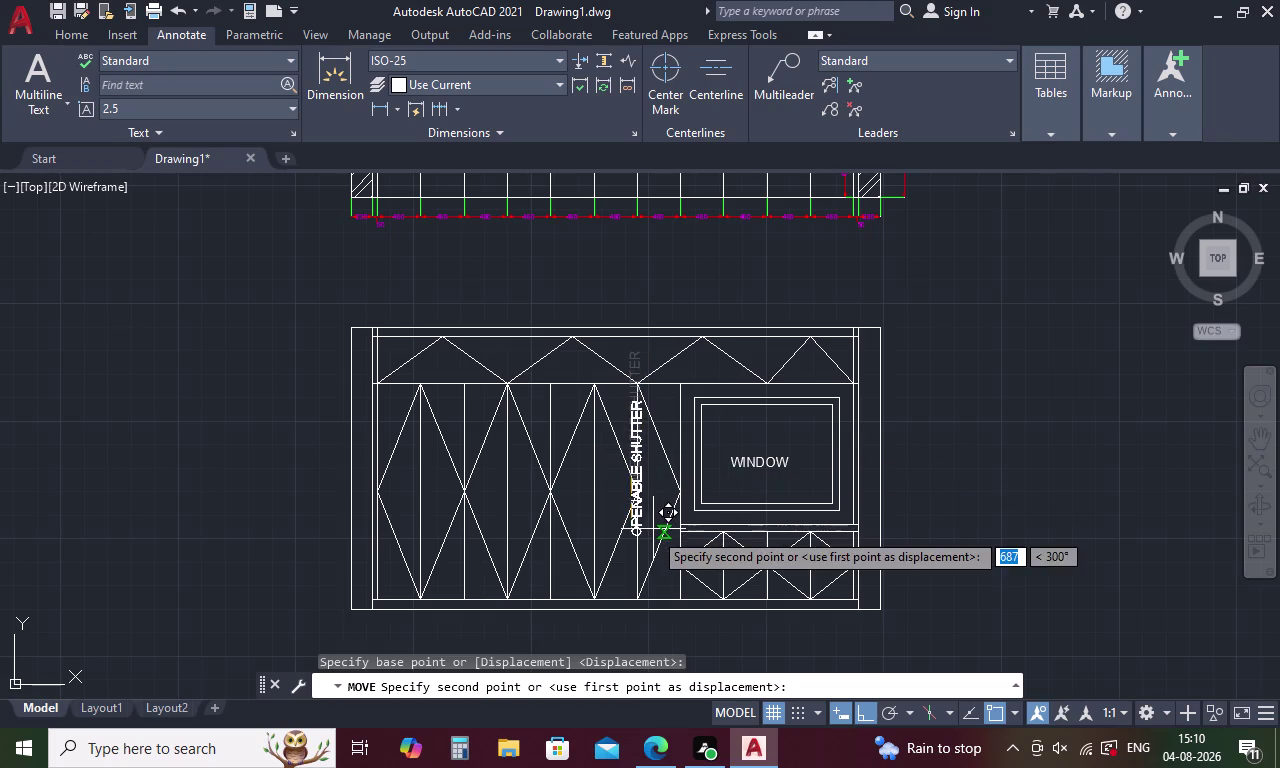
click(649, 546)
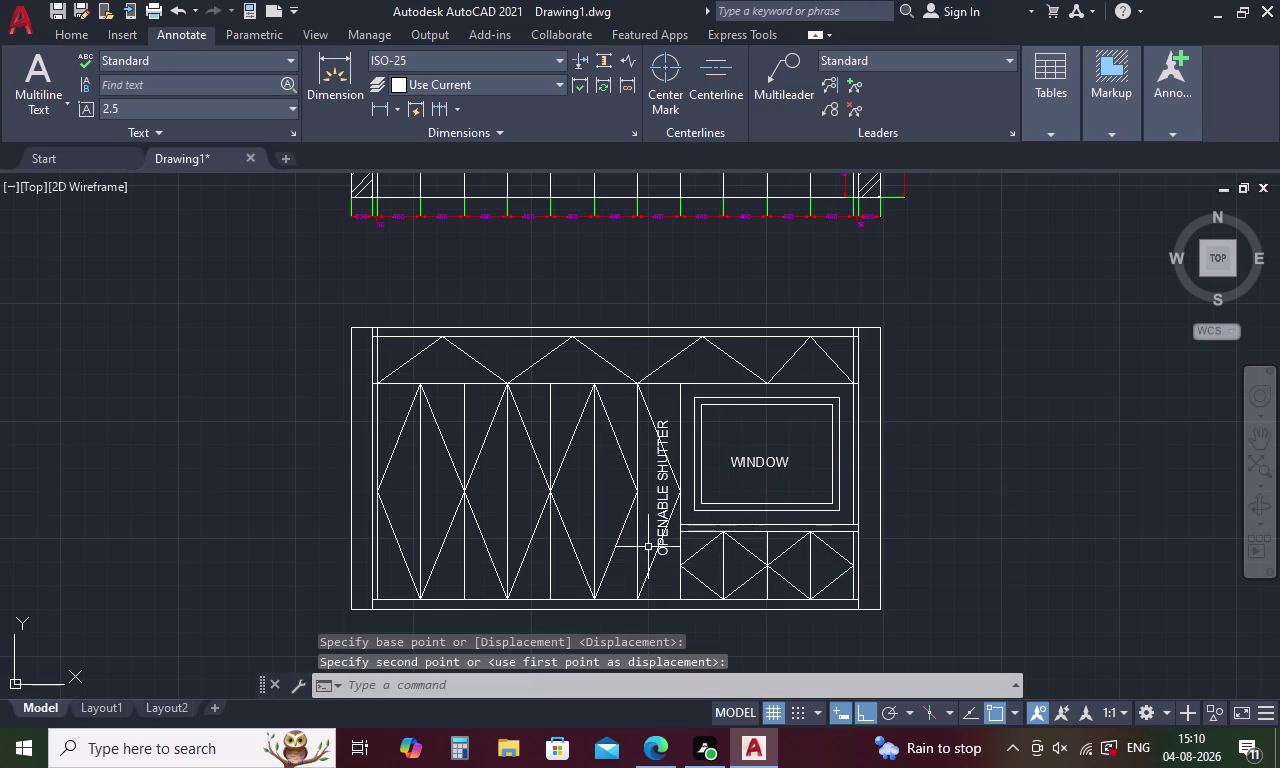
Nudge the label left to the panel centre, cancel the empty copy, and reselect it.
click(663, 554)
right_click(664, 544)
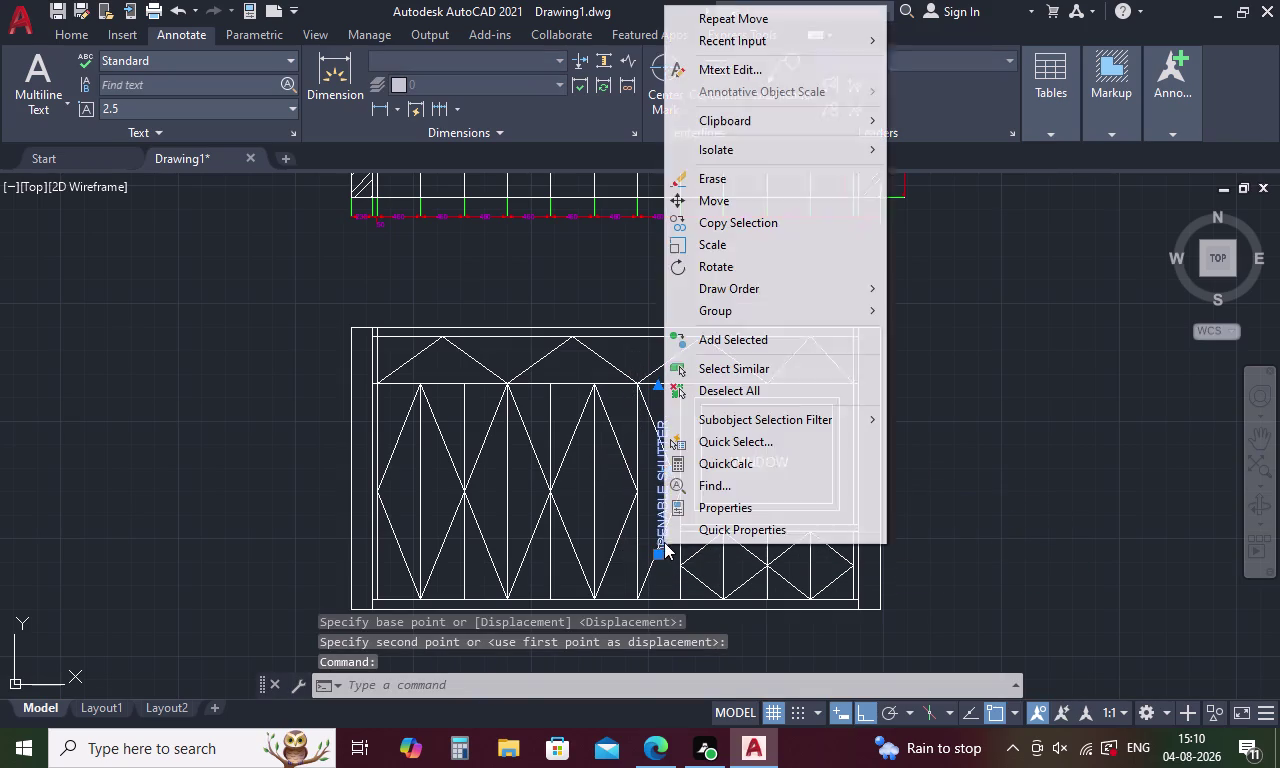
click(718, 203)
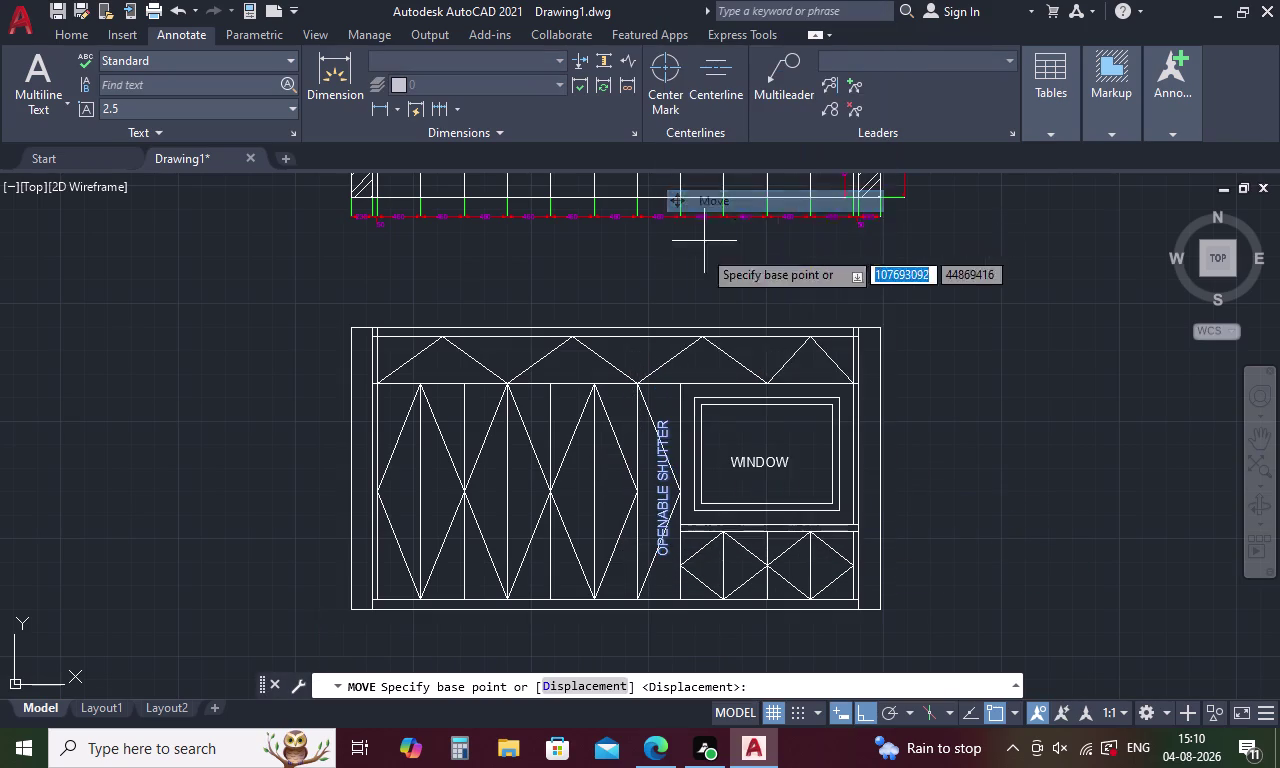
click(660, 538)
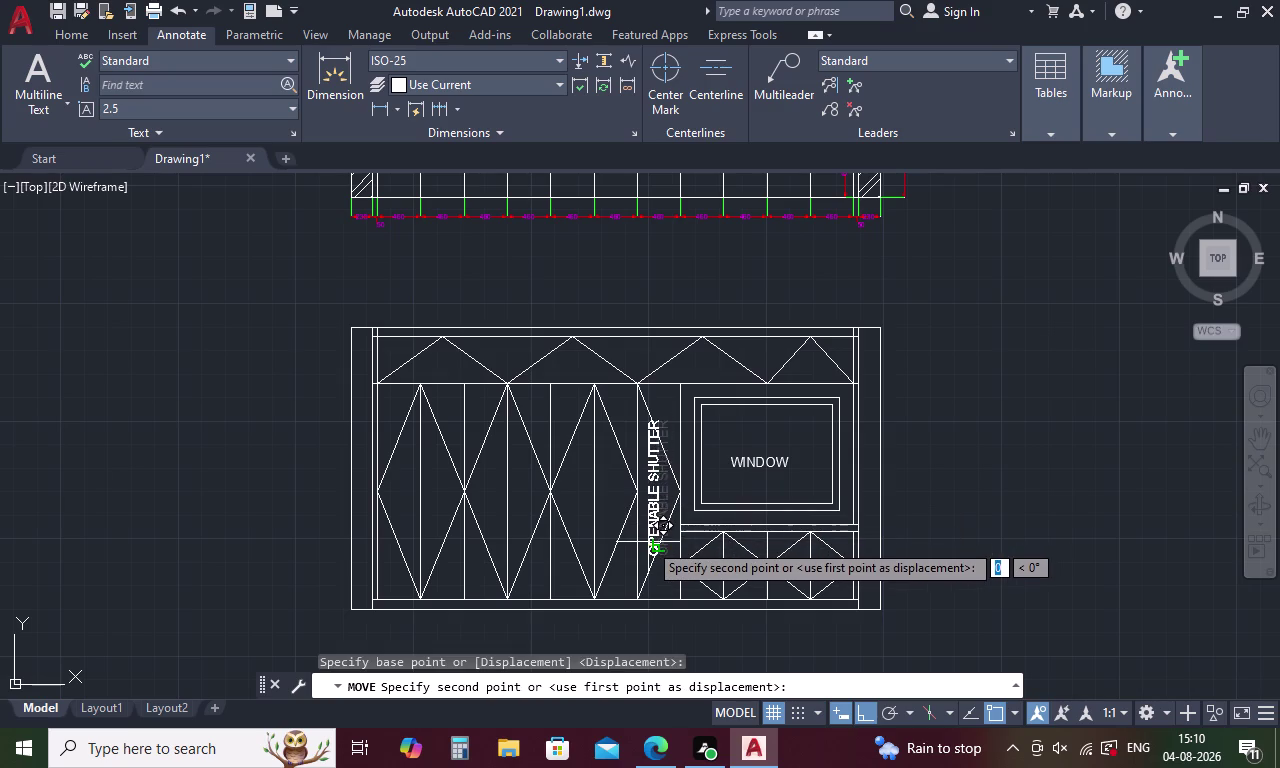
scroll(up, 3)
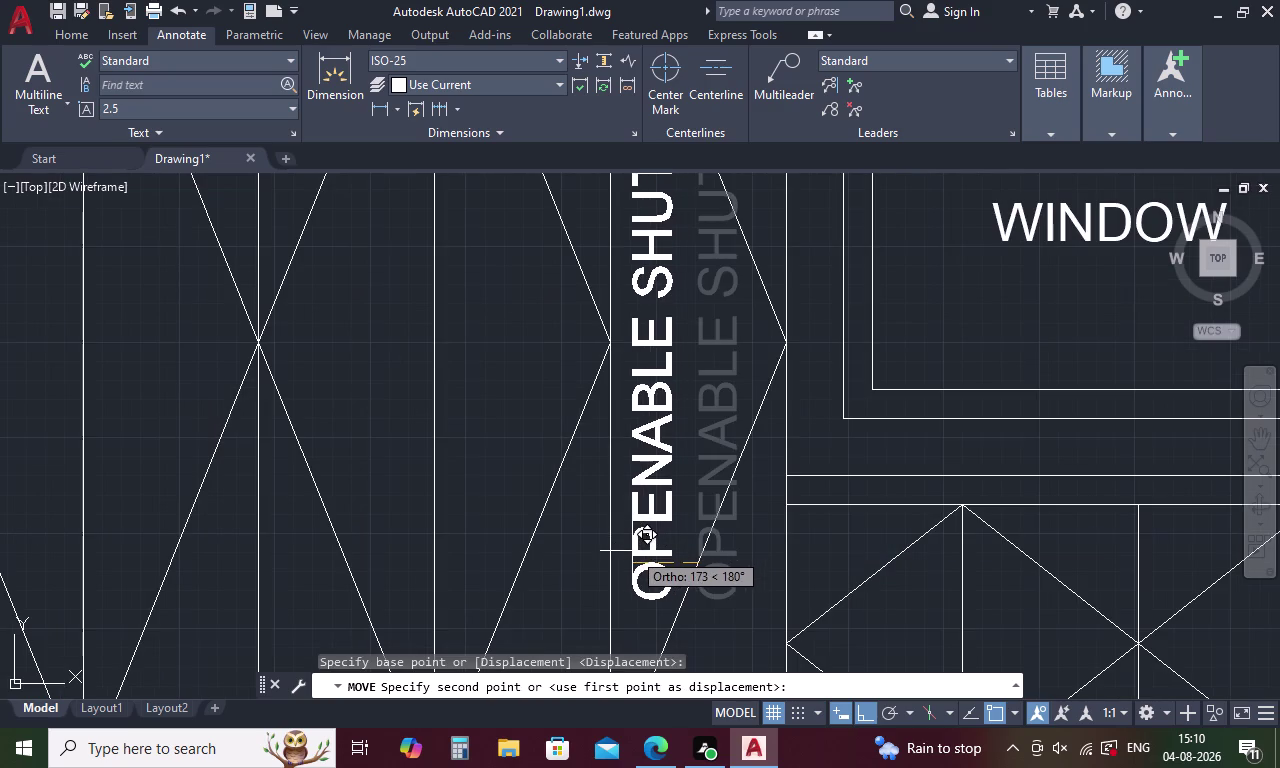
click(632, 551)
scroll(down, 3)
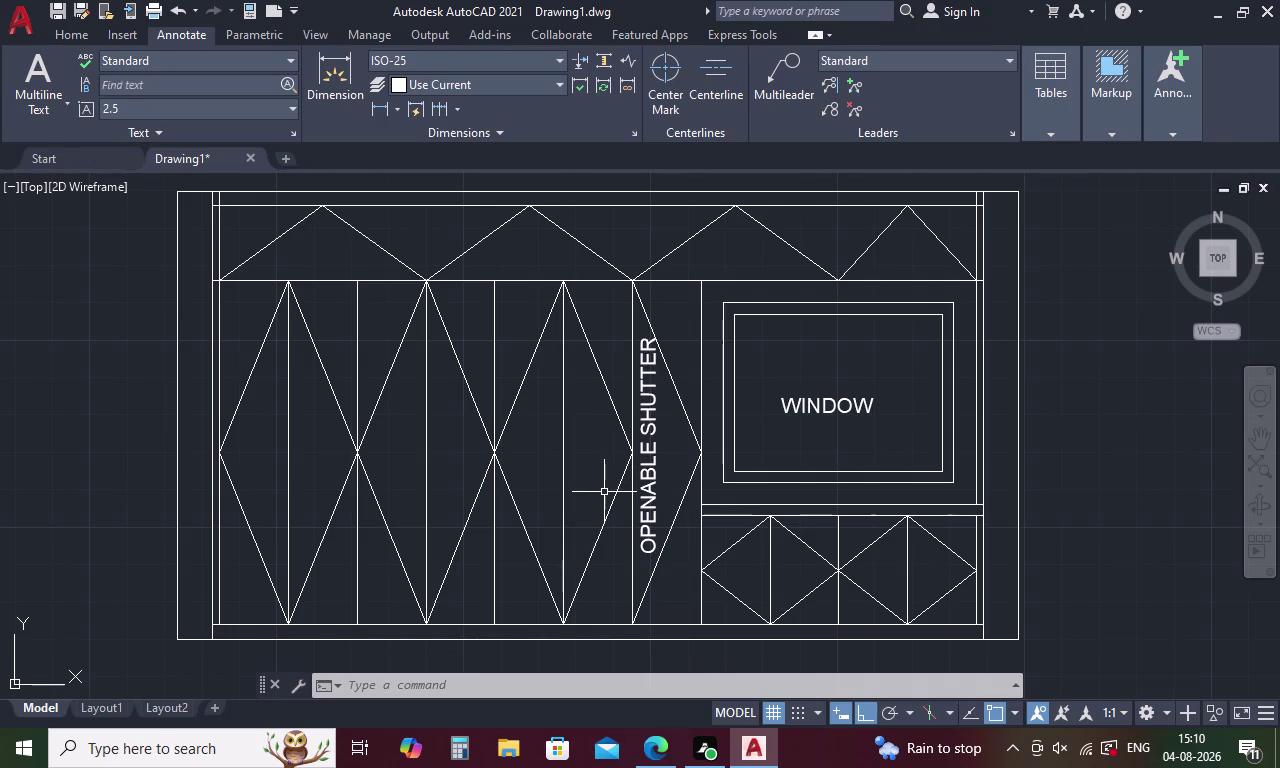
key(ctrl+c)
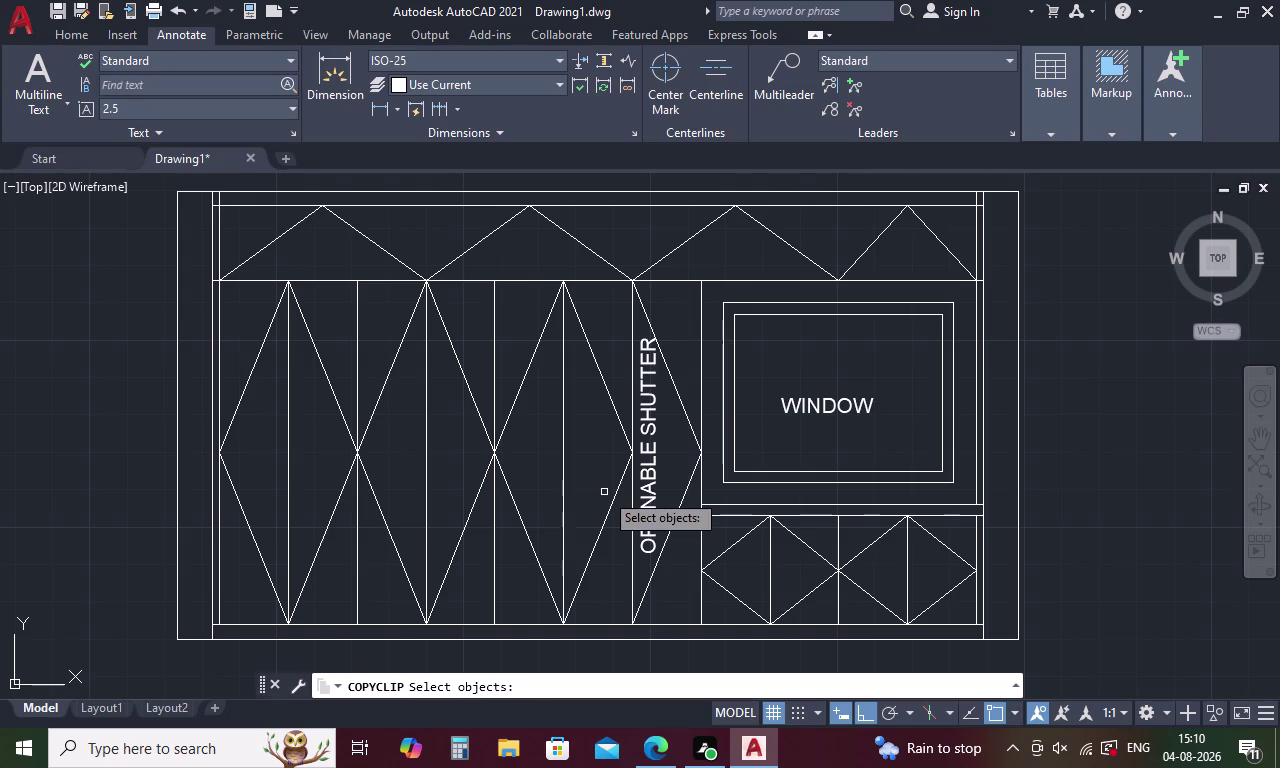
key(Escape)
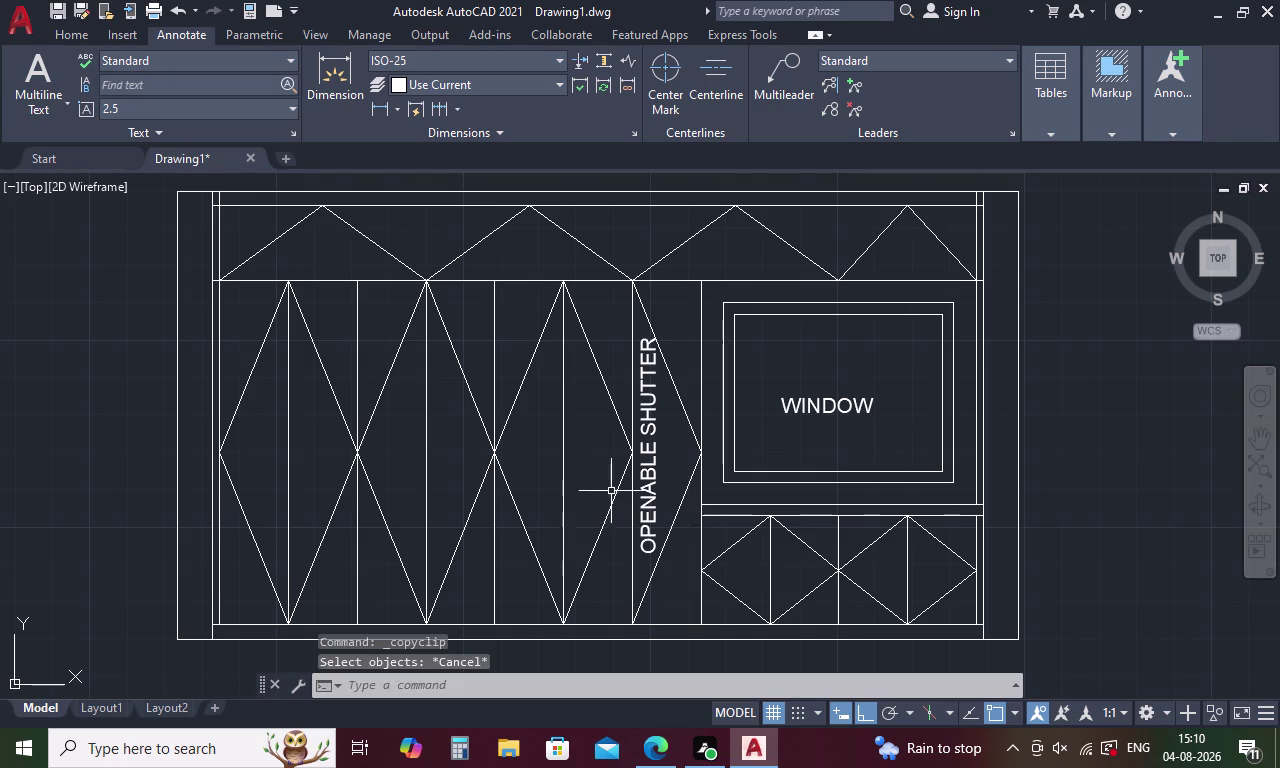
click(646, 467)
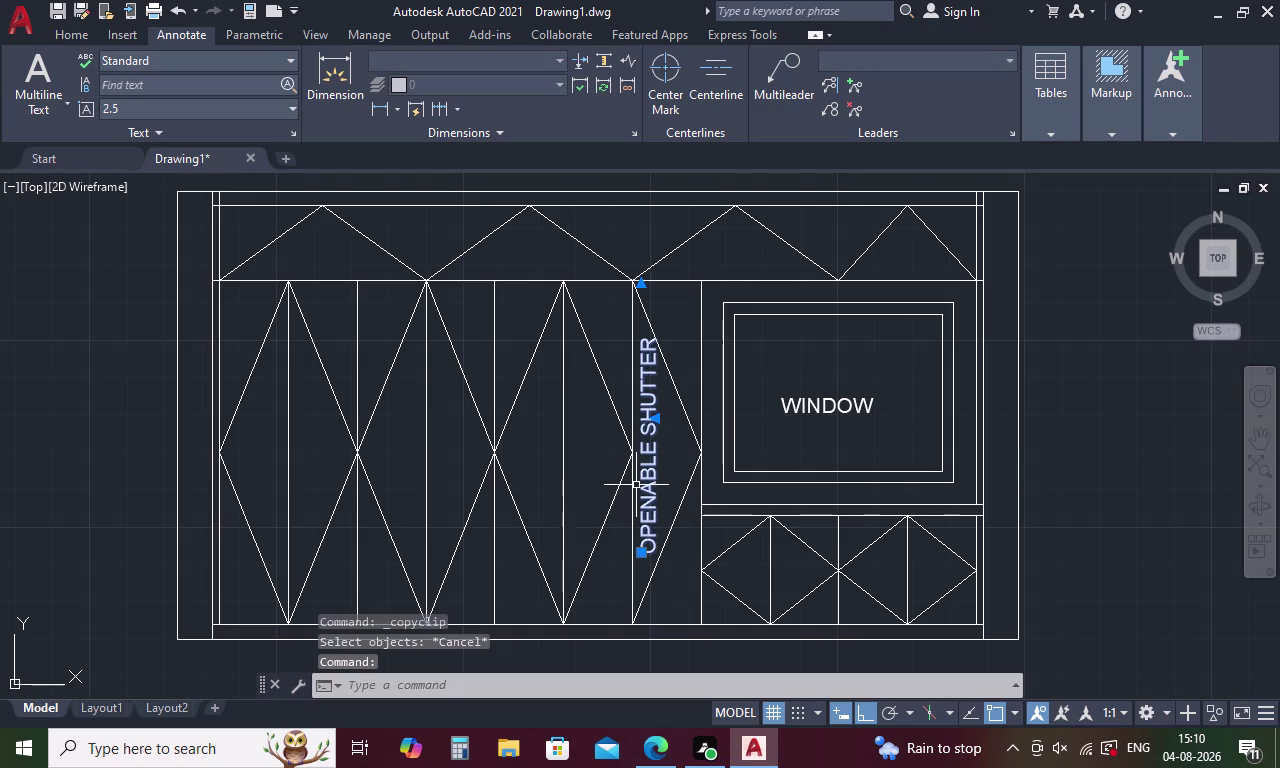
Paste a label copy into the left panel and narrow its box to wrap onto two lines.
key(ctrl+c)
key(ctrl+v)
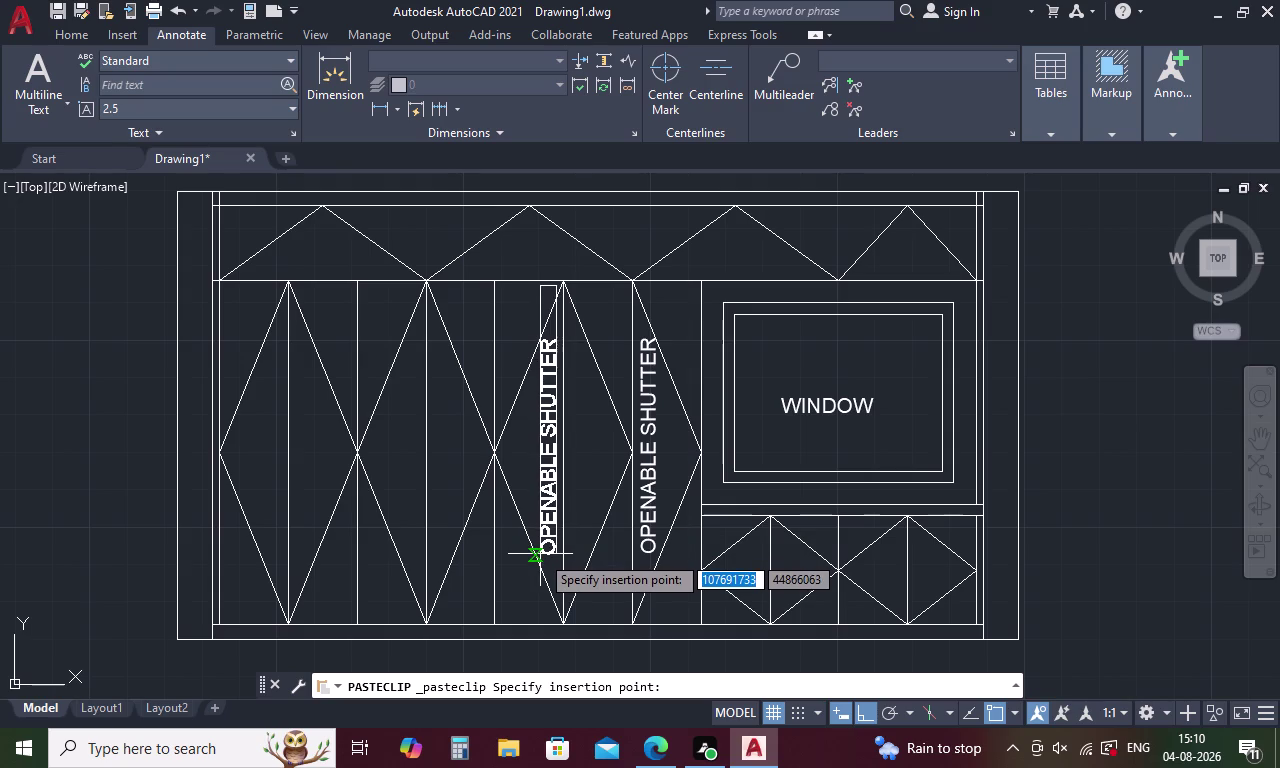
click(540, 554)
double_click(545, 504)
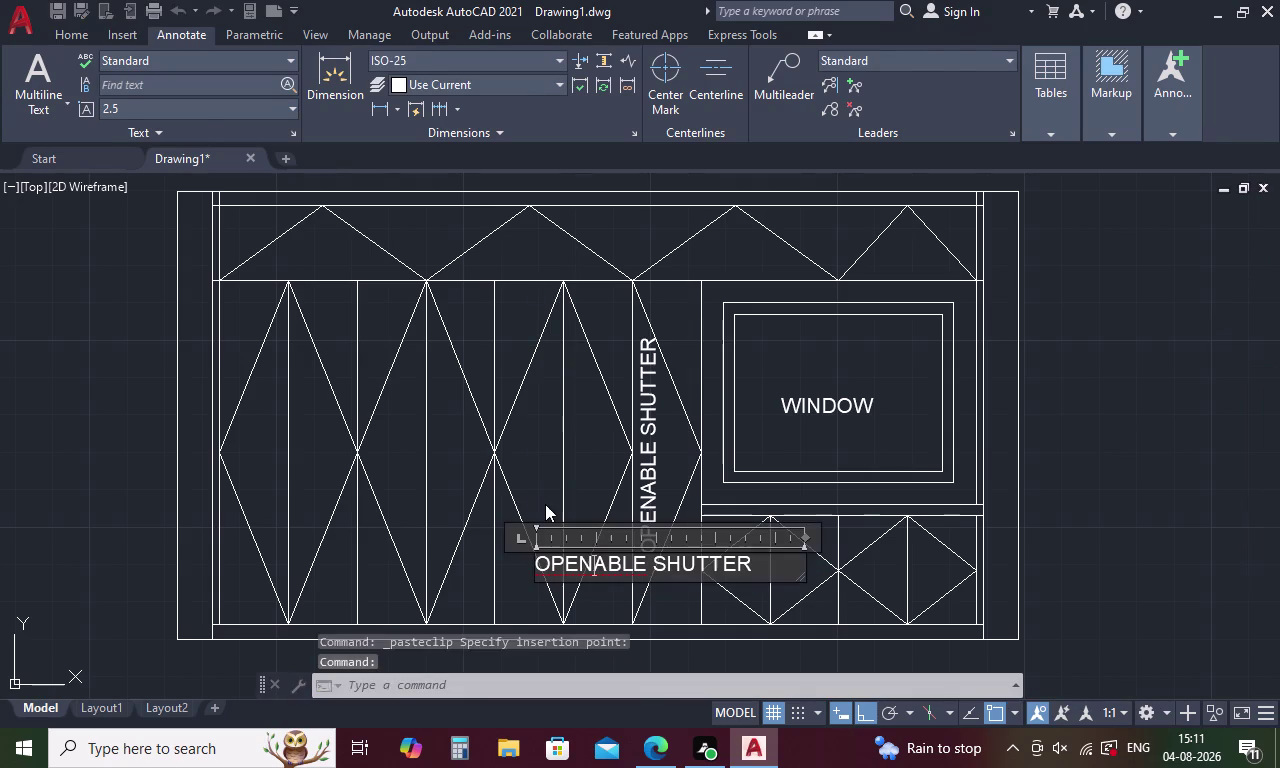
click(647, 563)
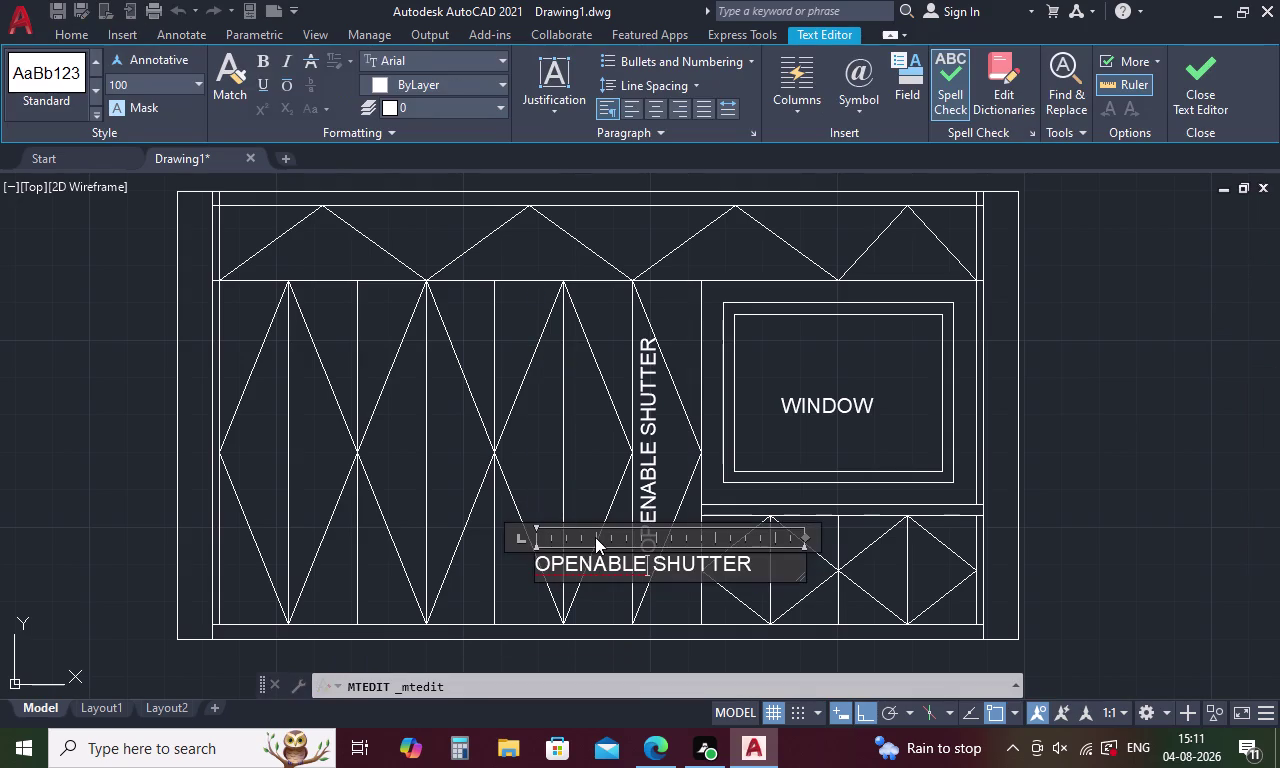
key(Delete)
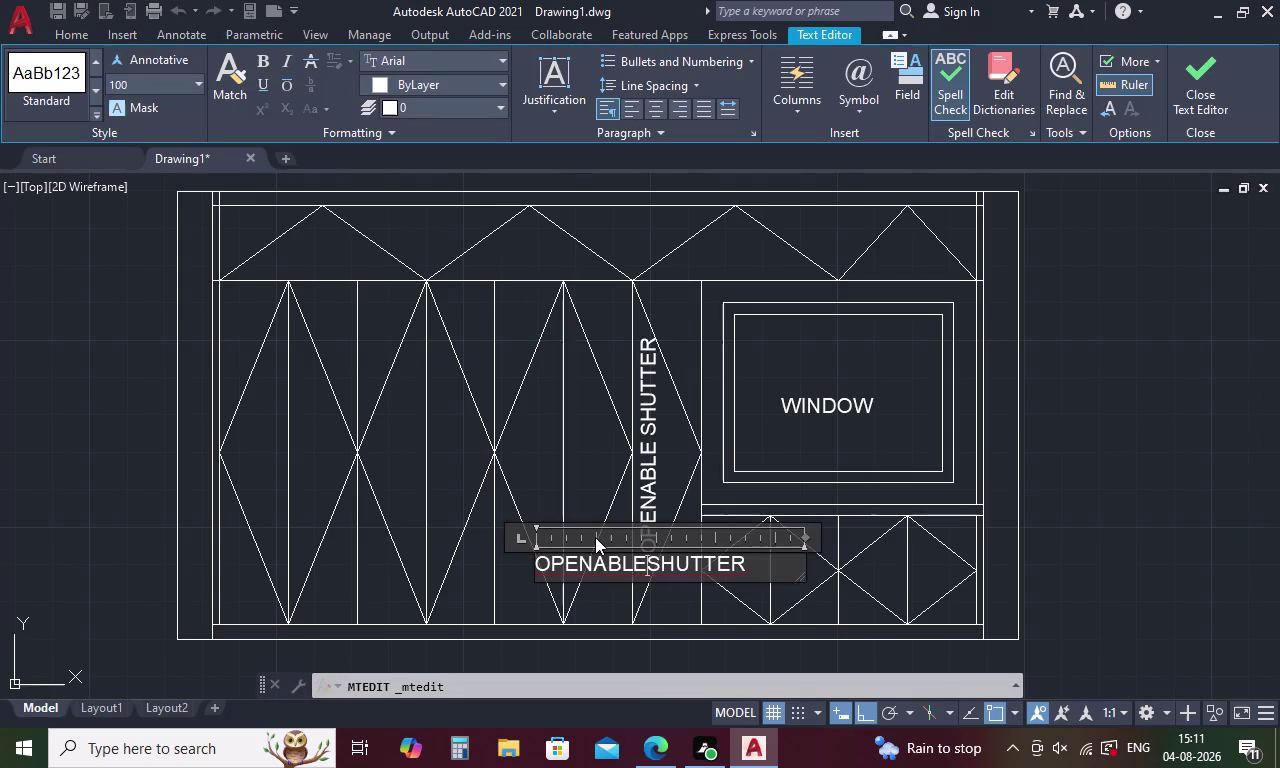
key(space)
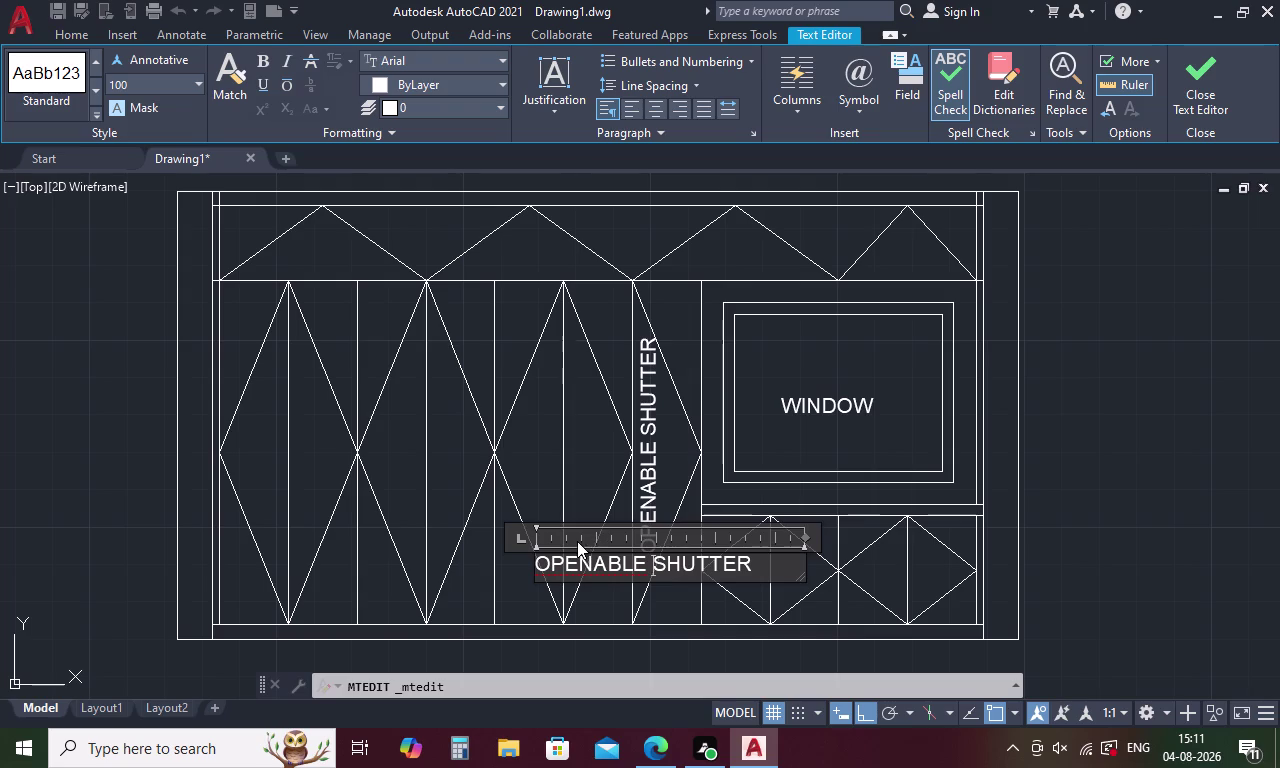
drag(801, 535, 745, 553)
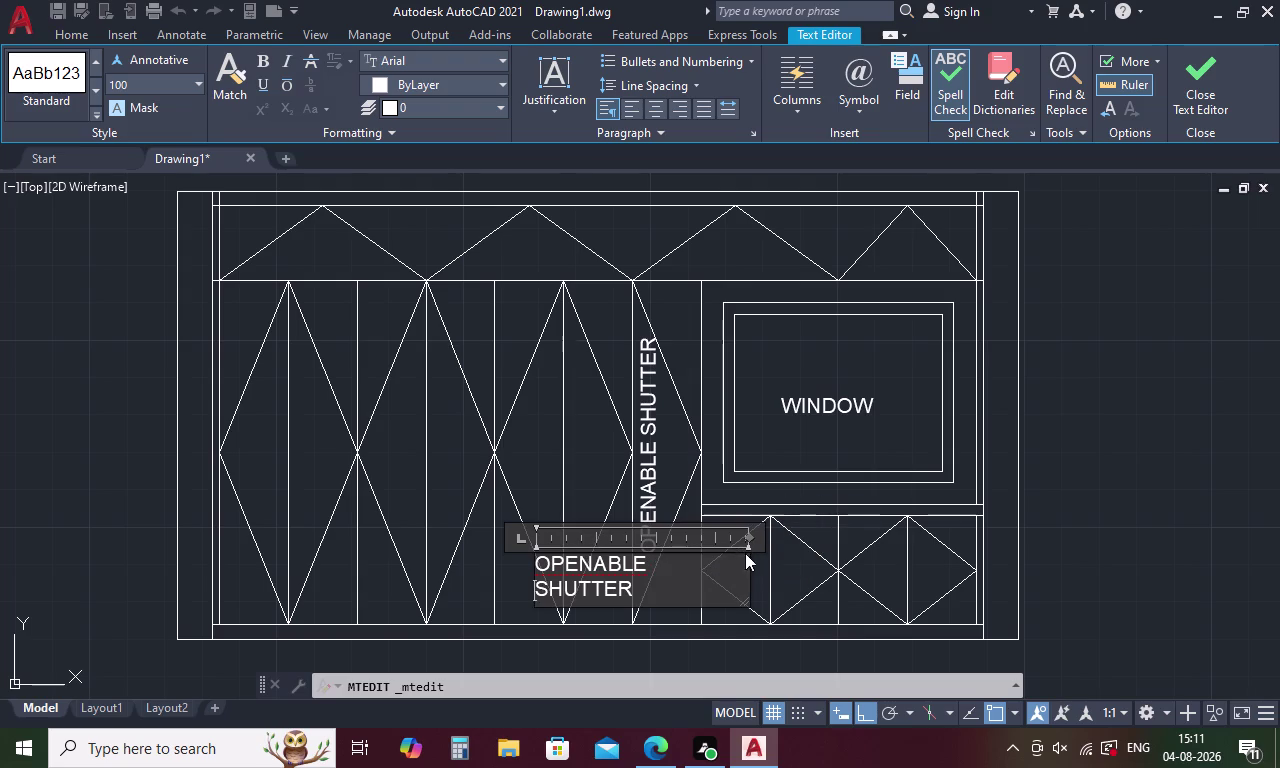
click(1185, 520)
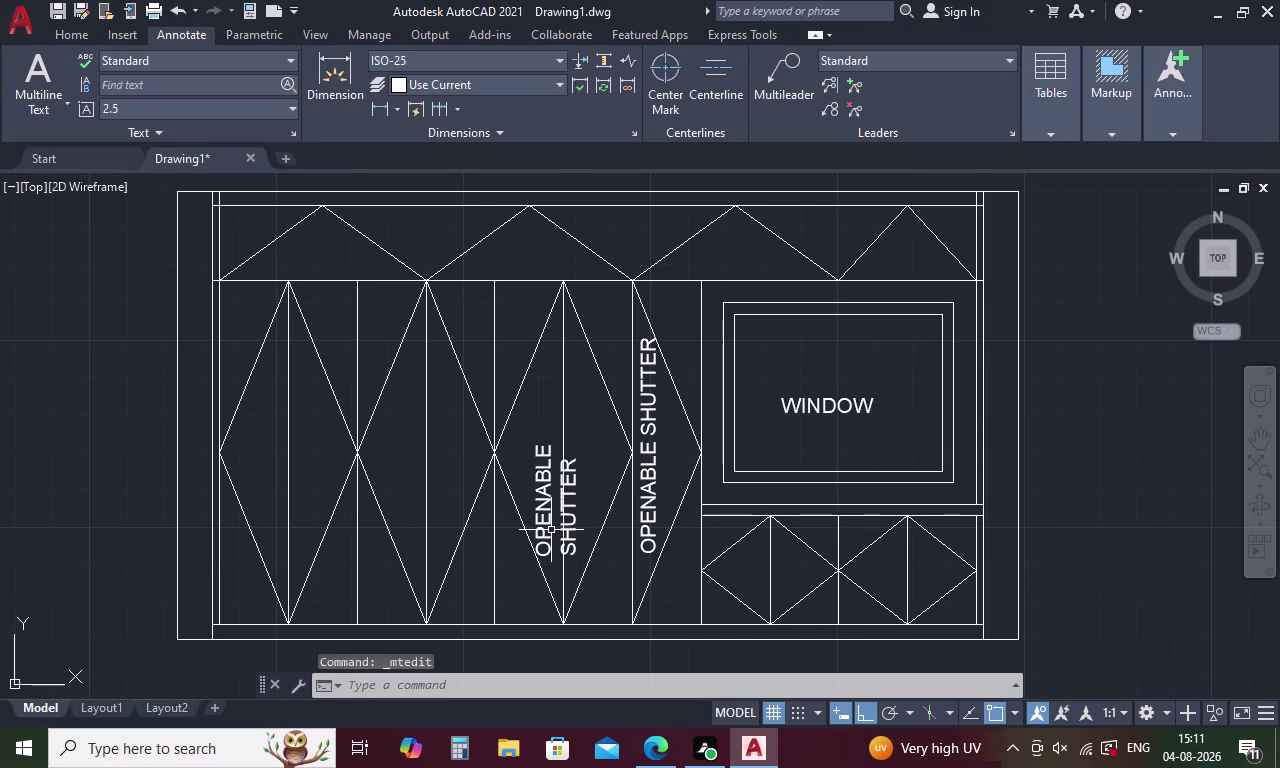
Move the two-line label to settle it within its panel.
click(546, 523)
right_click(569, 518)
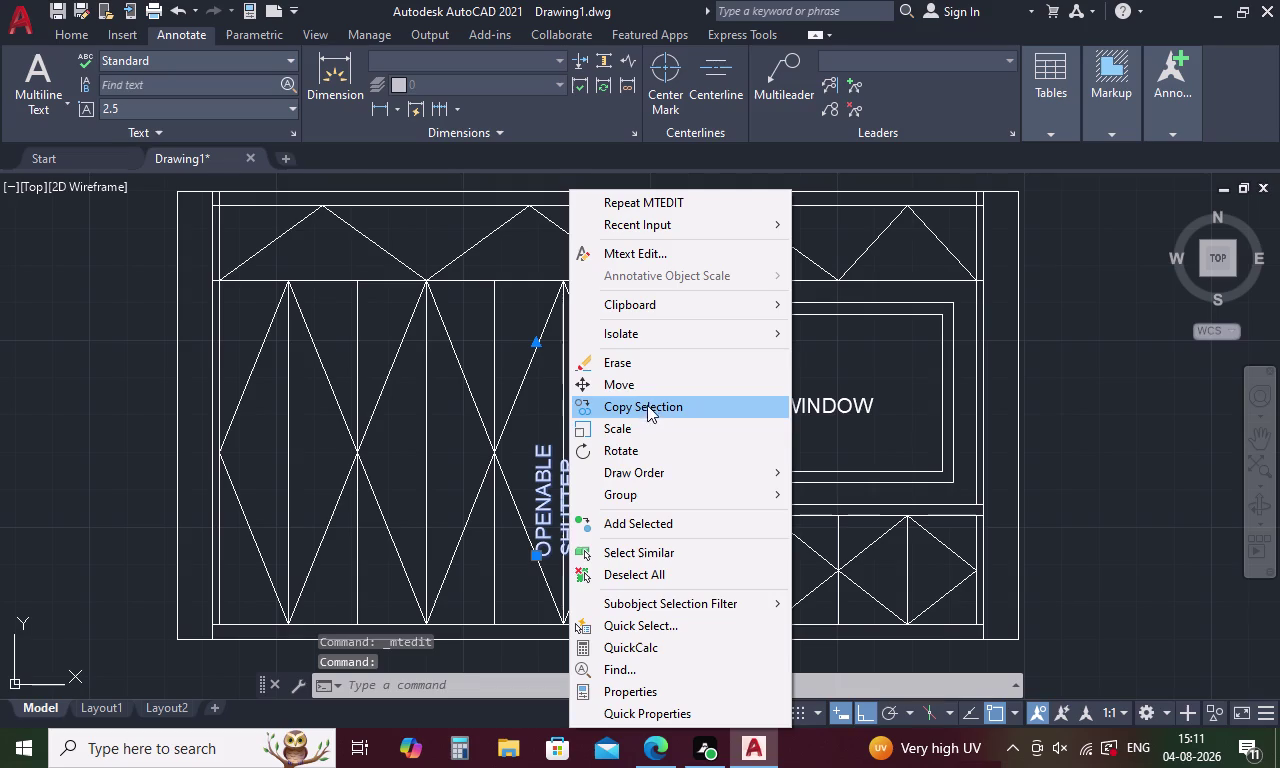
click(653, 387)
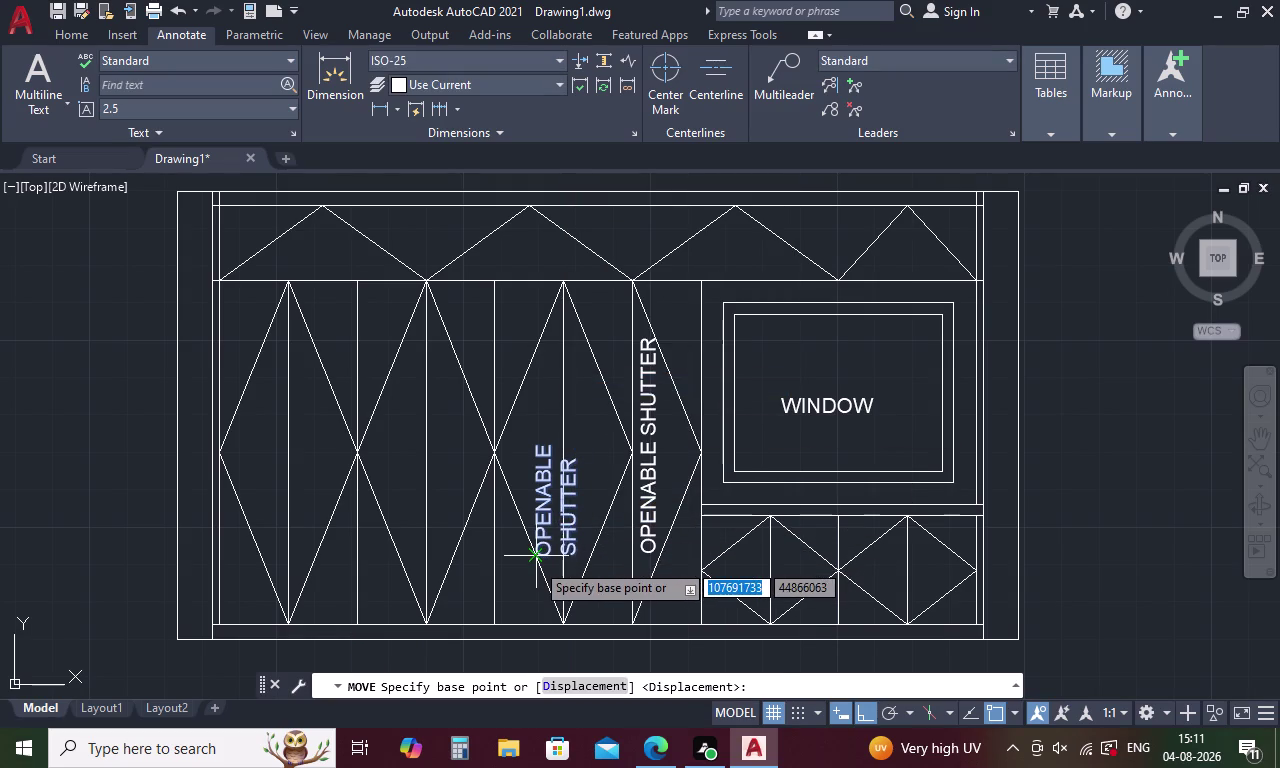
click(535, 562)
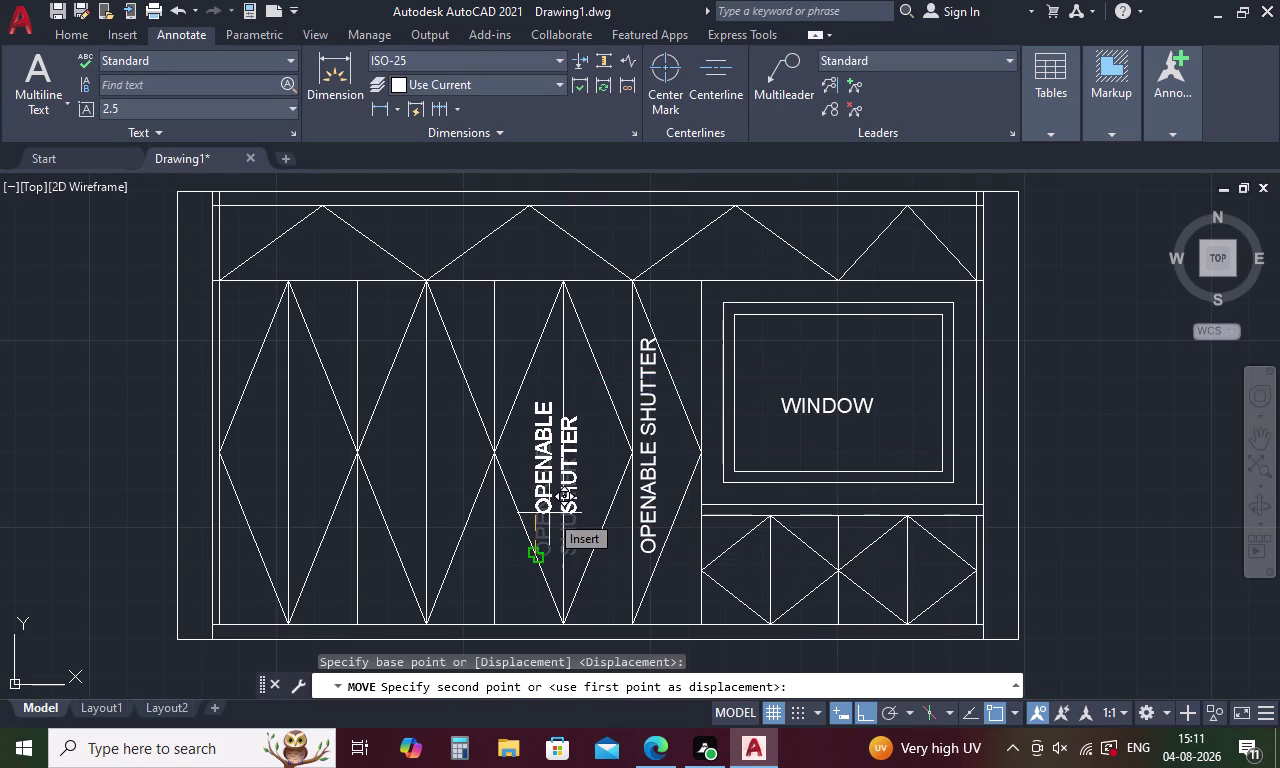
click(549, 513)
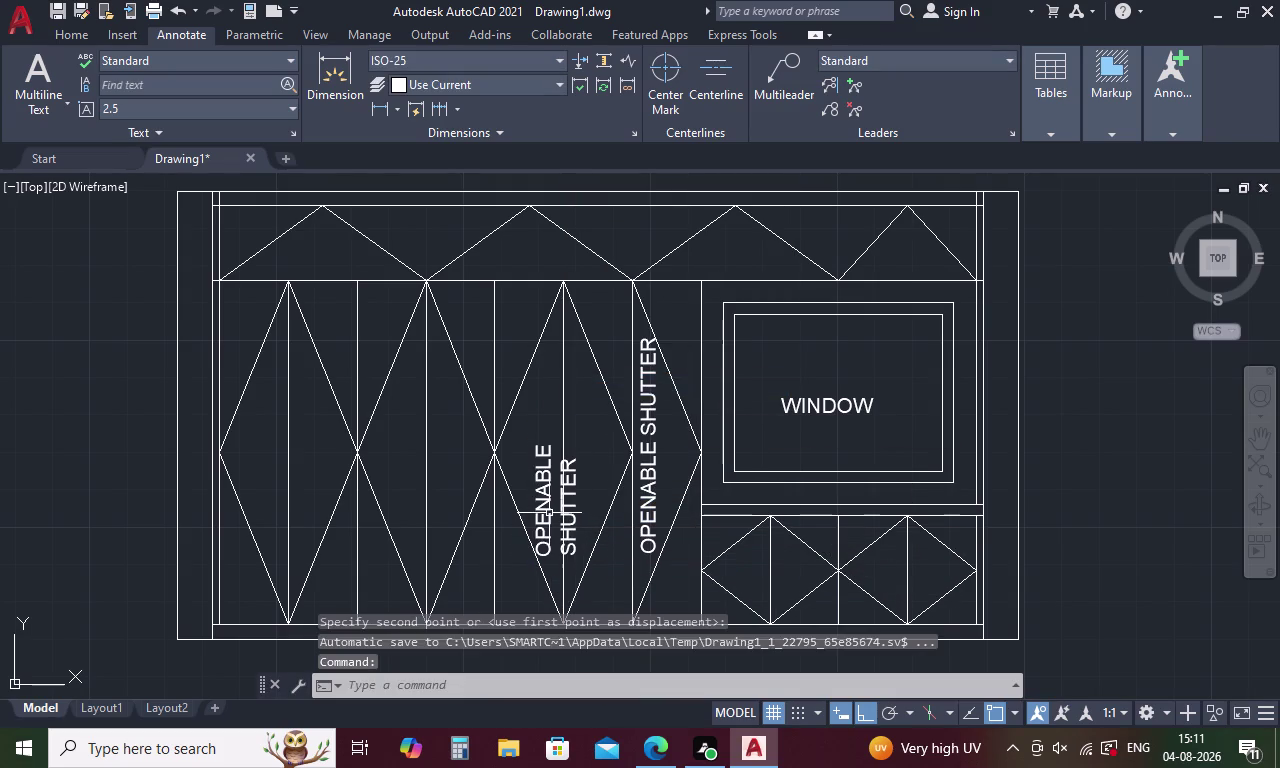
Shift the label higher in the shutter panel.
click(539, 543)
right_click(539, 543)
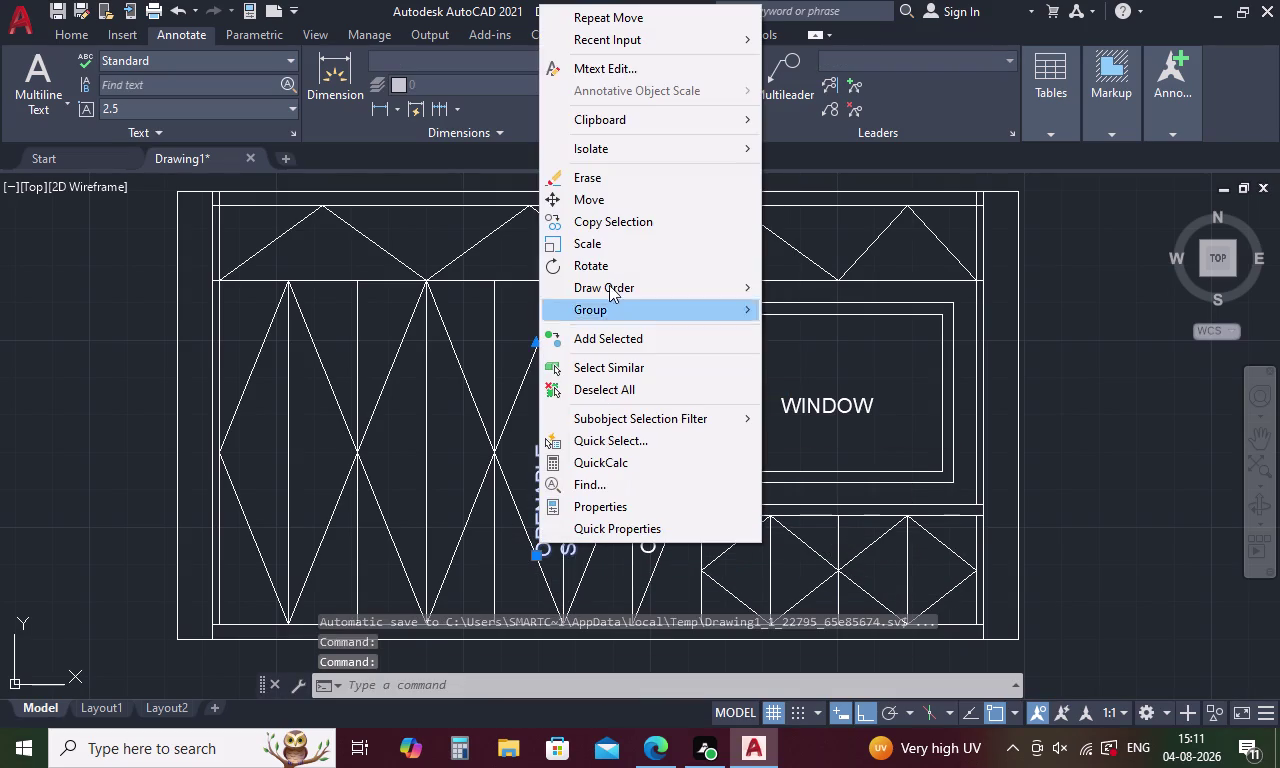
click(612, 209)
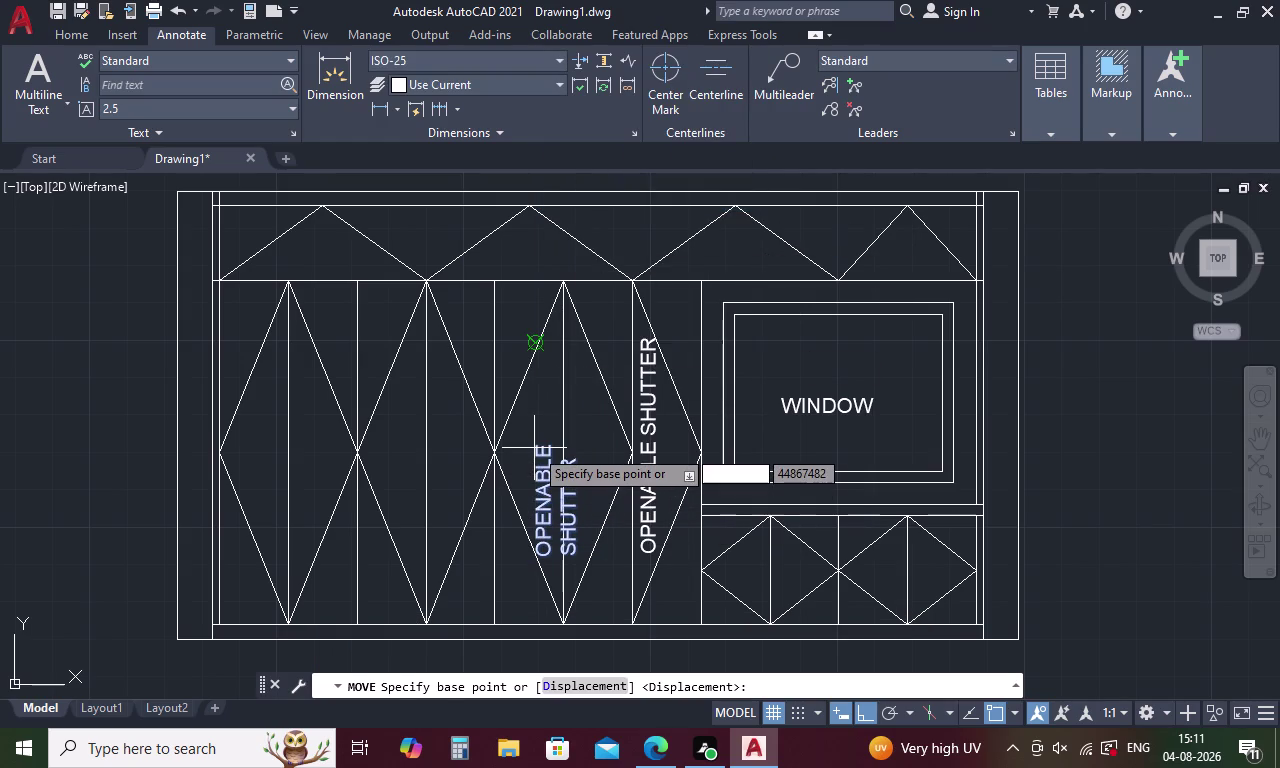
click(537, 449)
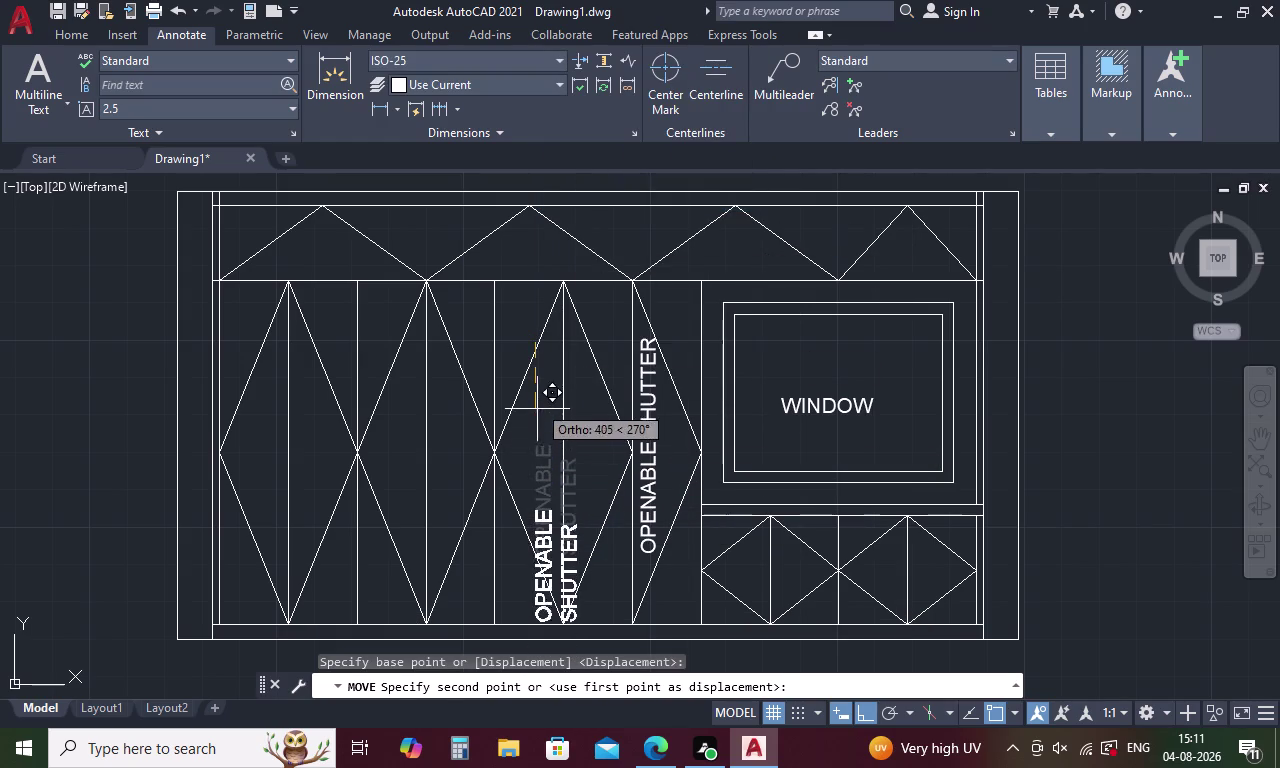
click(551, 299)
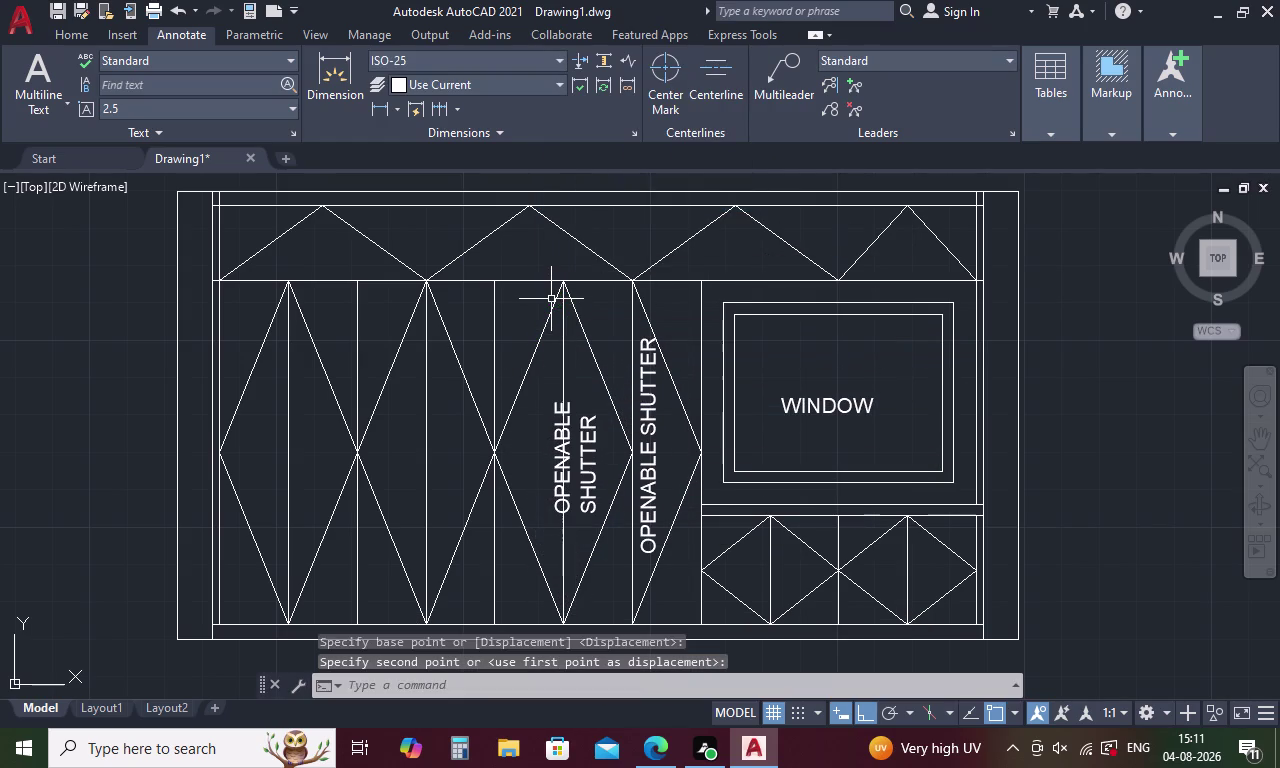
click(552, 502)
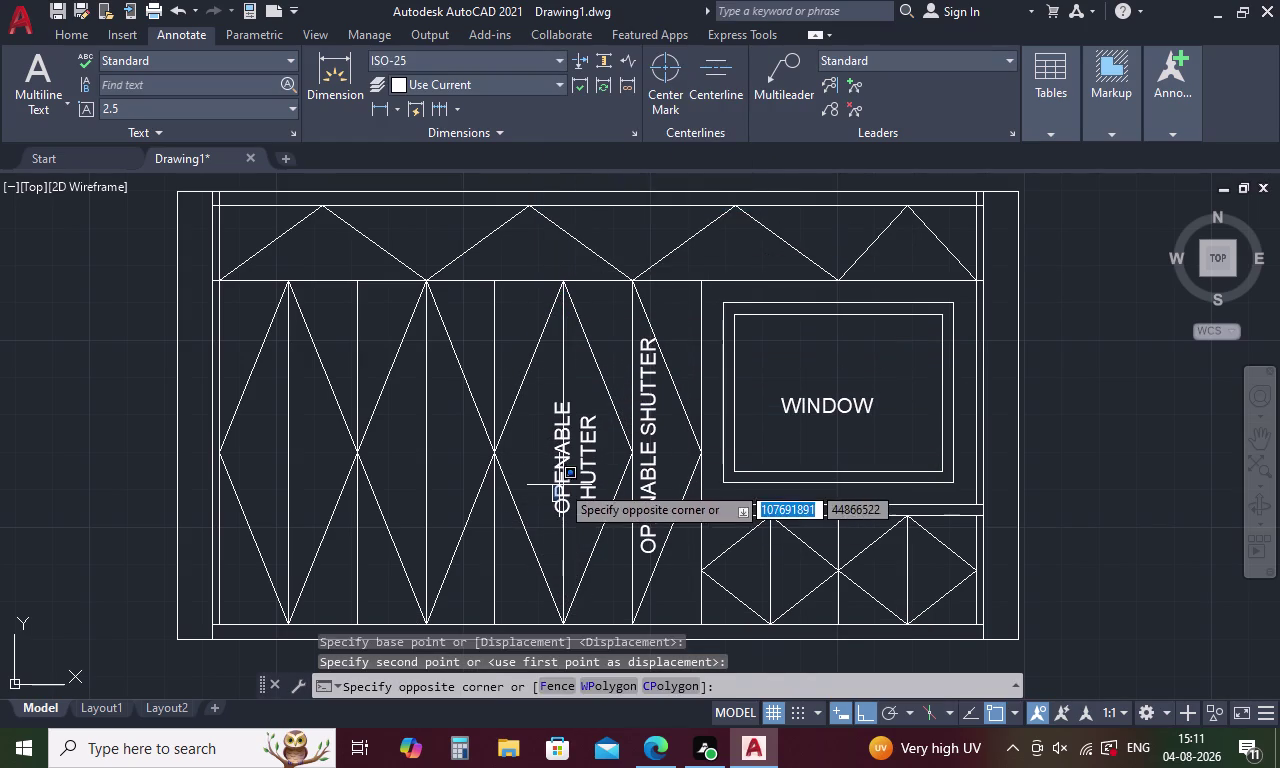
click(560, 484)
Nudge the label slightly further left.
click(581, 452)
right_click(577, 453)
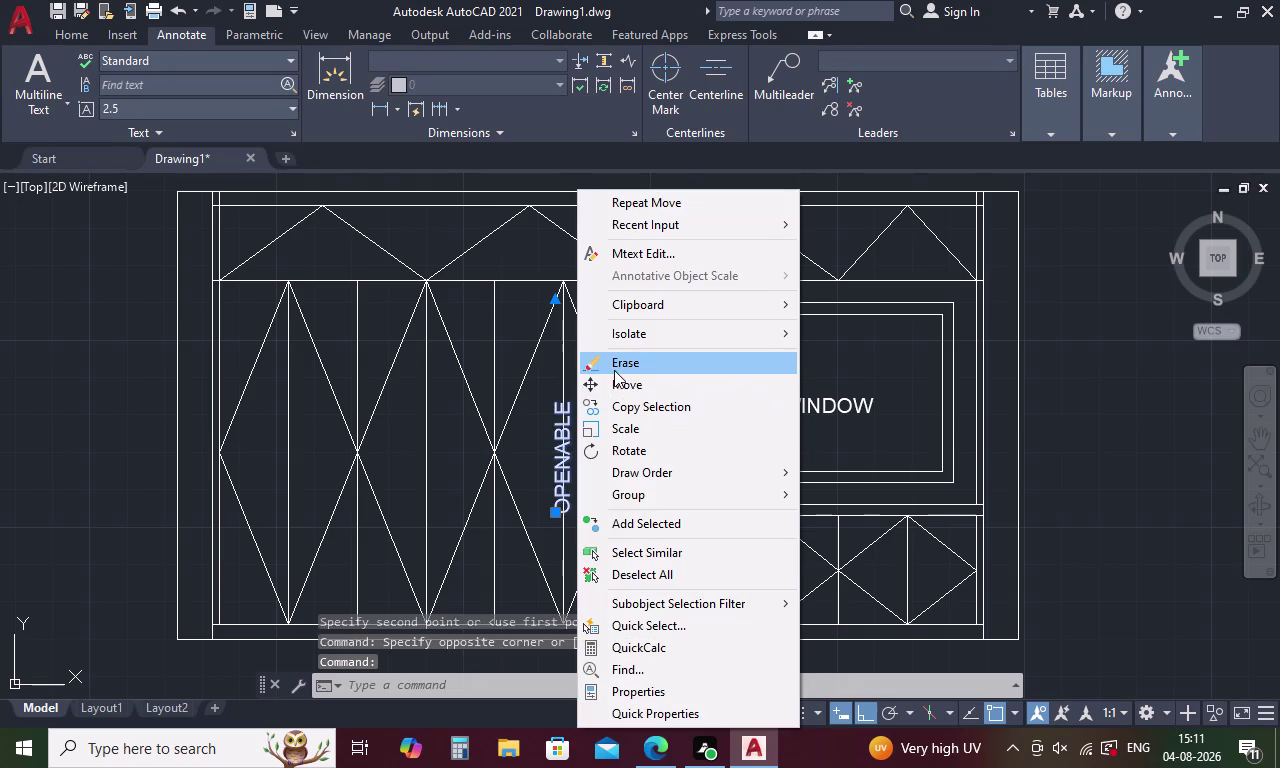
click(618, 386)
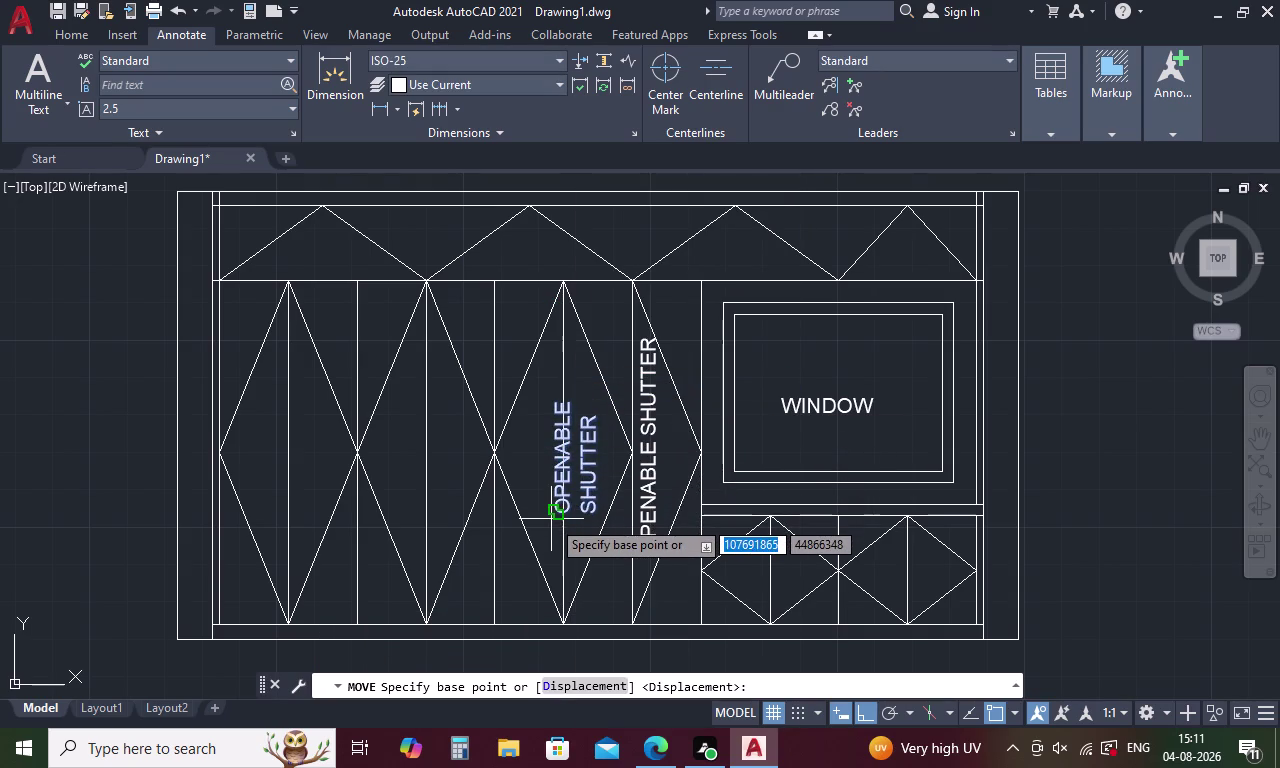
click(555, 506)
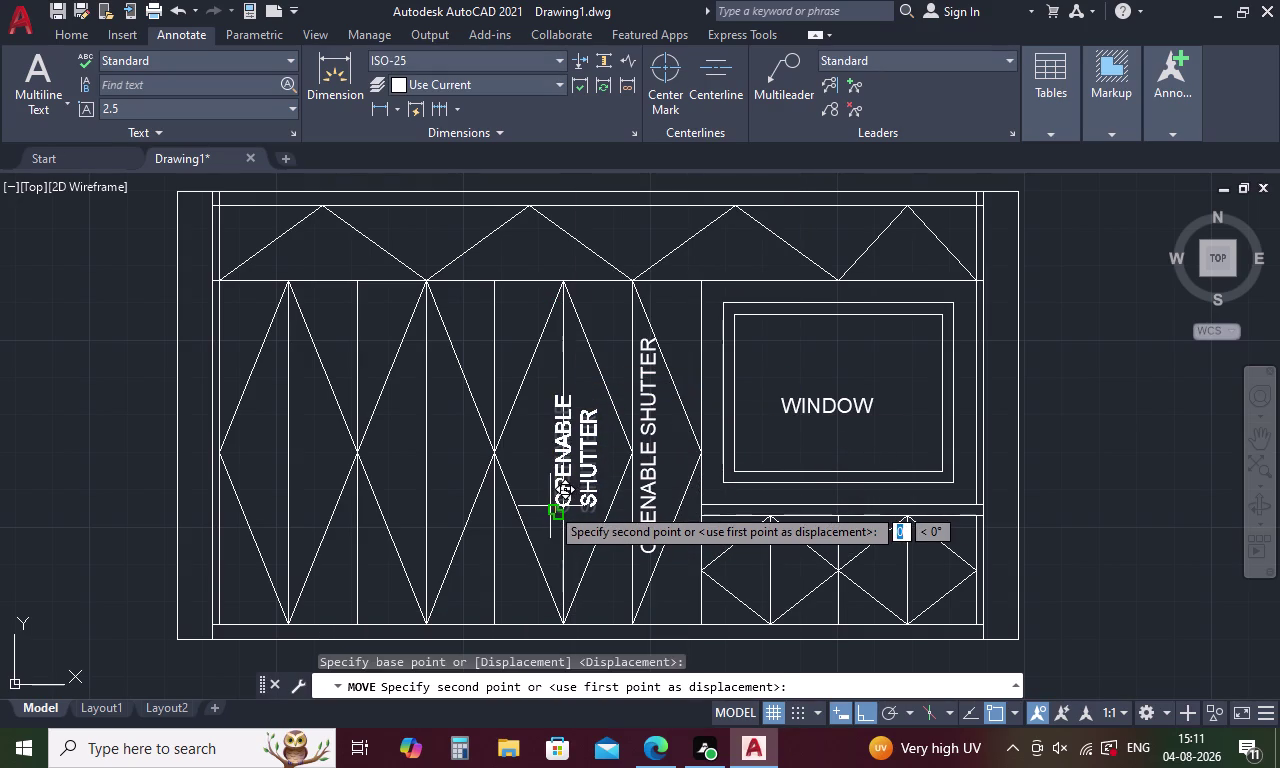
click(544, 514)
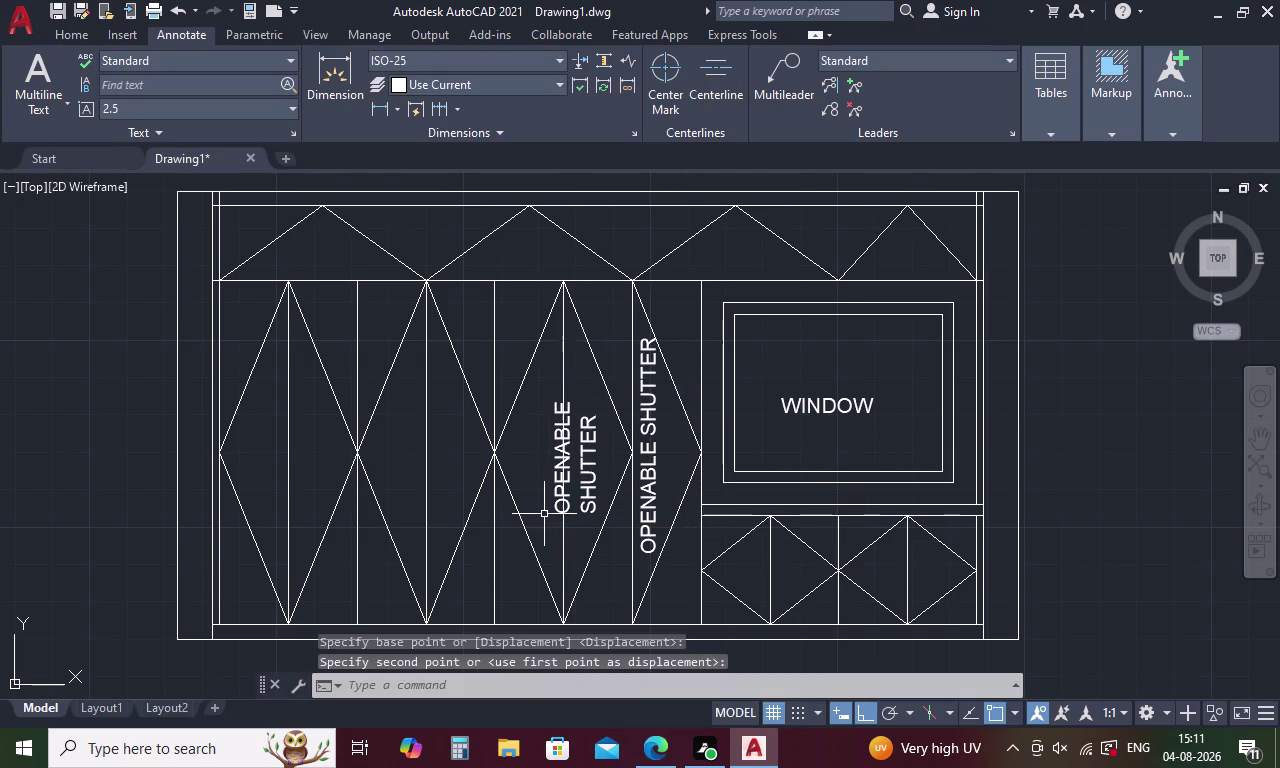
scroll(up, 3)
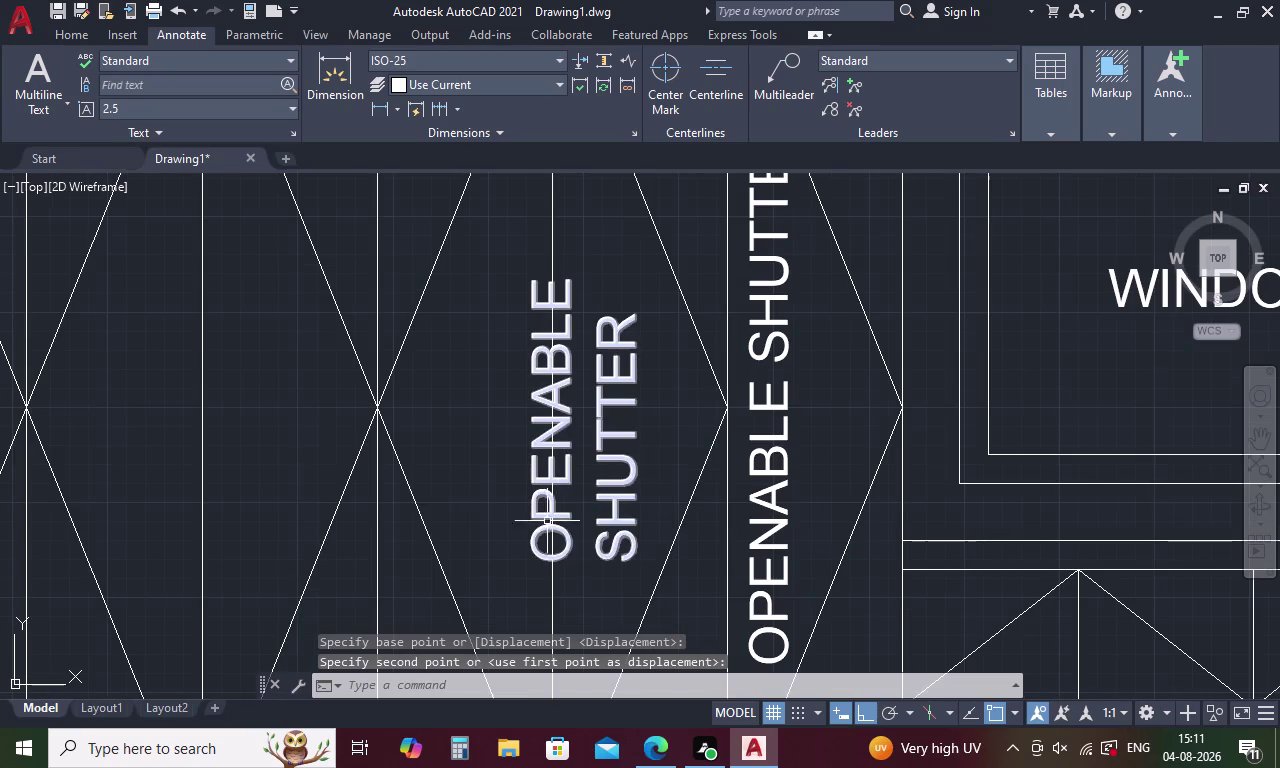
key(space)
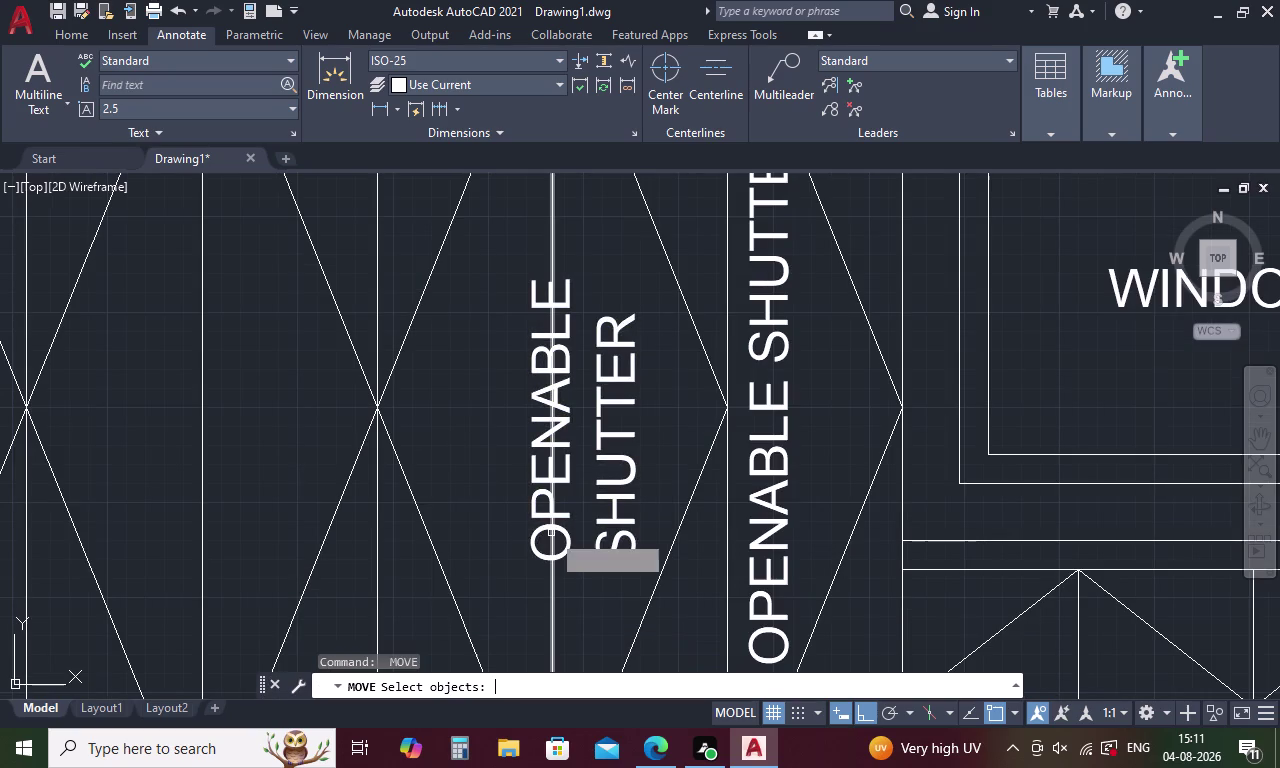
Move the label left to its final spot and reselect it.
click(553, 525)
right_click(553, 525)
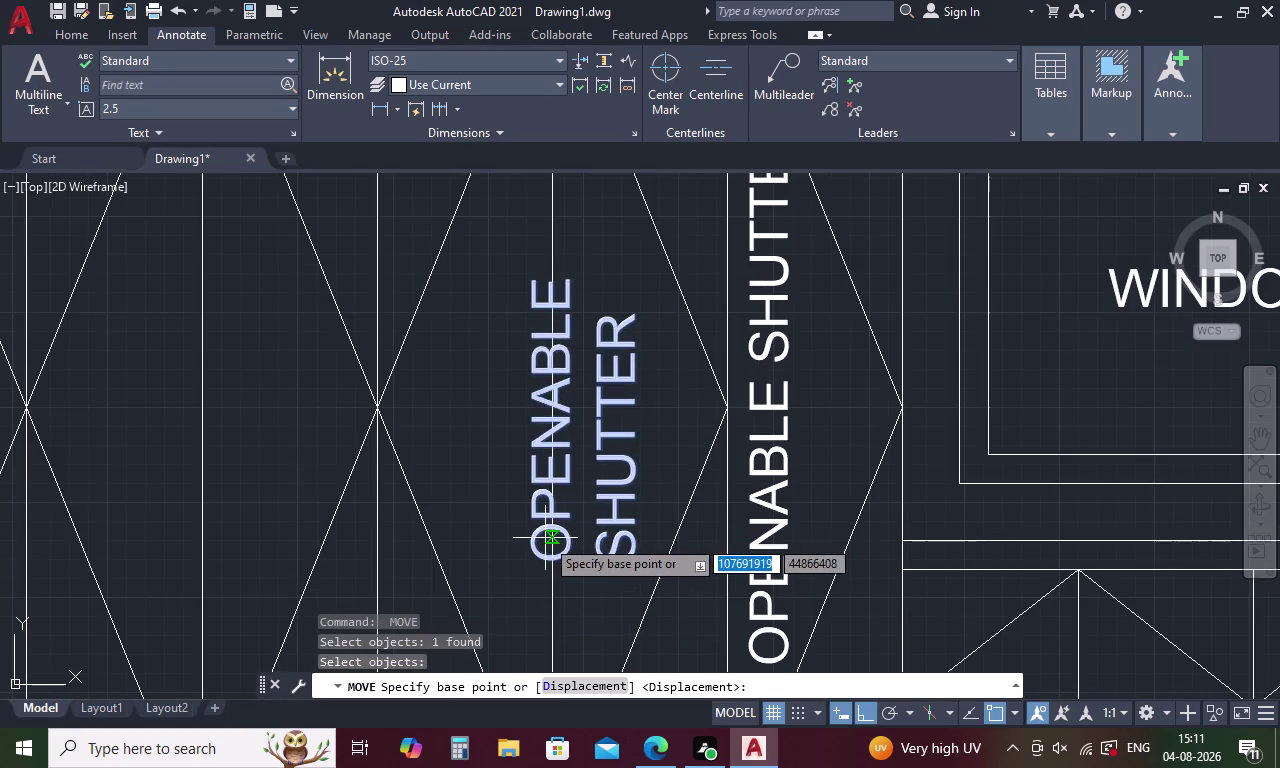
click(536, 552)
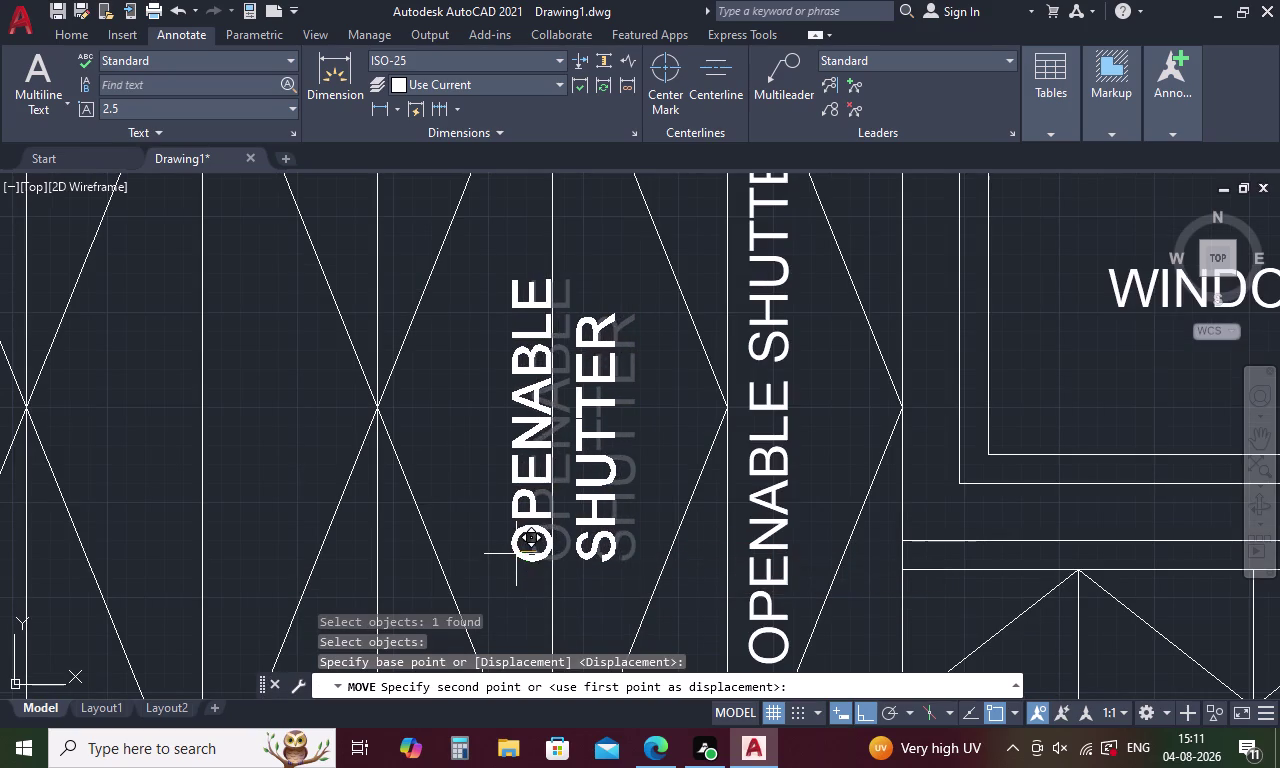
scroll(up, 3)
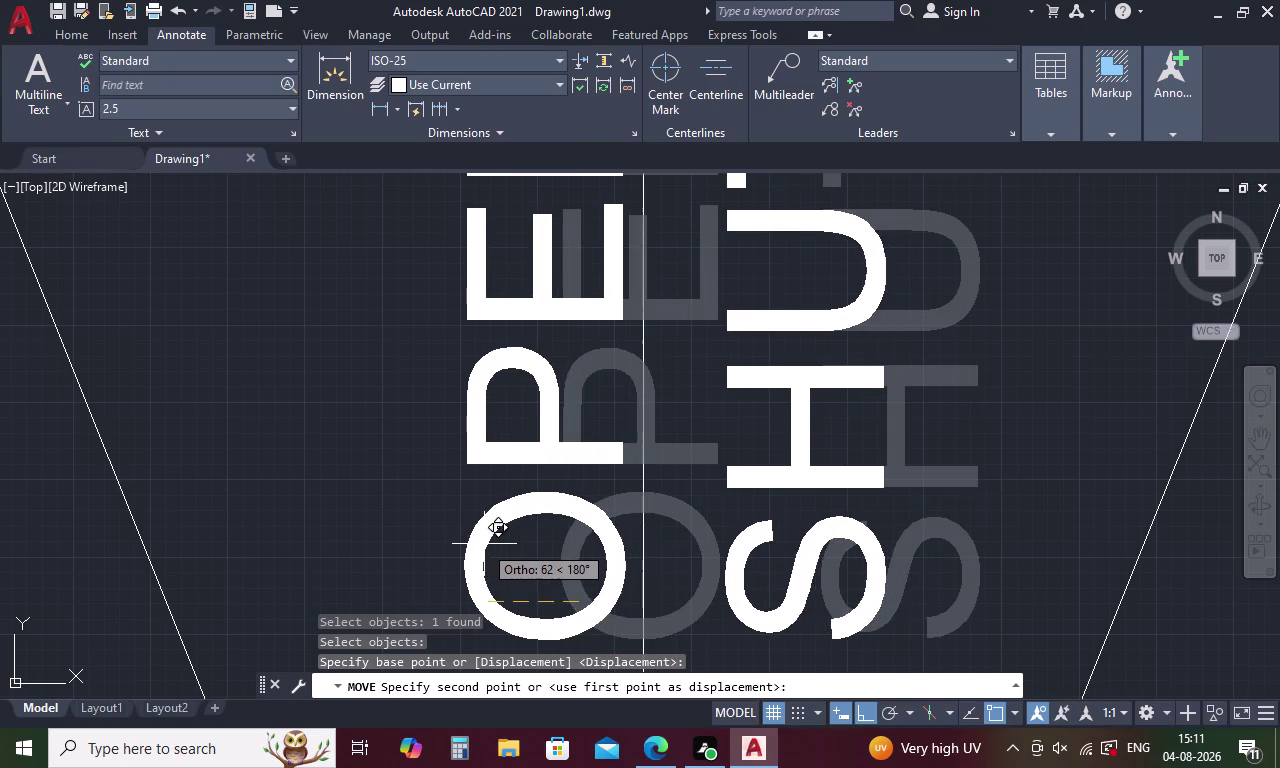
click(483, 544)
scroll(down, 3)
scroll(down, 3)
click(507, 531)
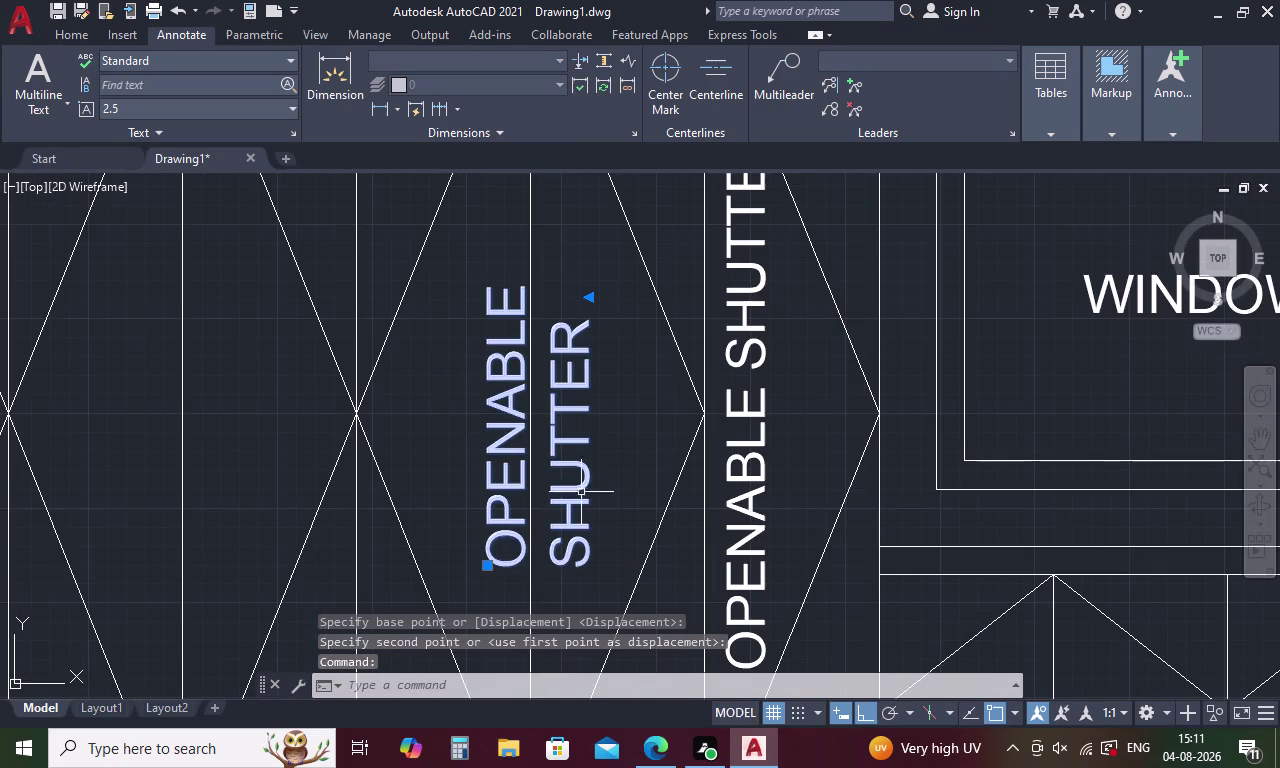
right_click(609, 474)
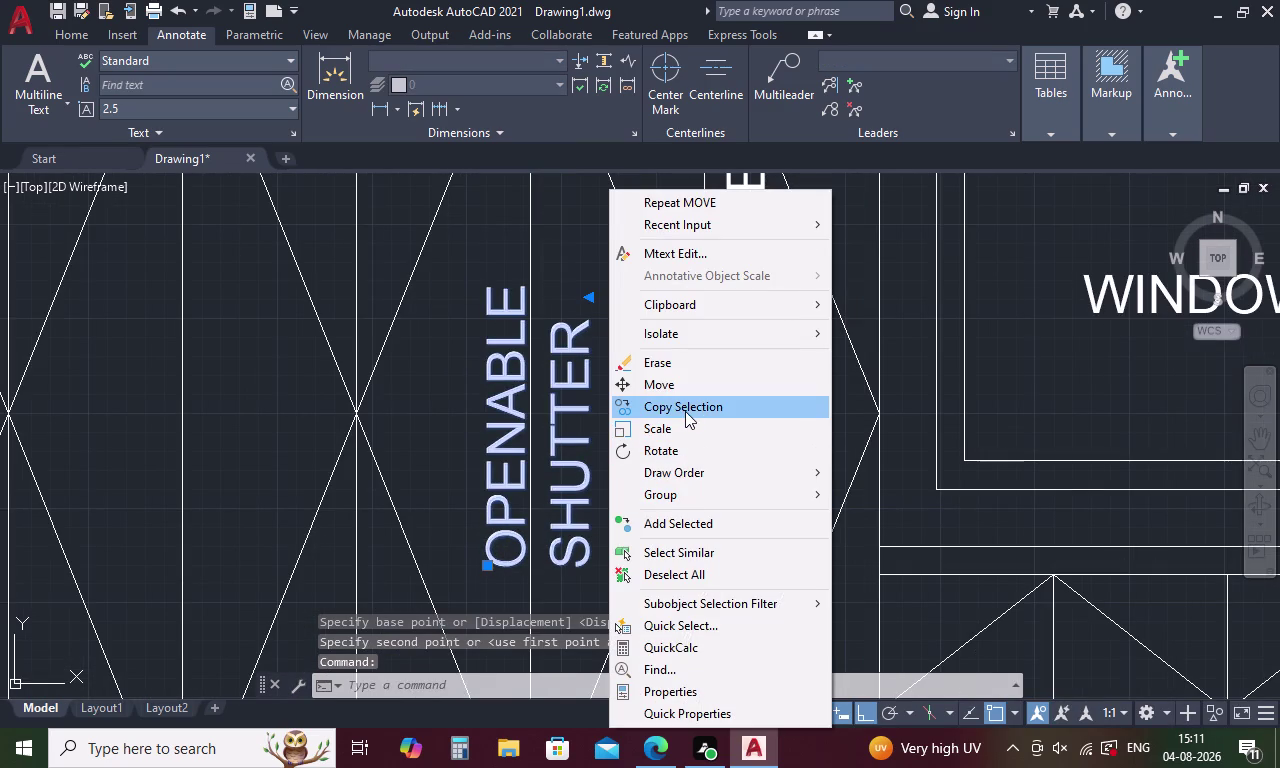
Copy the two-line label into both left shutter panels and the panel below the window.
click(685, 411)
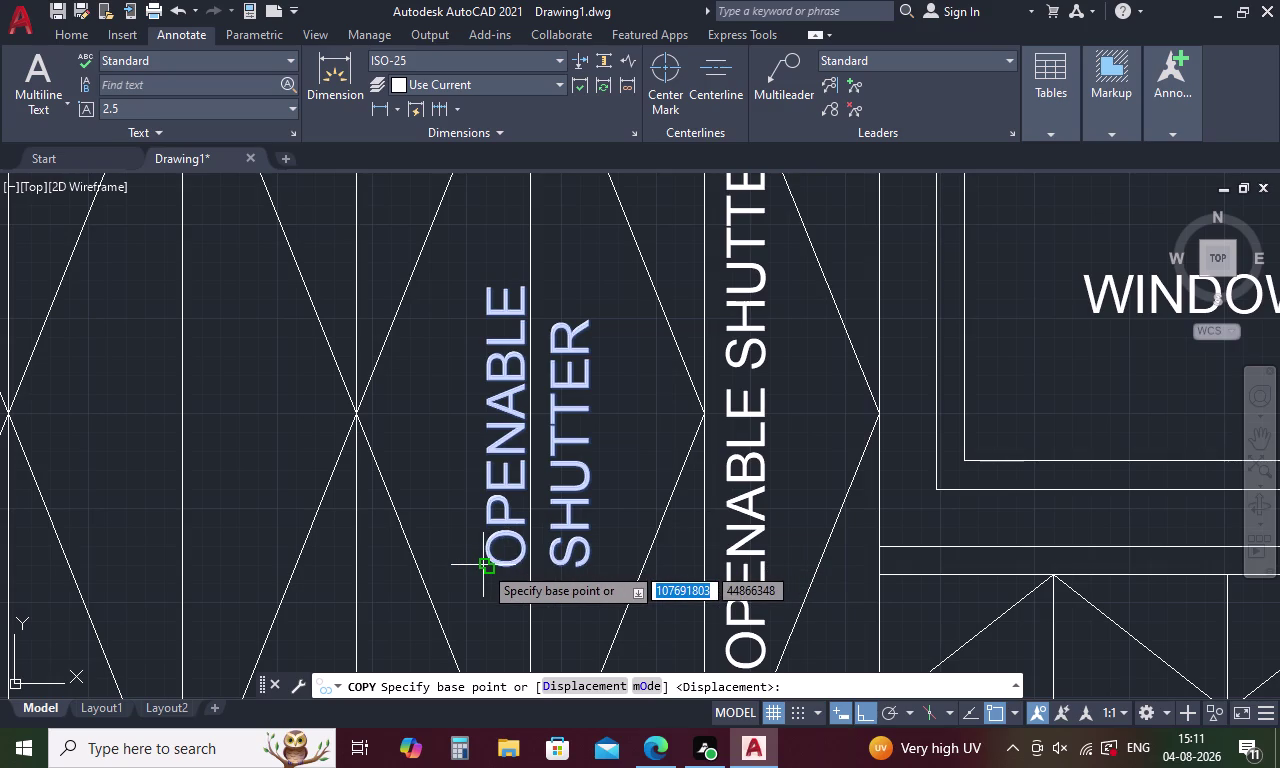
click(491, 564)
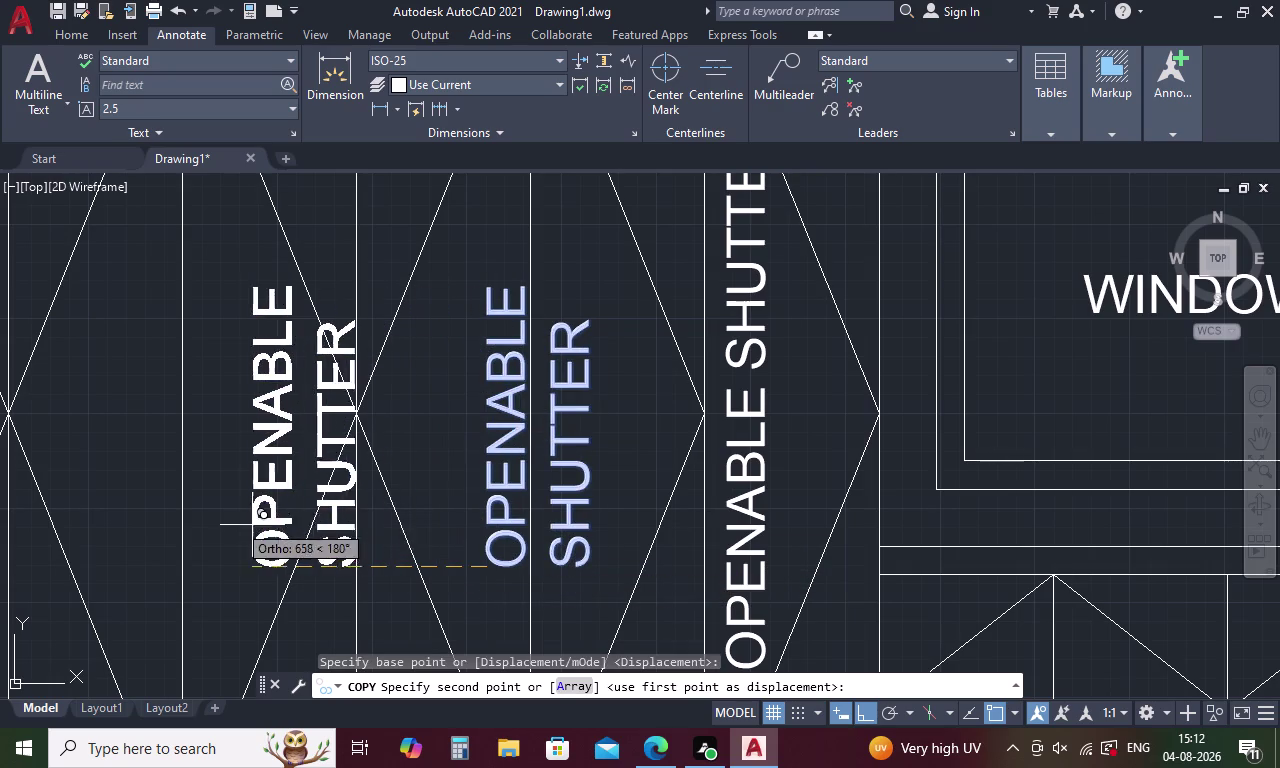
click(129, 514)
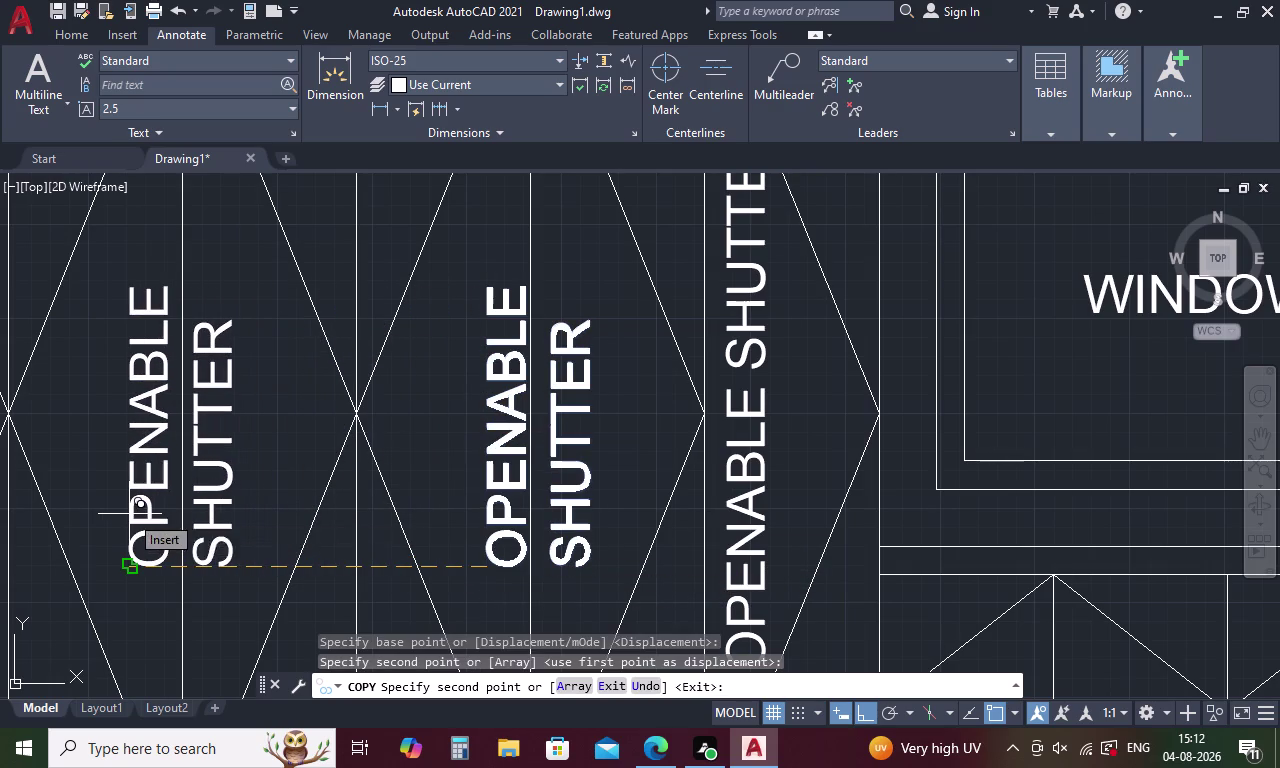
scroll(down, 3)
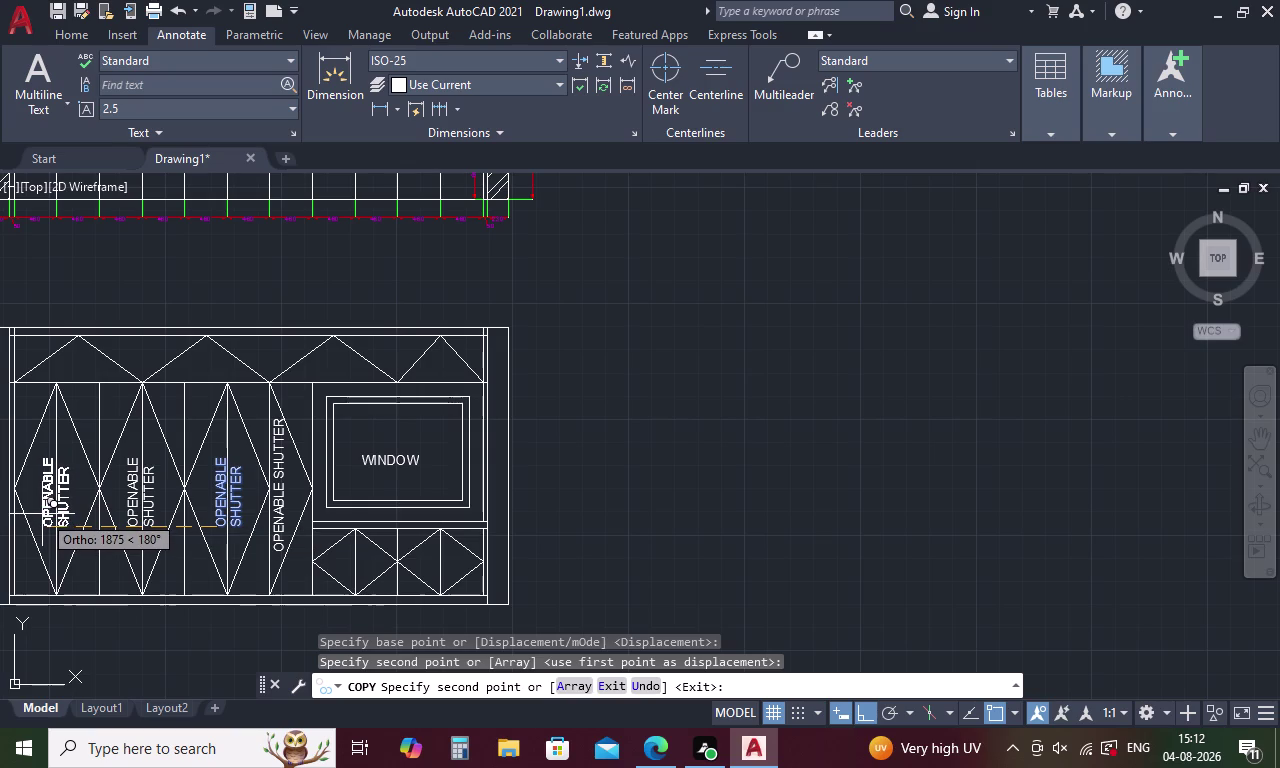
click(42, 514)
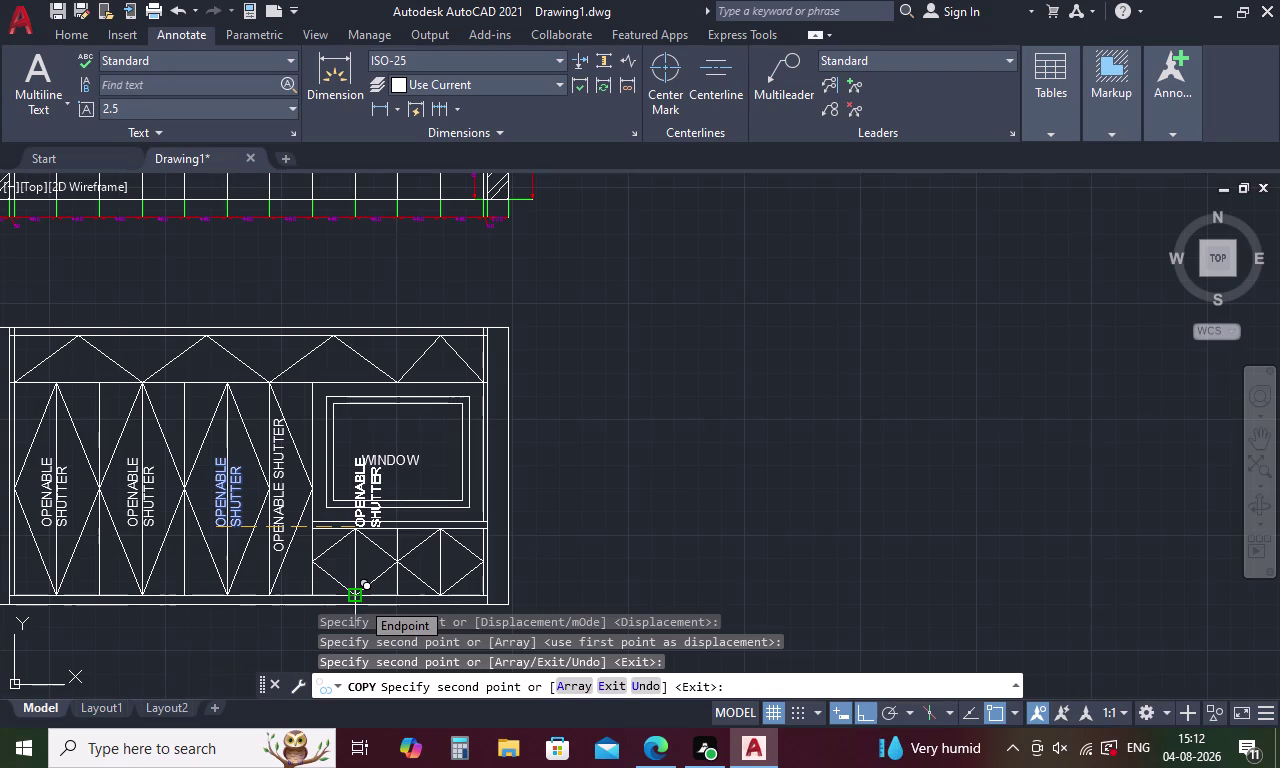
key(F8)
scroll(up, 3)
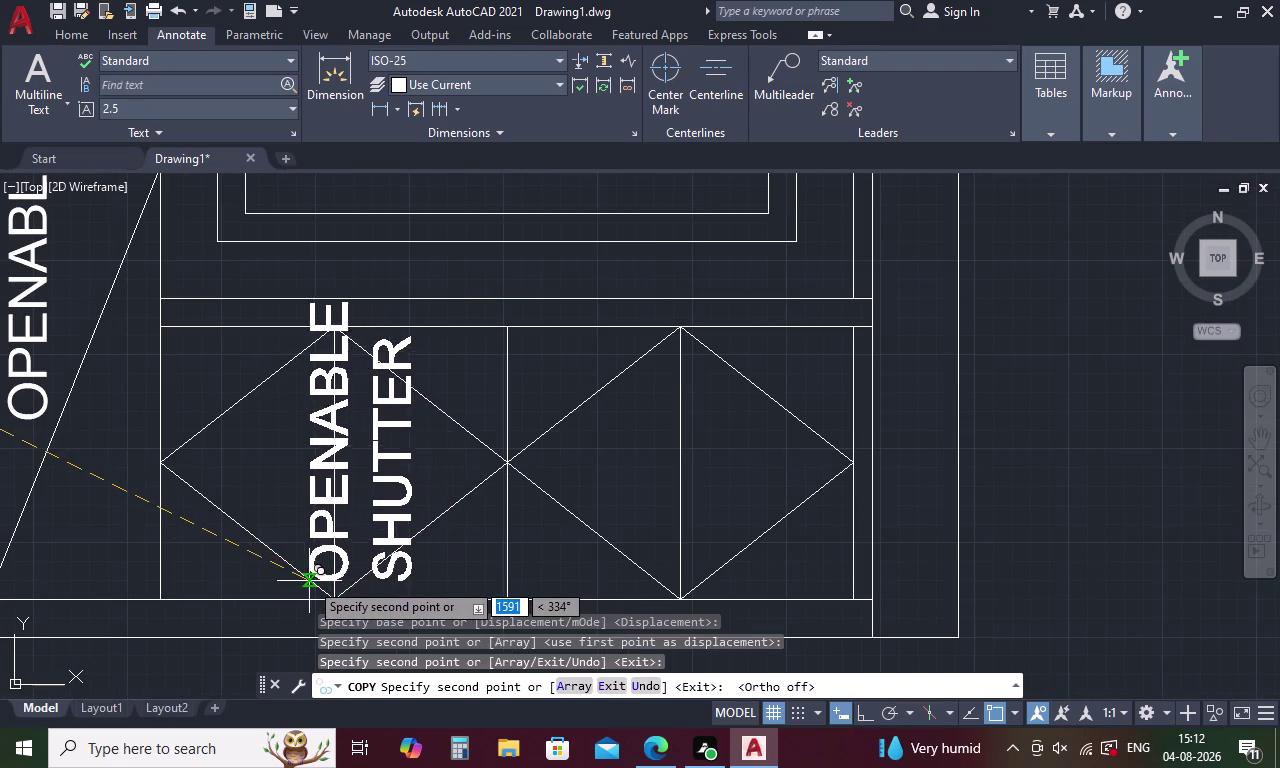
scroll(up, 3)
click(220, 561)
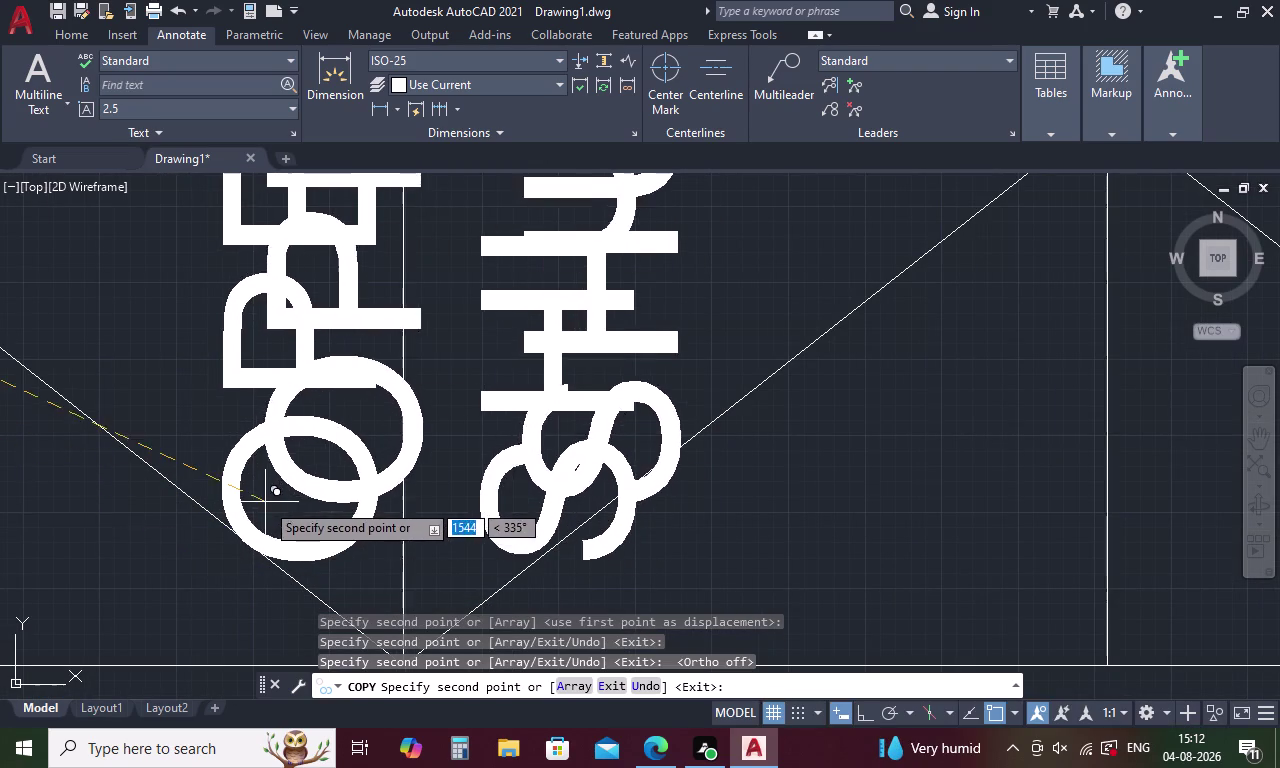
scroll(down, 3)
key(Escape)
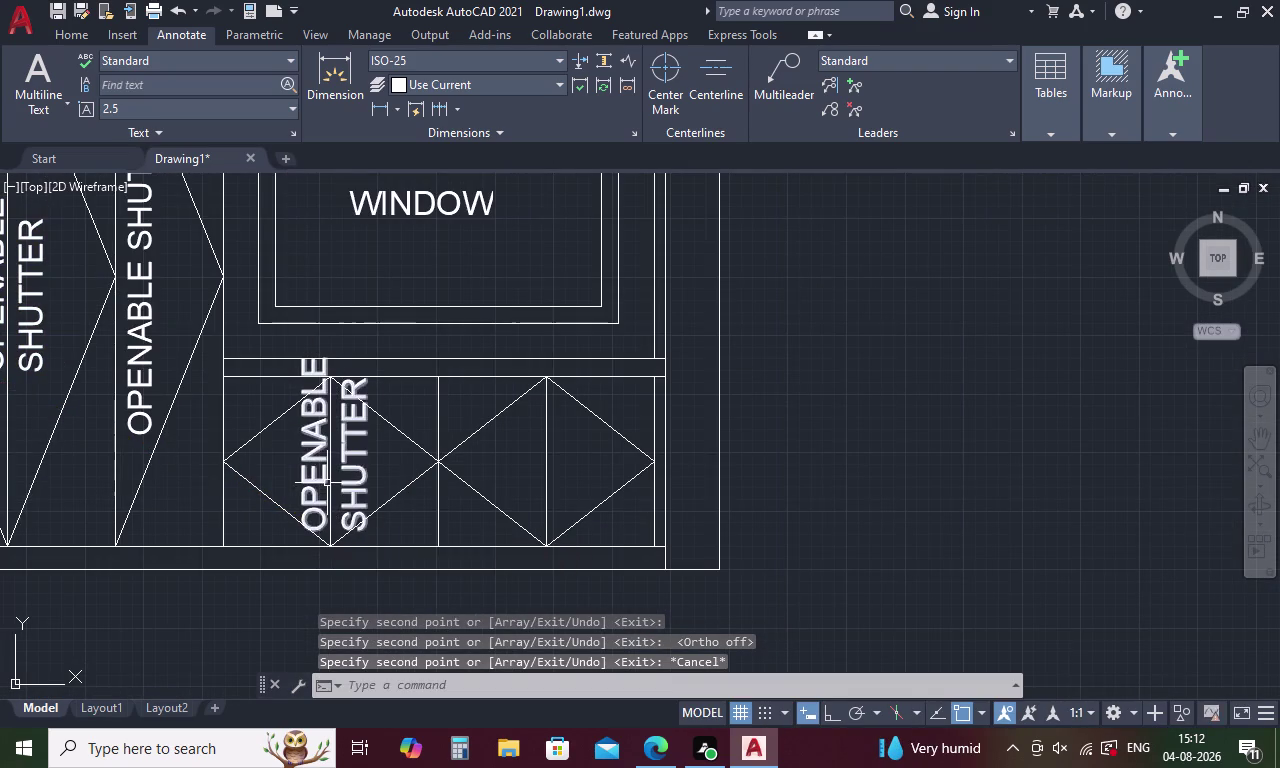
click(323, 480)
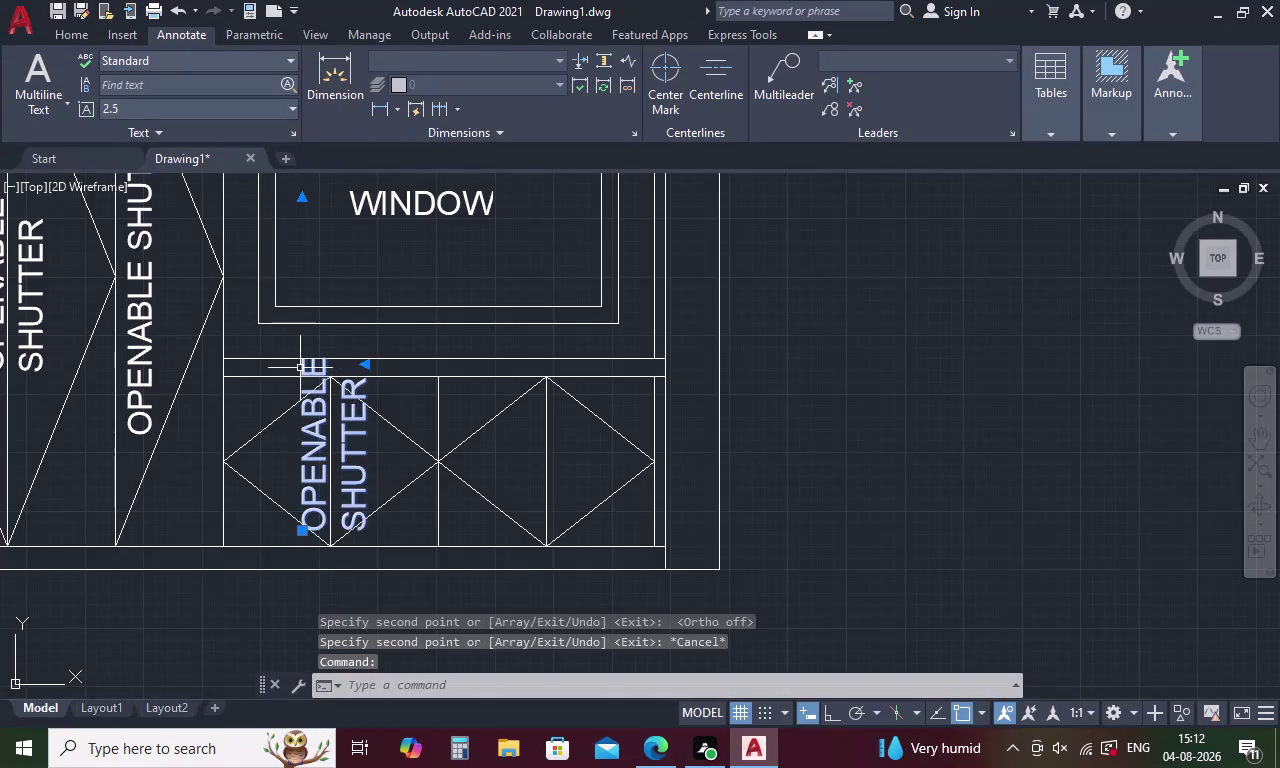
Move the lower-panel copy right of the drawing and set its text height to 50.
drag(300, 368, 816, 444)
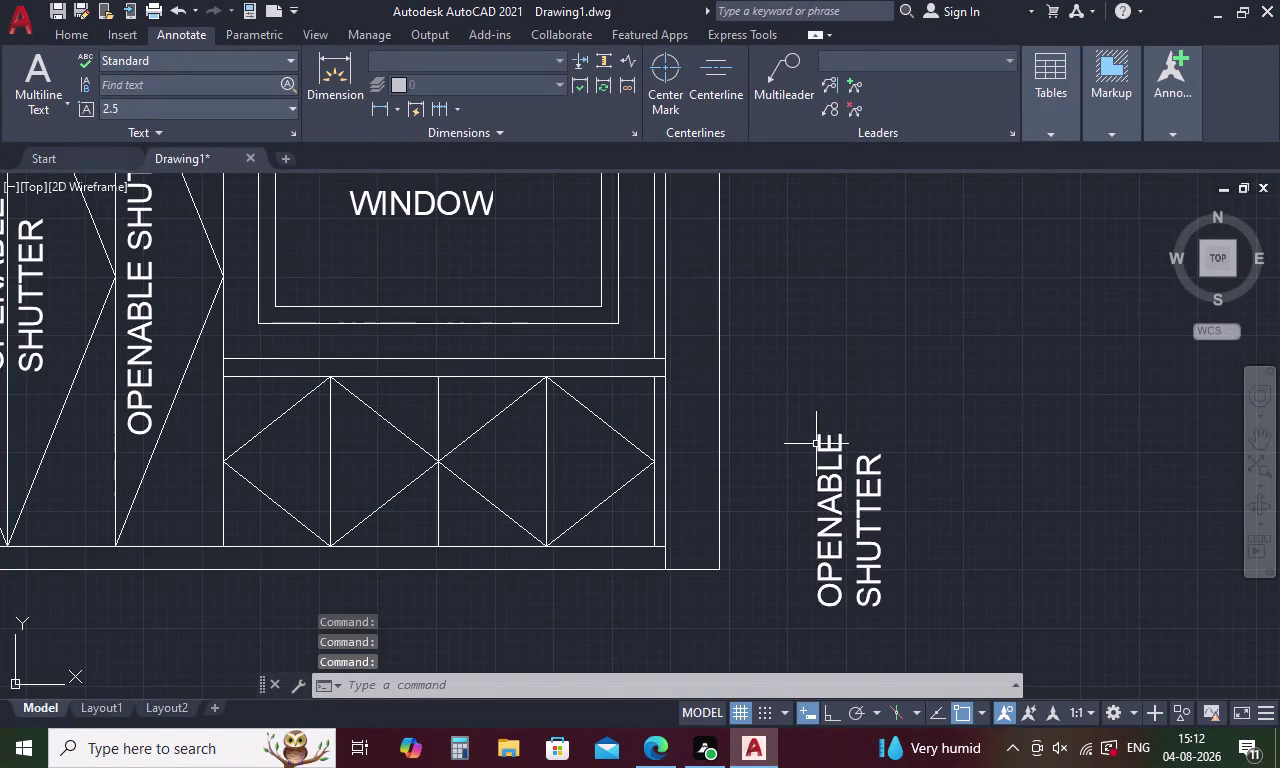
double_click(832, 531)
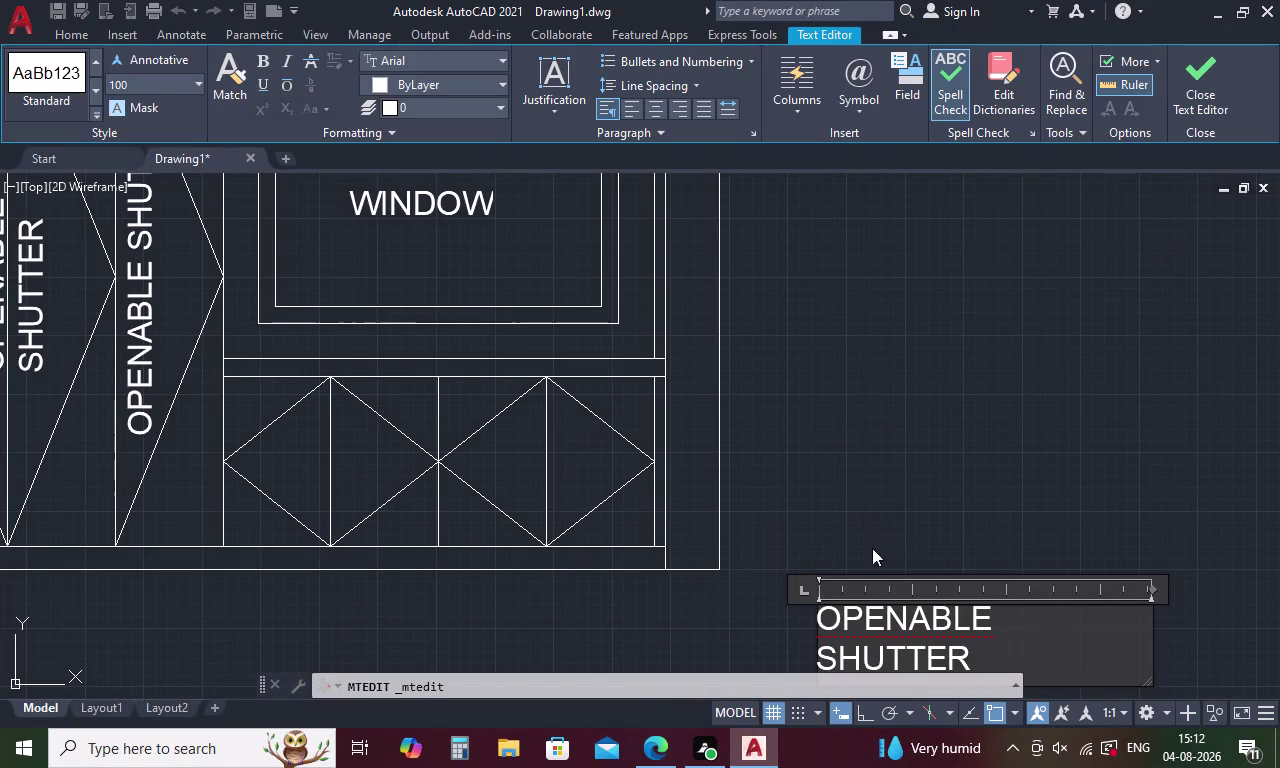
drag(1013, 634, 775, 687)
drag(980, 651, 704, 531)
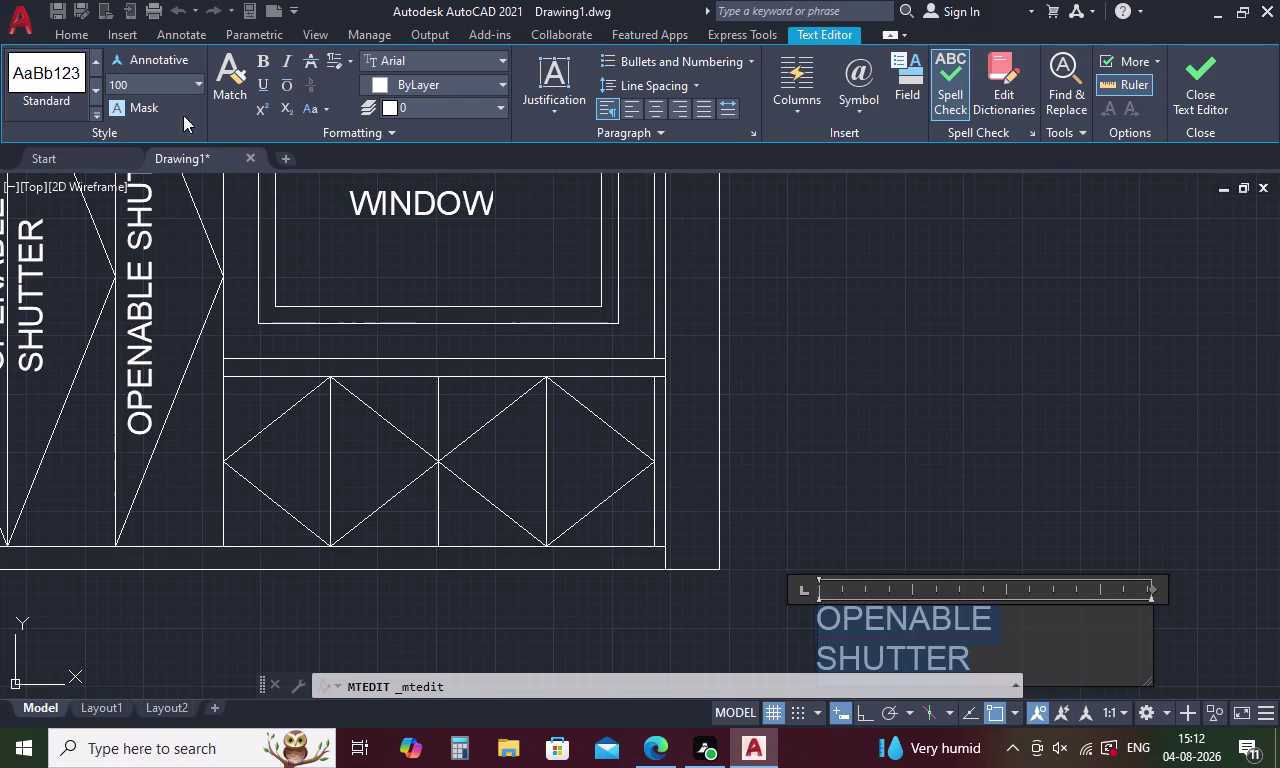
click(143, 75)
key(BackSpace)
text(5)
text(0)
key(Return)
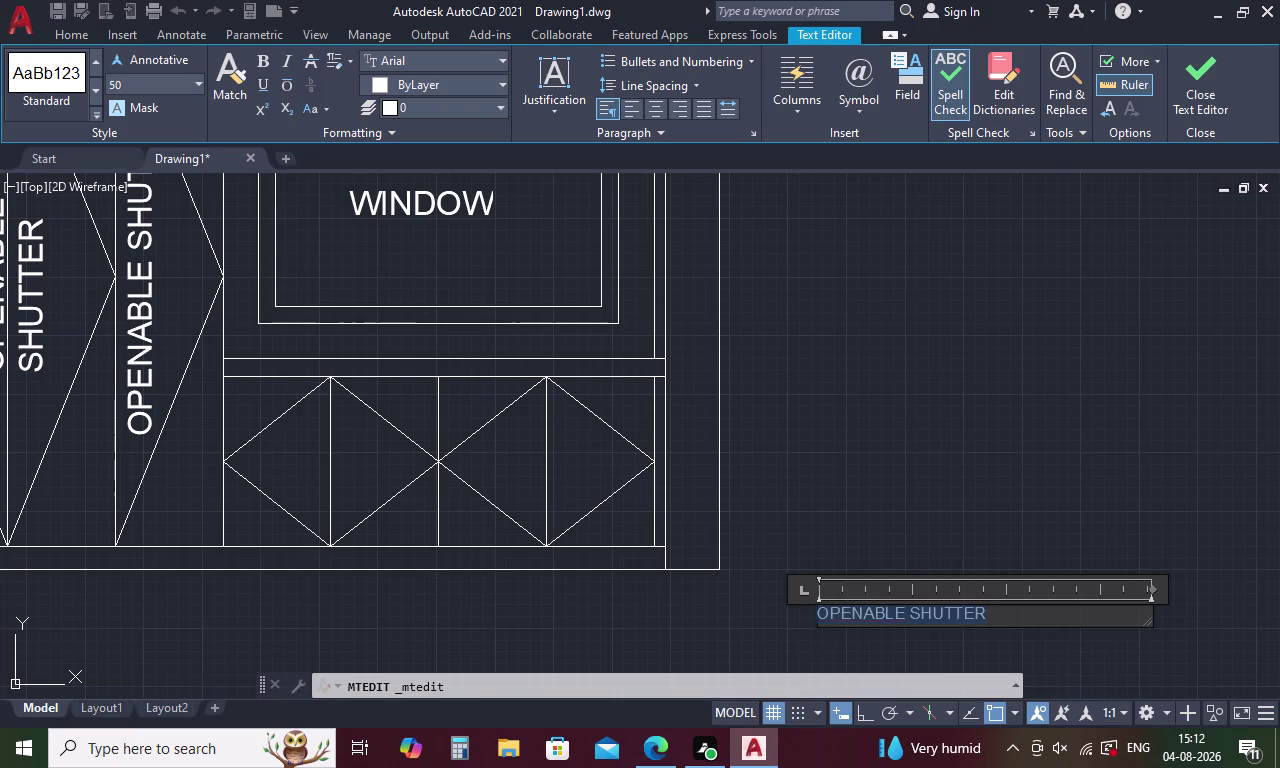
Narrow the label's text box so it wraps onto two lines.
drag(1154, 587, 1038, 592)
drag(1034, 591, 981, 598)
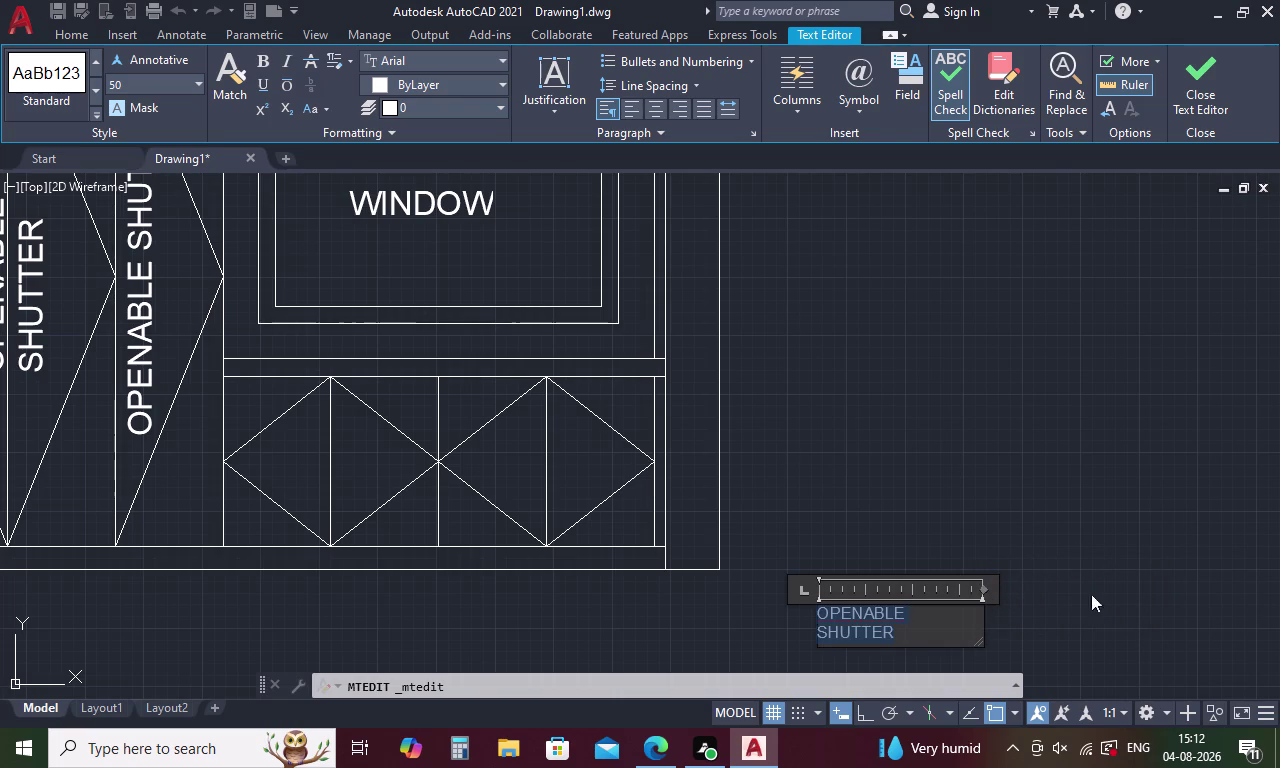
click(1108, 535)
click(825, 569)
right_click(825, 554)
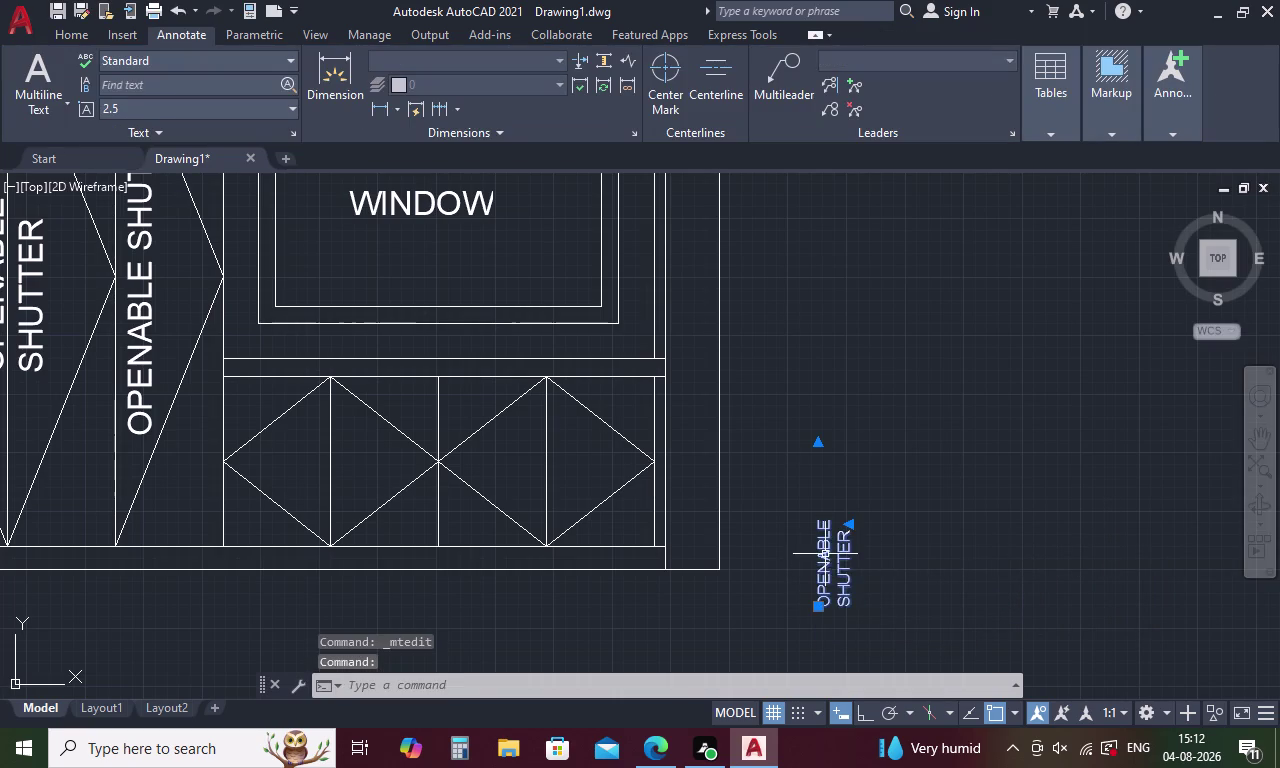
Copy the resized label into both lower diamond panels.
click(885, 231)
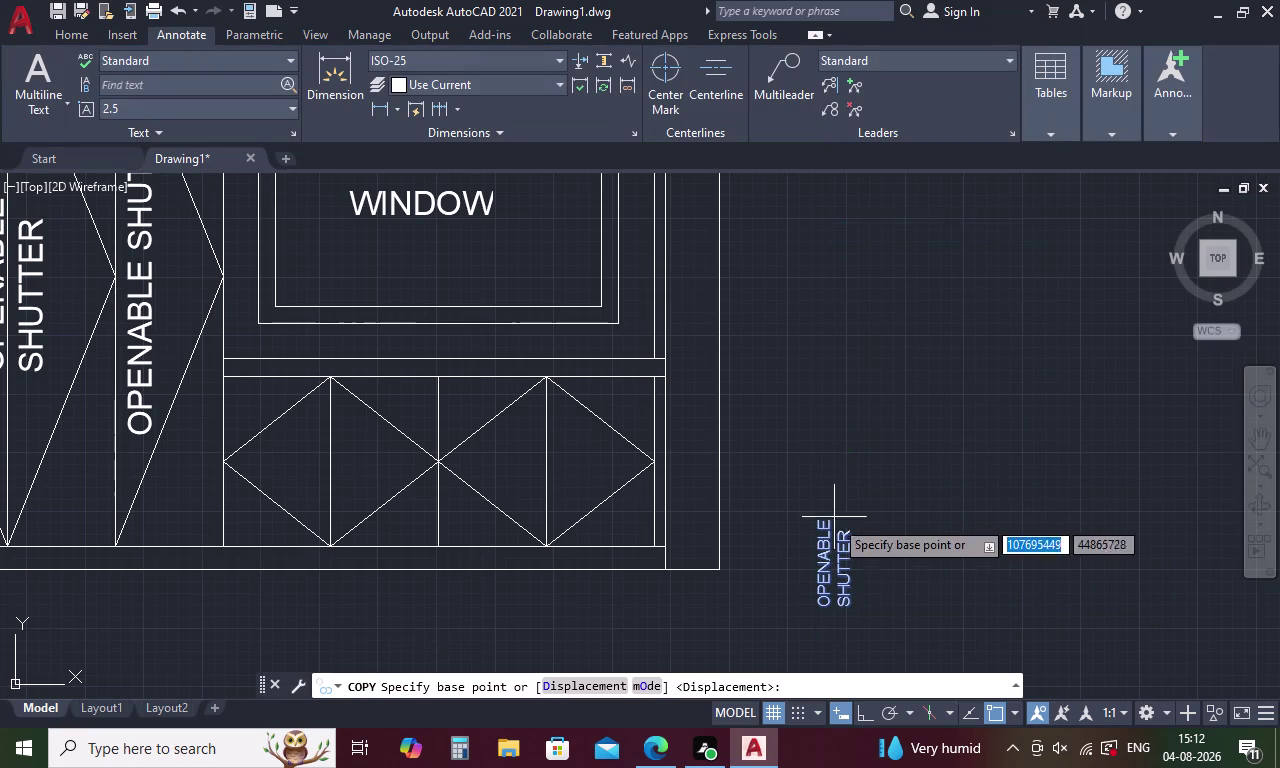
click(818, 614)
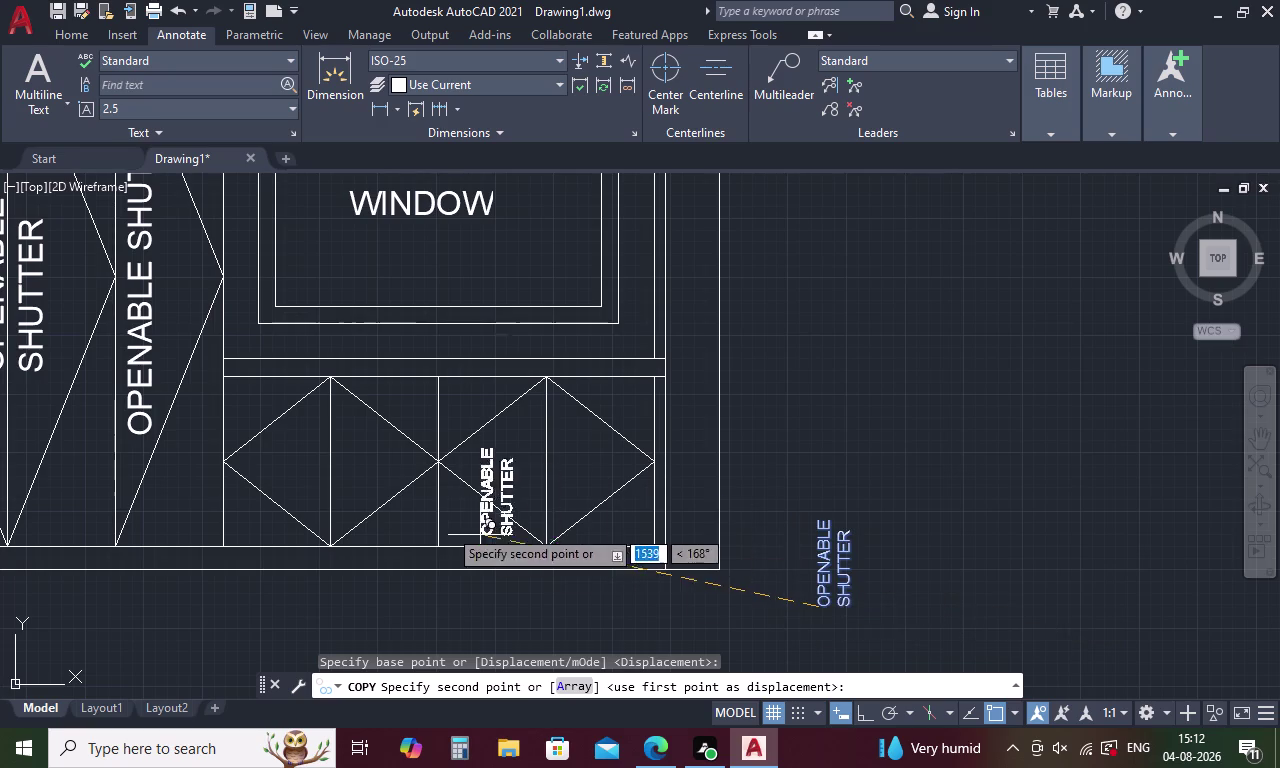
click(315, 499)
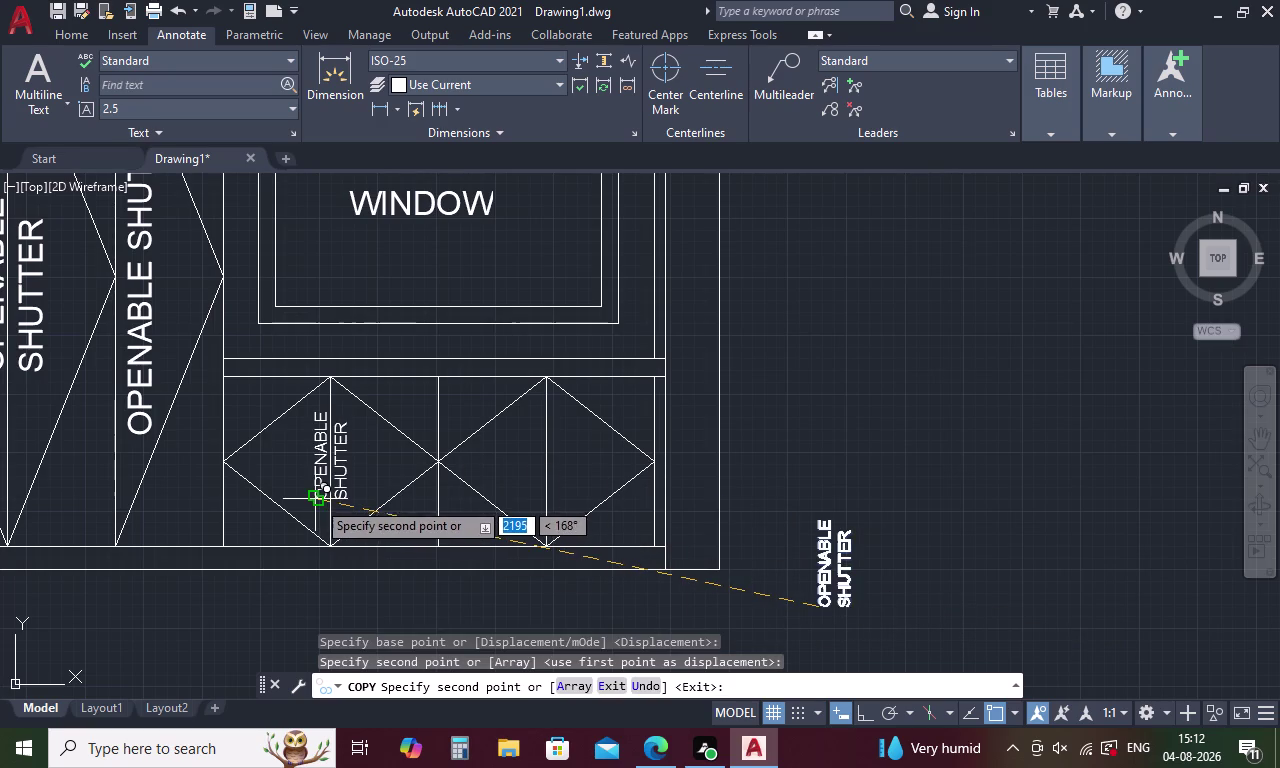
click(528, 500)
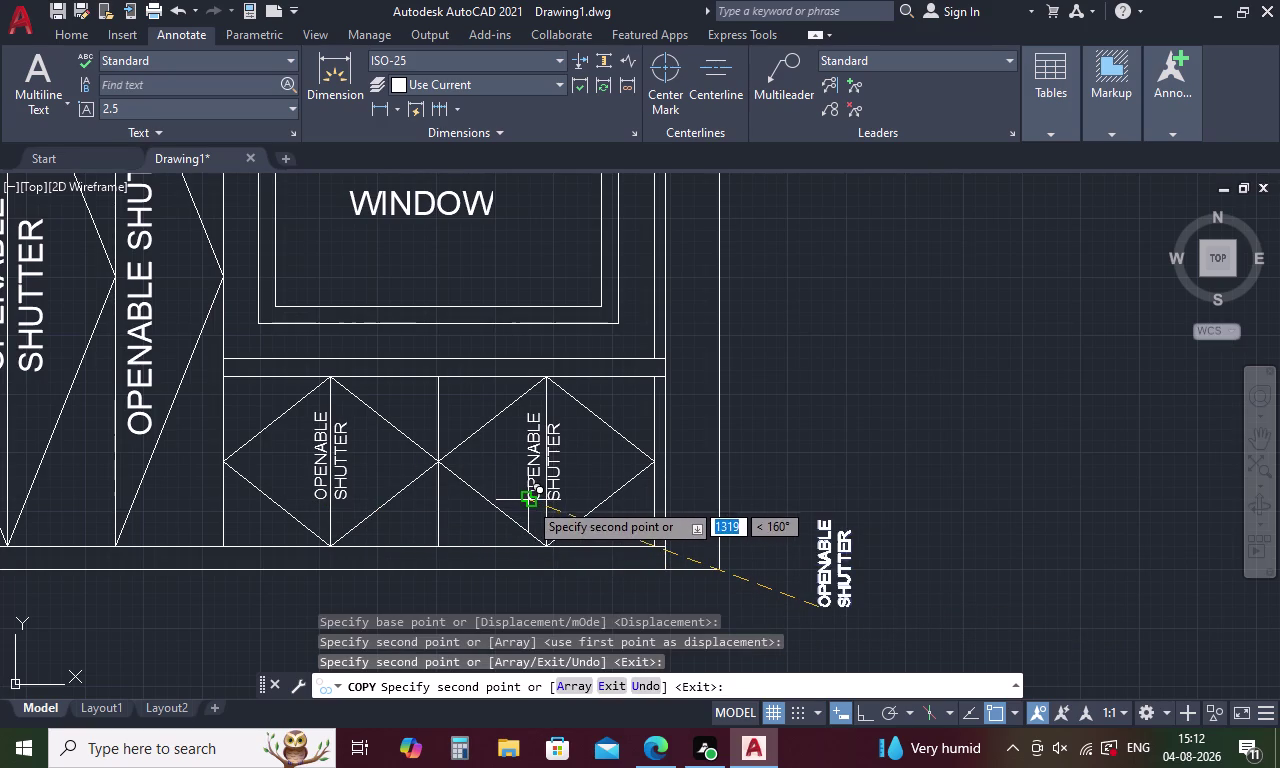
scroll(down, 3)
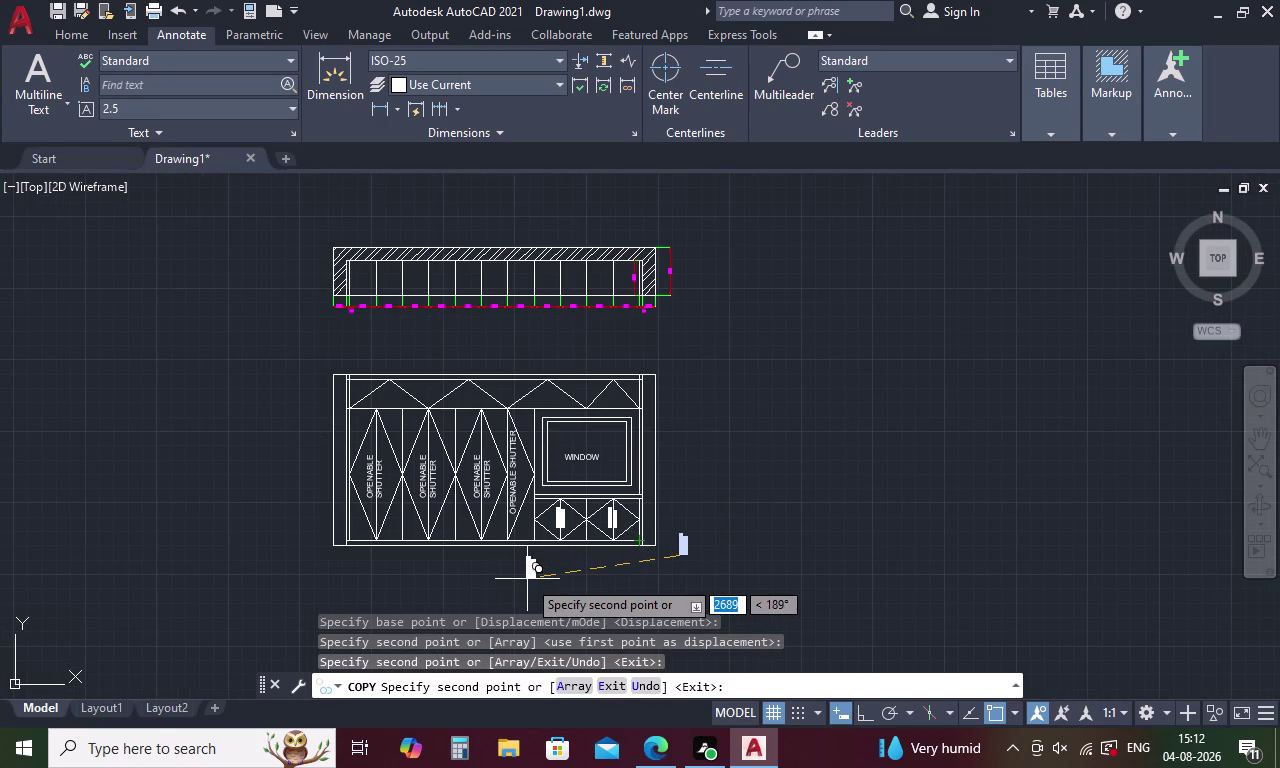
key(Escape)
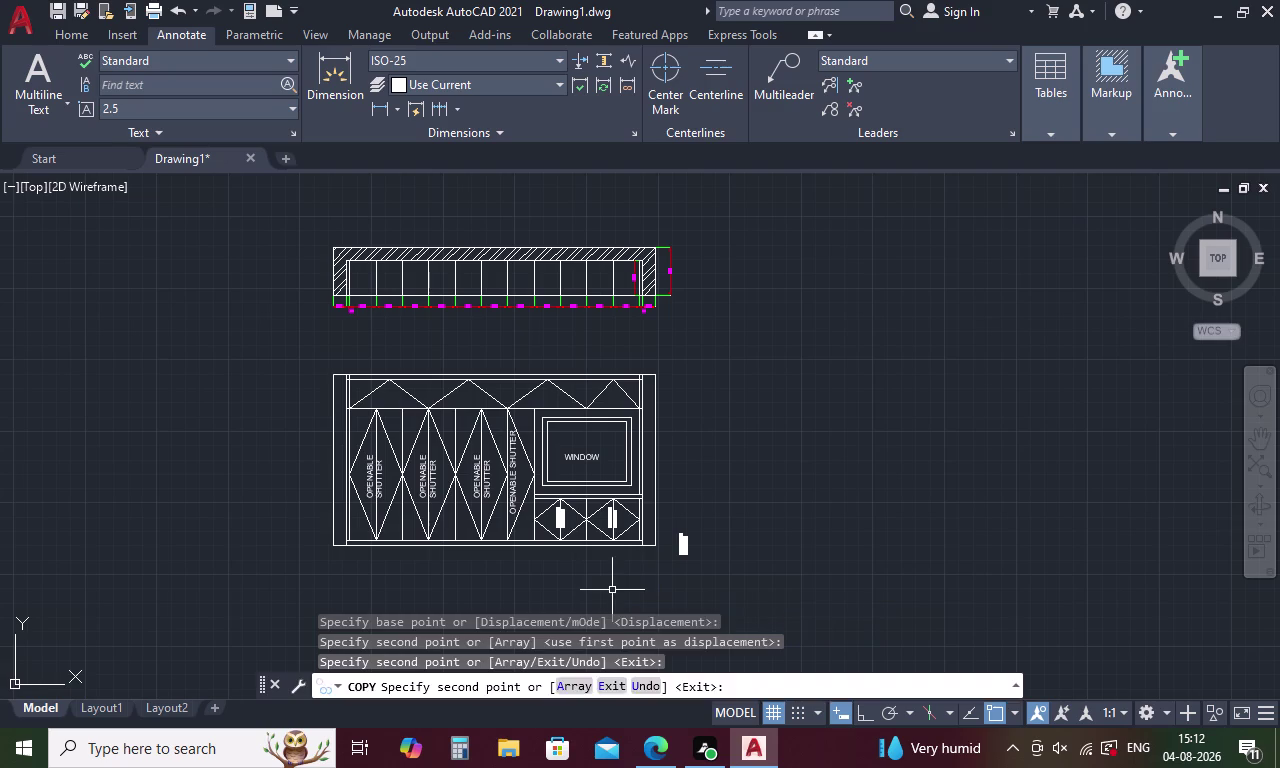
key(Escape)
scroll(up, 3)
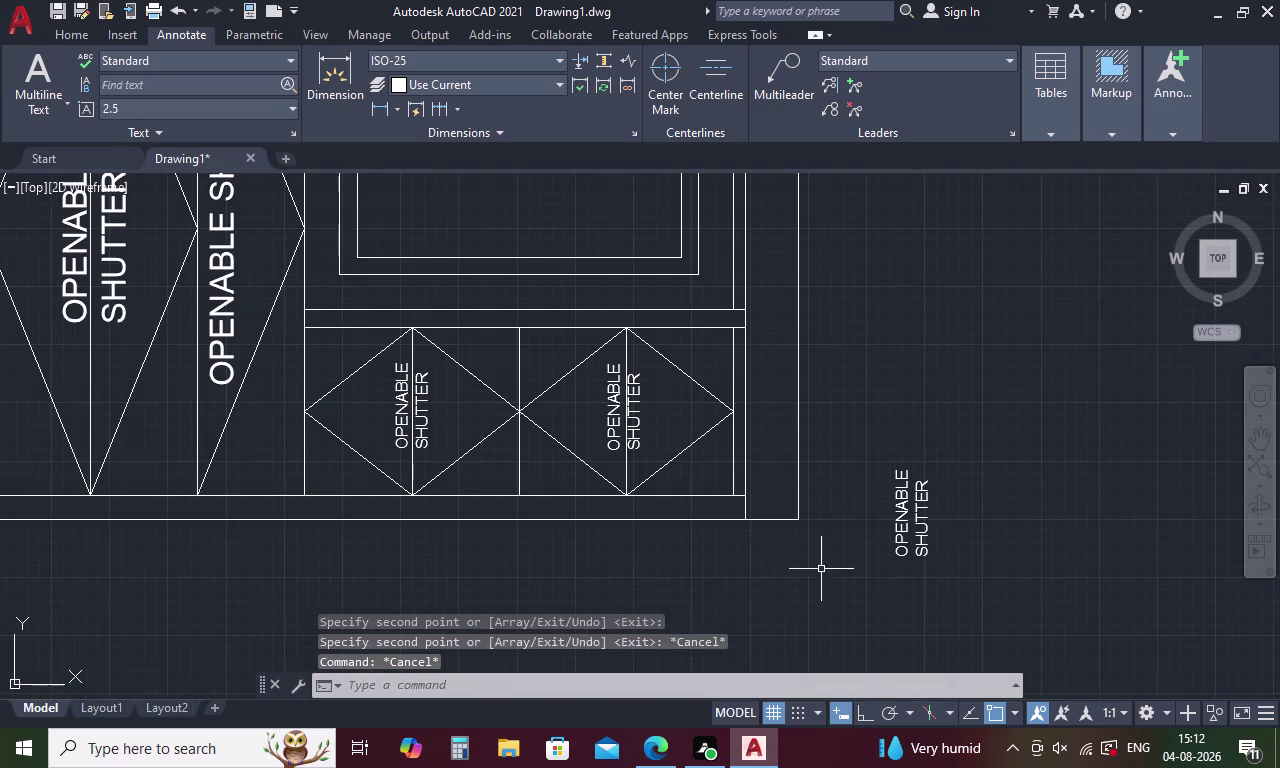
Delete the leftover label outside the drawing.
click(916, 527)
key(Delete)
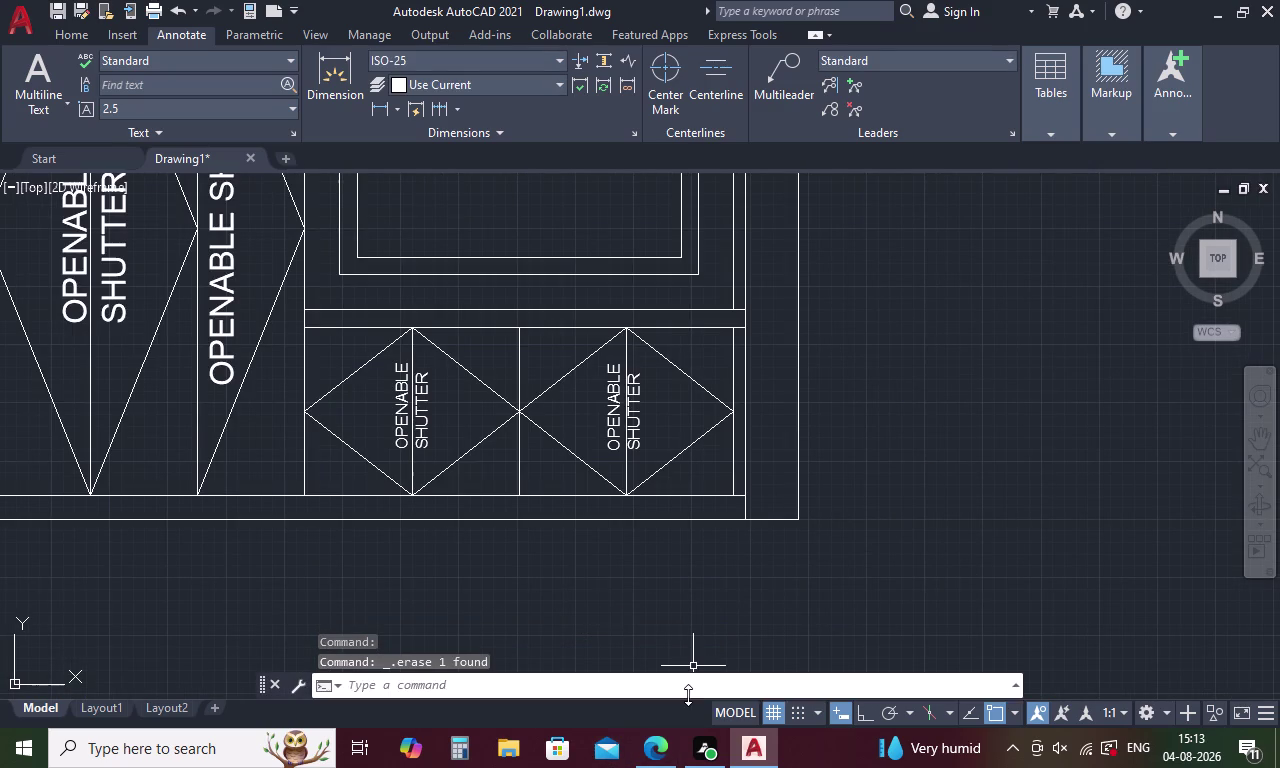
click(424, 429)
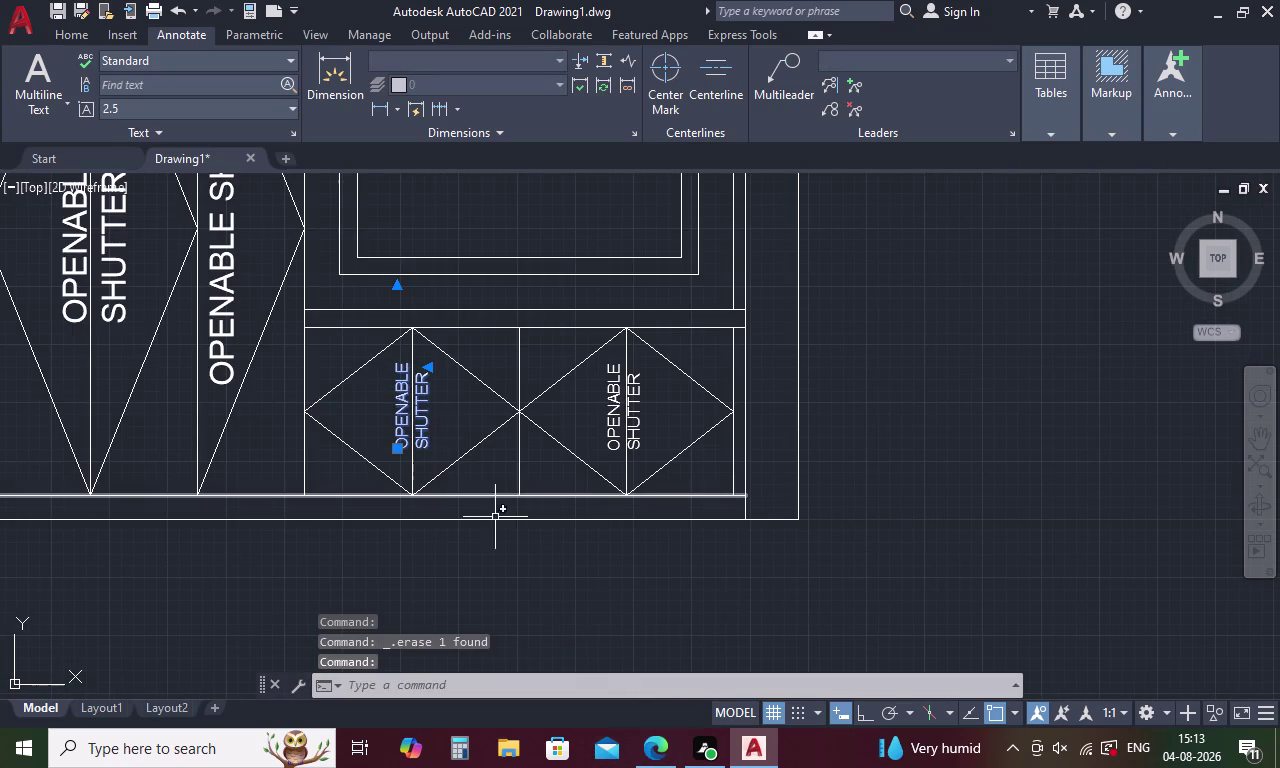
Select all similar text labels and change their colour to Magenta.
right_click(506, 557)
click(551, 382)
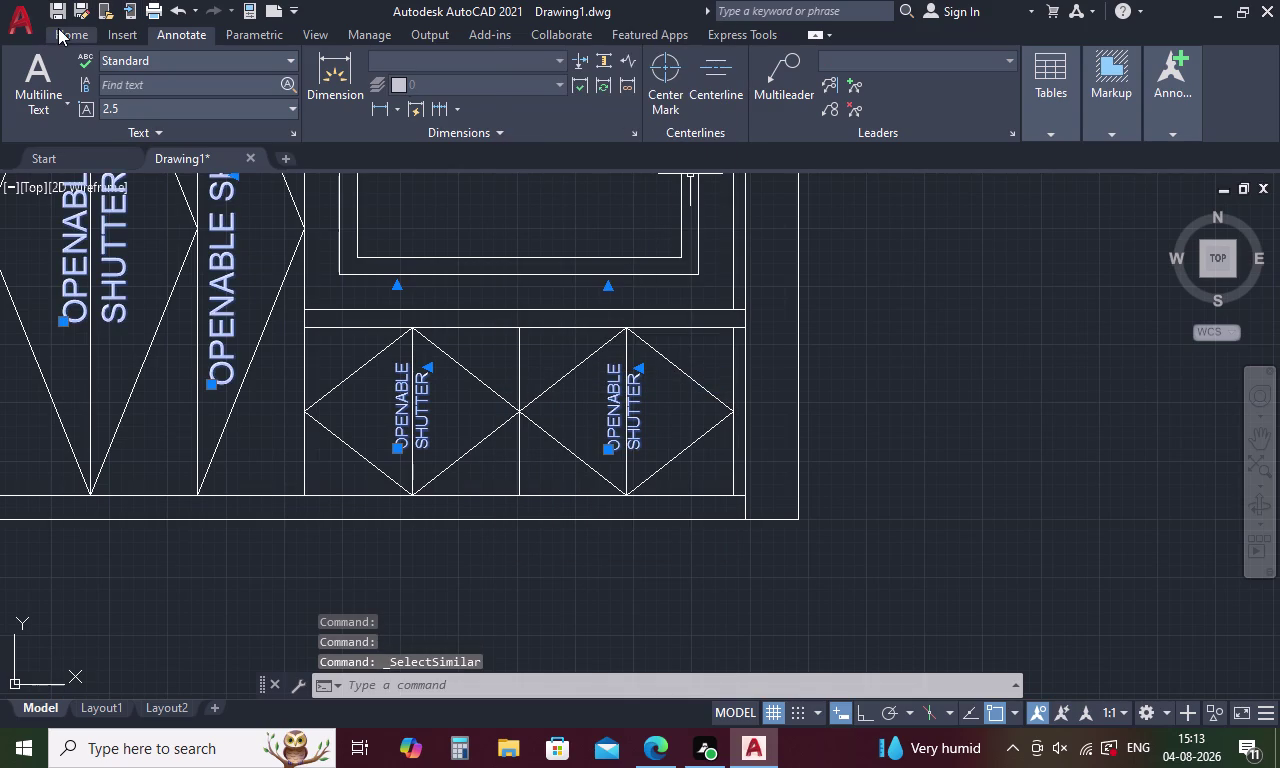
click(58, 28)
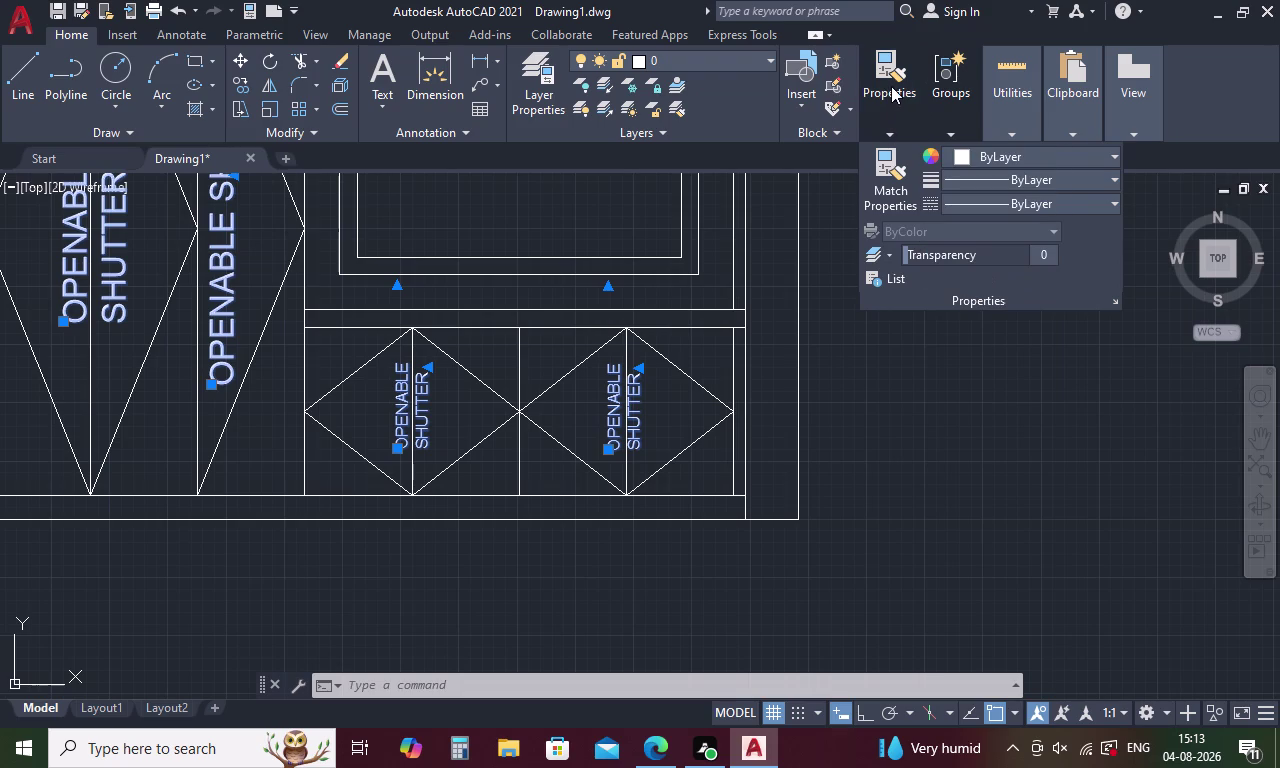
click(1111, 150)
click(1054, 357)
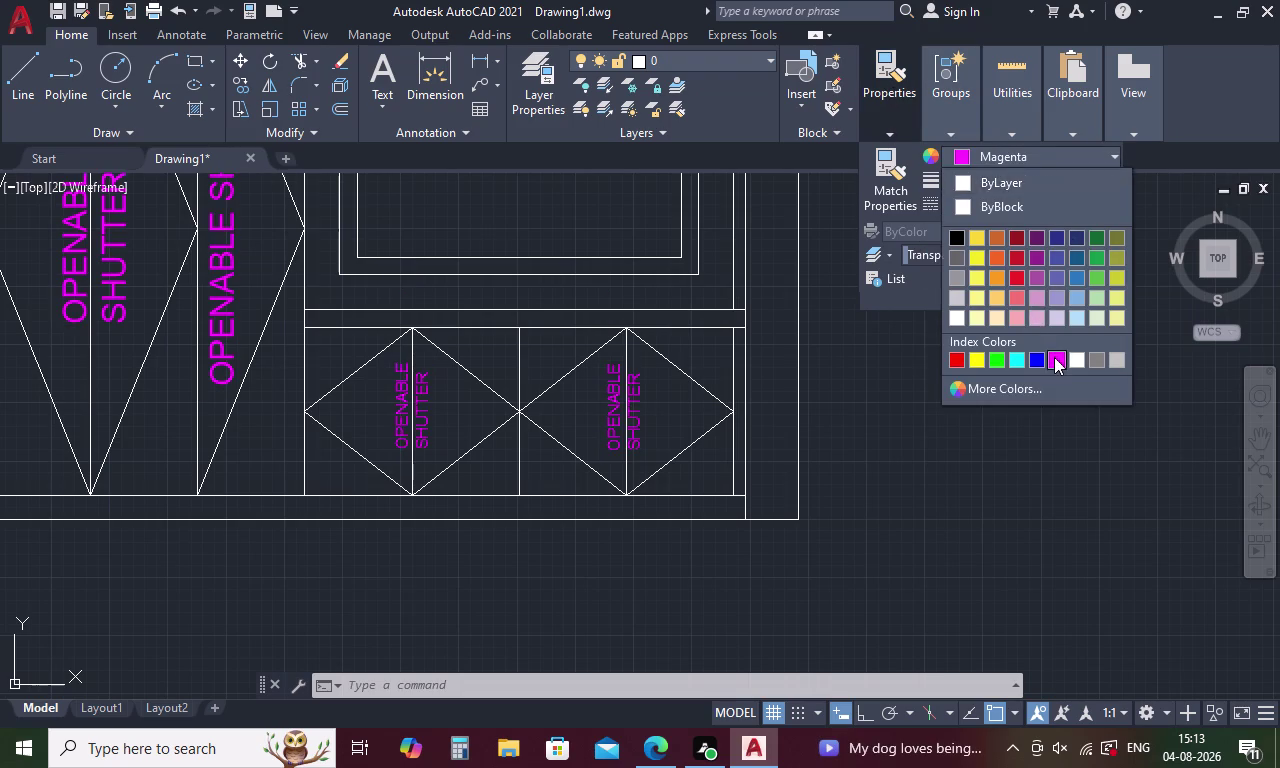
click(1001, 468)
click(1001, 468)
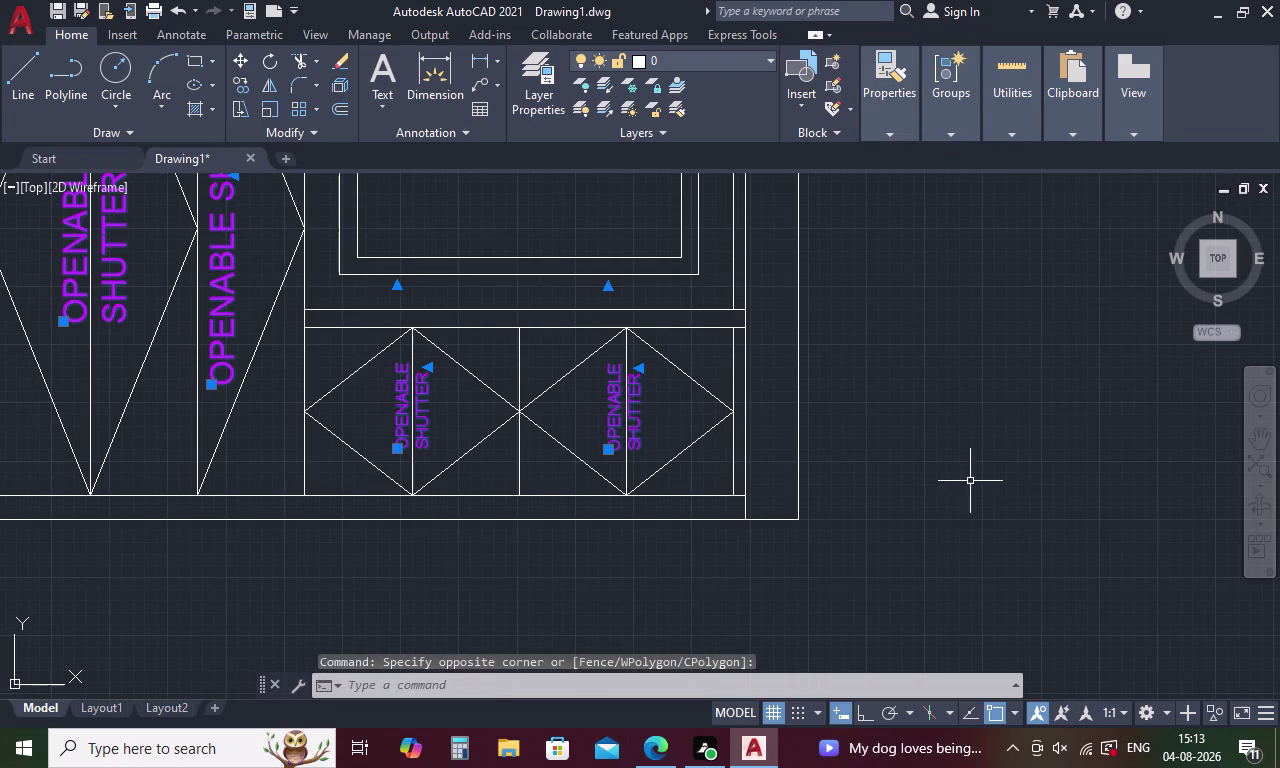
click(960, 483)
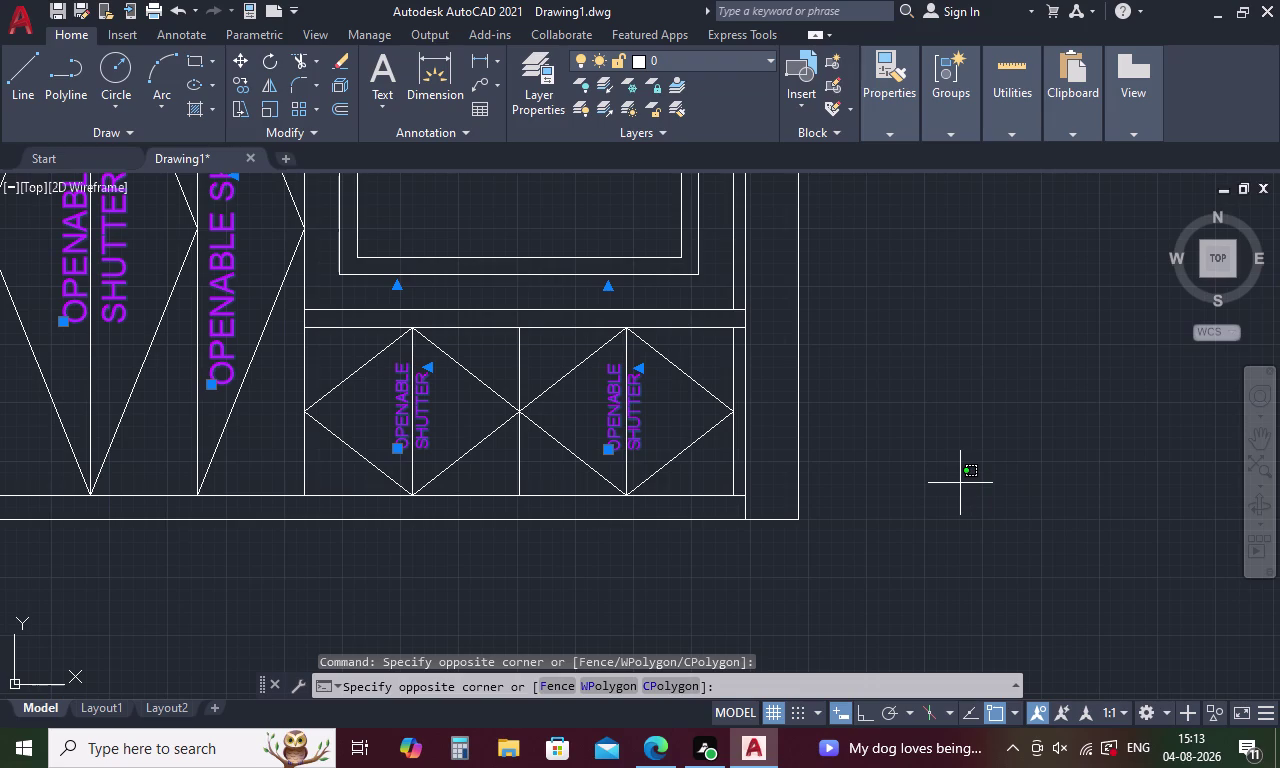
key(Escape)
key(Escape)
scroll(down, 3)
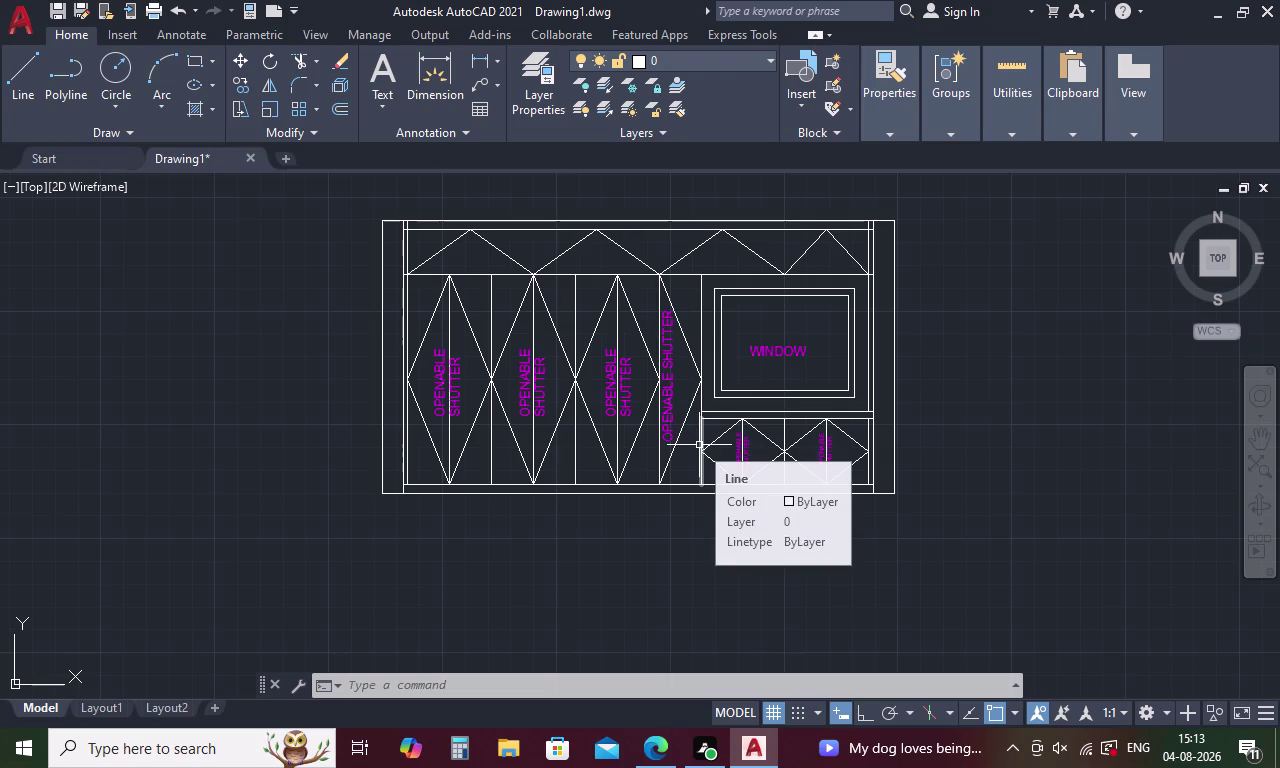
Cancel the stray paste, then copy the WINDOW label and paste a duplicate.
scroll(up, 3)
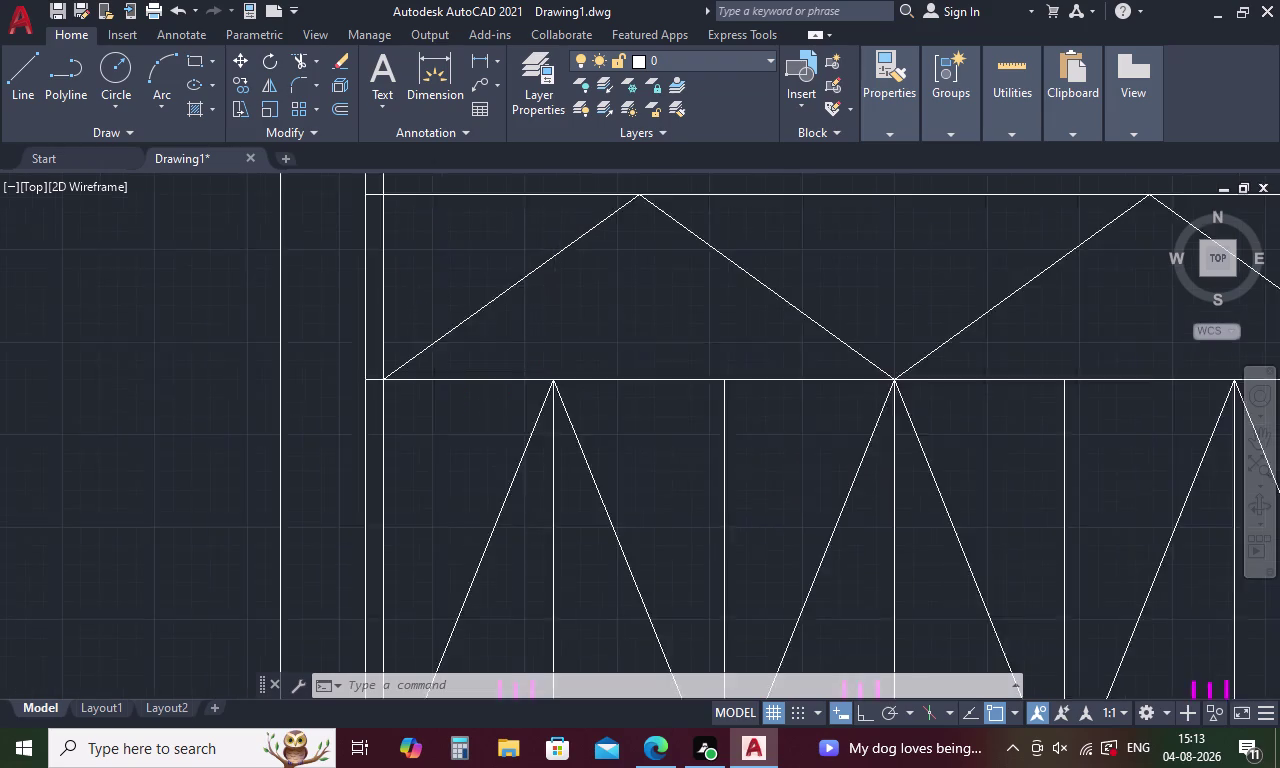
scroll(up, 3)
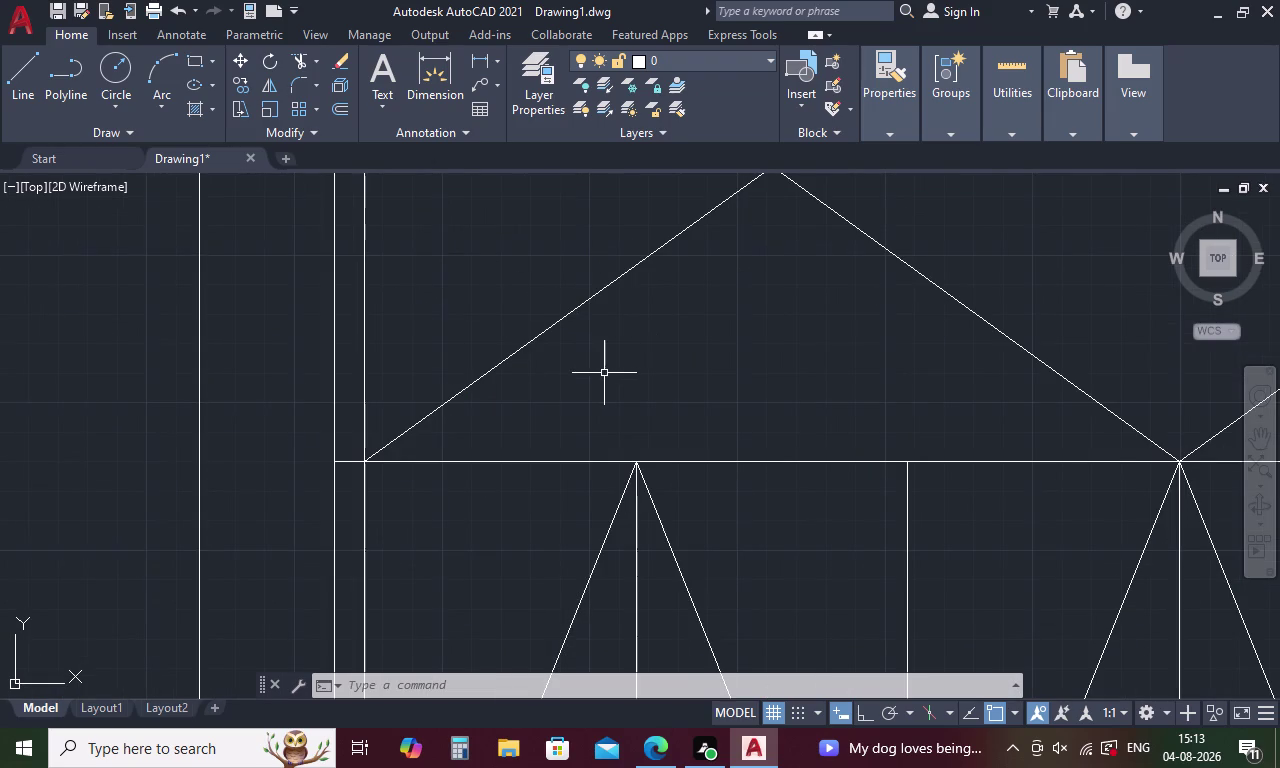
key(ctrl+v)
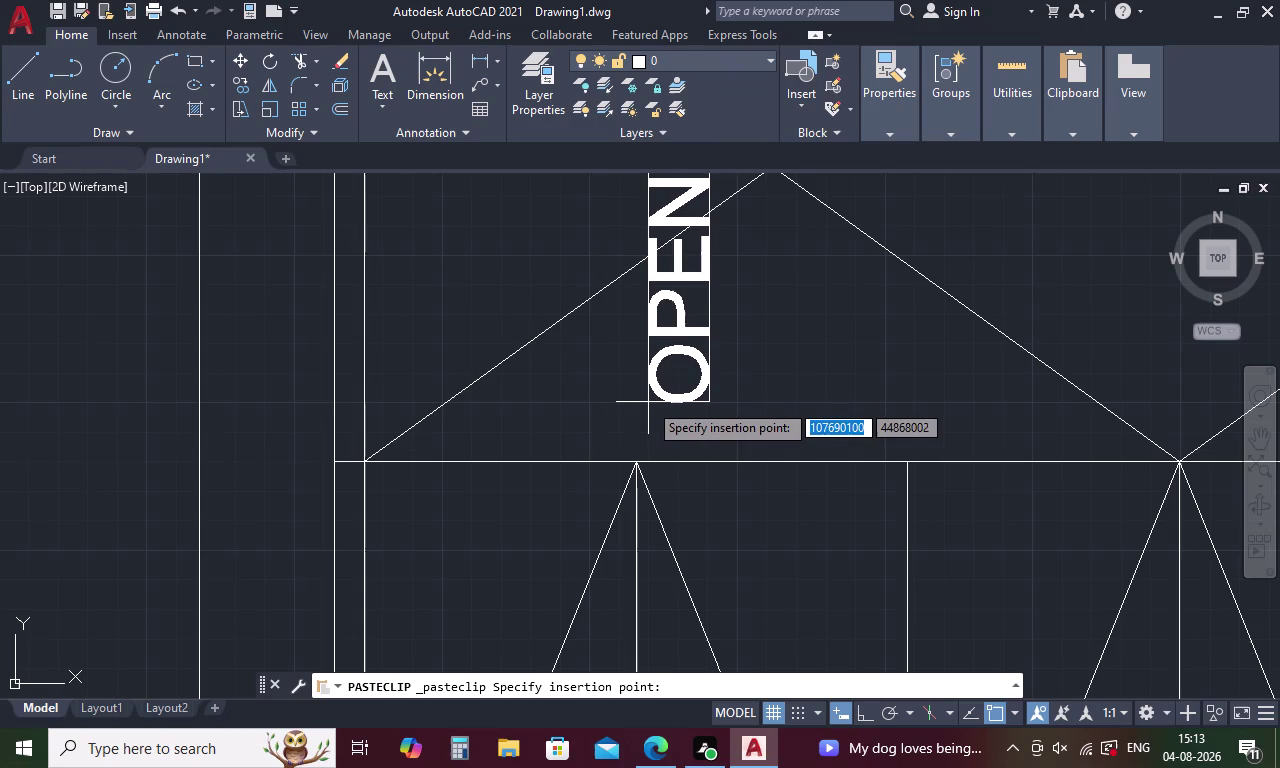
key(Escape)
scroll(down, 3)
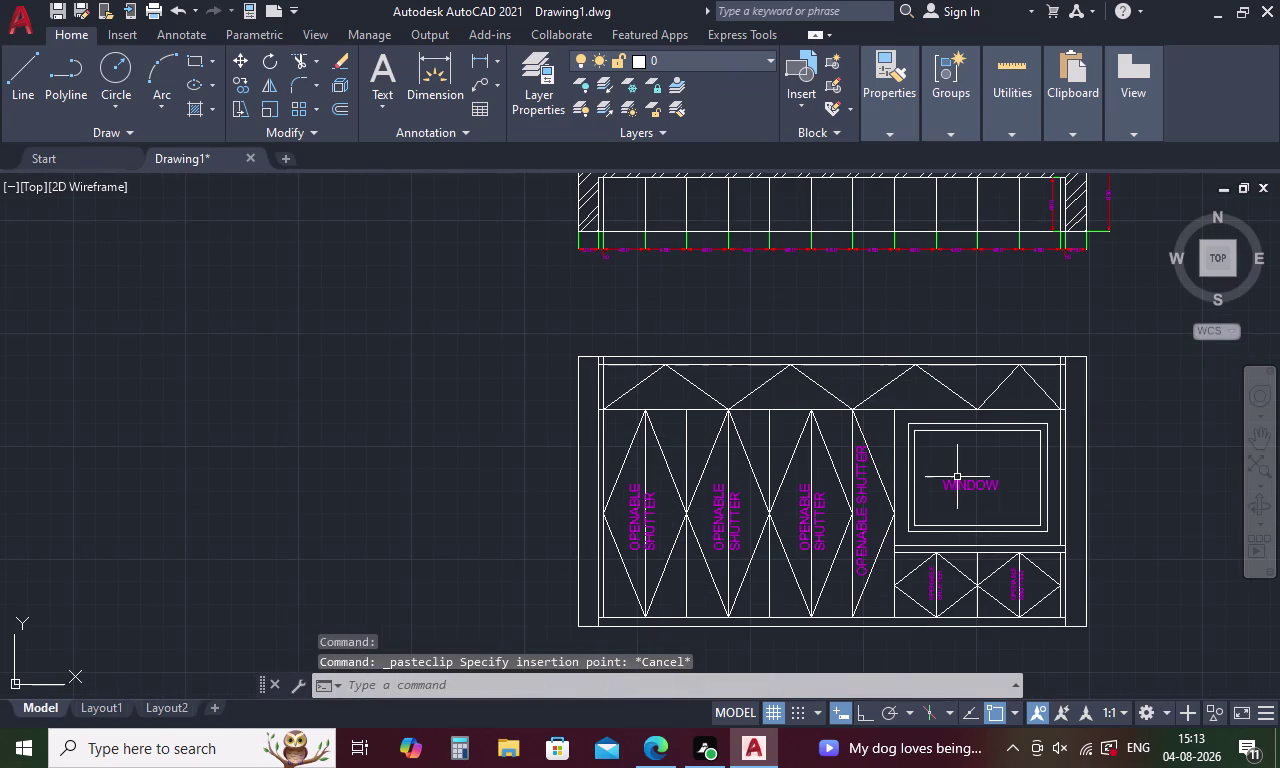
click(957, 481)
key(ctrl+c)
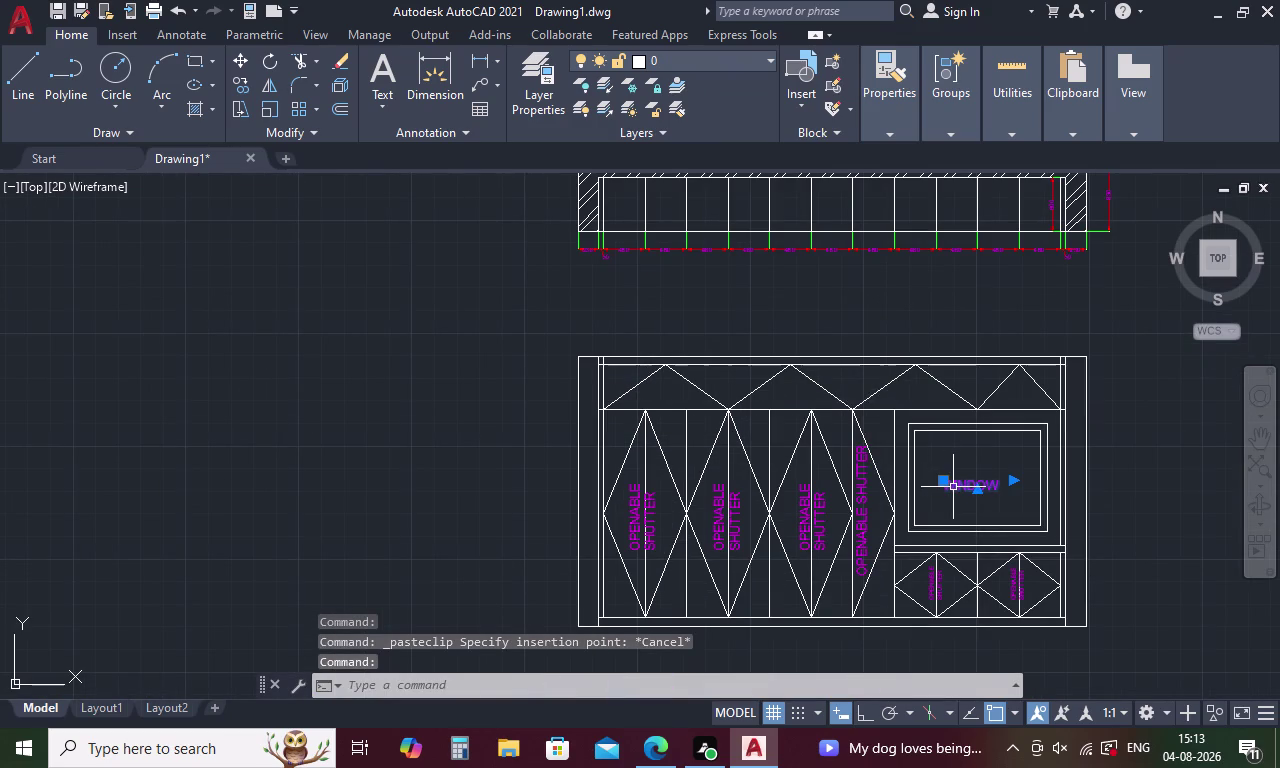
key(ctrl+v)
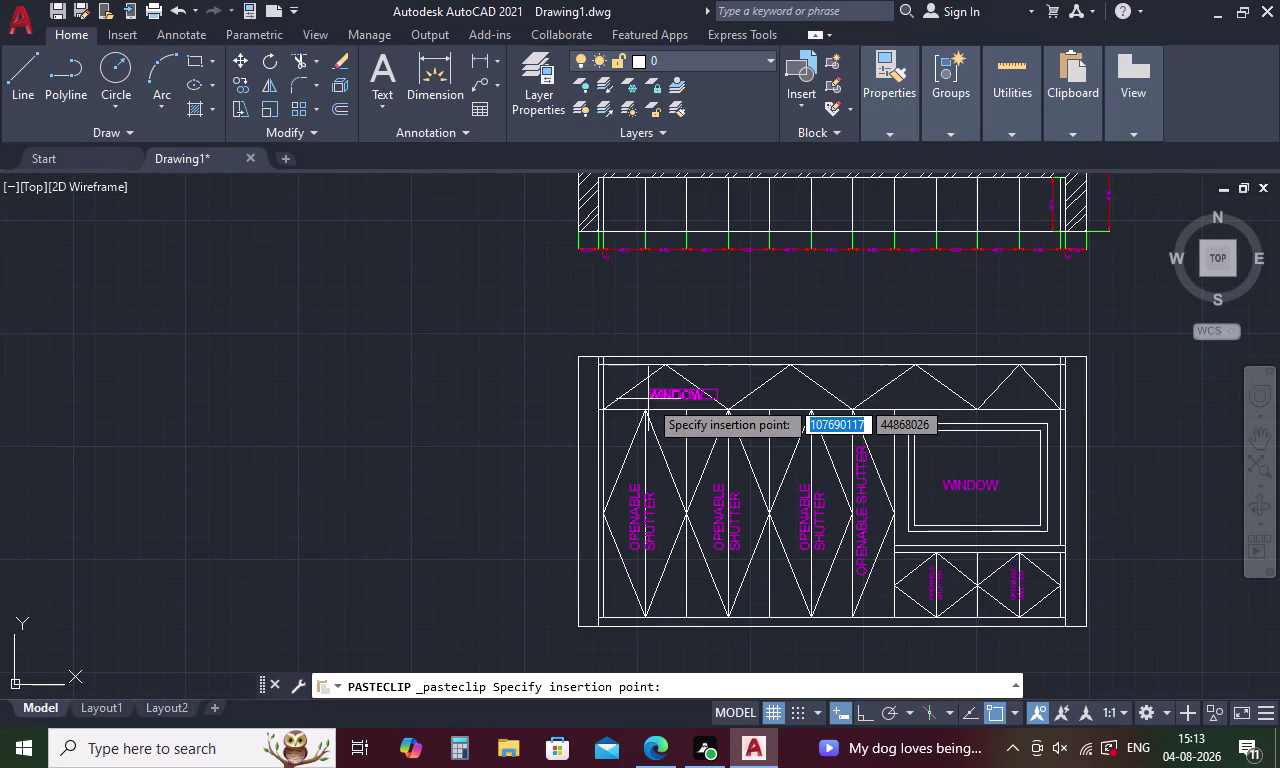
Place the WINDOW copy in the top-left upper panel and change its text to LIFT-UP.
click(644, 399)
double_click(673, 398)
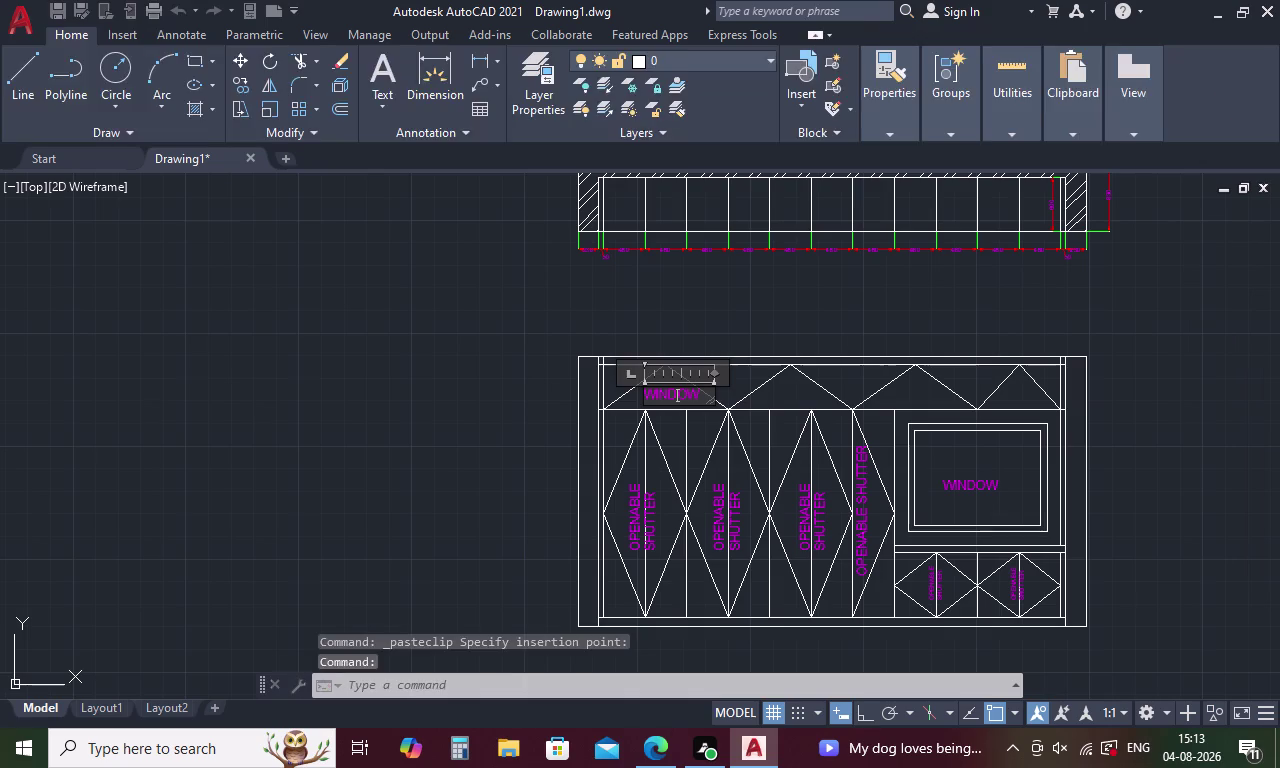
click(703, 391)
key(BackSpace)
key(BackSpace)
key(BackSpace)
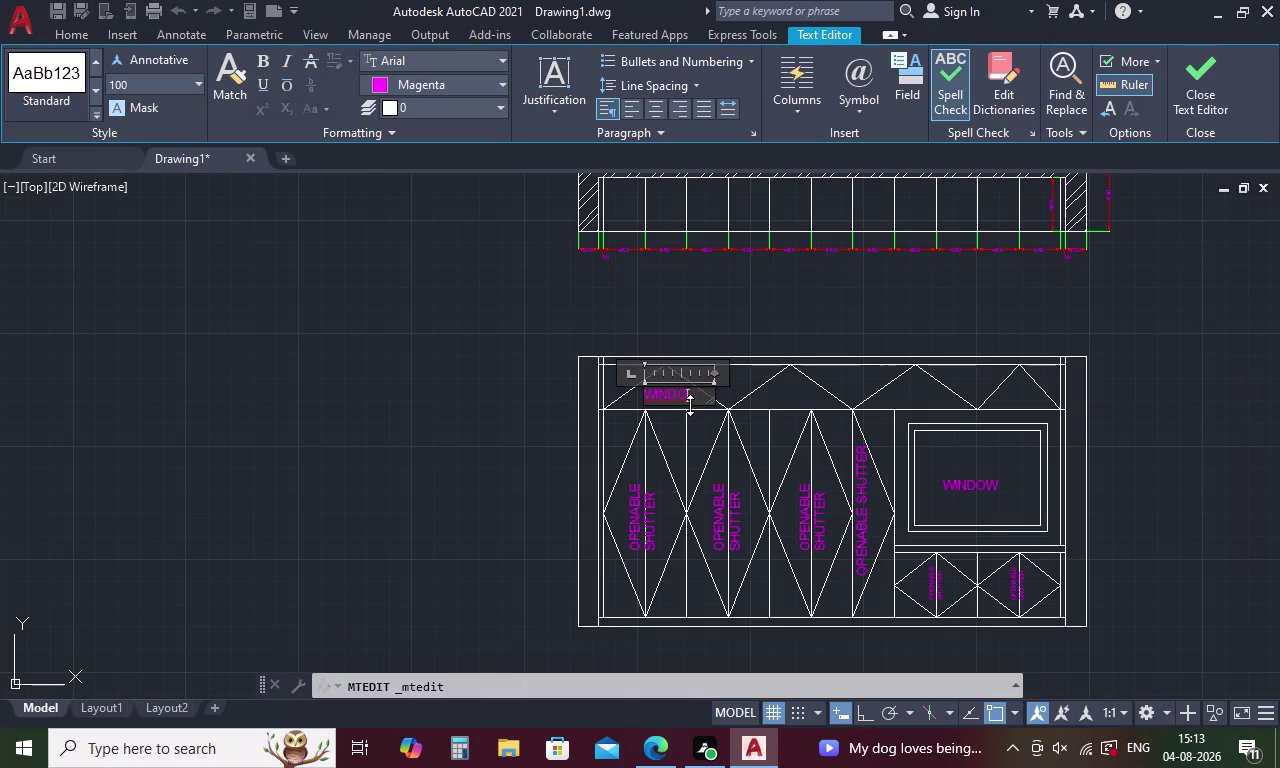
text(L)
text(IFT)
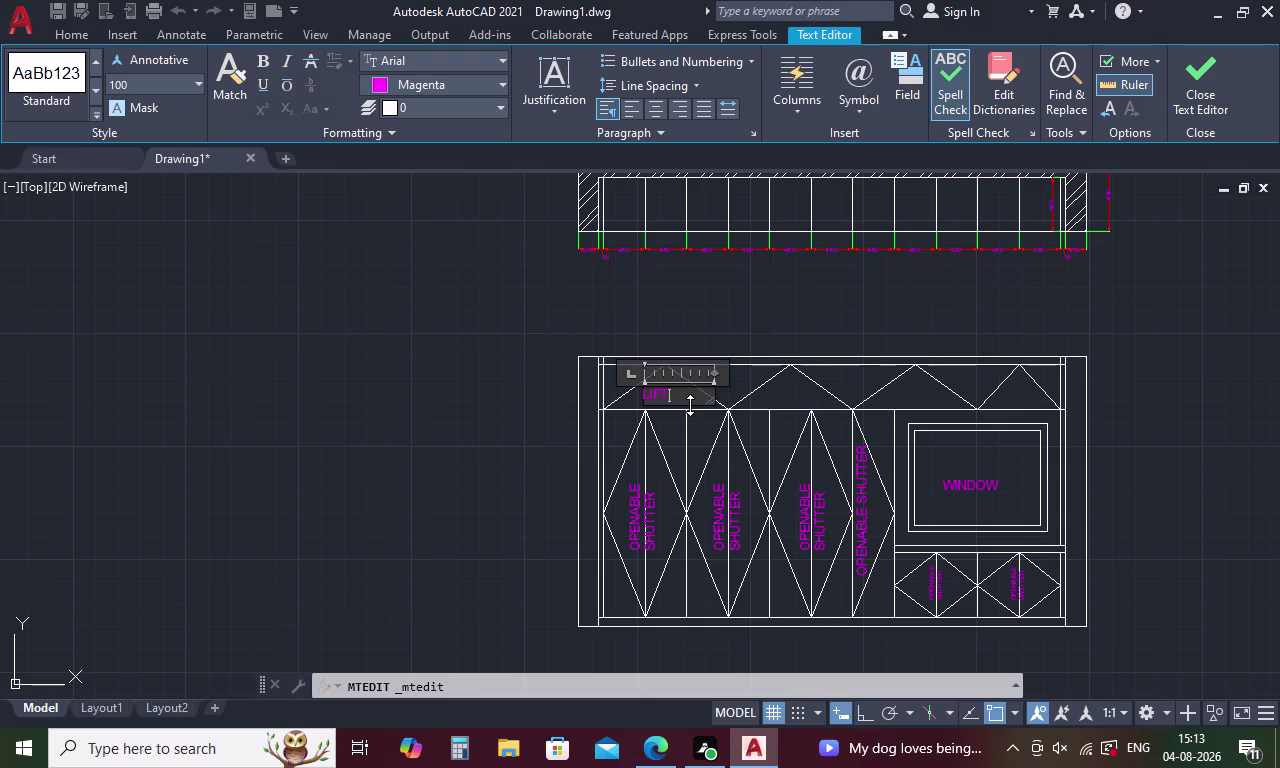
key(minus)
text(UP)
click(508, 403)
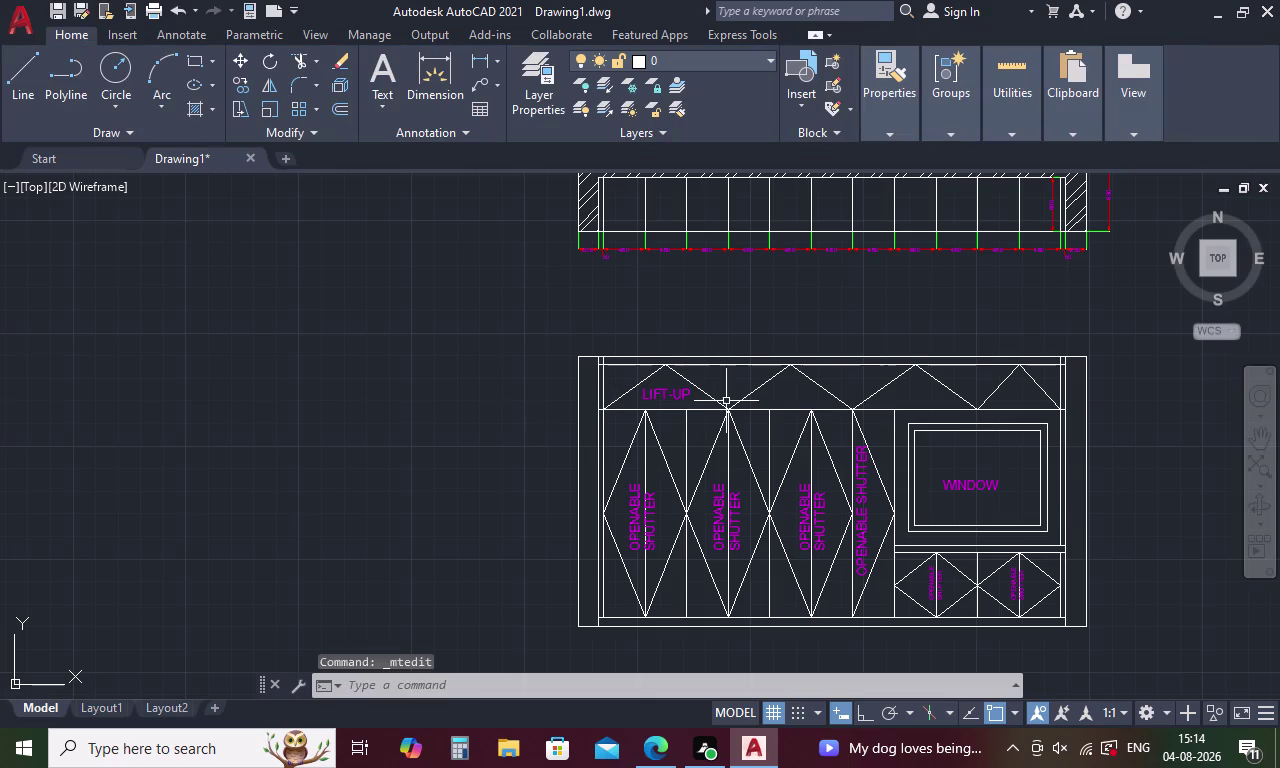
click(674, 395)
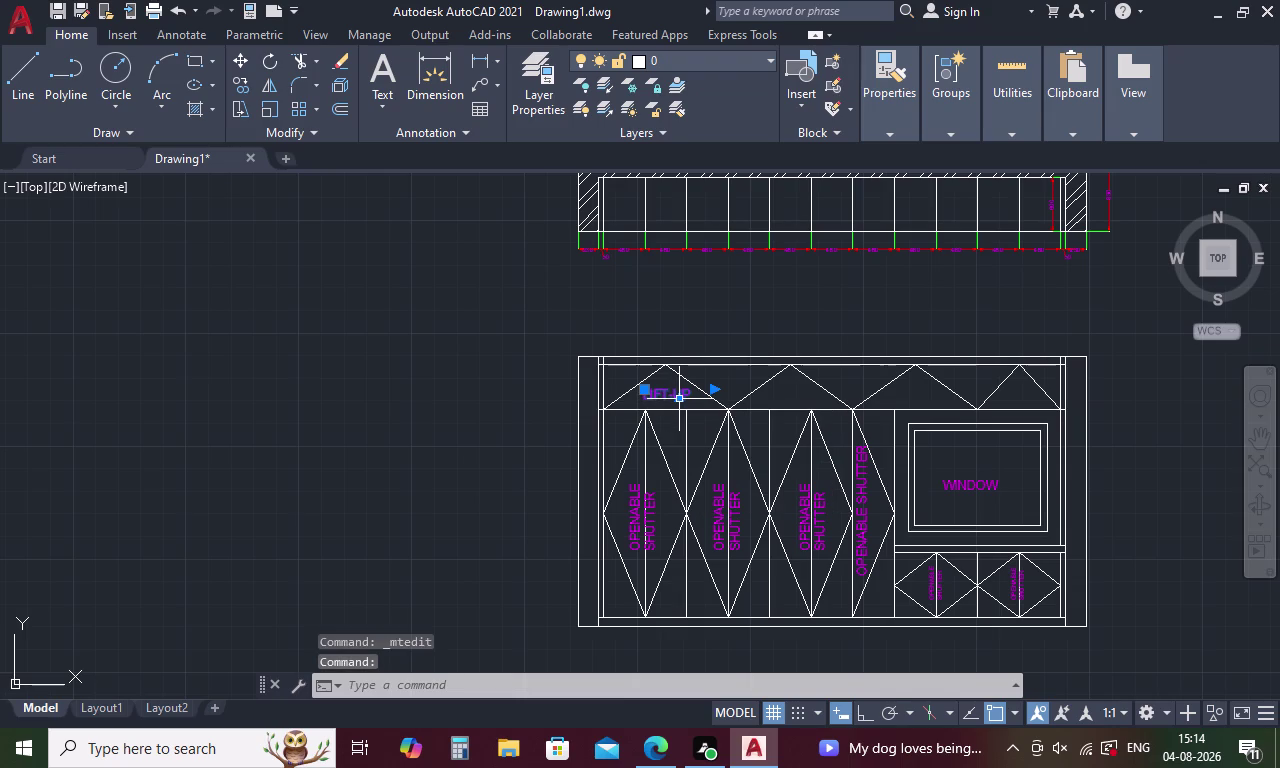
Copy the LIFT-UP label into the second, third and fourth triangular top panels.
right_click(674, 395)
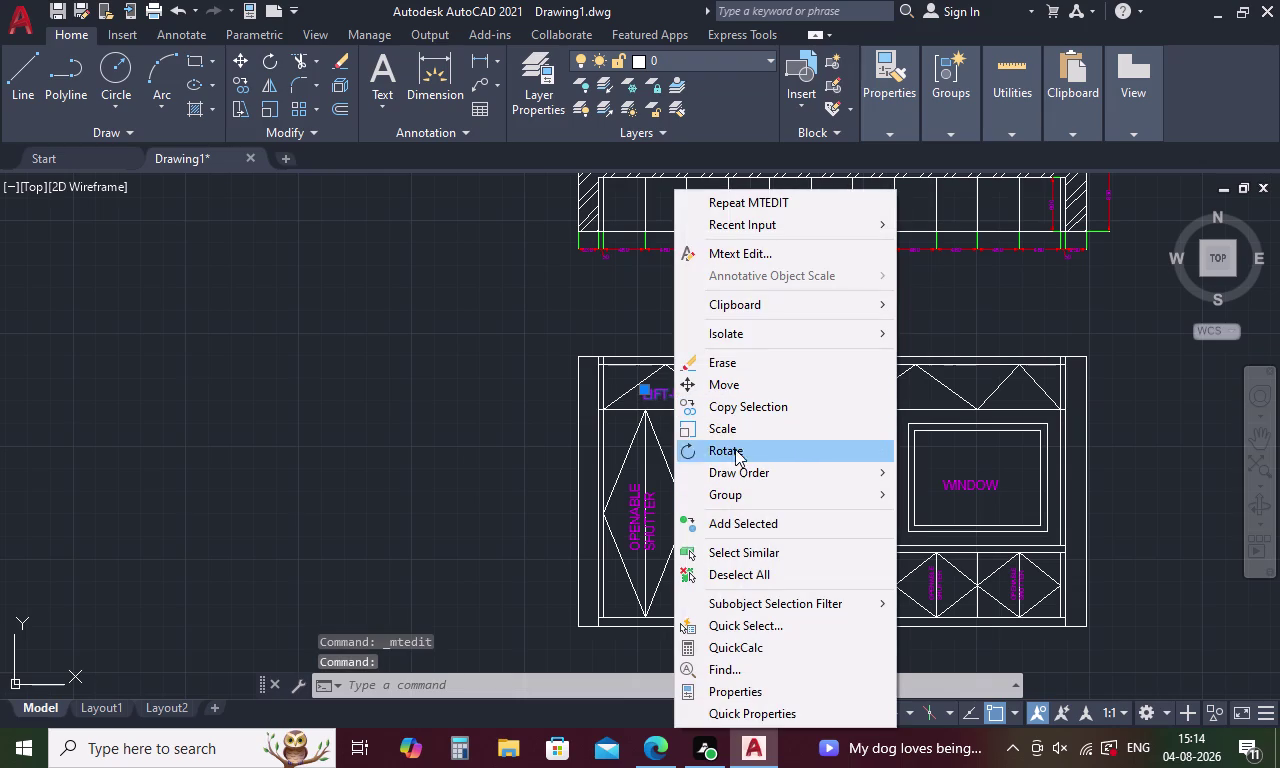
click(731, 403)
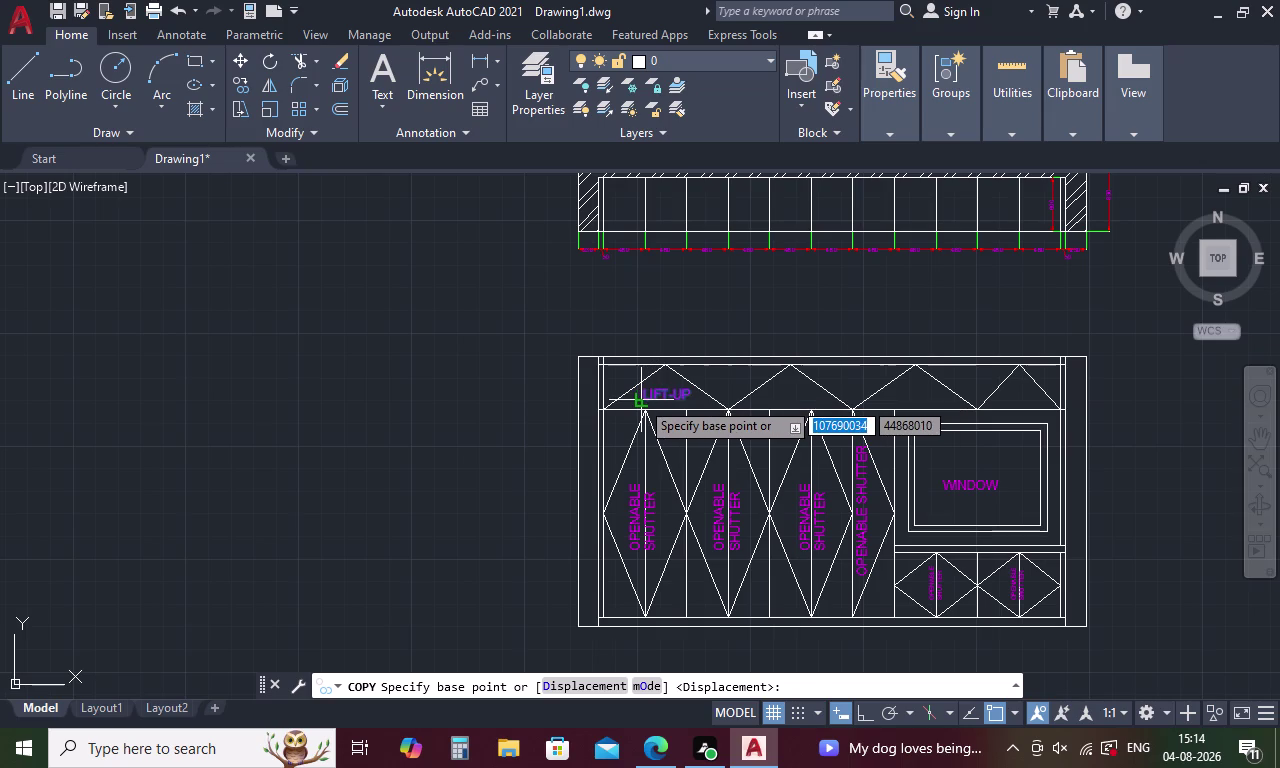
click(640, 400)
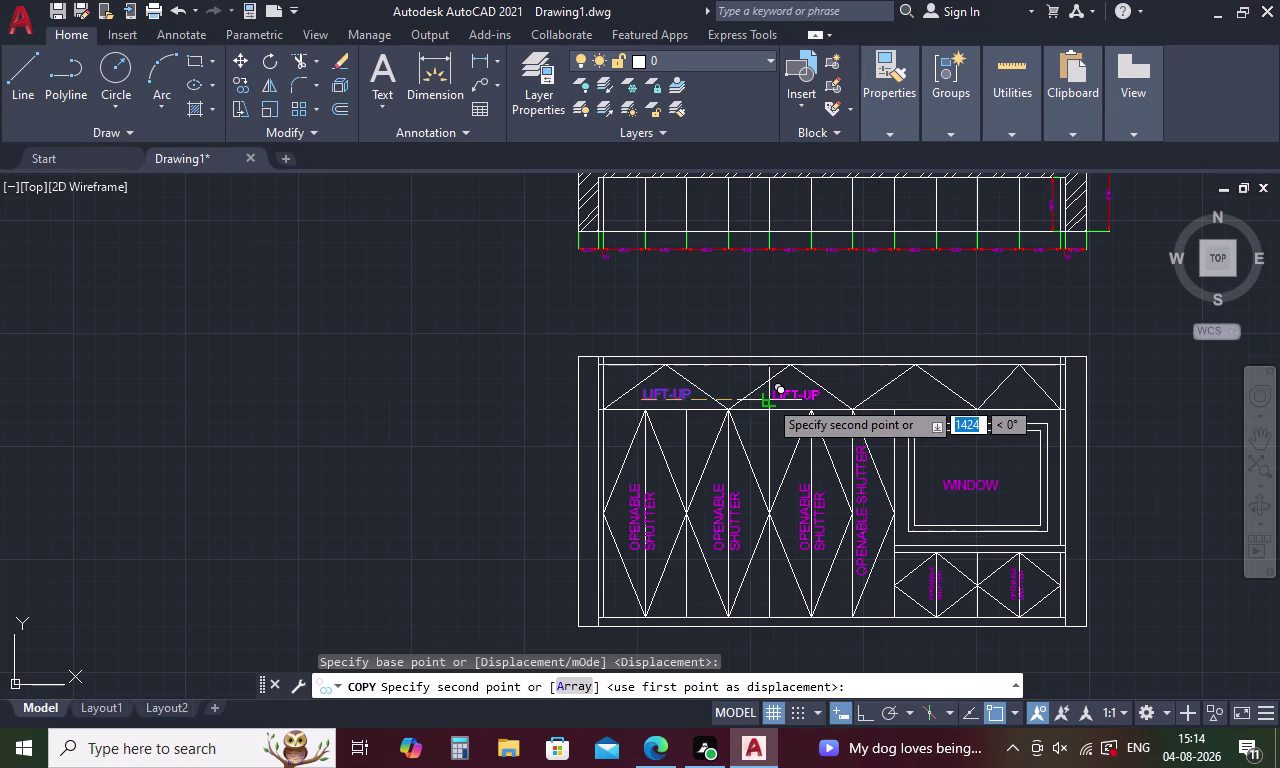
key(F8)
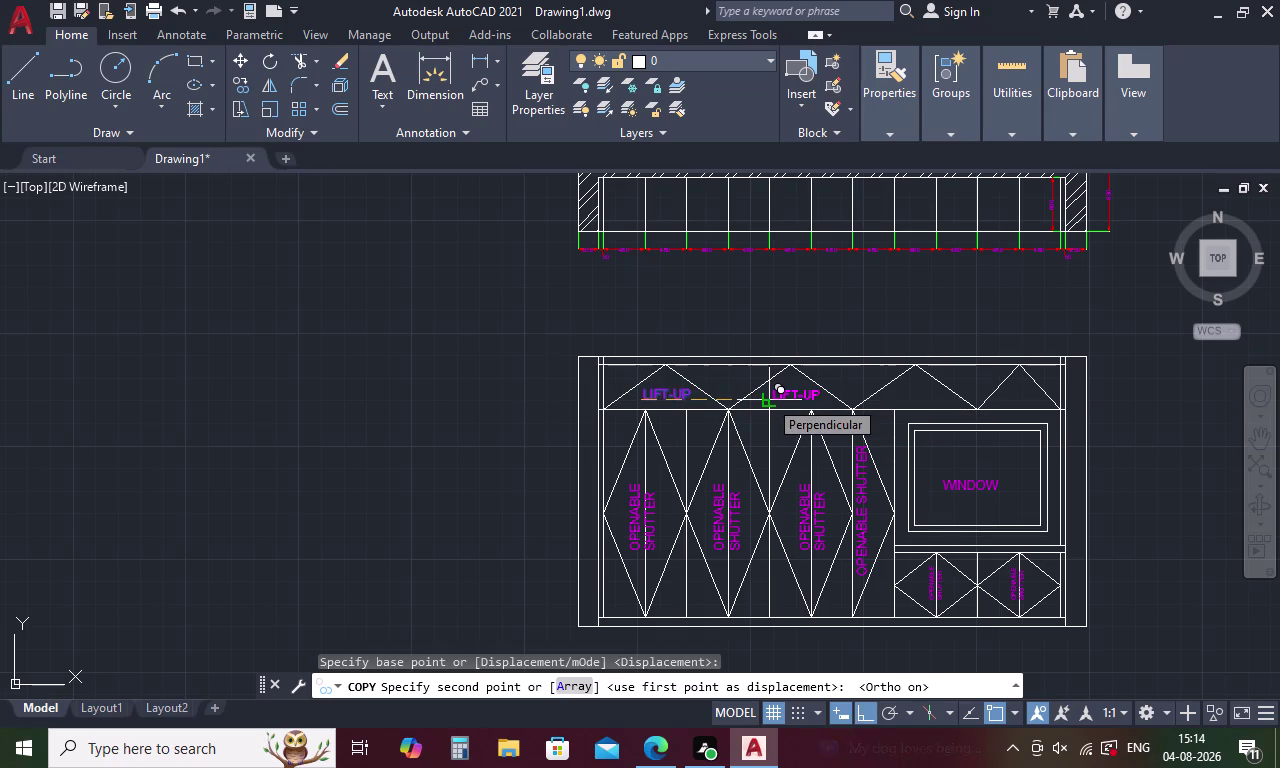
click(768, 399)
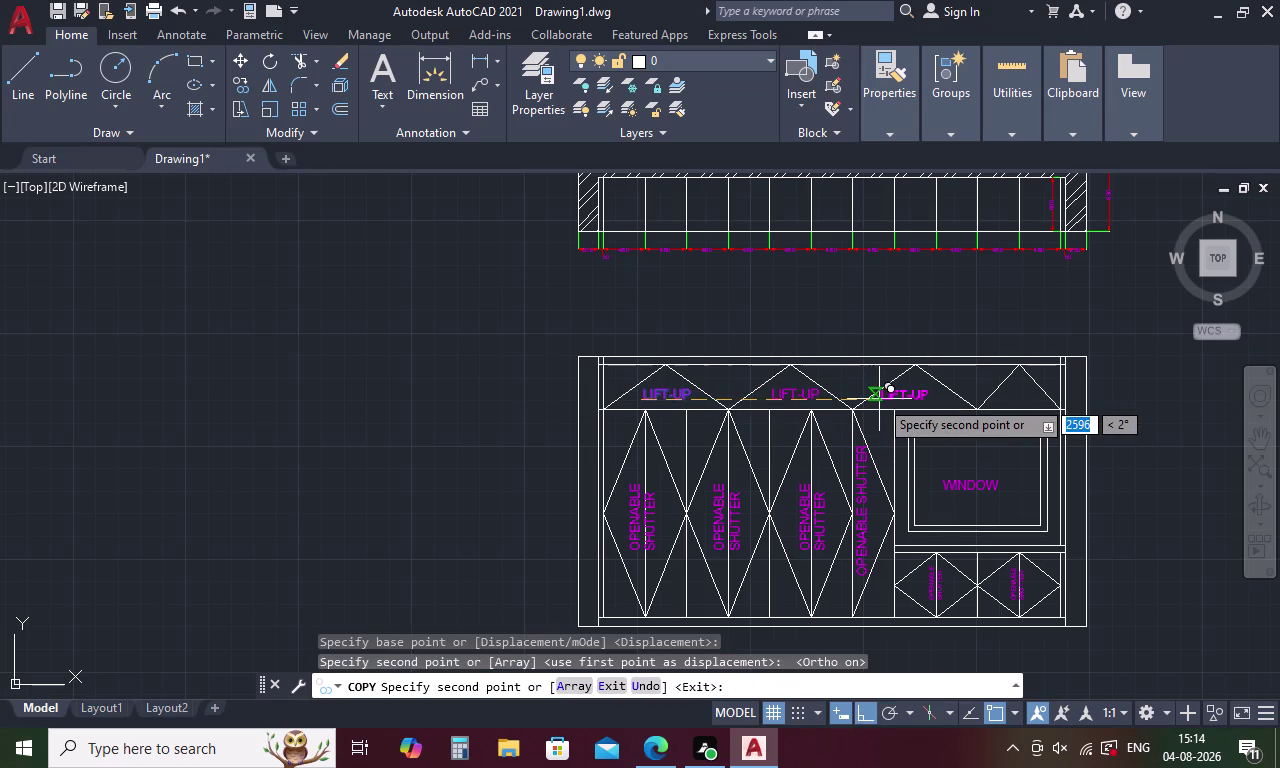
click(891, 399)
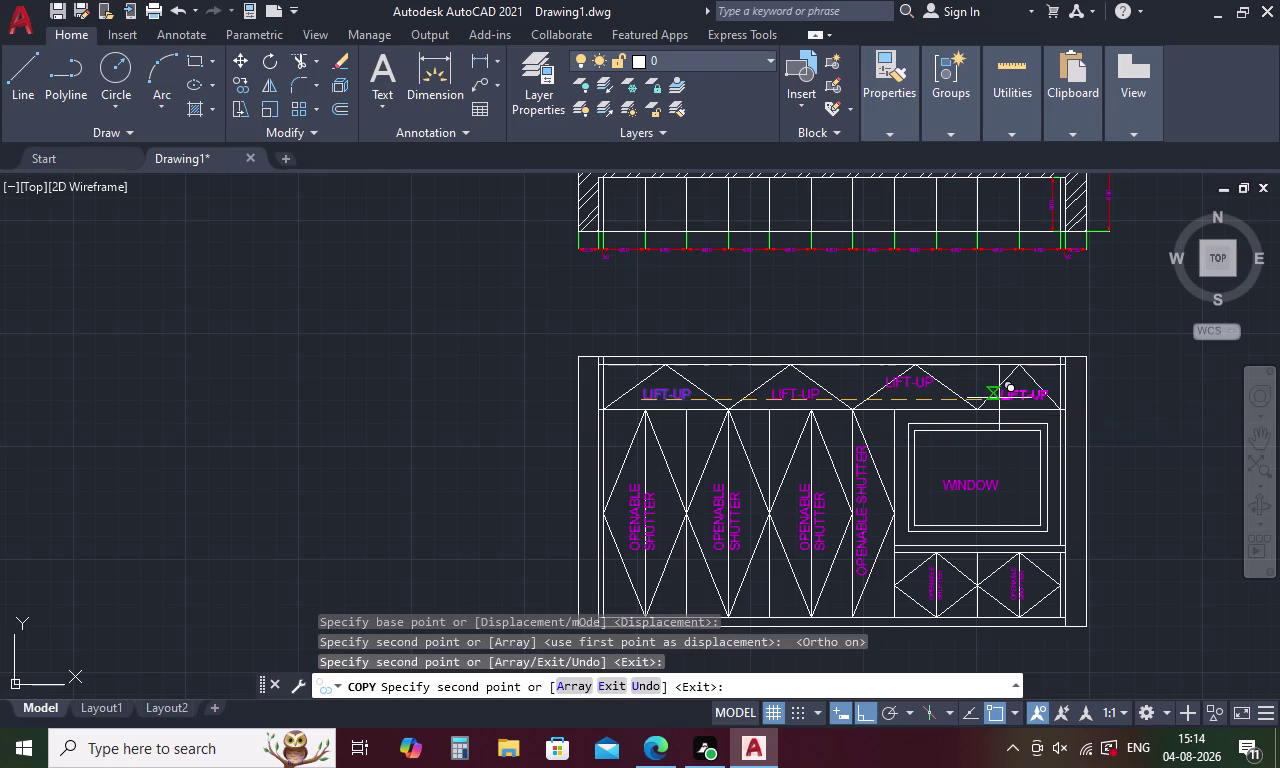
click(996, 404)
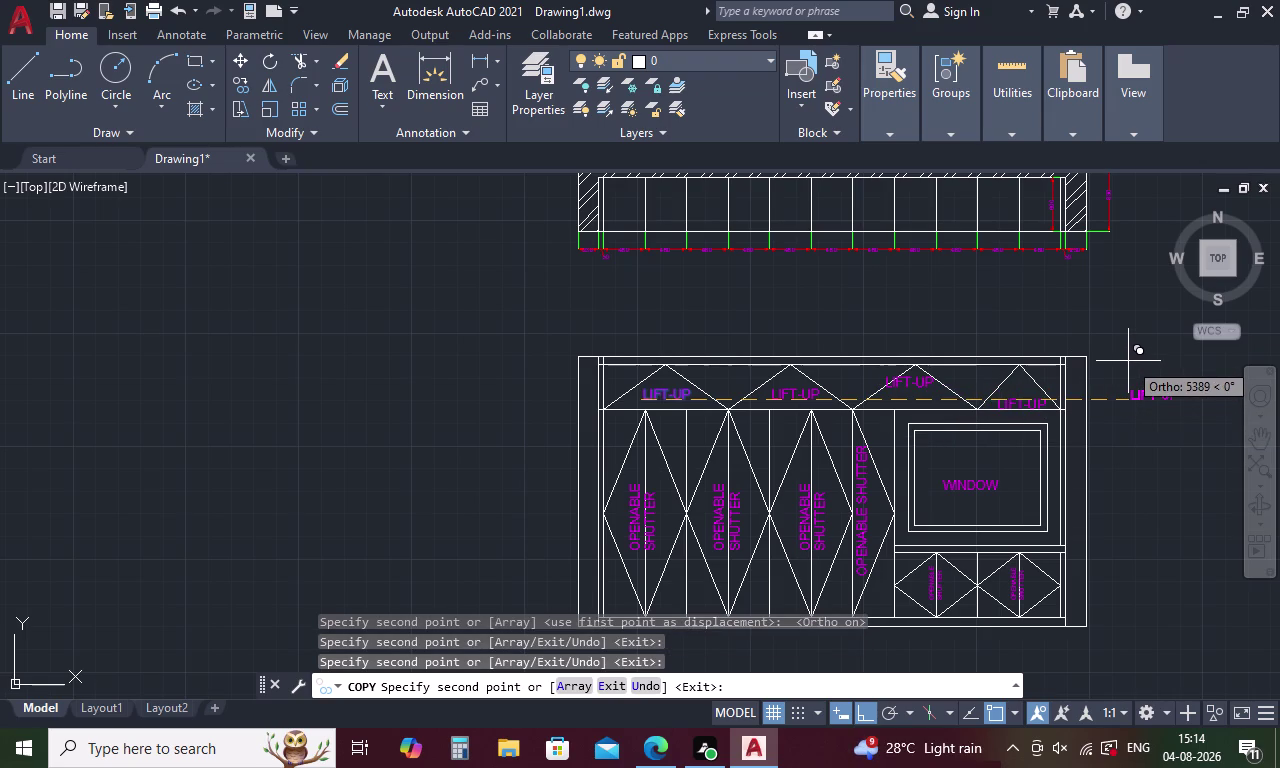
key(Escape)
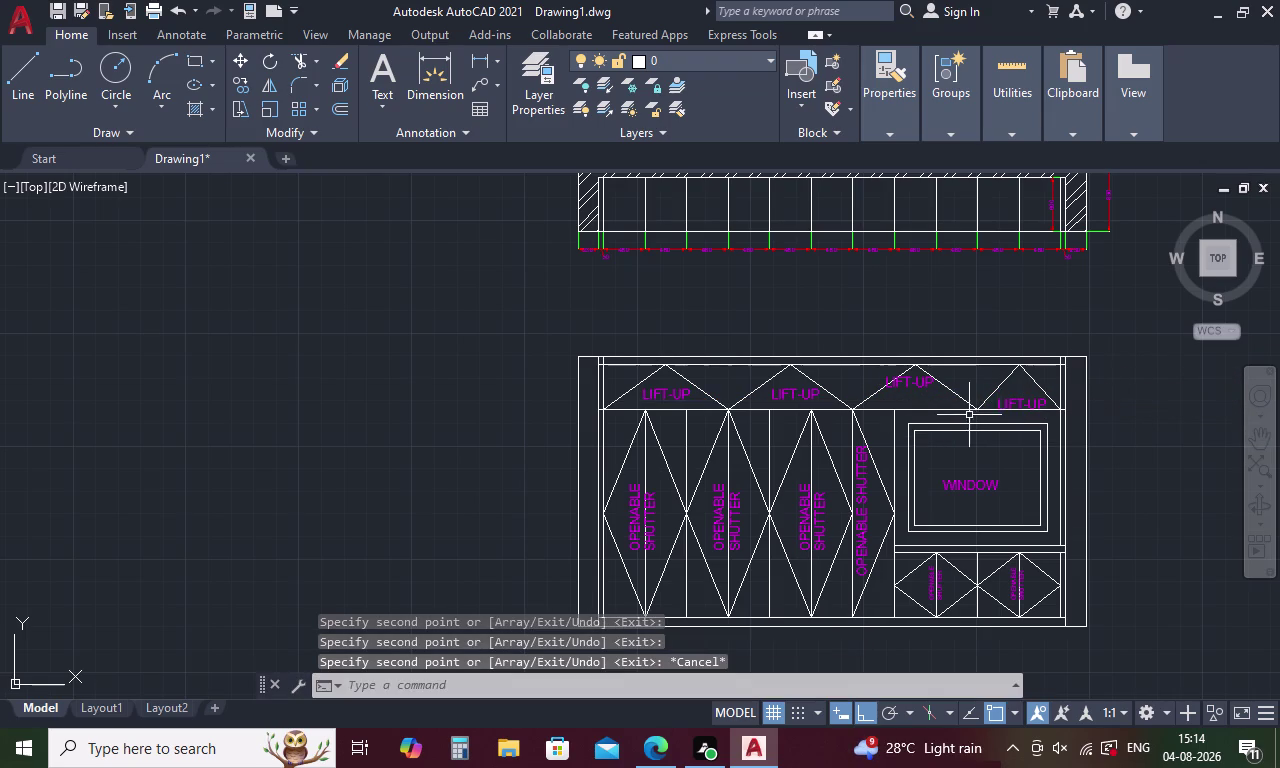
scroll(up, 3)
Move one LIFT-UP label lower inside its triangle.
click(774, 323)
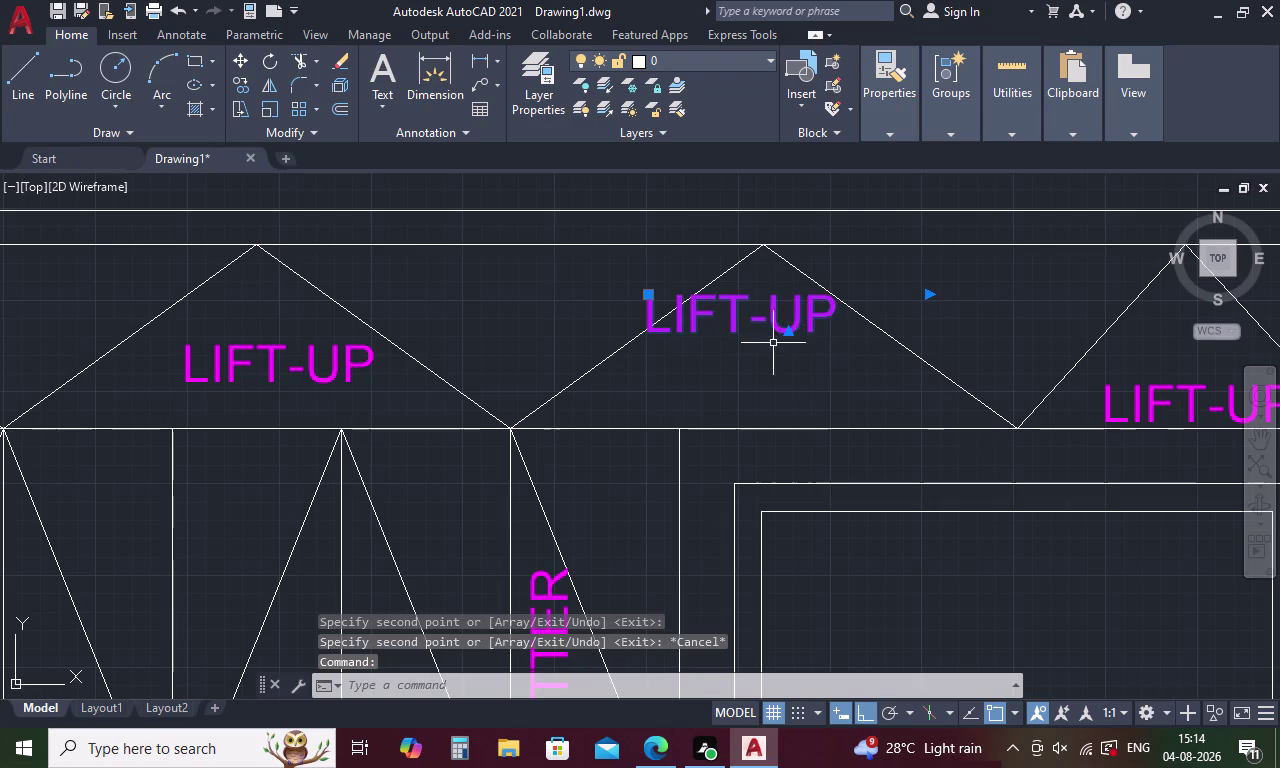
right_click(773, 348)
click(850, 386)
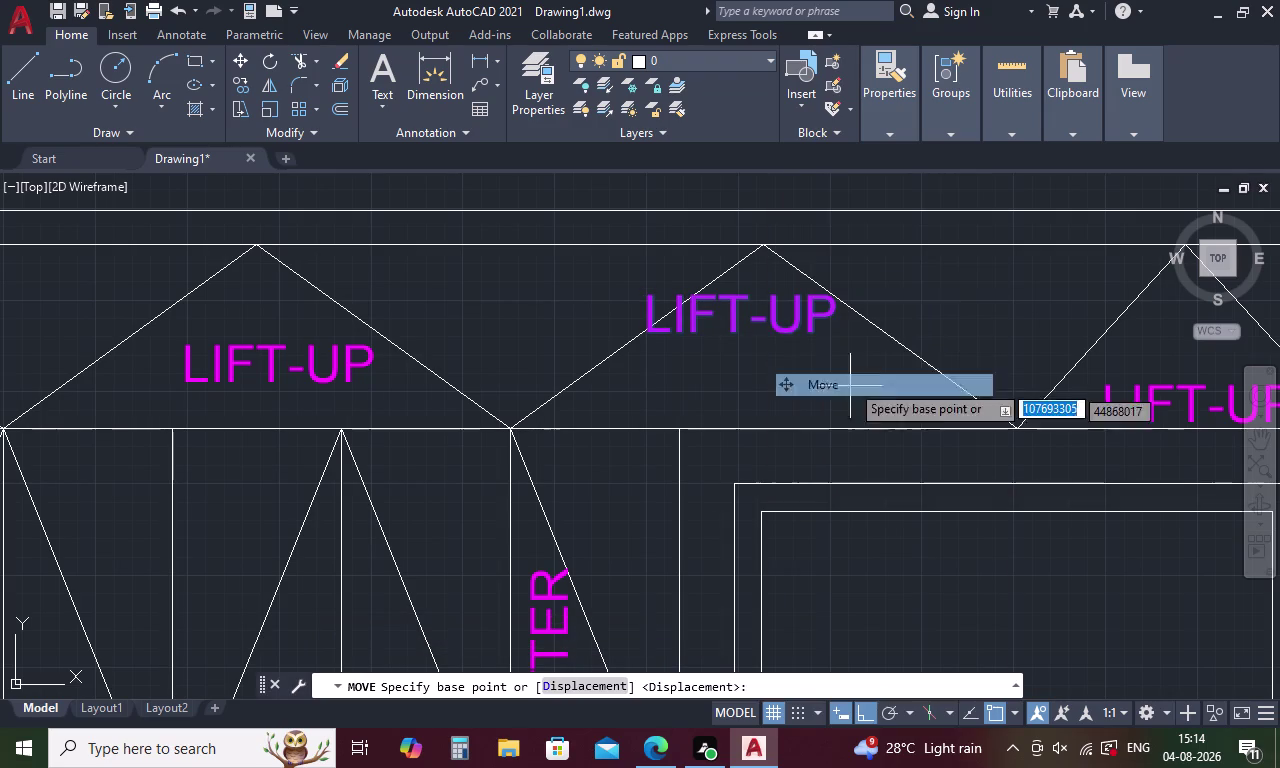
click(746, 315)
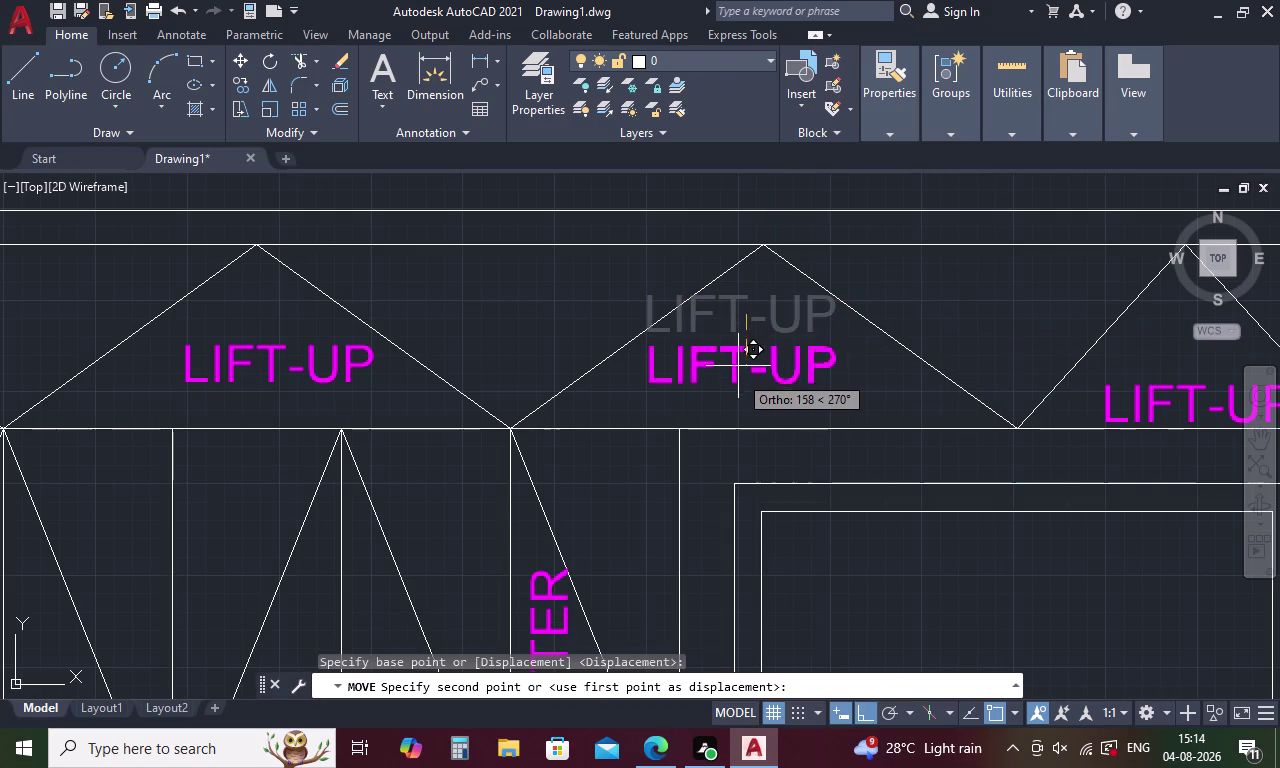
click(738, 375)
Shift the last LIFT-UP label left within its triangle.
middle_drag(915, 398, 831, 411)
scroll(down, 3)
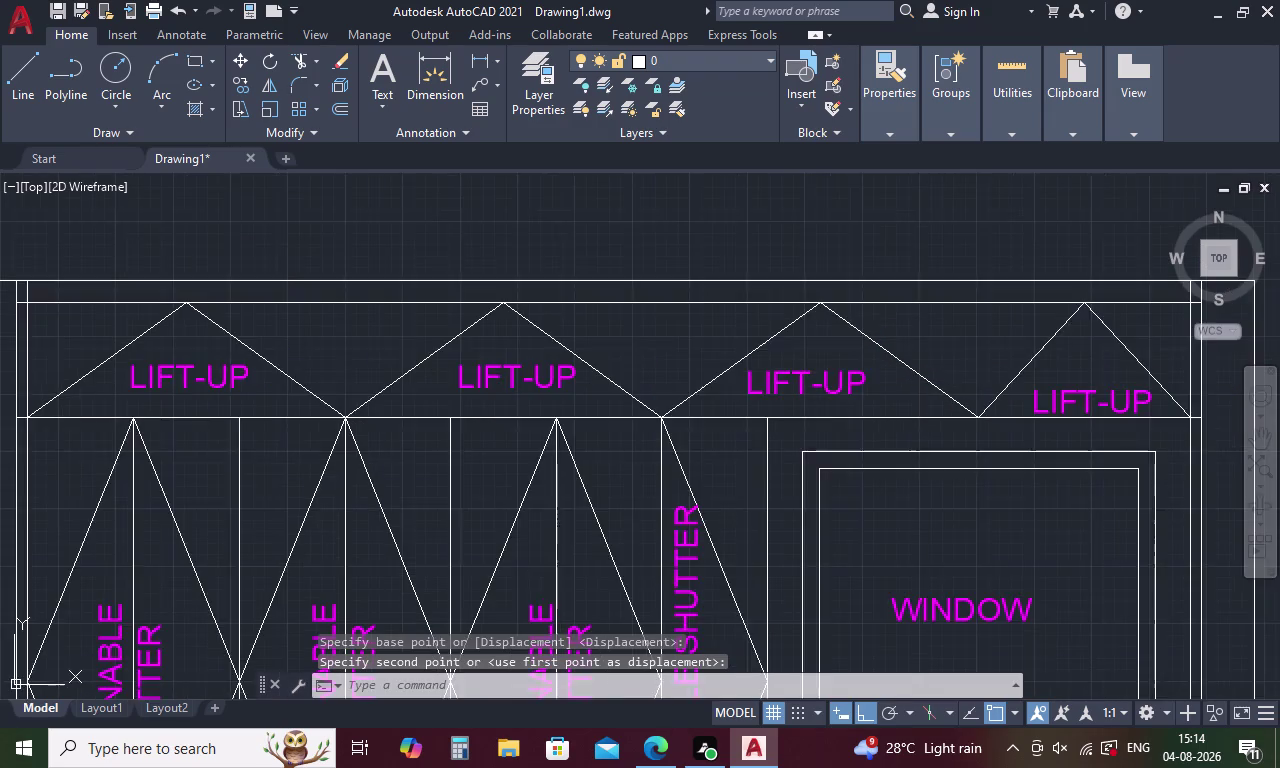
middle_drag(831, 411, 741, 418)
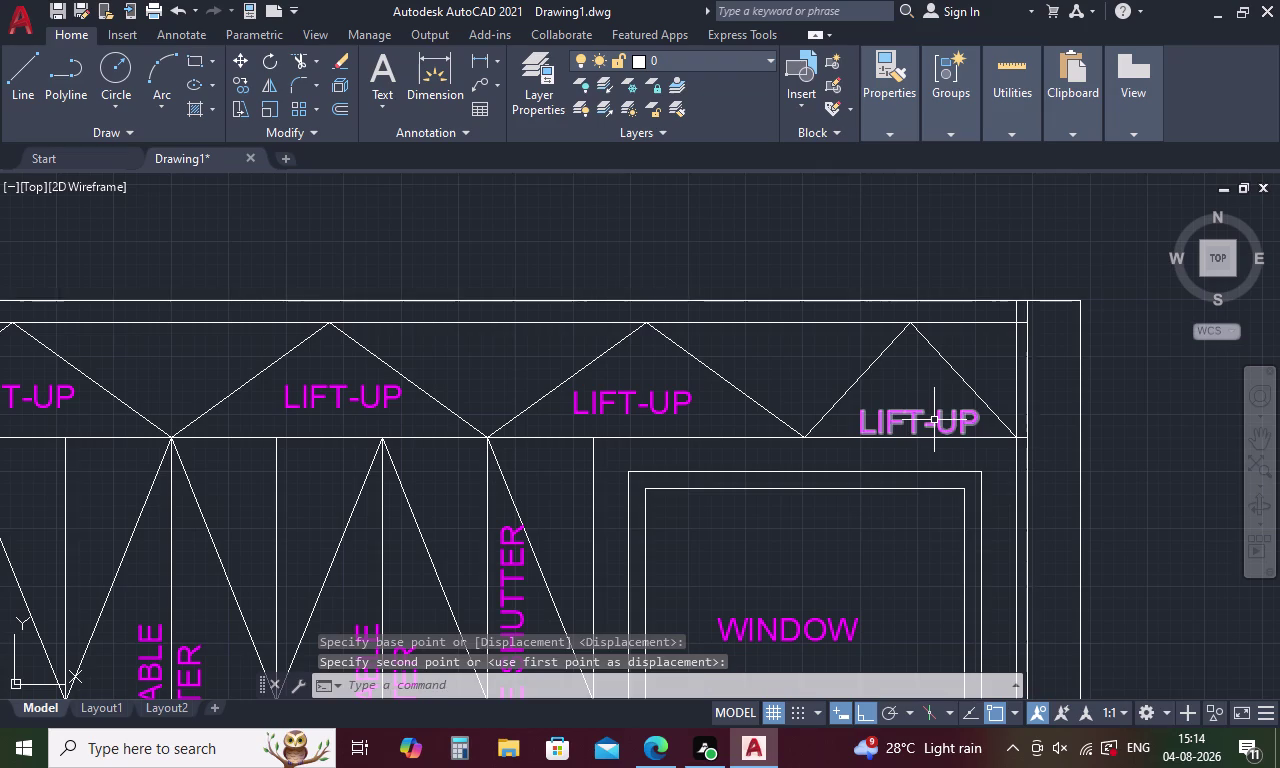
click(934, 420)
right_click(934, 420)
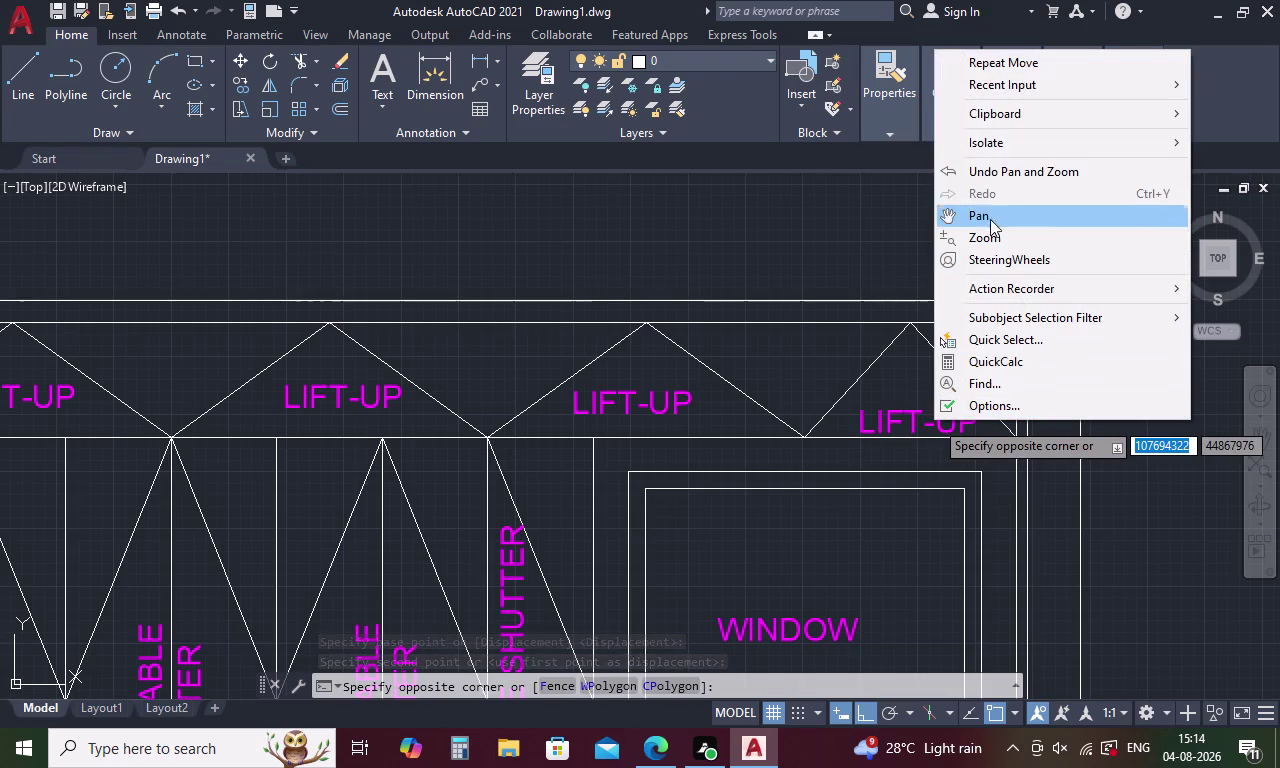
key(Escape)
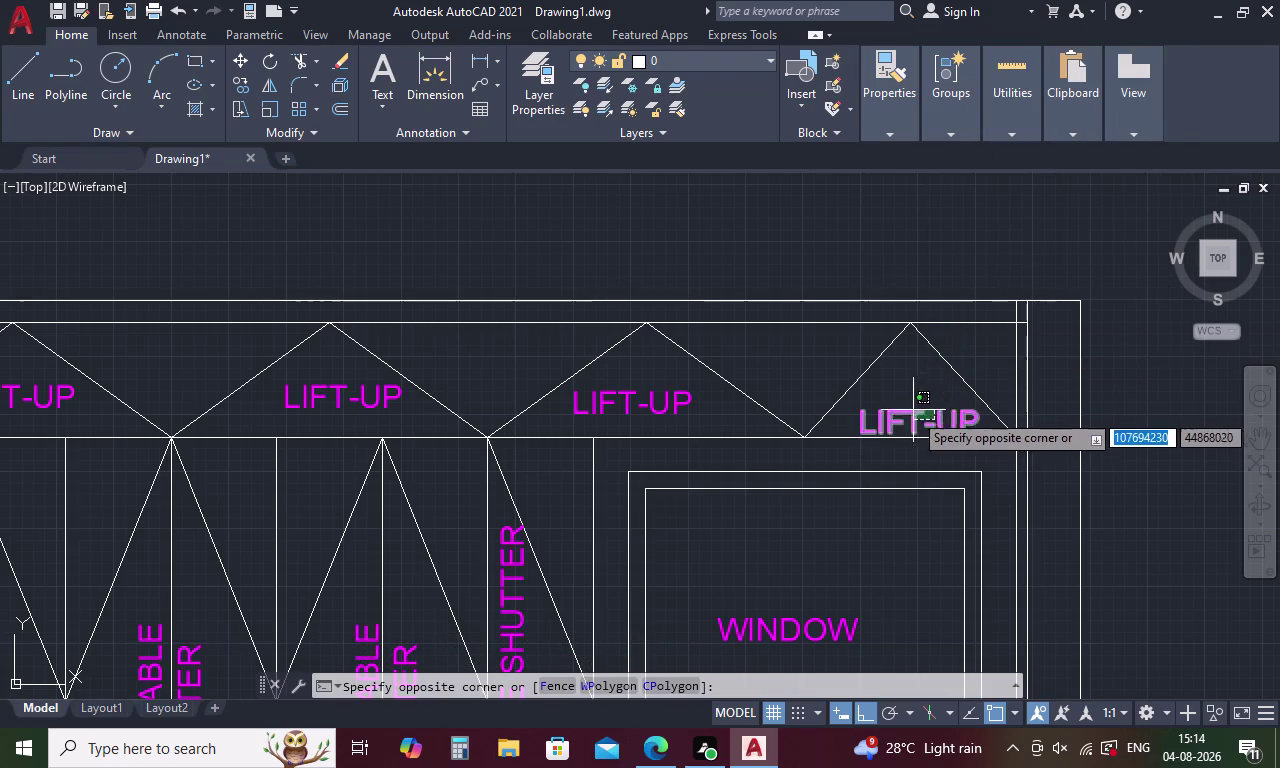
click(902, 431)
right_click(902, 393)
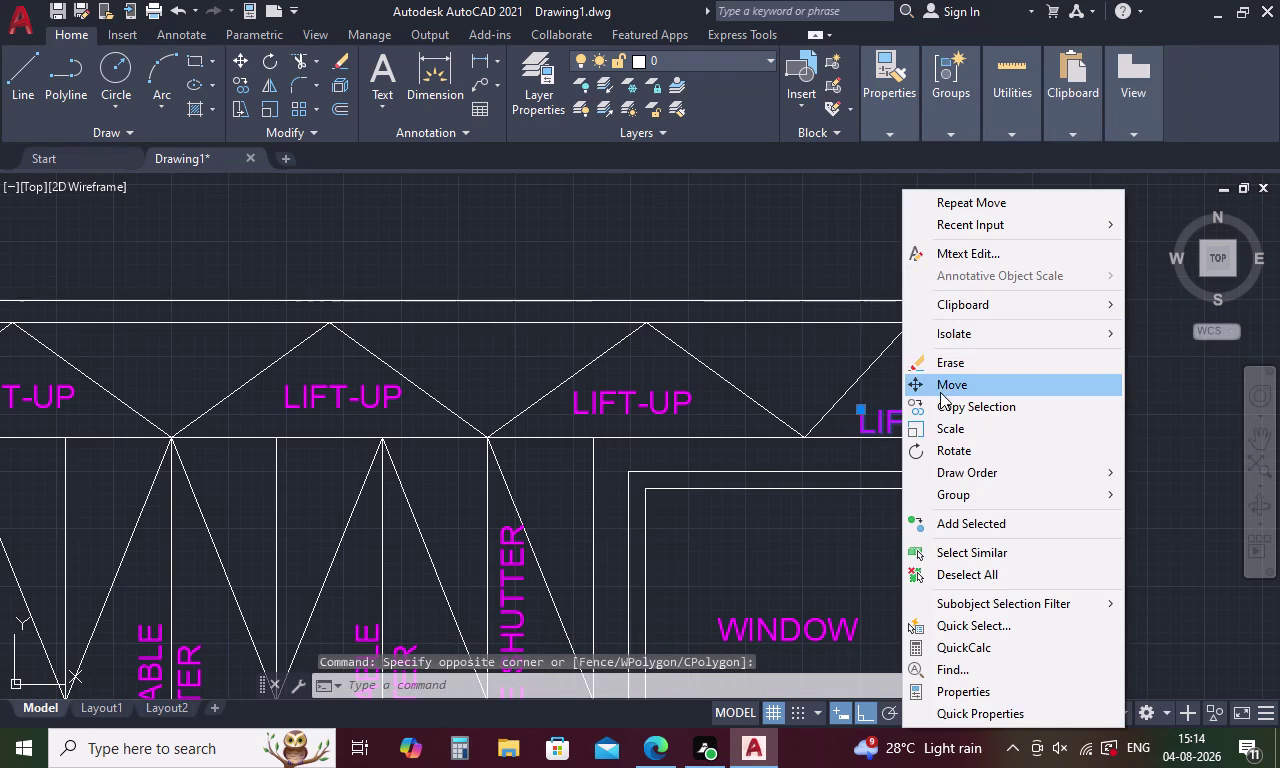
click(940, 380)
click(903, 422)
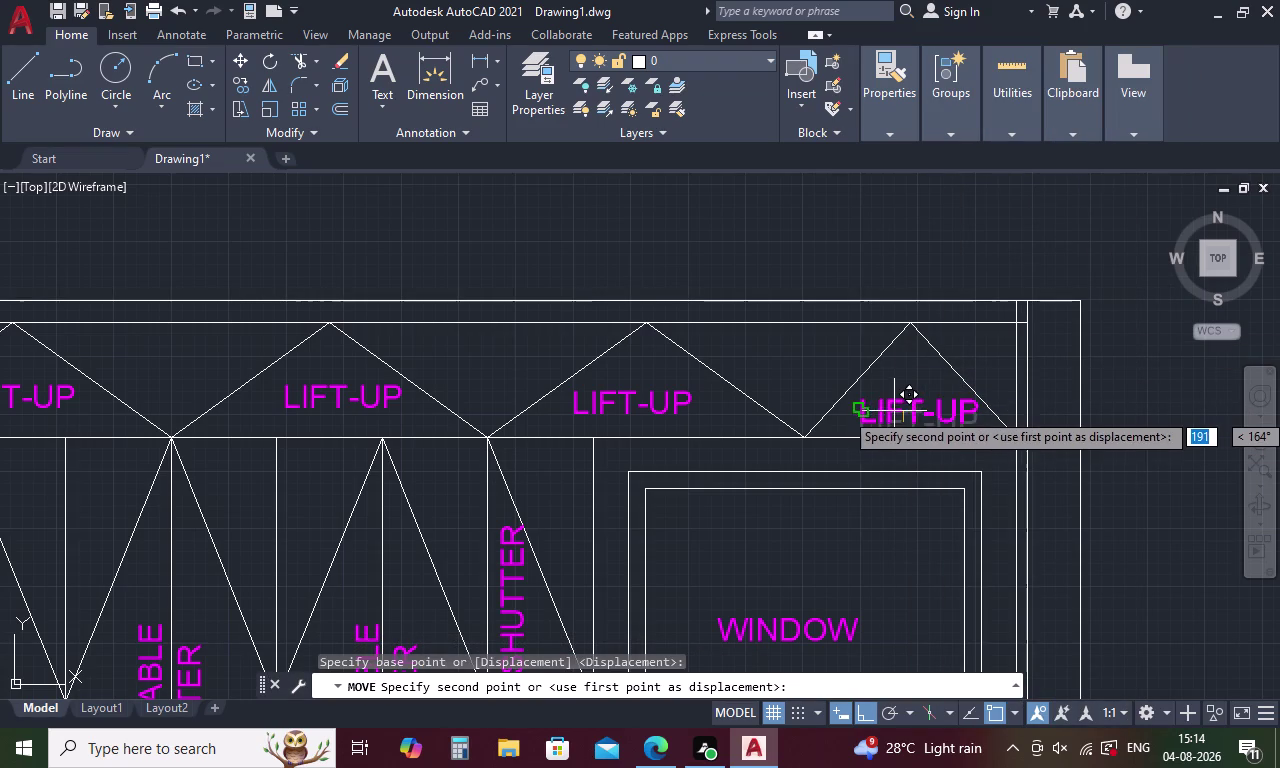
click(893, 404)
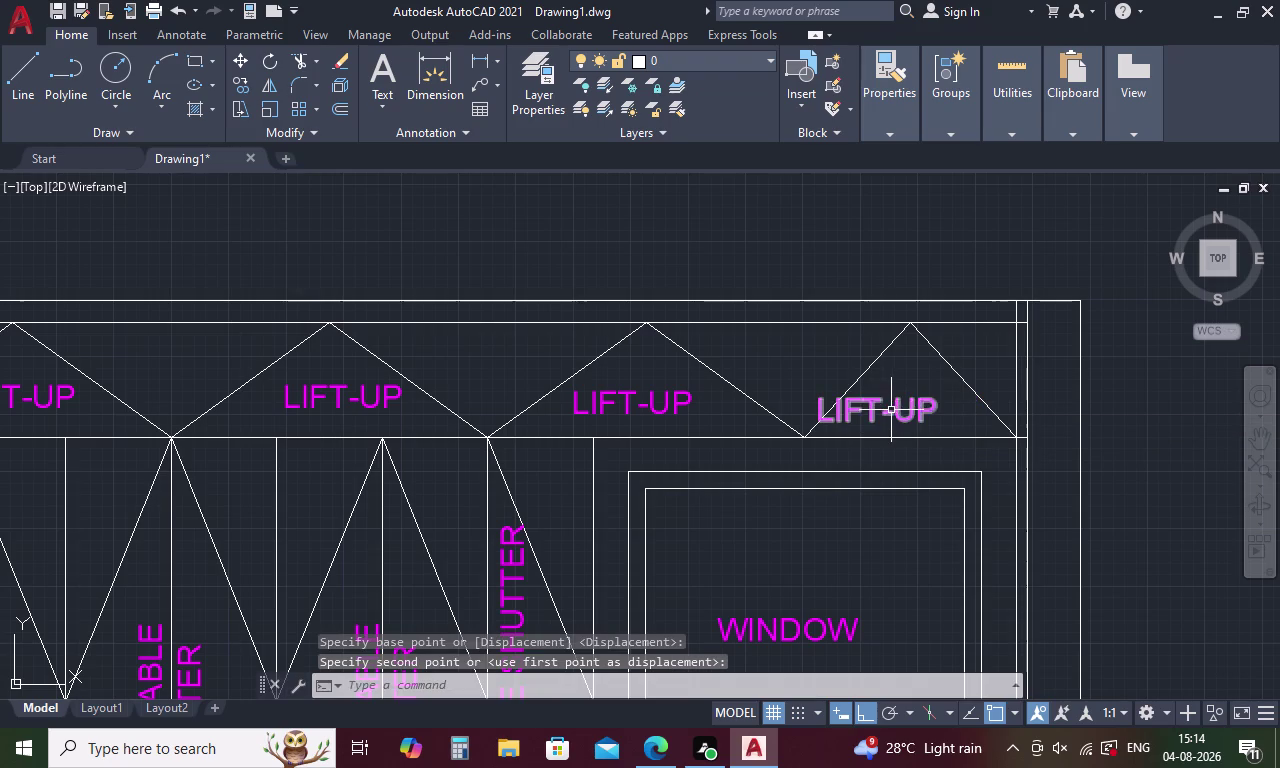
Nudge the last LIFT-UP label right to centre it in its triangle.
click(891, 410)
right_click(891, 410)
click(927, 375)
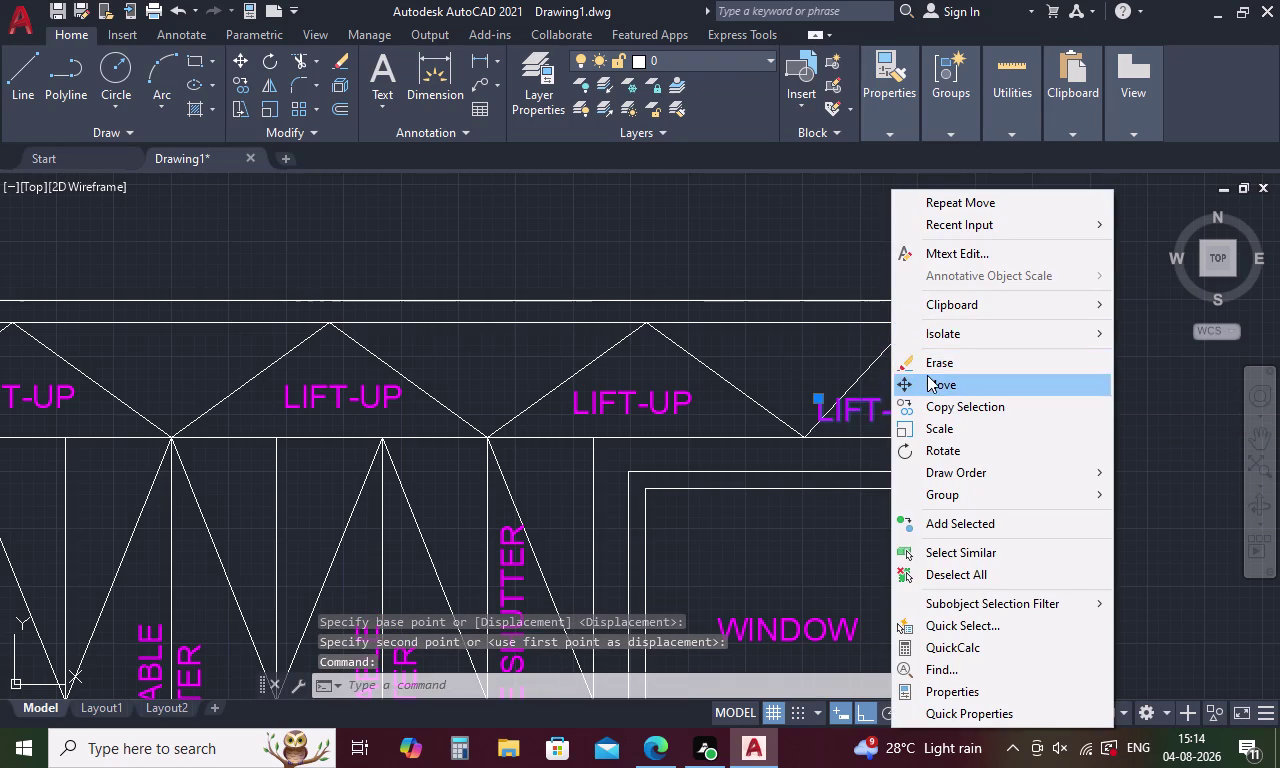
click(893, 412)
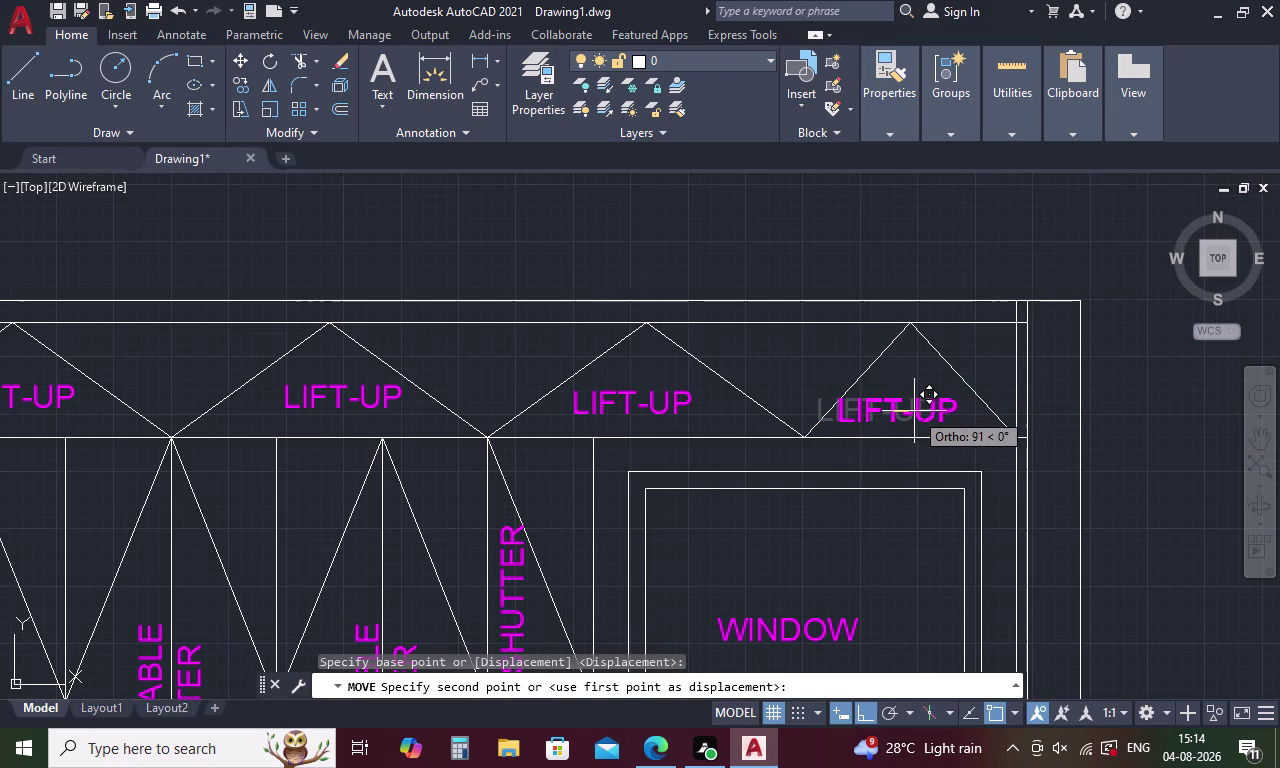
click(920, 408)
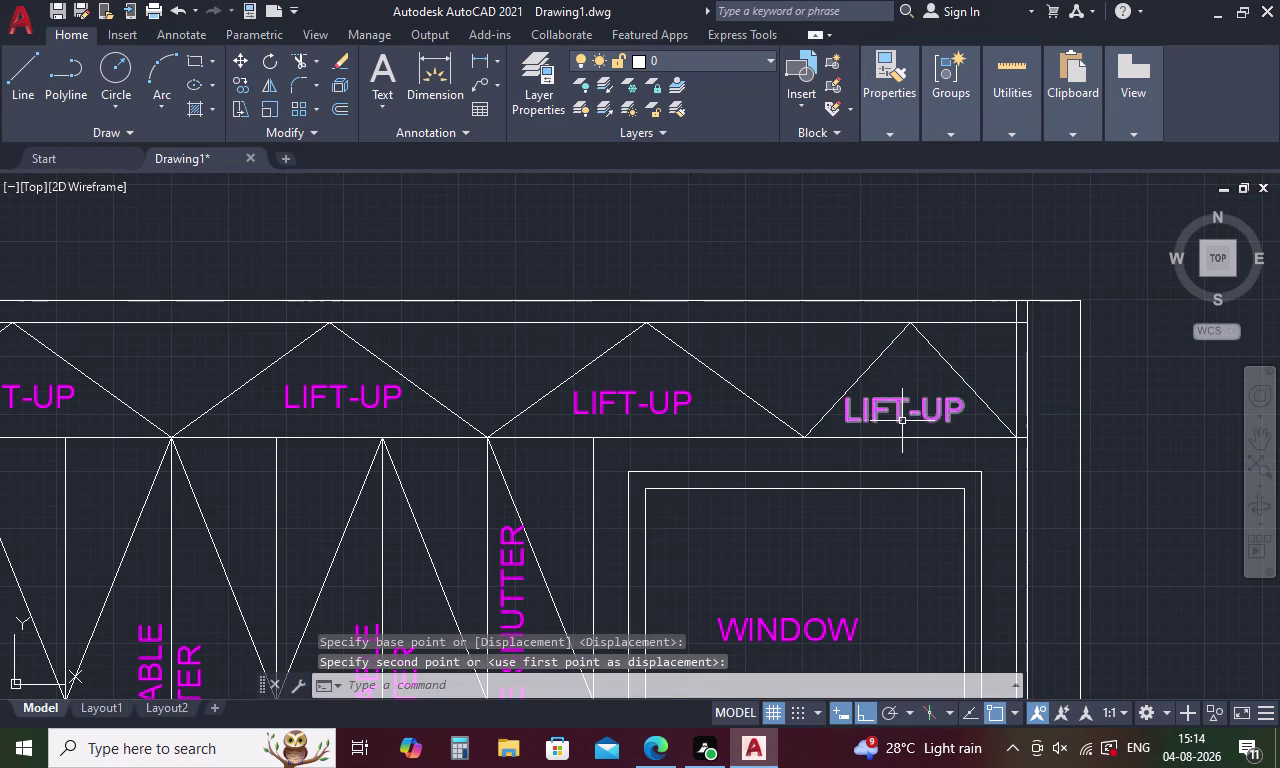
Paste the copied WINDOW label onto the elevation's top strip.
scroll(down, 3)
middle_click(762, 431)
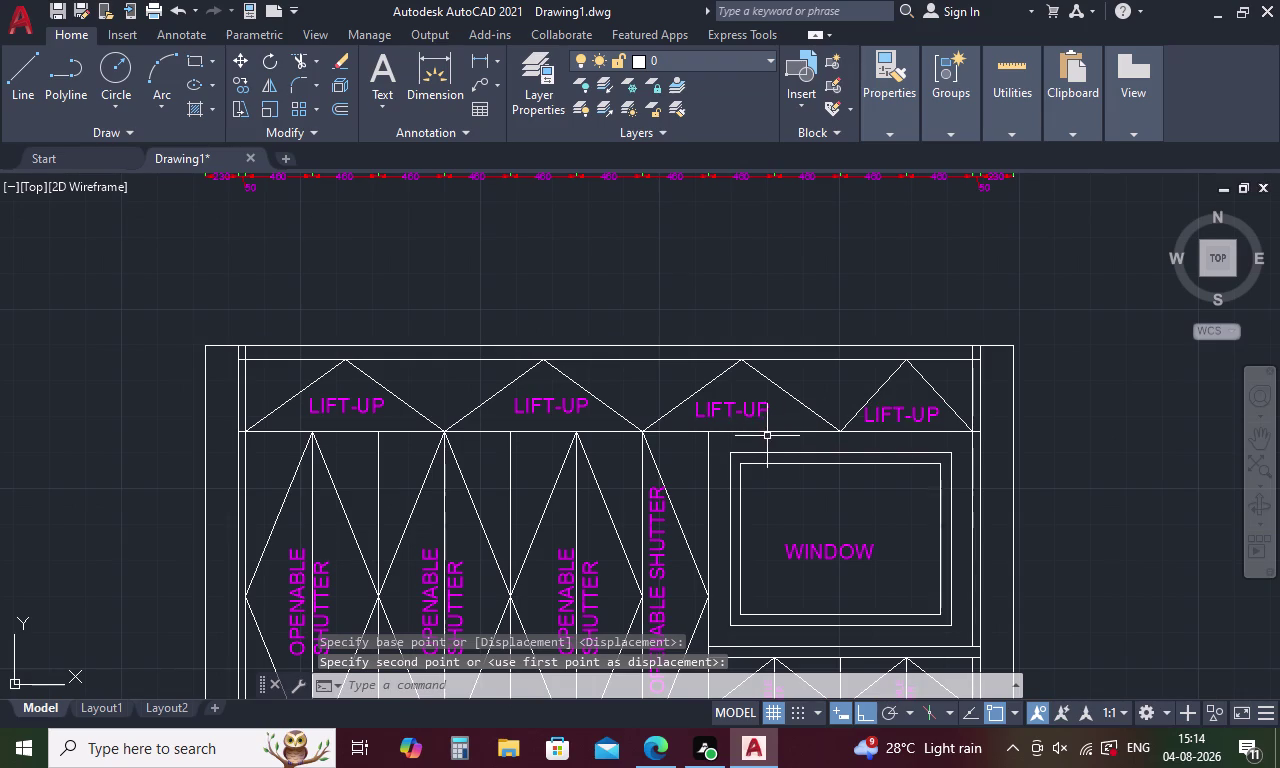
key(Escape)
key(ctrl+v)
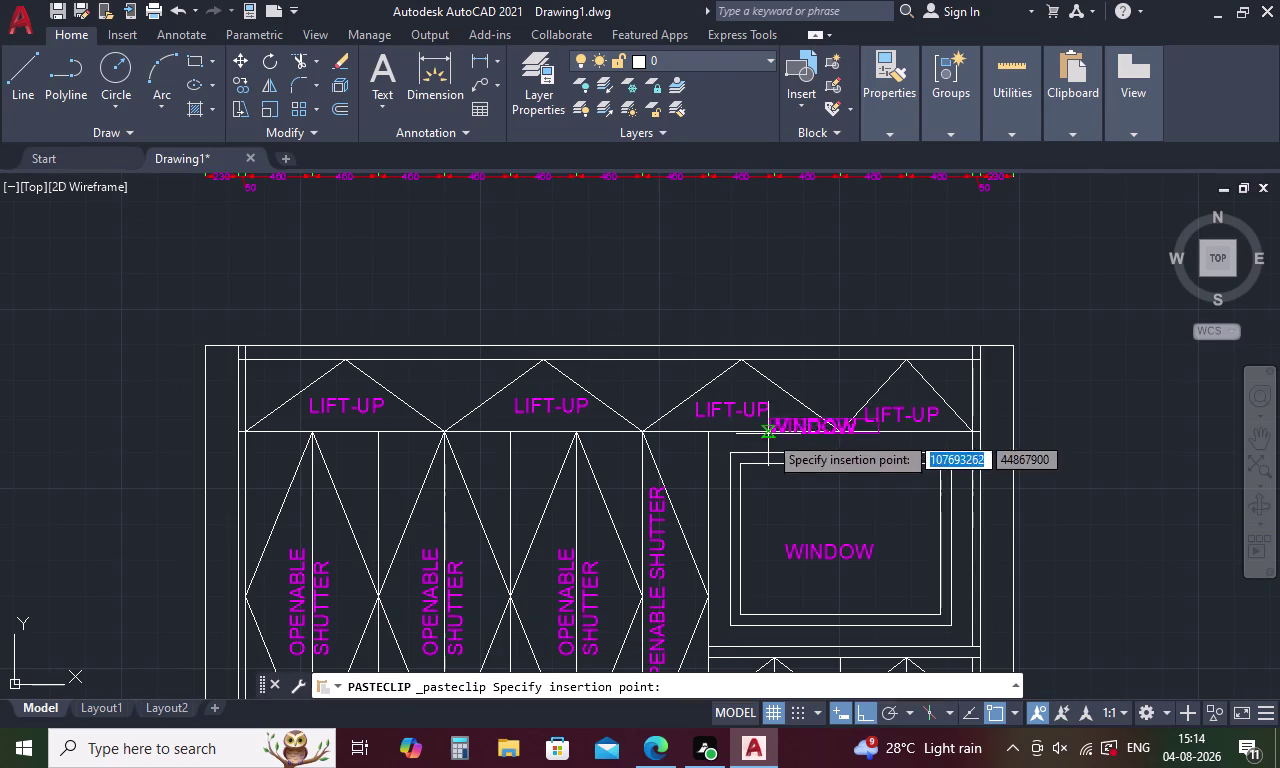
scroll(up, 3)
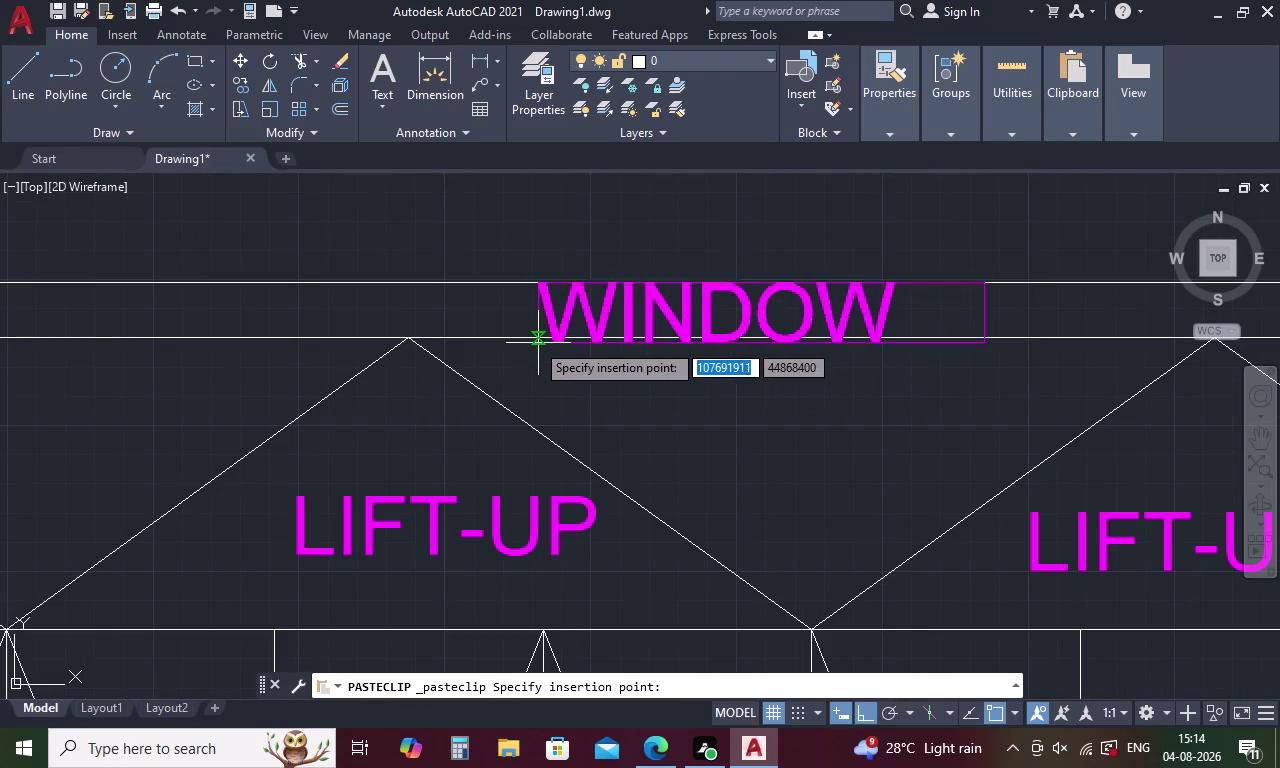
scroll(up, 3)
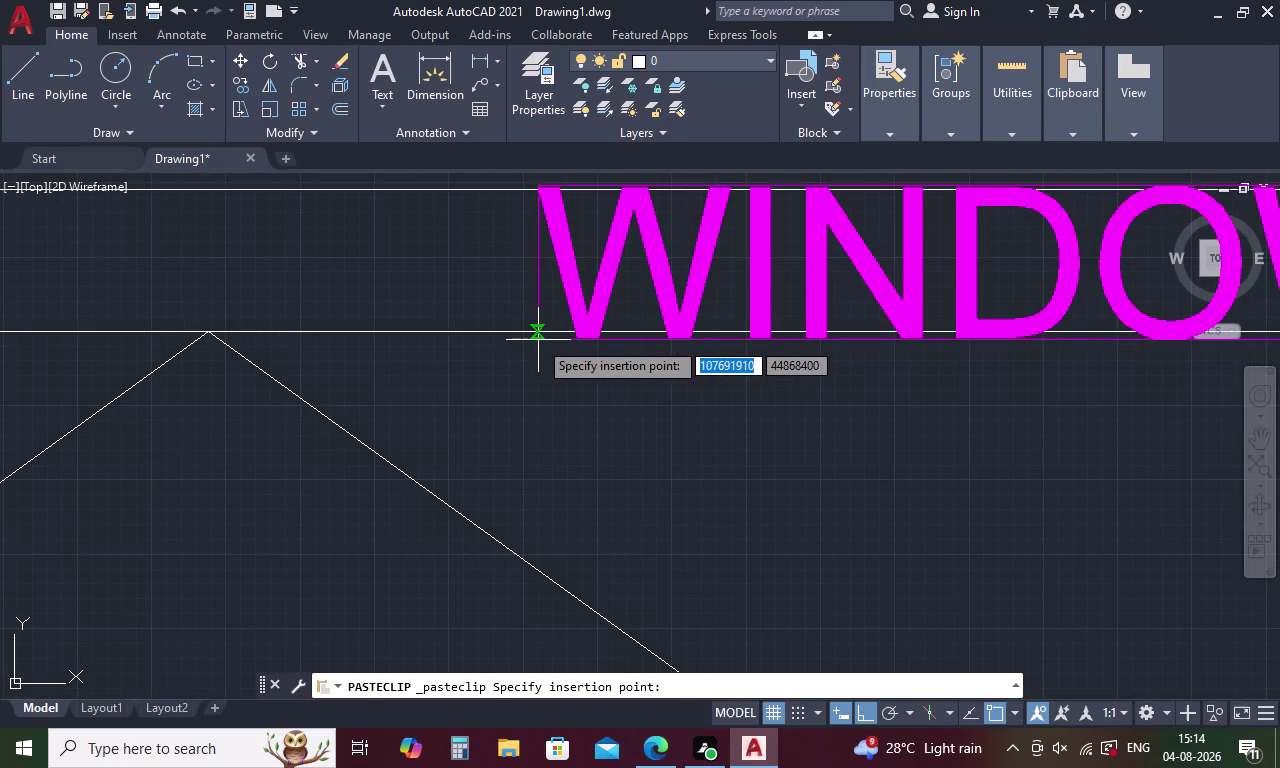
click(538, 340)
Open the pasted WINDOW label for text editing.
double_click(672, 294)
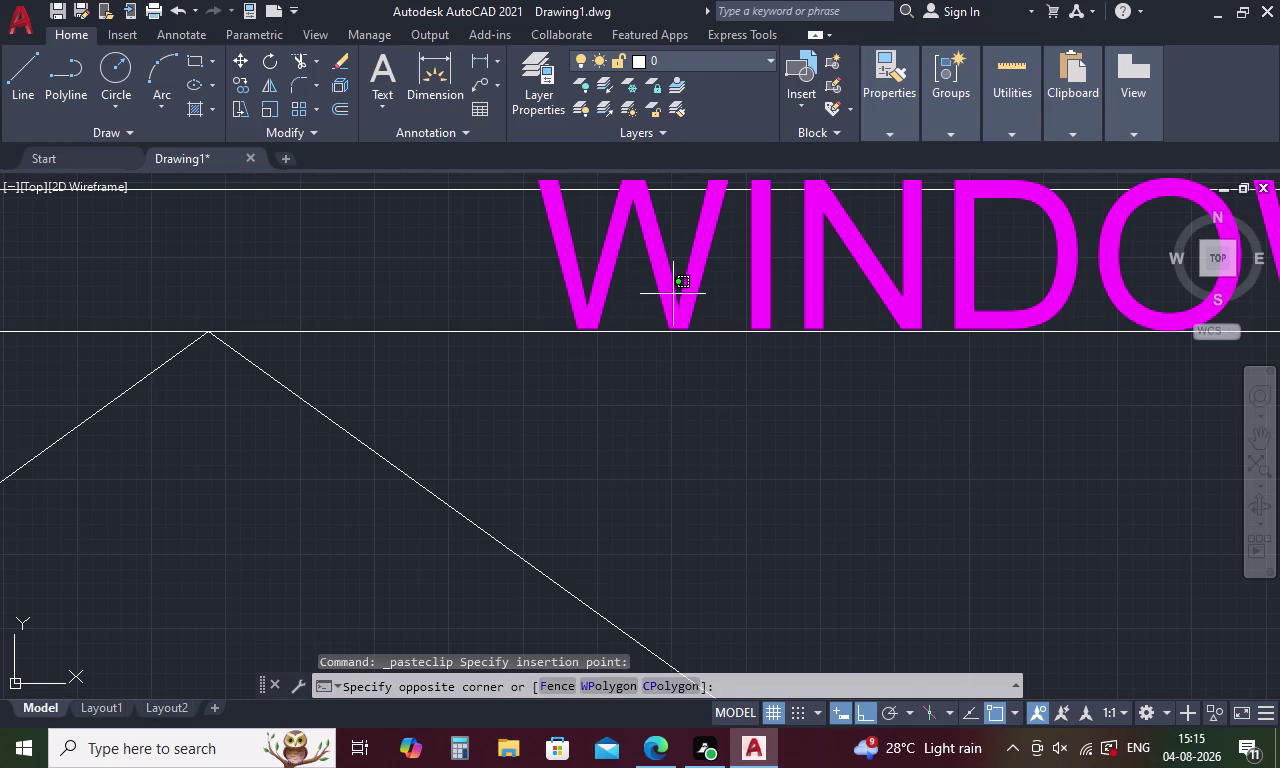
double_click(668, 301)
triple_click(668, 301)
triple_click(669, 302)
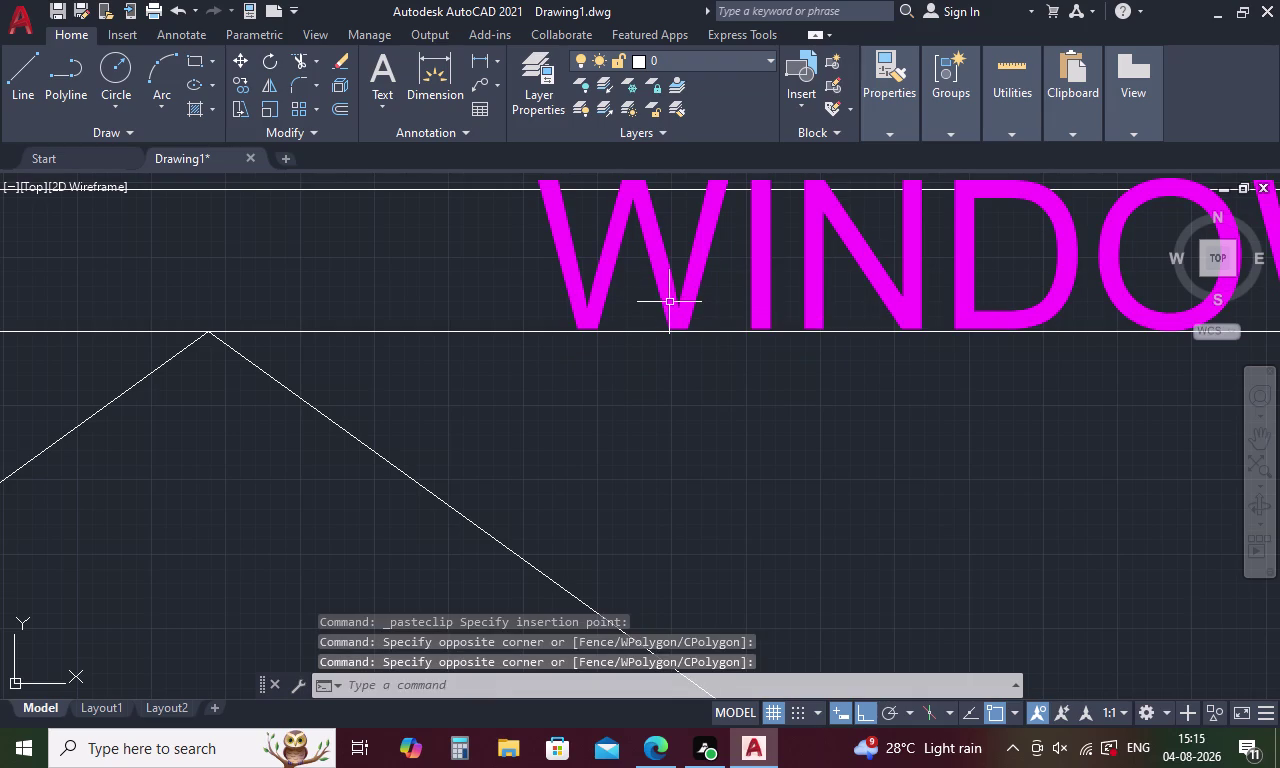
triple_click(669, 302)
click(667, 304)
key(Escape)
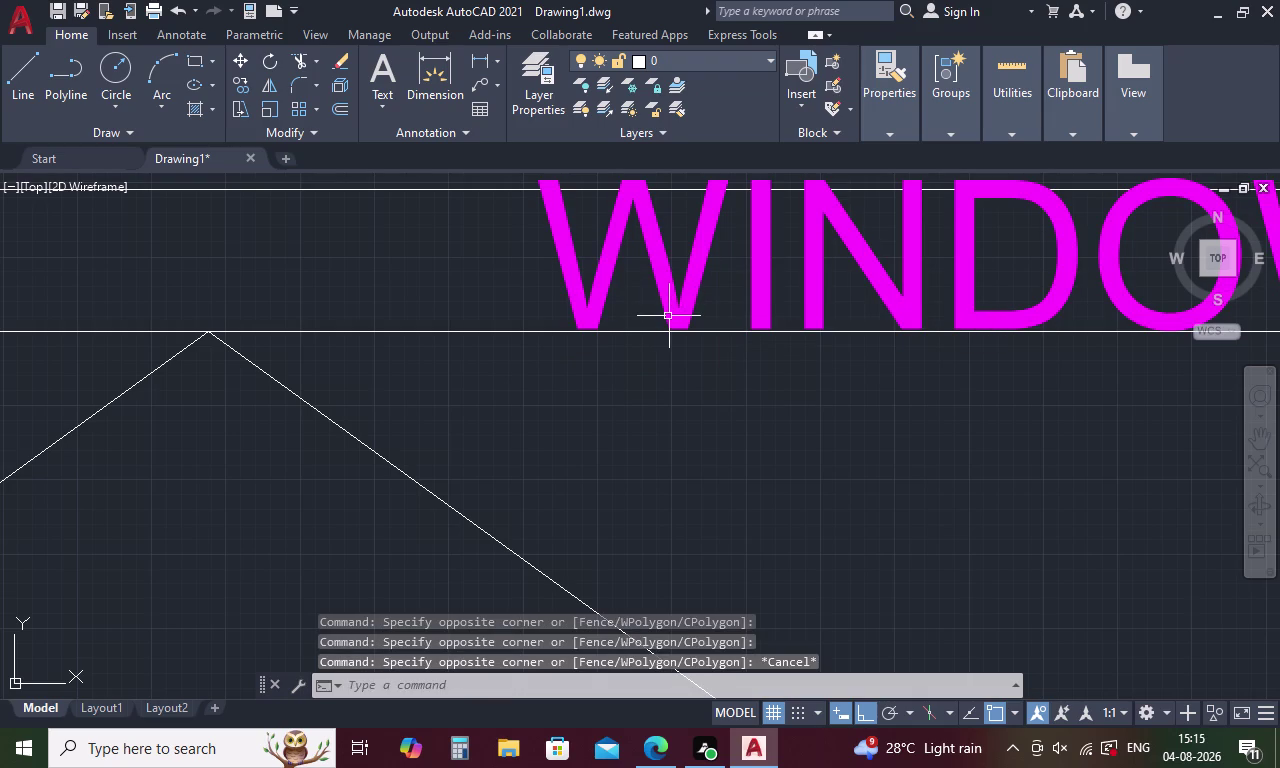
double_click(668, 316)
scroll(down, 3)
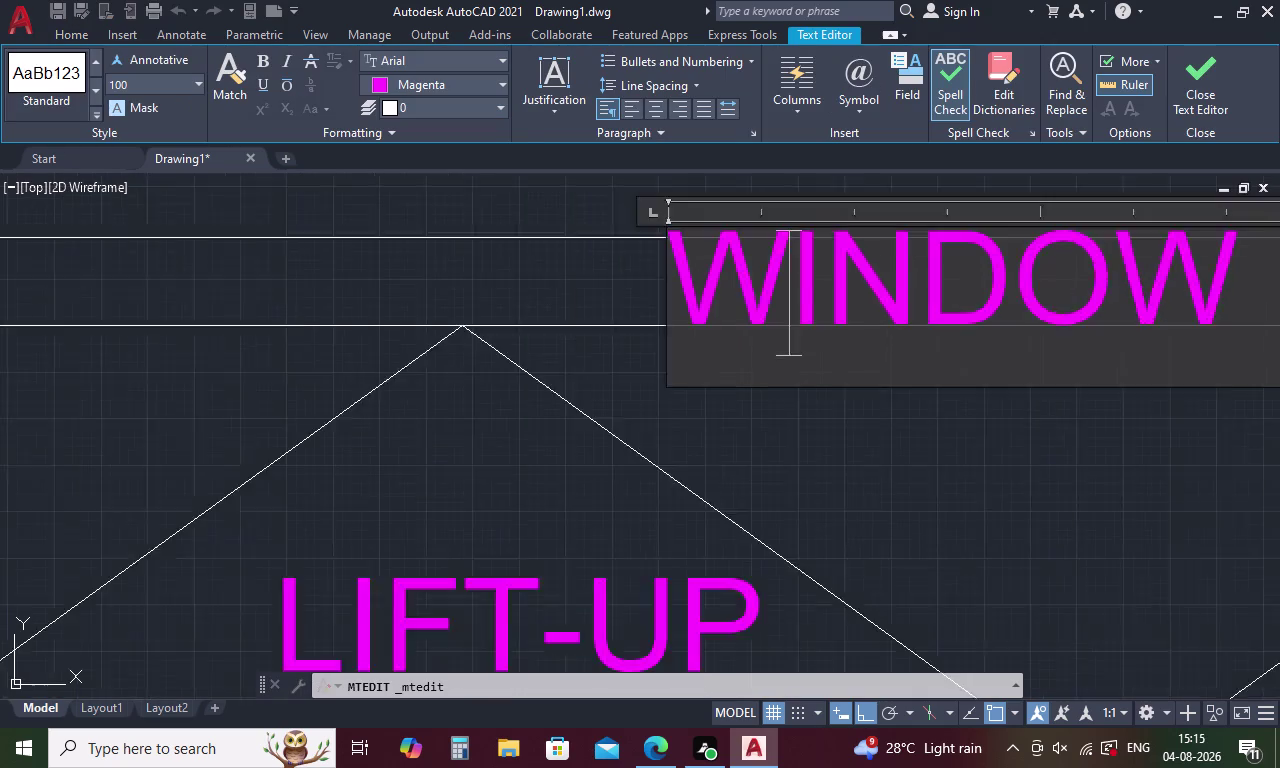
Rewrite the pasted label as FILLER with a text height of 75.
click(1045, 304)
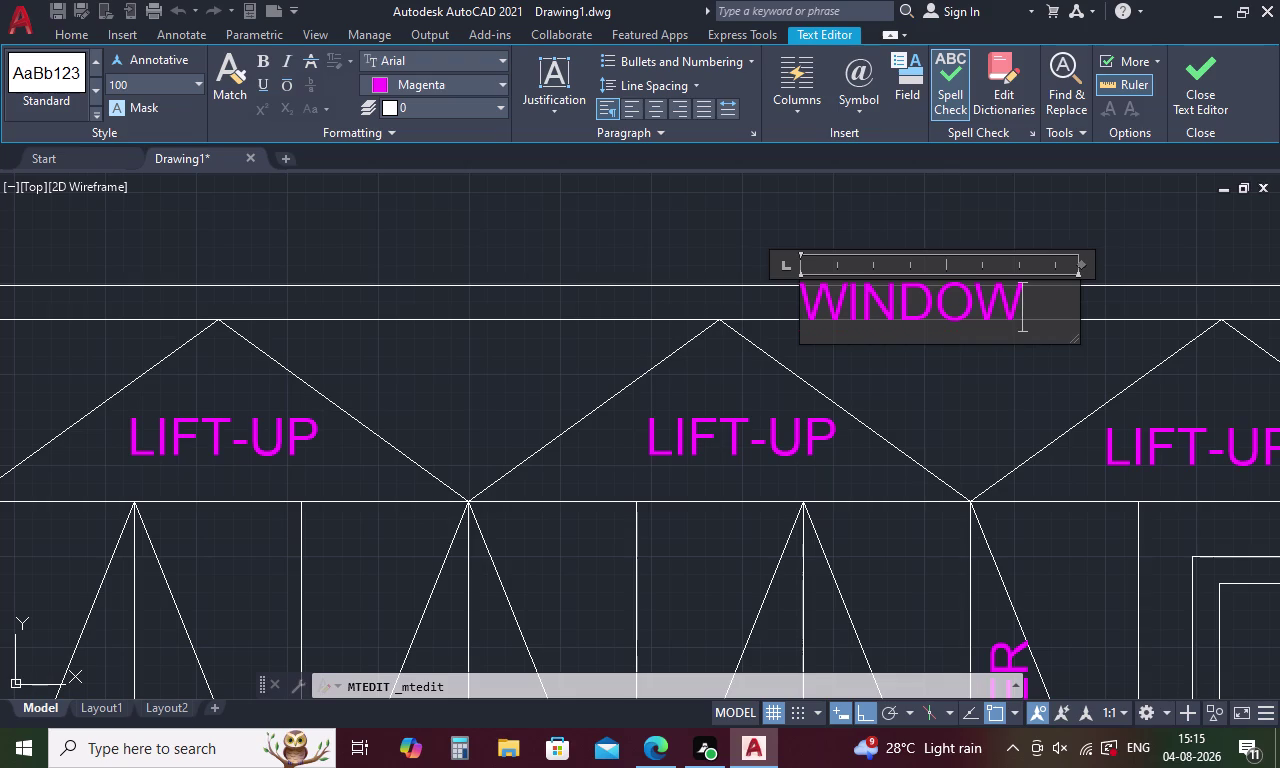
key(BackSpace)
key(BackSpace)
key(BackSpace)
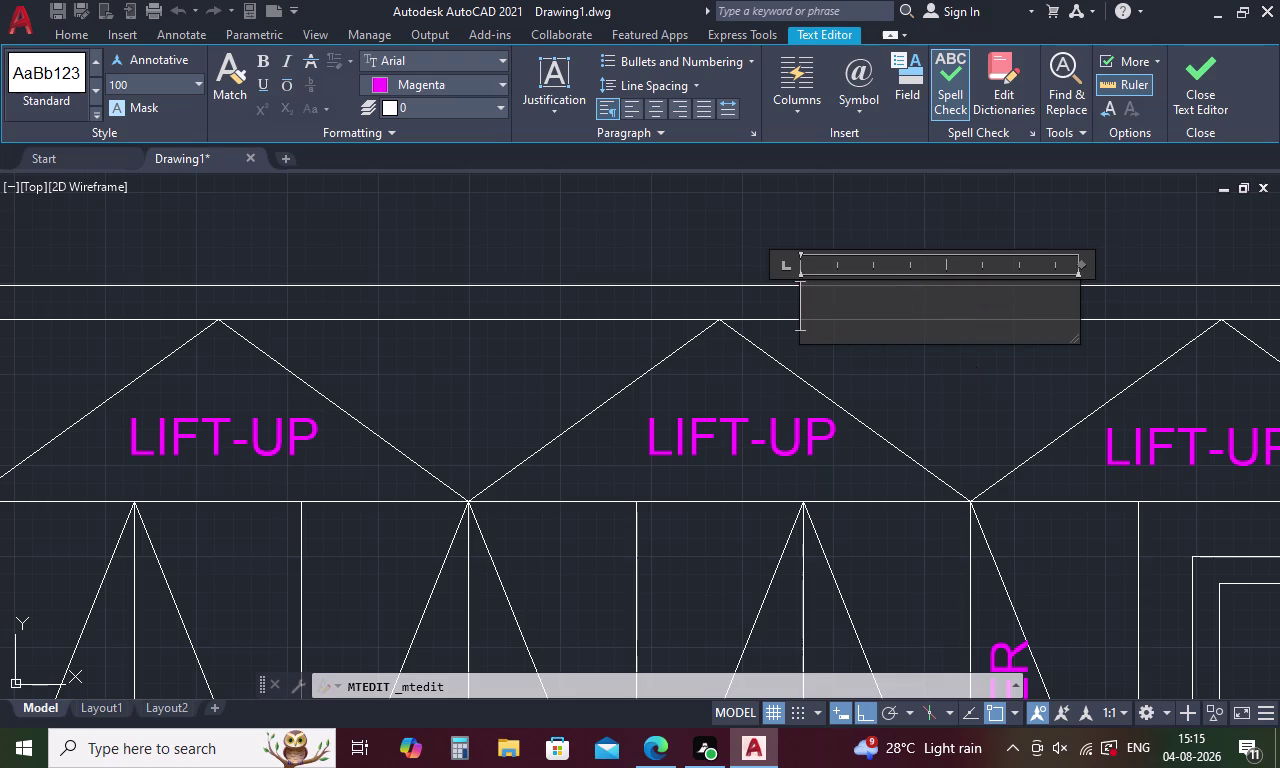
click(164, 77)
key(BackSpace)
text(7)
text(5)
key(Return)
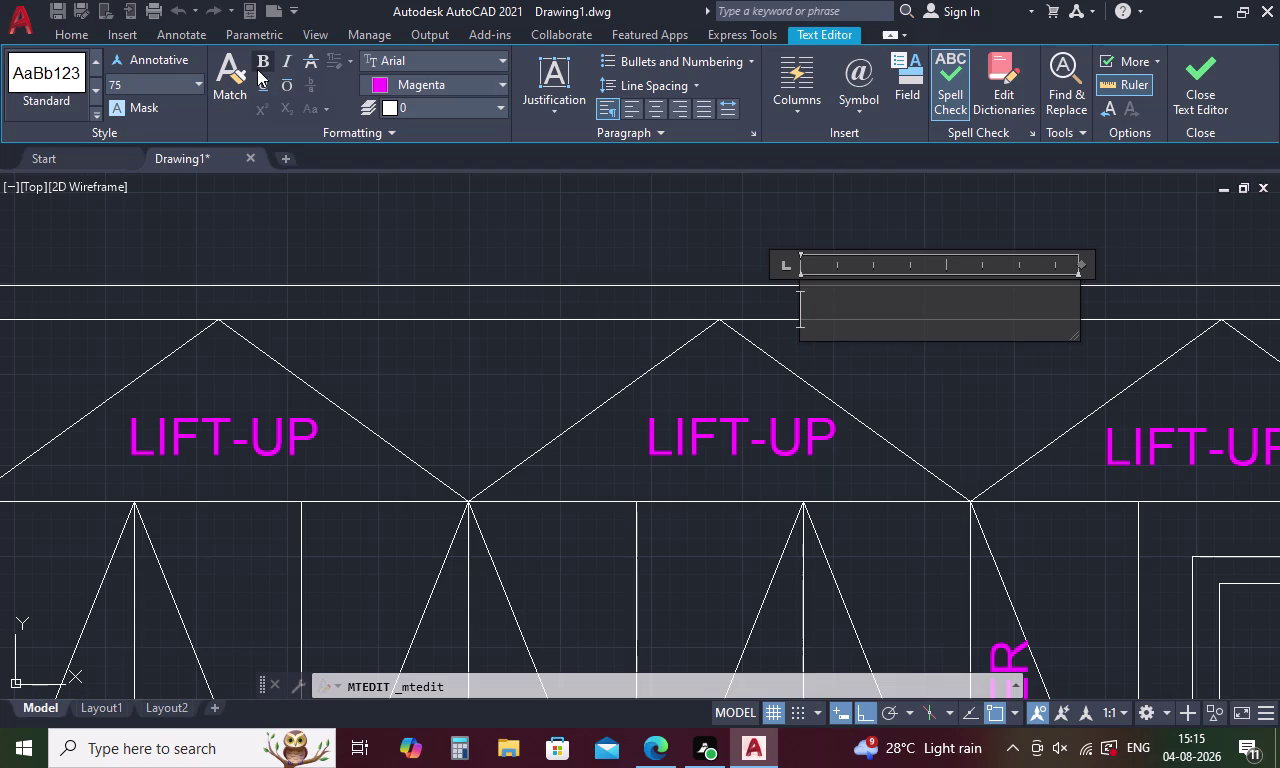
text(FI)
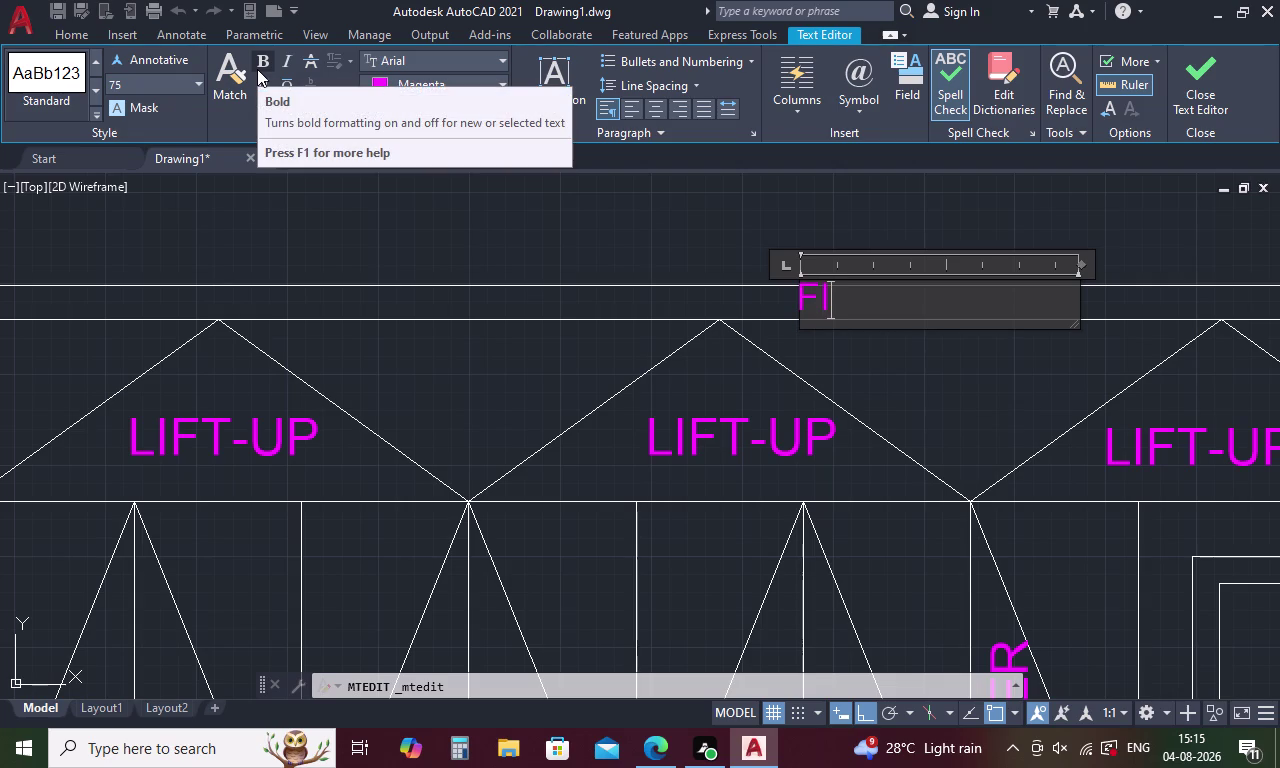
text(LLER)
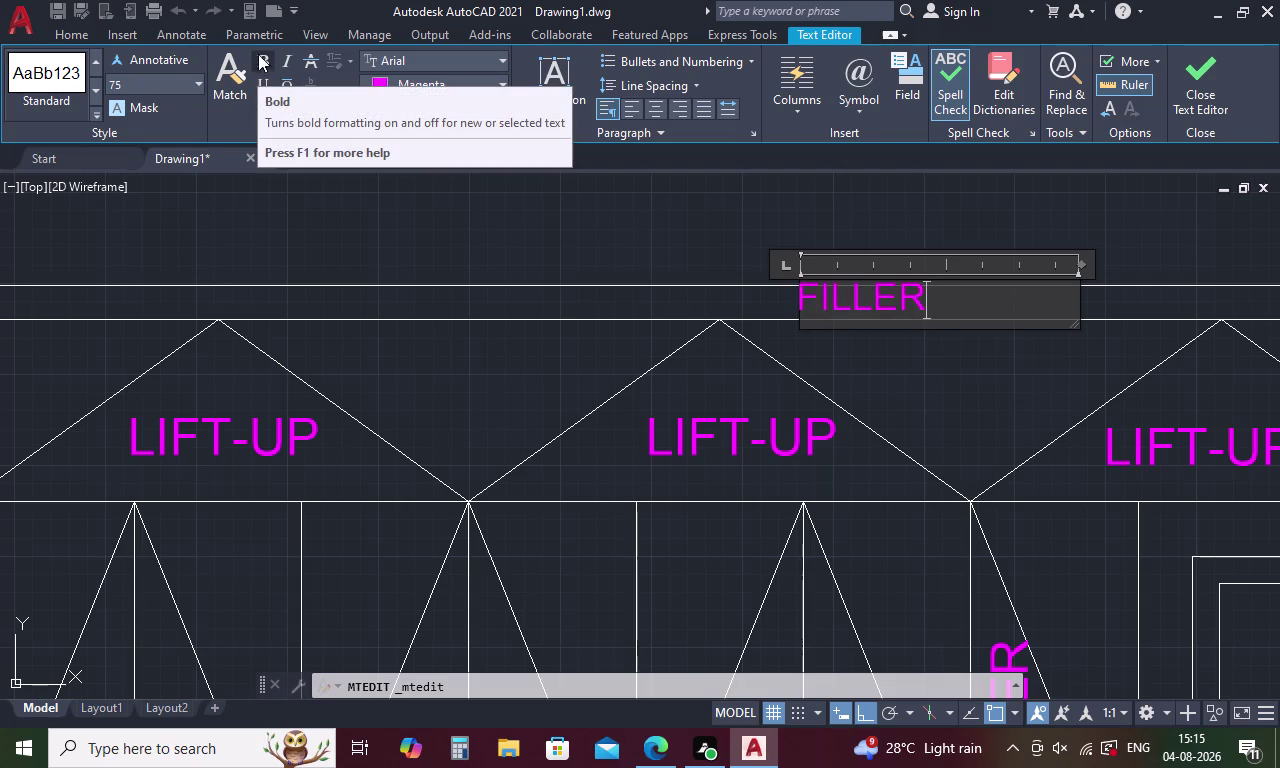
click(392, 223)
Move the FILLER title down inside the elevation's top strip.
click(827, 300)
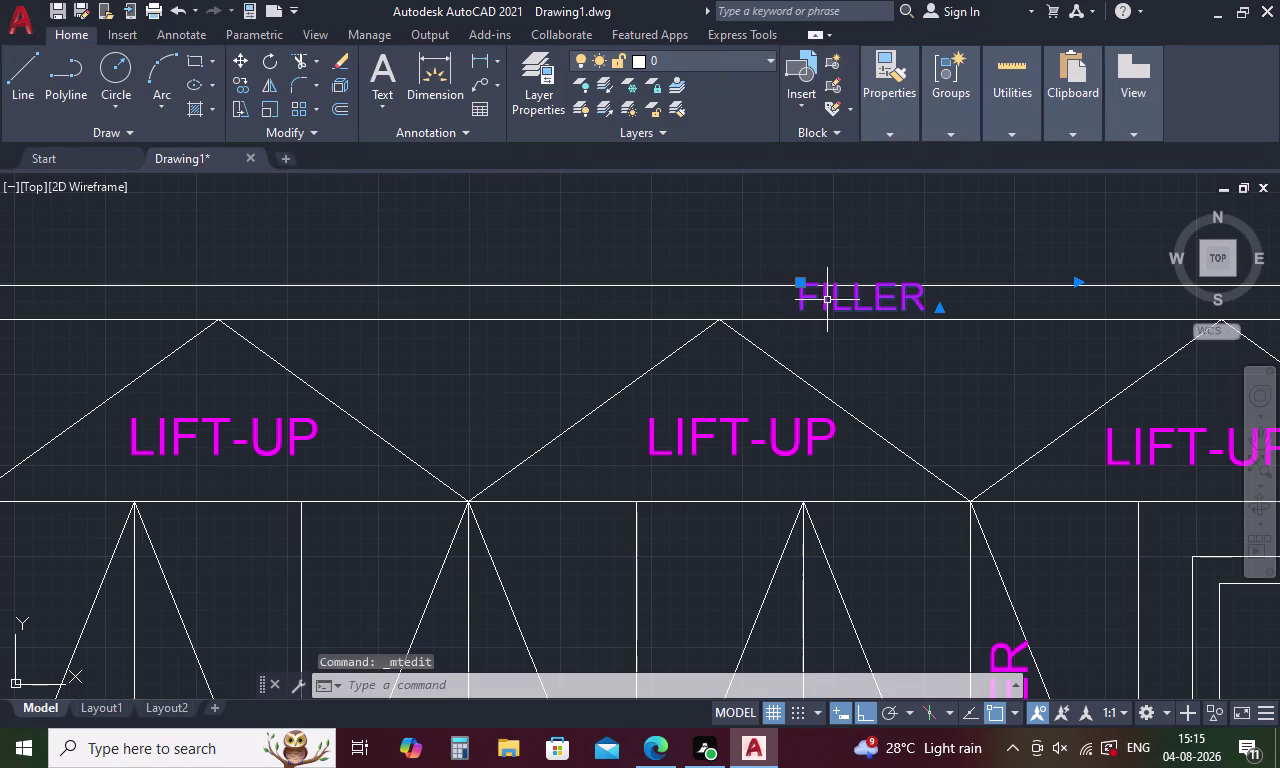
right_click(822, 295)
click(875, 385)
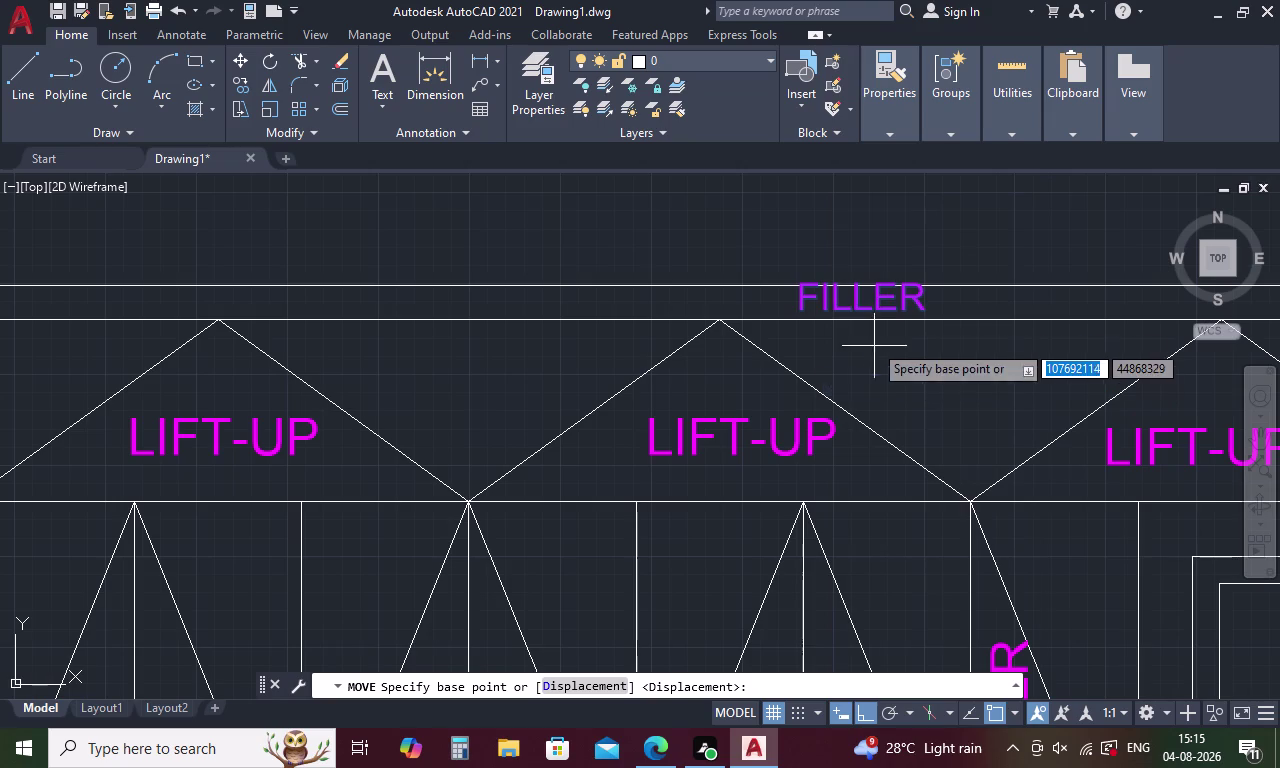
click(864, 307)
scroll(up, 3)
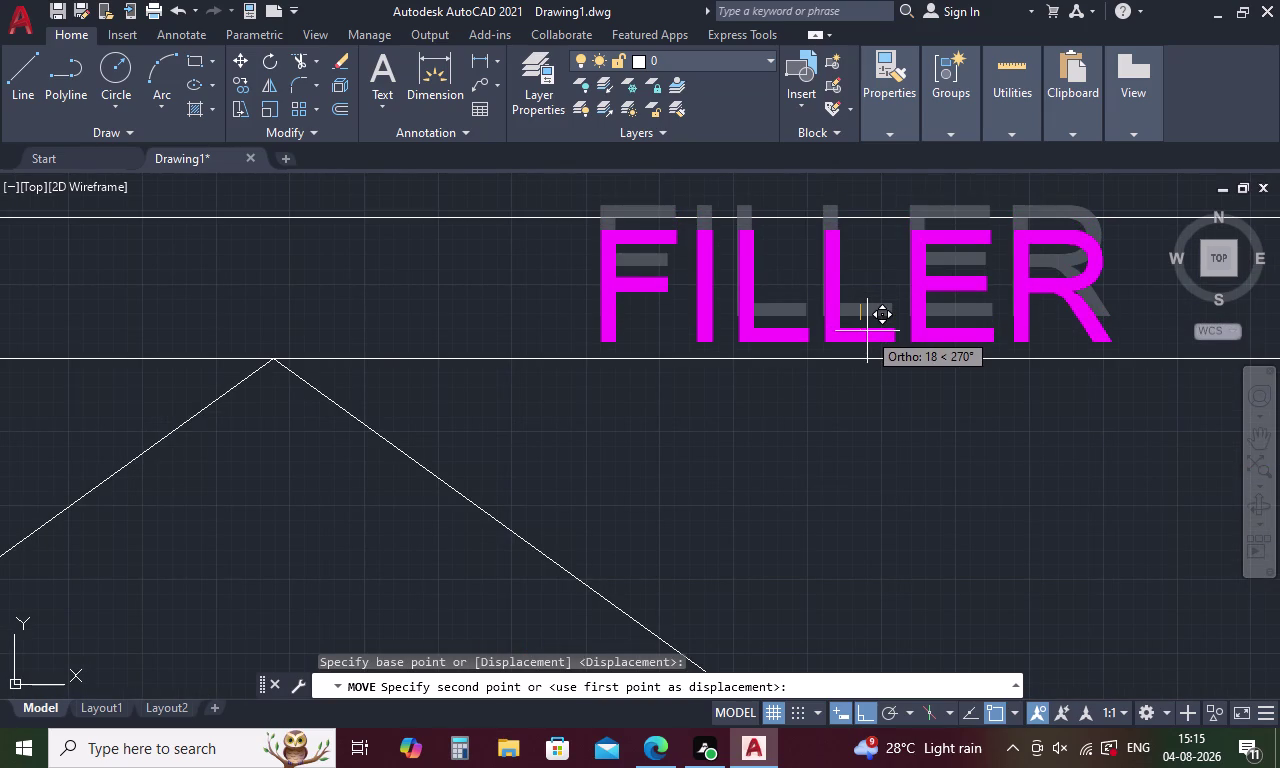
click(867, 331)
scroll(down, 3)
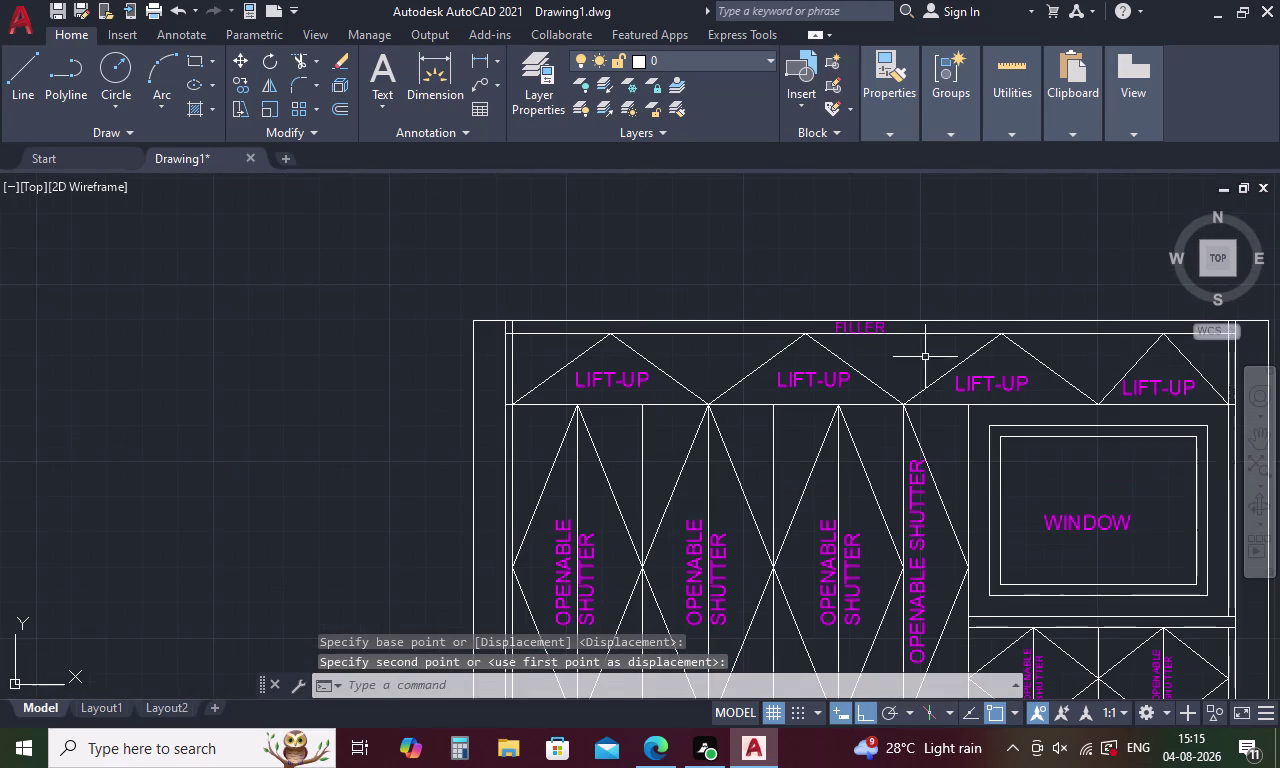
Cancel the unfinished label move and start the HATCH command with H.
scroll(down, 3)
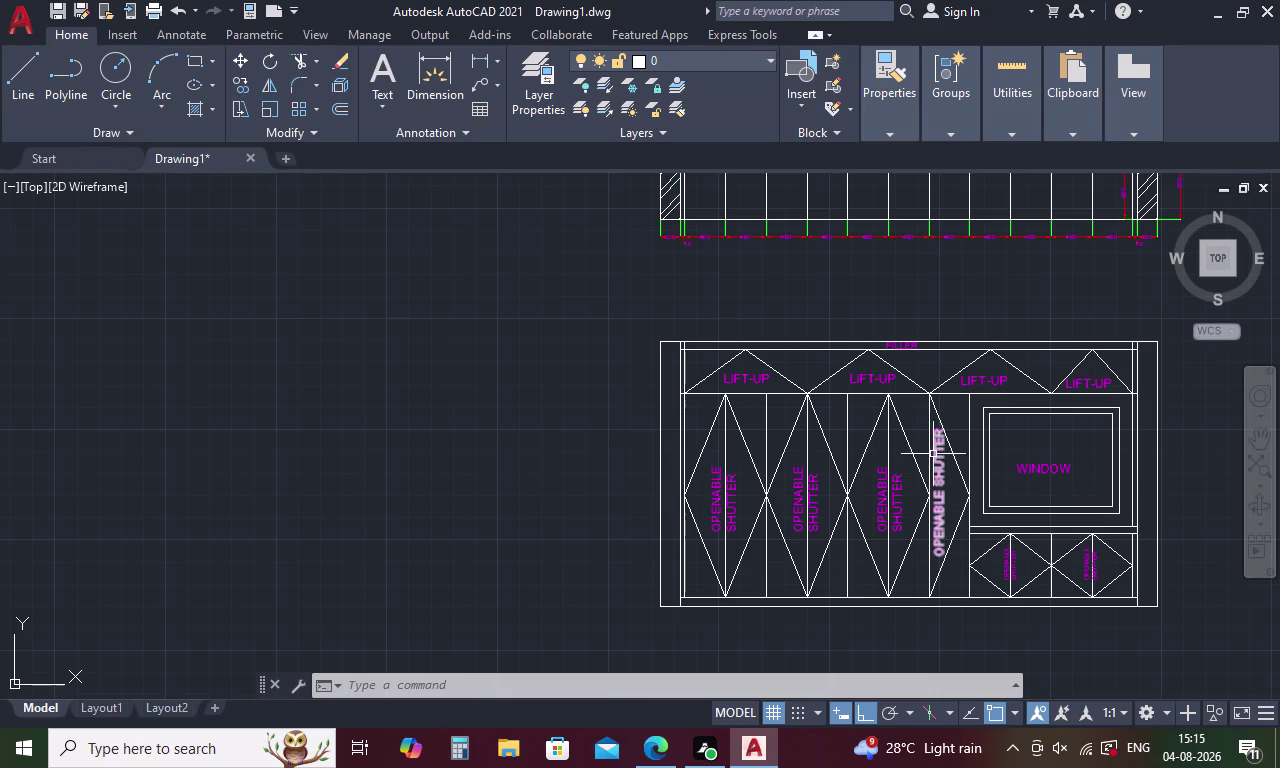
key(Escape)
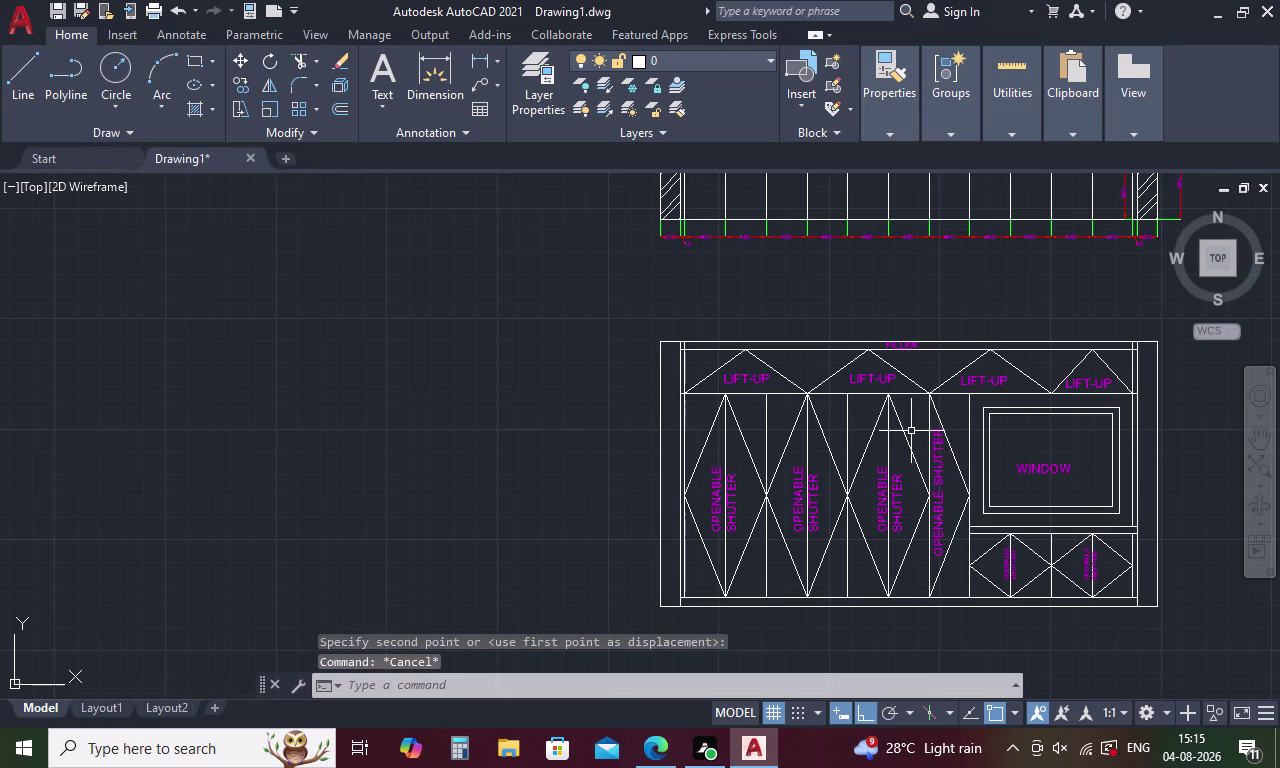
key(h)
key(Return)
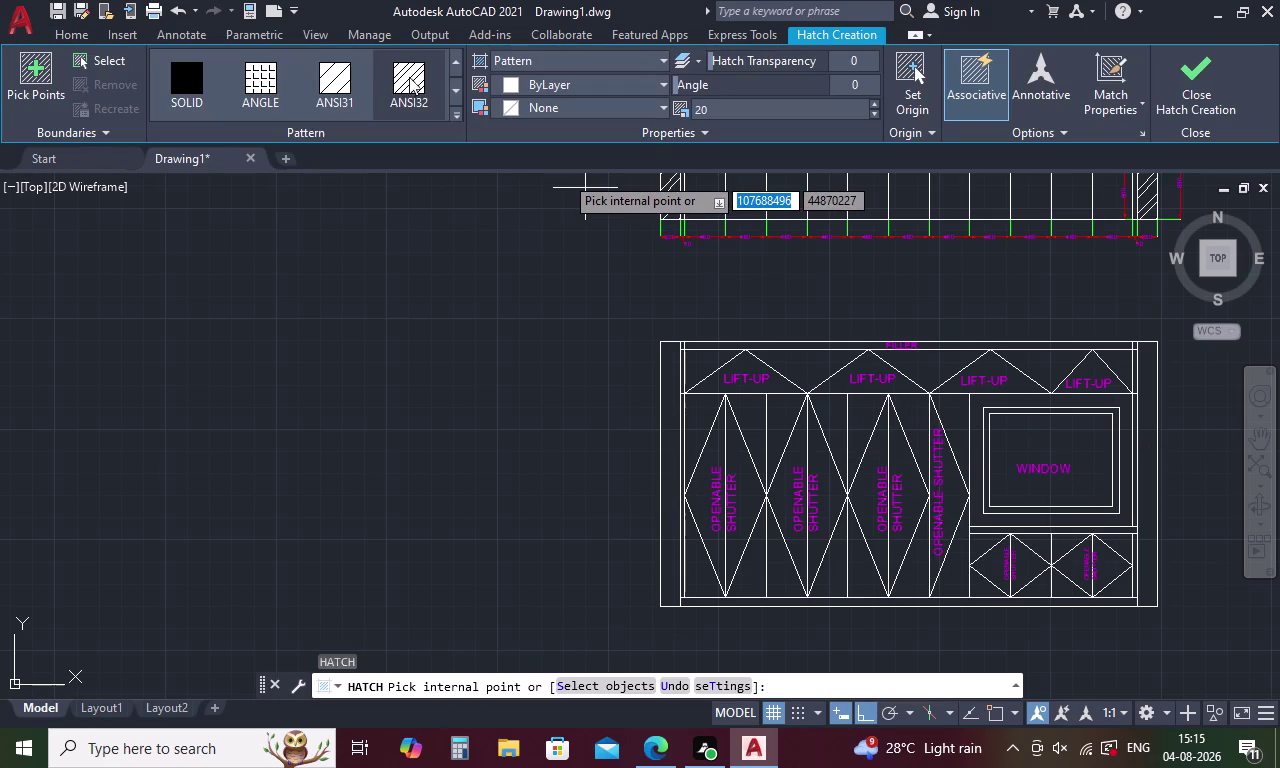
Hatch the left and right side panels with the ANSI diagonal-line pattern.
click(410, 75)
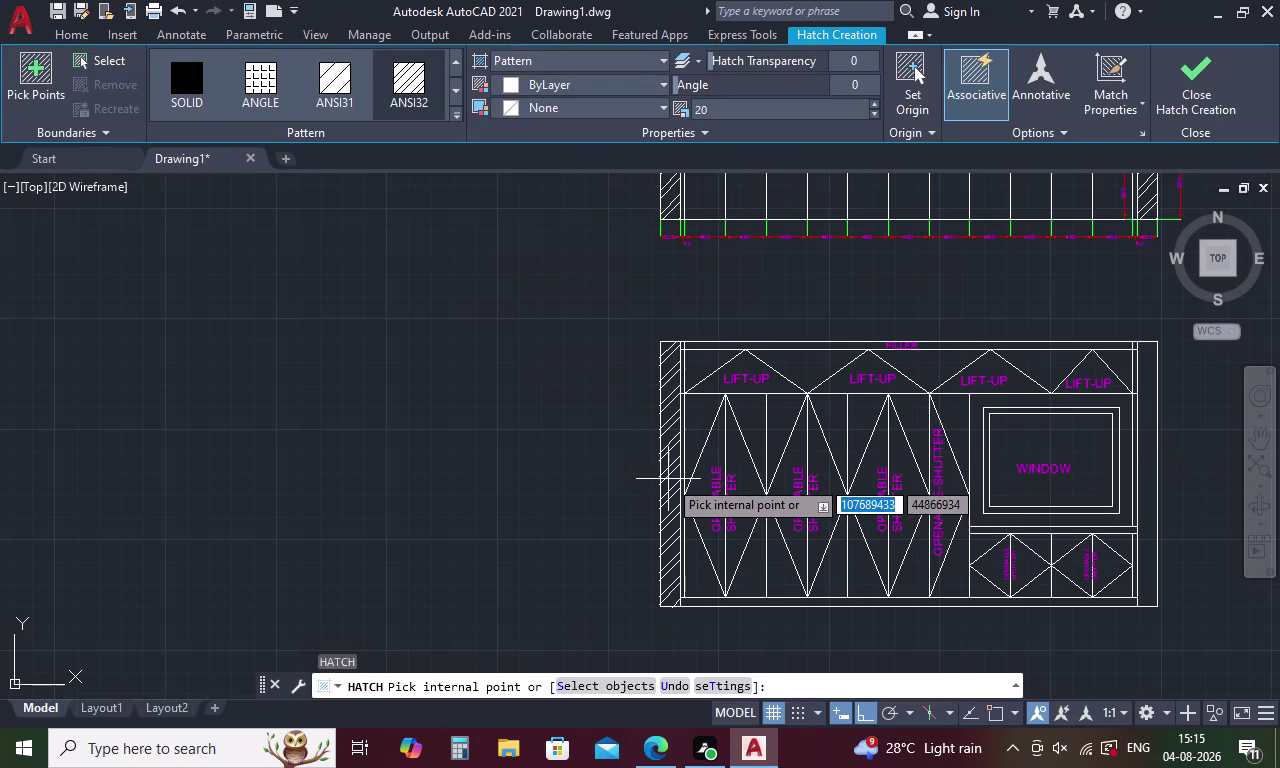
click(668, 479)
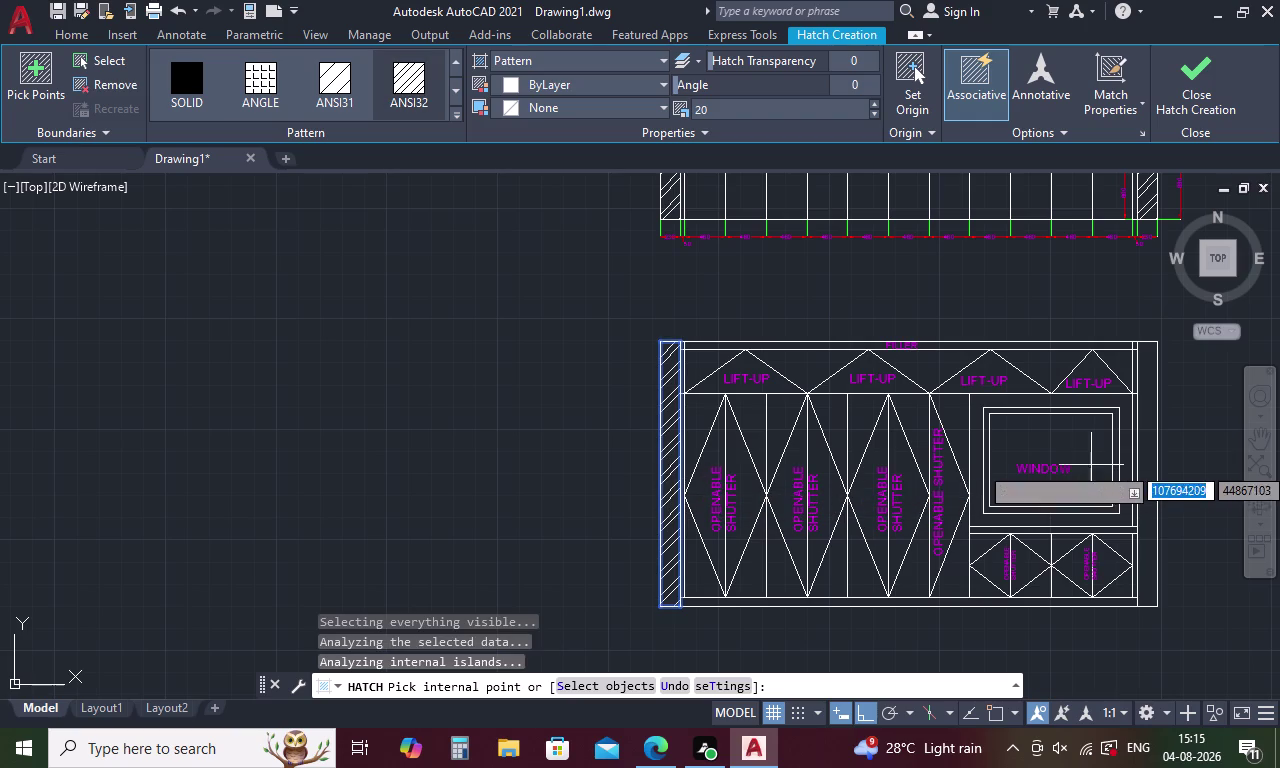
click(1144, 447)
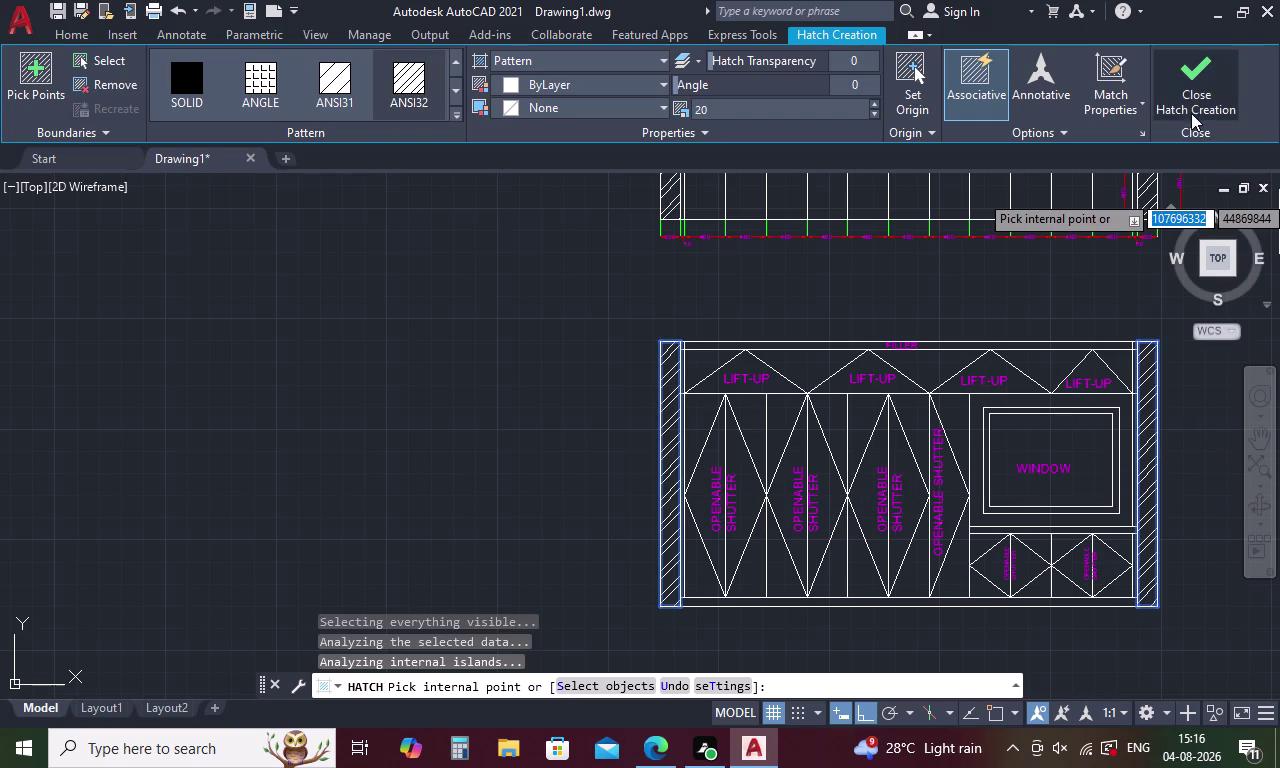
click(1191, 84)
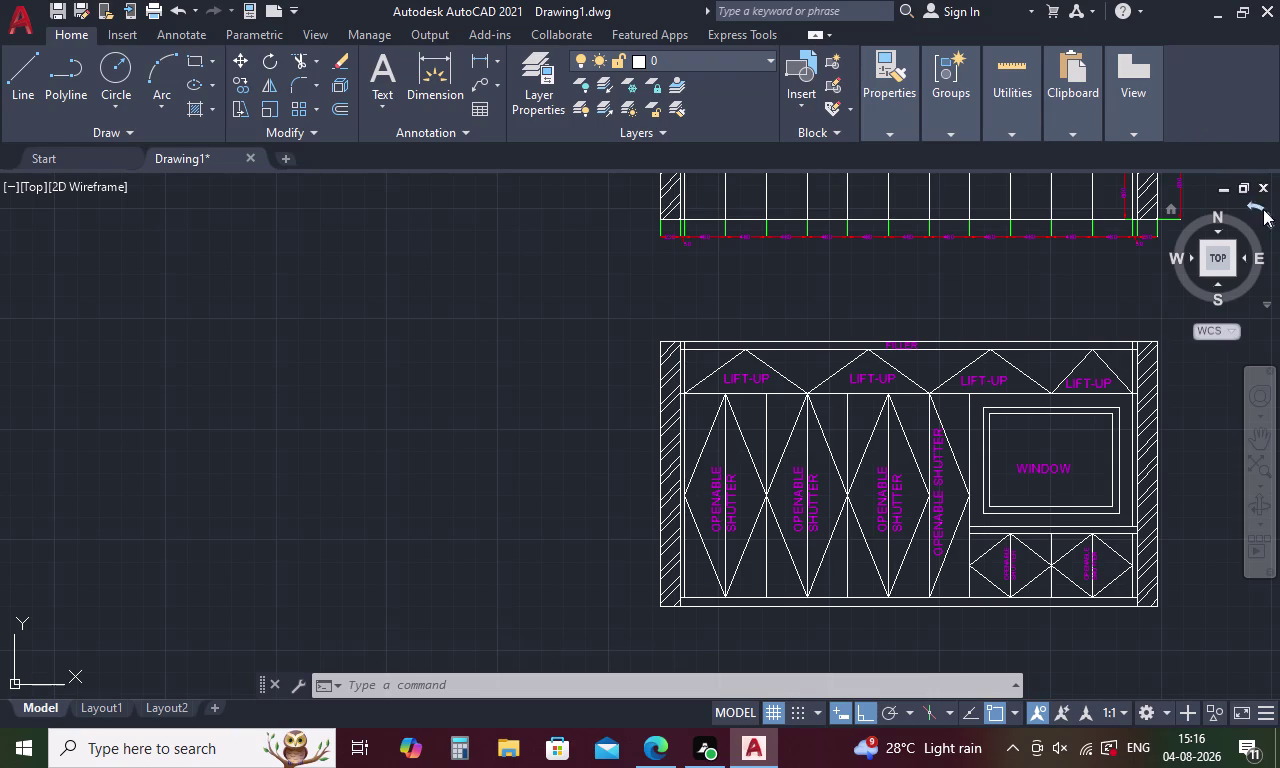
Clear pending commands and start another hatch with H.
key(Escape)
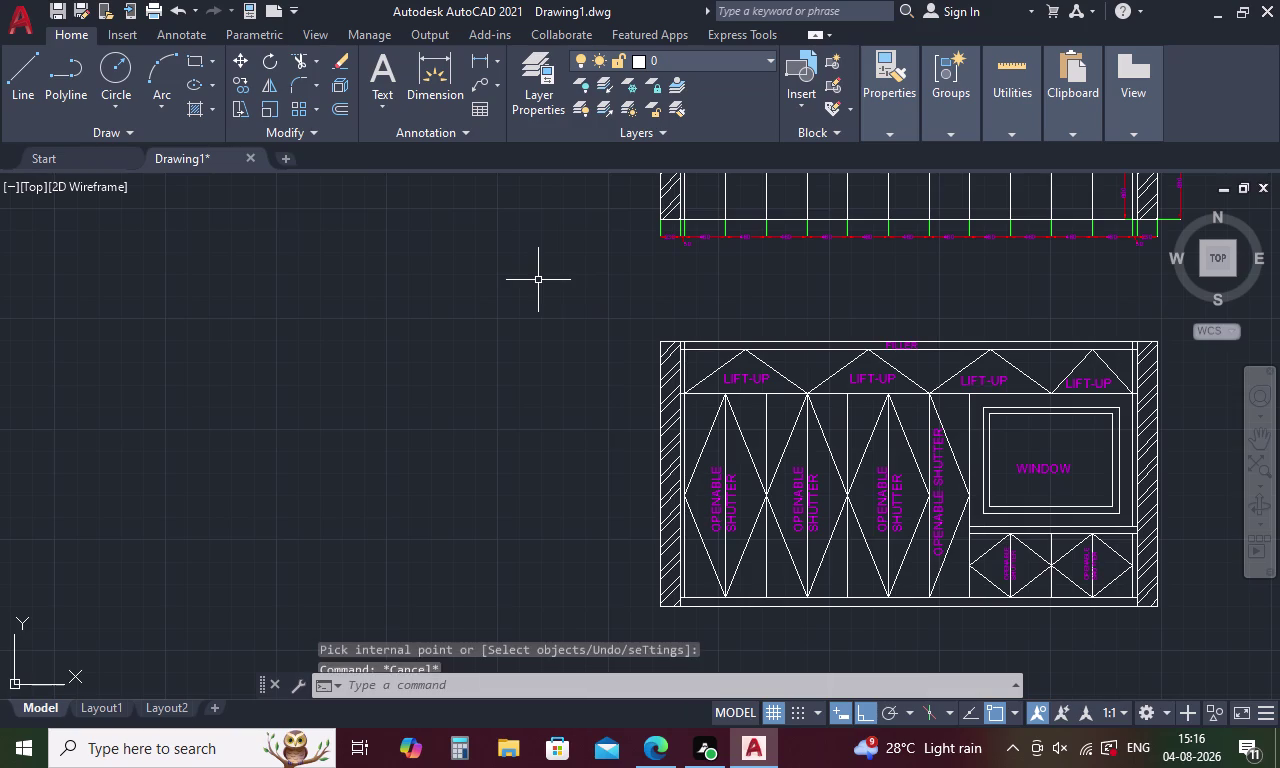
key(h)
key(Return)
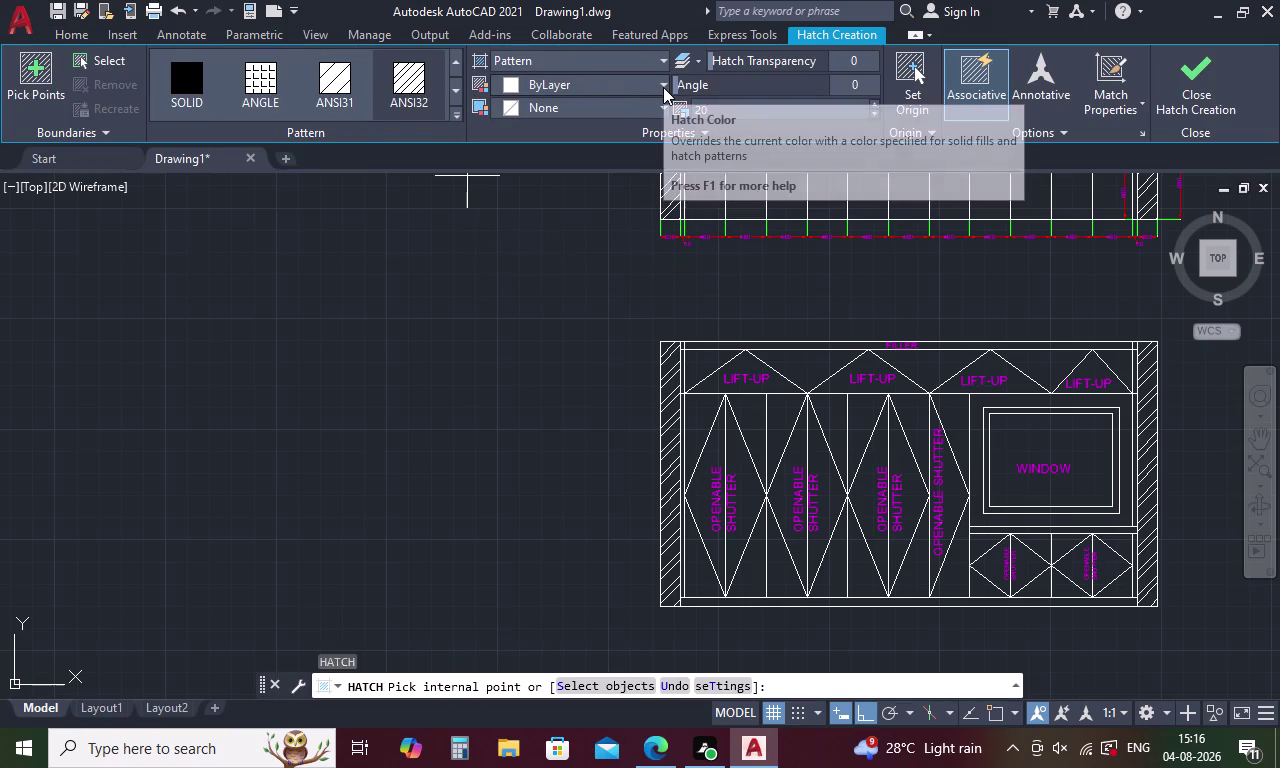
Solid-fill the thin strip beneath the window compartment, then zoom out to the whole elevation.
click(644, 61)
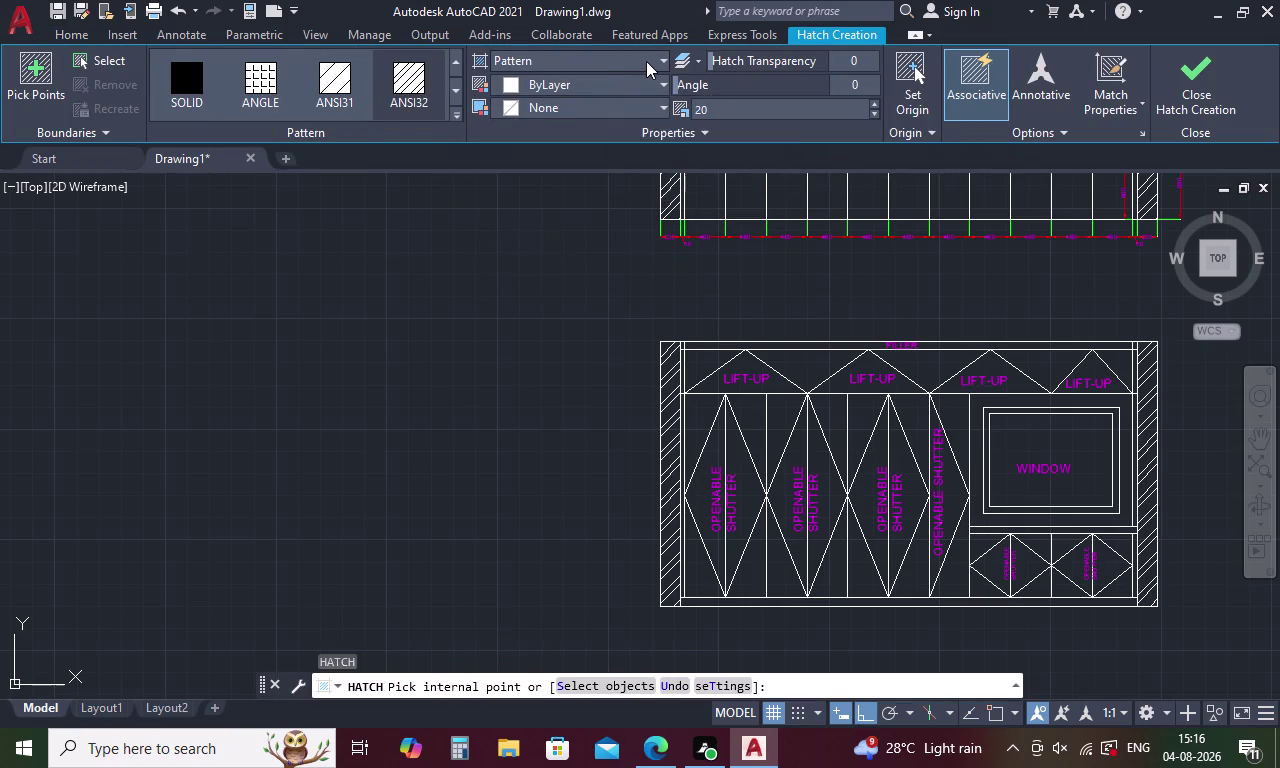
click(569, 81)
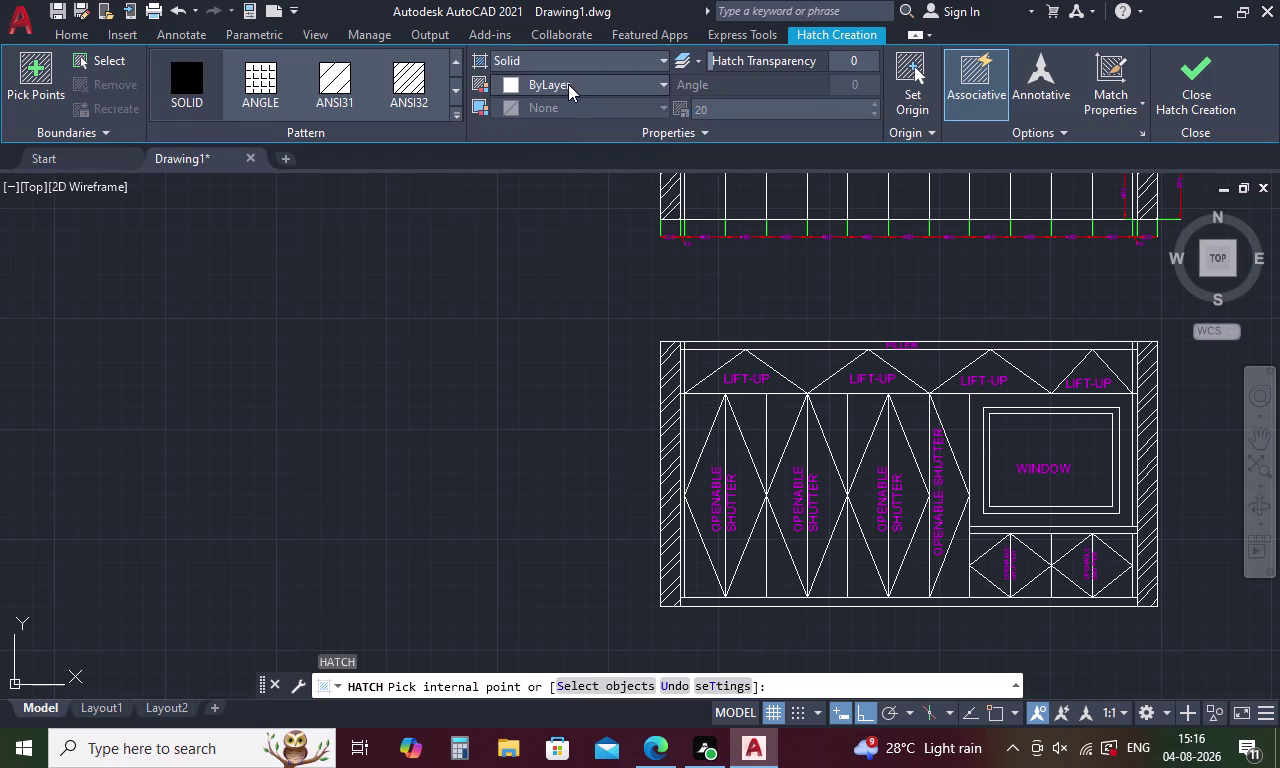
click(995, 530)
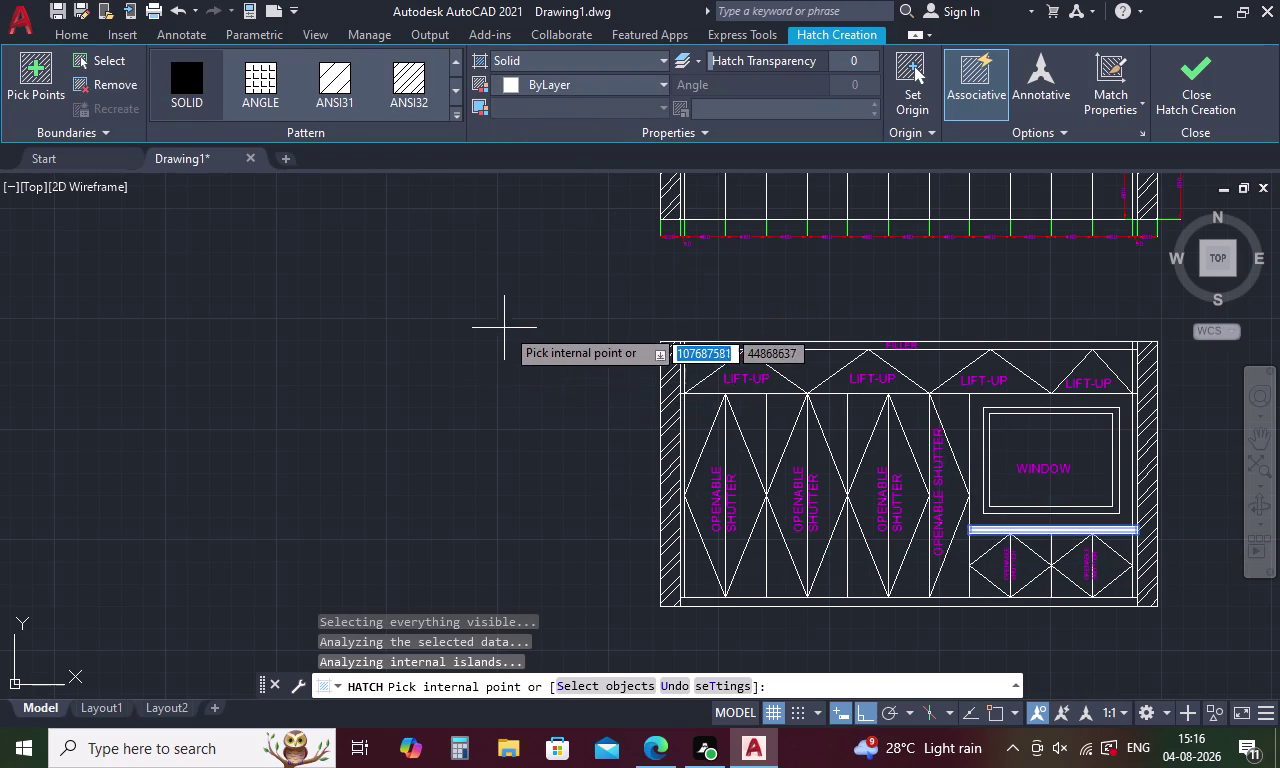
key(Escape)
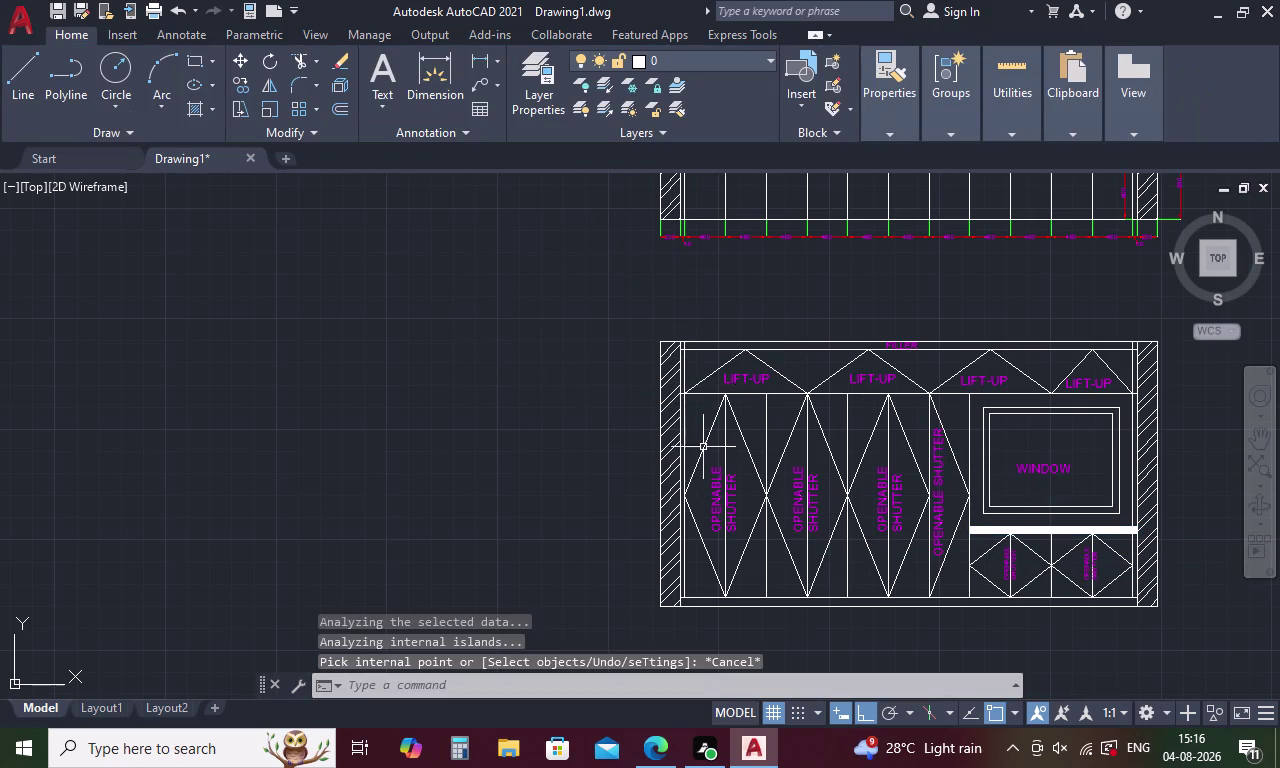
click(1008, 530)
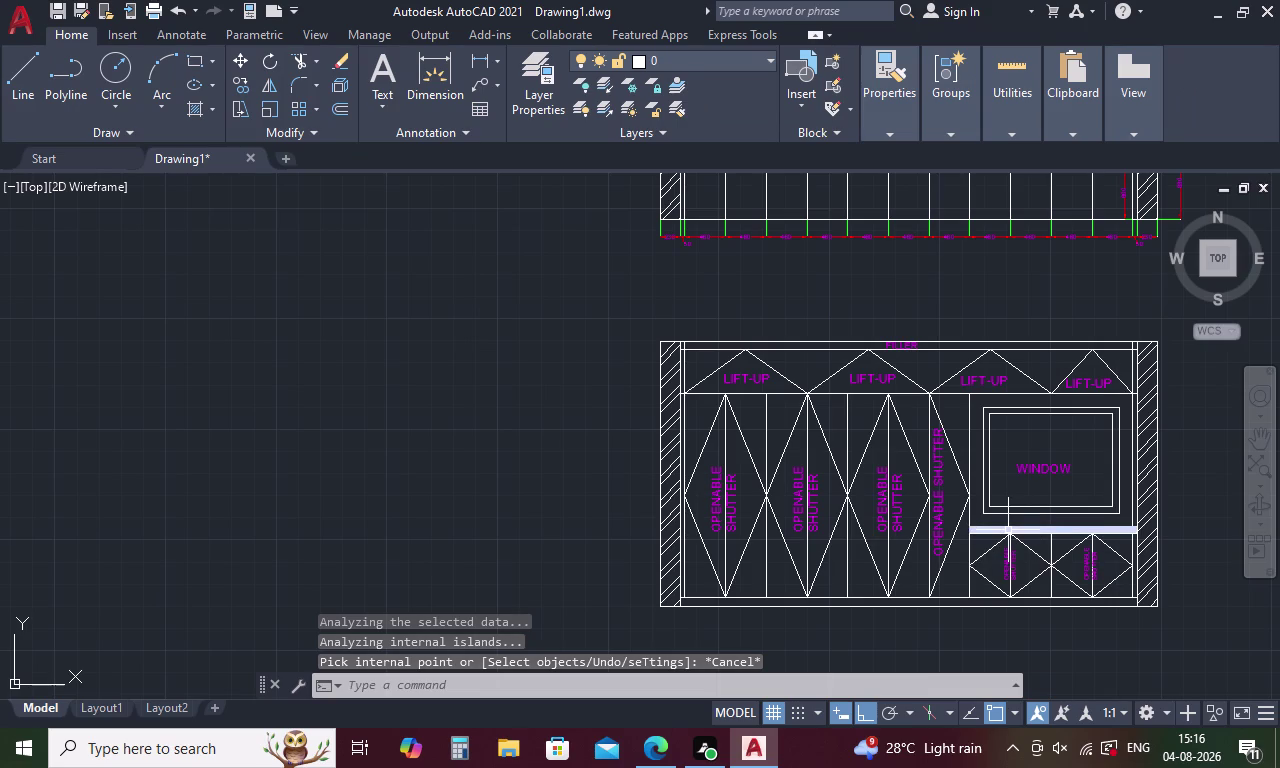
key(Escape)
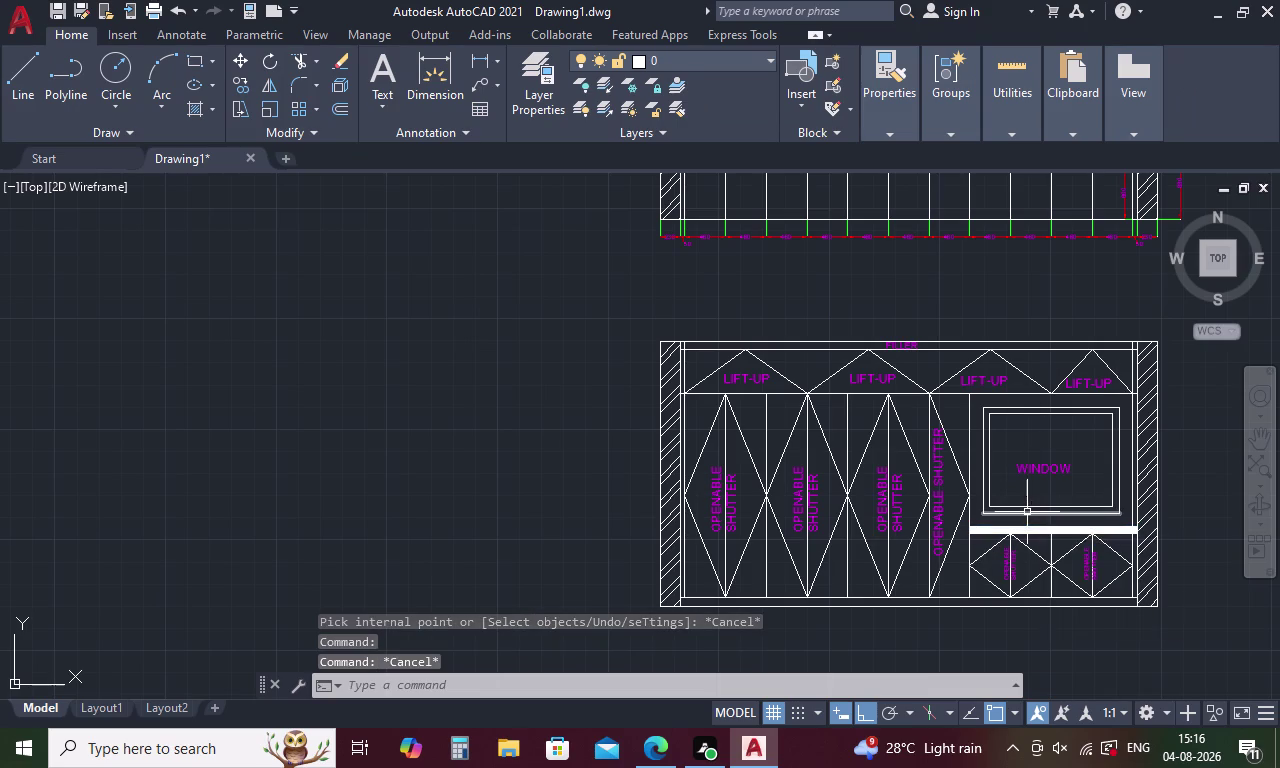
scroll(up, 3)
click(1023, 517)
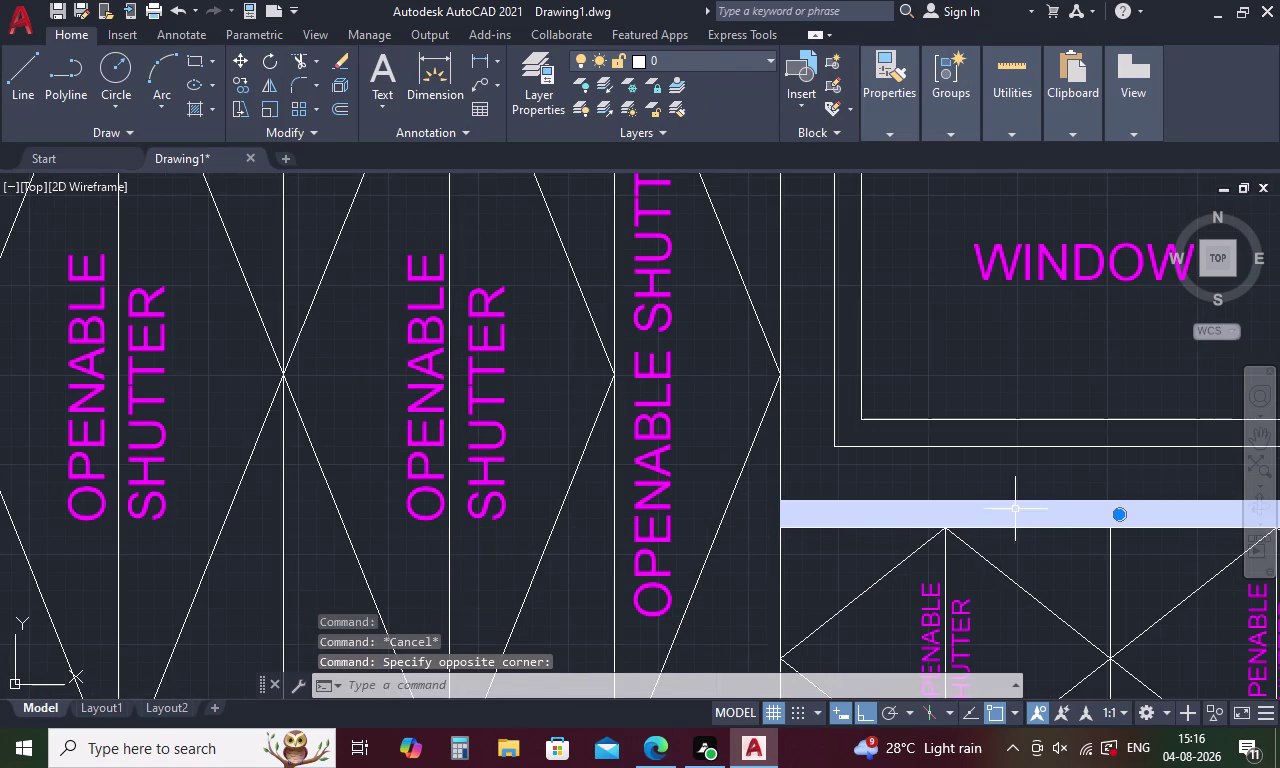
click(1187, 102)
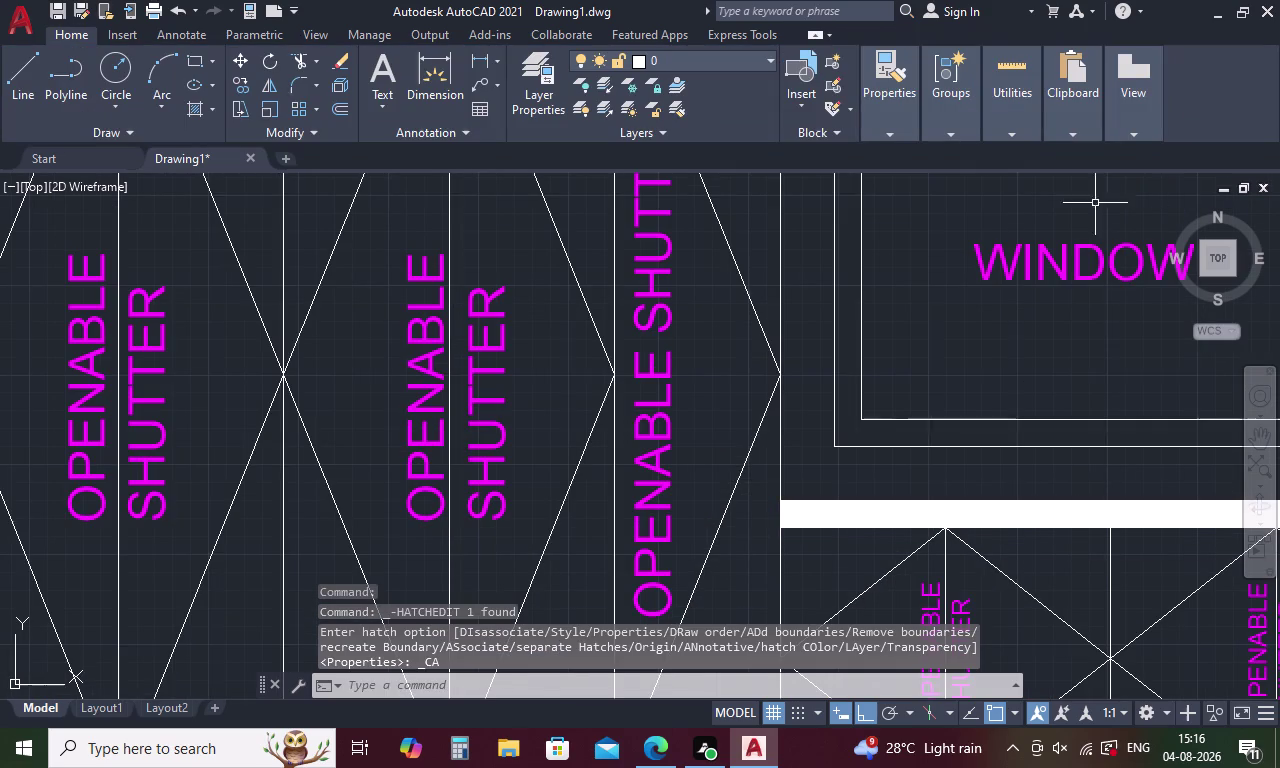
scroll(down, 3)
middle_drag(1028, 274, 798, 382)
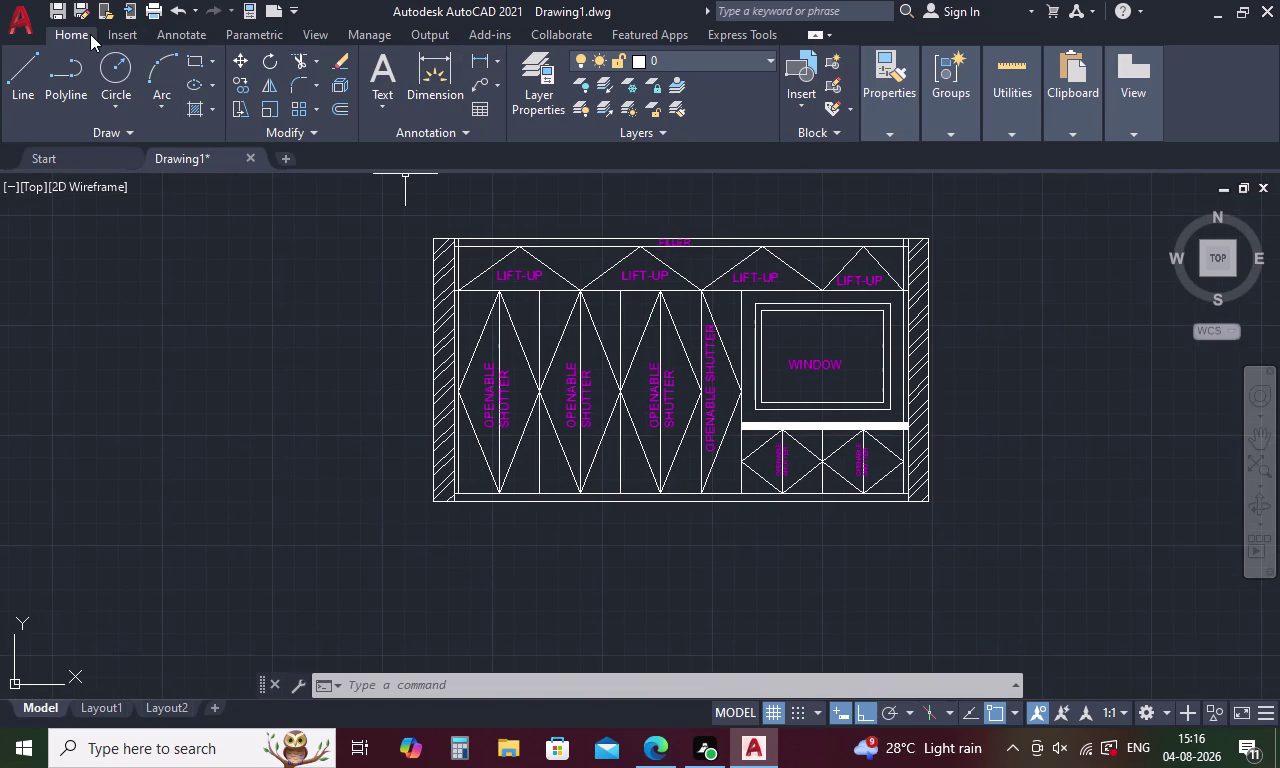
click(179, 32)
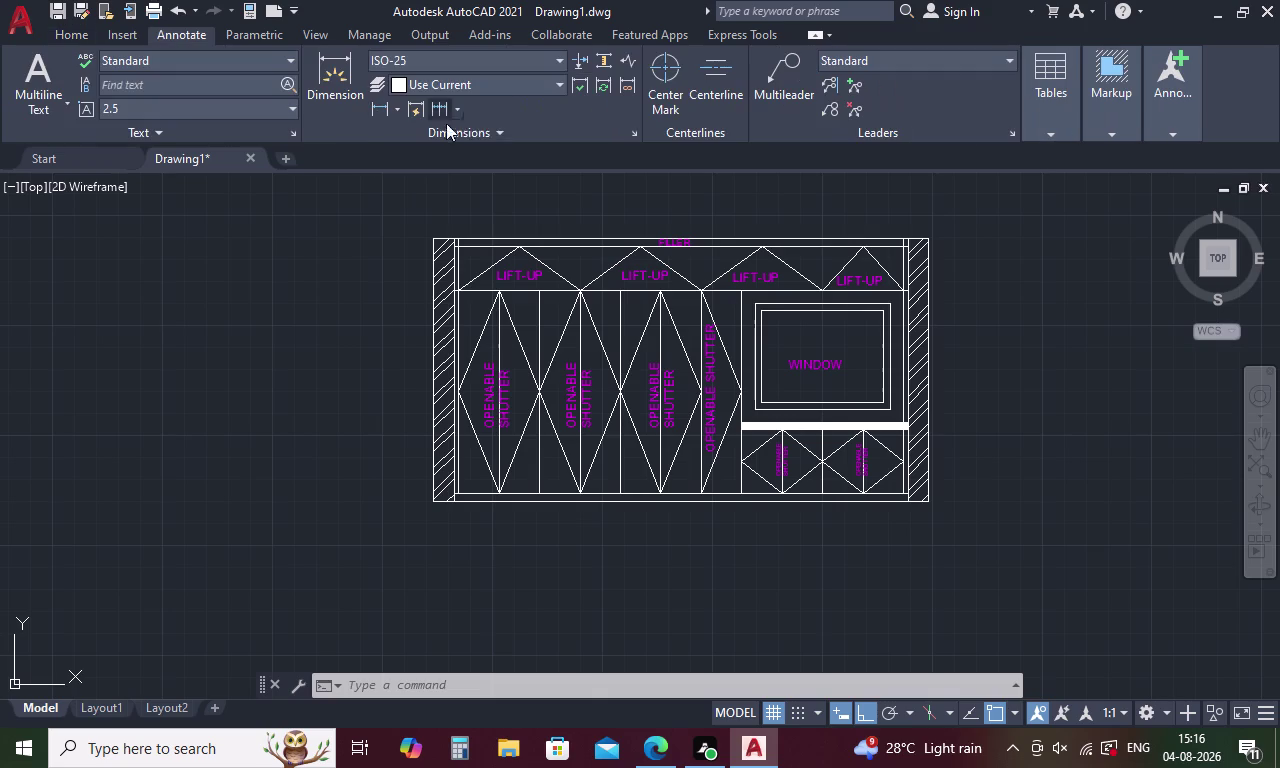
Place a 2995 vertical linear dimension from top-left to bottom-left corner, left of the elevation.
click(384, 106)
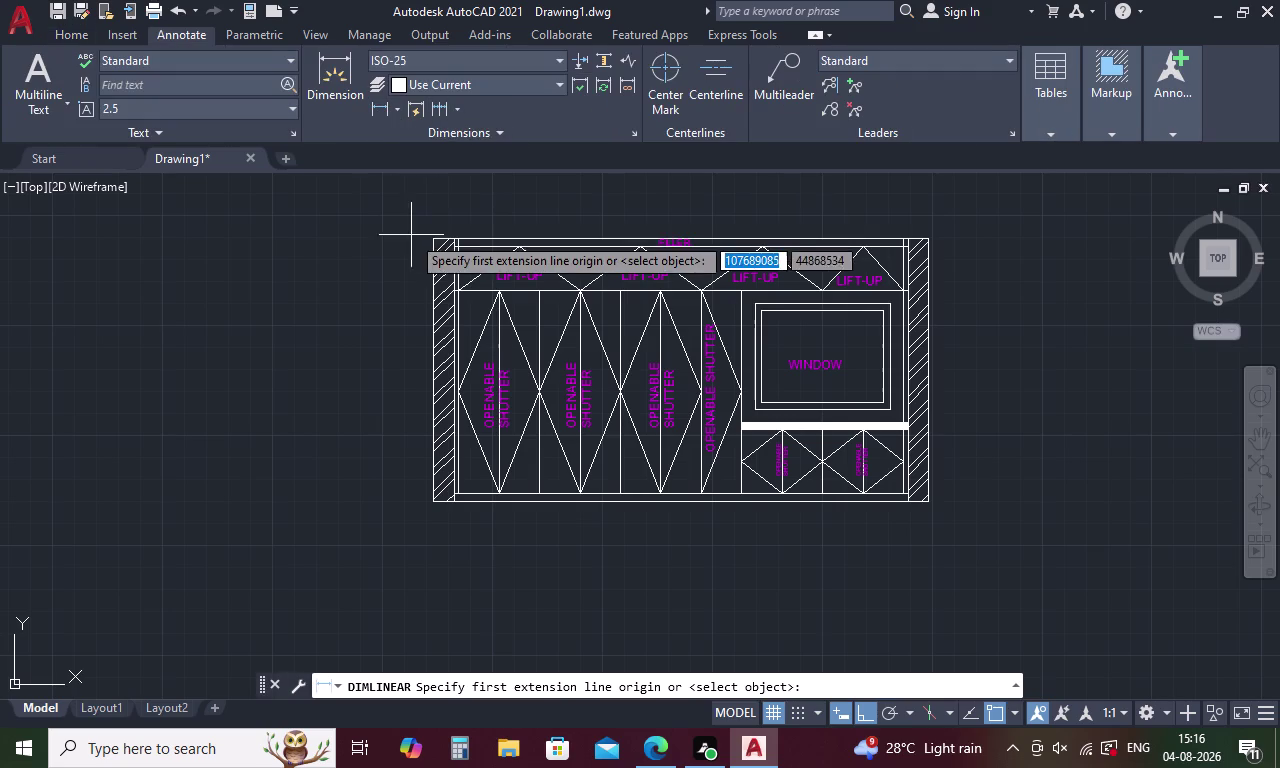
click(438, 236)
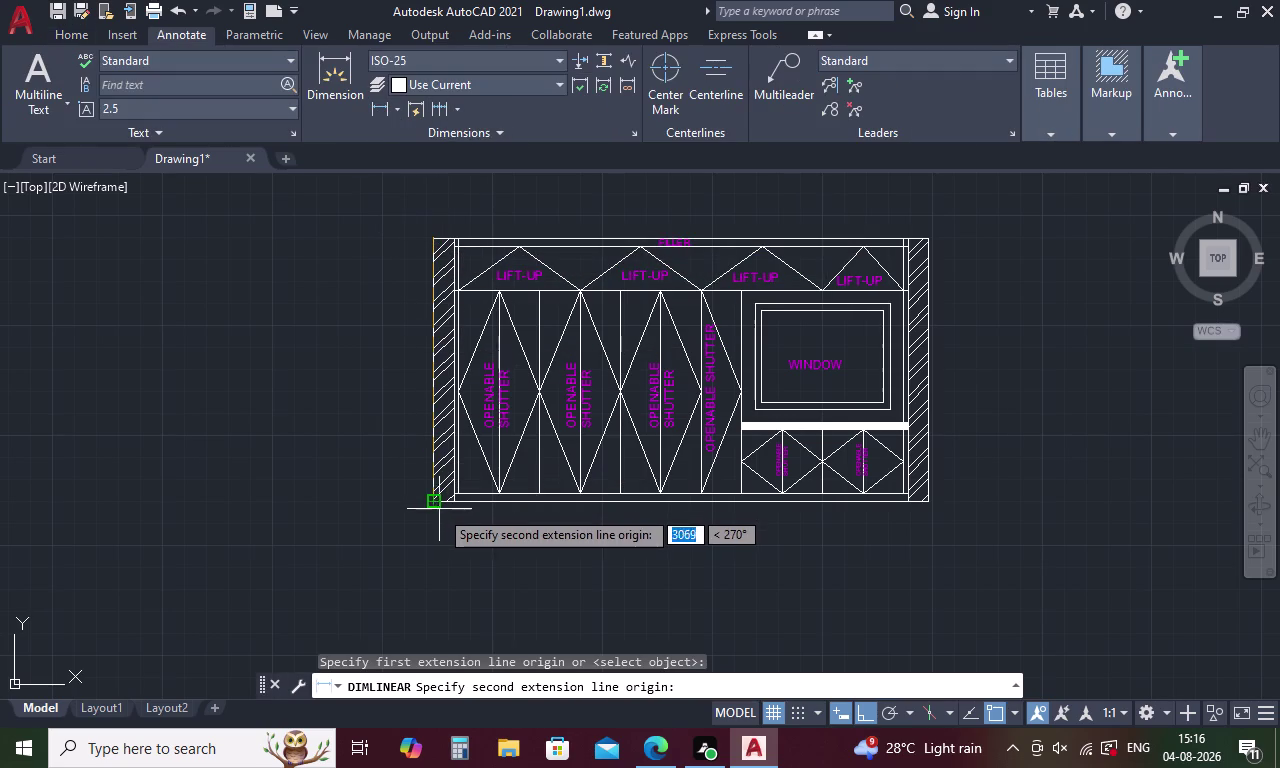
scroll(up, 3)
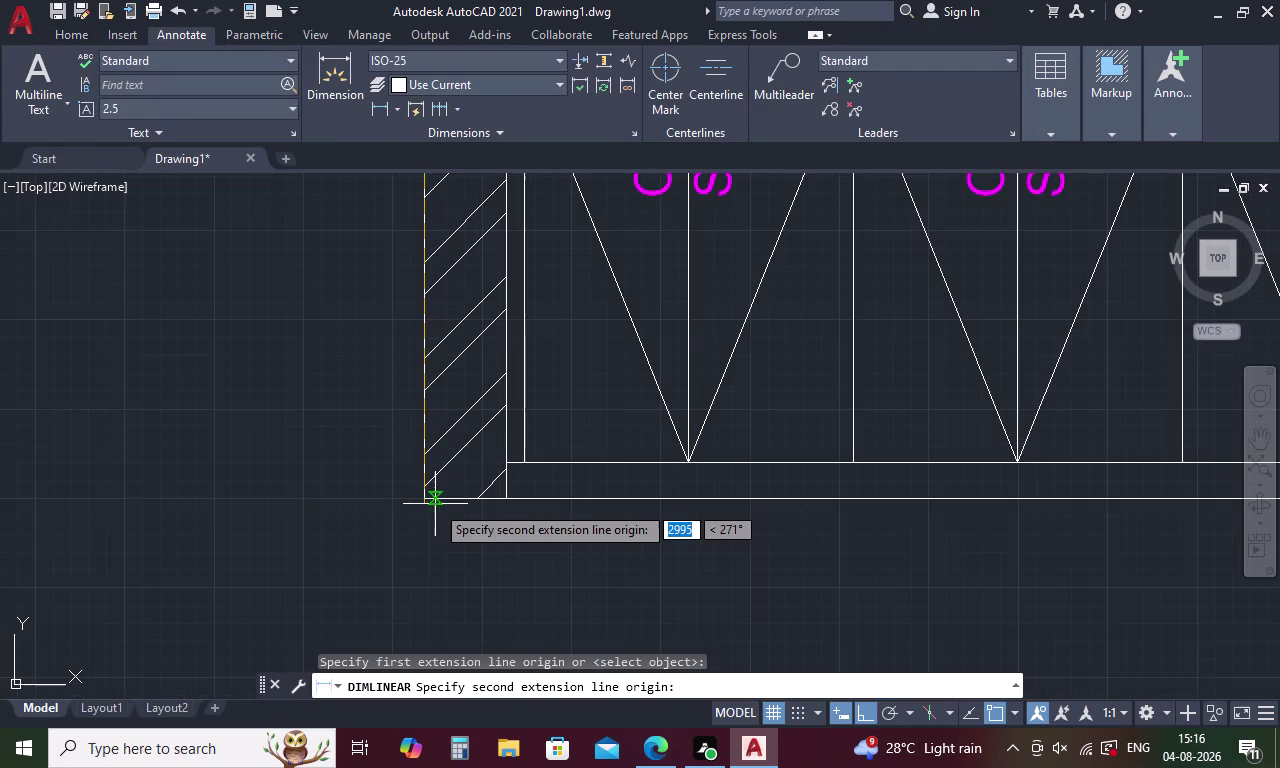
click(427, 502)
scroll(down, 3)
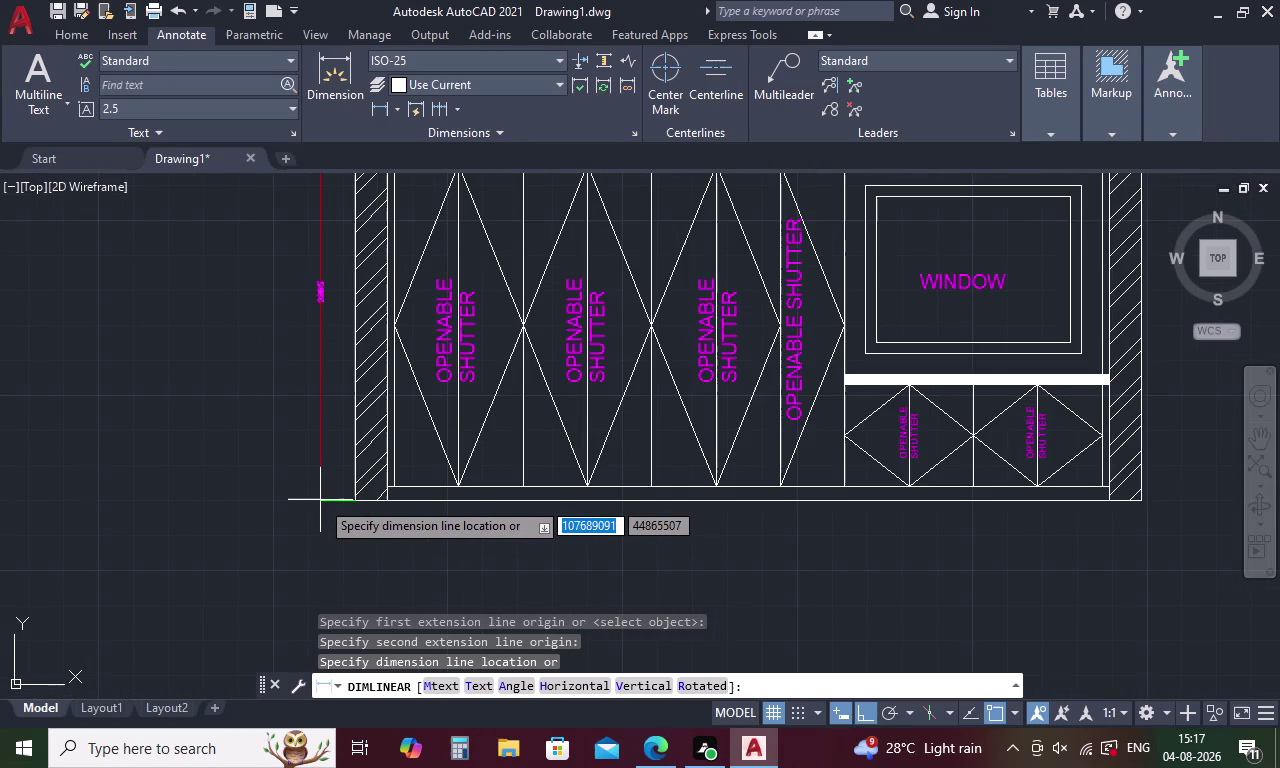
click(283, 500)
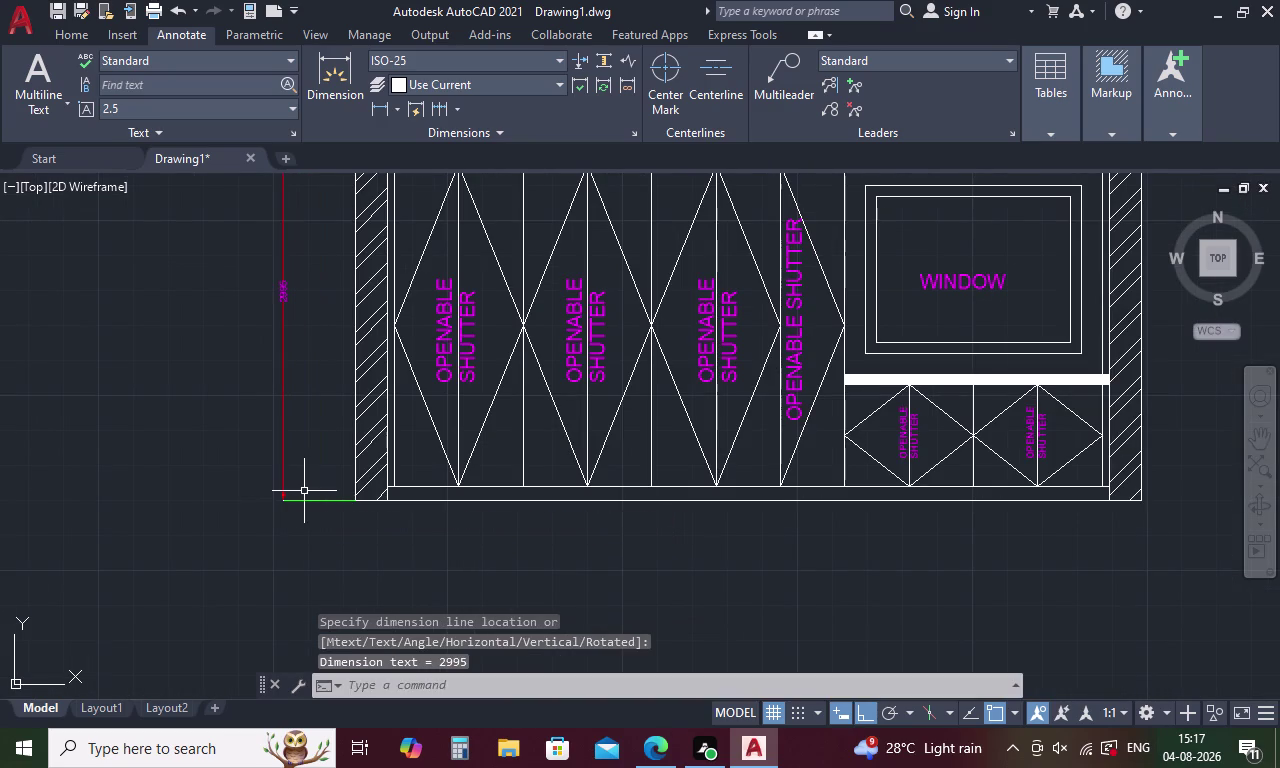
key(space)
scroll(down, 3)
scroll(up, 3)
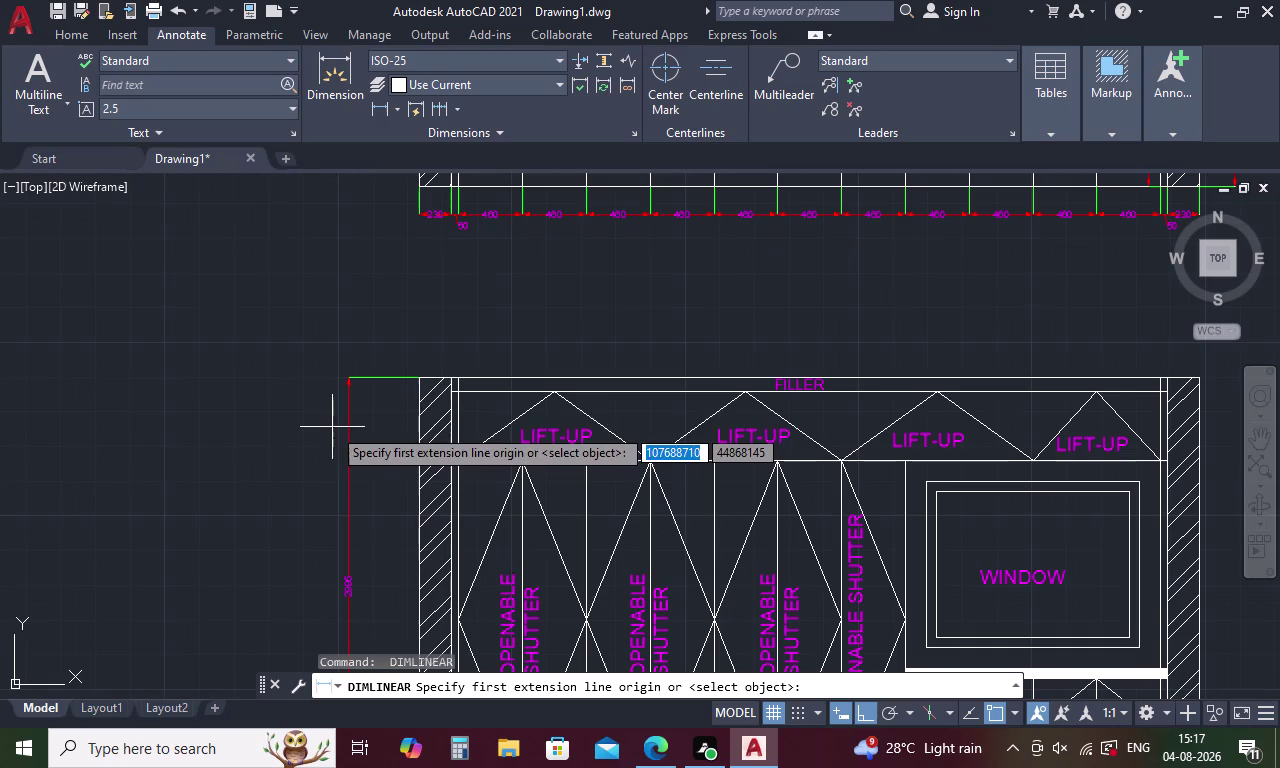
Dimension the left side from the top edge down to the bottom of the FILLER band.
click(449, 375)
click(449, 390)
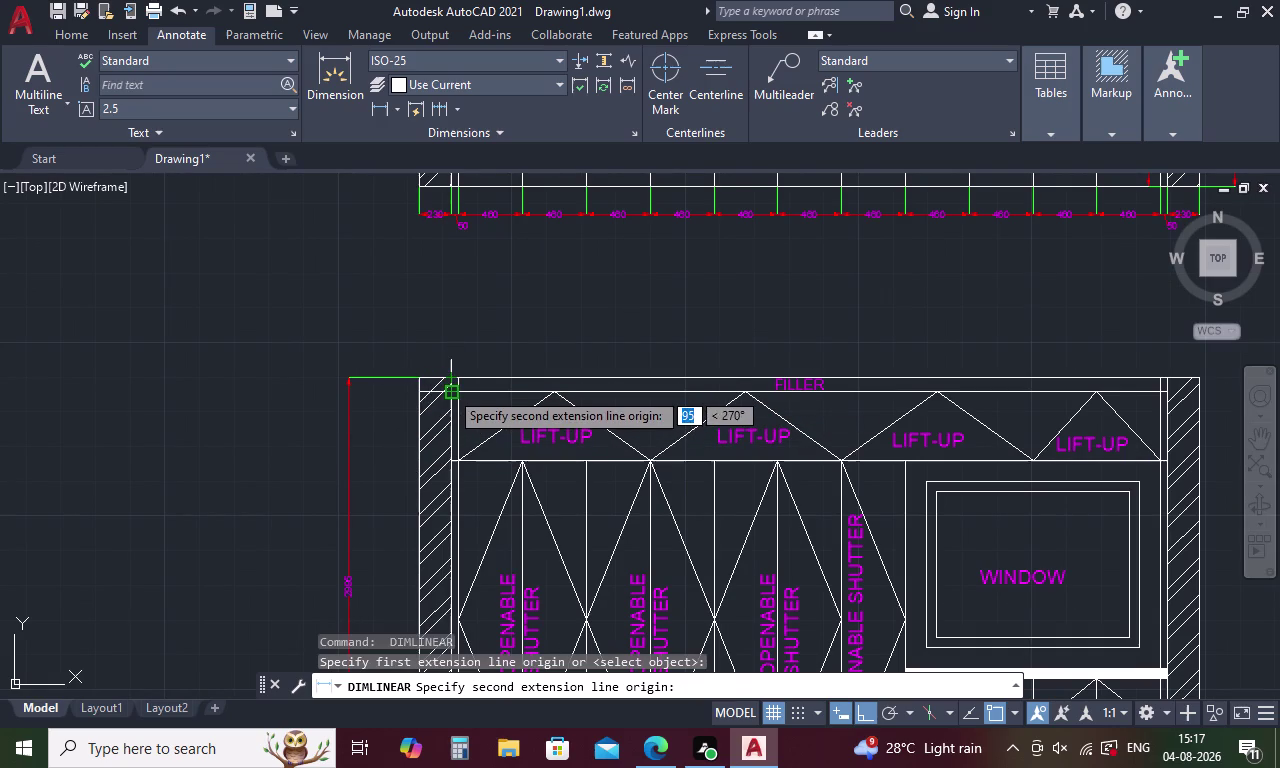
click(394, 415)
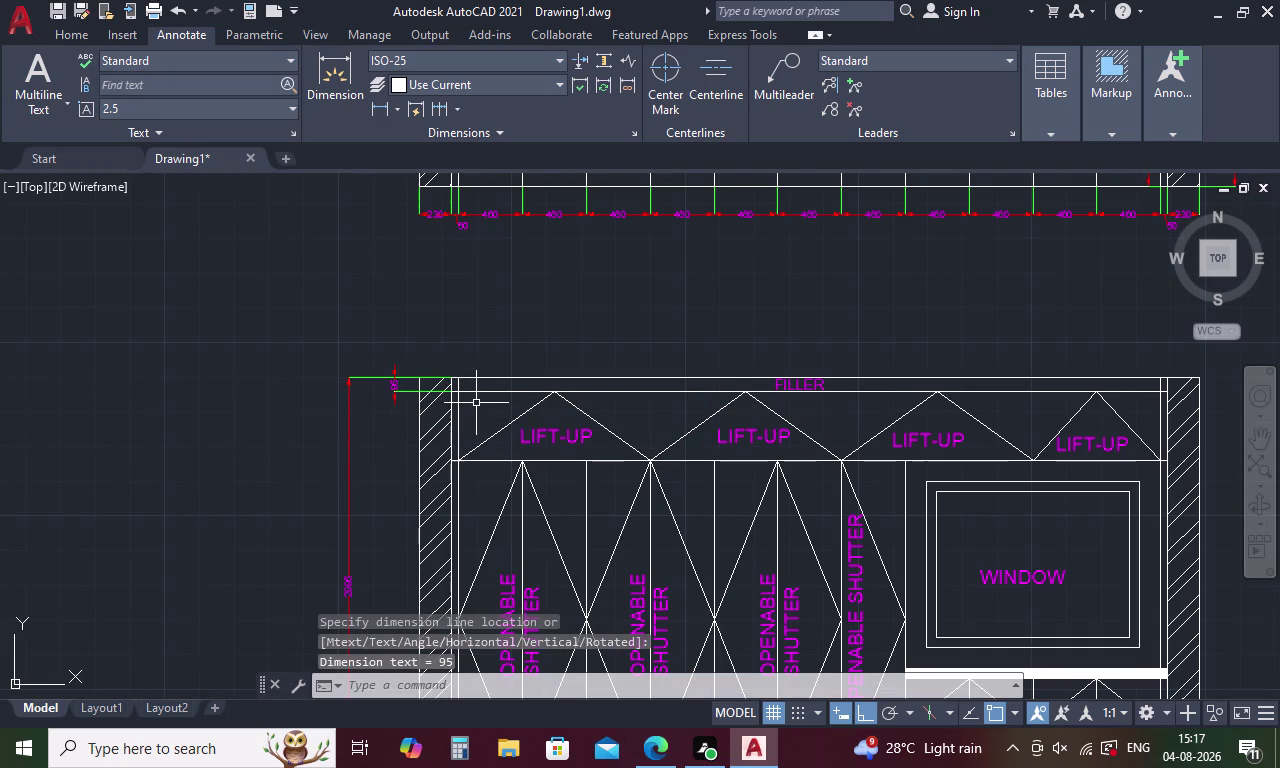
scroll(up, 3)
scroll(down, 3)
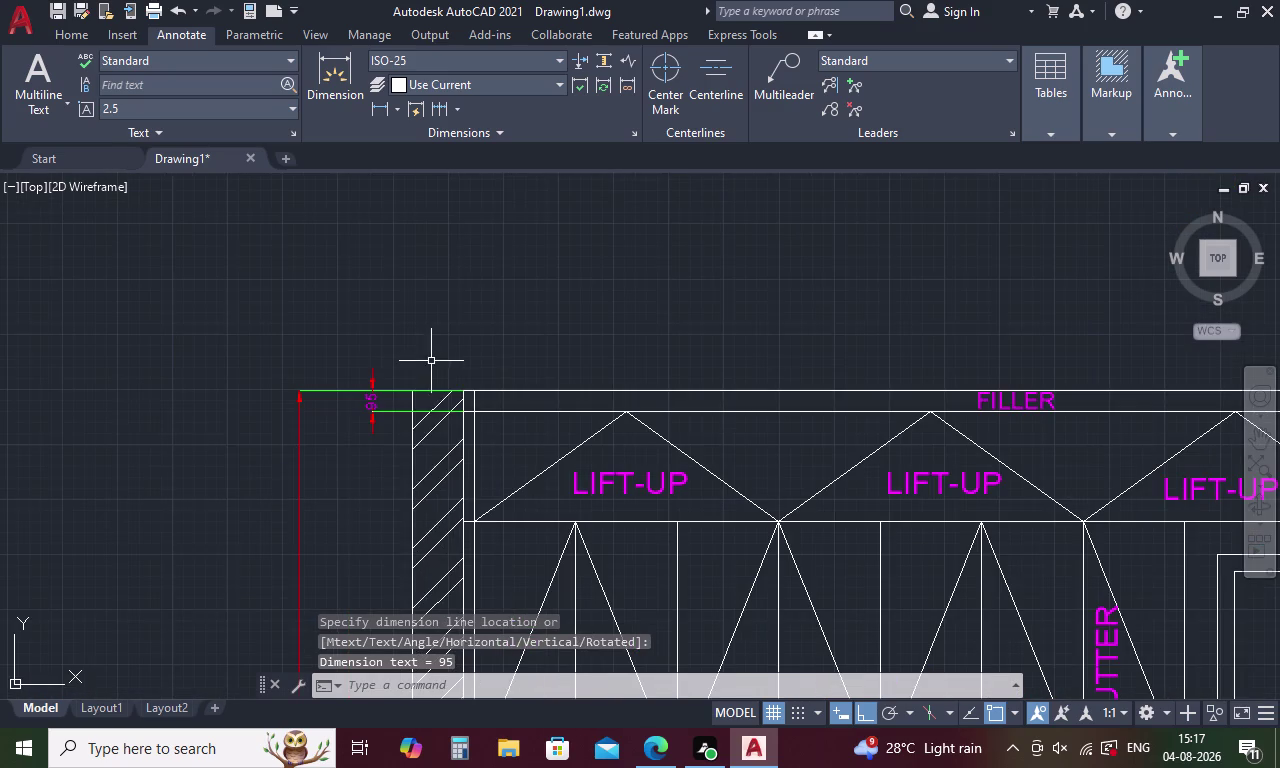
key(space)
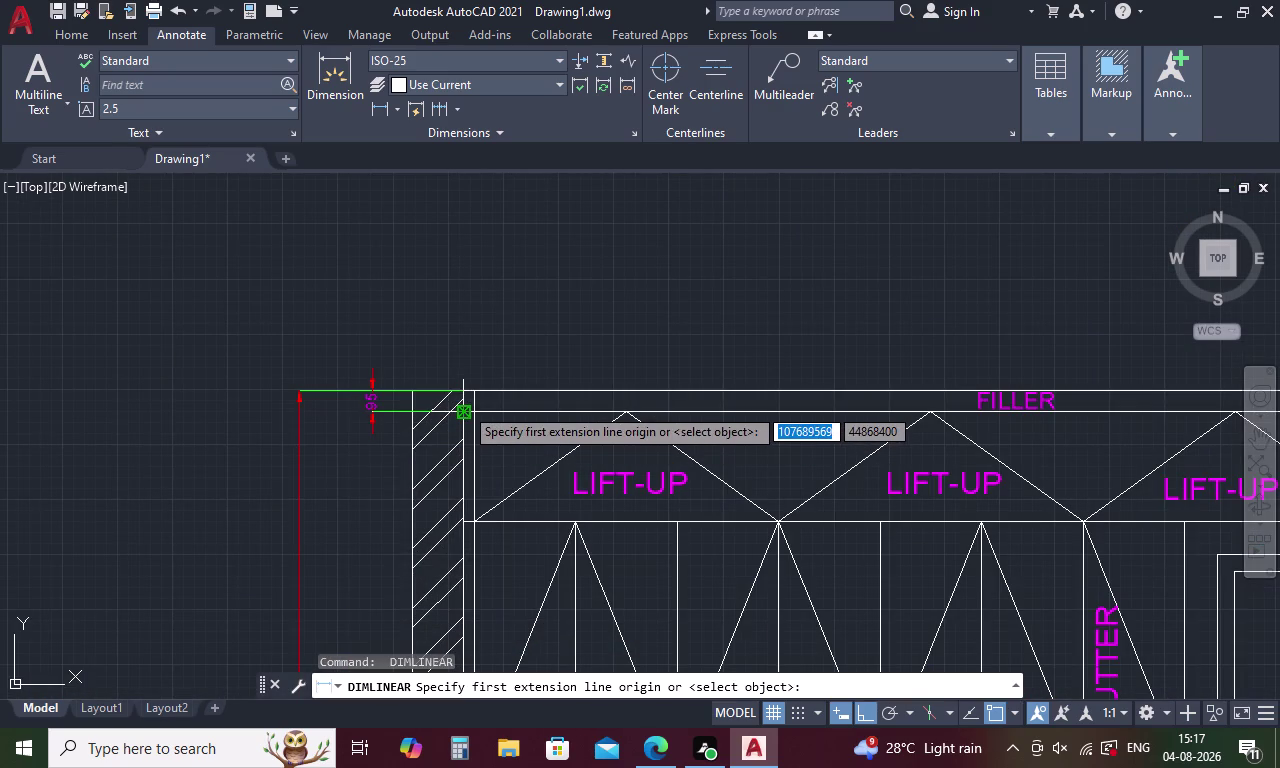
click(464, 406)
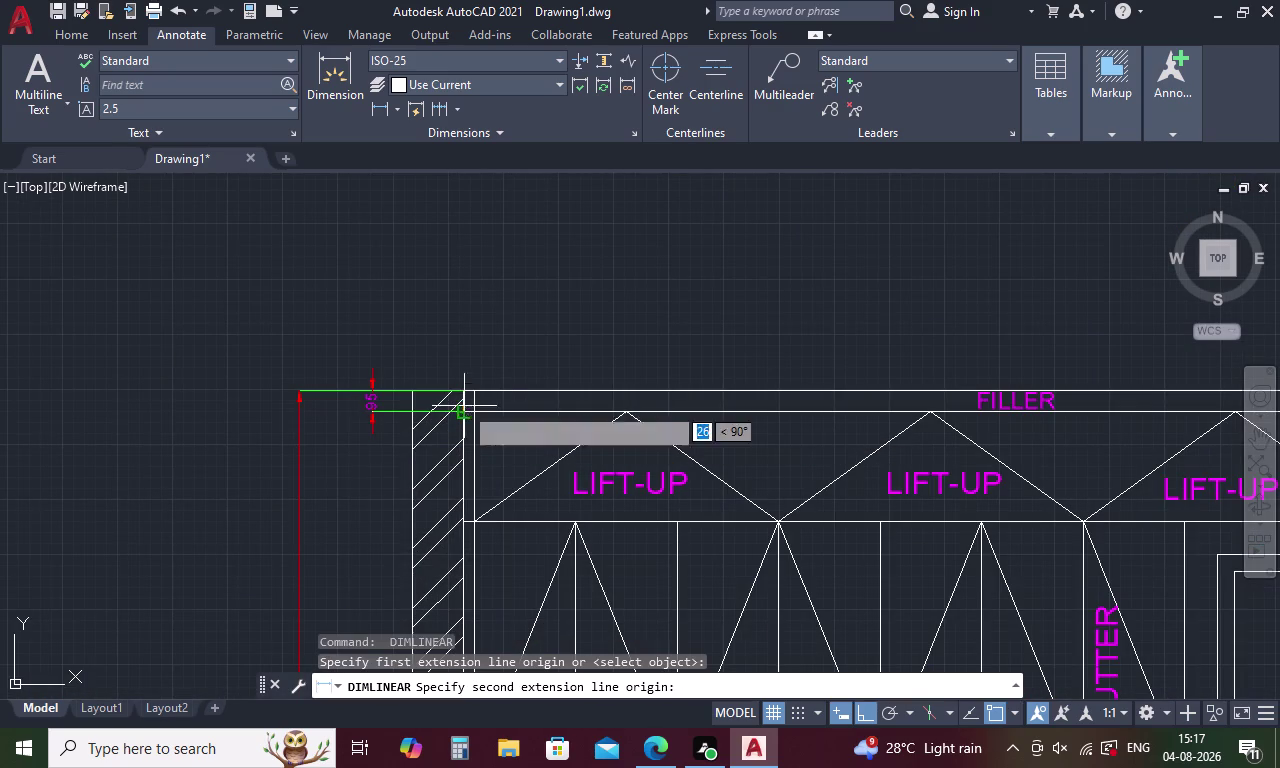
drag(463, 518, 450, 519)
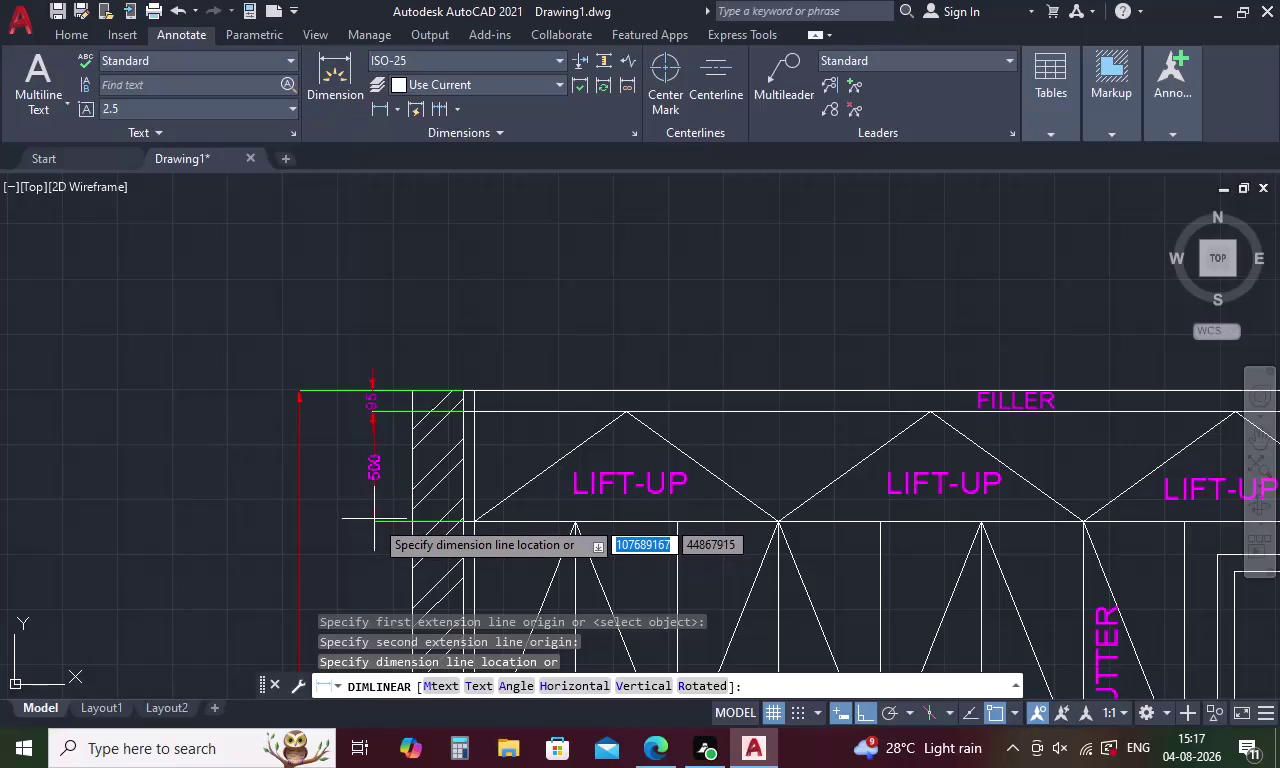
key(Escape)
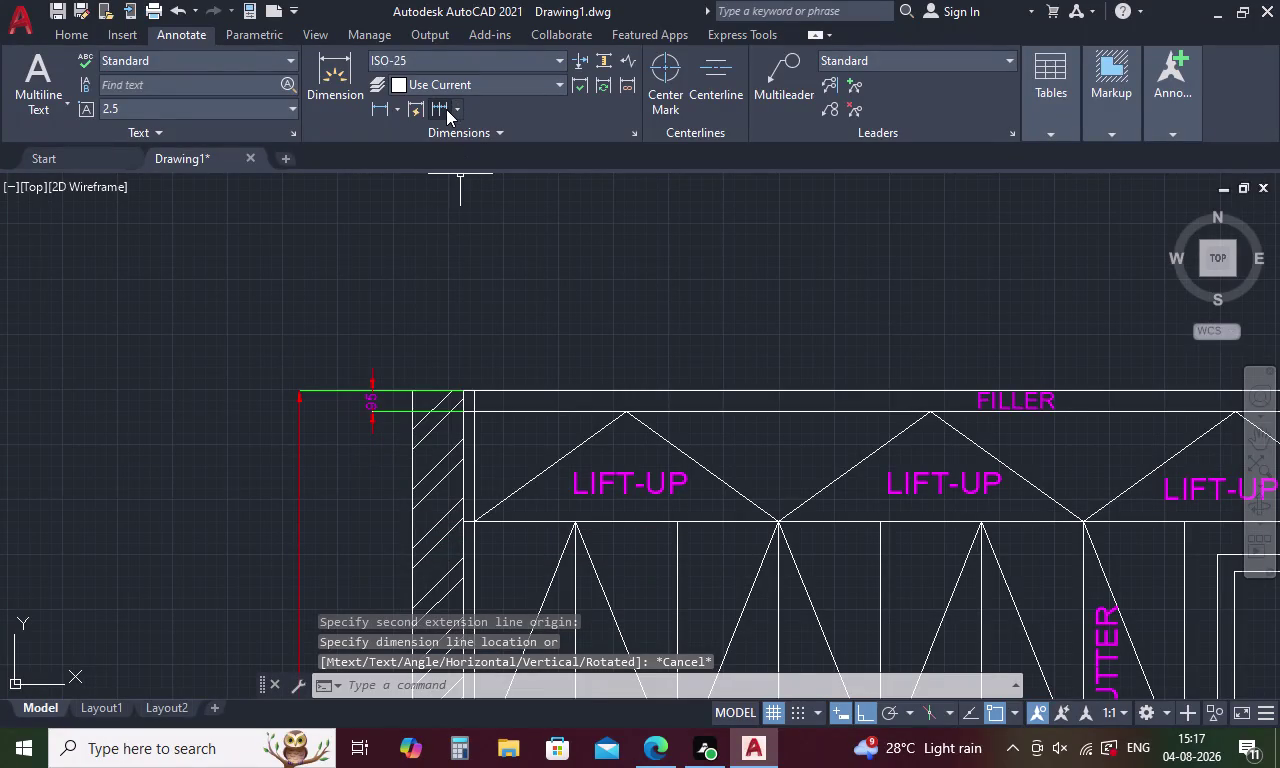
Continue the chain to the shutter bottom and base corner, adding the 100 dimension.
click(446, 109)
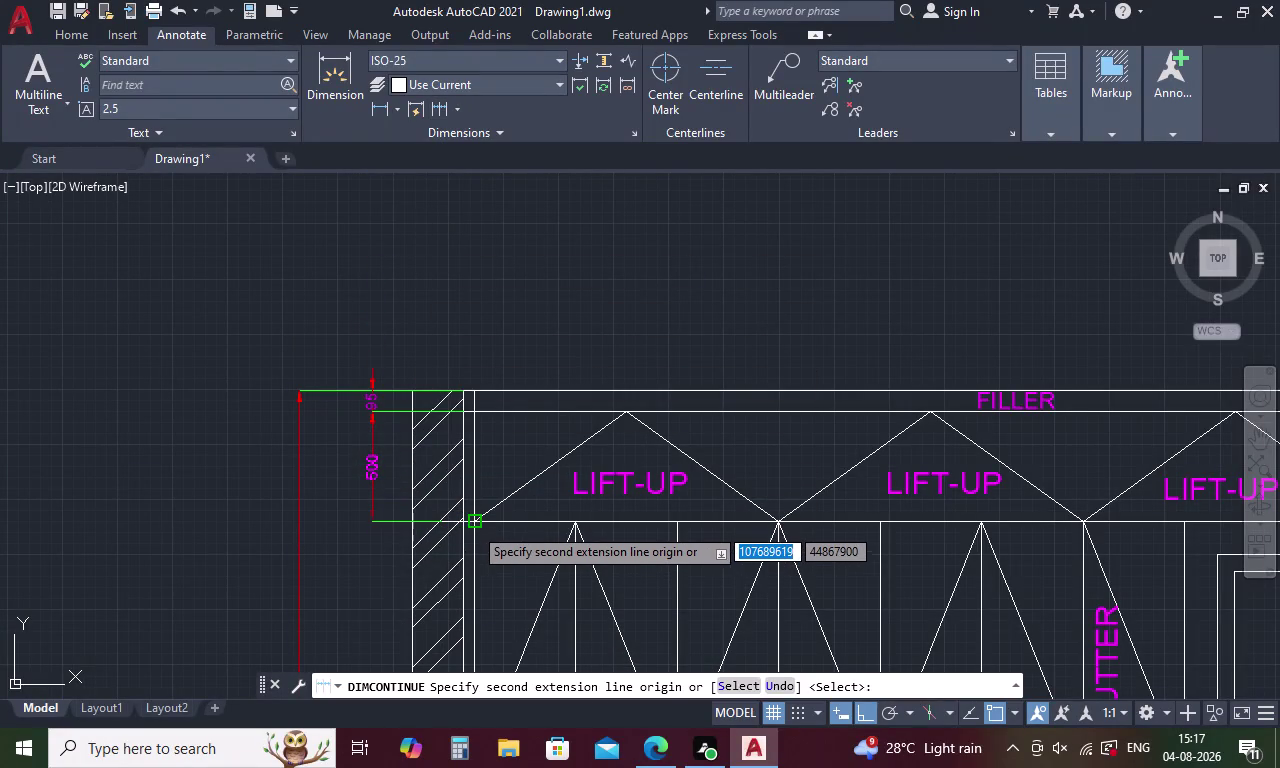
click(474, 524)
scroll(down, 3)
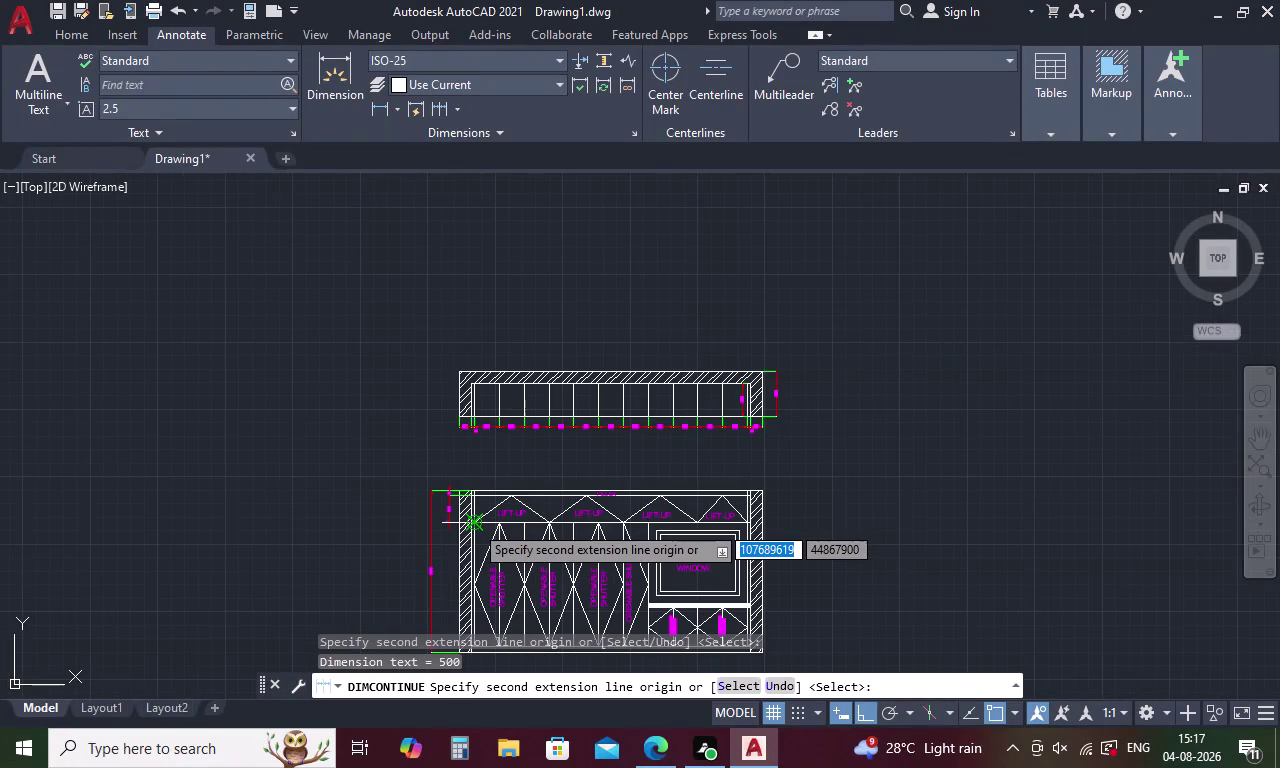
middle_drag(474, 524, 494, 358)
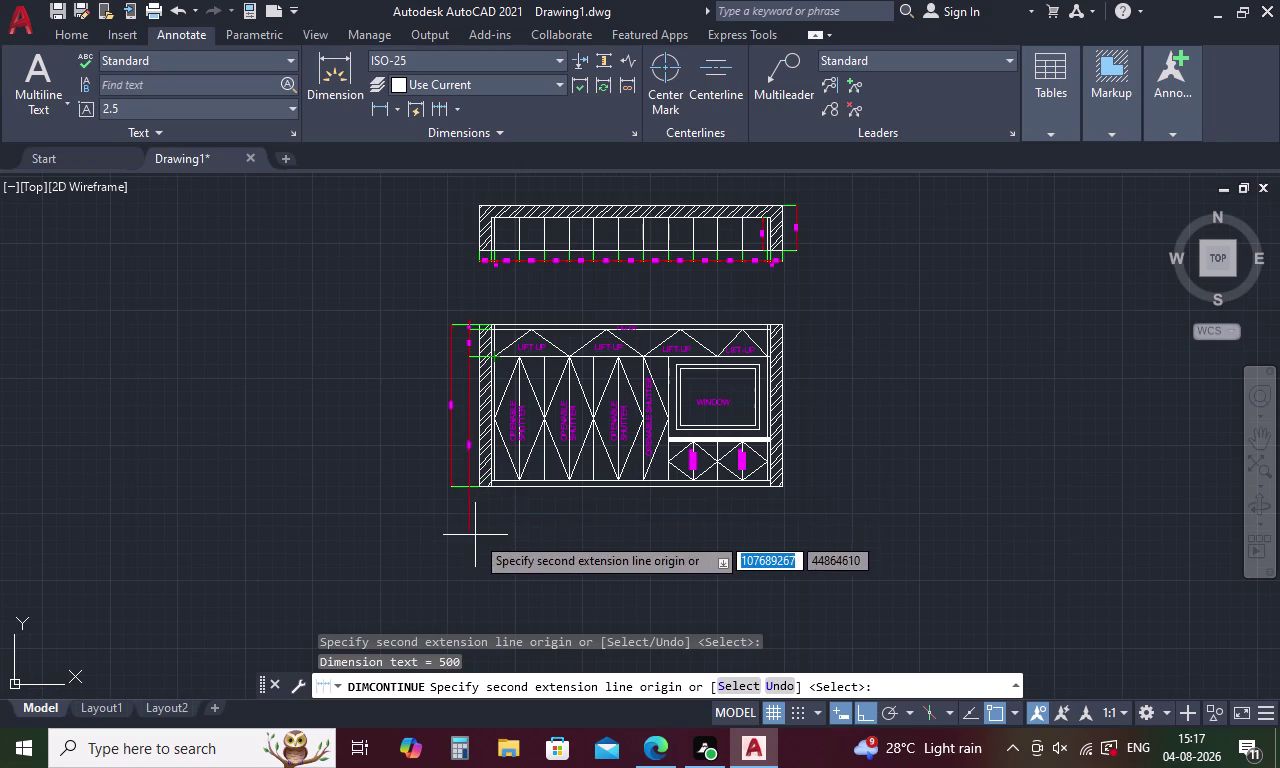
scroll(up, 3)
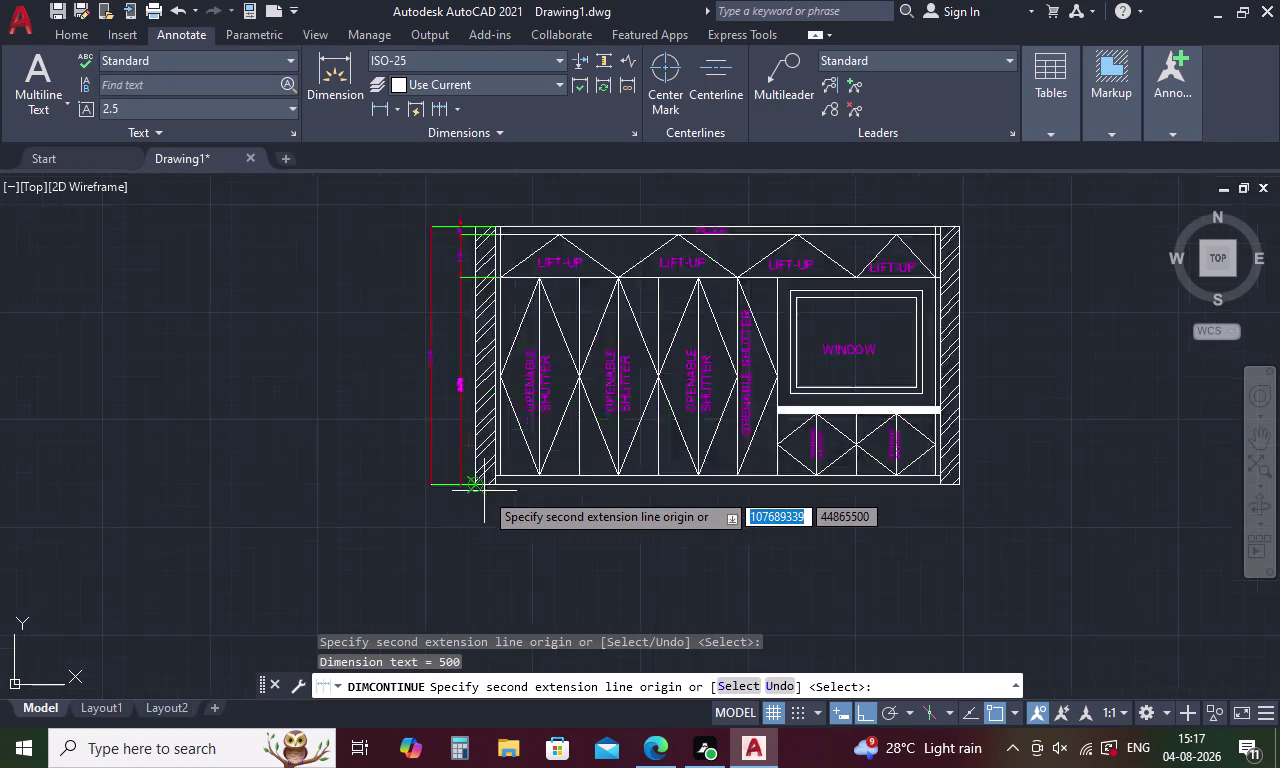
scroll(up, 3)
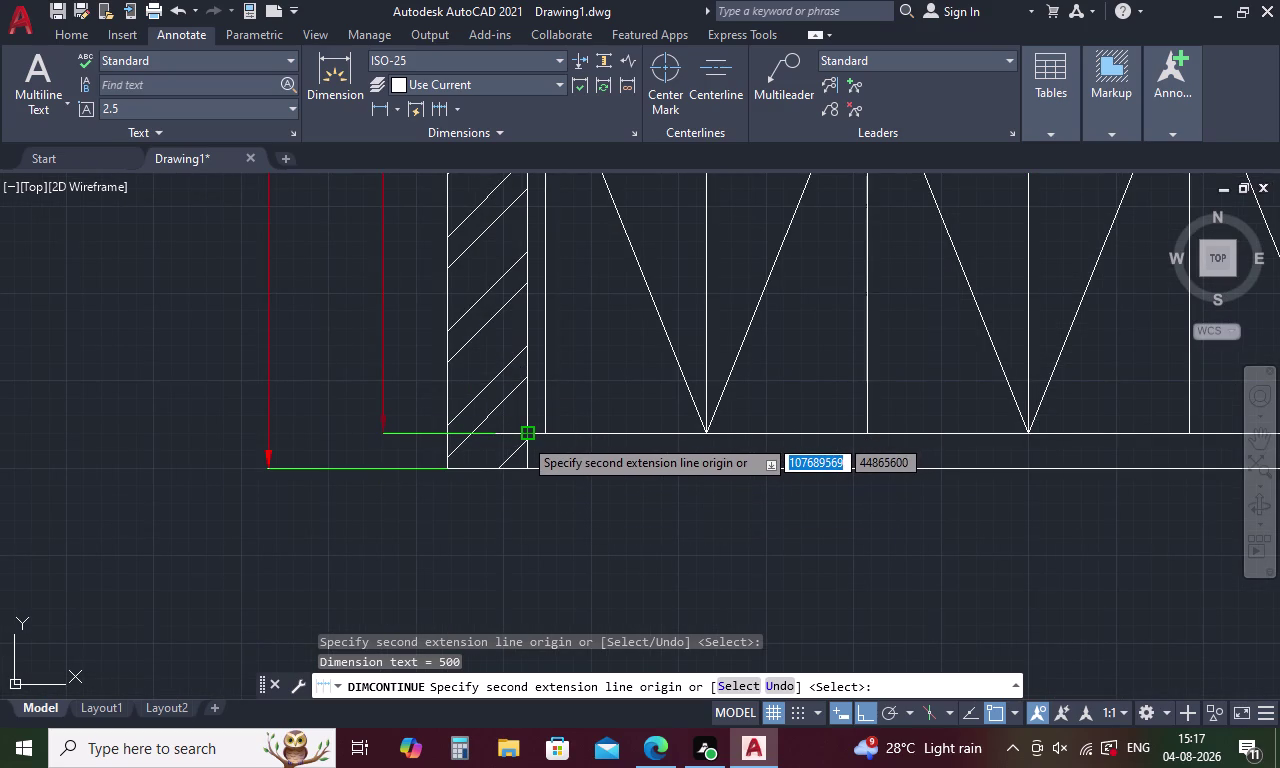
click(523, 437)
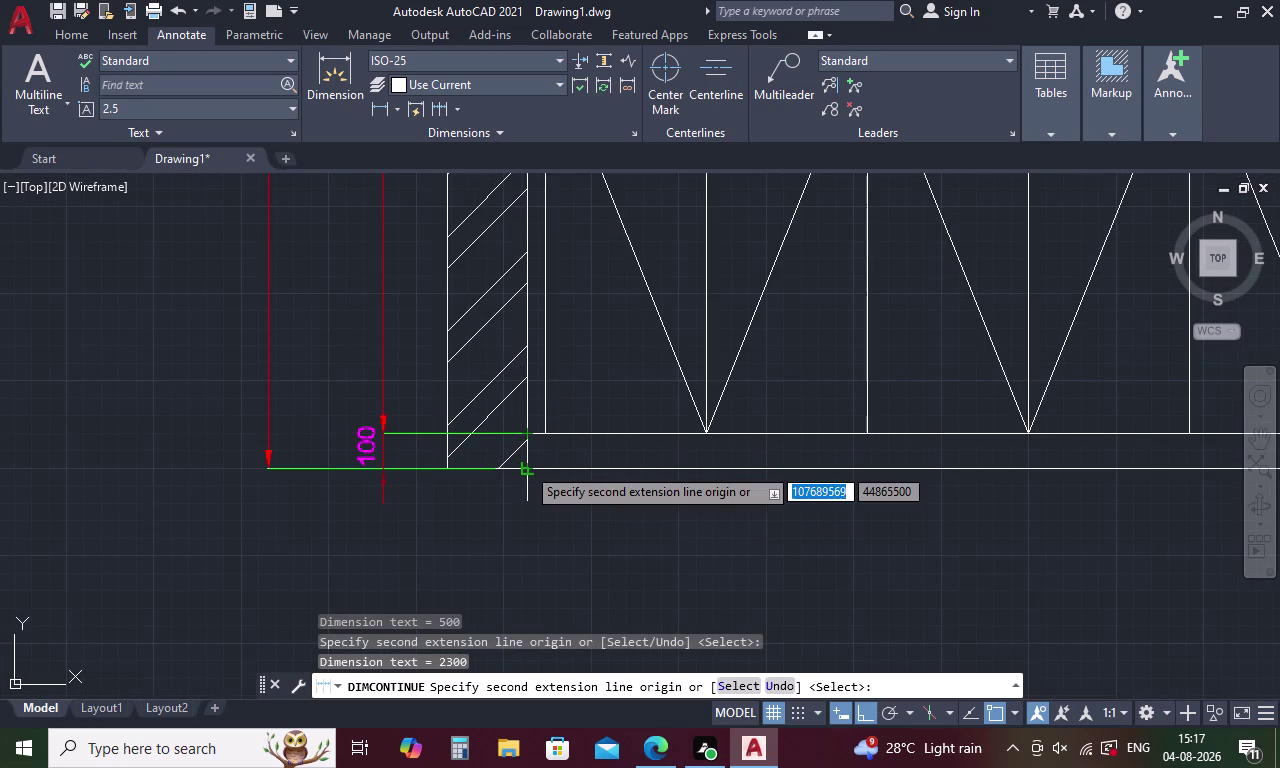
click(526, 466)
key(Escape)
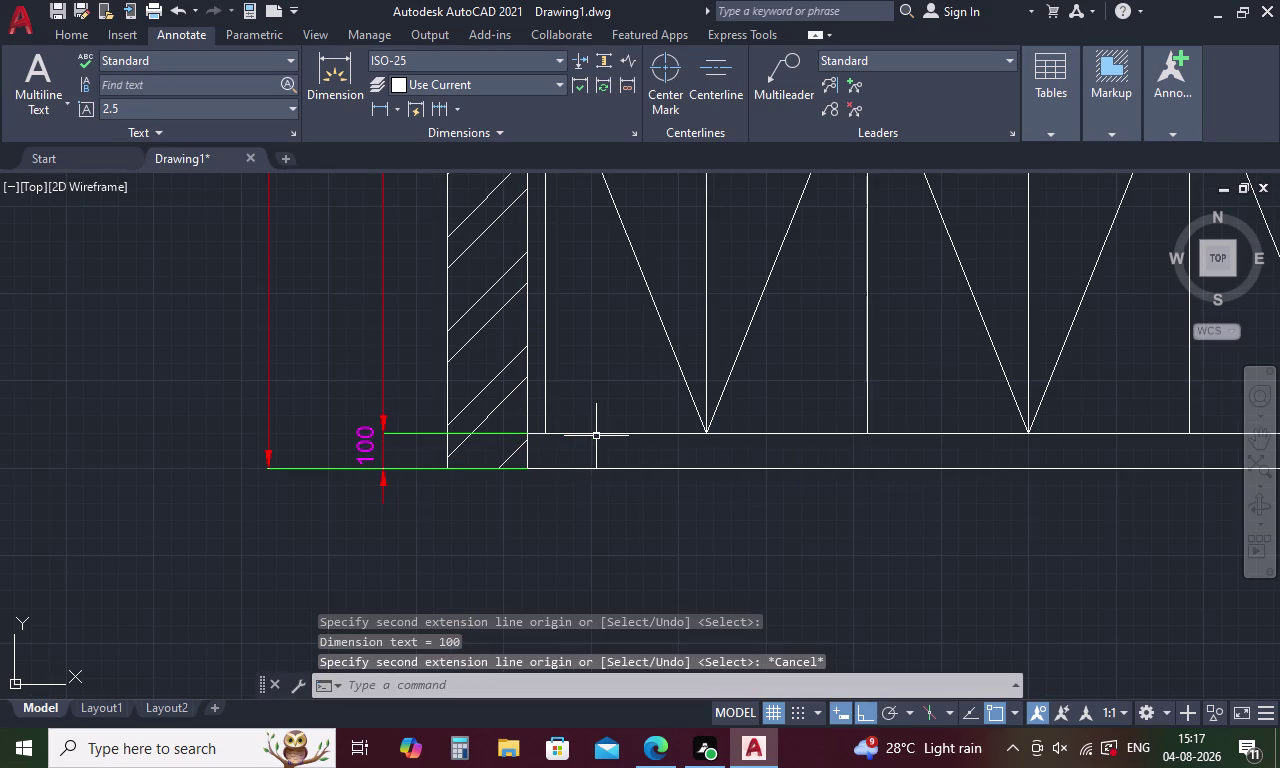
scroll(down, 3)
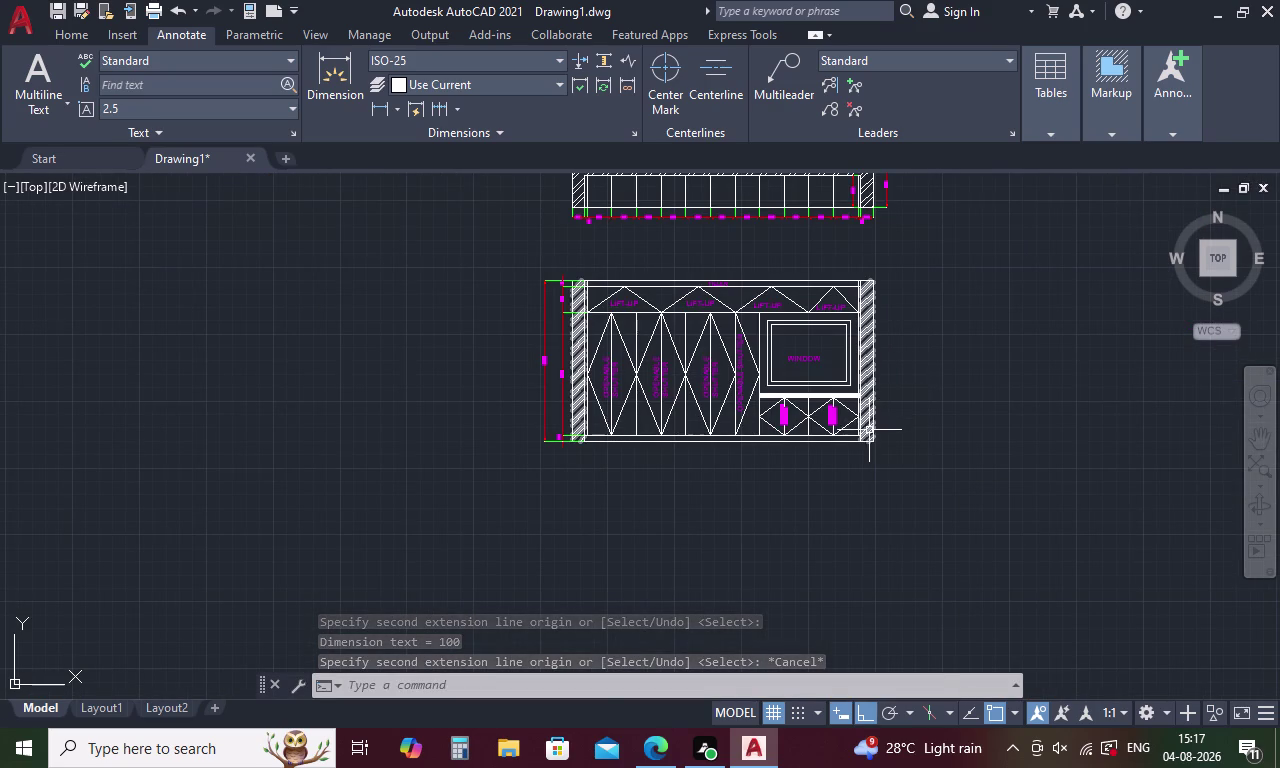
key(space)
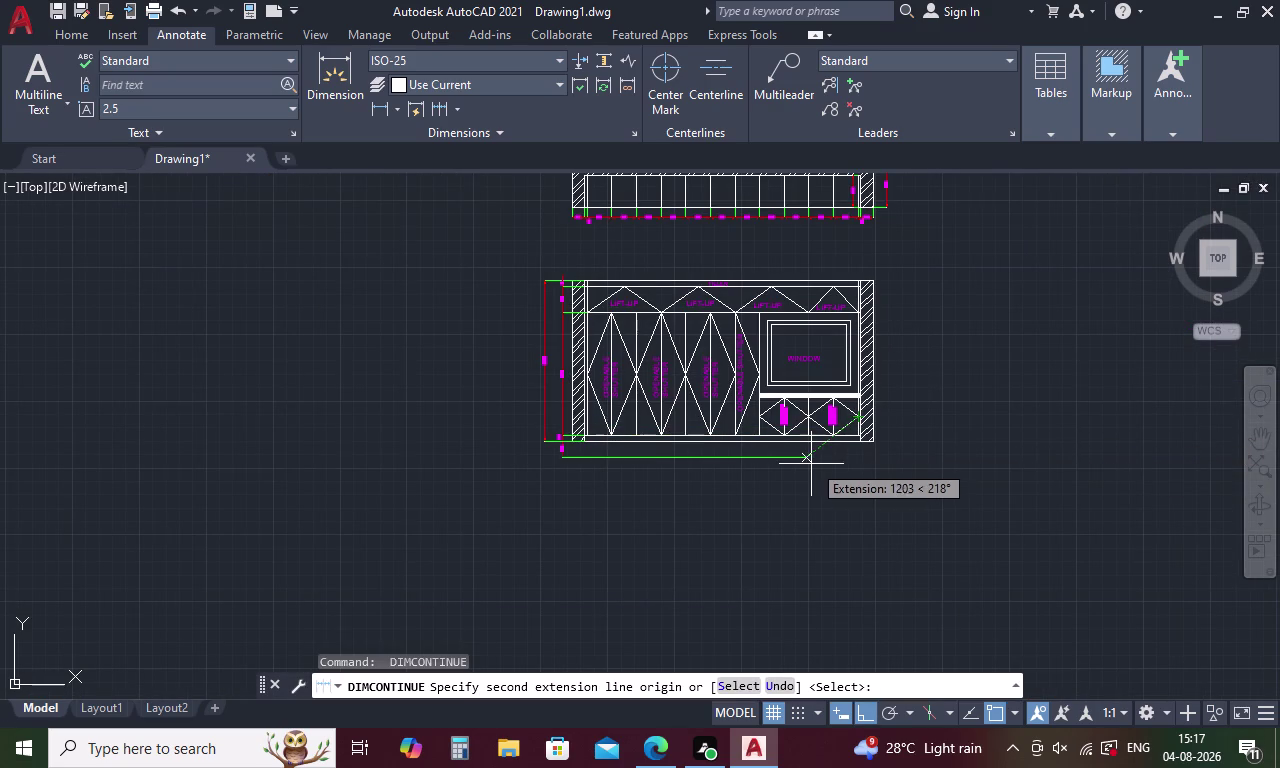
key(Escape)
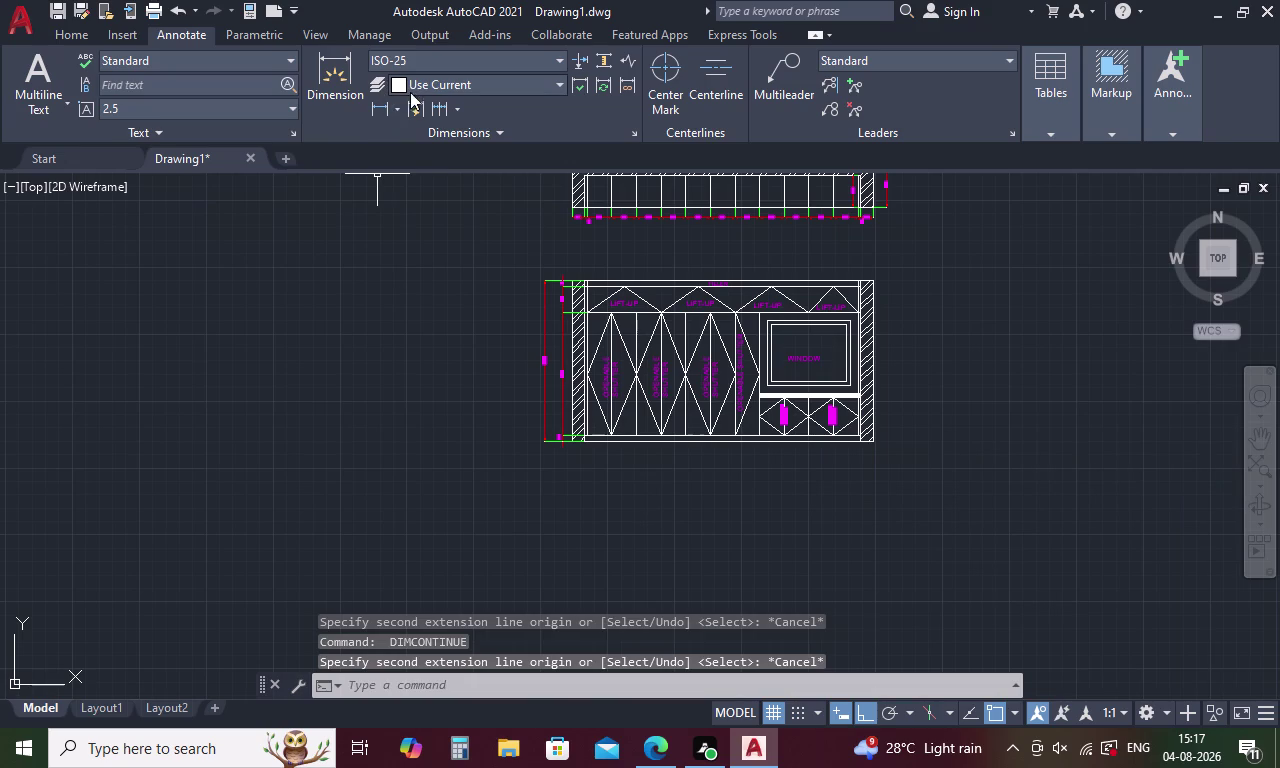
click(384, 101)
Dimension the hatched left wall's width along its bottom edge, placed below the wall.
scroll(up, 3)
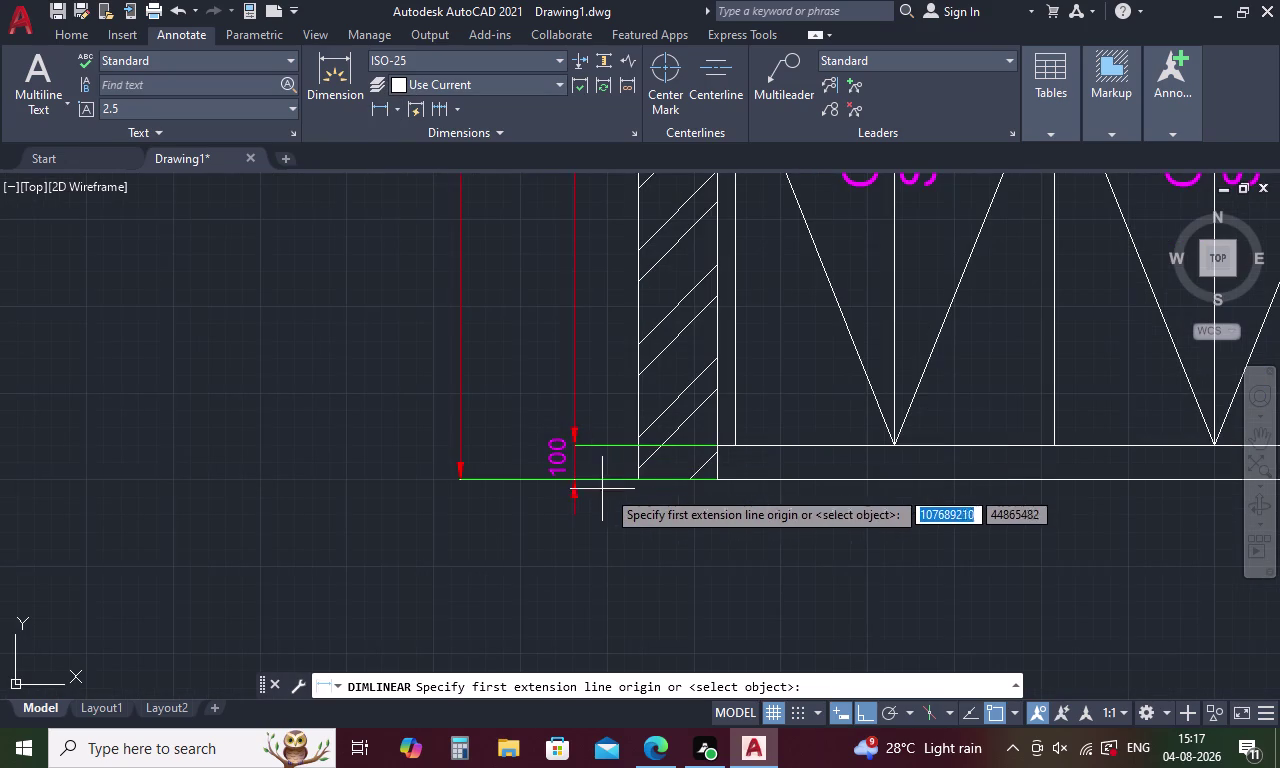
click(634, 443)
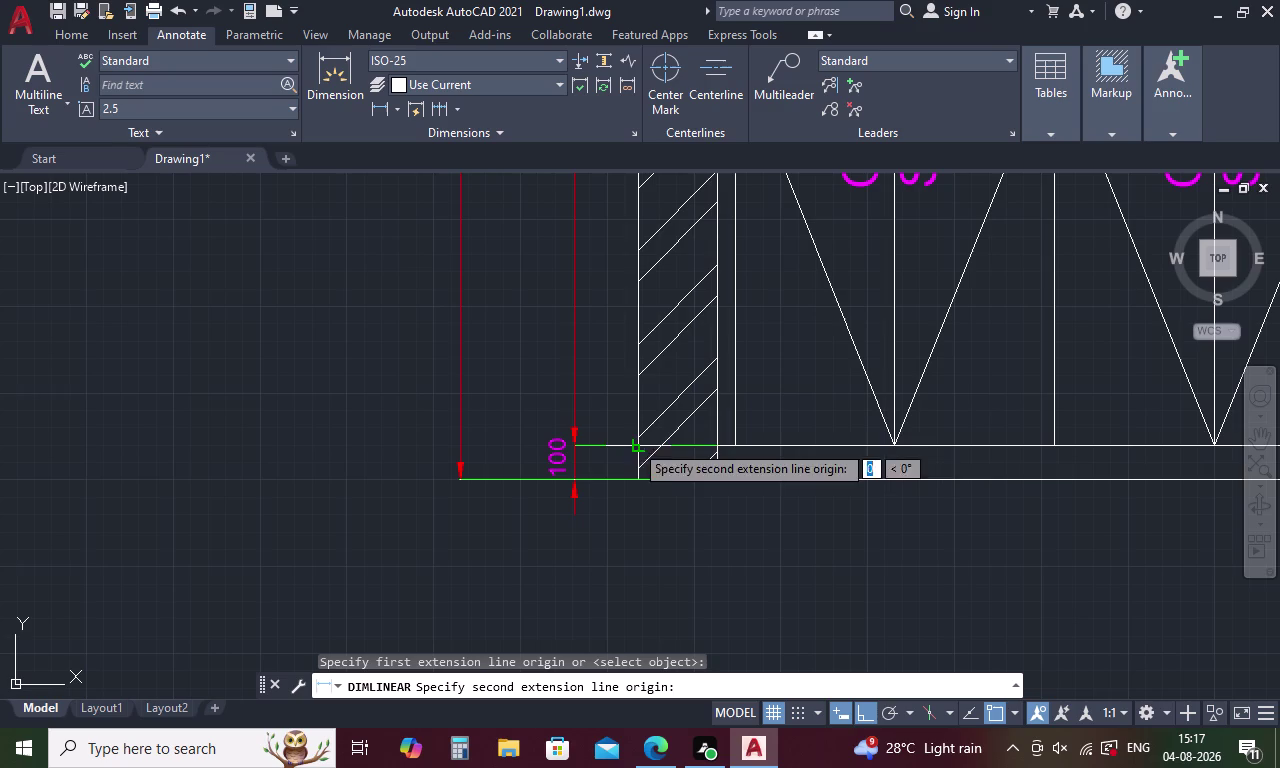
click(715, 445)
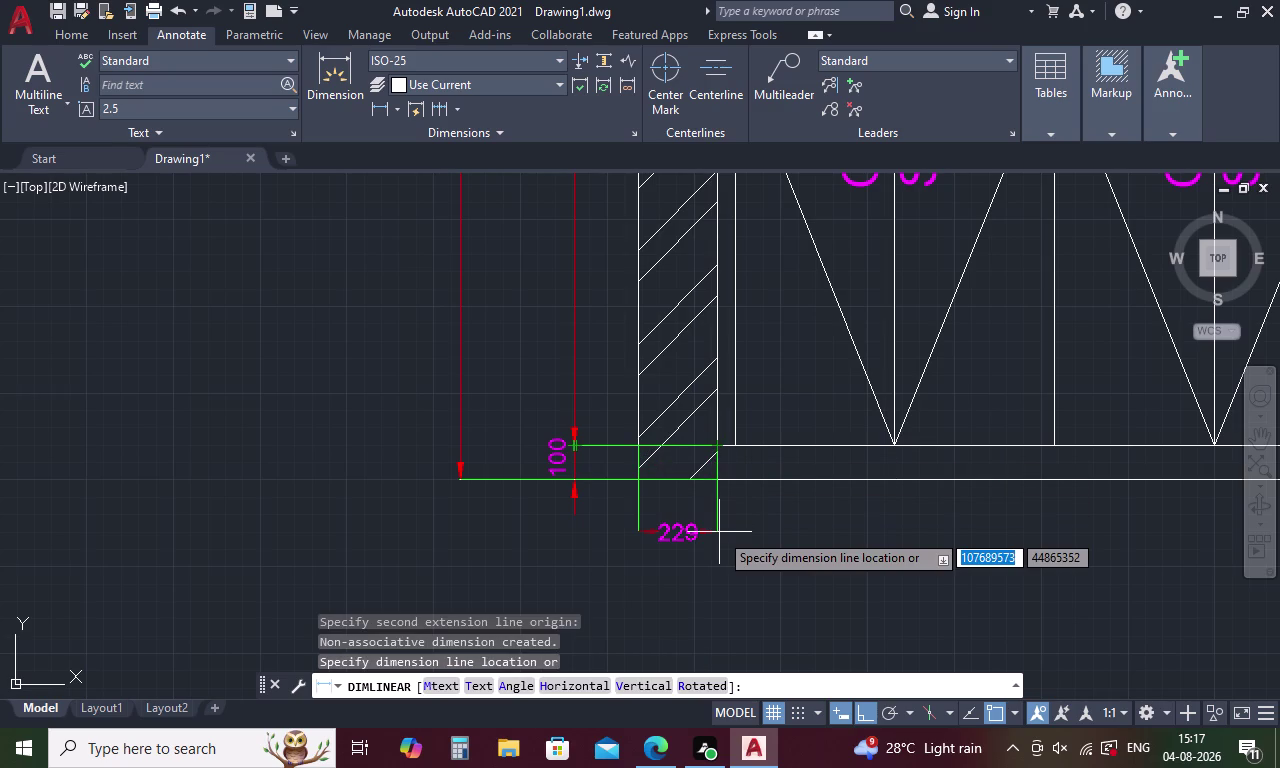
key(Escape)
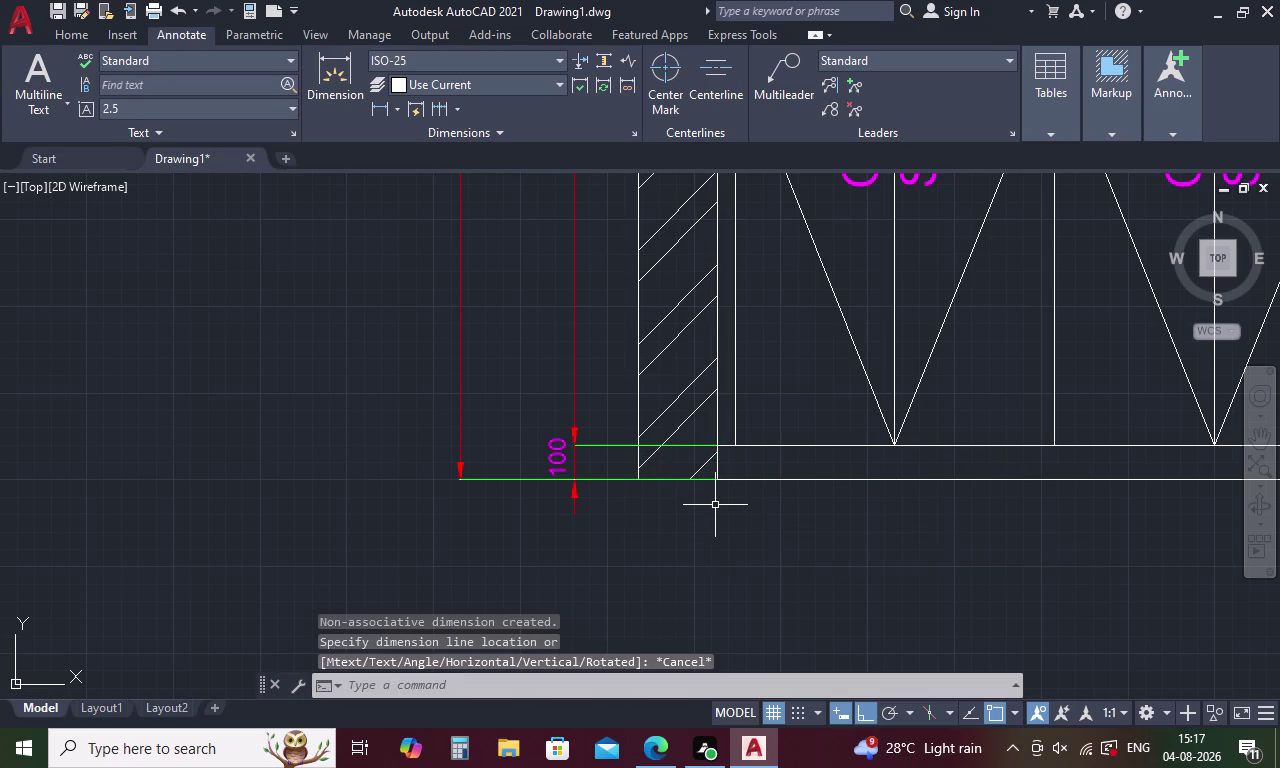
key(space)
click(640, 443)
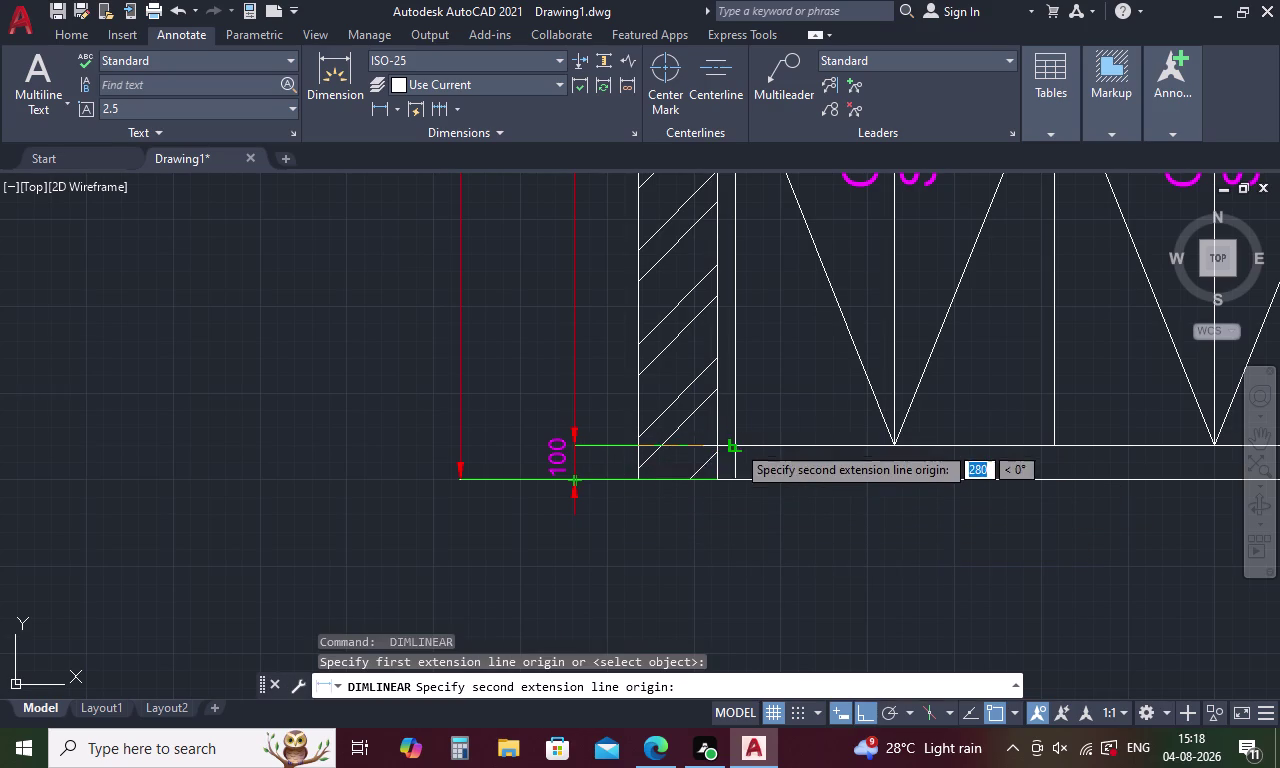
click(716, 449)
click(721, 530)
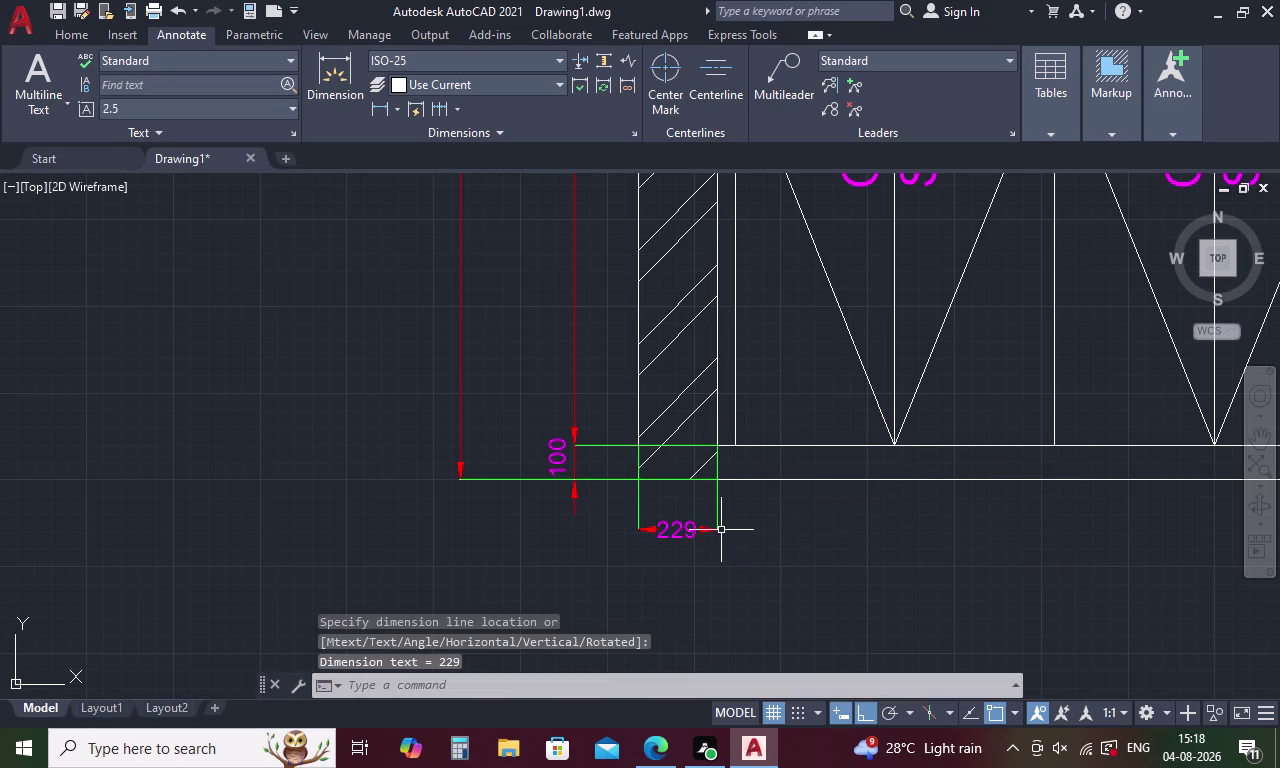
Change the new dimension's text from 229 to 230.
click(669, 536)
click(676, 535)
double_click(676, 535)
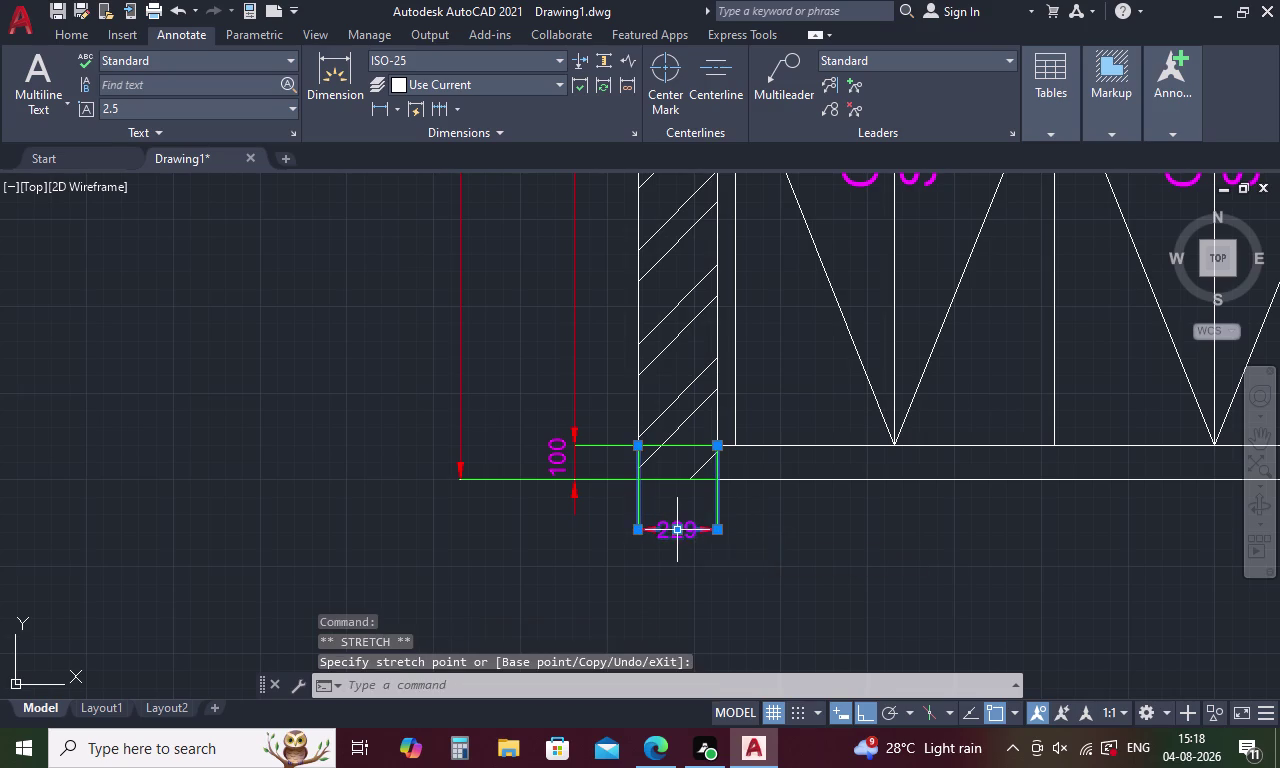
double_click(691, 533)
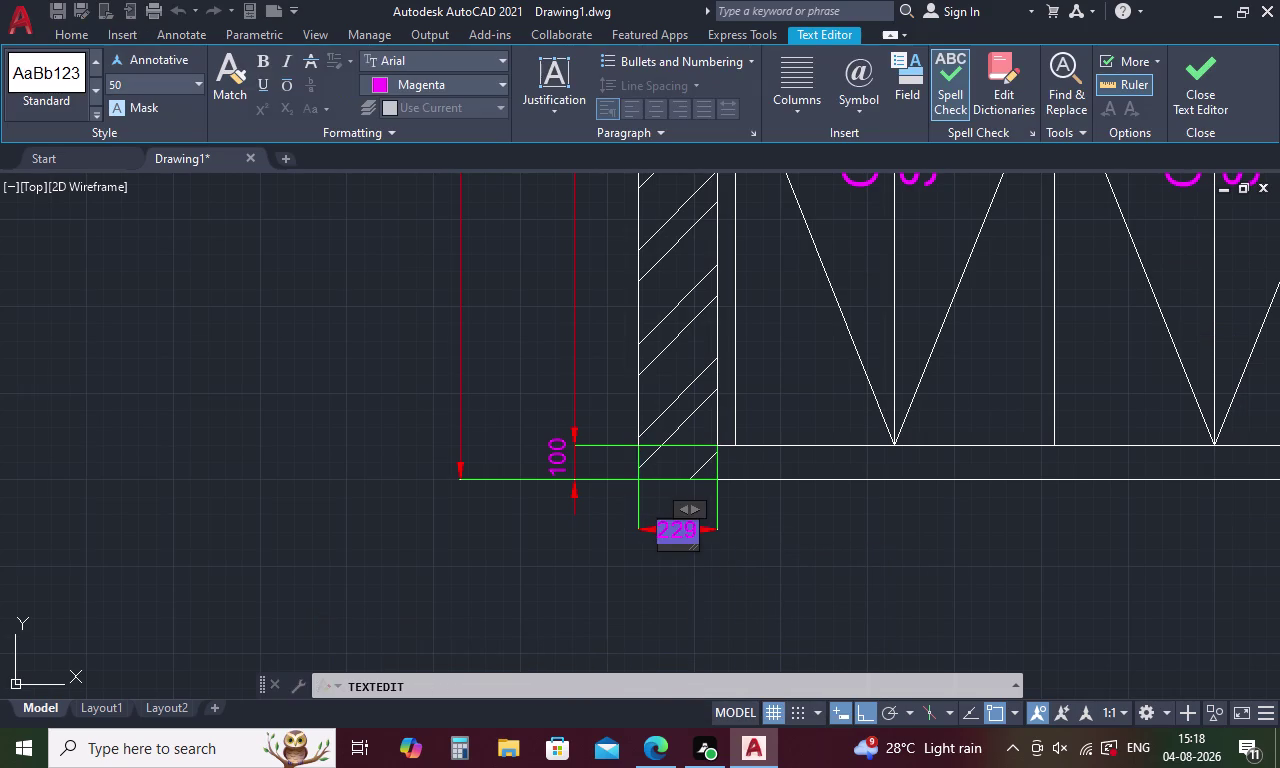
click(698, 525)
click(691, 528)
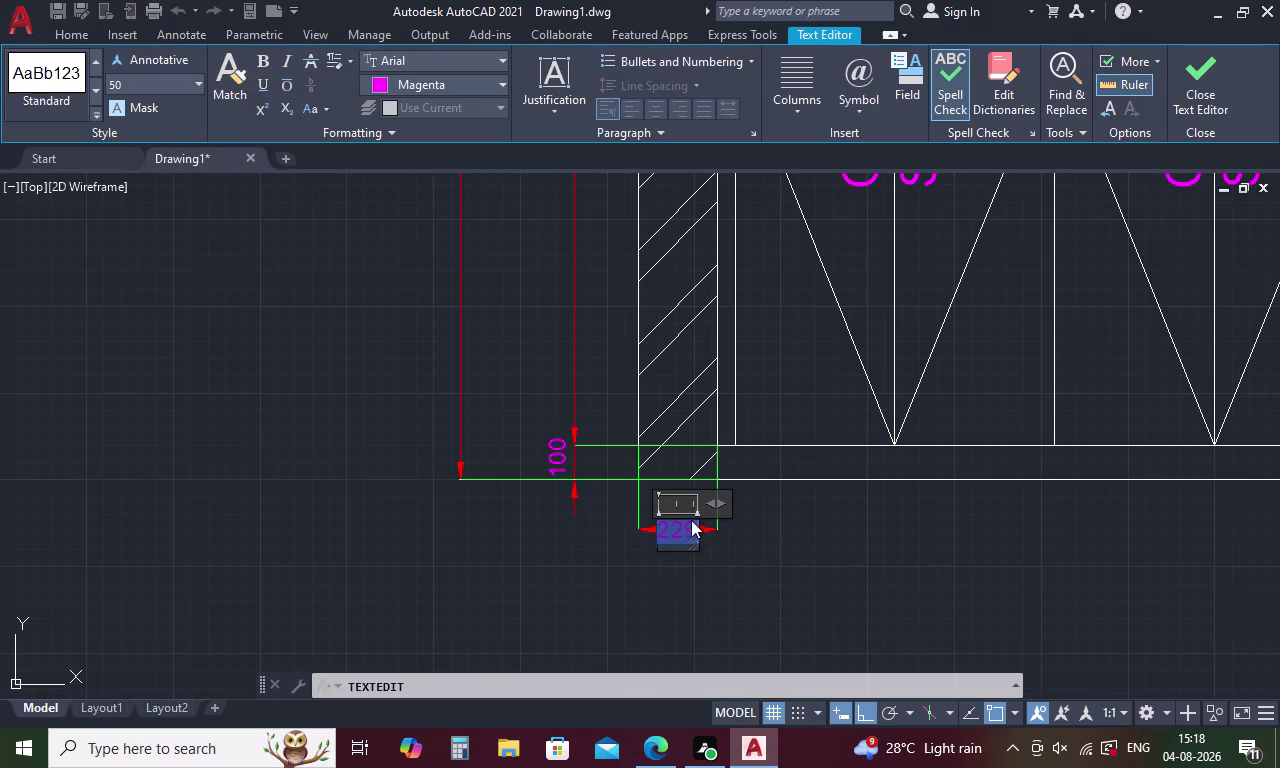
key(BackSpace)
text(23)
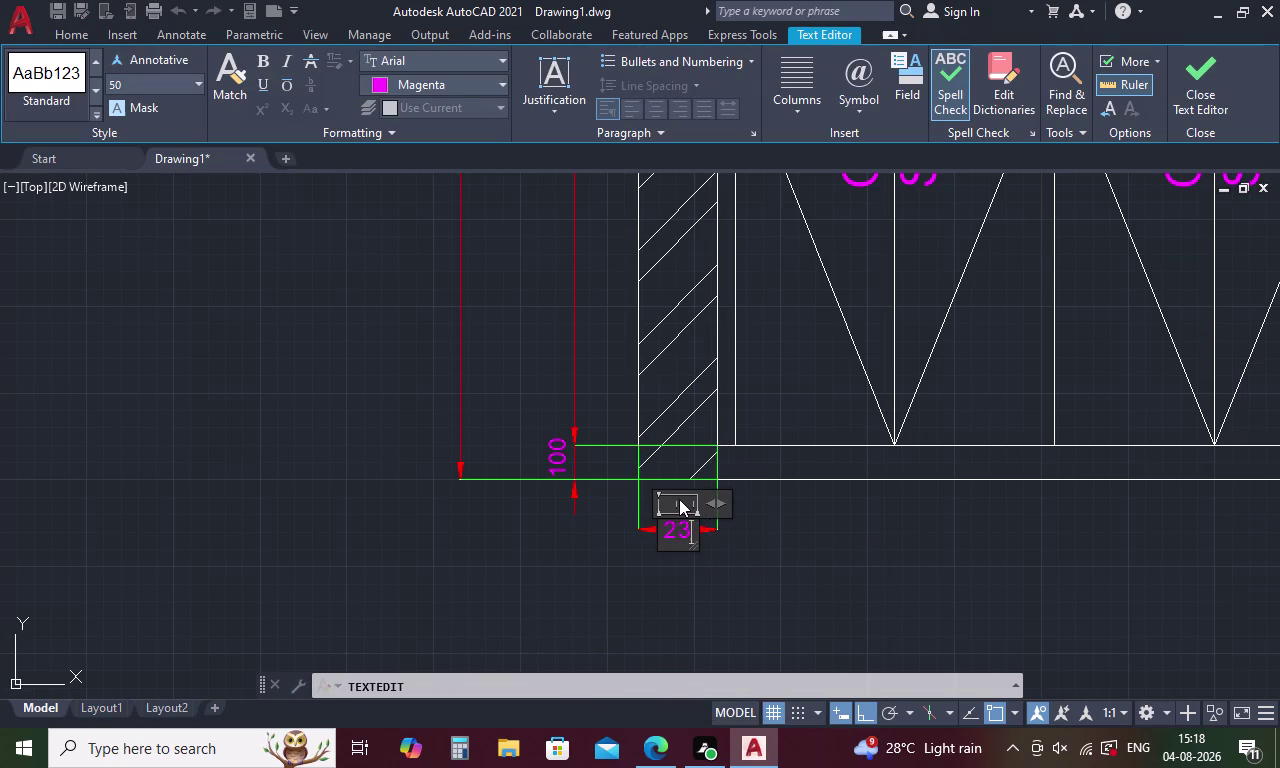
text(0)
click(574, 635)
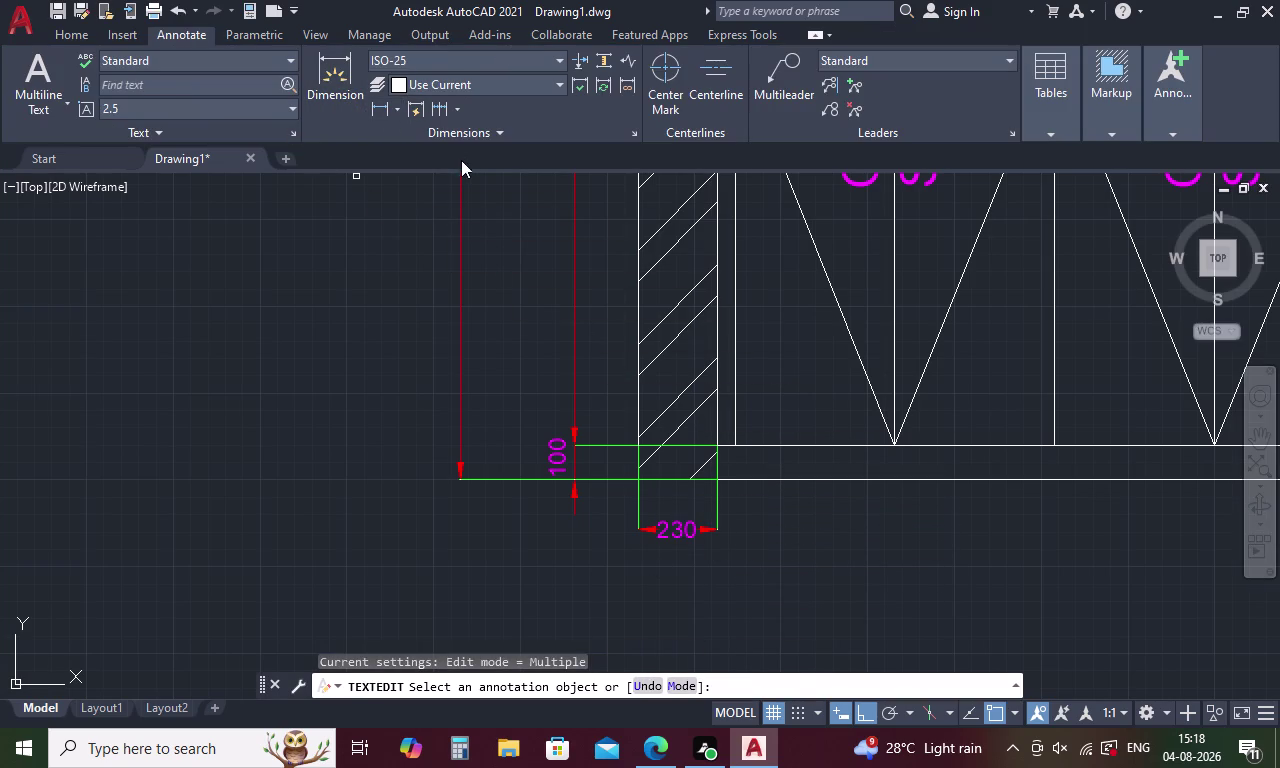
click(442, 105)
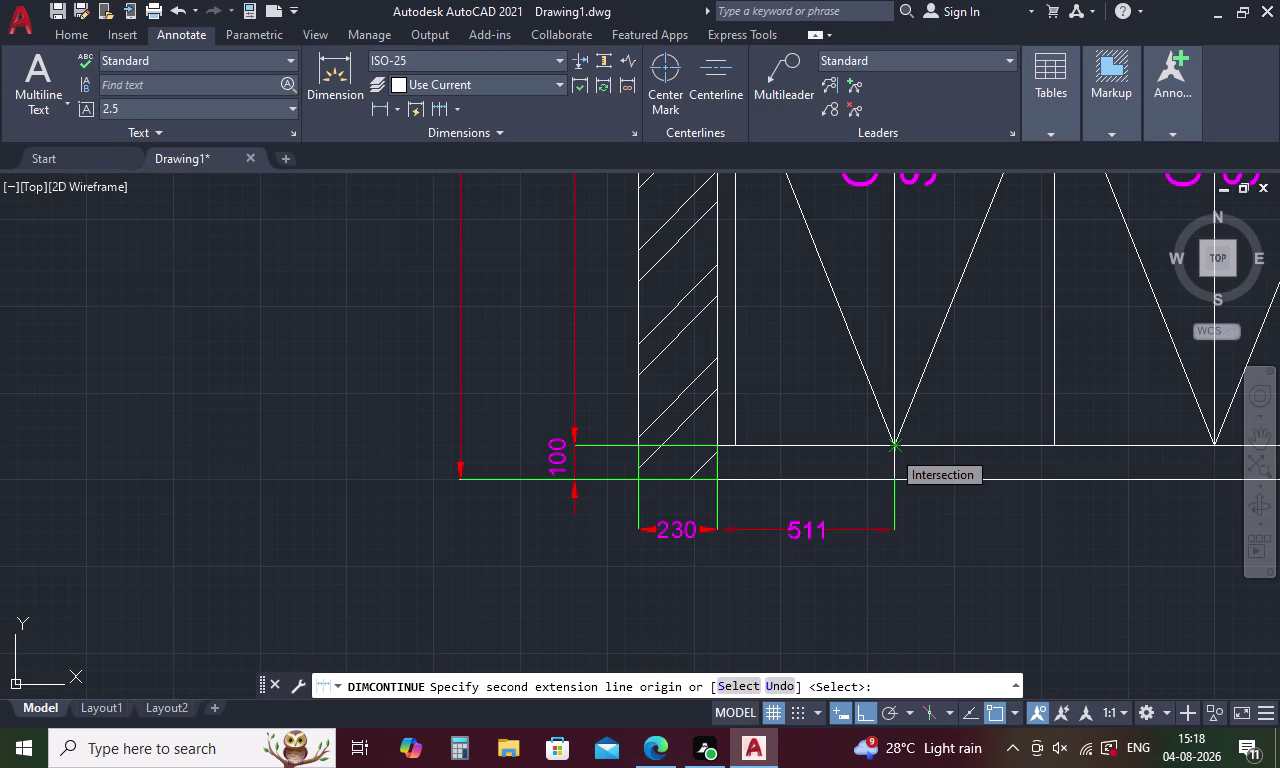
Extend the bottom chain with the 51 gap and the first six 460 shutter widths.
scroll(down, 3)
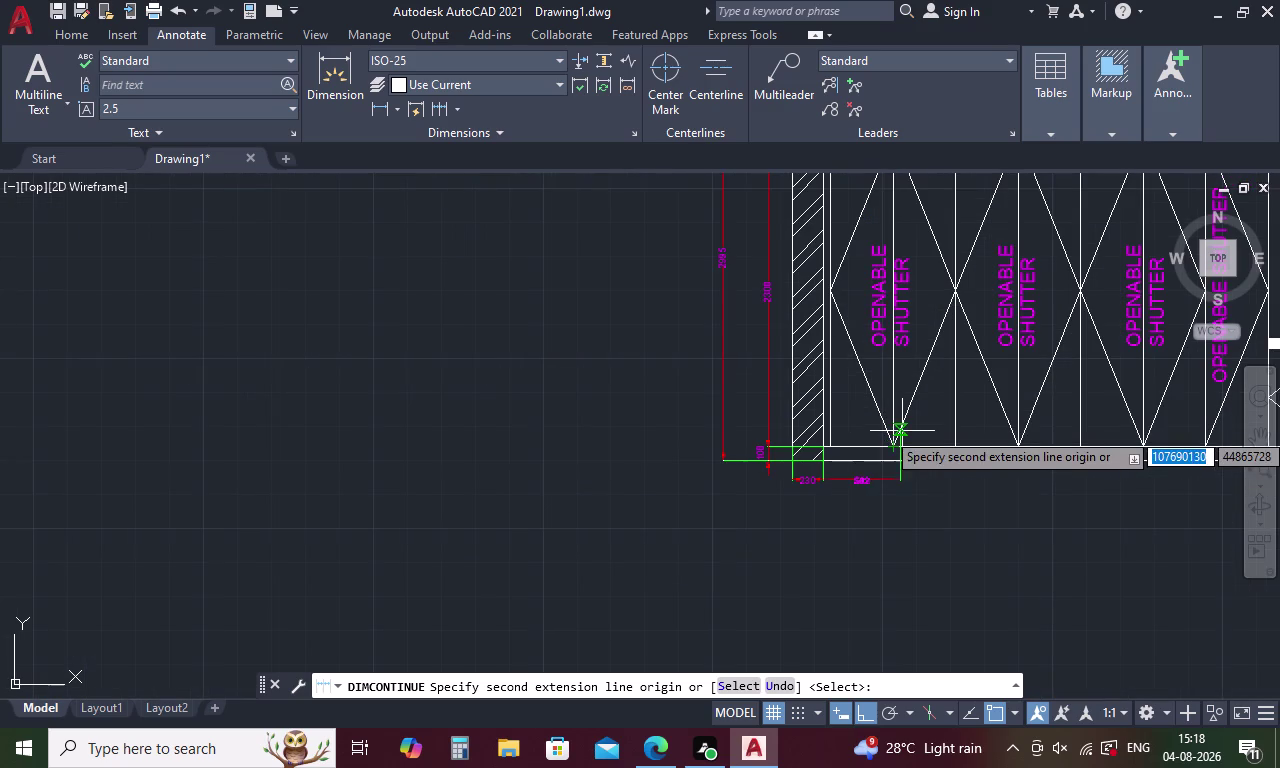
middle_drag(902, 431, 656, 471)
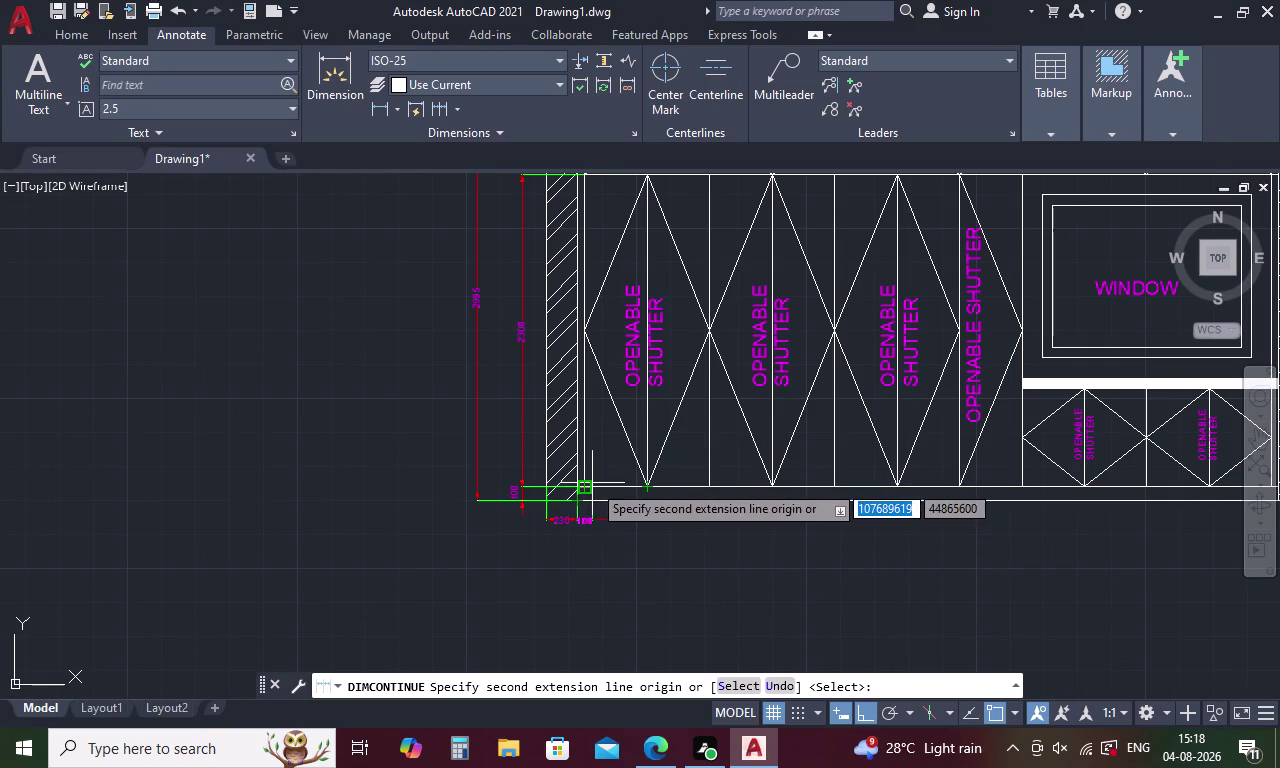
scroll(up, 3)
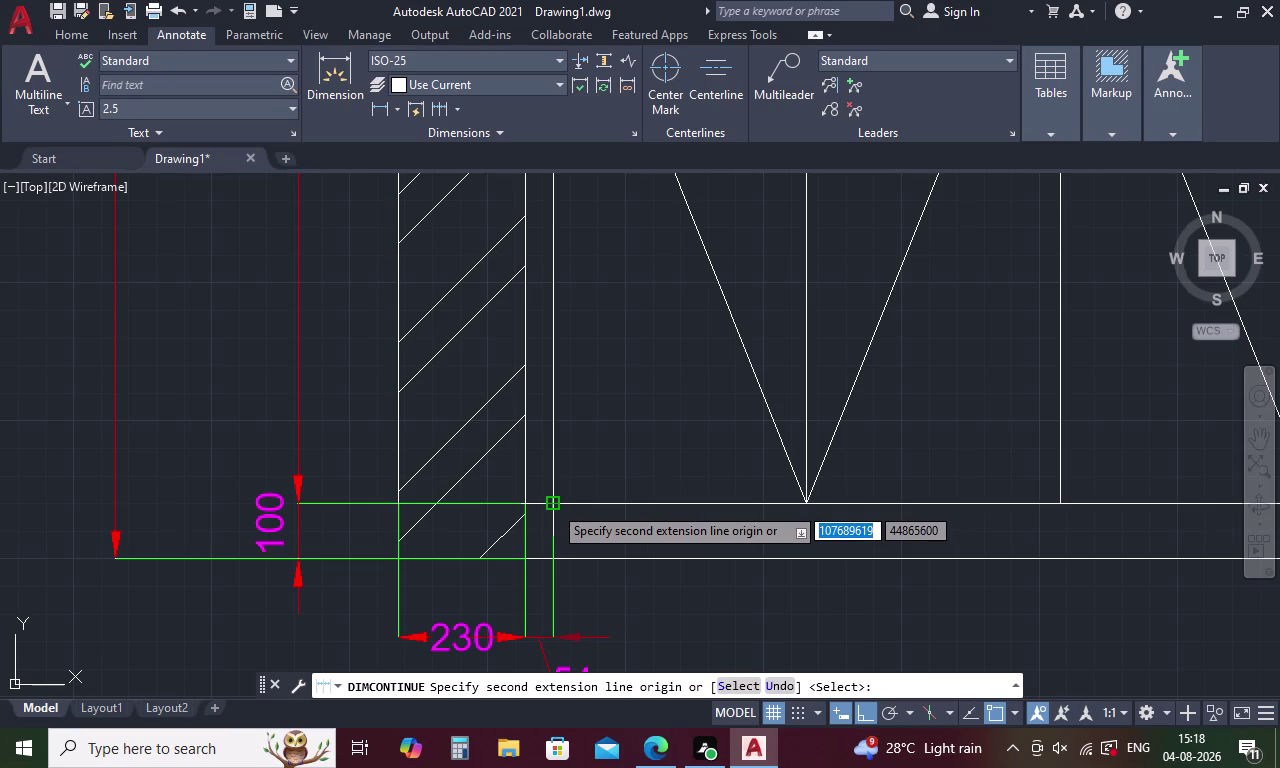
click(553, 505)
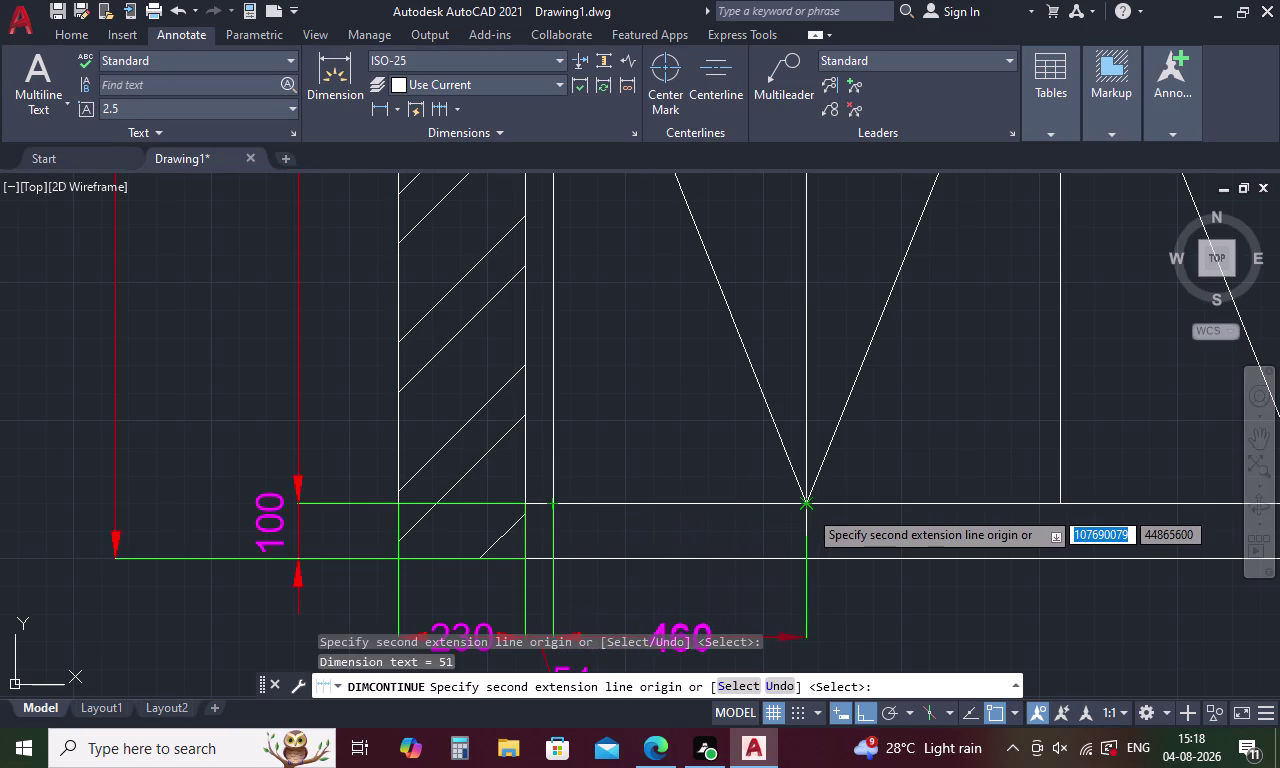
click(808, 509)
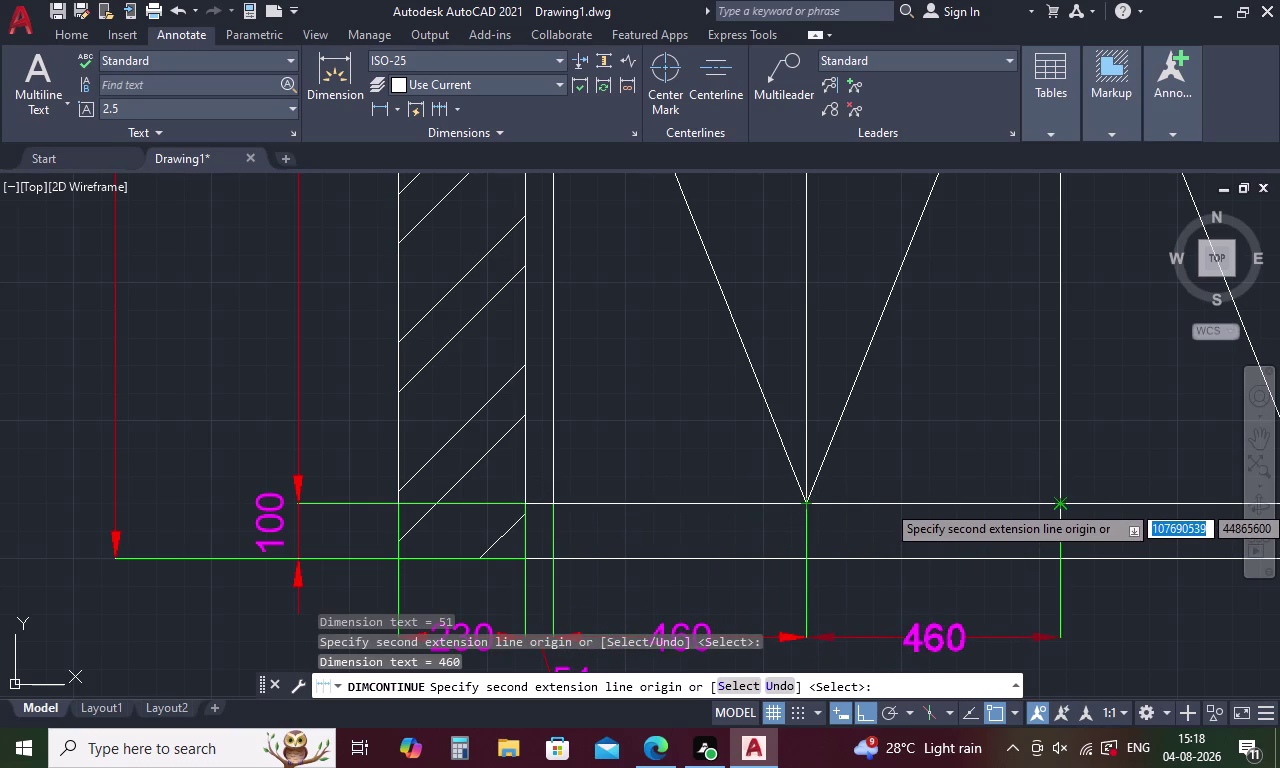
click(1062, 503)
middle_drag(1077, 497, 638, 476)
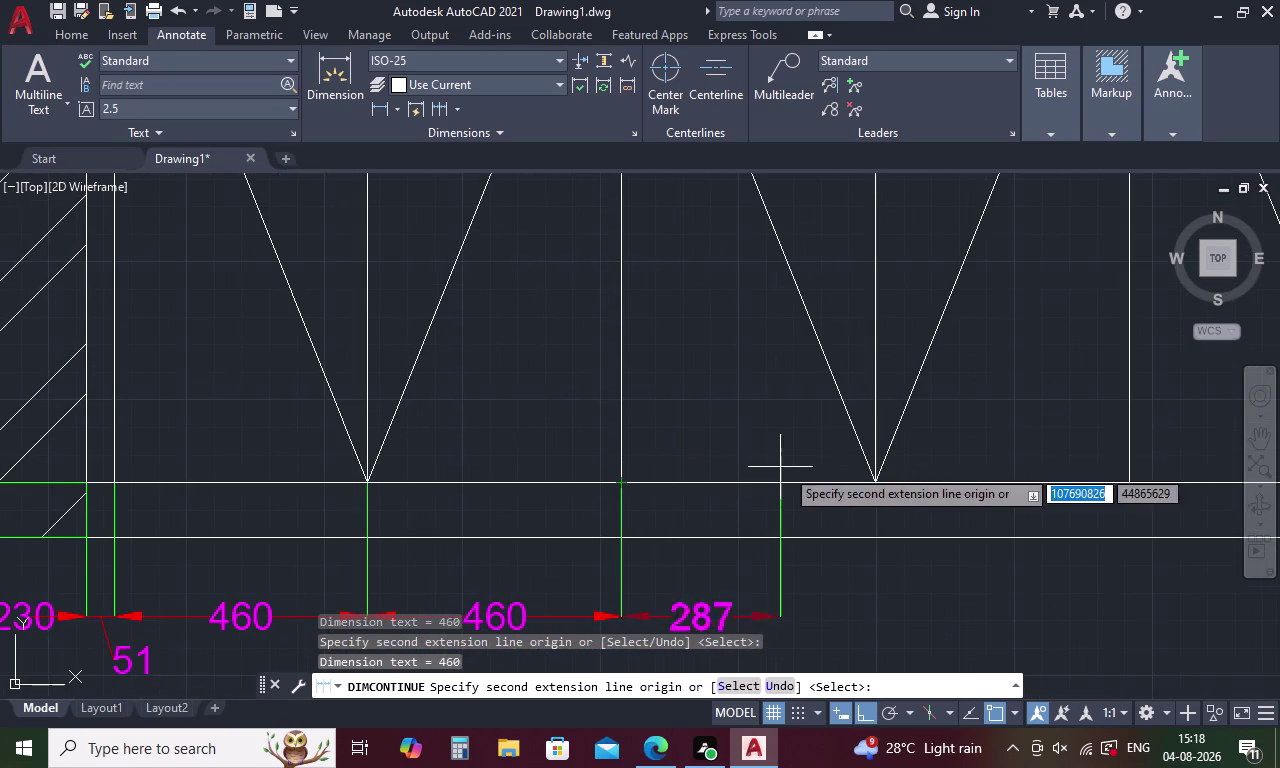
click(878, 483)
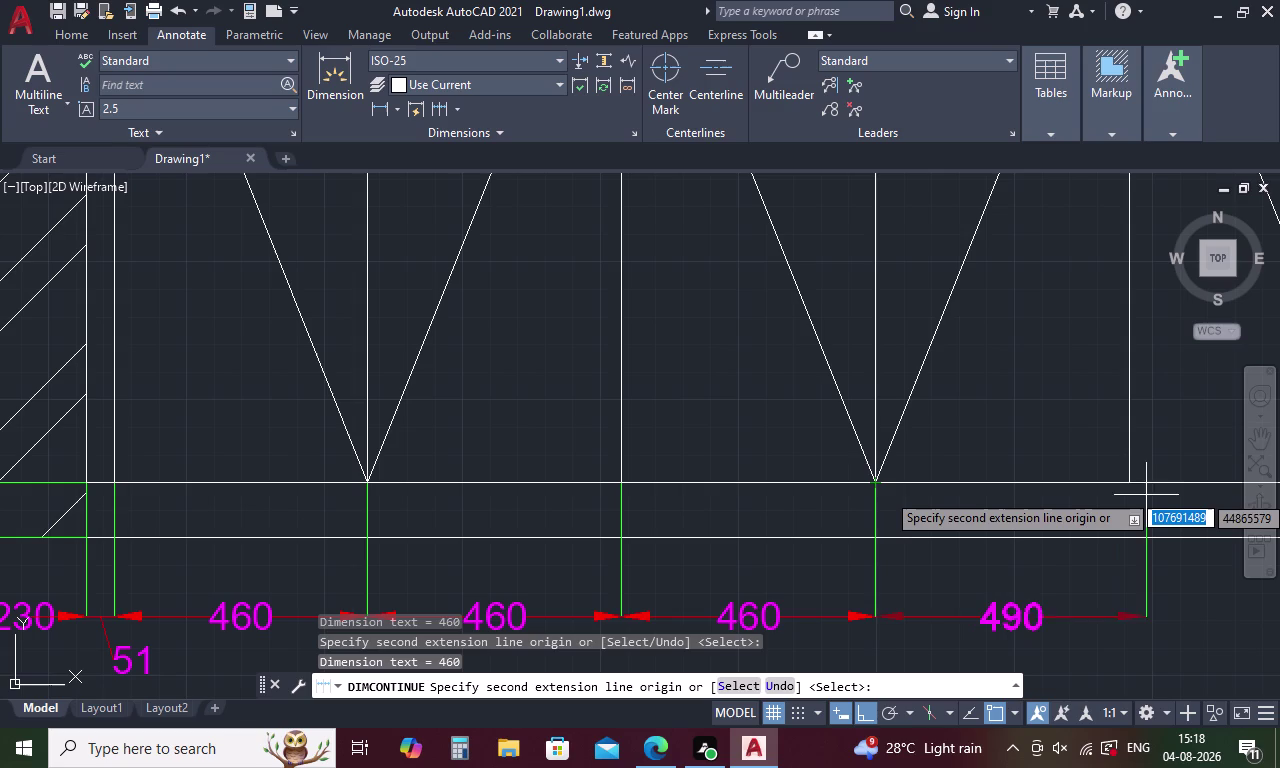
click(1132, 483)
middle_drag(1170, 483, 593, 493)
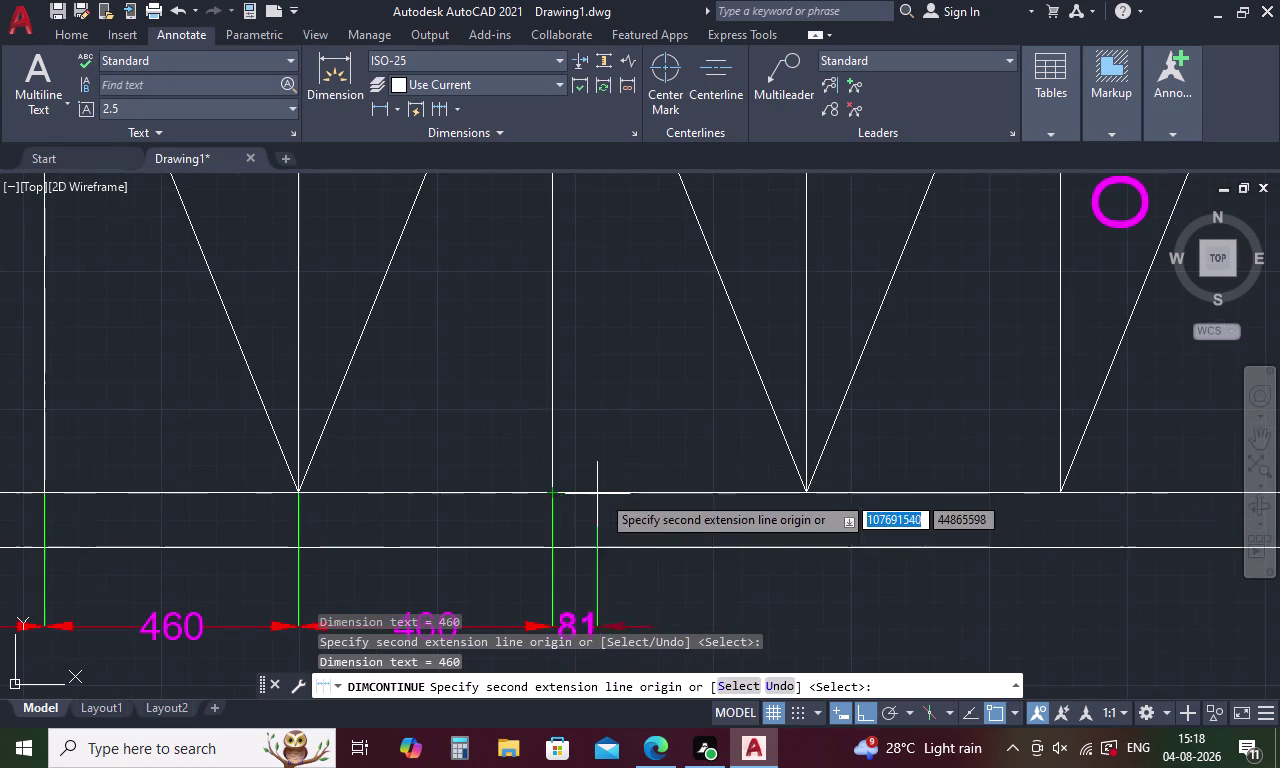
click(812, 499)
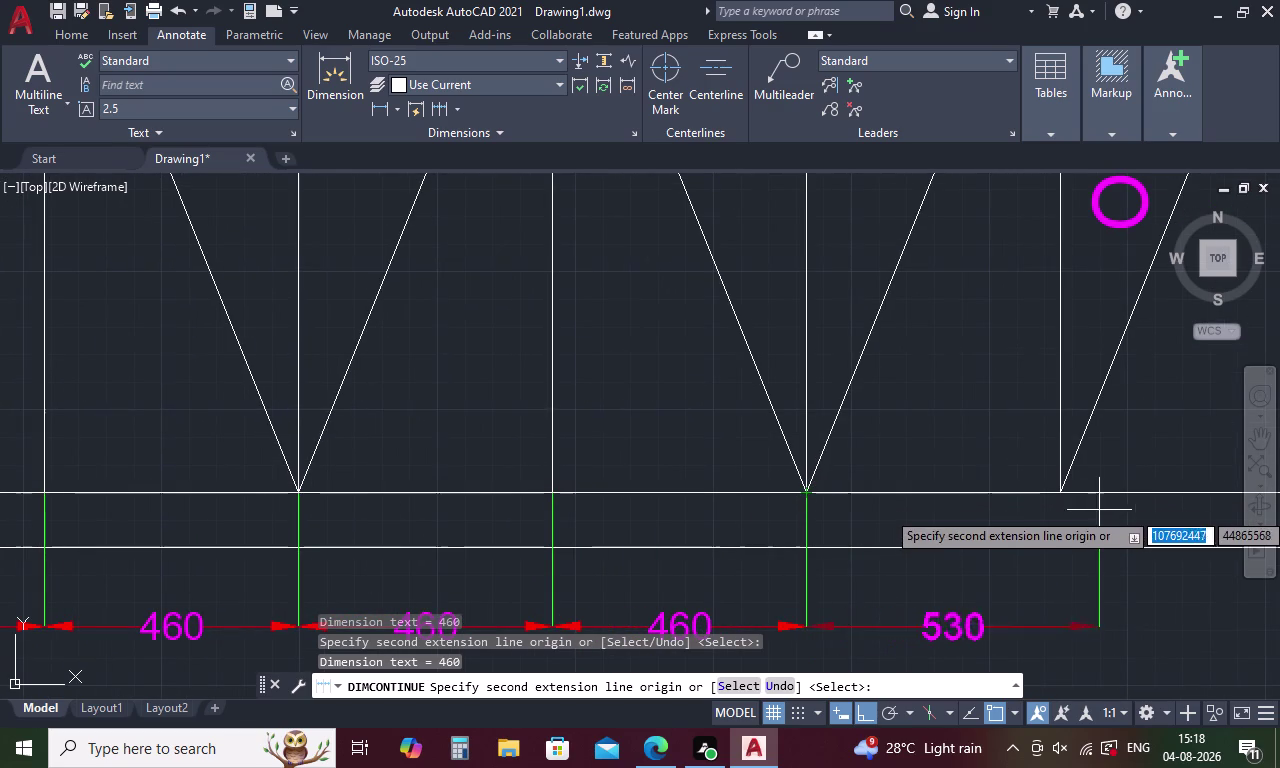
click(1066, 494)
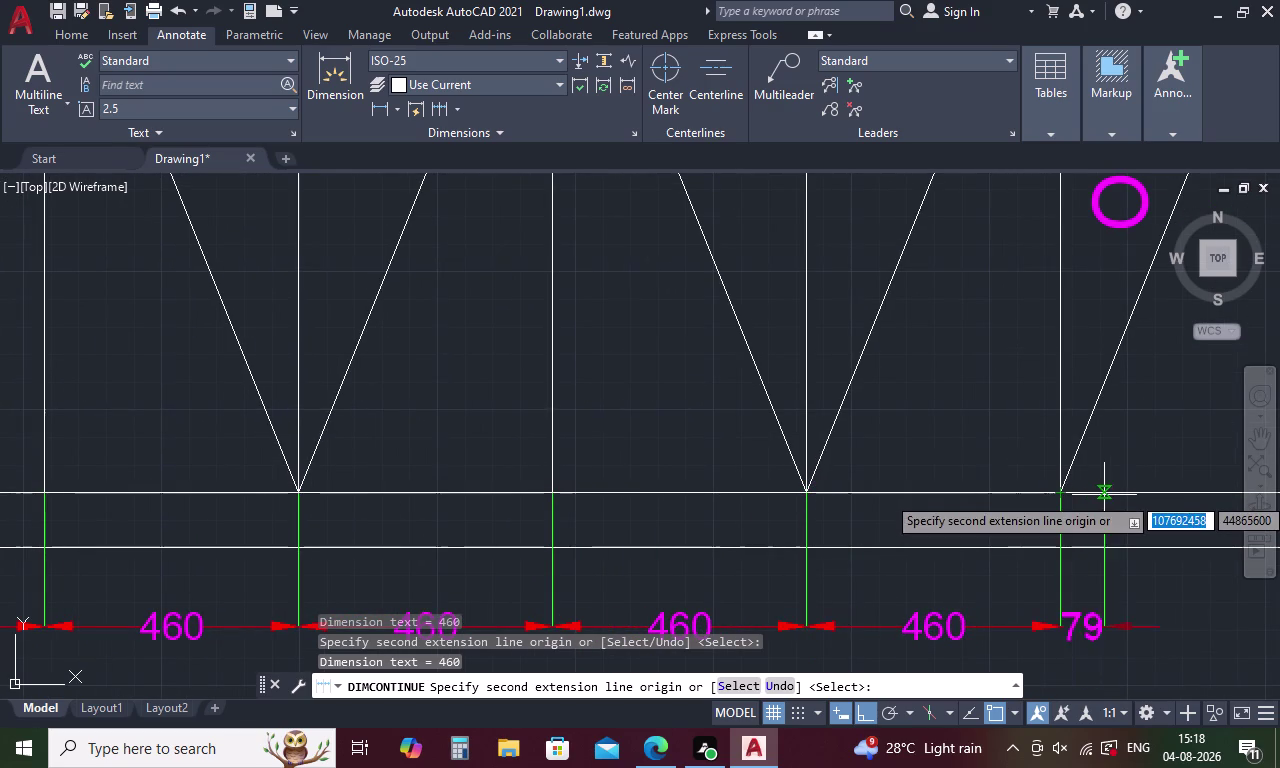
Add the remaining five 460 shutter widths, then the 50 and 230 end pieces.
middle_drag(1104, 495, 519, 511)
click(726, 508)
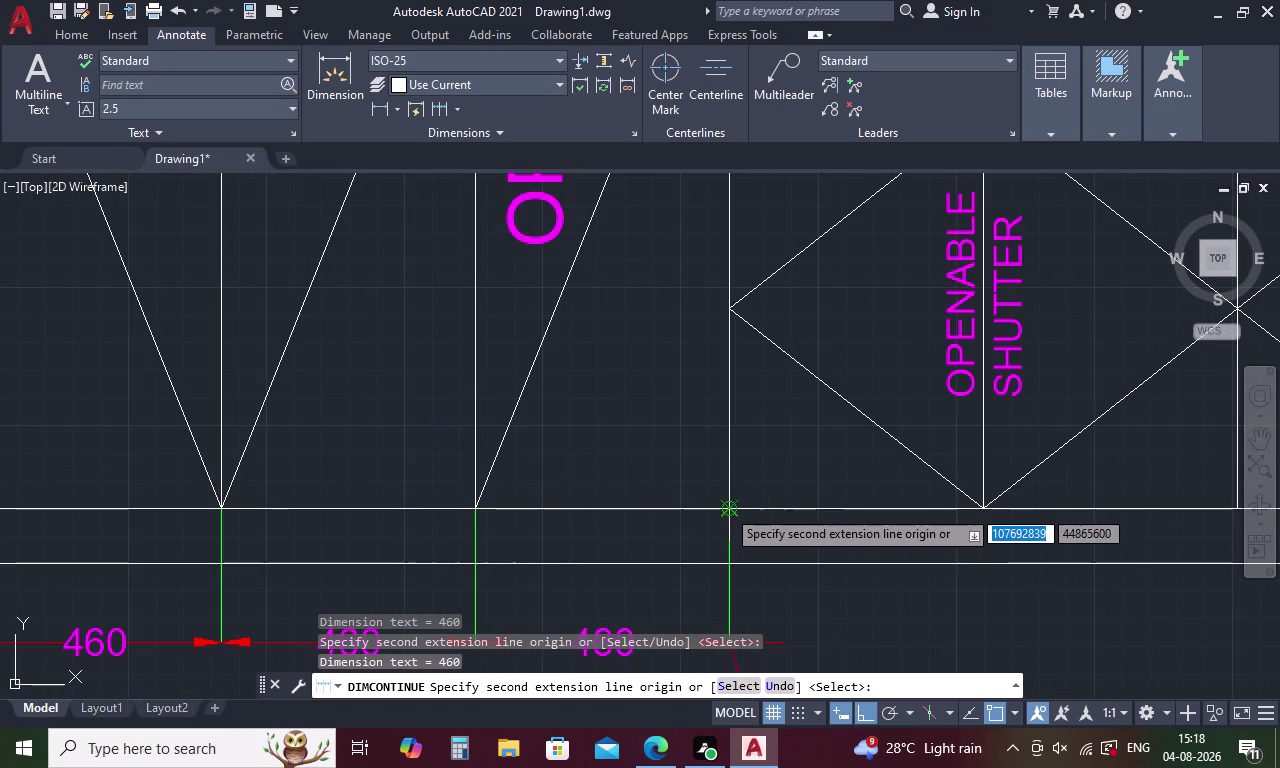
click(981, 510)
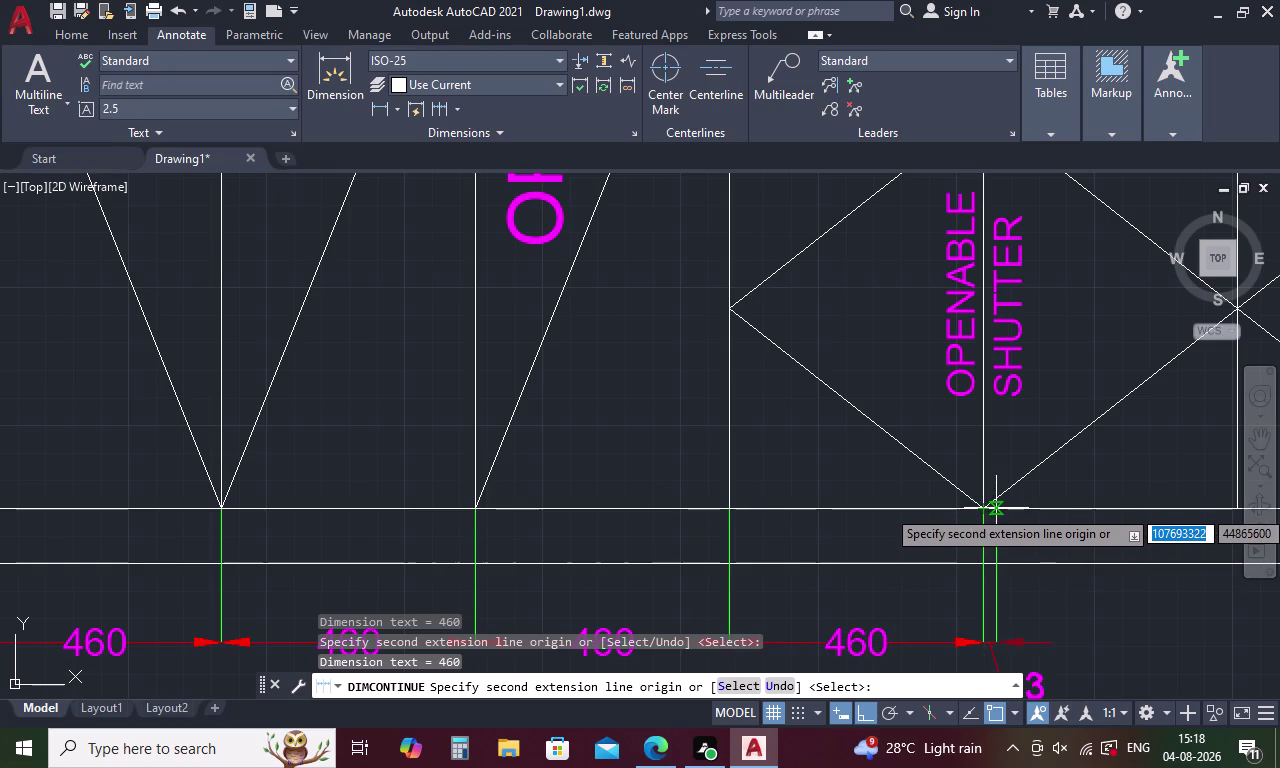
middle_drag(994, 511, 553, 551)
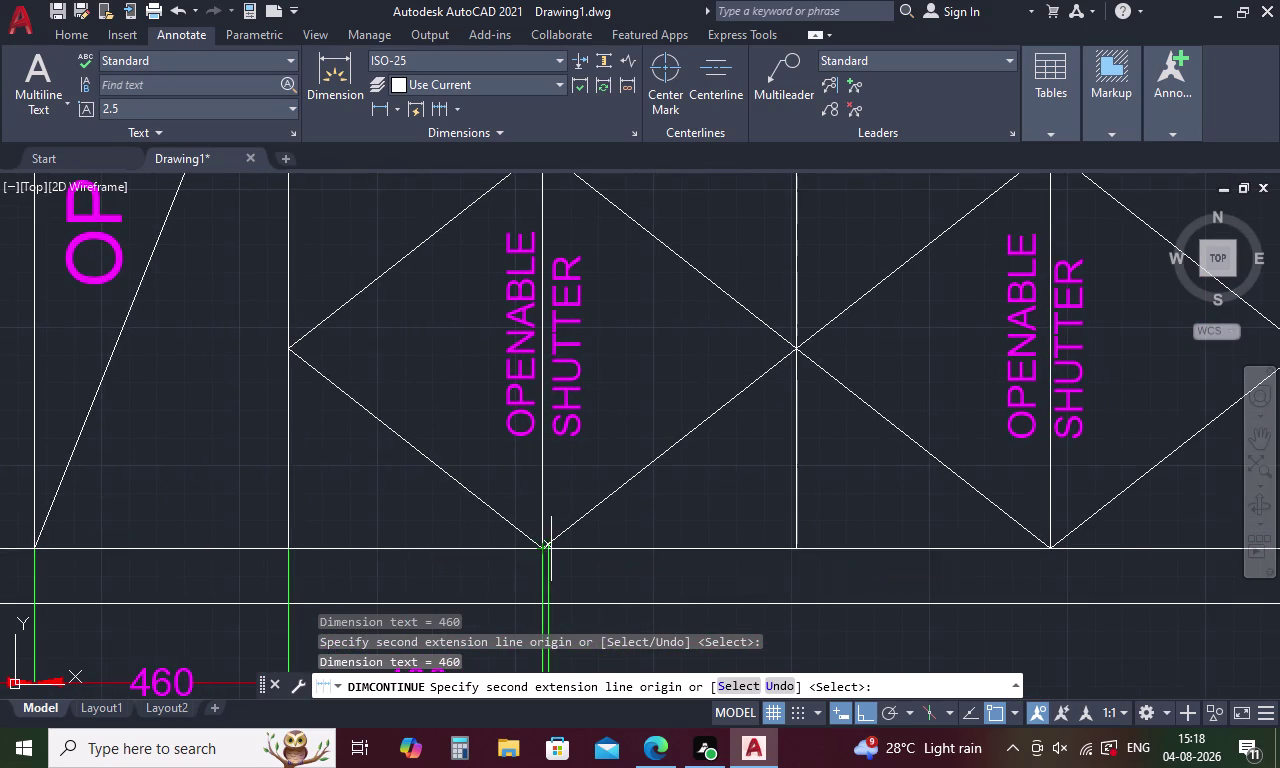
click(791, 546)
click(1046, 548)
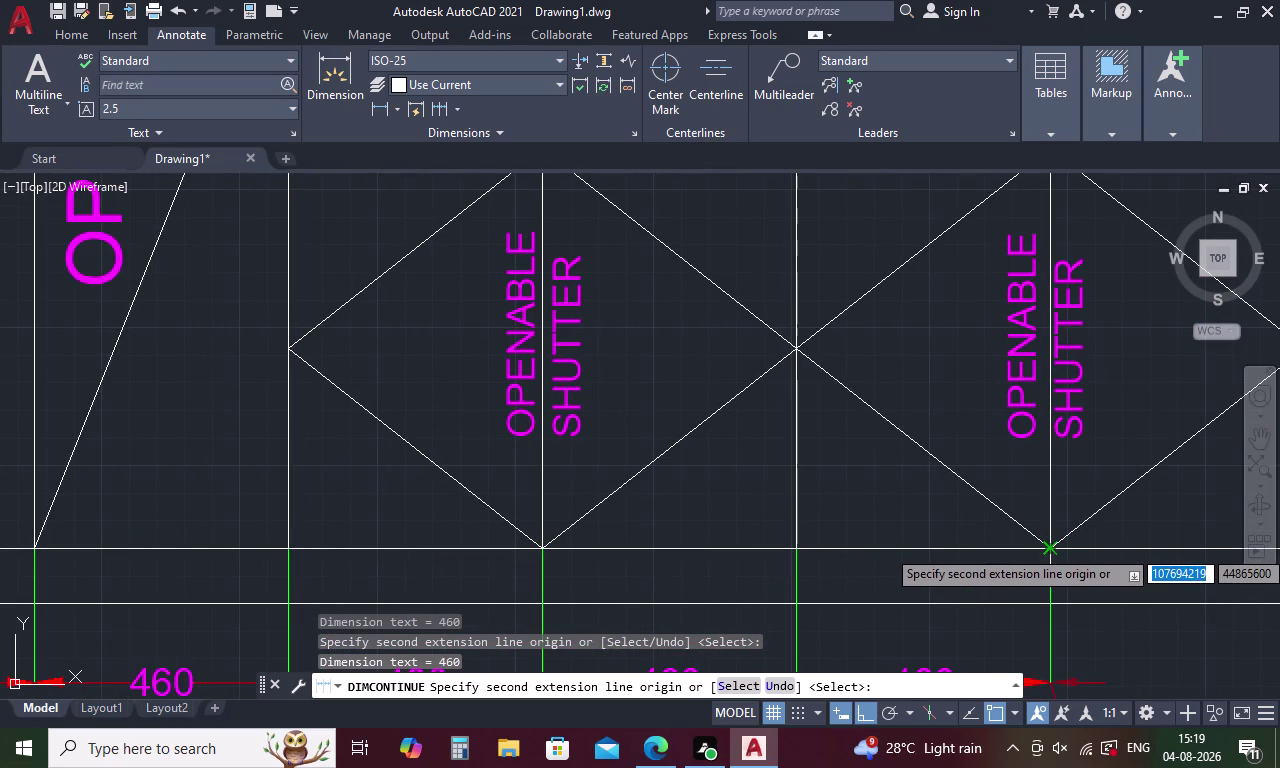
middle_drag(1049, 548, 486, 562)
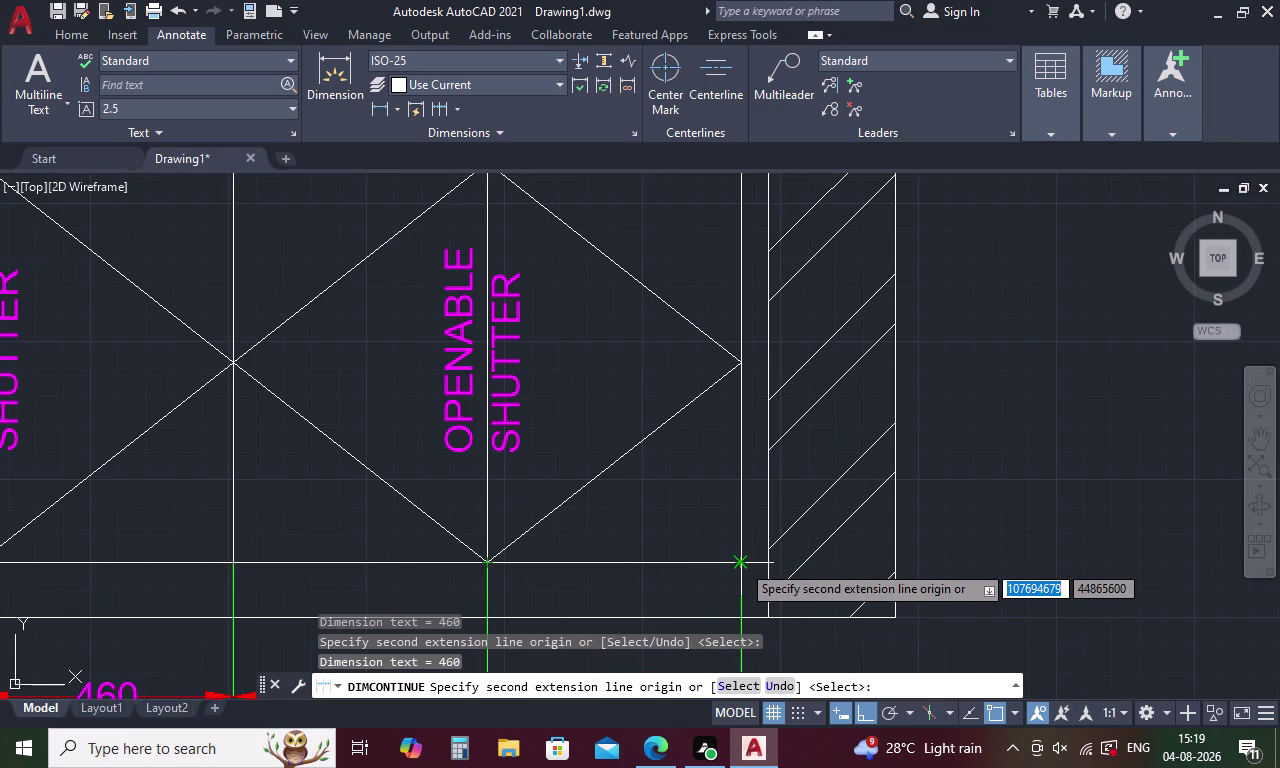
click(741, 563)
click(767, 563)
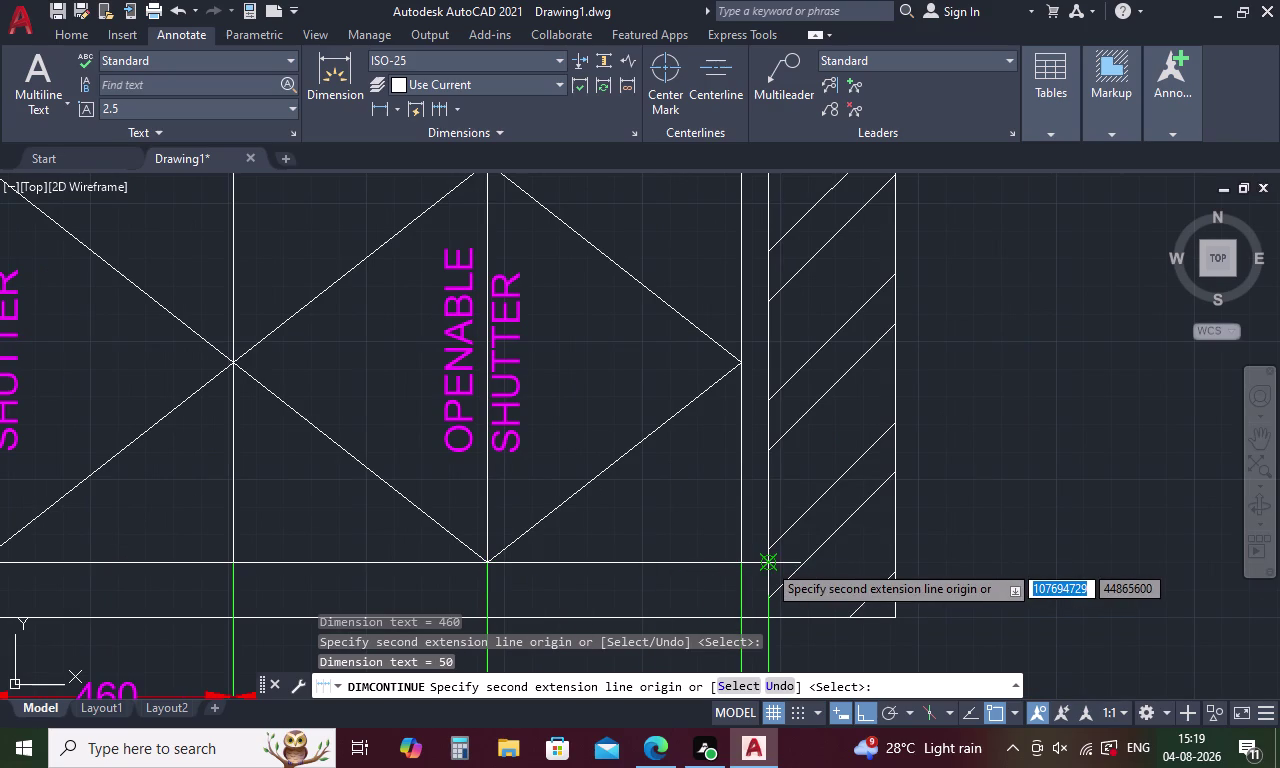
click(897, 562)
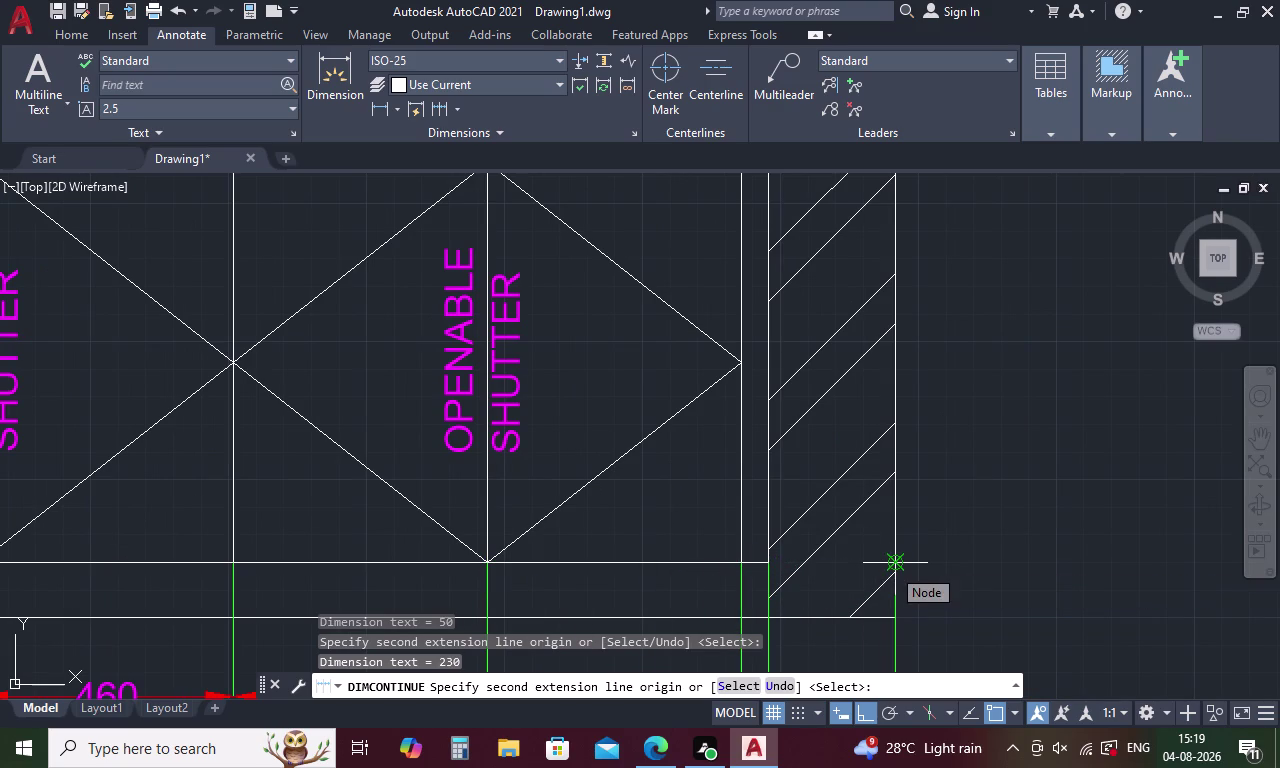
key(Escape)
scroll(down, 3)
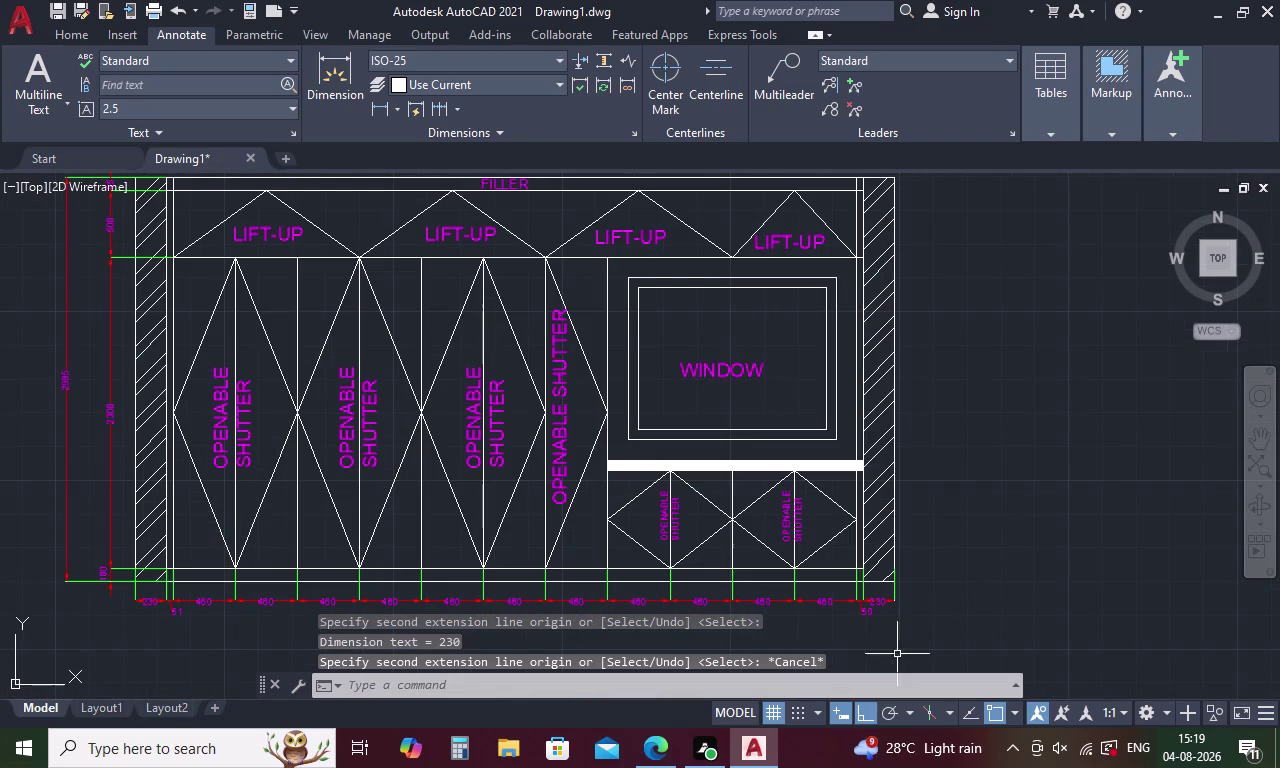
Edit the elevation's 51 end dimension so its text reads 50.
middle_drag(844, 622, 869, 562)
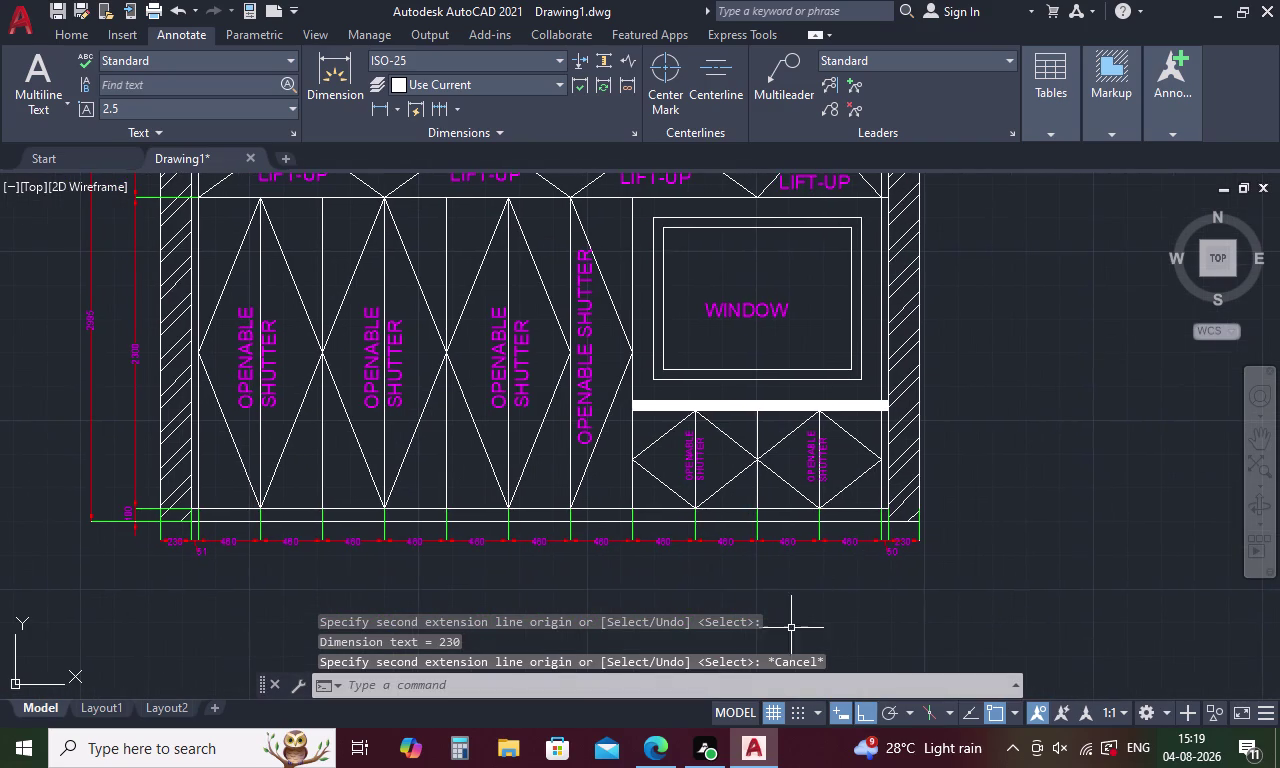
scroll(up, 3)
double_click(203, 547)
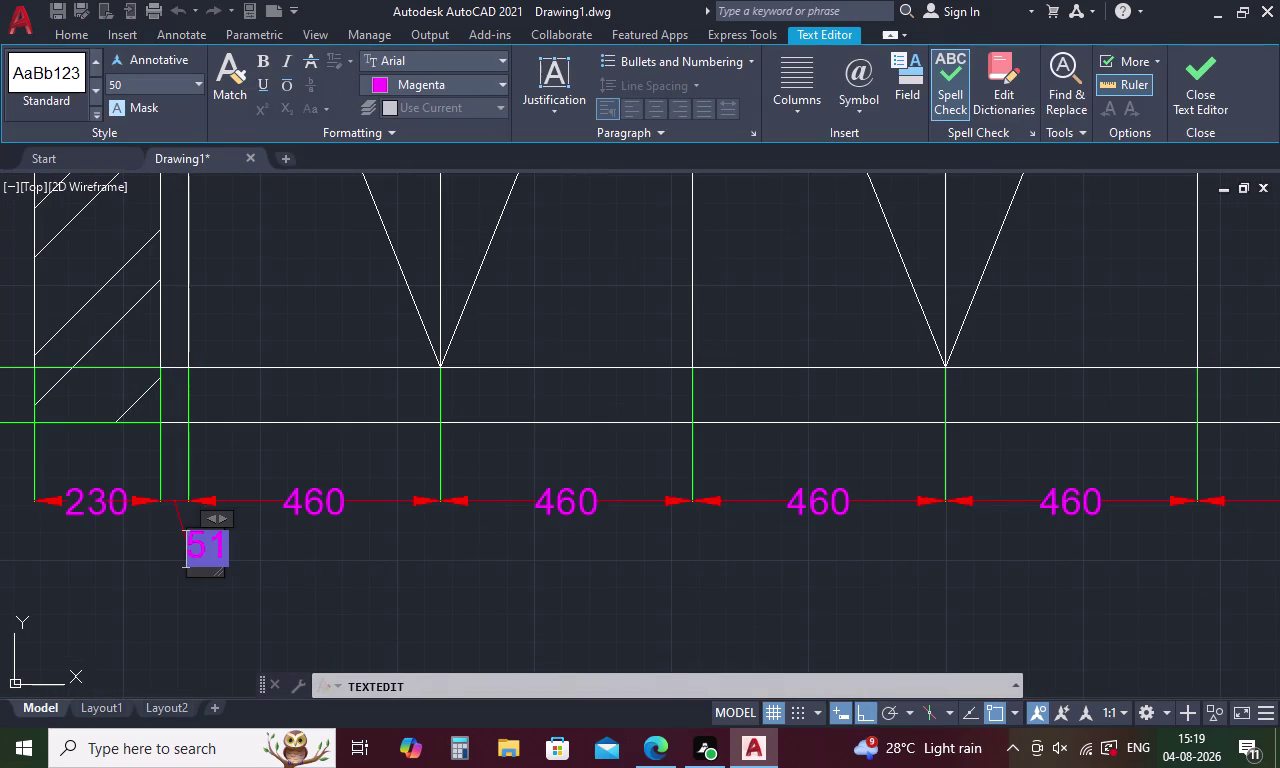
click(223, 545)
key(Right)
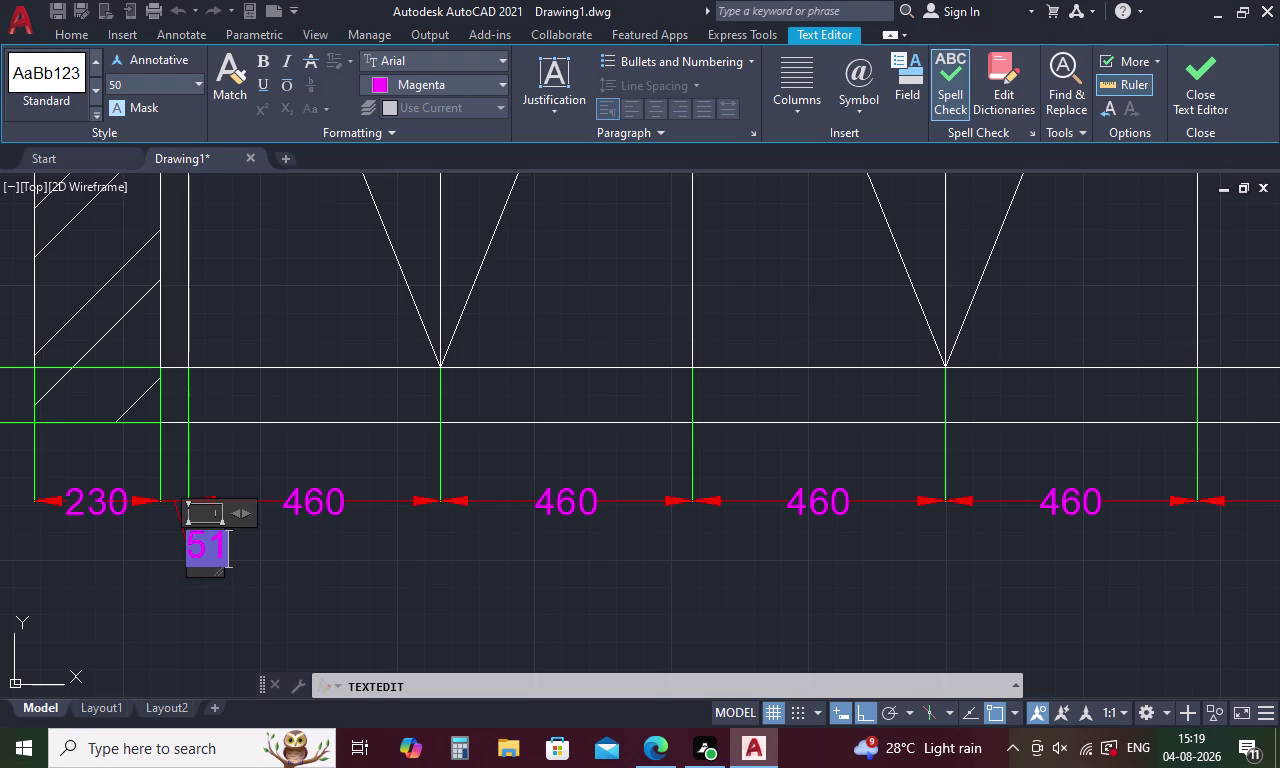
key(BackSpace)
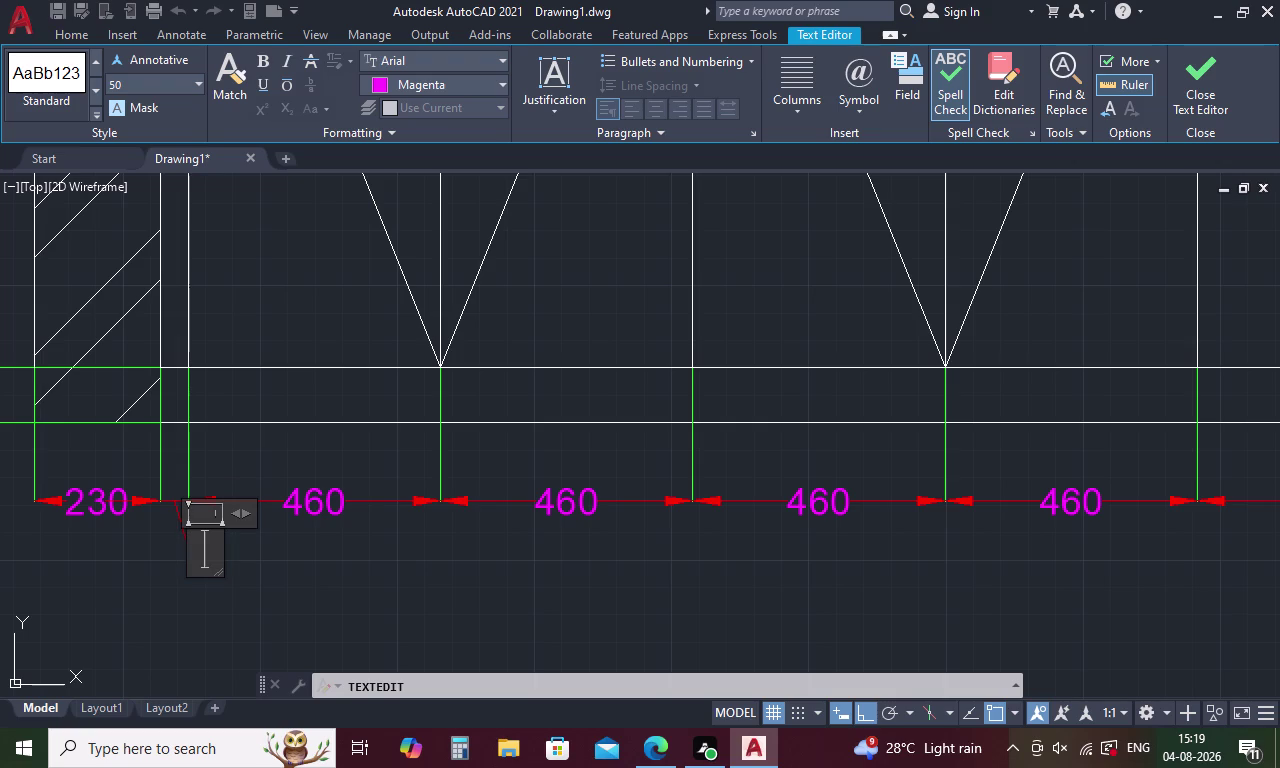
key(0)
key(BackSpace)
text(50)
click(316, 609)
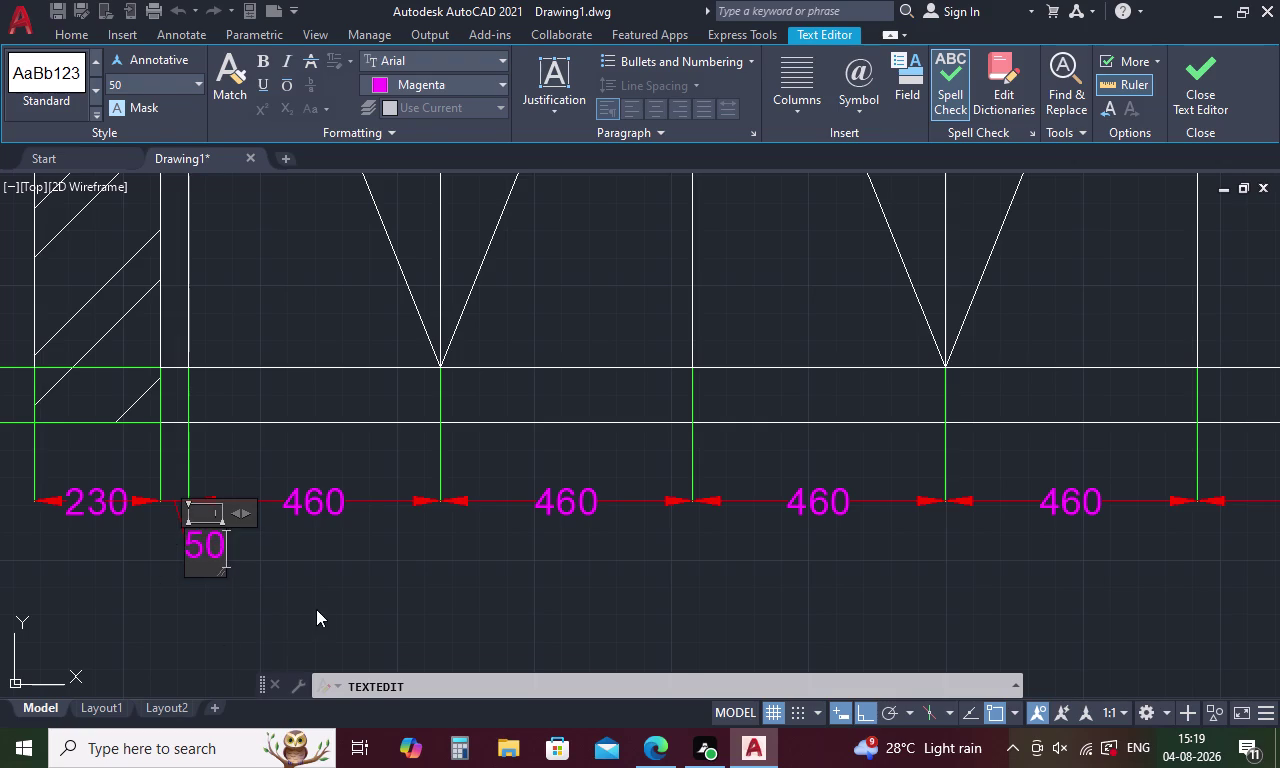
scroll(down, 3)
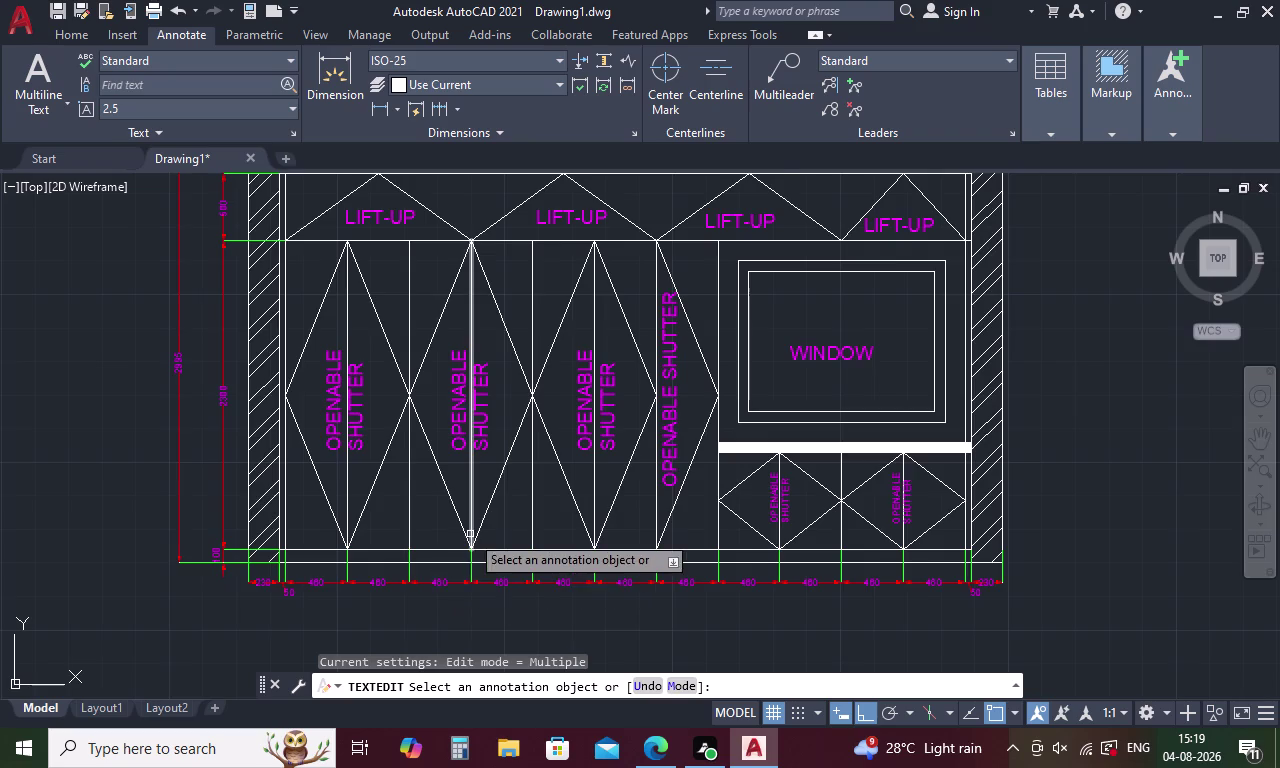
scroll(down, 3)
scroll(down, 3)
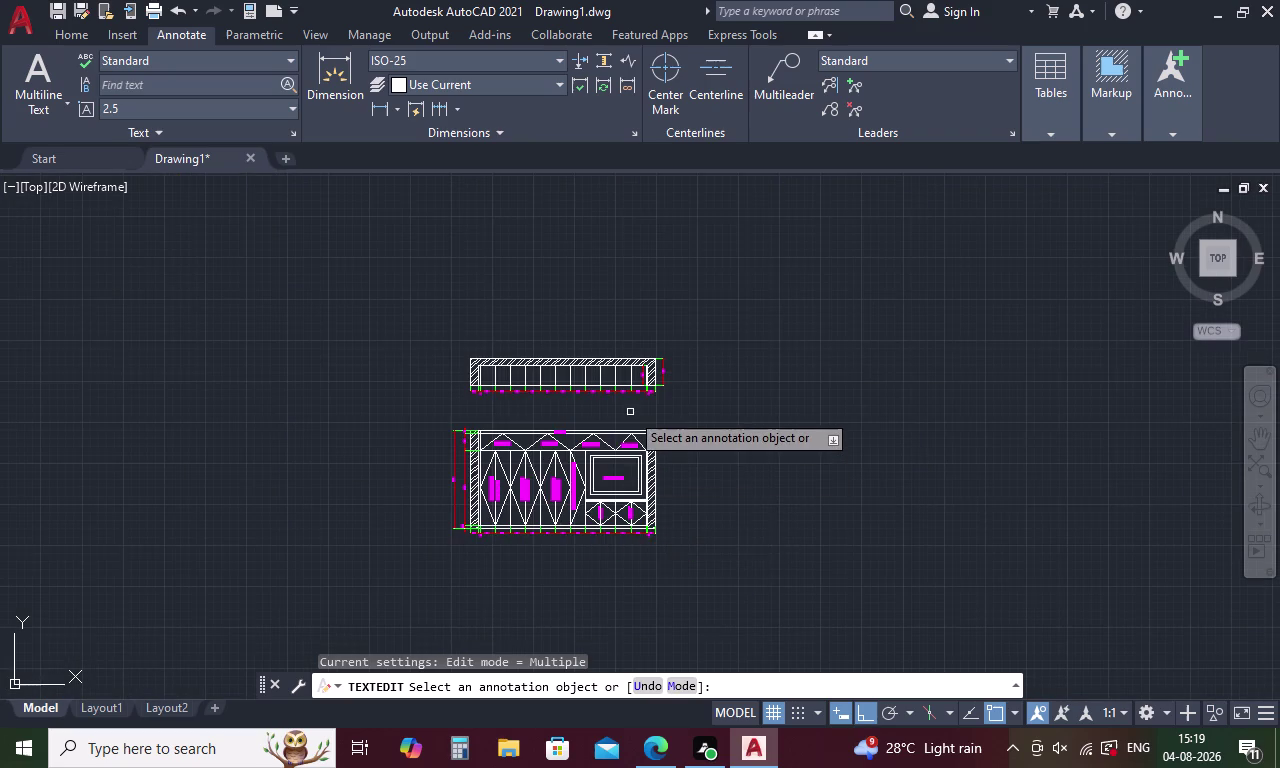
scroll(up, 3)
key(Escape)
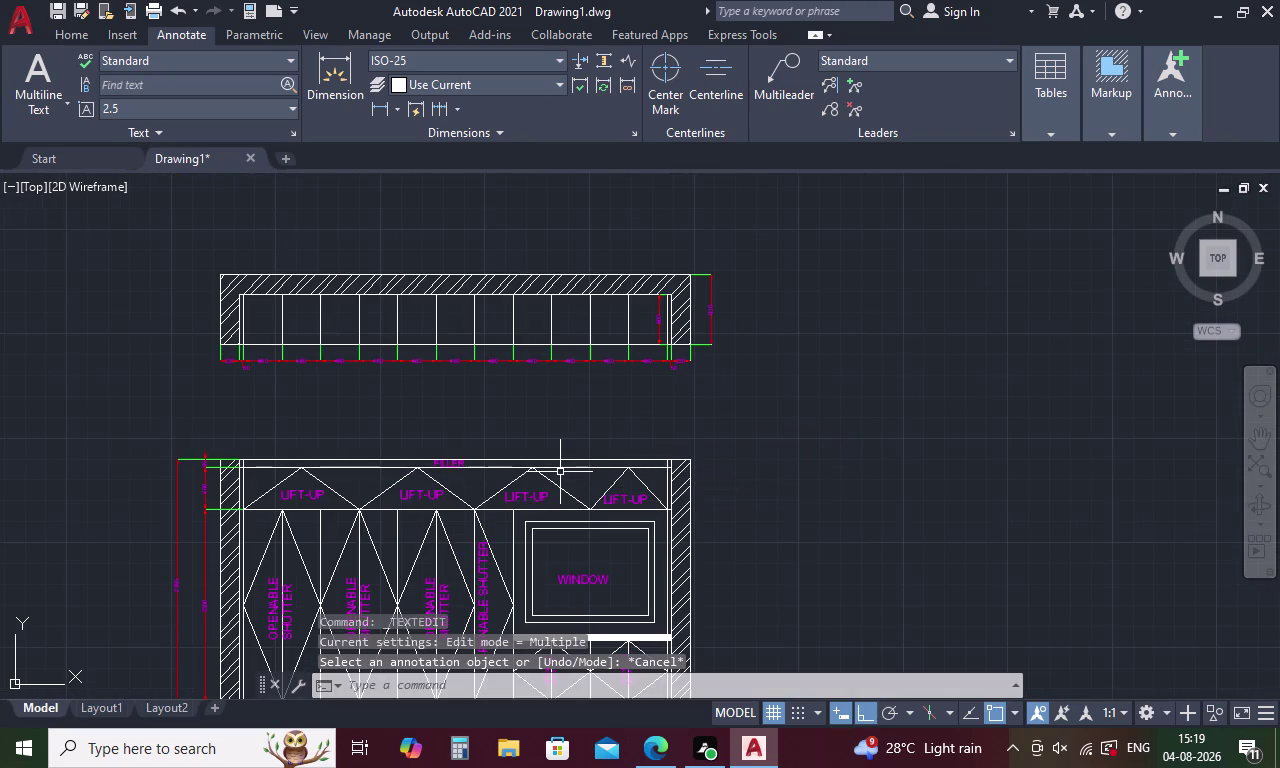
Paste a copy of the WINDOW label below the plan.
key(ctrl+v)
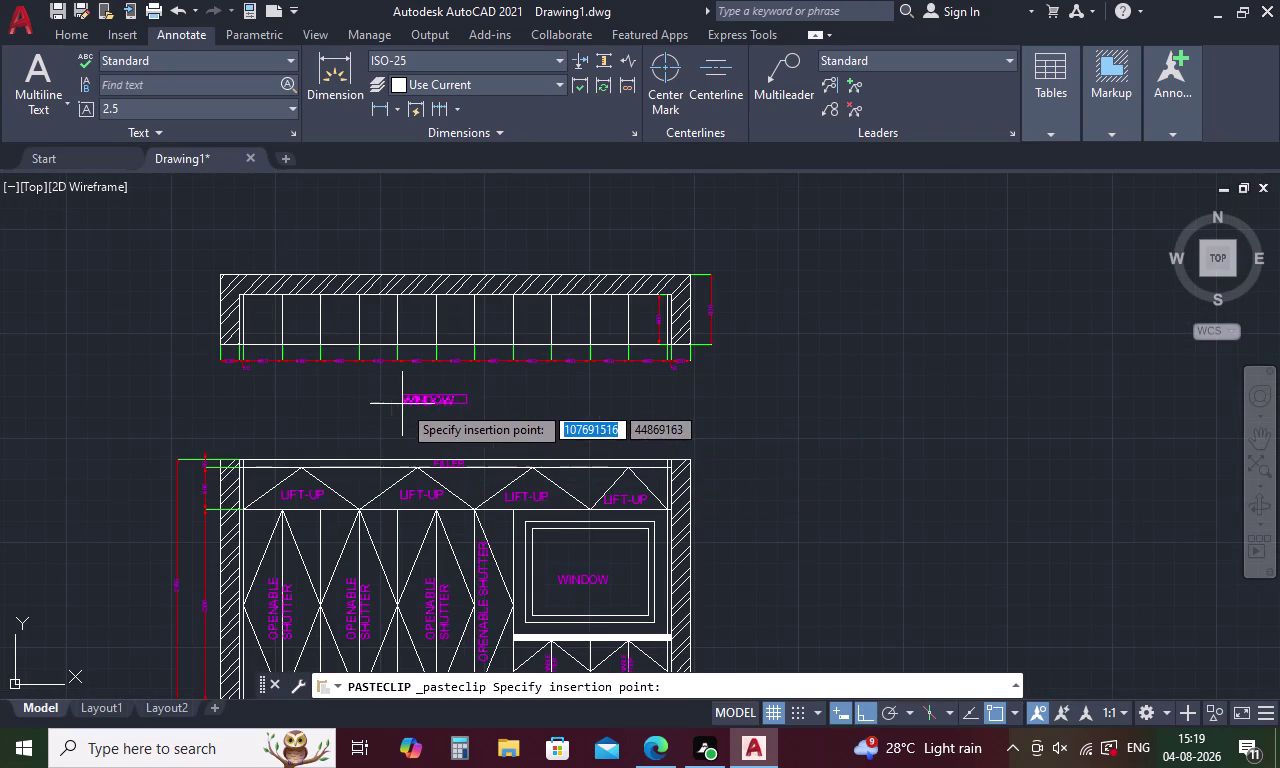
click(402, 404)
double_click(438, 399)
Replace the pasted label's WINDOW wording with PLAN.
click(468, 403)
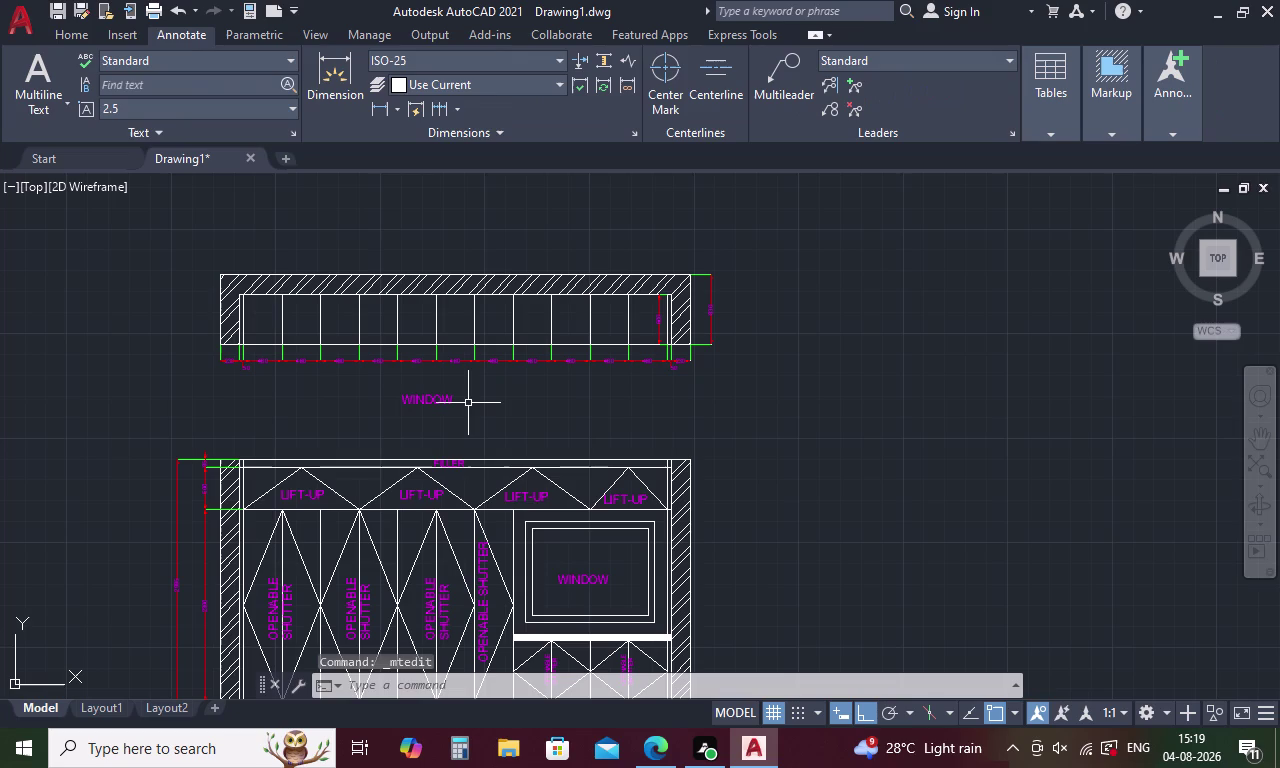
double_click(456, 404)
click(456, 404)
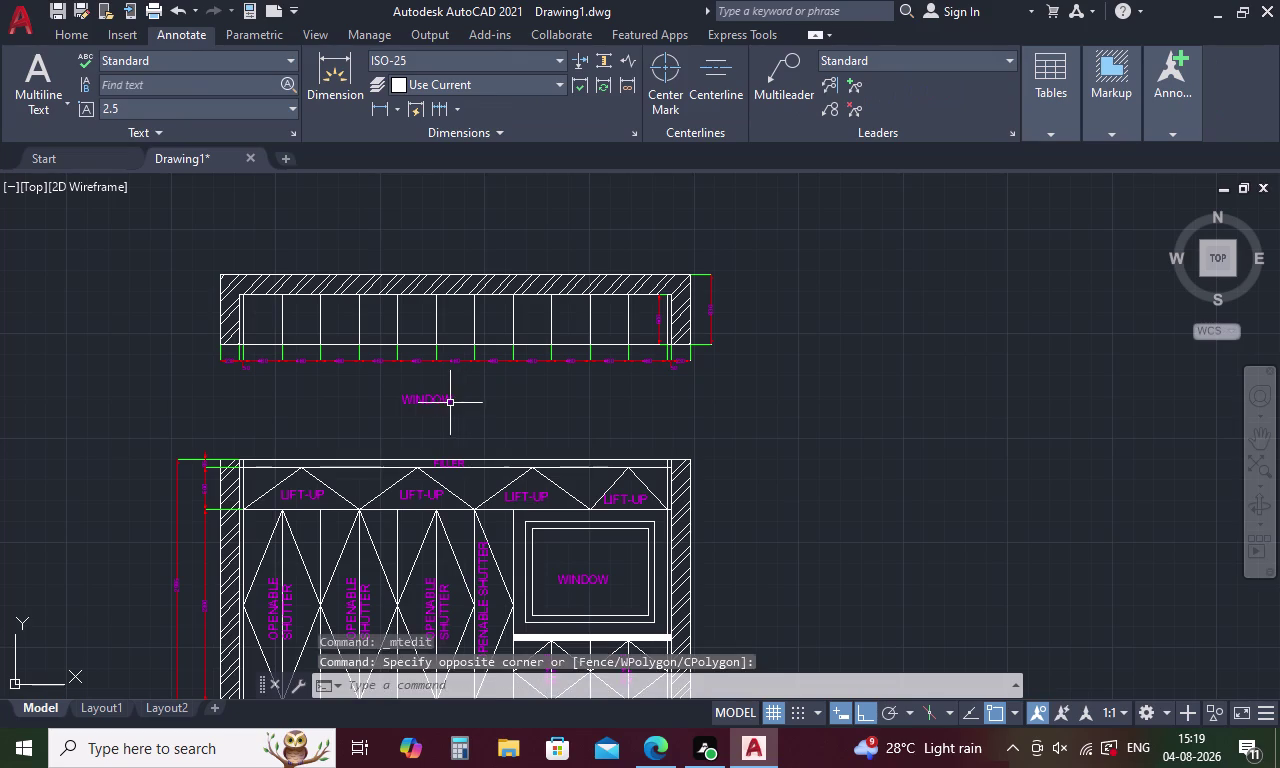
scroll(up, 3)
double_click(446, 400)
click(471, 400)
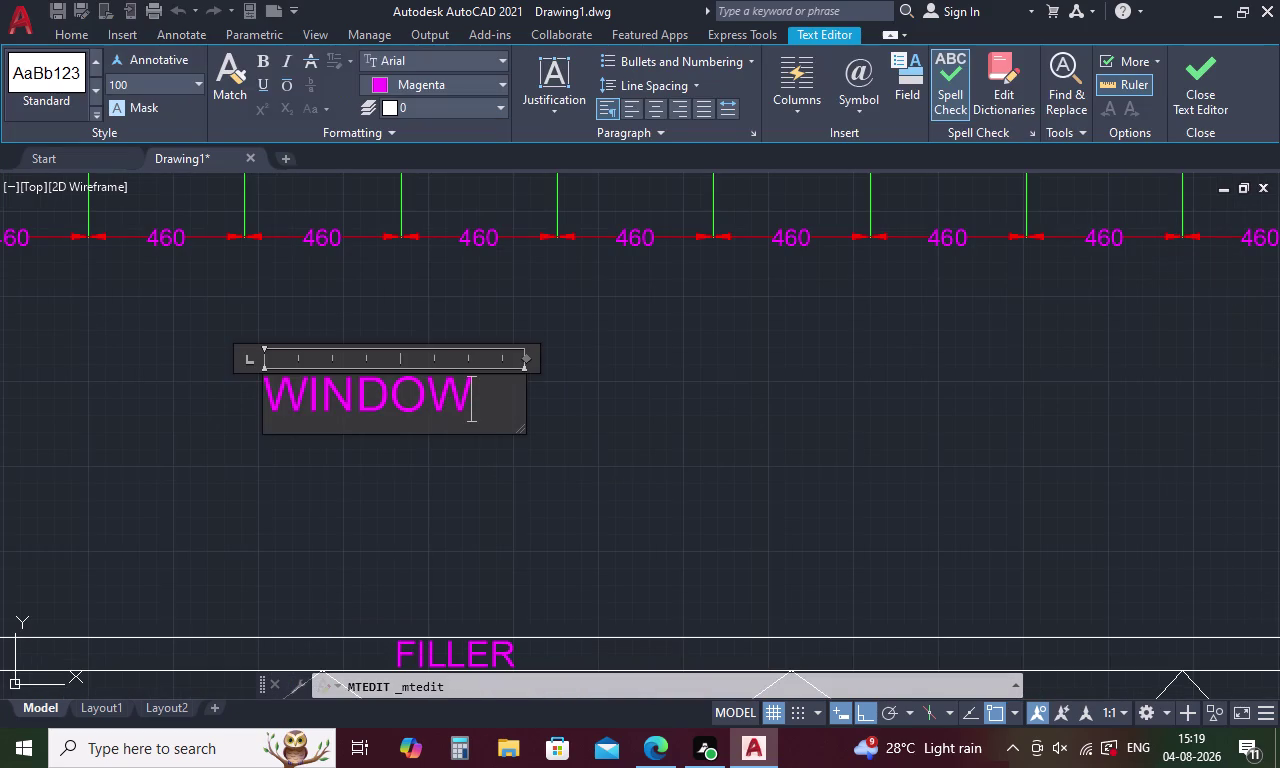
key(BackSpace)
key(BackSpace)
key(BackSpace)
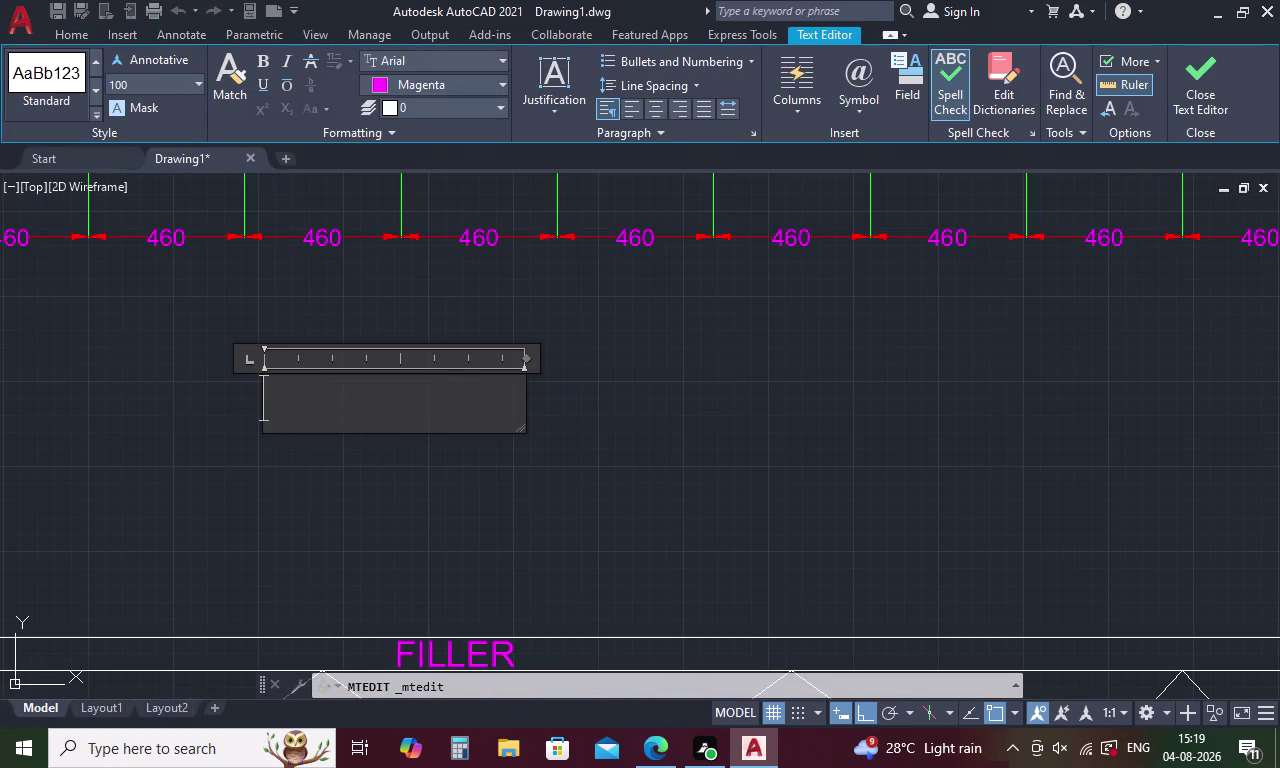
text(PLAN)
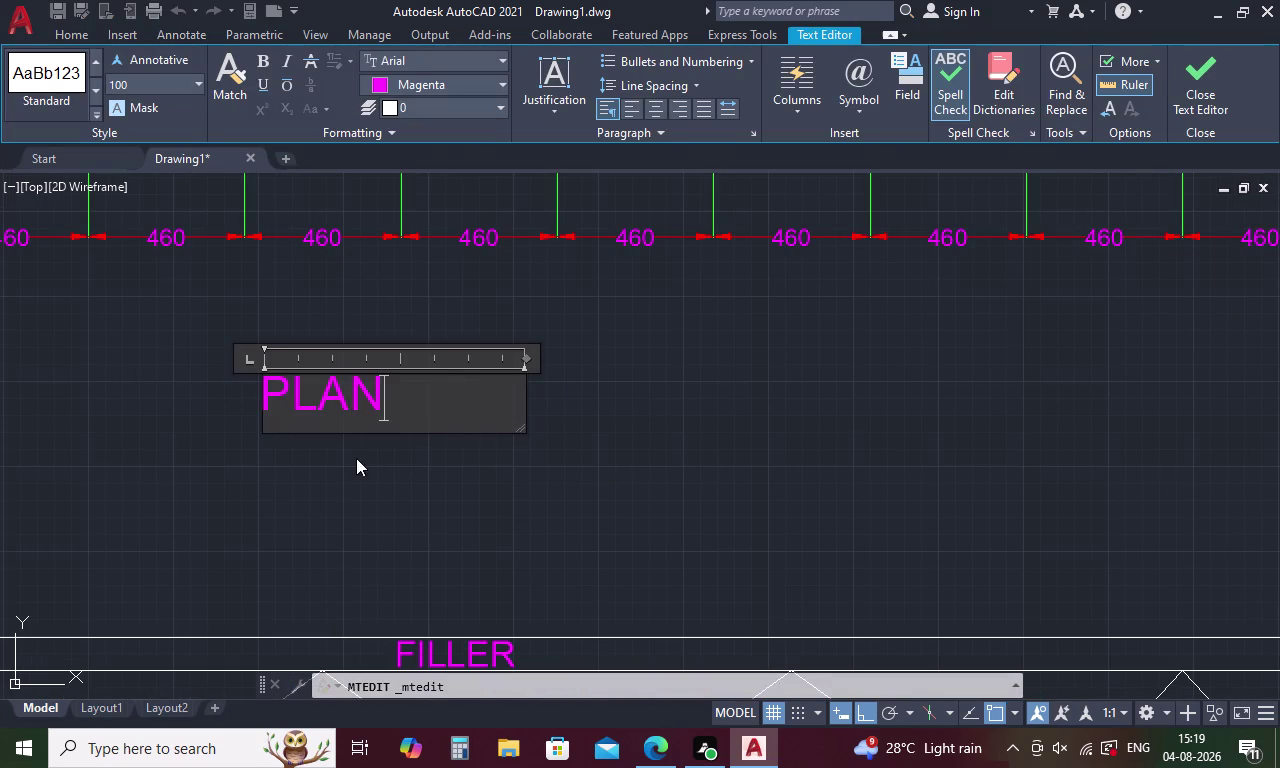
Make the PLAN title bold with a text height of 15.
drag(404, 400, 119, 383)
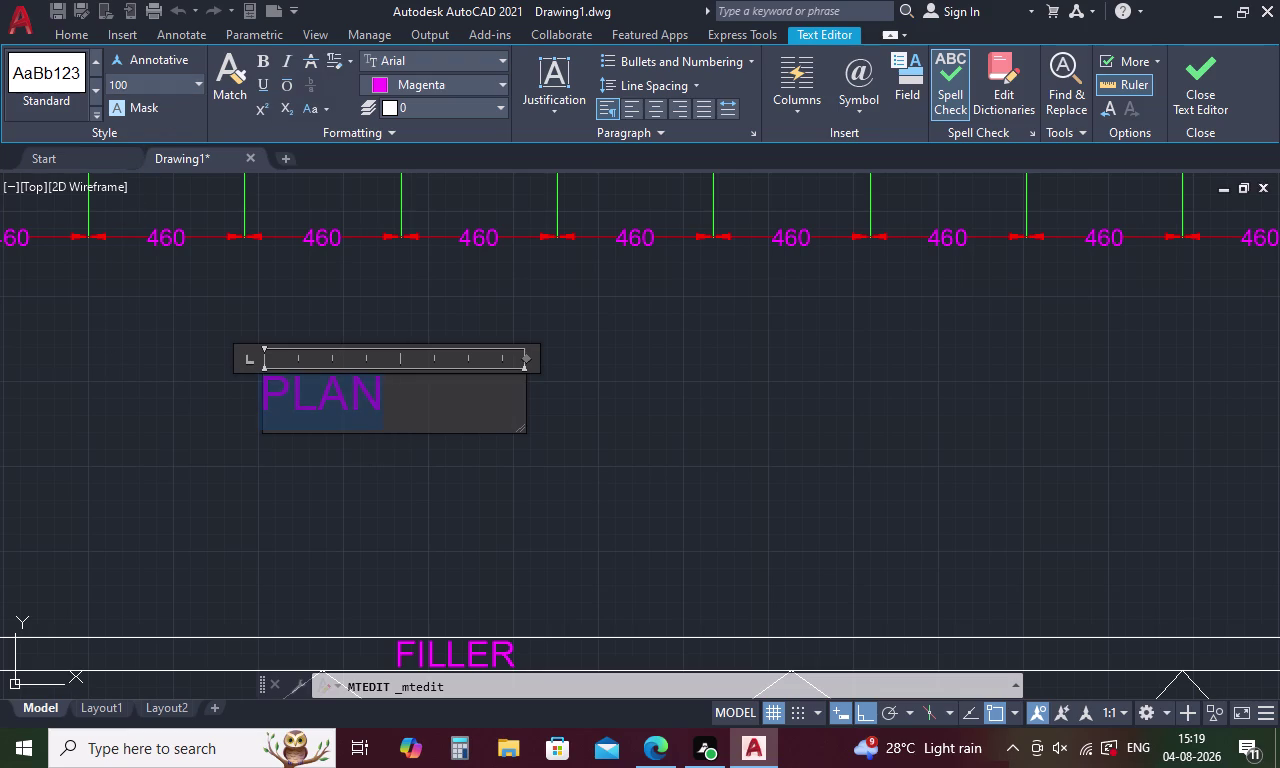
click(175, 84)
key(BackSpace)
text(15)
key(0)
click(266, 60)
click(637, 451)
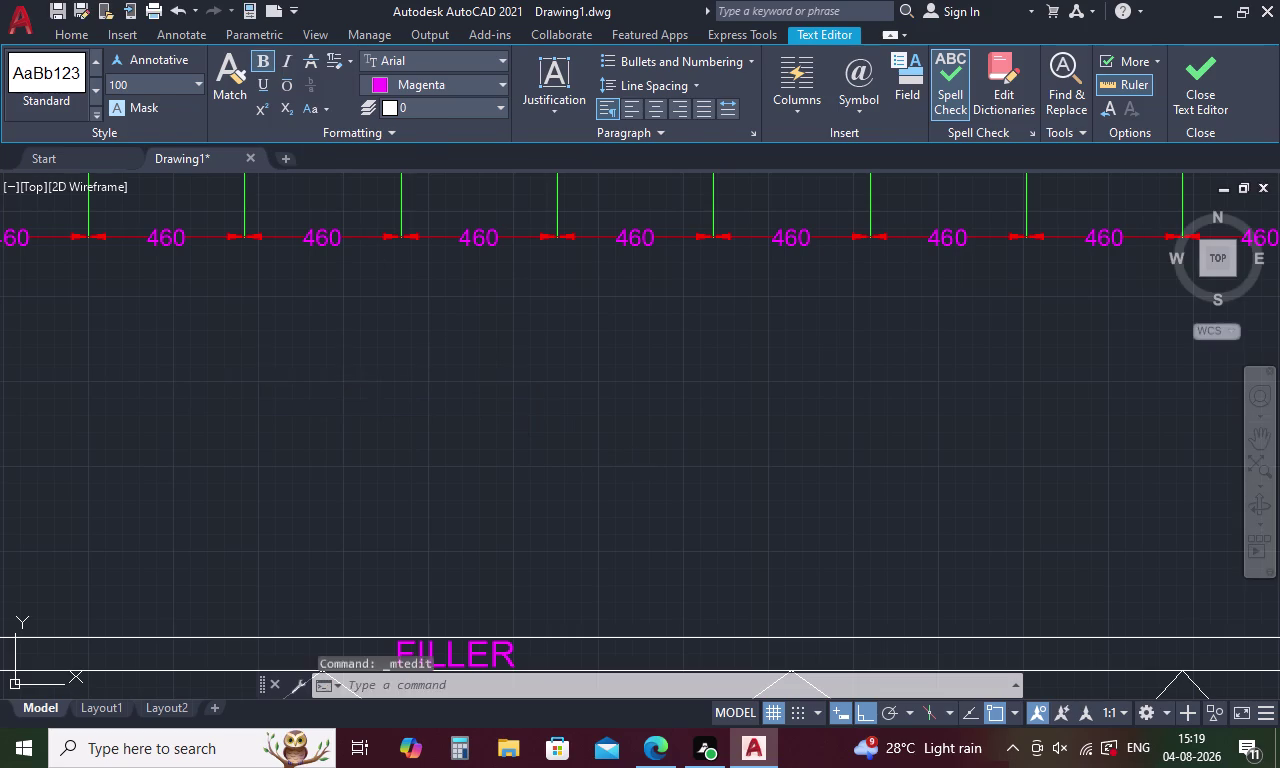
scroll(down, 3)
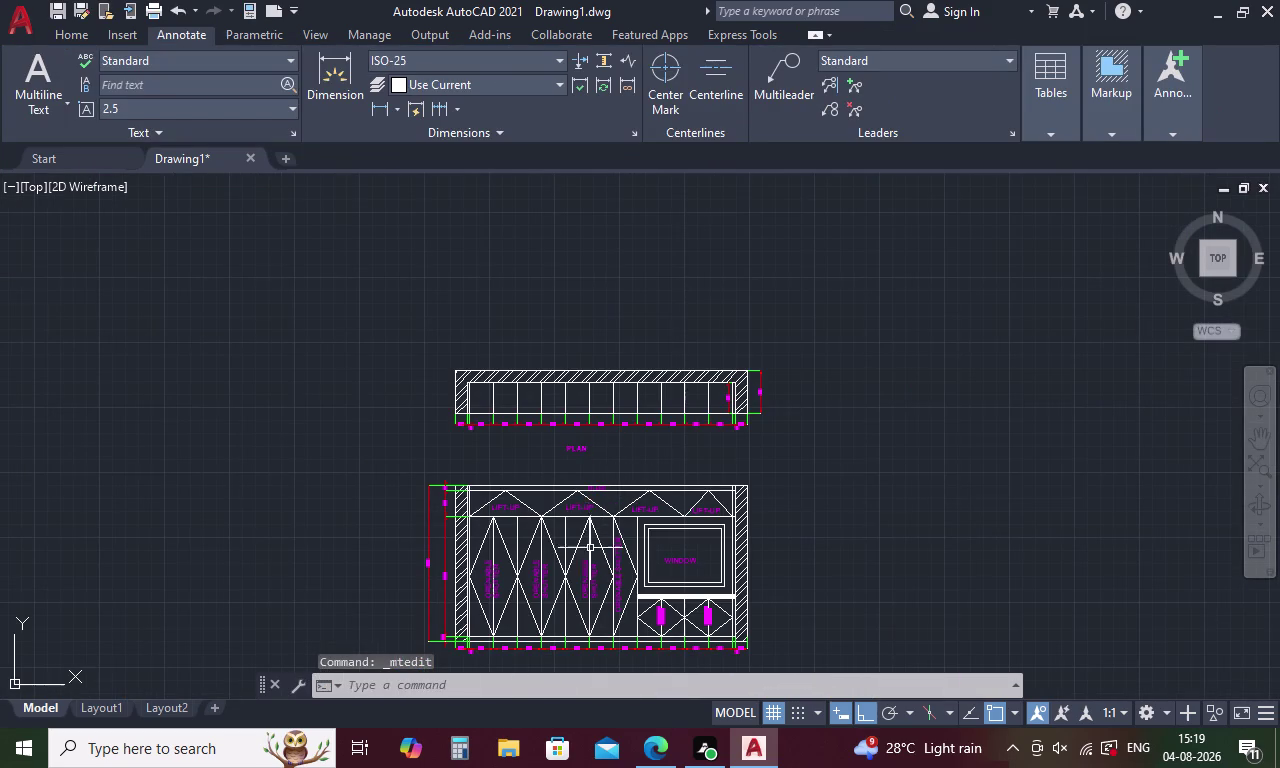
click(572, 448)
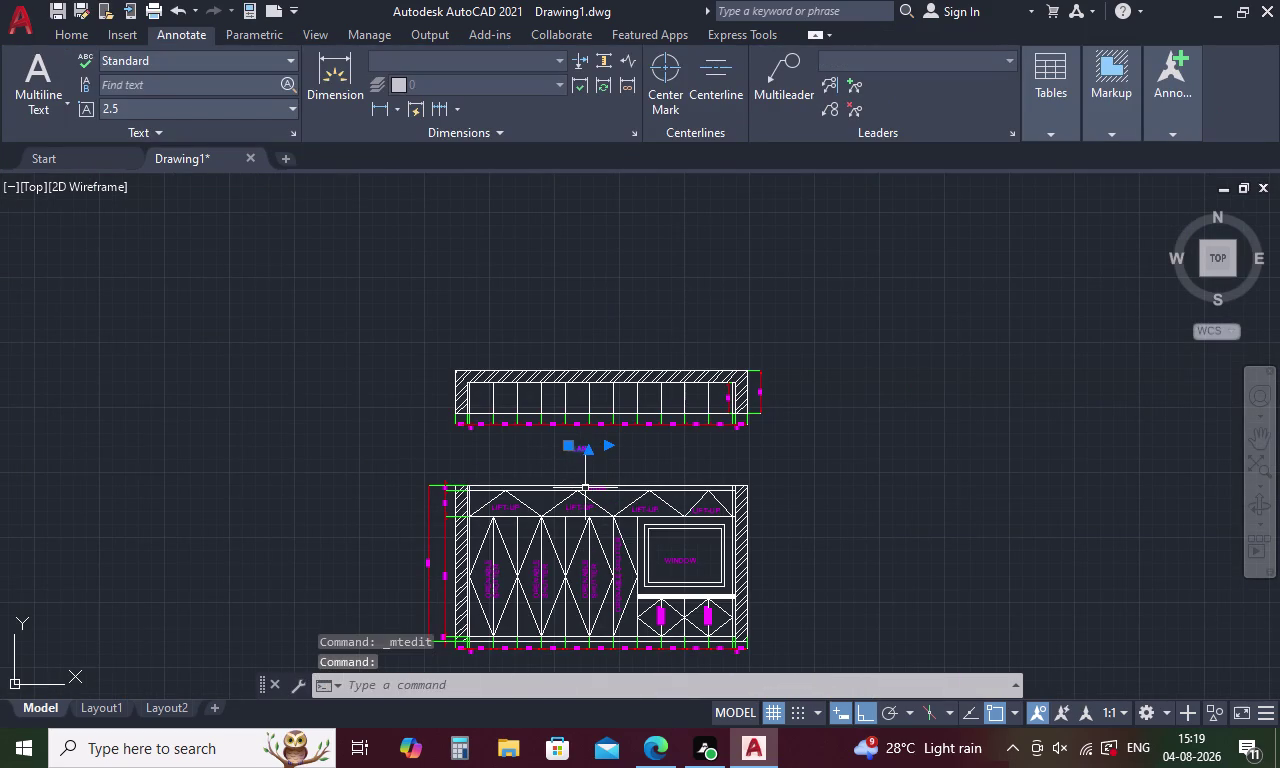
Copy the PLAN title and place the copy below the elevation.
key(ctrl+c)
key(ctrl+v)
scroll(down, 3)
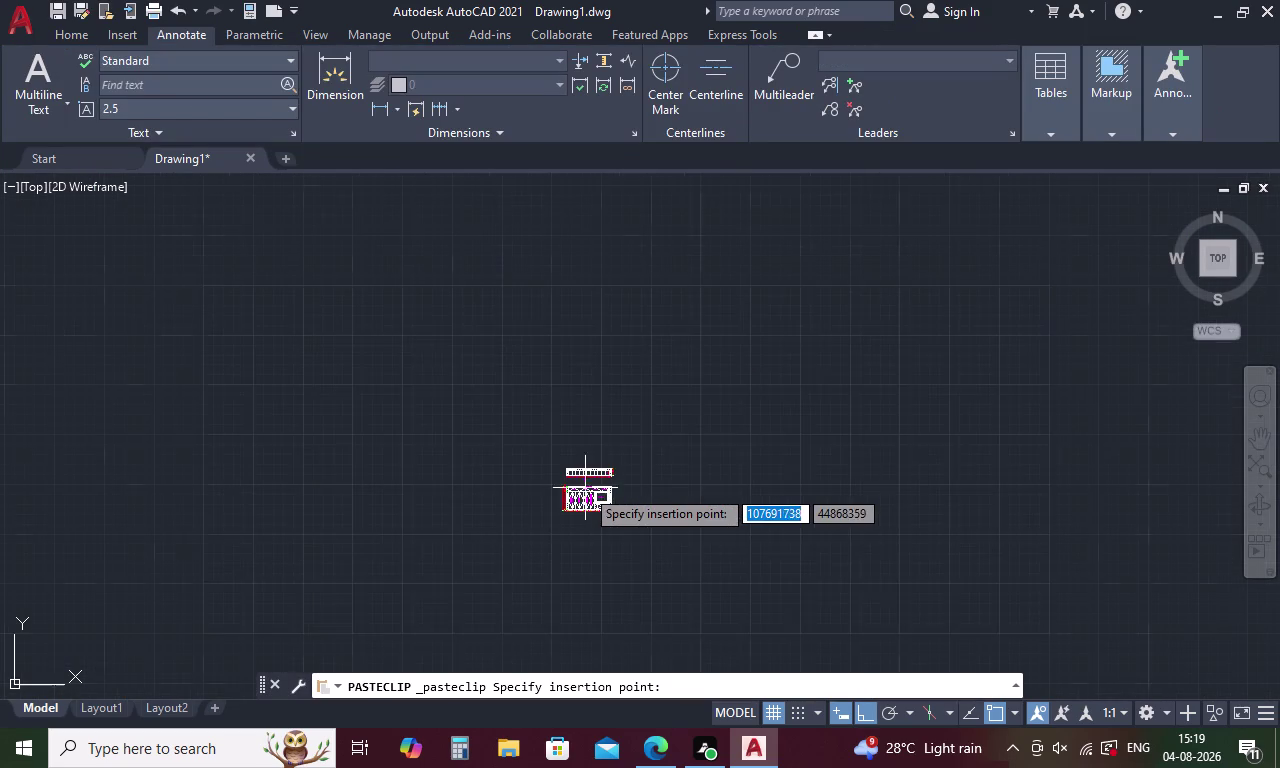
scroll(up, 3)
click(582, 398)
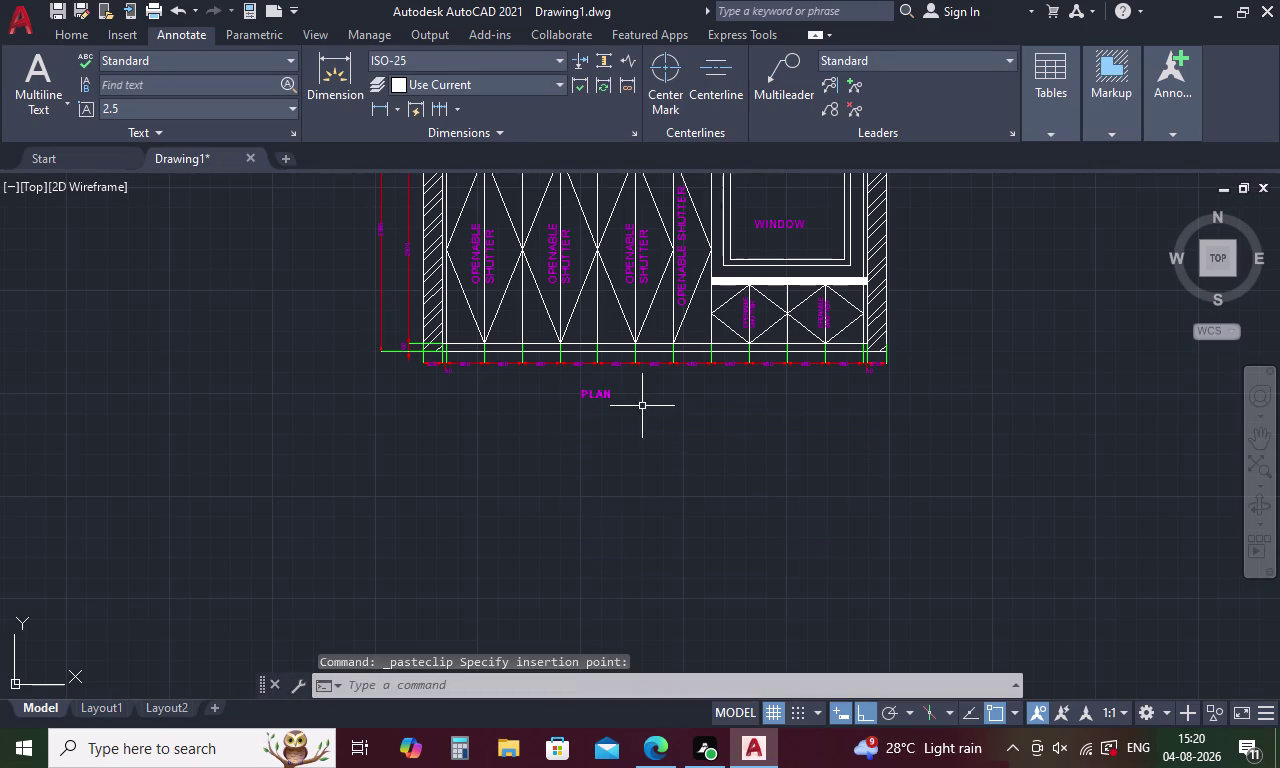
Retype the copied title as ELEVATION WITH SHUTTER.
double_click(598, 397)
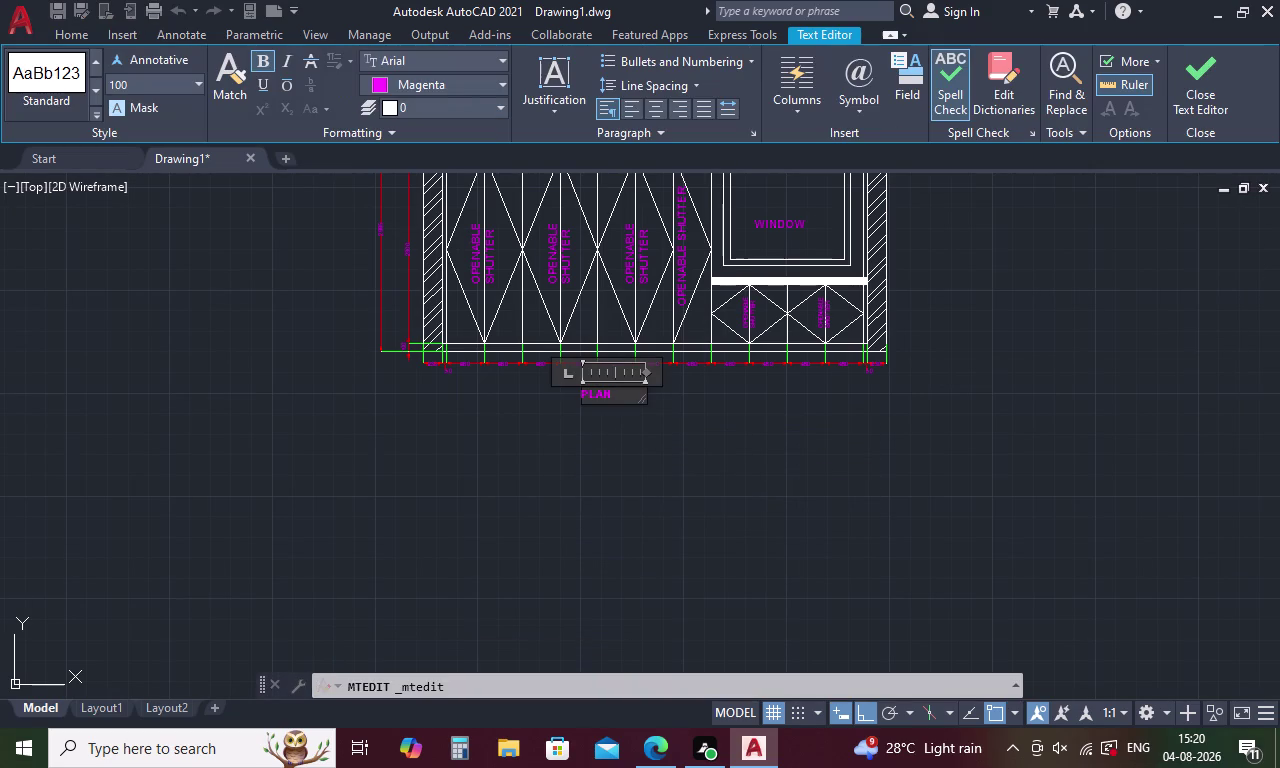
click(617, 395)
key(BackSpace)
key(BackSpace)
key(BackSpace)
key(BackSpace)
key(w)
key(BackSpace)
text(EL)
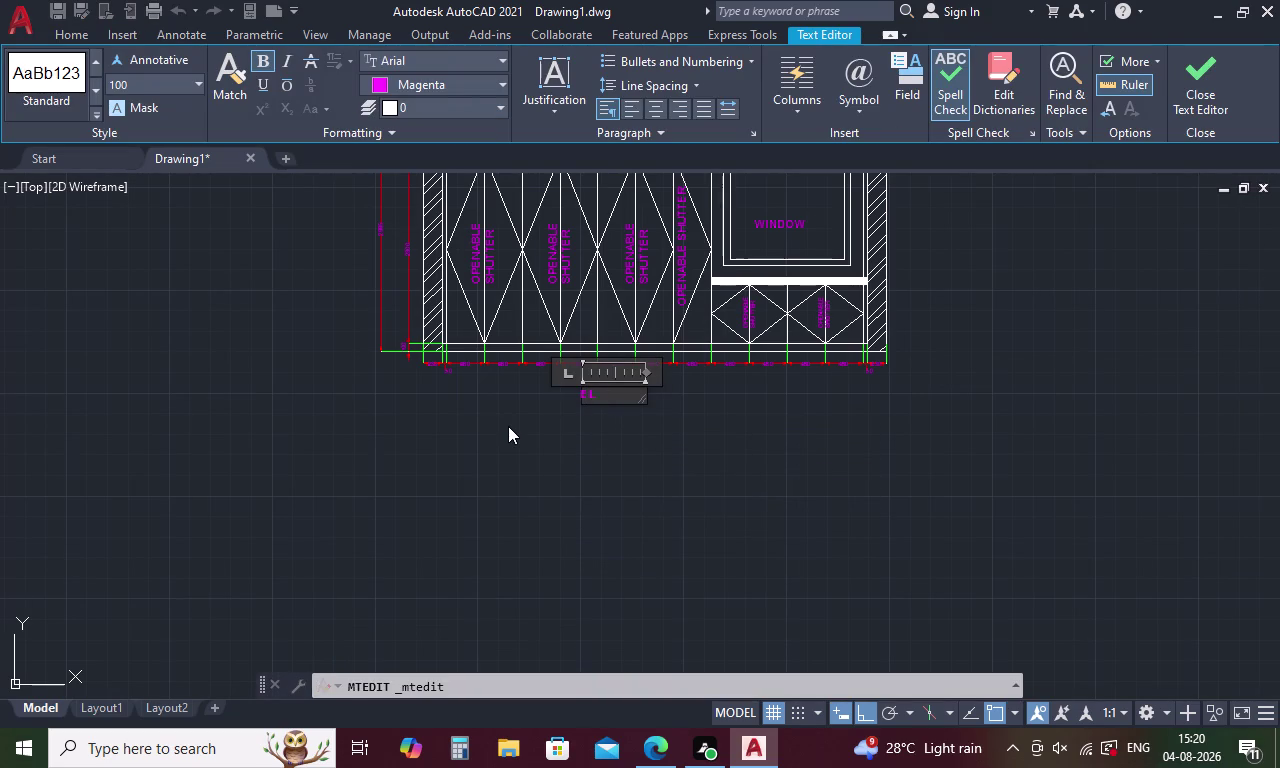
text(EVATION)
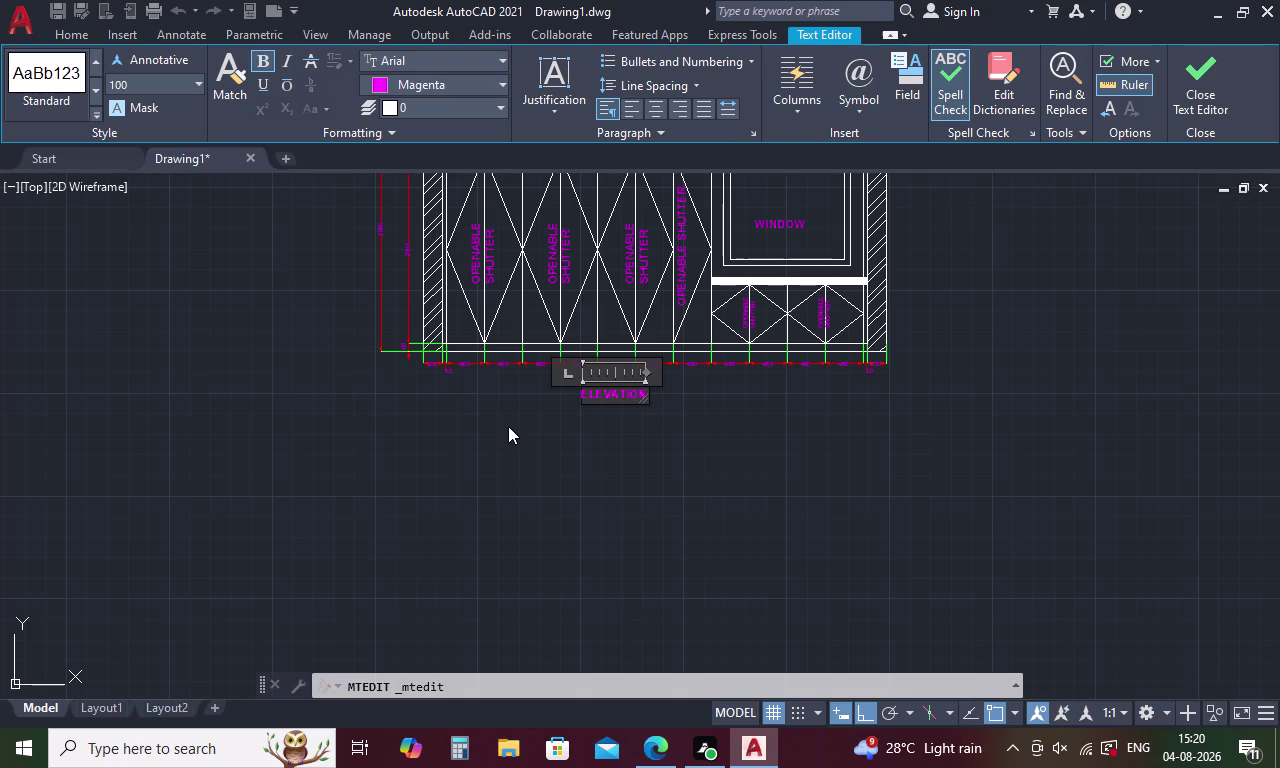
key(space)
text(WITH)
key(space)
text(SHUTT)
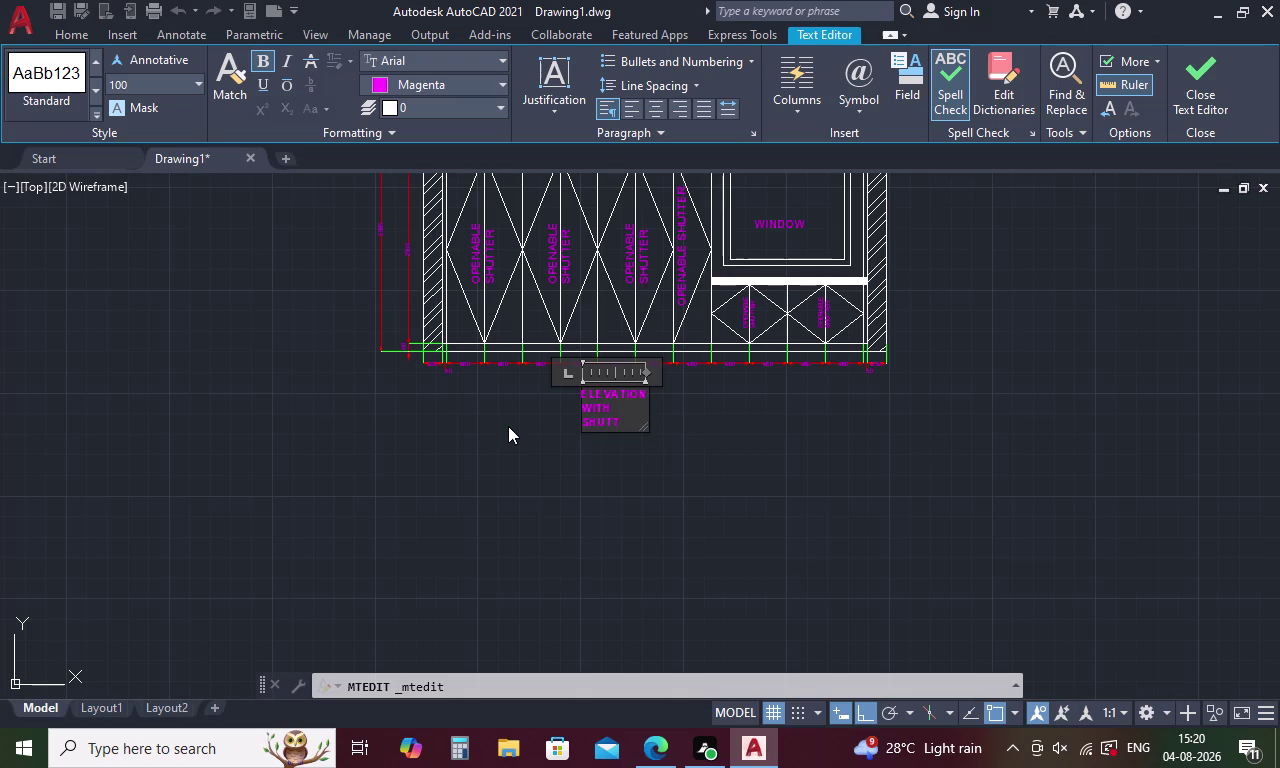
text(ER)
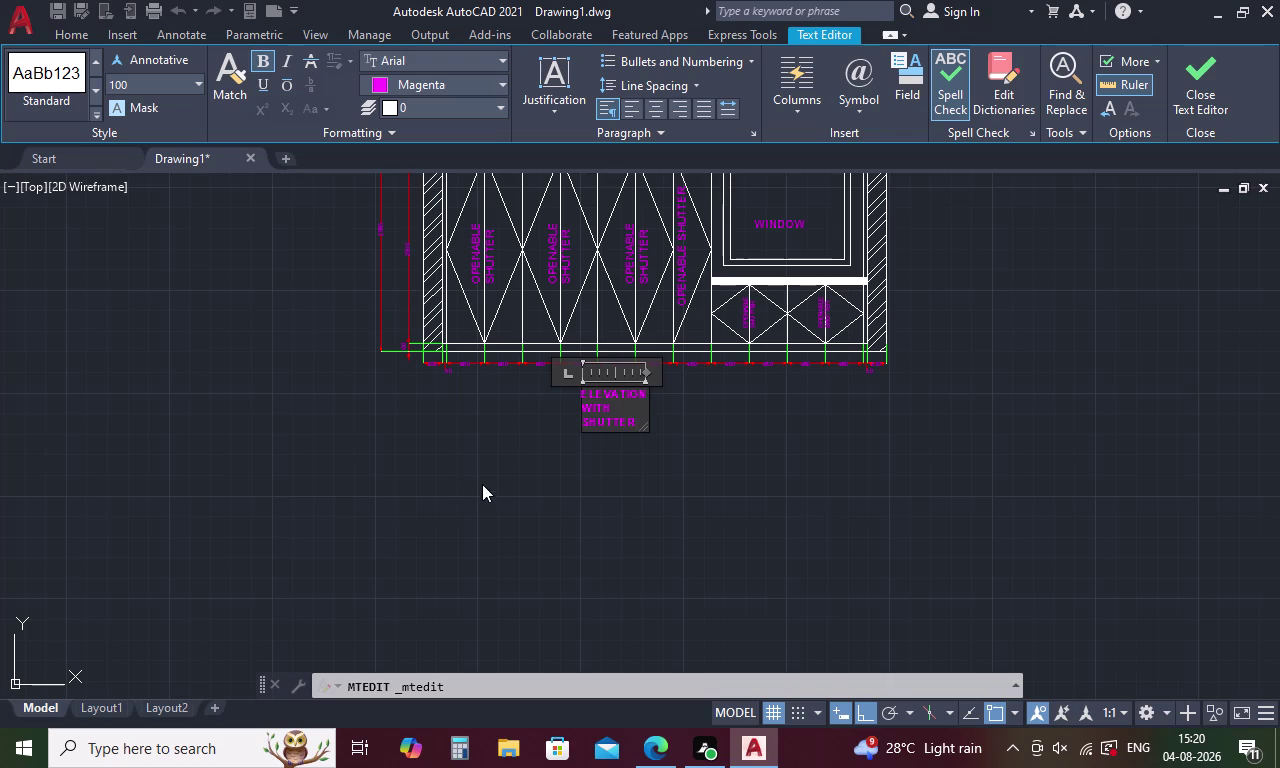
click(494, 490)
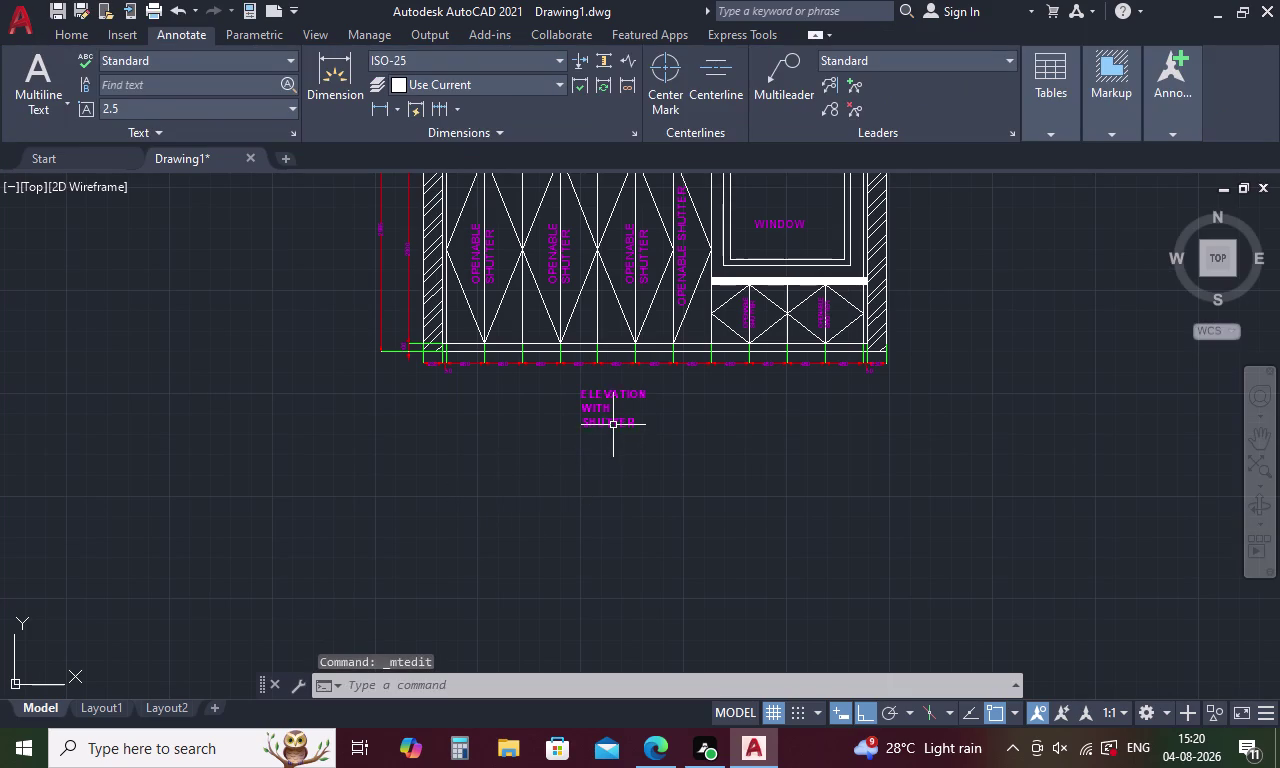
Widen the title's text box so ELEVATION WITH SHUTTER fits on one line.
double_click(613, 424)
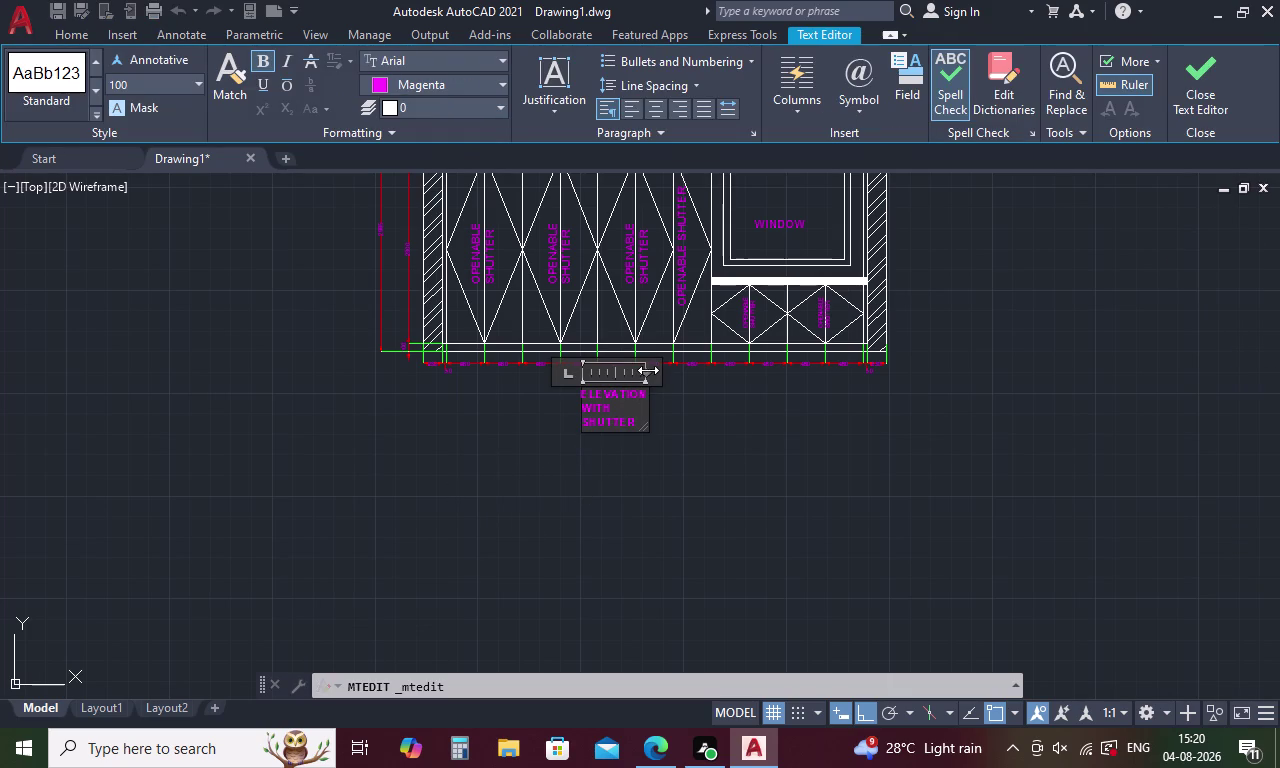
drag(648, 370, 754, 383)
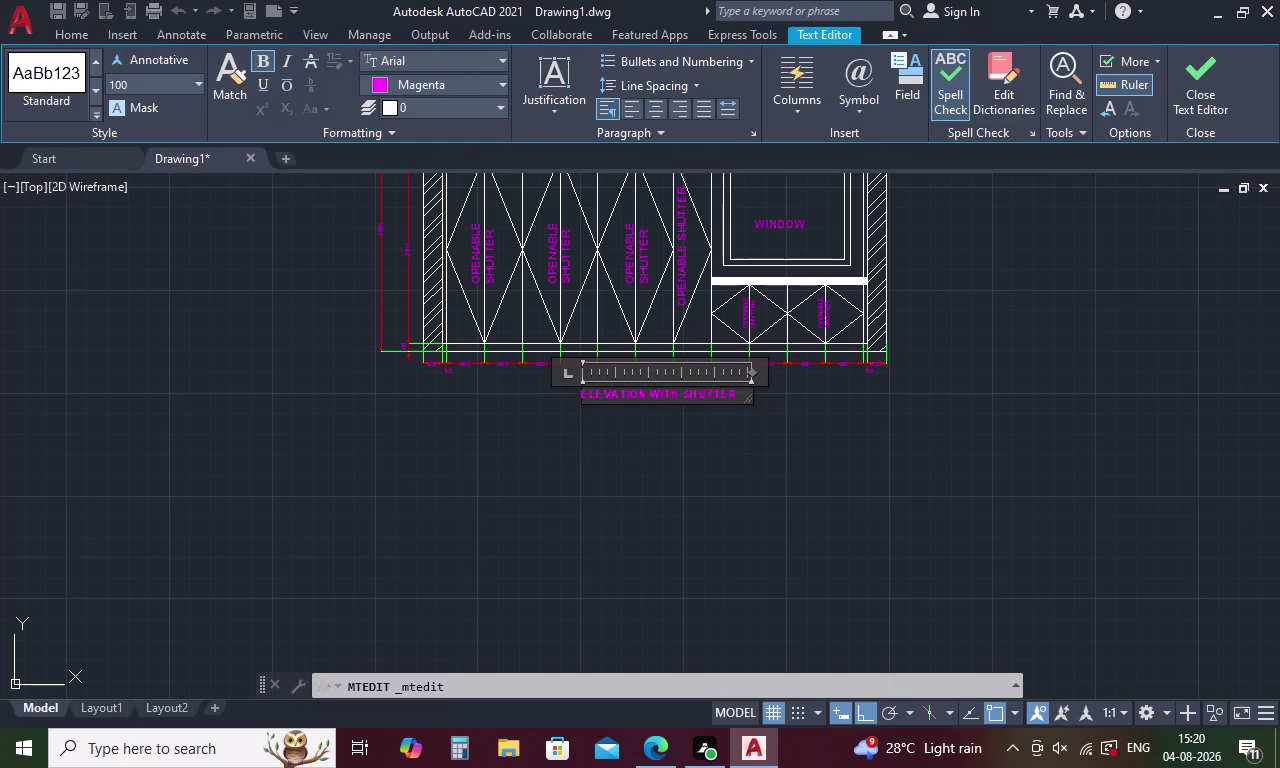
click(626, 459)
scroll(down, 3)
scroll(up, 3)
scroll(up, 3)
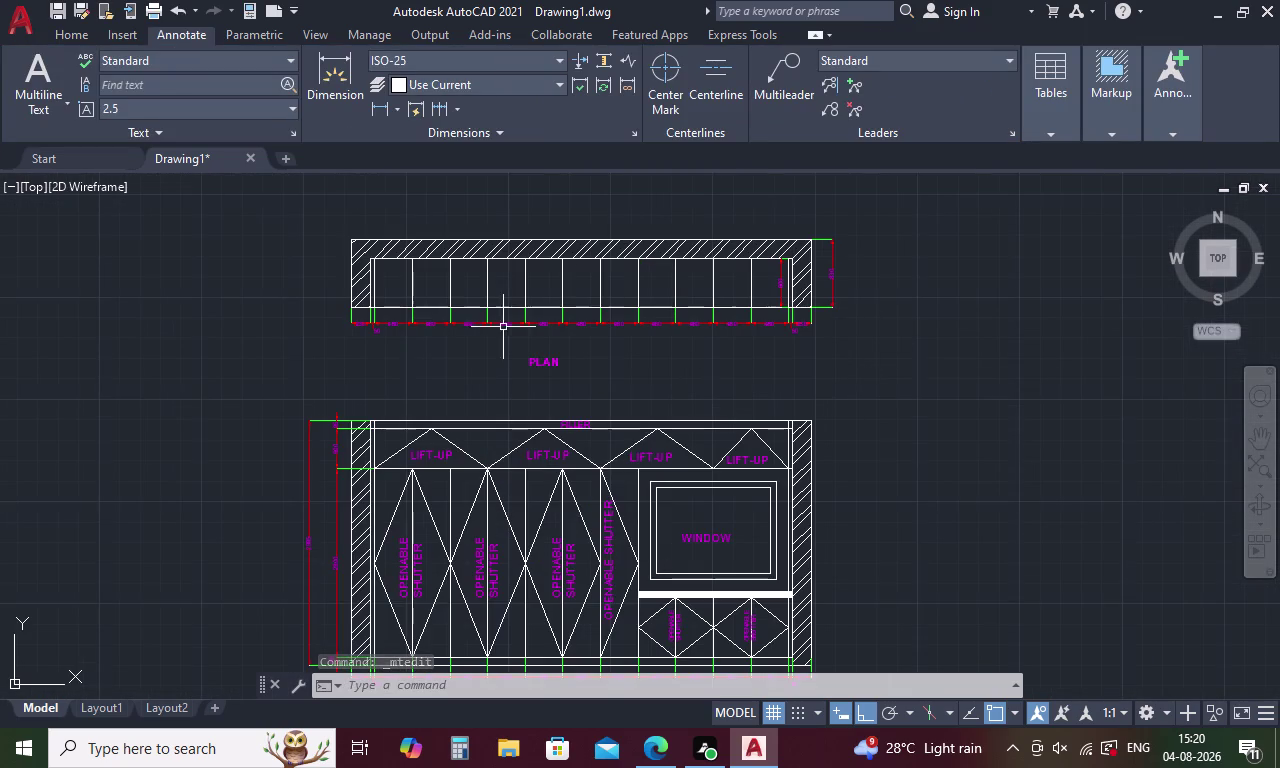
scroll(down, 3)
scroll(up, 3)
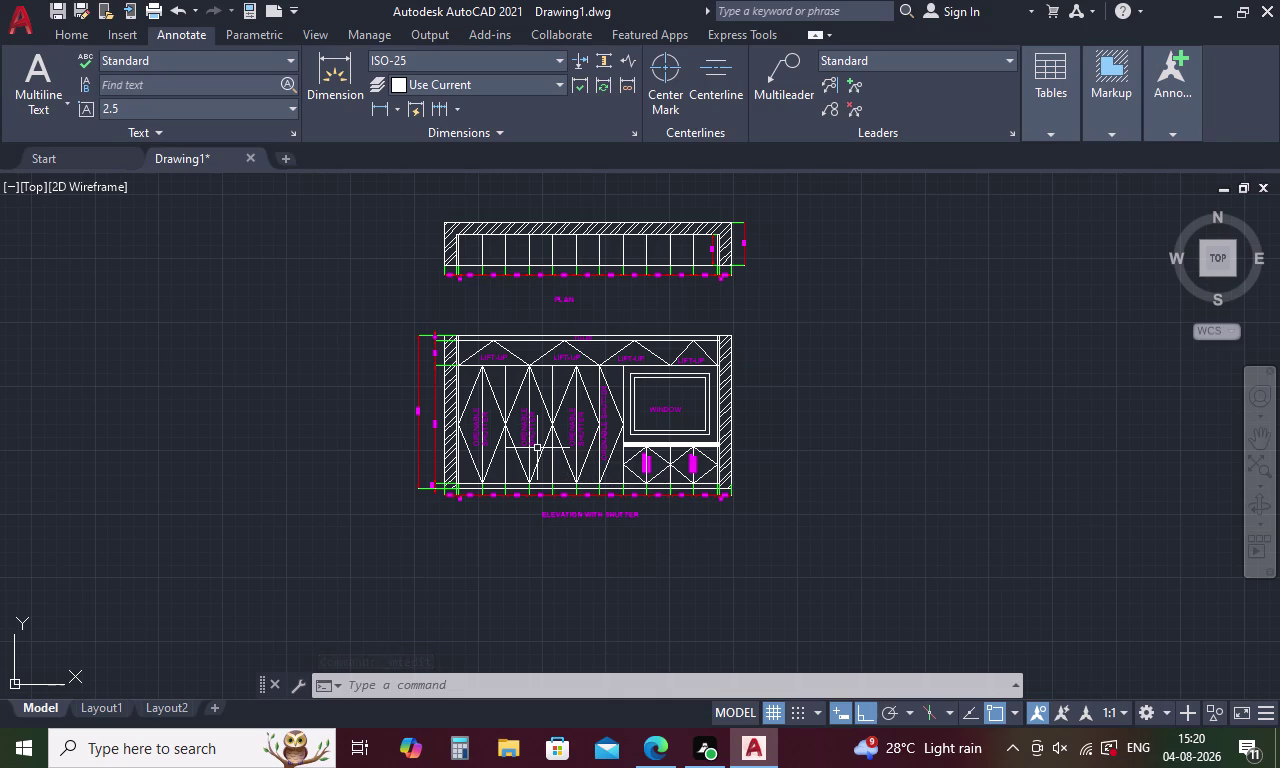
key(ctrl+s)
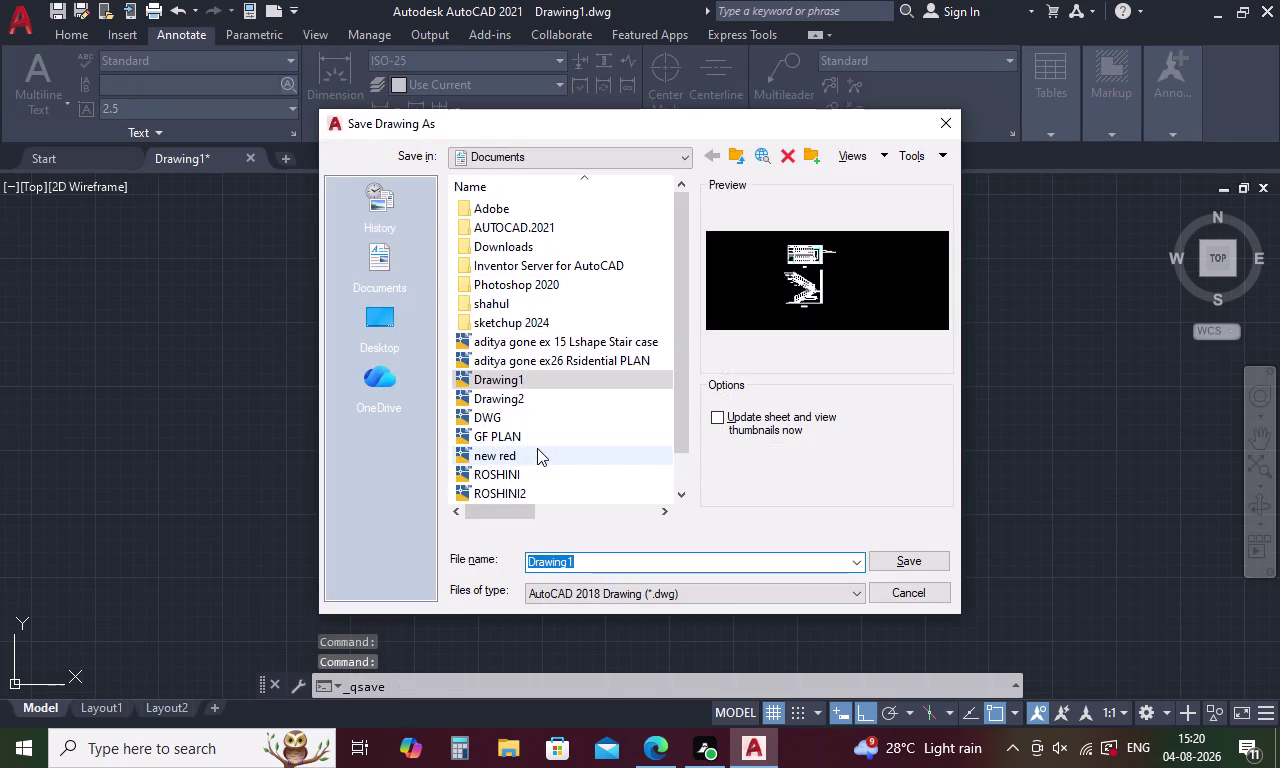
Name the file 'WARDROBE PLAN' and save it to the Desktop folder.
key(BackSpace)
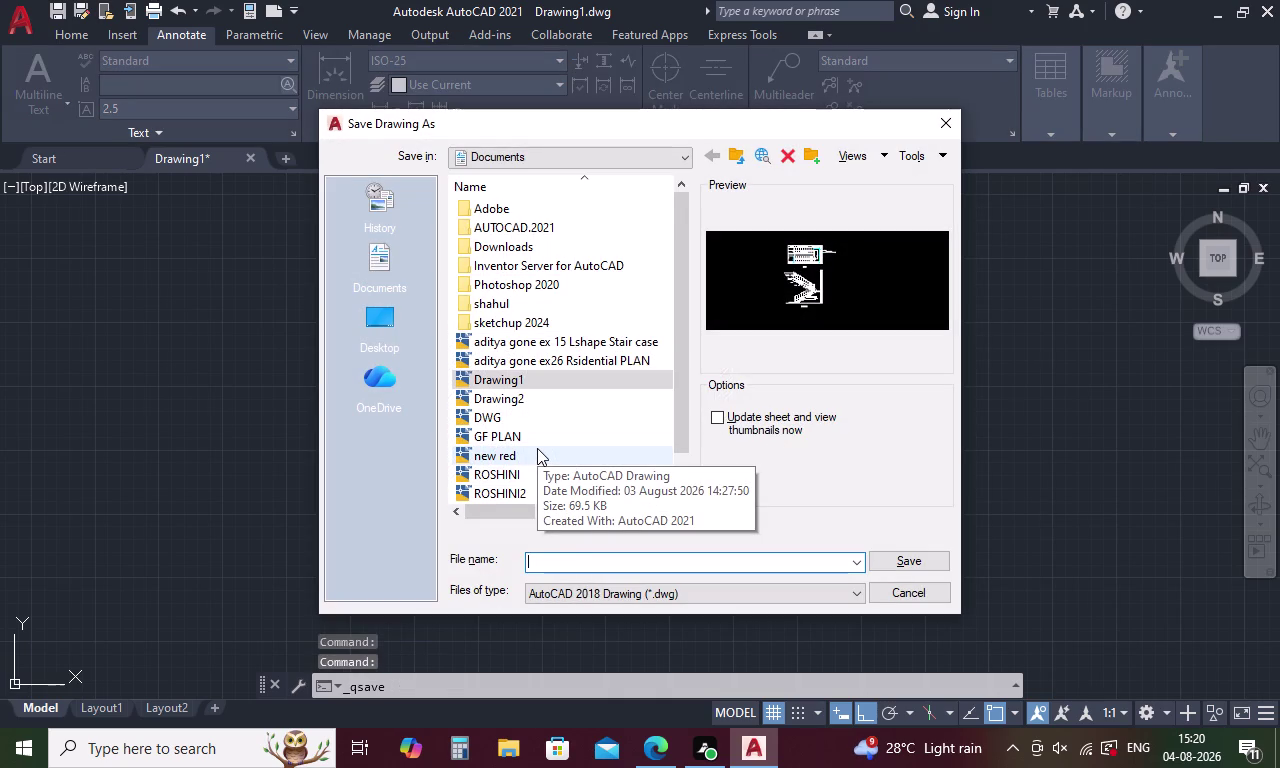
text(WR)
key(BackSpace)
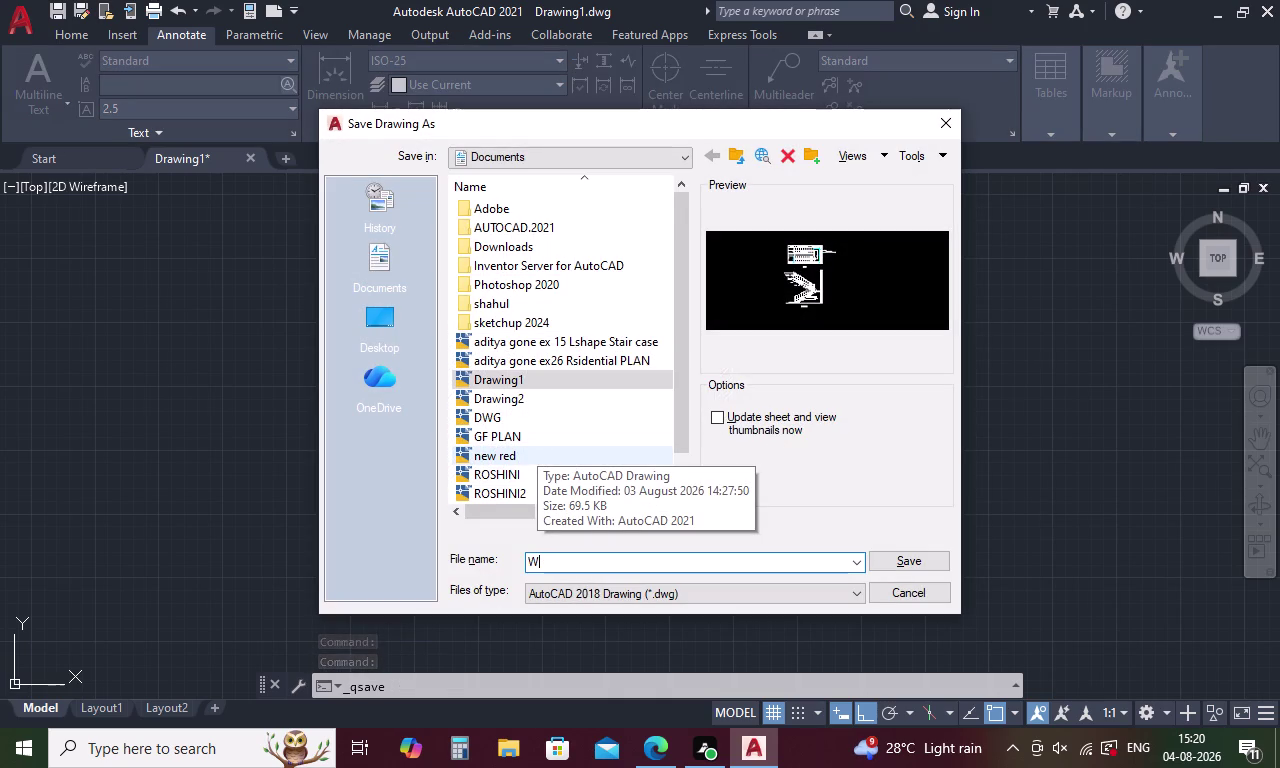
text(ARDR)
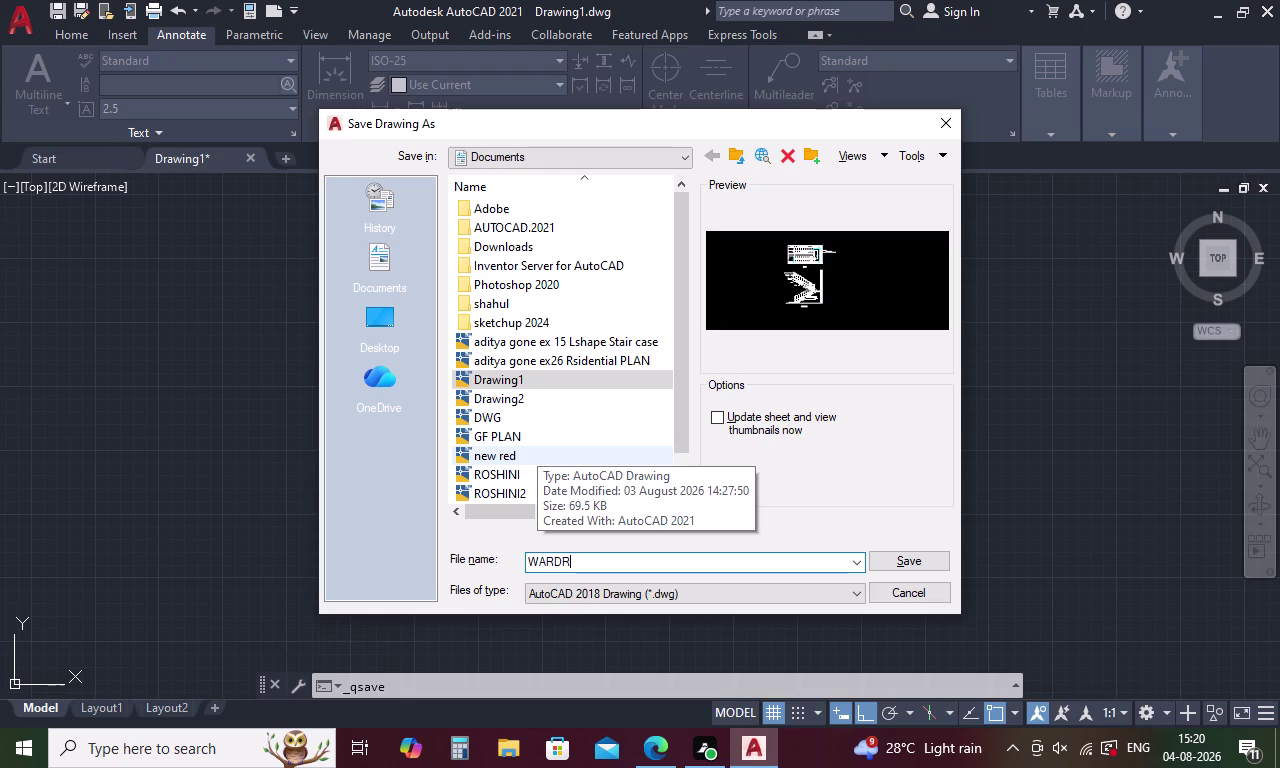
text(OBE)
key(space)
text(PLA)
text(N)
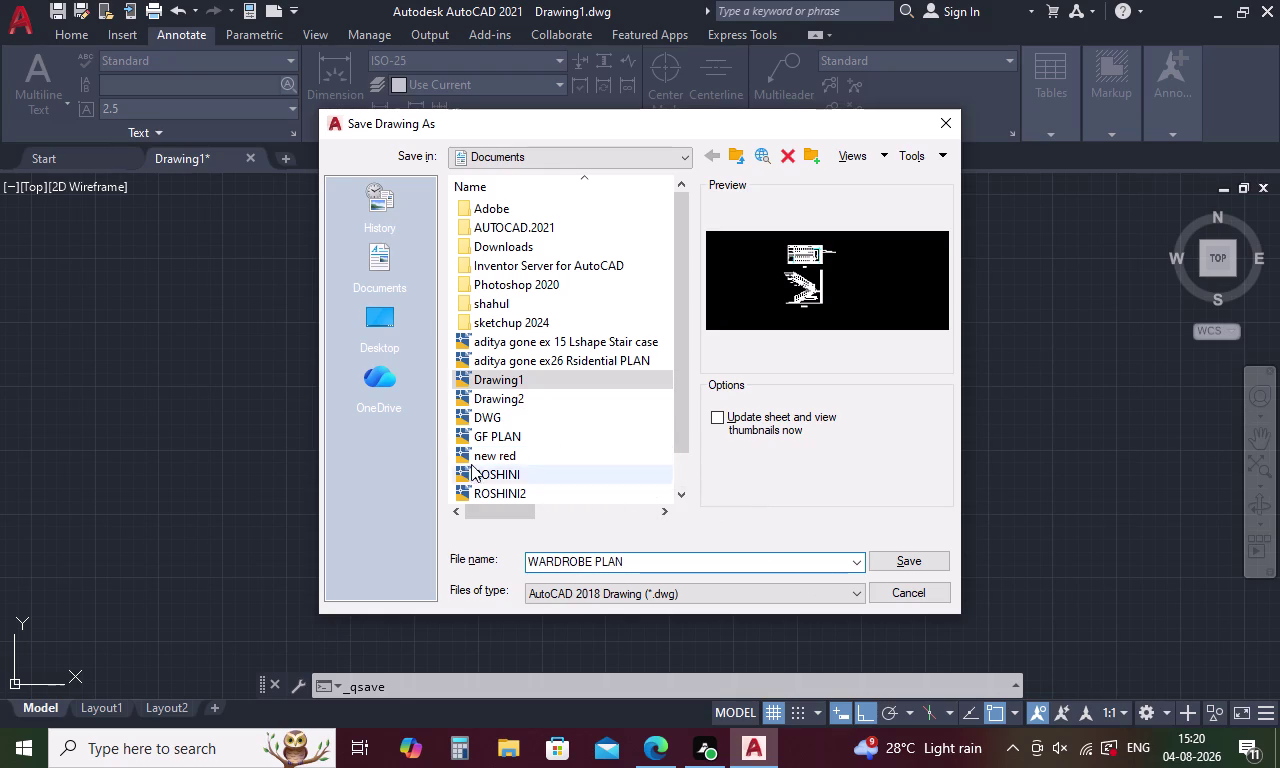
click(369, 321)
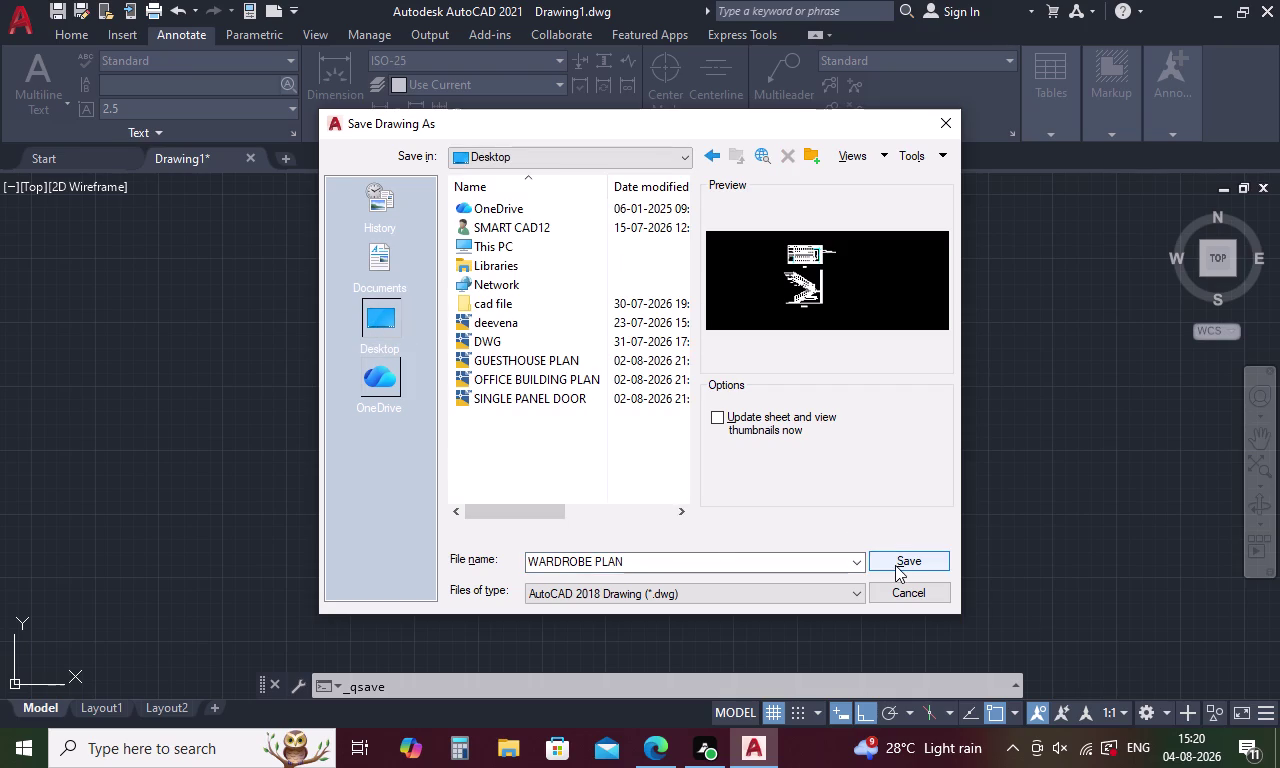
click(895, 565)
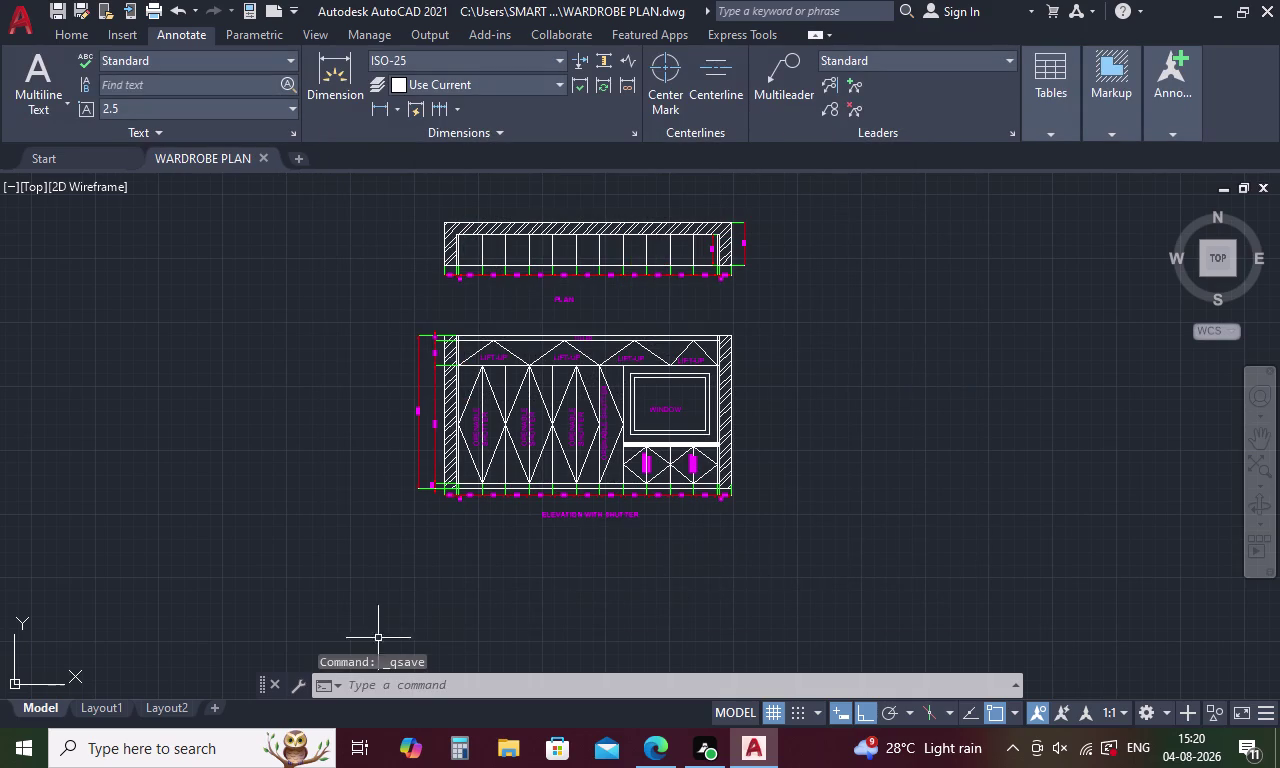
Select both drawings and plot them to WARDROBE PLAN-Model.pdf with AutoCAD PDF (High Quality Print).pc3.
drag(814, 235, 489, 191)
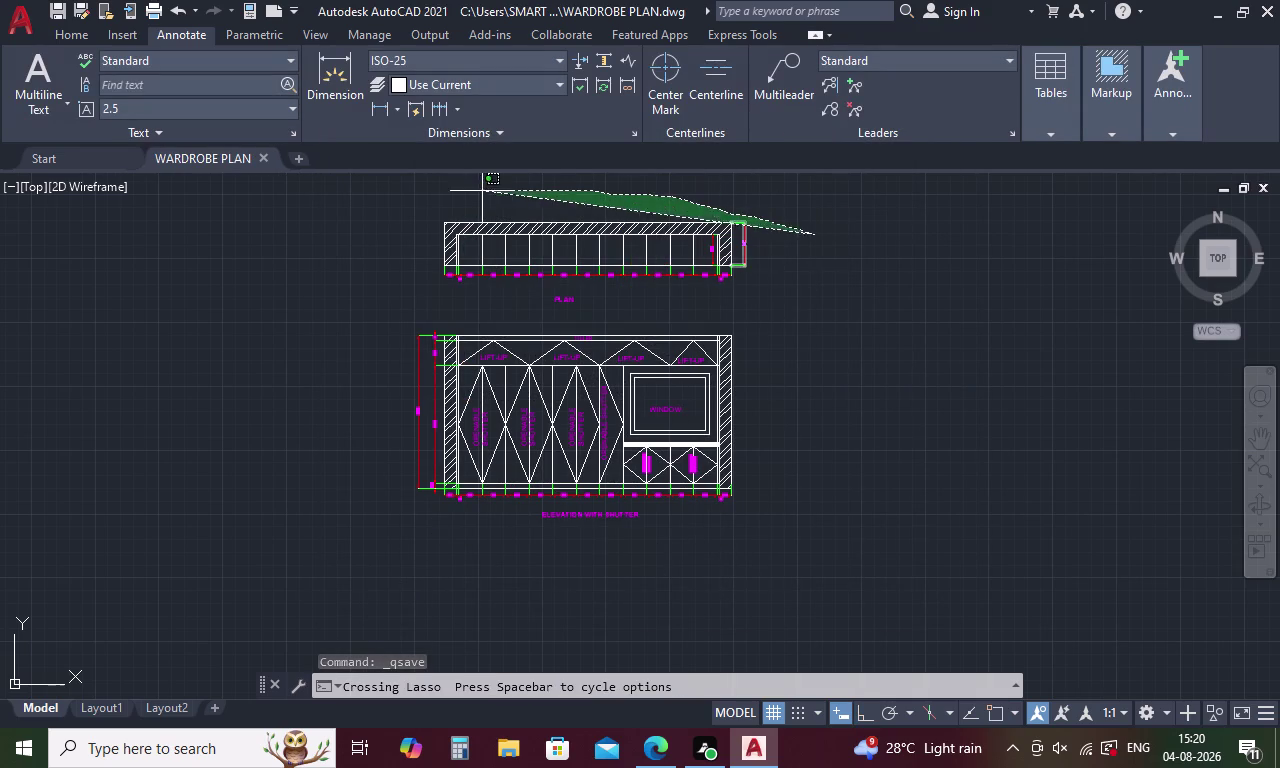
drag(489, 191, 1058, 569)
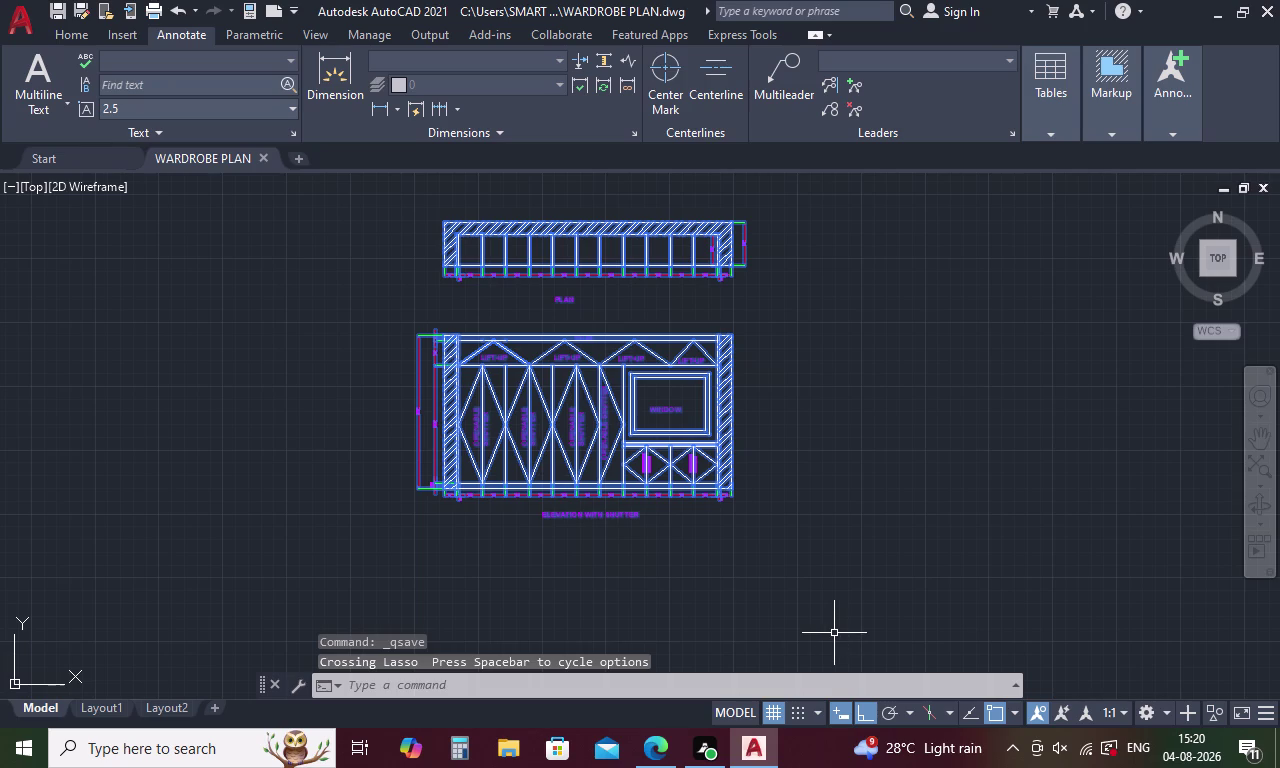
key(ctrl+p)
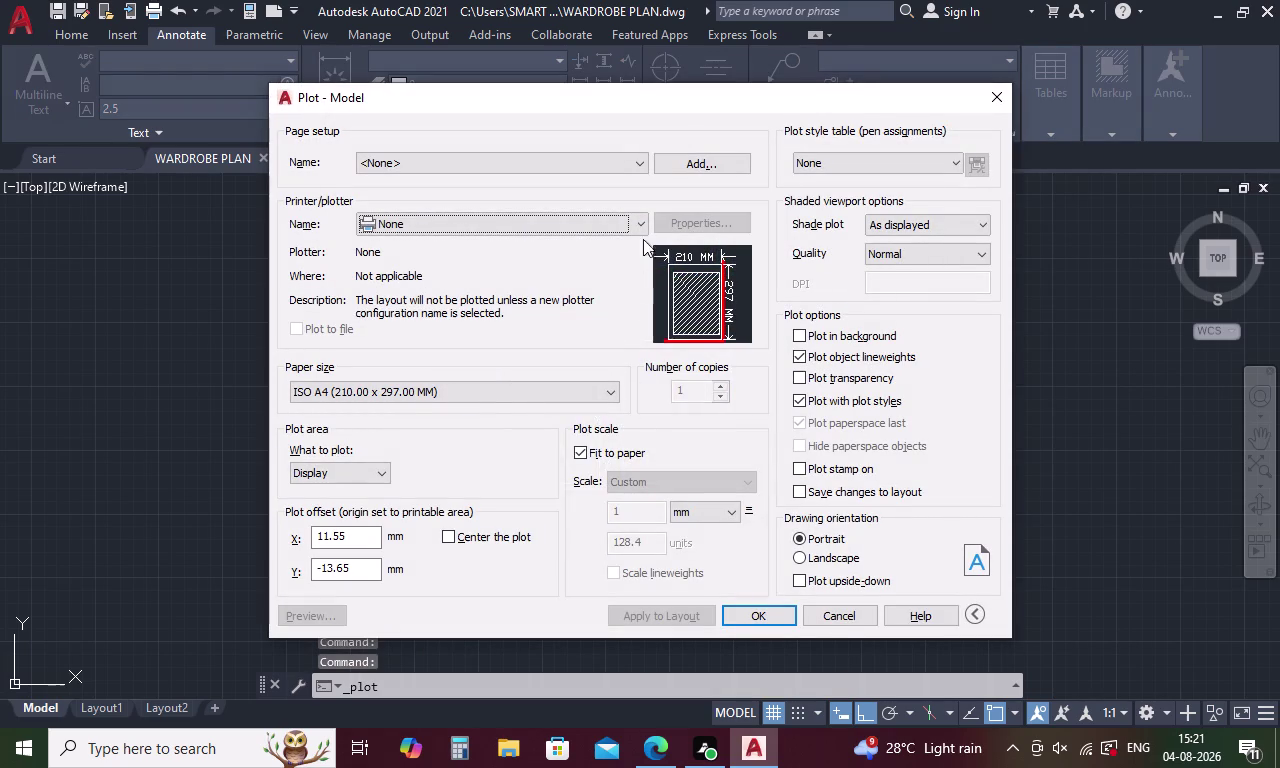
click(643, 232)
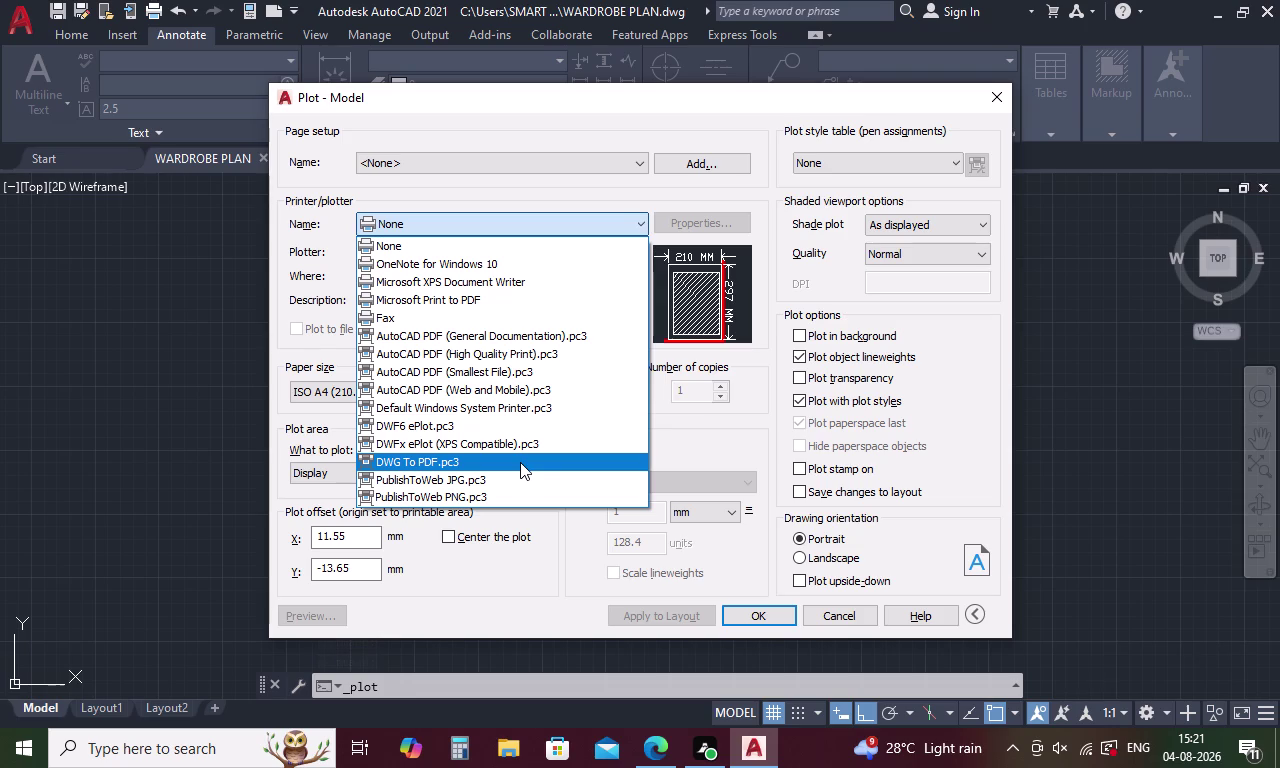
click(536, 354)
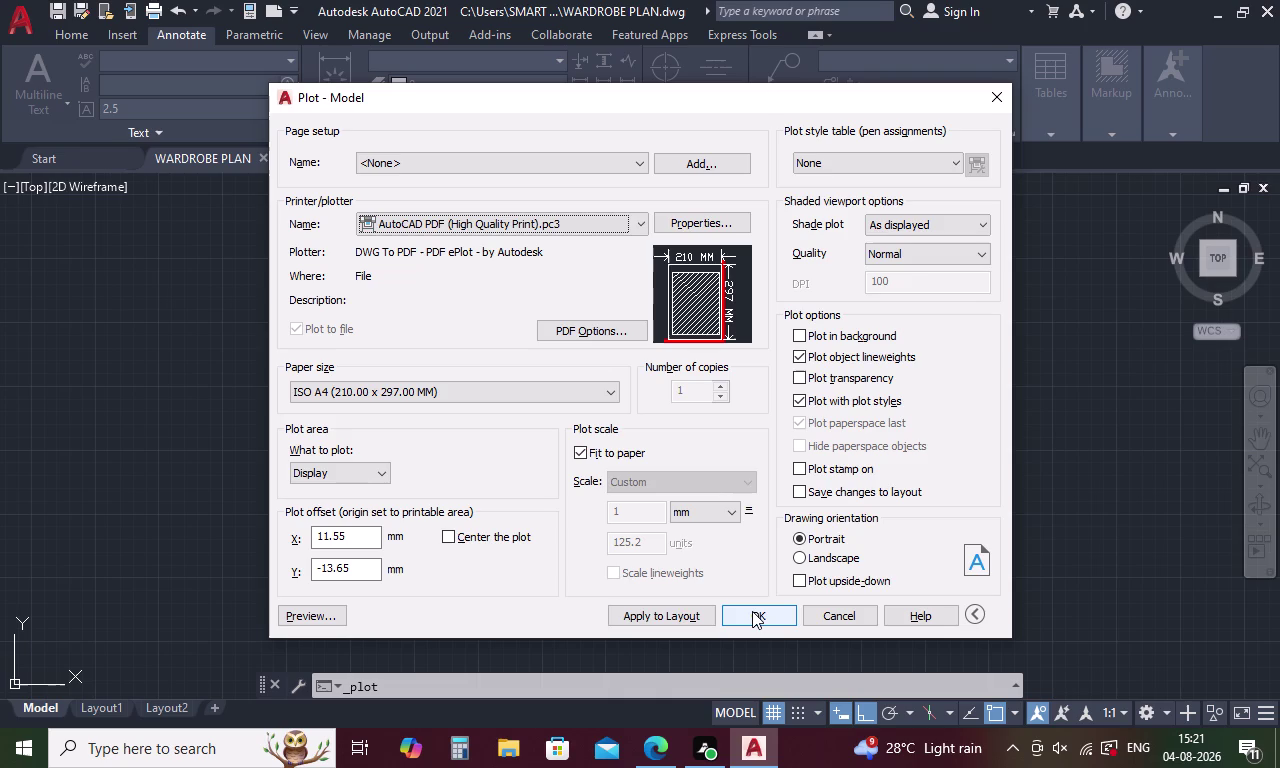
click(752, 611)
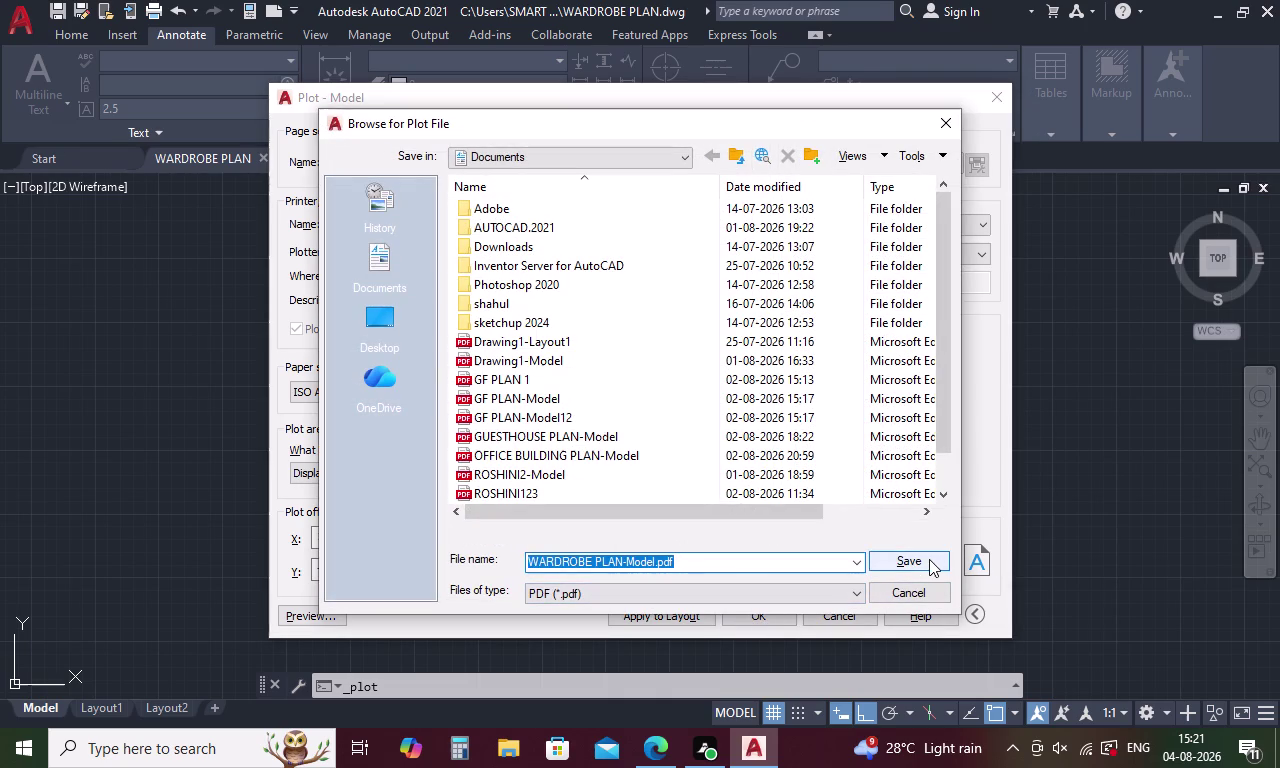
click(925, 559)
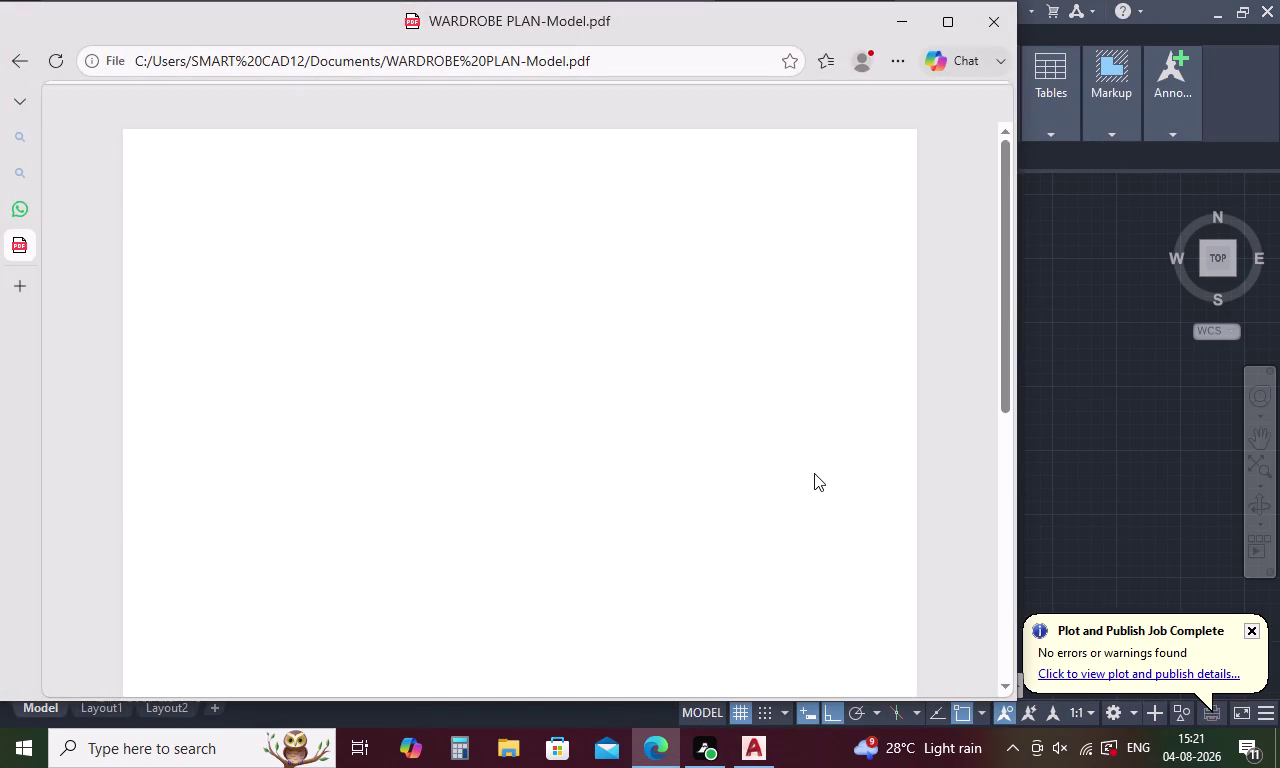
Scroll the PDF to show the plan and elevation, and dismiss Edge's mobile-app pop-up.
scroll(down, 3)
scroll(down, 3)
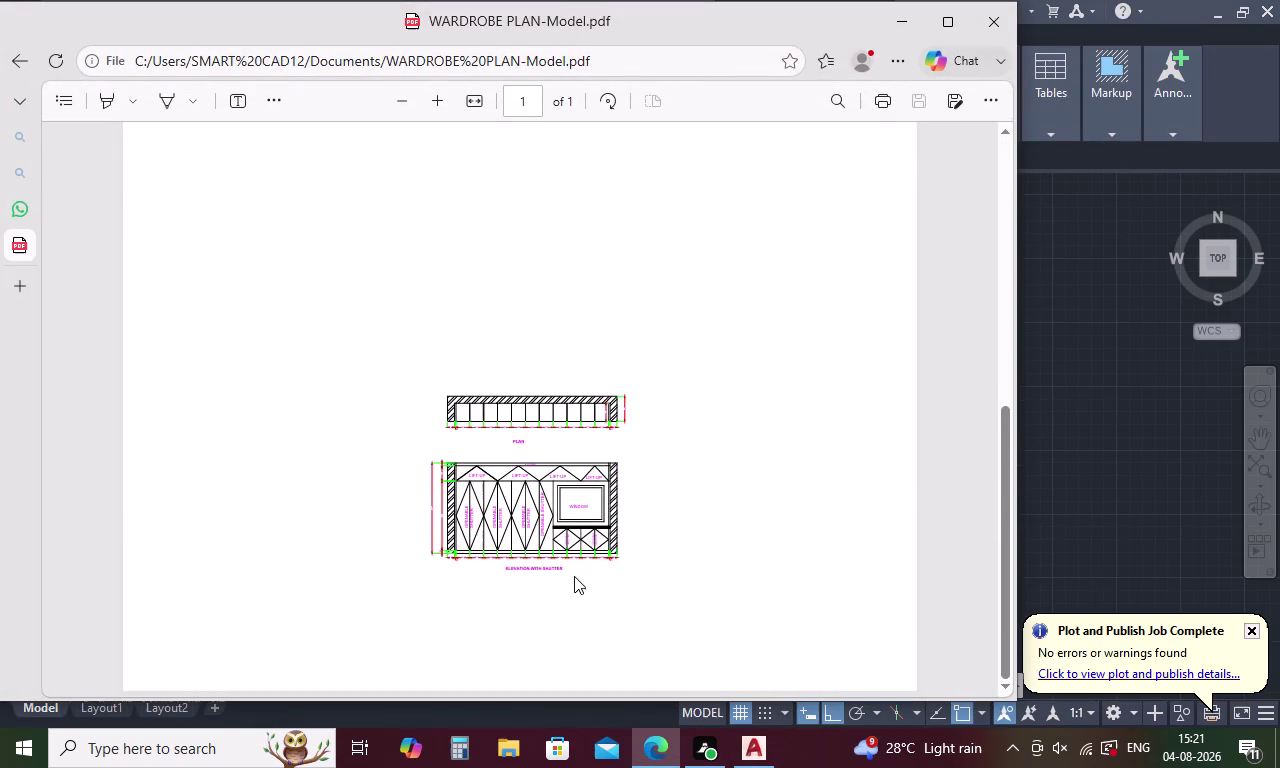
scroll(up, 3)
scroll(up, 3)
scroll(down, 3)
scroll(down, 3)
key(ctrl+s)
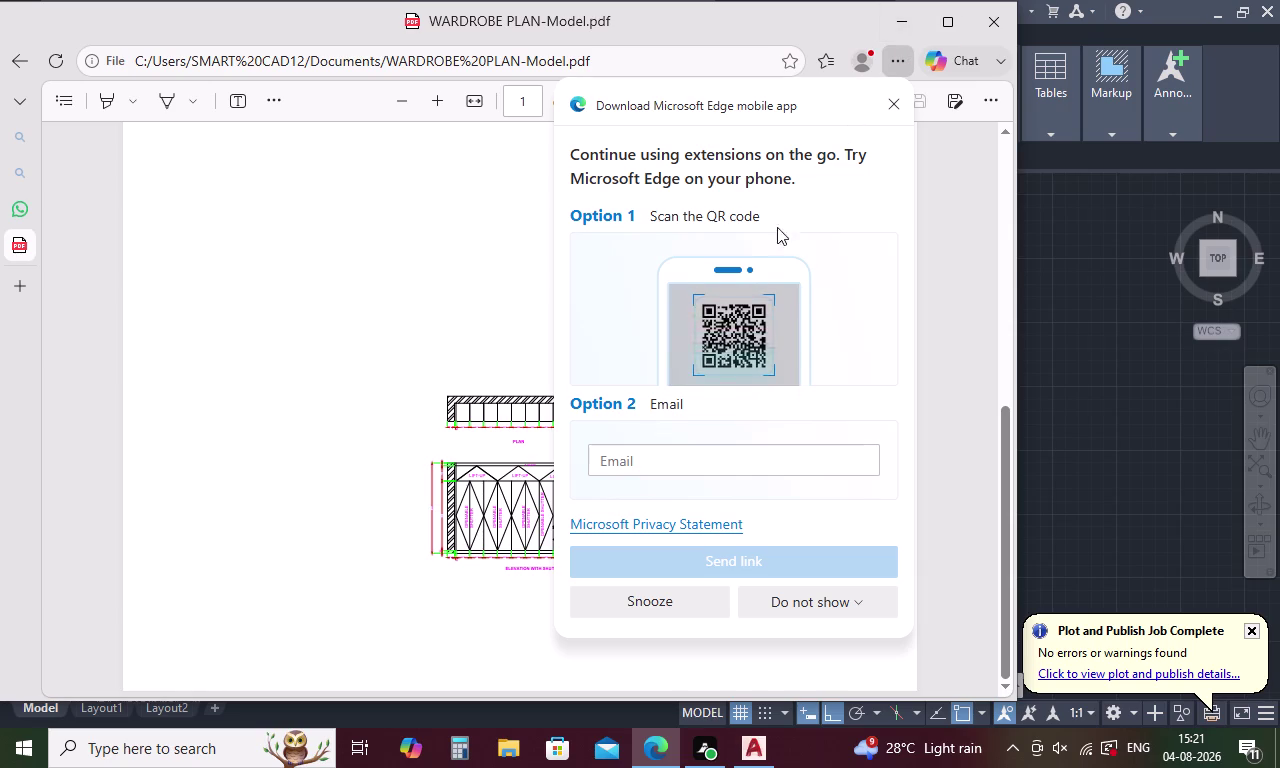
click(892, 106)
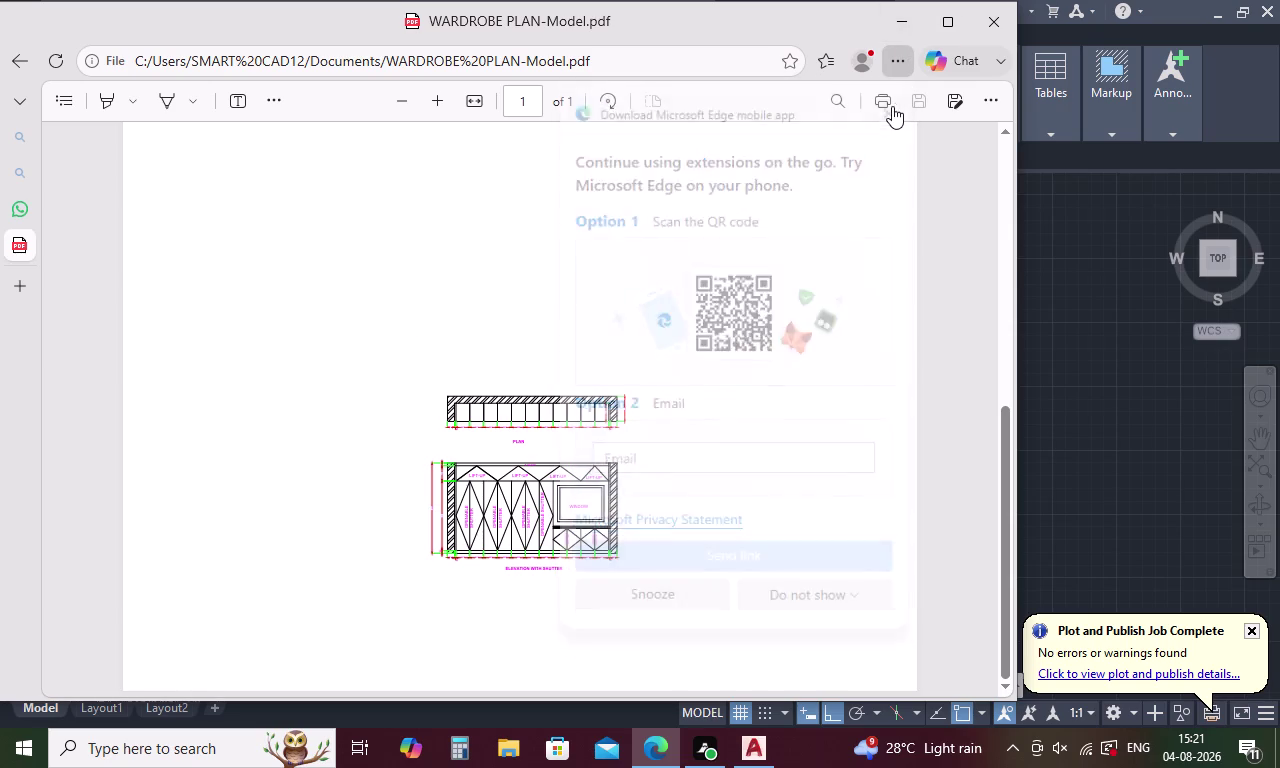